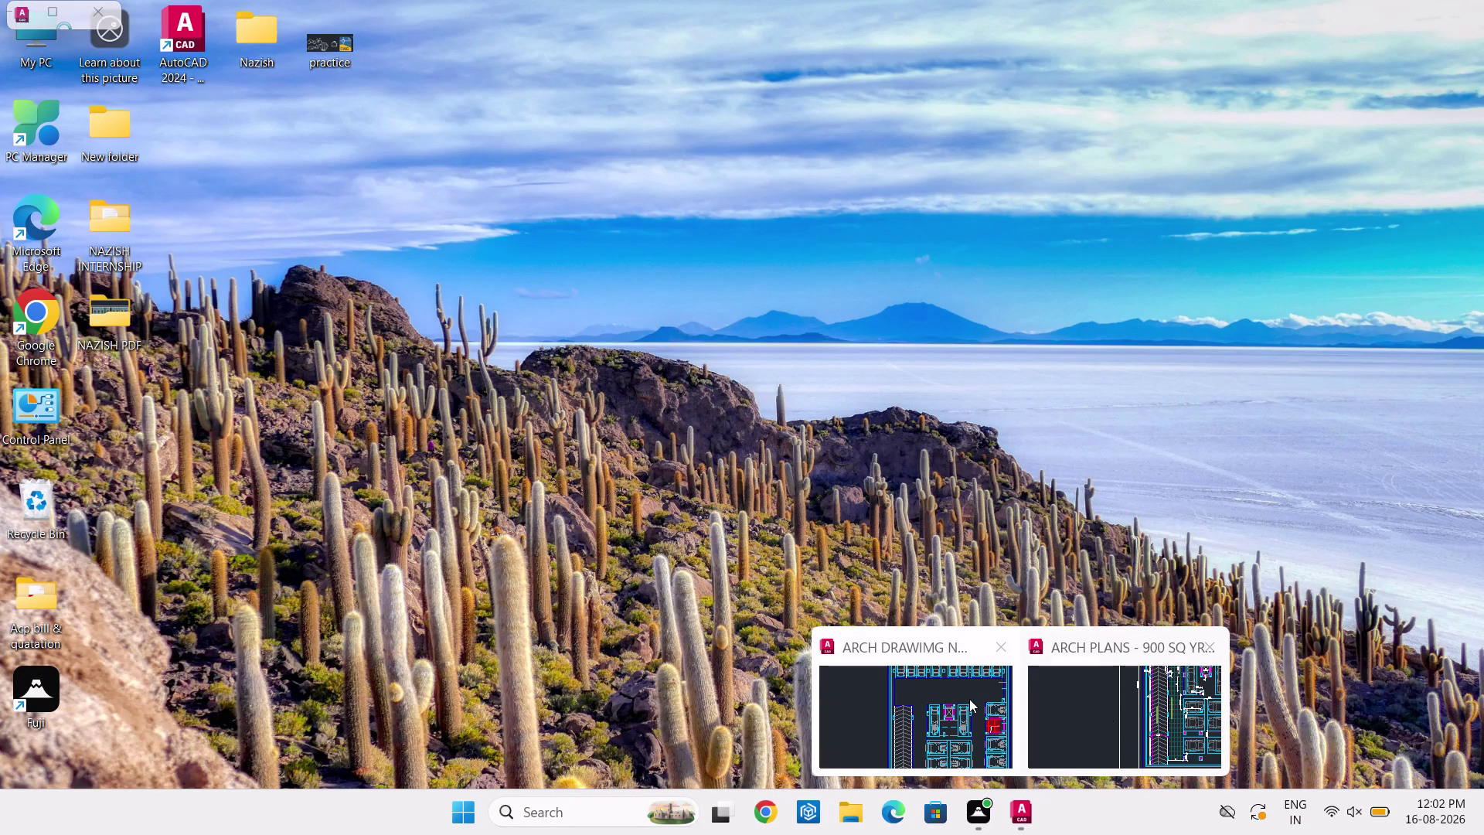
Restore the AutoCAD window and pan over the parking plan toward the ramp and lift.
click(943, 701)
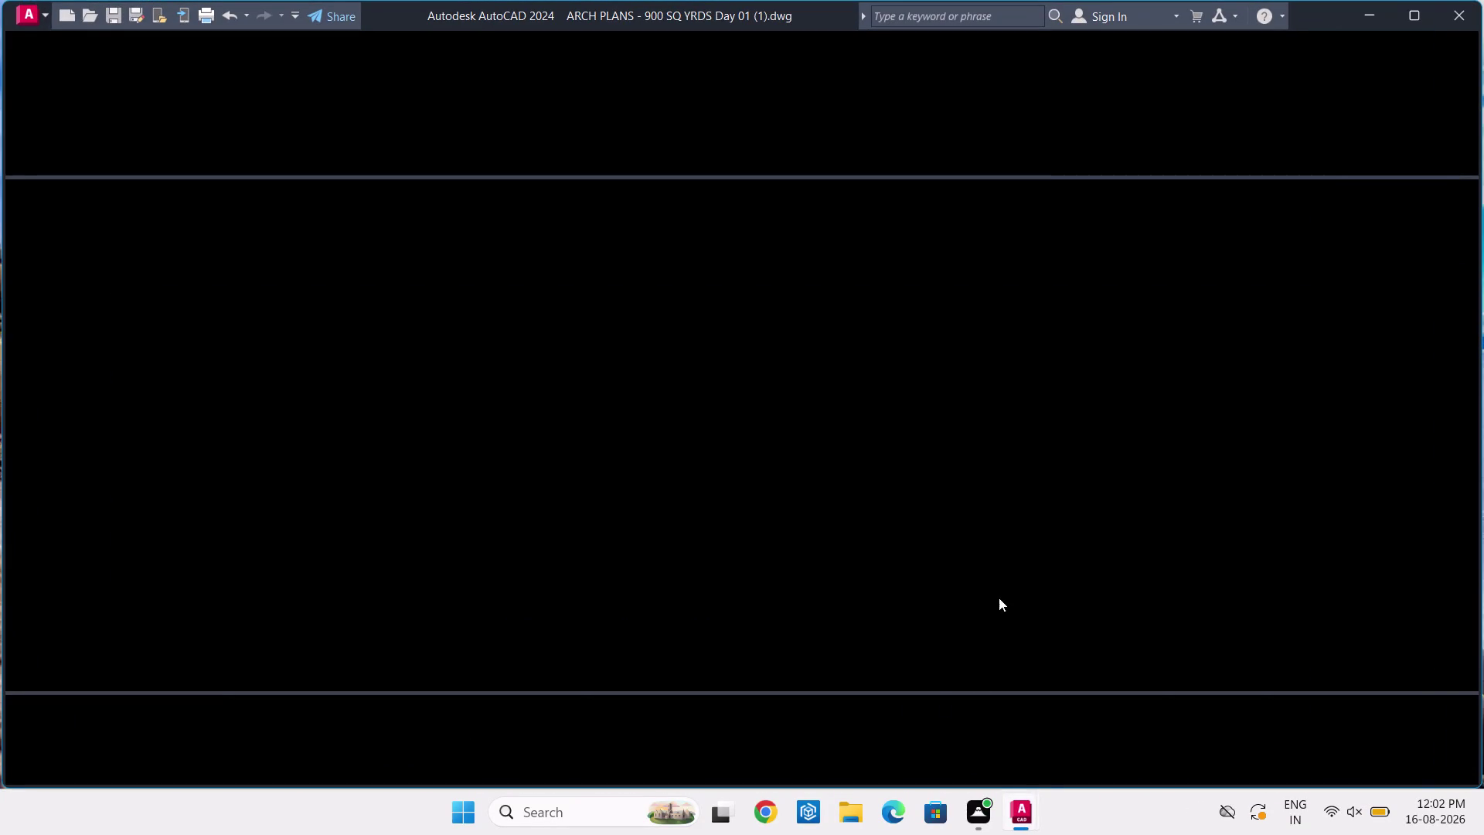
scroll(down, 3)
middle_drag(956, 439, 934, 436)
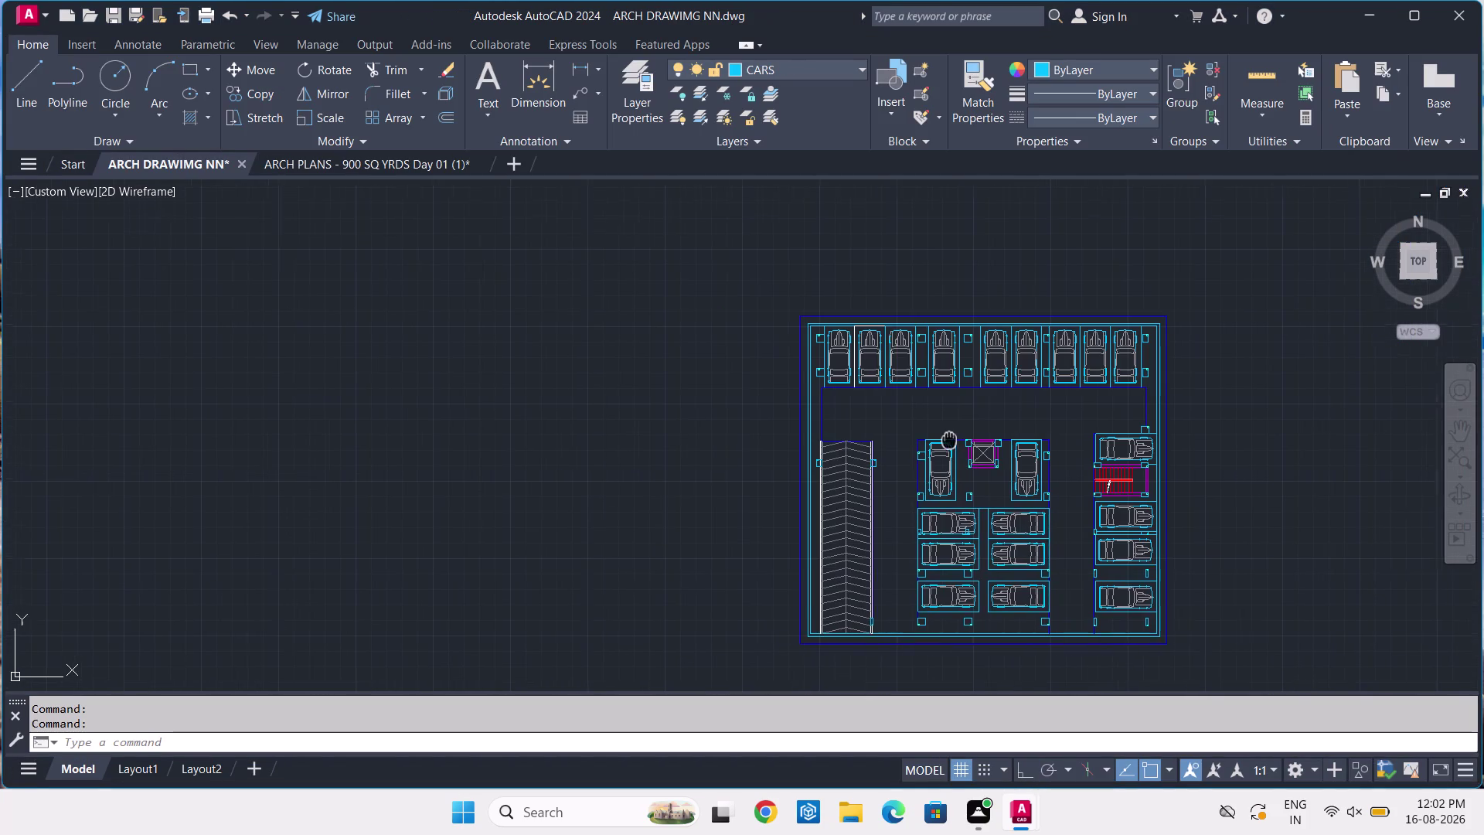
middle_drag(935, 436, 688, 273)
scroll(up, 3)
scroll(up, 3)
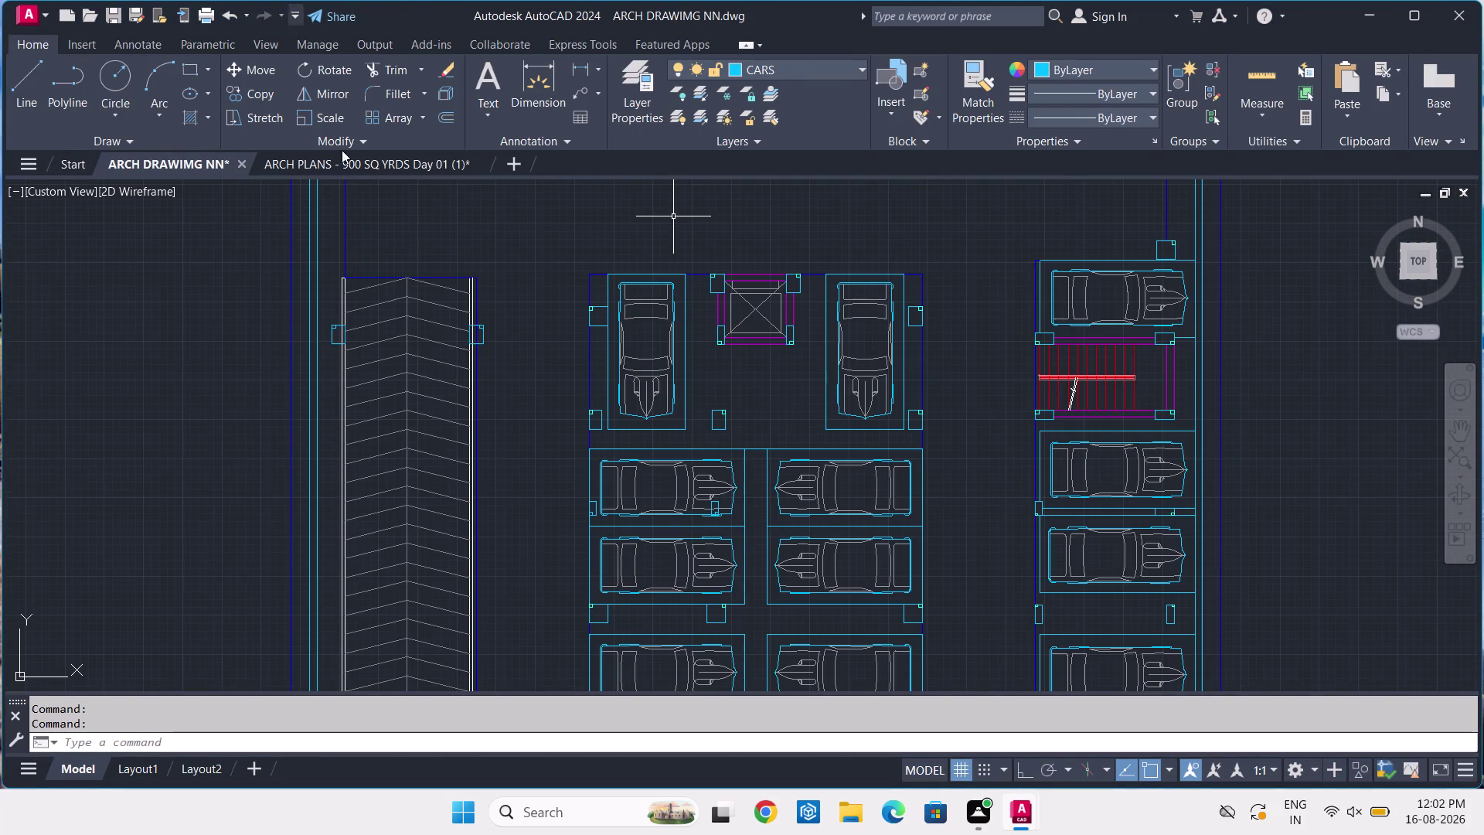
Switch to the ARCH PLANS drawing, center the cellar floor sheet, and turn on the grid.
click(405, 168)
scroll(down, 3)
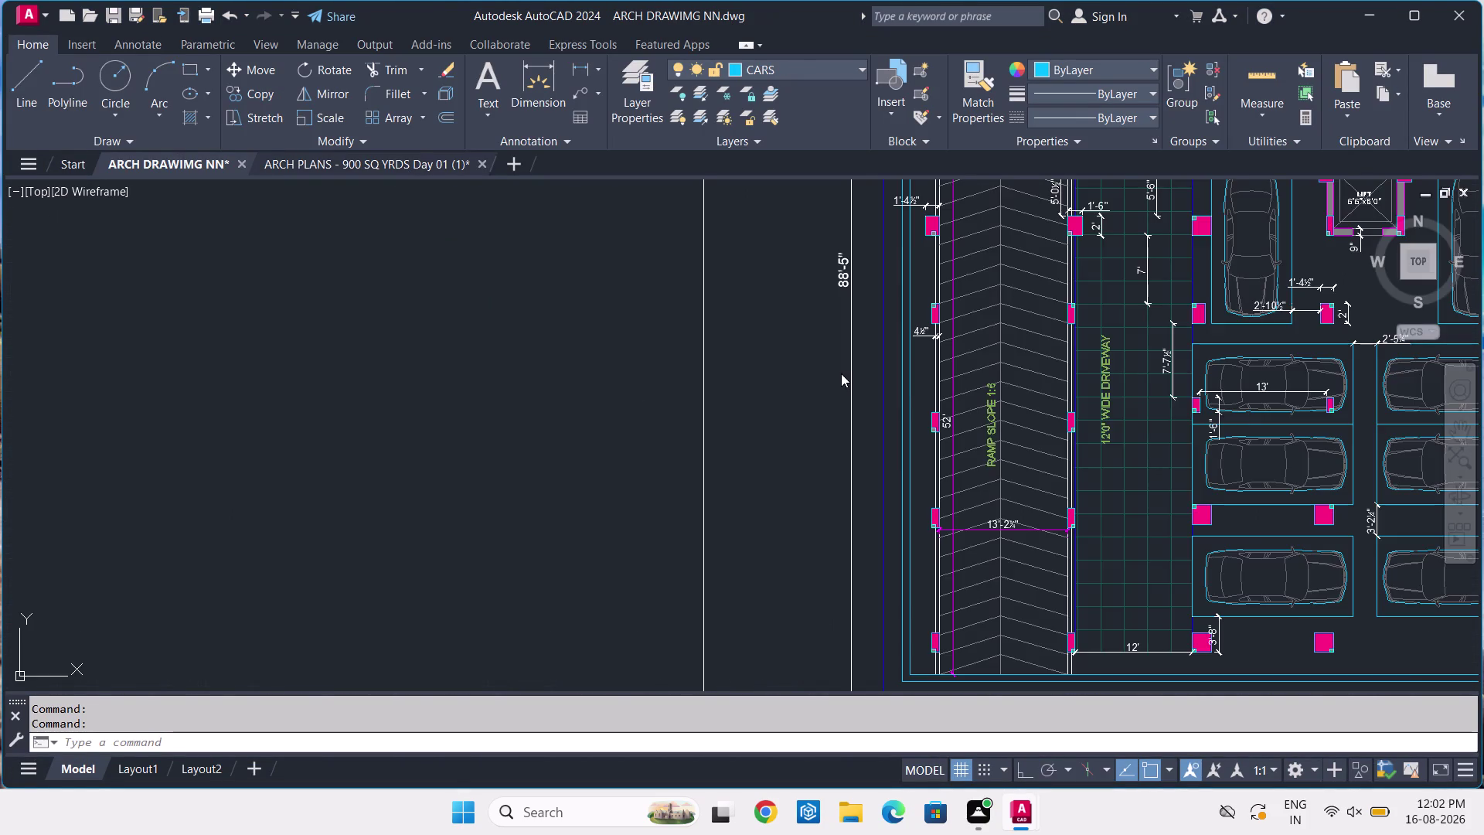
scroll(down, 3)
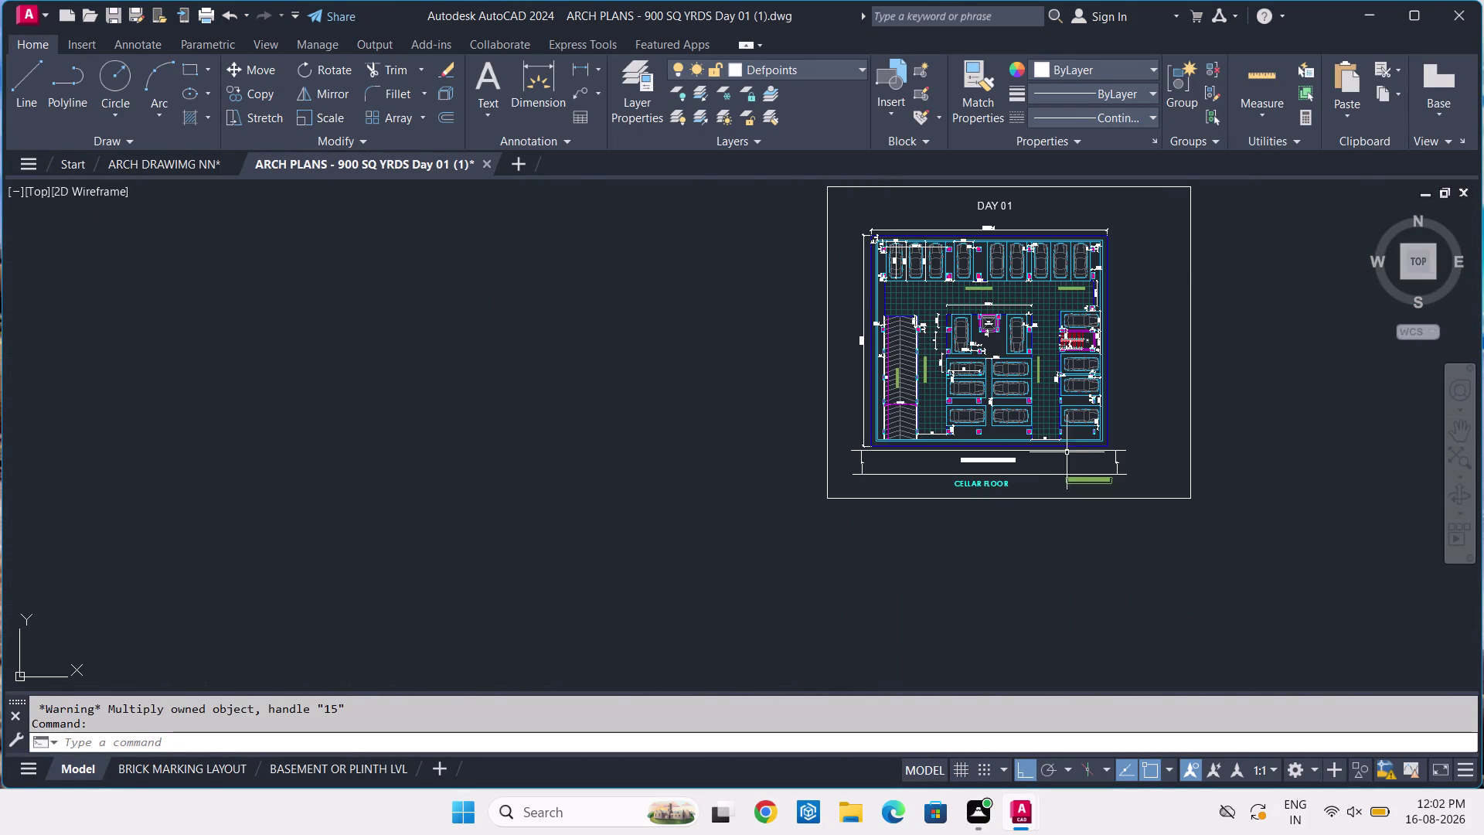
middle_drag(1021, 338, 657, 419)
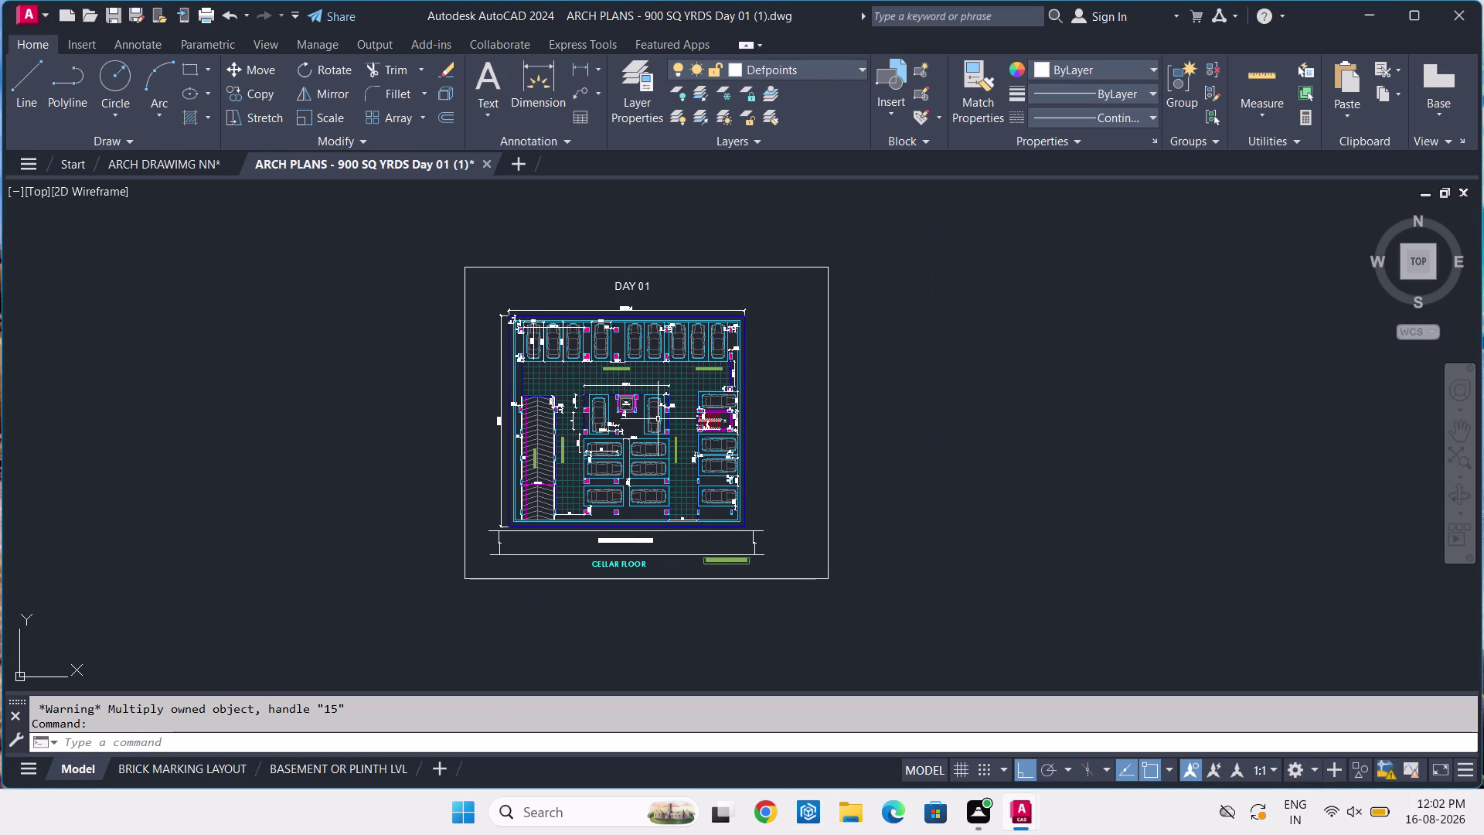
key(F7)
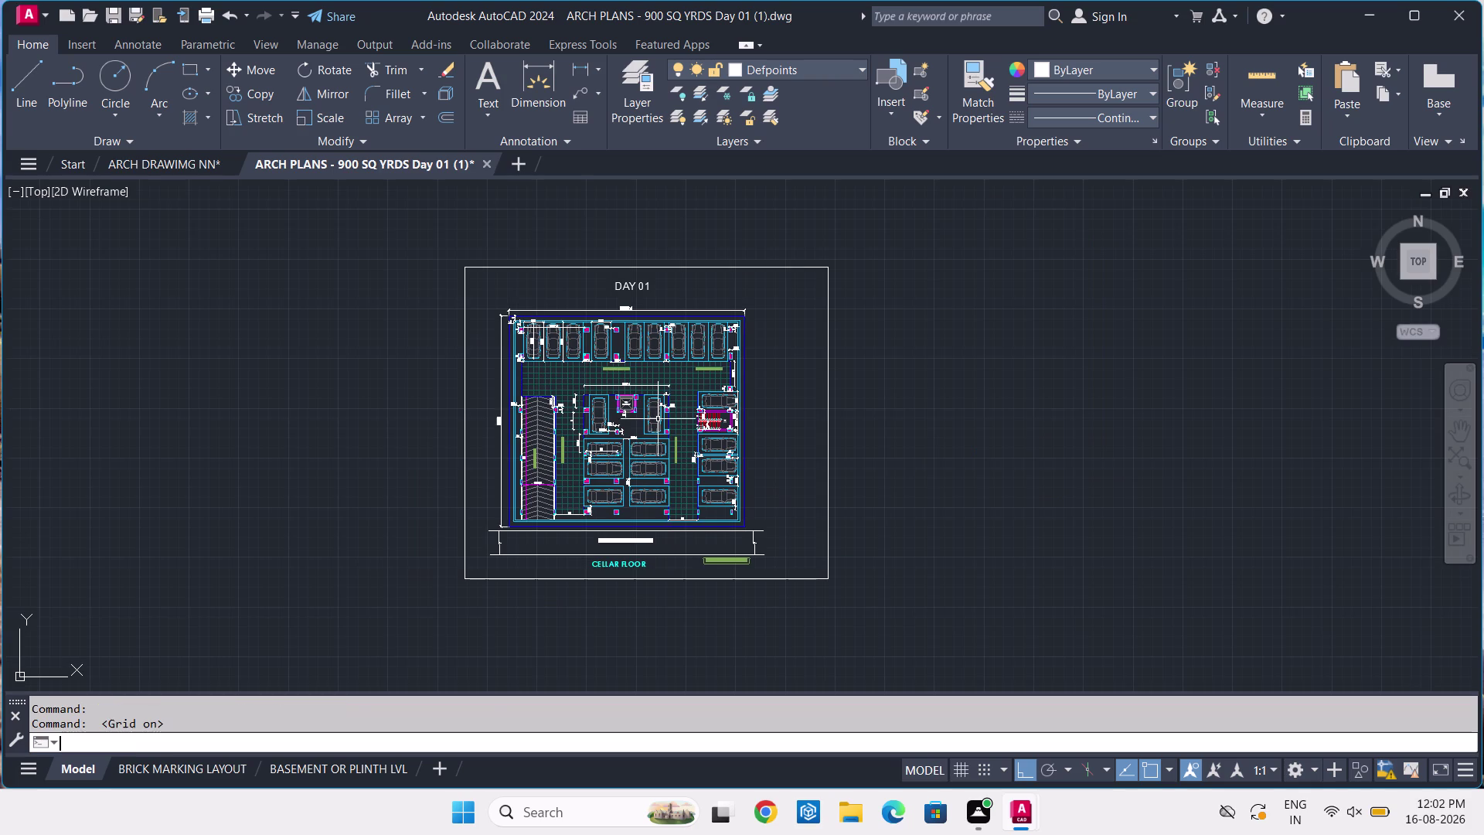
Switch to ARCH DRAWIMG NN and back to ARCH PLANS, then pan to the lift and ramp area.
click(212, 155)
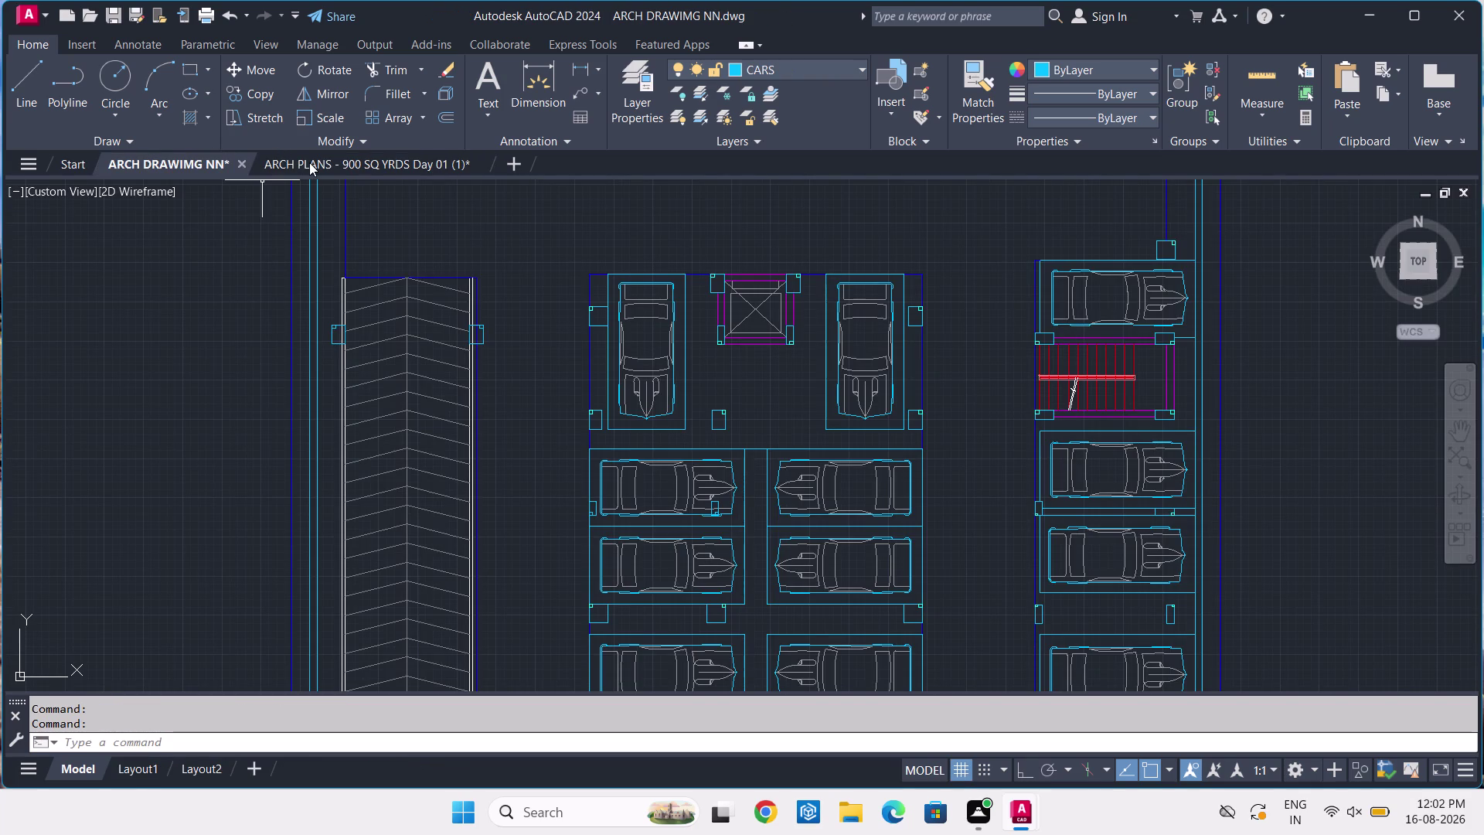
click(310, 162)
scroll(up, 3)
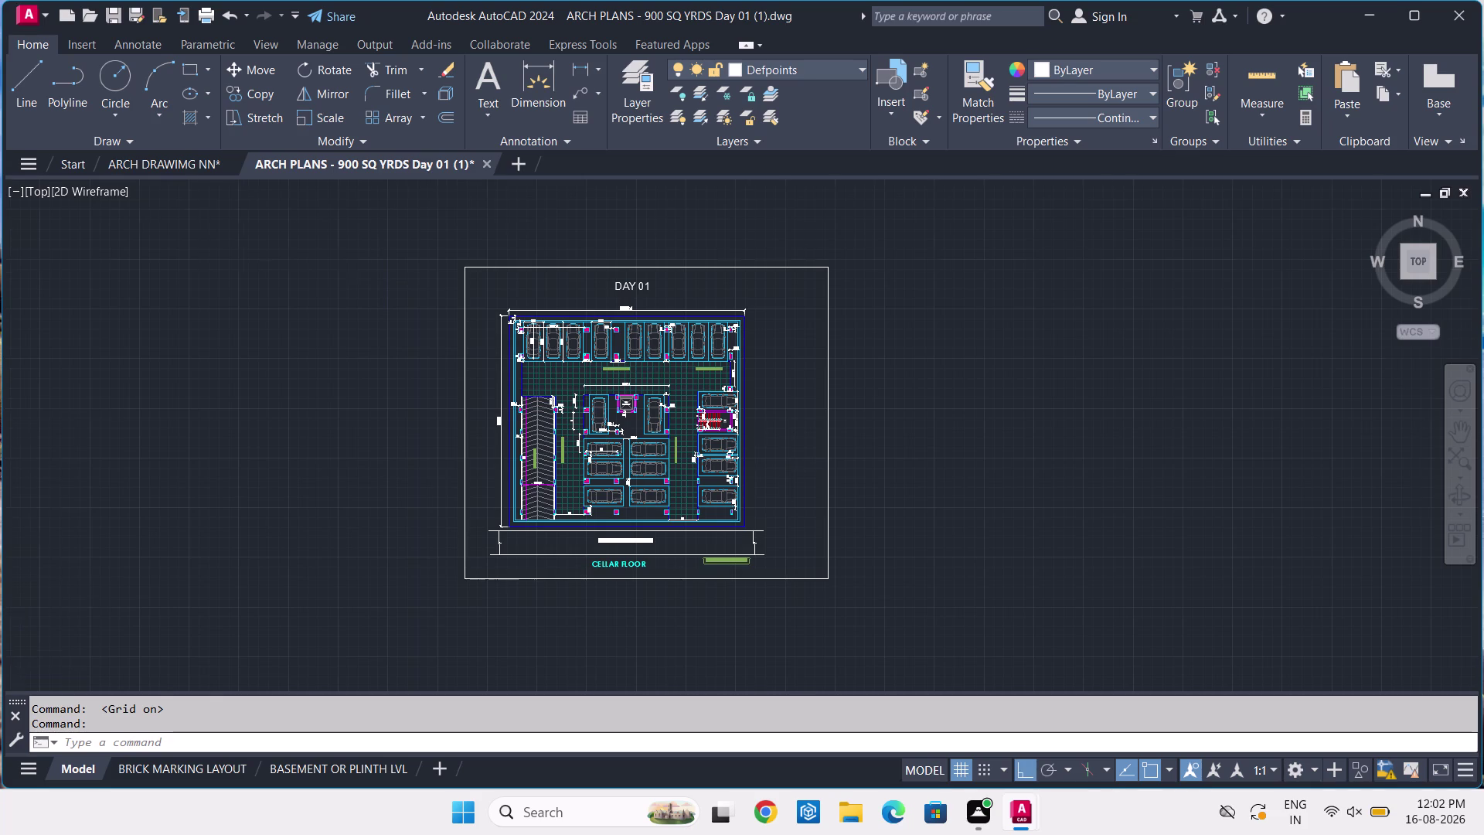
scroll(up, 3)
middle_drag(661, 383, 978, 289)
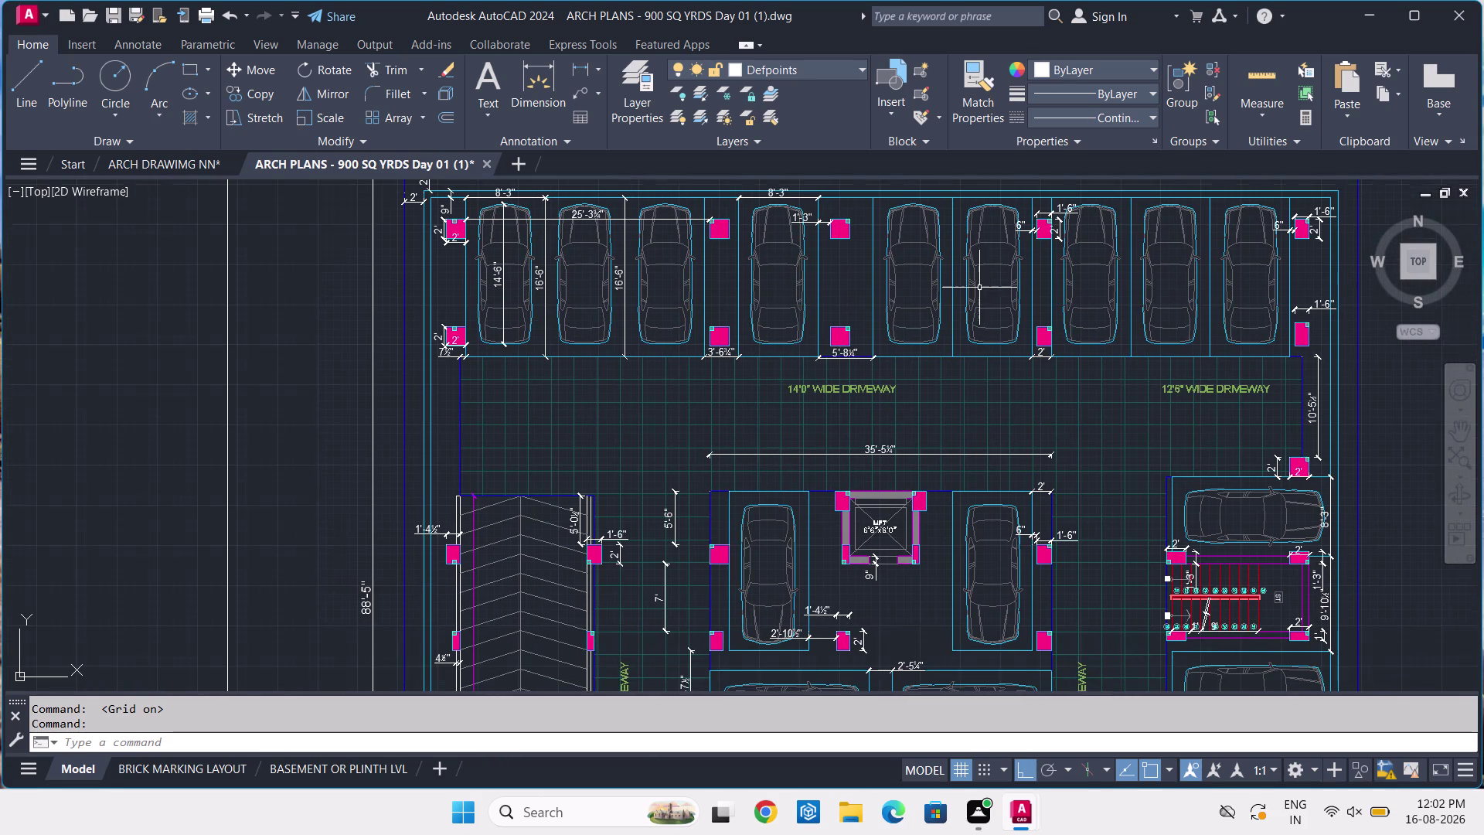
middle_drag(698, 517, 694, 349)
Window-select objects across the driveway area.
click(600, 230)
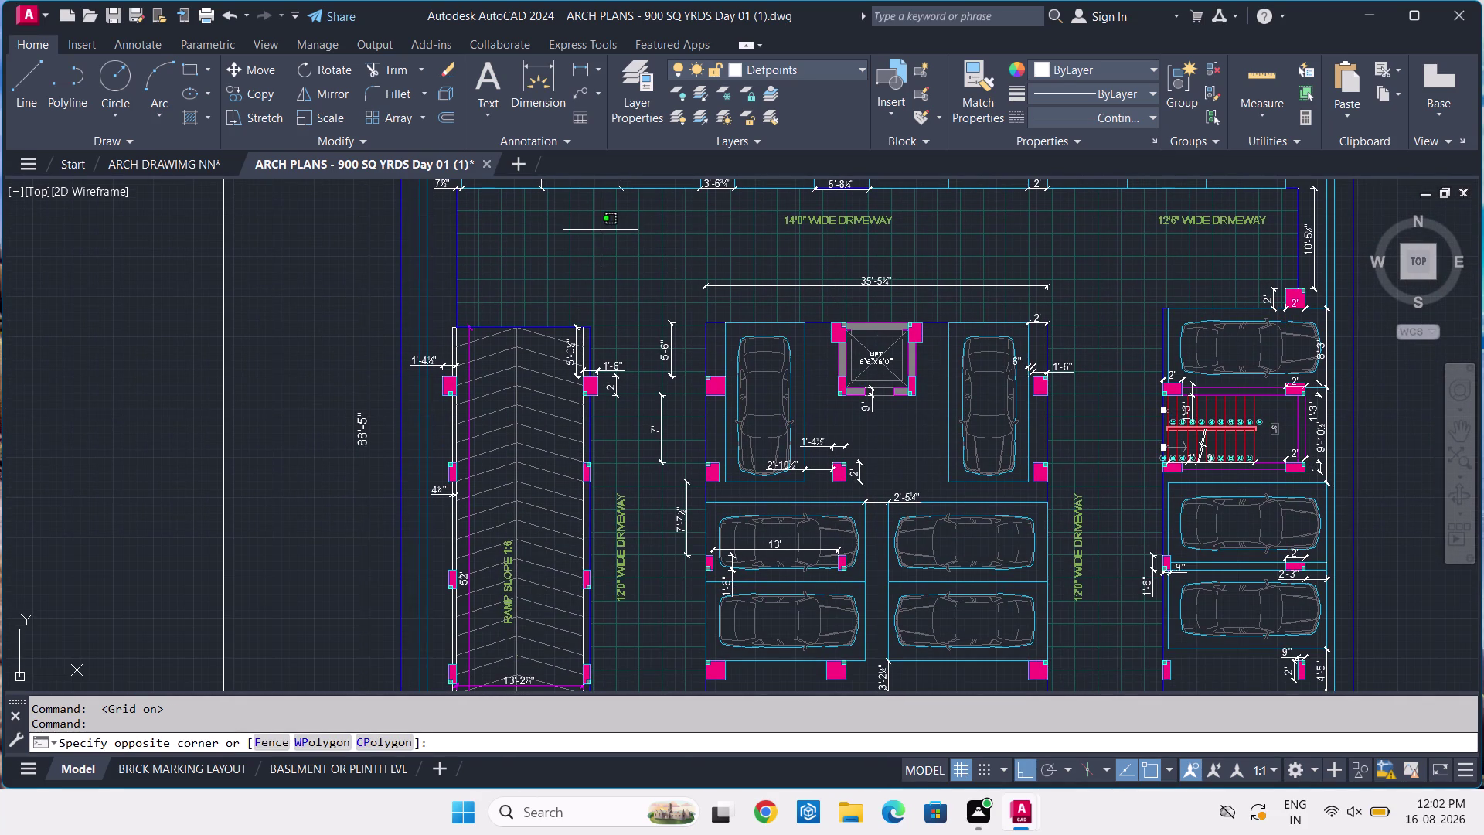
click(600, 232)
drag(603, 240, 590, 260)
click(589, 262)
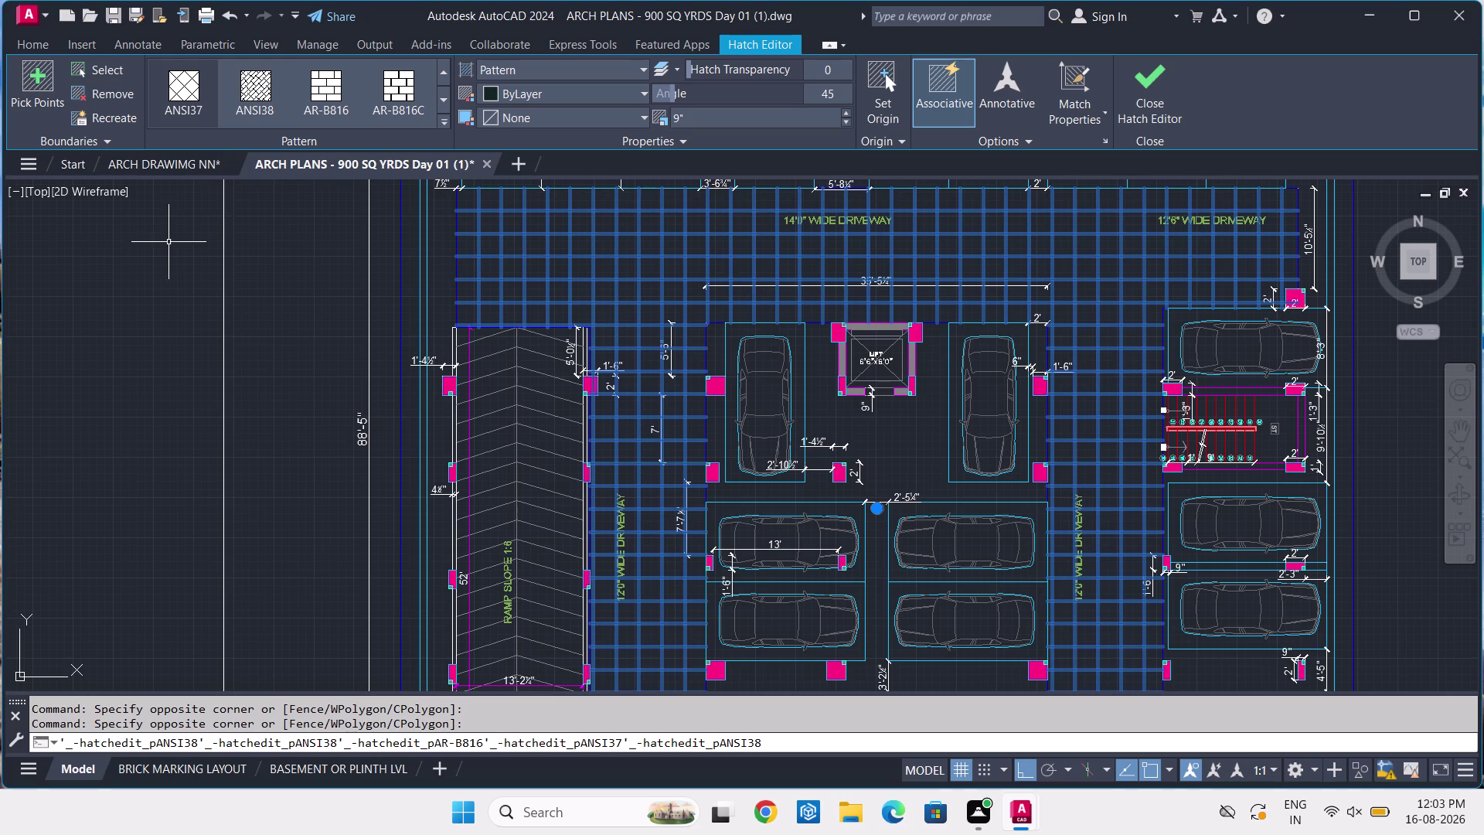
key(Escape)
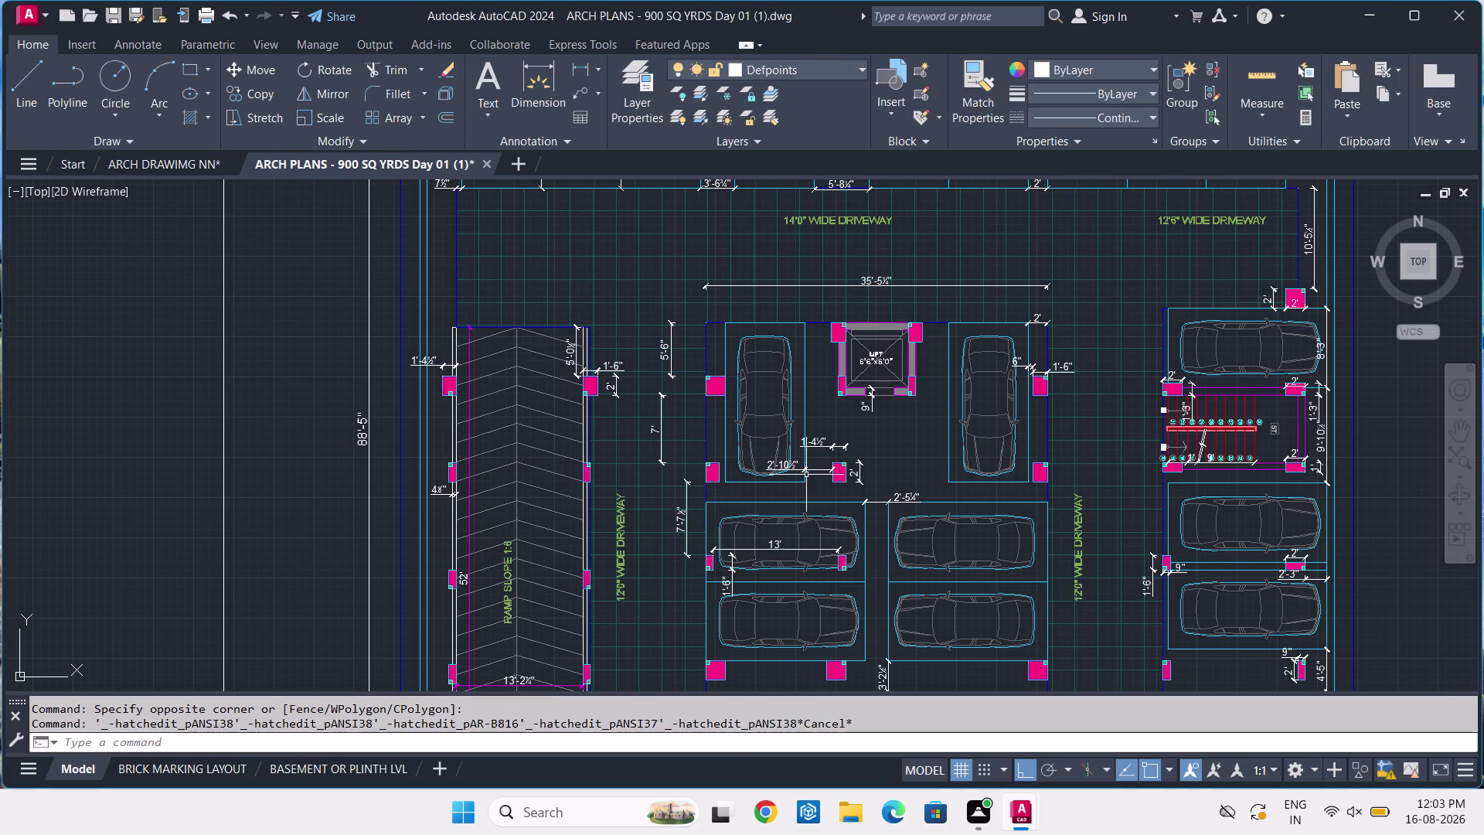
Pan to the ramp's right wall and start a dimension there, then cancel it.
middle_drag(807, 475, 704, 303)
middle_drag(678, 448, 691, 390)
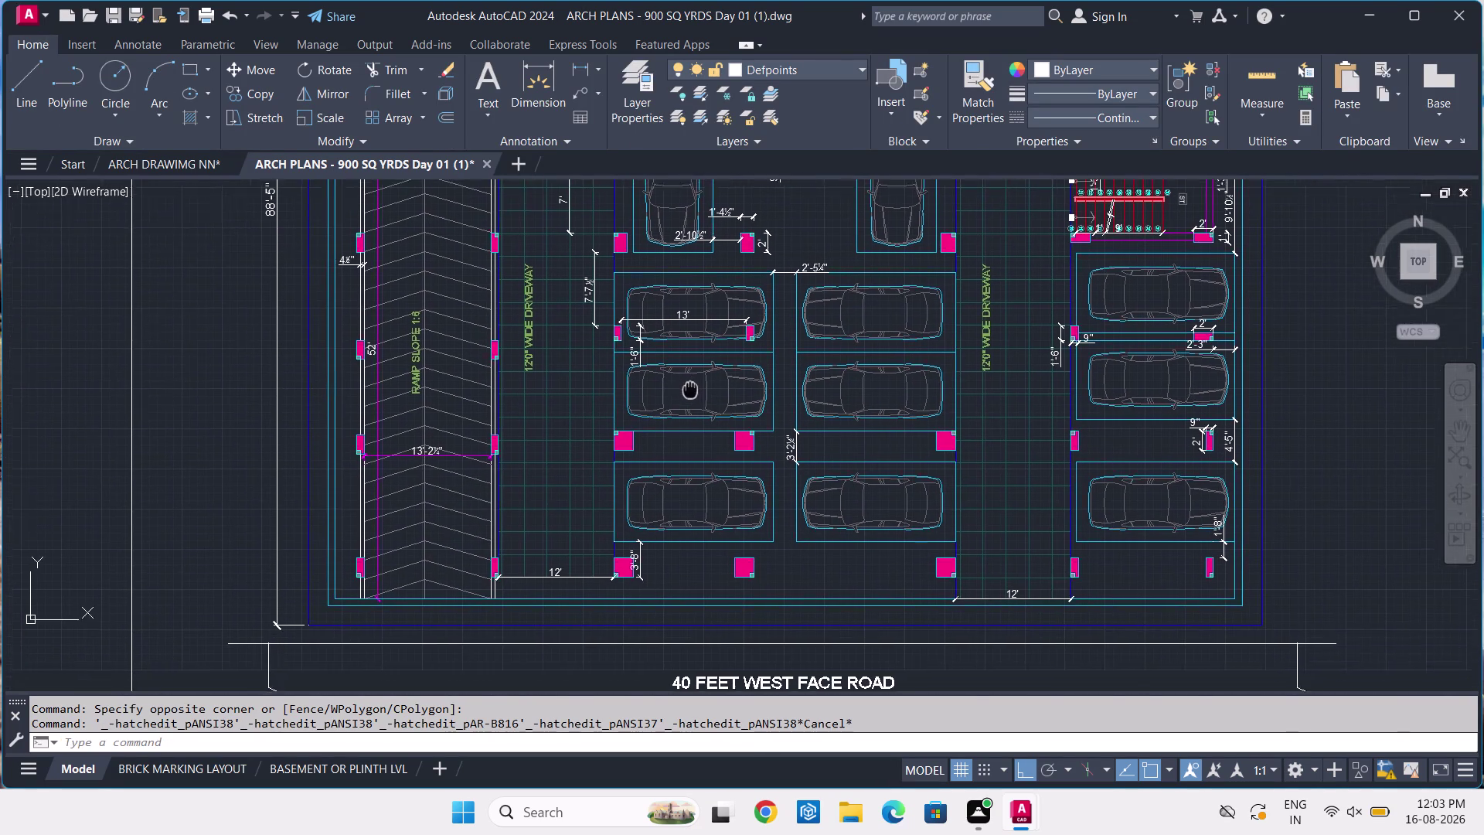
middle_drag(690, 390, 697, 382)
middle_drag(633, 395, 804, 532)
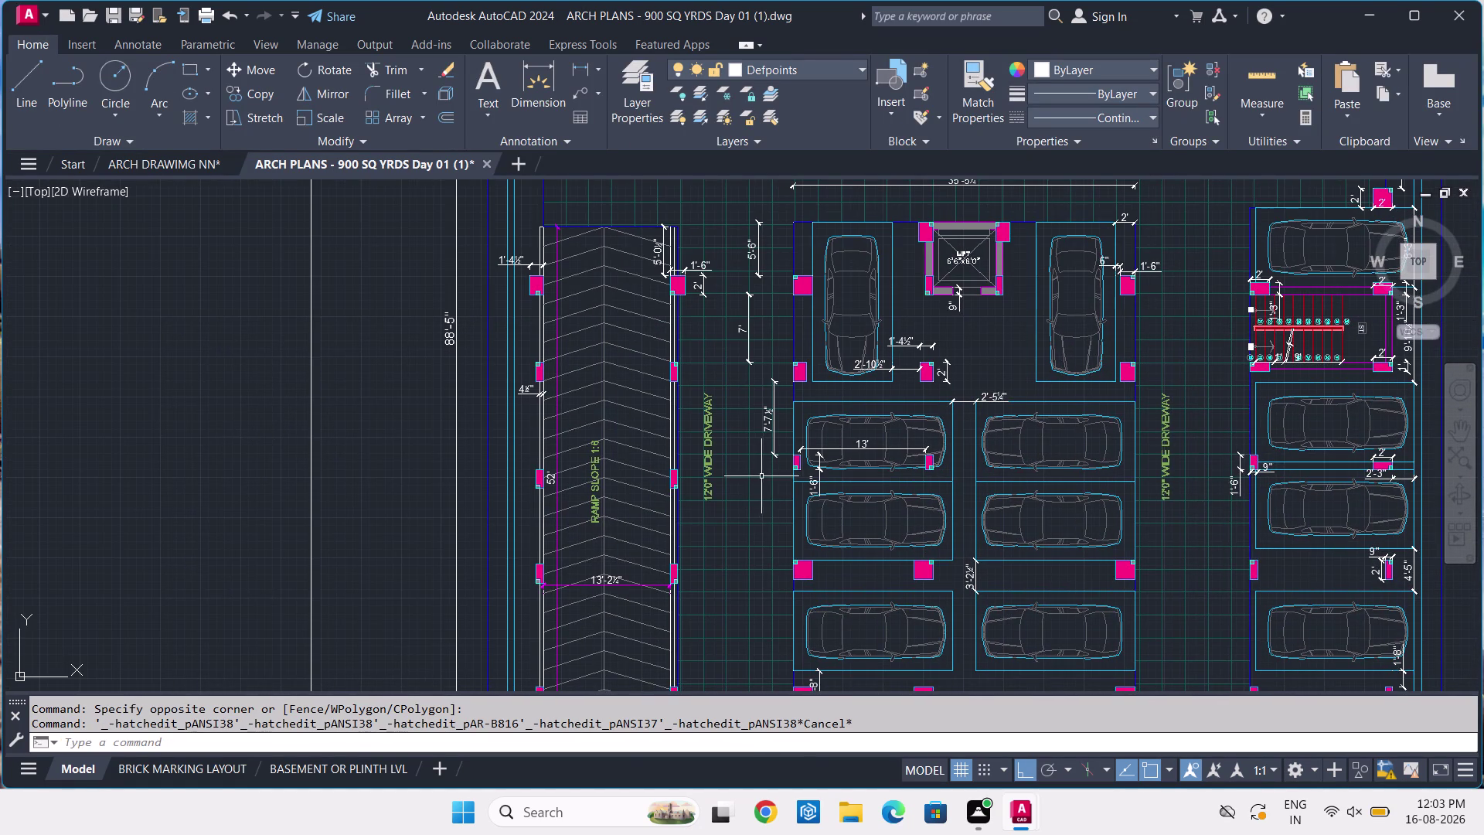
middle_drag(766, 494, 753, 371)
middle_drag(742, 390, 768, 477)
scroll(down, 3)
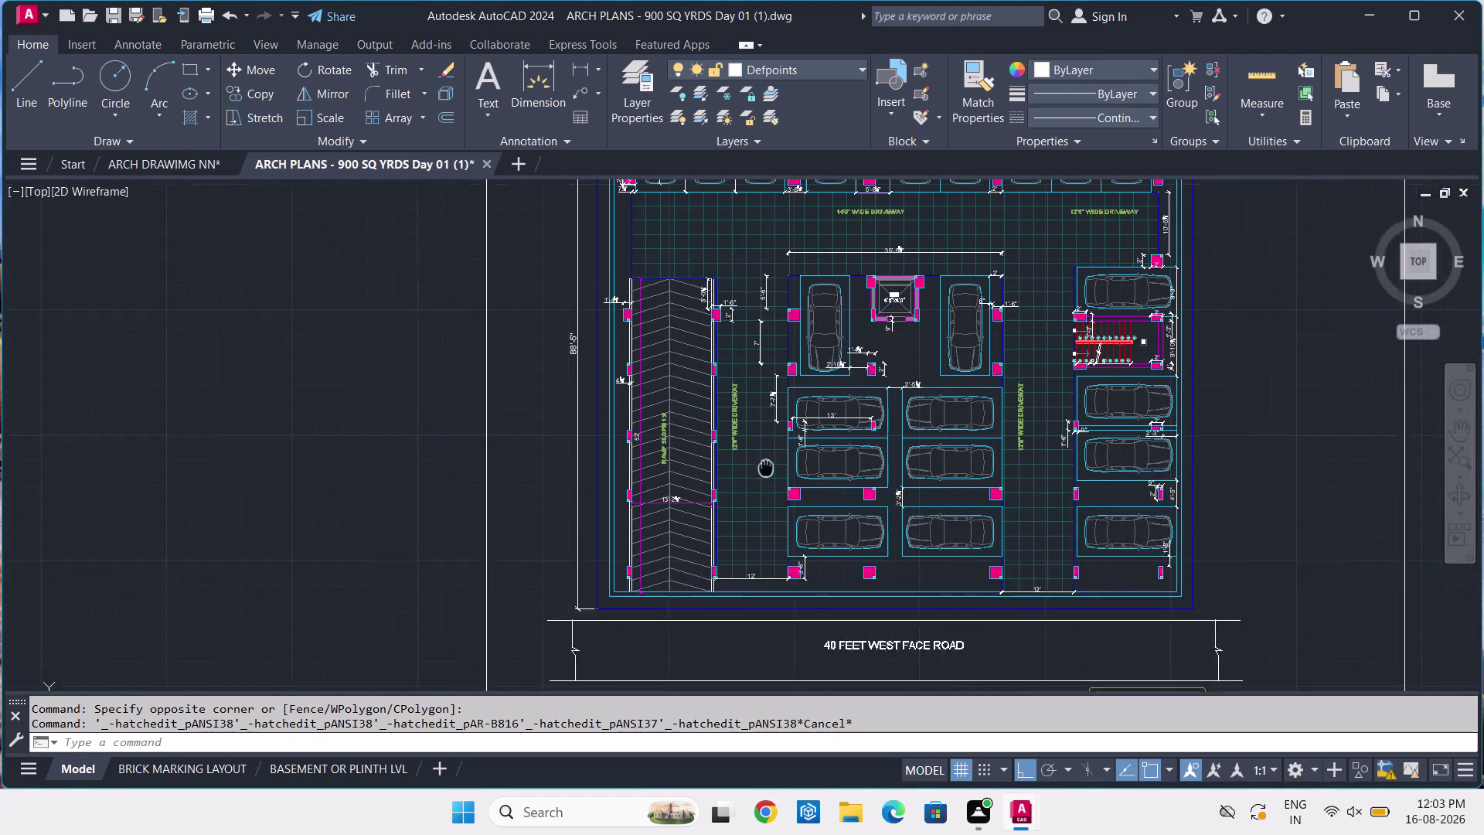
middle_drag(767, 477, 775, 506)
scroll(up, 3)
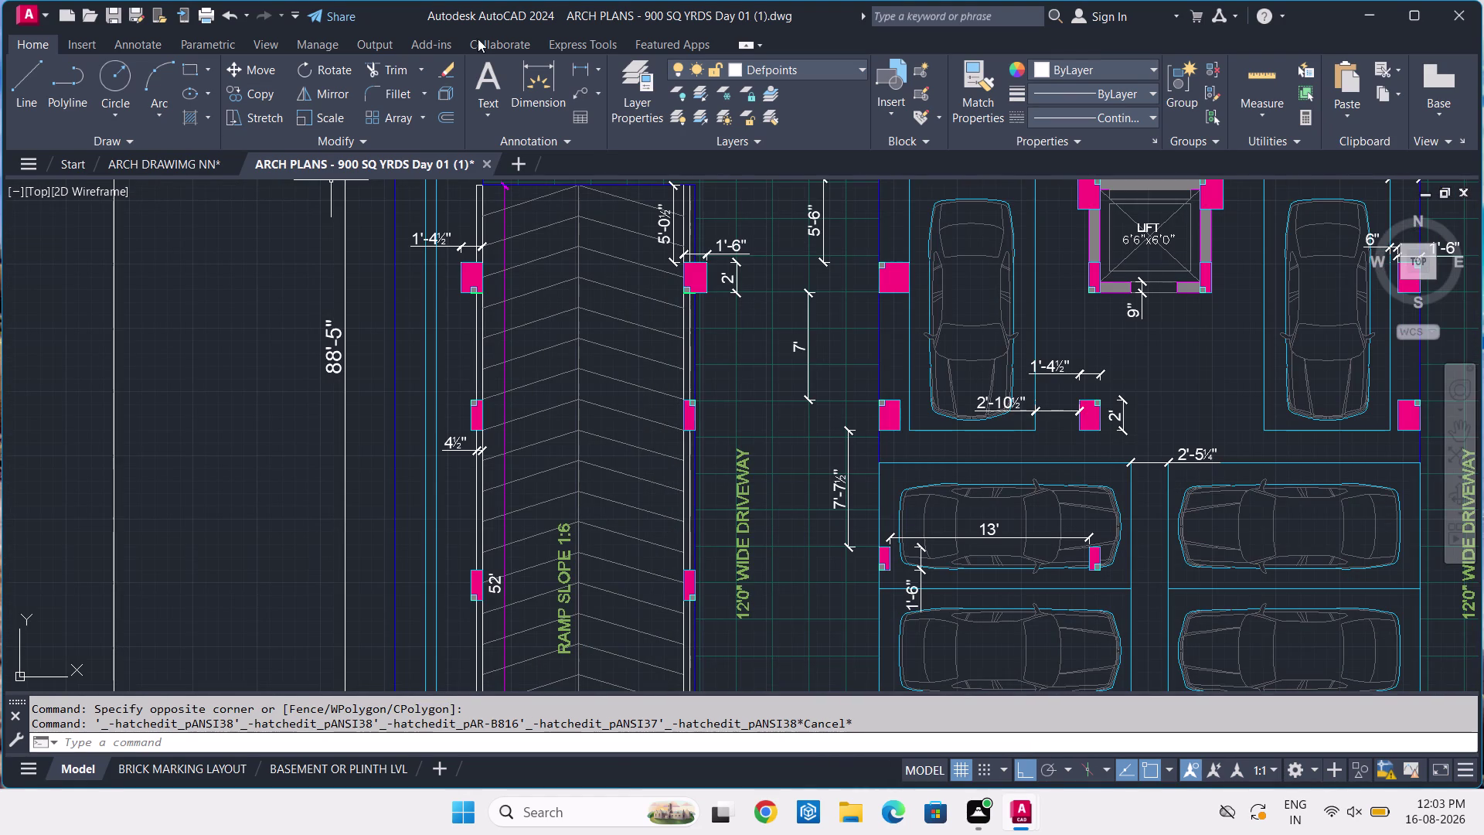
drag(538, 85, 540, 92)
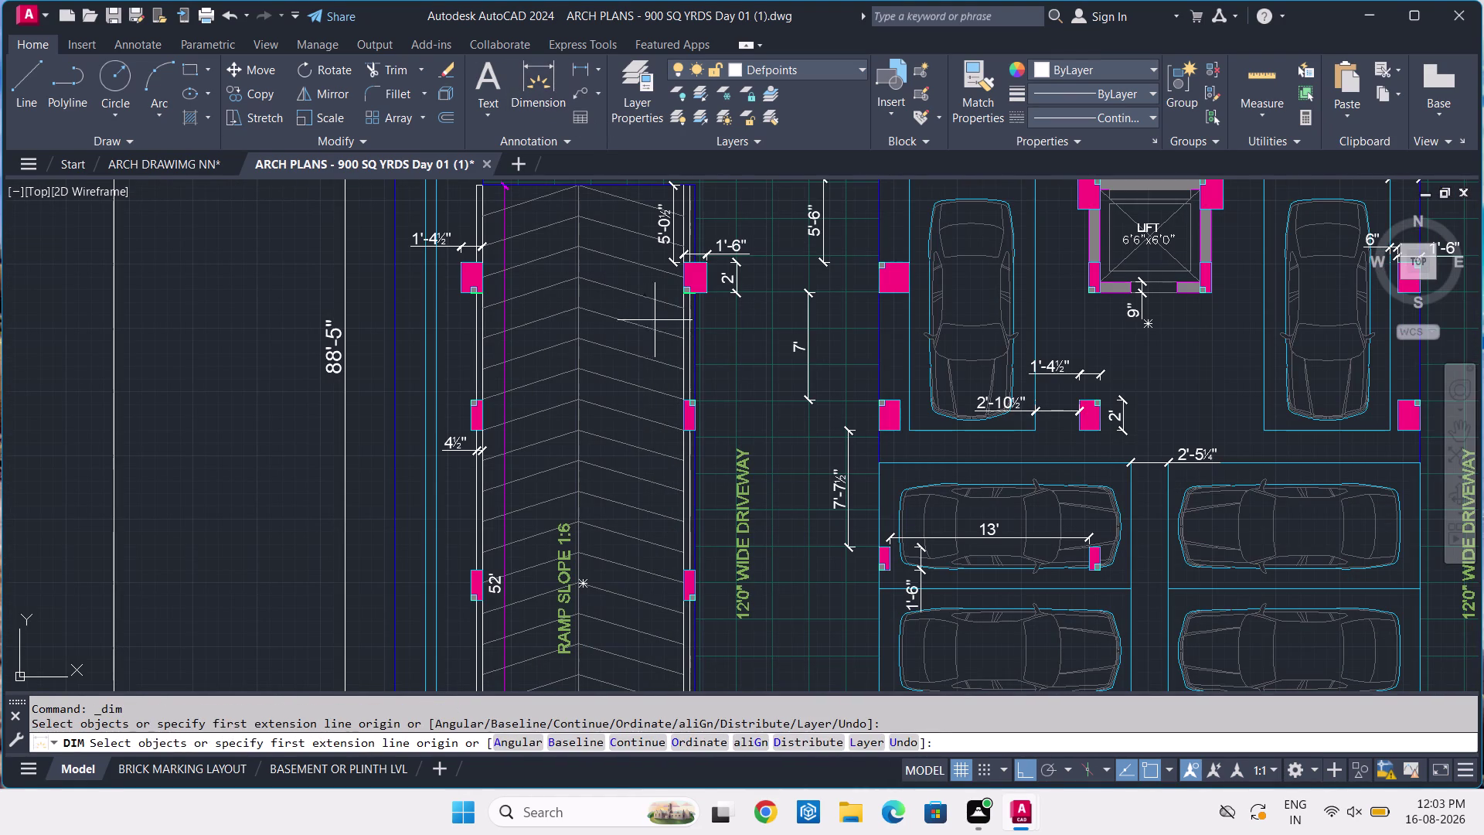
scroll(up, 3)
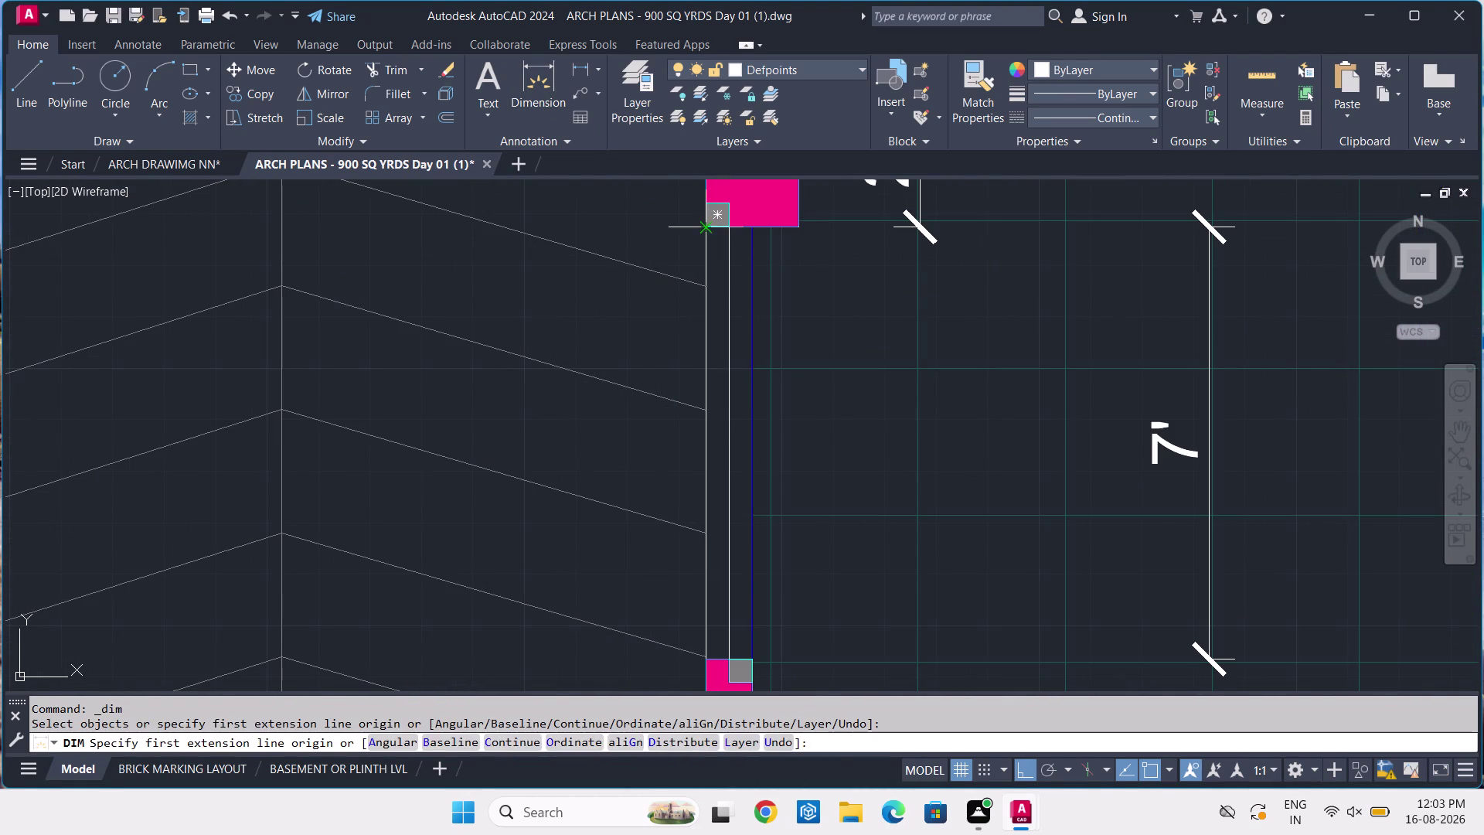
click(700, 224)
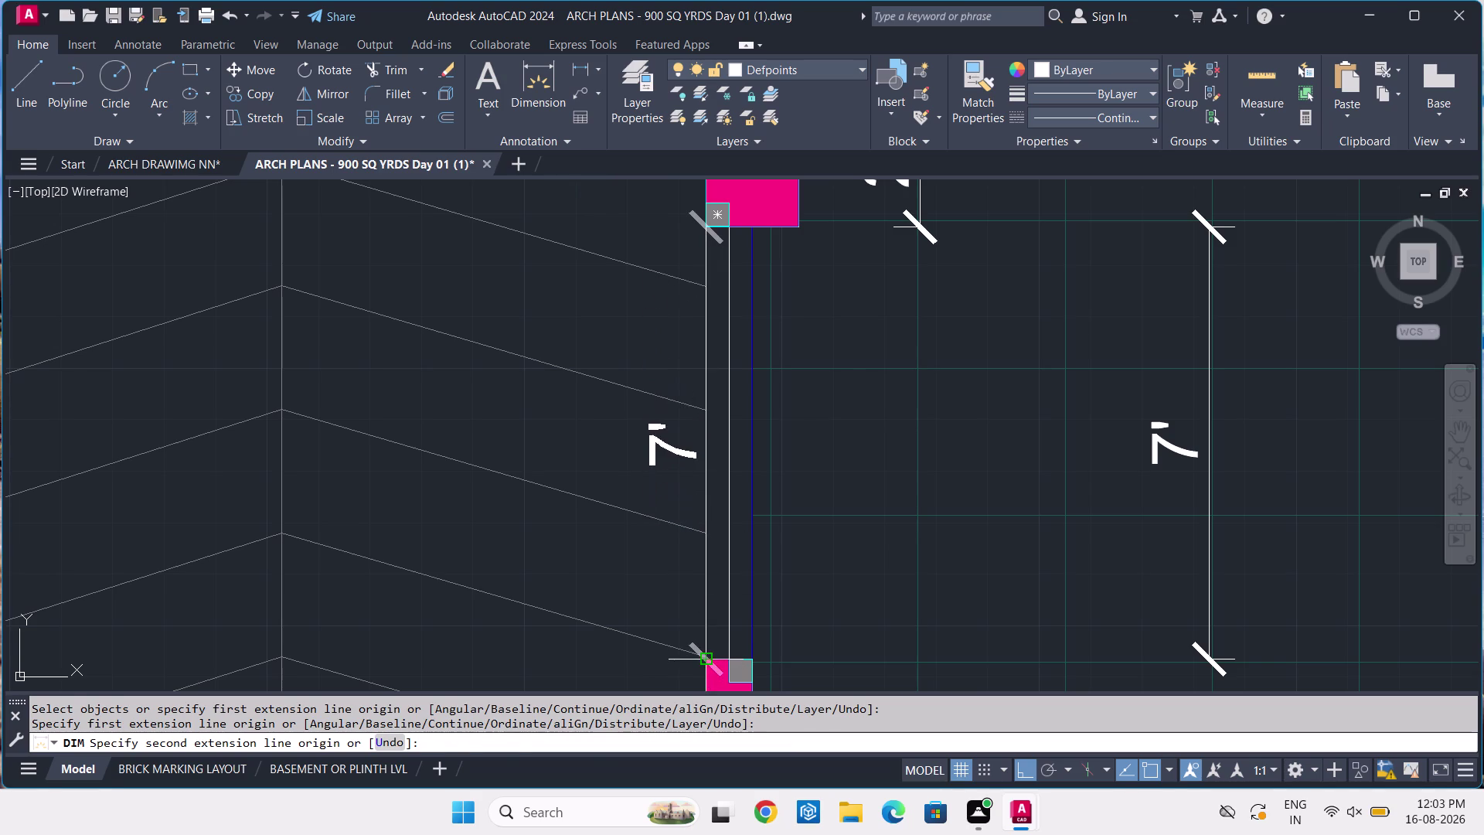
click(712, 654)
key(Escape)
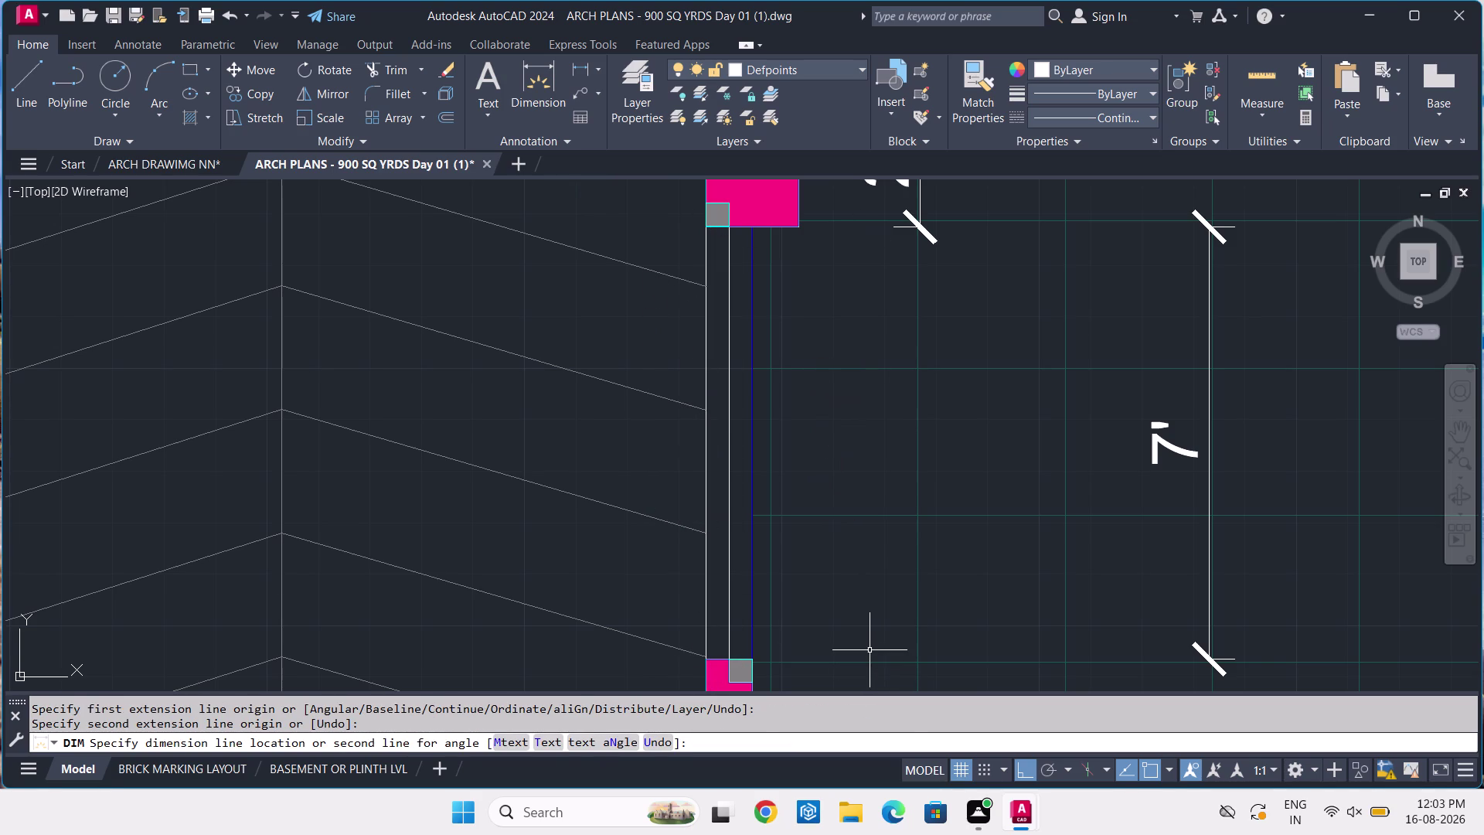
Place the 7'-10" dimension between the two pink columns beside the ramp.
key(space)
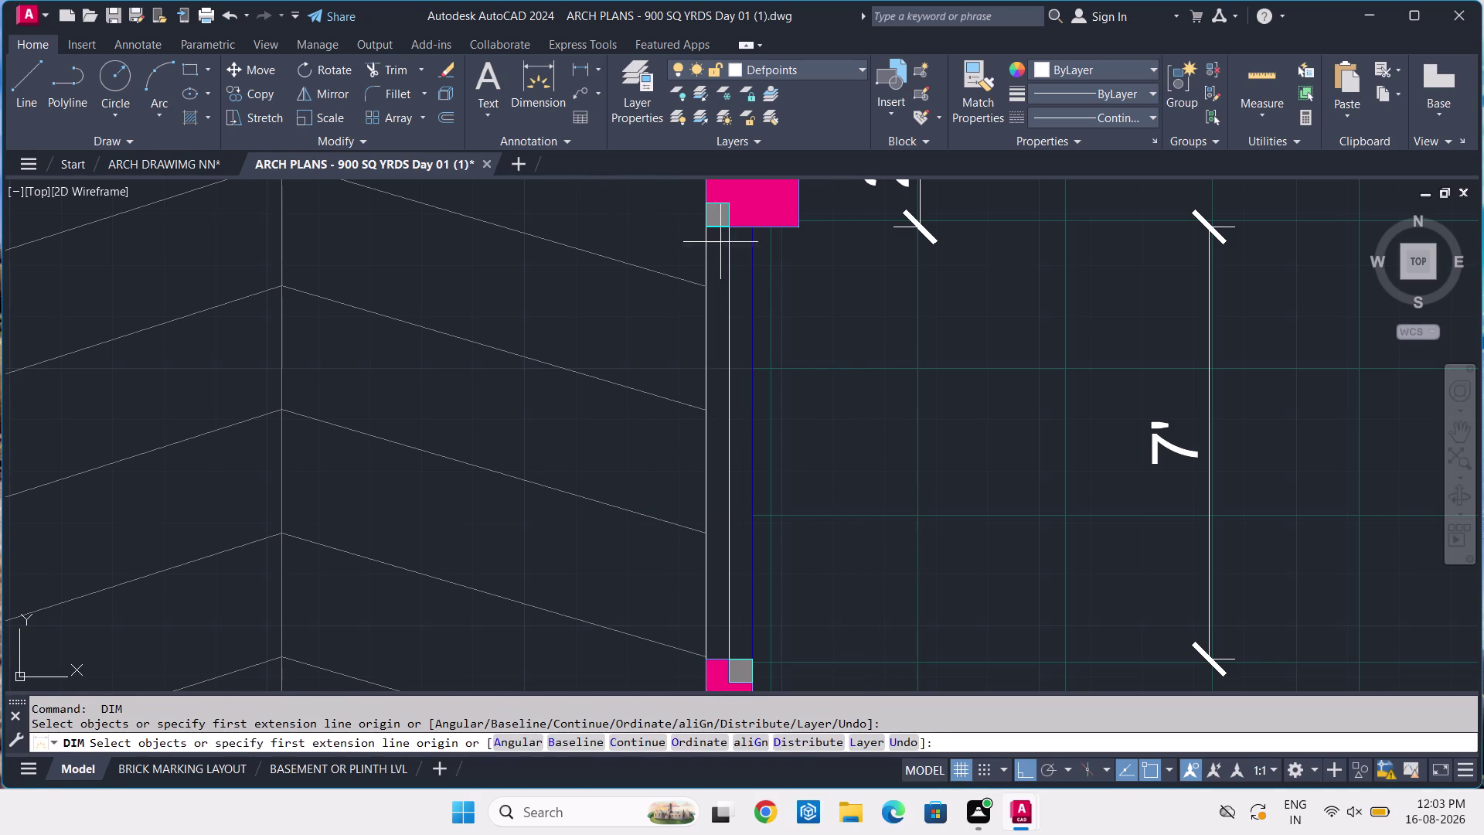
click(708, 225)
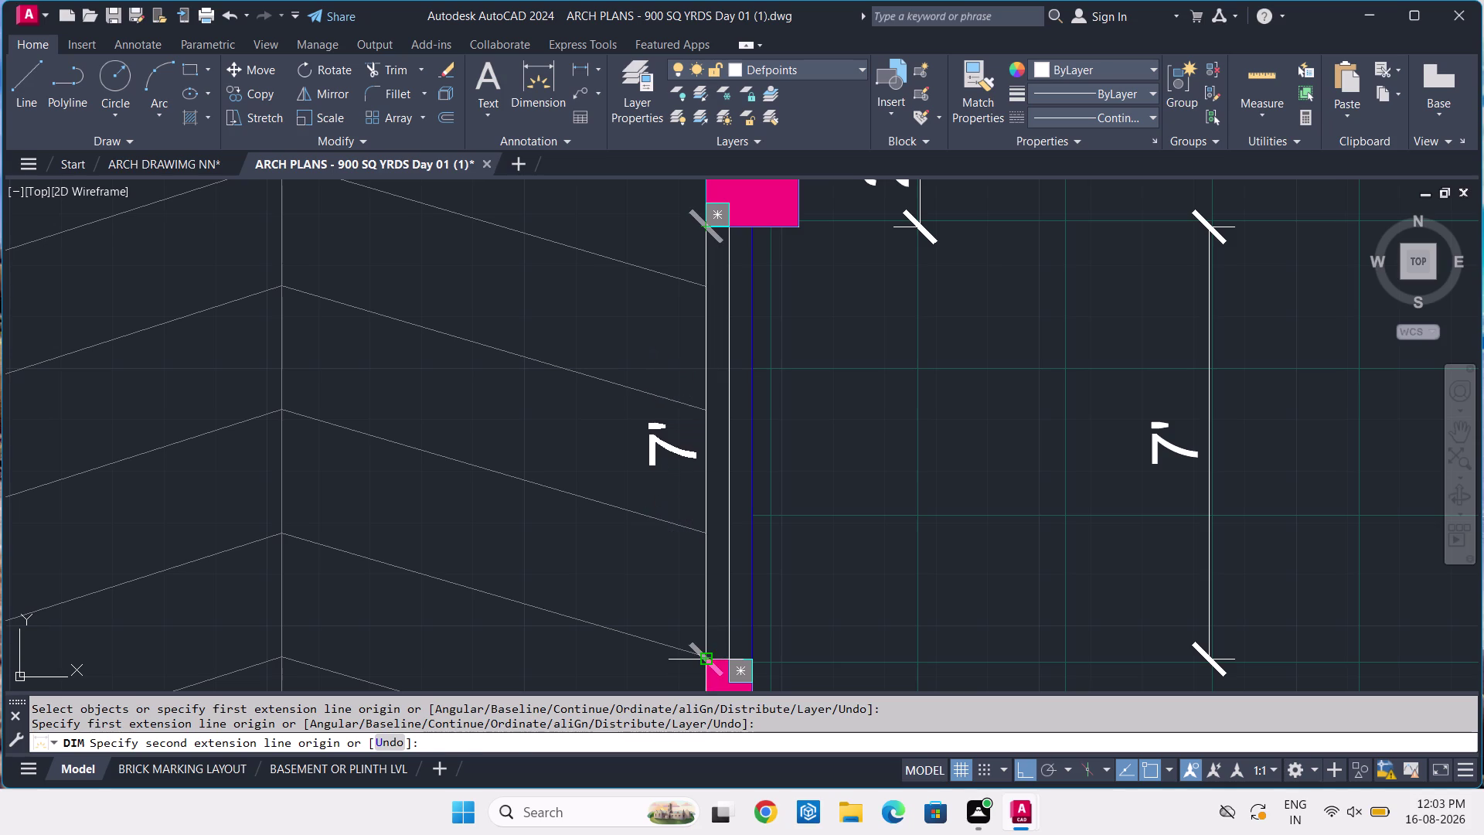
click(708, 658)
click(818, 648)
key(space)
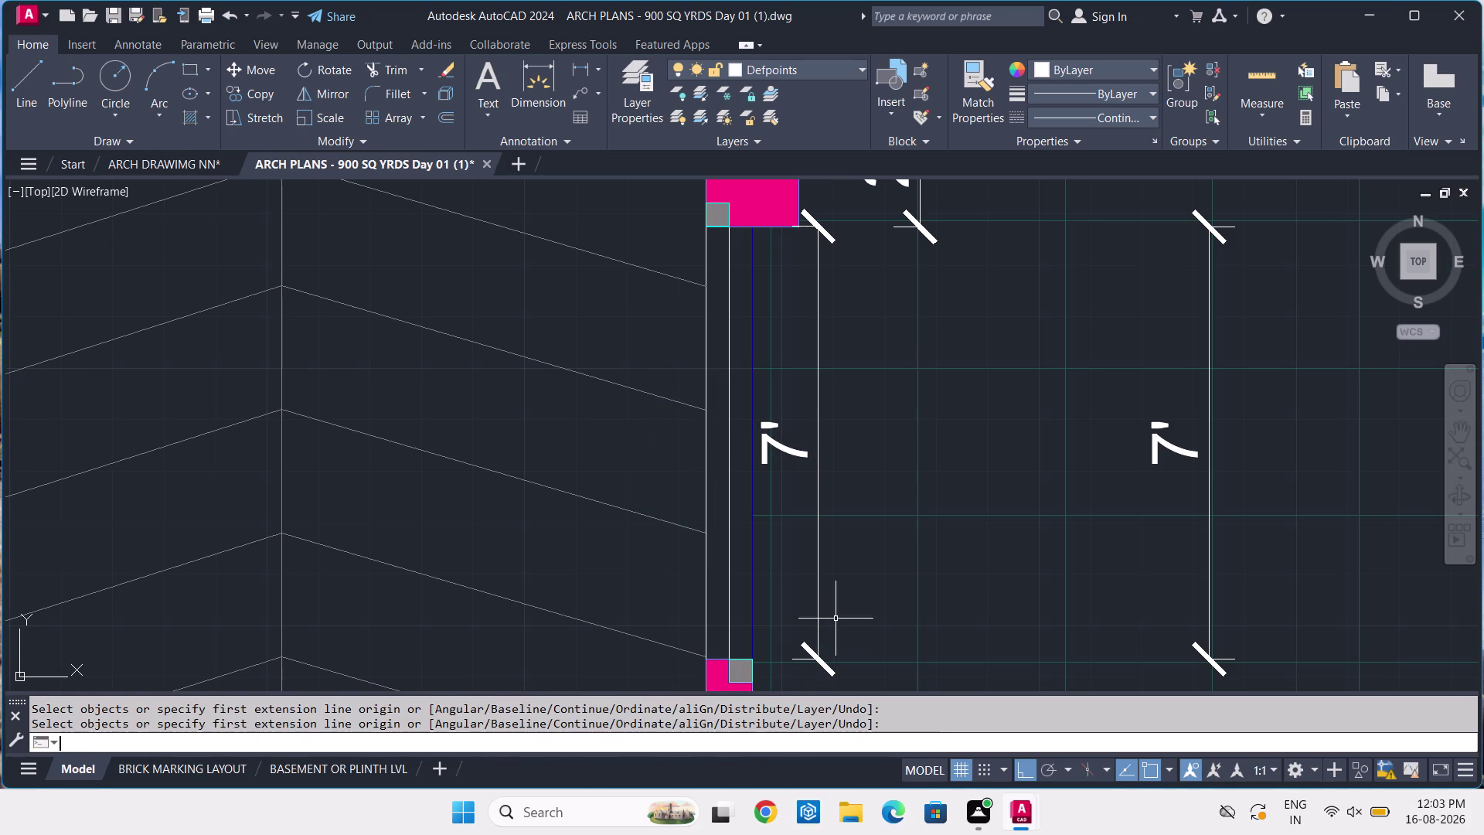
scroll(down, 3)
Add a 9'-1½" dimension down to the next column beside the ramp.
key(space)
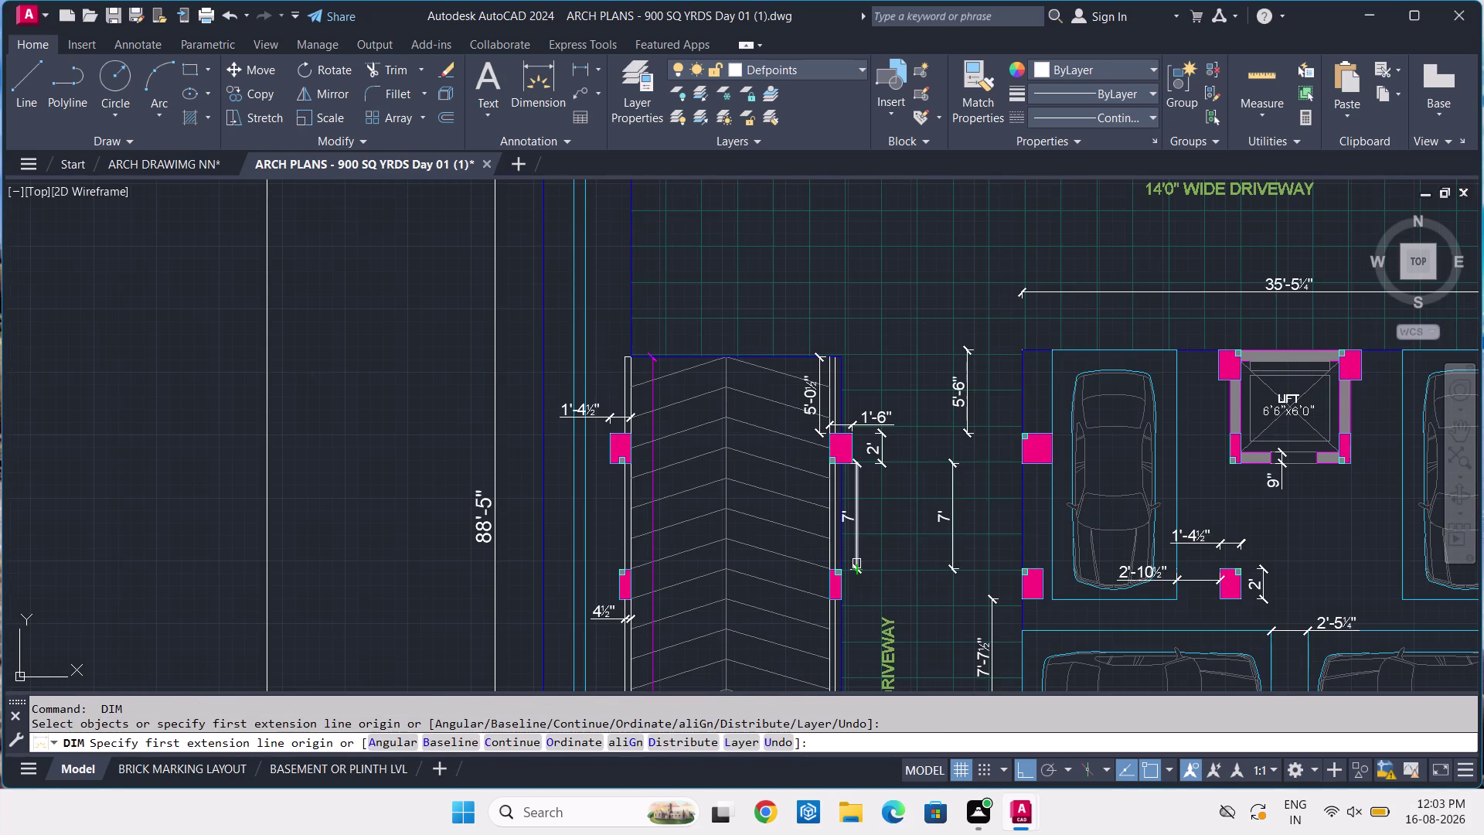
middle_drag(851, 574, 722, 303)
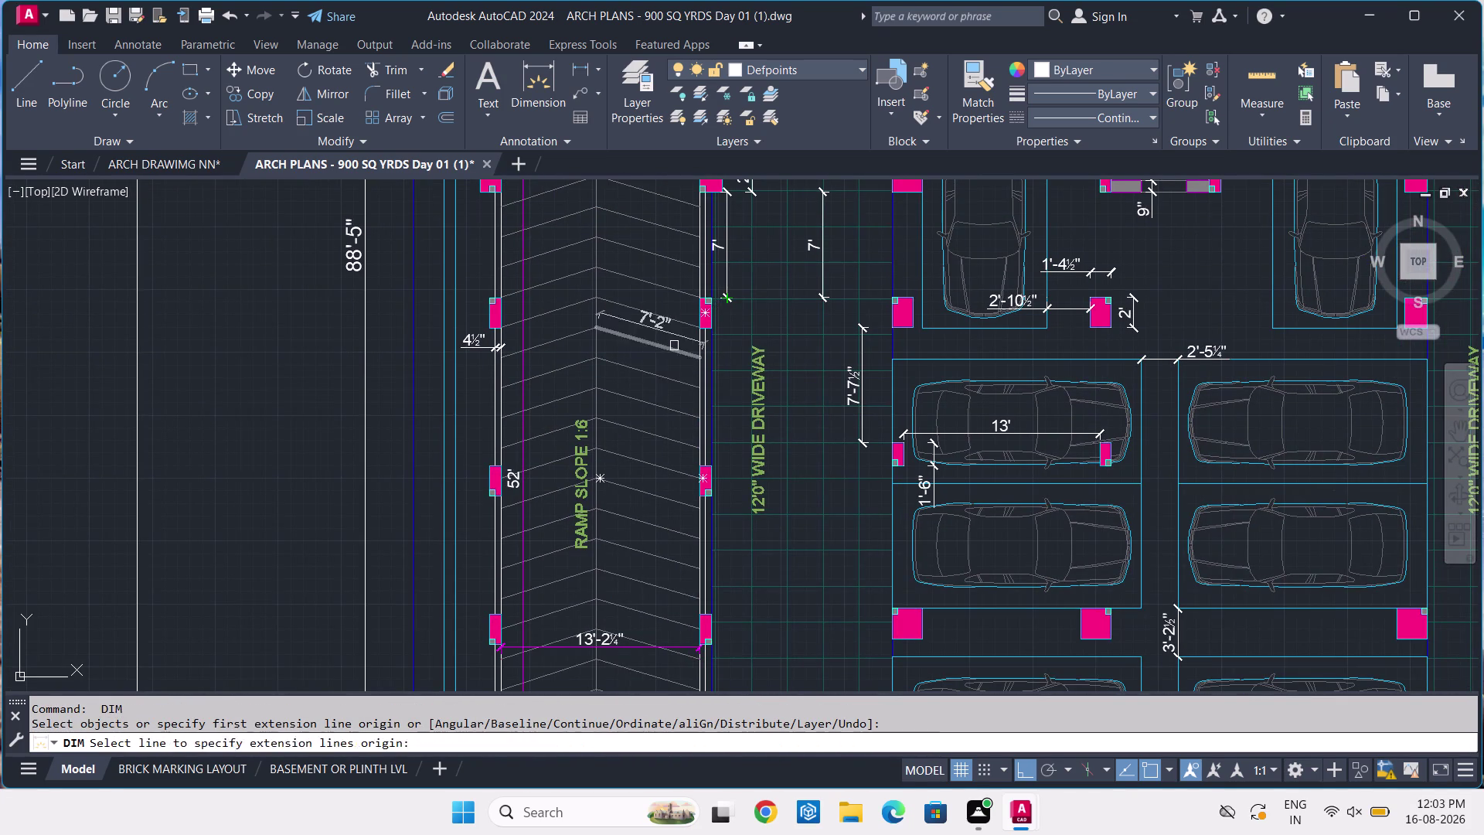
scroll(up, 3)
click(749, 282)
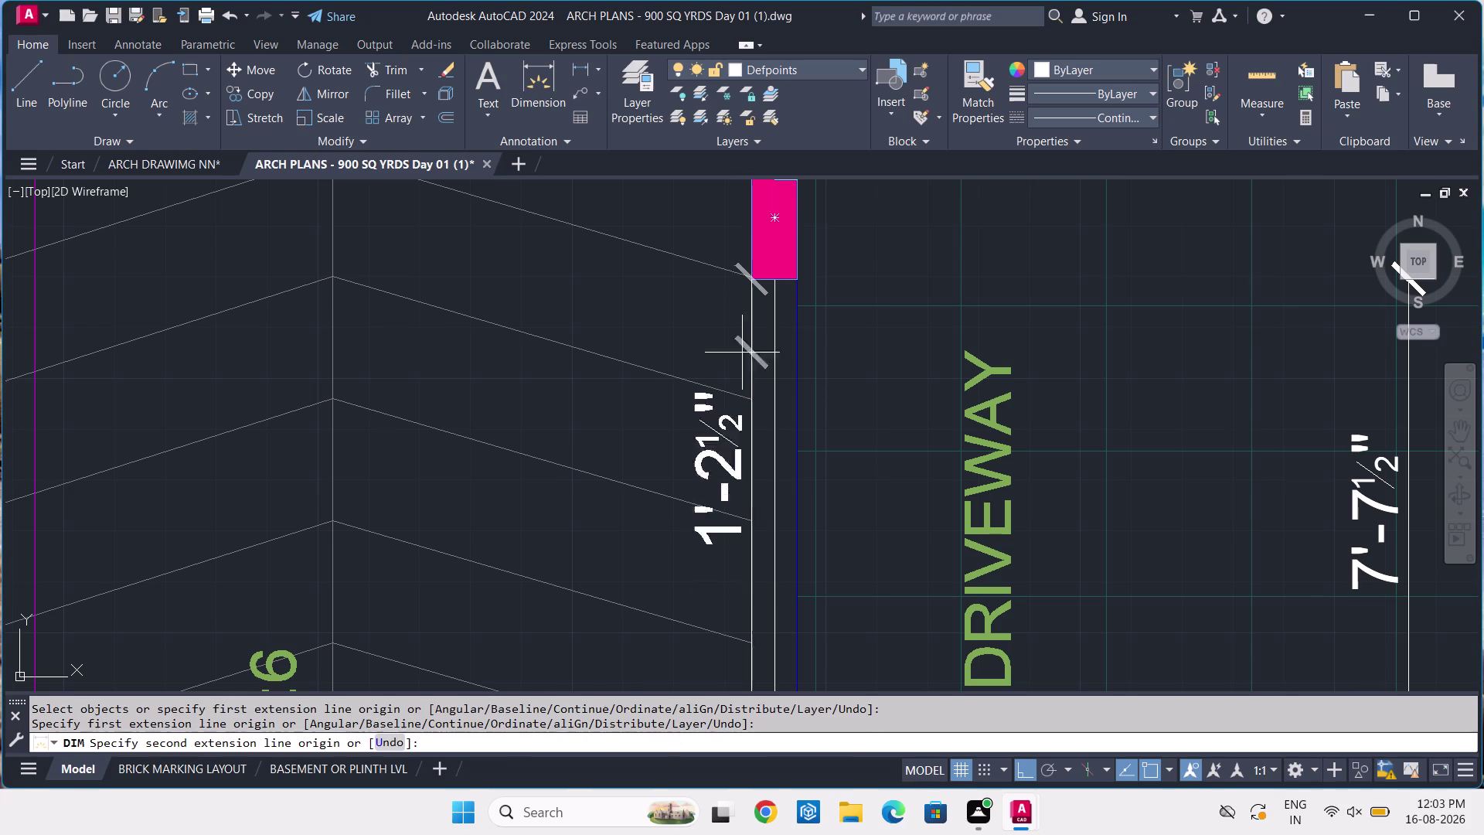
scroll(down, 3)
middle_drag(731, 474, 684, 293)
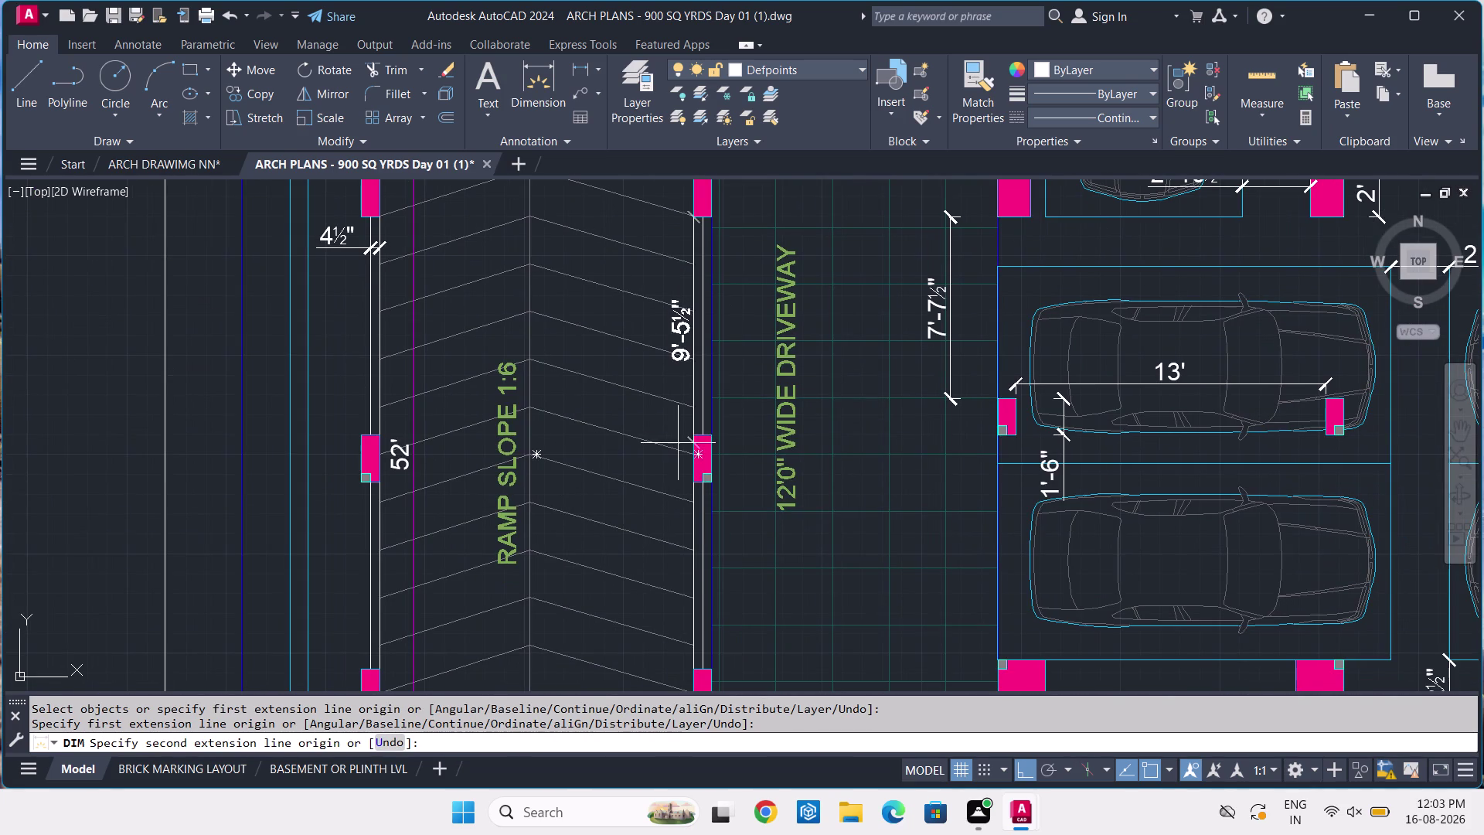
scroll(up, 3)
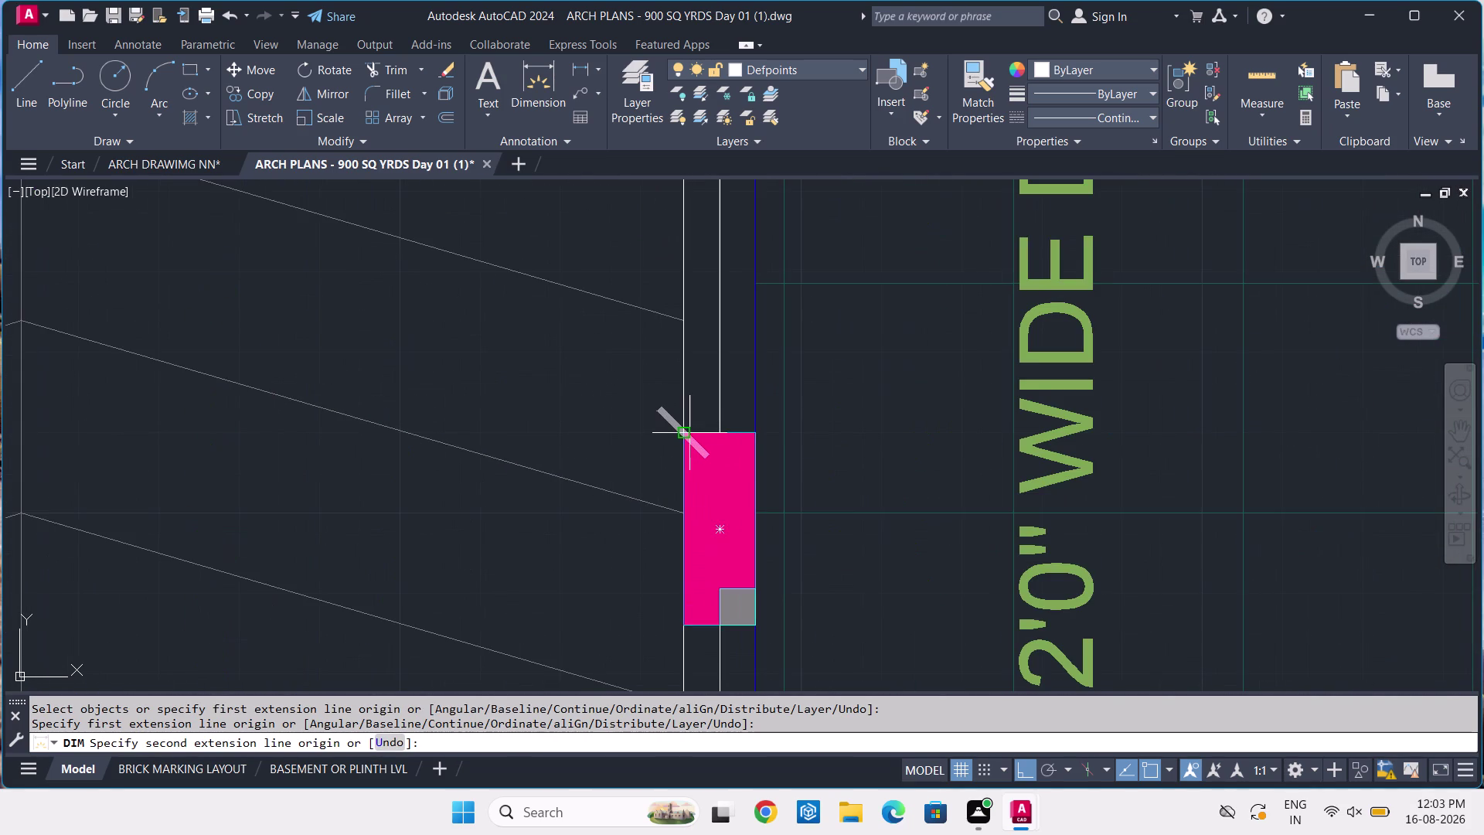
click(681, 436)
scroll(down, 3)
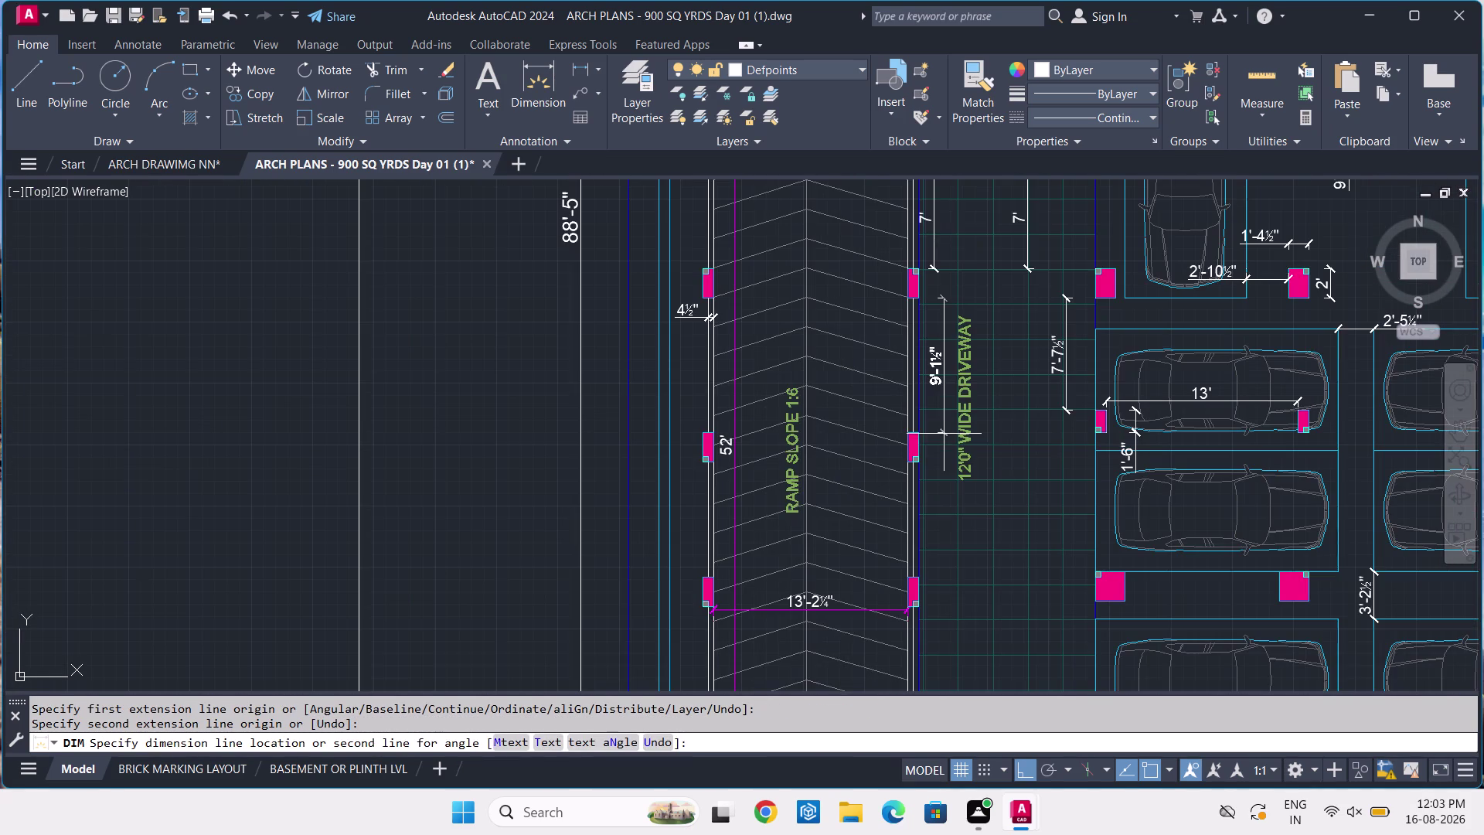
middle_drag(934, 427, 904, 466)
scroll(up, 3)
scroll(up, 3)
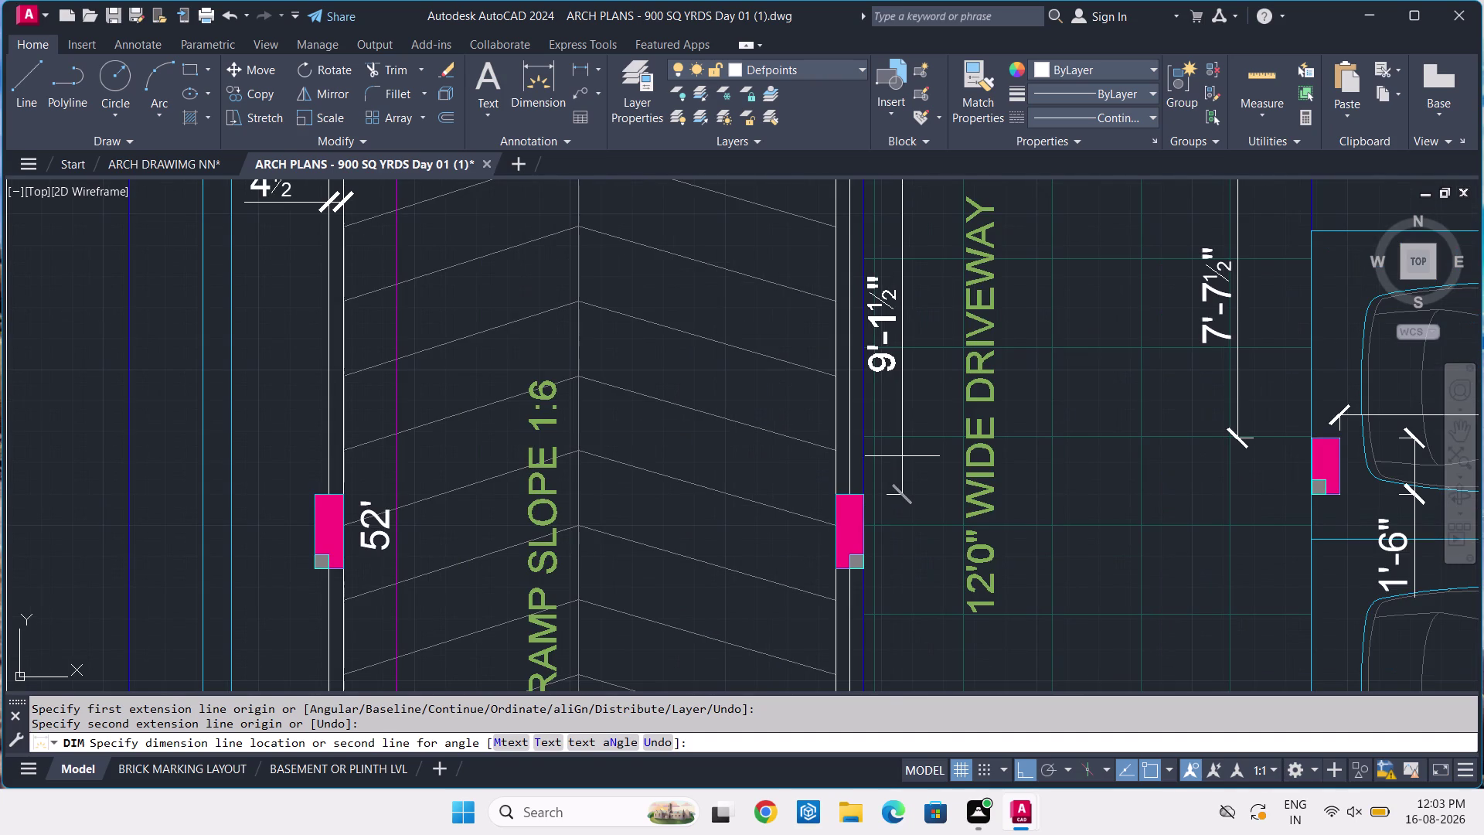
click(904, 456)
Add another dimension between the columns along the ramp's right wall.
key(space)
key(space)
scroll(down, 3)
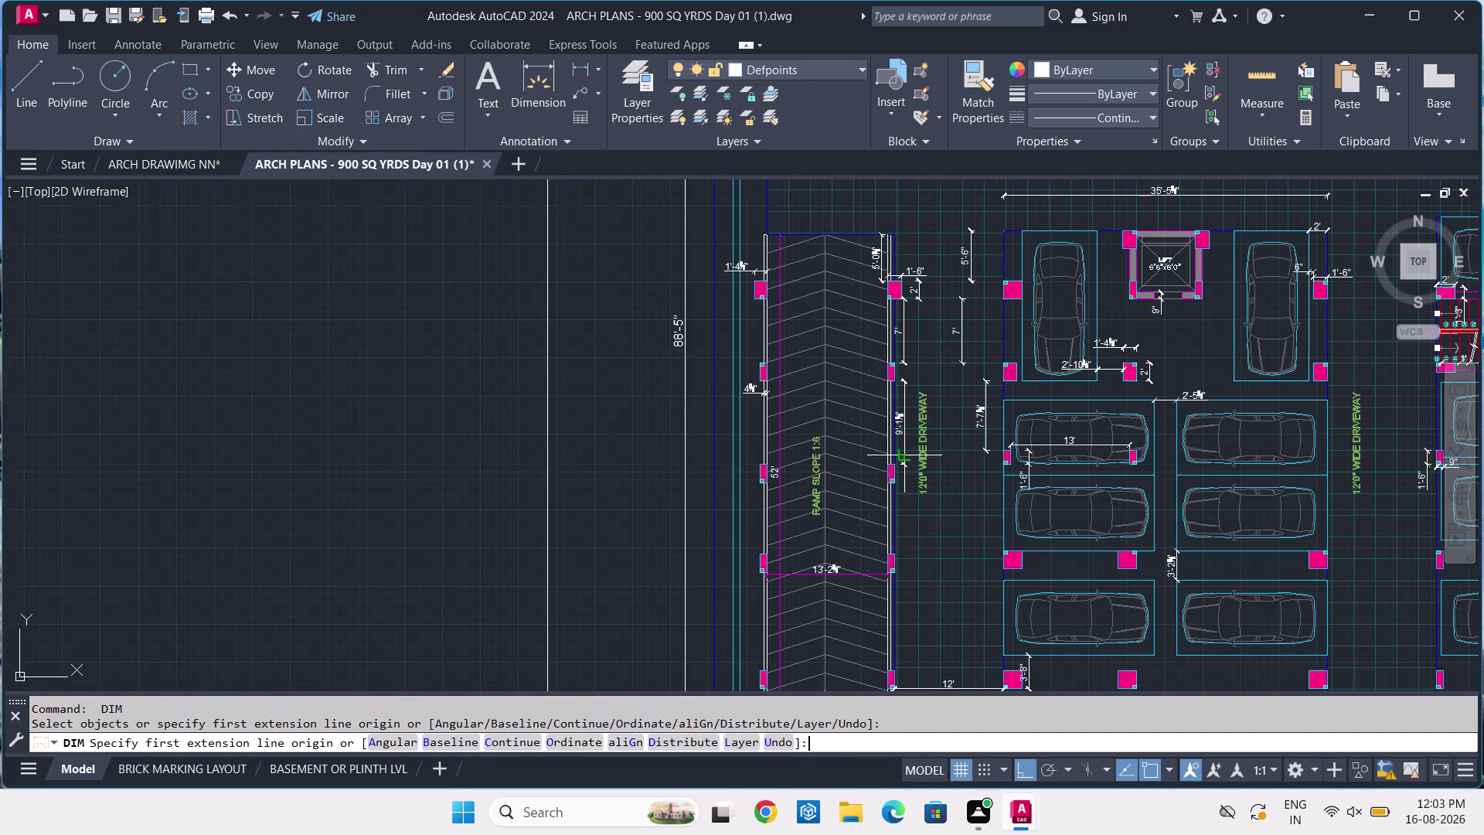
middle_drag(907, 537, 875, 445)
scroll(down, 3)
scroll(up, 3)
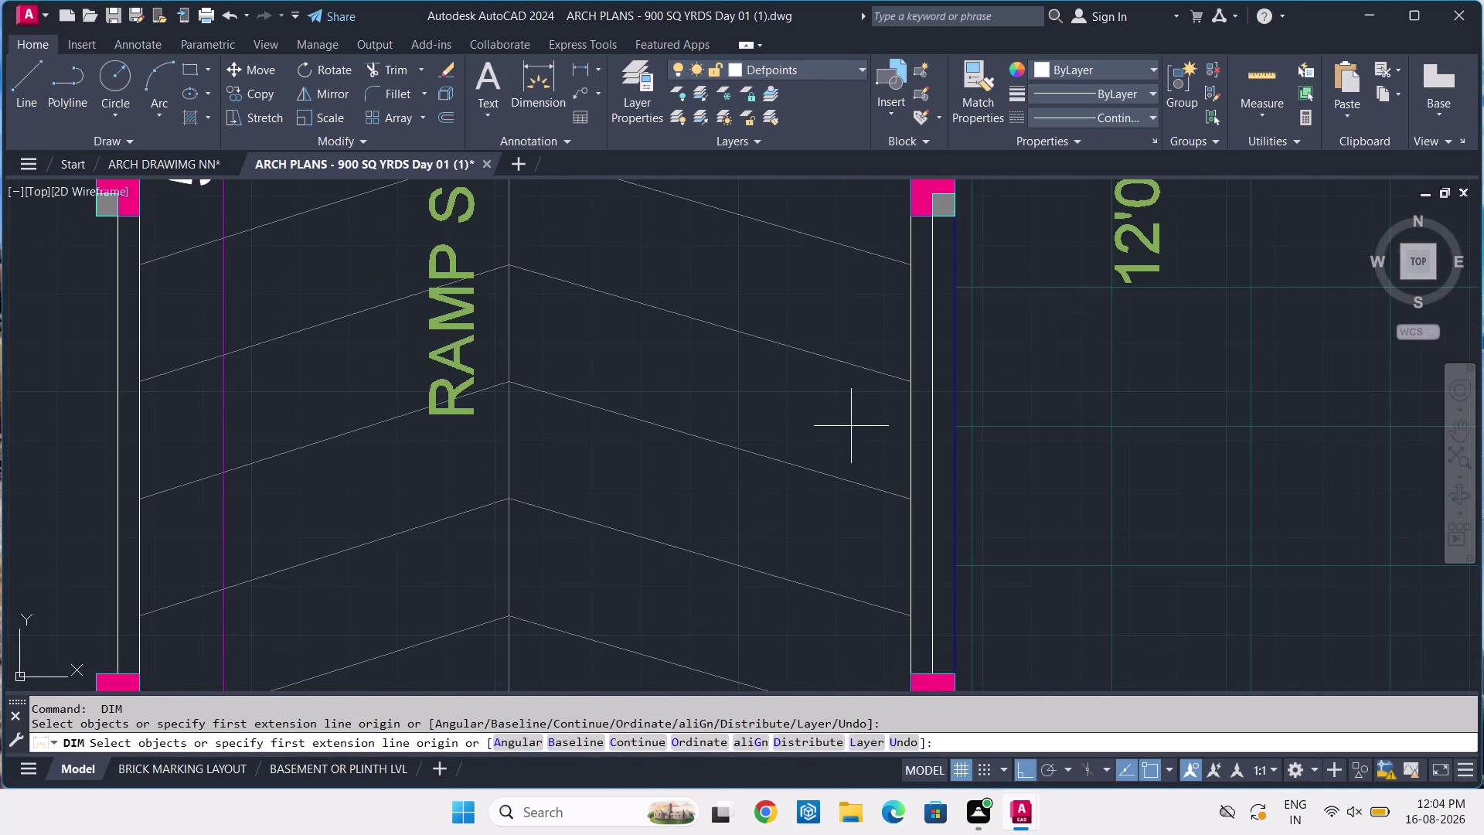
click(910, 214)
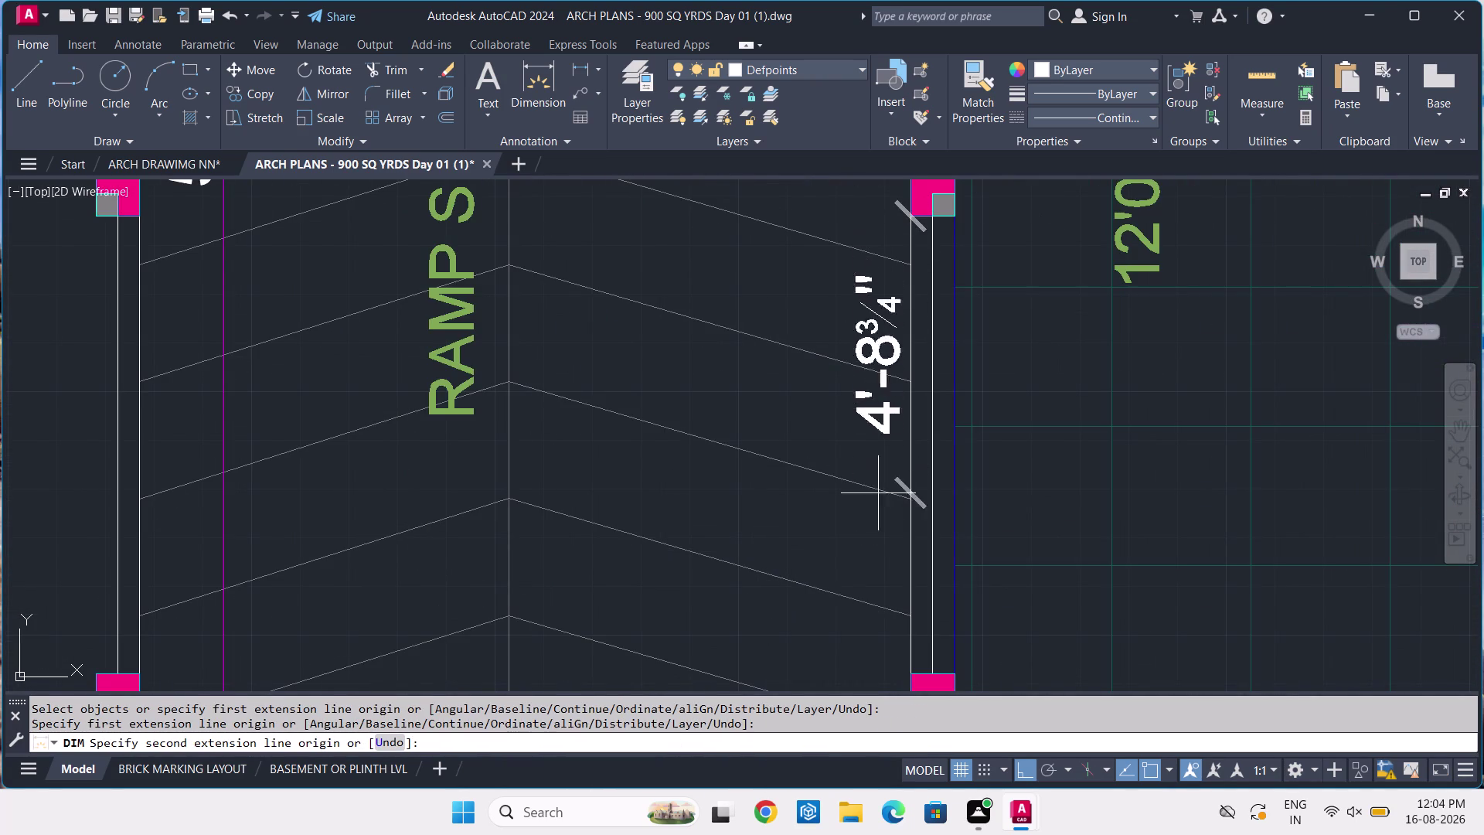
click(909, 673)
click(1011, 600)
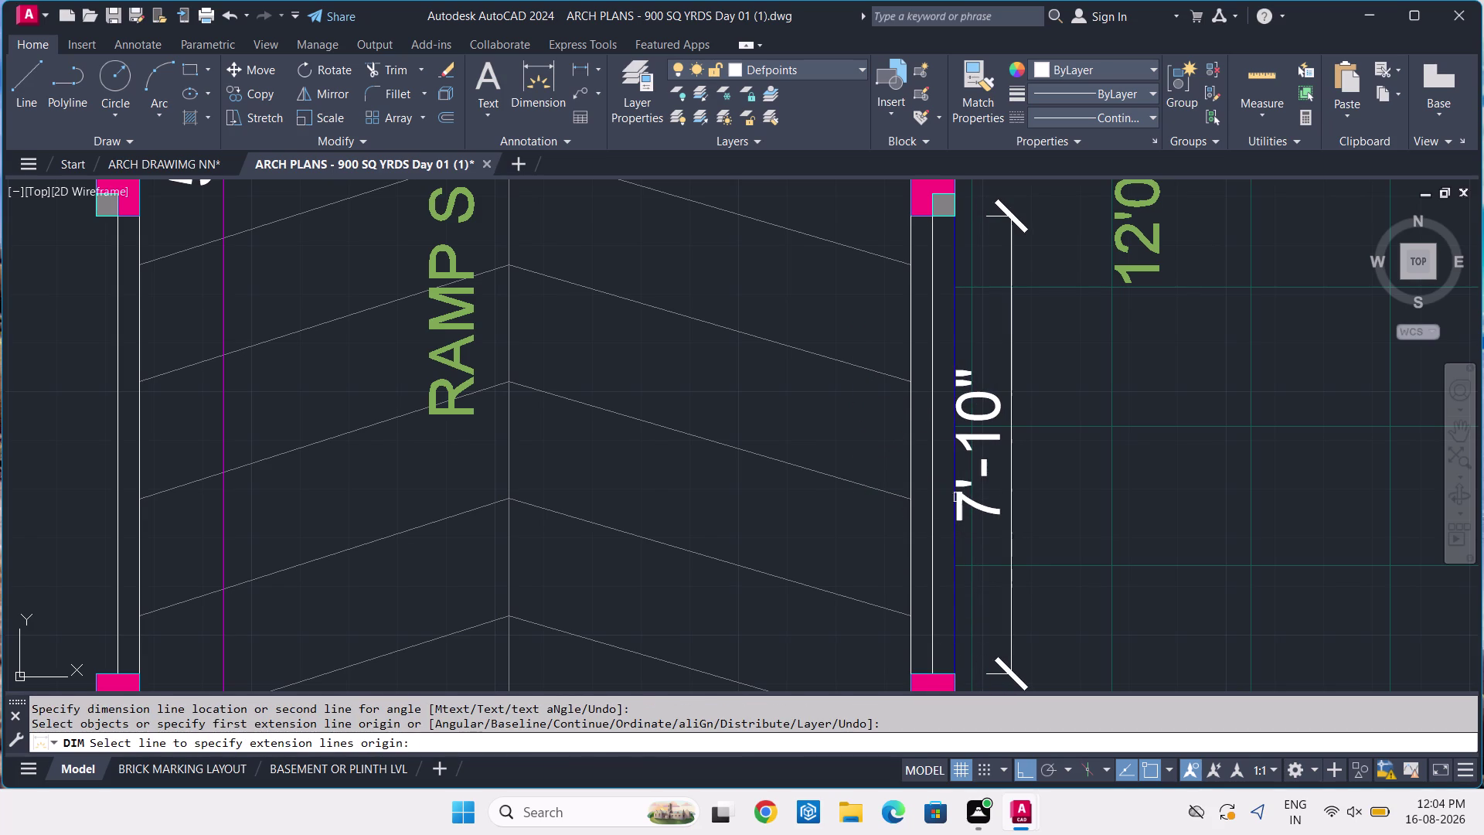
key(space)
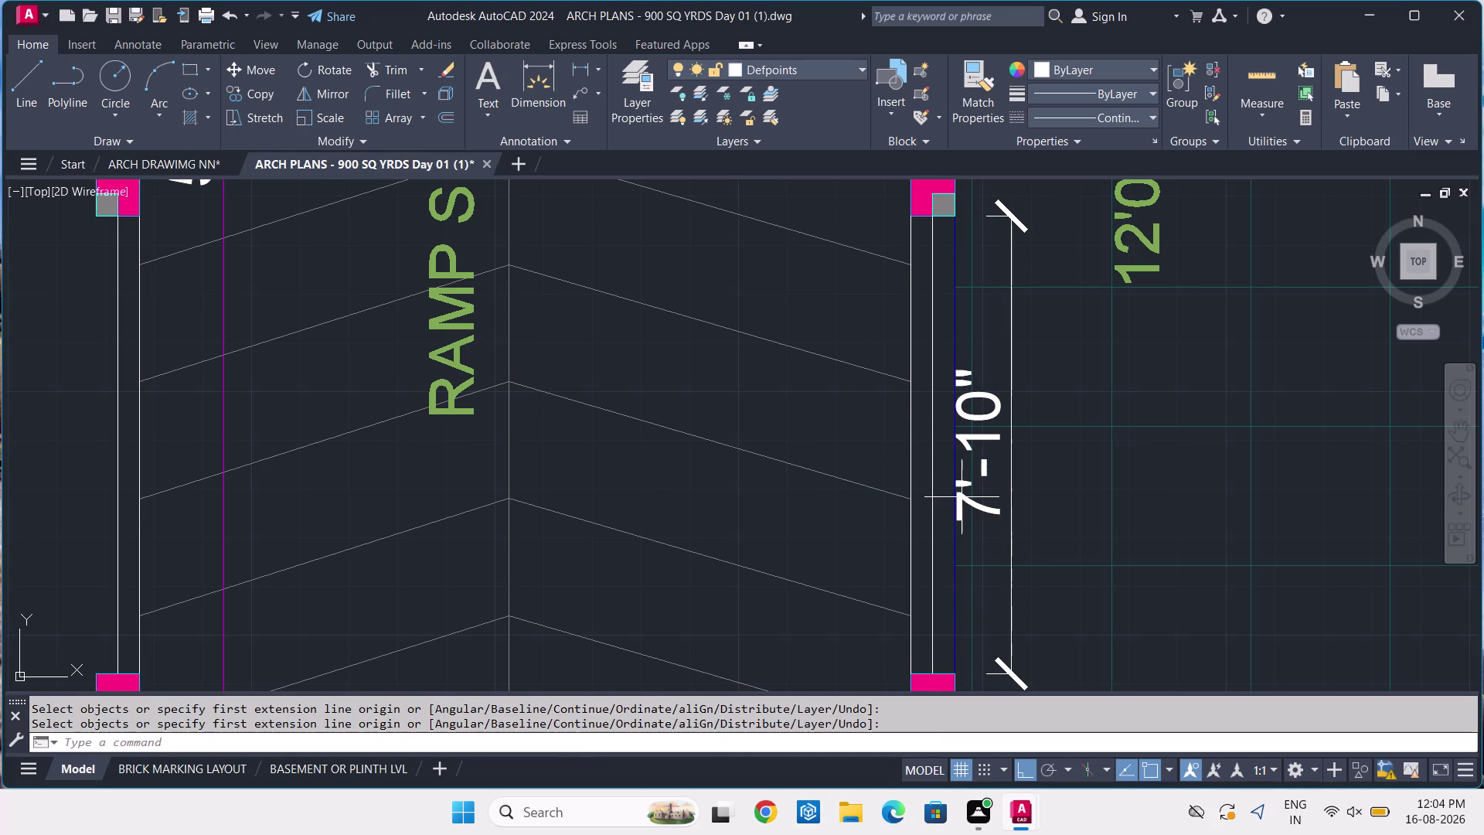
scroll(down, 3)
key(space)
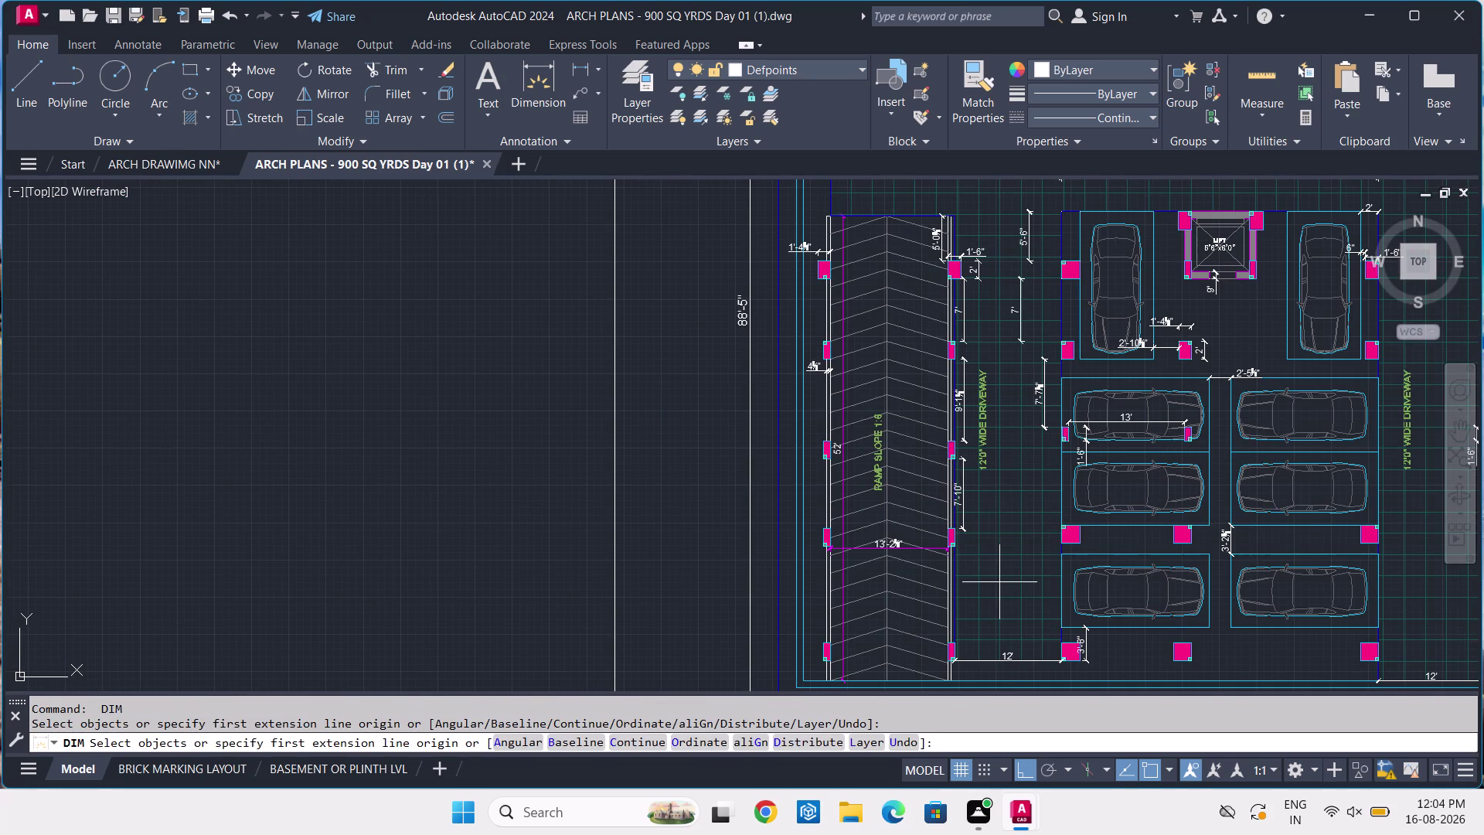
Add the 10'-9" dimension from the ramp wall down to the lower column.
middle_drag(999, 582, 916, 460)
scroll(up, 3)
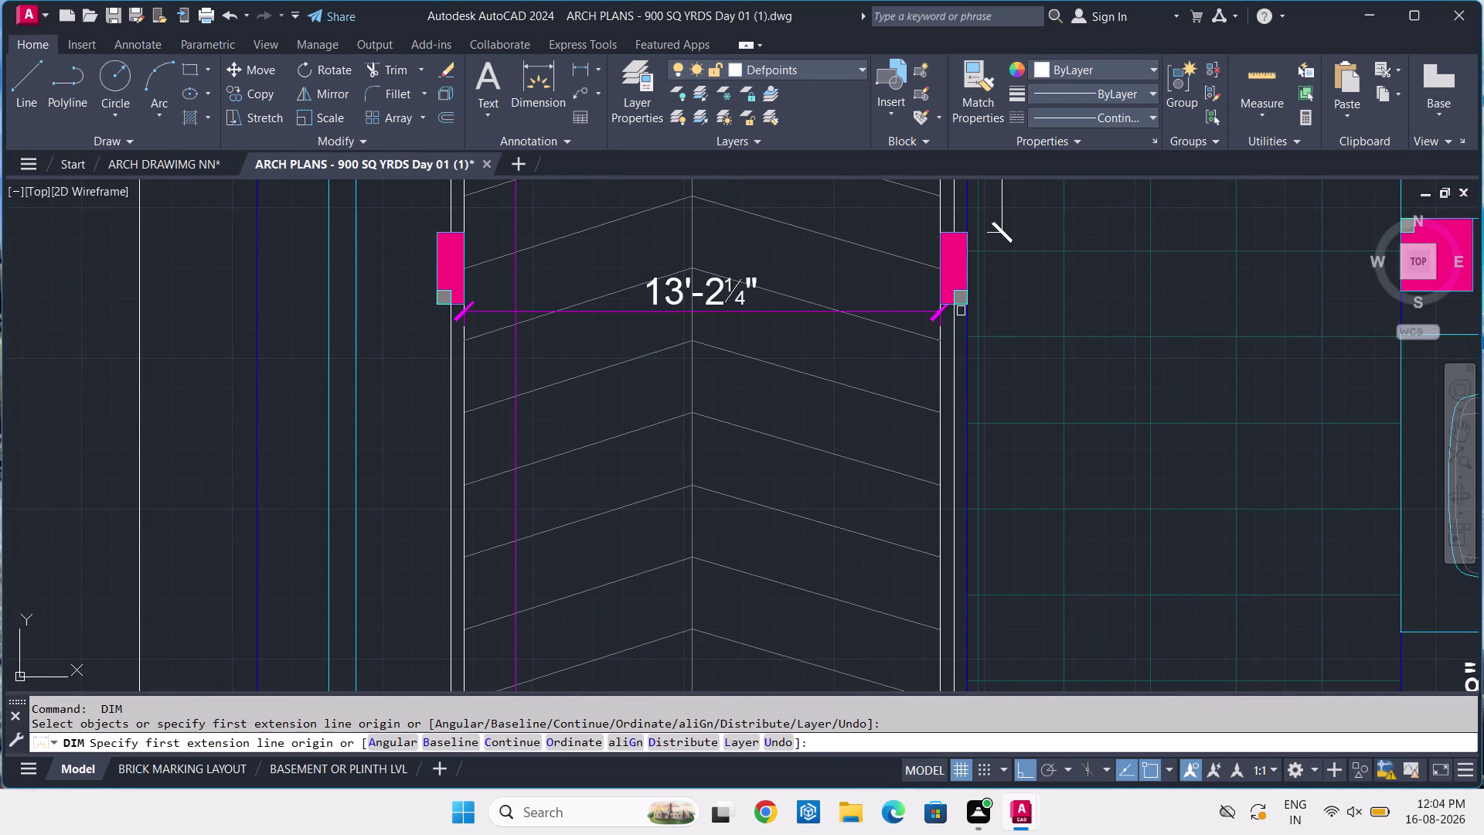
click(970, 304)
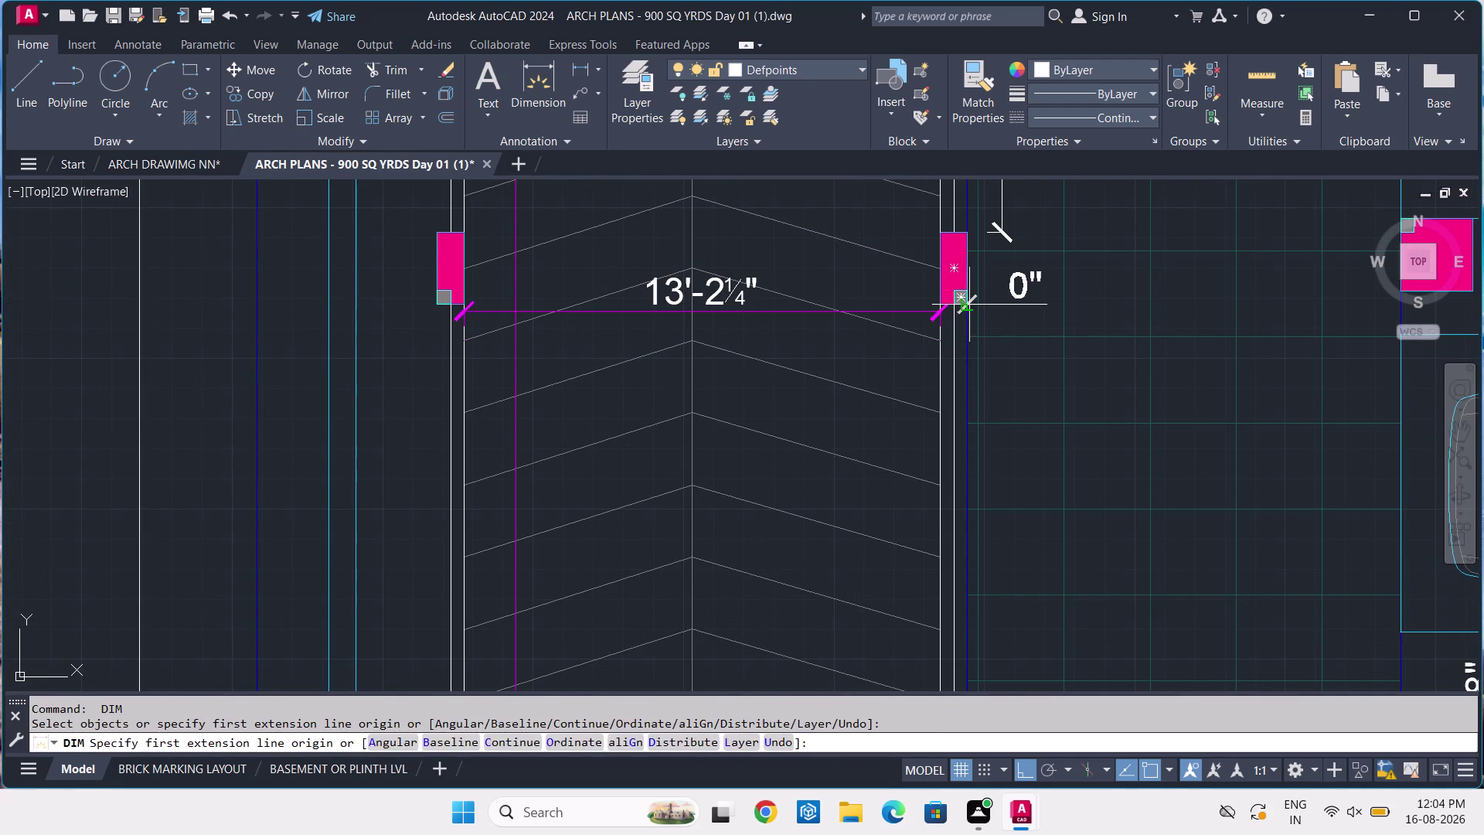
scroll(down, 3)
middle_drag(950, 473, 928, 364)
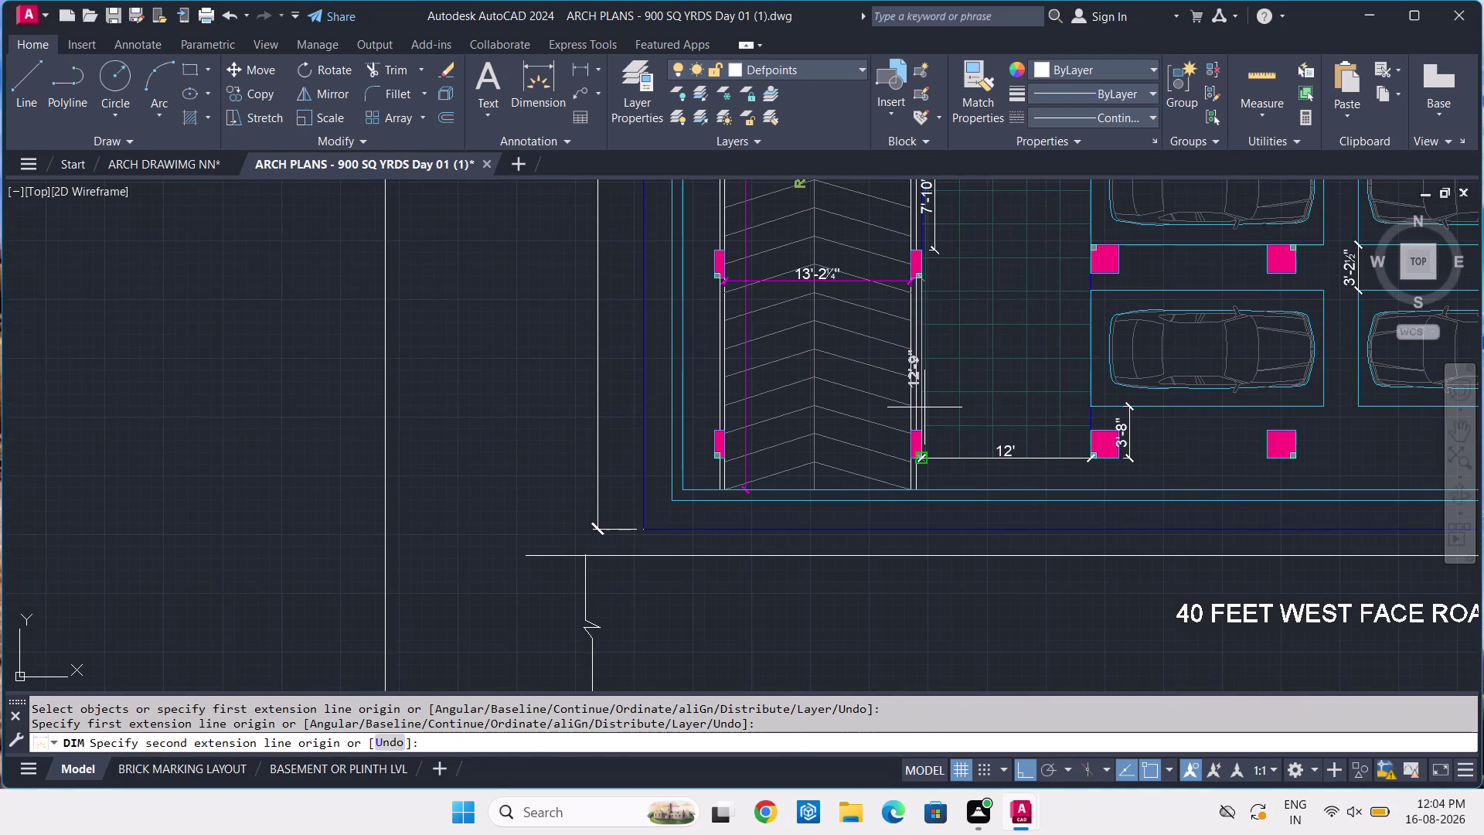
scroll(up, 3)
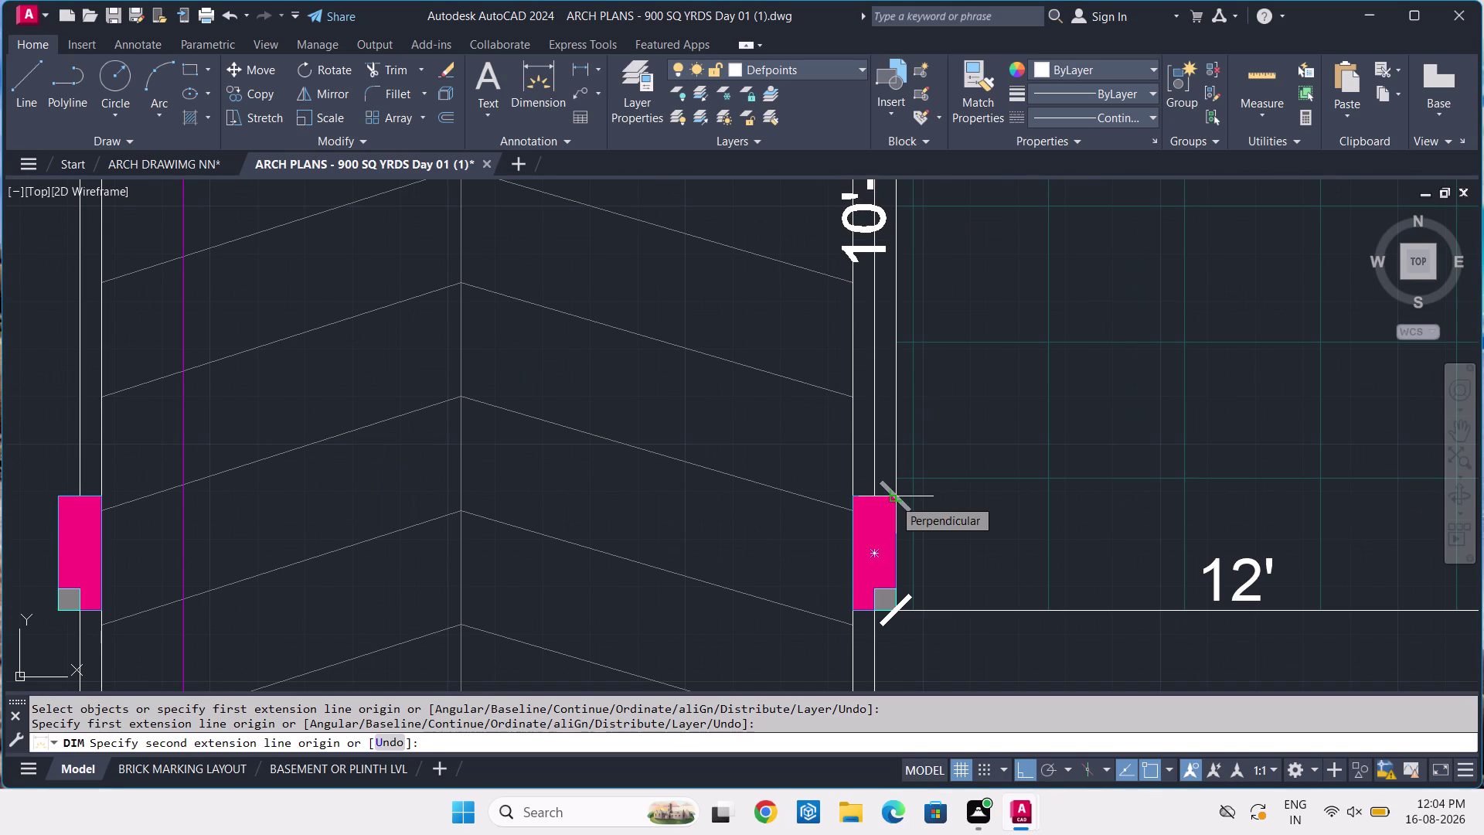
click(893, 499)
scroll(down, 3)
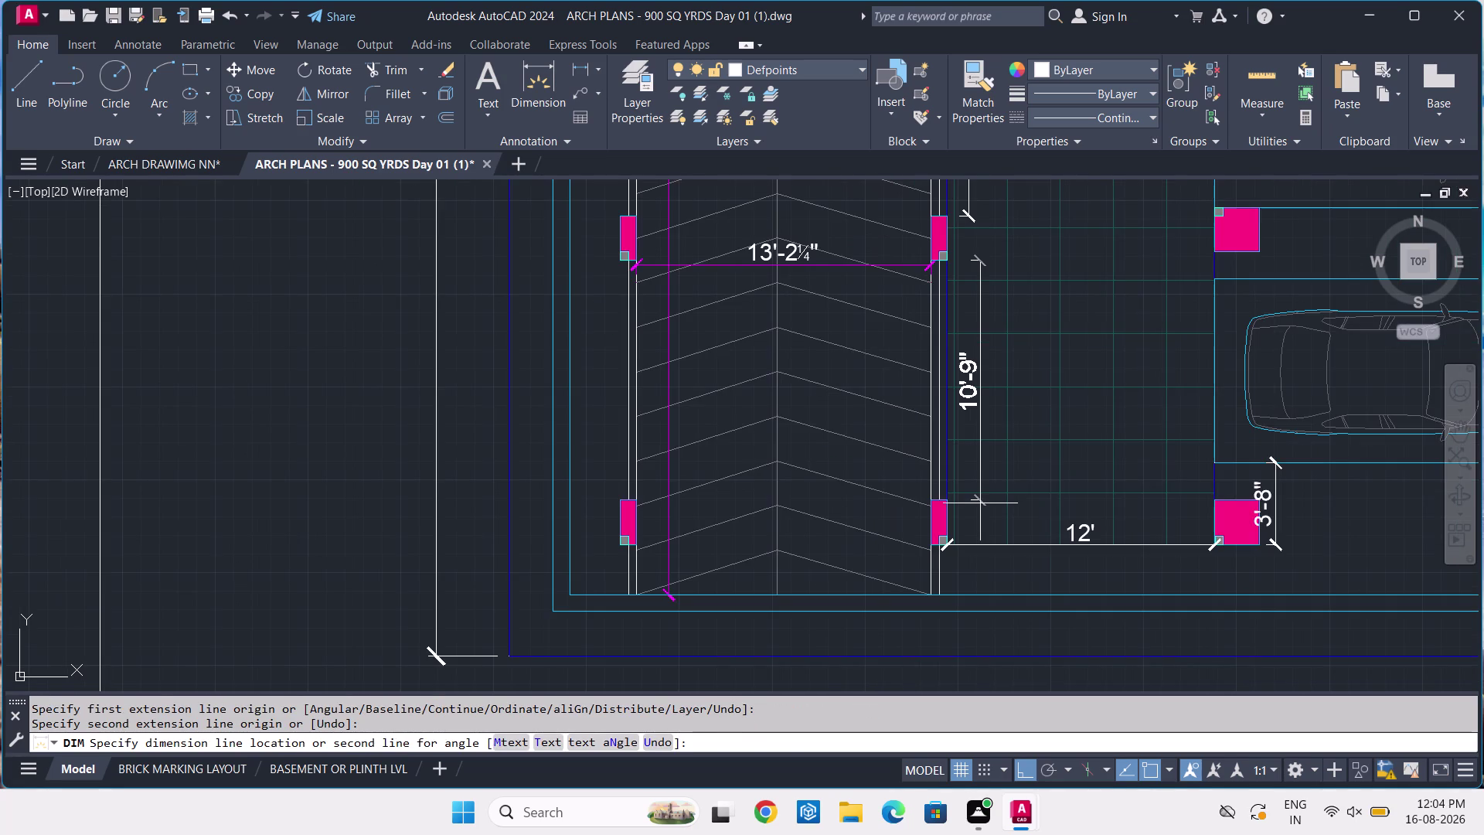
click(980, 504)
scroll(down, 3)
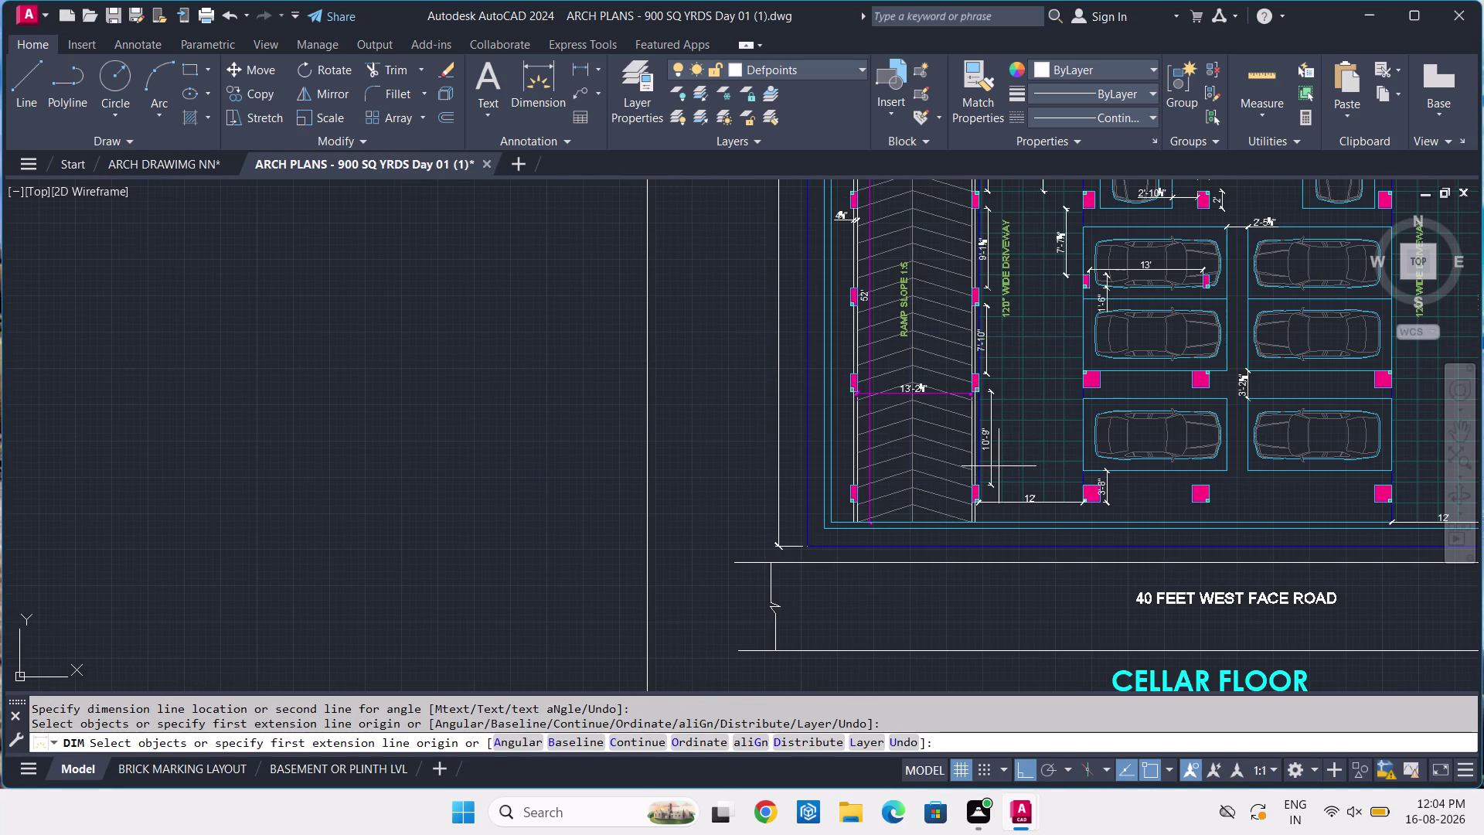
middle_drag(998, 466, 987, 532)
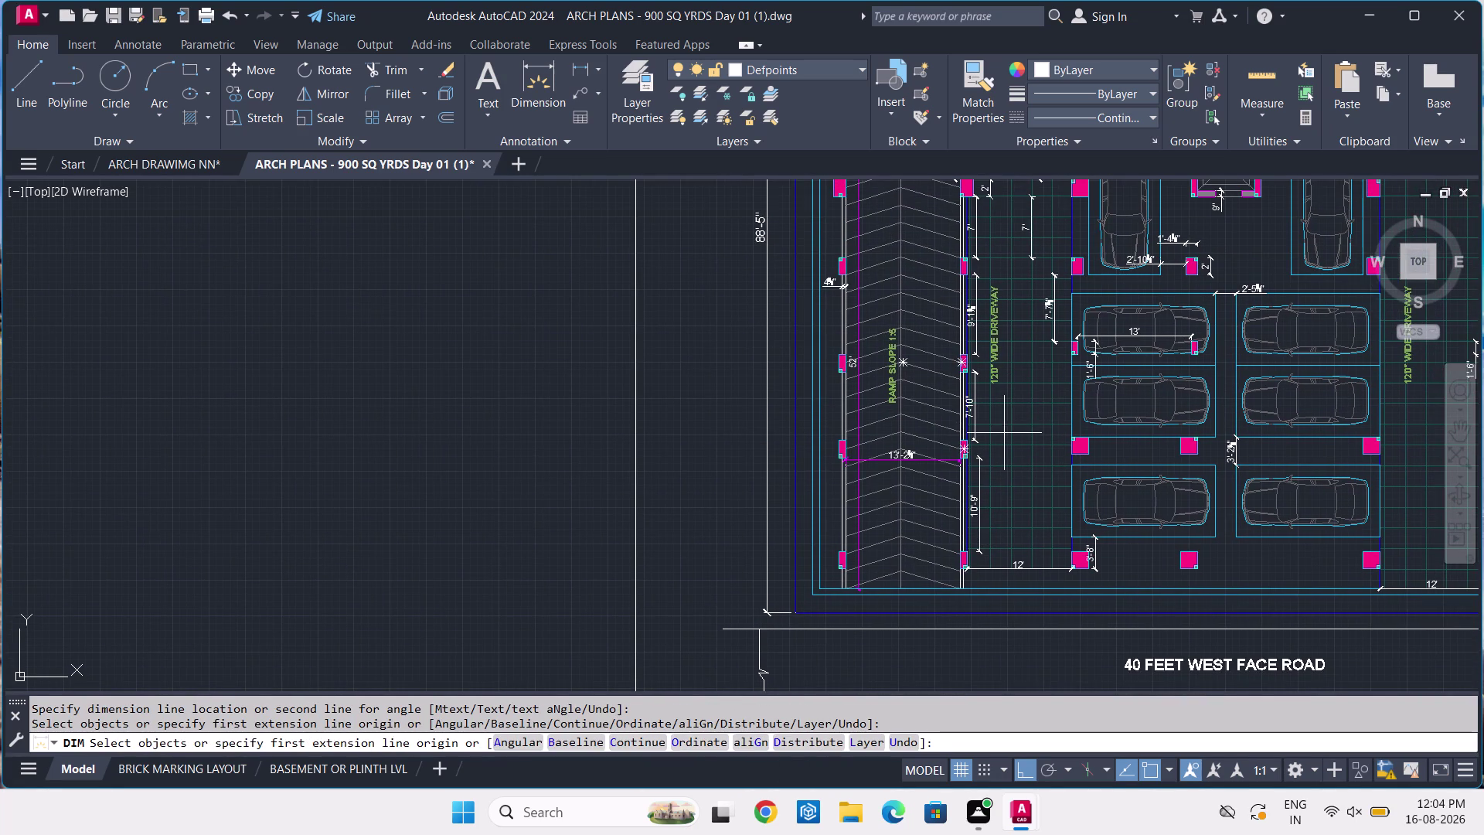
Dimension the column's 9" width above the column beside the driveway label.
key(space)
key(space)
key(space)
key(space)
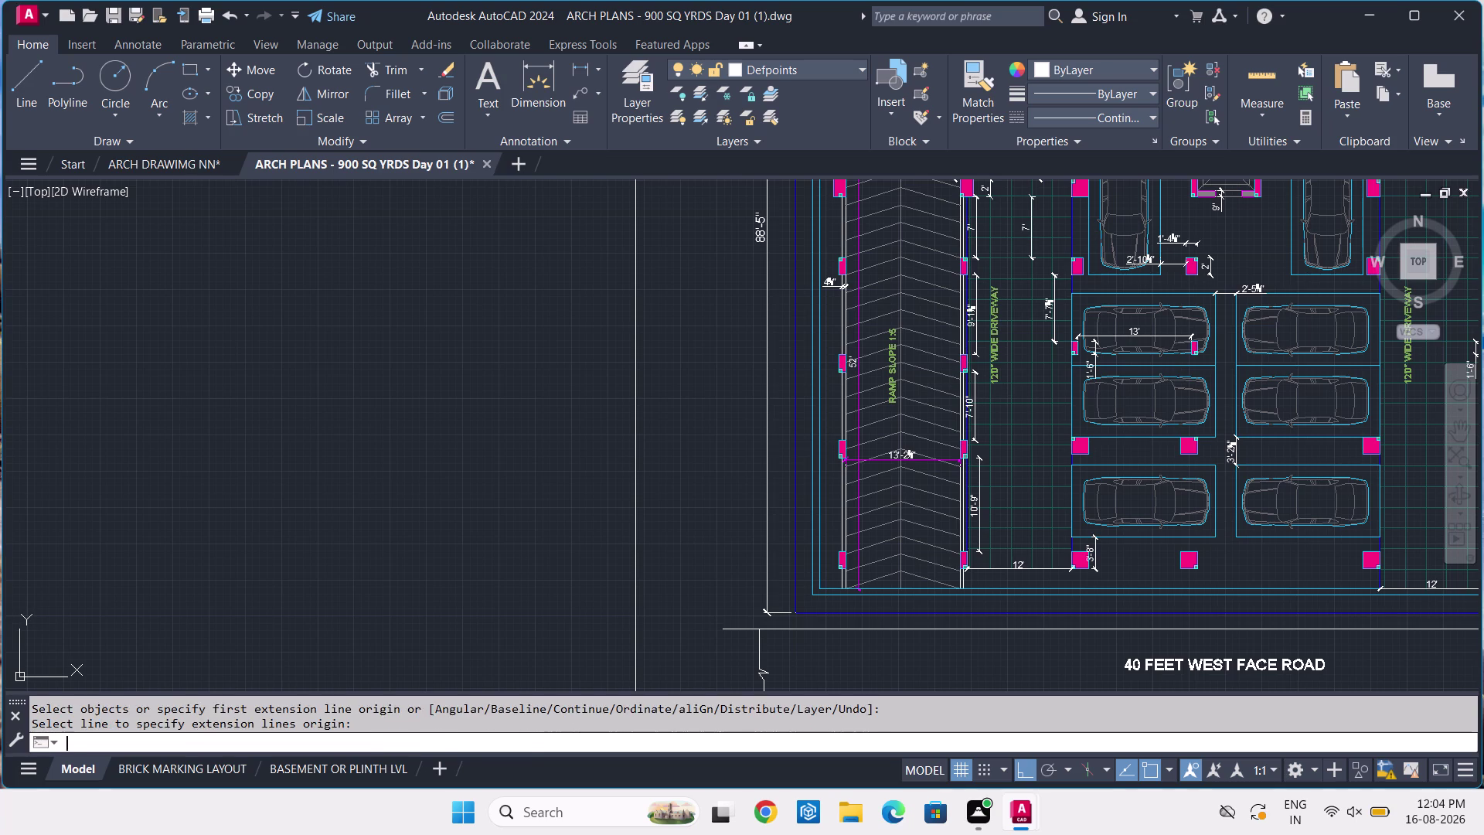
scroll(up, 3)
scroll(up, 3)
middle_drag(978, 359, 1029, 578)
scroll(down, 3)
scroll(up, 3)
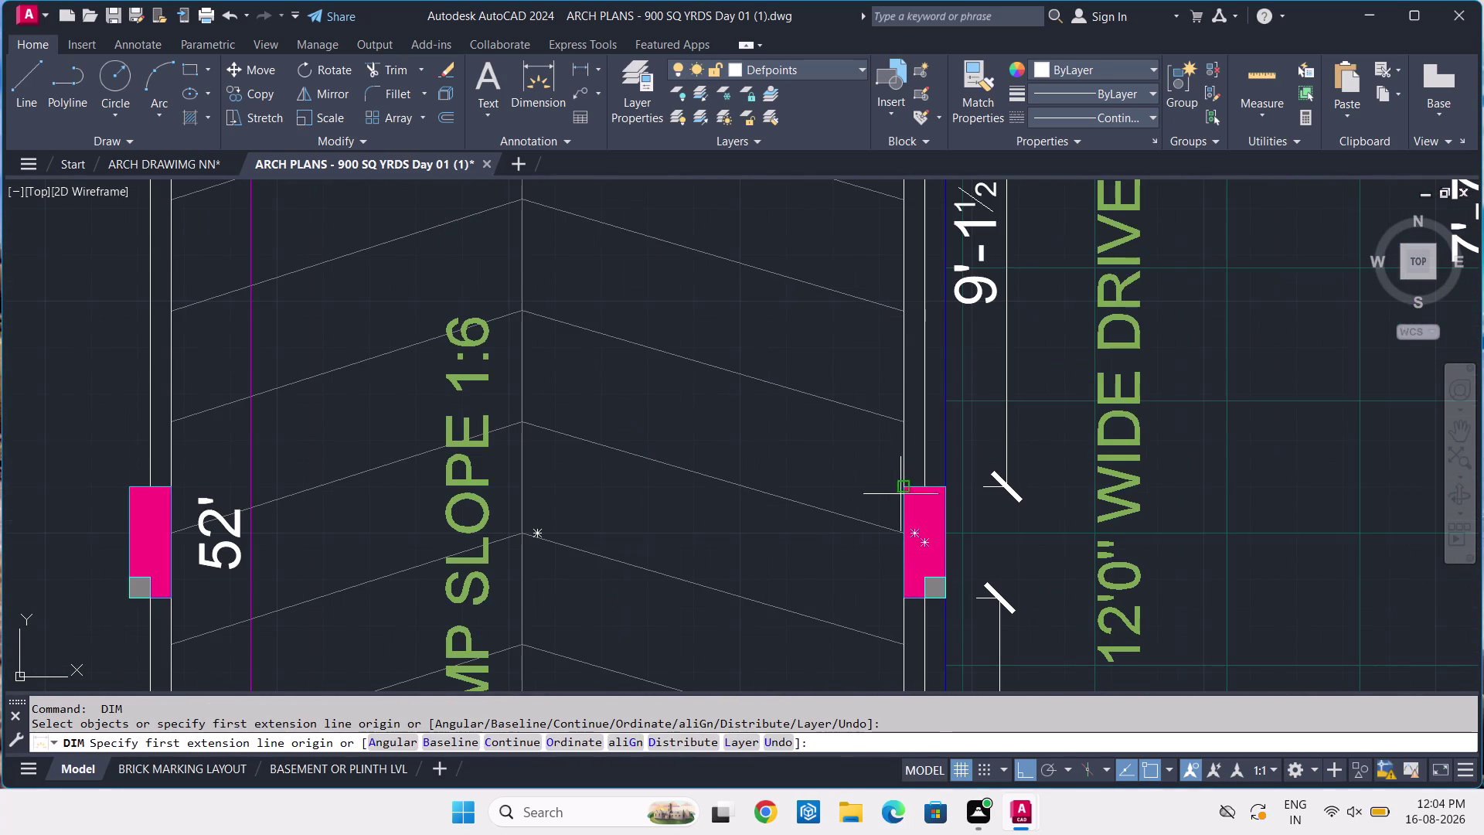
click(904, 488)
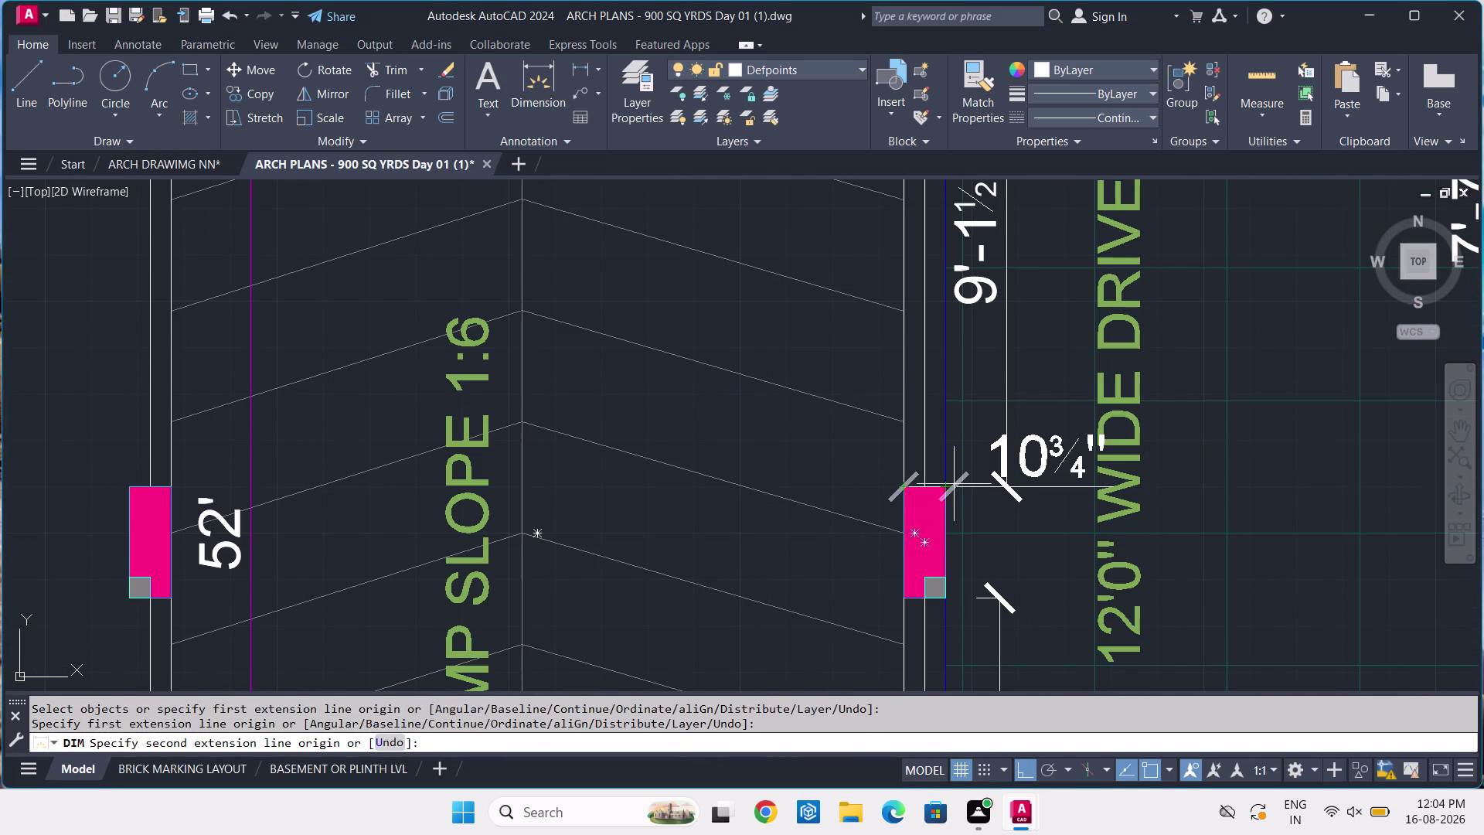
click(944, 492)
click(939, 463)
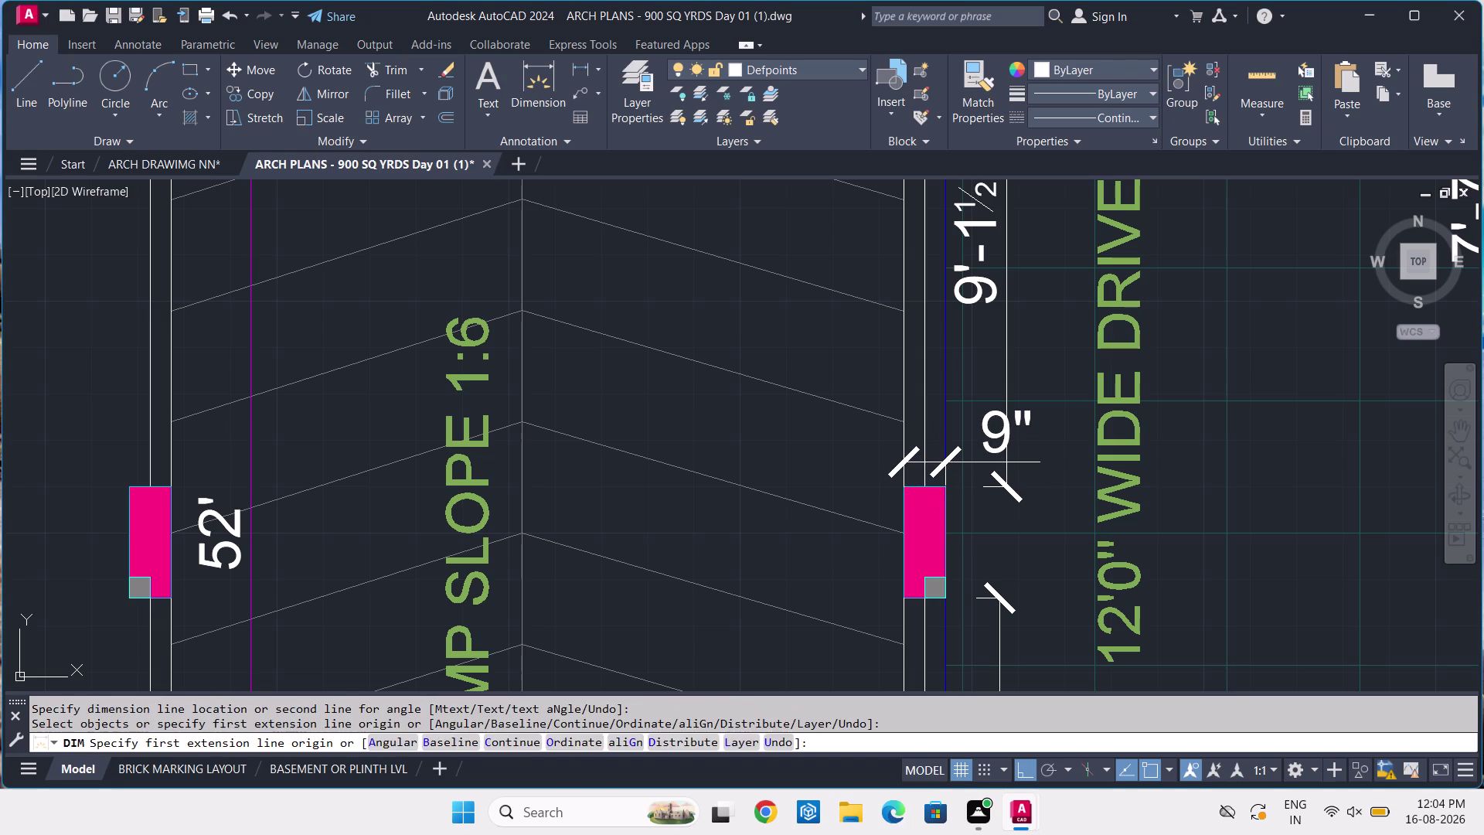
Dimension the column's 2' length on its left side.
key(space)
key(space)
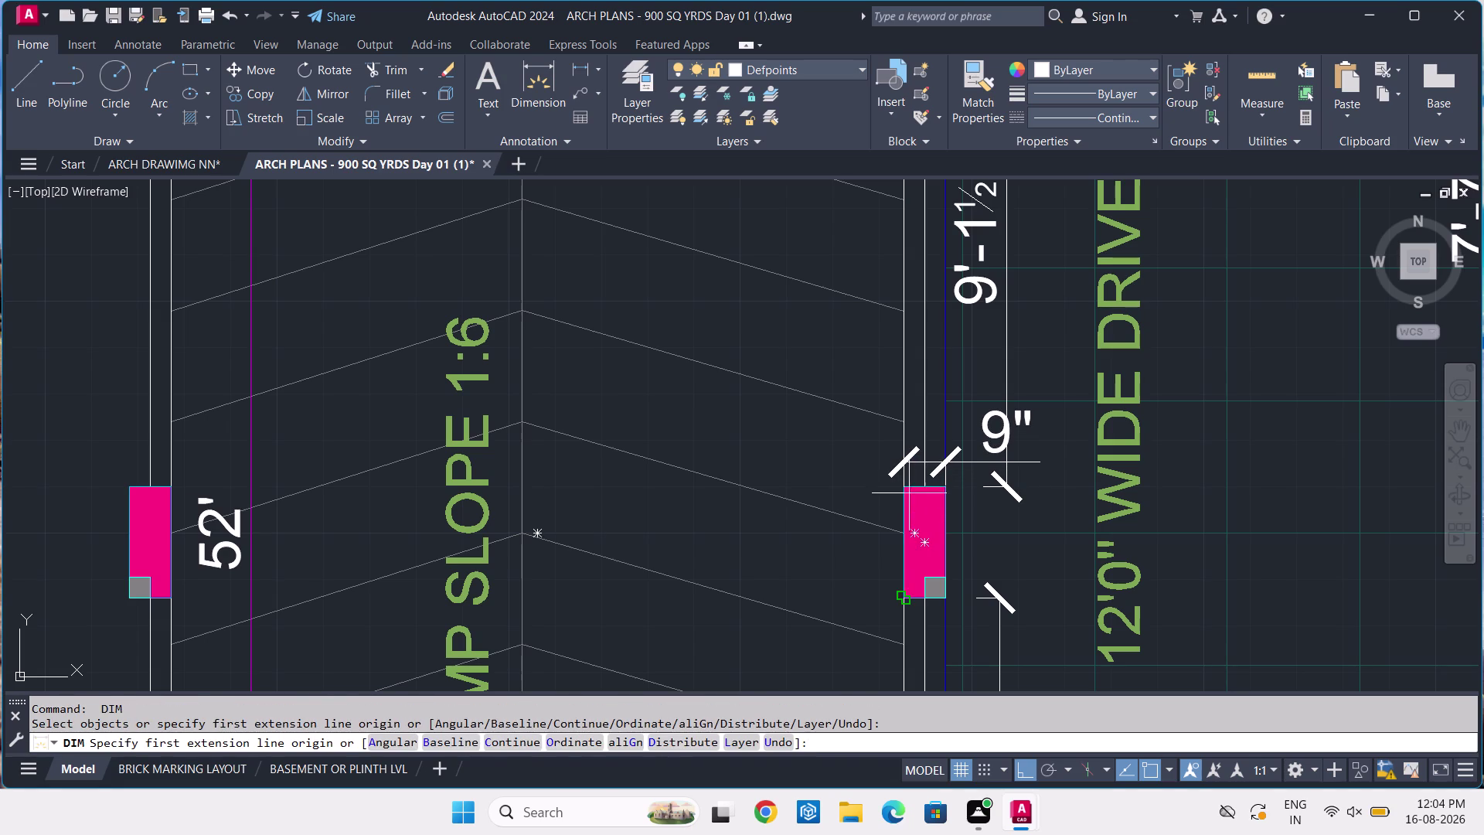
click(908, 488)
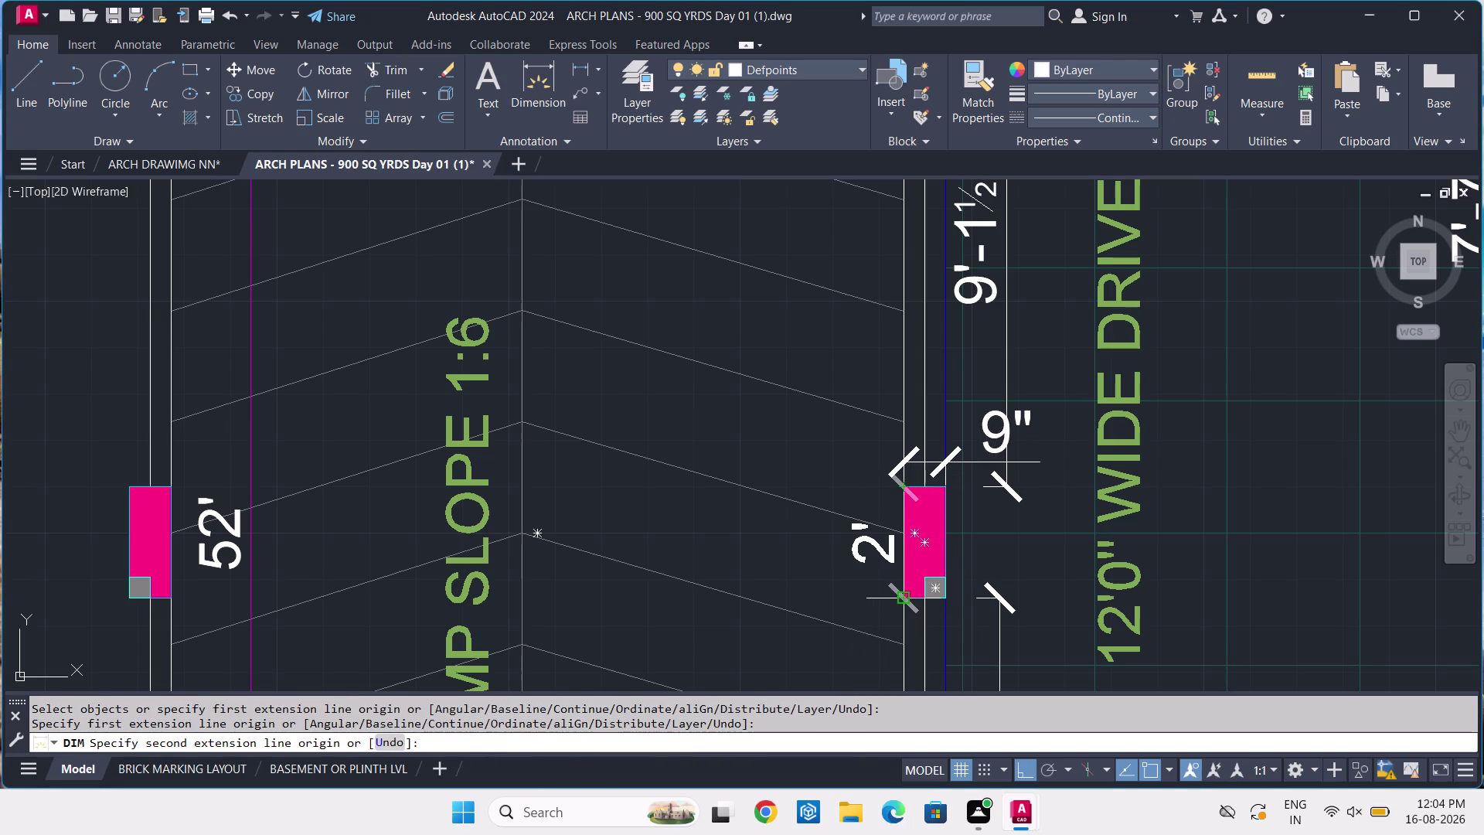
click(906, 601)
click(860, 609)
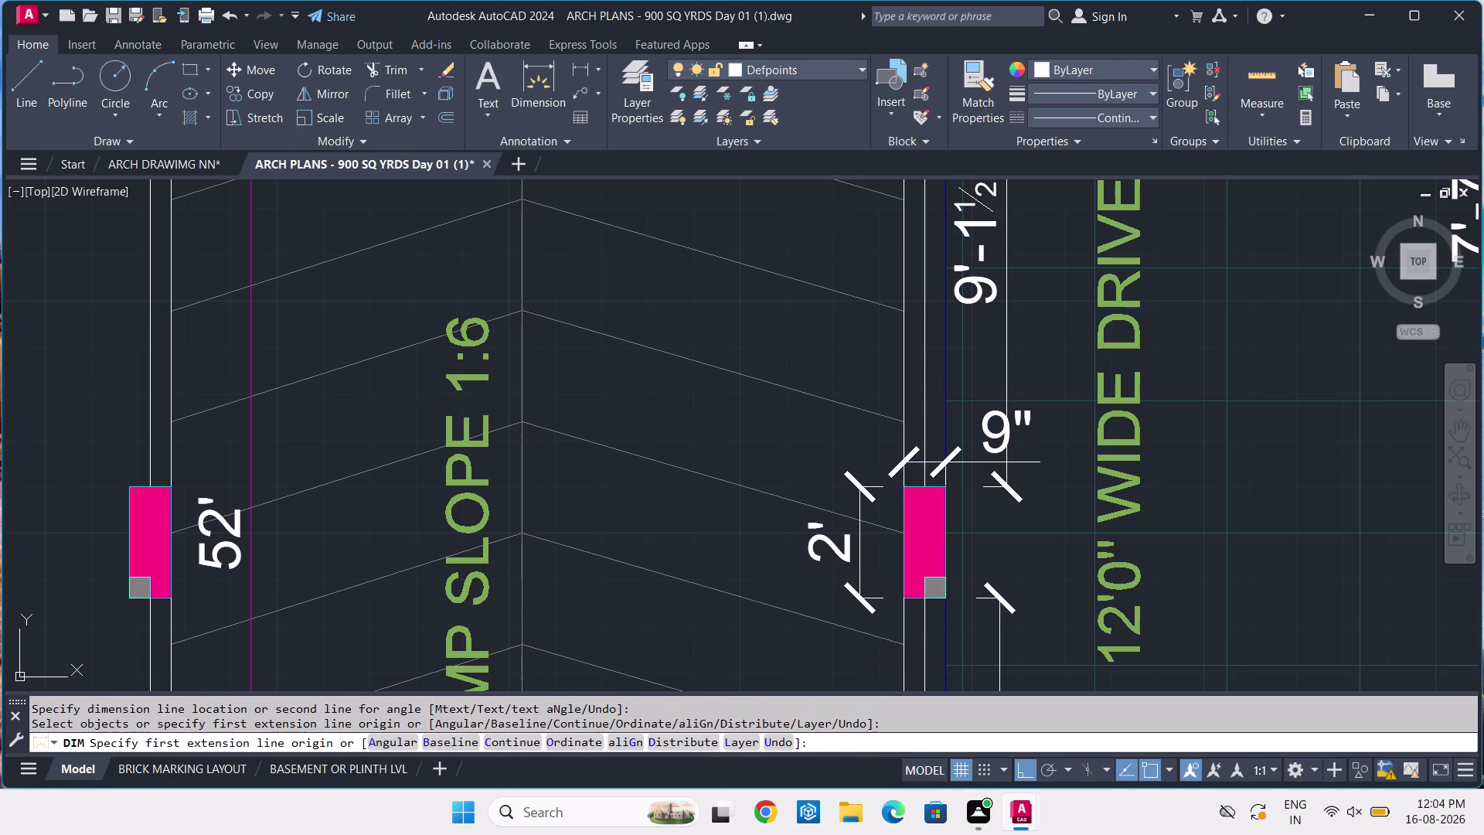
scroll(down, 3)
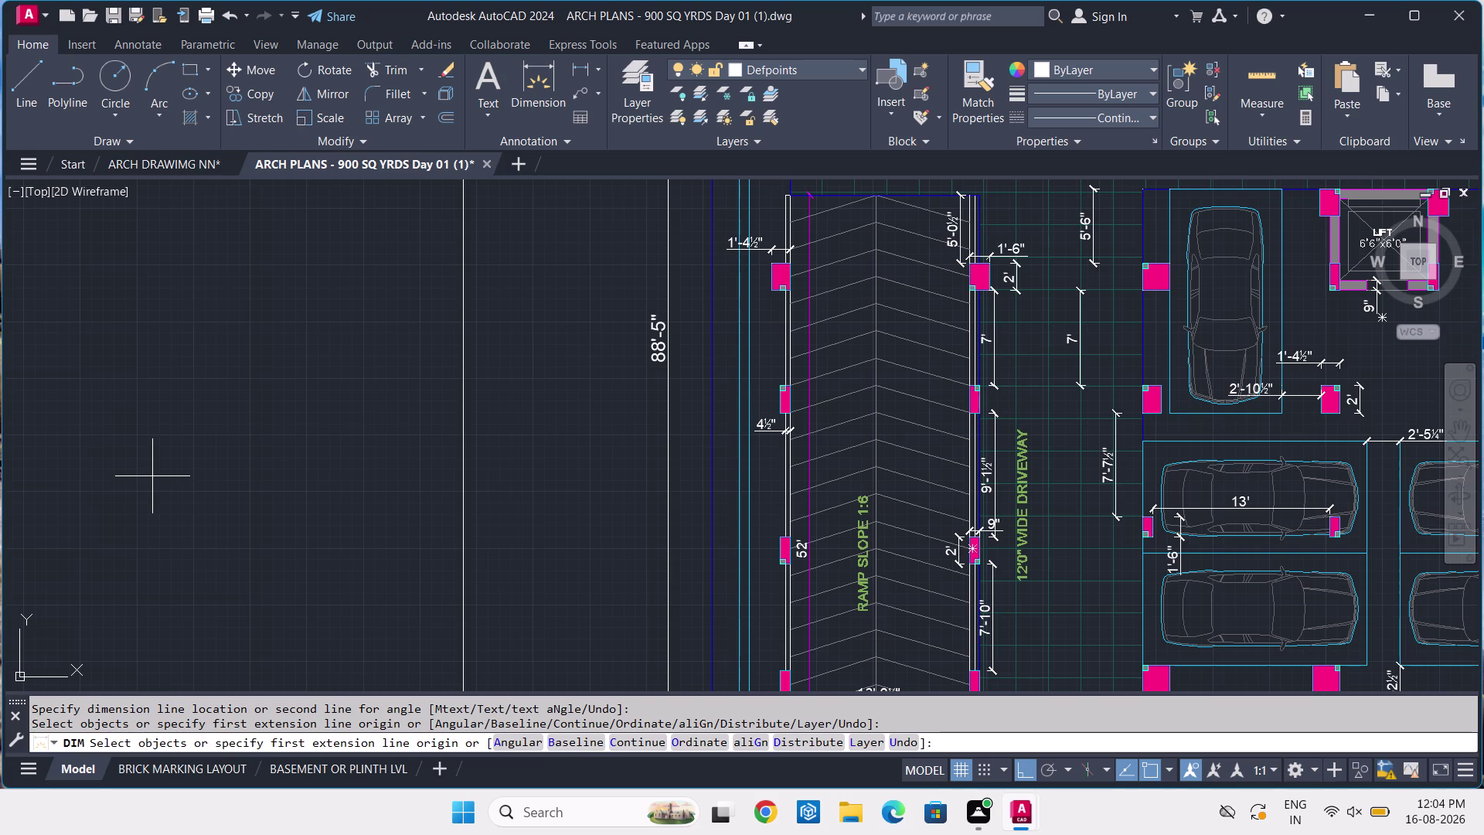
middle_drag(691, 486, 579, 286)
middle_drag(633, 357, 628, 342)
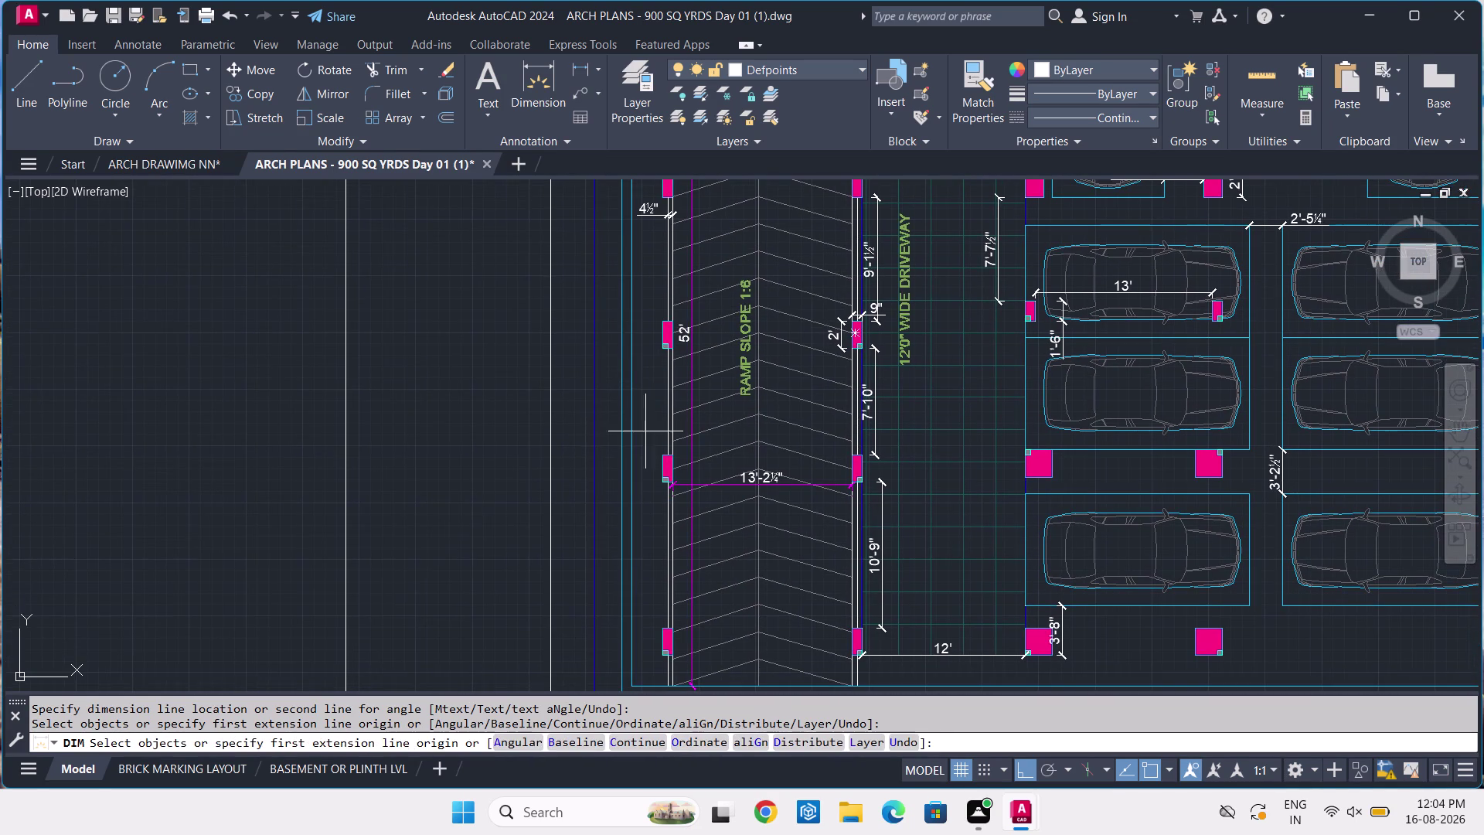
middle_drag(653, 461, 617, 388)
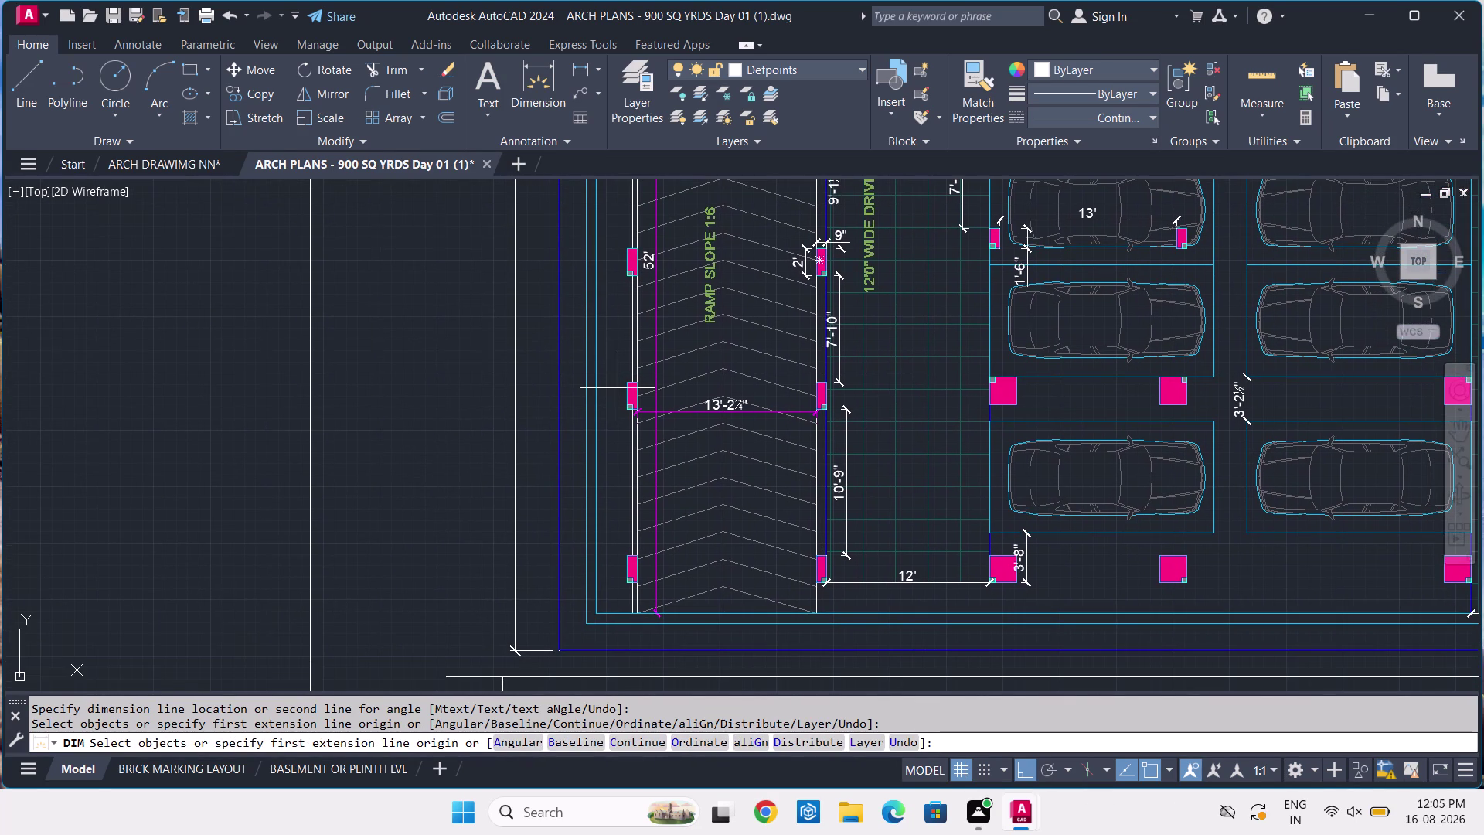
middle_drag(617, 388, 651, 468)
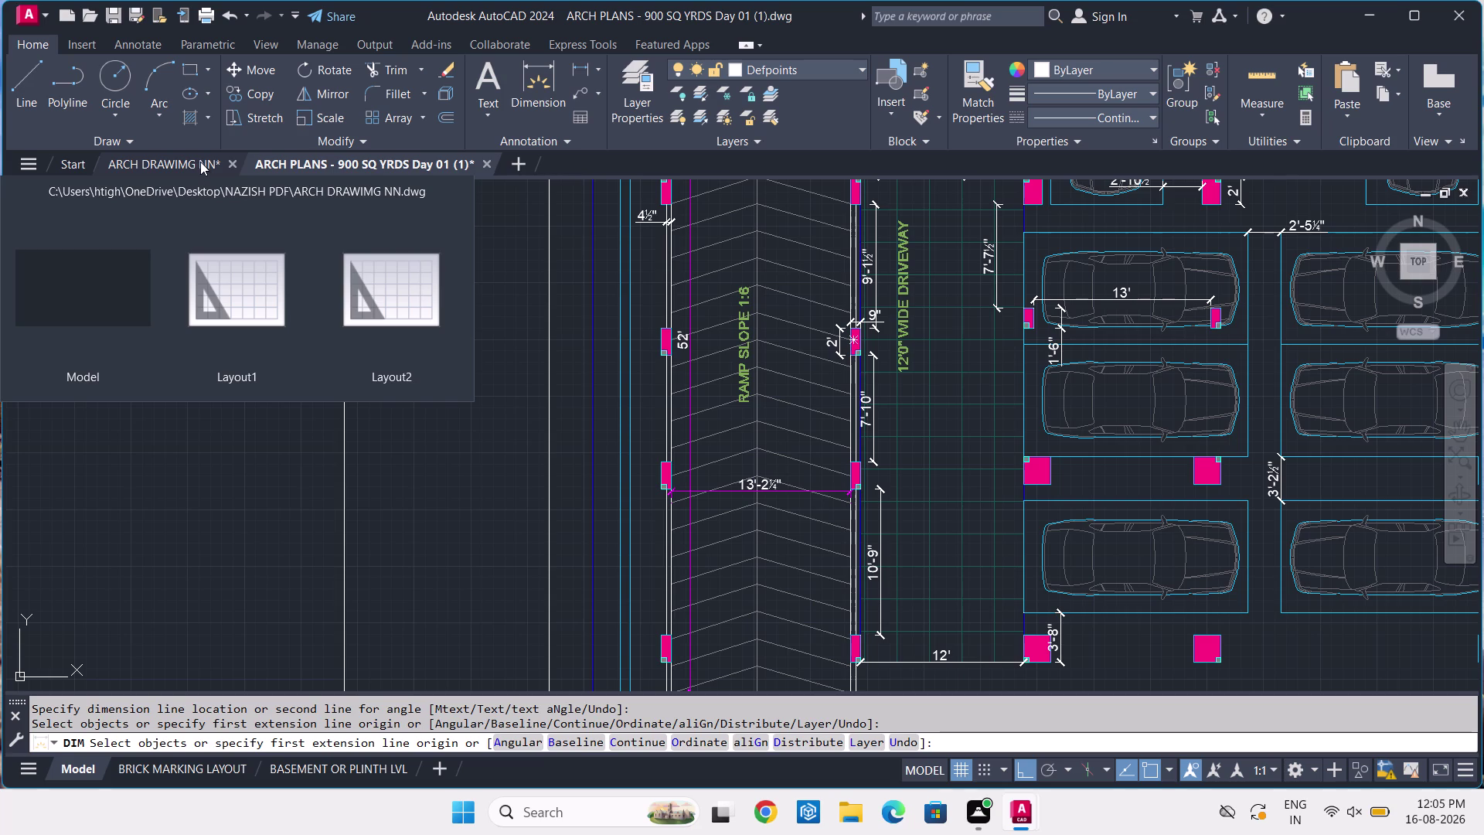
Switch to the ARCH DRAWIMG NN drawing and pan to the ramp columns.
click(201, 161)
scroll(down, 3)
scroll(down, 3)
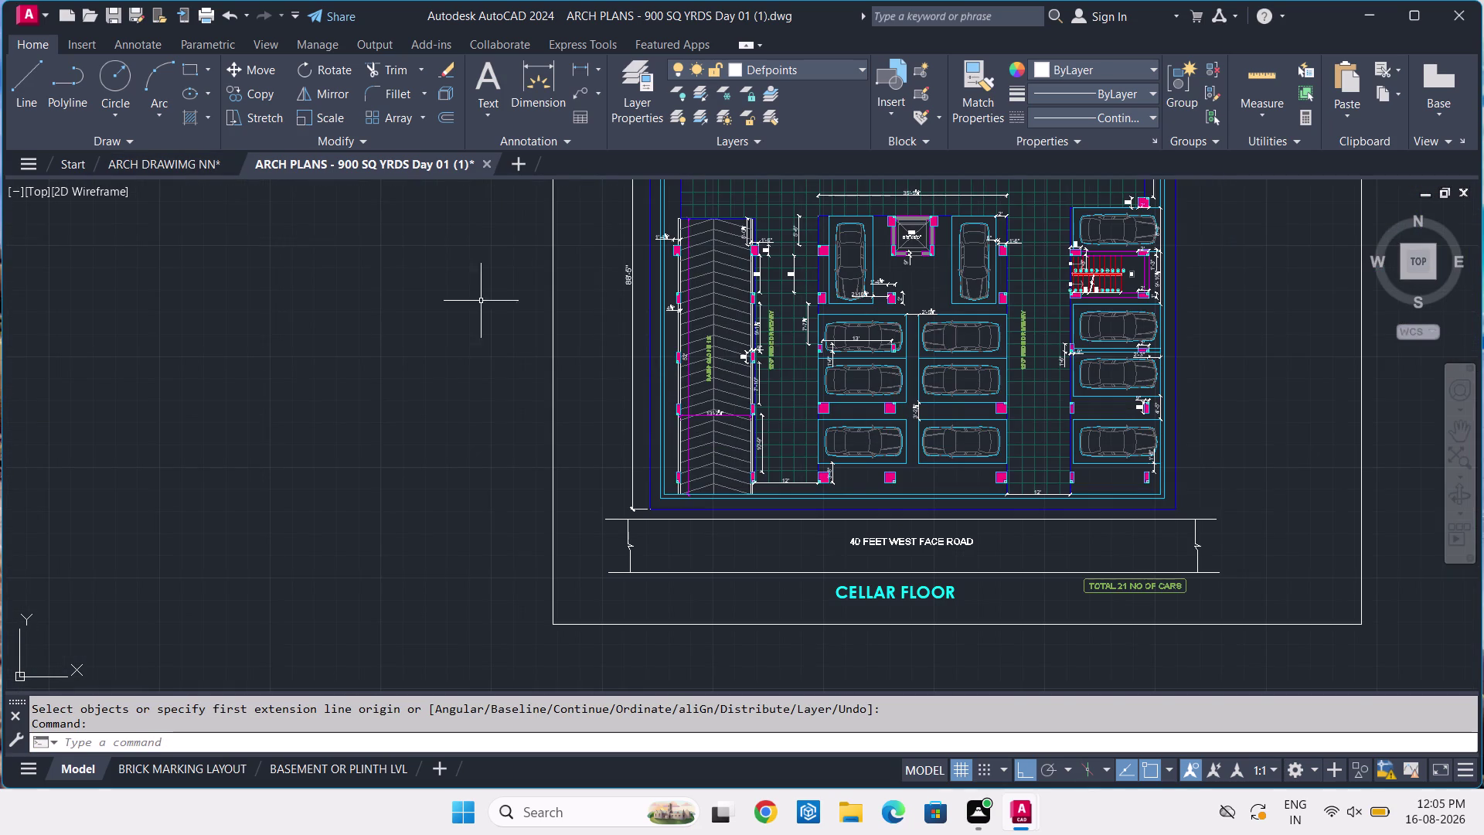
click(206, 159)
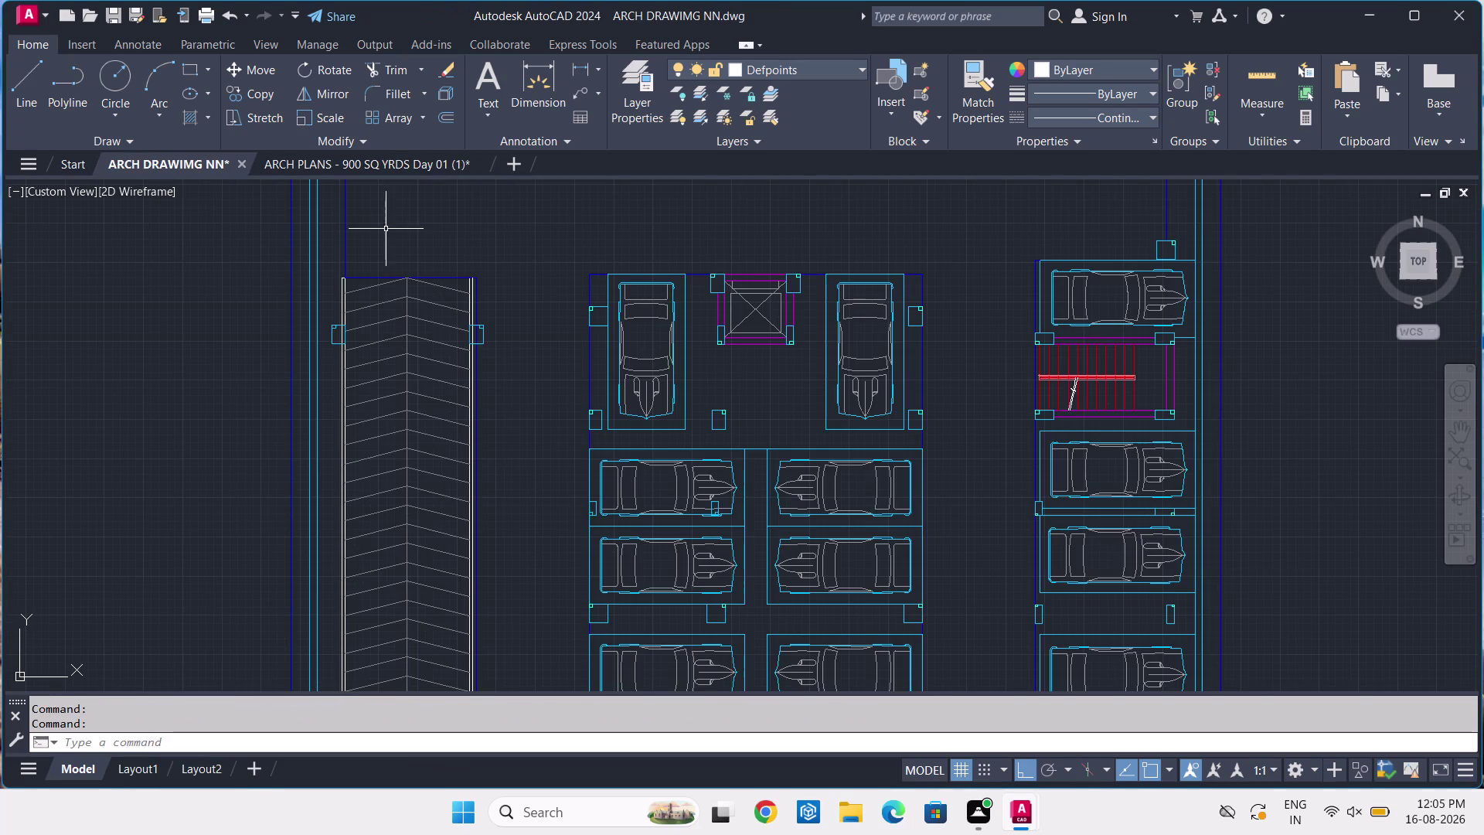
middle_drag(601, 532, 699, 388)
scroll(up, 3)
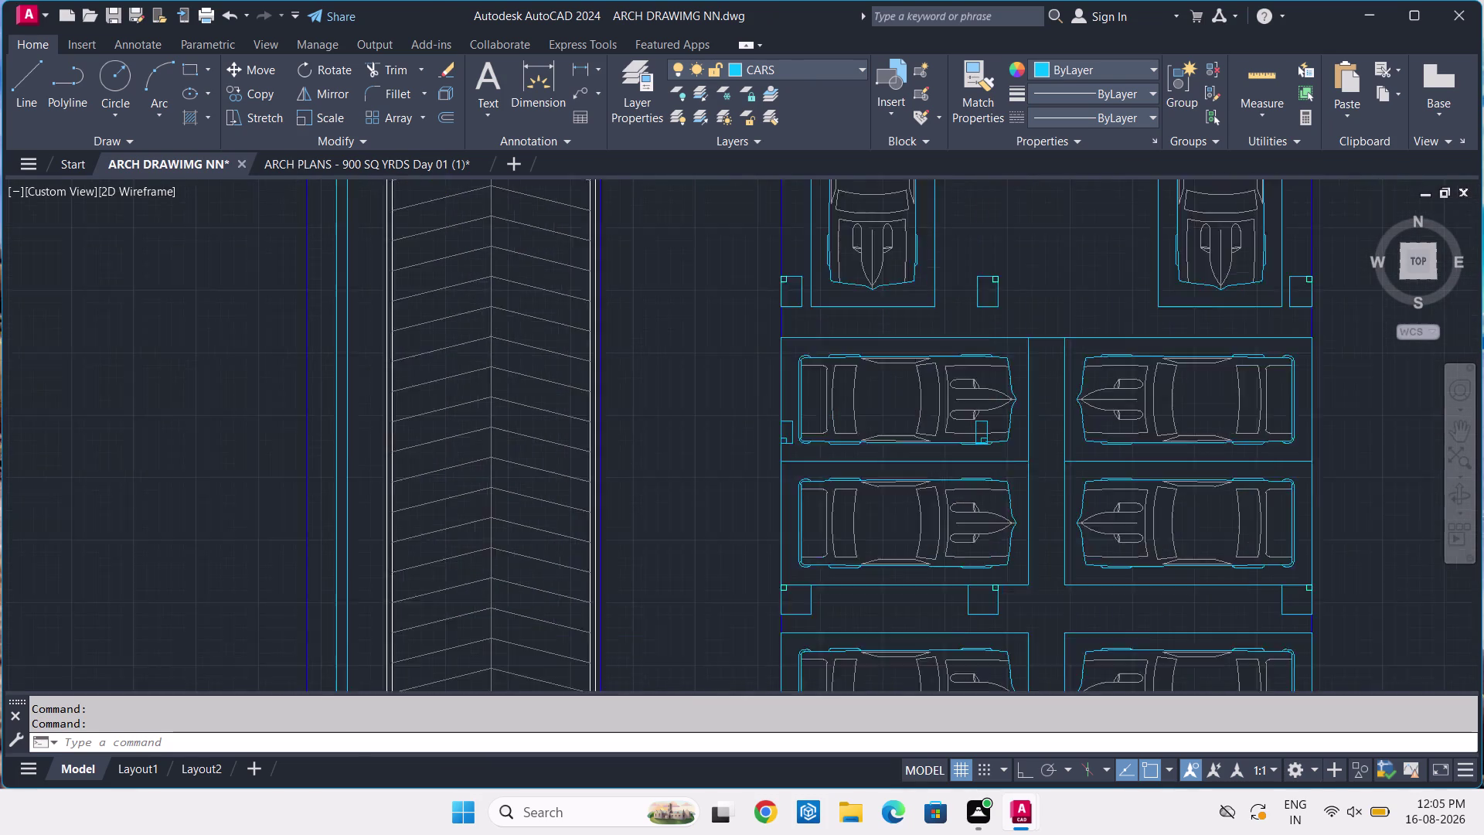
middle_drag(508, 304, 555, 684)
Trim the wall line inside the first column, then pan to the ramp's other column.
text(TR)
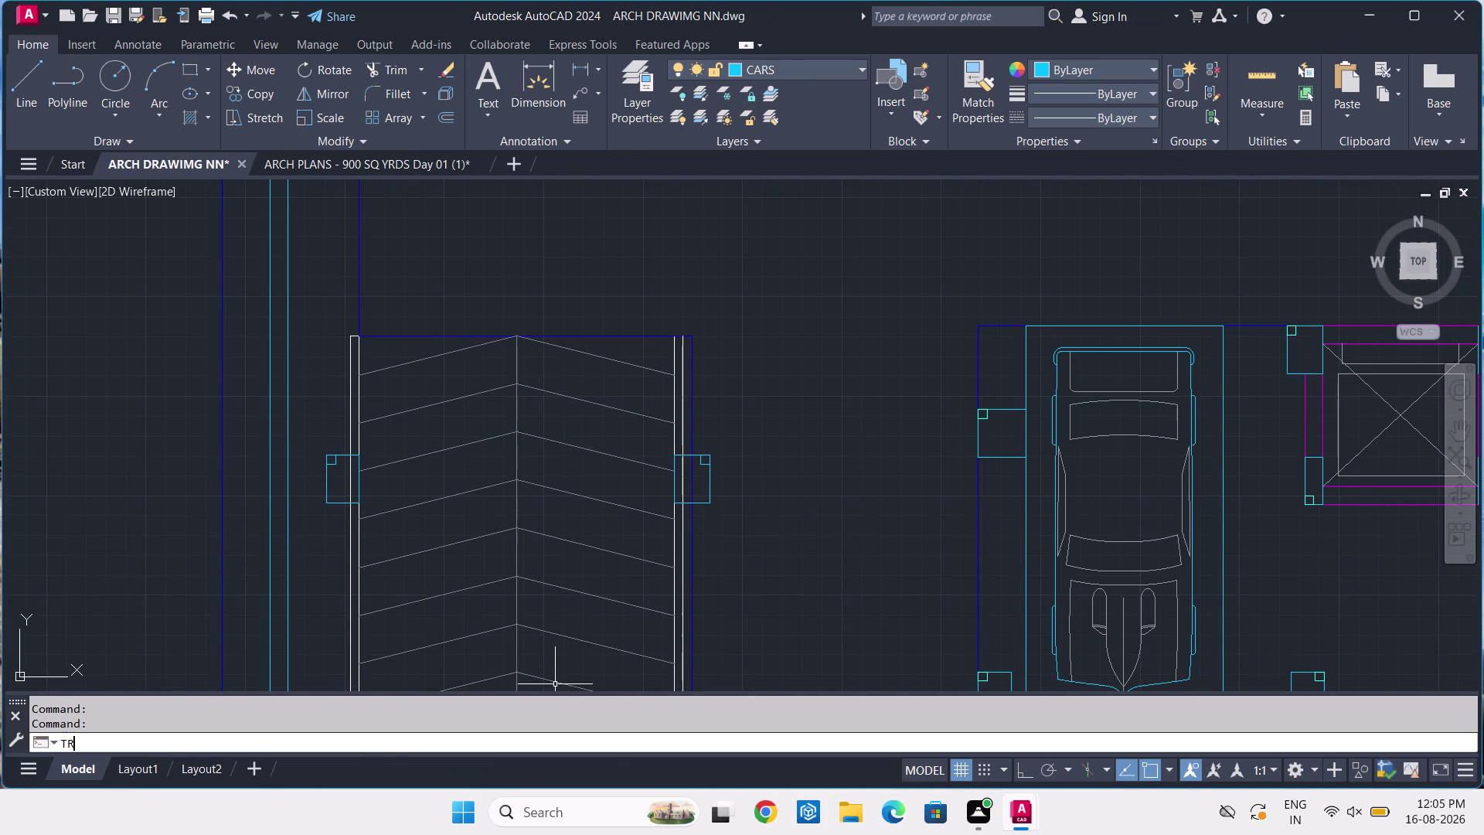
key(space)
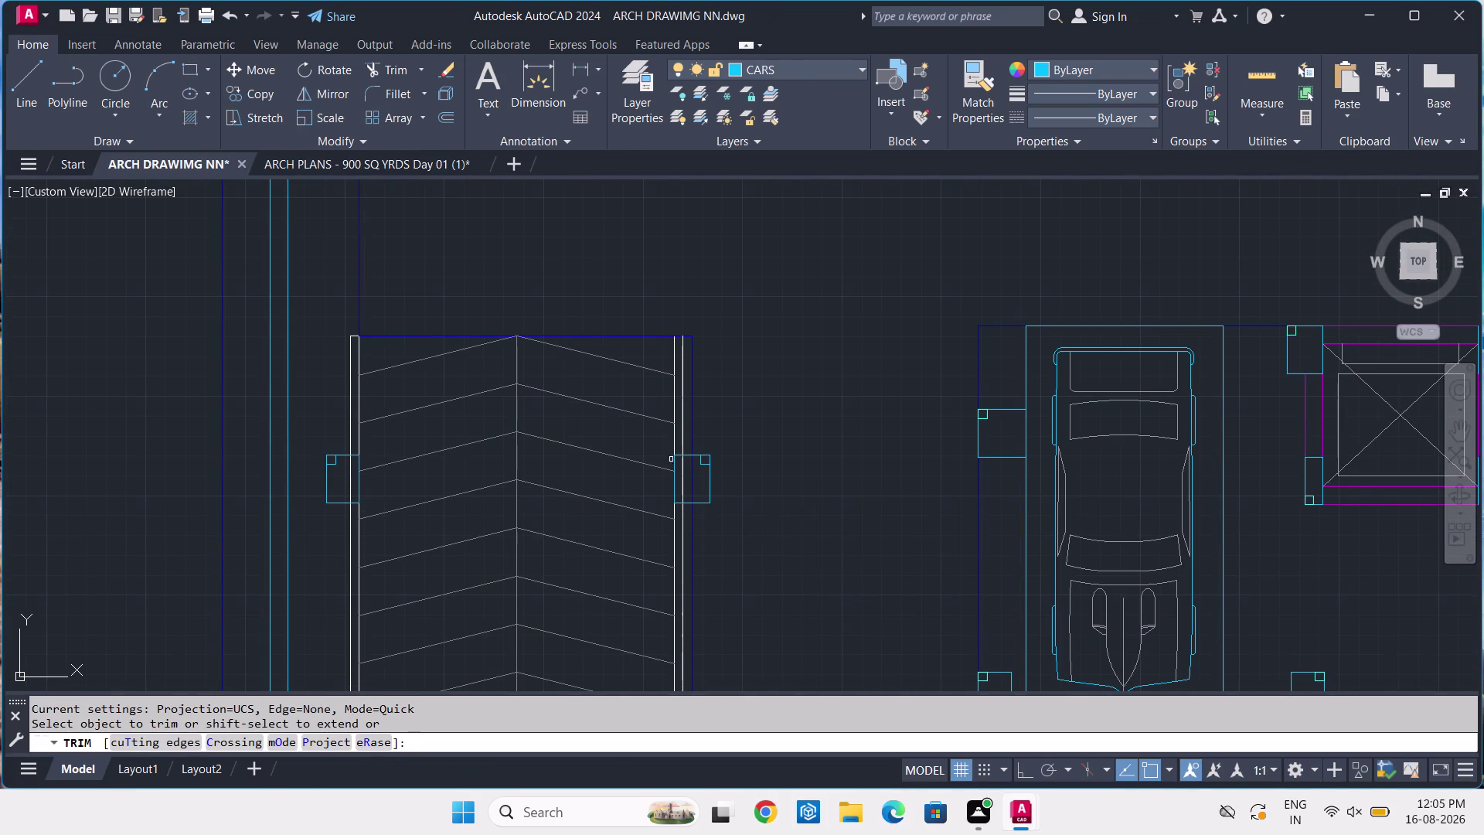
scroll(up, 3)
click(693, 510)
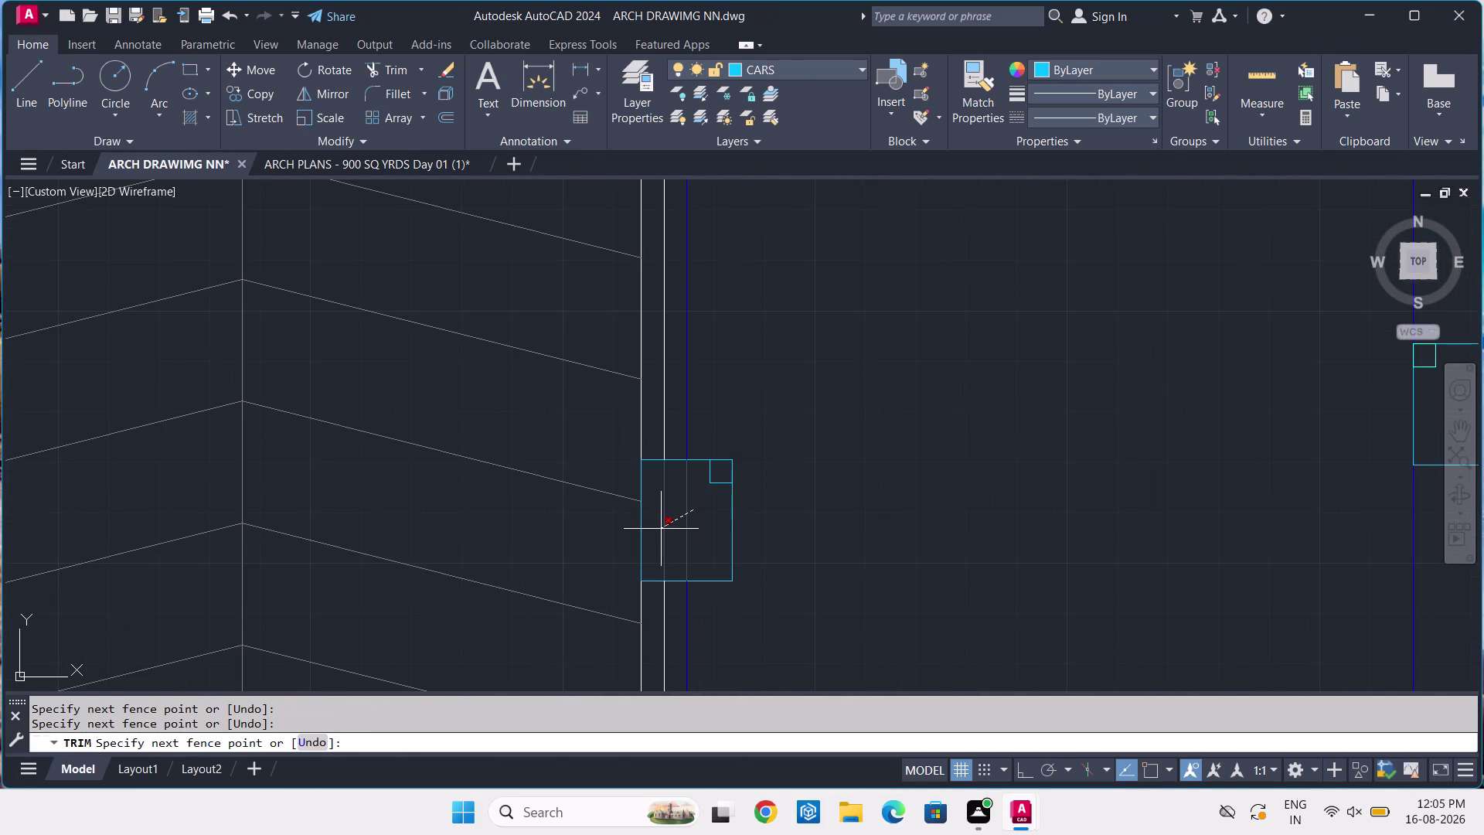
click(651, 525)
scroll(down, 3)
middle_drag(626, 539, 755, 495)
scroll(up, 3)
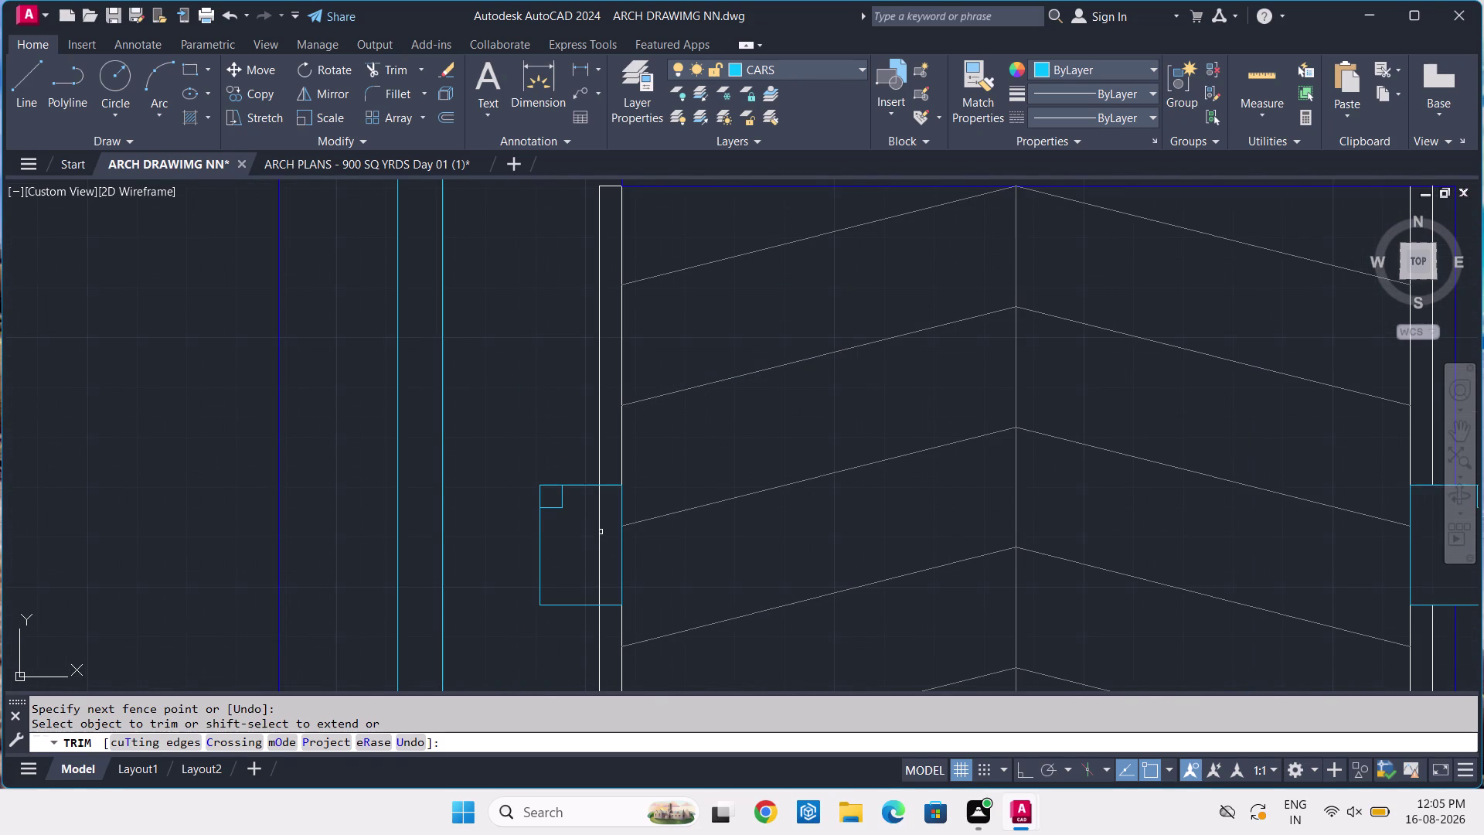
Trim the wall line at the second column and end the trim.
click(599, 529)
key(Escape)
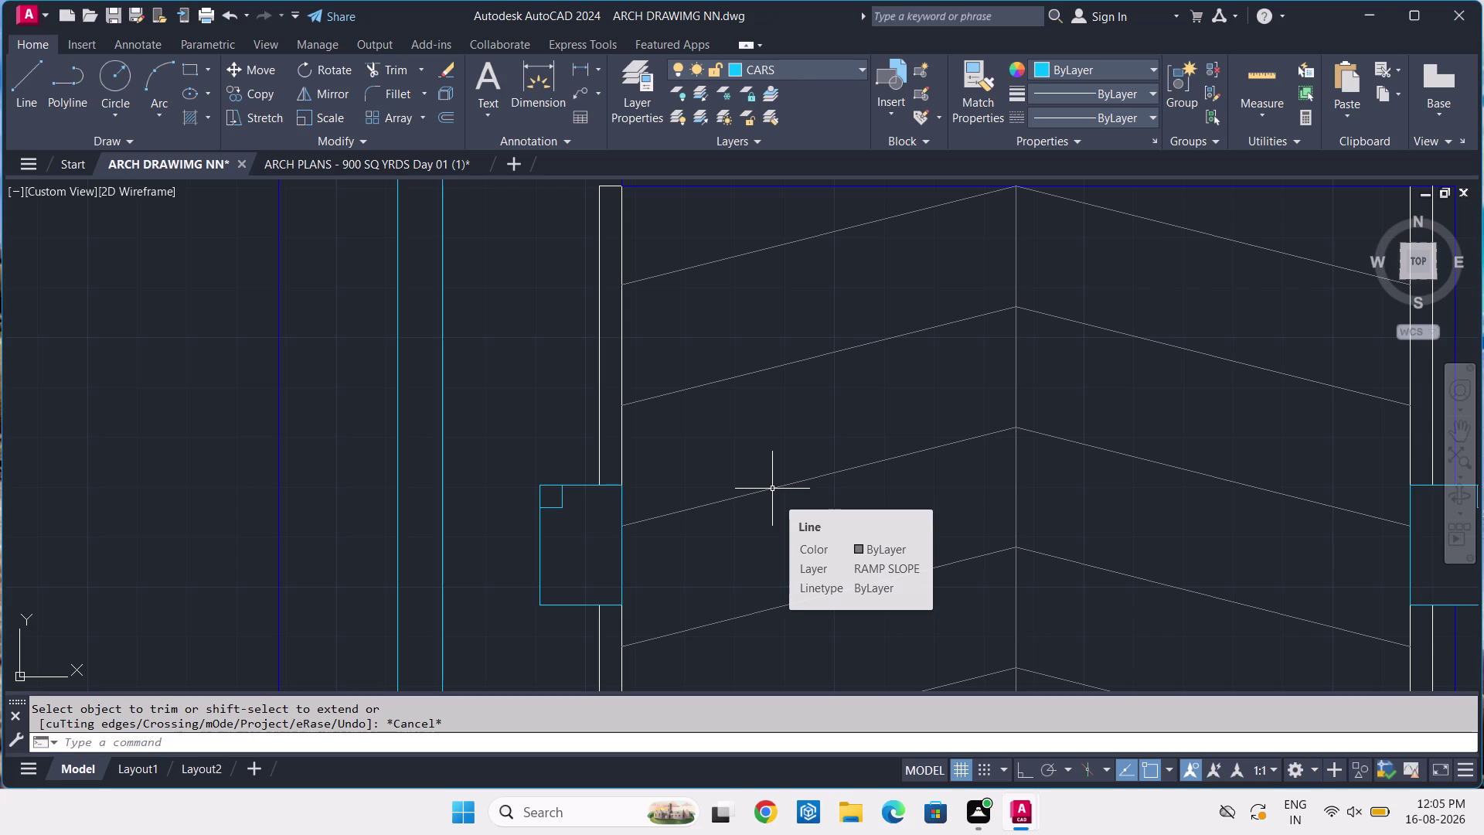
key(Escape)
Start a rectangle with its corner tracked 7' down the wall from the wall block corner.
text(RE)
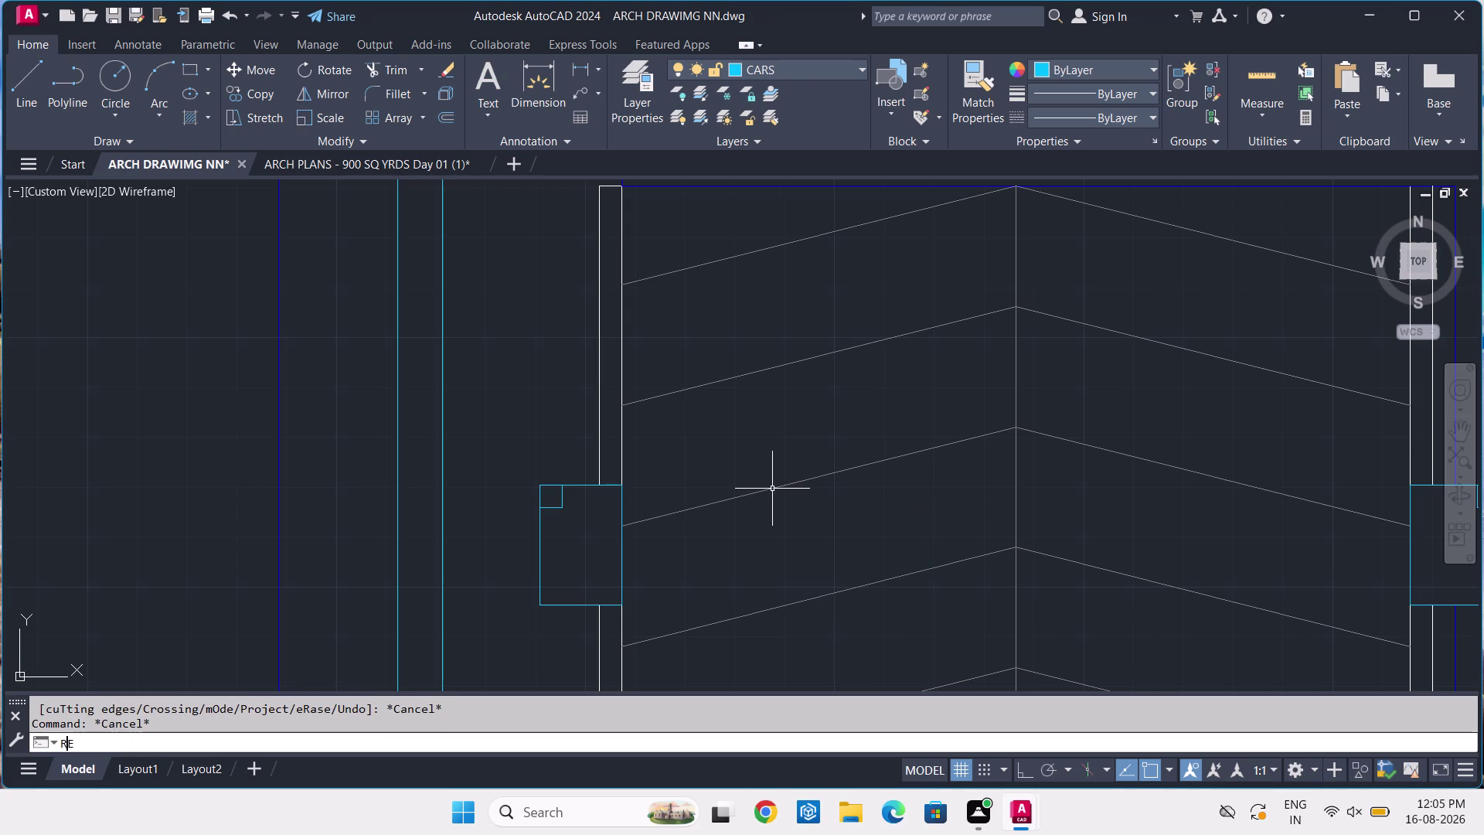
text(C)
key(space)
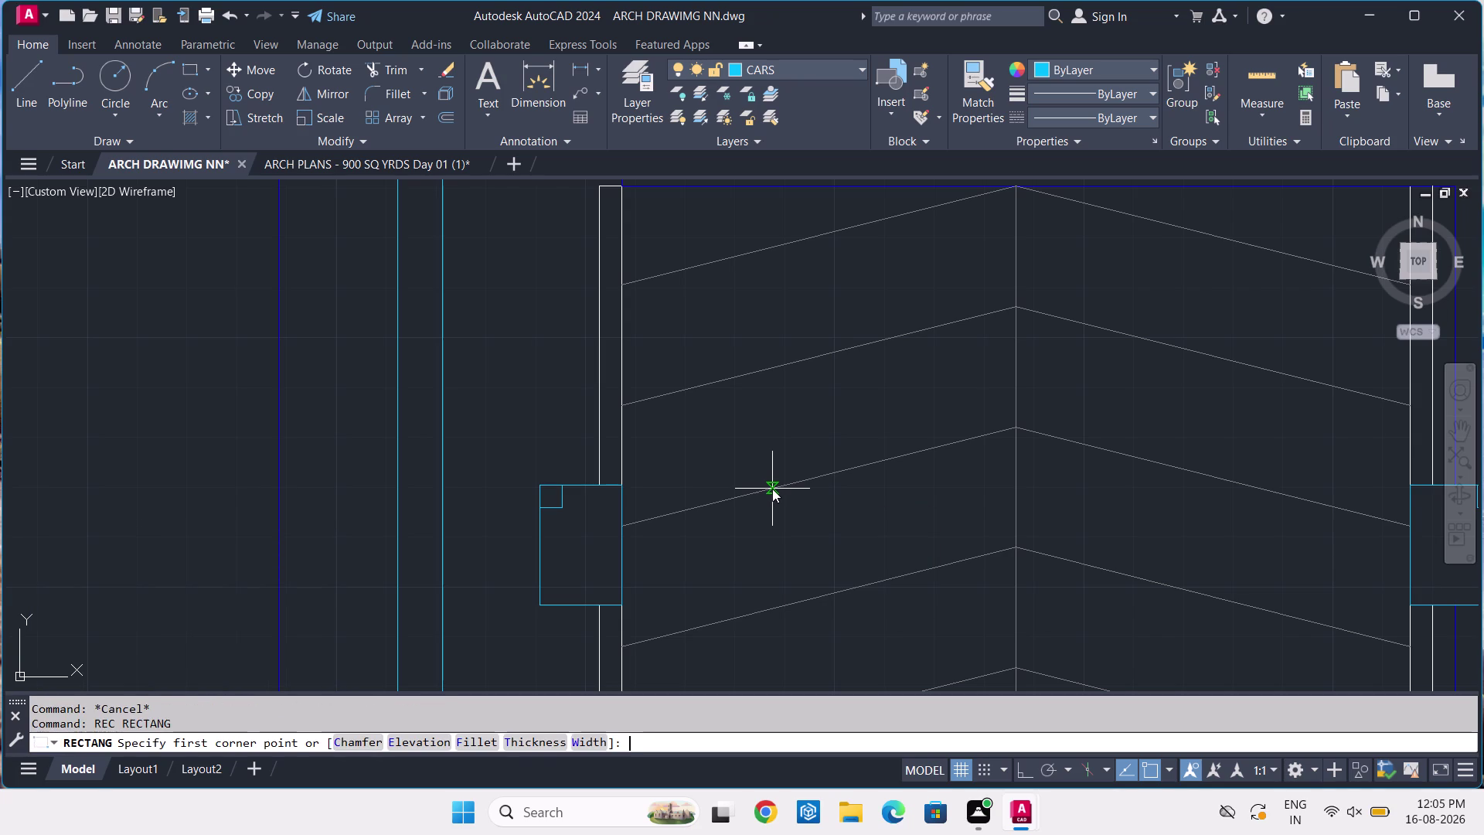
text(T)
text(K)
key(space)
scroll(down, 3)
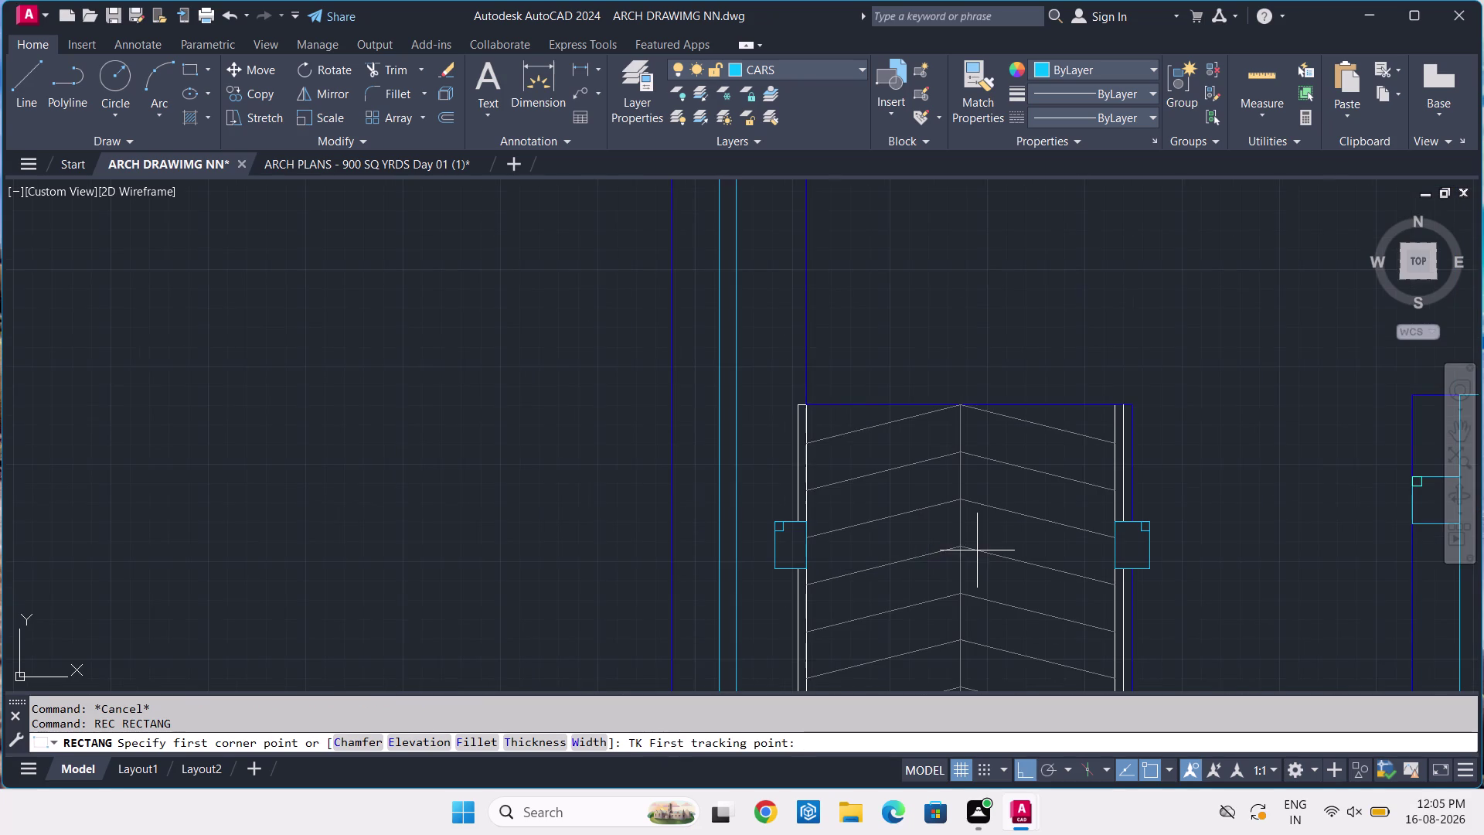
middle_drag(985, 552, 262, 318)
scroll(up, 3)
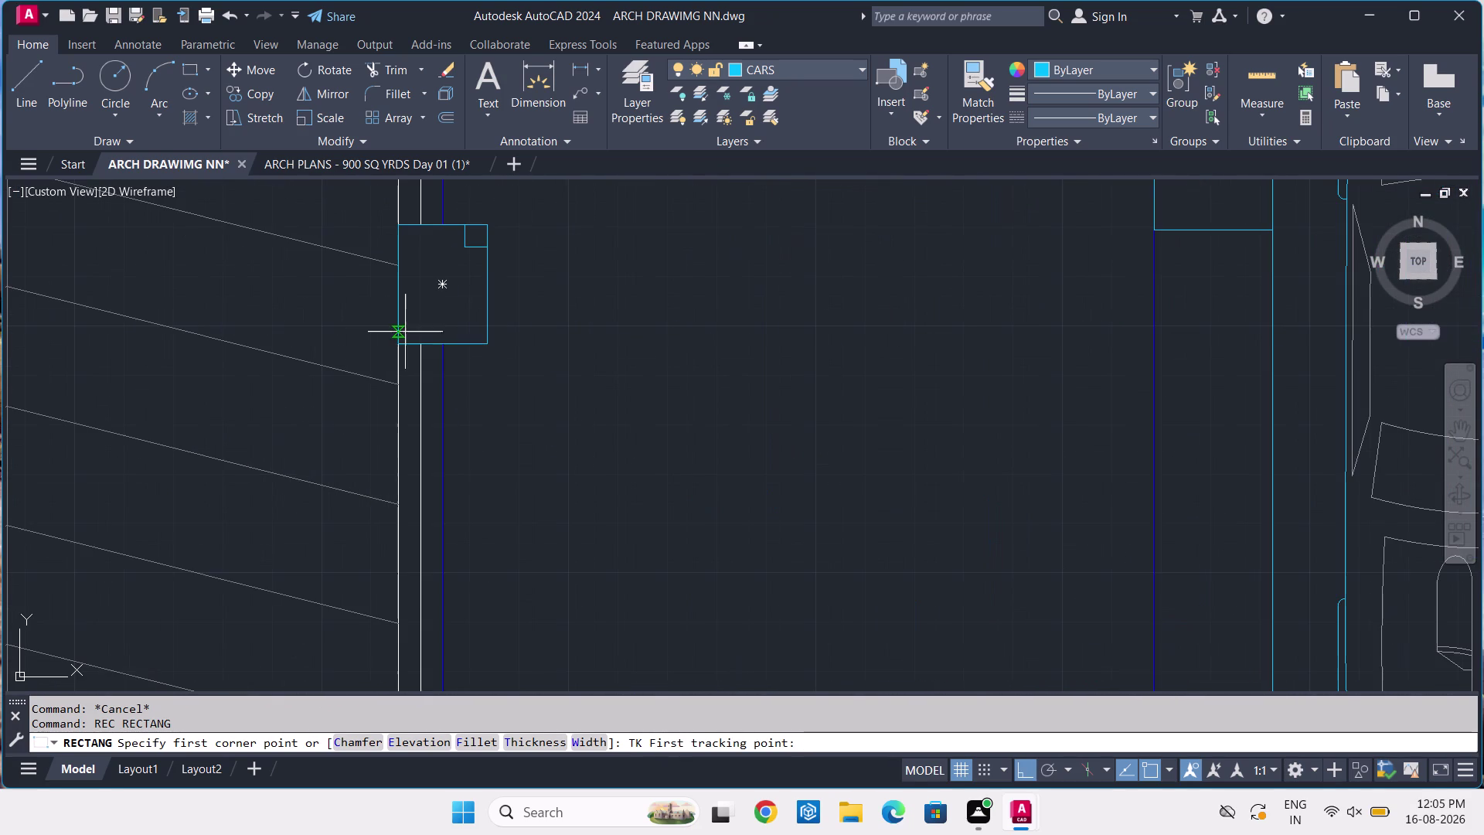
click(404, 343)
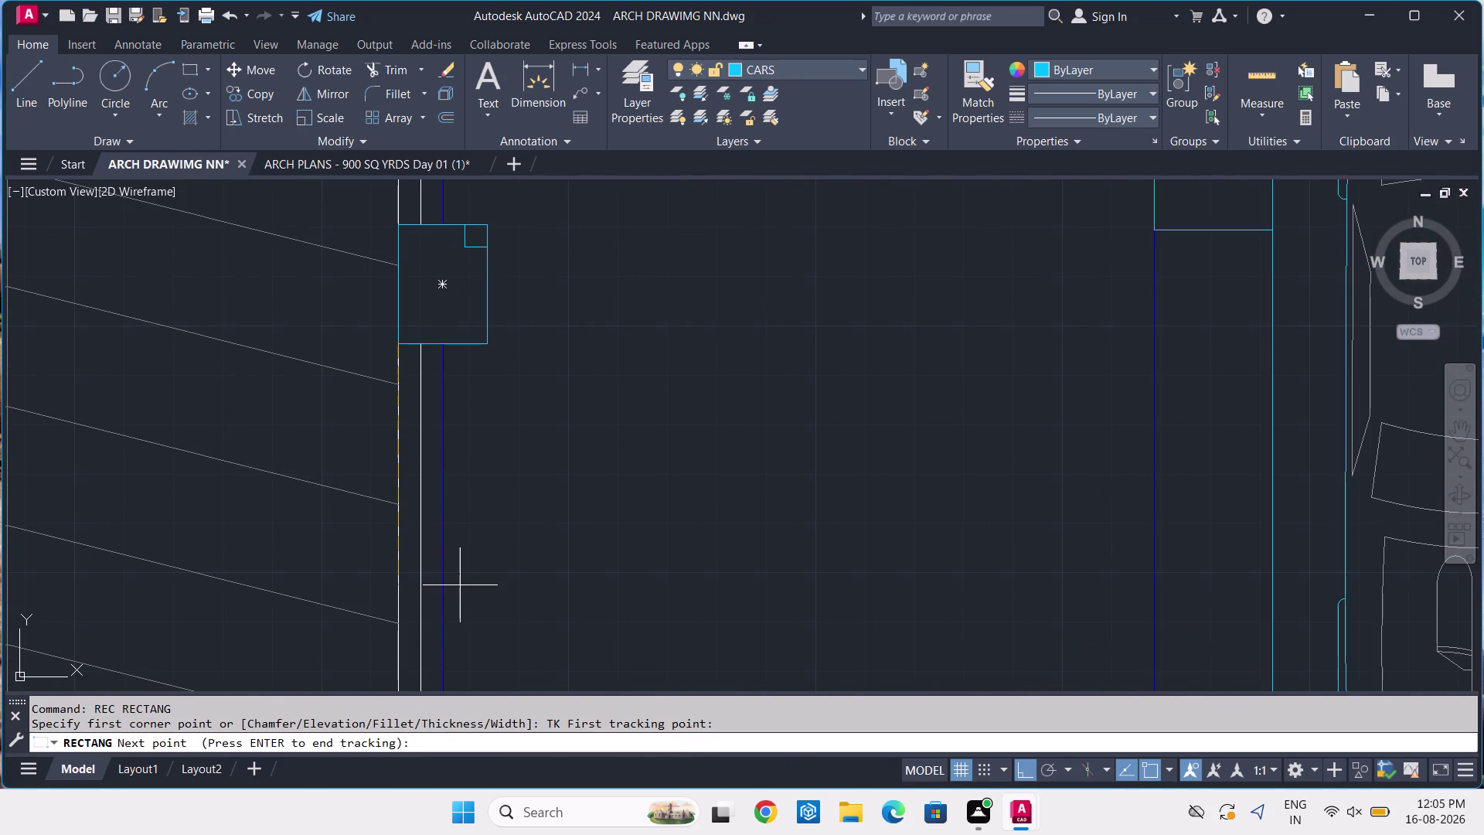
middle_drag(458, 589, 484, 413)
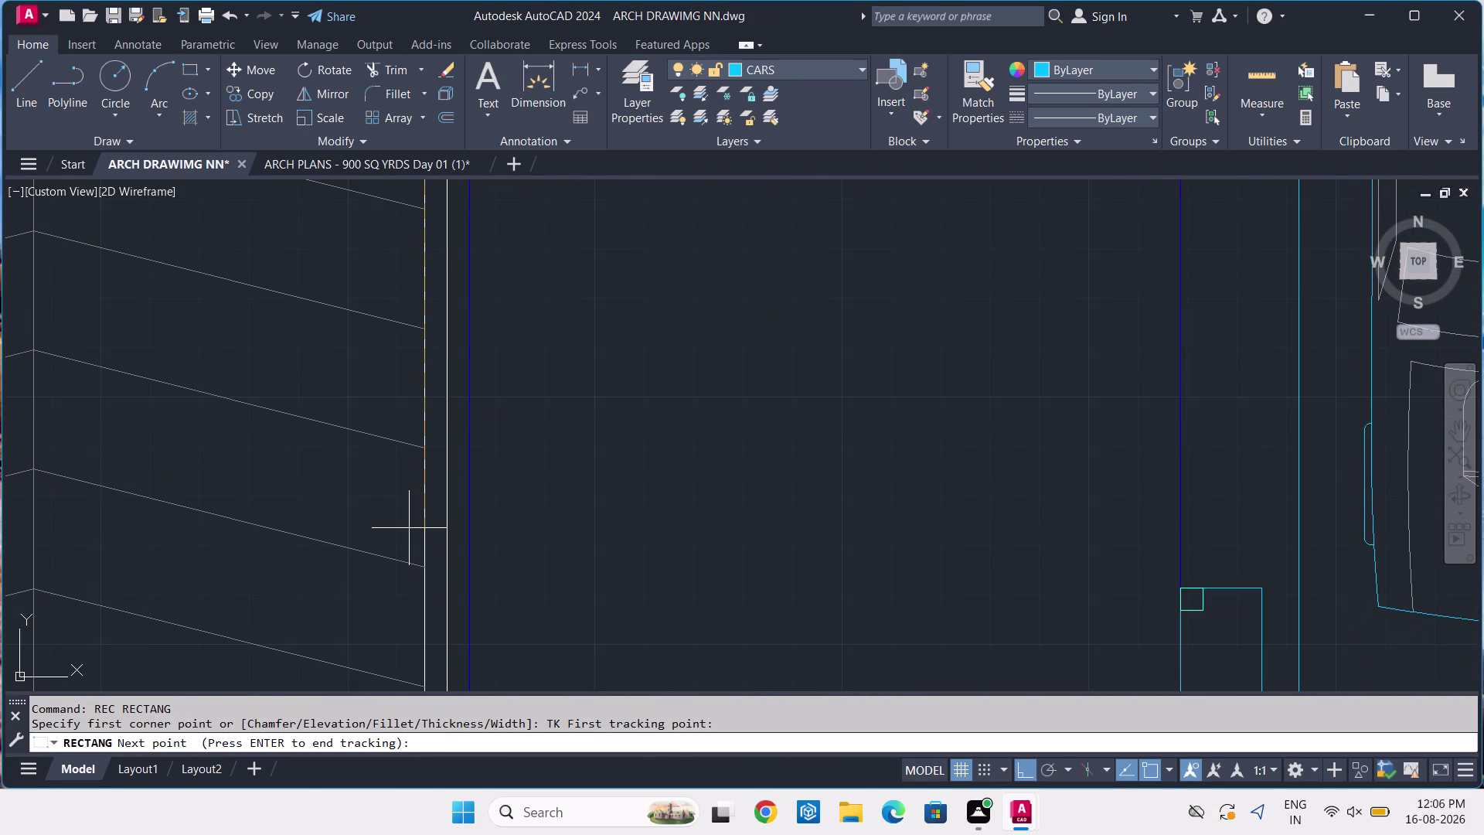
text(7')
key(Return)
key(Return)
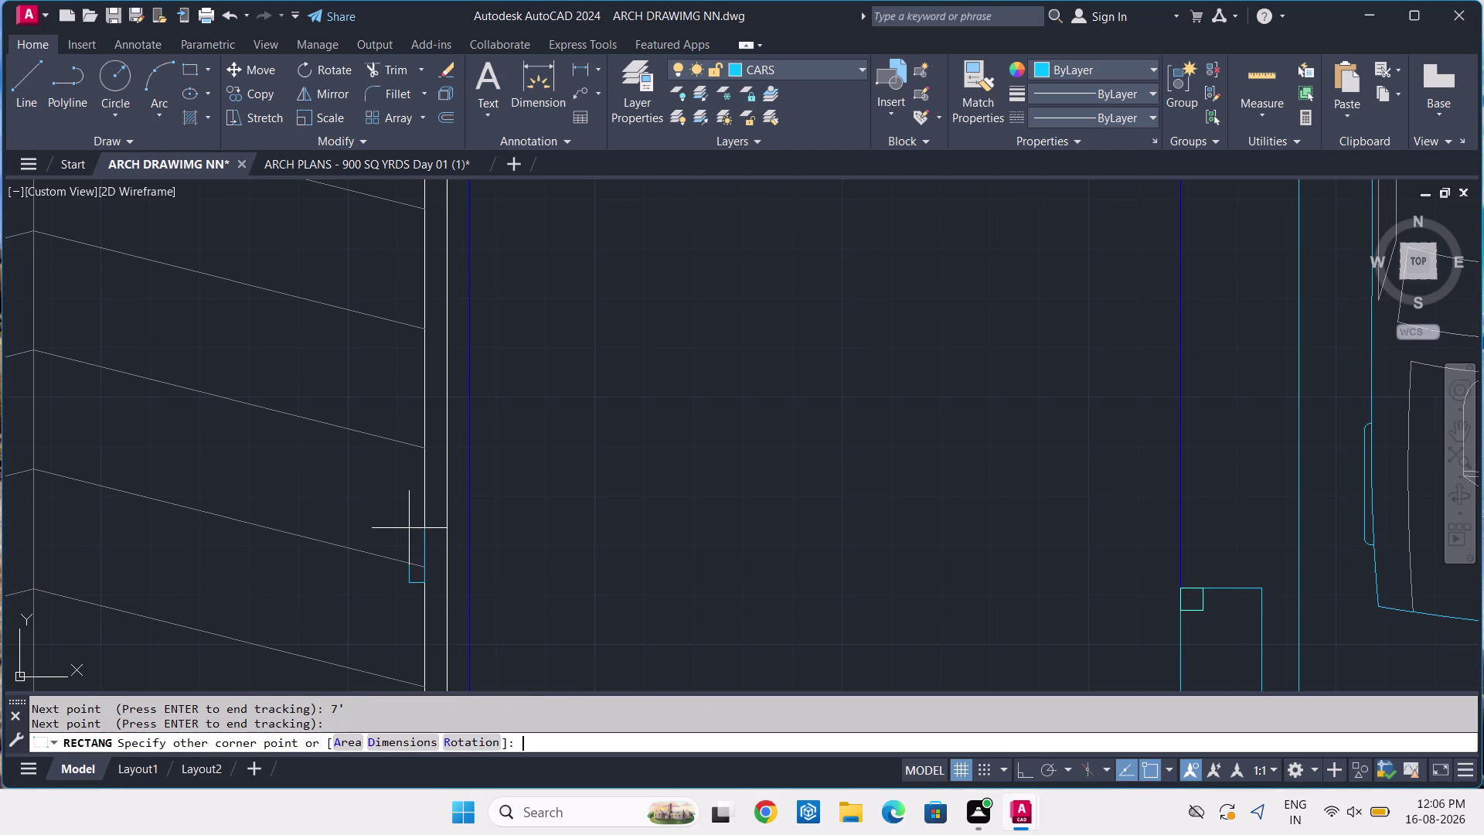
Size the rectangle 9" by 2' and place it against the ramp wall.
middle_drag(548, 592, 542, 432)
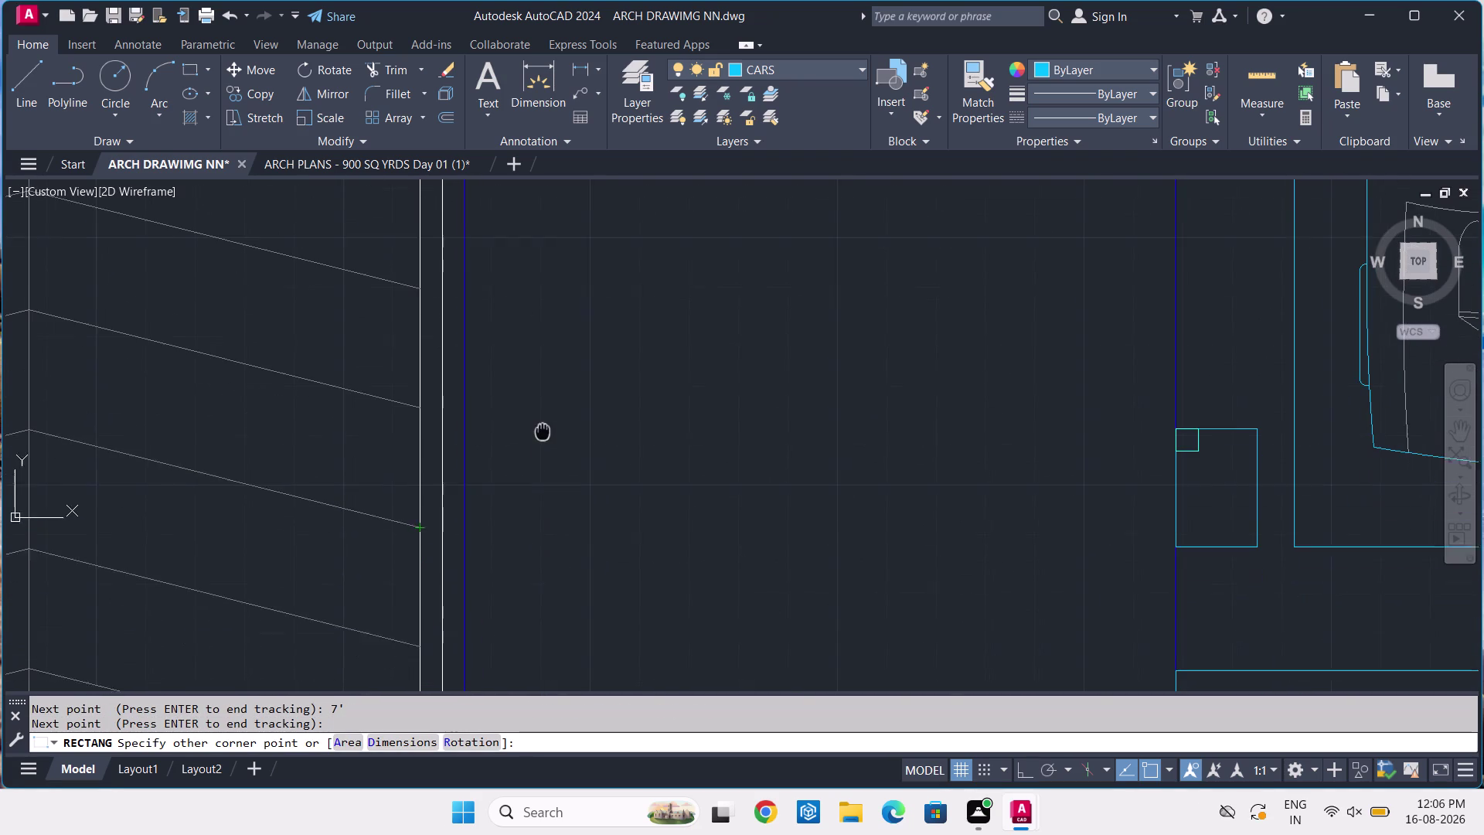
middle_drag(542, 433, 542, 425)
text(D)
key(space)
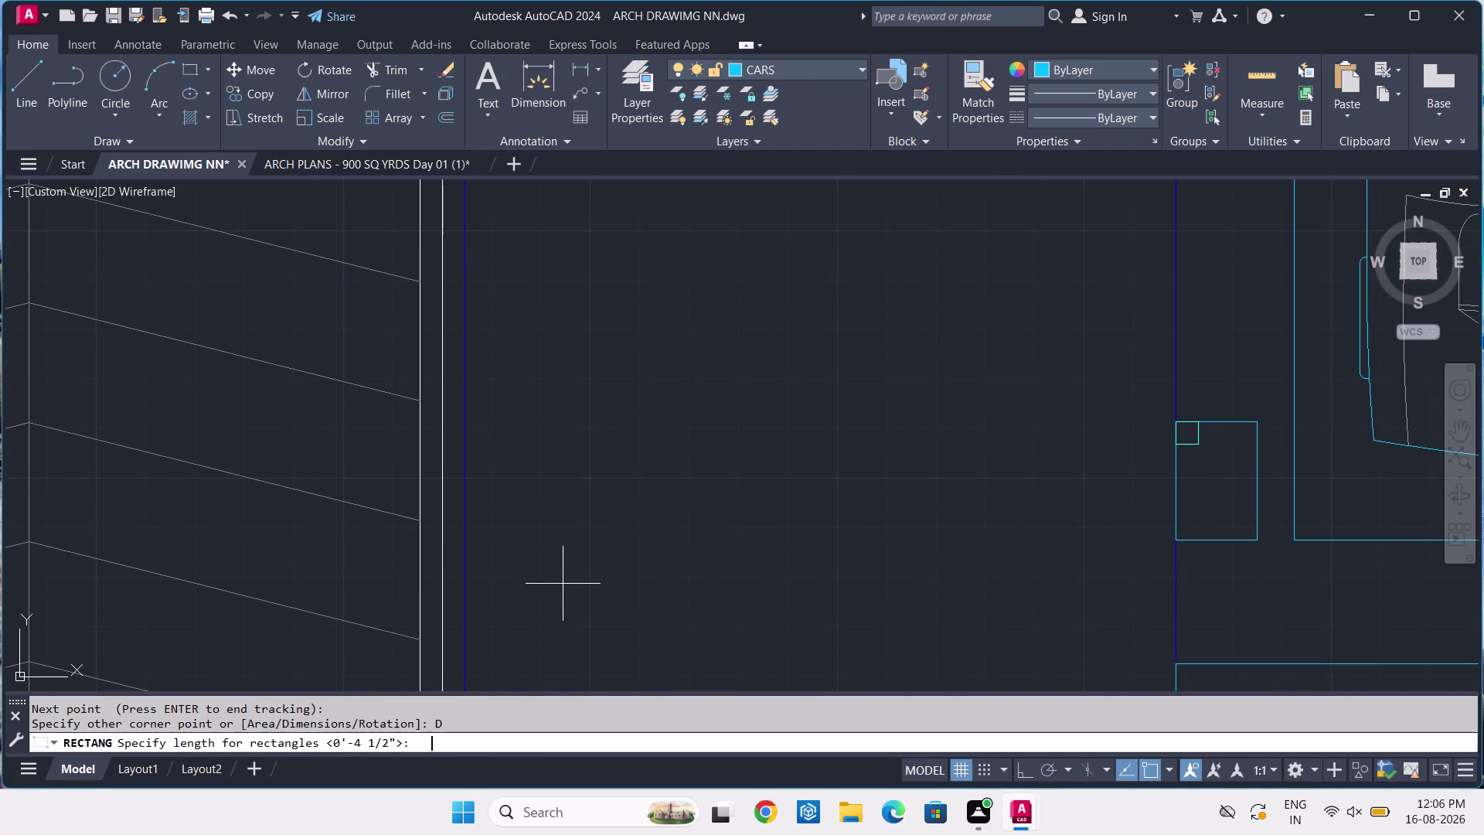
key(9)
key(Return)
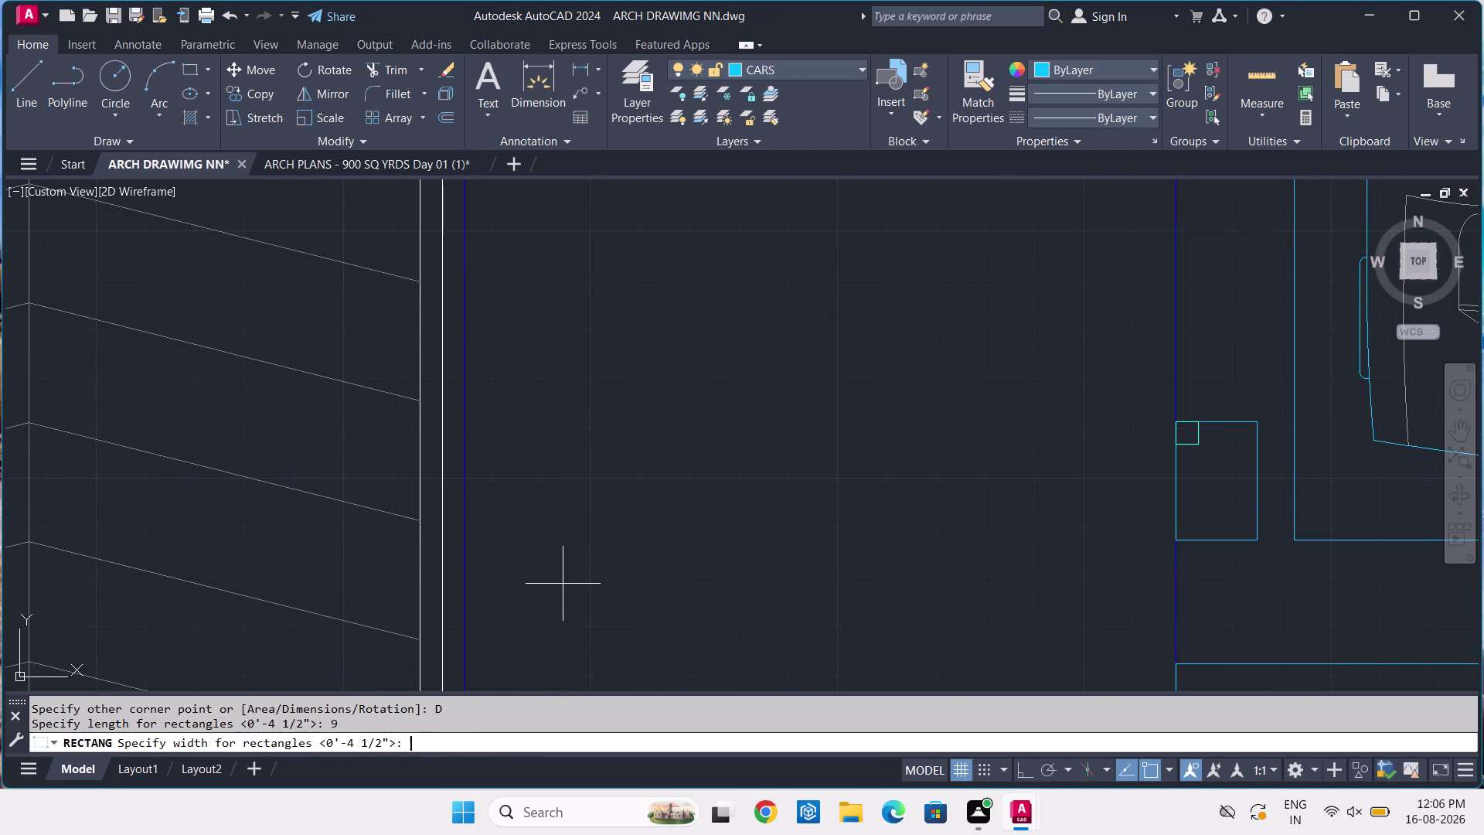
text(2')
key(Return)
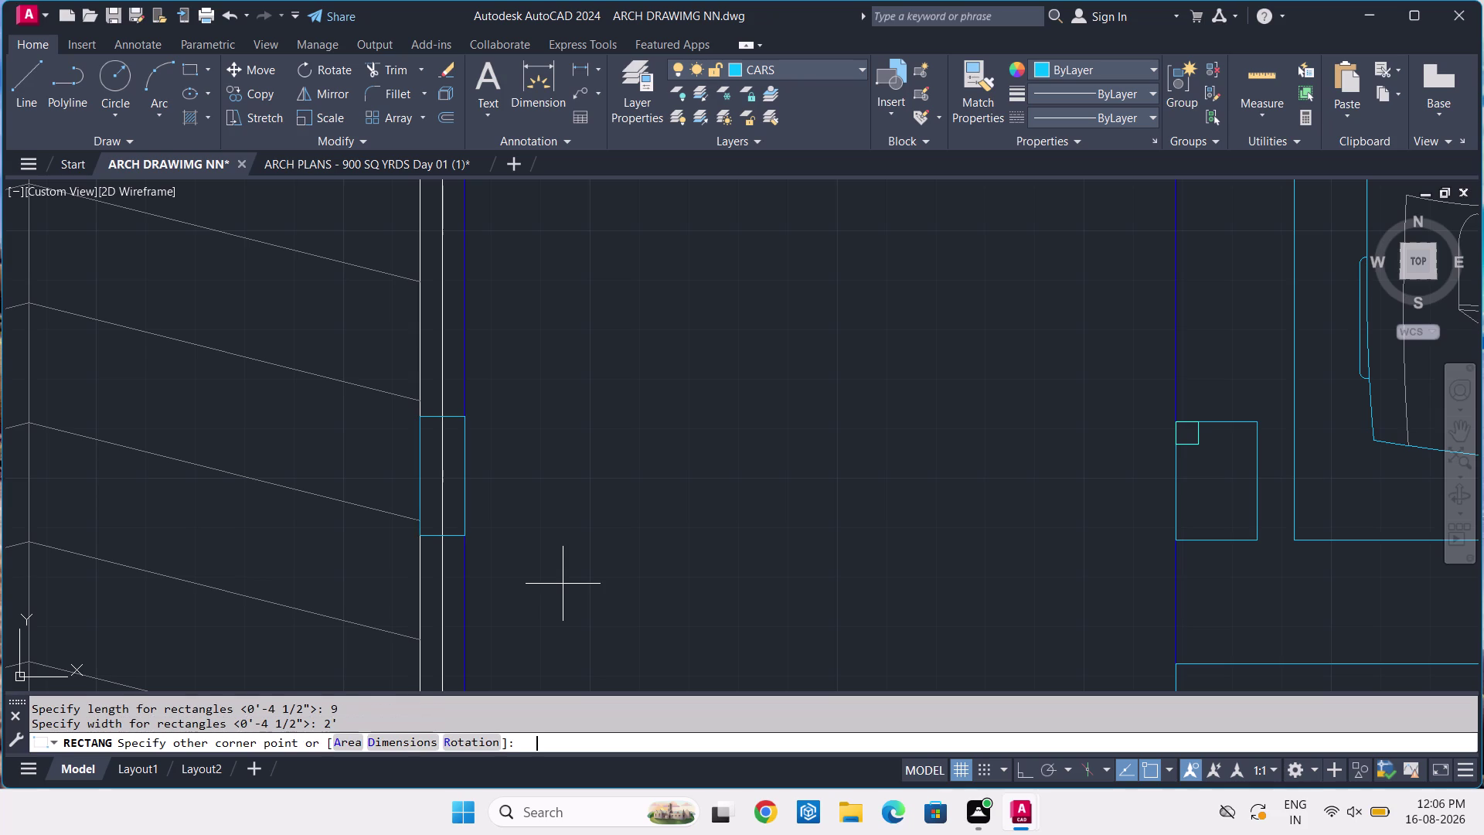
click(563, 584)
scroll(down, 3)
middle_drag(563, 583, 701, 491)
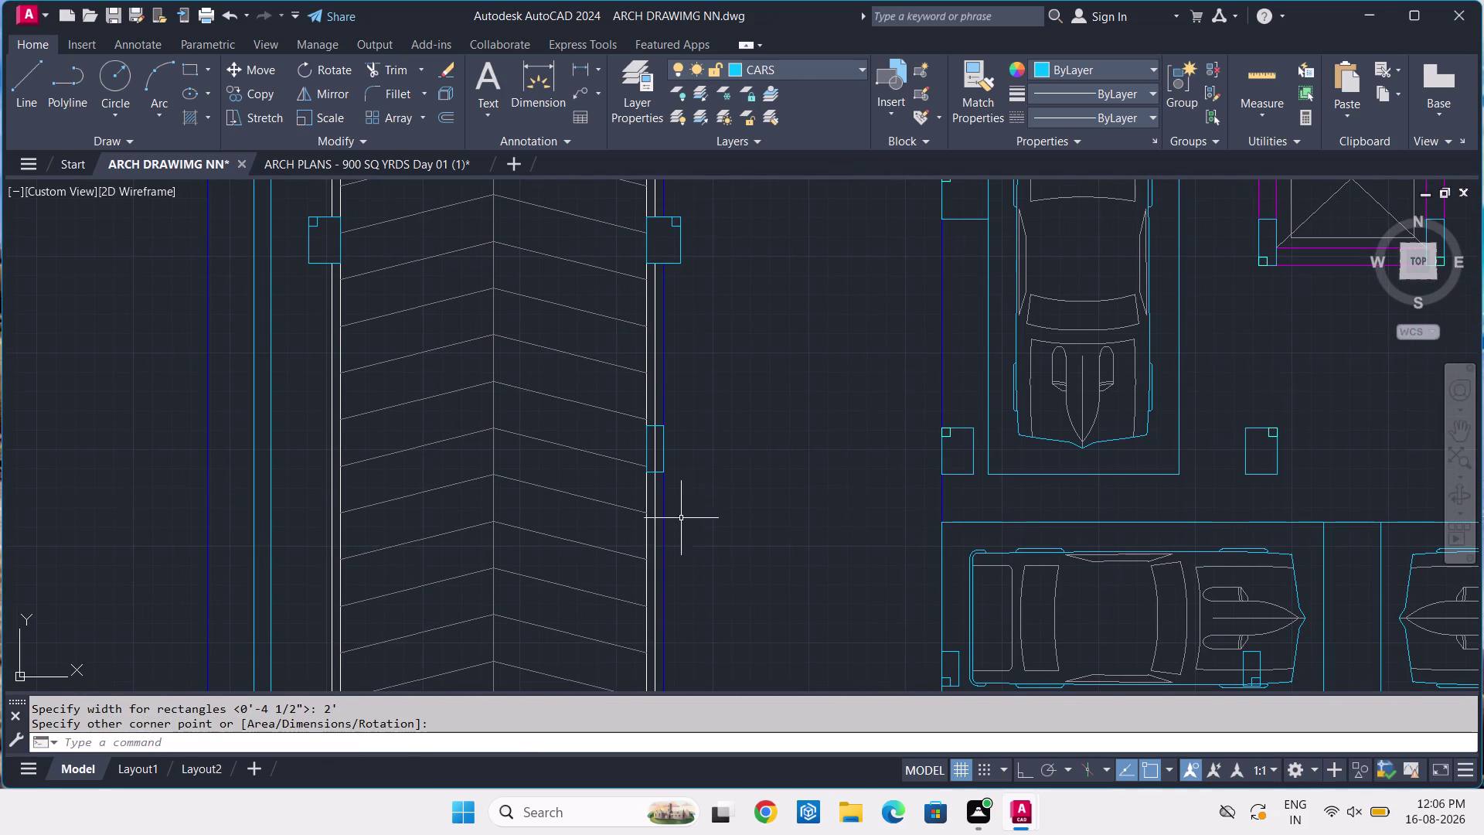
Draw a 4.5 x 4.5 square at the narrow wall rectangle's top corner with RECTANG.
key(r)
key(e)
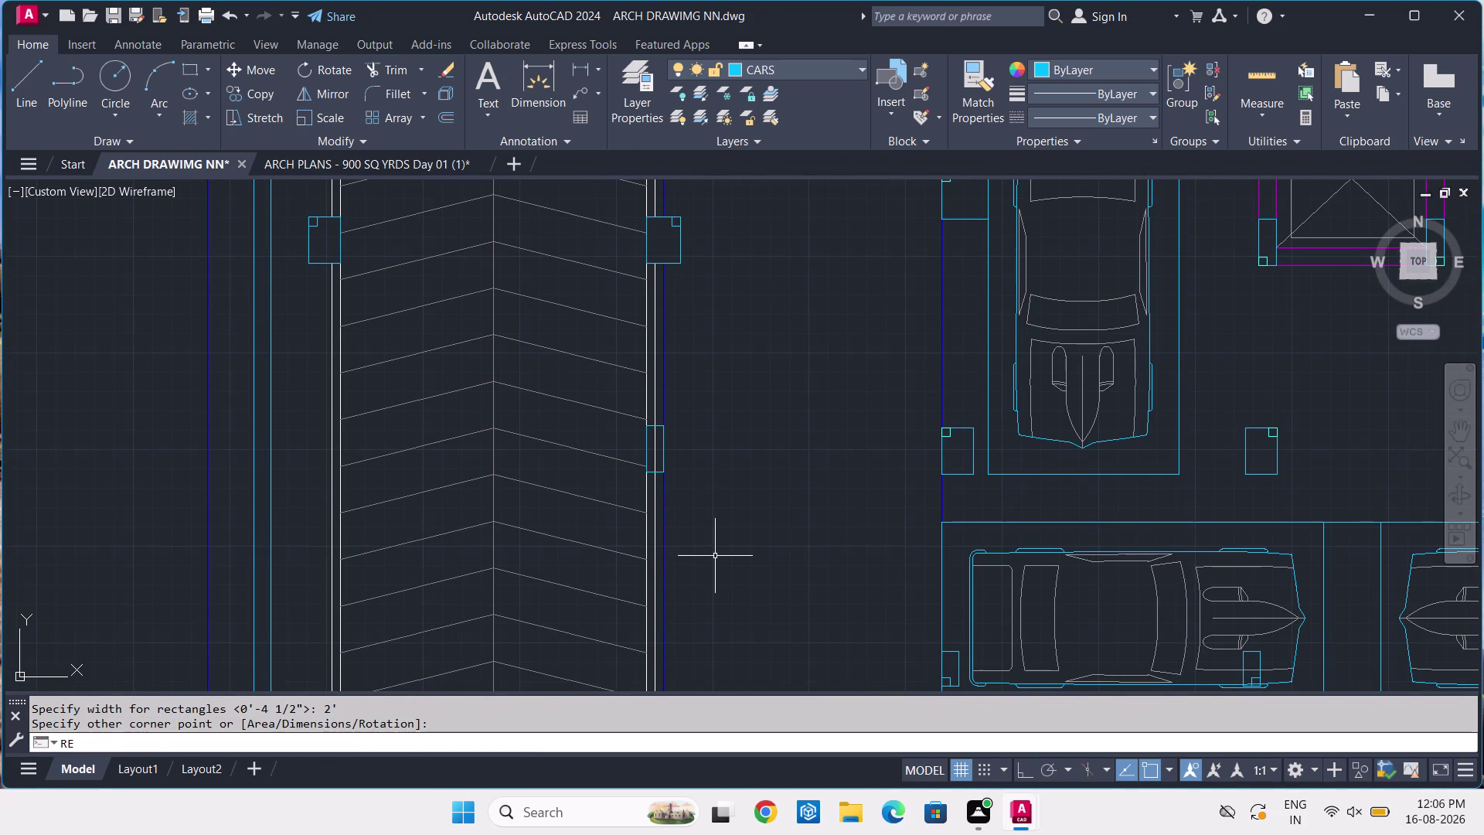
key(c)
key(space)
scroll(up, 3)
scroll(up, 3)
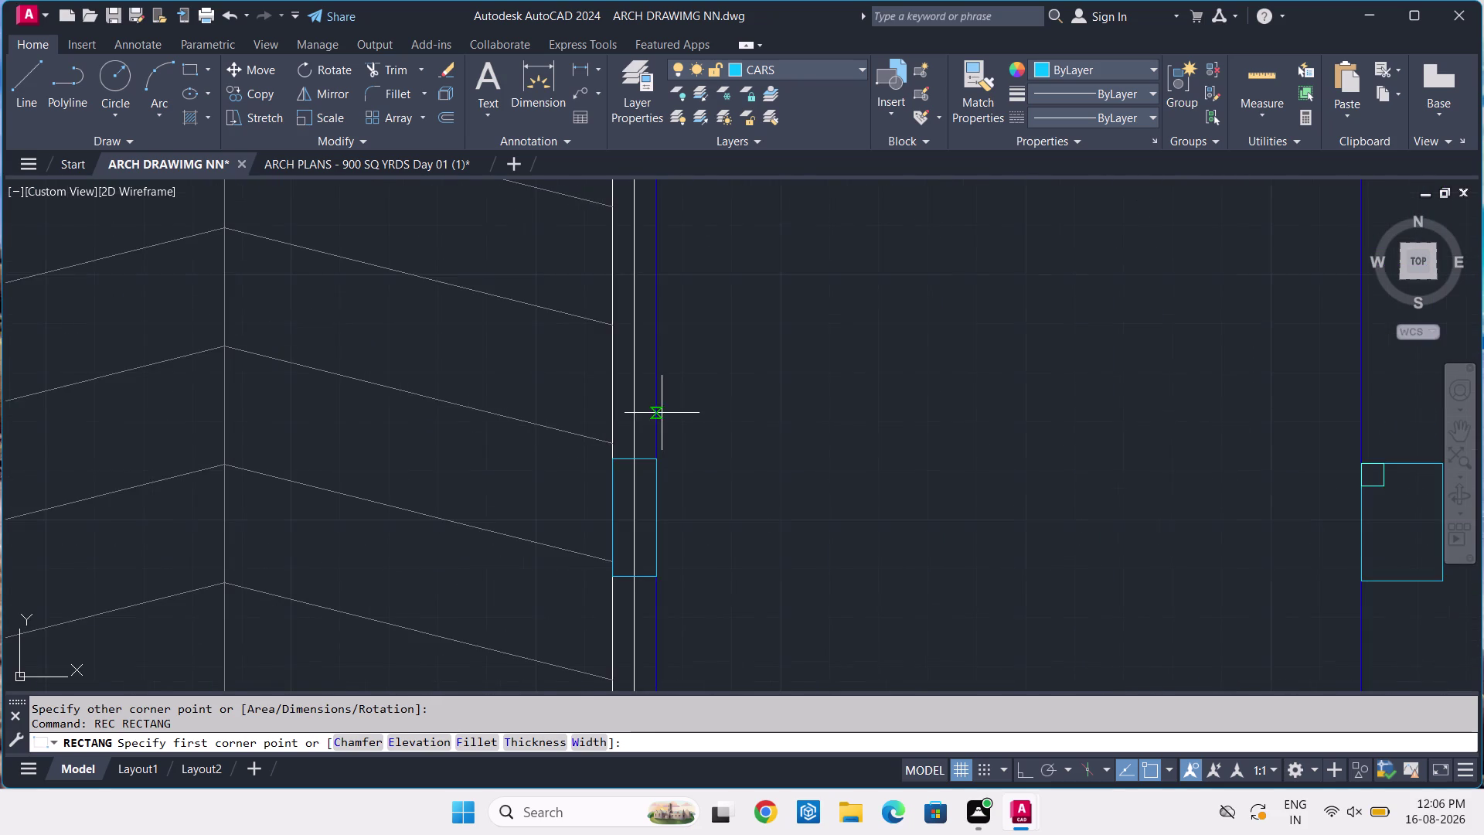
scroll(up, 3)
click(636, 530)
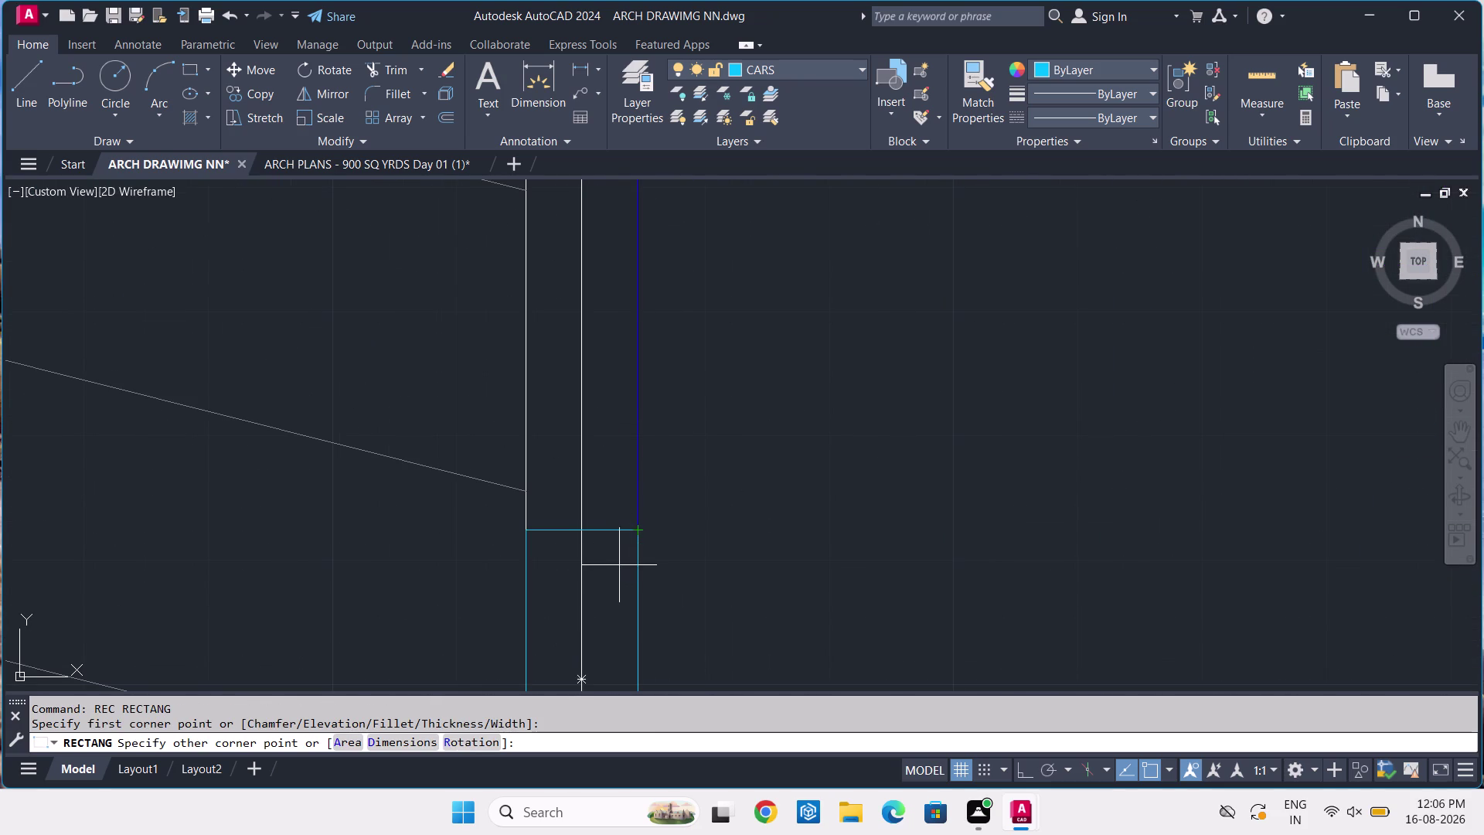
key(d)
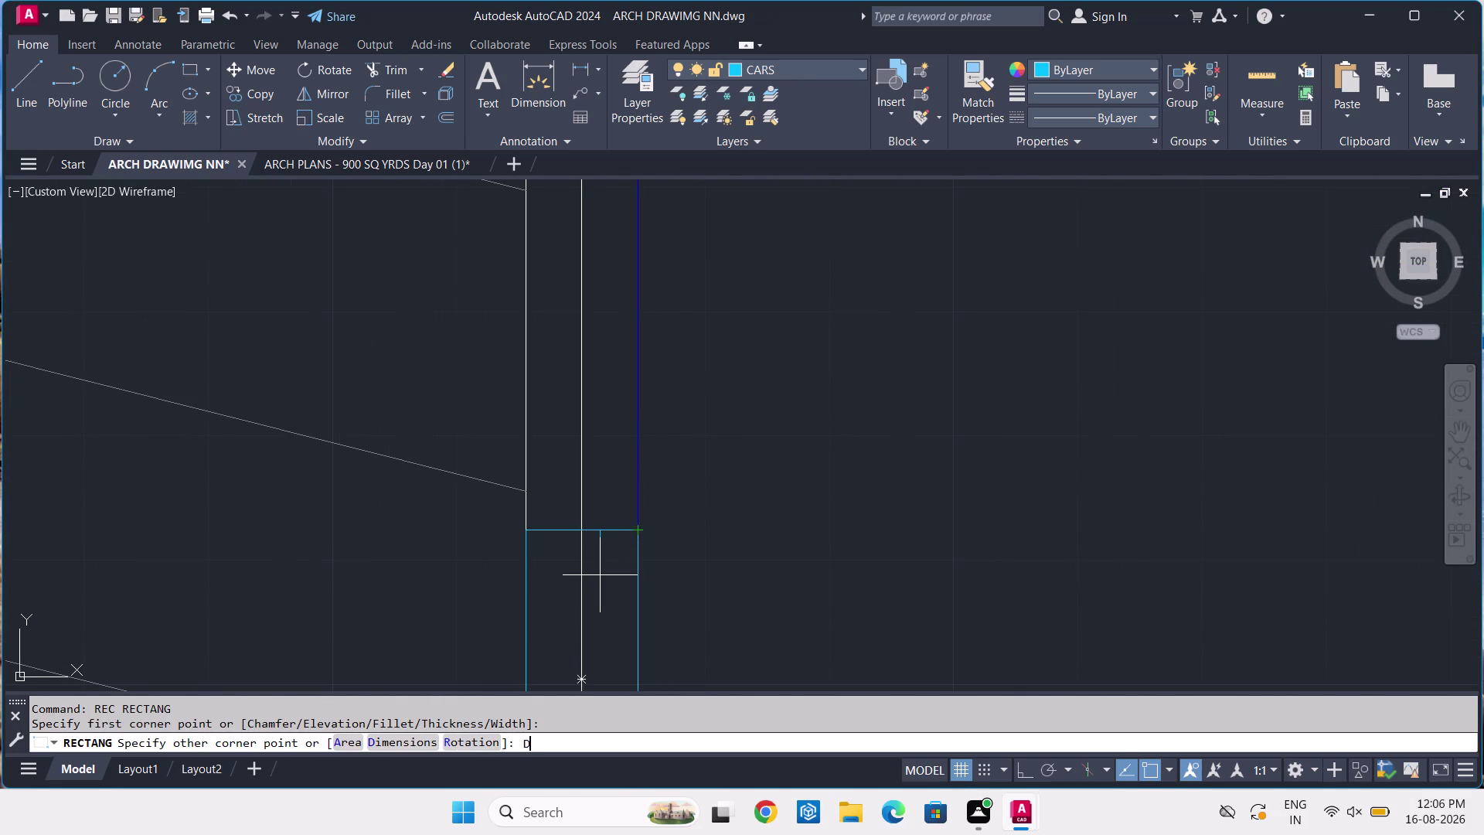
key(space)
text(4.5)
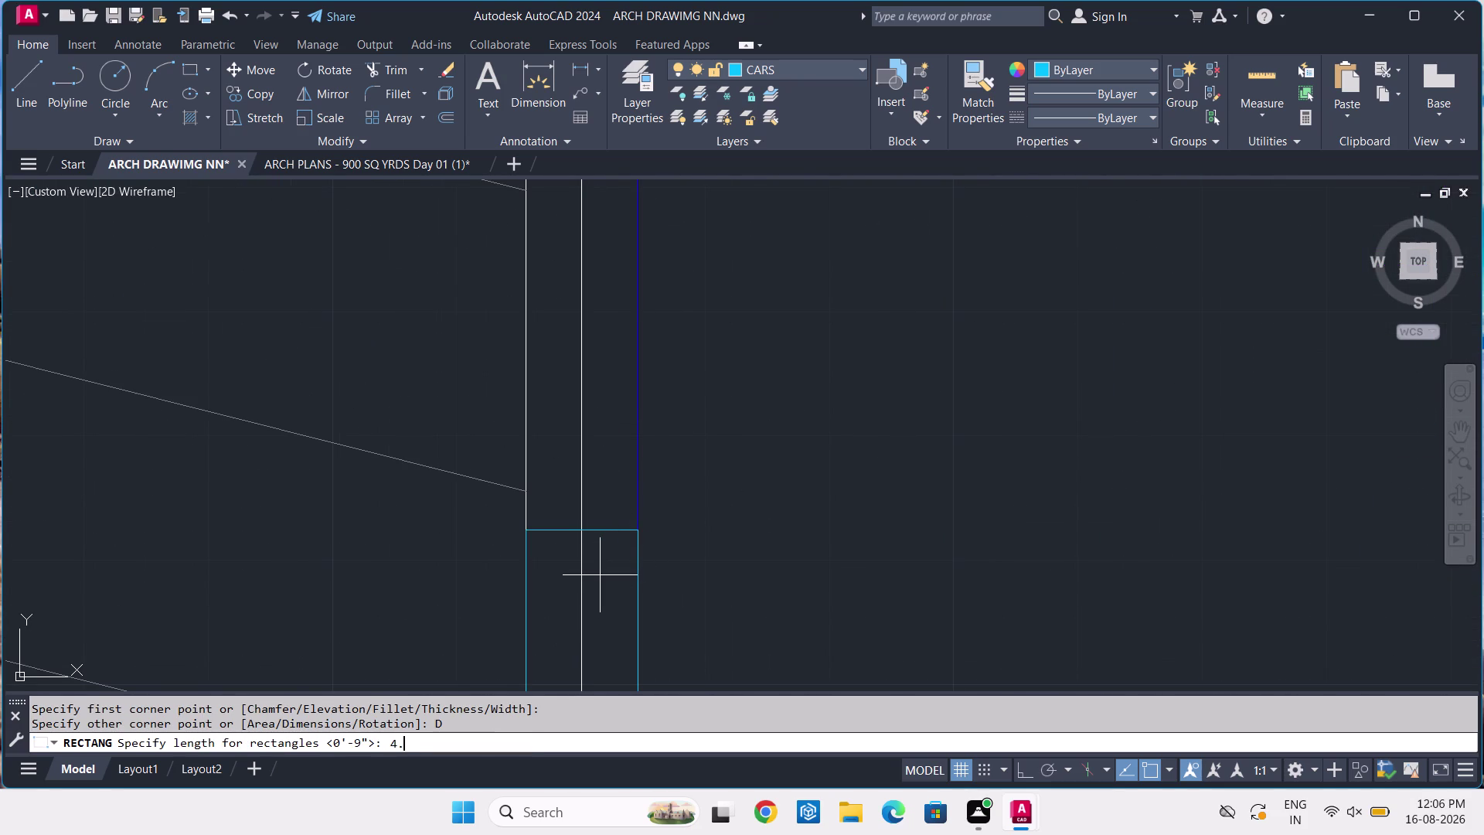
key(Return)
text(4.5)
key(Return)
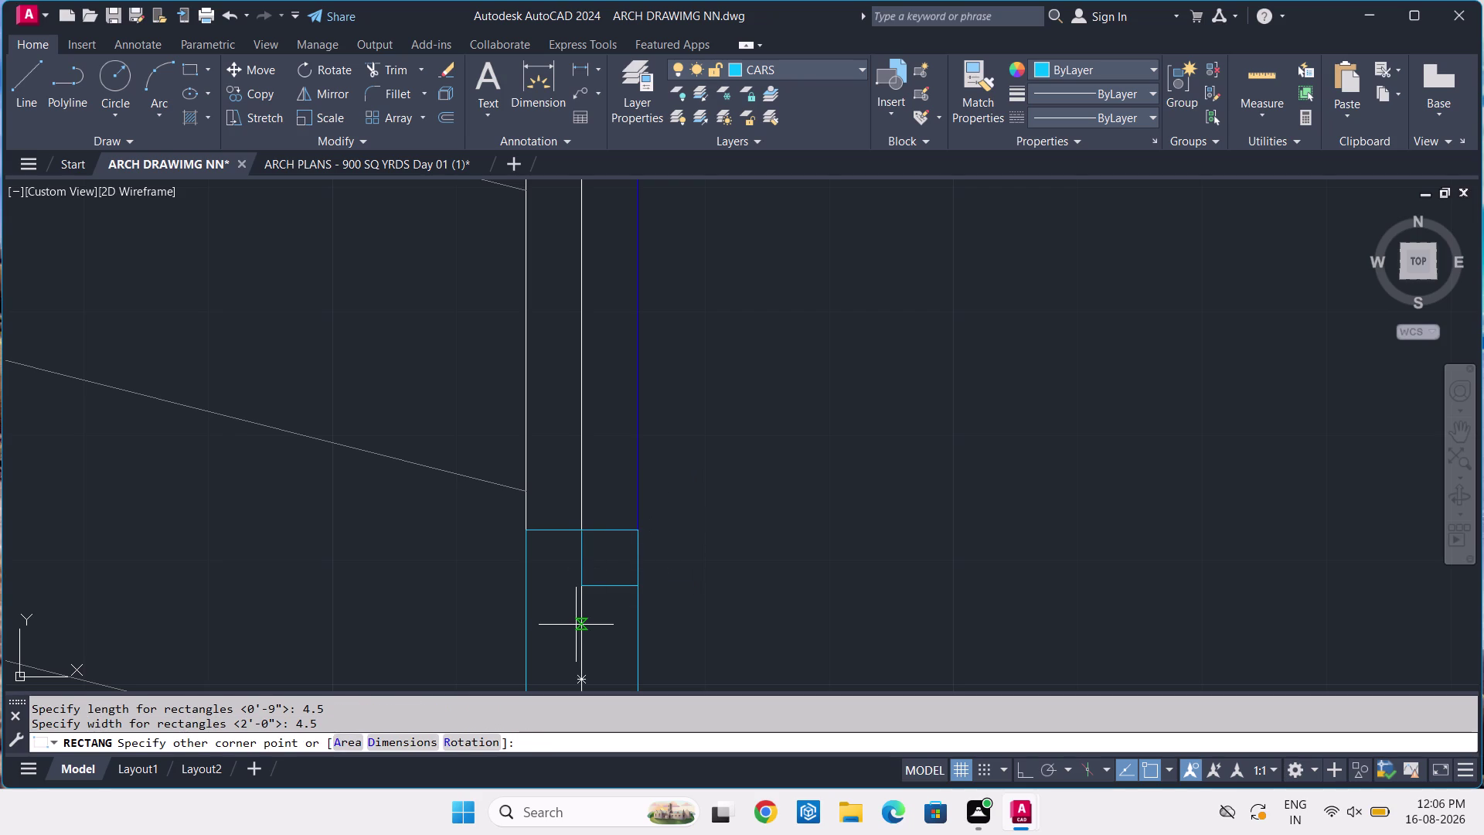
click(547, 617)
Window-select the new small square.
scroll(down, 3)
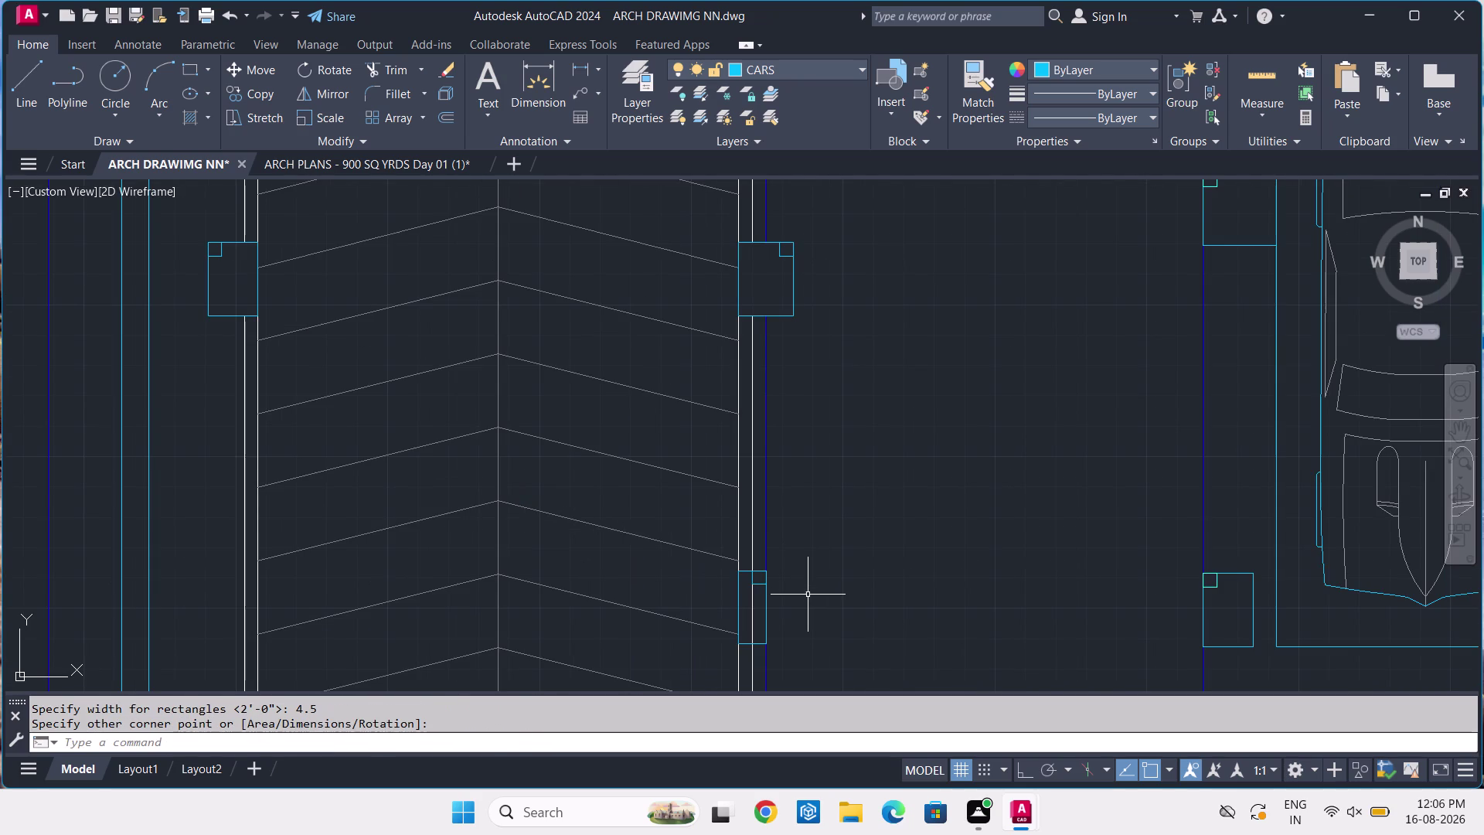
middle_drag(832, 618, 879, 544)
right_click(835, 617)
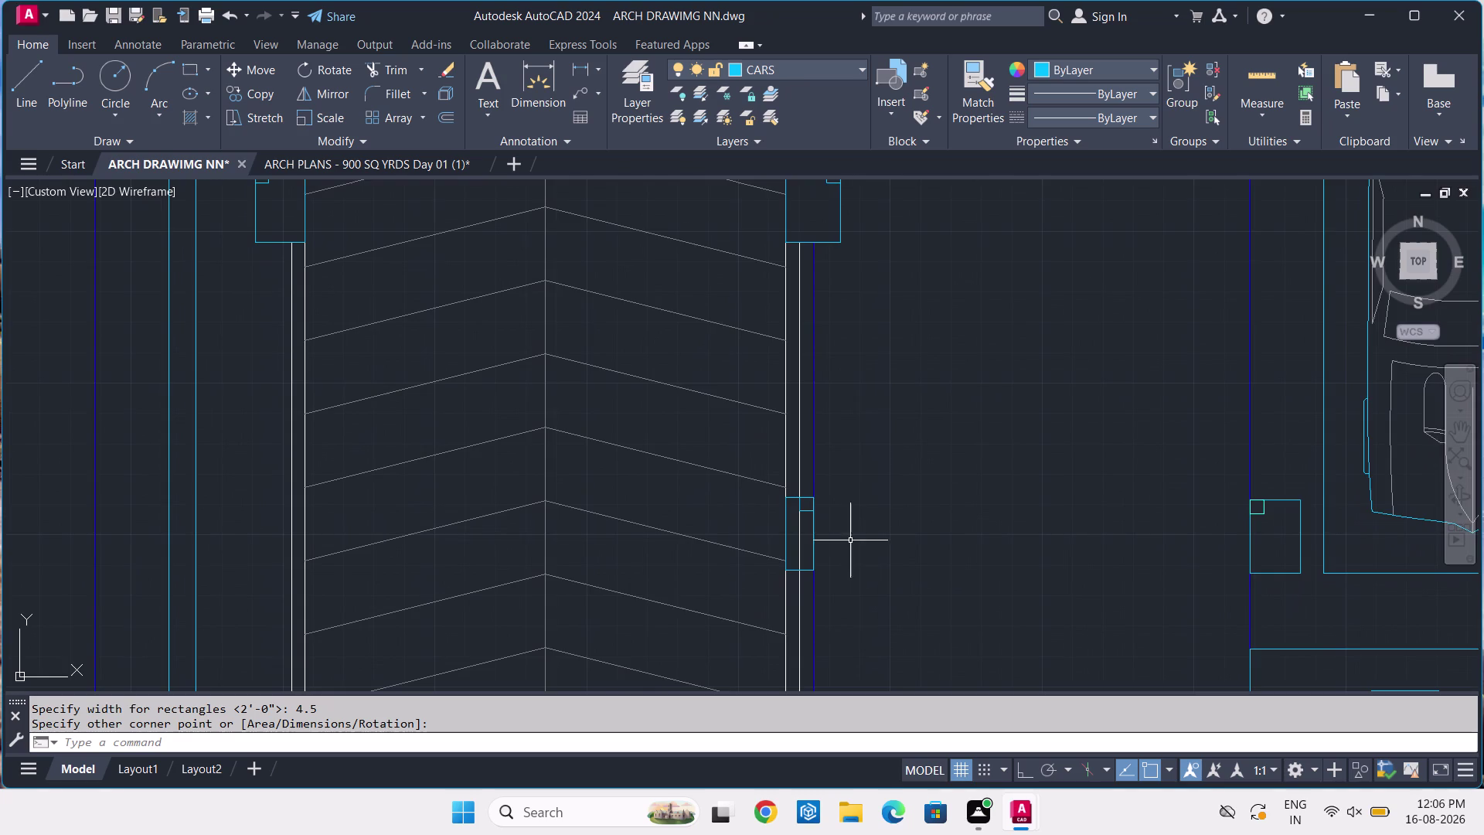
scroll(up, 3)
click(675, 401)
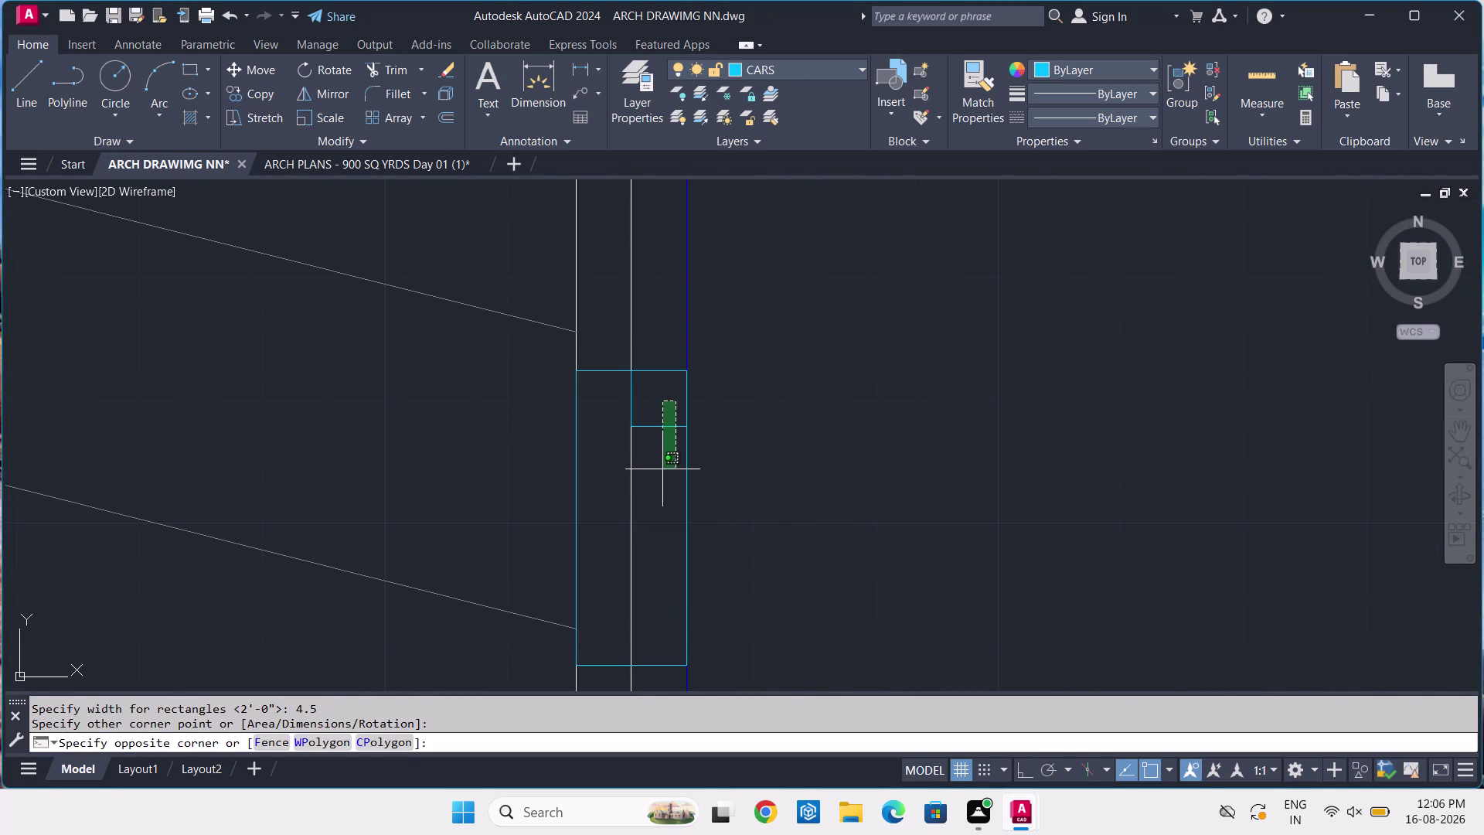
click(663, 469)
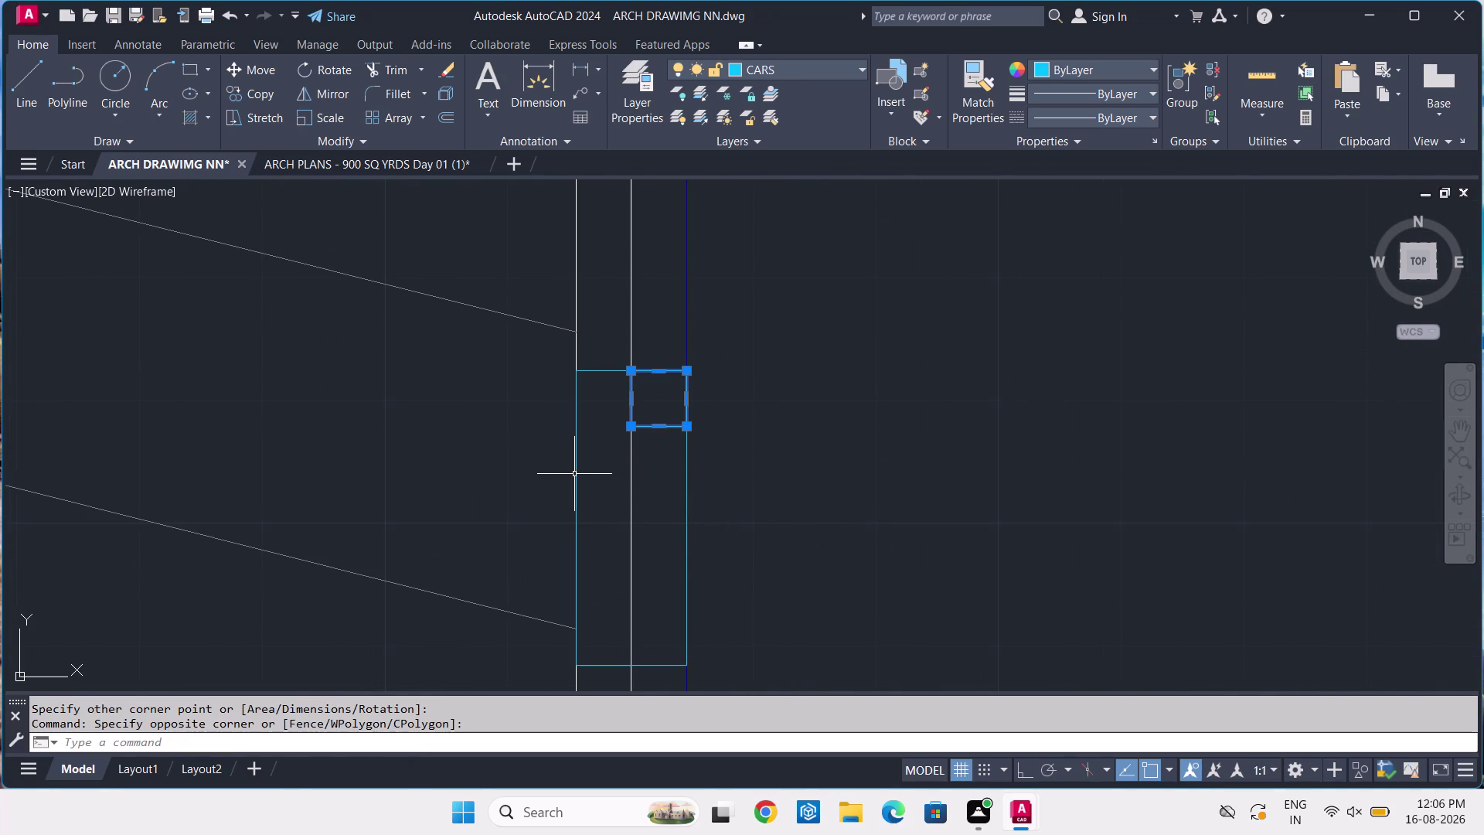
Mirror the narrow rectangle and square across the vertical ramp centreline, keeping the originals.
click(575, 474)
text(MI)
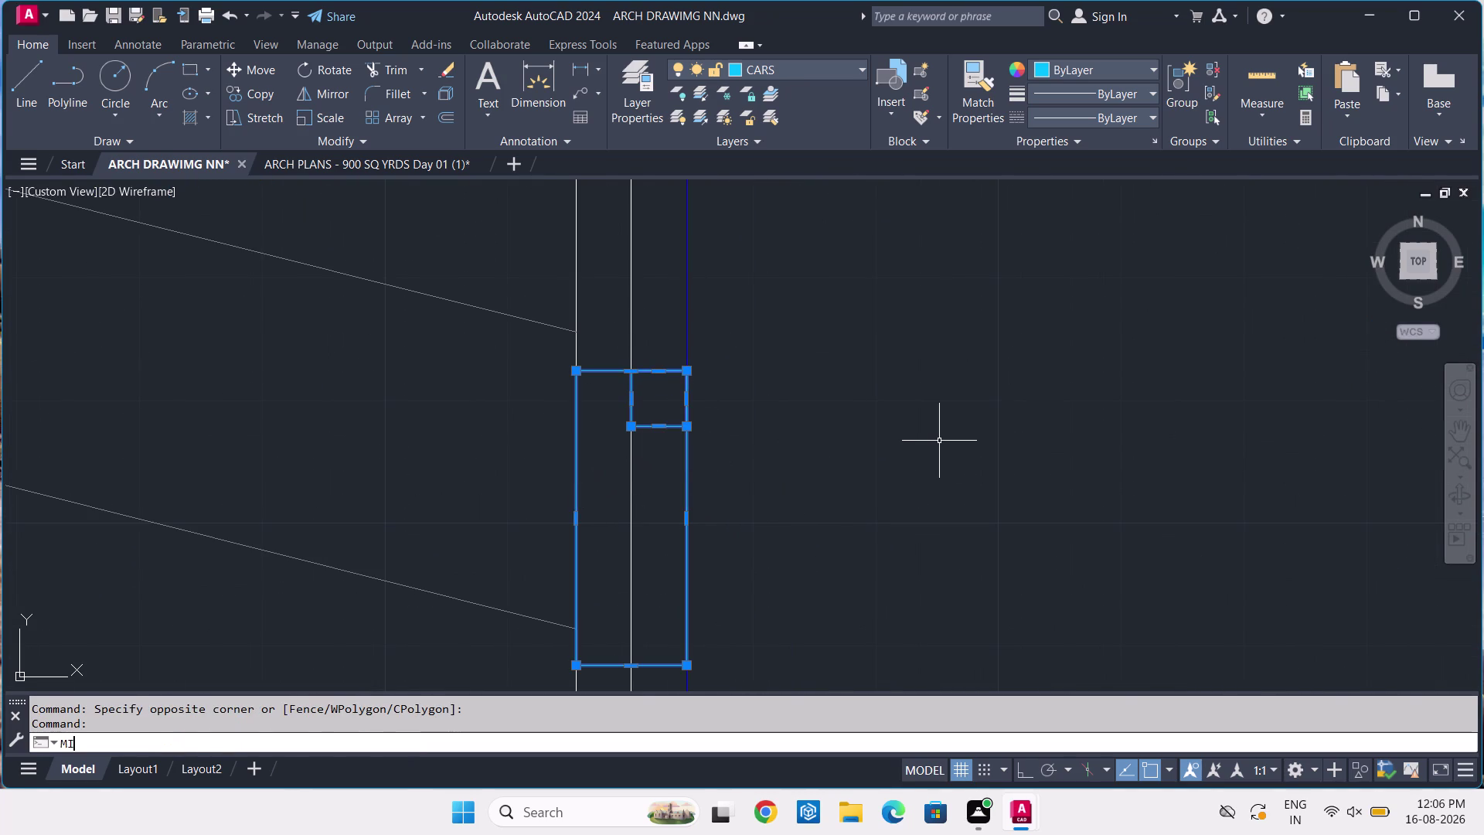
key(space)
scroll(down, 3)
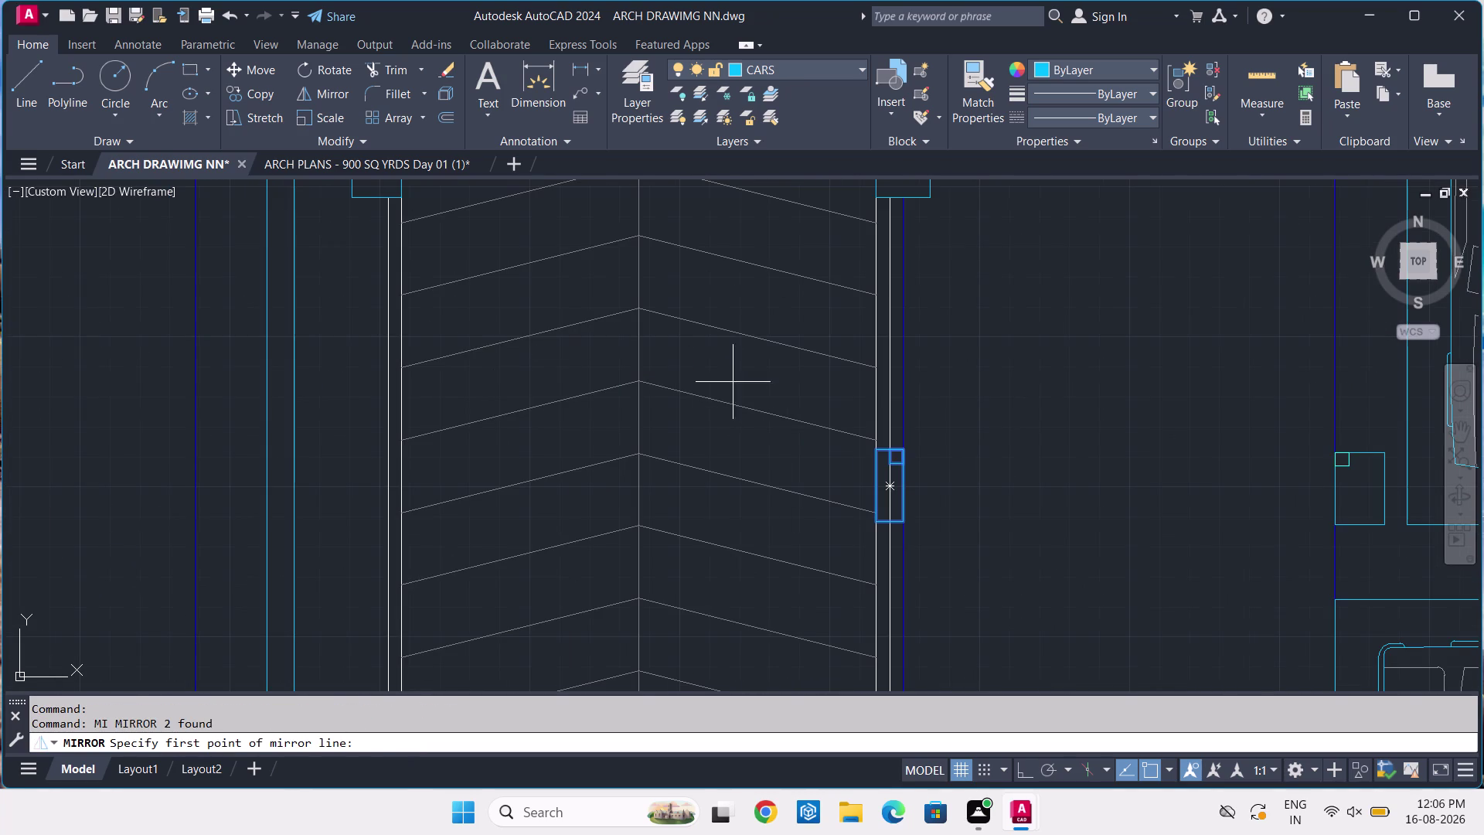
click(642, 346)
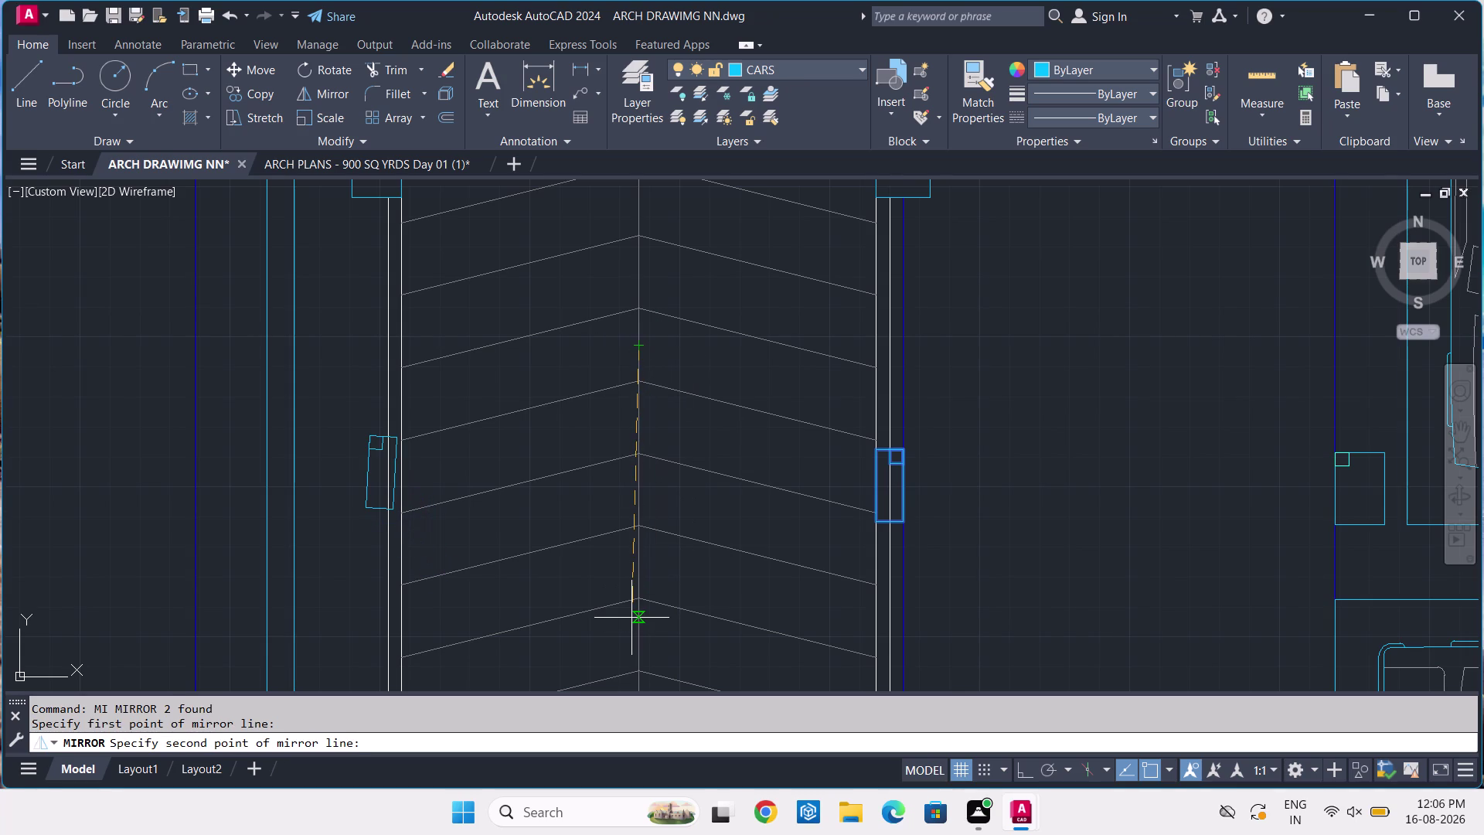
key(F8)
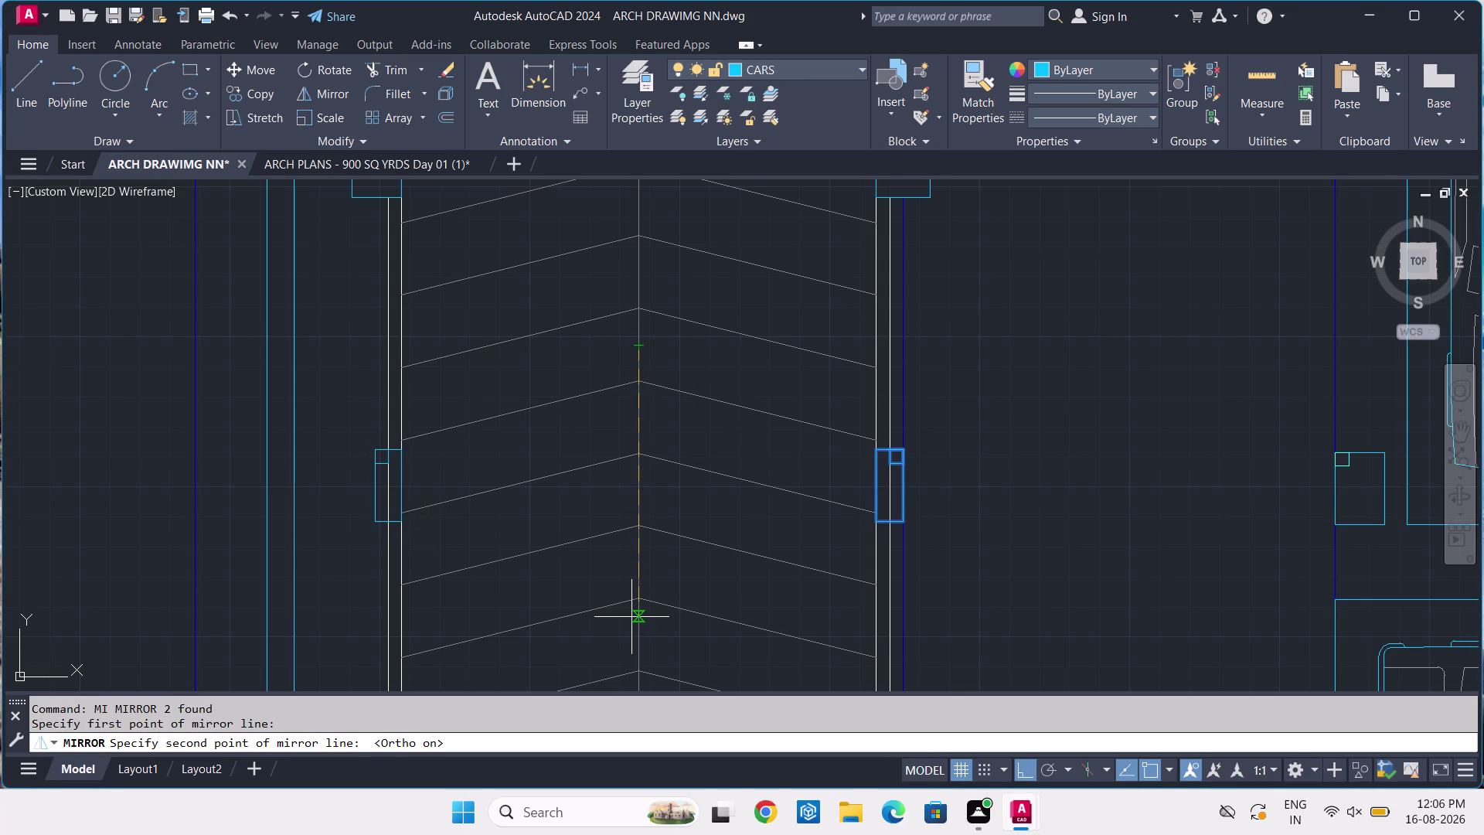
click(632, 616)
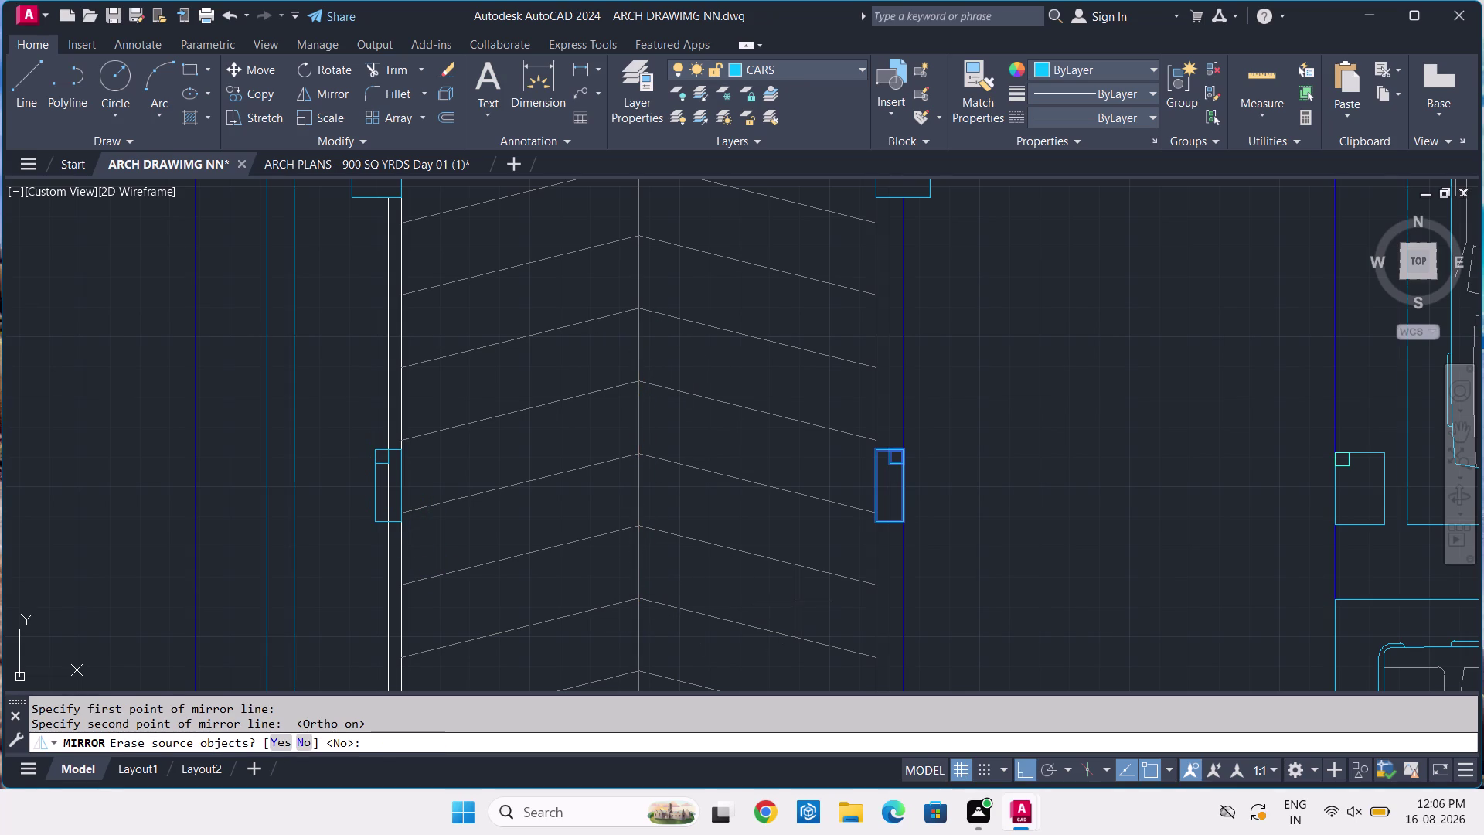
key(Return)
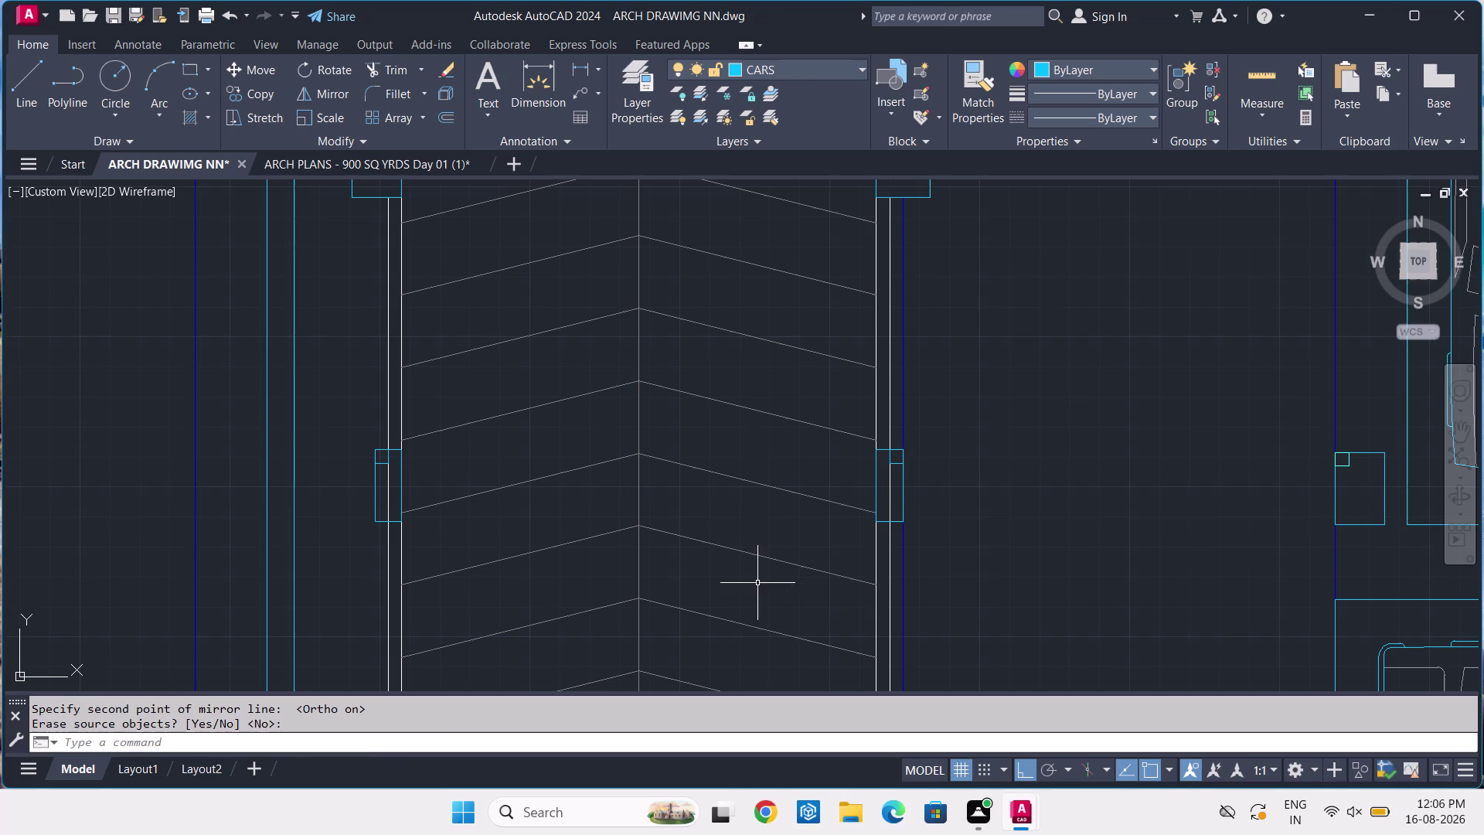
Trim the wall line inside the mirrored rectangle.
text(T)
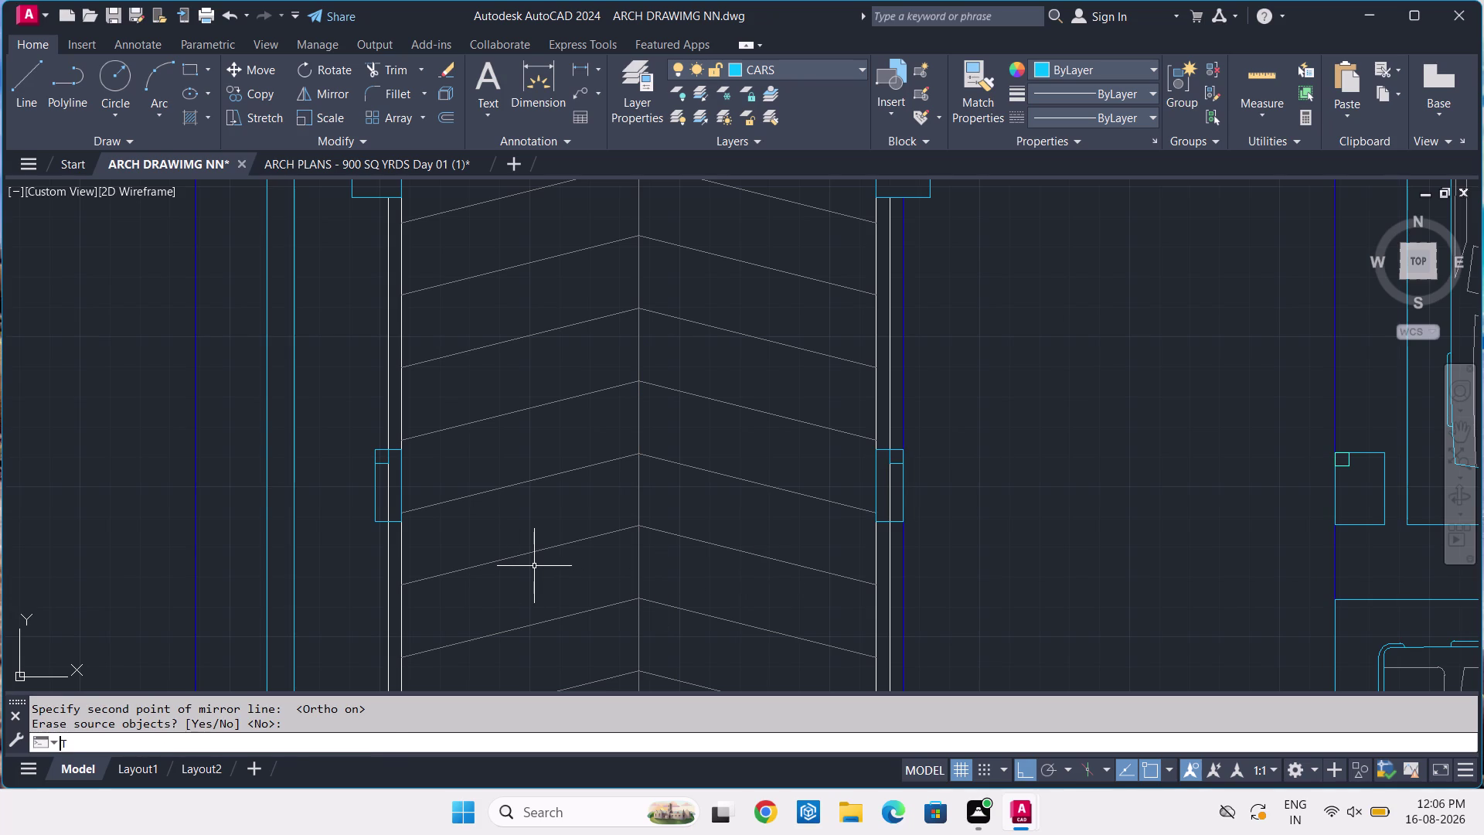
text(R)
key(space)
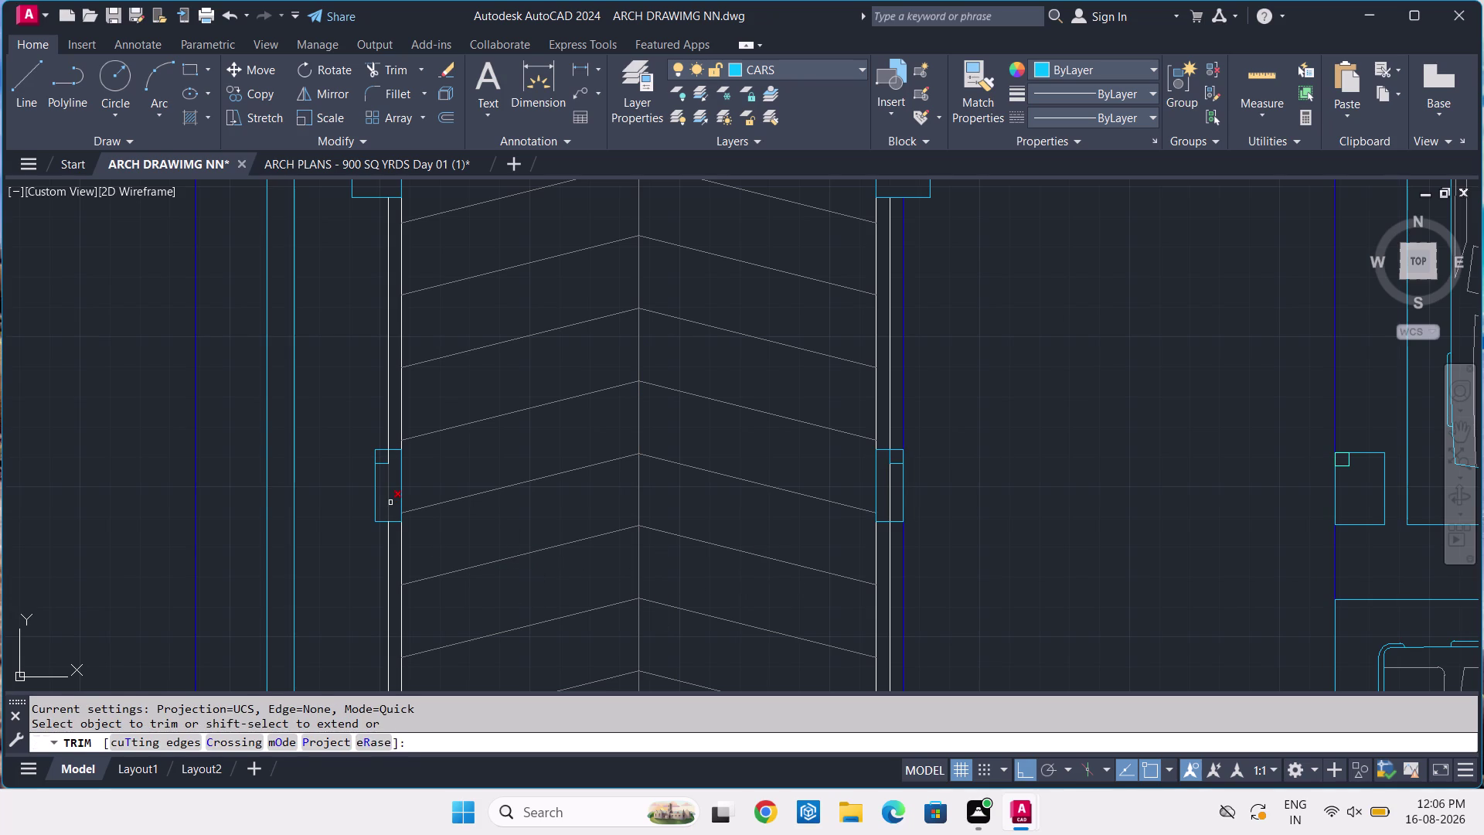
click(390, 502)
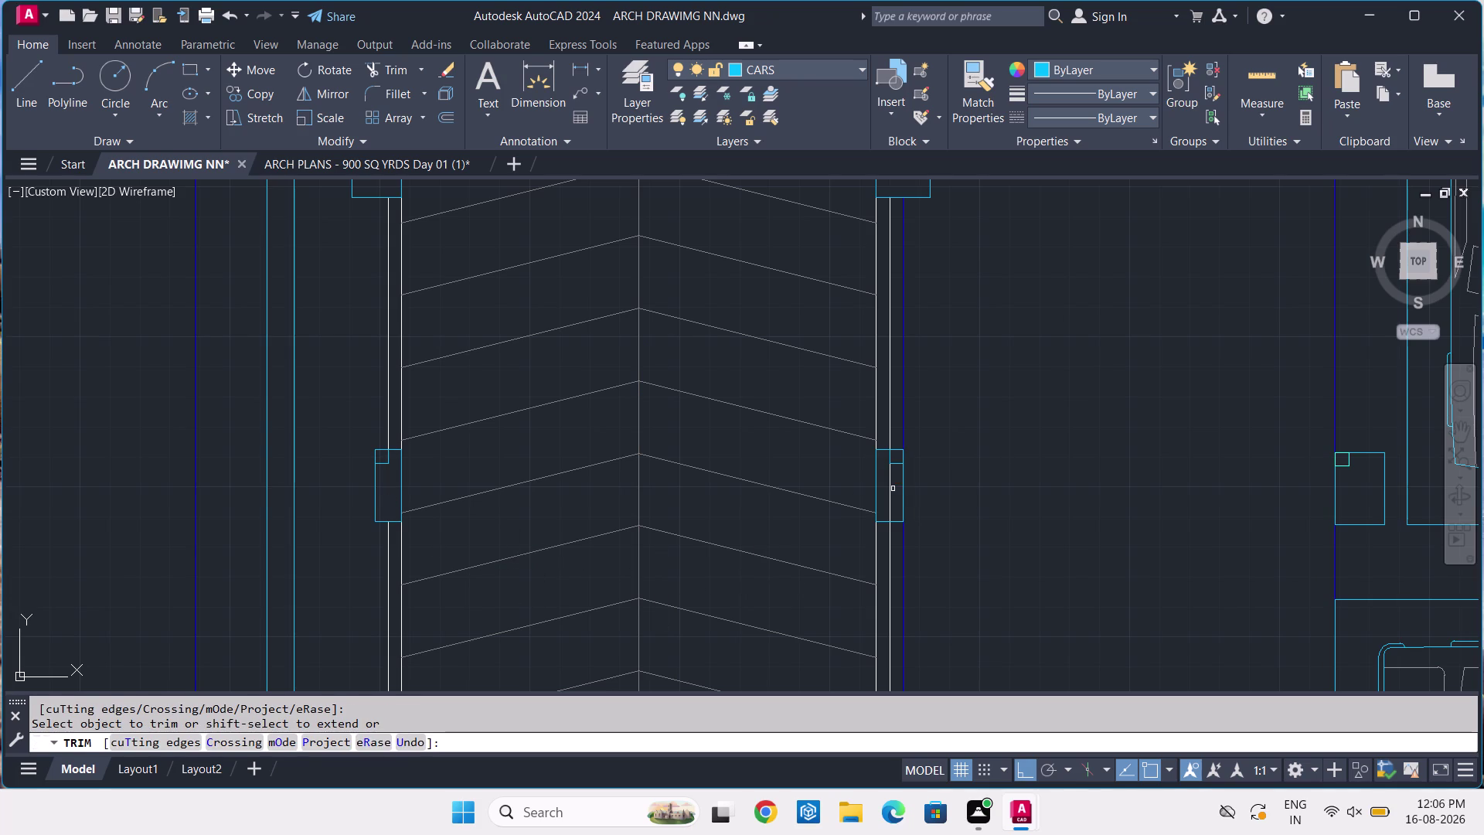
click(888, 481)
key(Escape)
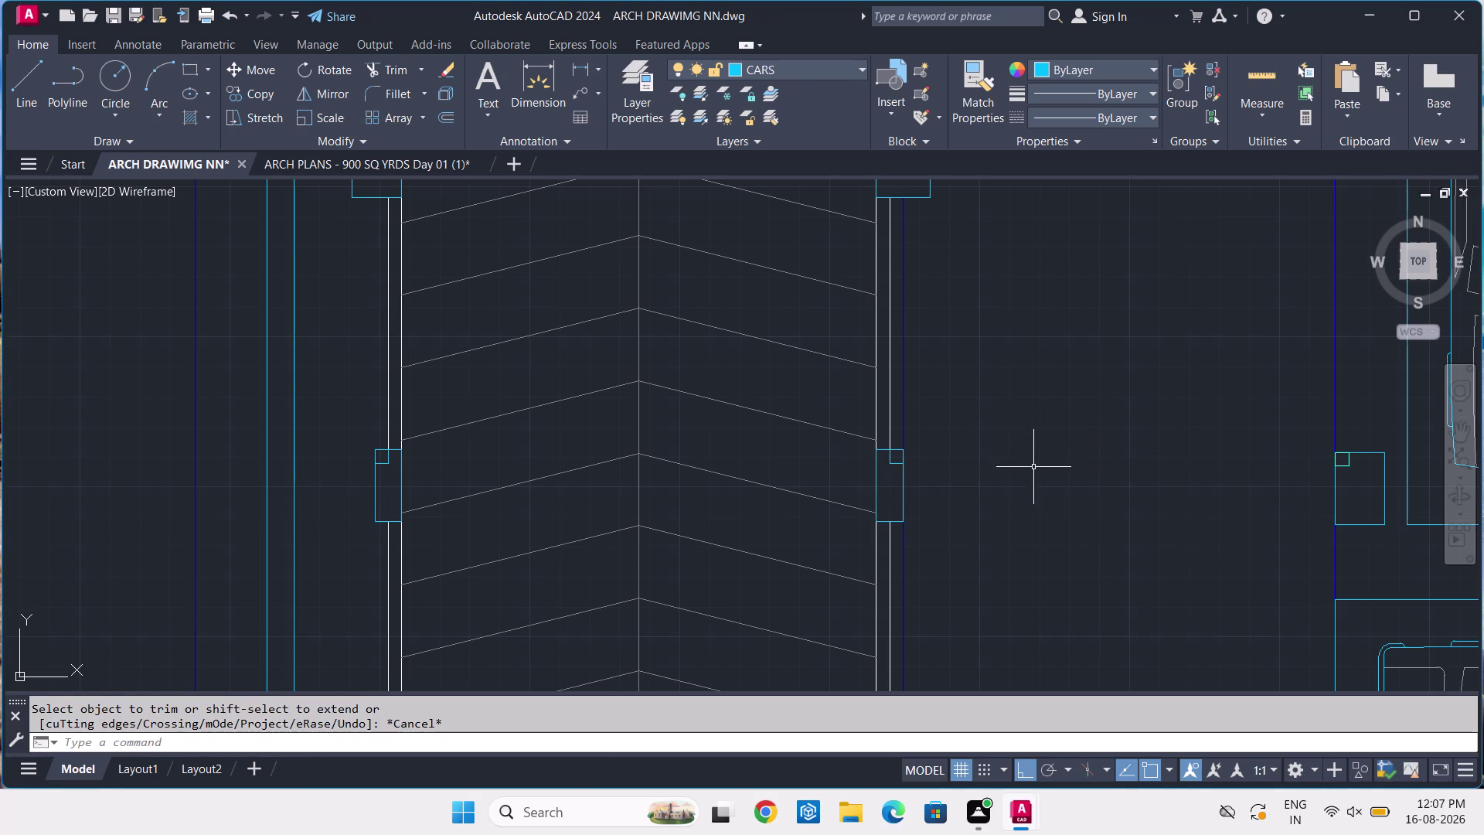
middle_drag(1041, 534, 998, 353)
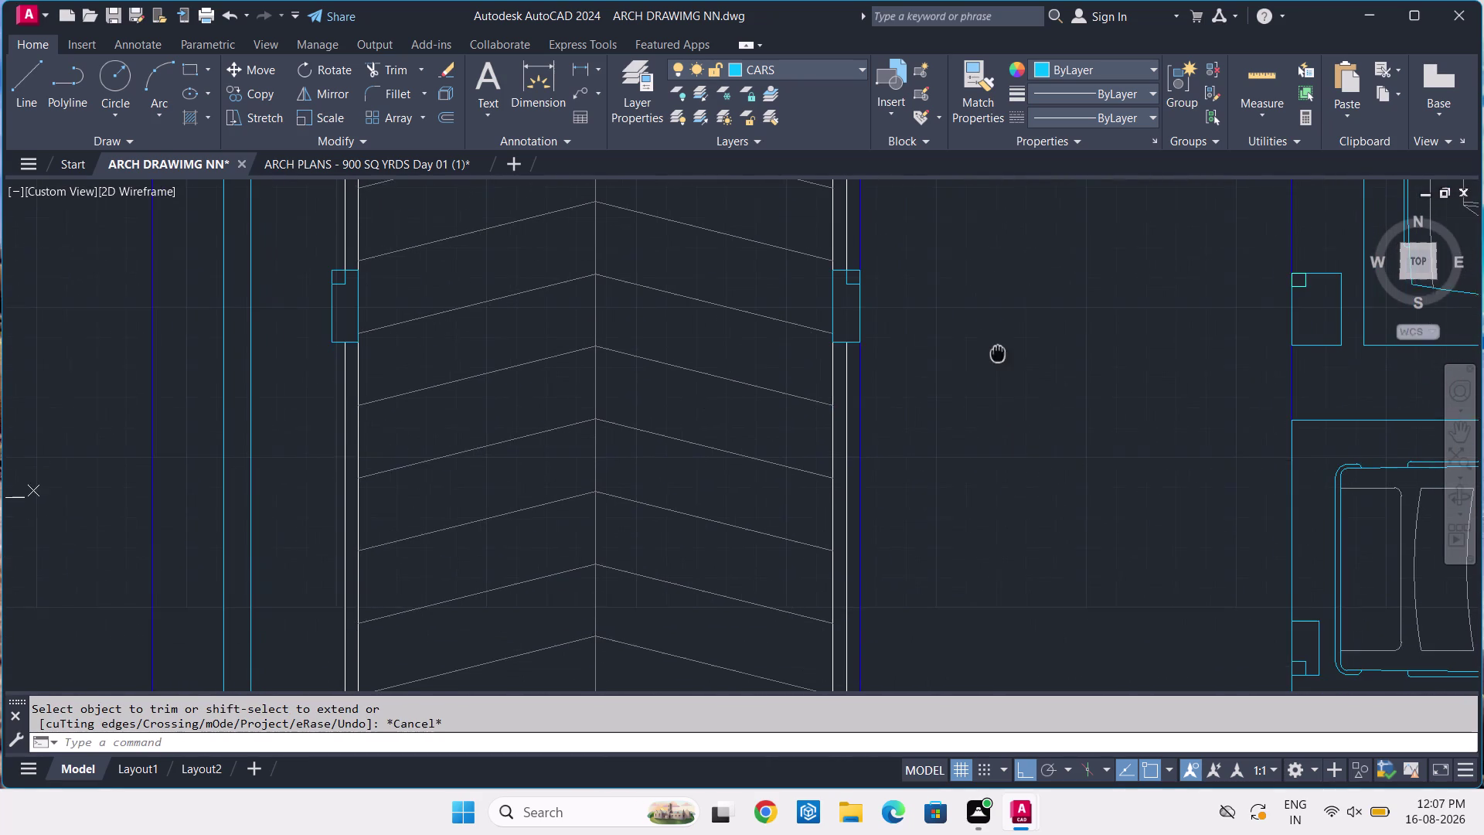
middle_drag(998, 353, 998, 351)
middle_drag(929, 430, 941, 371)
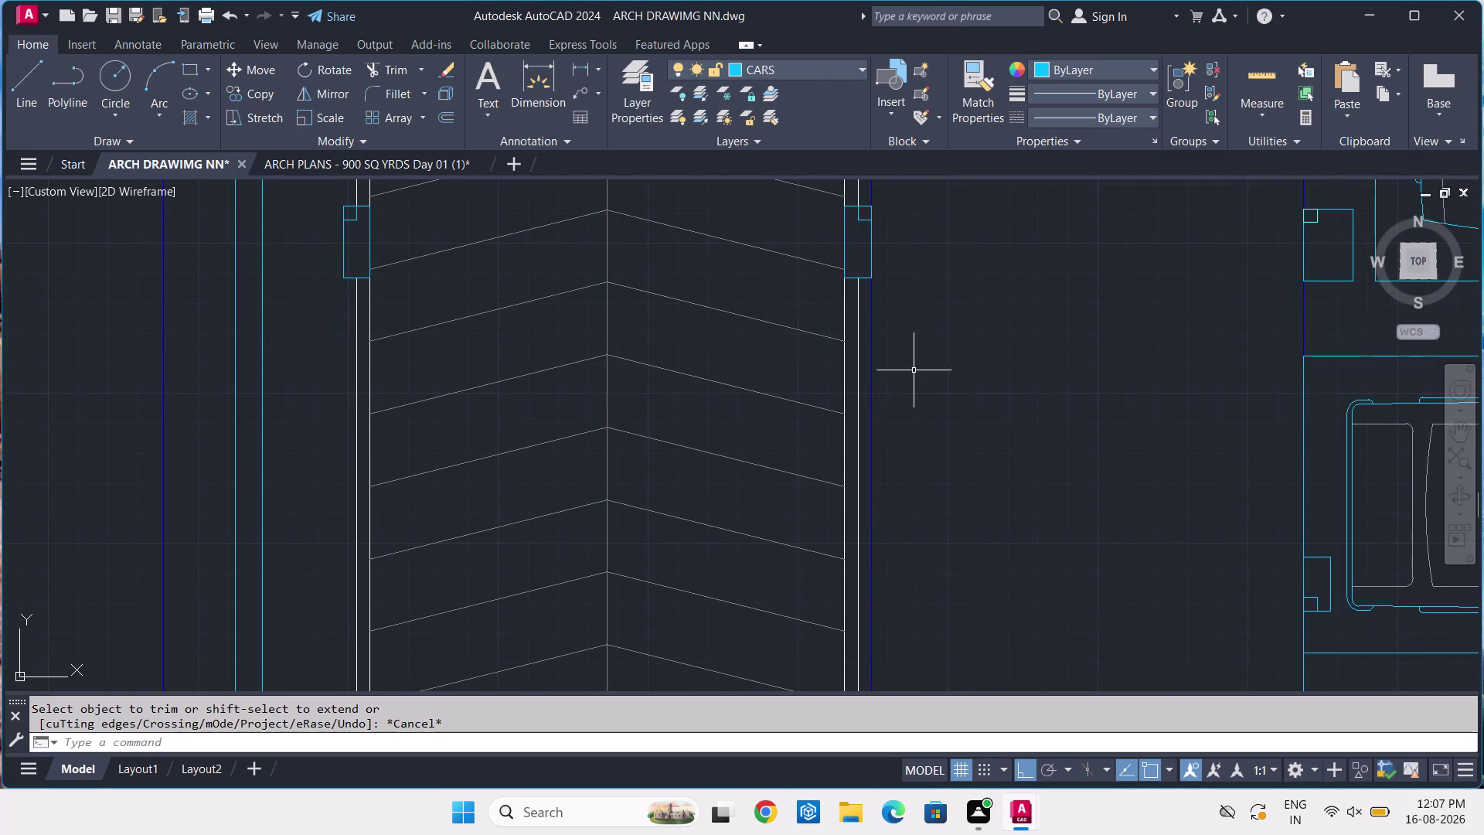
click(436, 170)
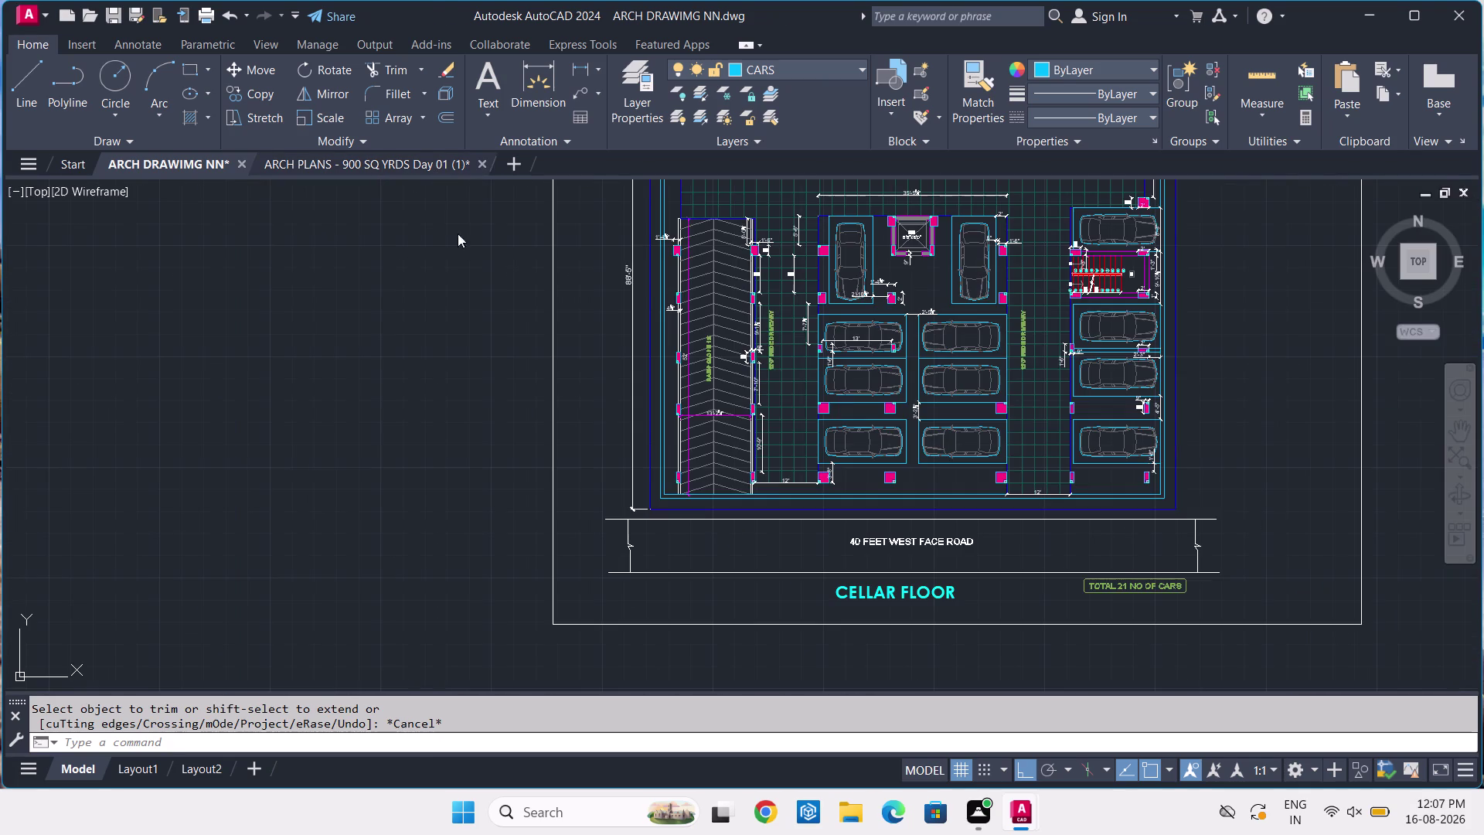
scroll(up, 3)
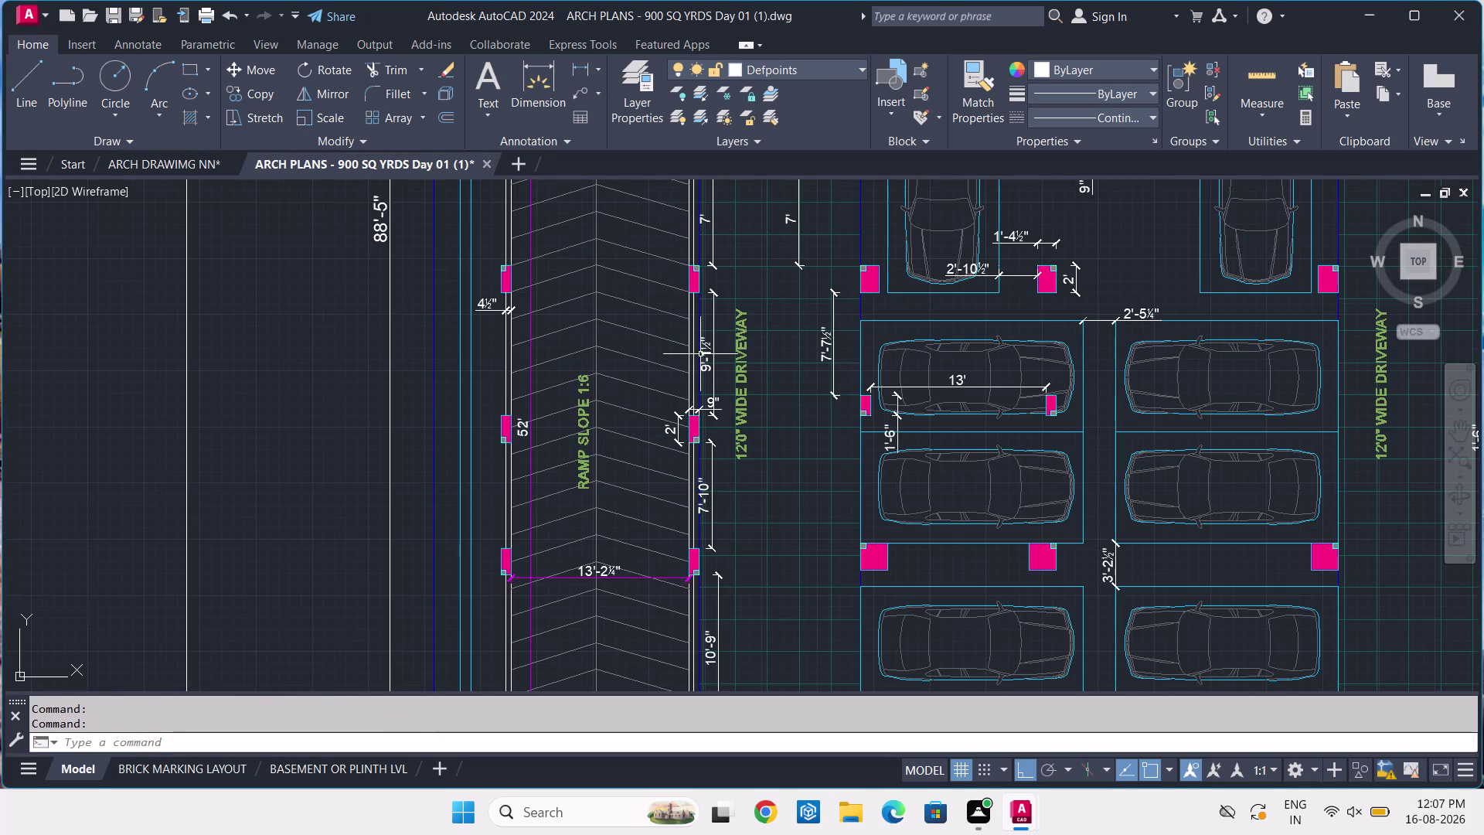
middle_drag(706, 354, 714, 418)
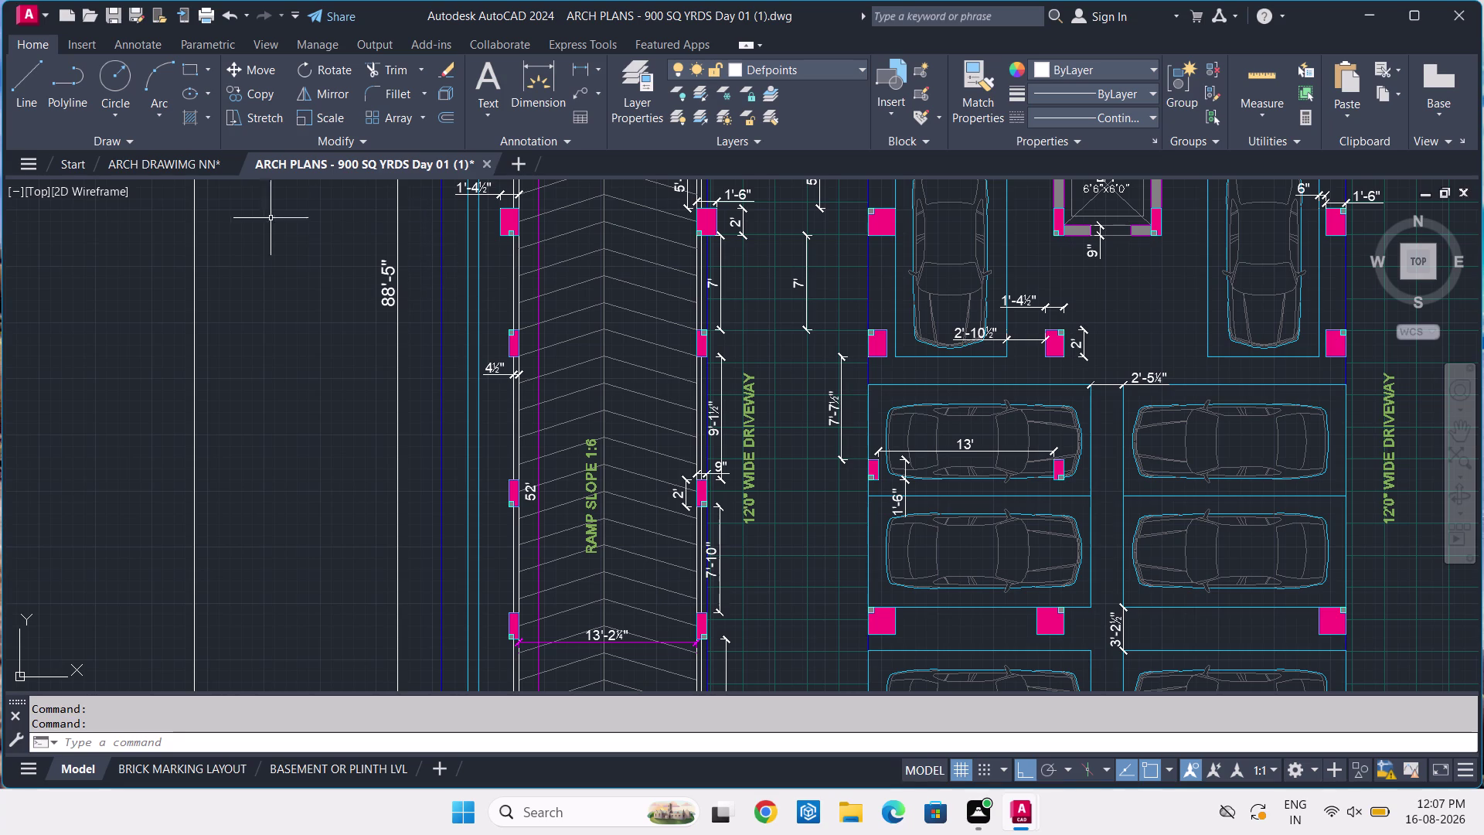
click(115, 167)
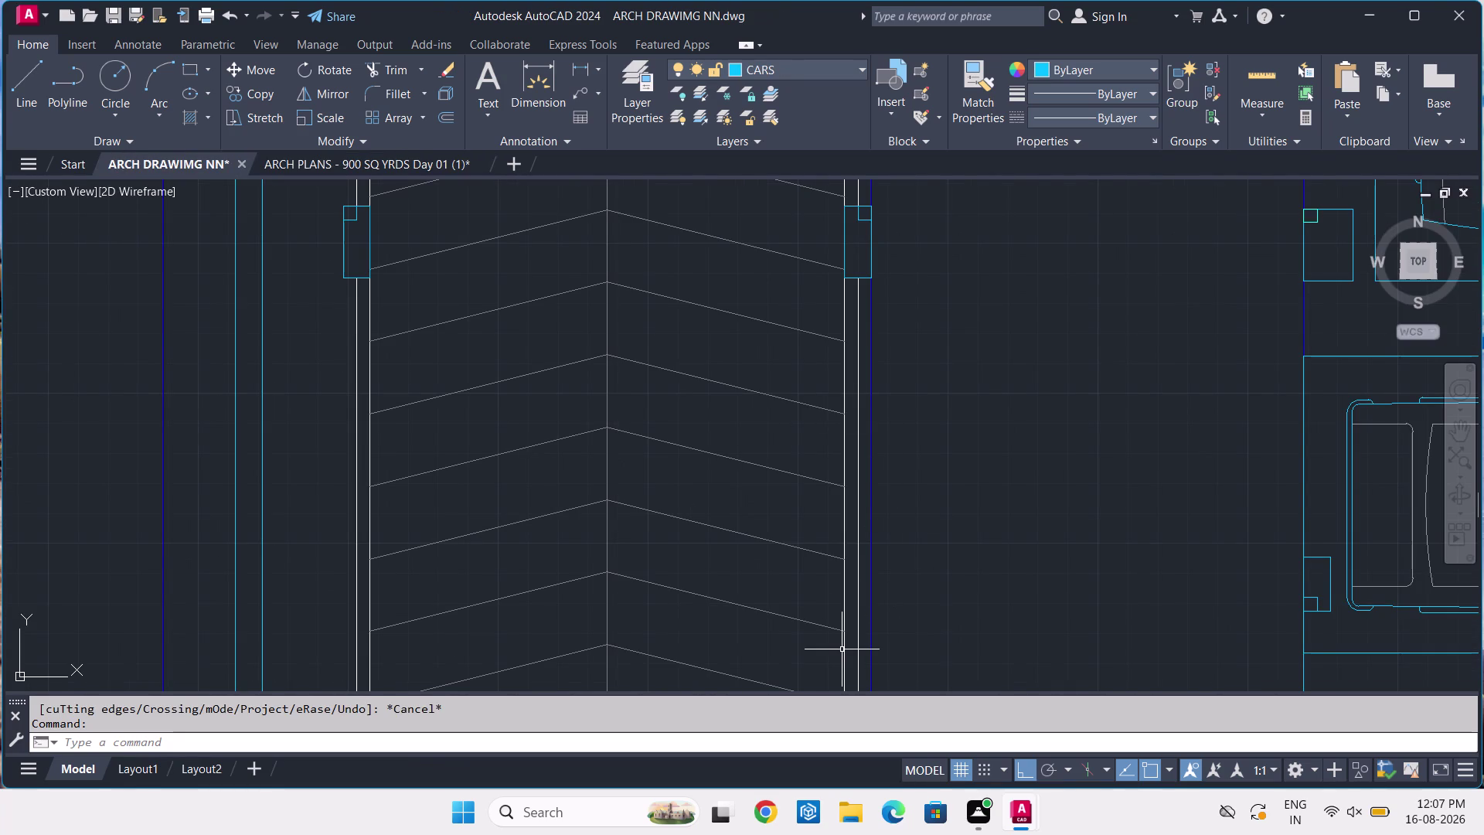
scroll(up, 3)
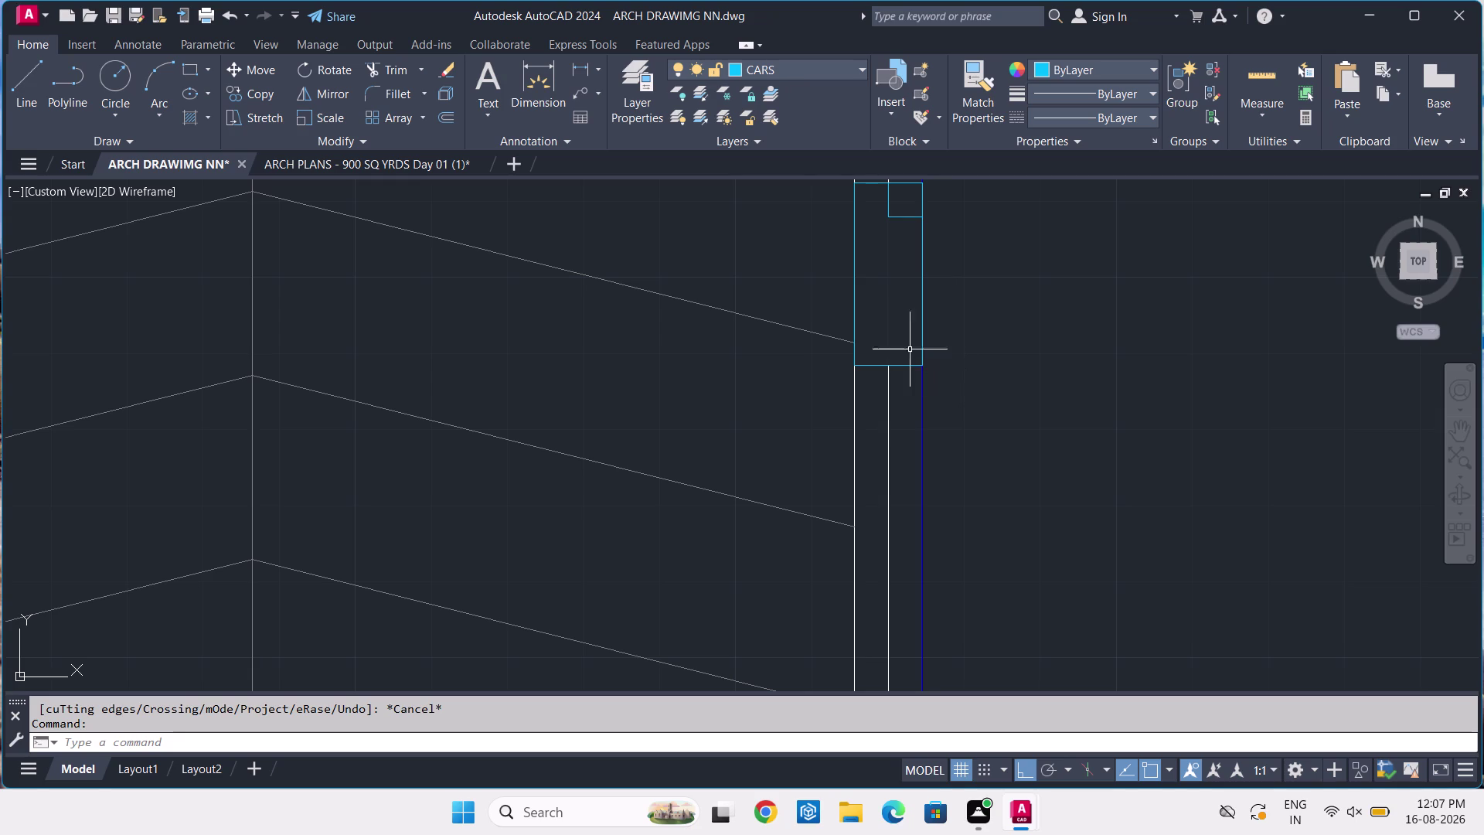
Try copying the column 9'-1-1/2" from its corner via tracking, then cancel.
click(911, 366)
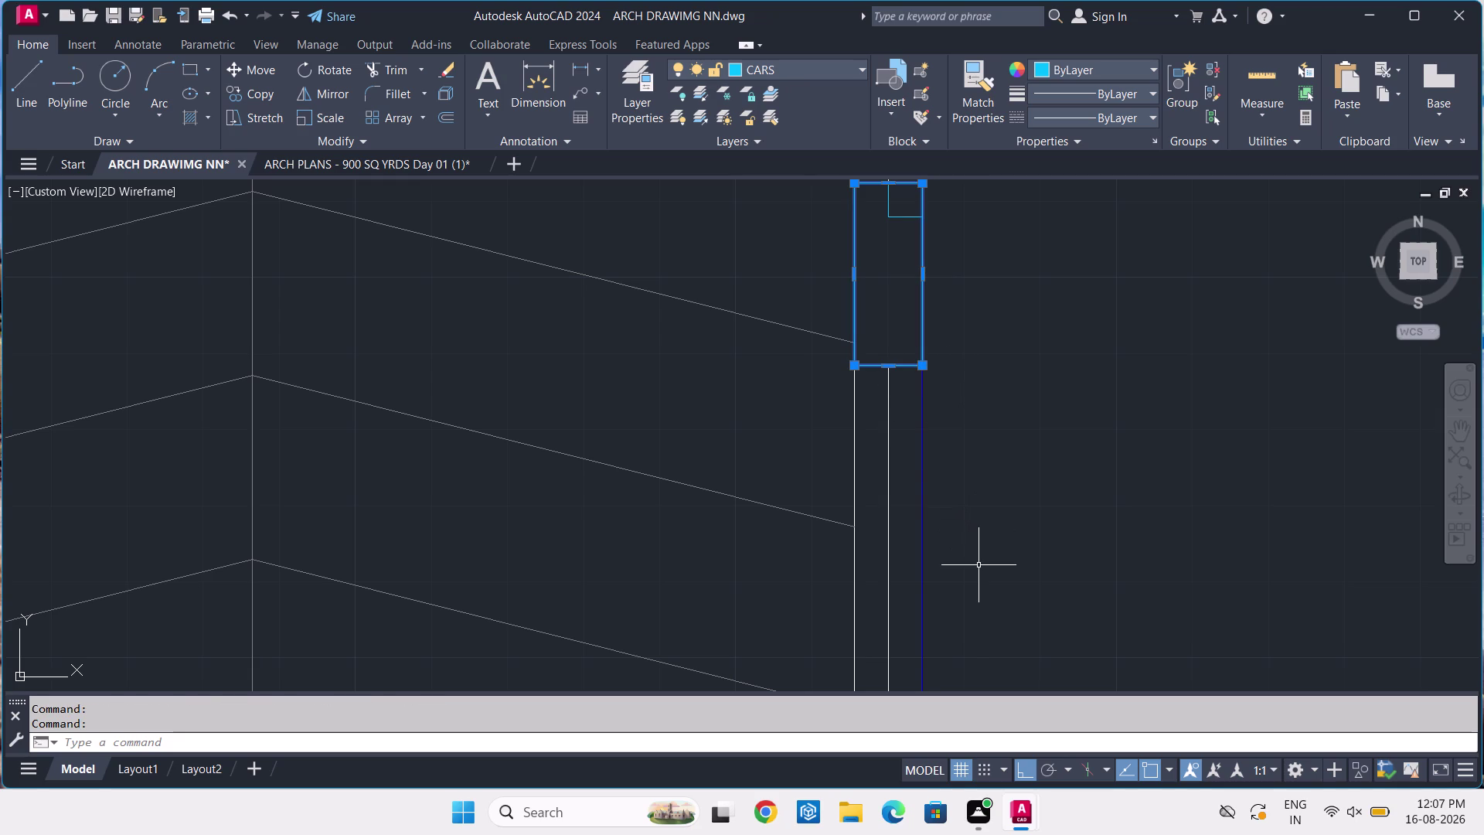
text(CO)
key(space)
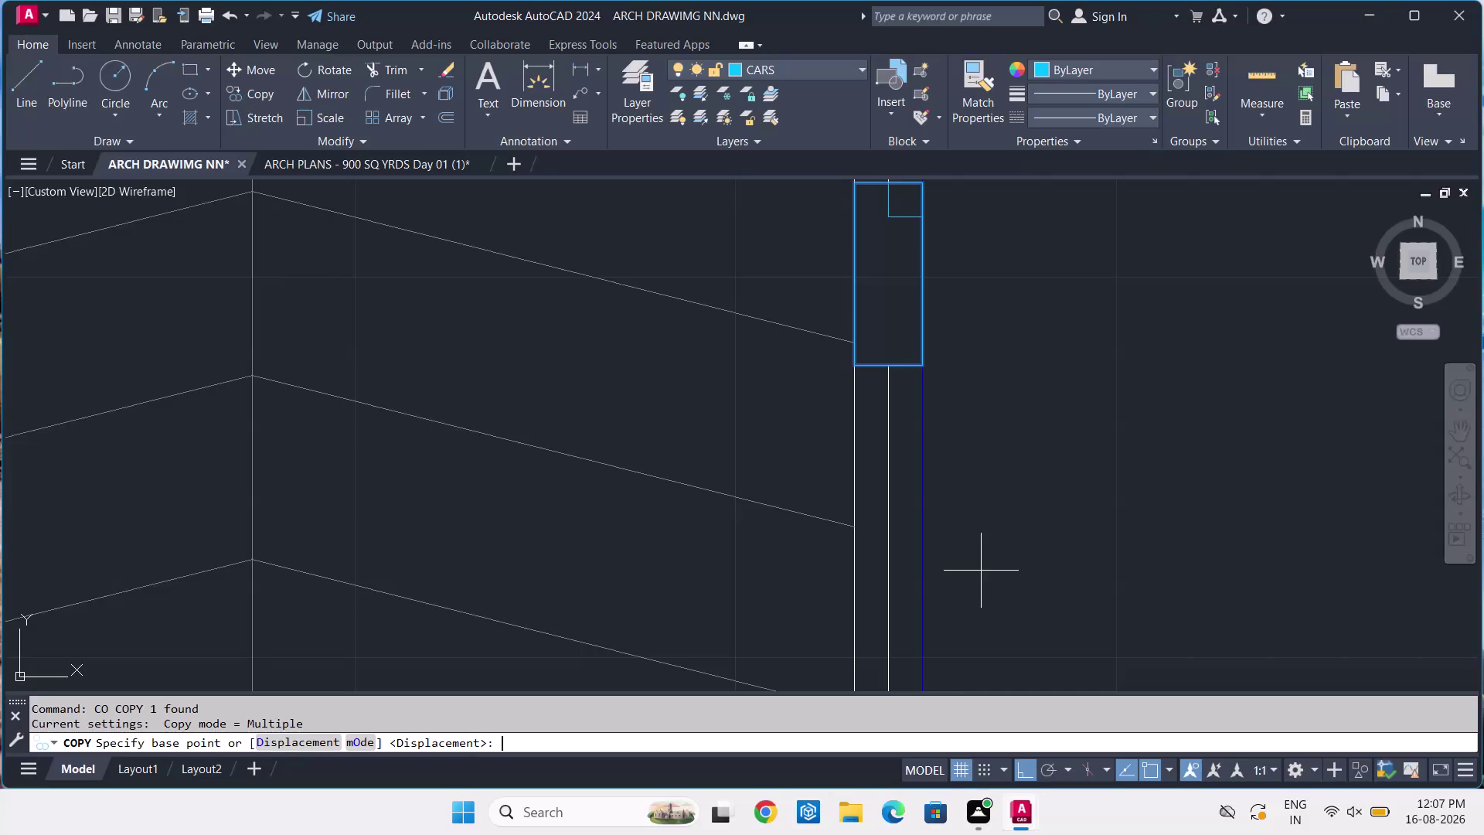
text(TK)
key(space)
click(855, 365)
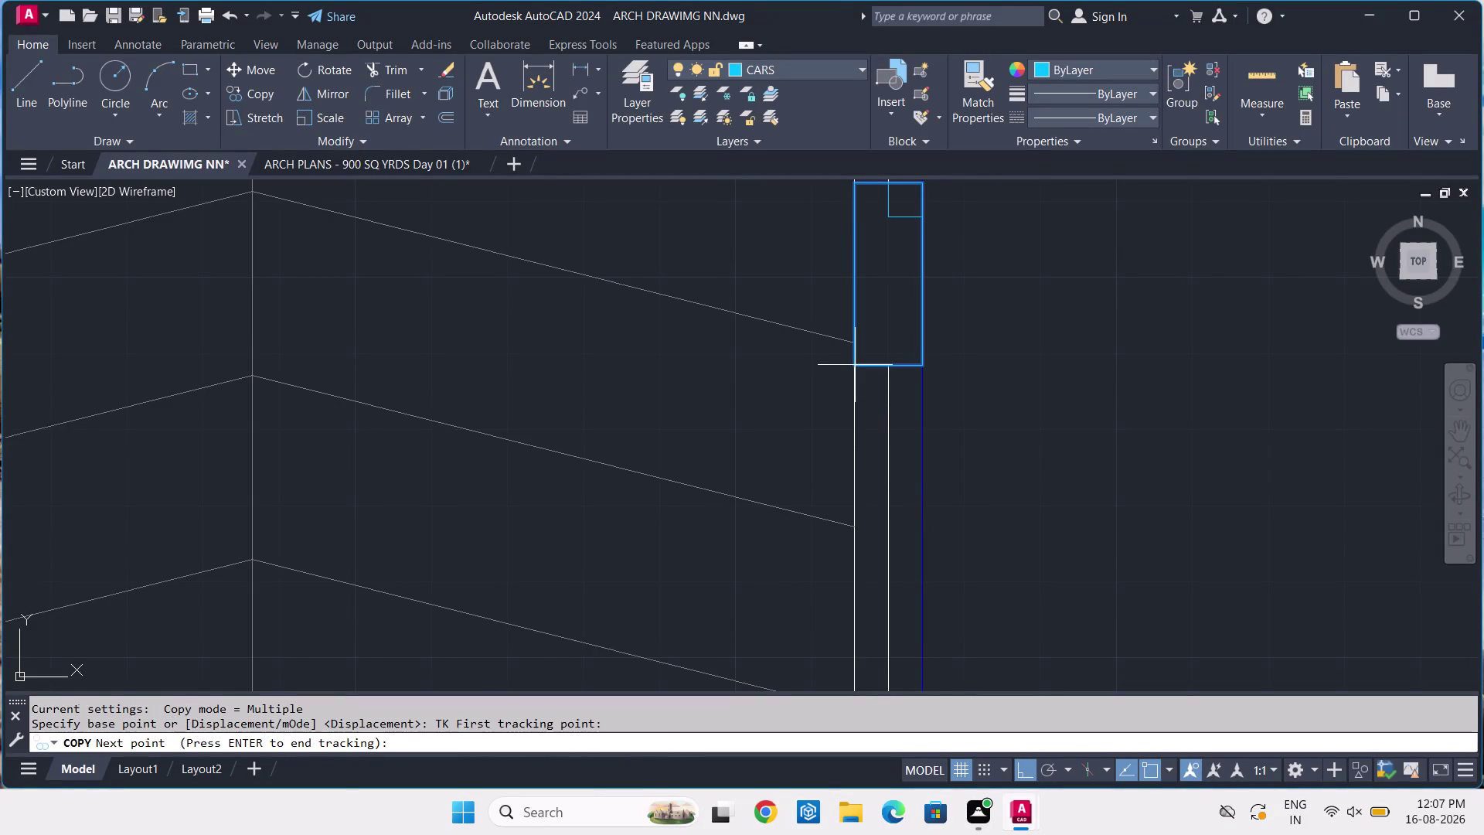
text(9)
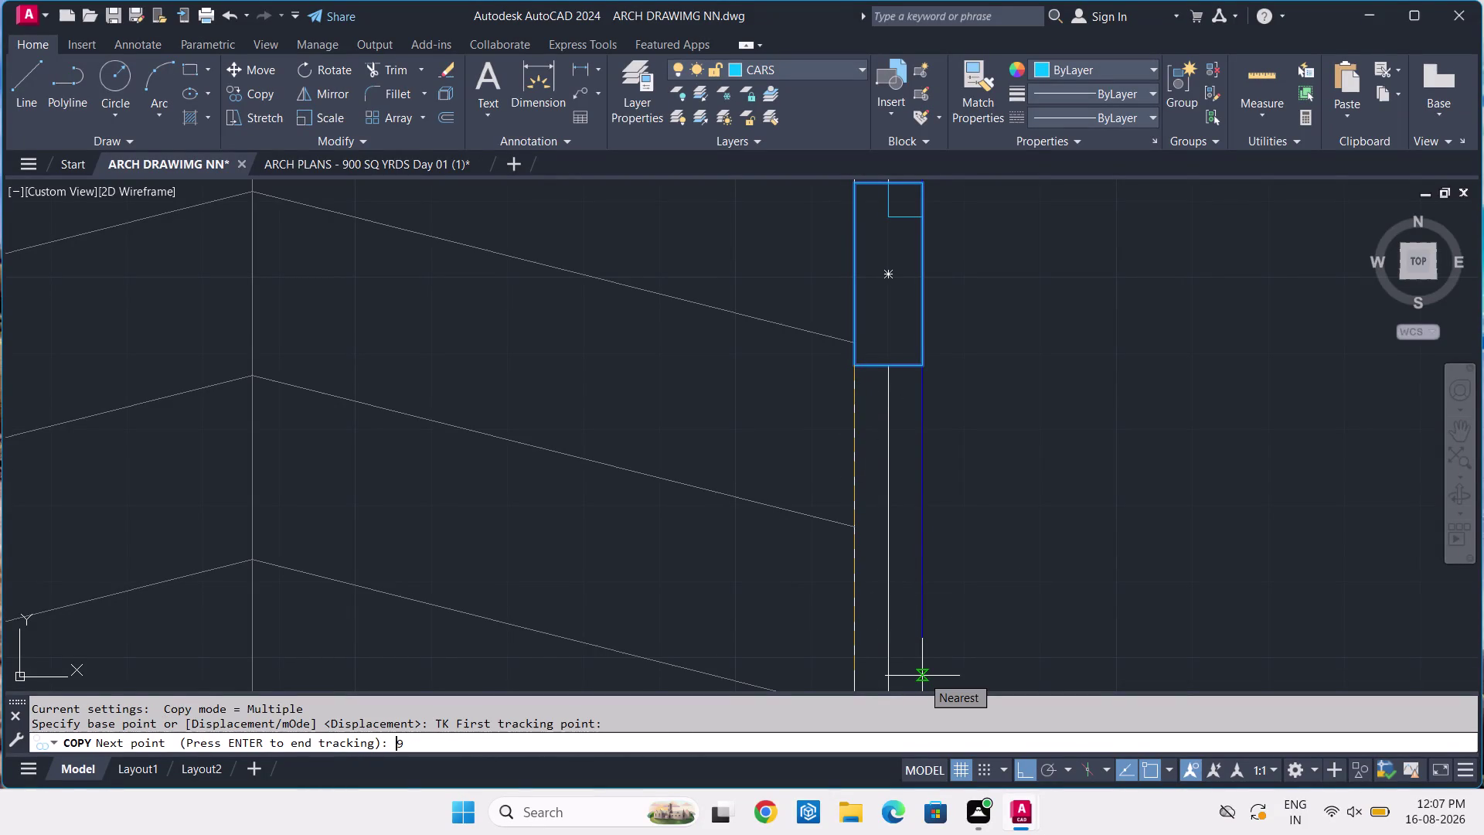
text('-1-)
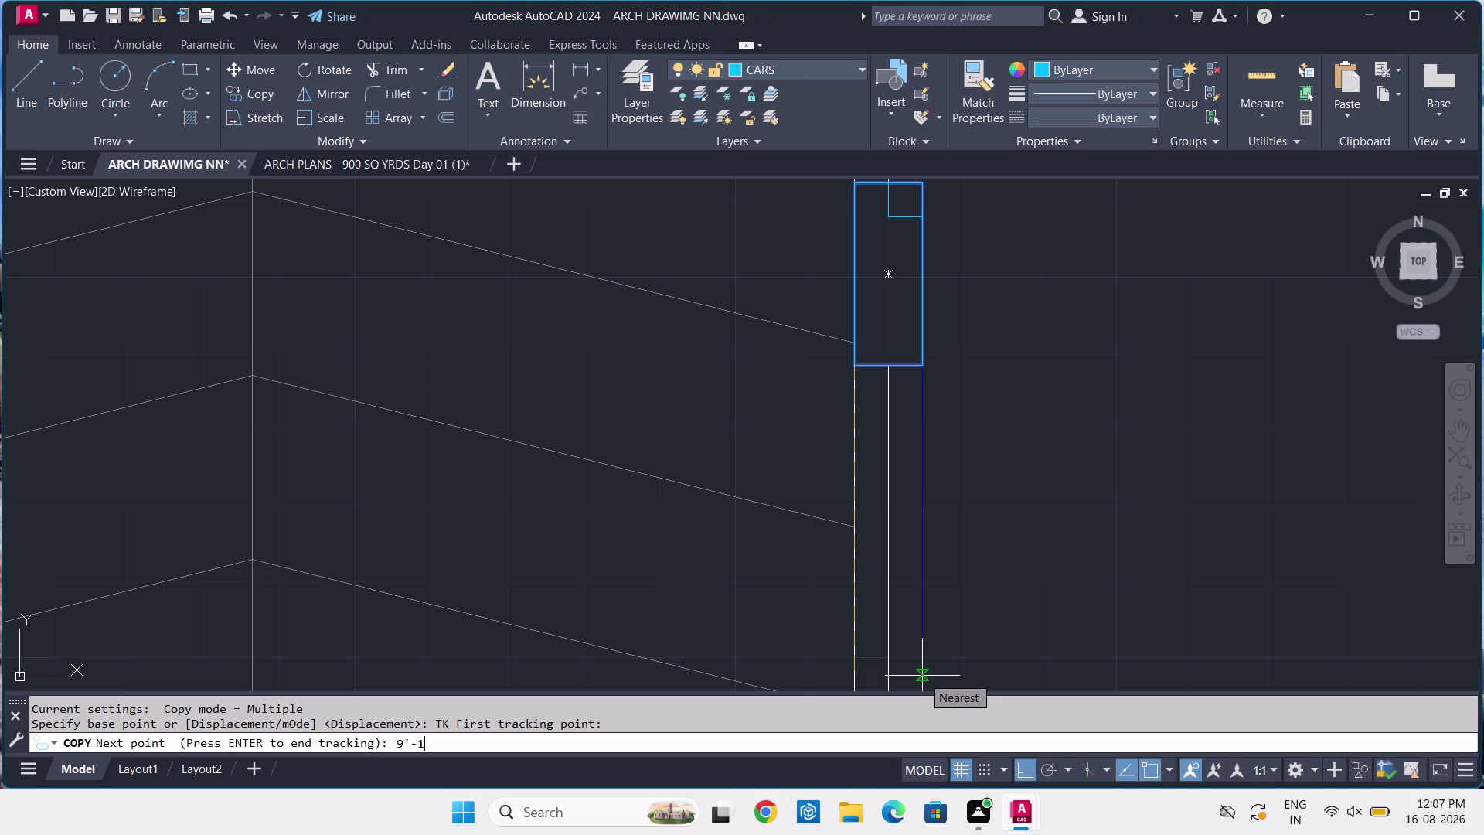
text(1/2)
key(Return)
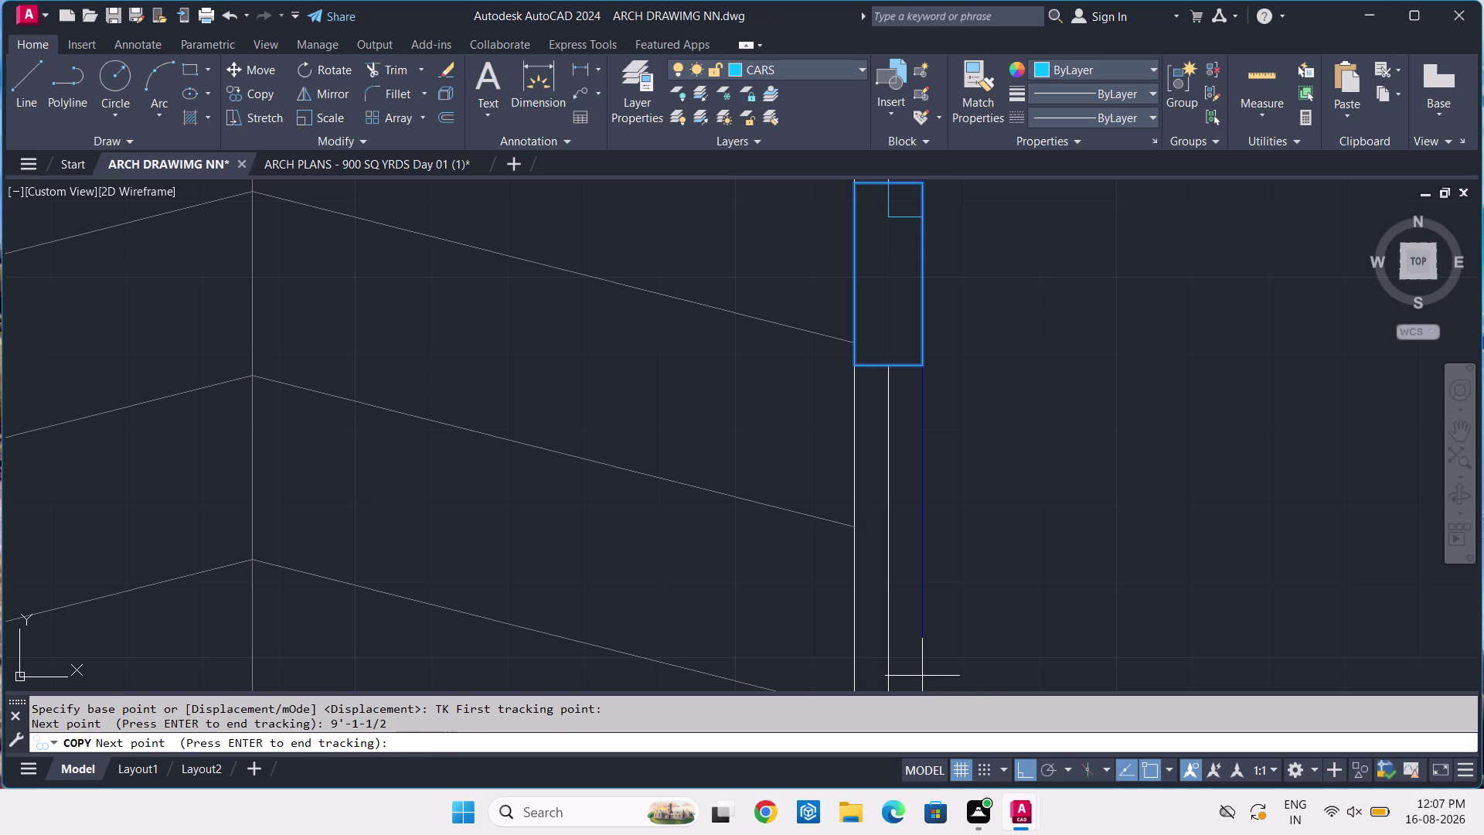
scroll(down, 3)
middle_drag(922, 676, 869, 324)
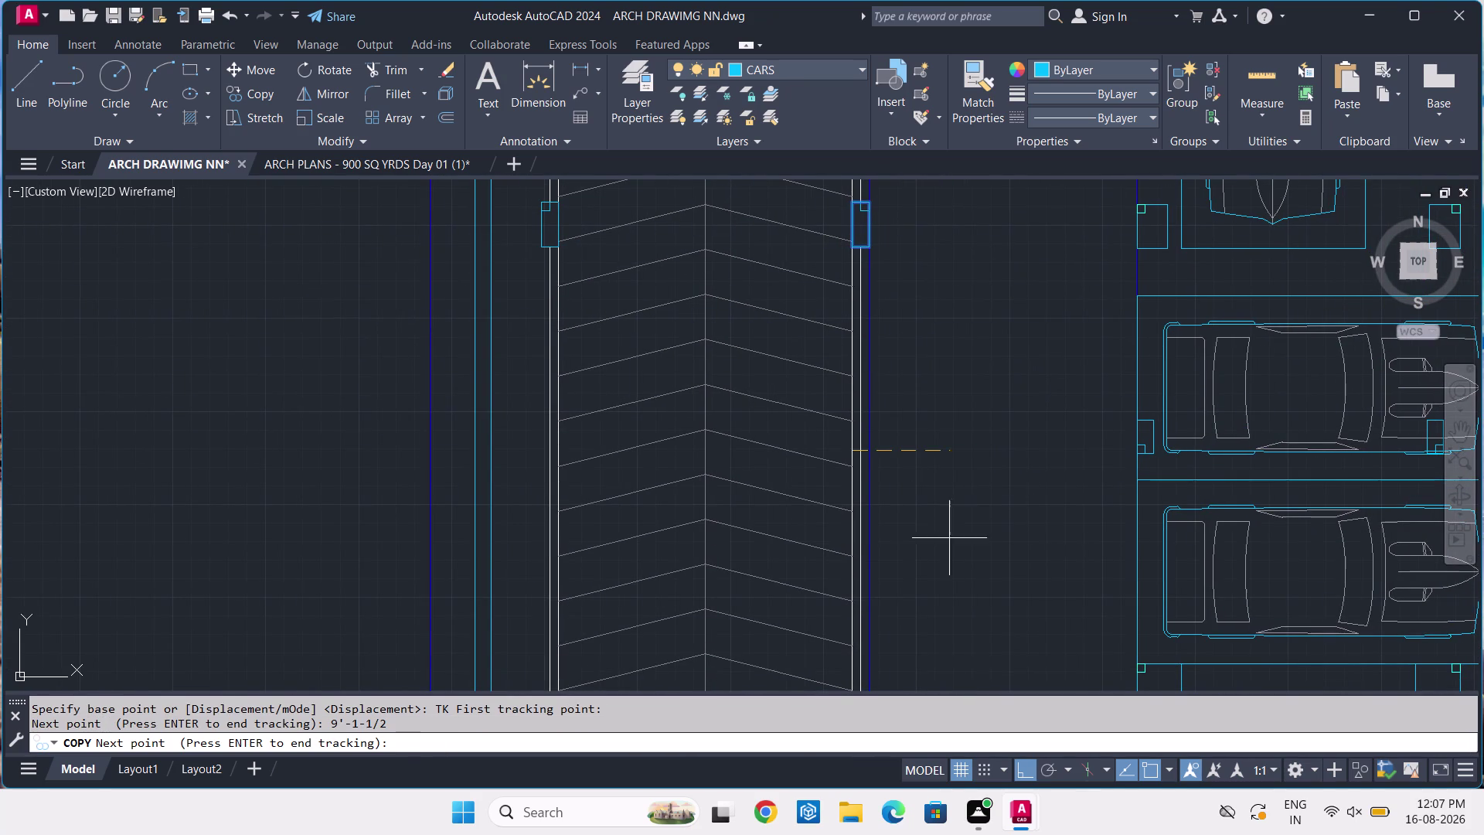
key(Return)
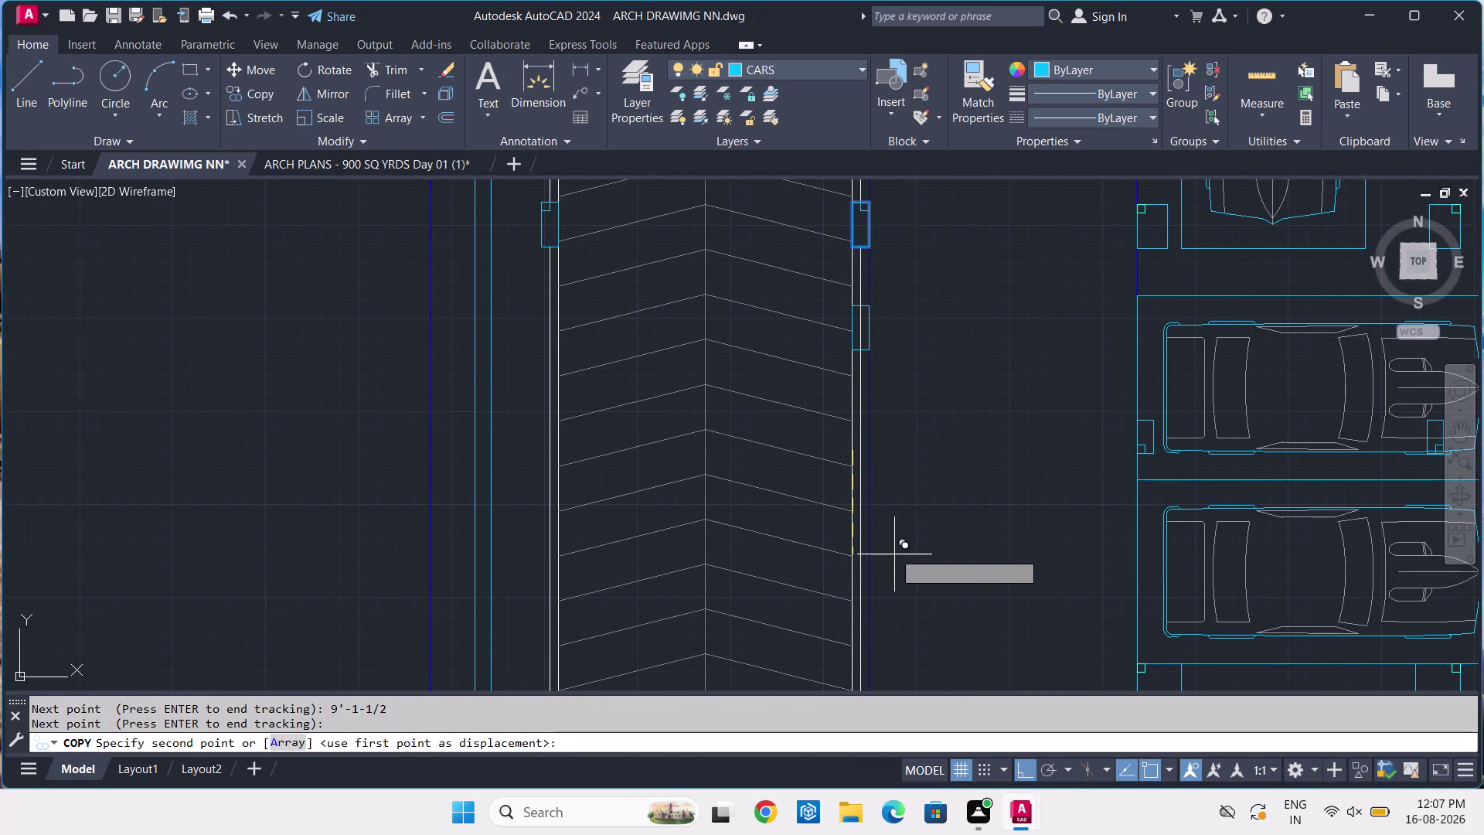
key(Escape)
Reselect the column and copy it from its top corner base point.
scroll(up, 3)
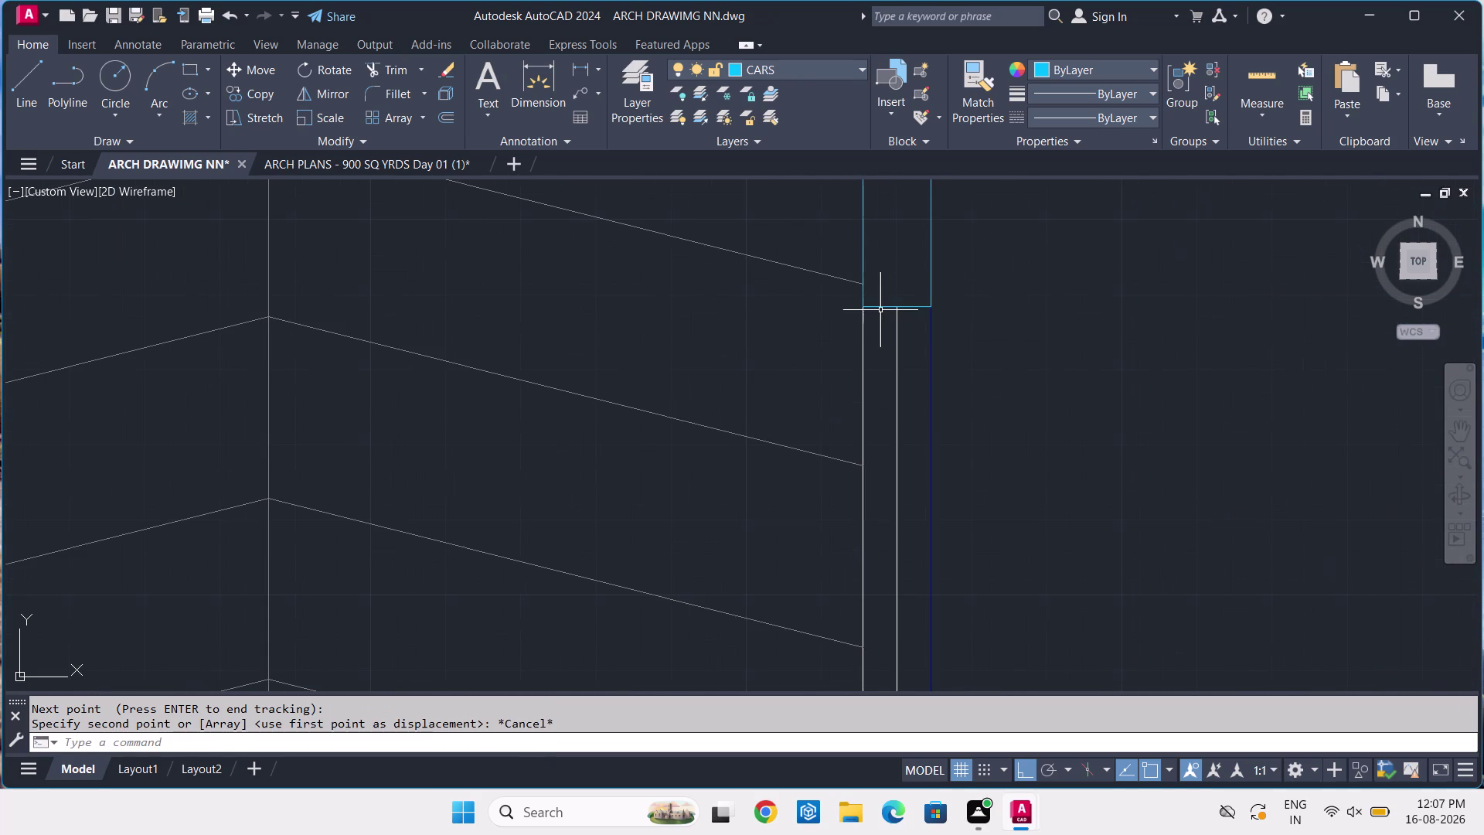
click(881, 310)
double_click(882, 296)
click(883, 326)
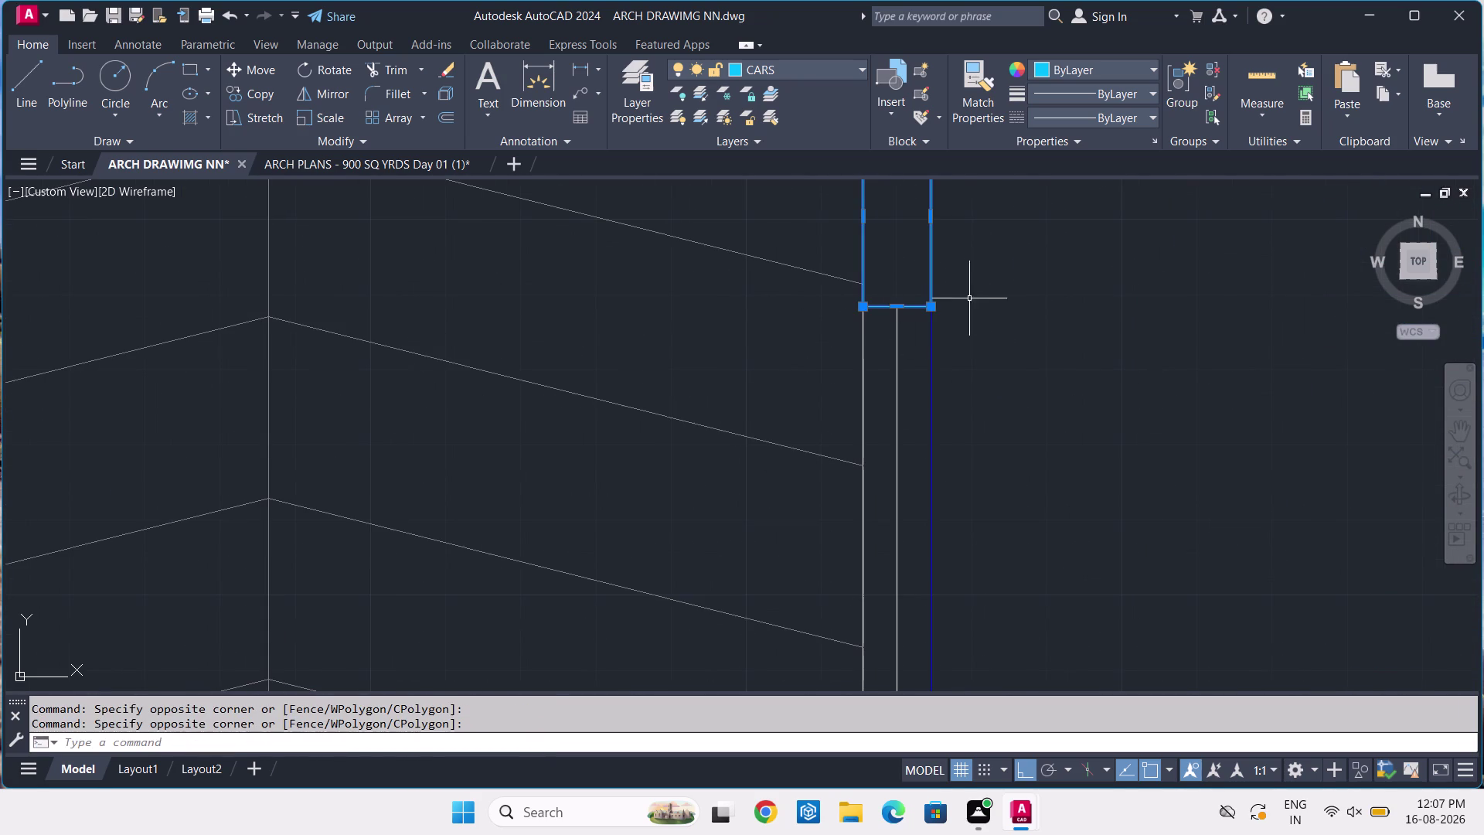
text(CO)
key(space)
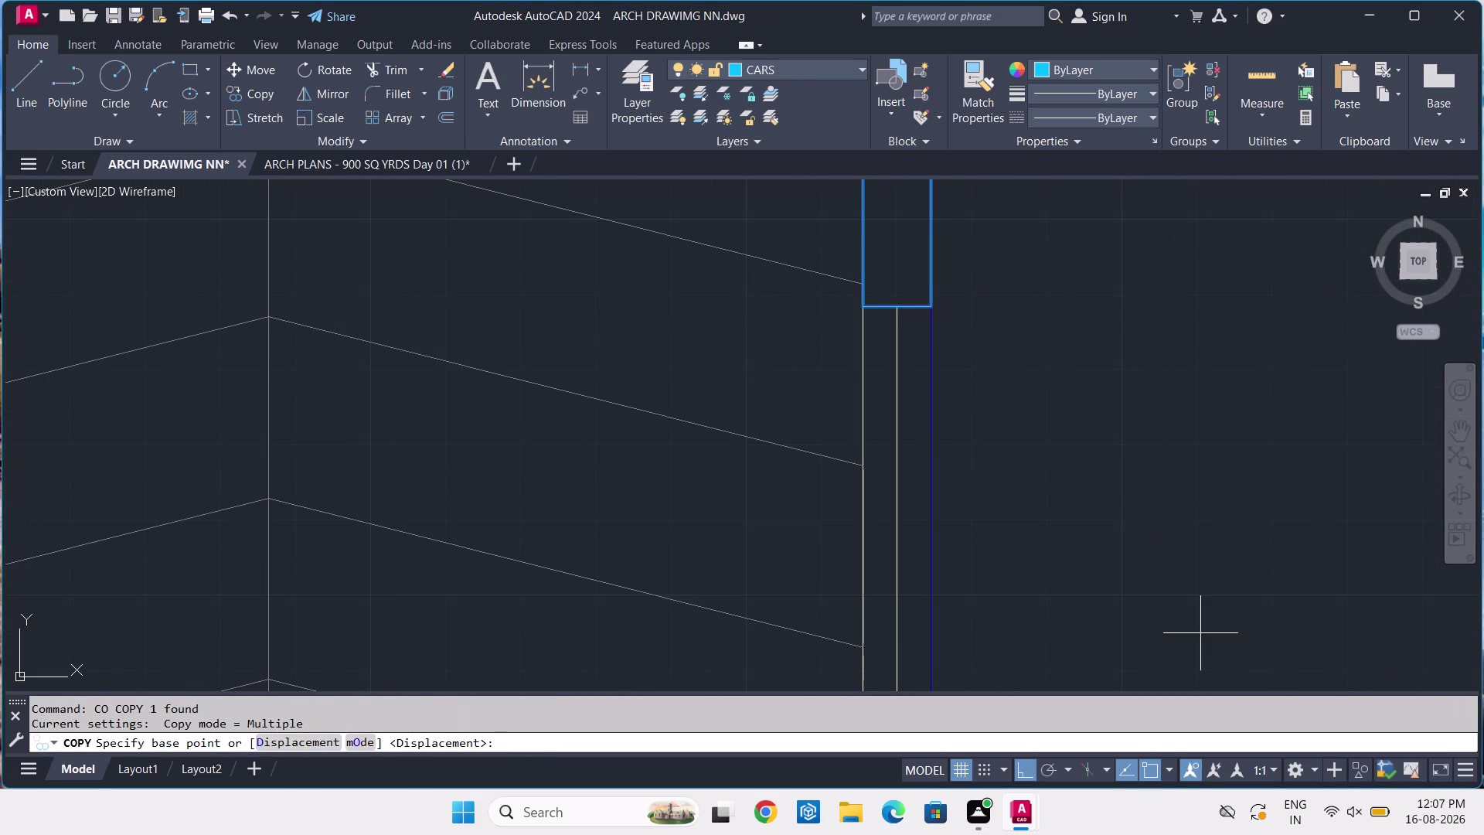
middle_drag(1150, 556, 1123, 605)
middle_drag(1034, 328, 1079, 523)
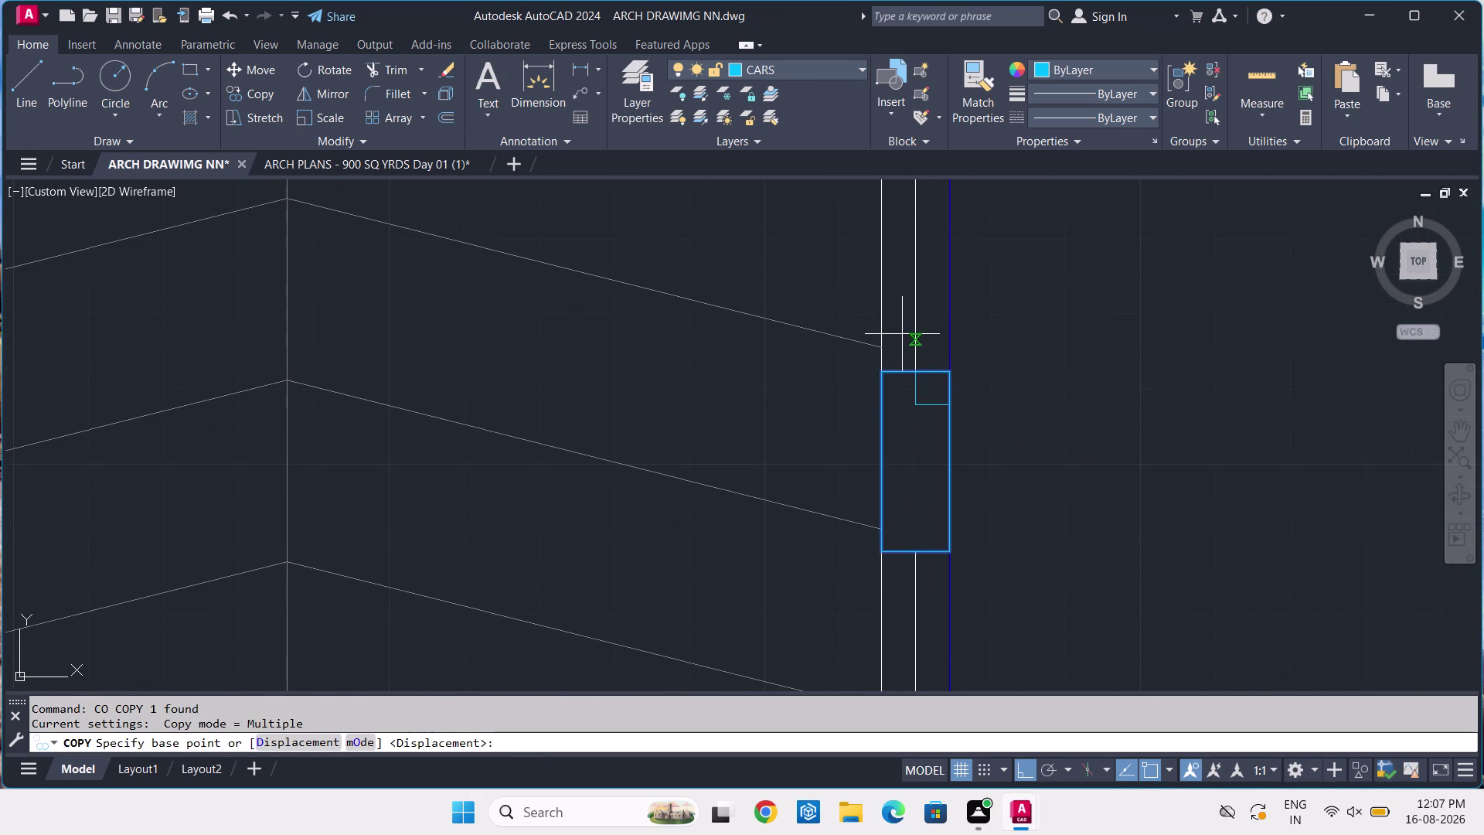
scroll(up, 3)
click(902, 335)
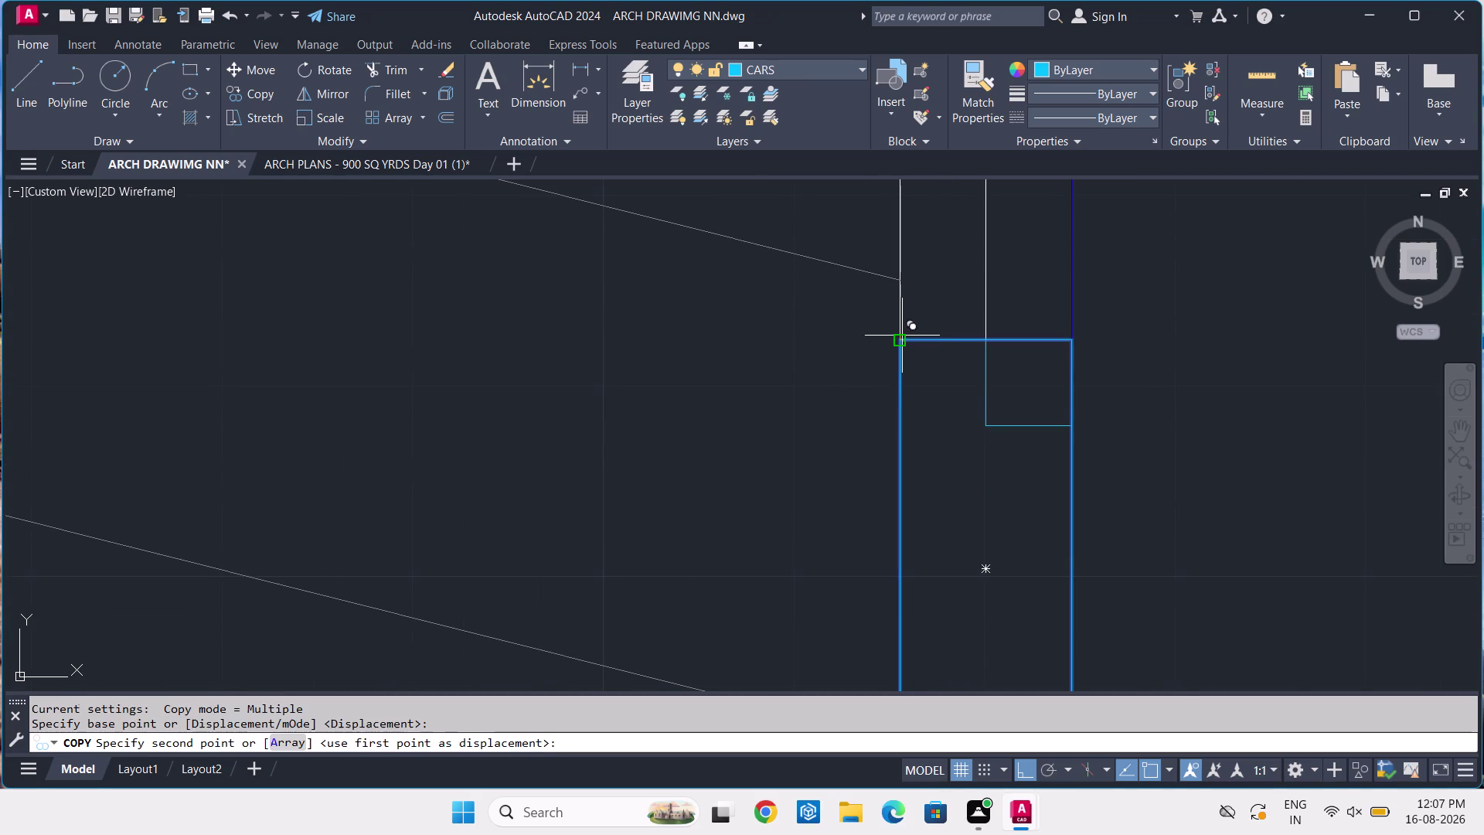
Start TK tracking from the existing column's corner down the ramp edge.
text(T)
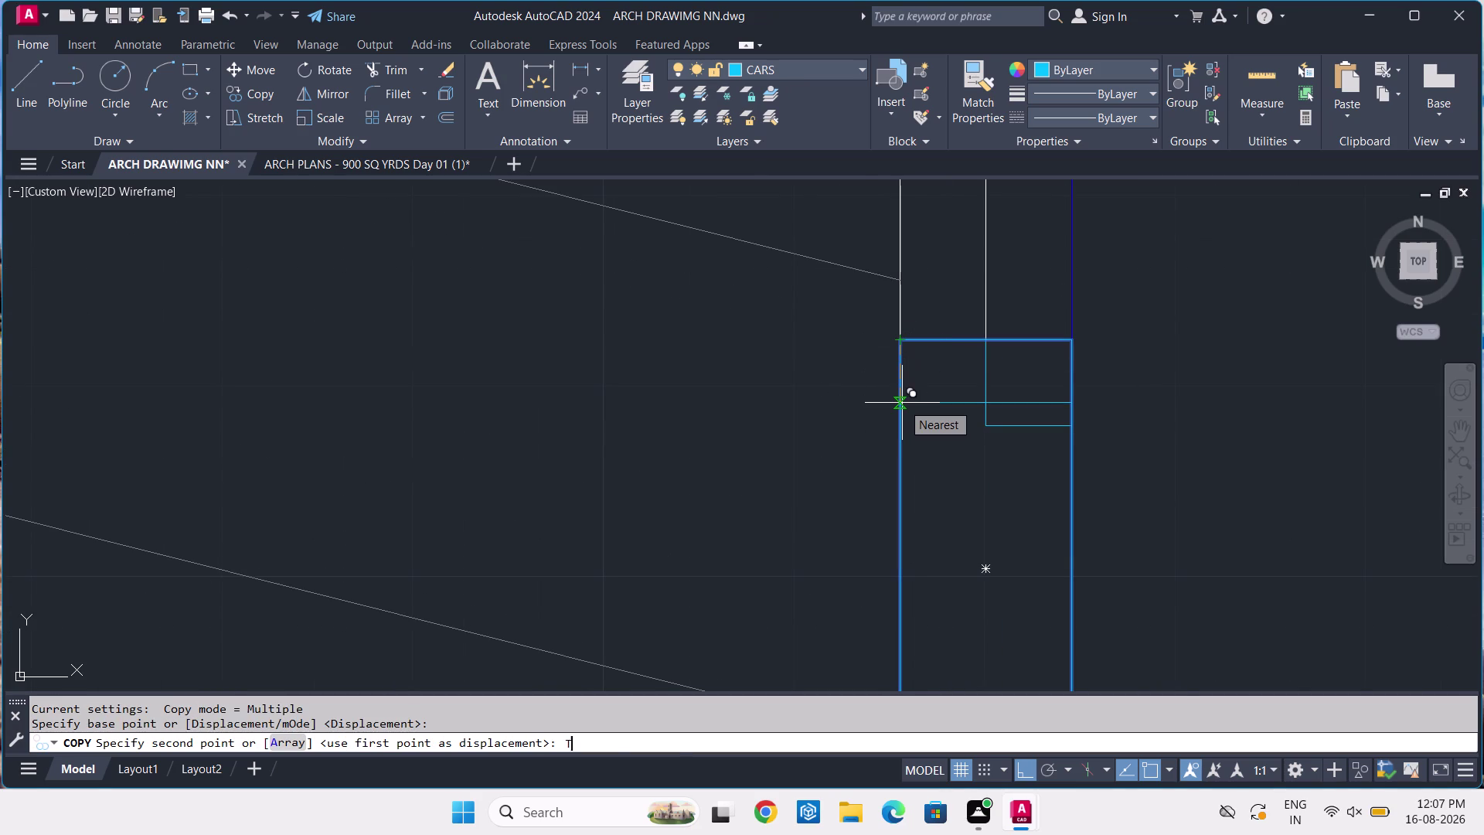
text(K)
key(space)
scroll(down, 3)
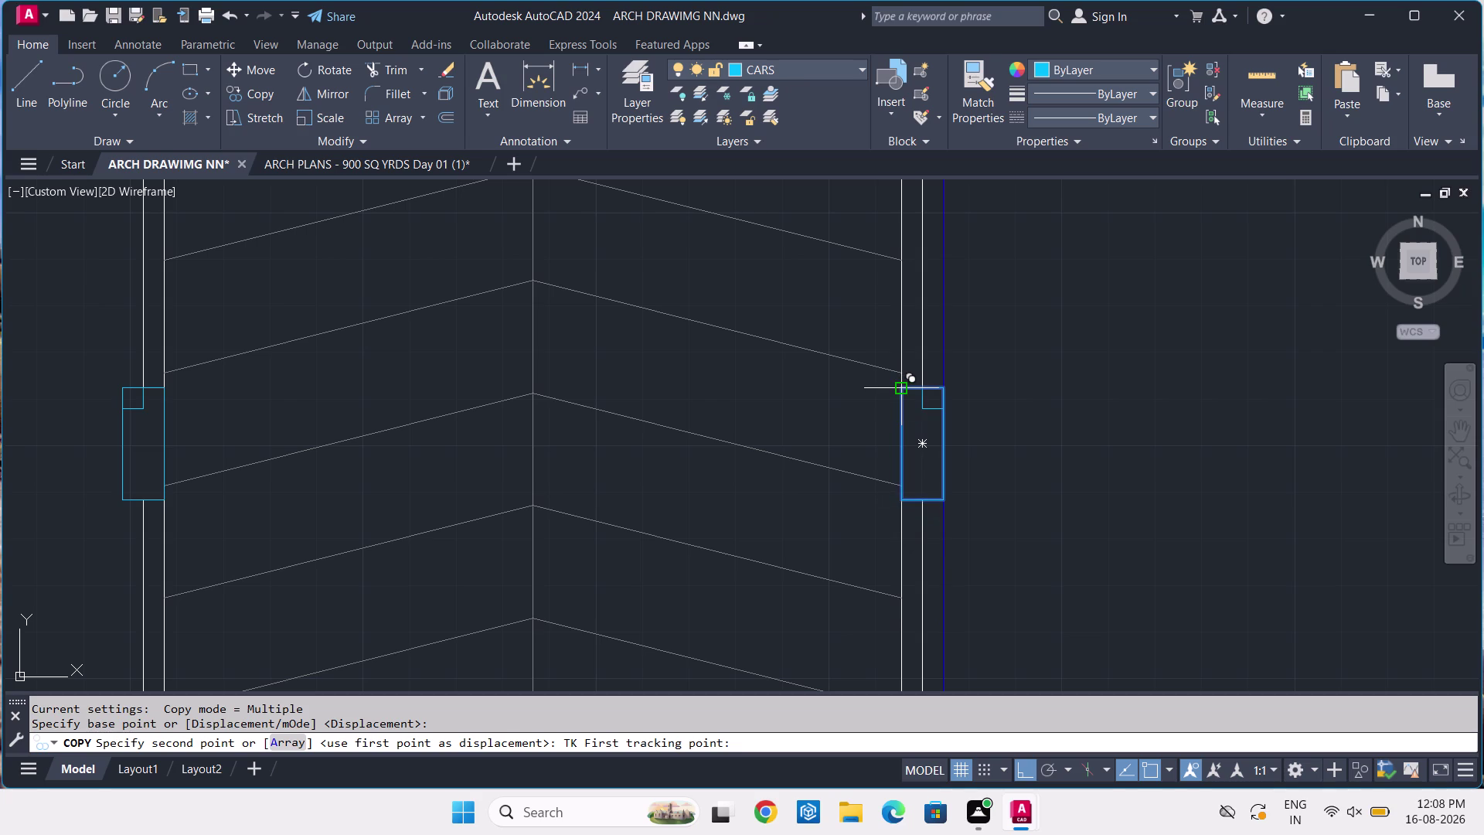
click(901, 504)
scroll(down, 3)
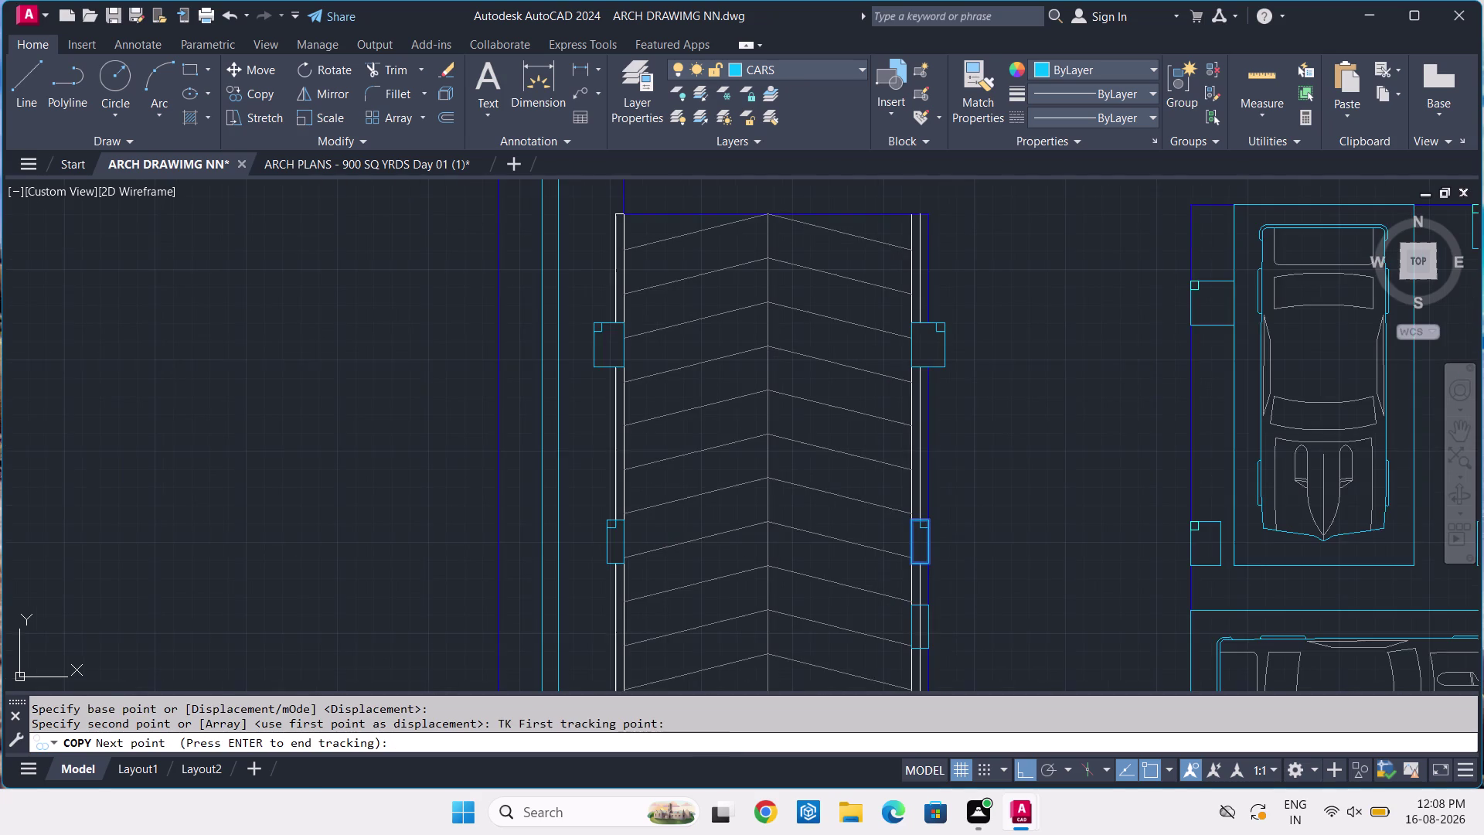
middle_drag(918, 606, 921, 301)
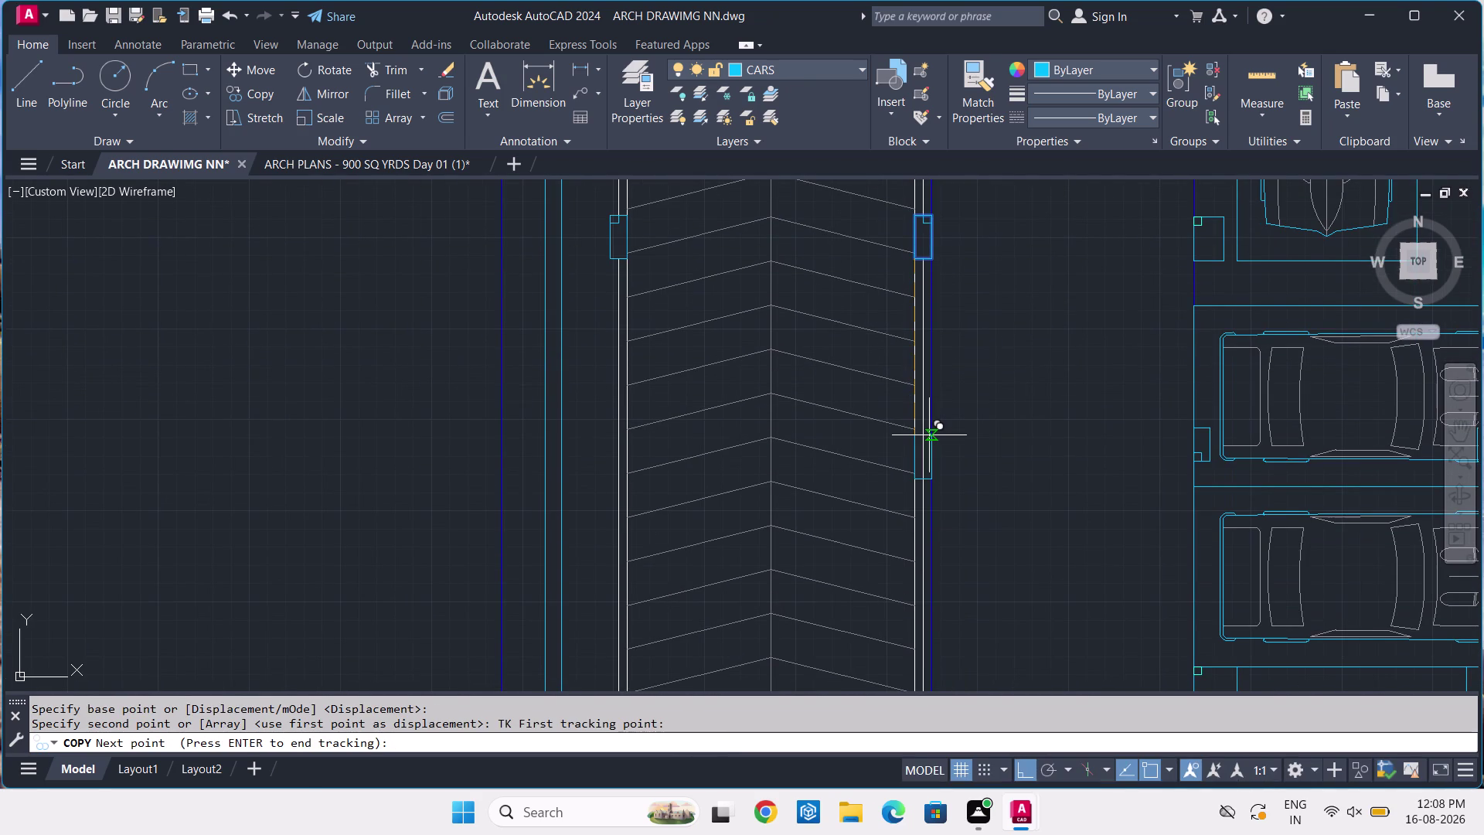
Place the column copy 9'-1-1/2" down the ramp's right edge.
text(9'-1-)
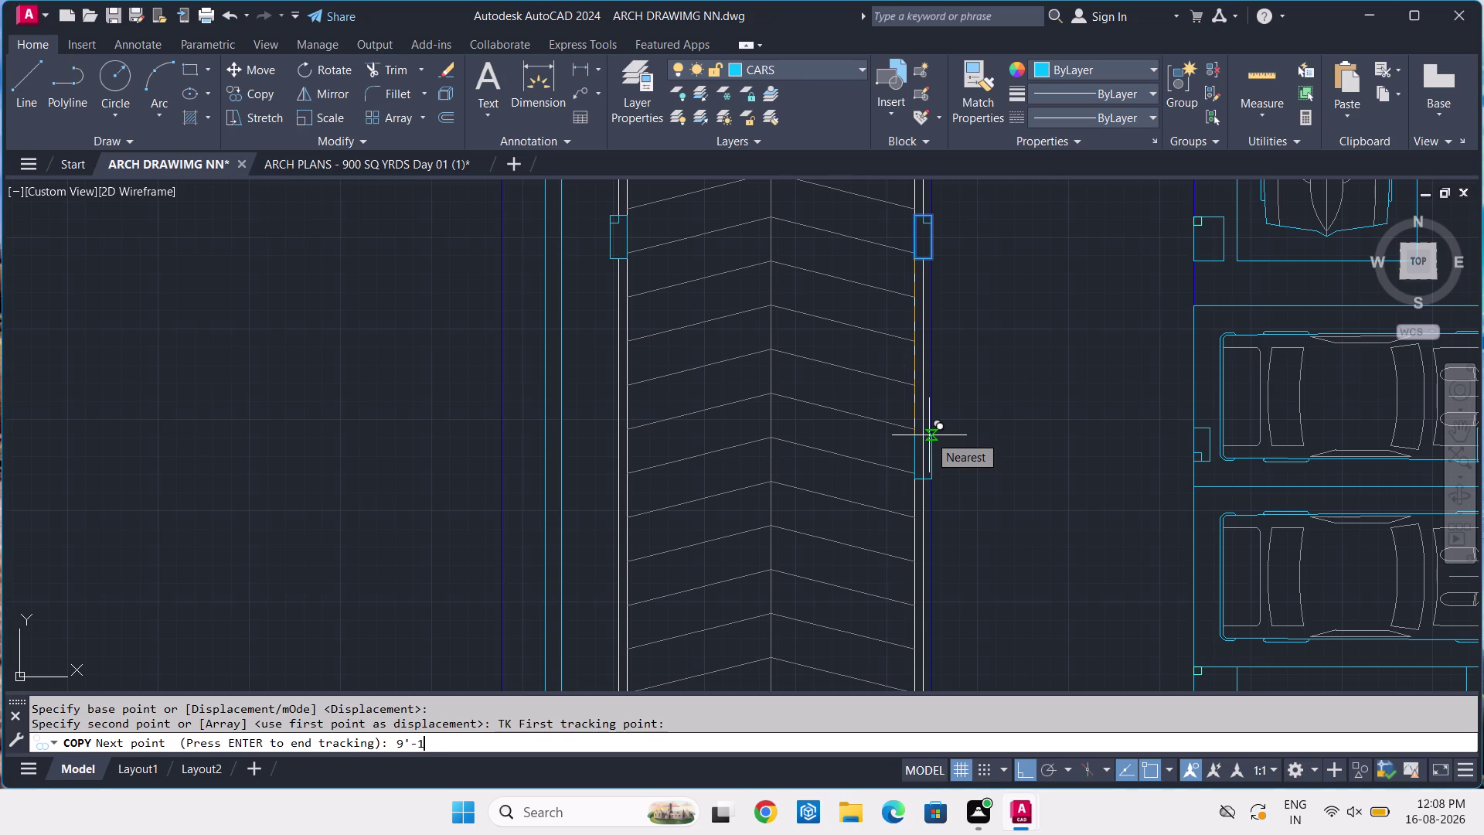
text(1/2)
key(Return)
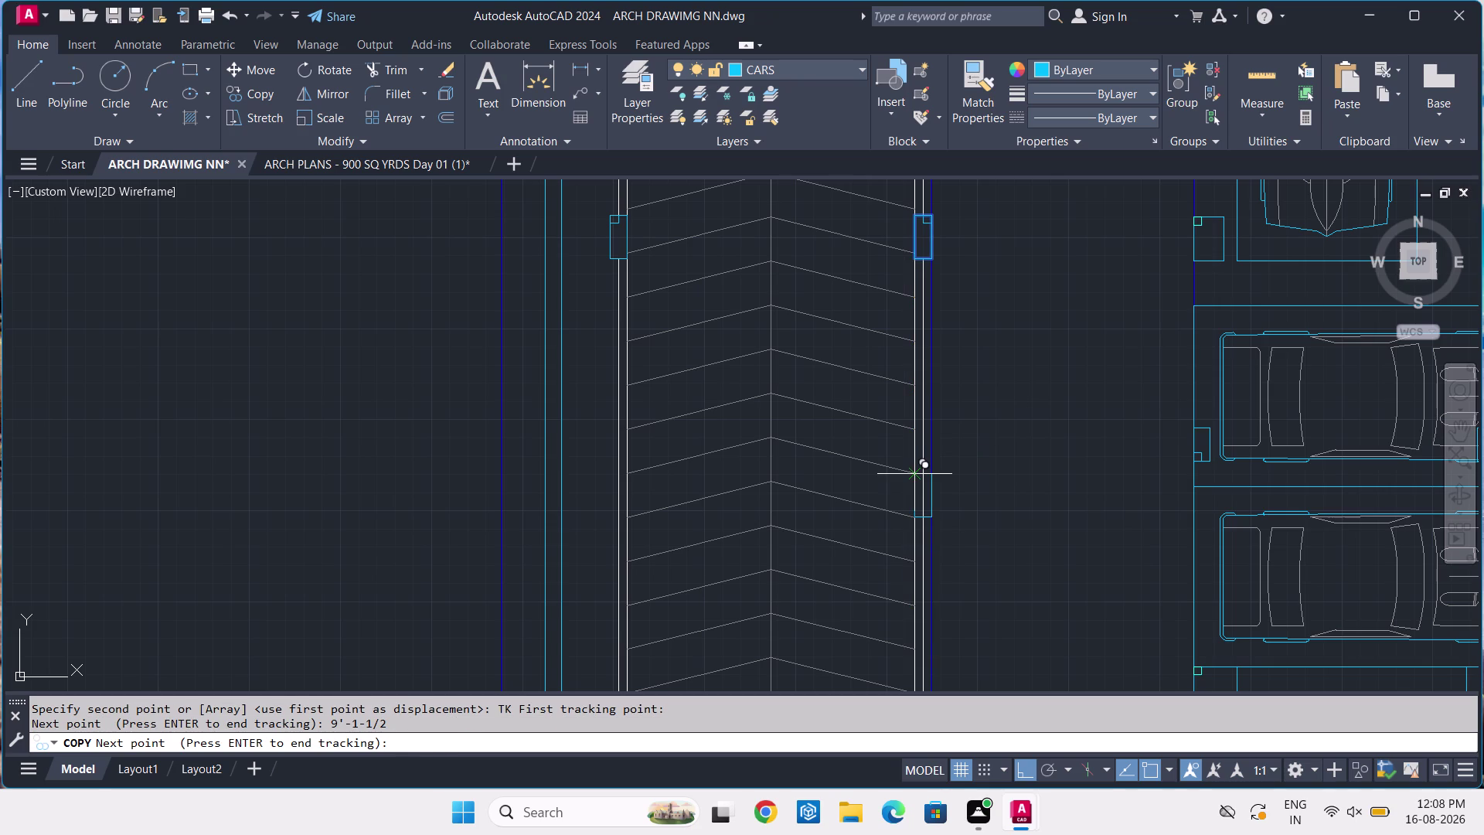
scroll(up, 3)
click(891, 430)
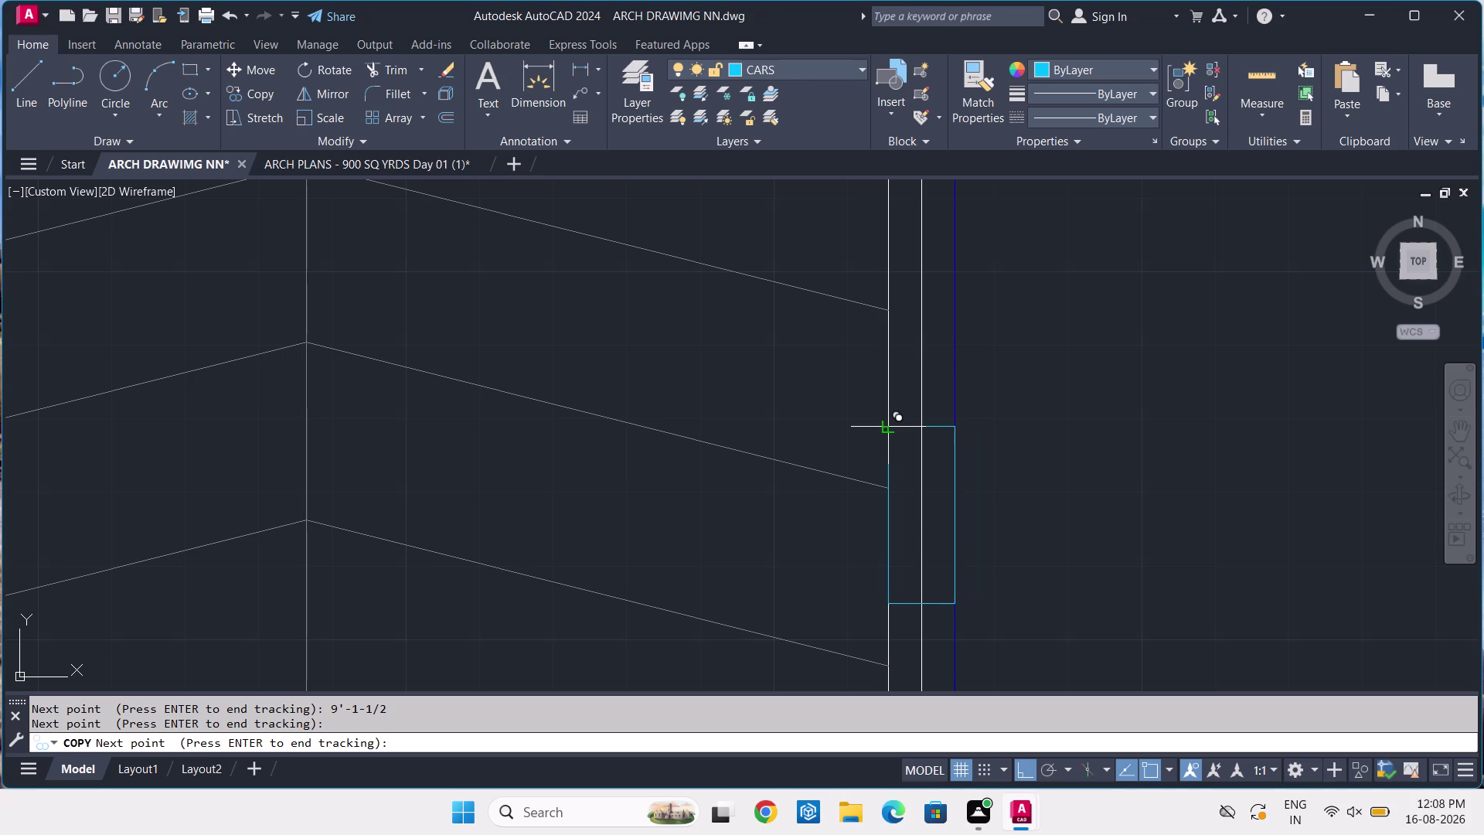
key(Return)
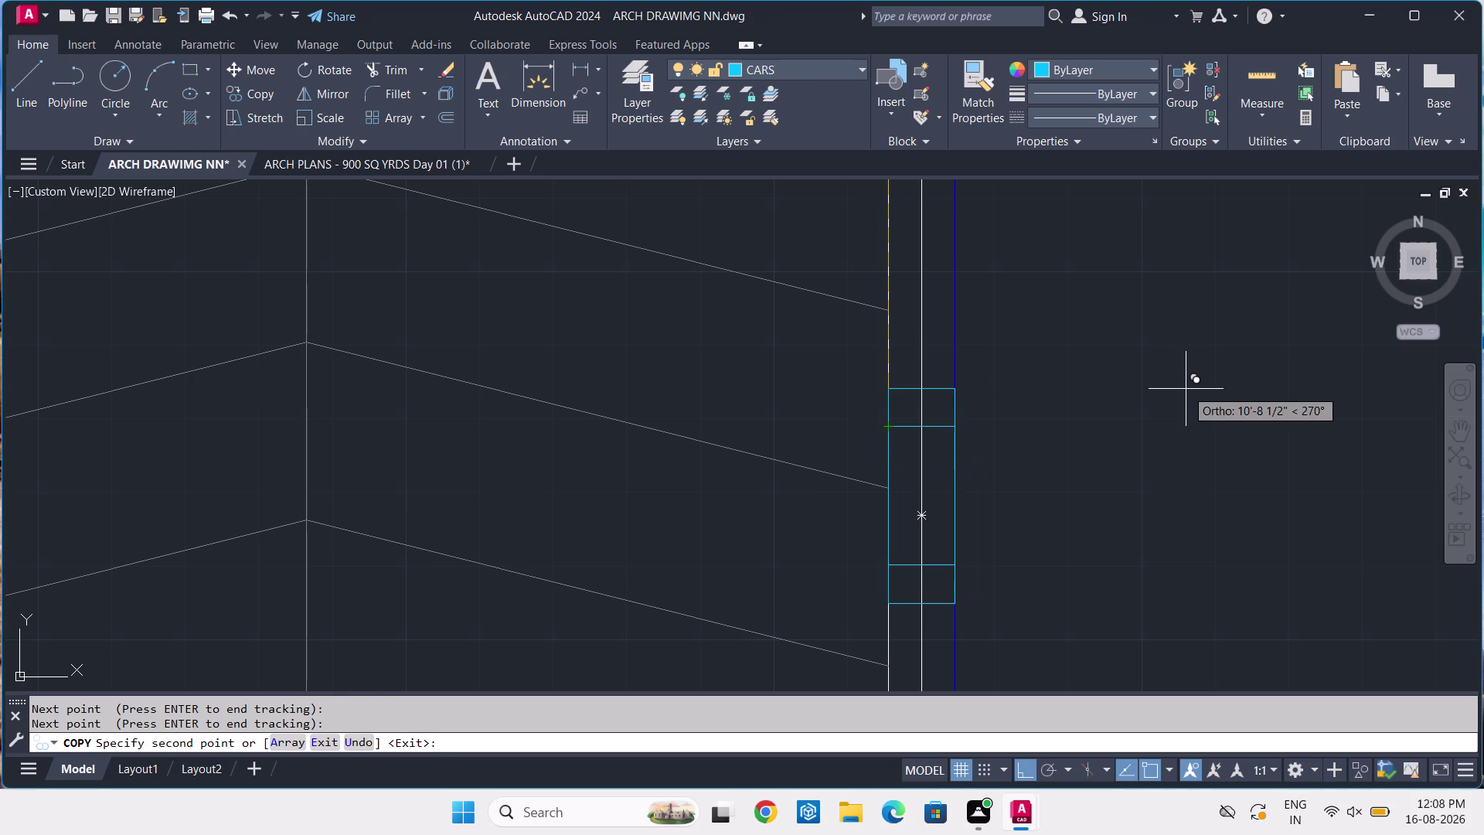
key(Escape)
scroll(down, 3)
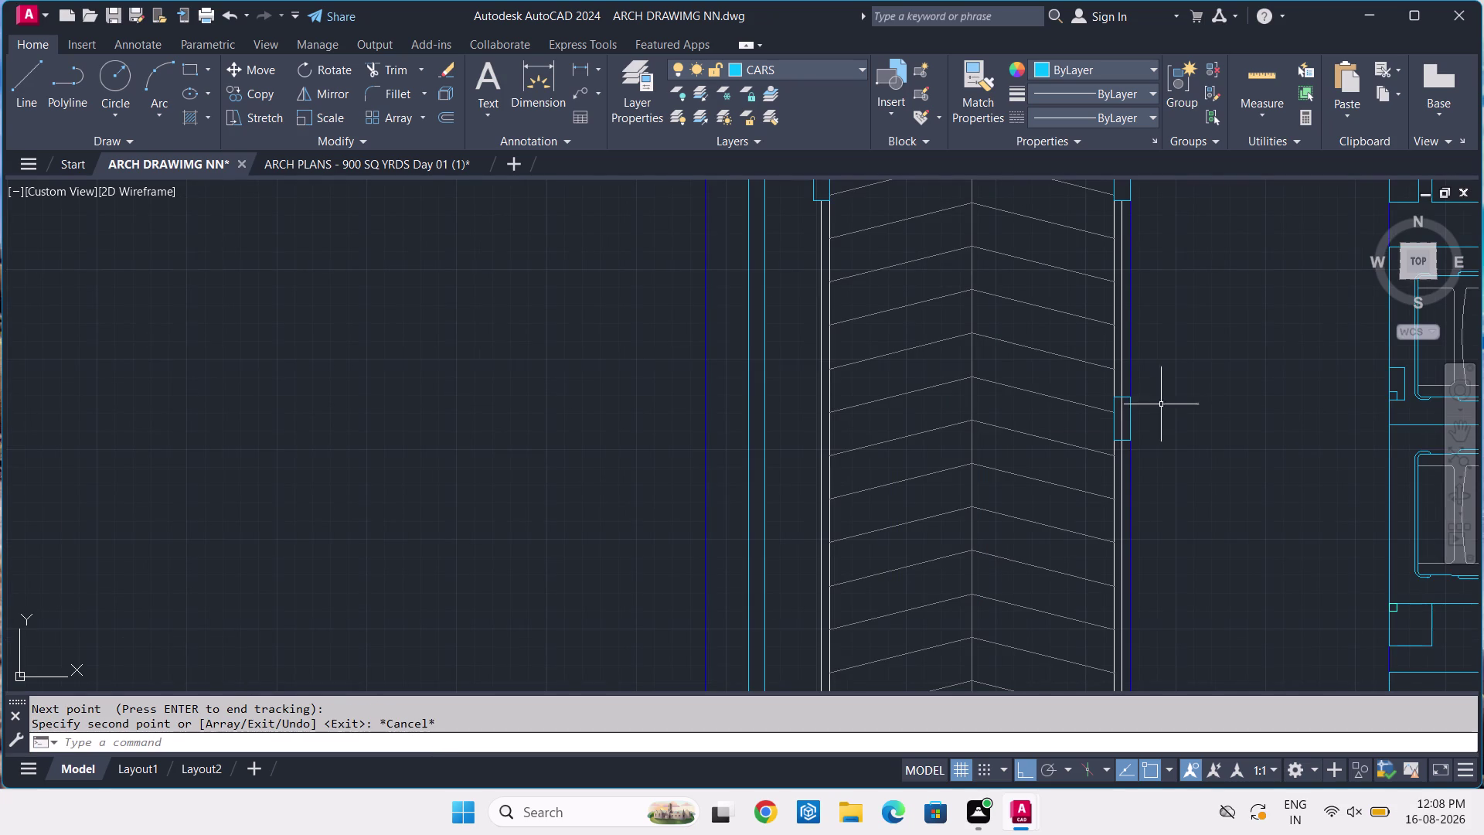
scroll(up, 3)
Draw a 4.5 x 4.5 square in the copied pier's inner corner.
text(R)
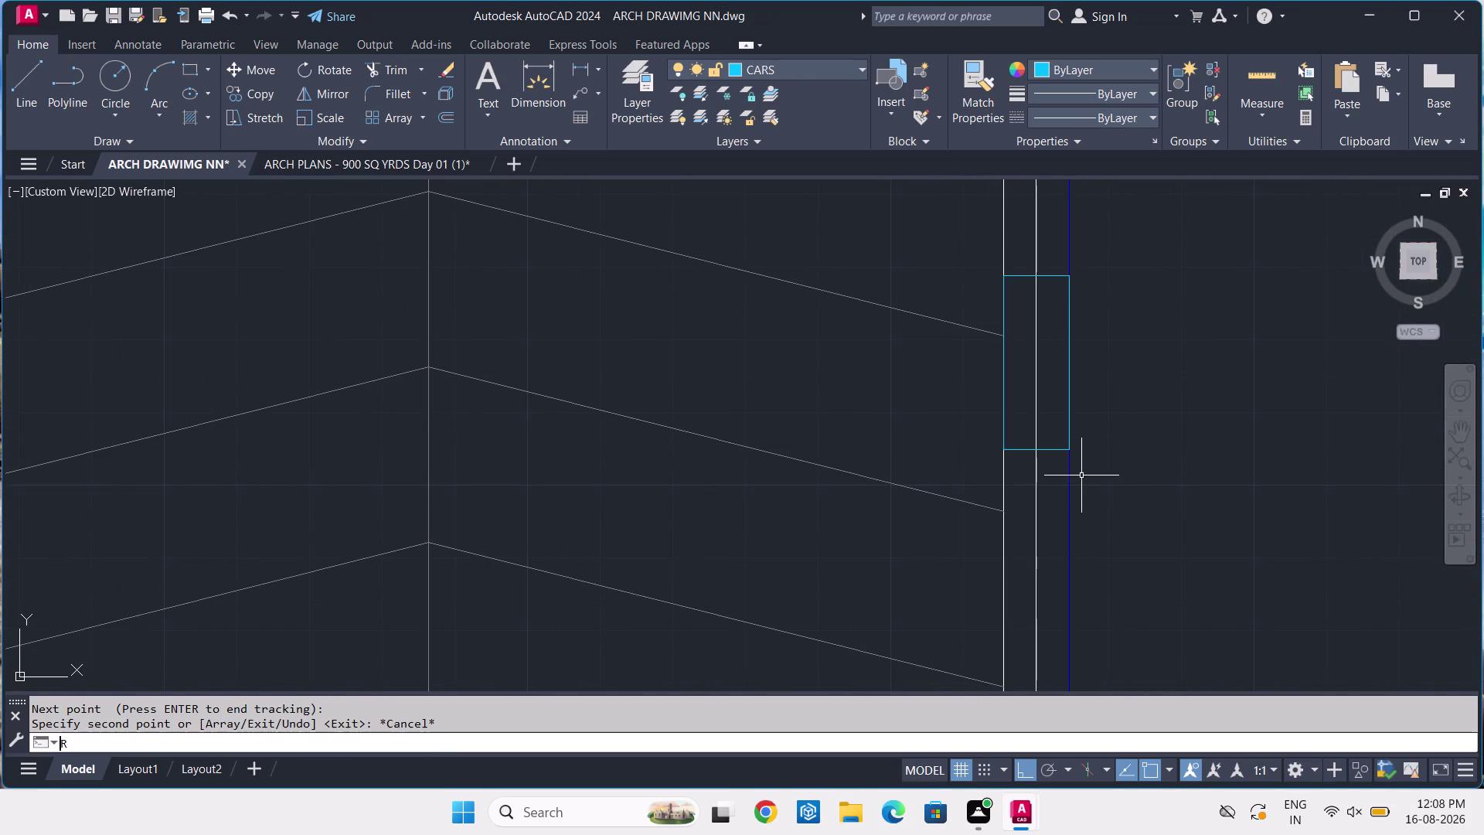
text(EC)
key(space)
scroll(up, 3)
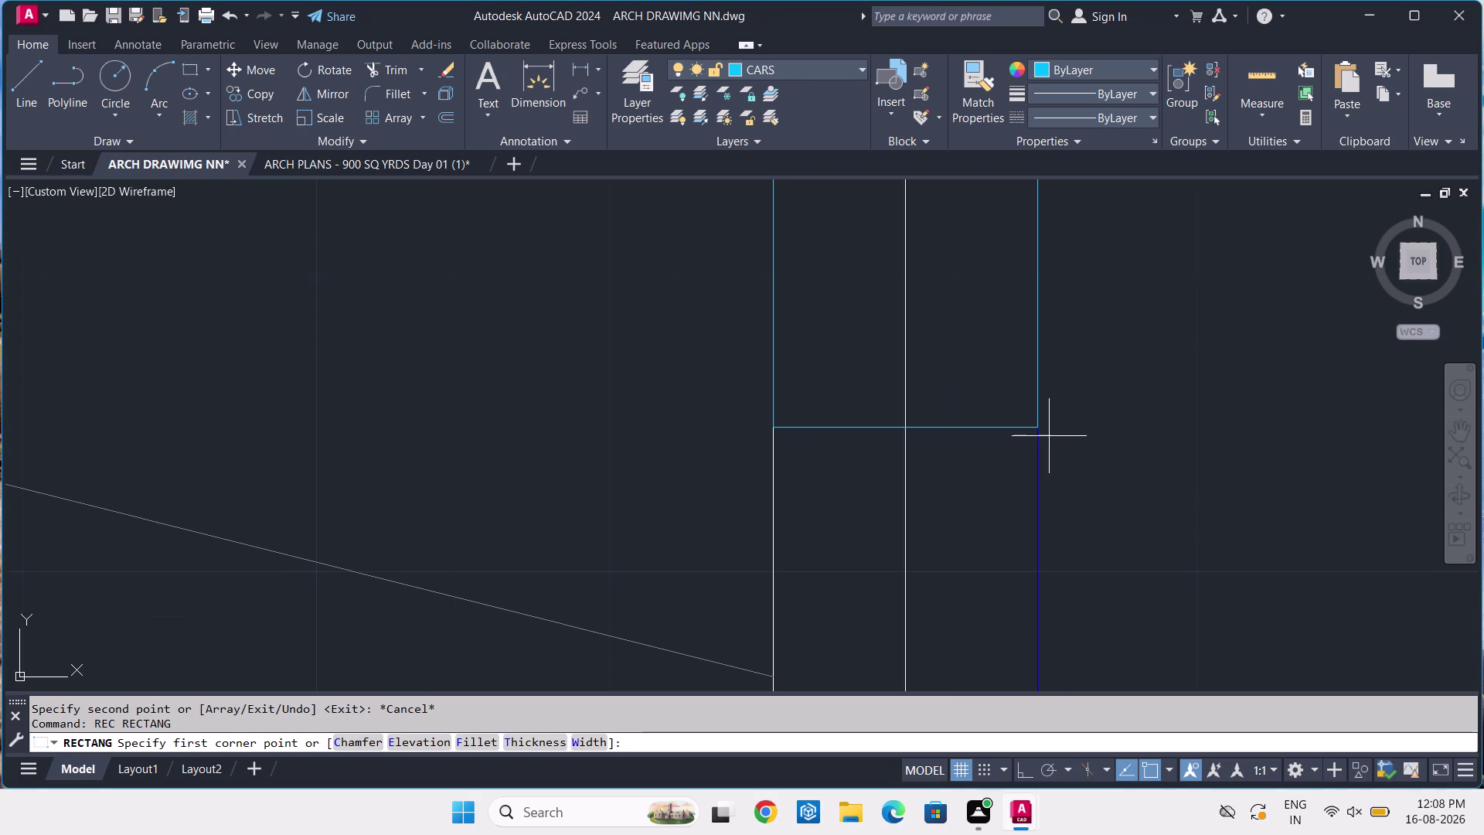
click(1036, 429)
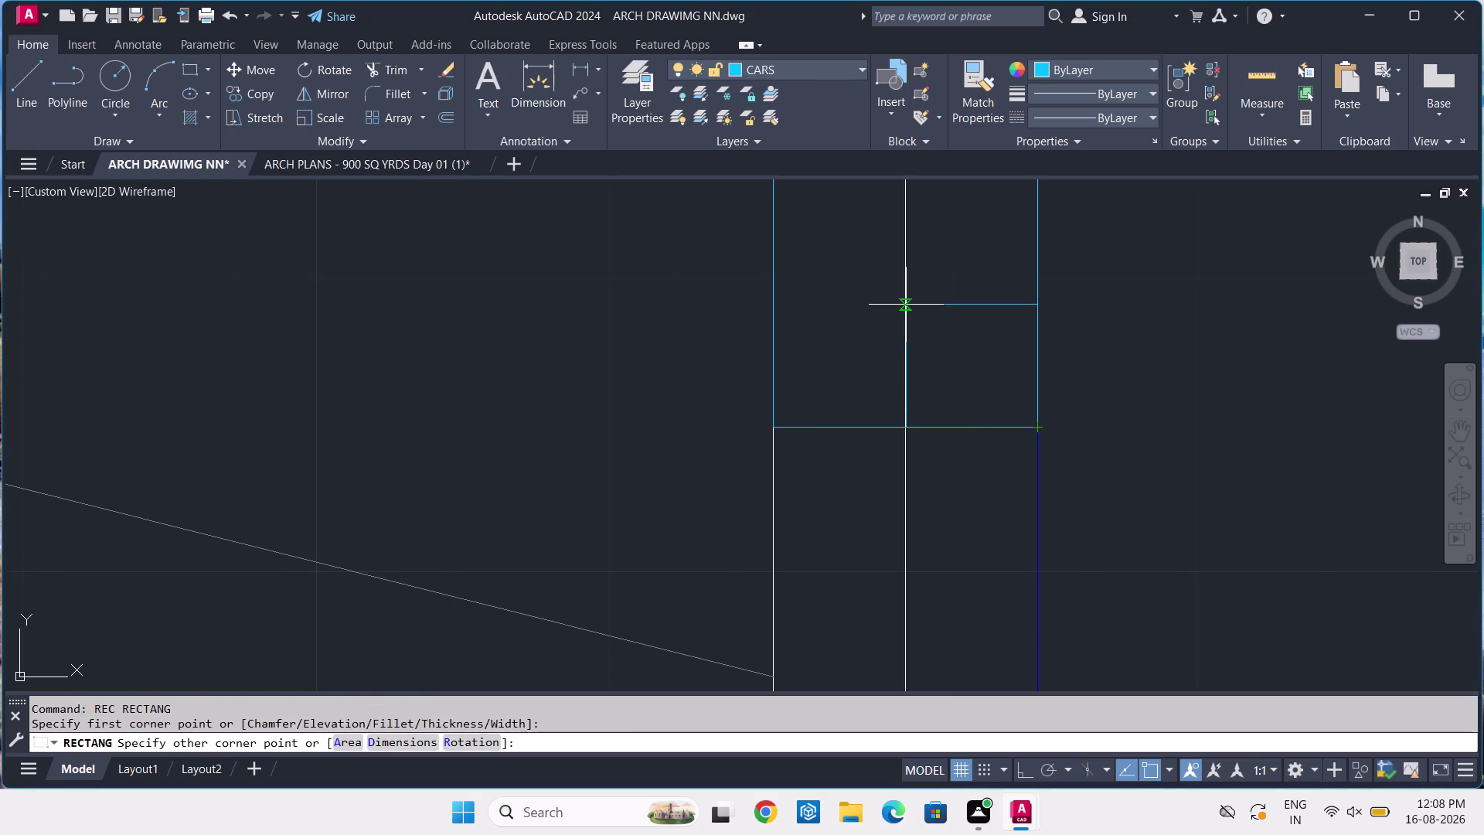
text(D 4)
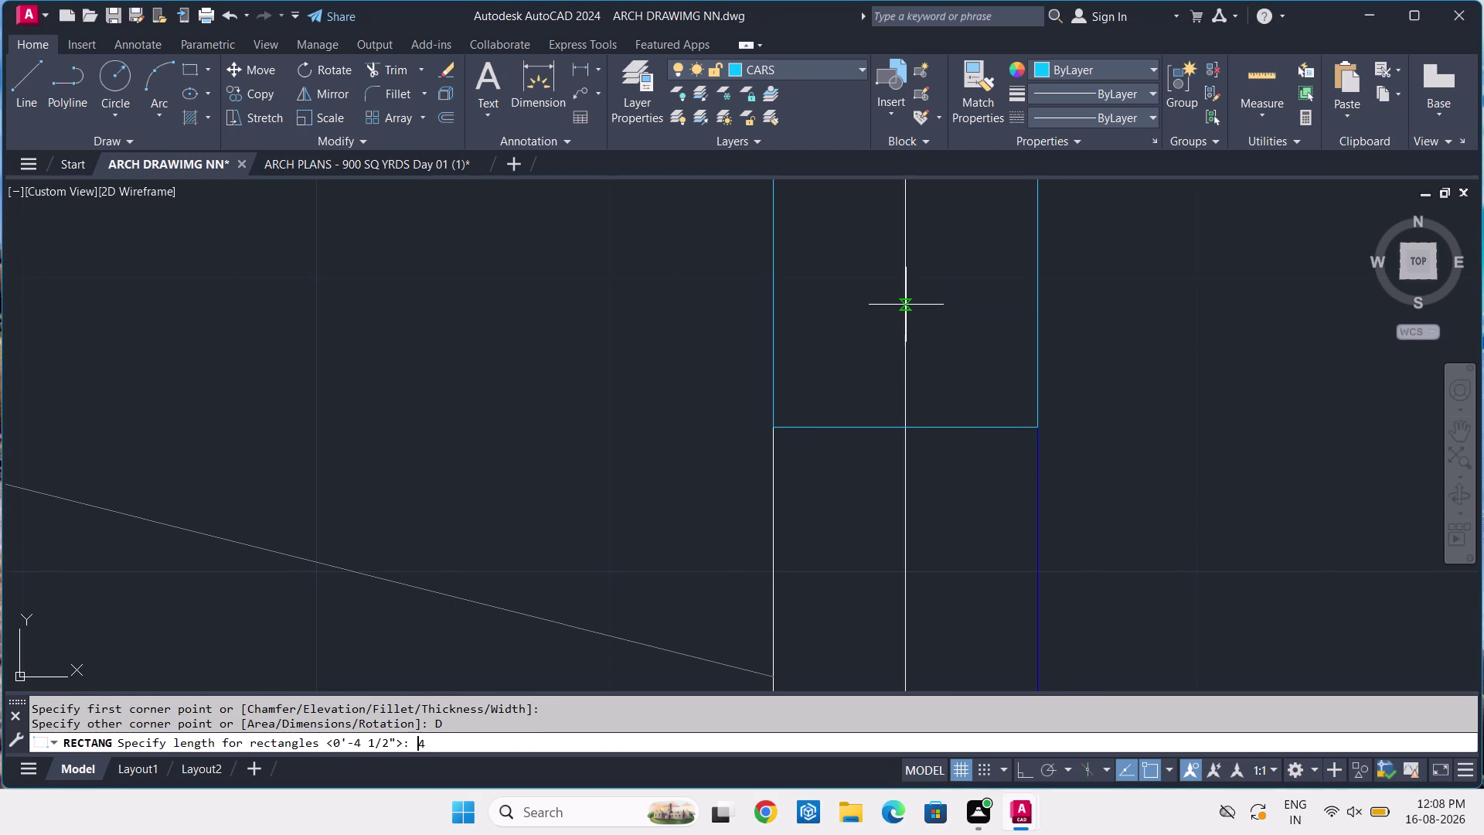
text(.5)
key(Return)
text(4)
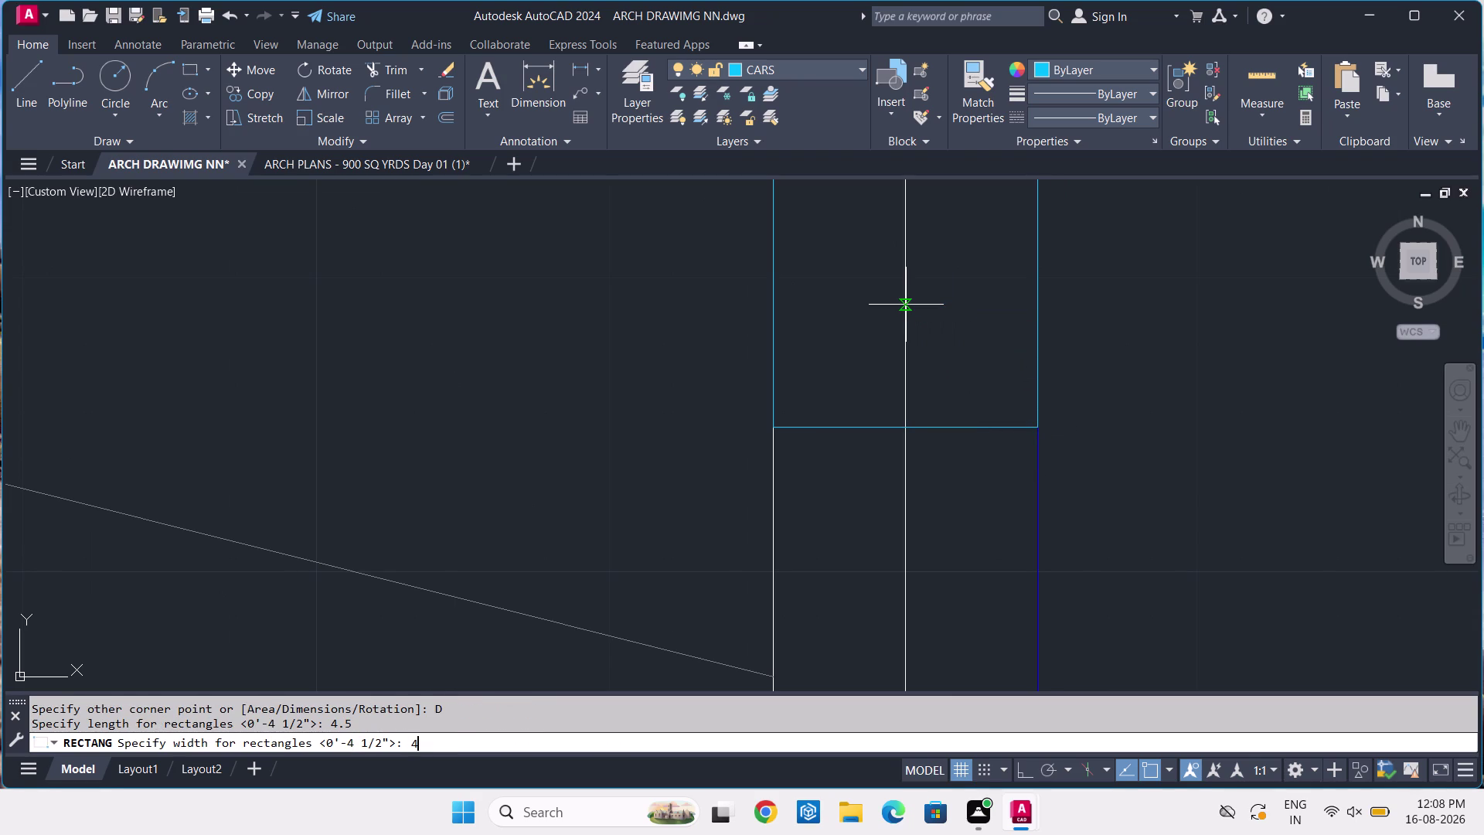
text(.5)
key(Return)
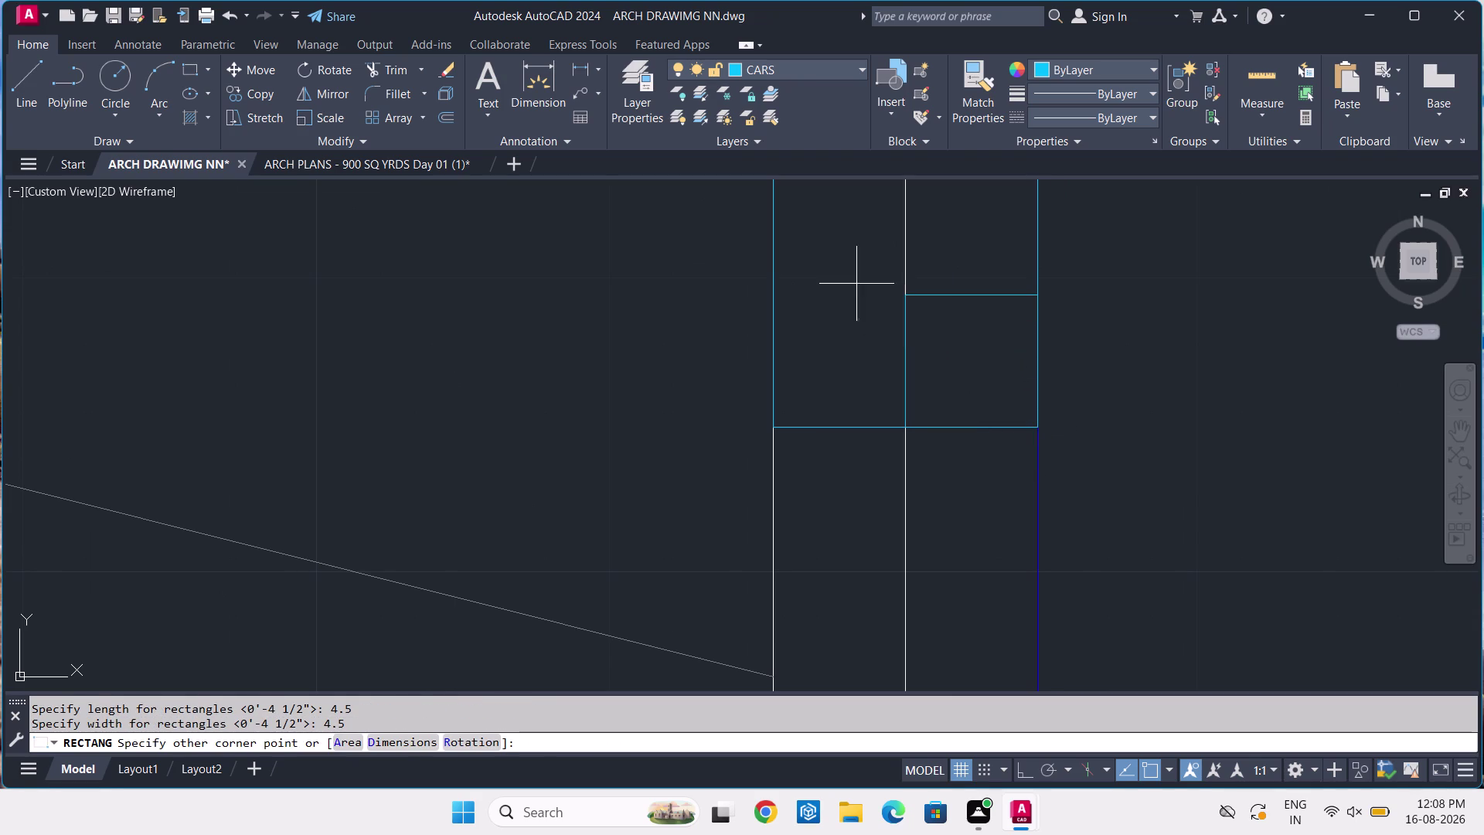
click(854, 283)
Select the new square and pier outline for mirroring with MI.
scroll(down, 3)
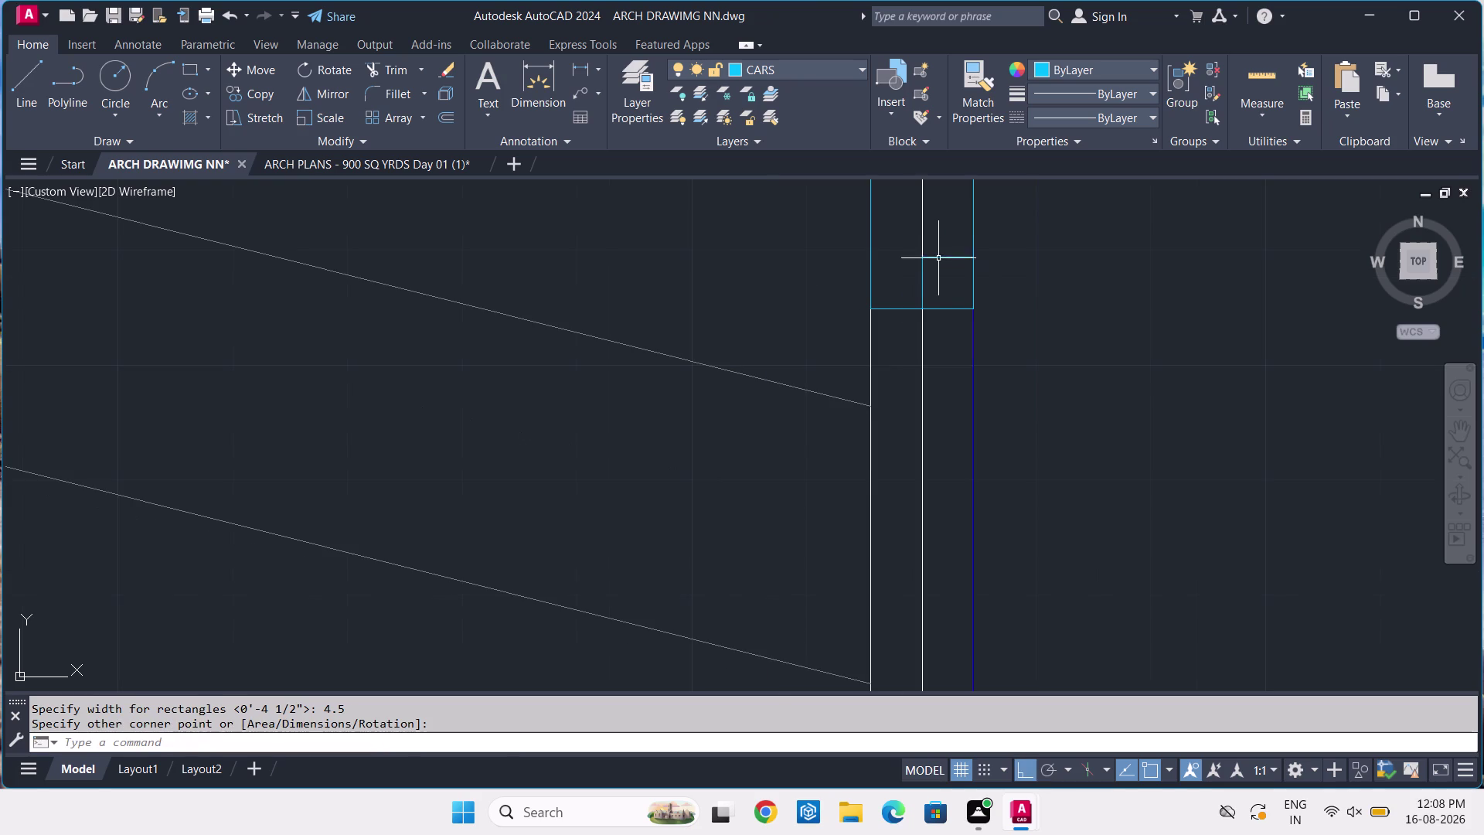
click(964, 254)
click(903, 305)
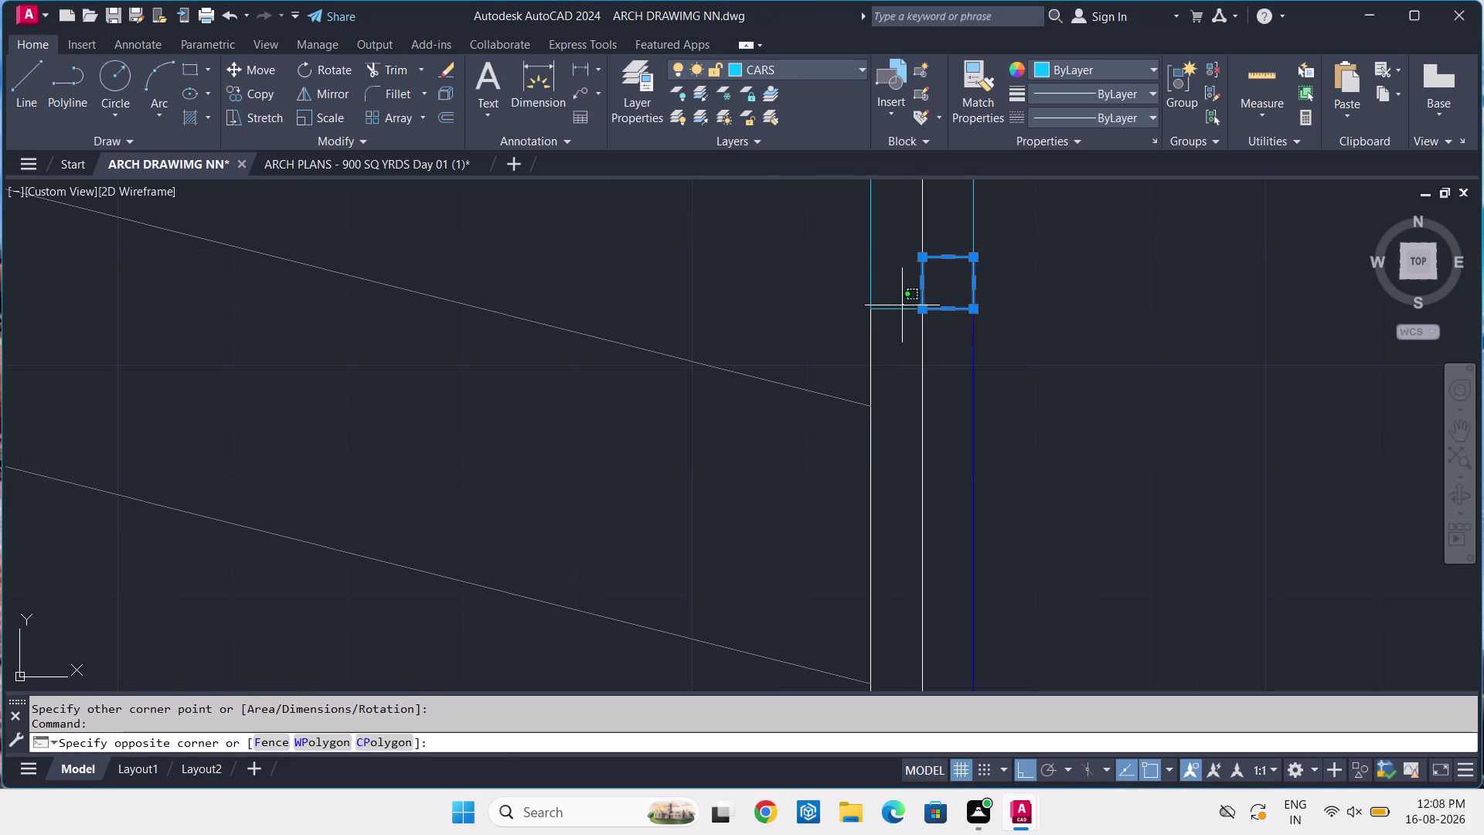
click(899, 325)
text(MI)
key(space)
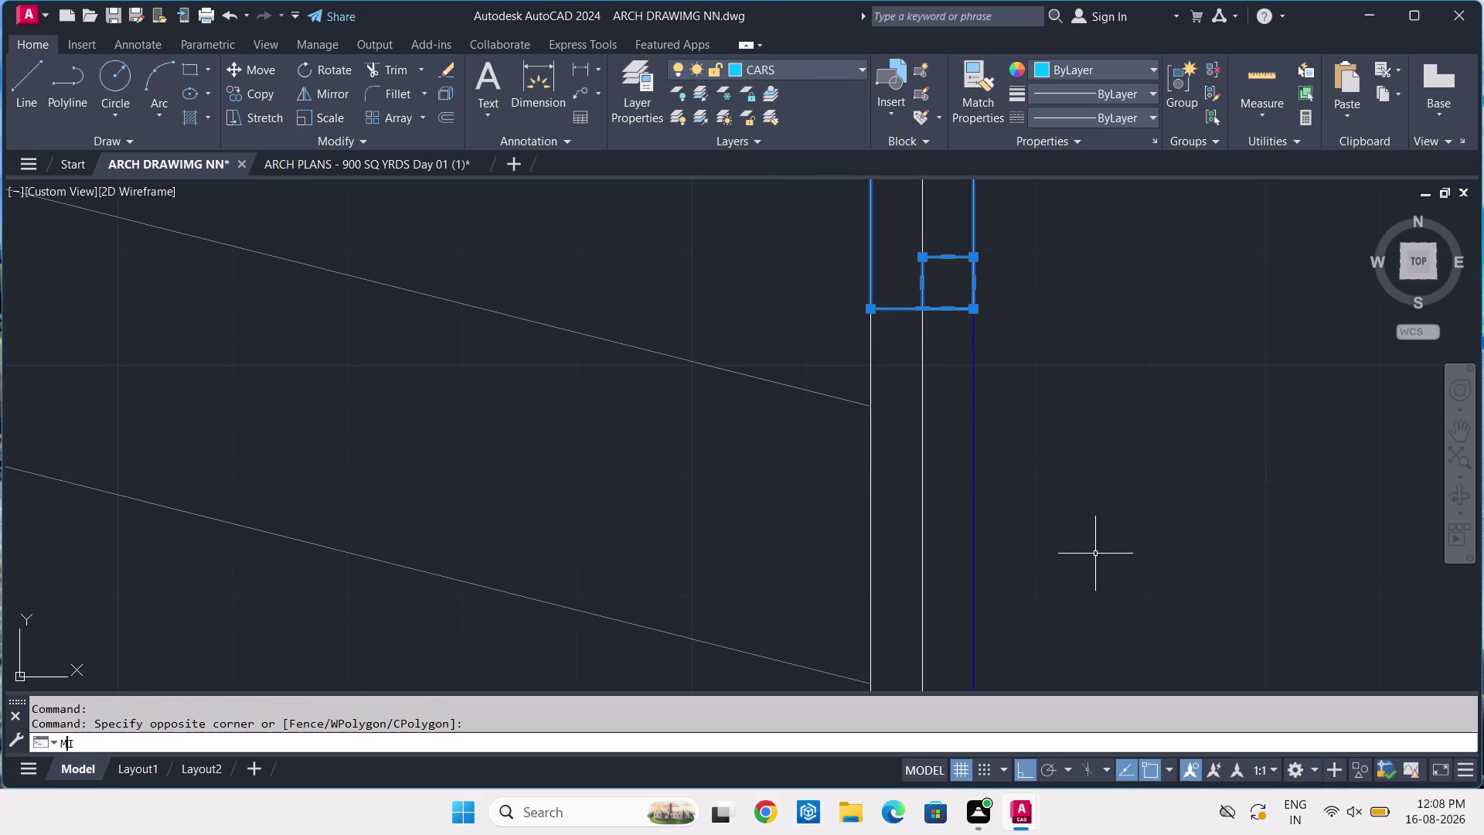
scroll(down, 3)
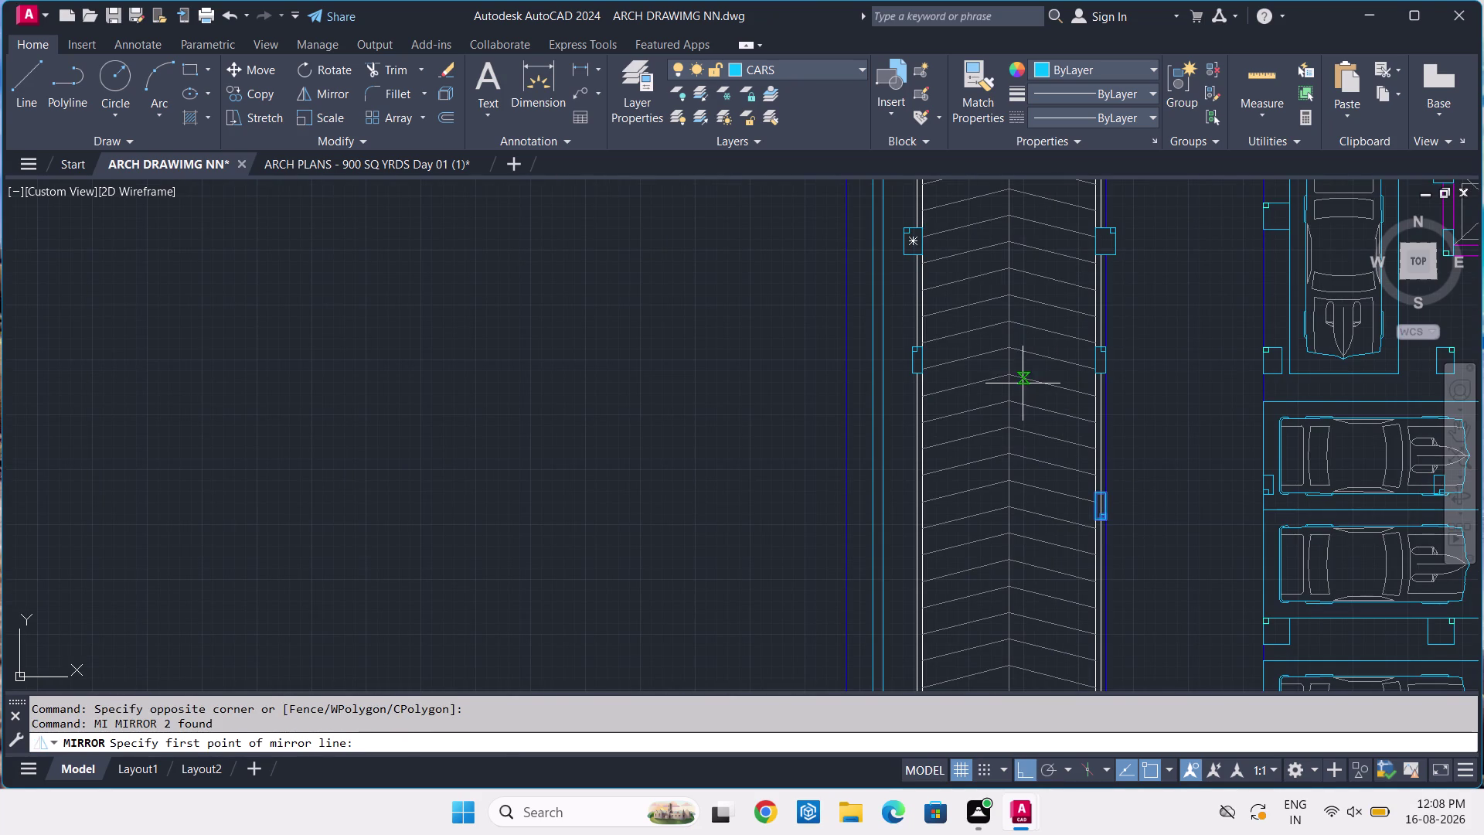
Mirror the pier and square across the vertical ramp centre line, keeping the originals.
click(1010, 365)
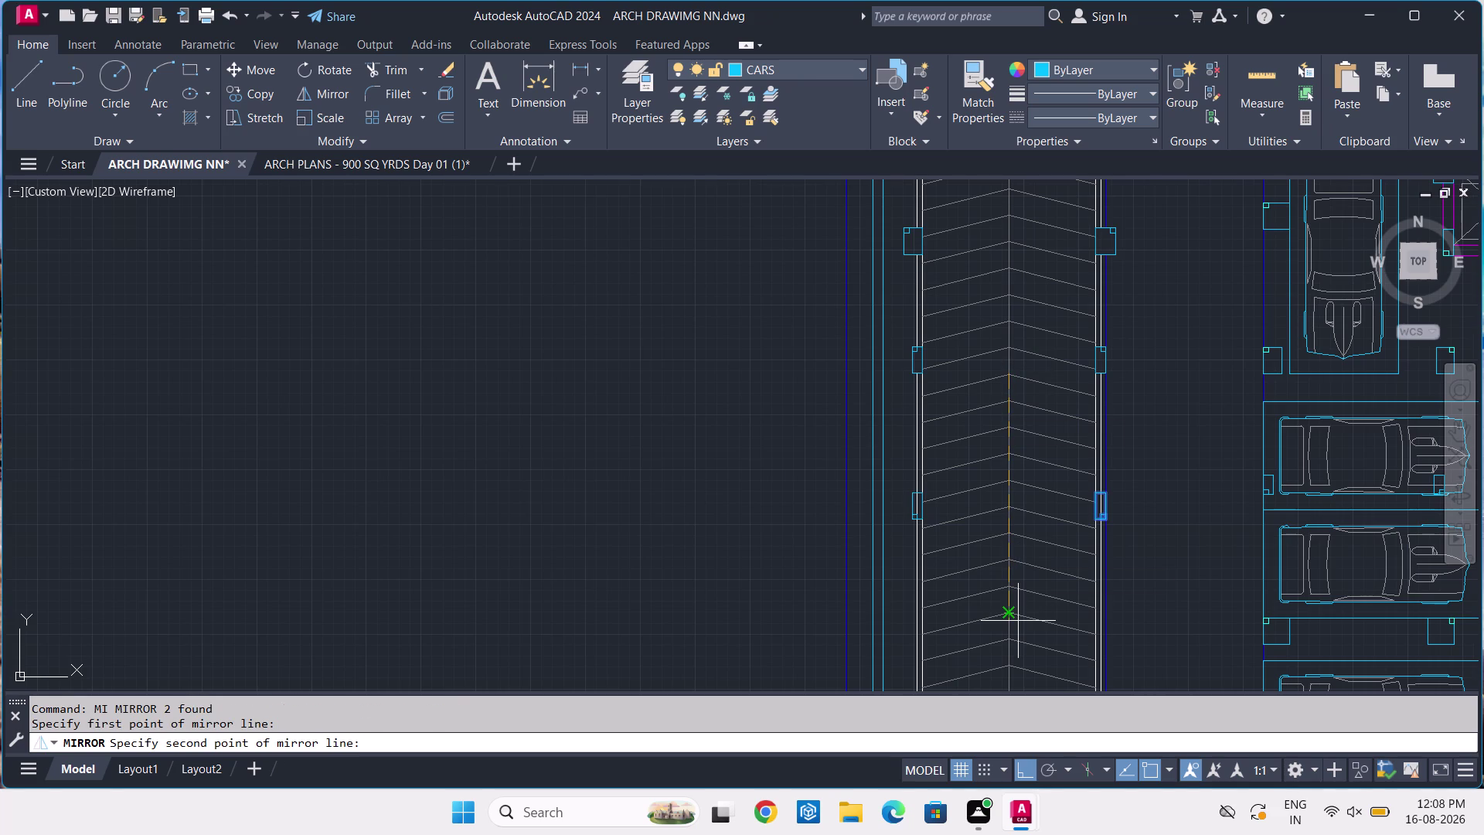
click(1009, 608)
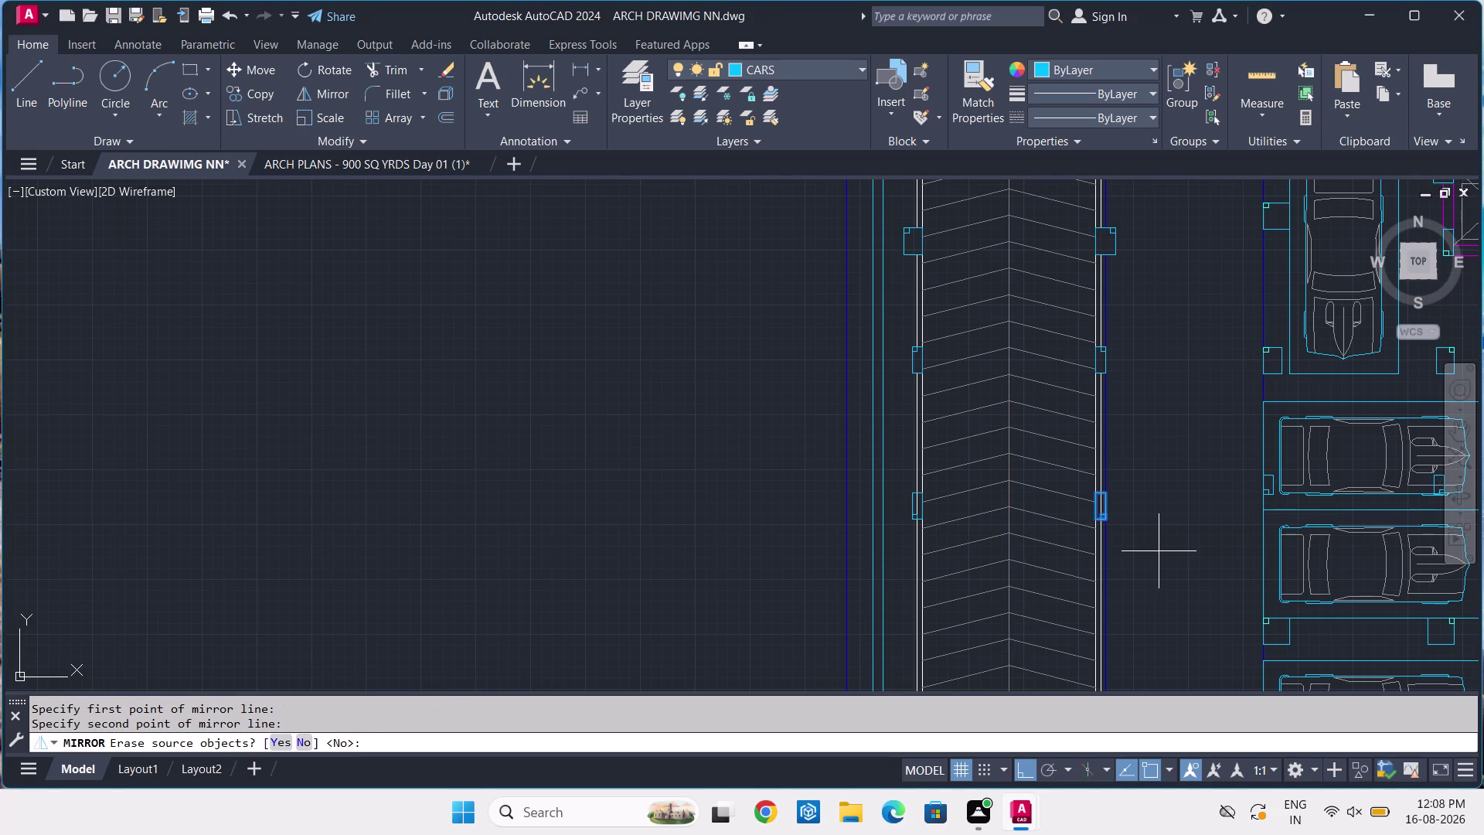
key(Return)
scroll(down, 3)
Compare the ramp piers with the ARCH PLANS reference drawing, then return.
middle_drag(1160, 549, 1080, 417)
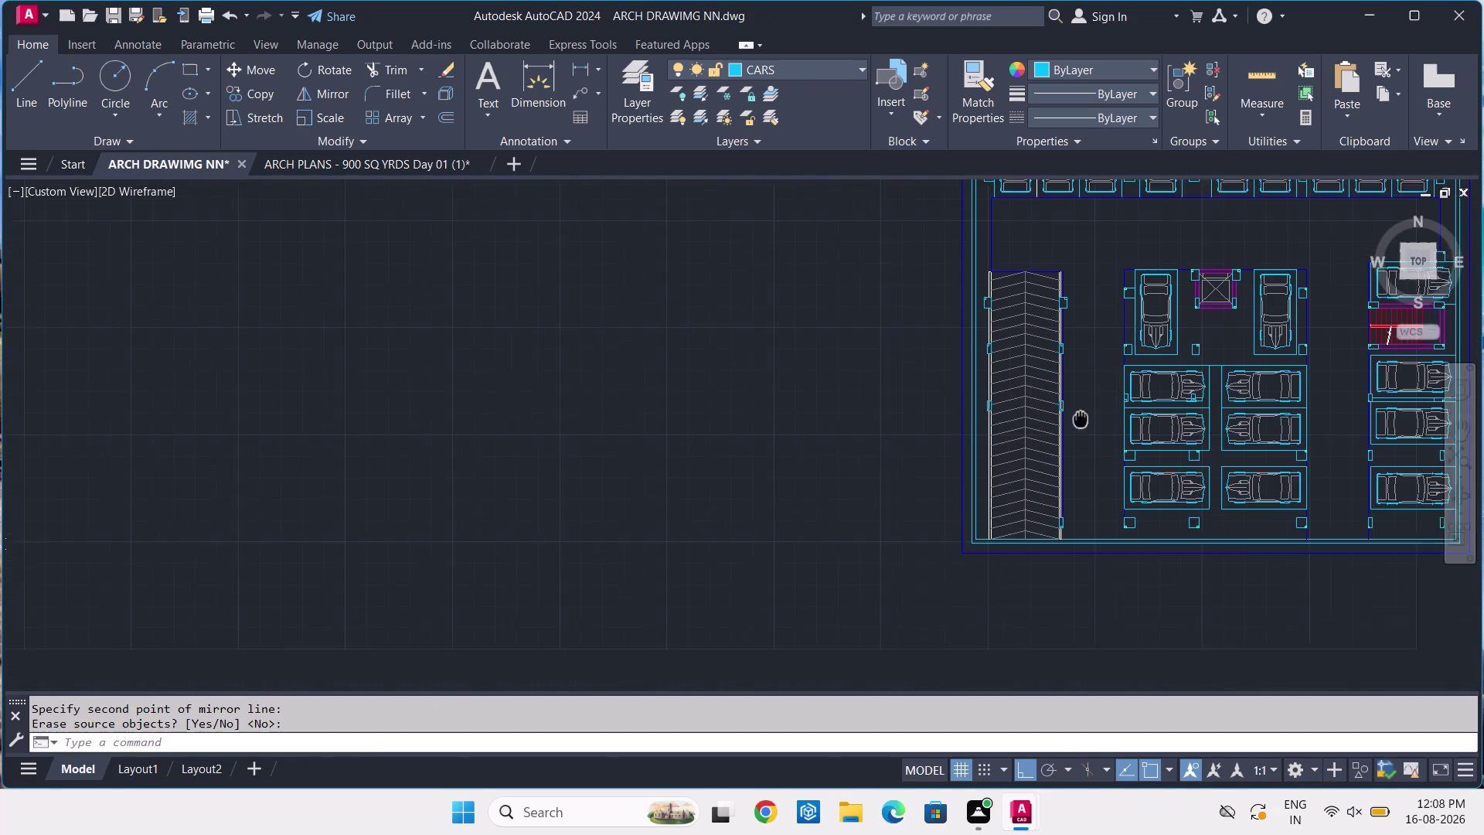
middle_drag(1080, 417, 1078, 416)
click(426, 157)
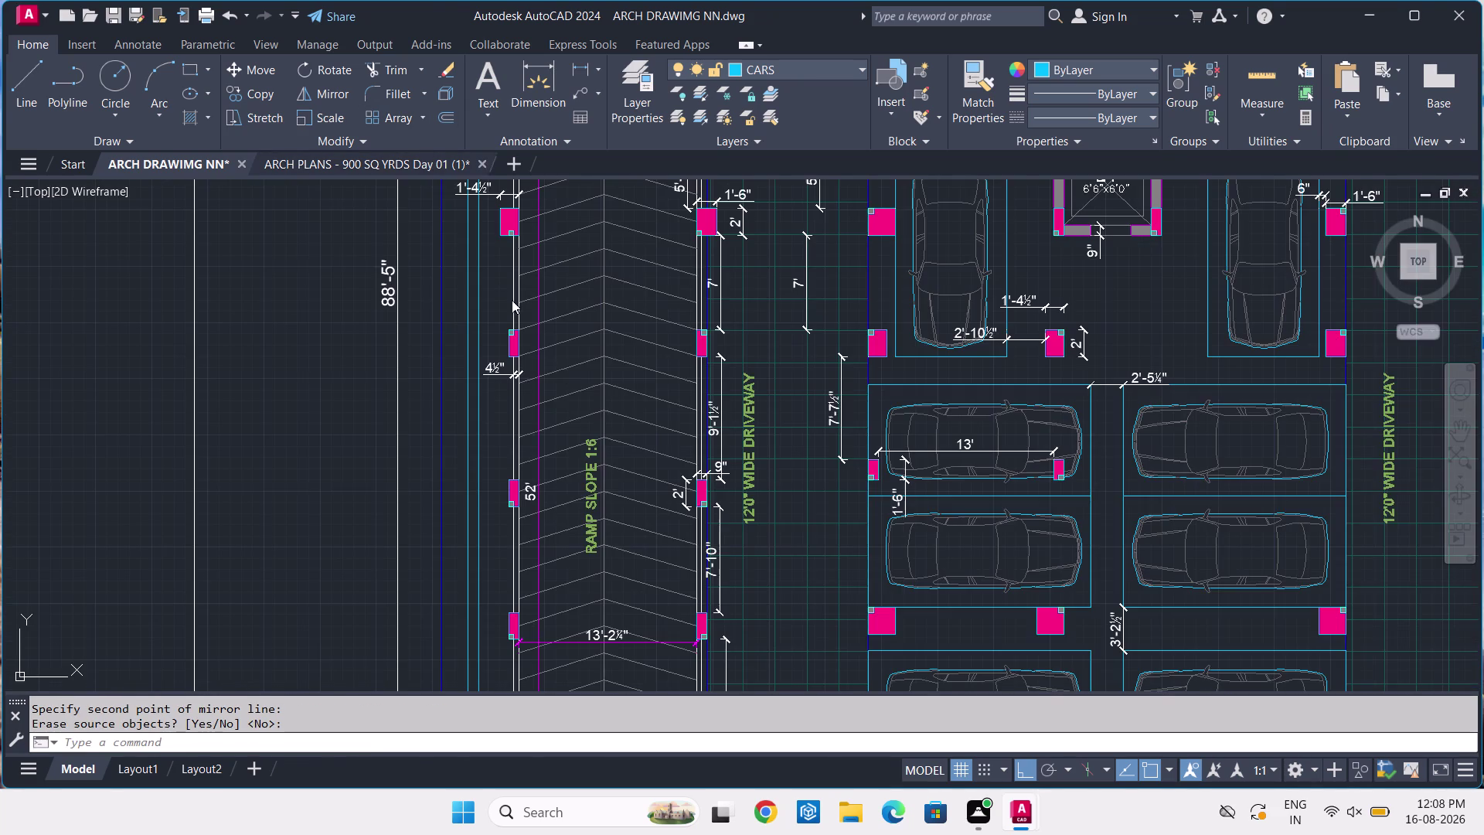
middle_drag(641, 486, 672, 352)
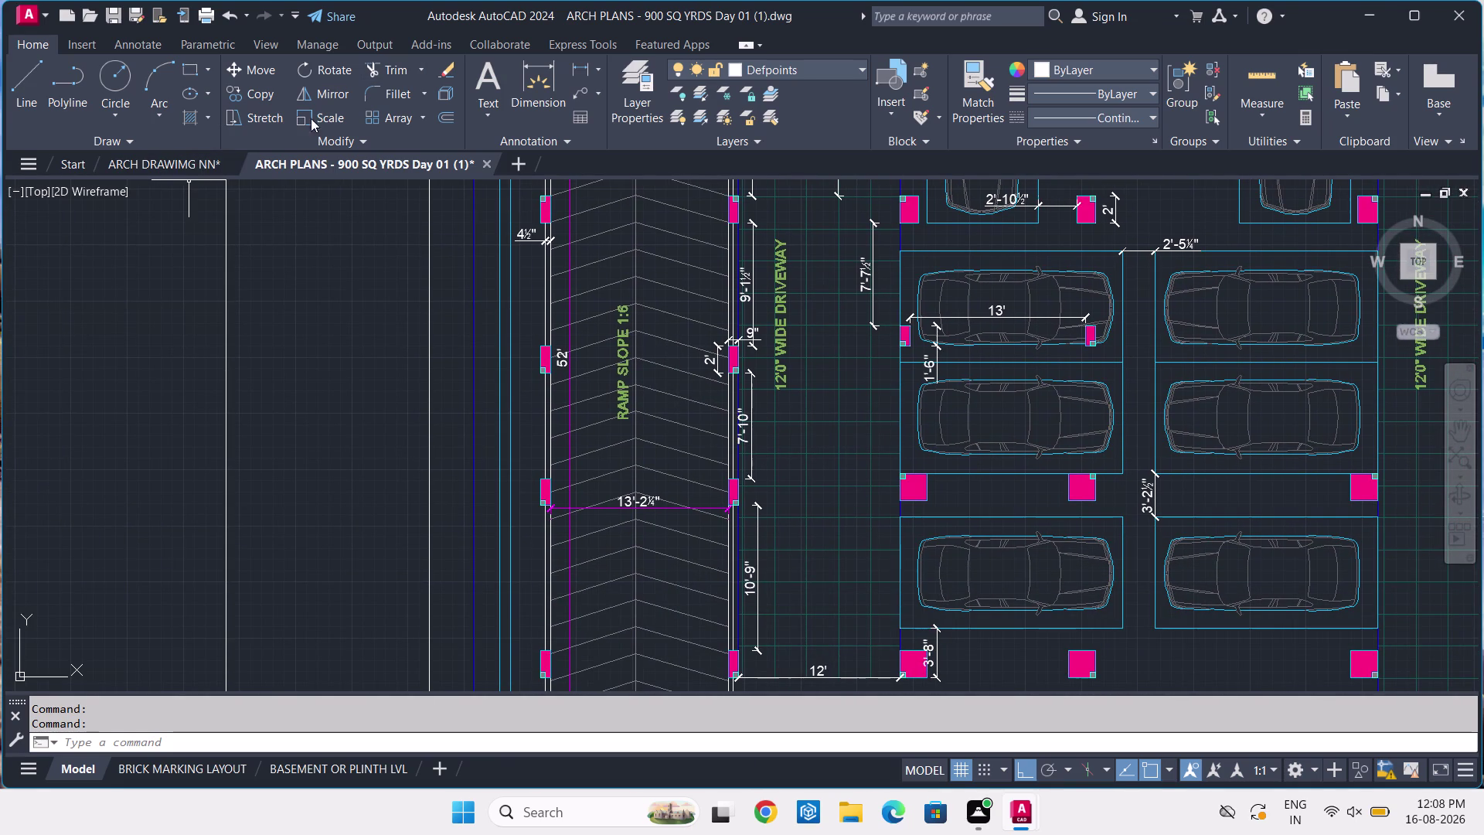
click(199, 165)
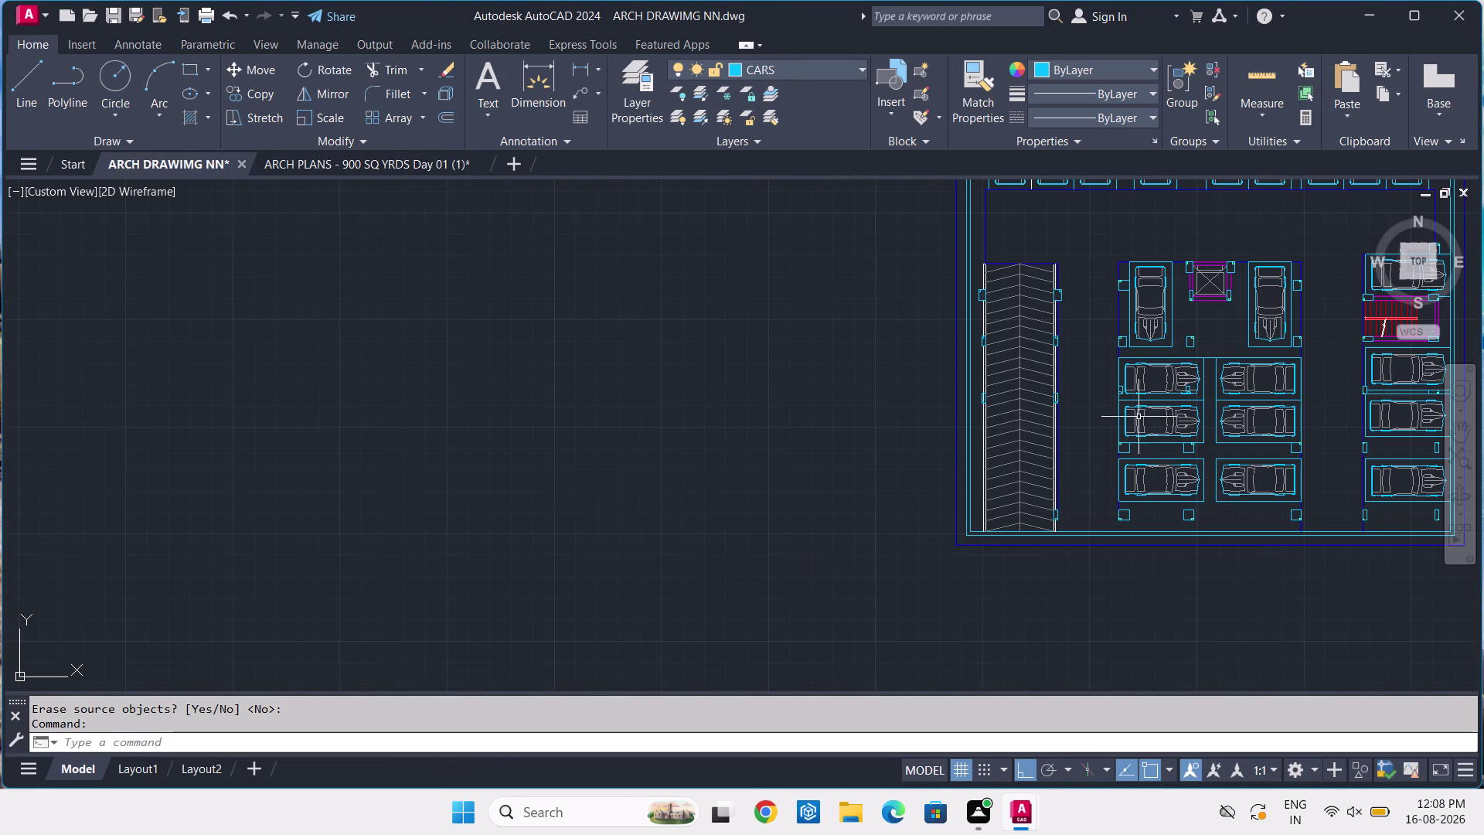
scroll(up, 3)
Copy the pier and its square from the pier corner base point.
middle_drag(1087, 411, 734, 429)
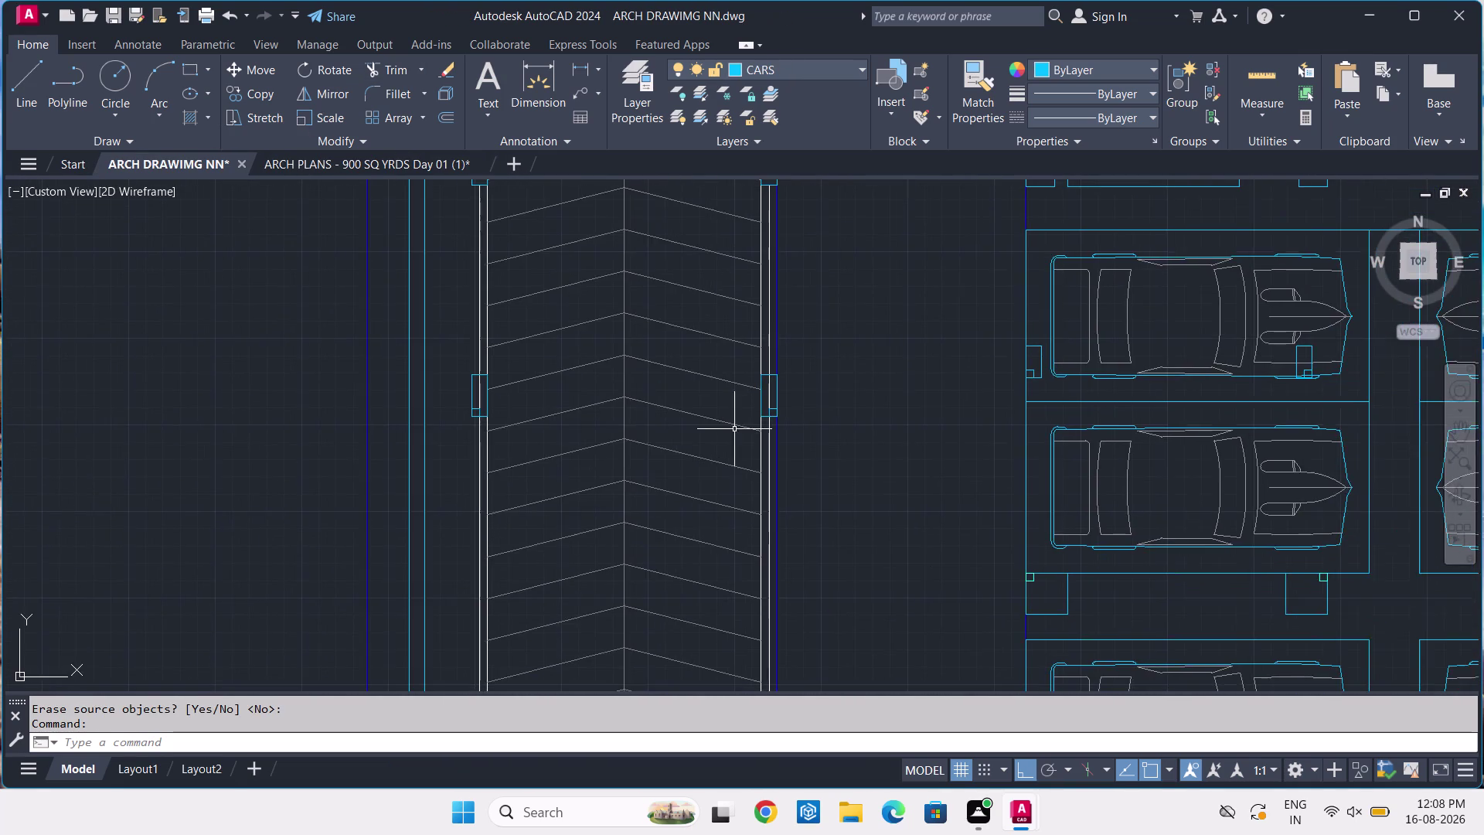
scroll(up, 3)
click(911, 290)
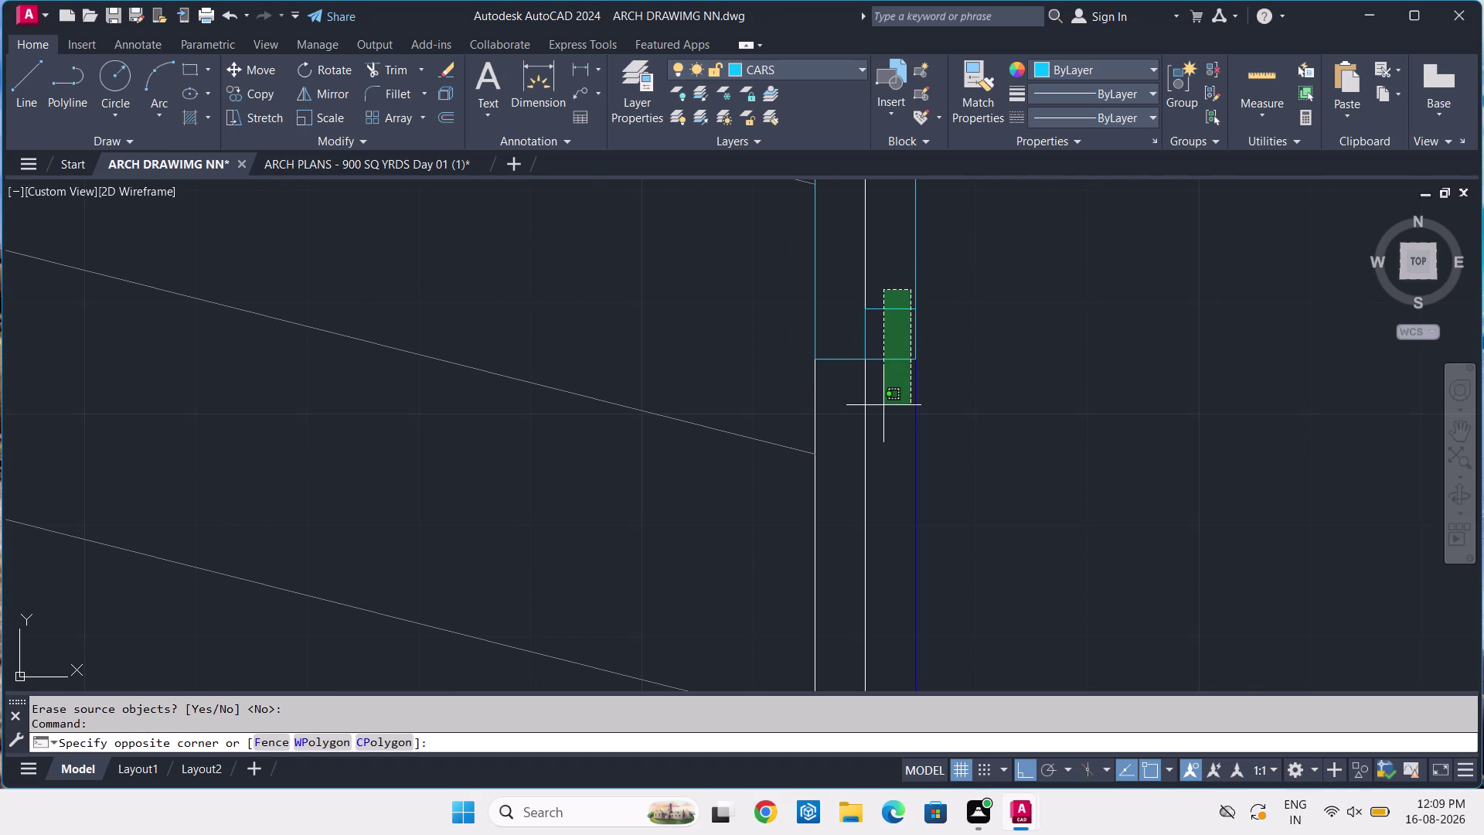
click(884, 408)
text(C)
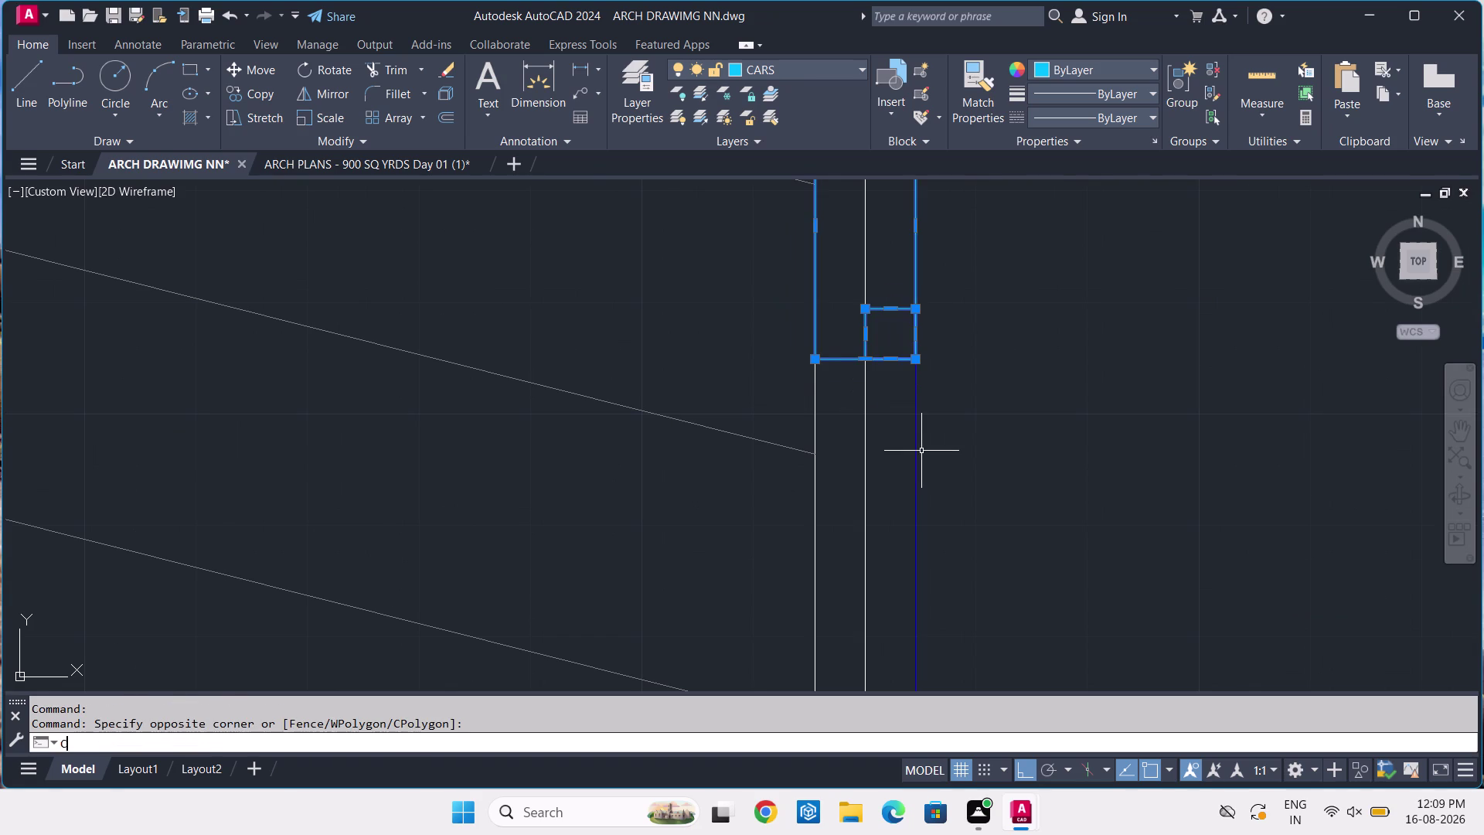
text(O)
key(space)
scroll(down, 3)
scroll(up, 3)
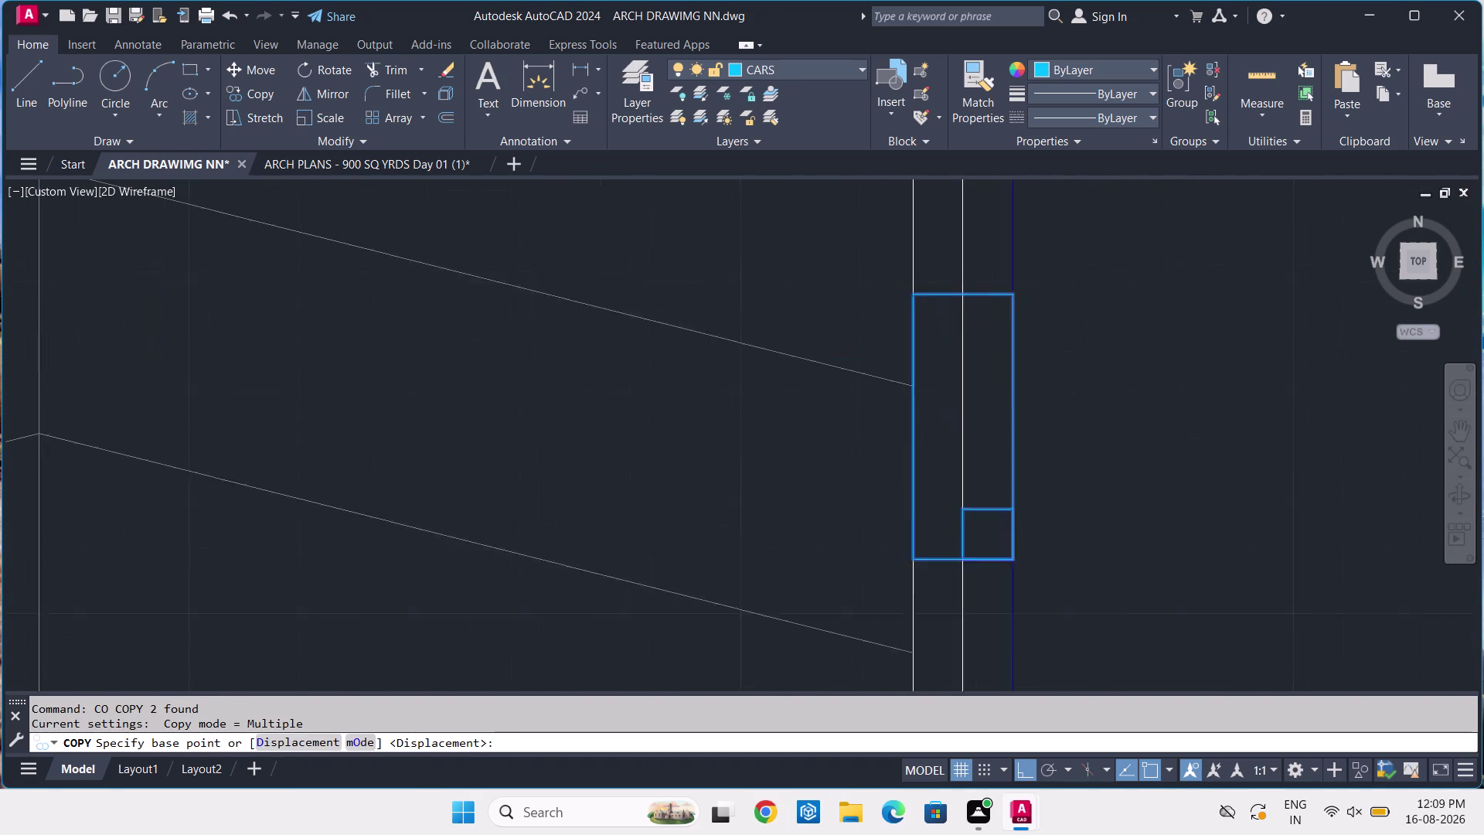
click(941, 319)
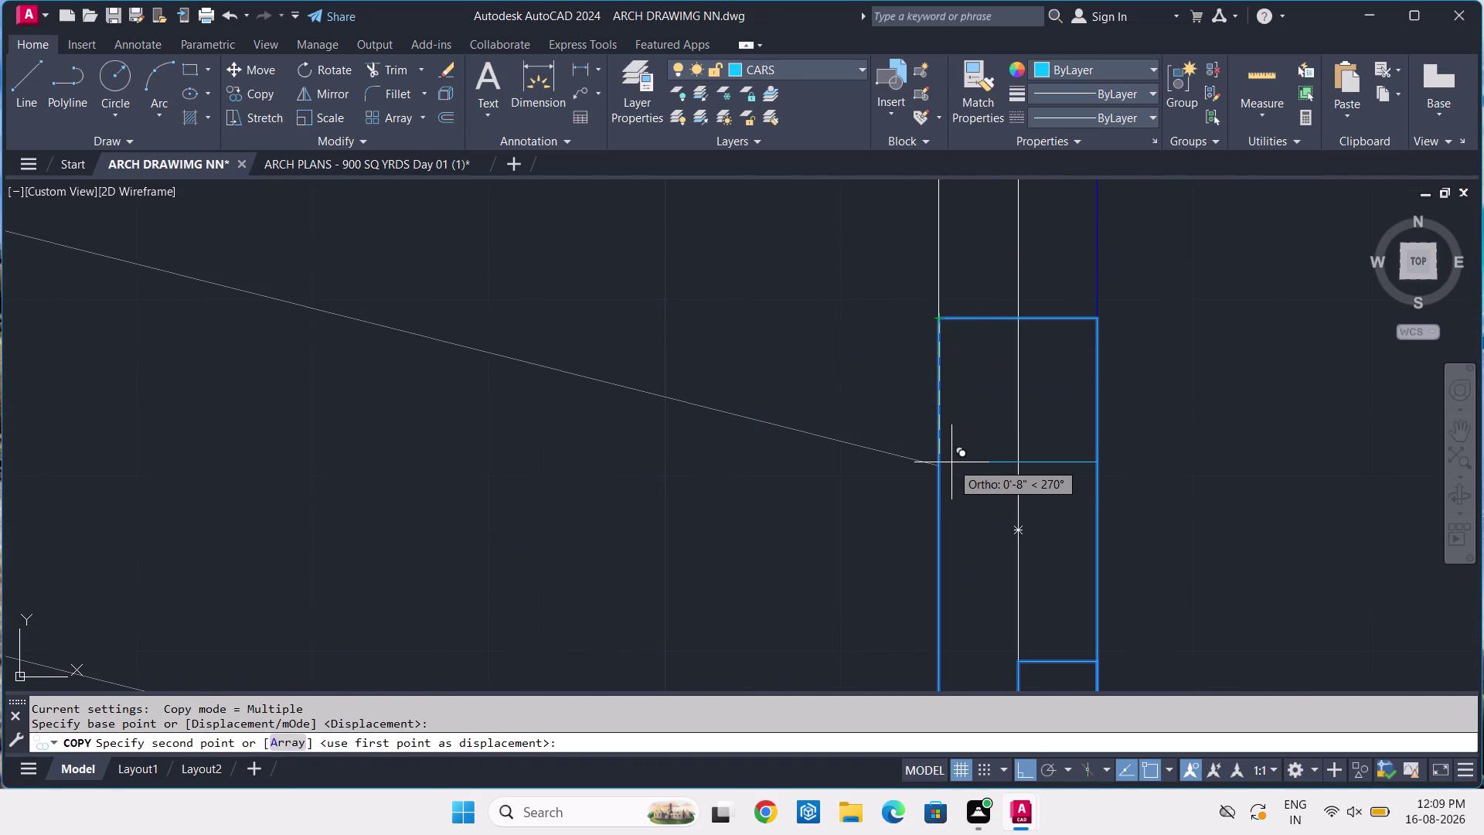
Track from the pier's lower corner along the ramp wall.
text(TK)
key(space)
scroll(down, 3)
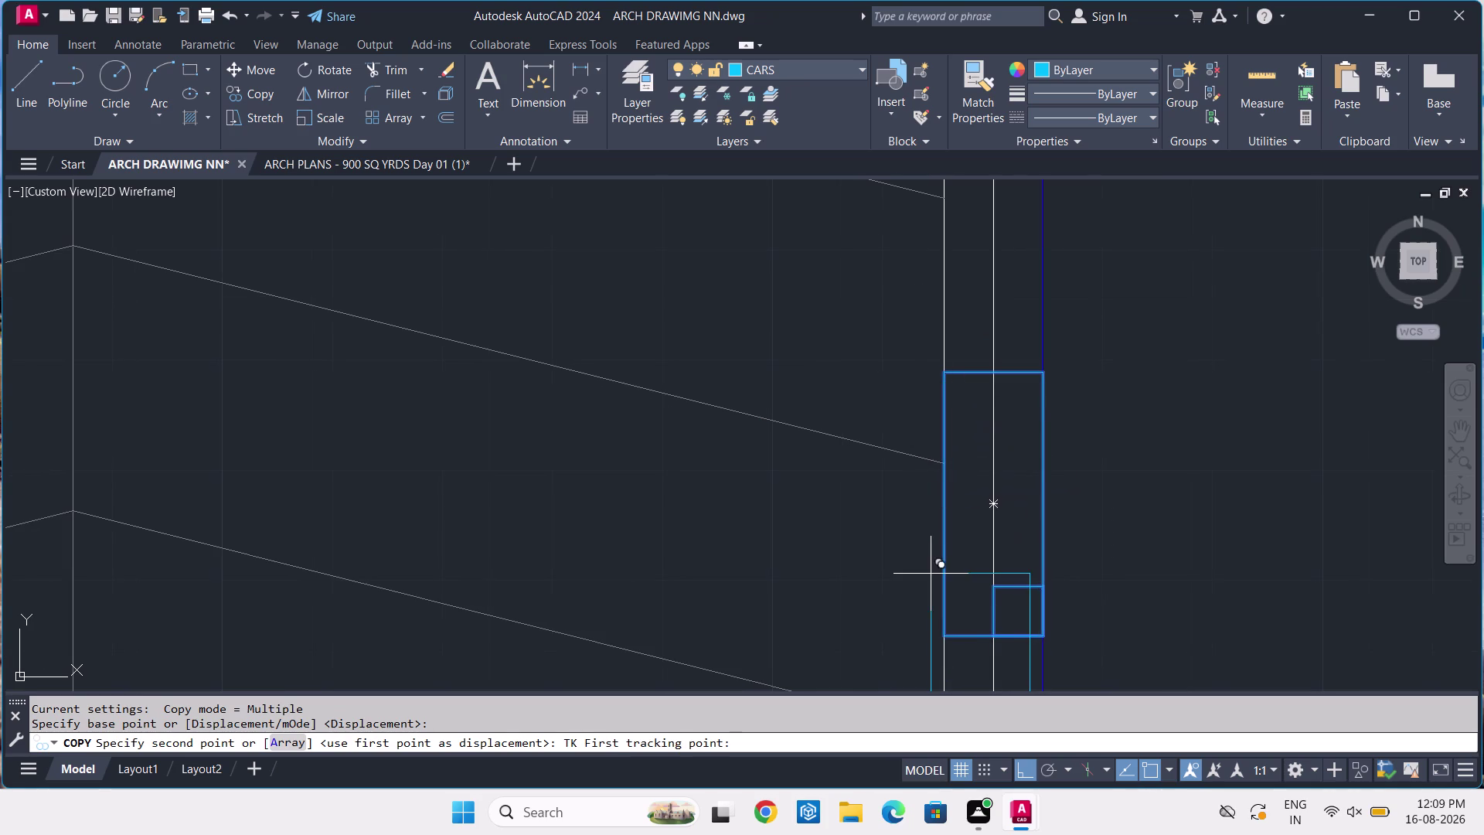
middle_drag(930, 575, 896, 373)
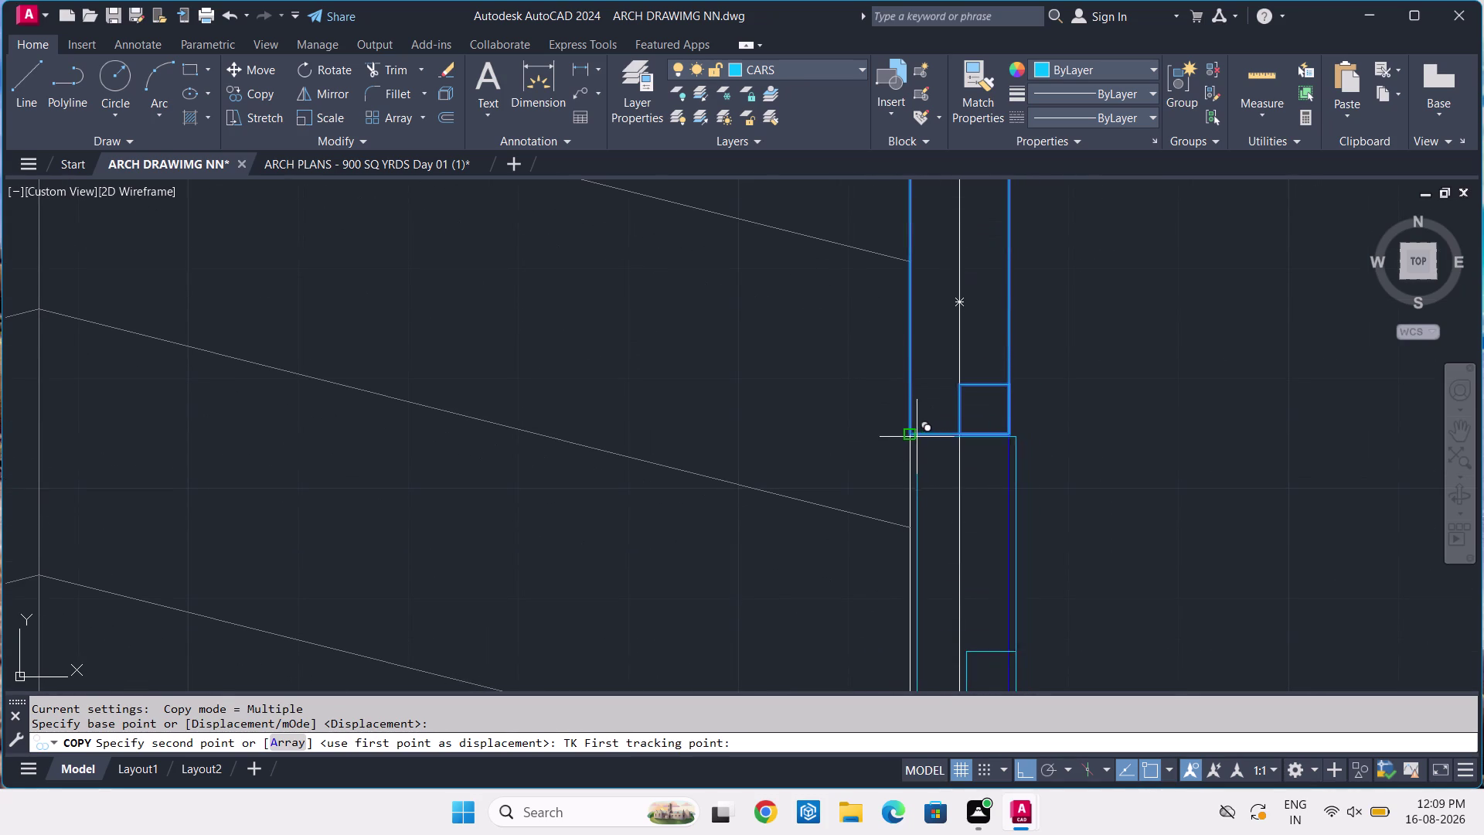
click(911, 436)
middle_drag(936, 563, 909, 381)
scroll(down, 3)
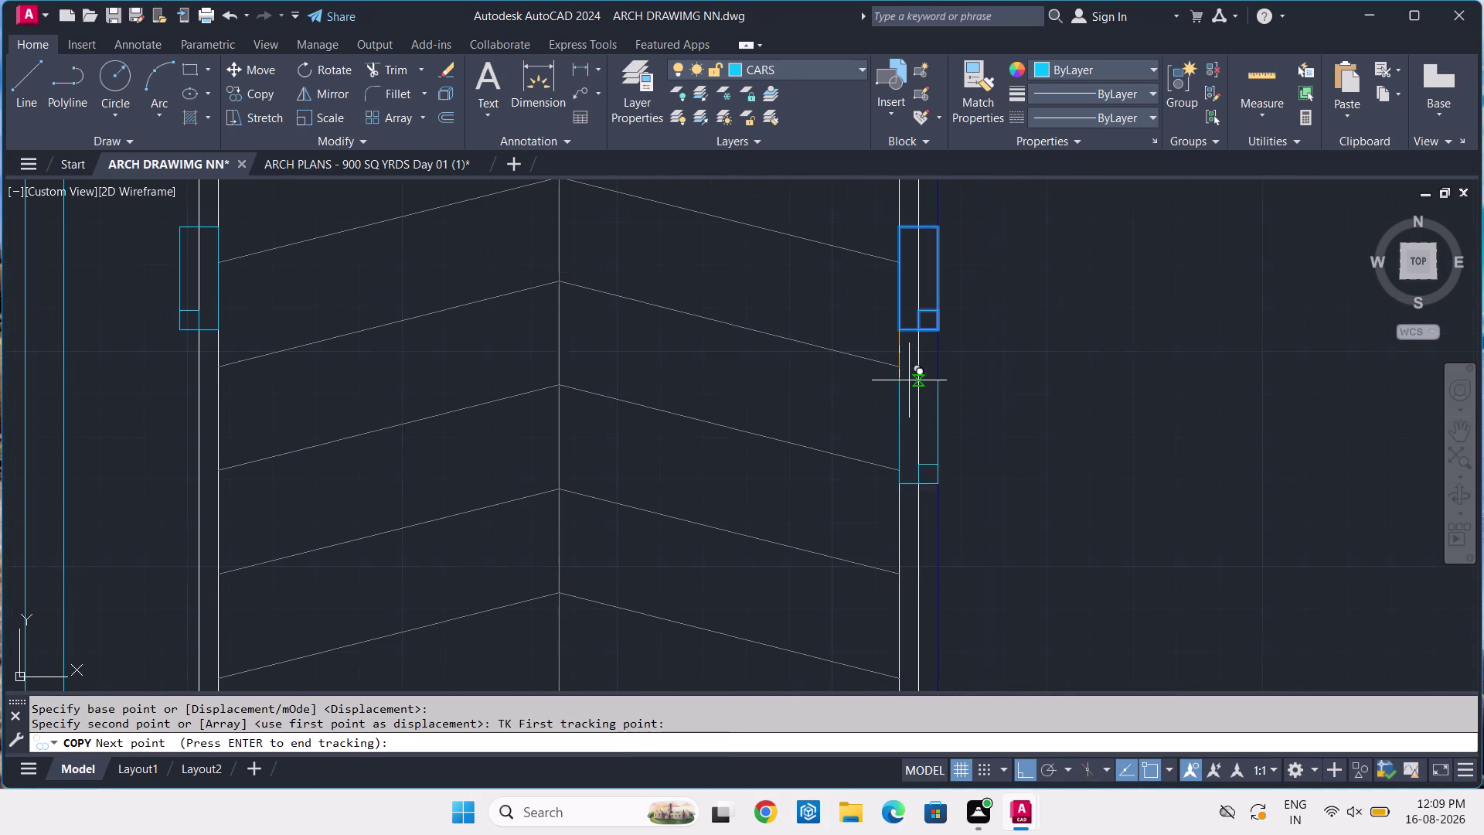
Place the pier copy 7'-10" further along the ramp wall.
text(7'-)
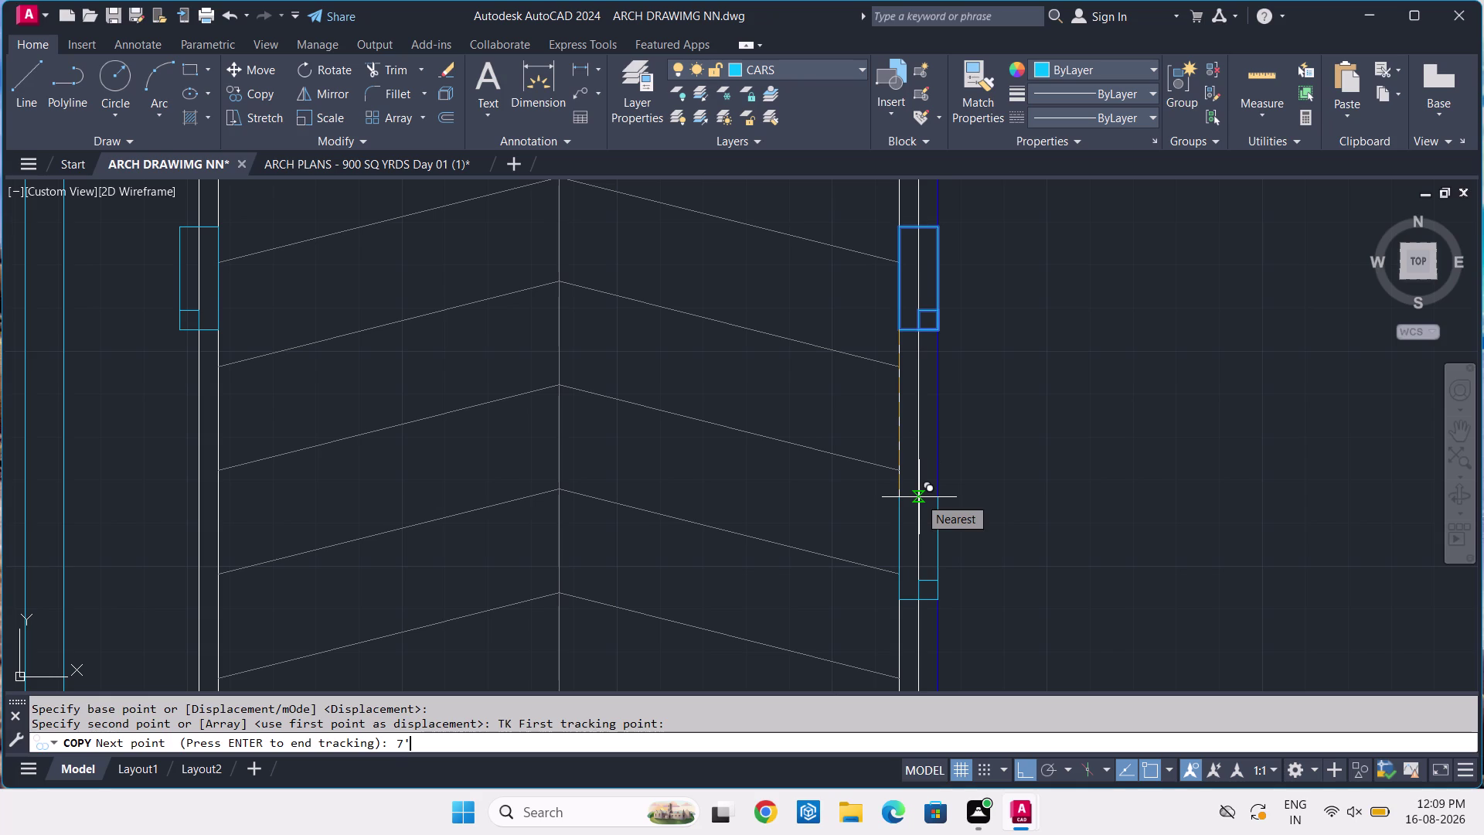
text(1)
key(0)
key(Return)
scroll(down, 3)
middle_drag(919, 497, 873, 289)
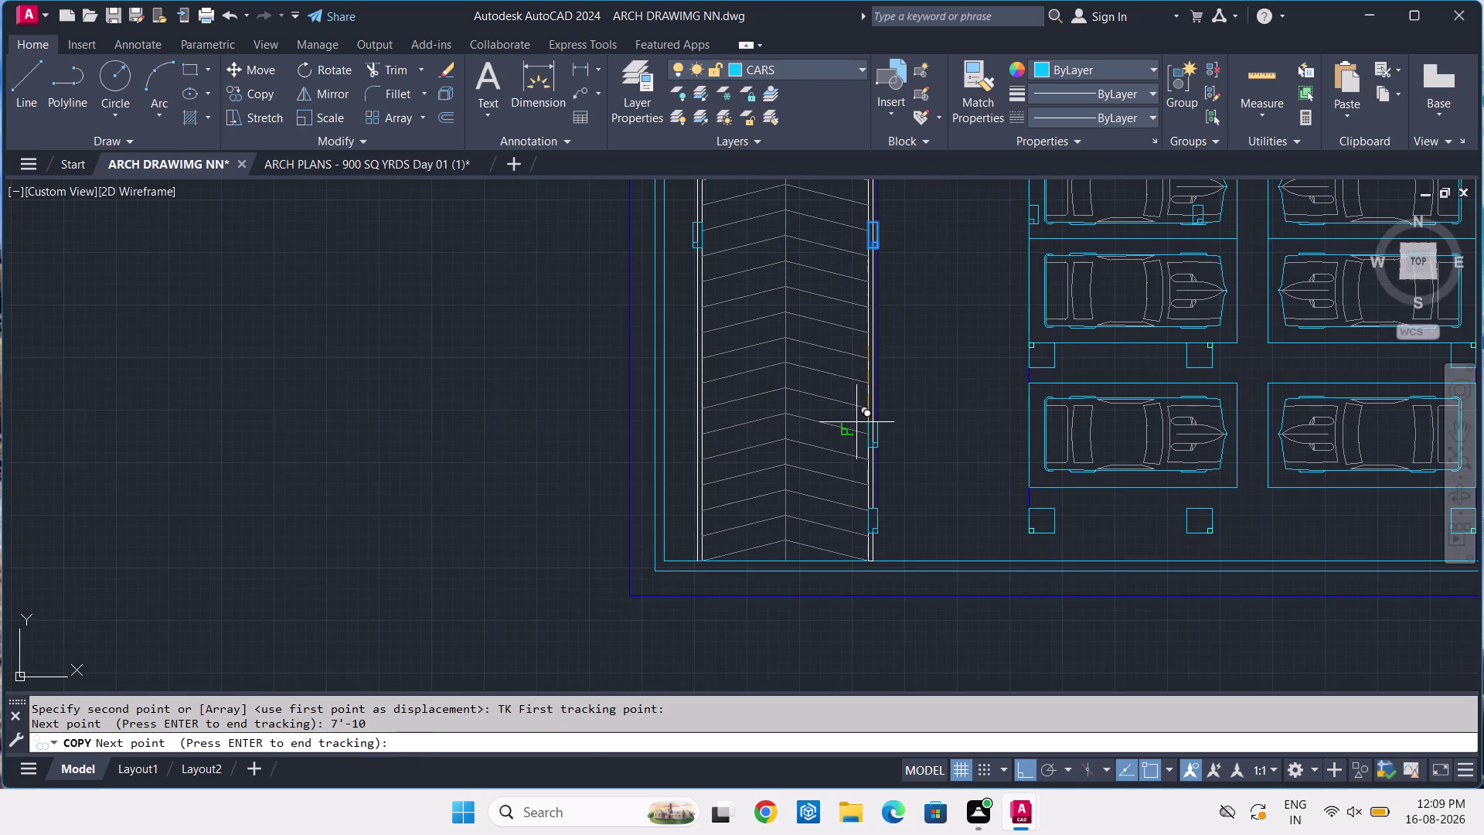
scroll(up, 3)
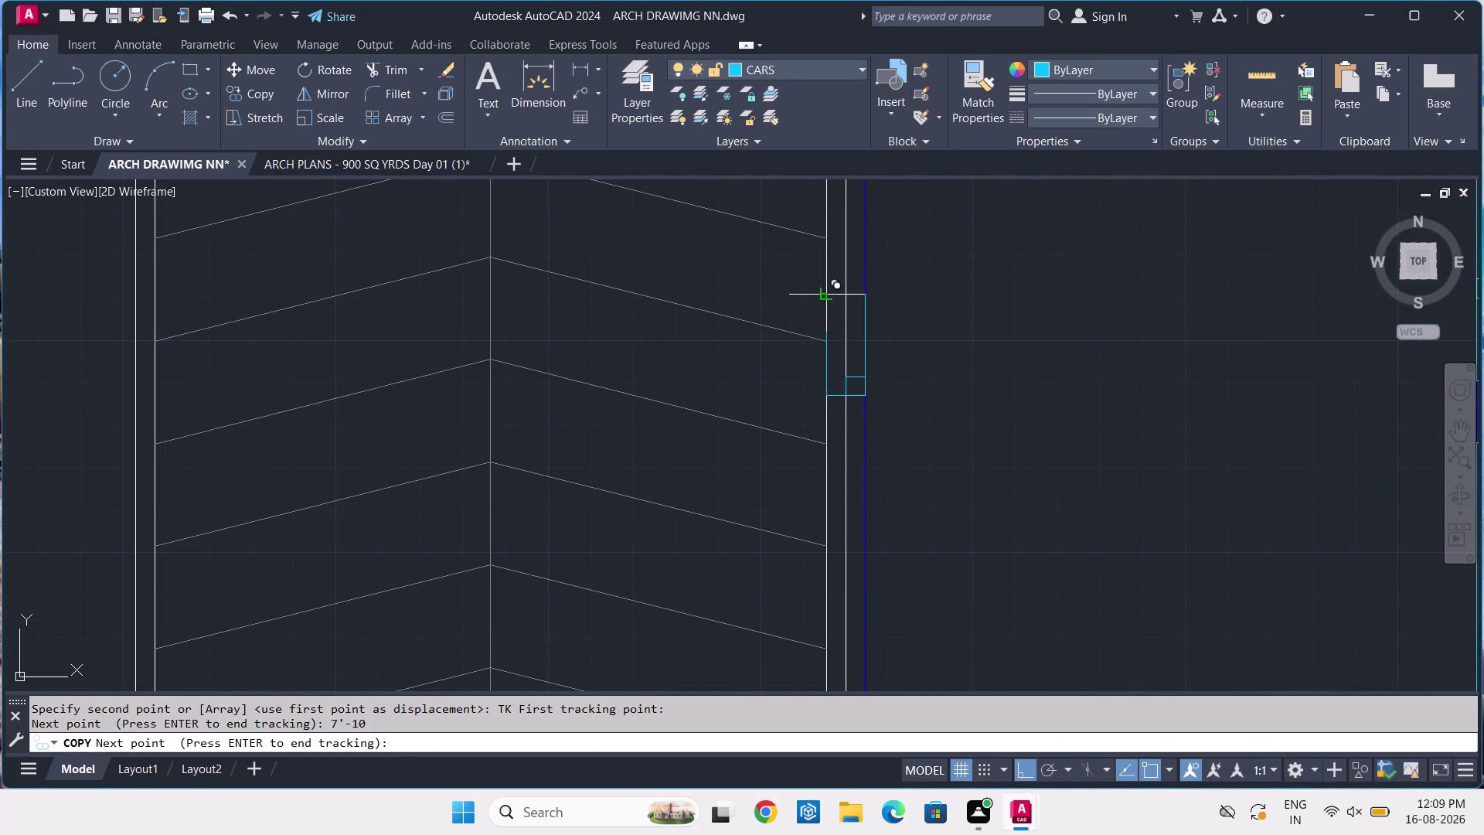
click(829, 291)
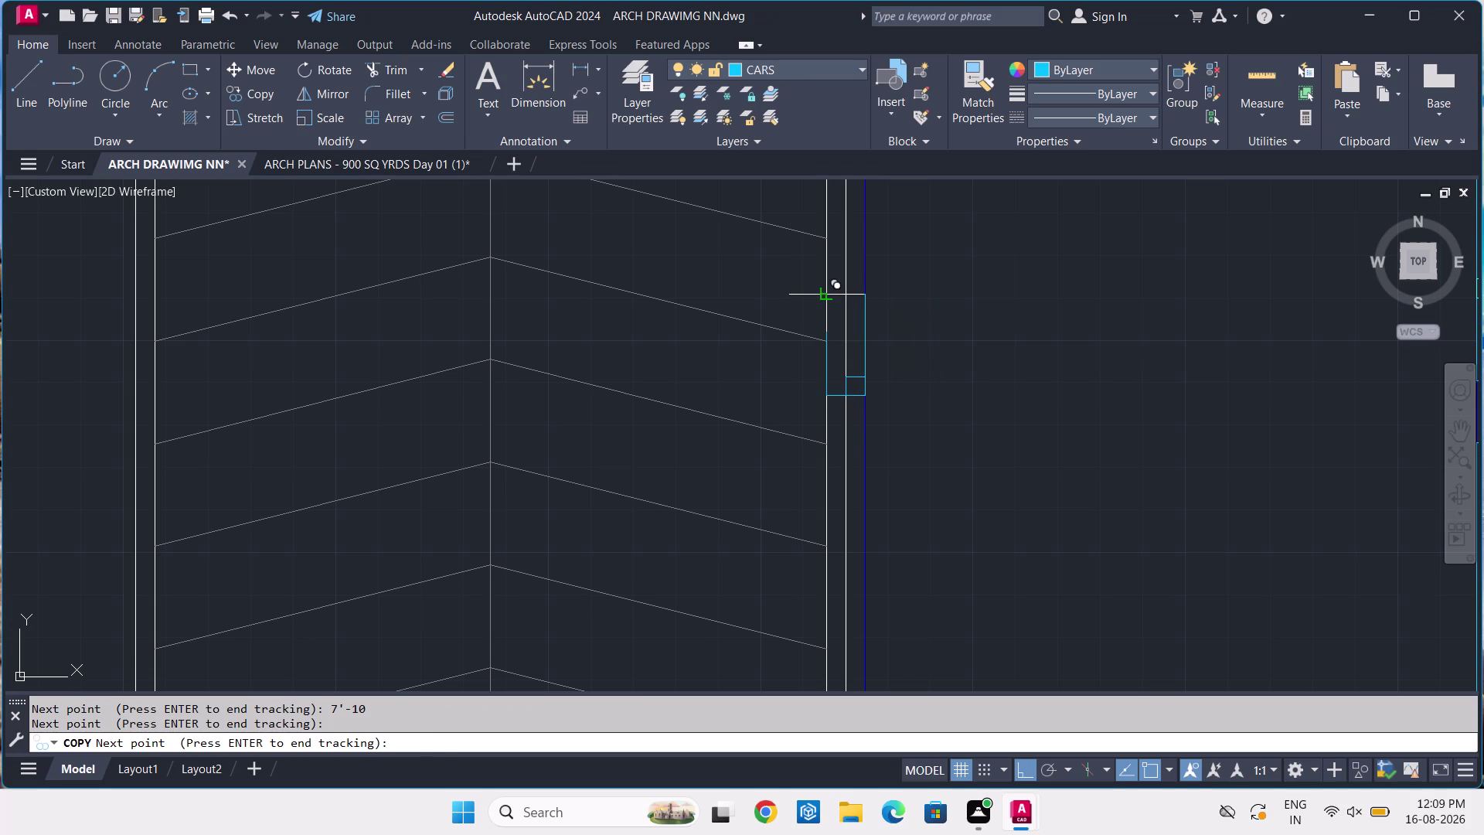
key(Return)
key(Escape)
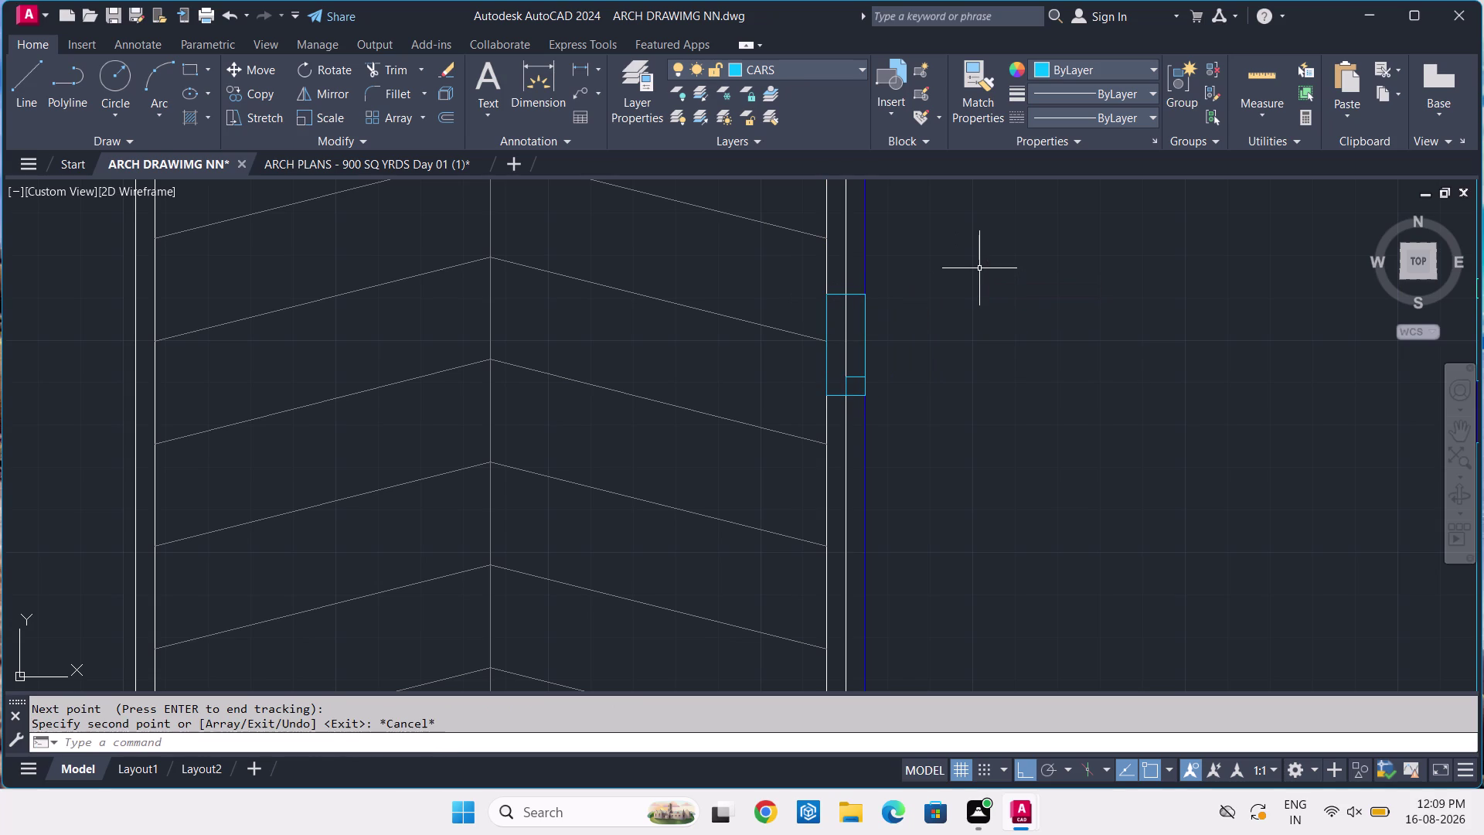
scroll(up, 3)
Mirror the copied 7'-10" pier onto the ramp's opposite wall, keeping the original.
click(715, 340)
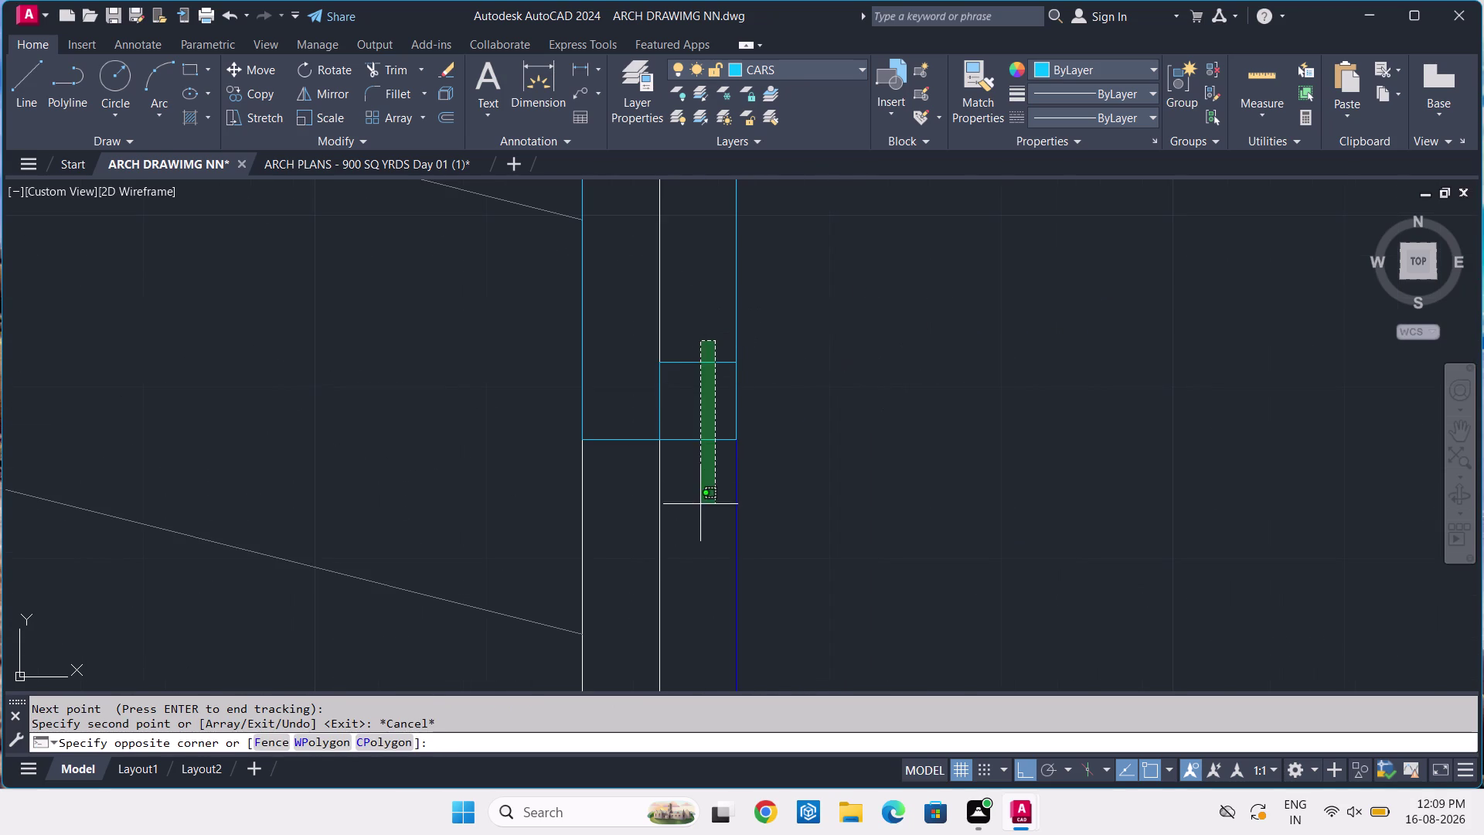
click(701, 505)
text(MI)
key(space)
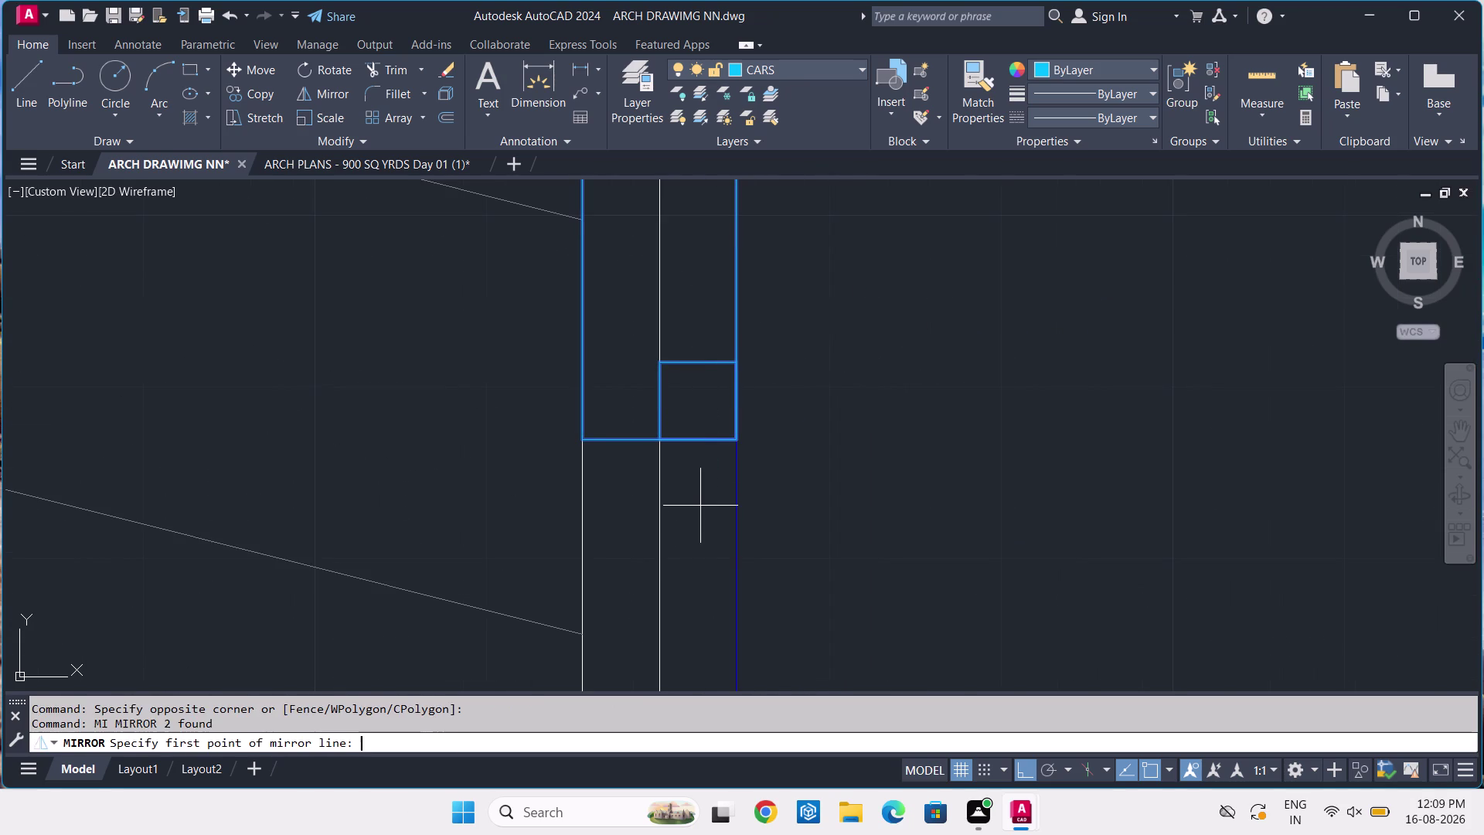
scroll(down, 3)
scroll(down, 3)
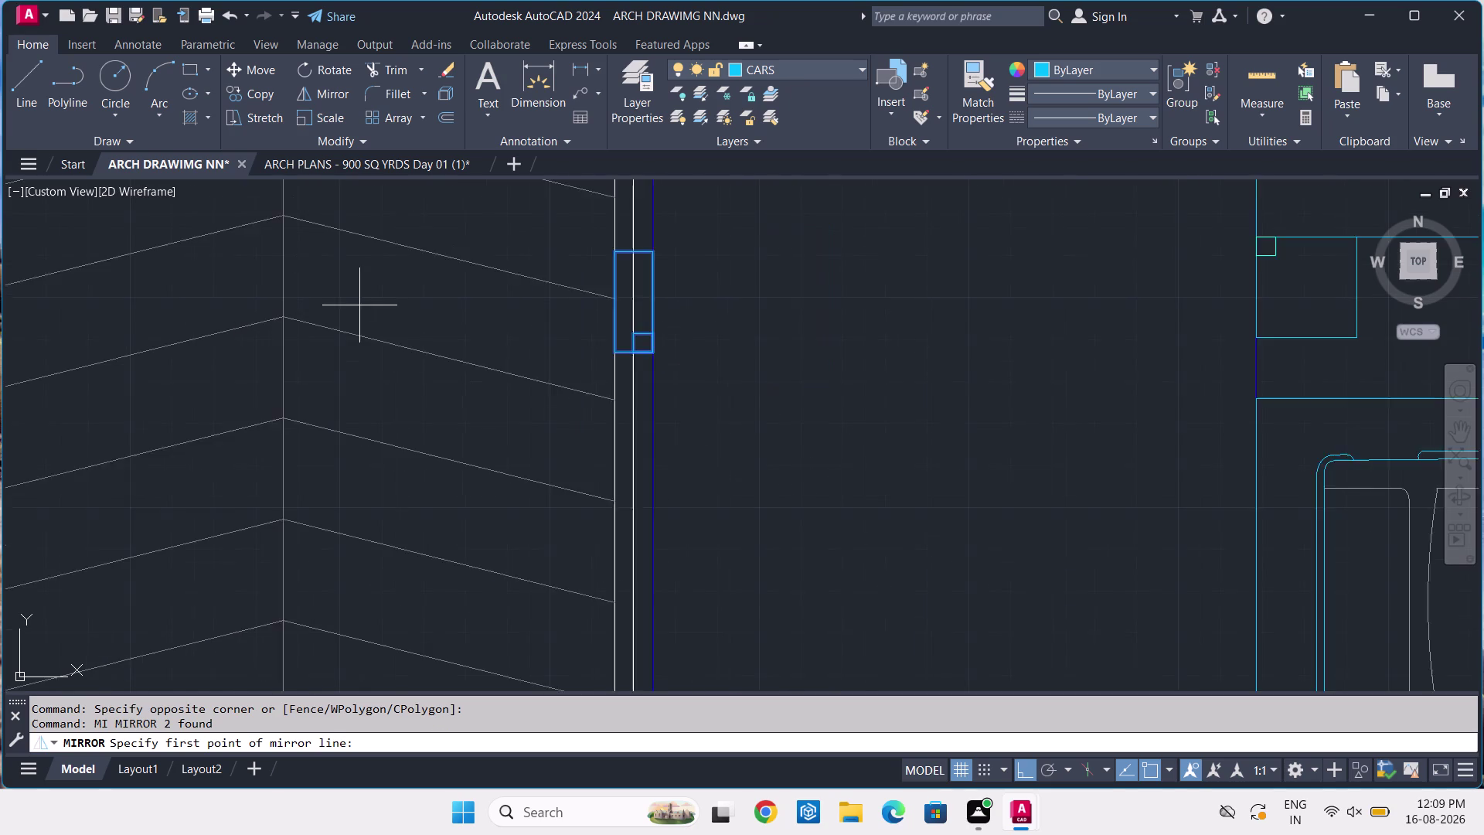
click(316, 253)
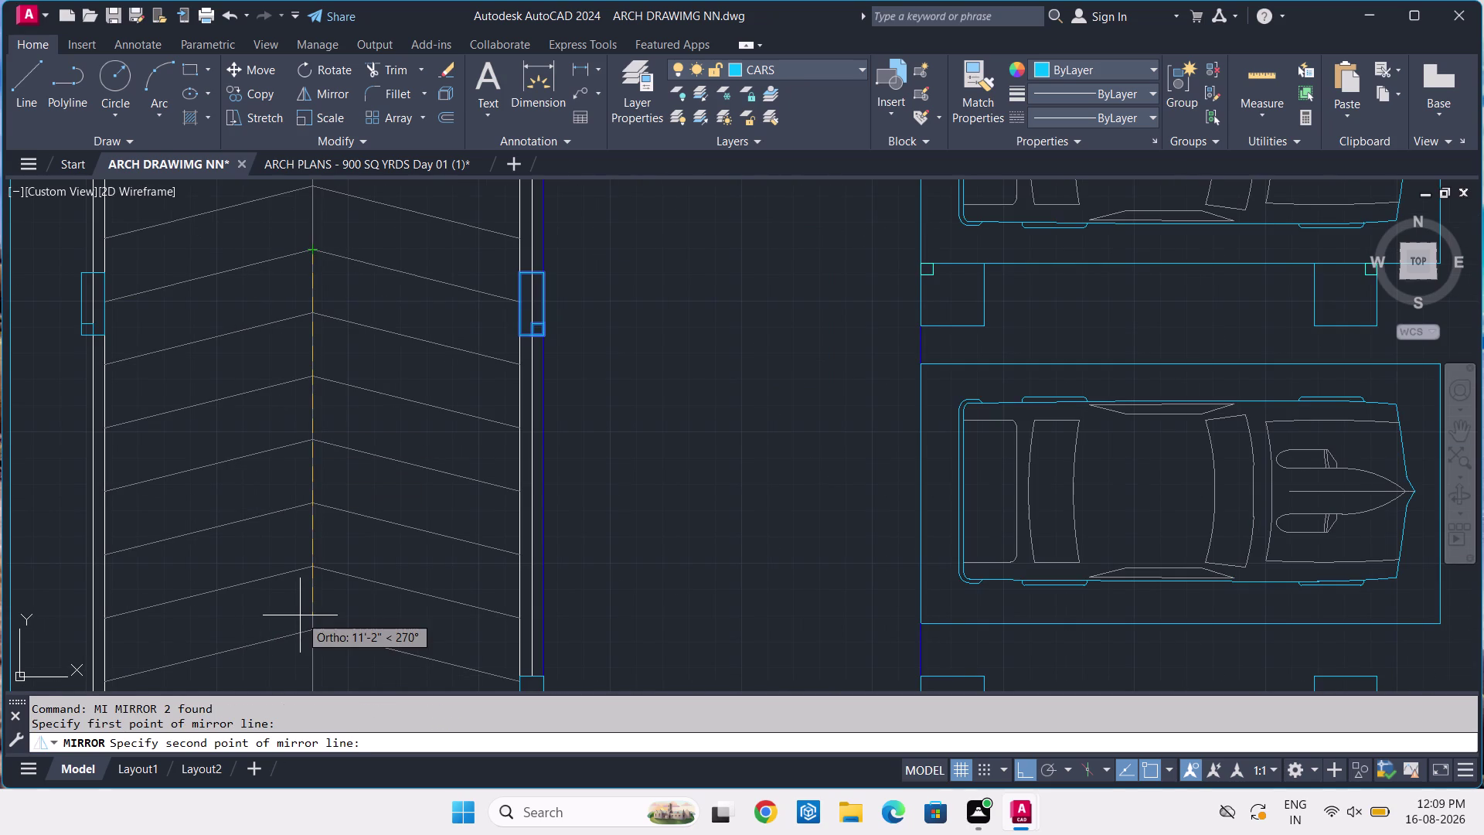
click(300, 615)
key(Return)
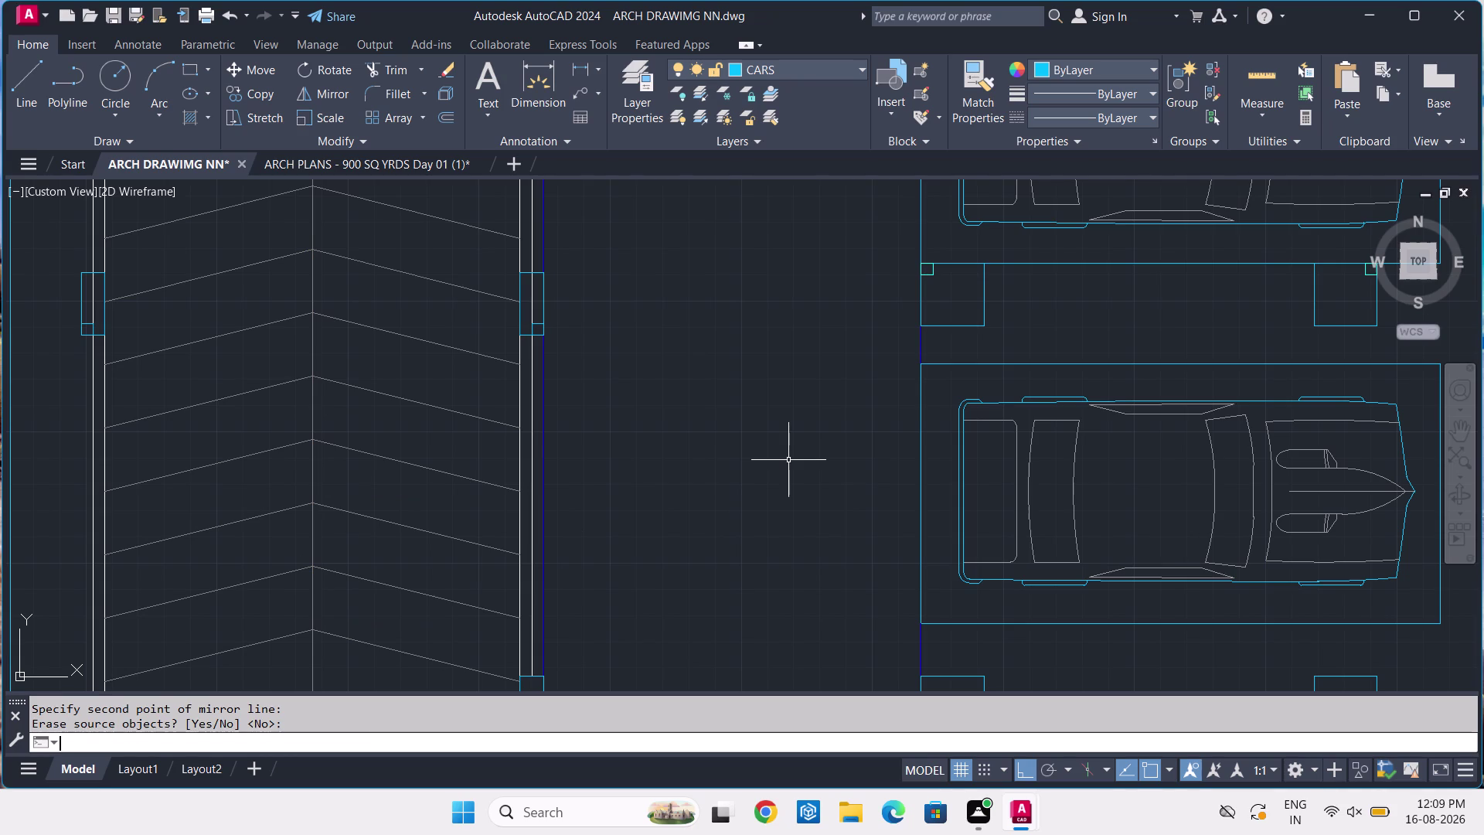
Switch to the ARCH PLANS - 900 SQ YRDS Day 01 (1) drawing tab.
scroll(down, 3)
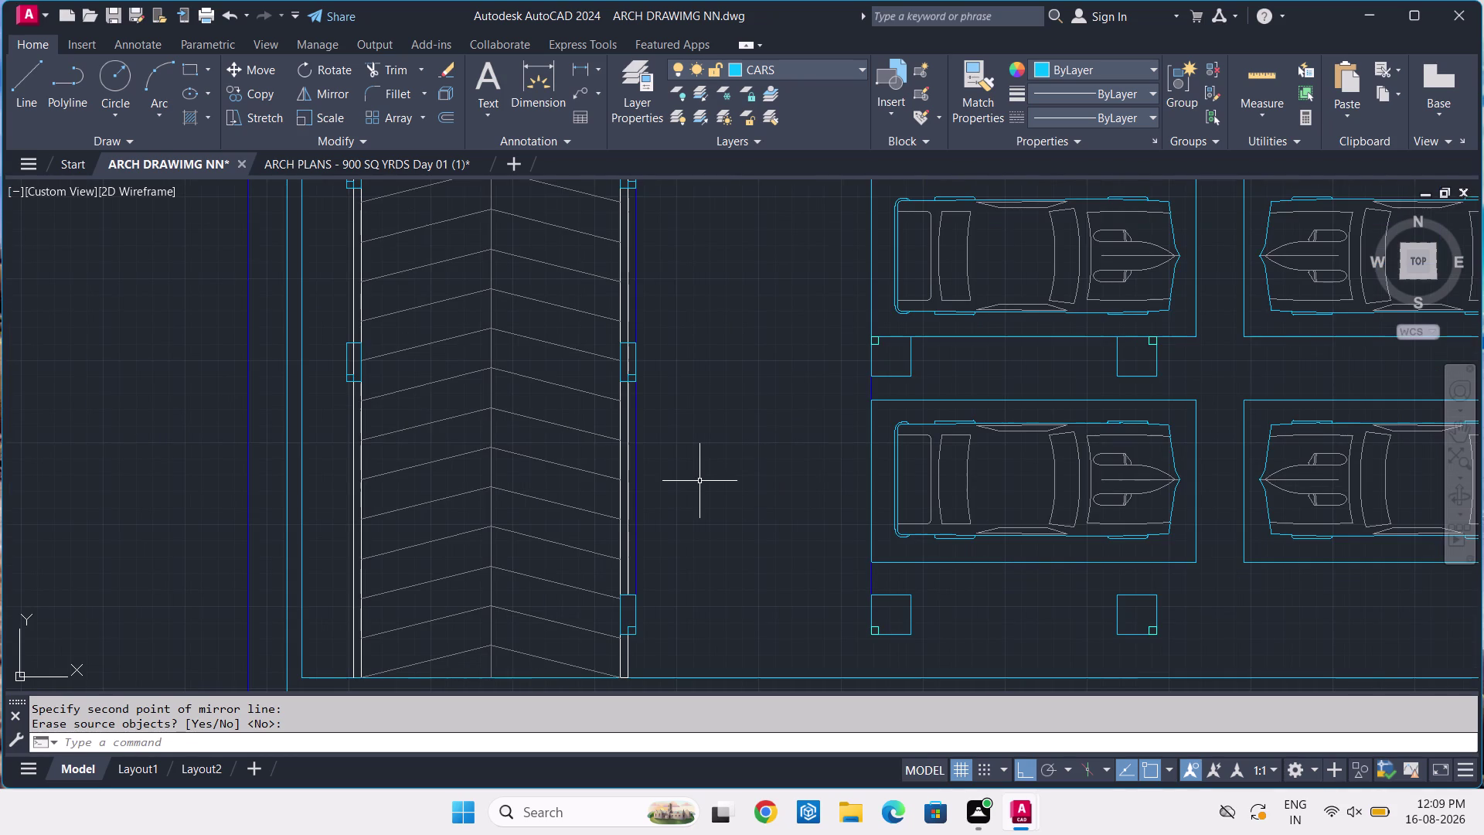
scroll(down, 3)
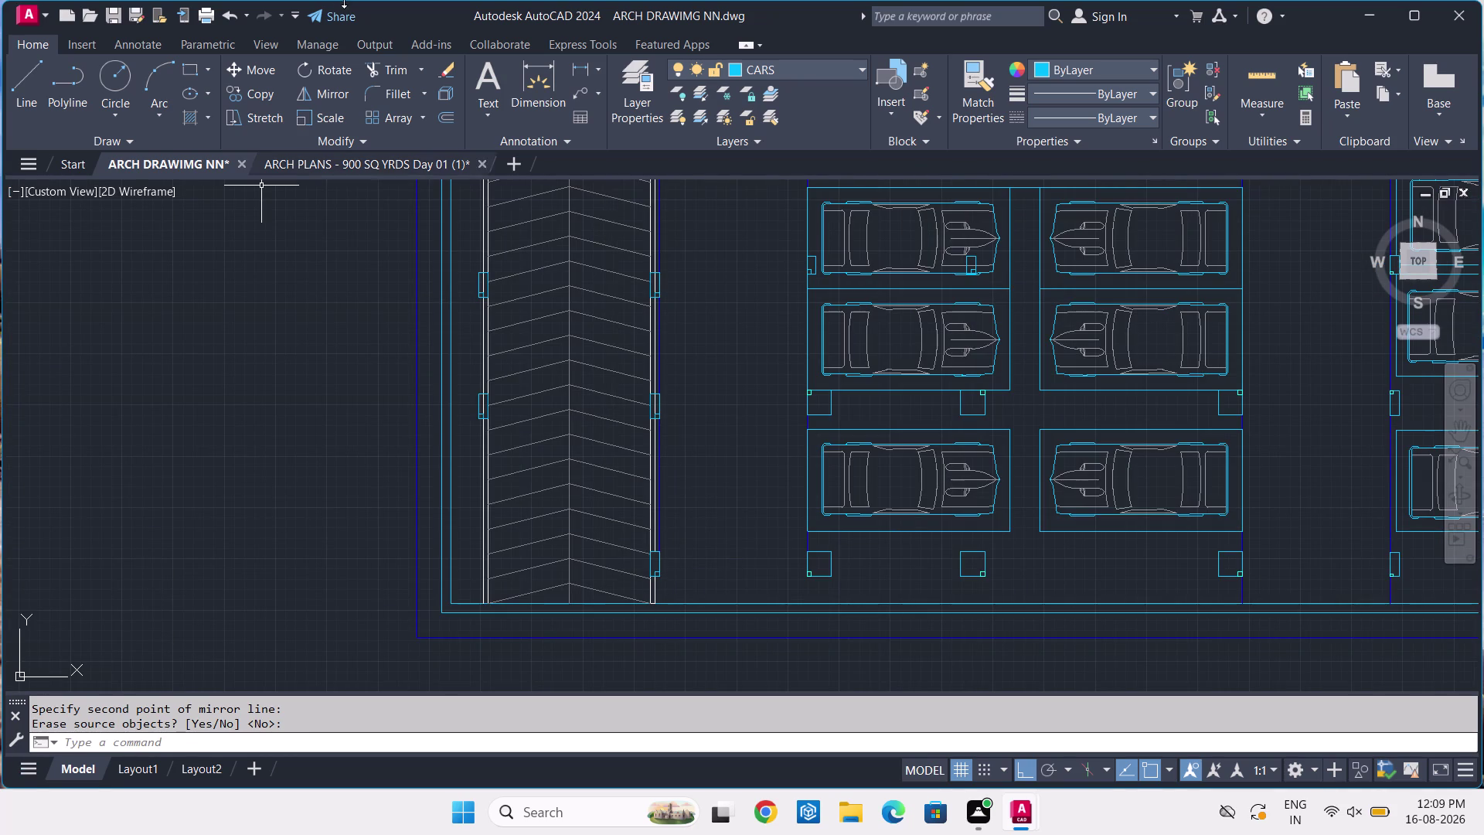
click(372, 160)
Inspect the reference plan's lower ramp column with its 12' and 3'-8" dimensions, then return to ARCH DRAWIMG NN.
scroll(down, 3)
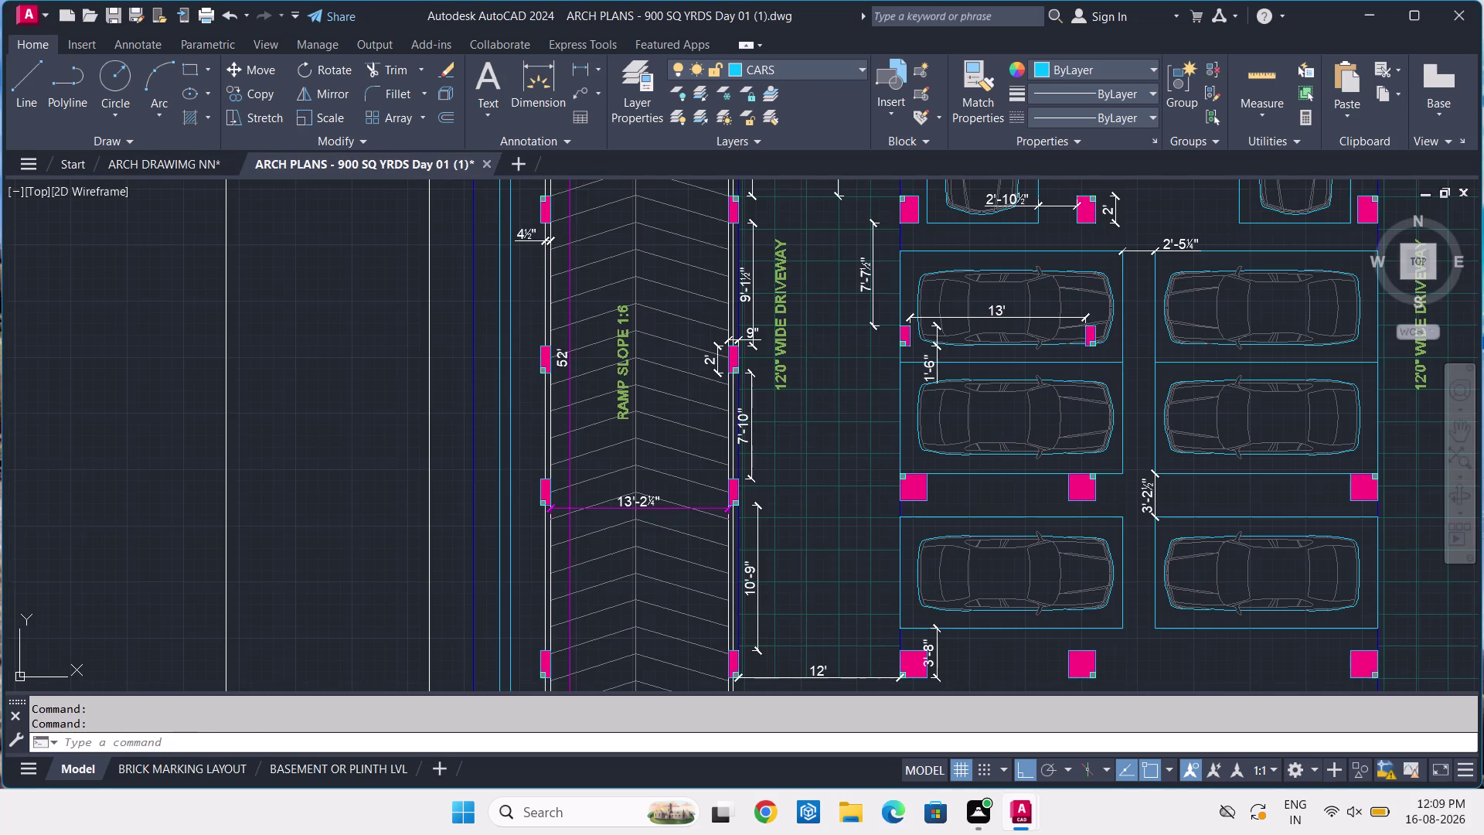
middle_drag(765, 528, 732, 384)
scroll(up, 3)
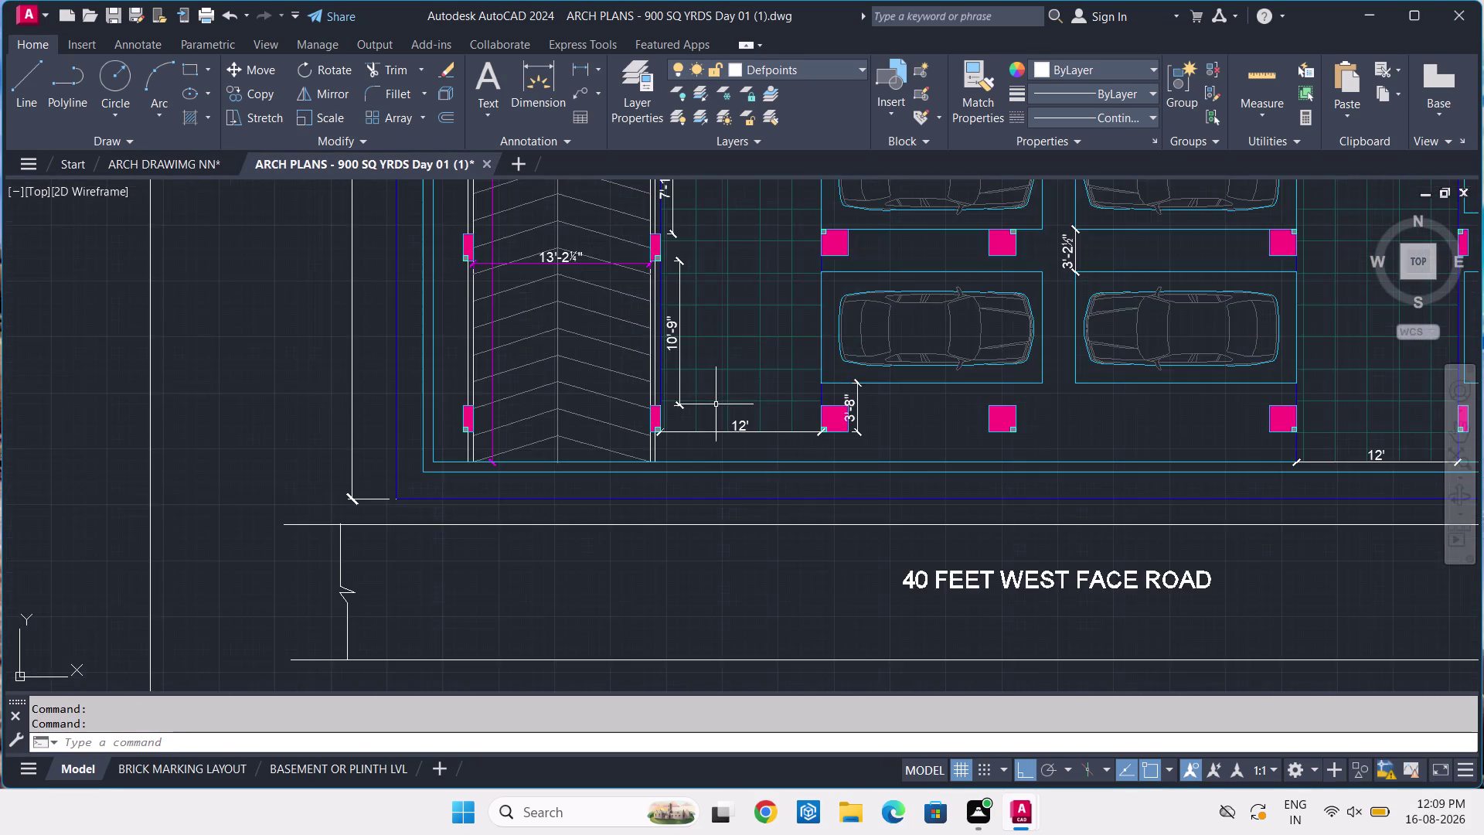
scroll(up, 3)
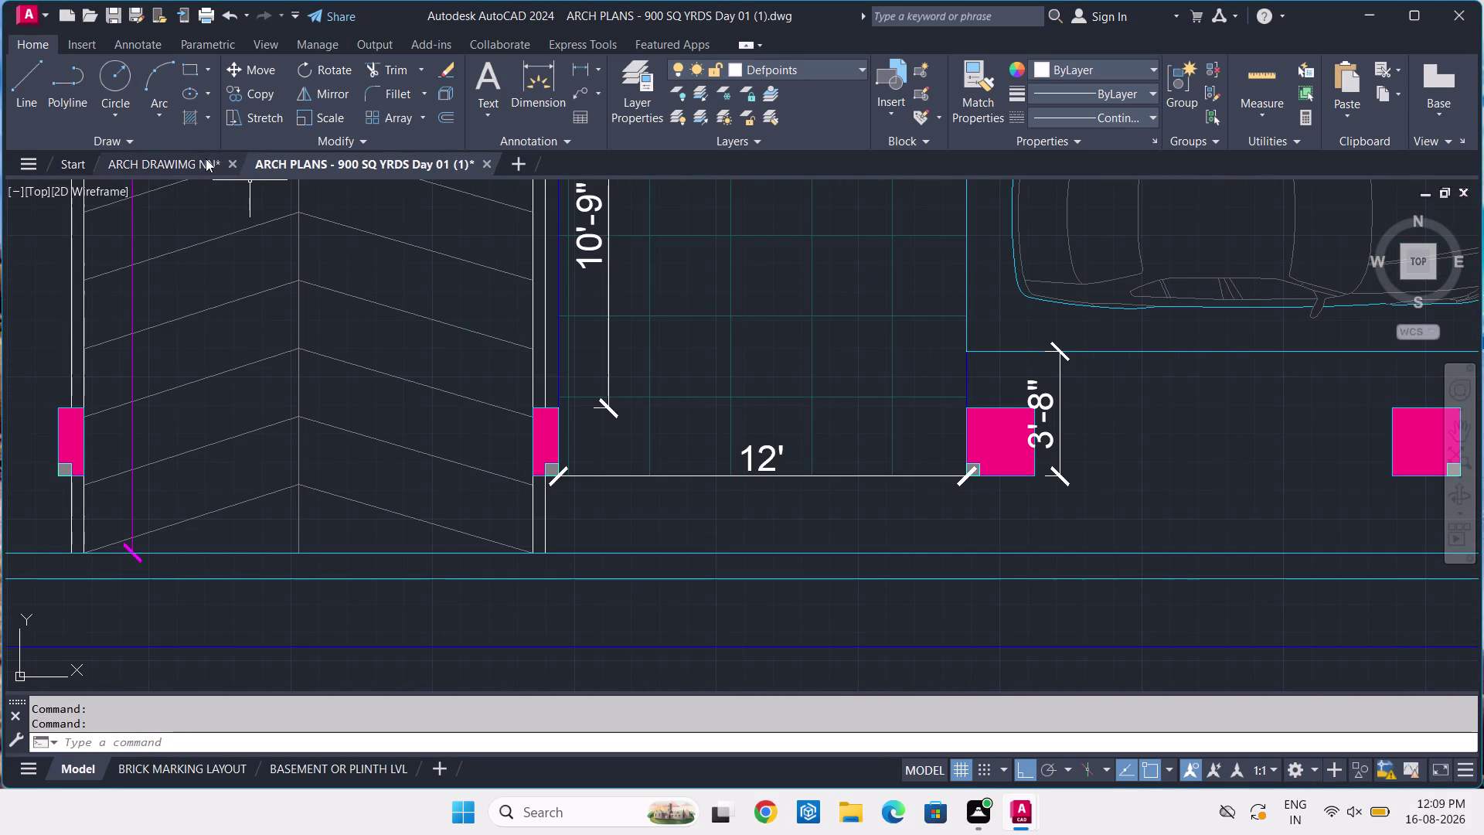
click(206, 159)
scroll(up, 3)
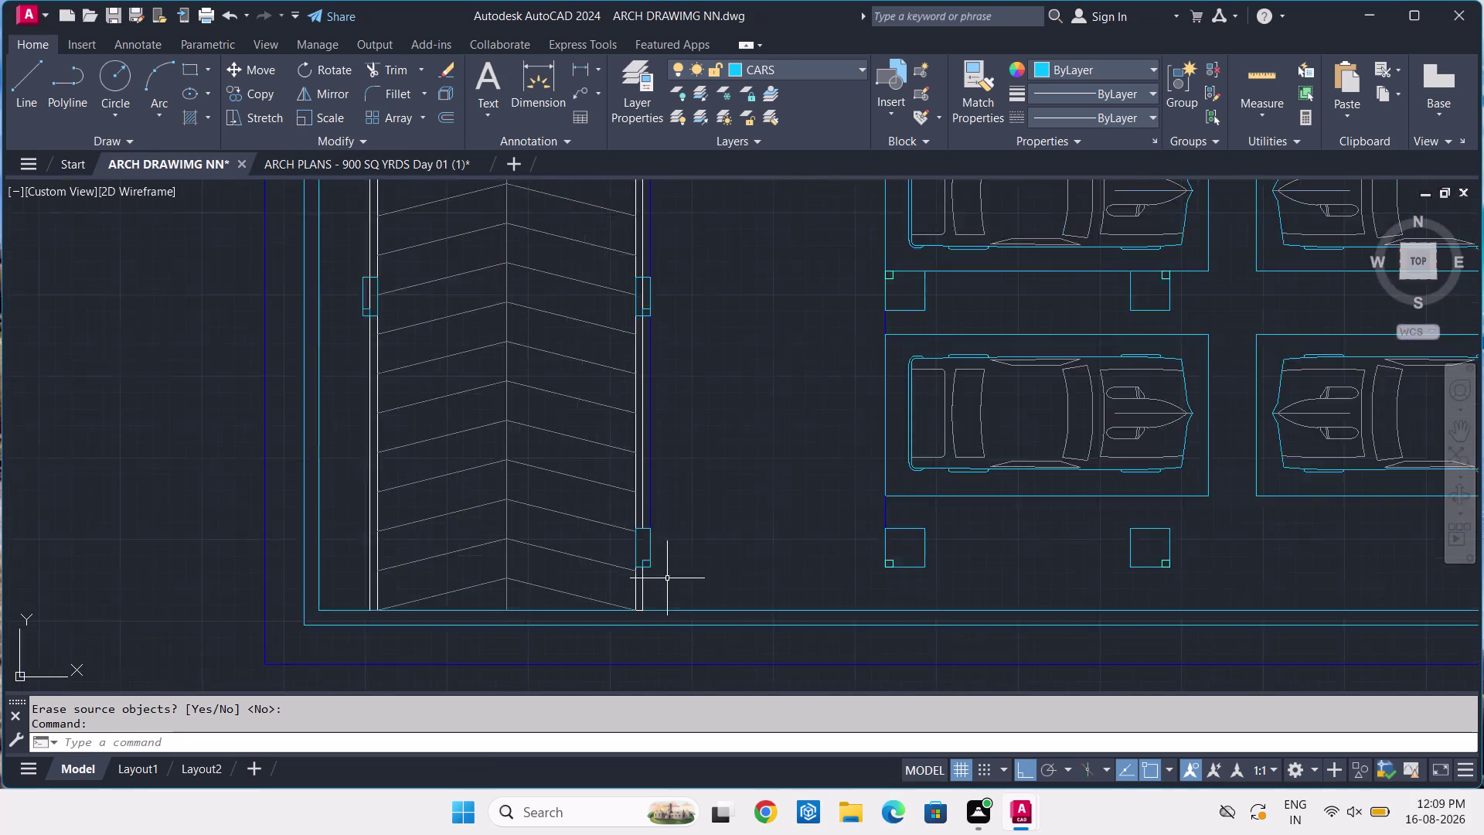
Start mirroring the lower-right ramp column about the centreline, then cancel the attempt.
scroll(up, 3)
scroll(up, 3)
click(544, 535)
click(508, 598)
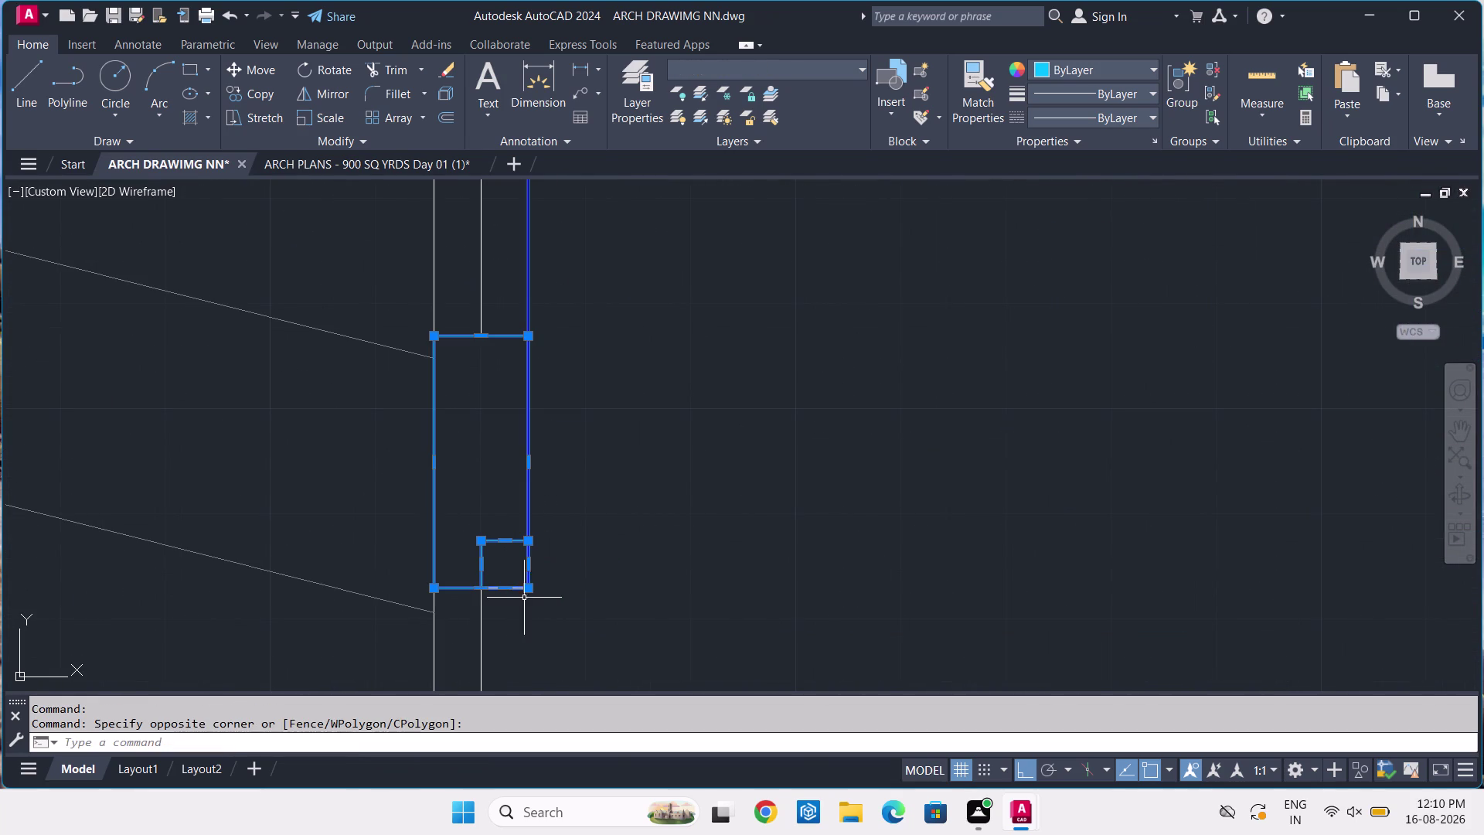
text(MI)
key(space)
scroll(down, 3)
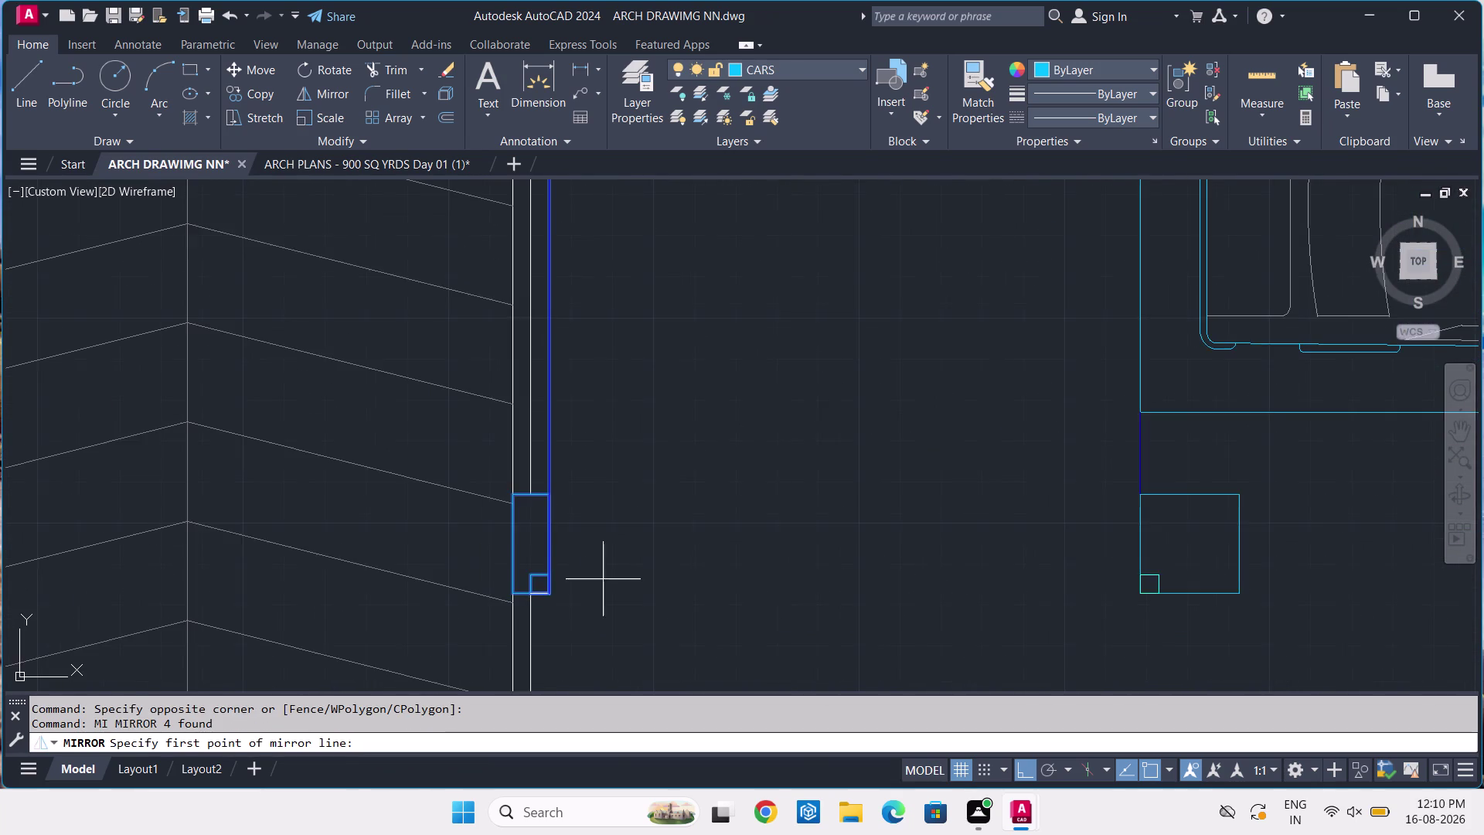
scroll(down, 3)
click(439, 438)
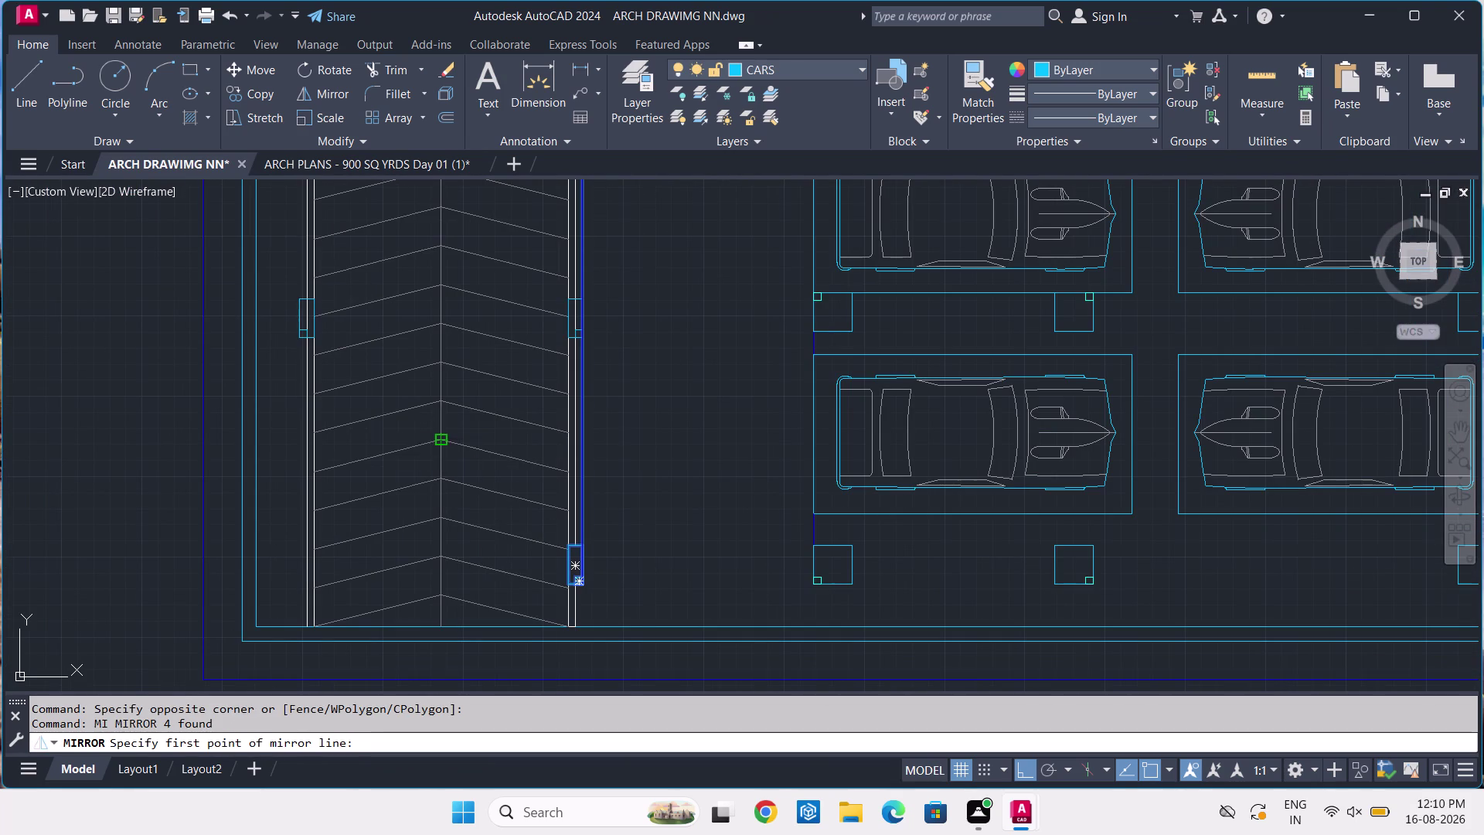
click(436, 592)
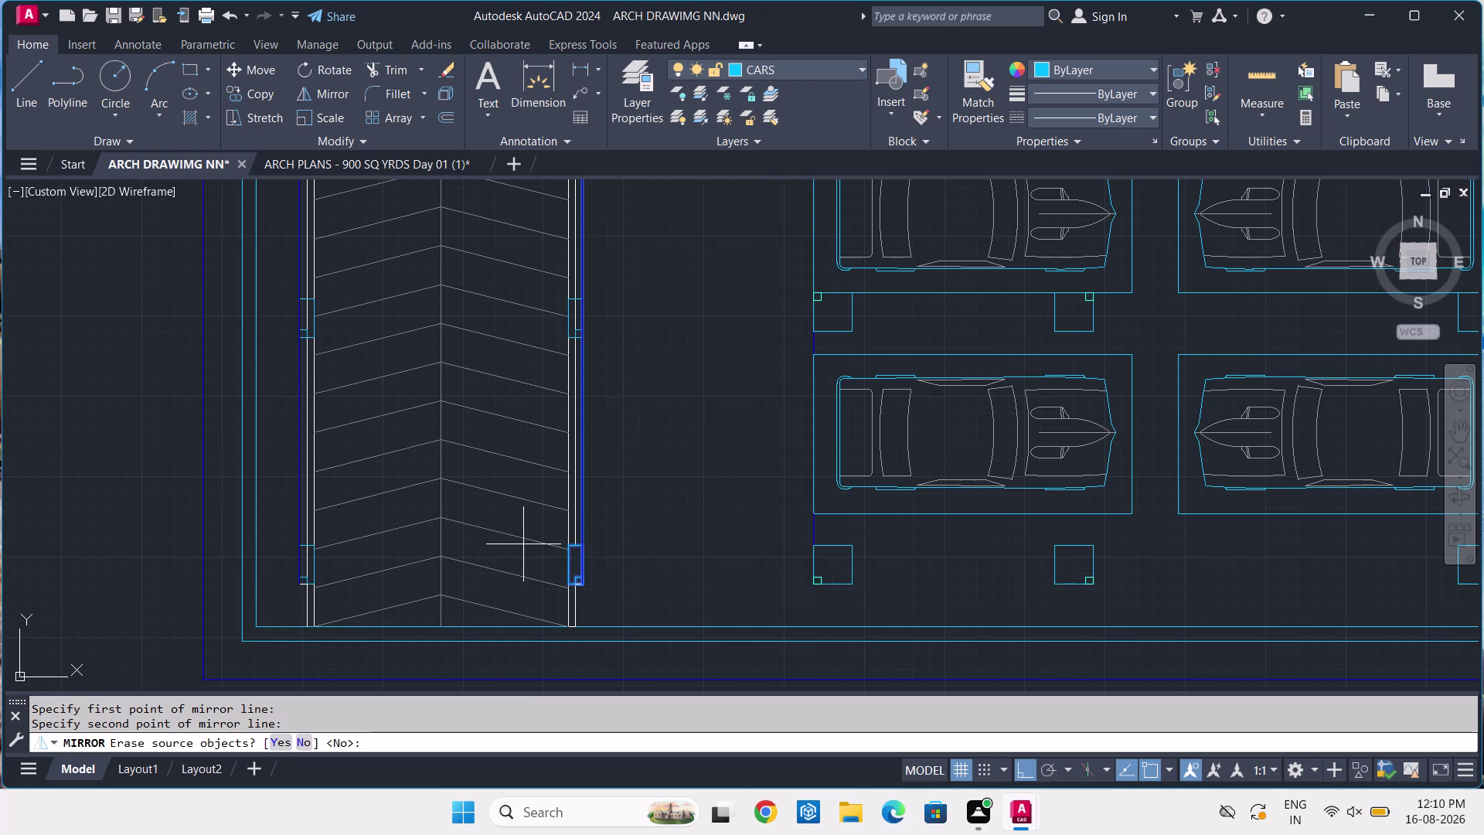
key(Escape)
Reframe the view around the column and retry selecting it, abandoning the selection.
scroll(up, 3)
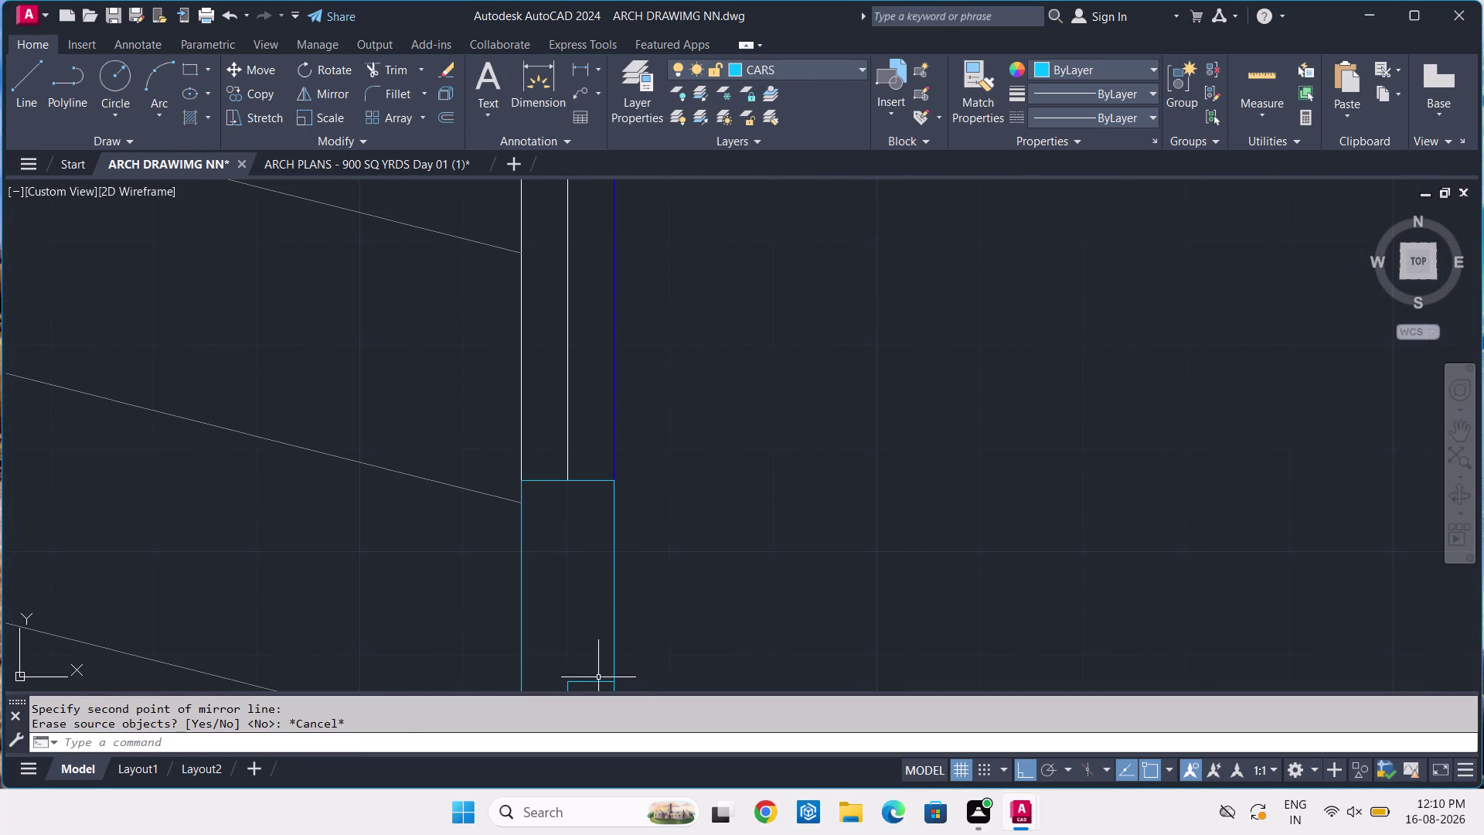
click(598, 677)
click(568, 695)
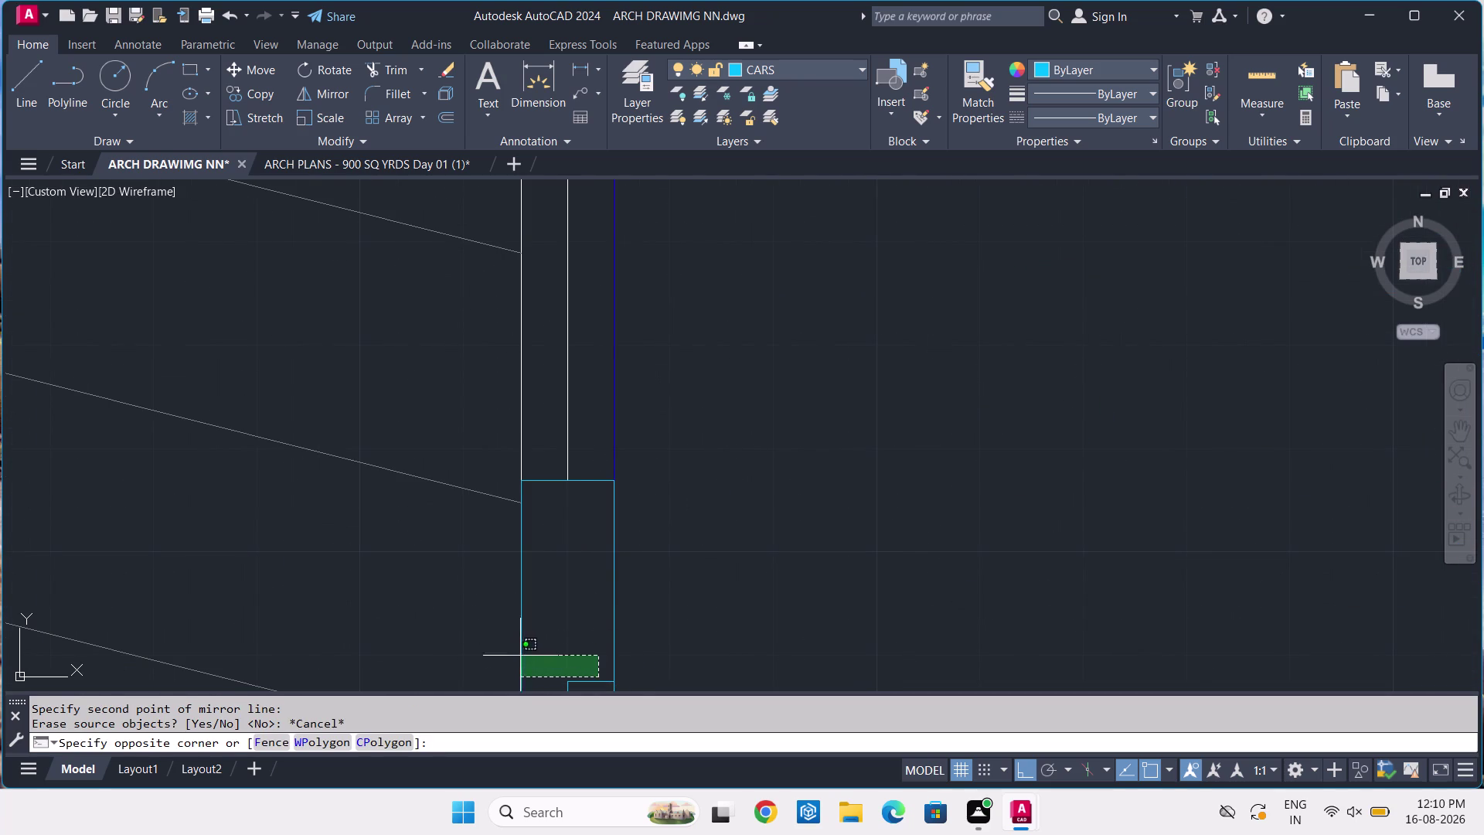
click(563, 700)
middle_drag(570, 665, 556, 513)
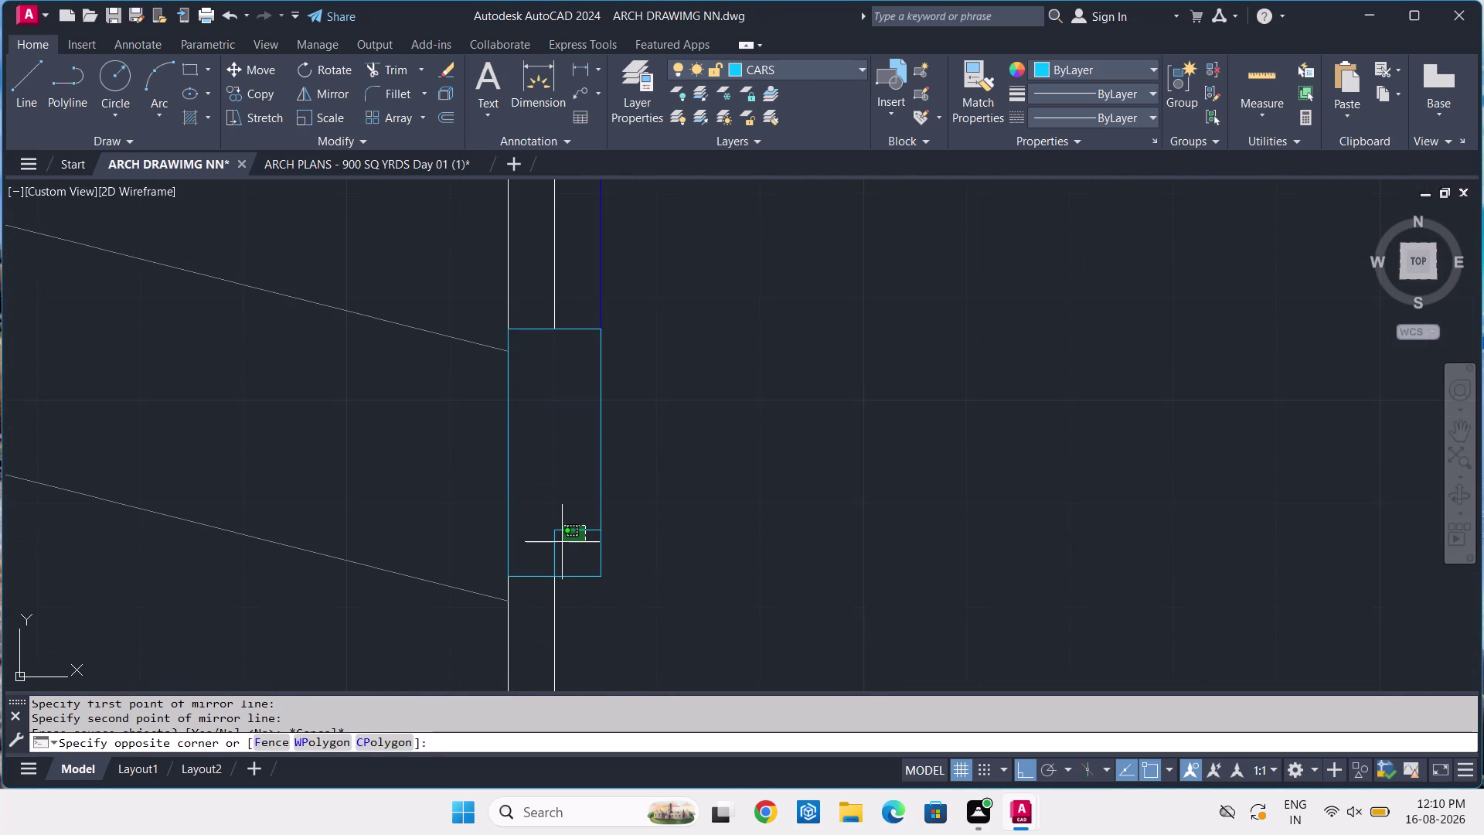
click(554, 546)
key(Escape)
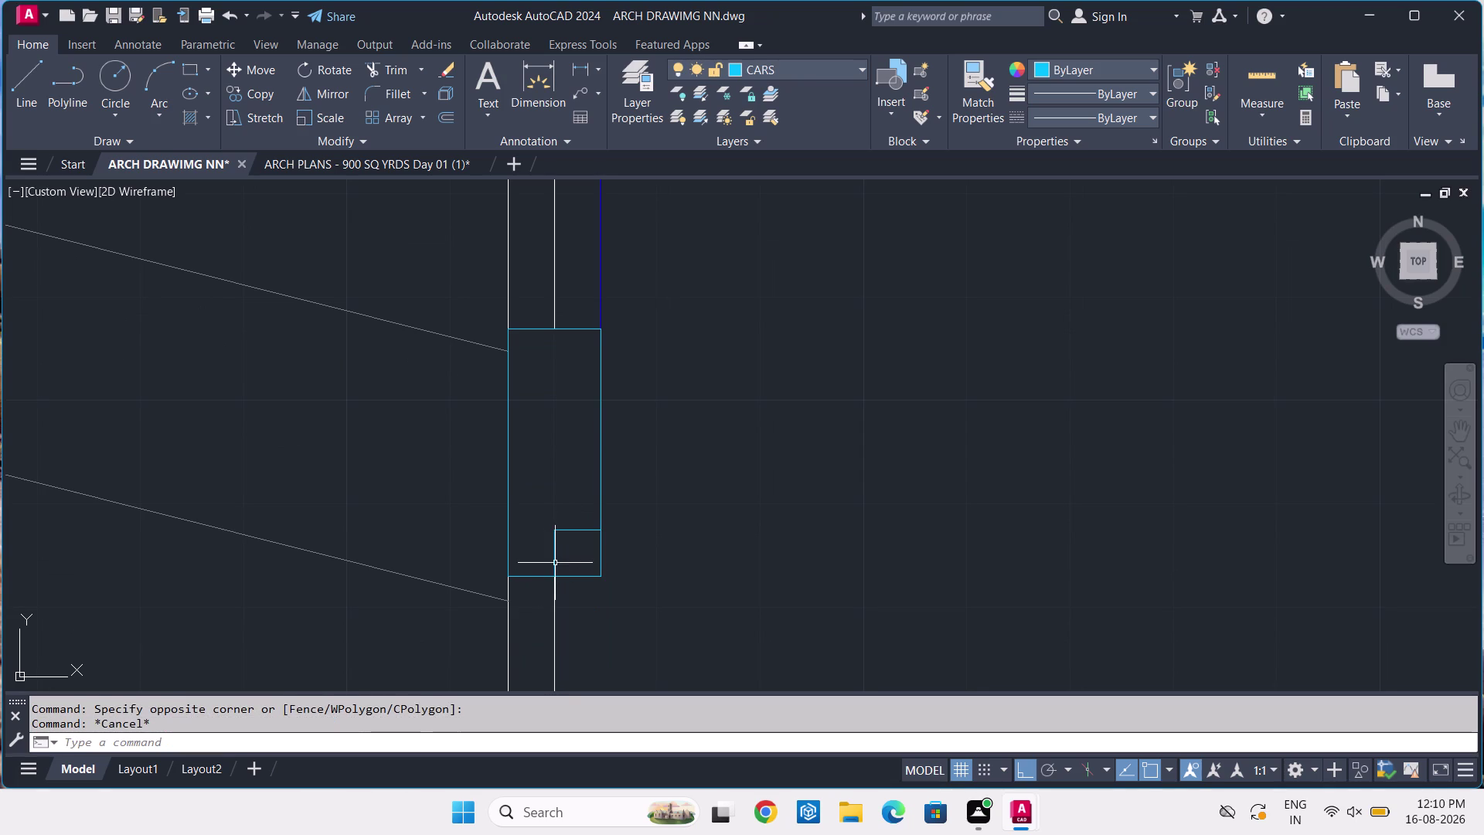
Mirror the column's two rectangles across the ramp centreline onto the left side, keeping the original.
click(556, 560)
click(539, 578)
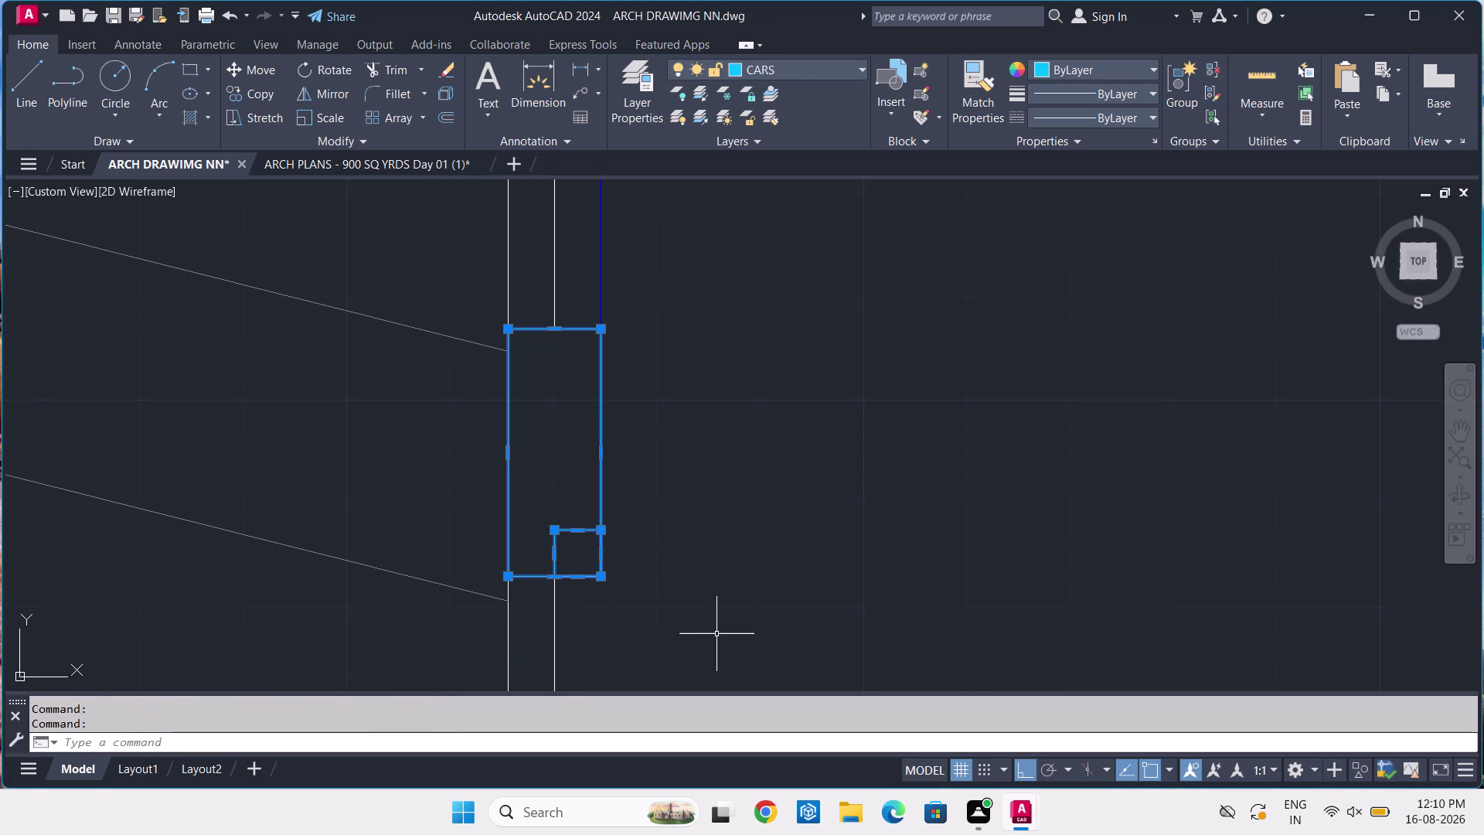
text(MI)
key(space)
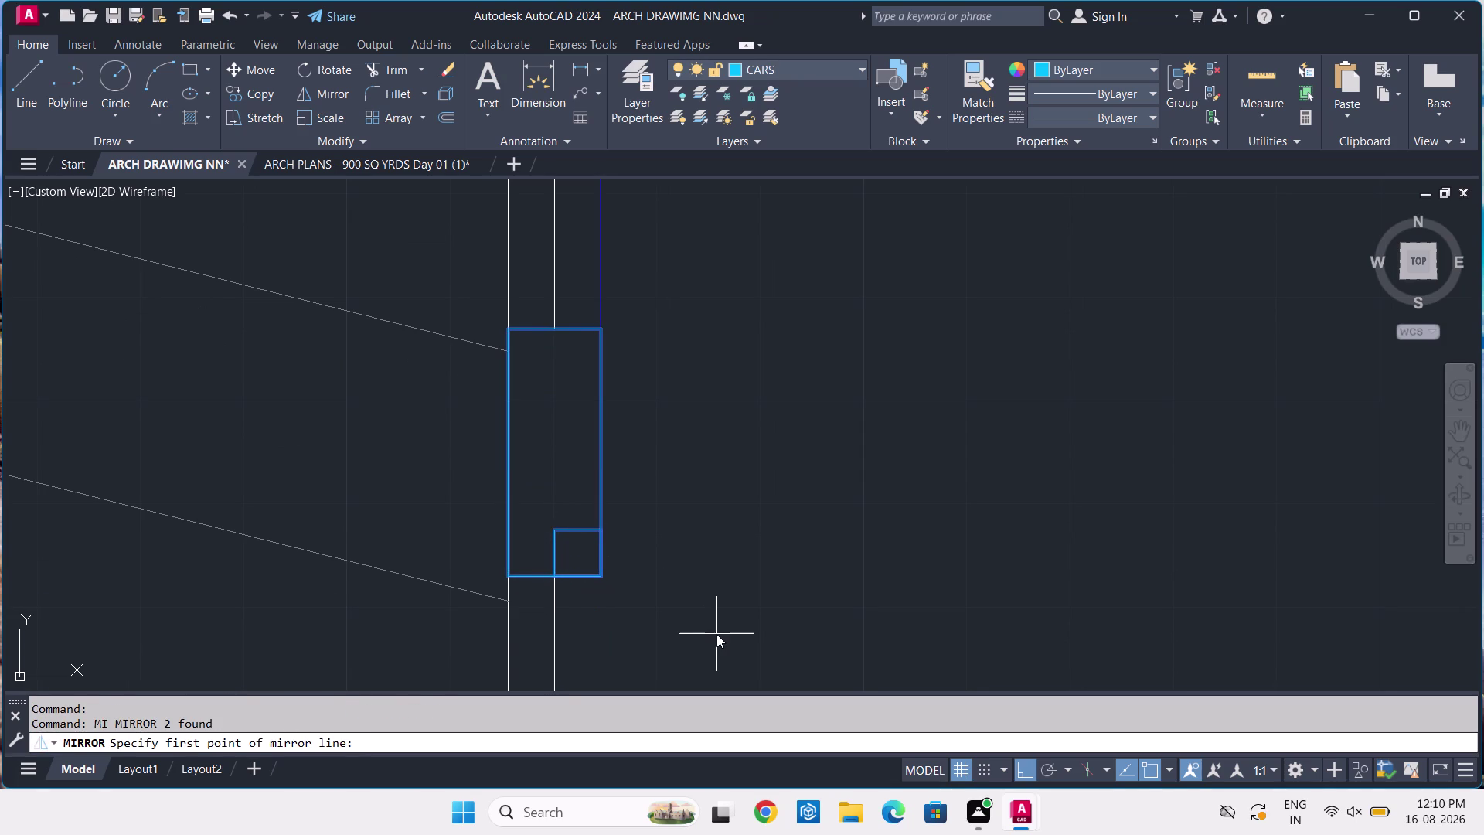
scroll(down, 3)
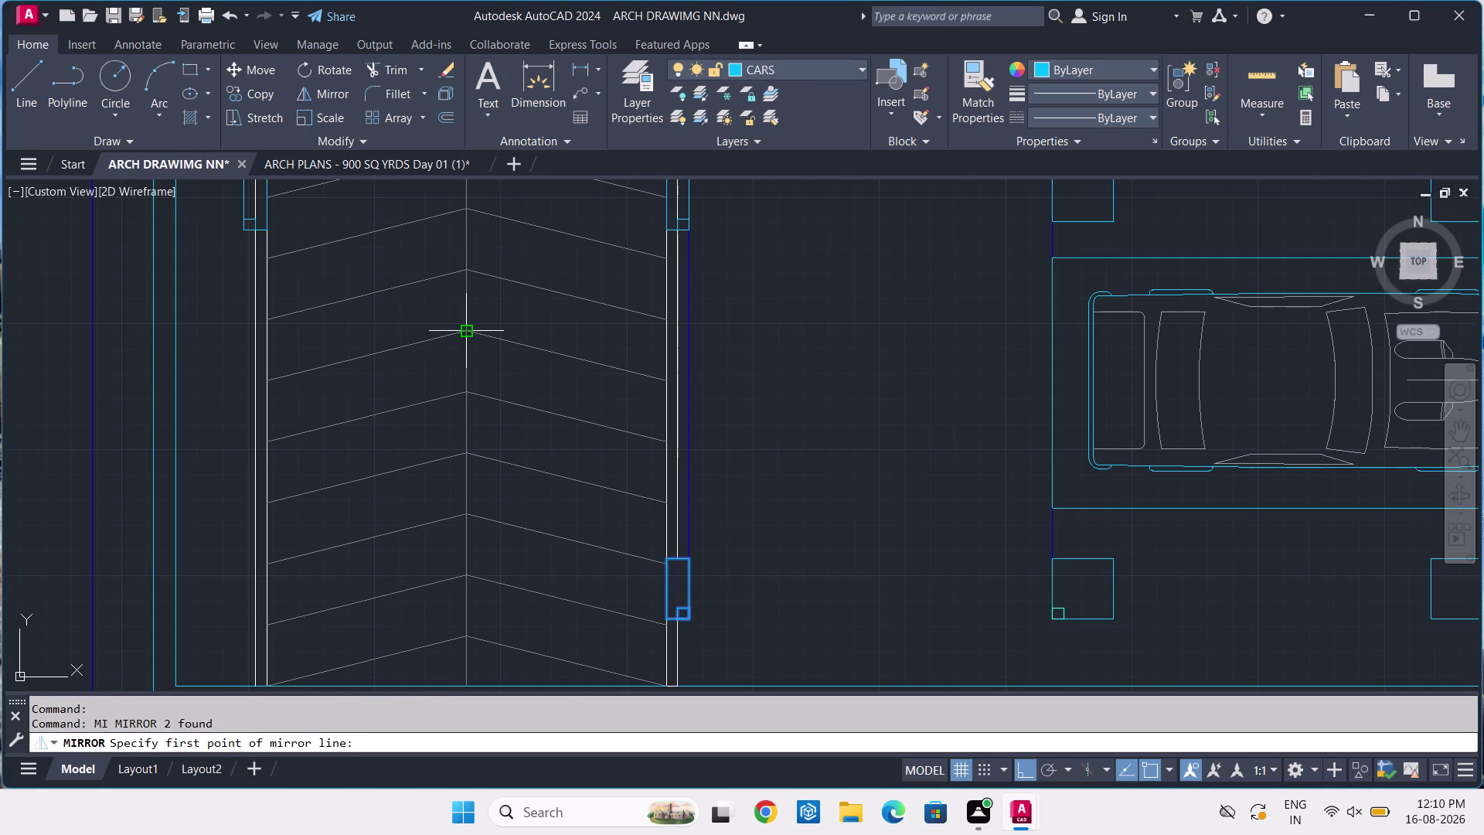
click(461, 332)
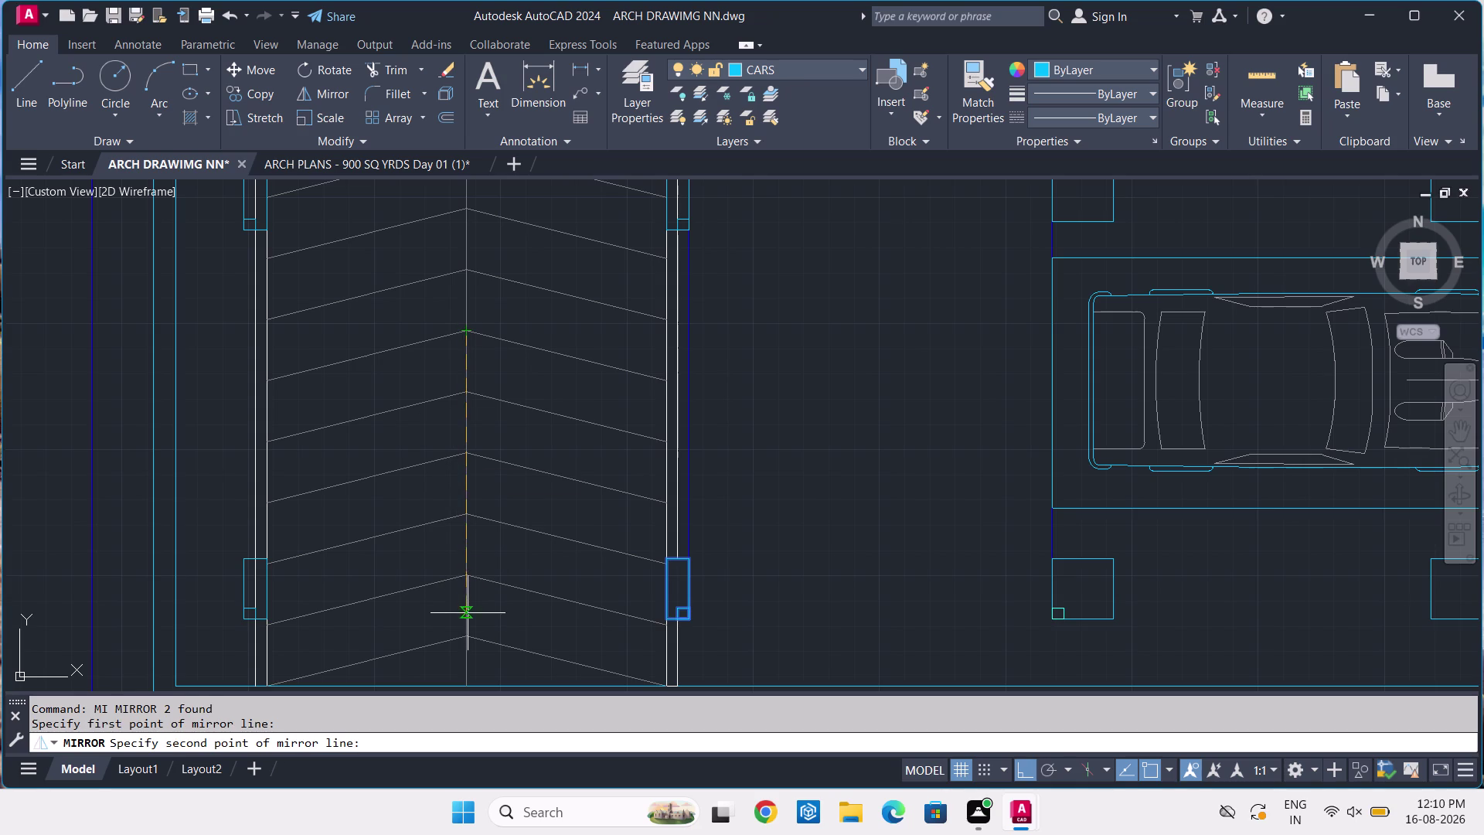
click(469, 641)
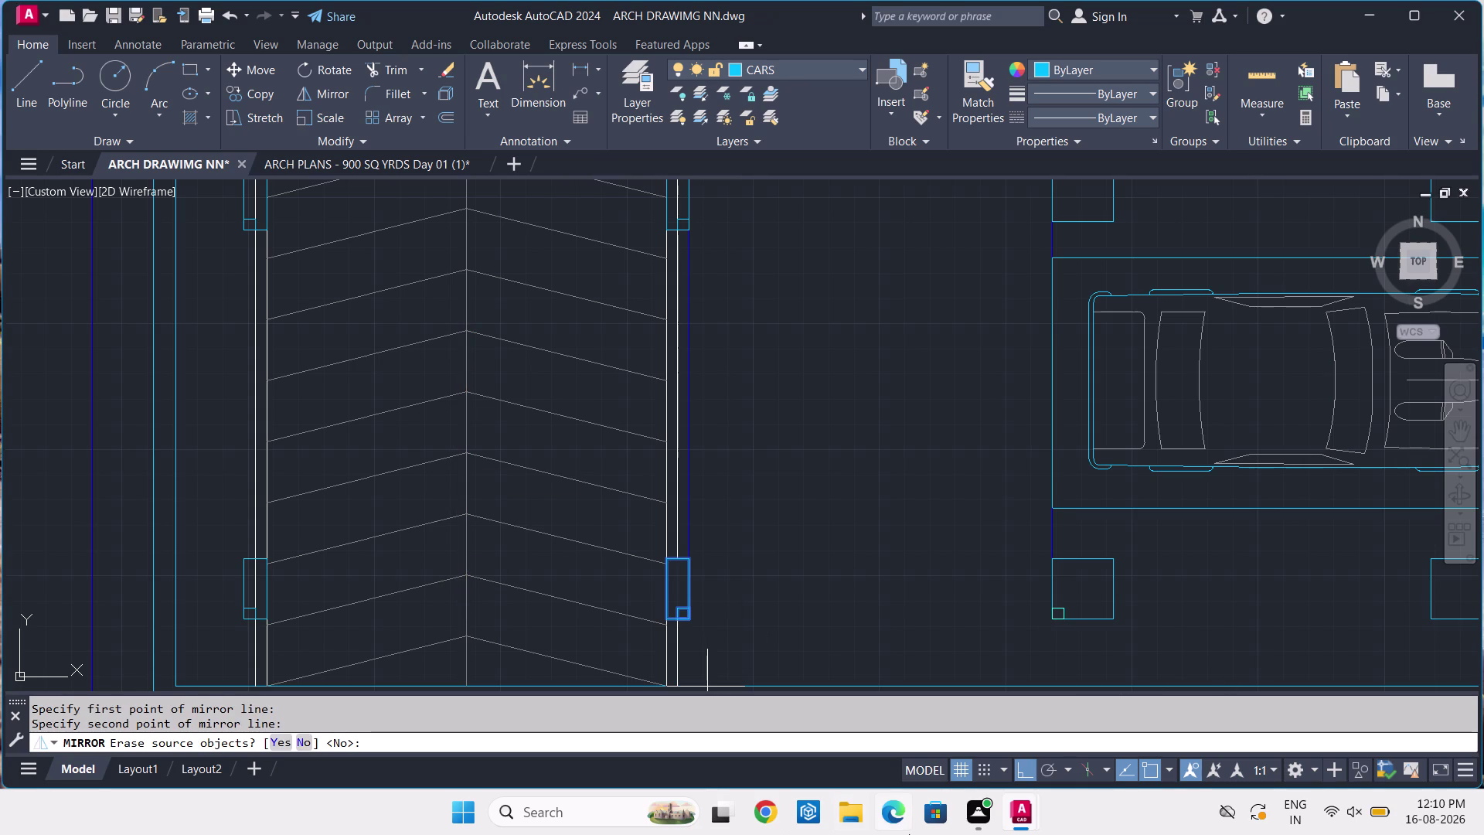
key(Return)
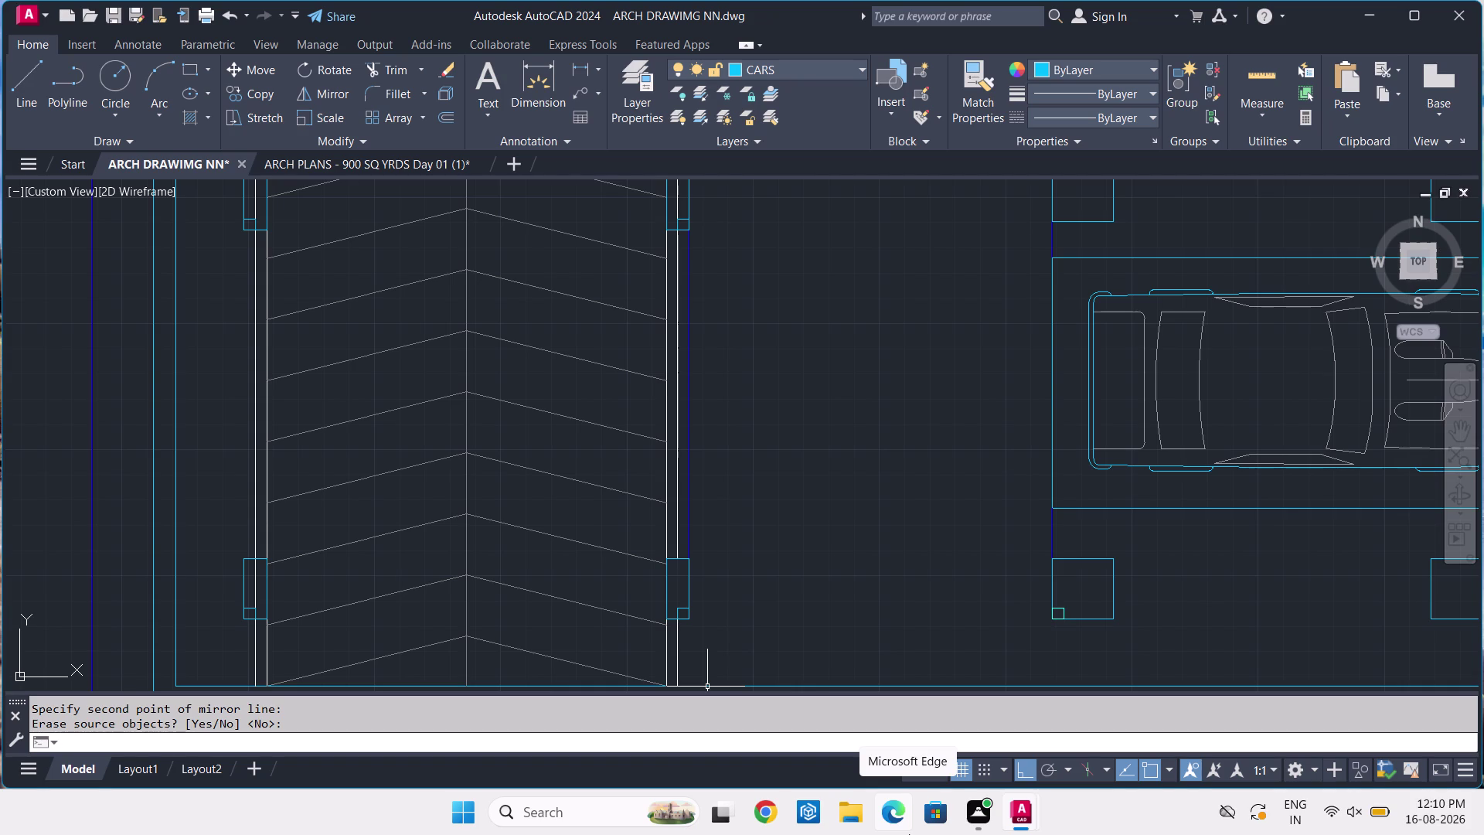
Trim the ramp wall lines back to the lower column using TR fences.
text(TR)
key(space)
middle_drag(434, 563, 610, 441)
scroll(up, 3)
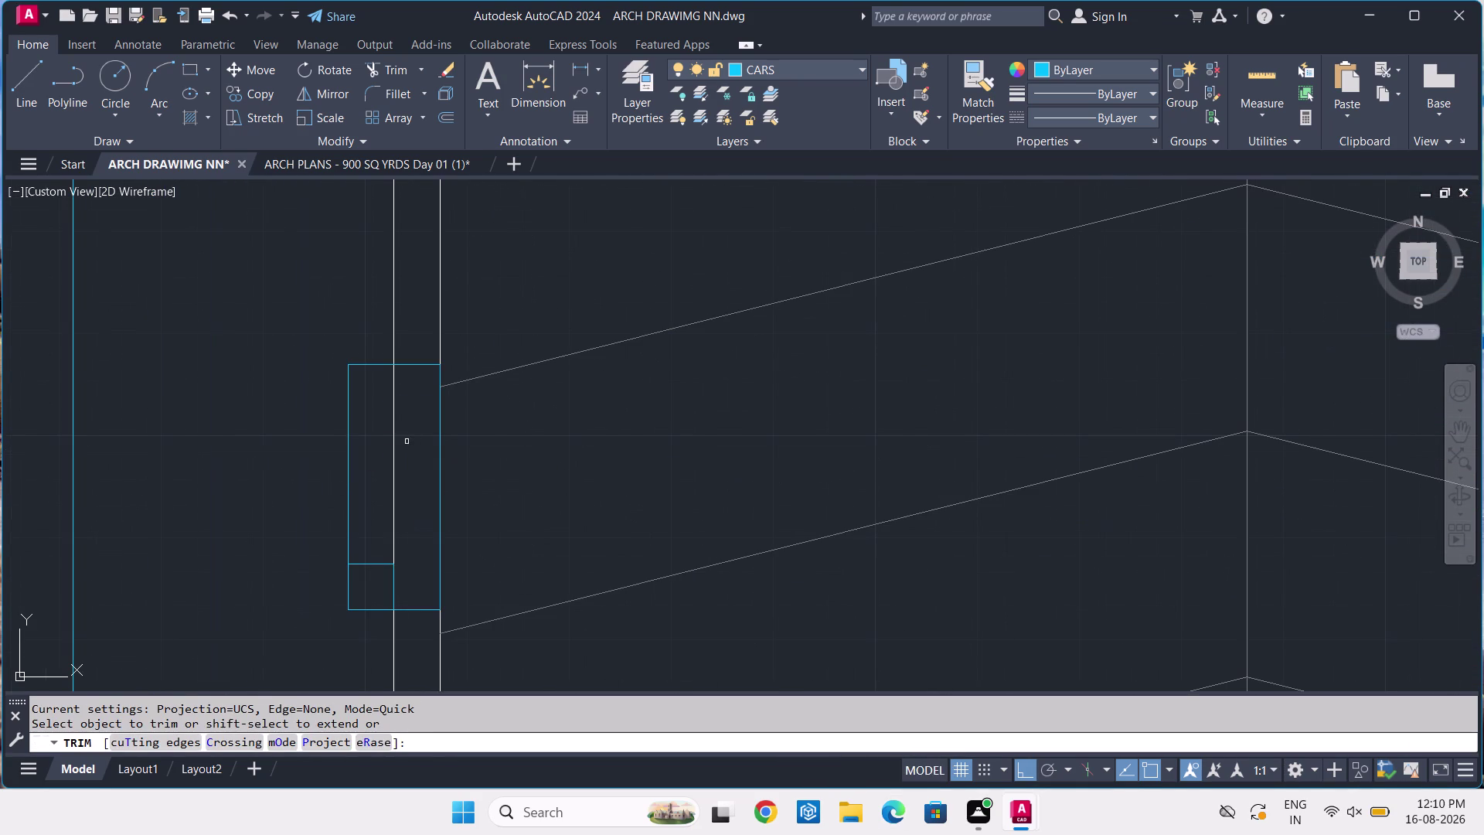
click(407, 441)
click(379, 489)
scroll(down, 3)
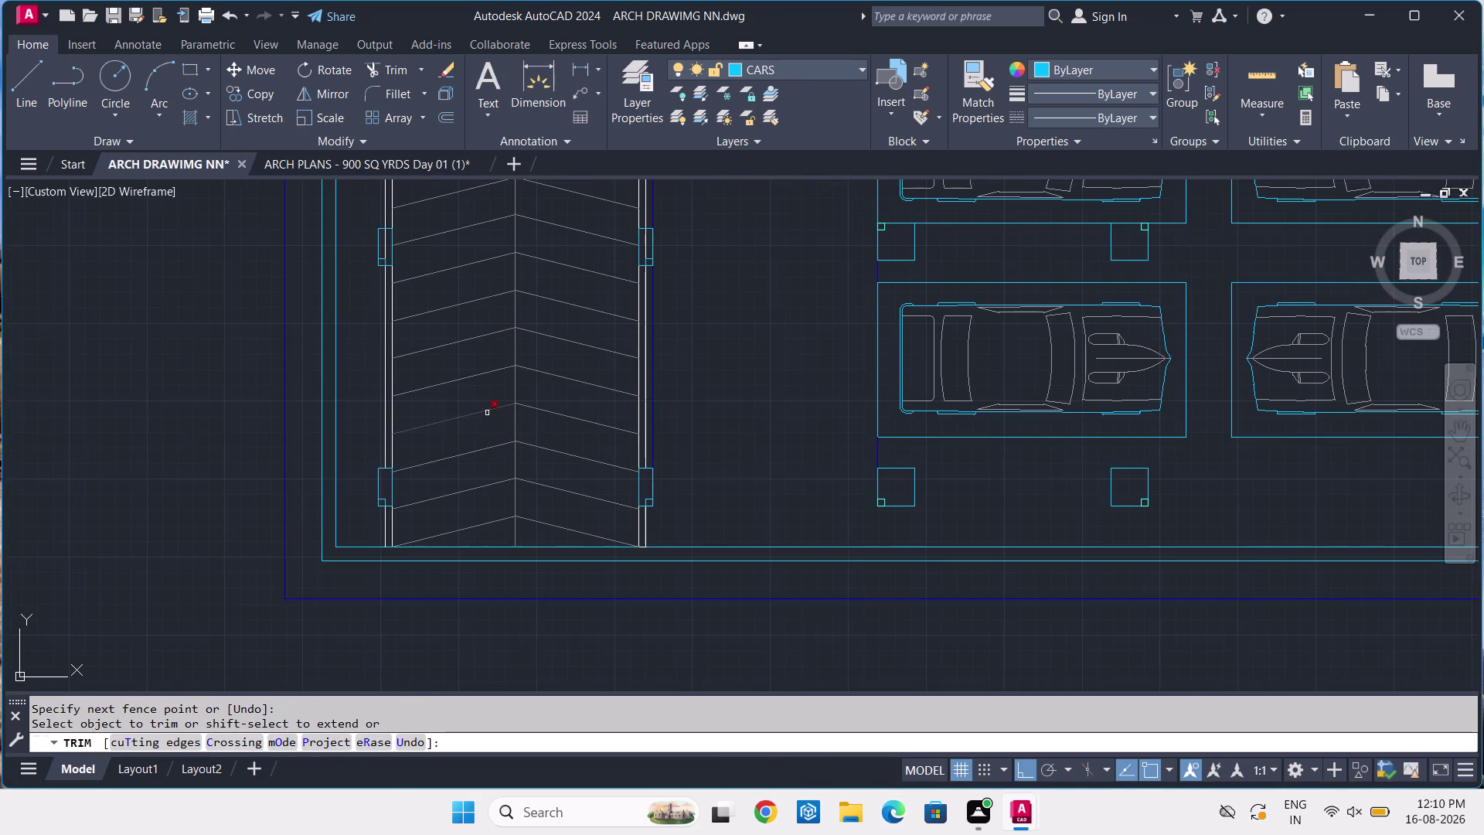
middle_drag(490, 413, 513, 643)
scroll(up, 3)
scroll(up, 3)
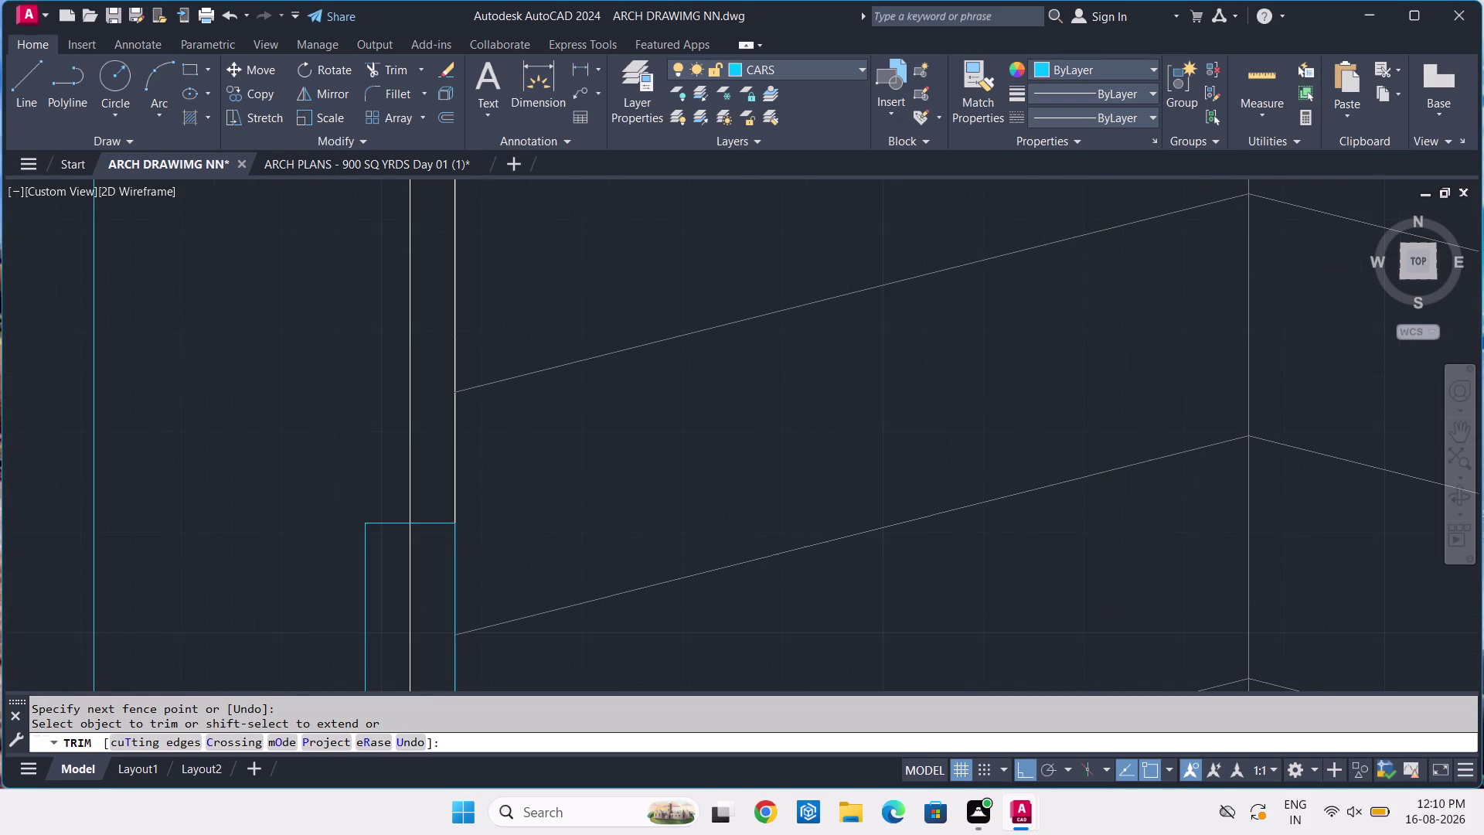
click(431, 541)
click(382, 578)
Trim away the lines running inside the lower ramp columns.
scroll(down, 3)
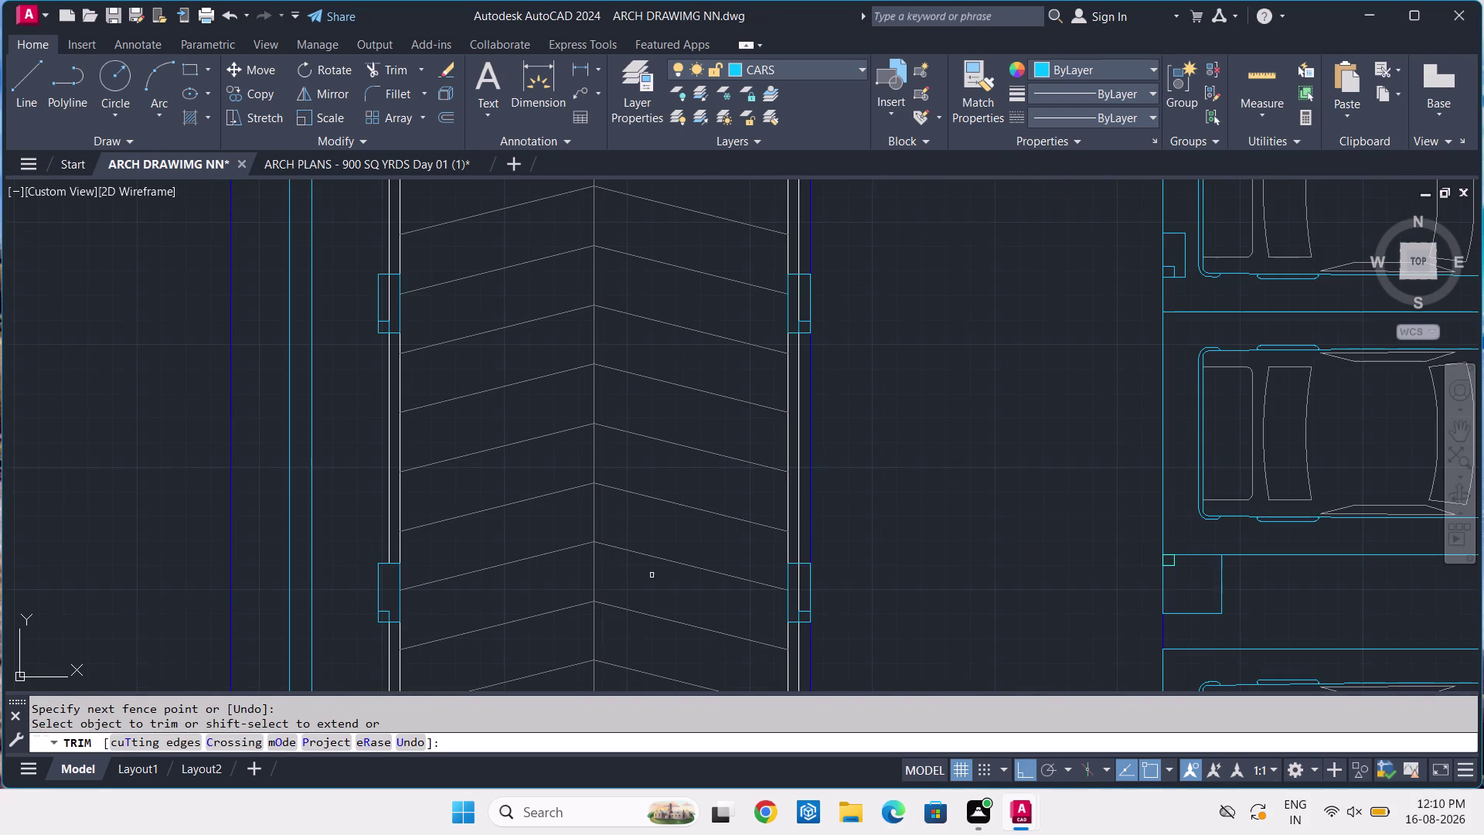
scroll(up, 3)
click(636, 573)
click(621, 587)
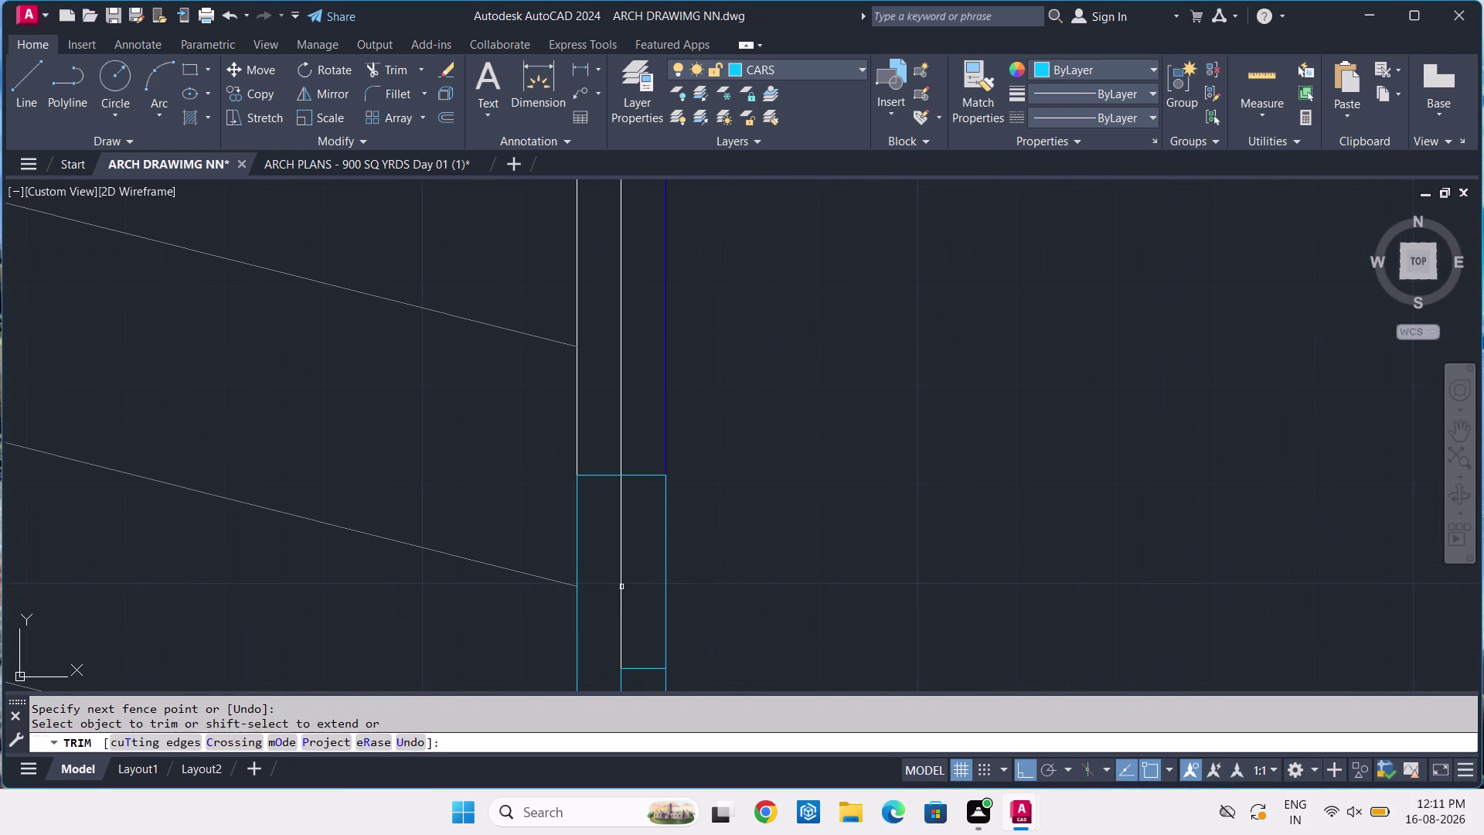
click(642, 540)
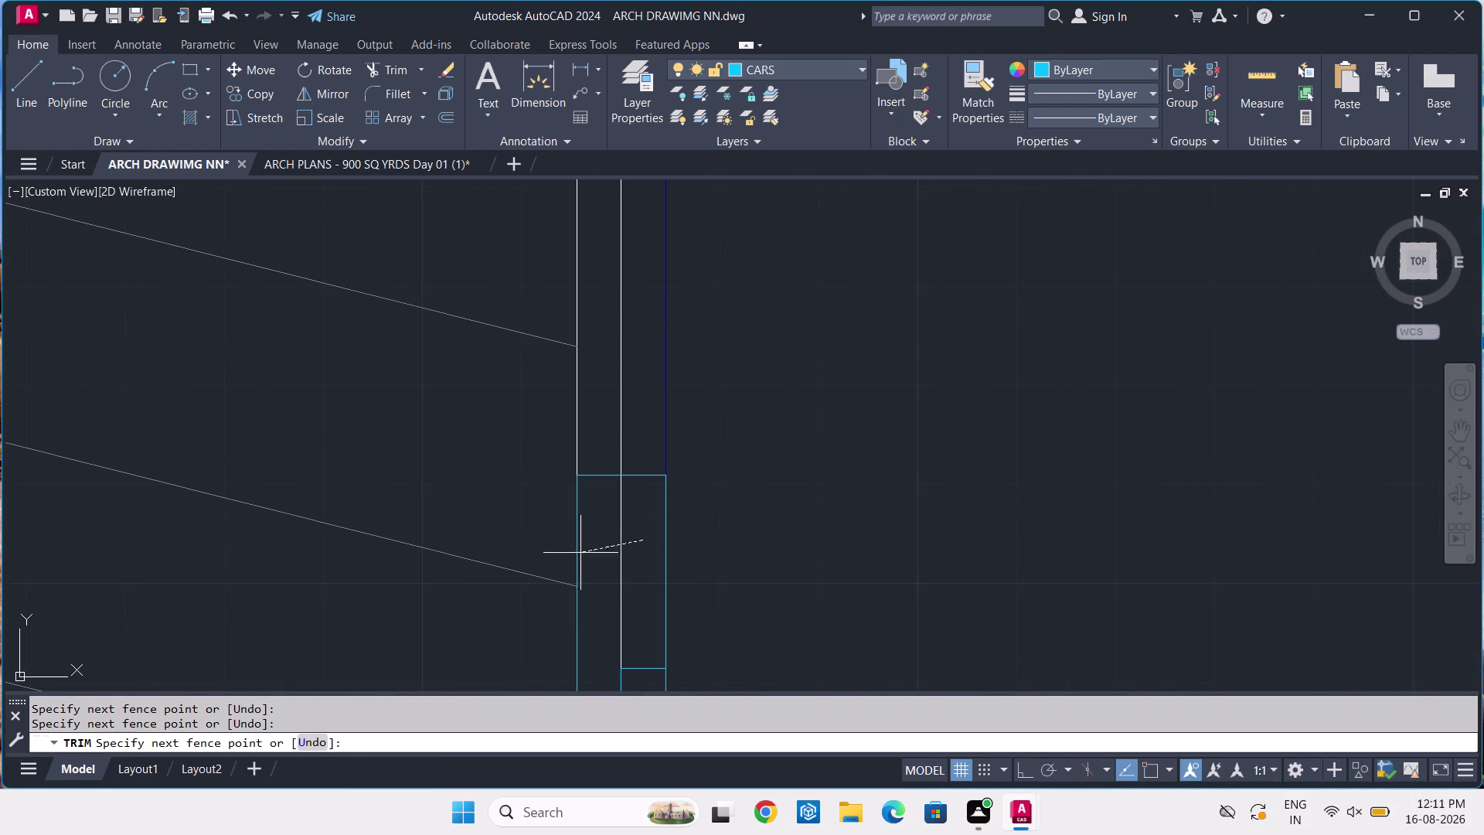
click(595, 572)
scroll(down, 3)
middle_drag(731, 459, 756, 629)
scroll(down, 3)
scroll(up, 3)
click(636, 527)
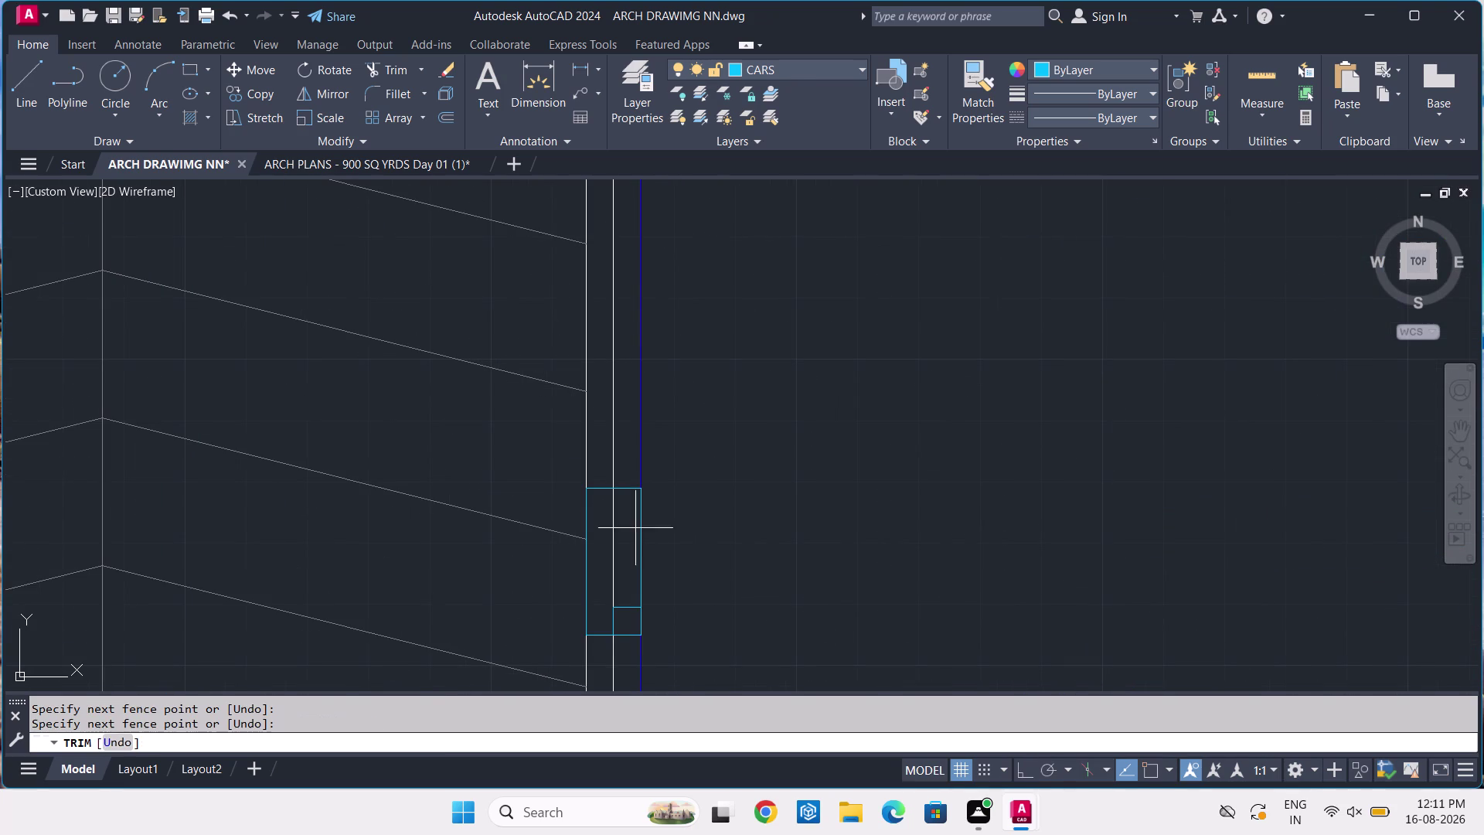
click(596, 548)
Trim the line beside the column and end trimming with the whole cellar plan in view.
scroll(down, 3)
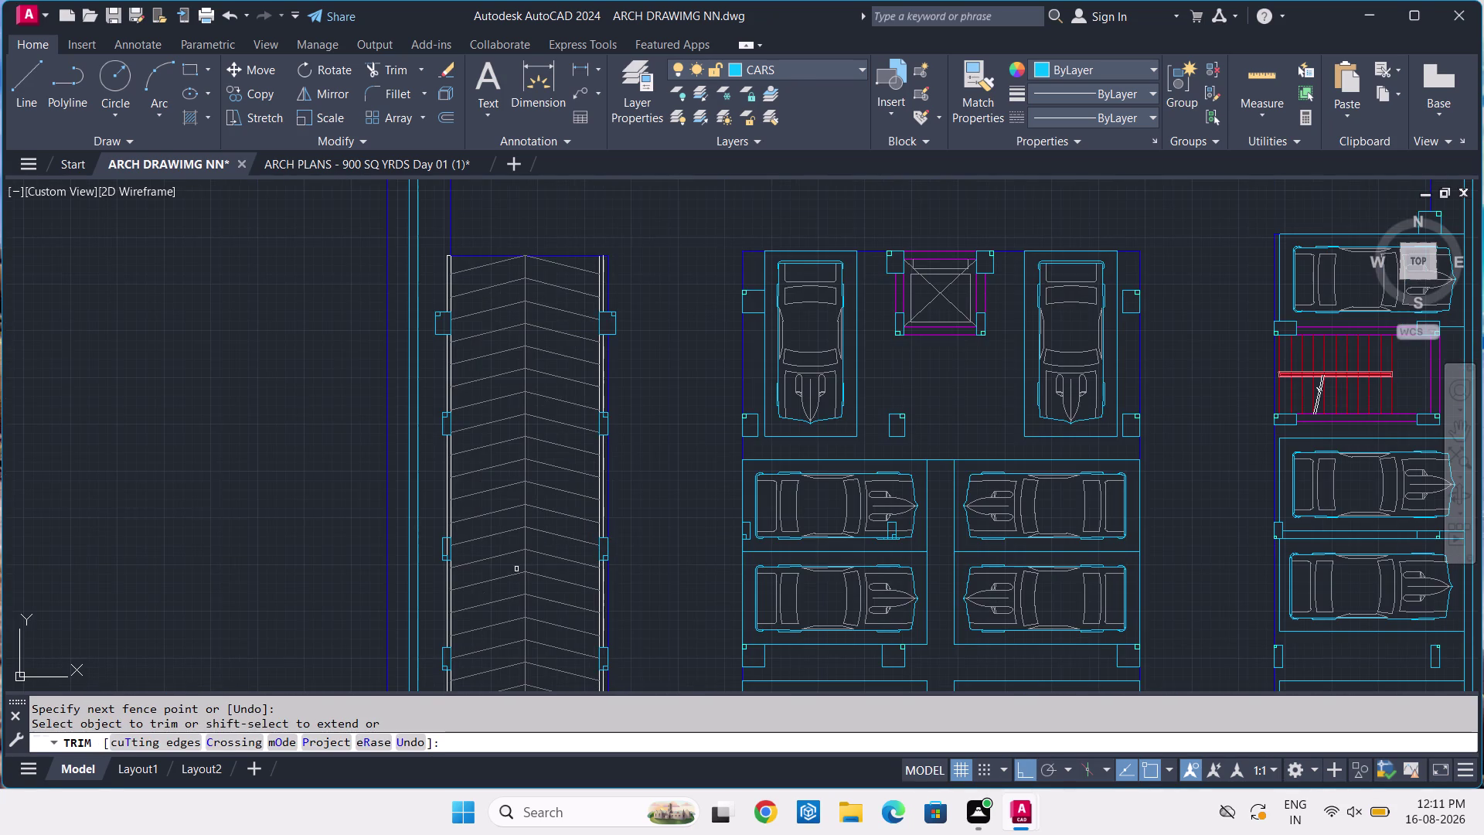
middle_drag(516, 569, 627, 516)
scroll(up, 3)
scroll(up, 3)
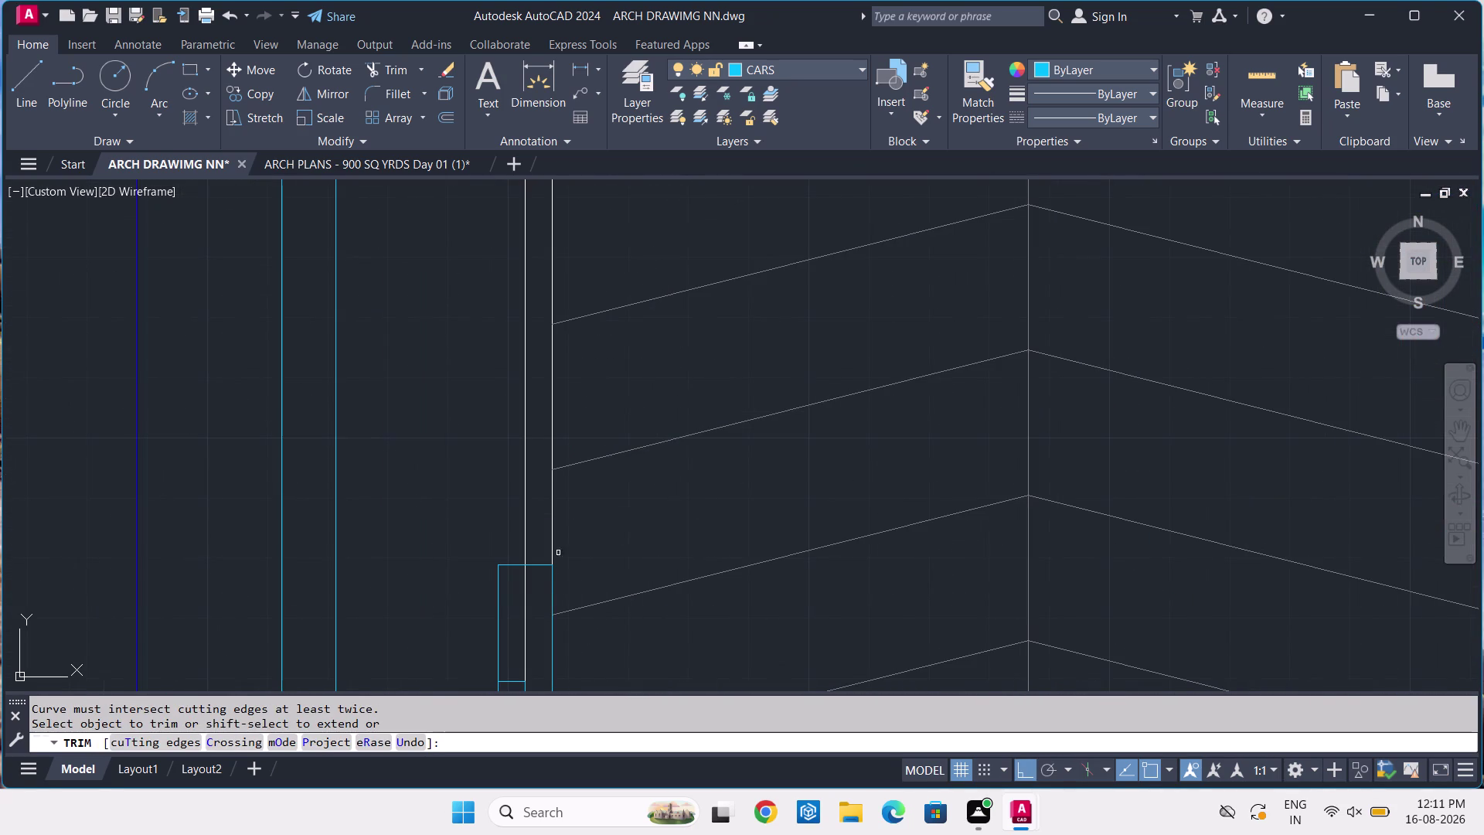
click(533, 609)
click(515, 633)
scroll(down, 3)
scroll(down, 3)
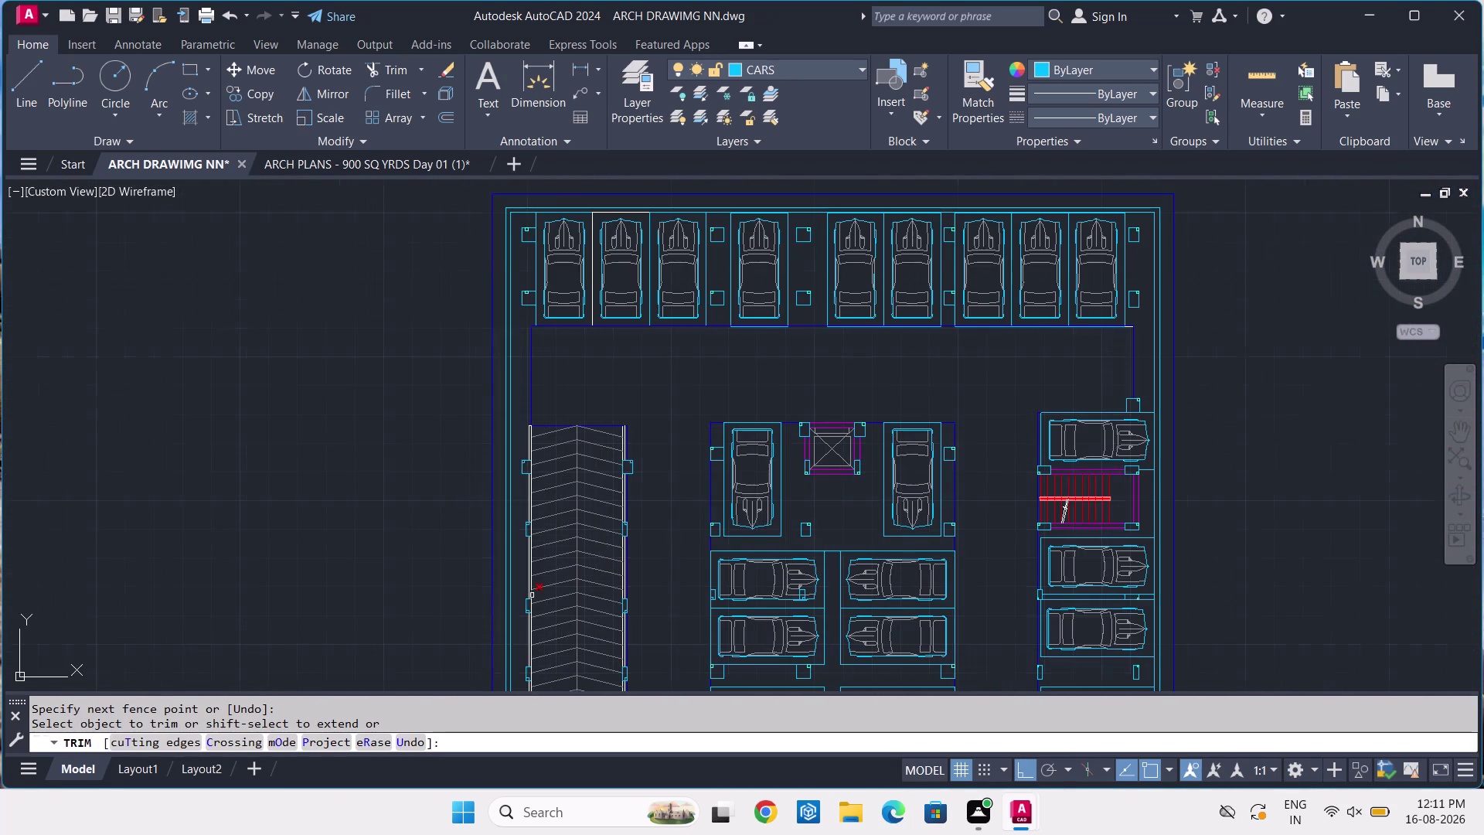
middle_drag(552, 624, 485, 429)
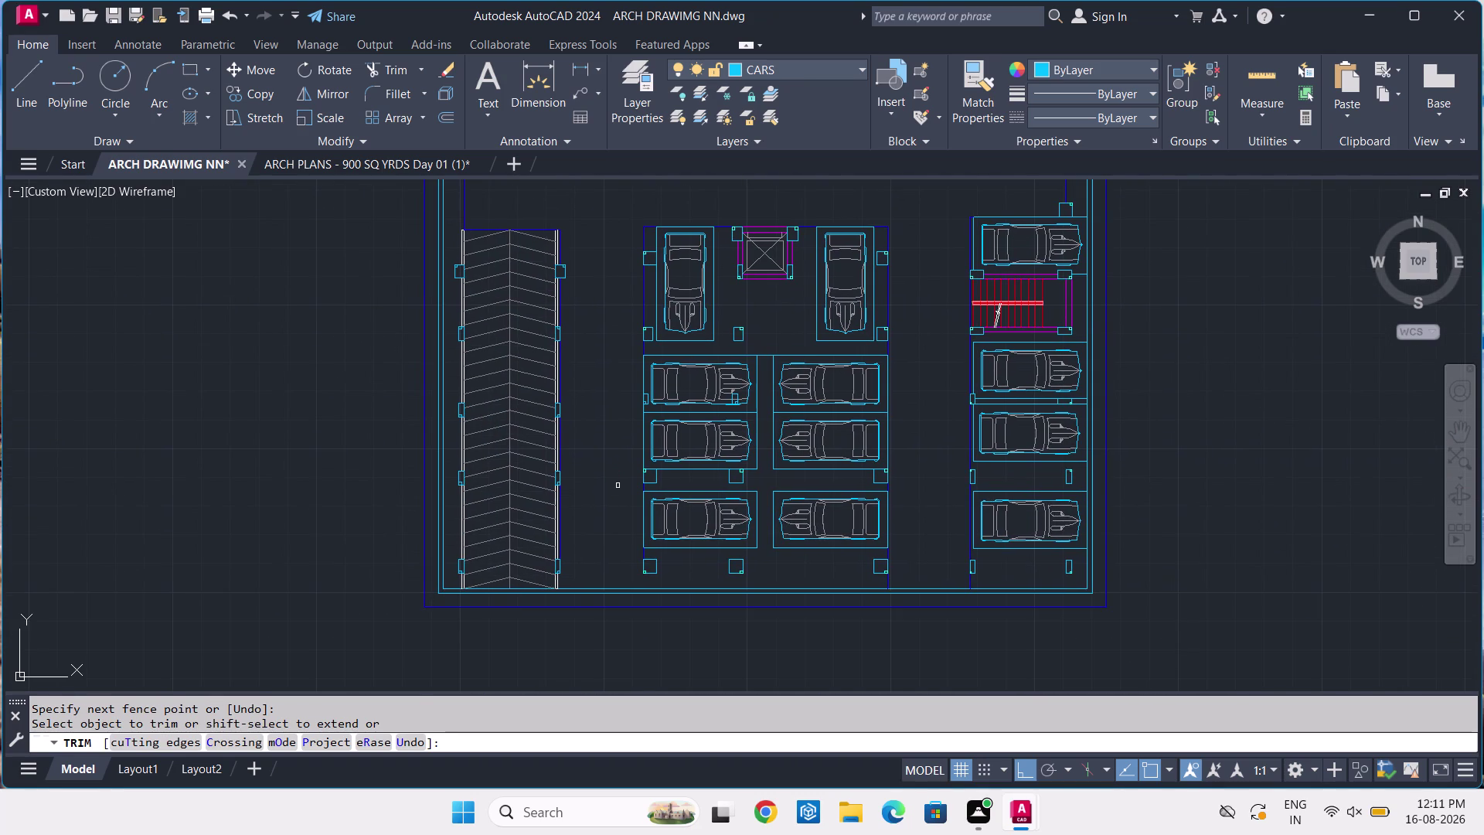
key(Return)
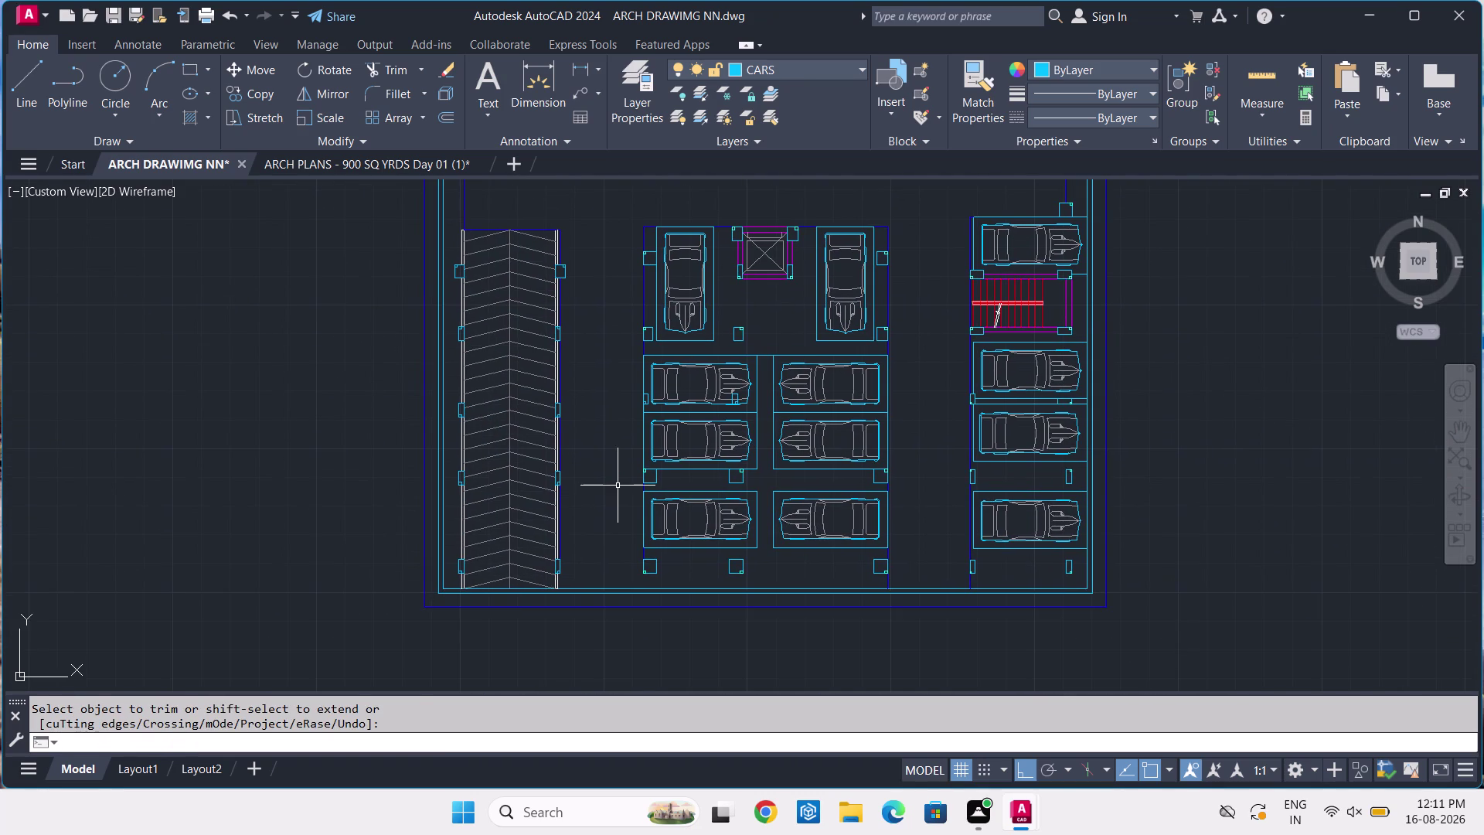
Read the 1'-6" ramp-side column size in ARCH PLANS, then switch back.
click(318, 171)
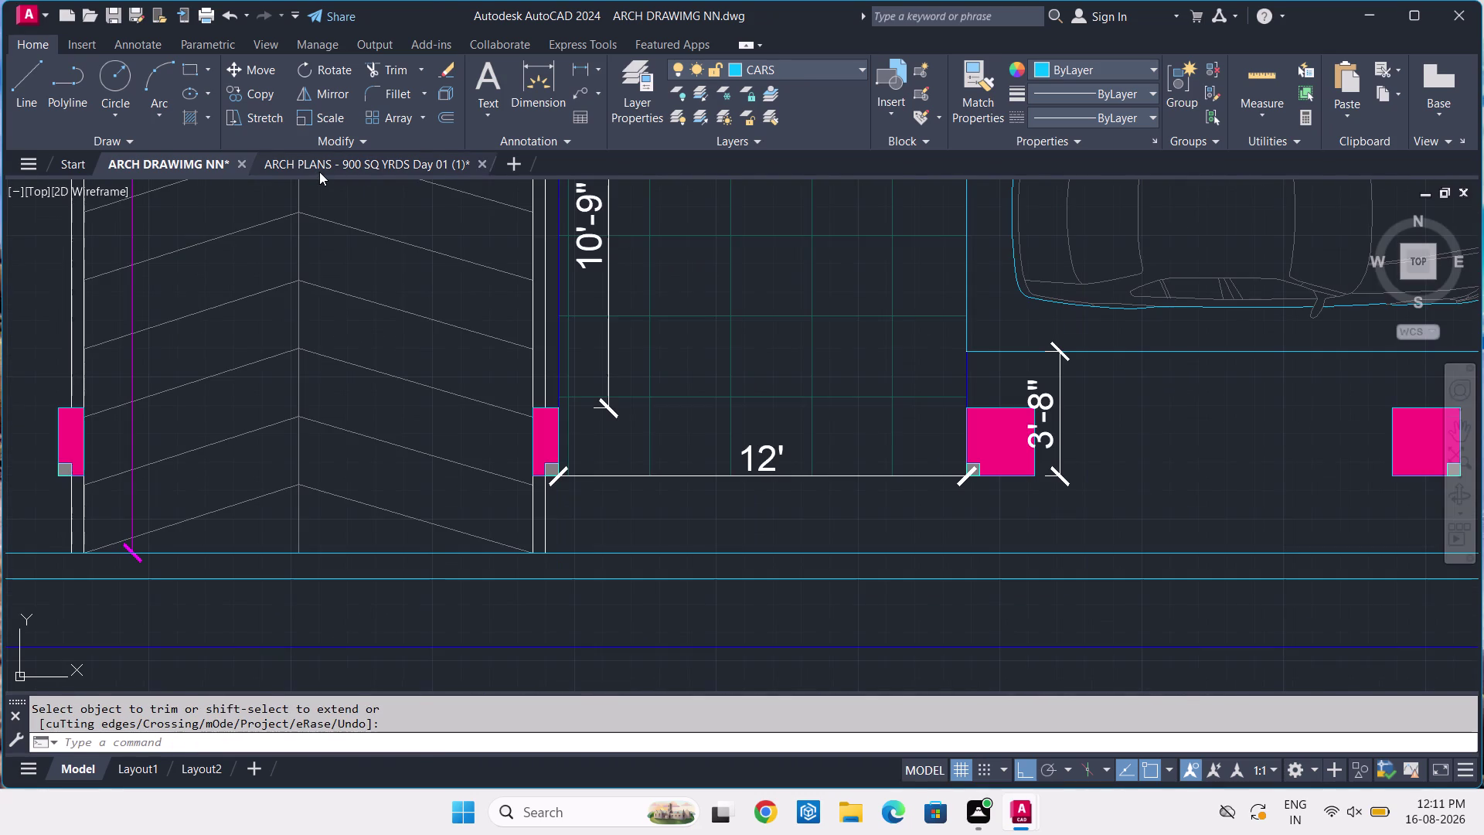
scroll(down, 3)
scroll(down, 3)
middle_drag(648, 418, 474, 618)
middle_drag(478, 482, 440, 604)
middle_drag(444, 464, 445, 567)
middle_drag(443, 480, 434, 563)
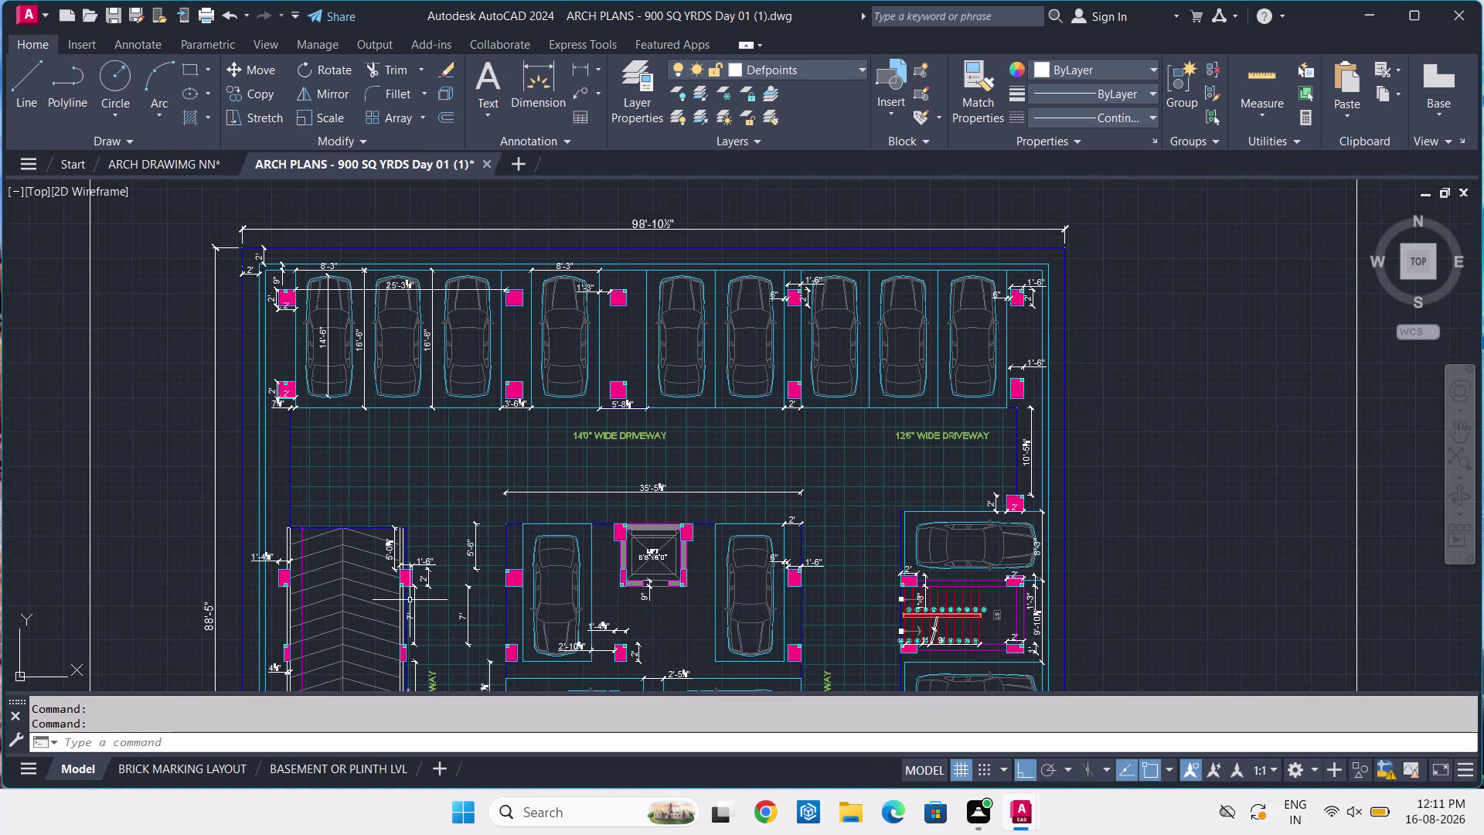
middle_drag(410, 600, 454, 466)
scroll(up, 3)
scroll(up, 3)
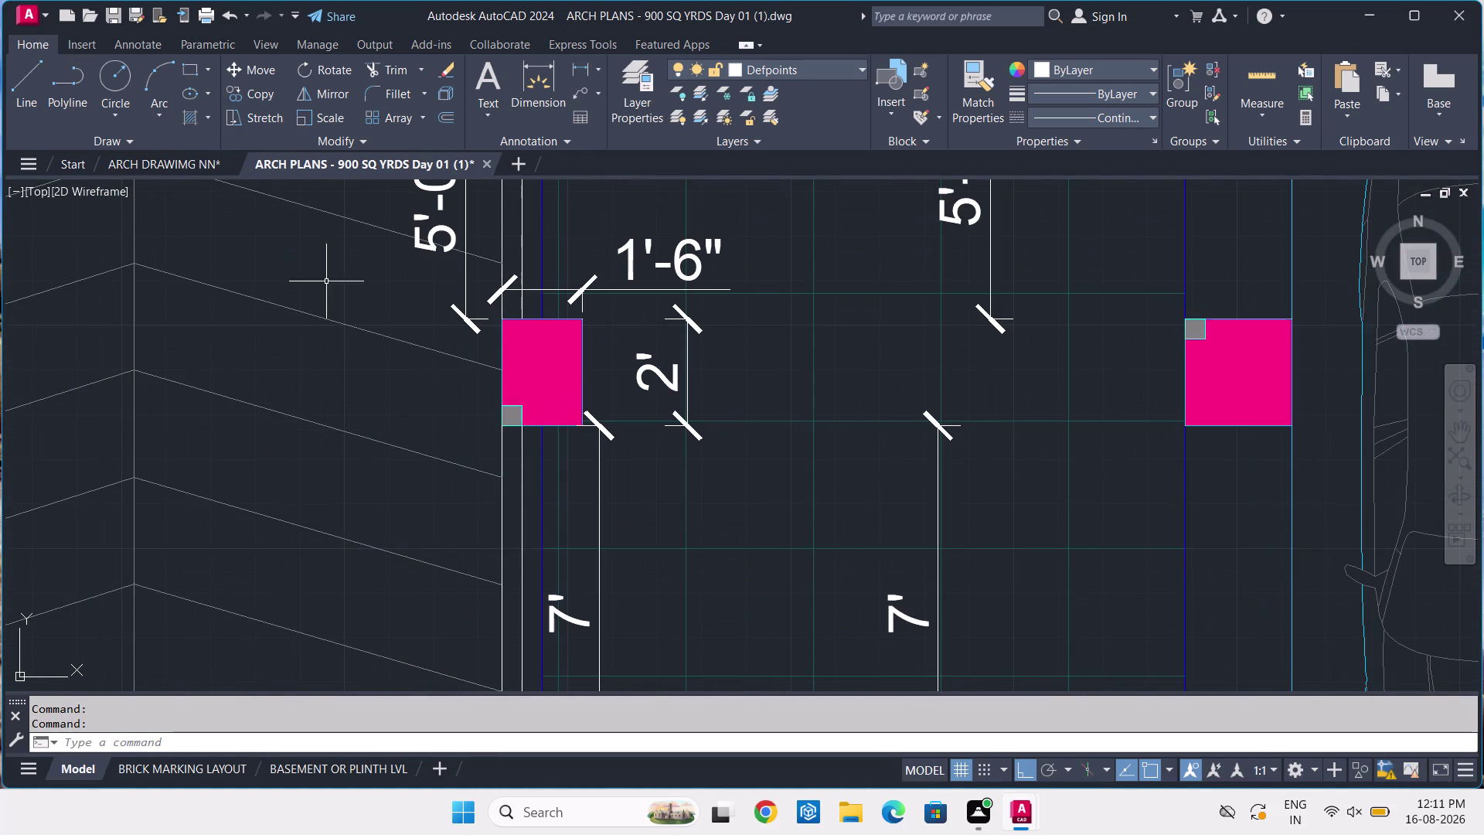
click(166, 170)
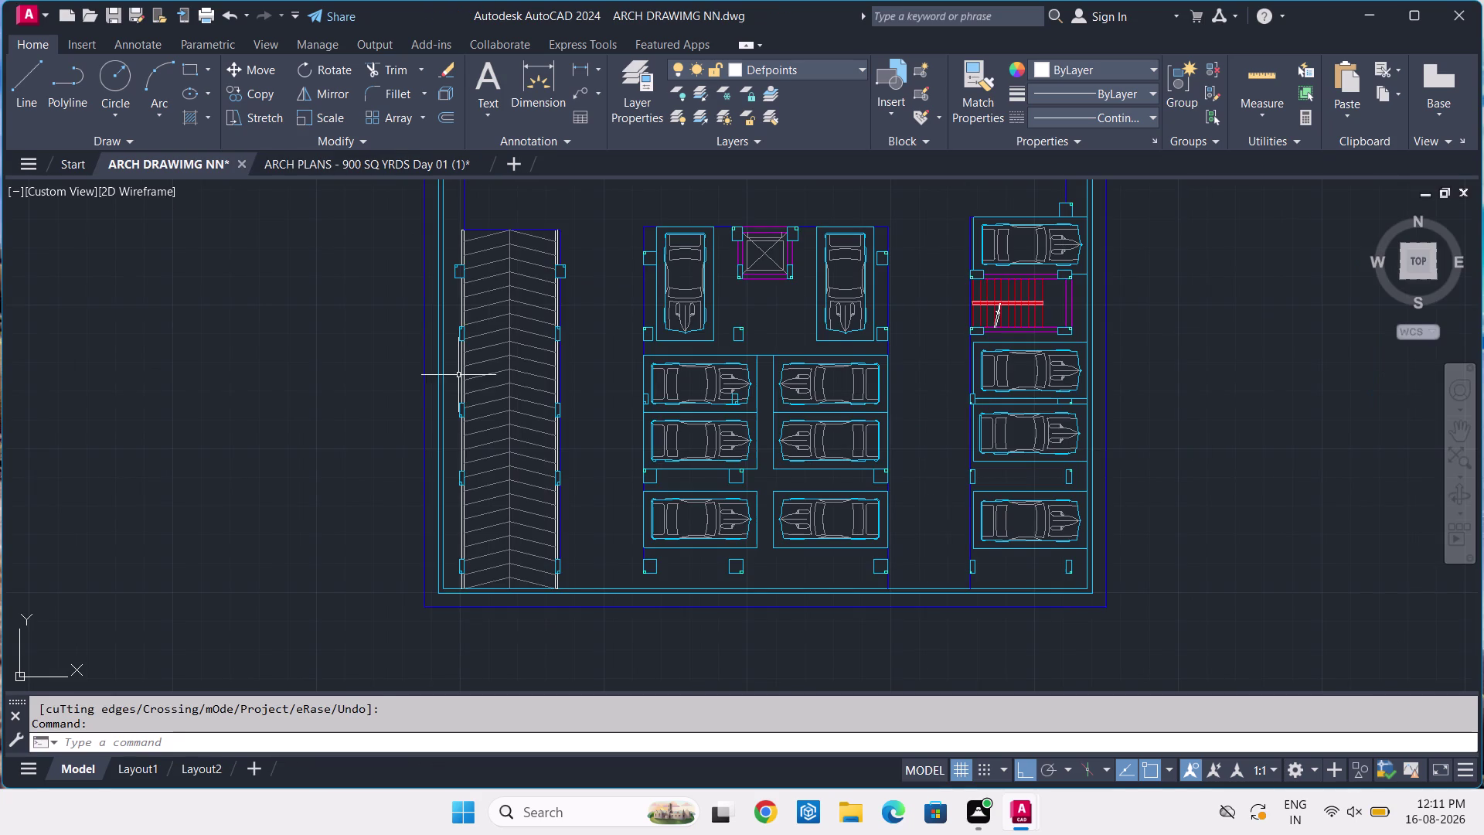
scroll(up, 3)
click(594, 349)
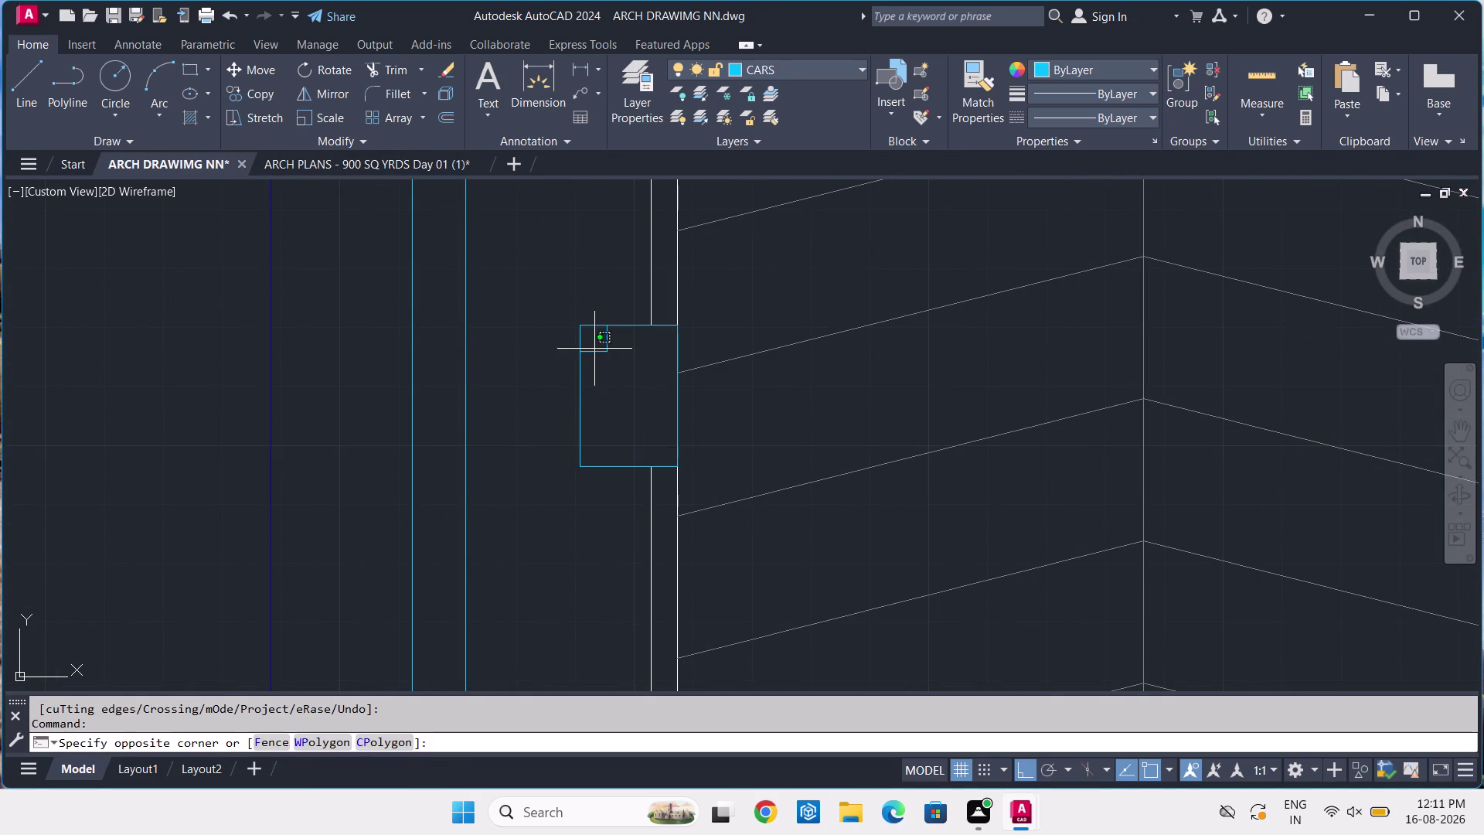
click(594, 362)
middle_drag(851, 498, 0, 419)
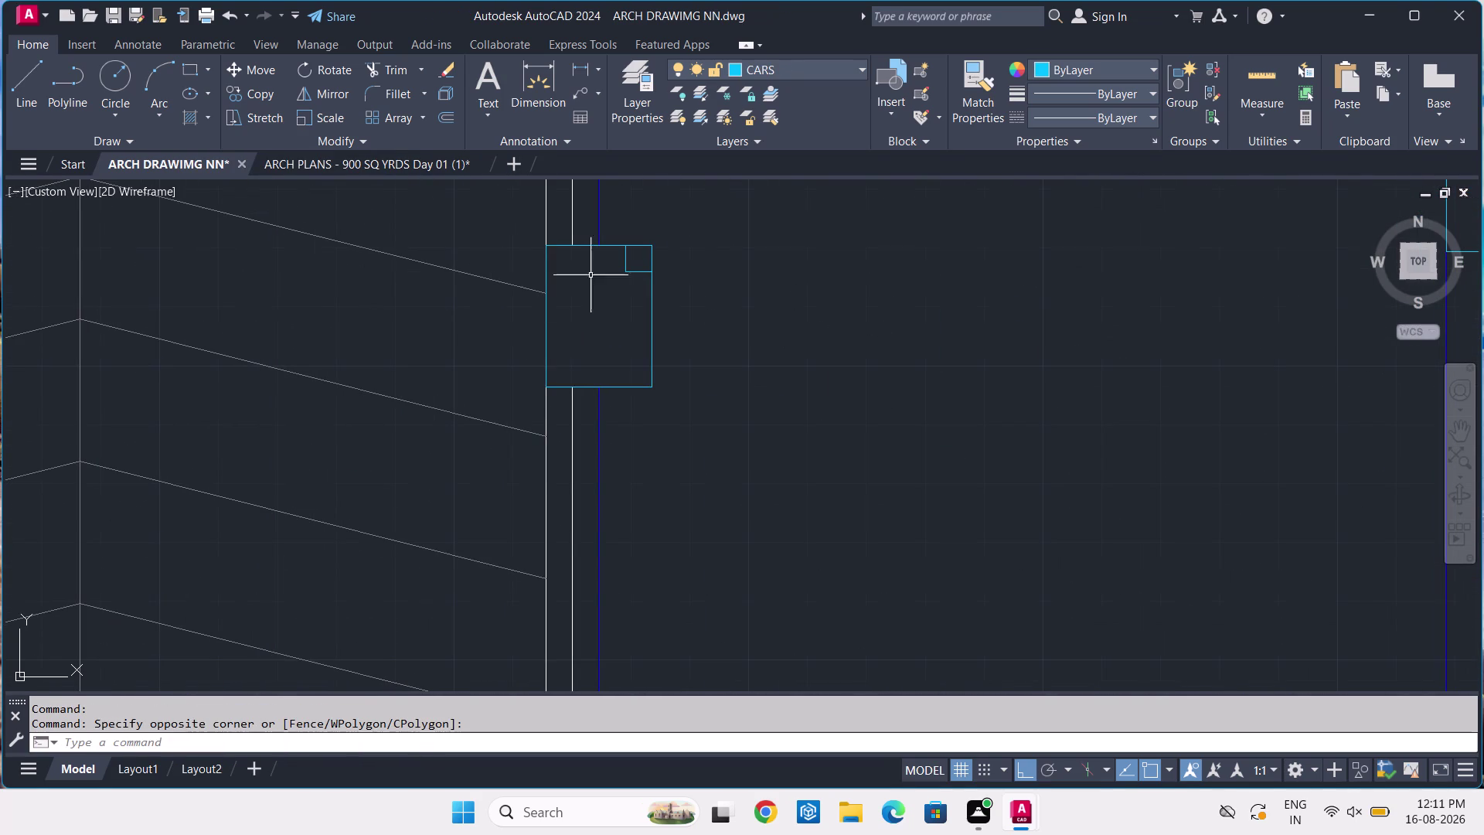
click(629, 276)
click(630, 270)
click(632, 264)
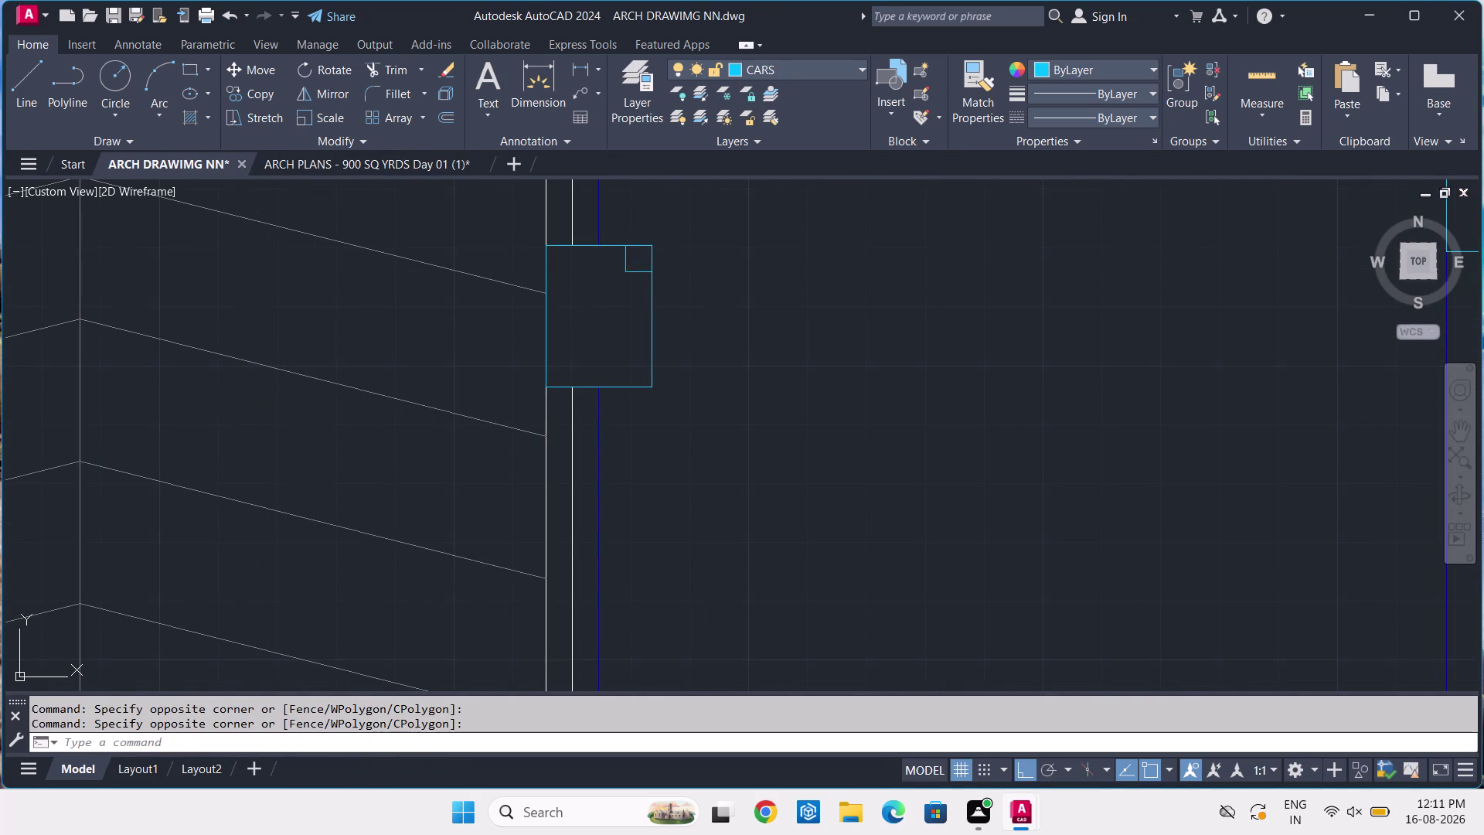
click(621, 281)
scroll(down, 3)
scroll(up, 3)
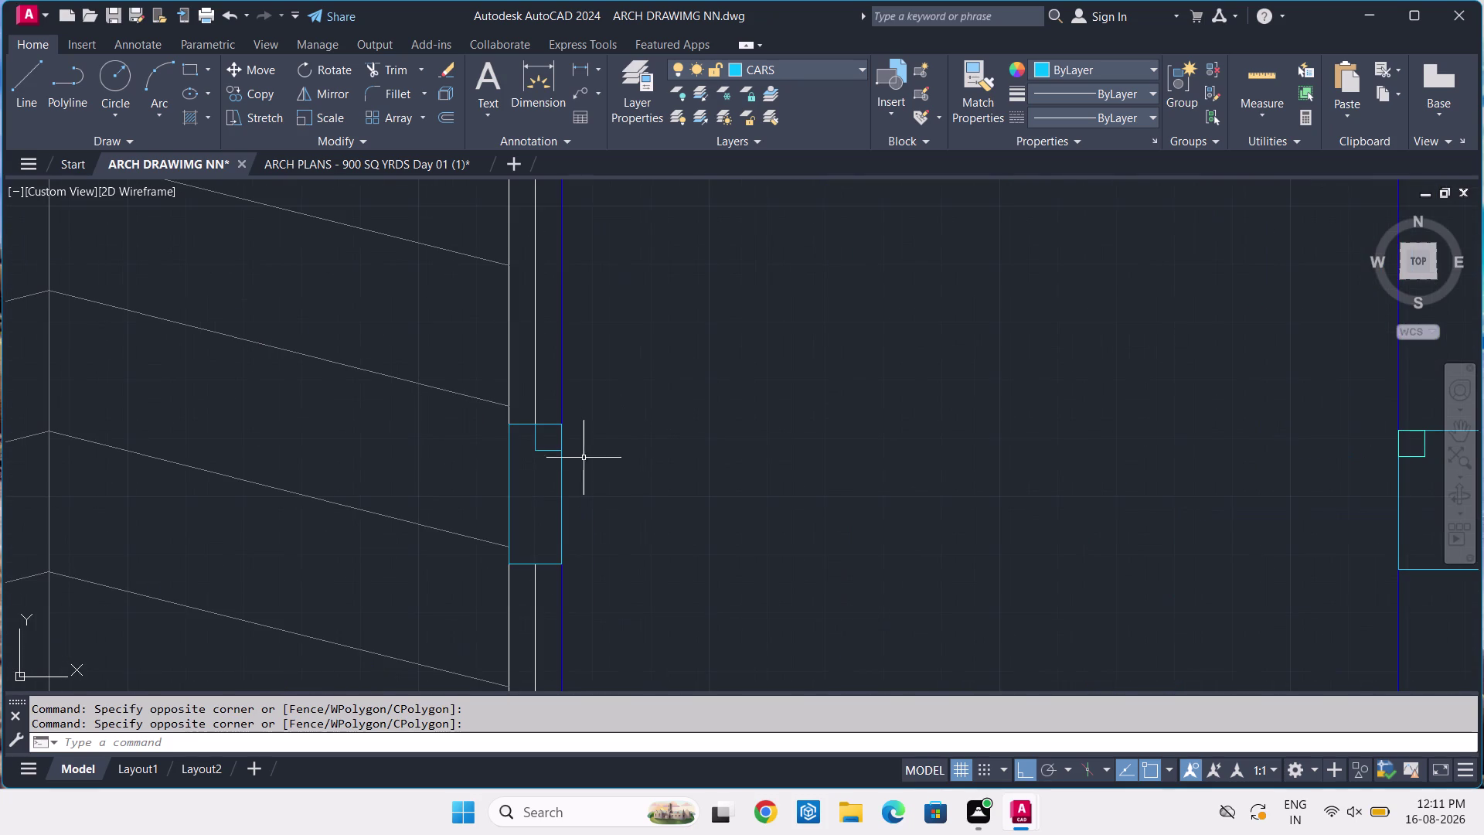
click(548, 442)
click(528, 463)
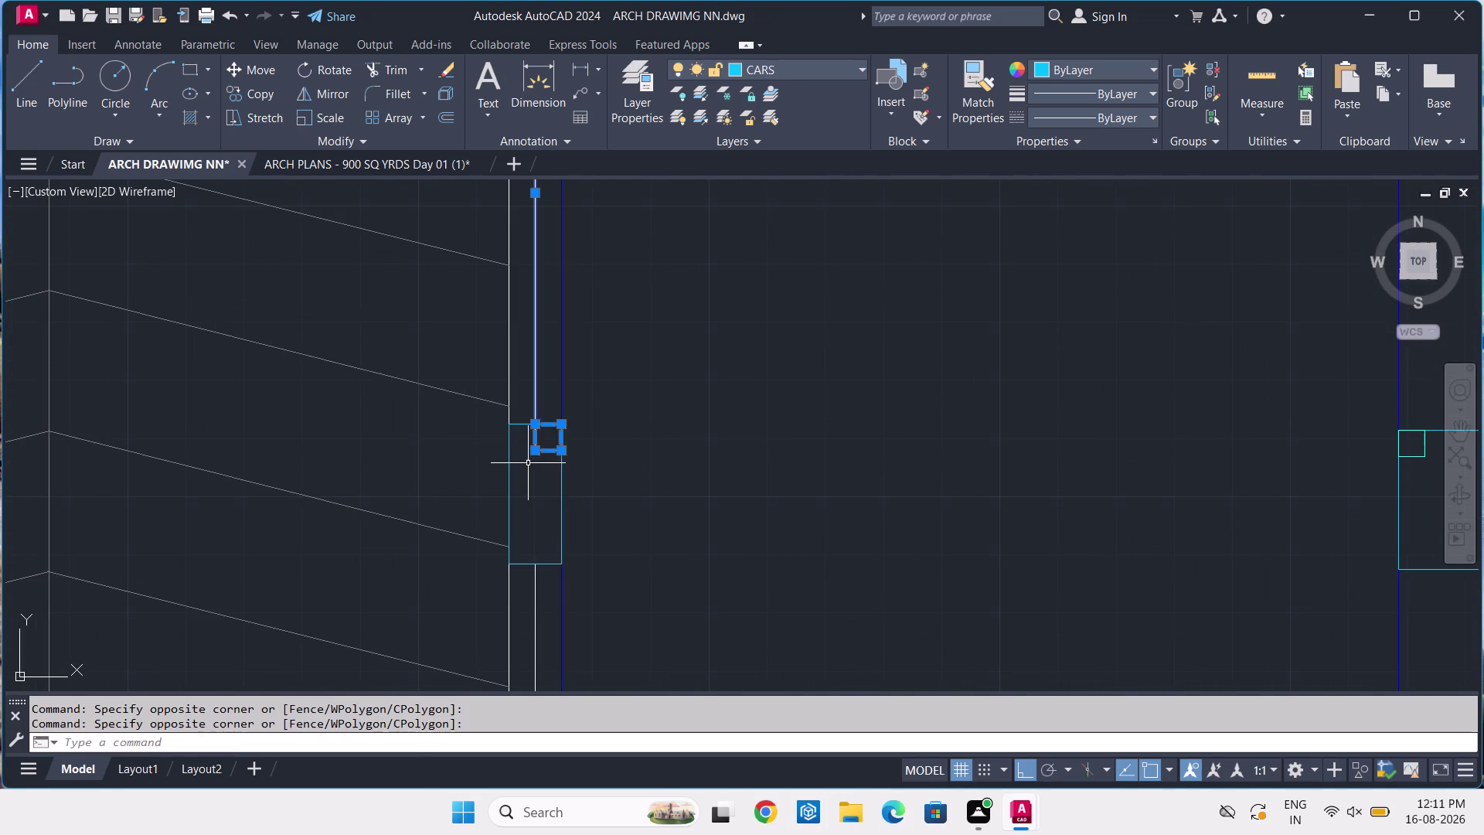
scroll(down, 3)
scroll(up, 3)
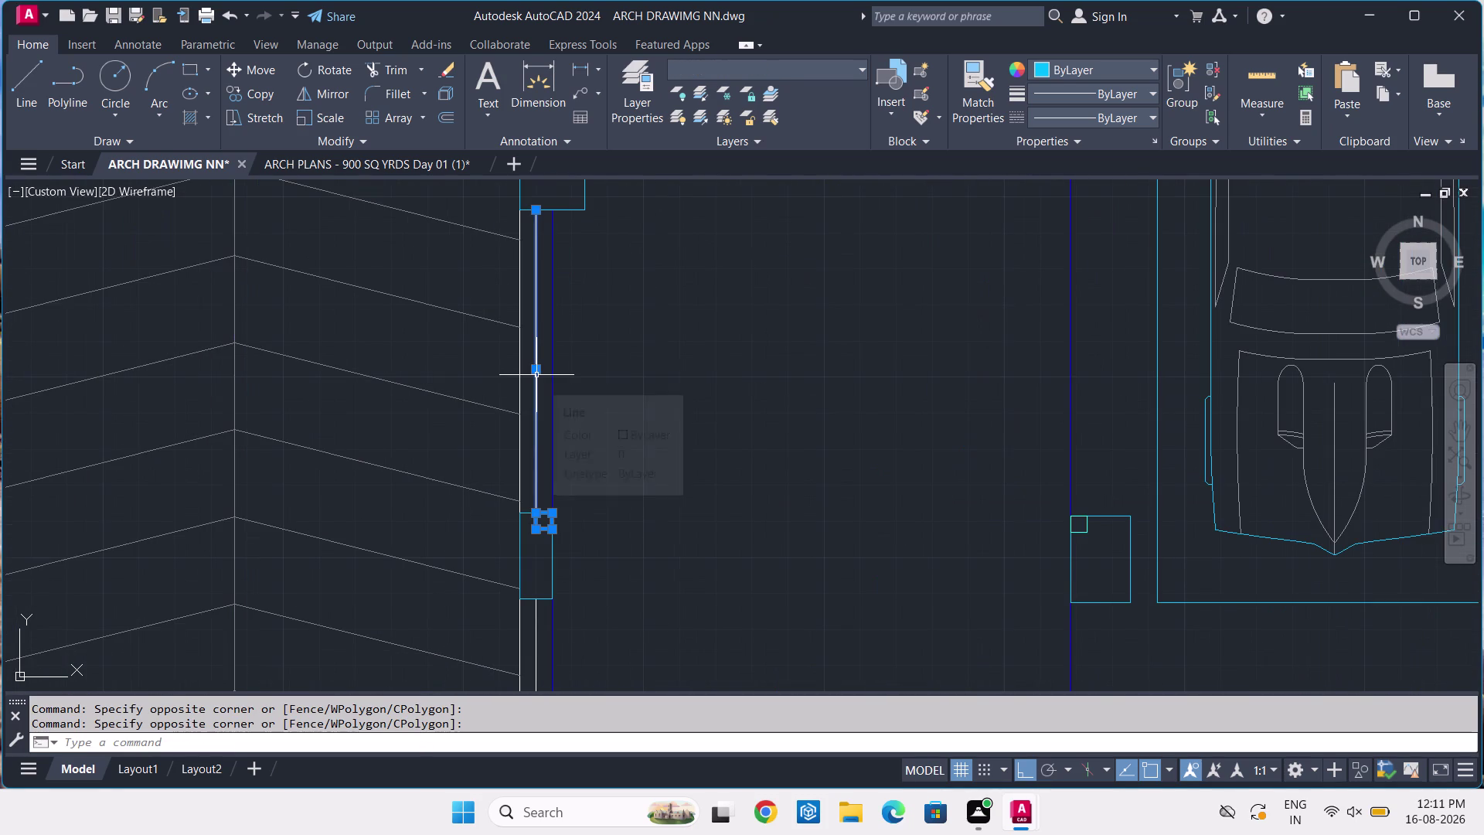
click(536, 375)
scroll(down, 3)
middle_drag(601, 398, 847, 271)
scroll(up, 3)
scroll(up, 3)
click(583, 351)
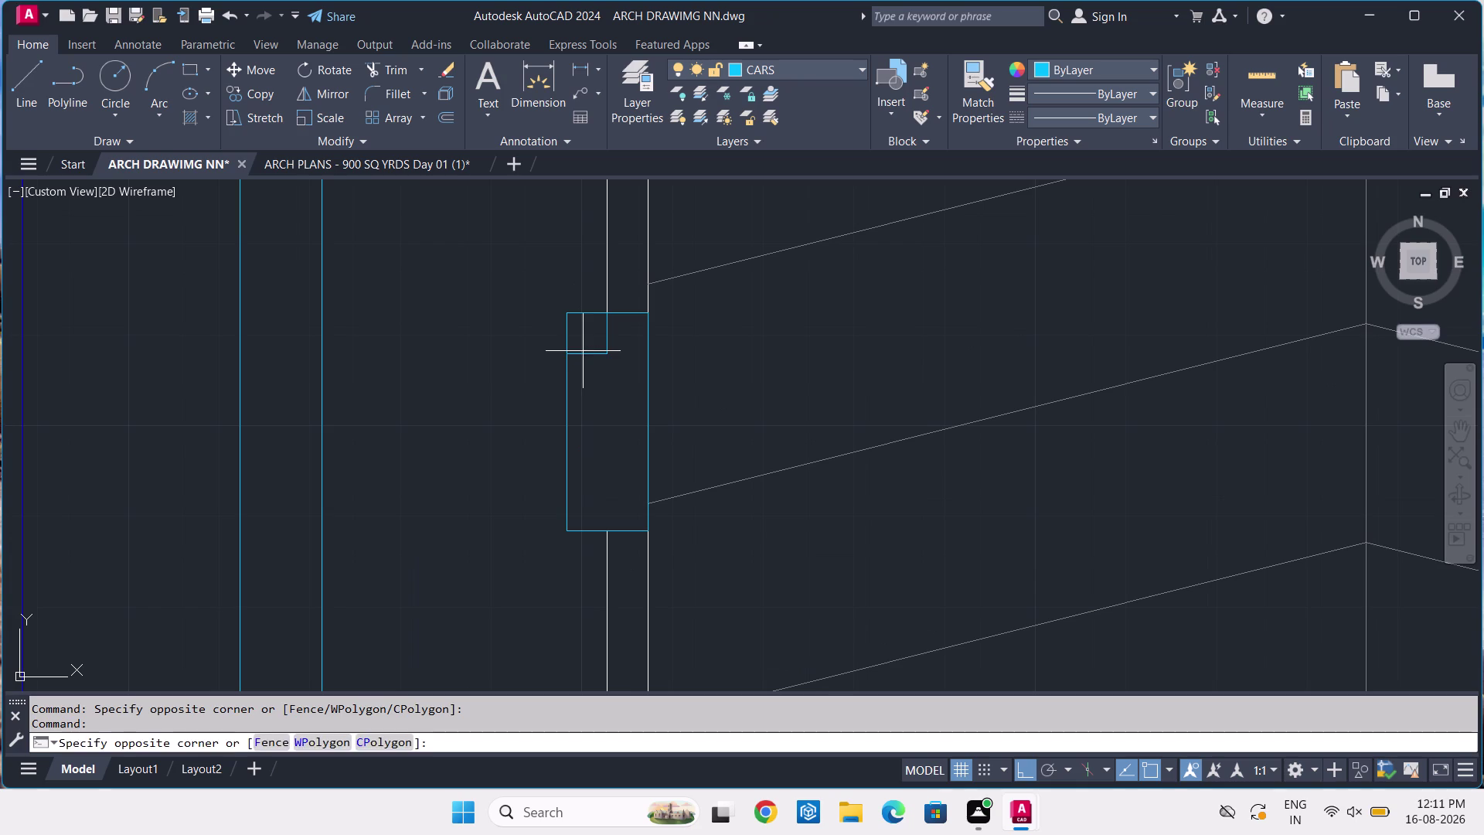
click(588, 360)
click(598, 348)
click(580, 378)
scroll(down, 3)
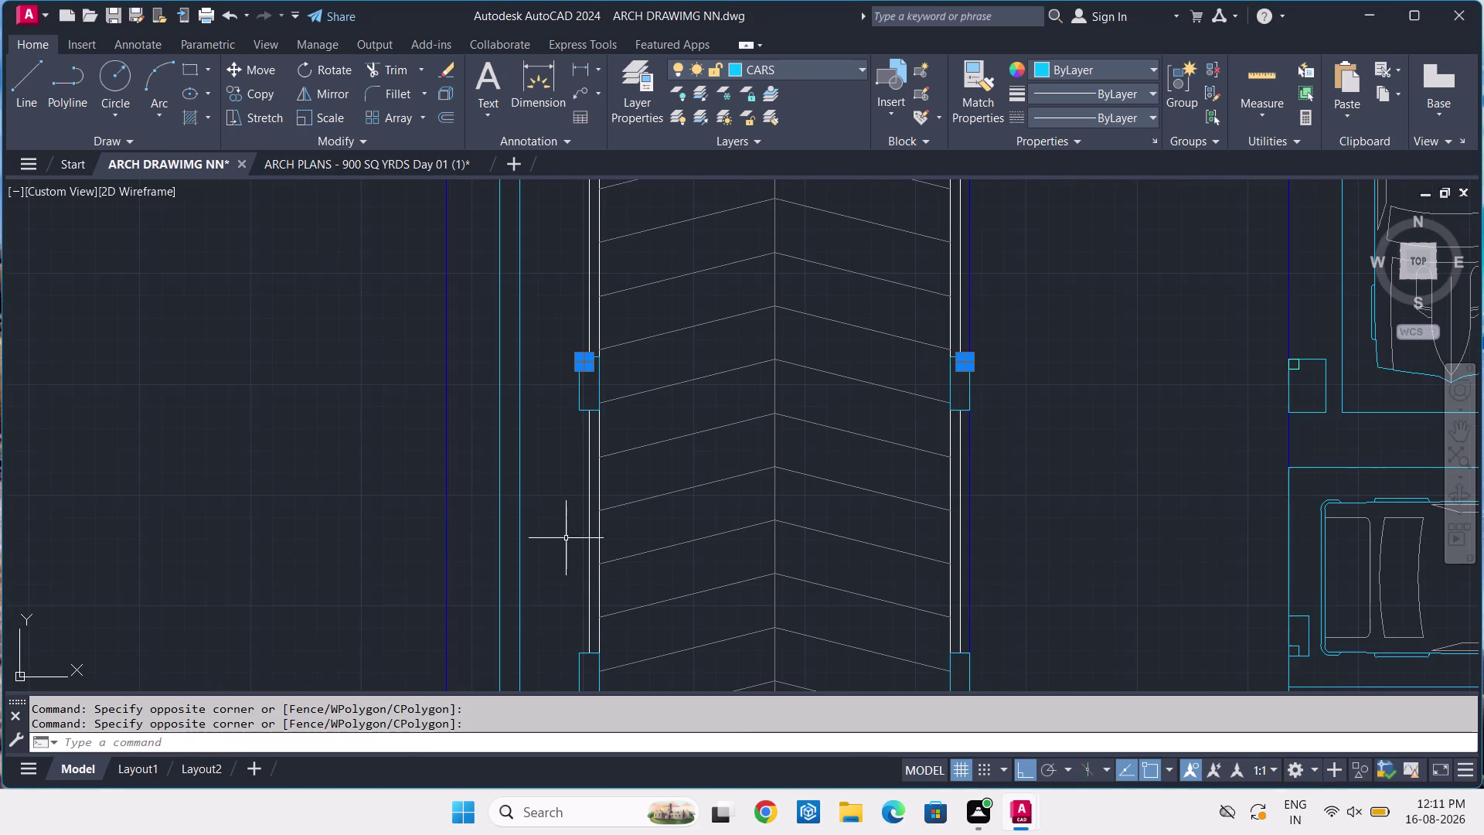
middle_drag(586, 614, 524, 307)
scroll(down, 3)
scroll(up, 3)
click(543, 263)
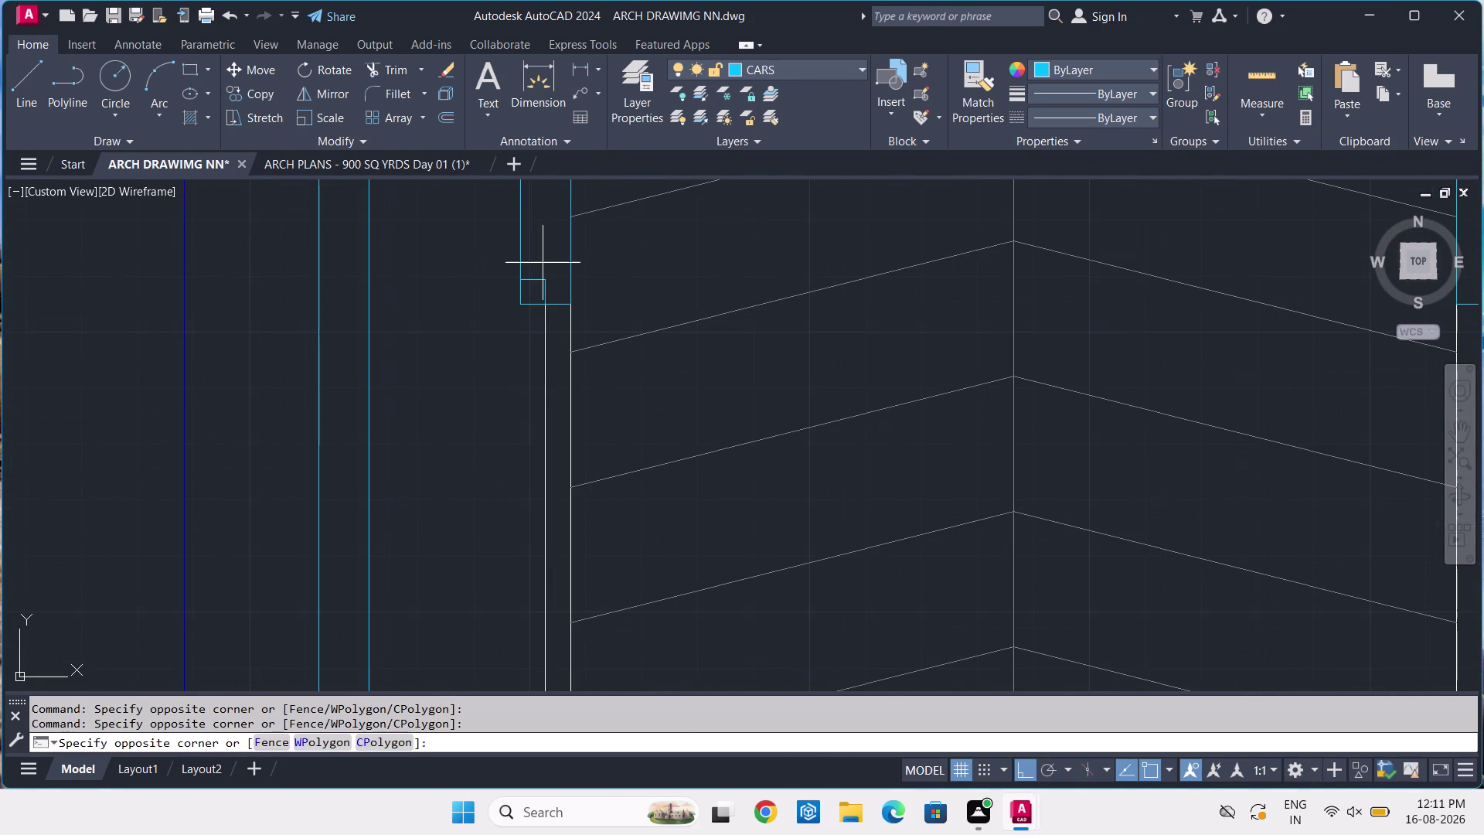
click(539, 288)
scroll(down, 3)
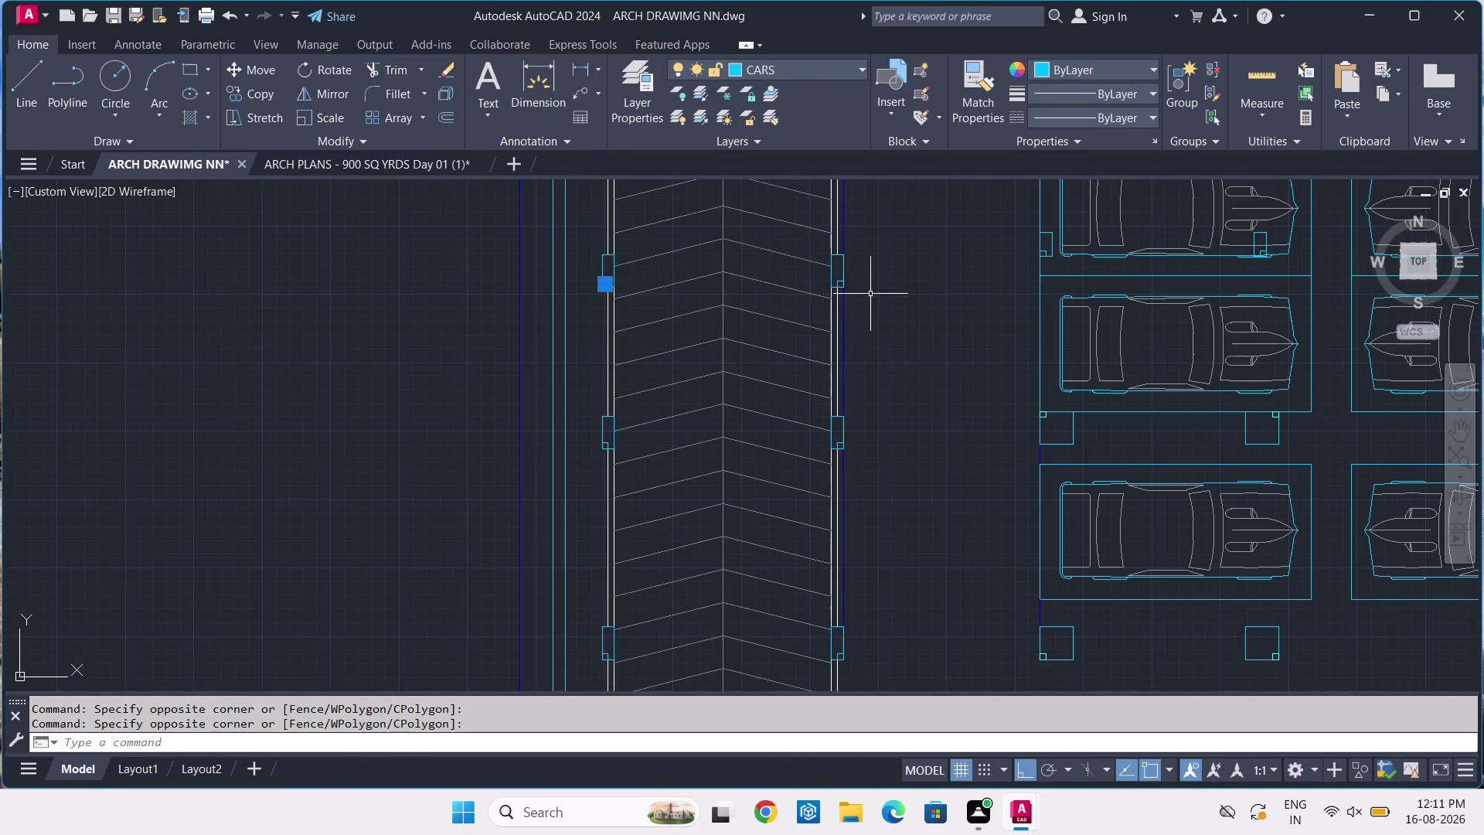
scroll(up, 3)
scroll(up, 3)
click(702, 339)
click(650, 370)
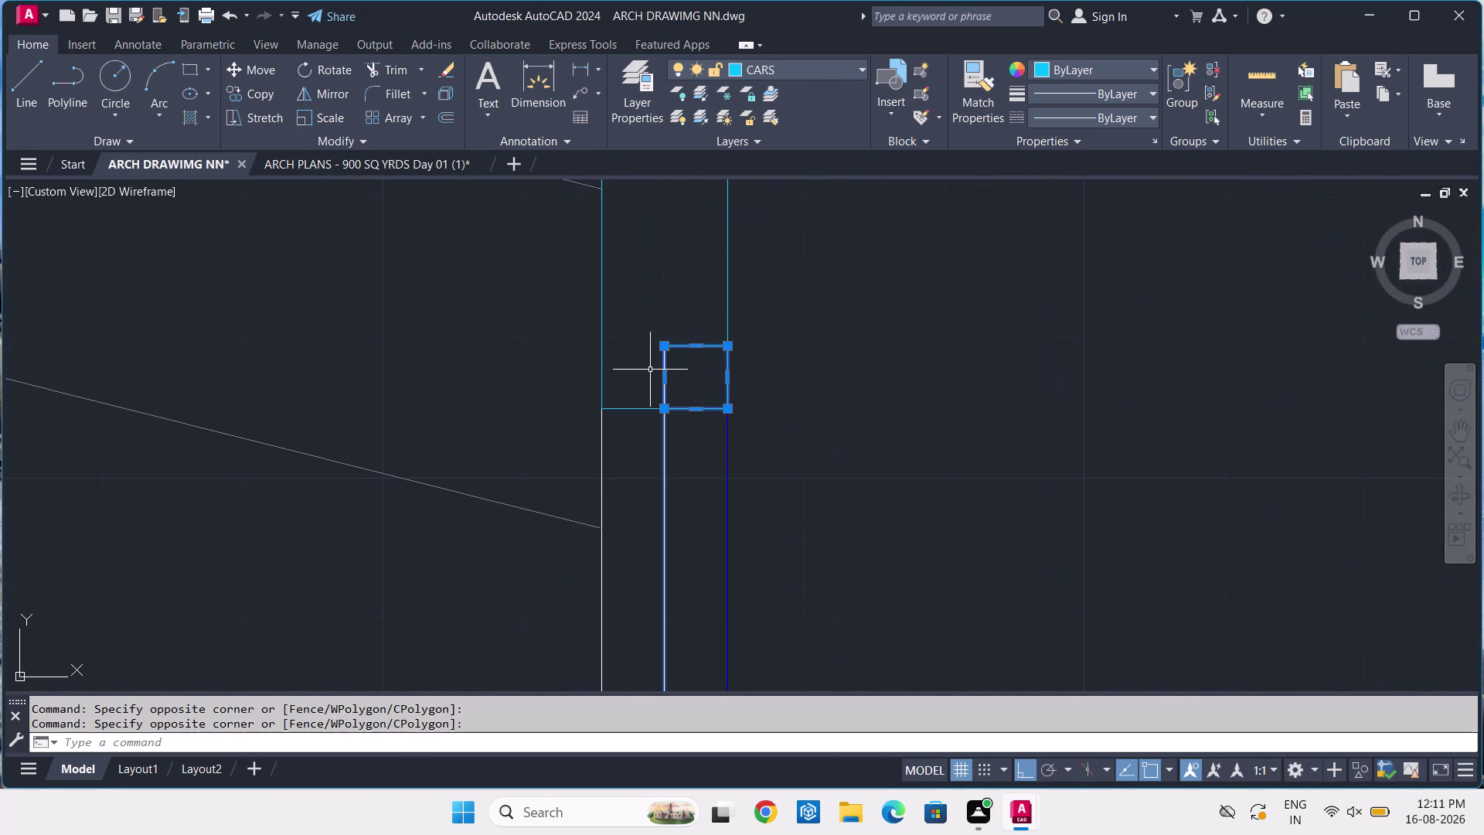
scroll(down, 3)
middle_drag(685, 452, 682, 382)
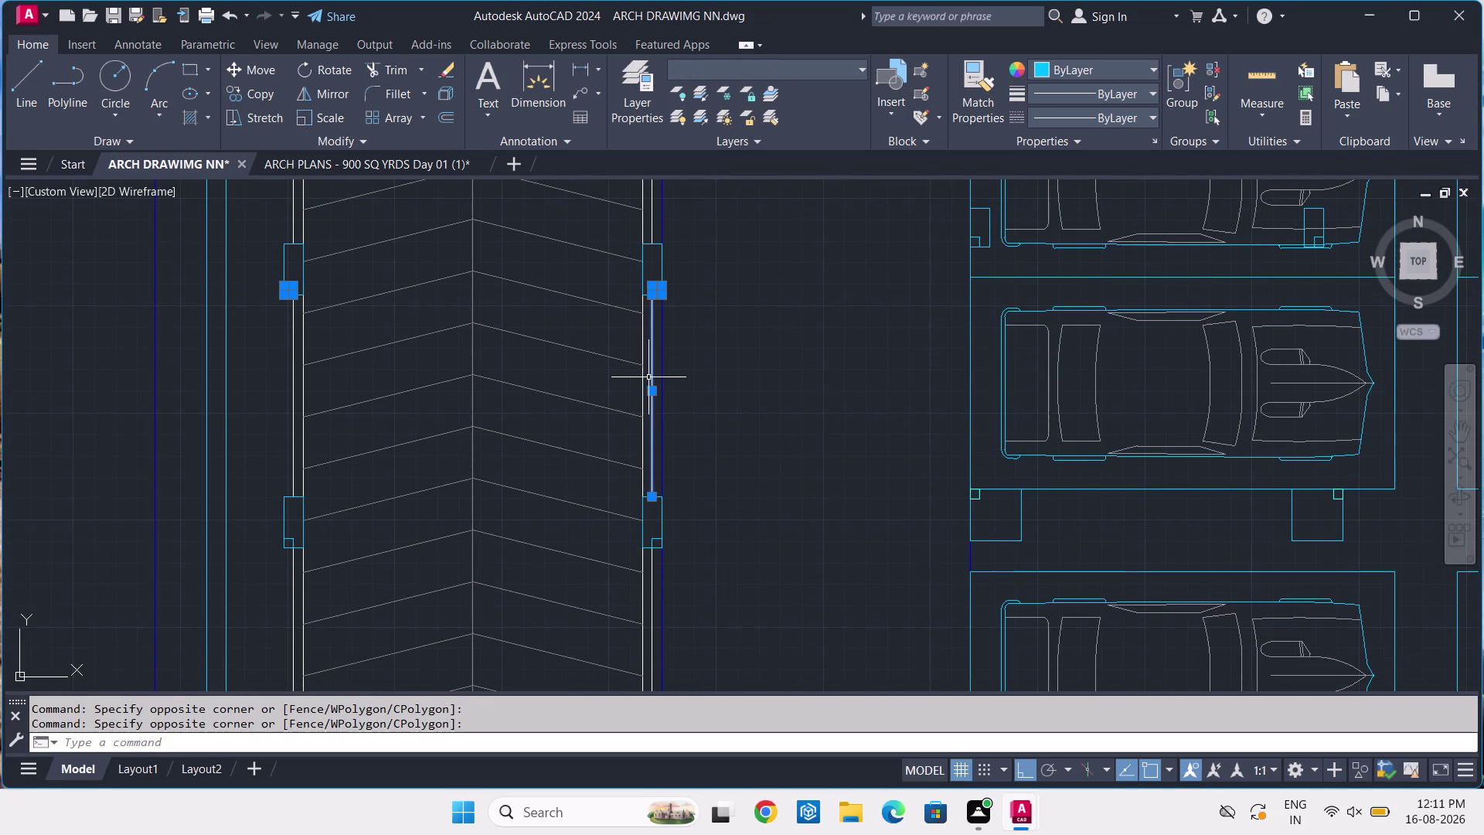
scroll(up, 3)
click(642, 367)
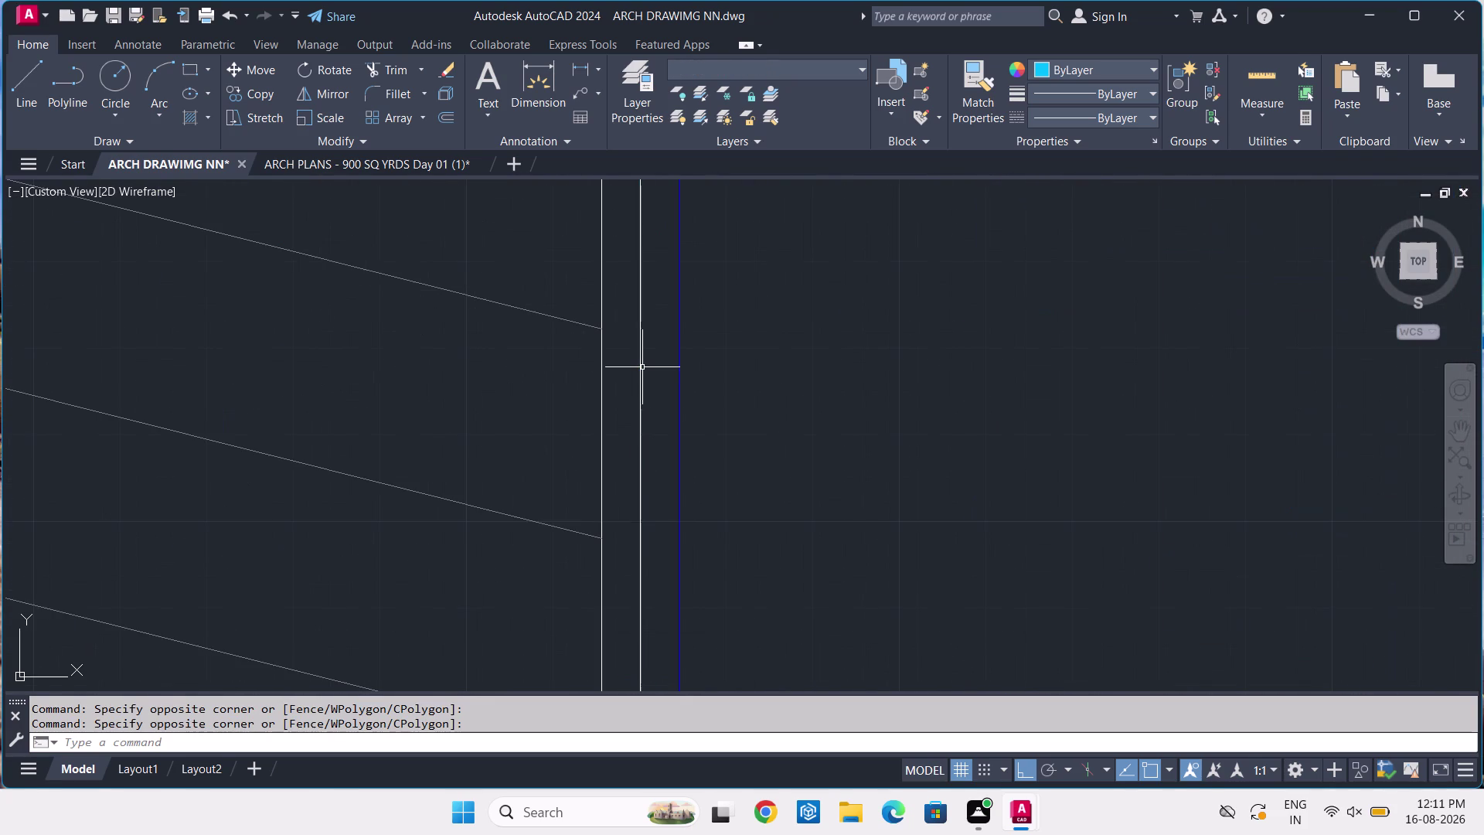
scroll(down, 3)
middle_drag(836, 345, 808, 487)
middle_drag(820, 433, 811, 510)
scroll(down, 3)
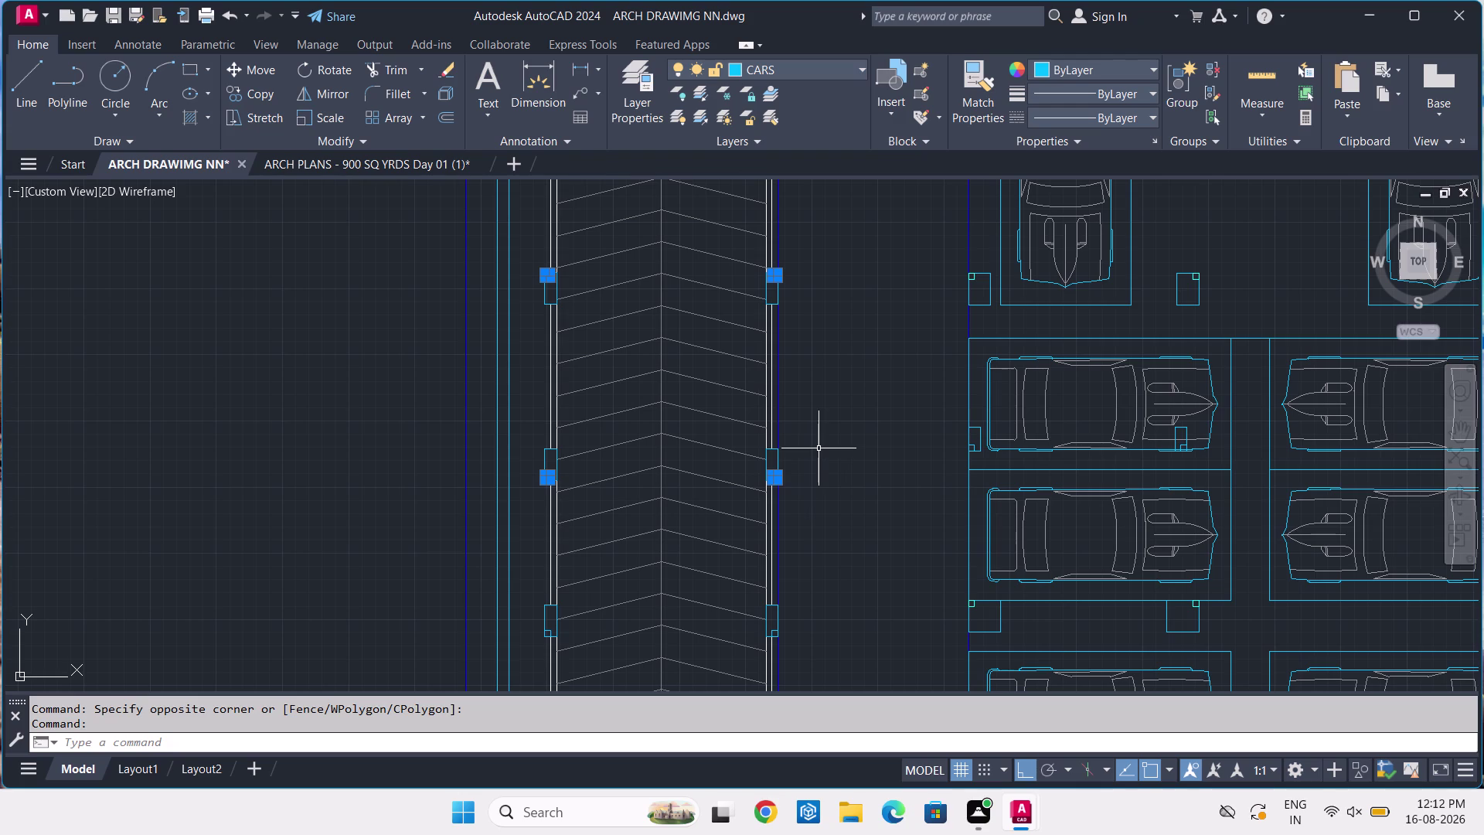
middle_drag(818, 448, 815, 248)
scroll(up, 3)
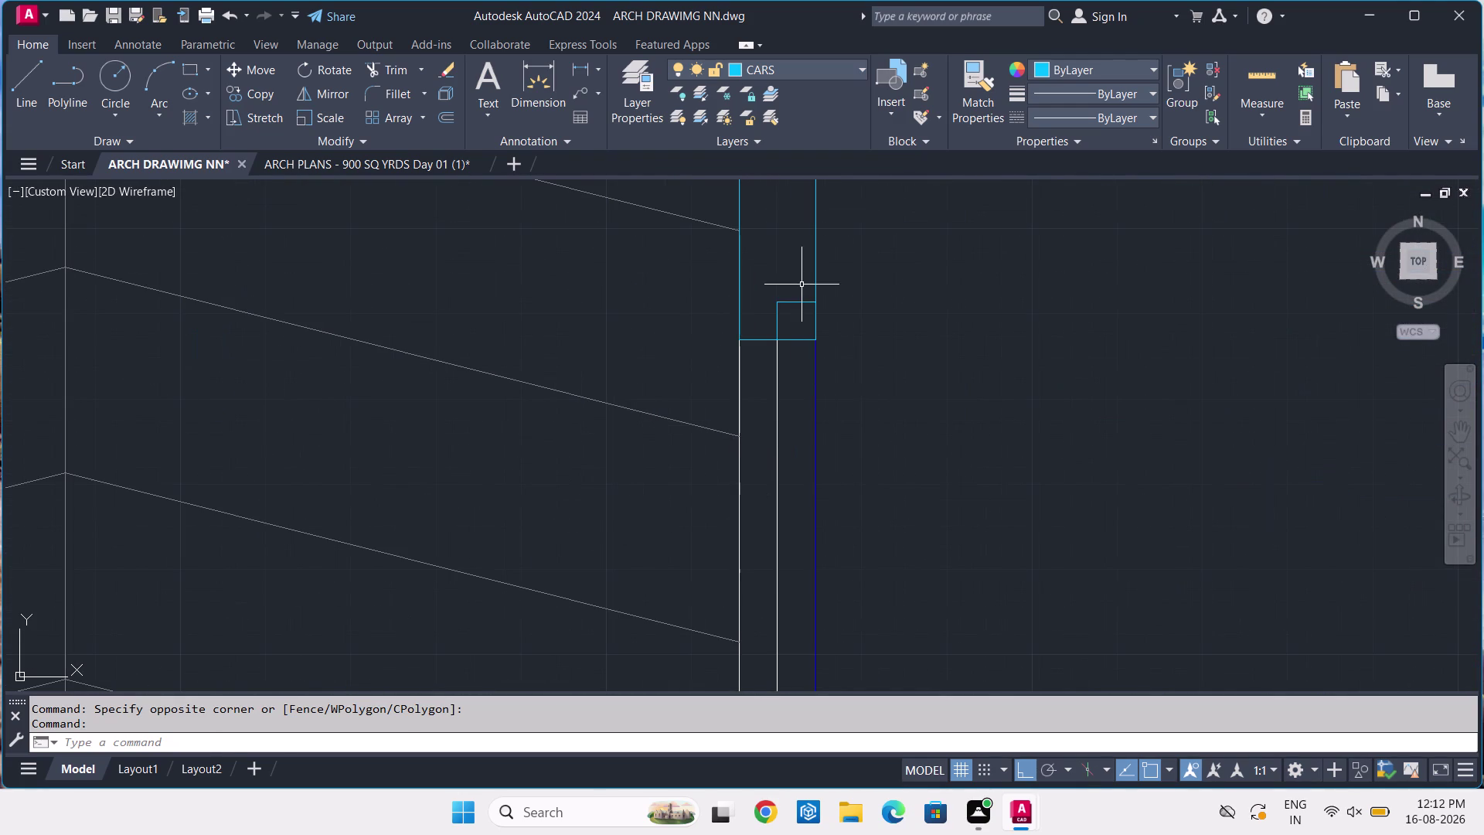
click(802, 282)
click(789, 313)
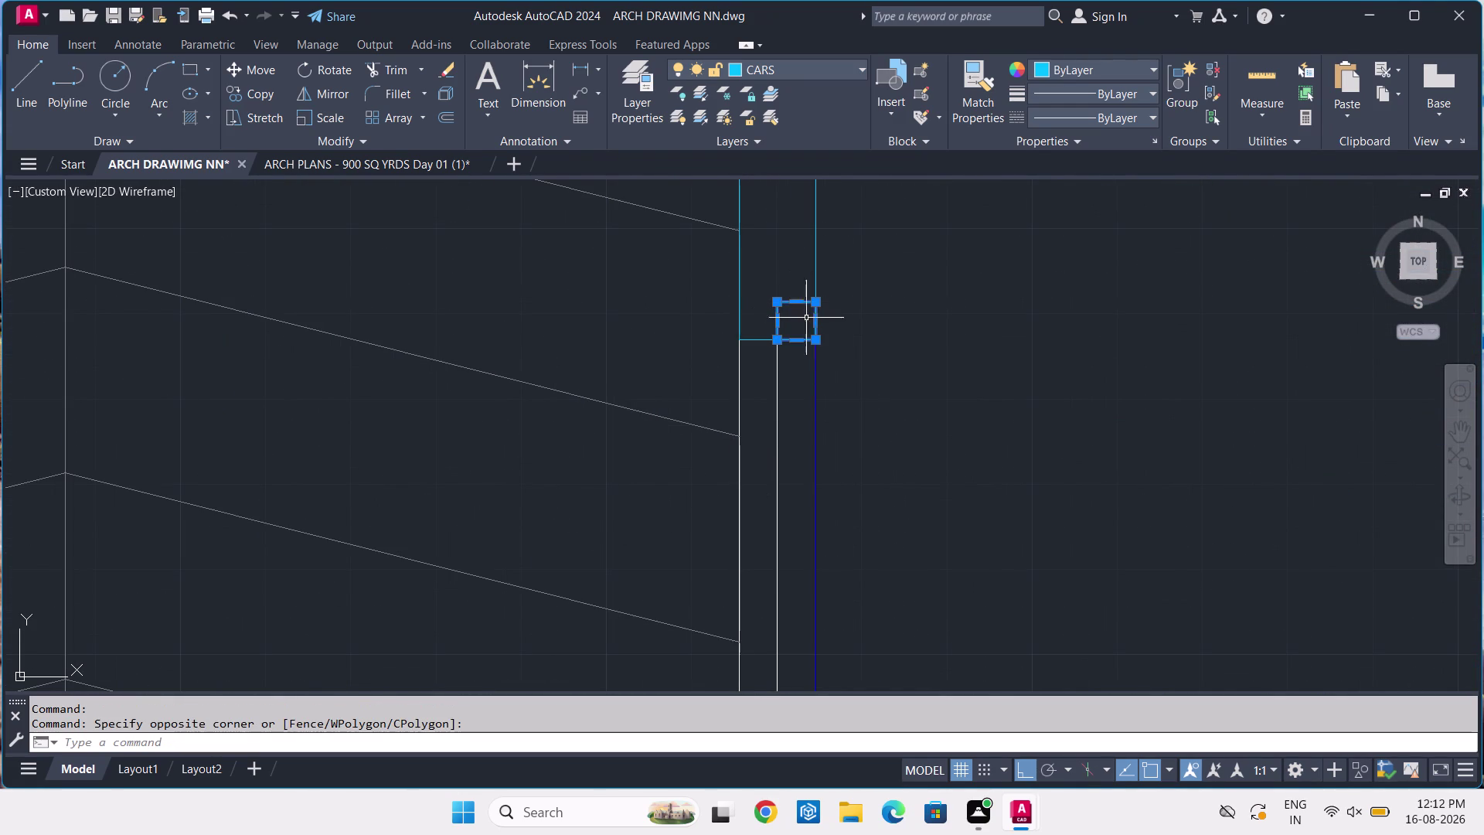
middle_drag(499, 353, 979, 471)
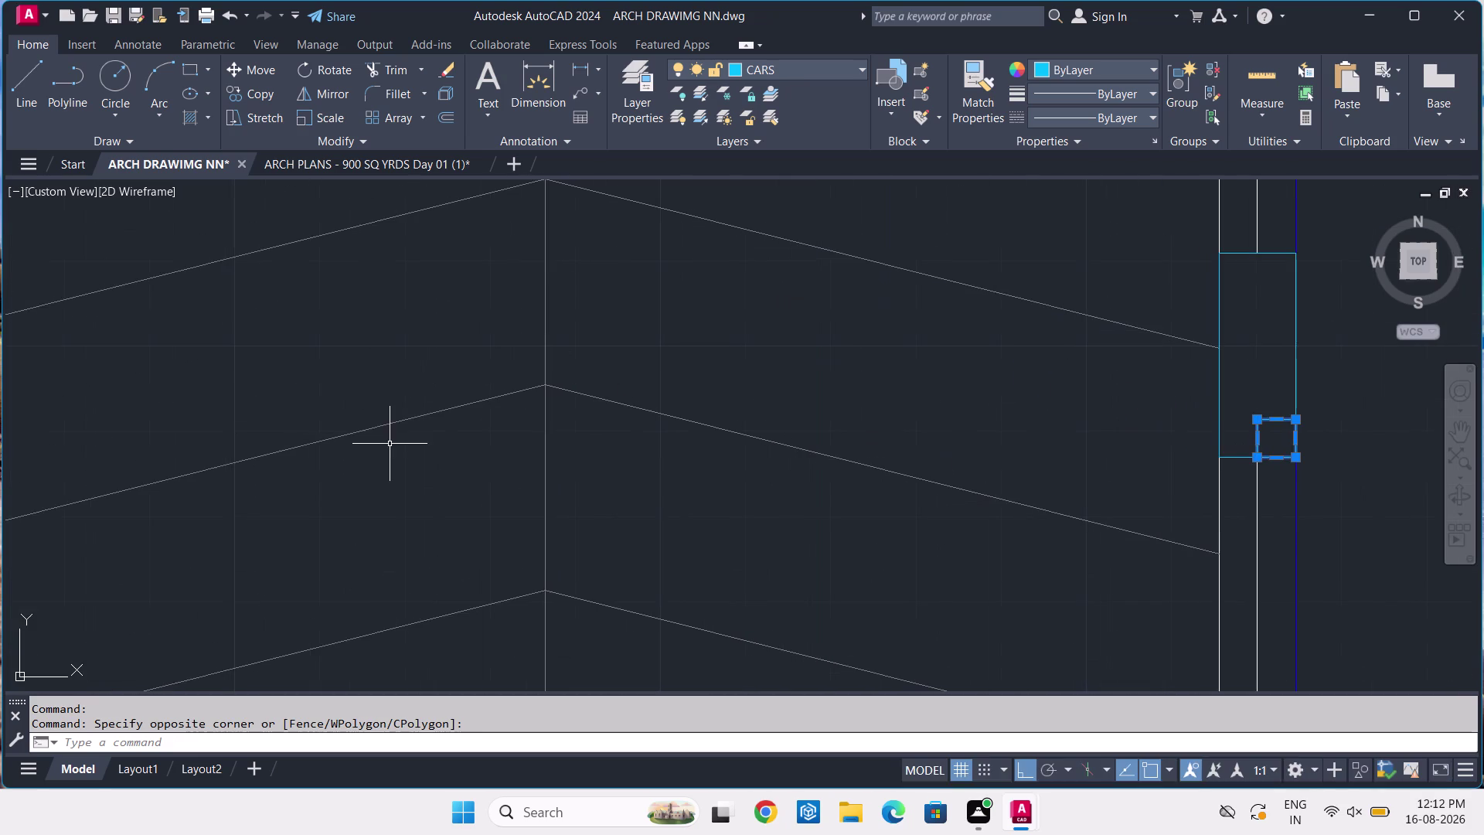
middle_drag(378, 440, 1084, 444)
scroll(up, 3)
click(557, 411)
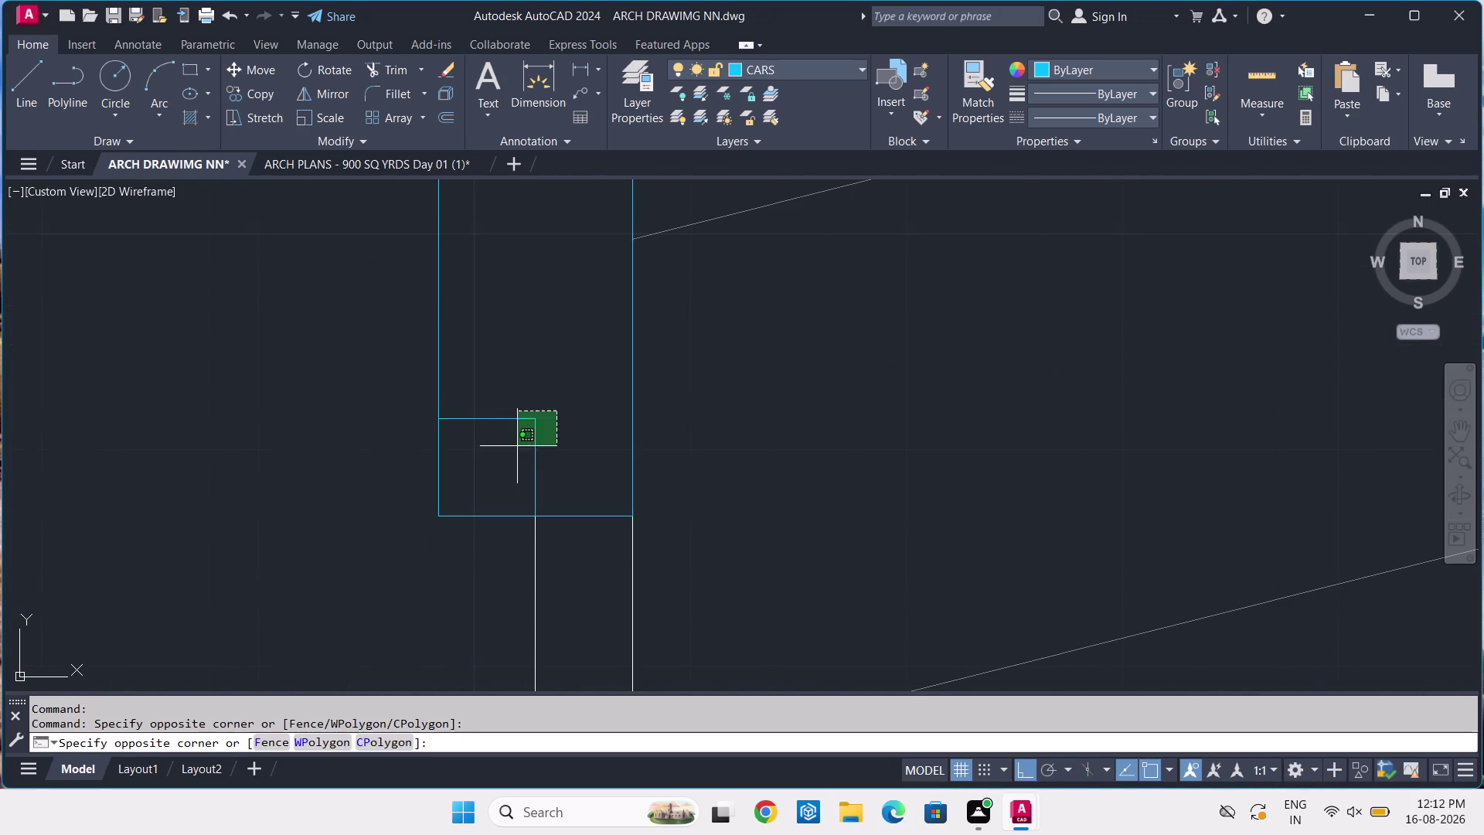
click(517, 446)
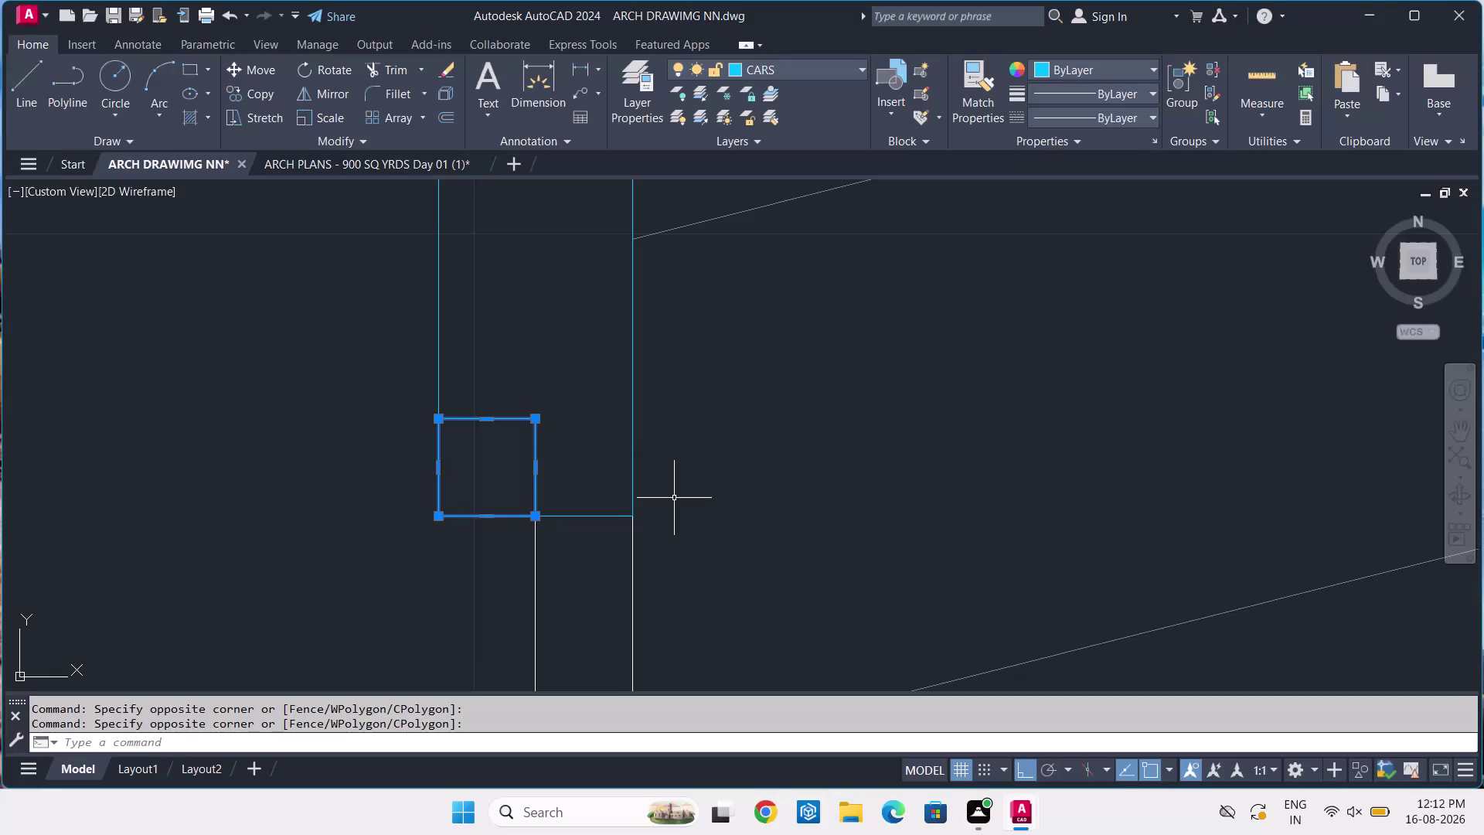
Select the small corner square on the column beside the ramp.
scroll(down, 3)
scroll(down, 3)
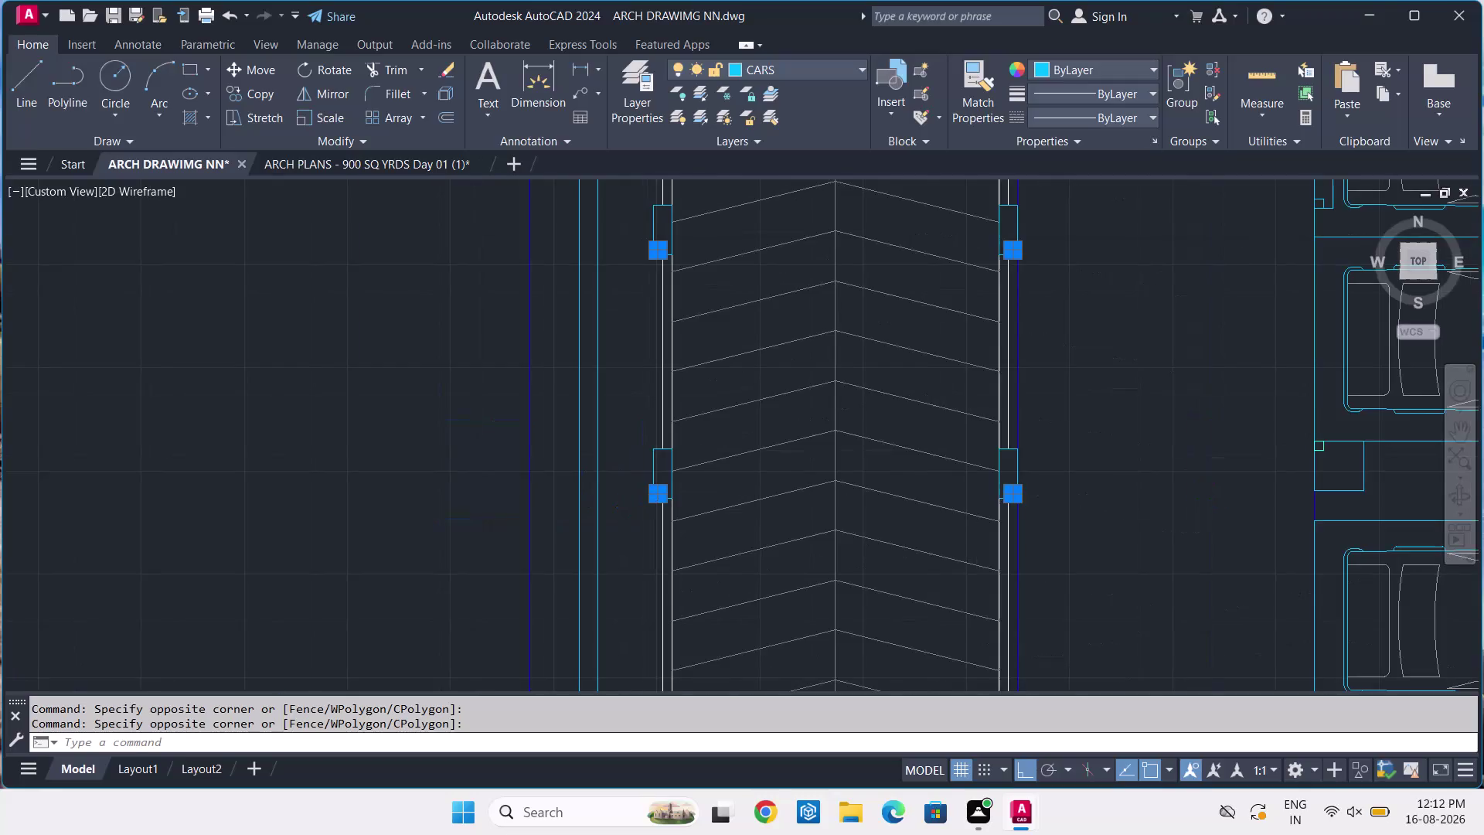
middle_drag(693, 566, 678, 269)
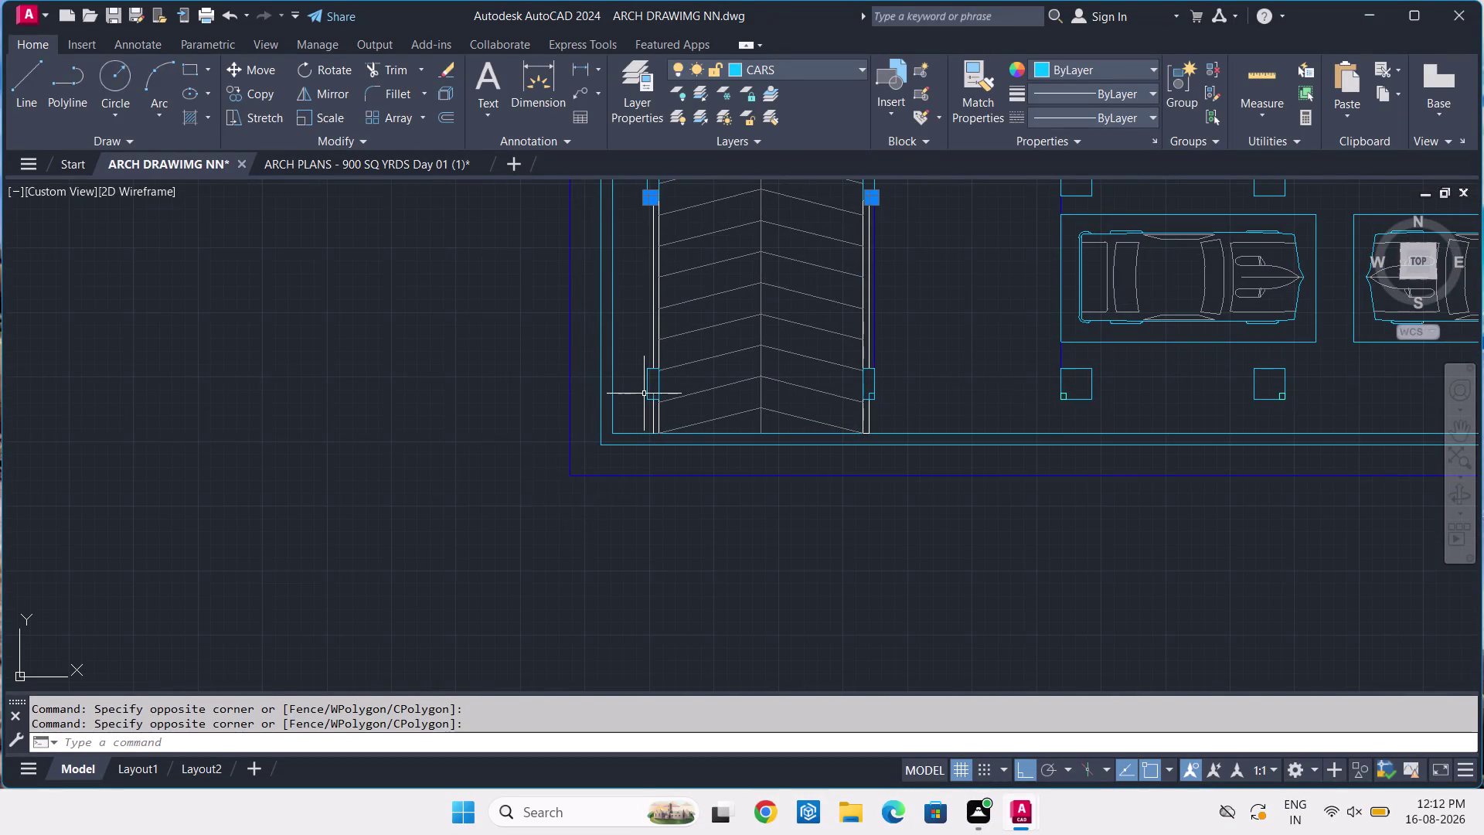
scroll(up, 3)
scroll(up, 3)
scroll(up, 3)
double_click(650, 401)
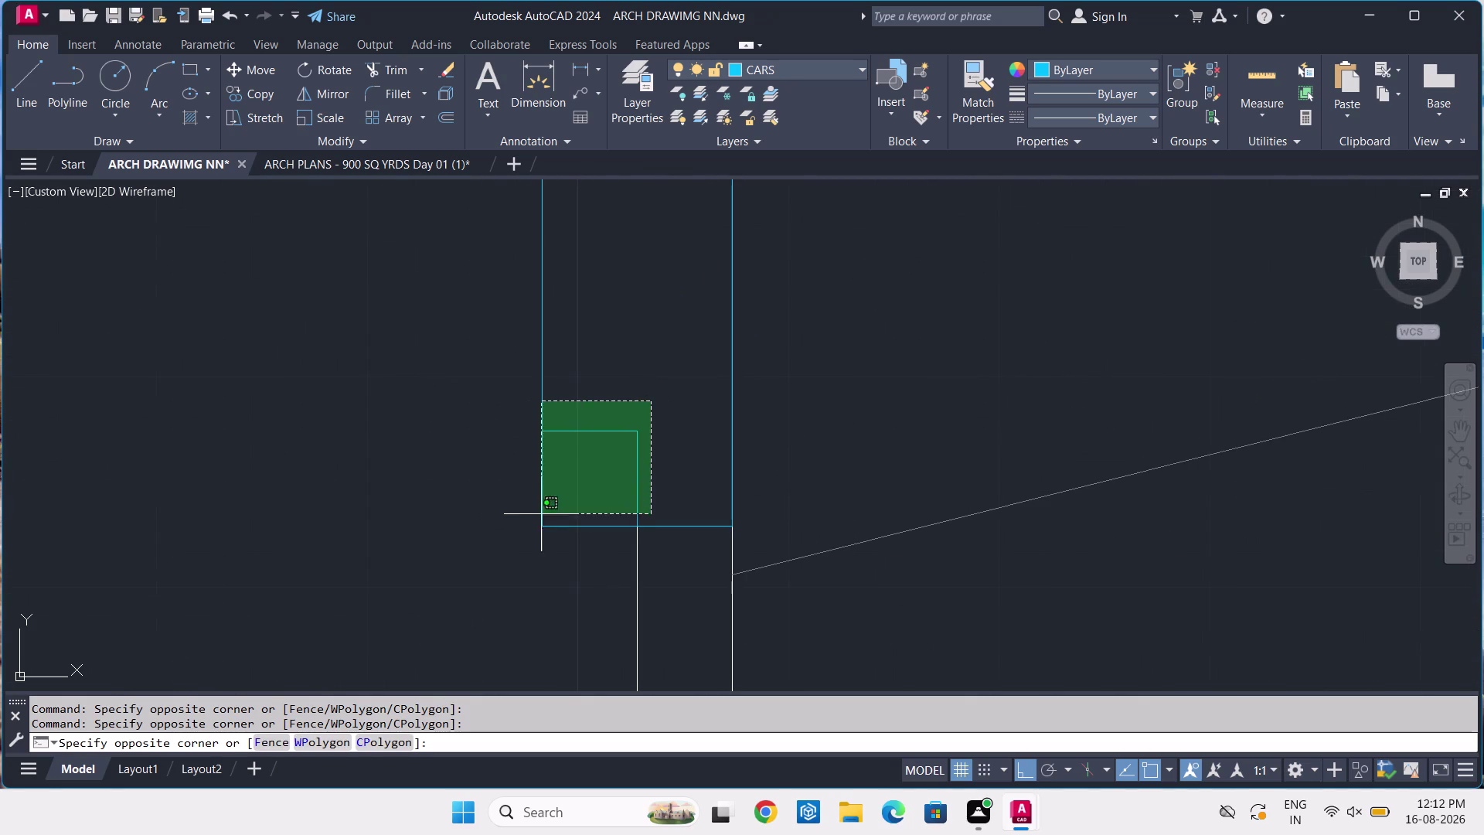
click(576, 488)
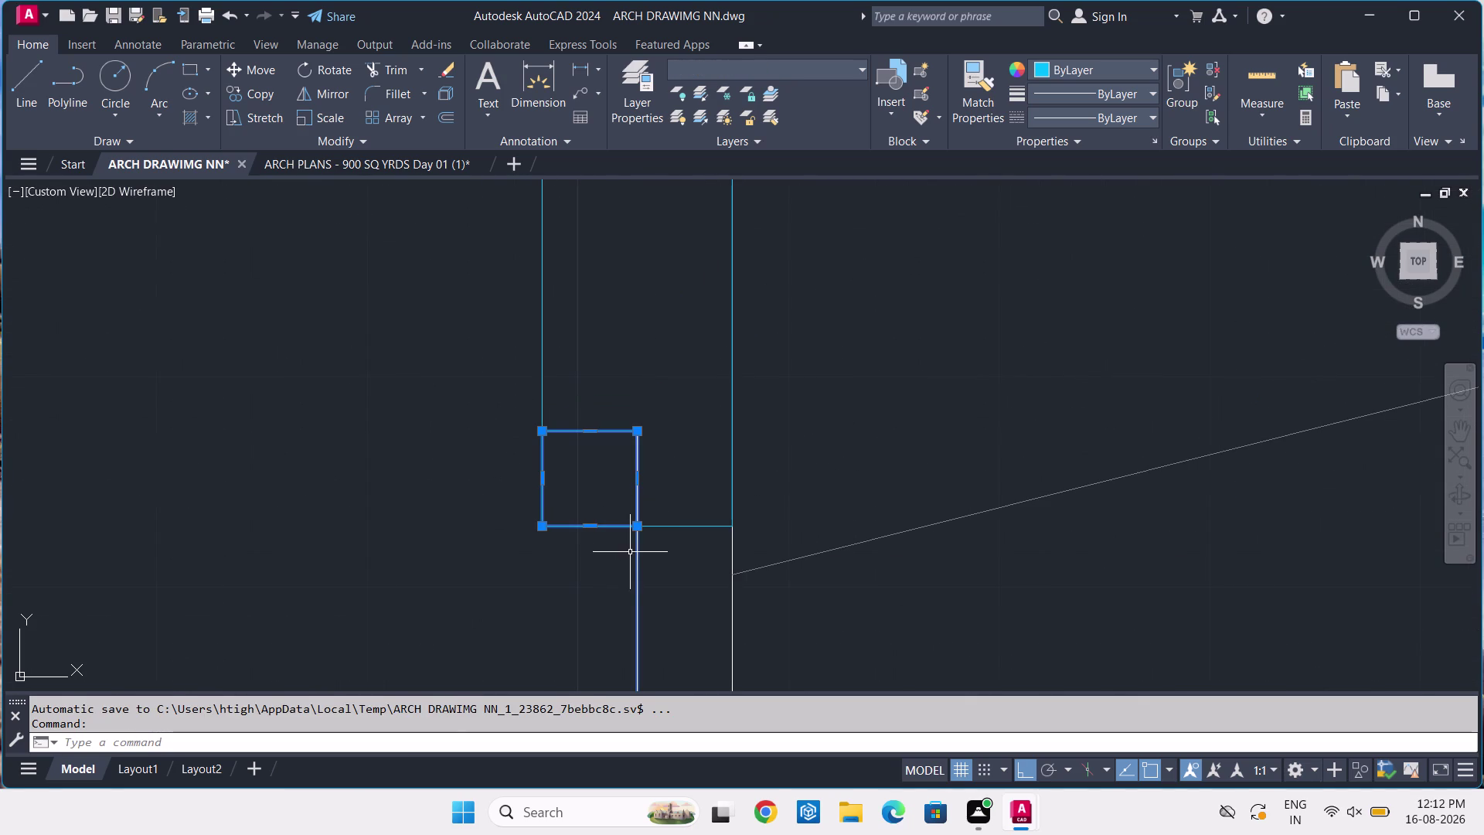
click(639, 540)
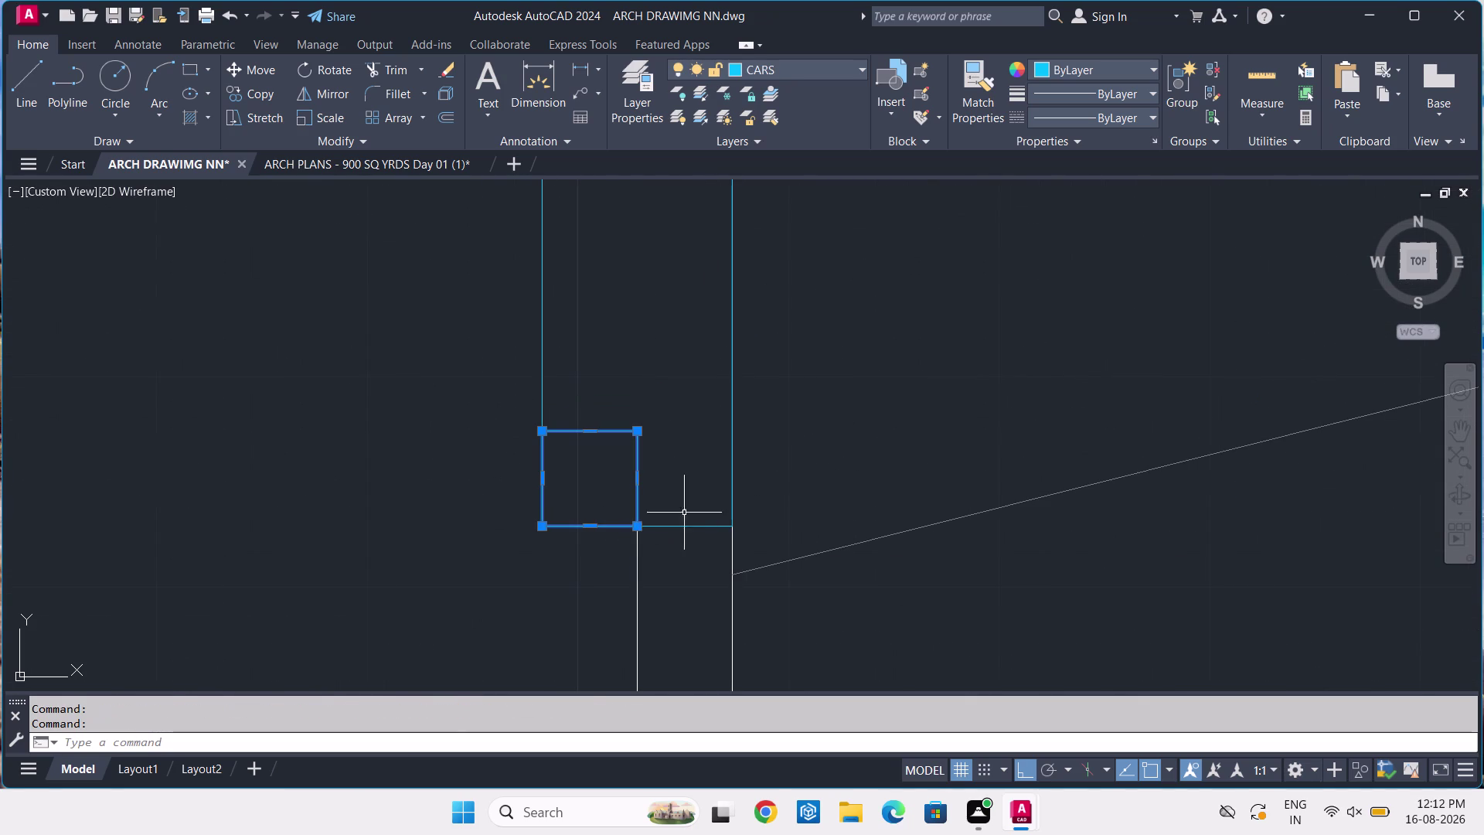
Select the outline and corner square of the column near the ramp's end, then view the ramp's lower end.
scroll(down, 3)
middle_drag(841, 546, 0, 445)
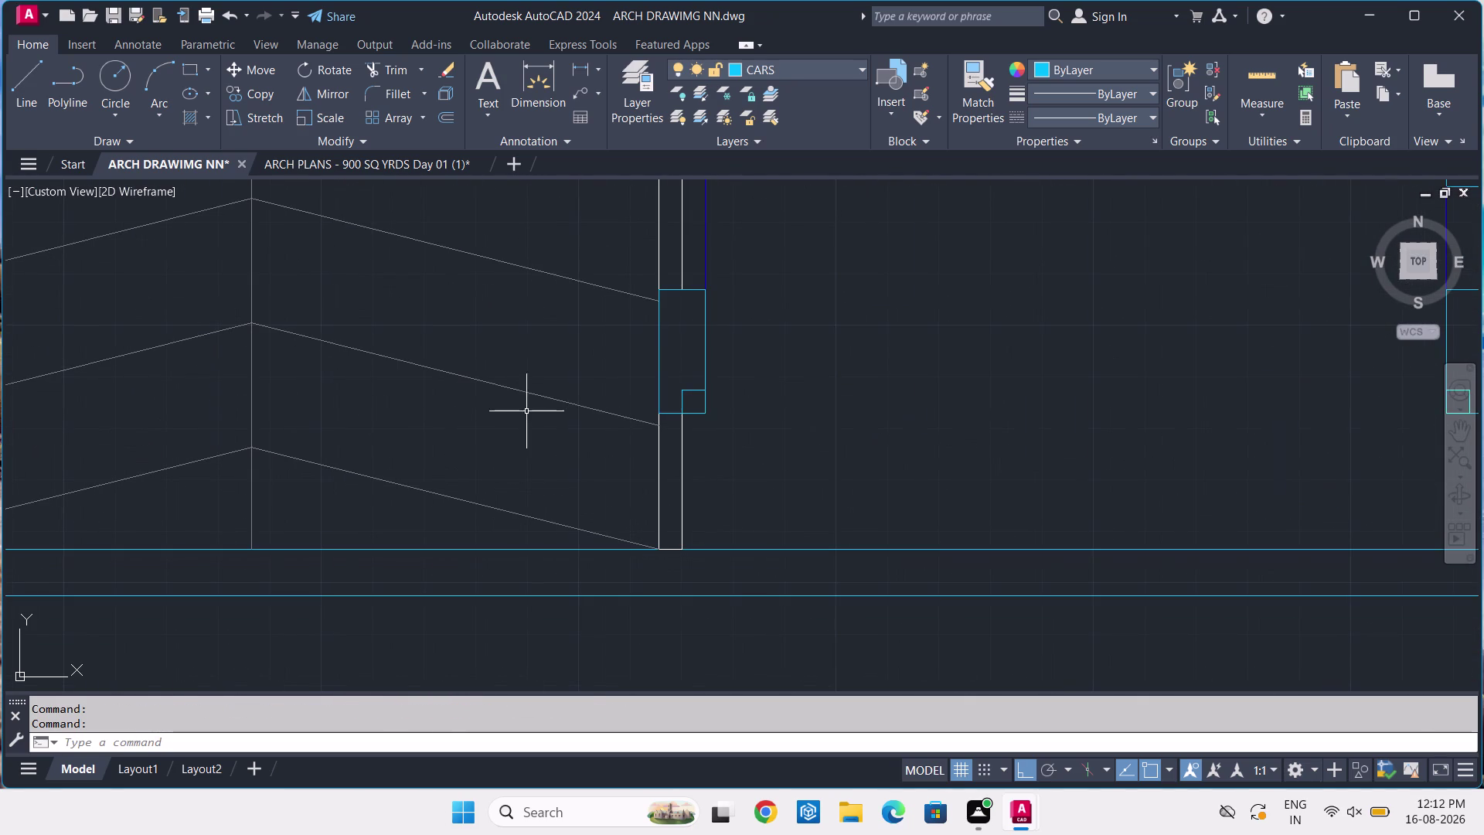
scroll(up, 3)
click(745, 349)
click(713, 398)
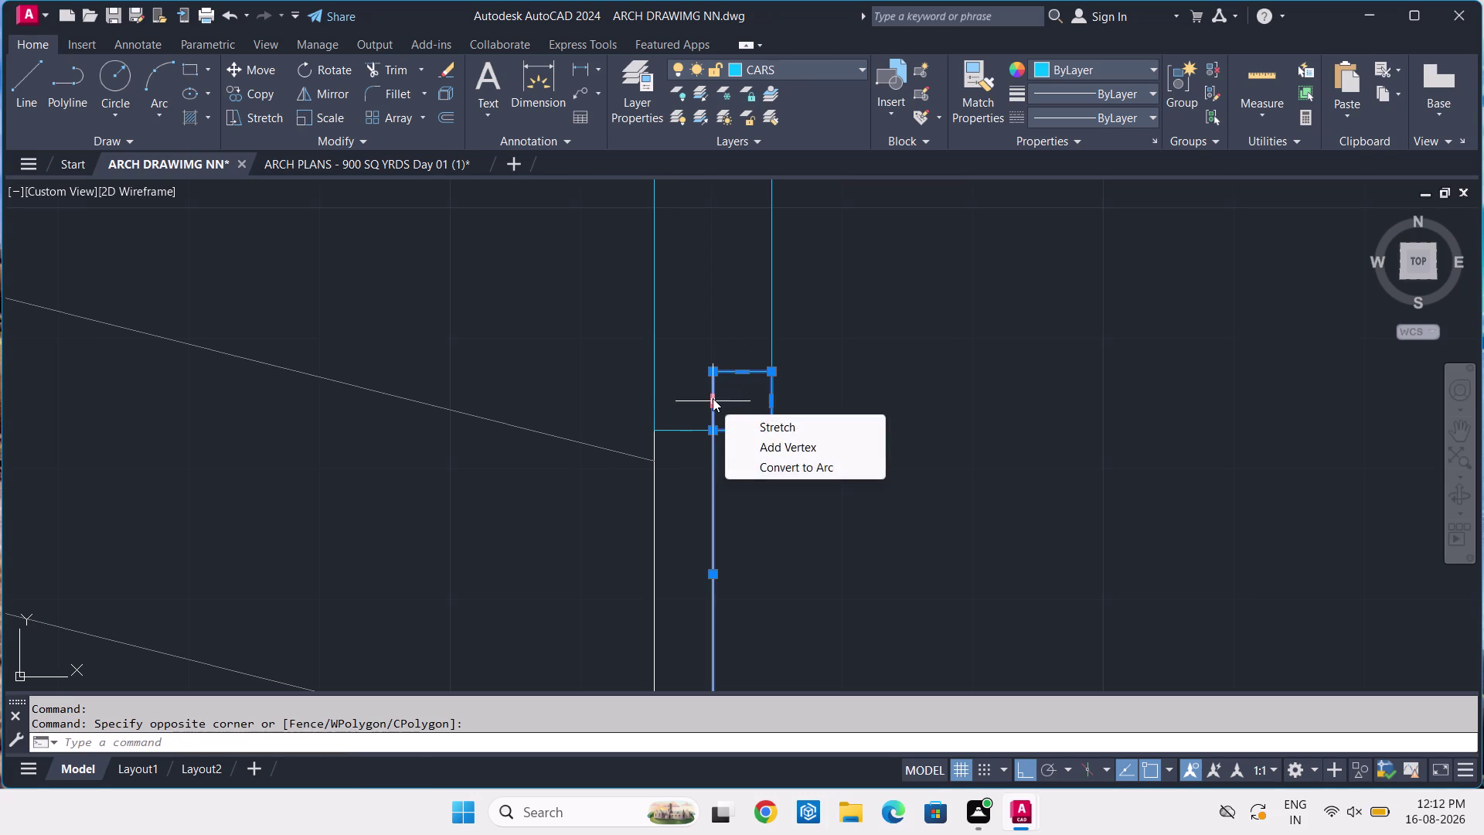
click(714, 490)
scroll(down, 3)
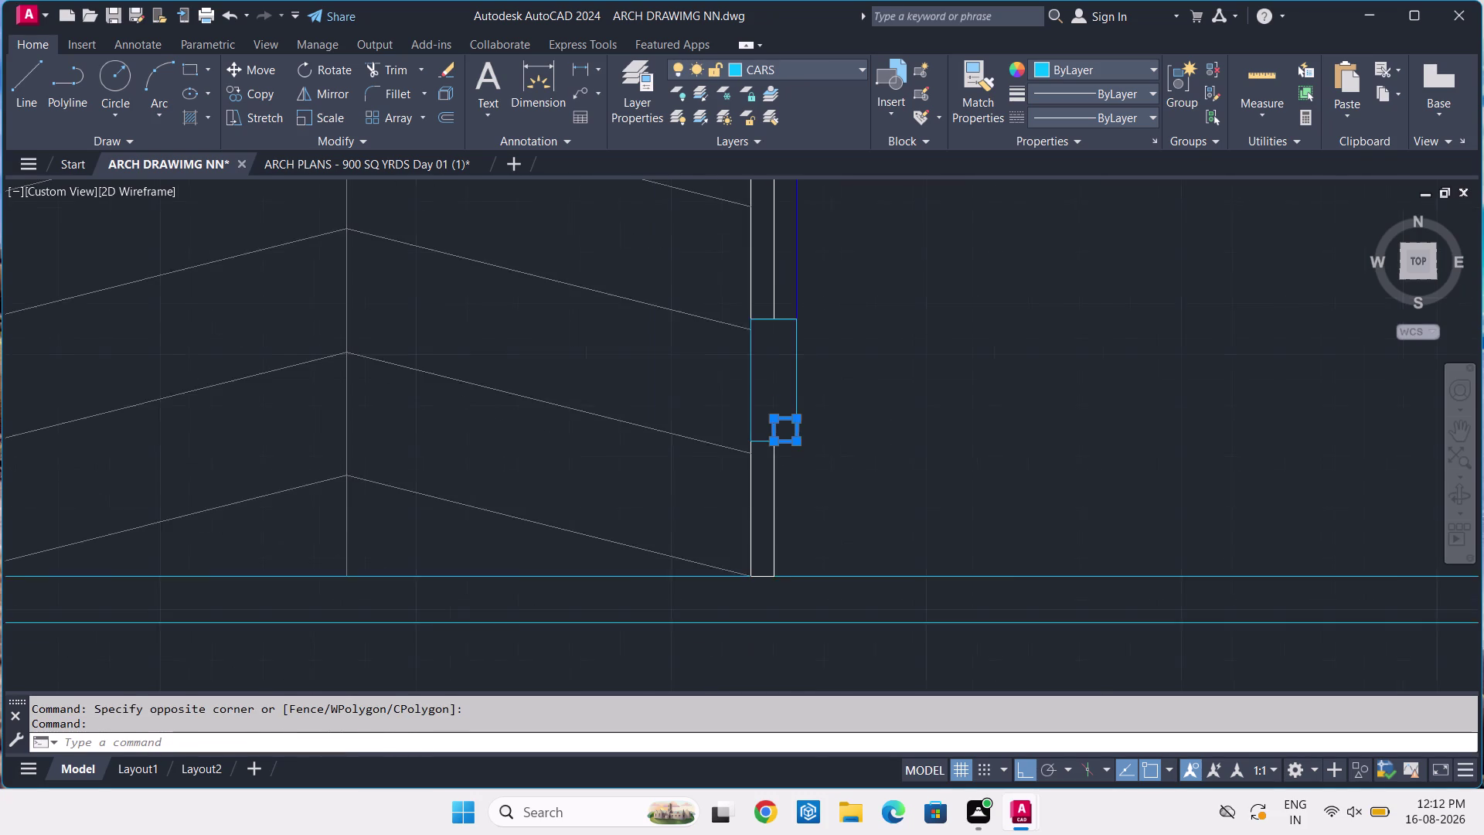
middle_drag(882, 421, 886, 474)
scroll(down, 3)
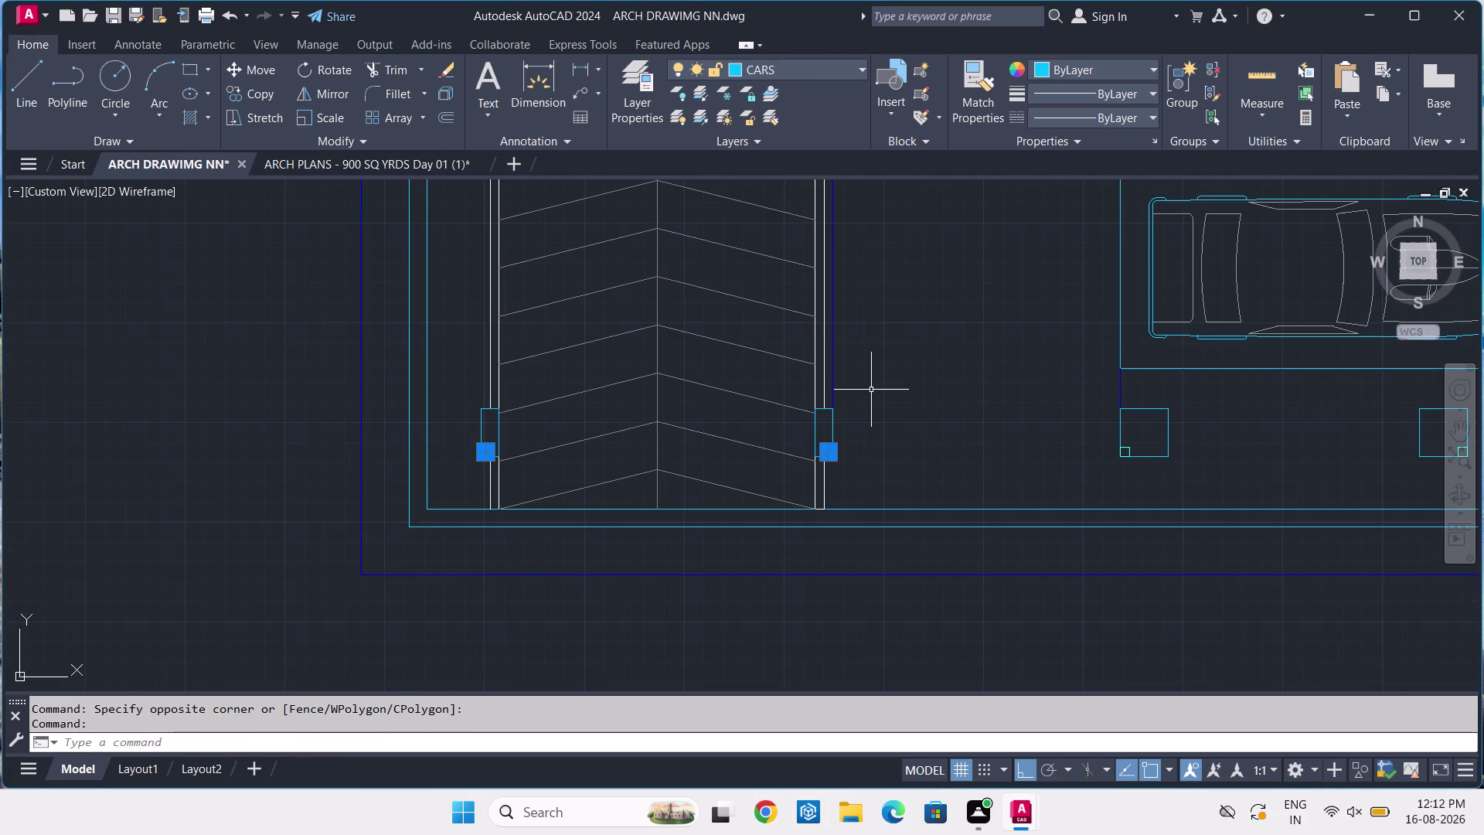
middle_drag(871, 386, 877, 437)
scroll(down, 3)
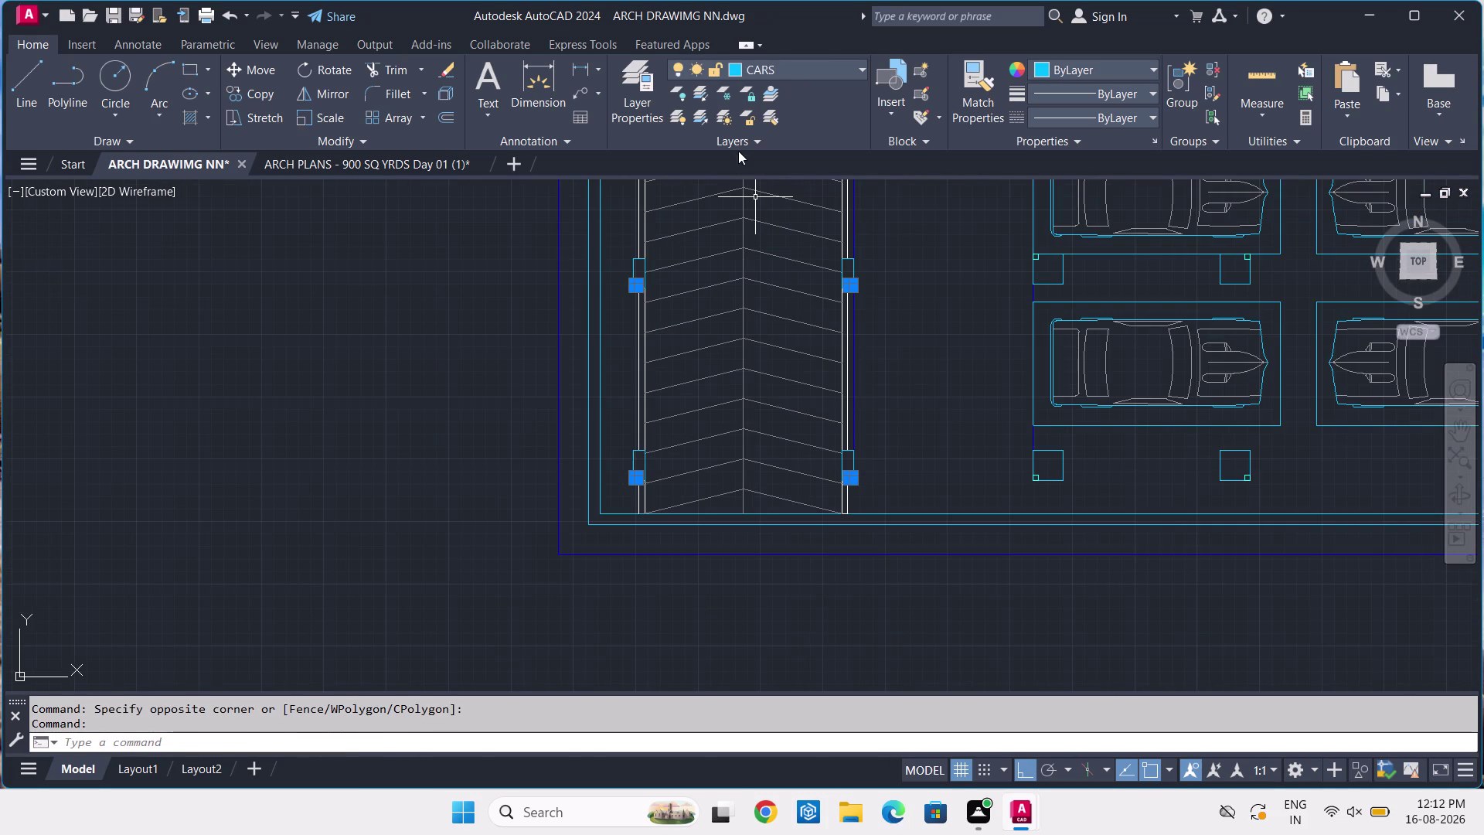
Assign the selected ramp-column corner squares to the BOX layer and clear the selection.
click(800, 64)
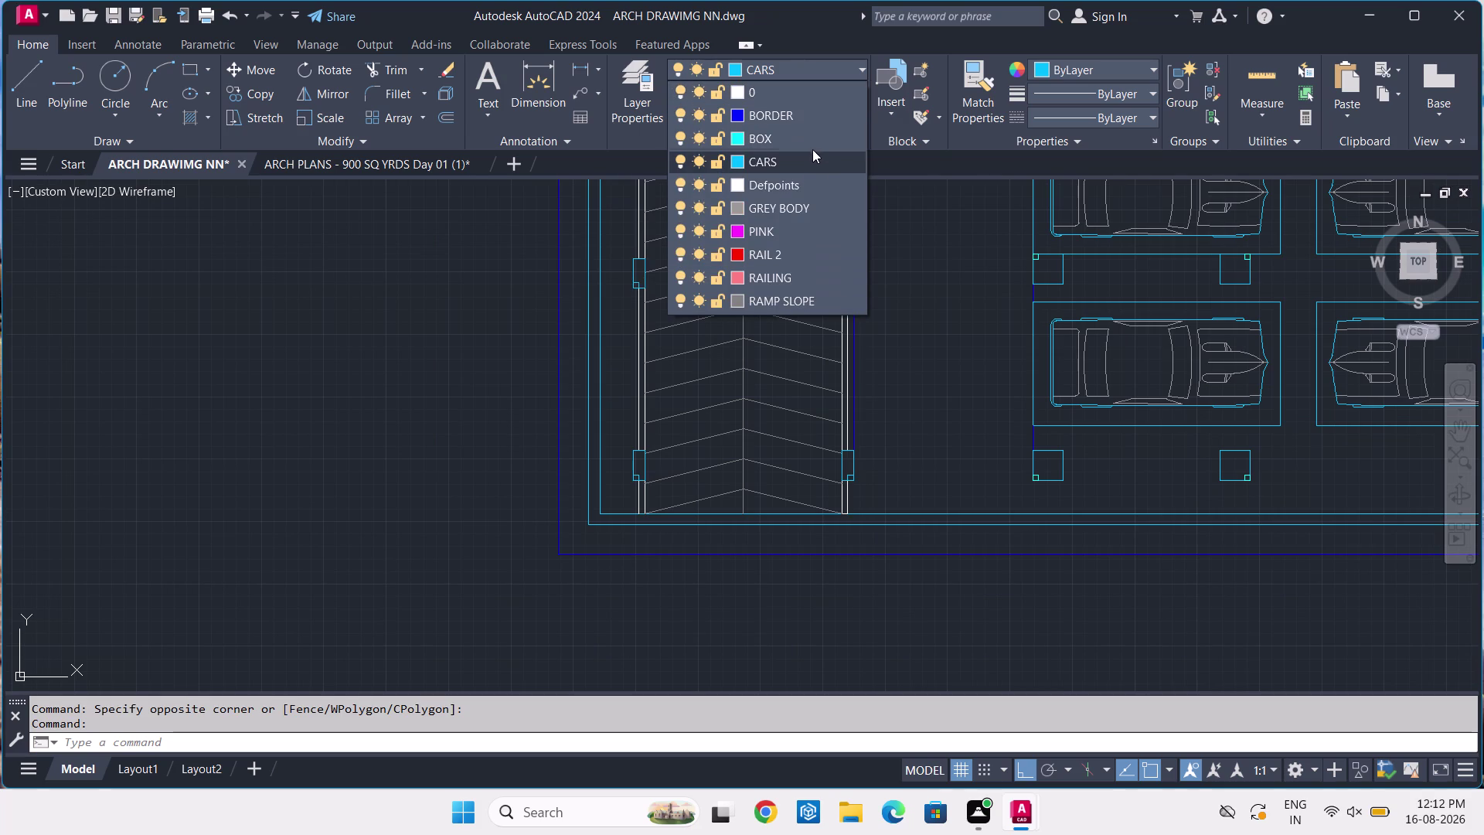
click(811, 147)
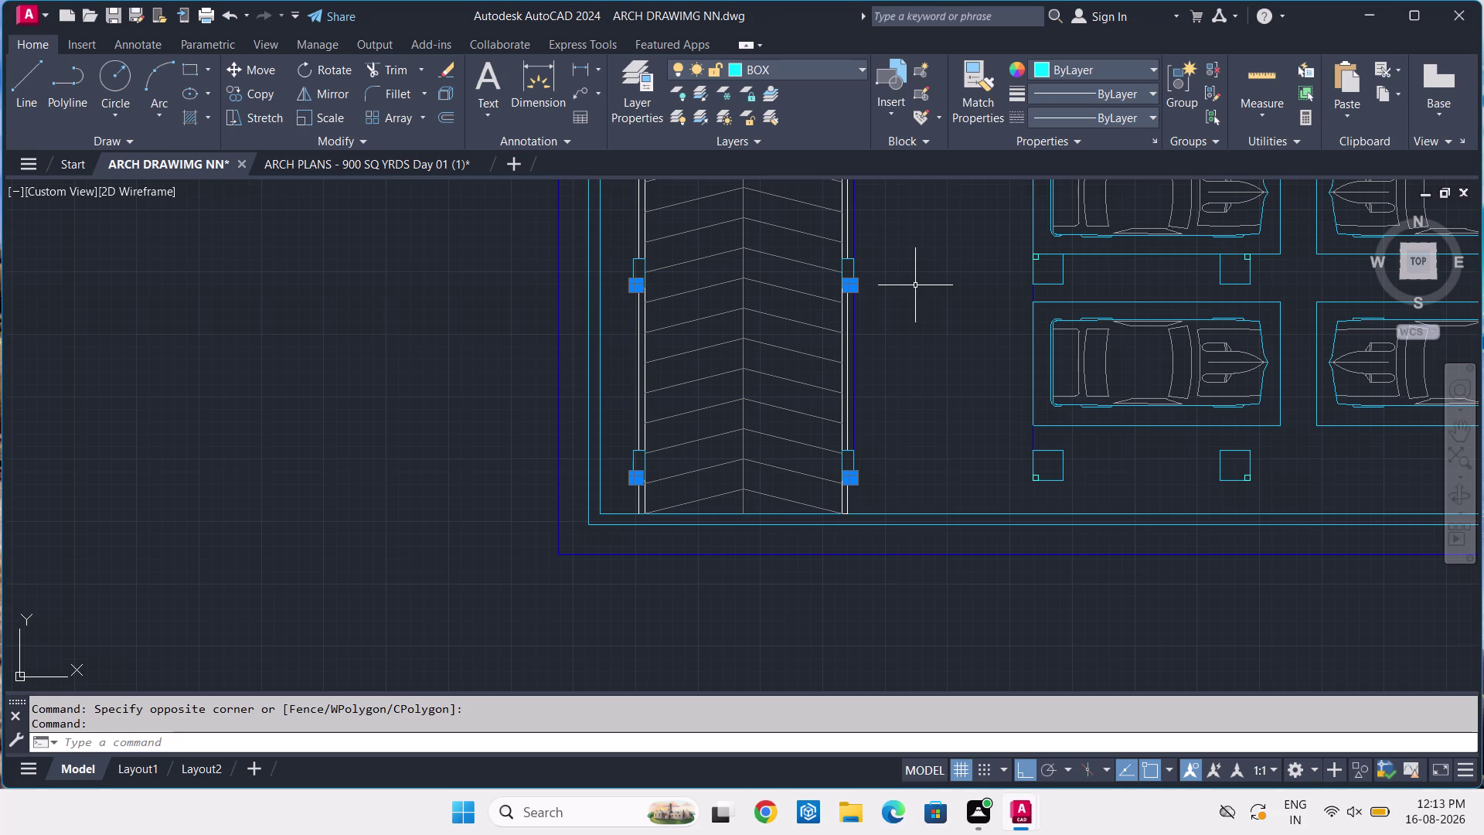
key(Escape)
scroll(down, 3)
Navigate the cellar plan from the ramp over to the central car bays.
middle_drag(915, 285, 915, 286)
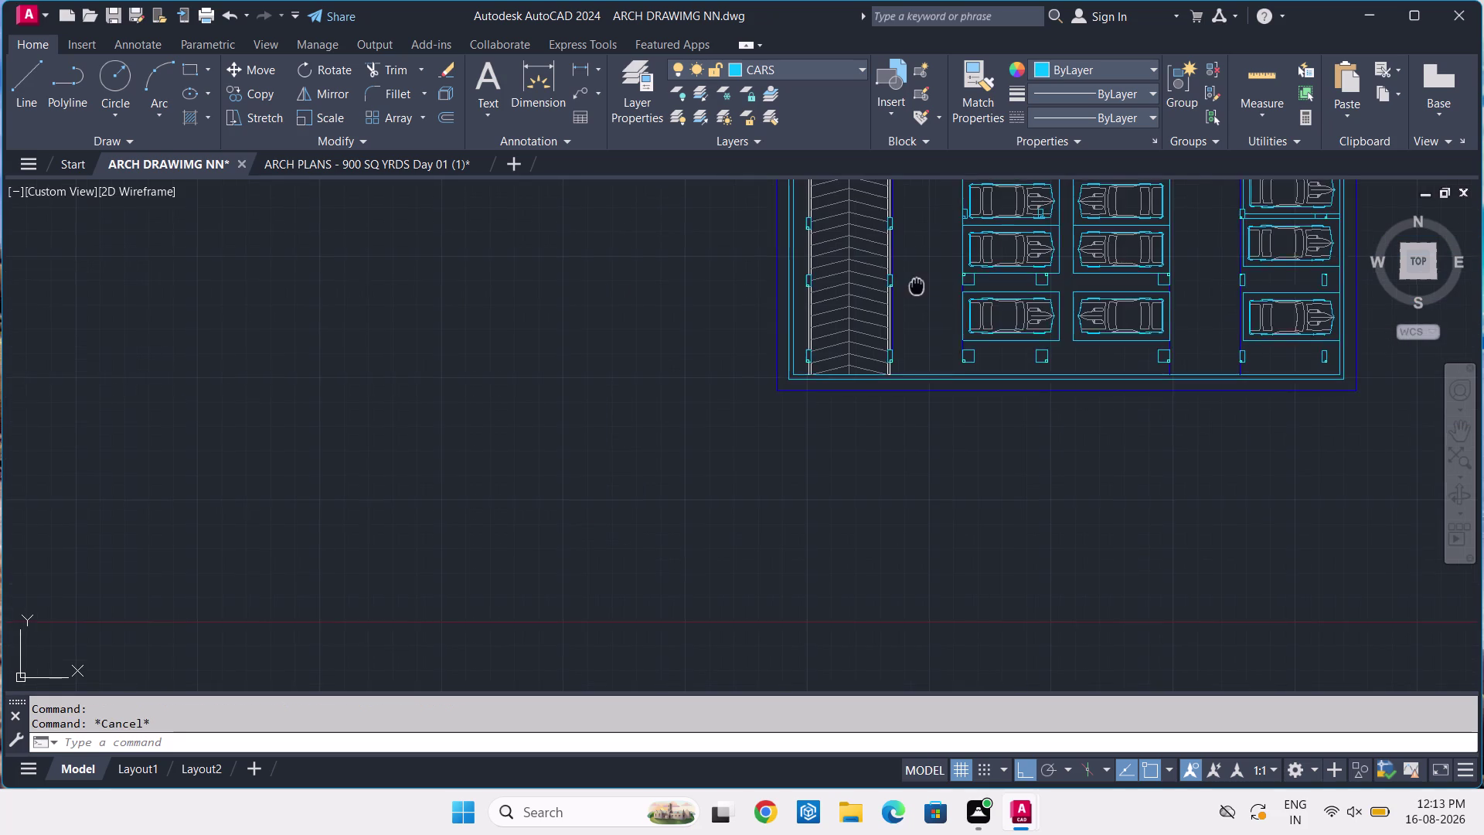
middle_drag(916, 286, 894, 478)
scroll(up, 3)
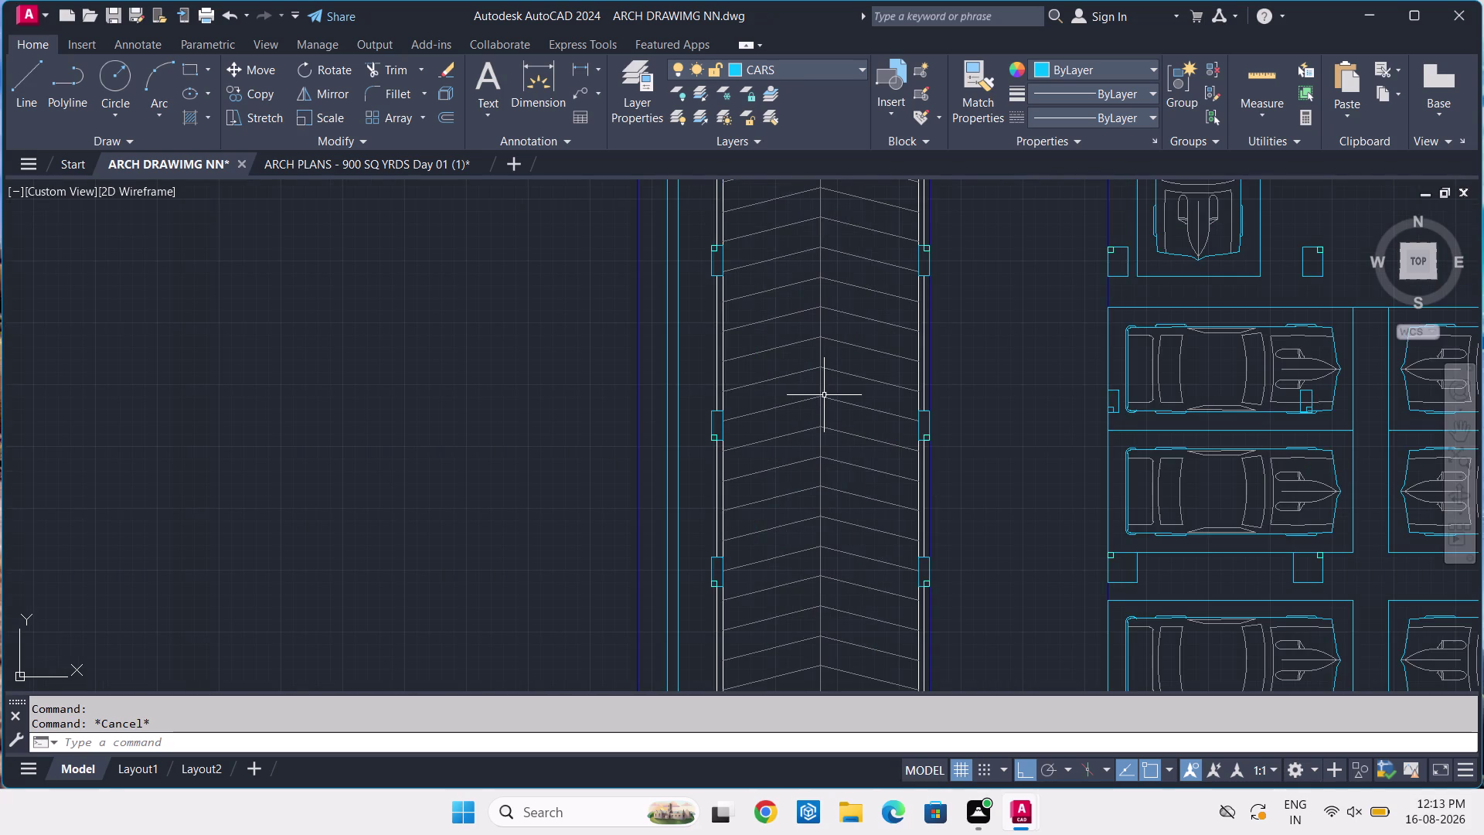
scroll(up, 3)
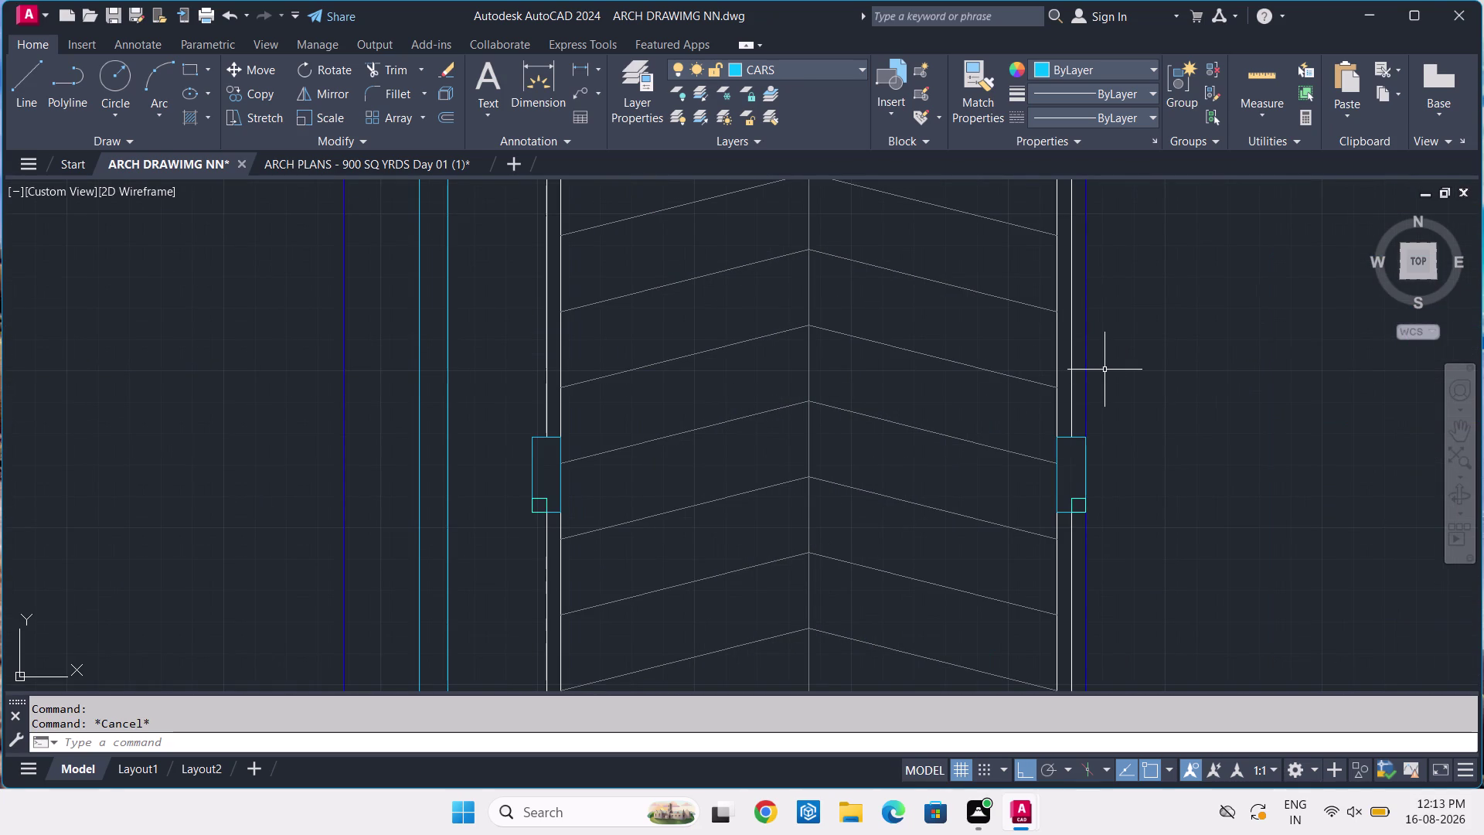
middle_drag(1110, 372, 993, 477)
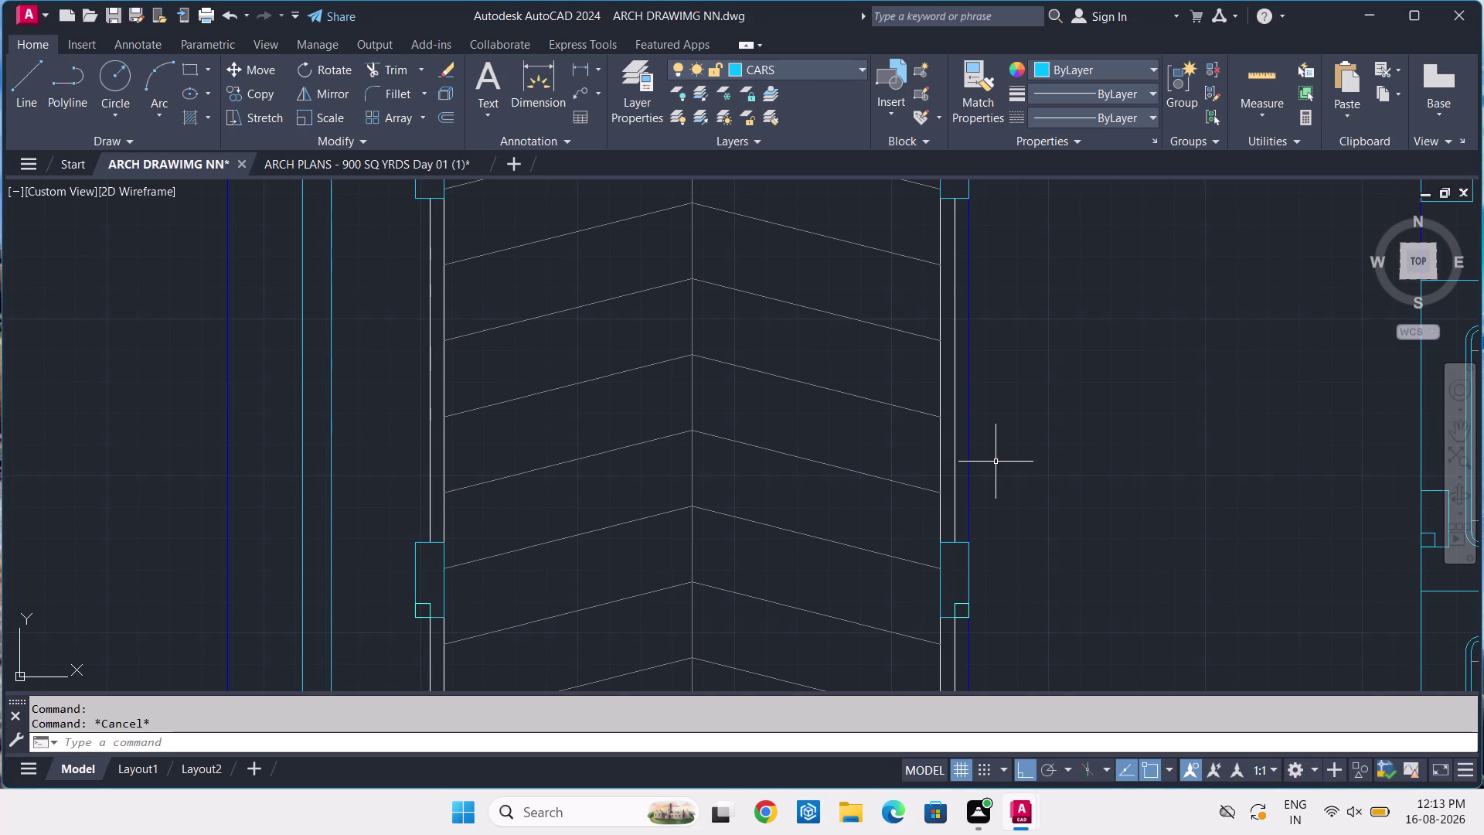
scroll(down, 3)
scroll(down, 3)
middle_drag(1006, 465, 743, 528)
right_drag(1005, 465, 744, 528)
middle_drag(782, 499, 701, 390)
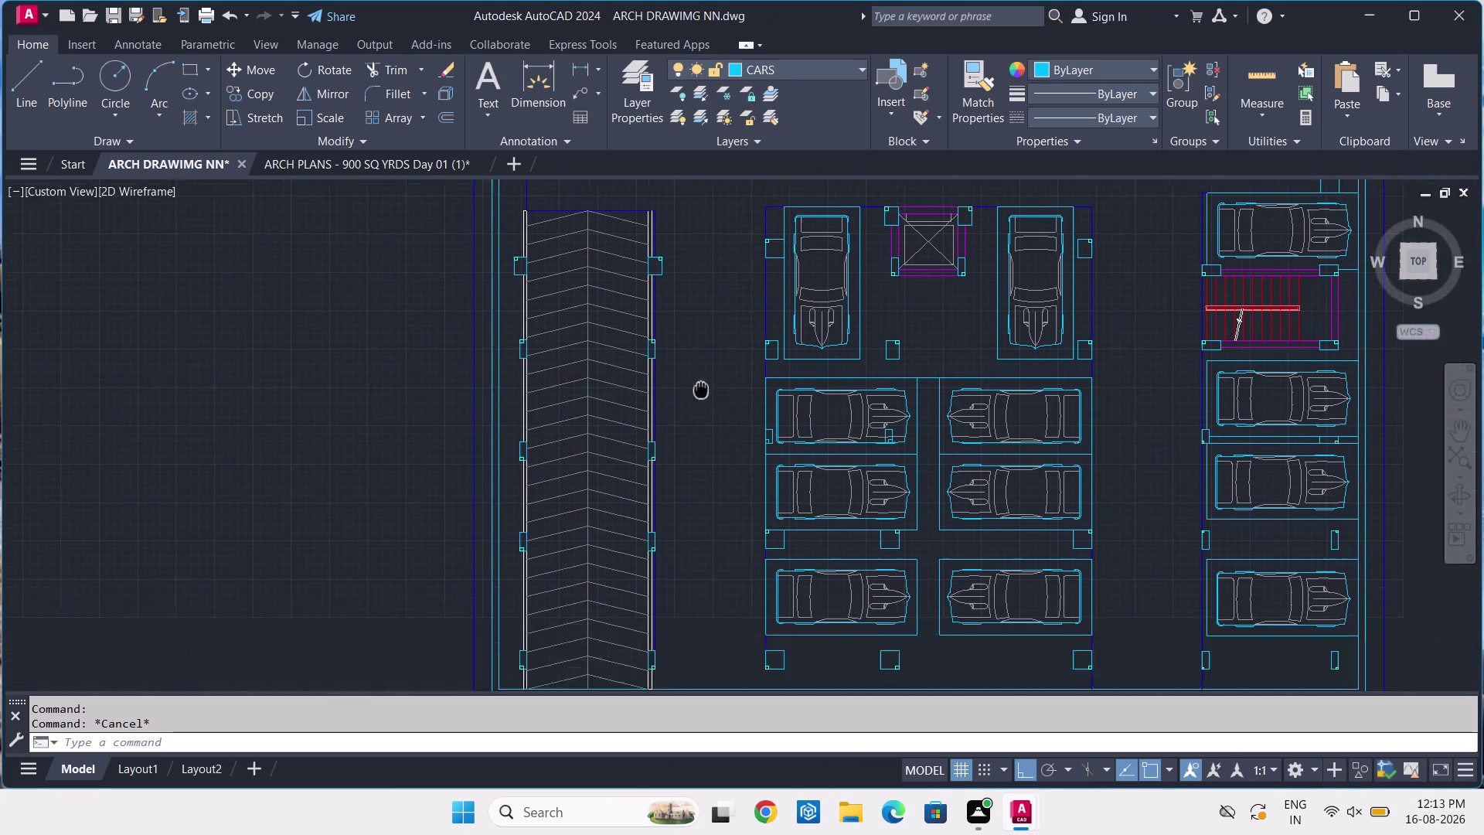
middle_drag(701, 390, 688, 372)
middle_drag(722, 537, 694, 462)
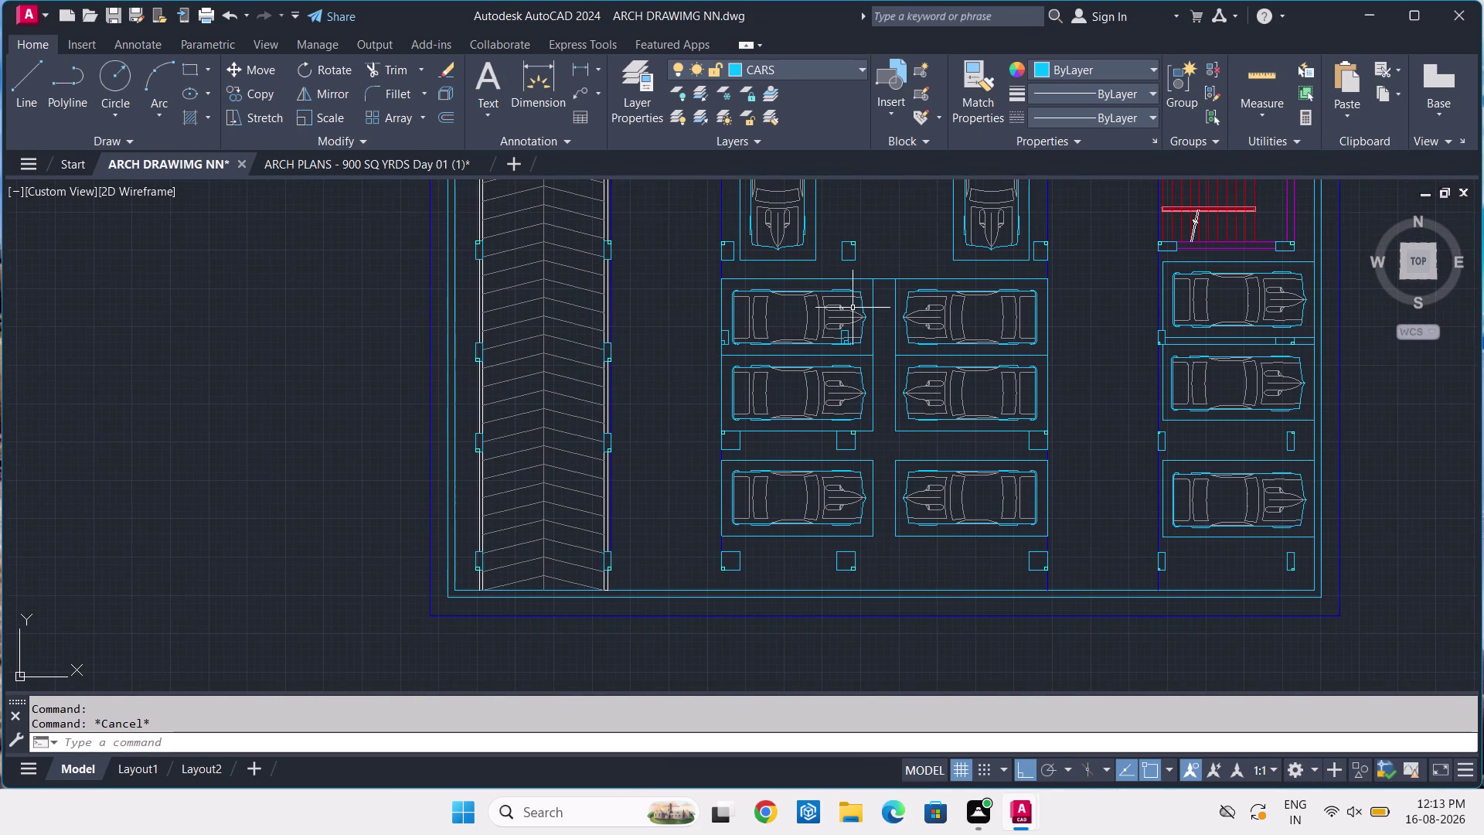
scroll(up, 3)
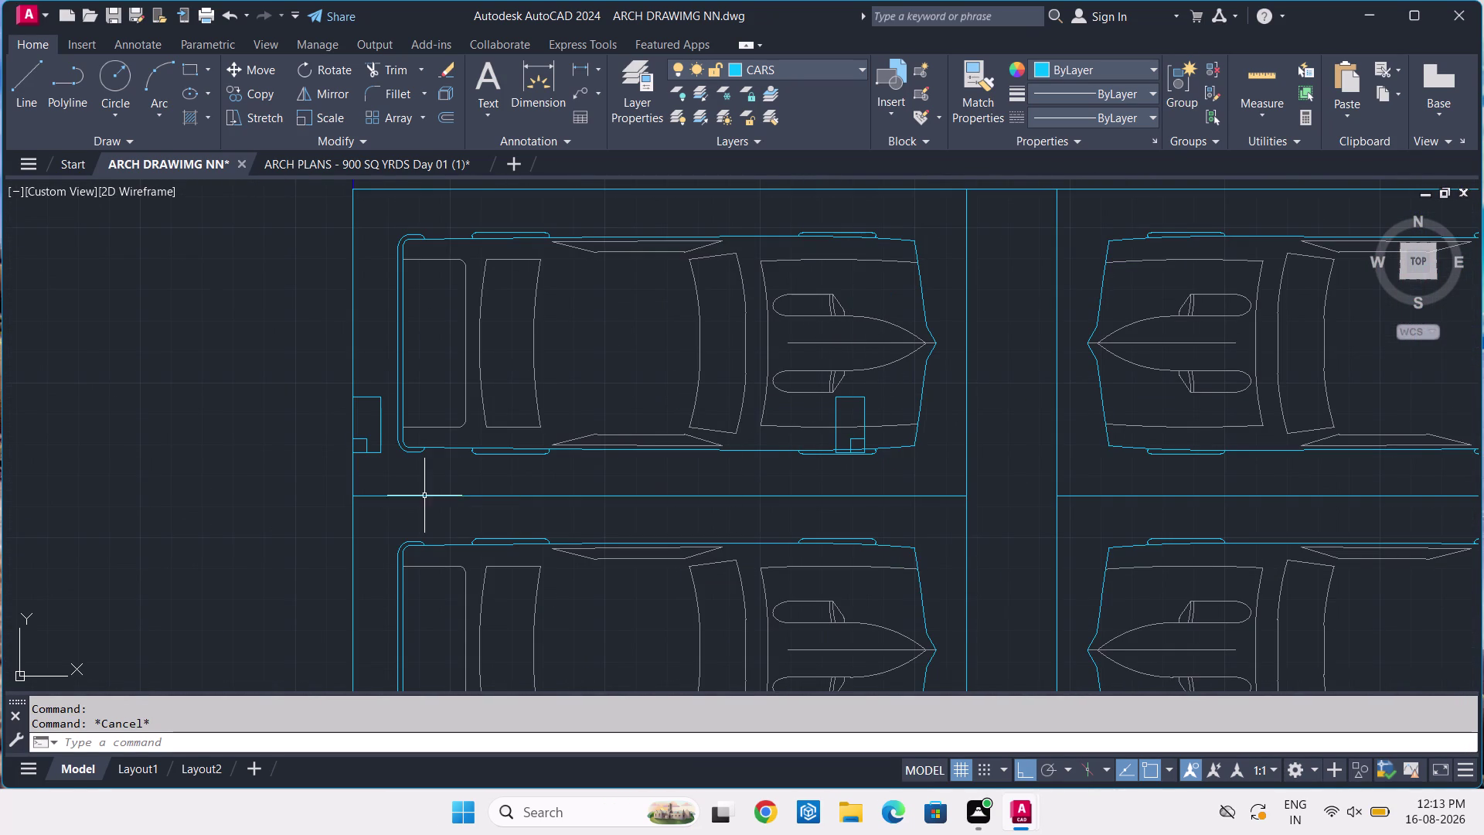
scroll(down, 3)
scroll(down, 3)
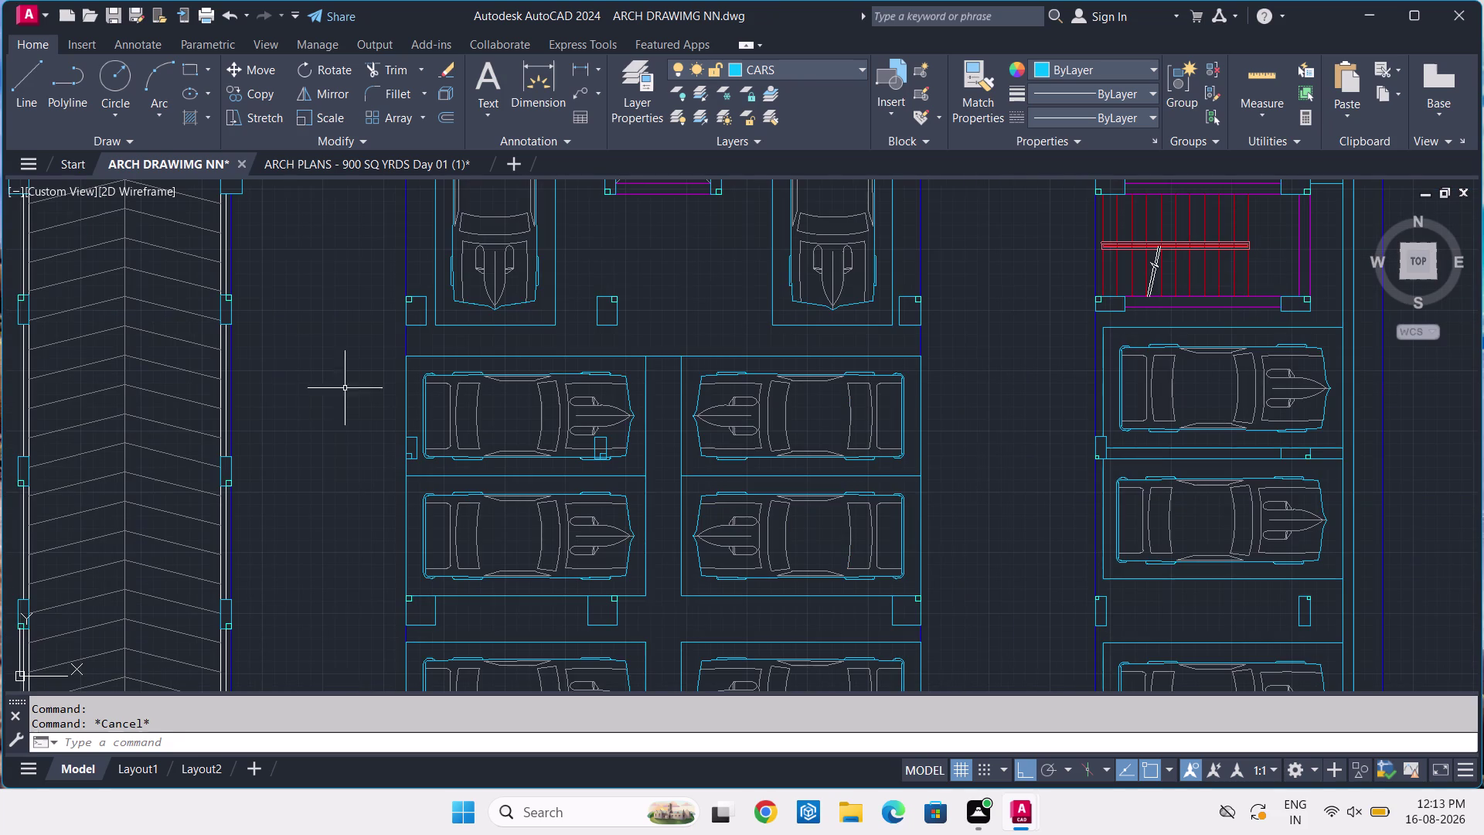
scroll(up, 3)
scroll(up, 3)
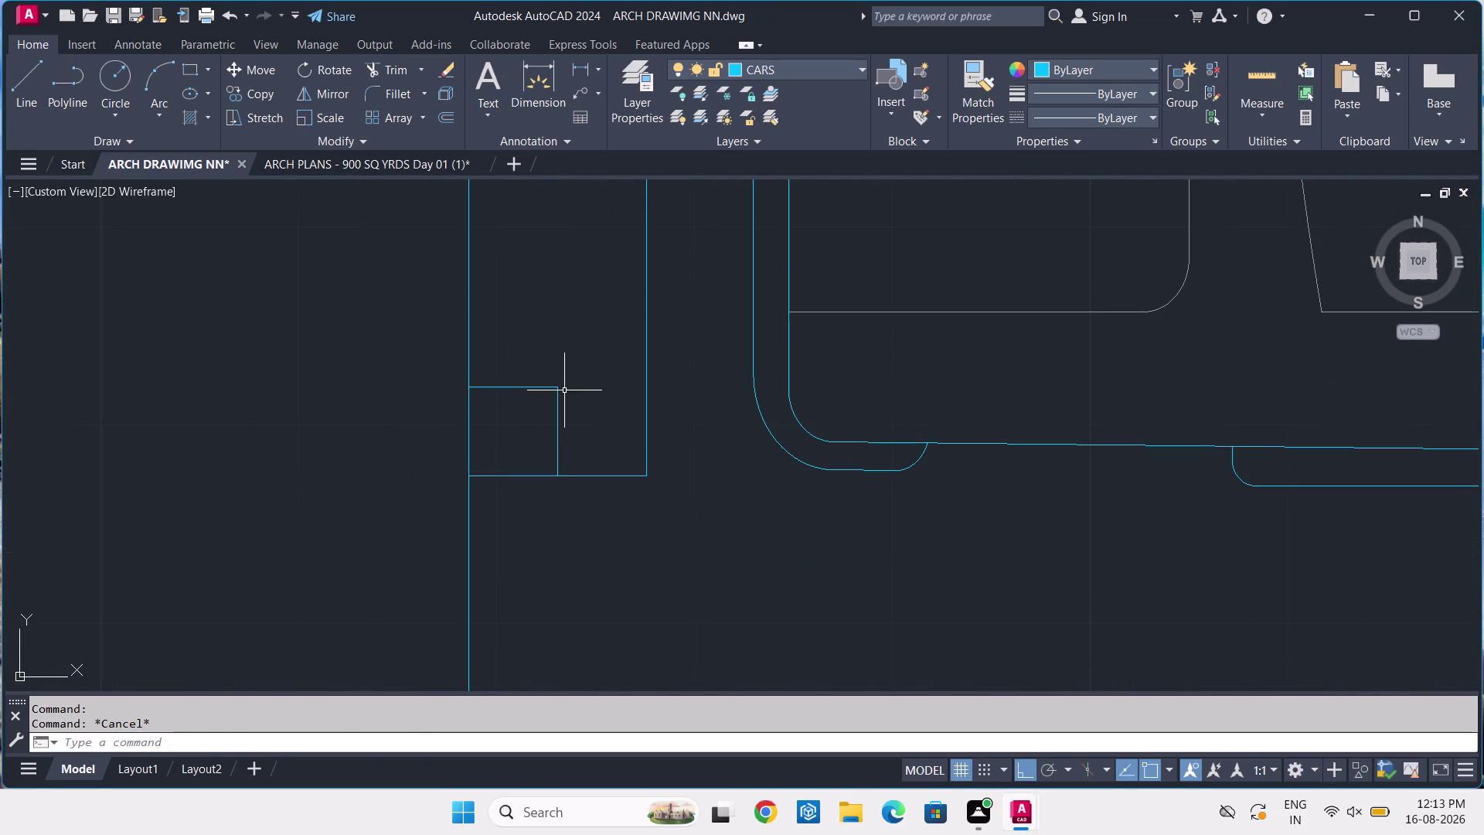
Move the two small column squares beside the car onto the BOX layer.
click(565, 390)
click(516, 432)
scroll(down, 3)
scroll(up, 3)
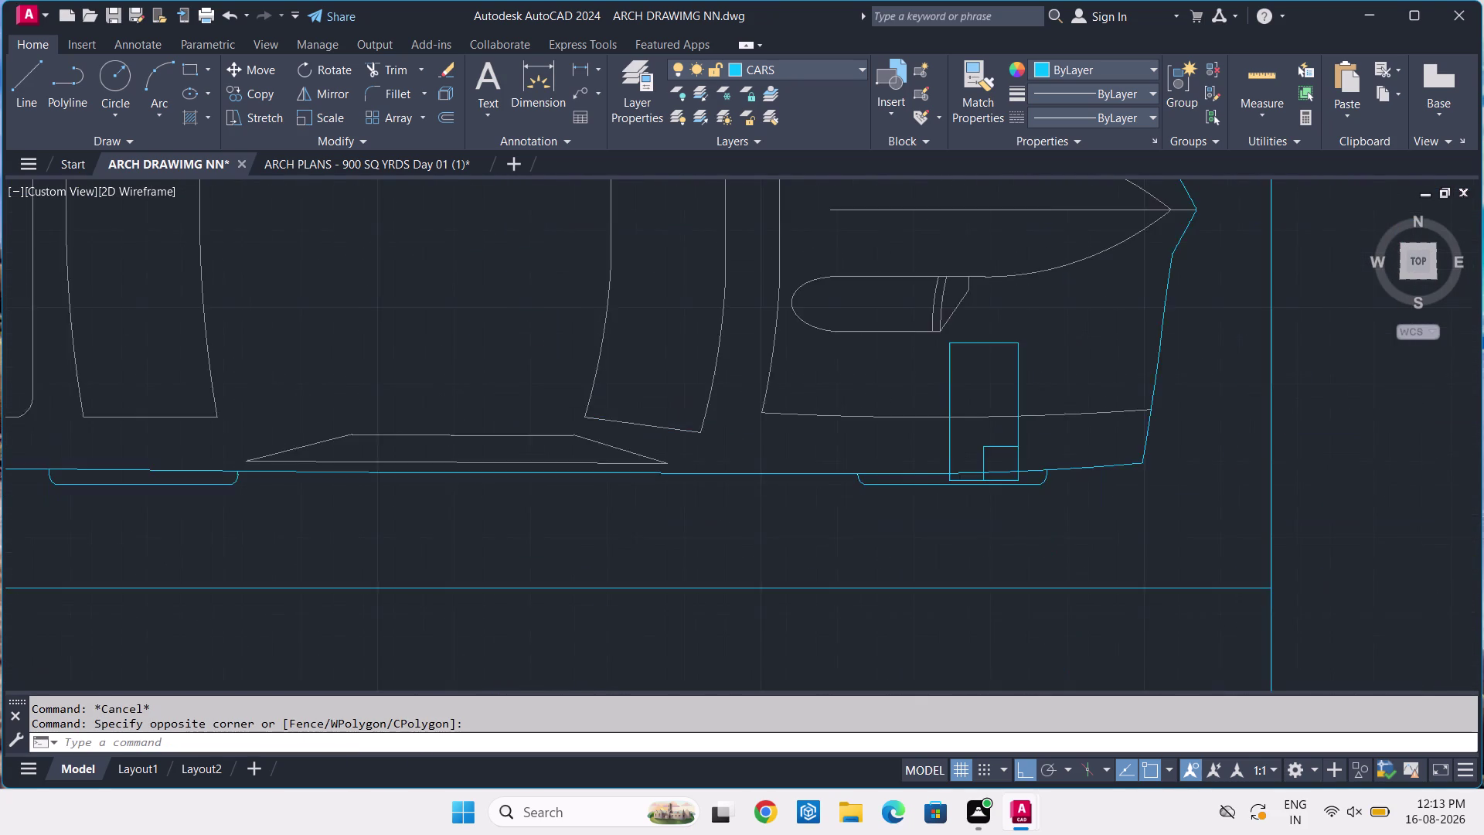
scroll(up, 3)
click(1024, 547)
click(925, 596)
scroll(down, 3)
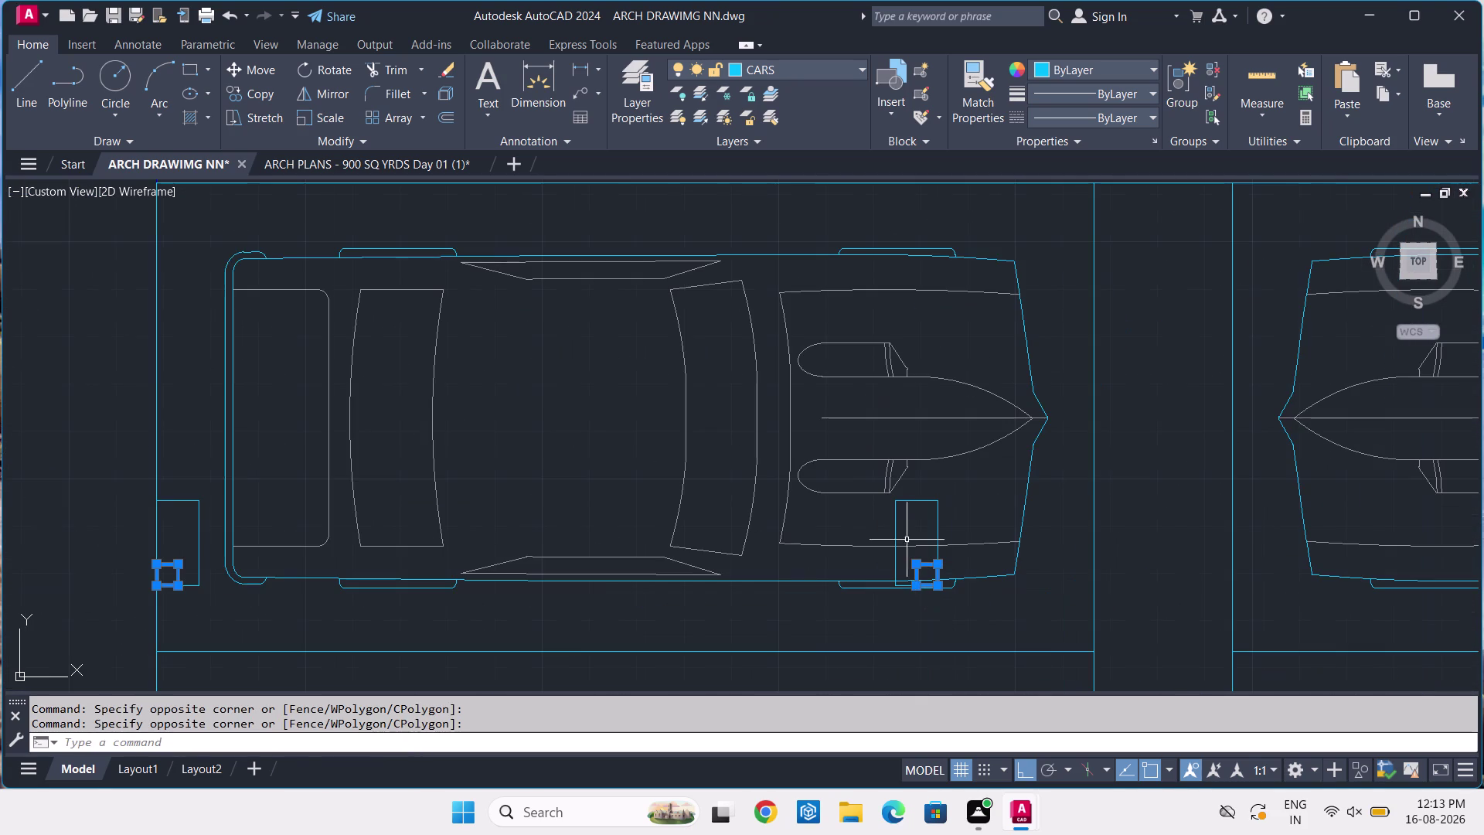
click(786, 66)
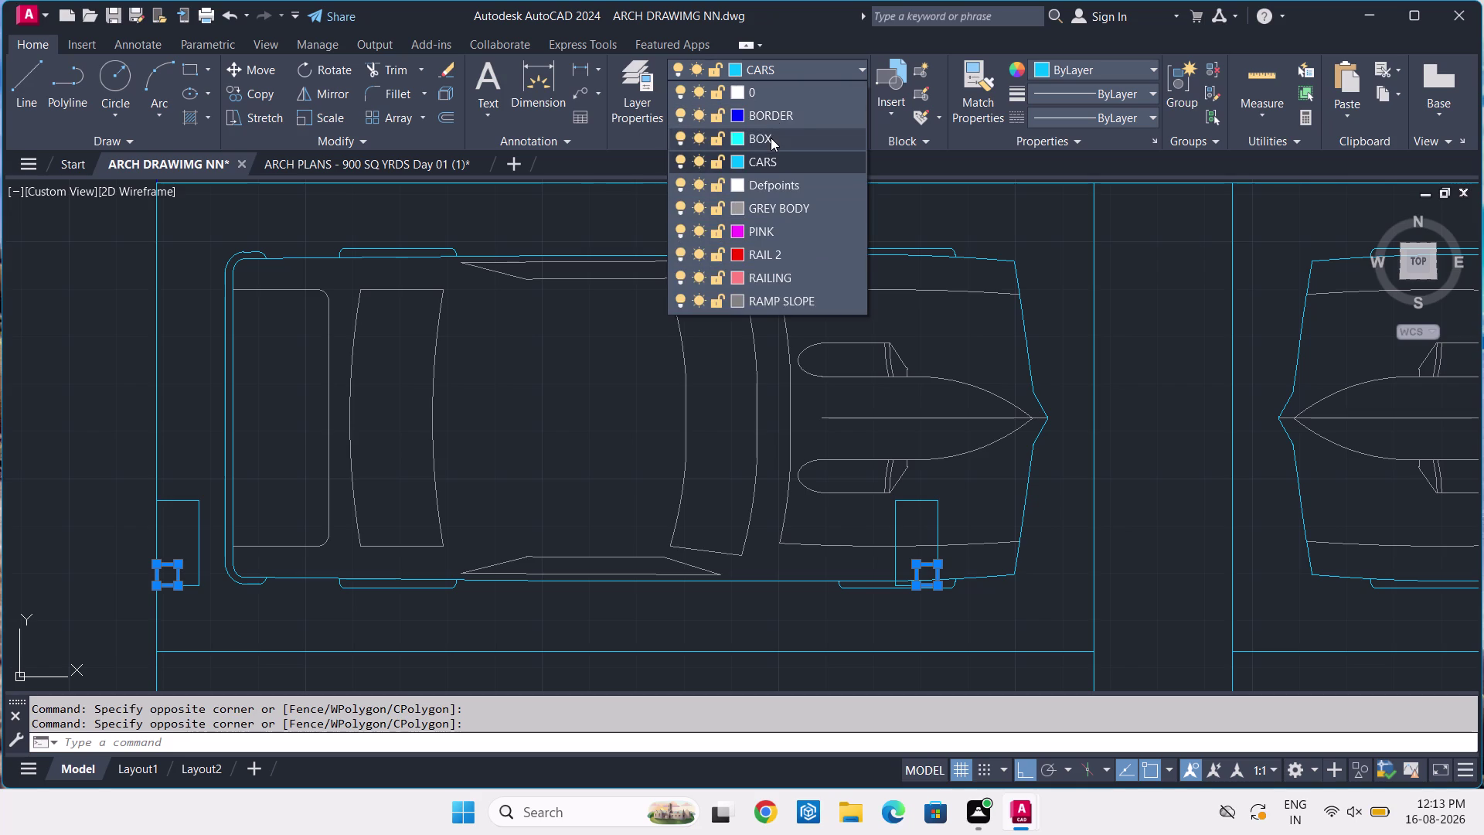
click(770, 138)
key(Escape)
Zoom out to the whole cellar plan and switch to the ARCH PLANS drawing.
scroll(down, 3)
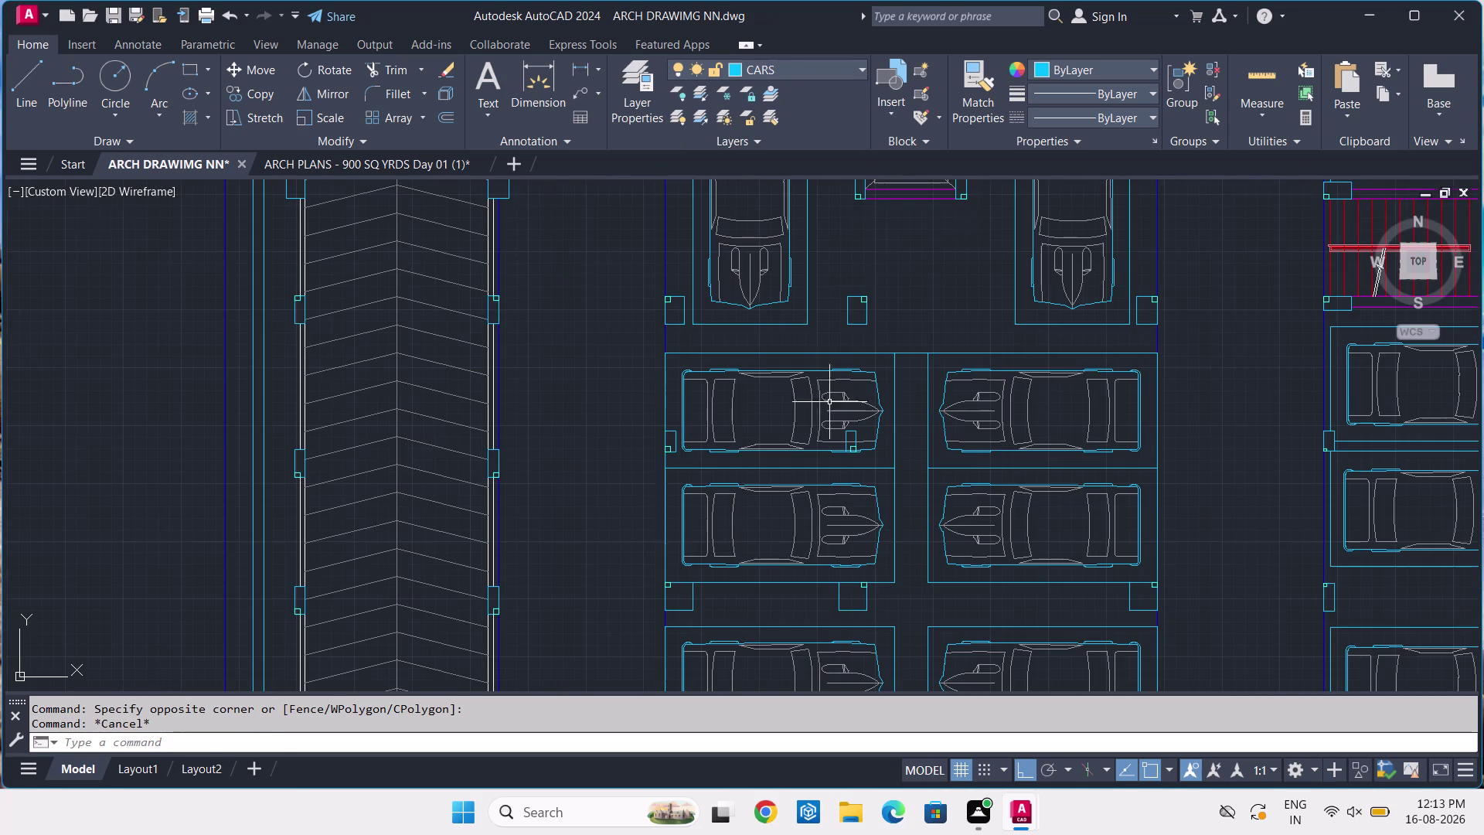
middle_drag(824, 390, 691, 531)
scroll(down, 3)
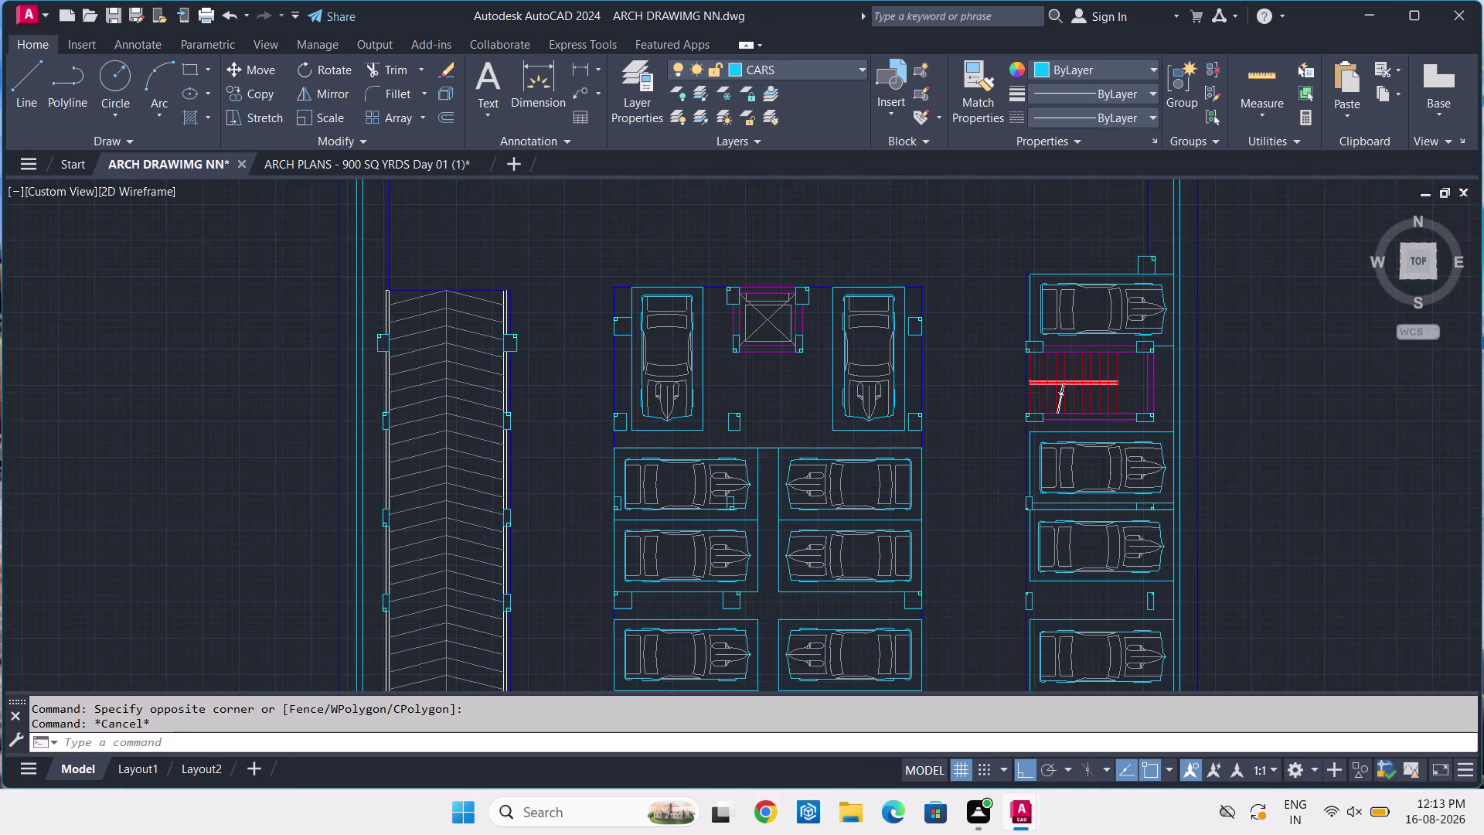
middle_drag(767, 439, 775, 320)
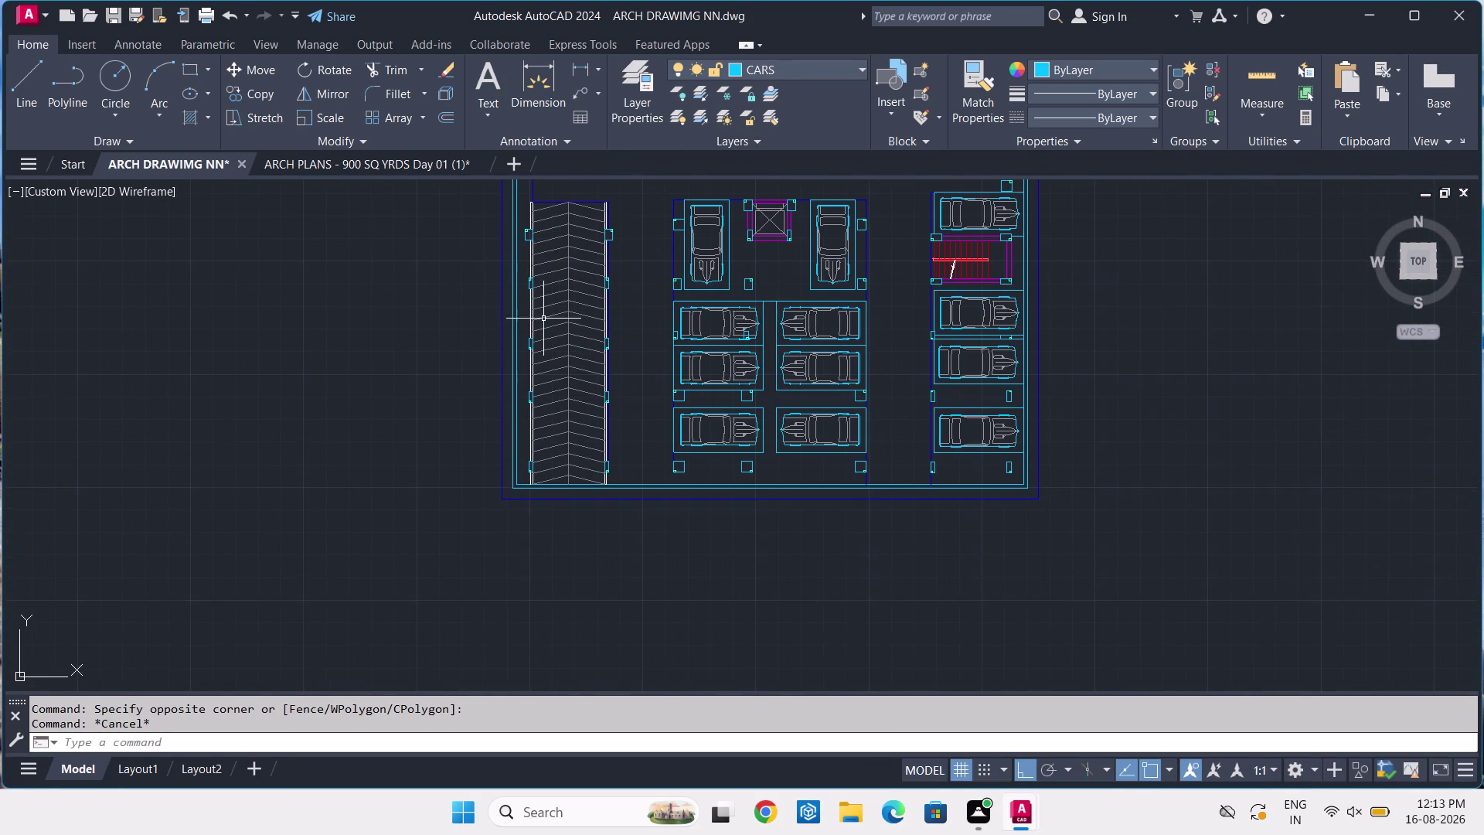
click(427, 154)
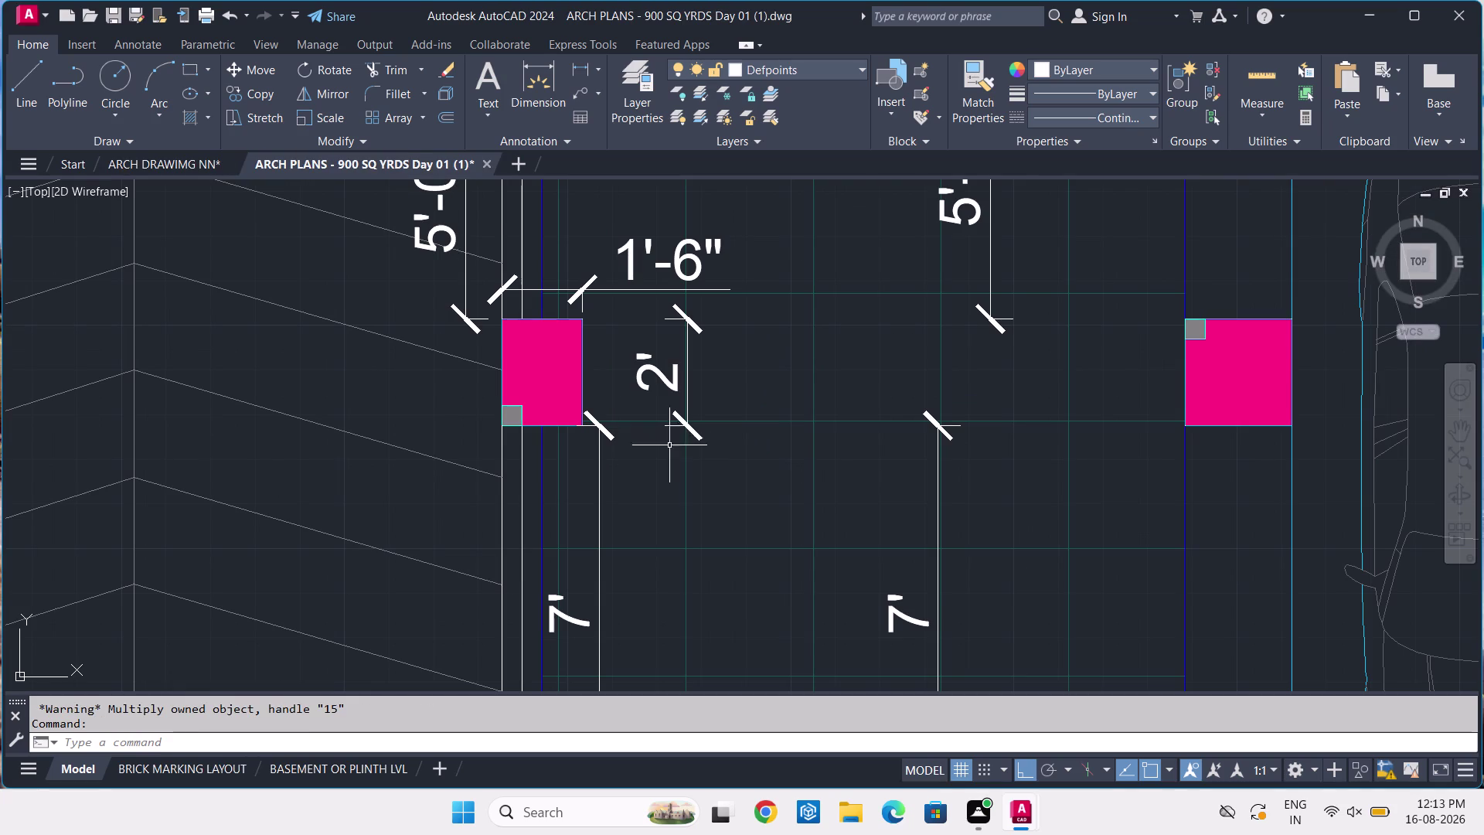
In ARCH PLANS, select a column near the ramp and lift to check its layer.
scroll(down, 3)
middle_drag(741, 463, 715, 368)
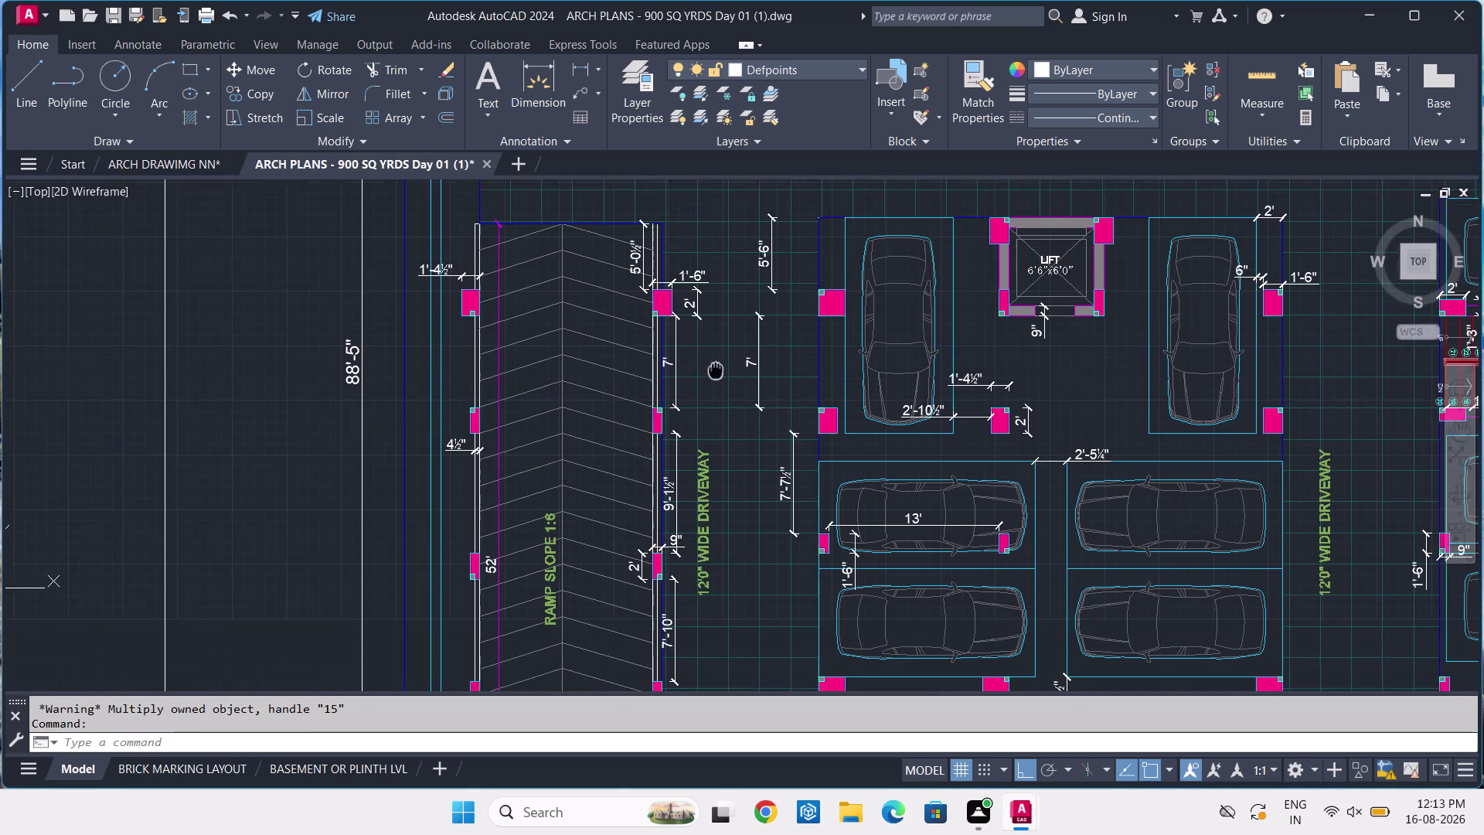
middle_drag(714, 368, 712, 366)
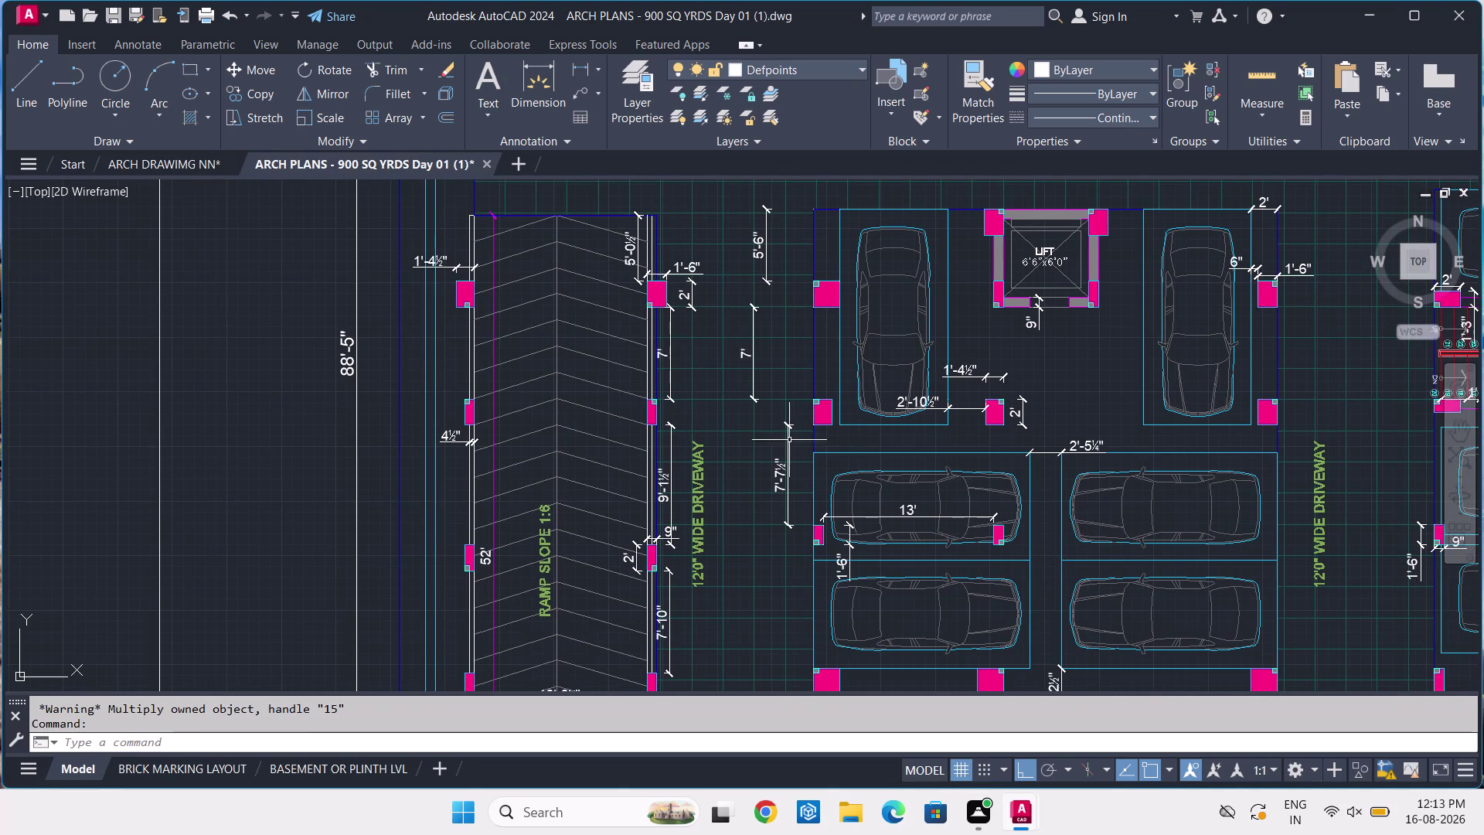
scroll(up, 3)
scroll(up, 3)
click(964, 390)
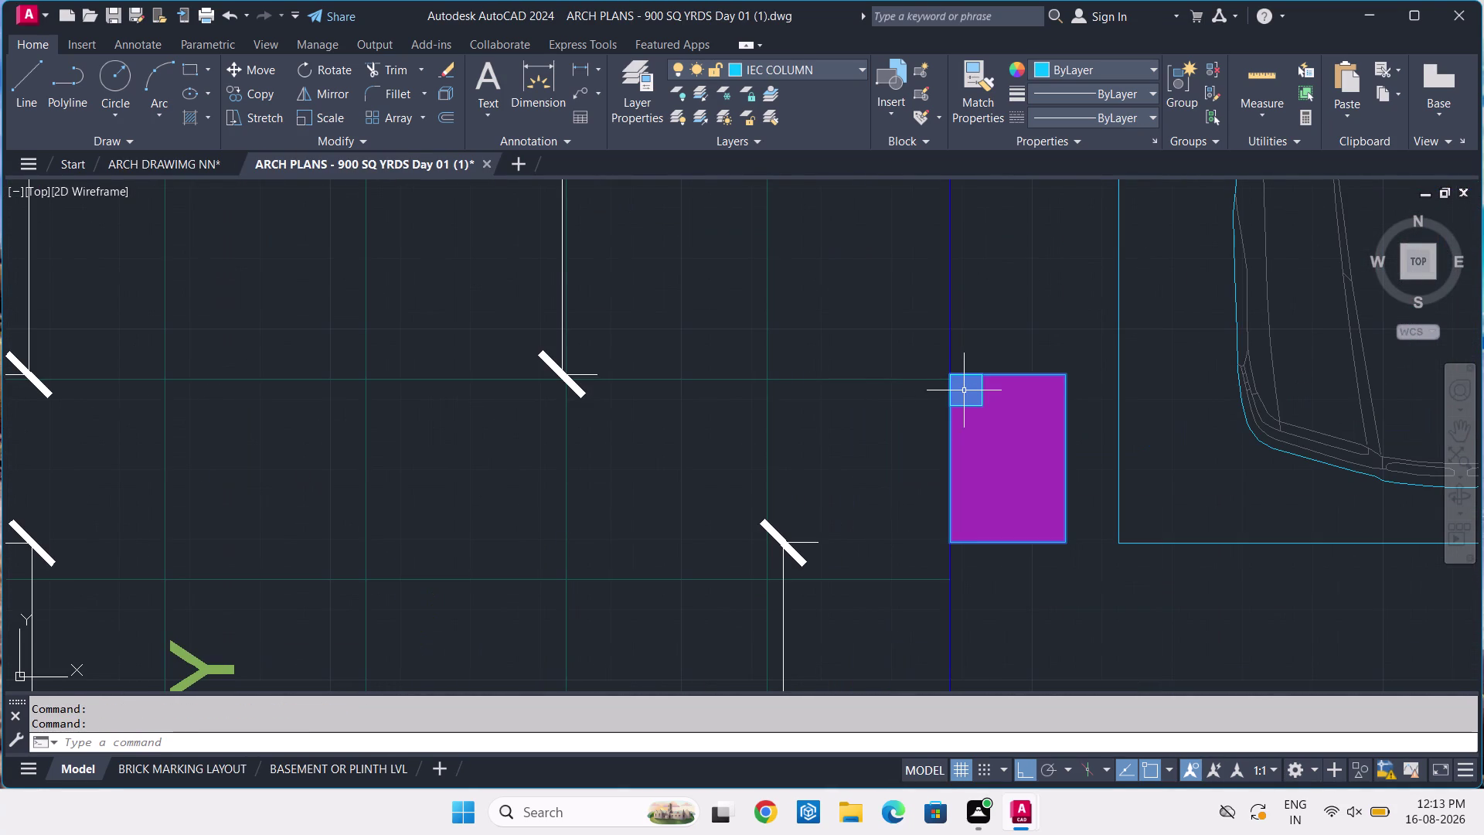
key(Escape)
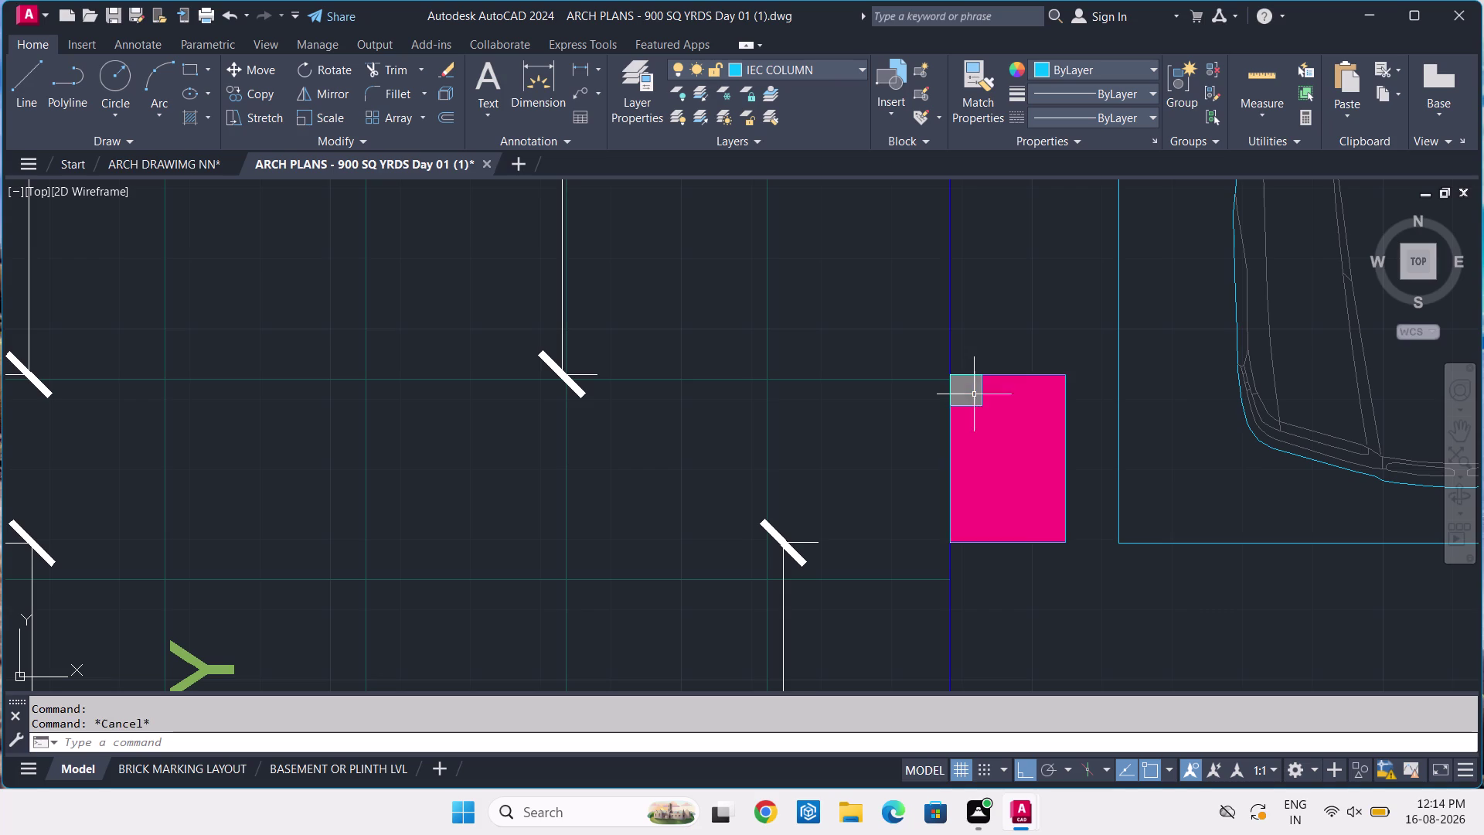
Select the grey square, then go back to the ARCH DRAWIMG NN drawing.
scroll(up, 3)
click(969, 378)
triple_click(944, 383)
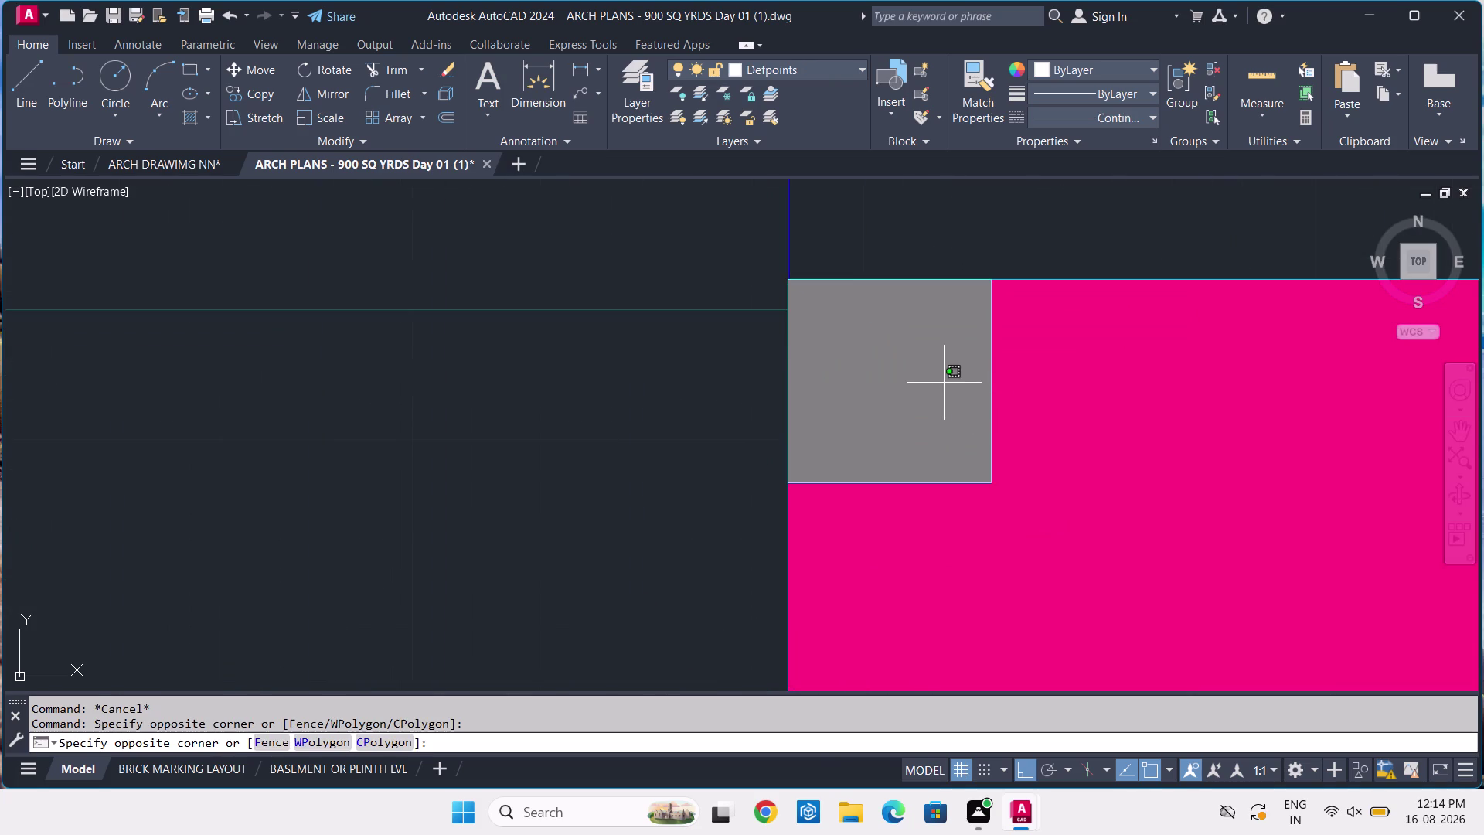
click(944, 382)
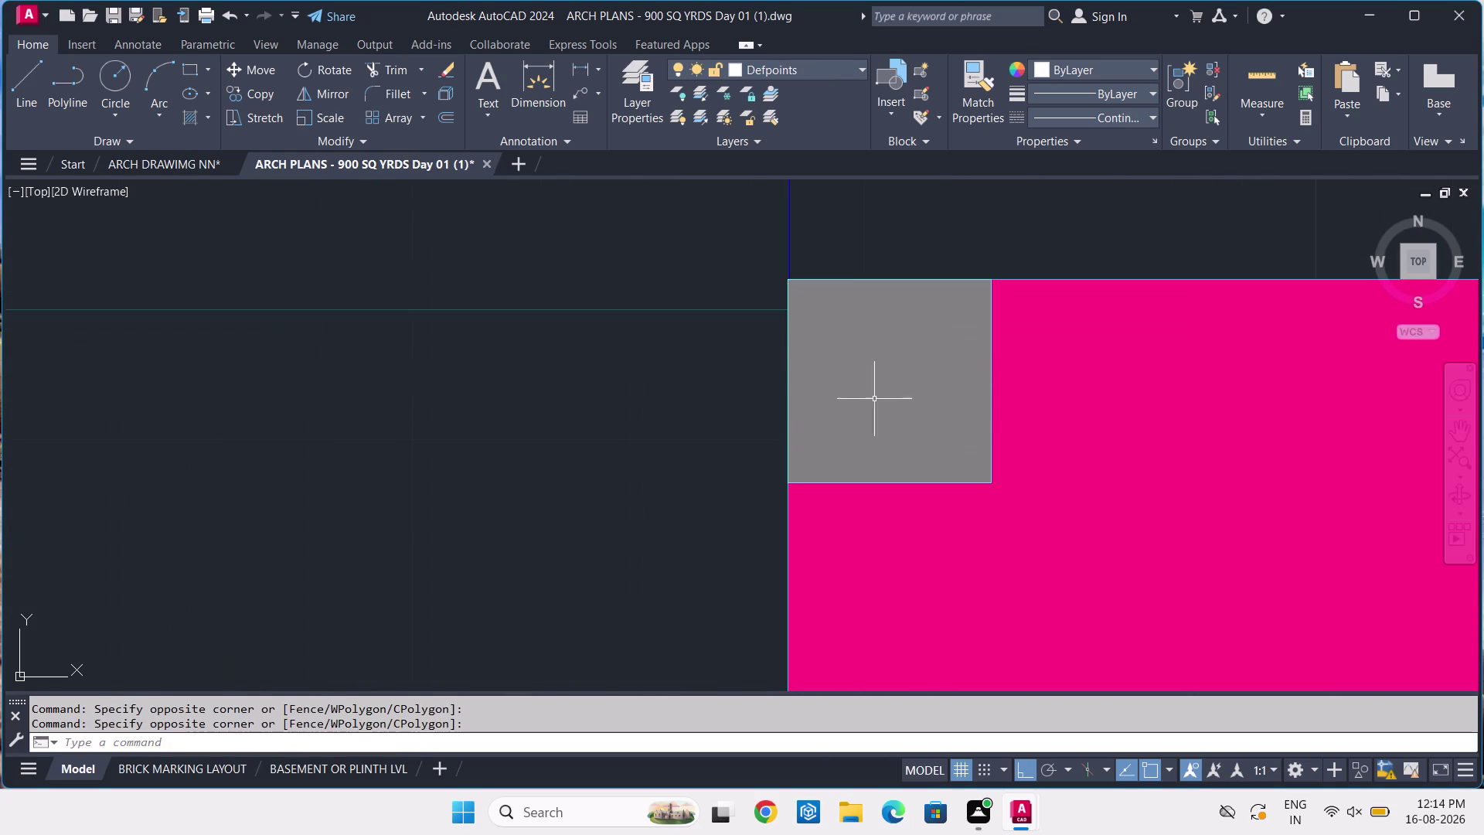
click(149, 162)
scroll(down, 3)
middle_drag(634, 404, 662, 511)
scroll(up, 3)
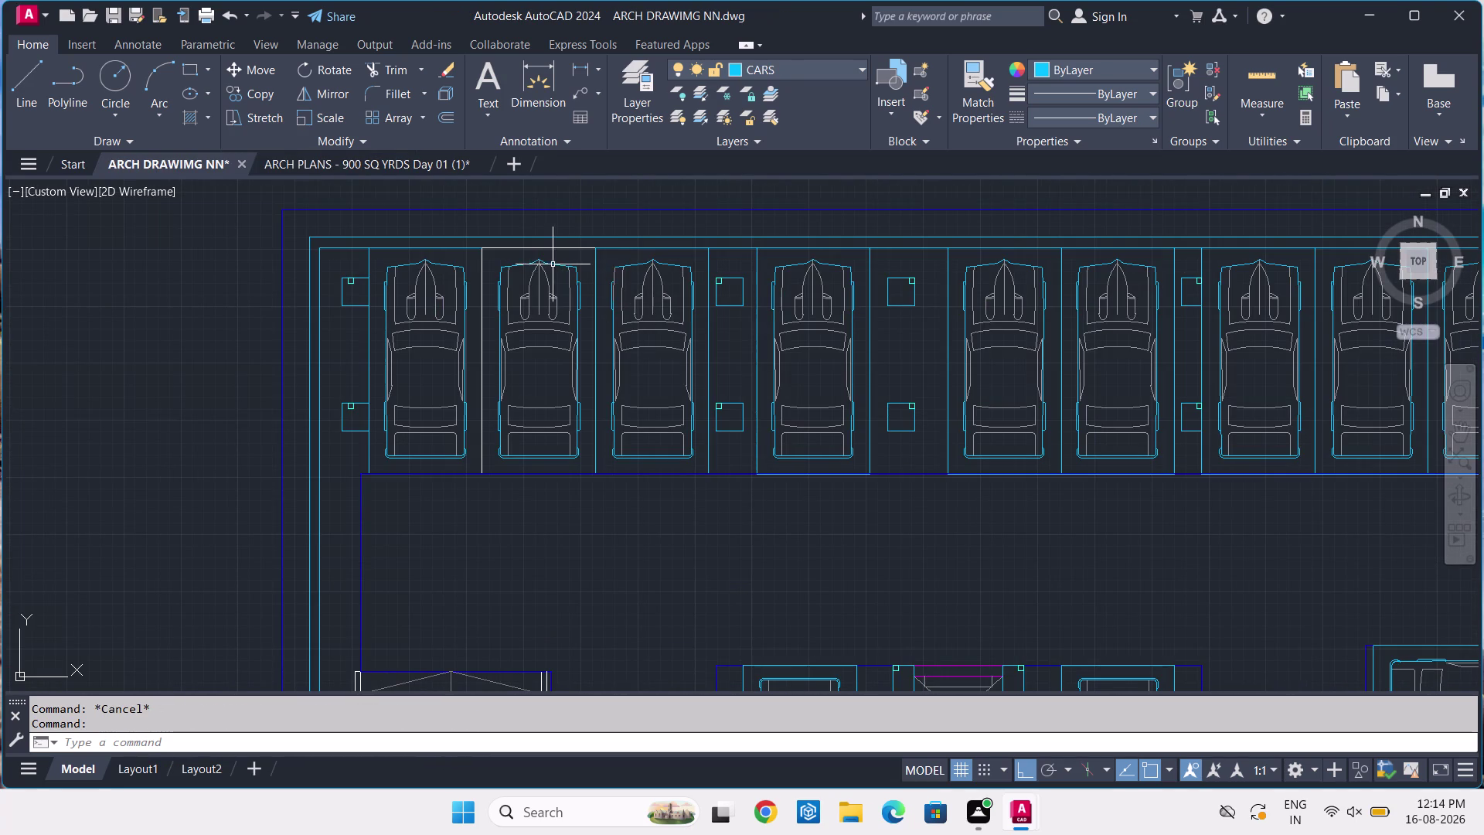
Put the parking bay outline on the CARS layer.
click(551, 247)
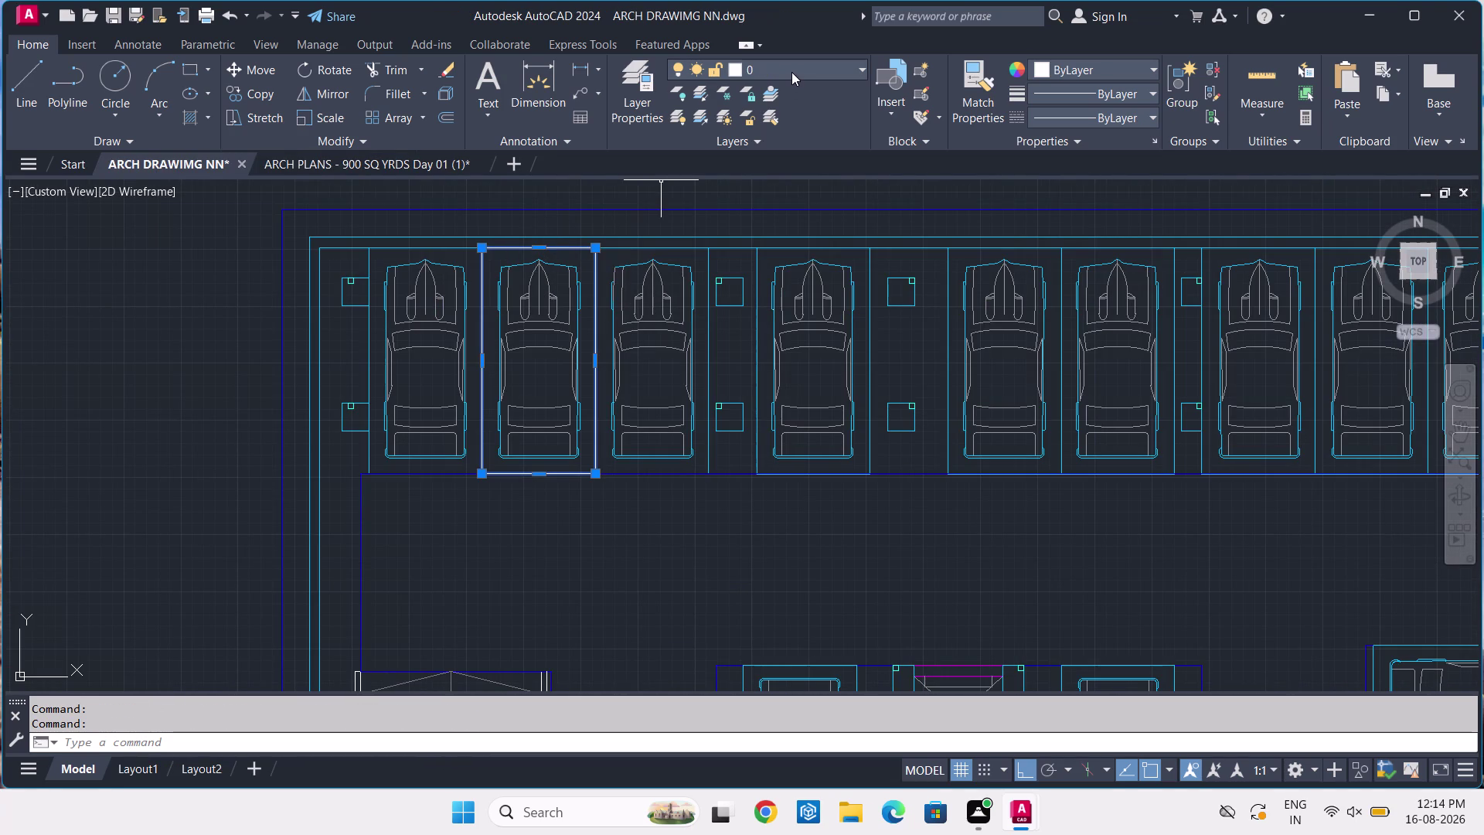
click(791, 72)
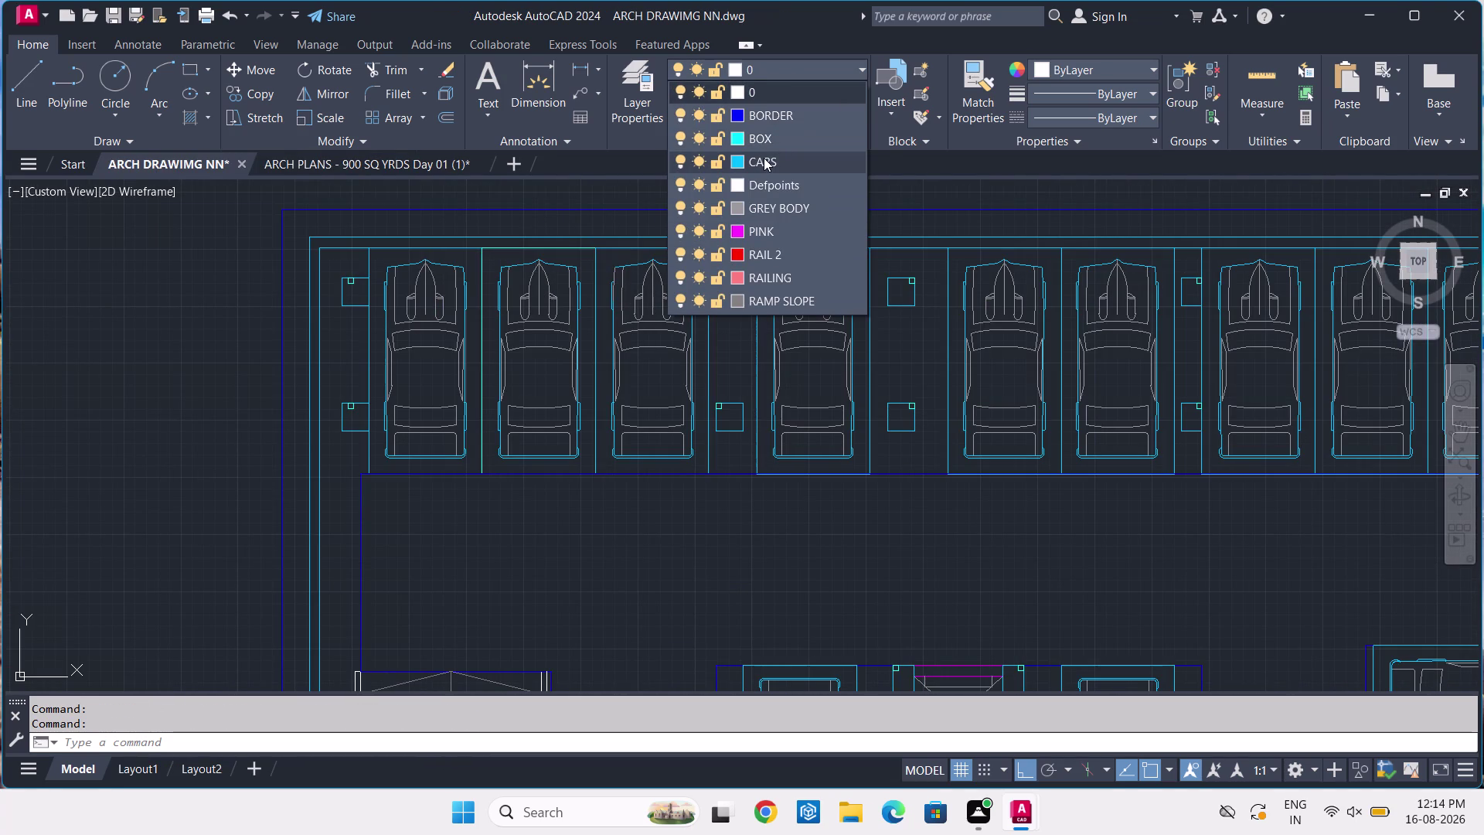
click(763, 158)
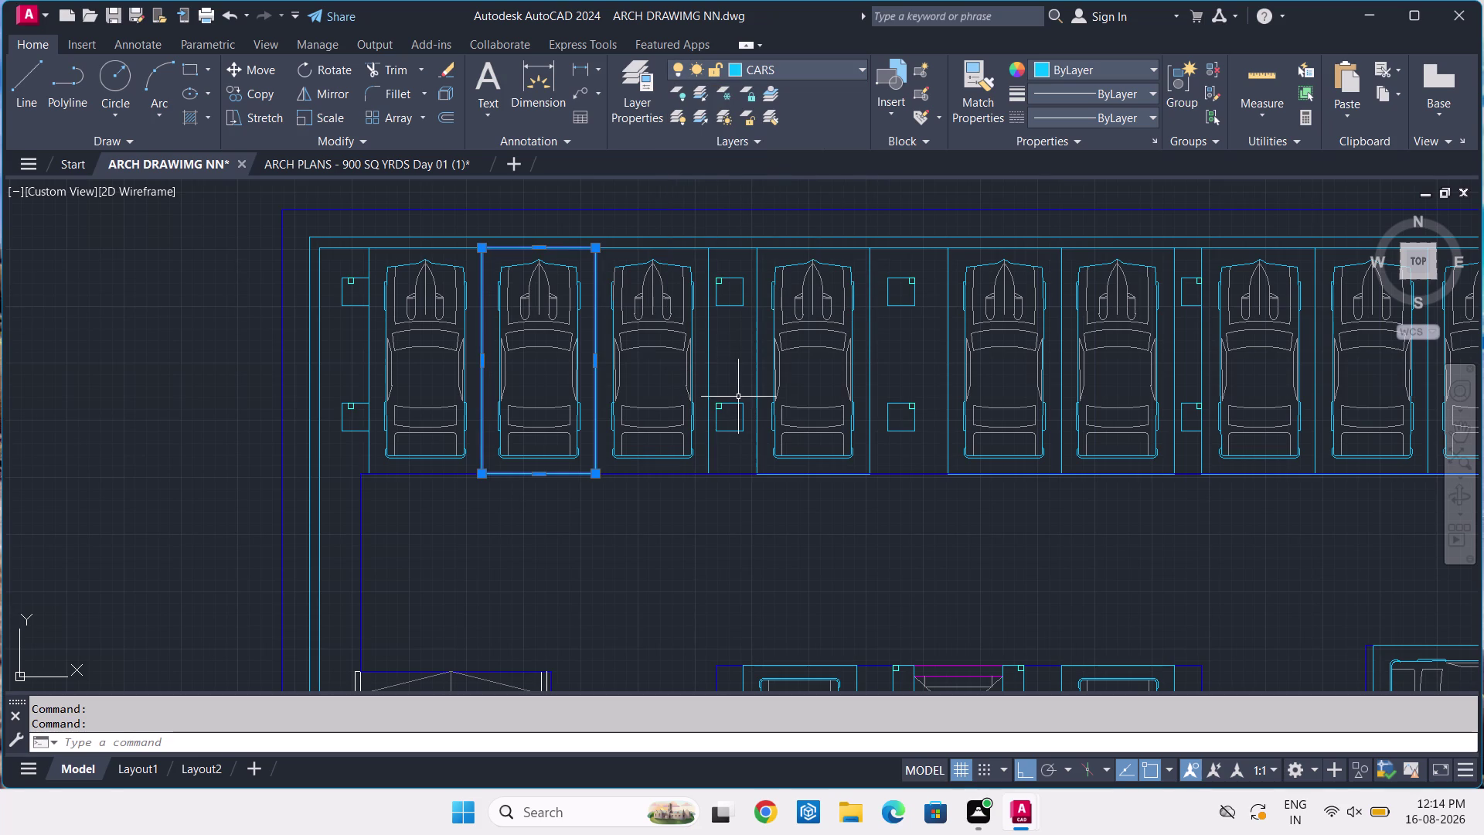
key(Escape)
Pan over the top row of bays and the whole cellar plan.
scroll(down, 3)
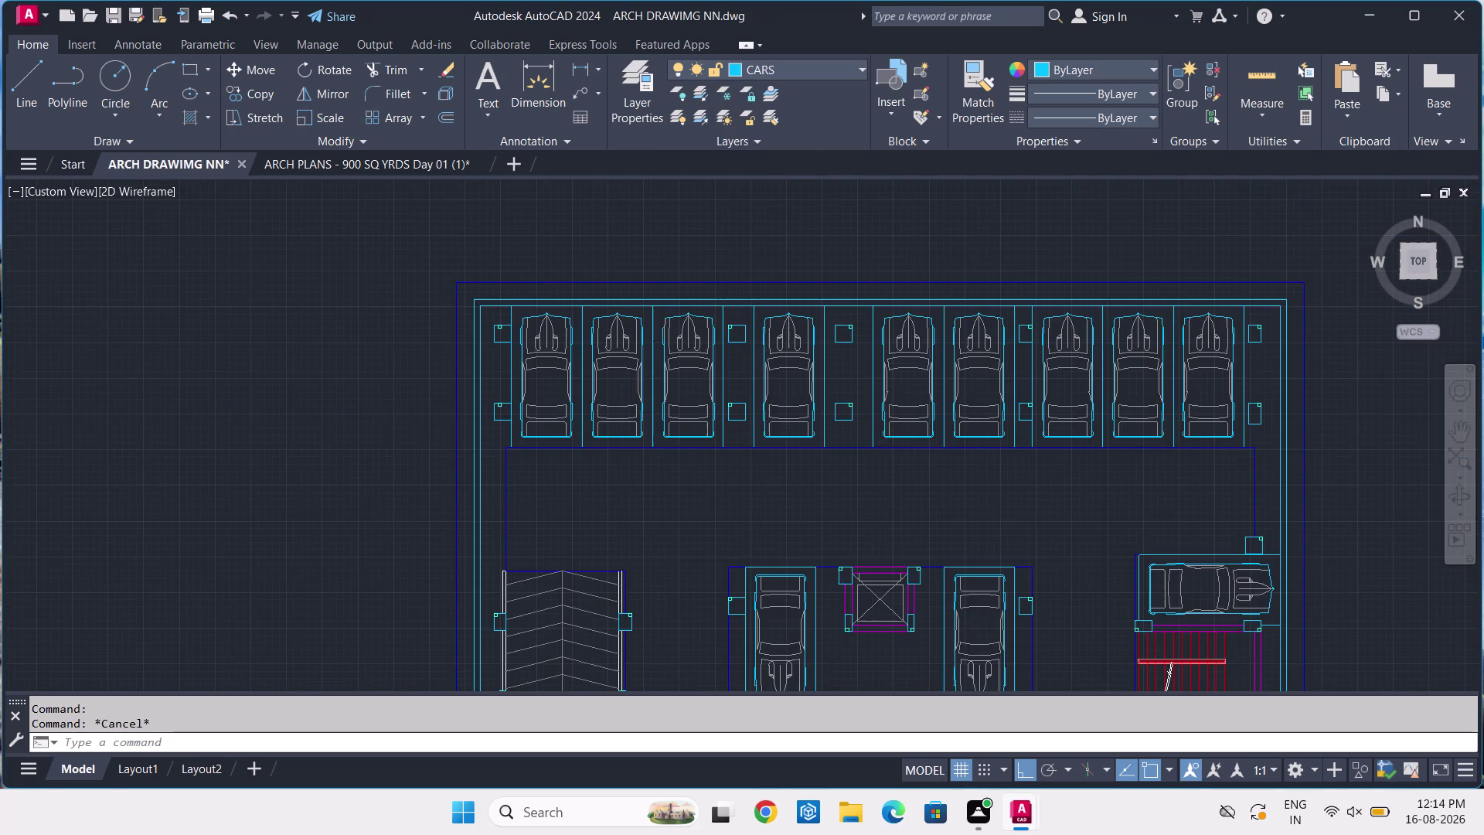
middle_drag(748, 493, 715, 410)
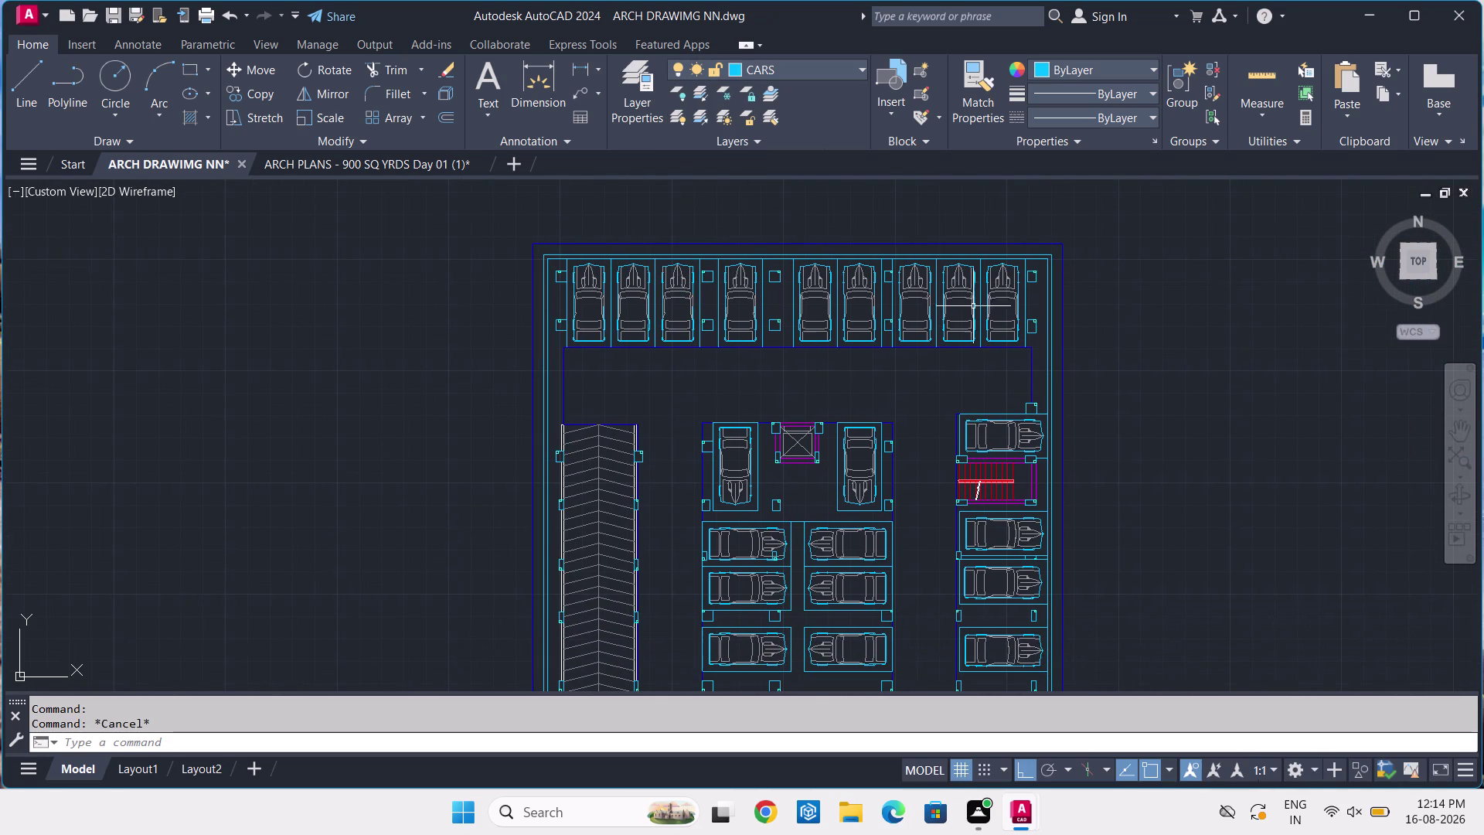
middle_drag(1019, 457, 1007, 312)
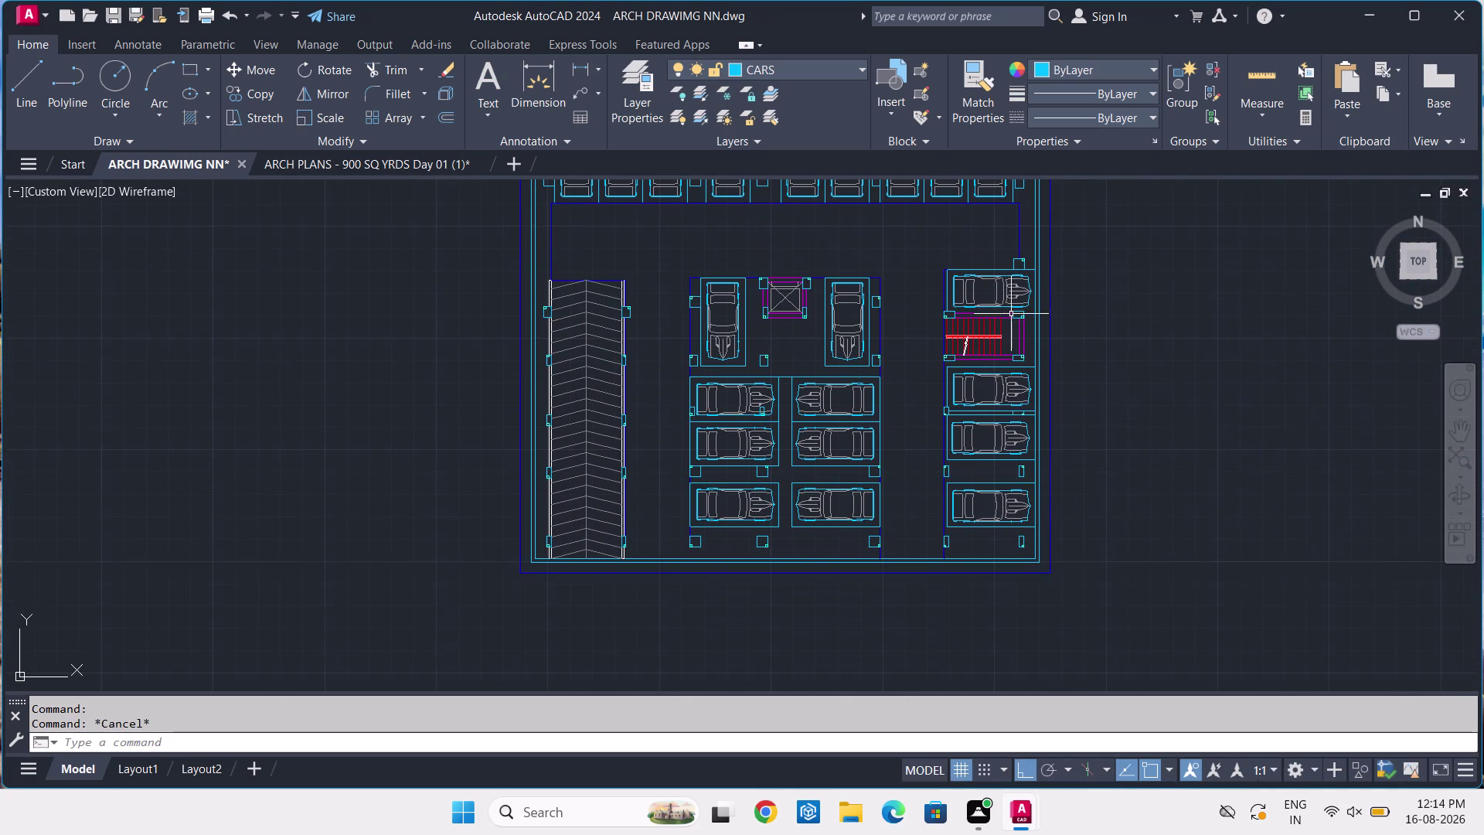
middle_drag(912, 484, 977, 409)
middle_drag(794, 468, 827, 569)
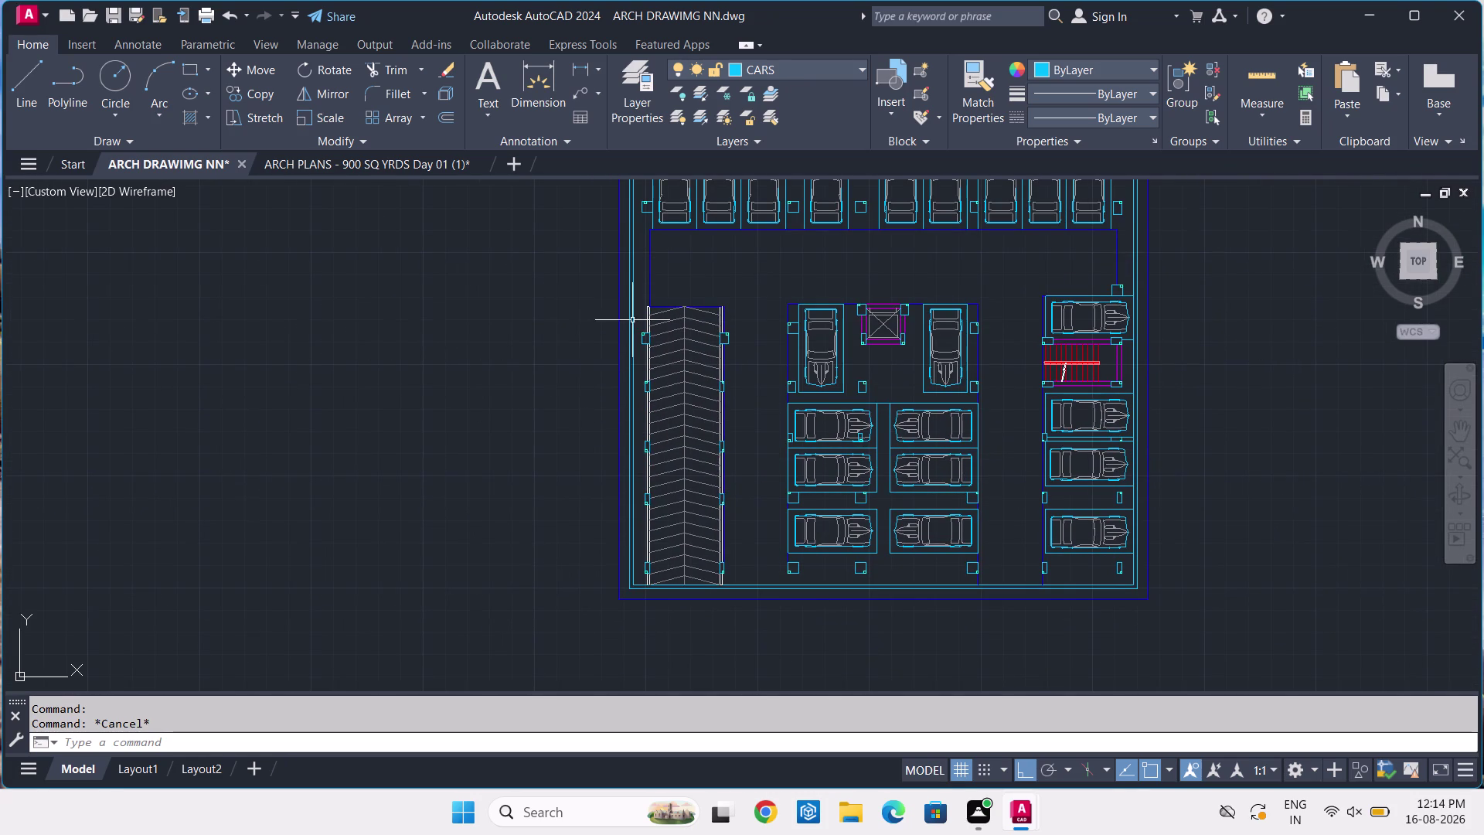
scroll(up, 3)
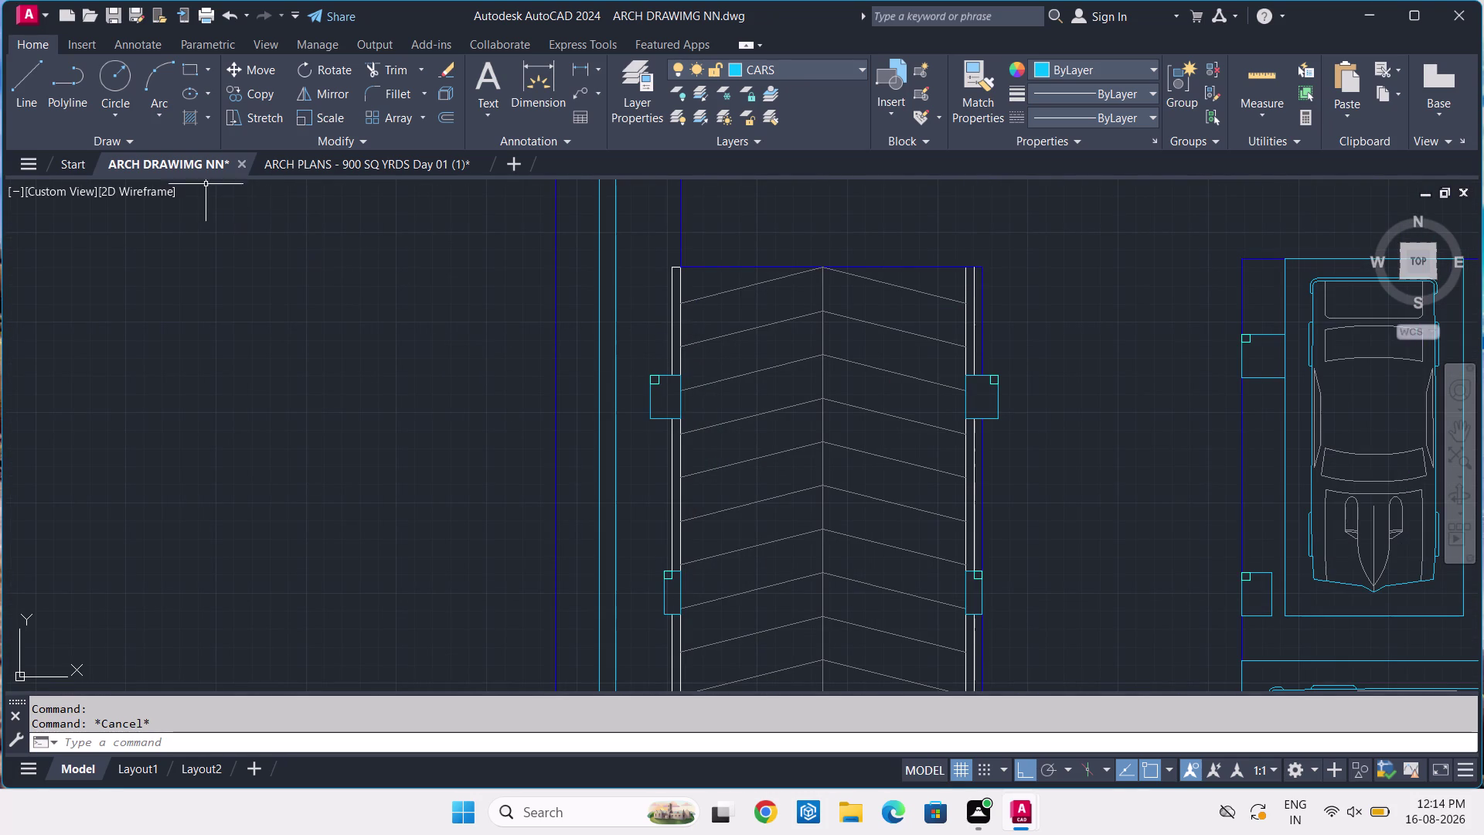
Review the ARCH PLANS parking plan, flipping between it and ARCH DRAWIMG NN.
click(305, 164)
scroll(down, 3)
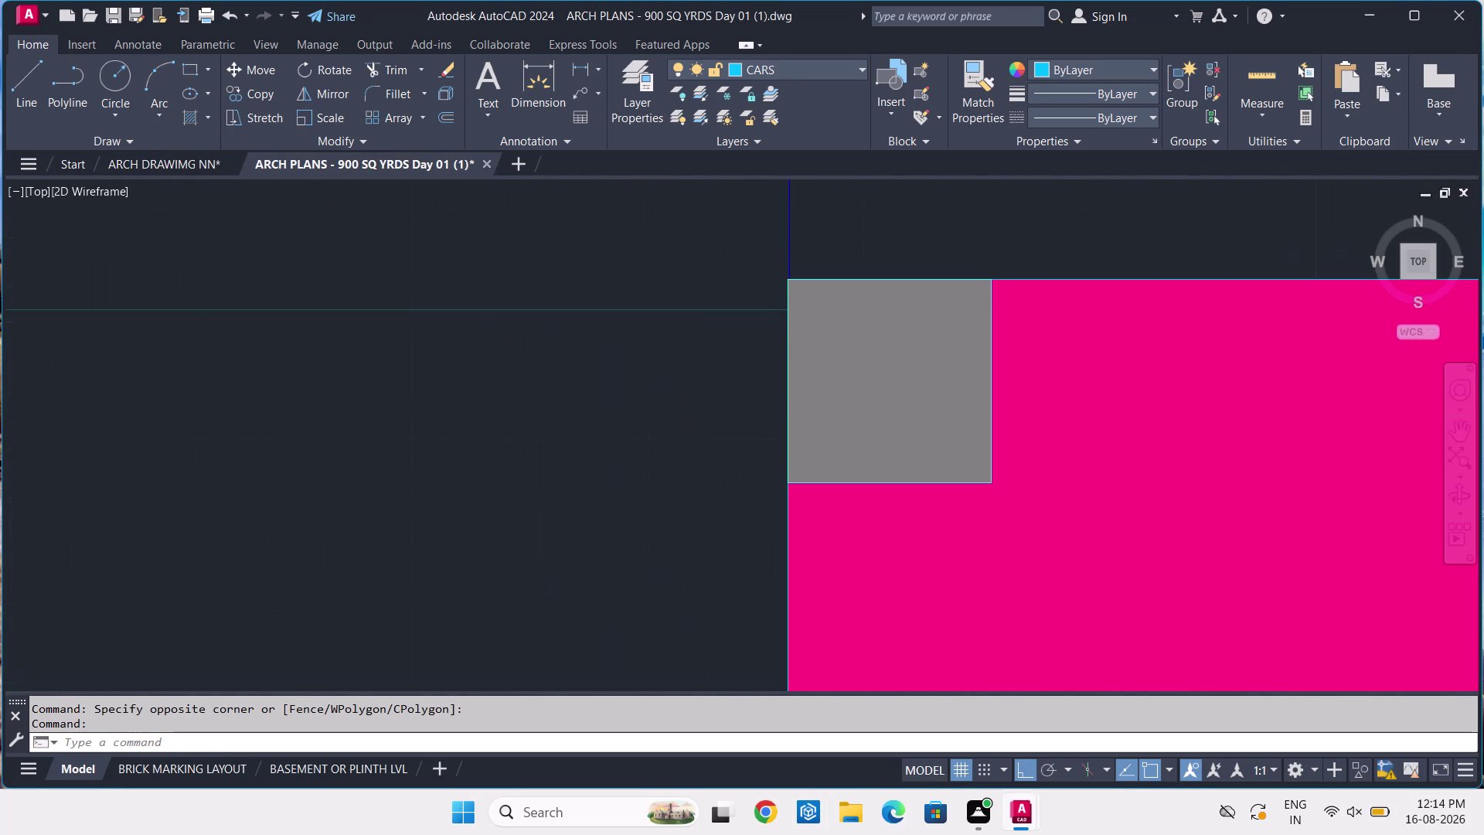
scroll(down, 3)
middle_drag(501, 368, 666, 457)
scroll(down, 3)
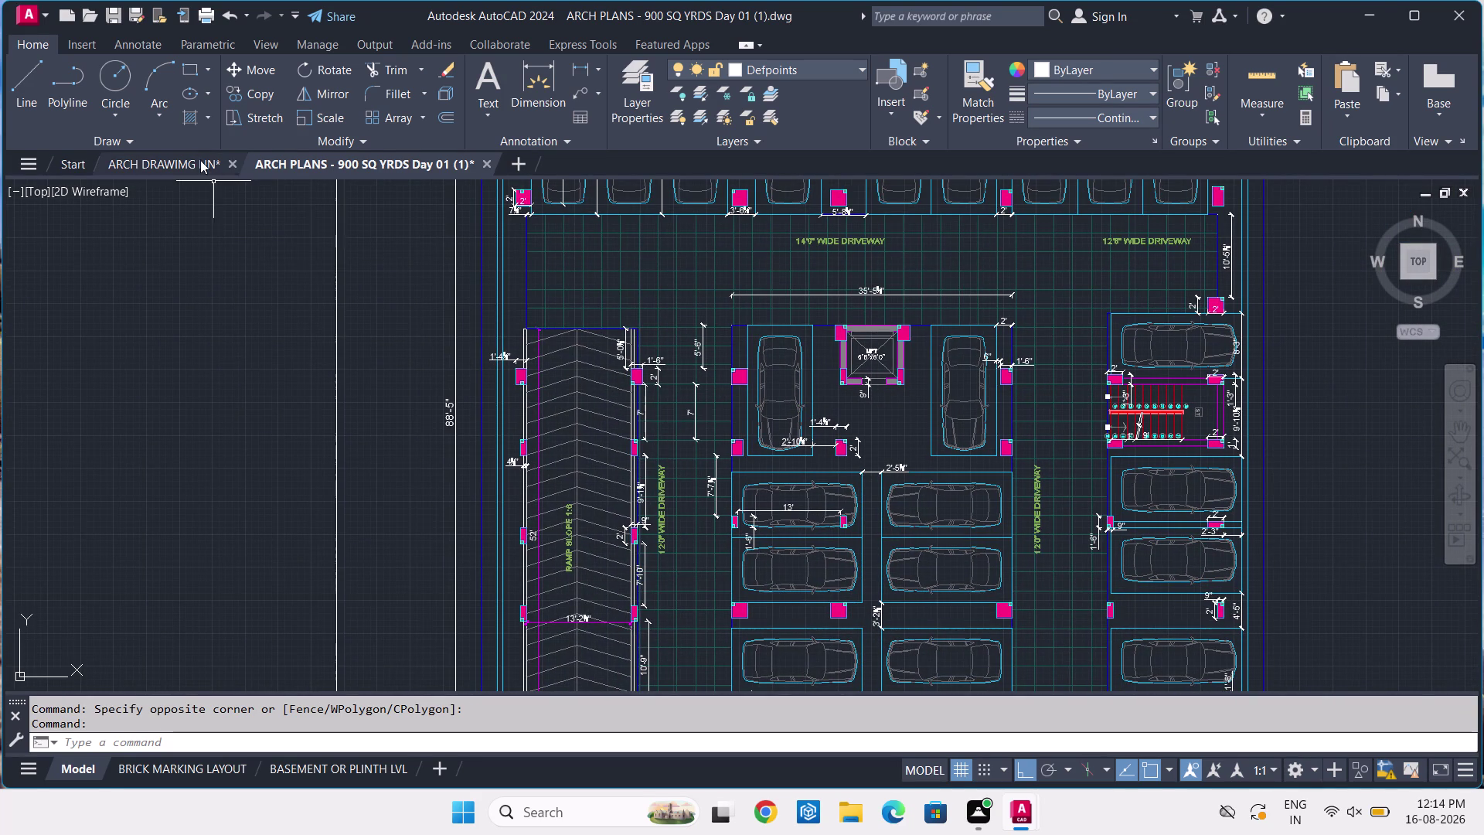
click(200, 160)
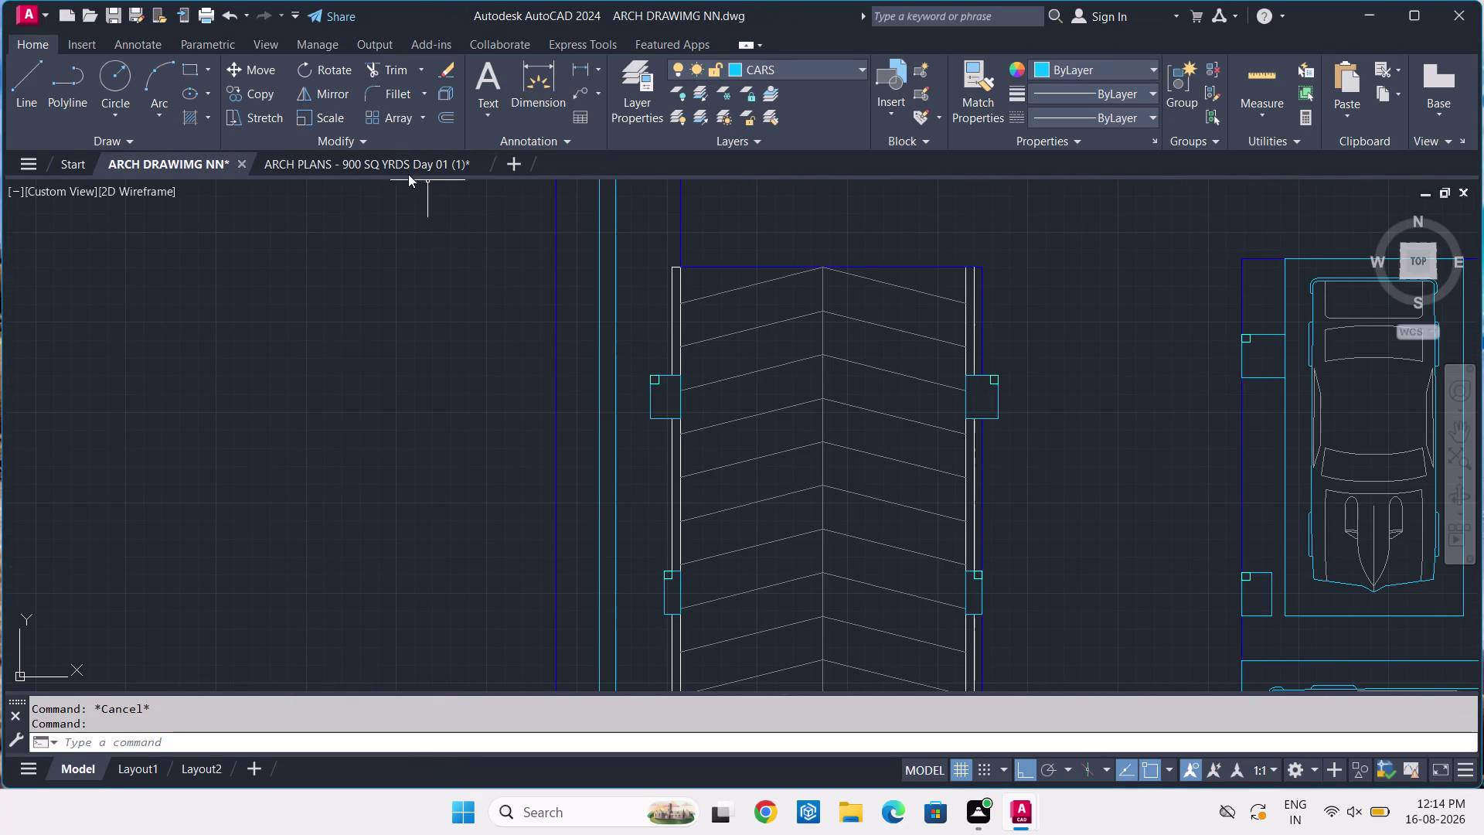
click(393, 169)
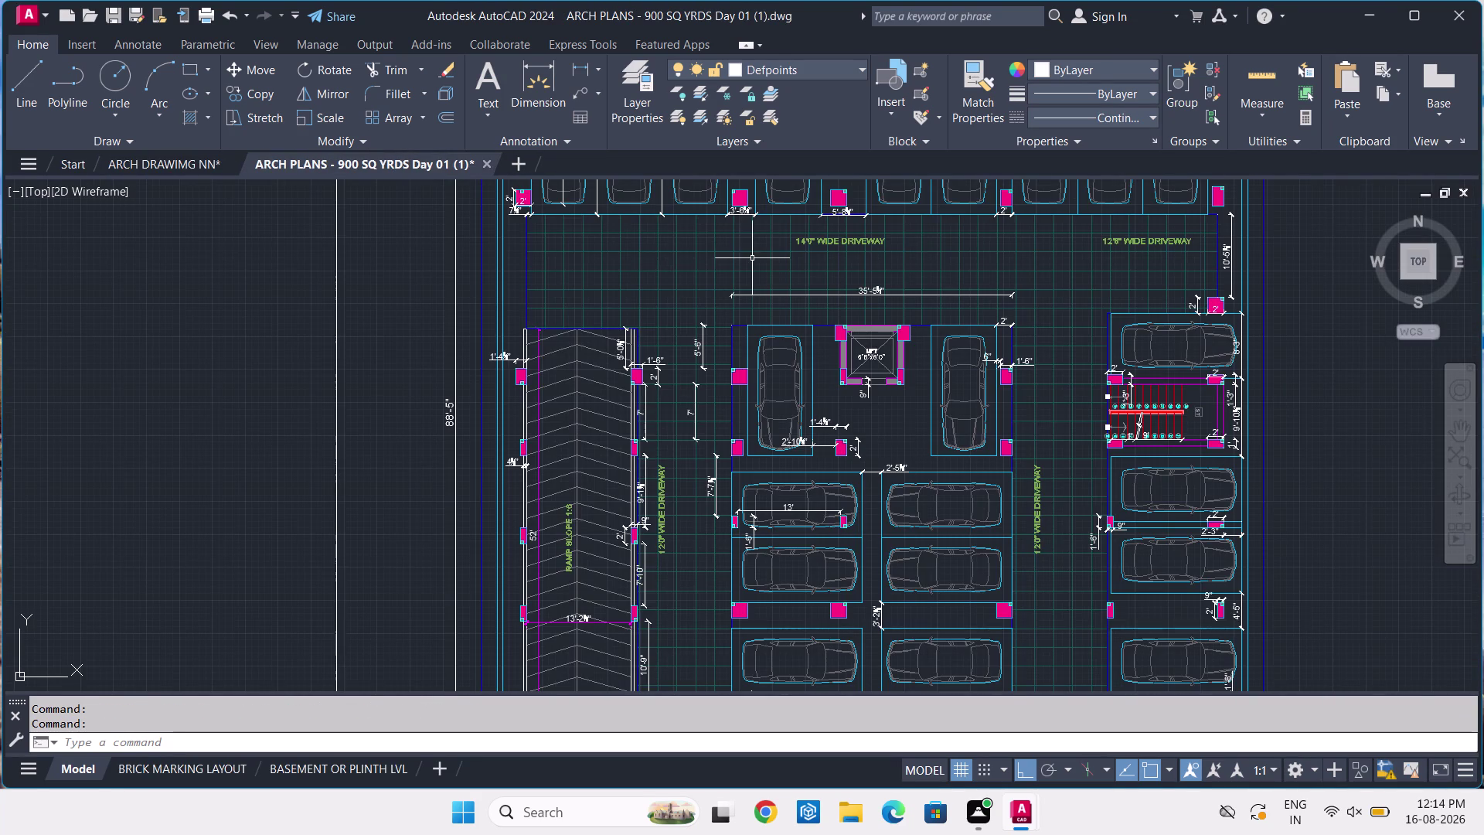
Select the two pink column fills in the reference plan to inspect their layer.
scroll(up, 3)
click(507, 249)
click(507, 249)
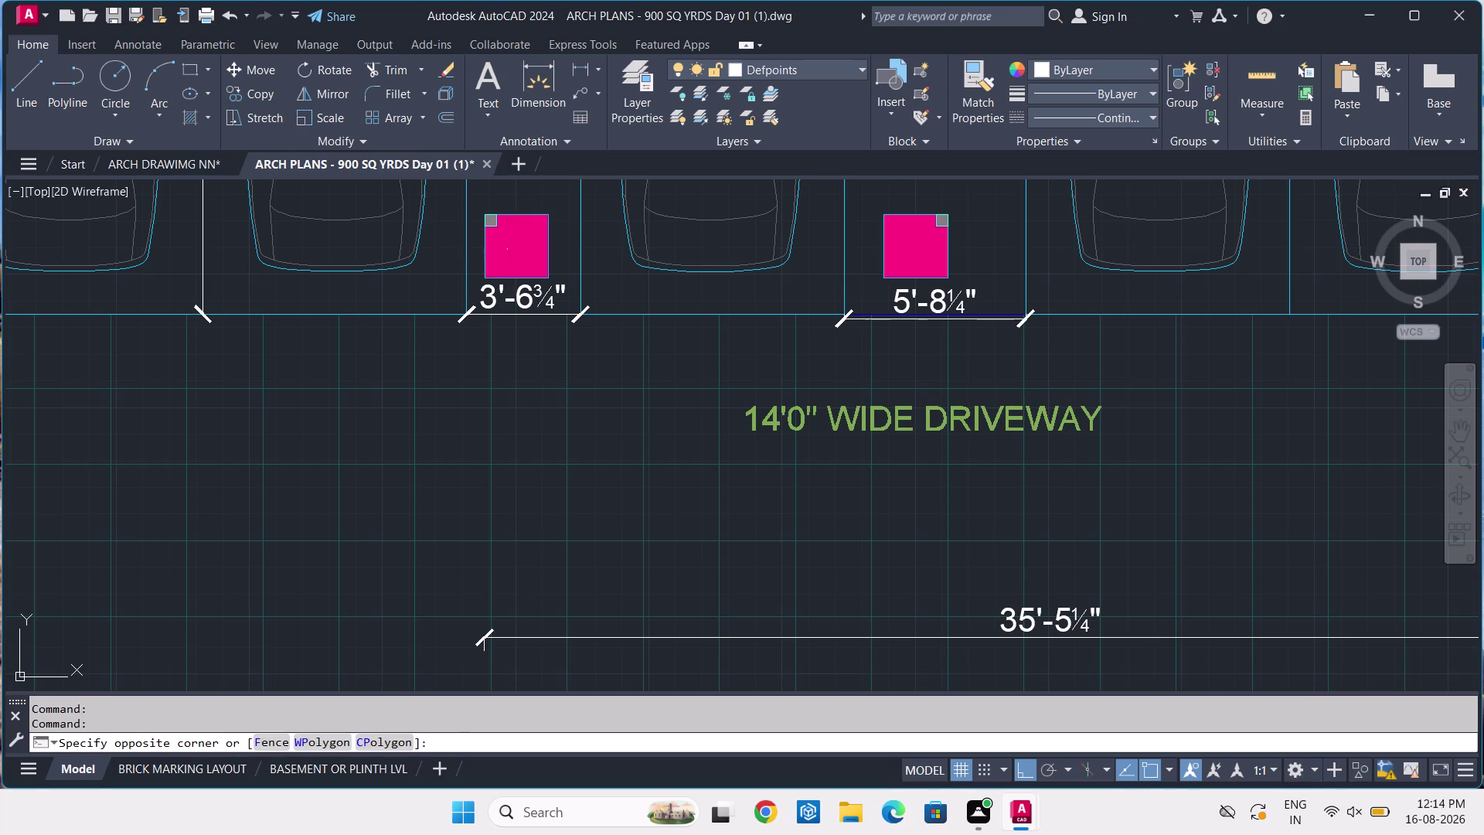
drag(518, 242, 526, 237)
click(513, 247)
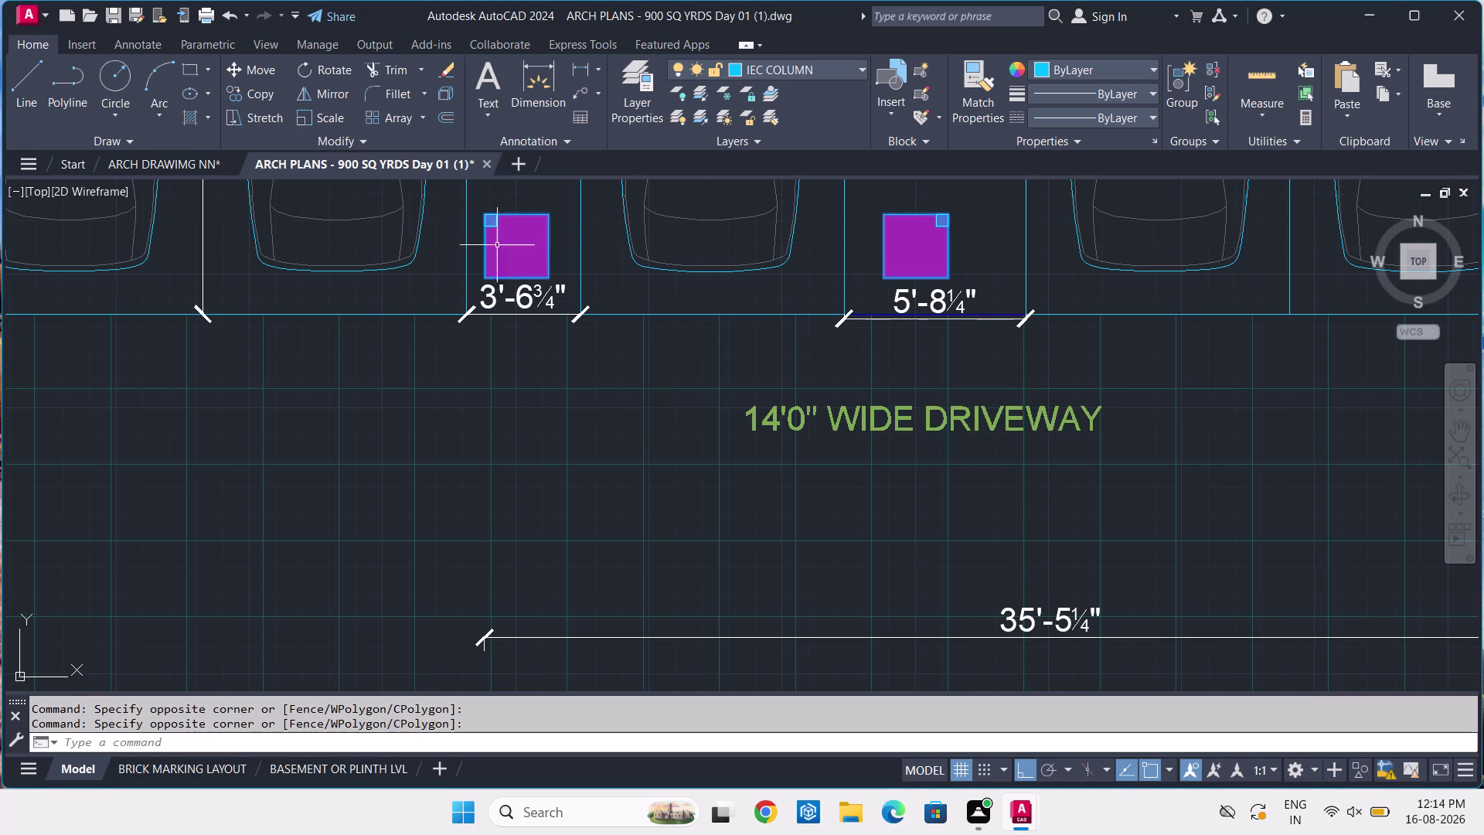
key(Escape)
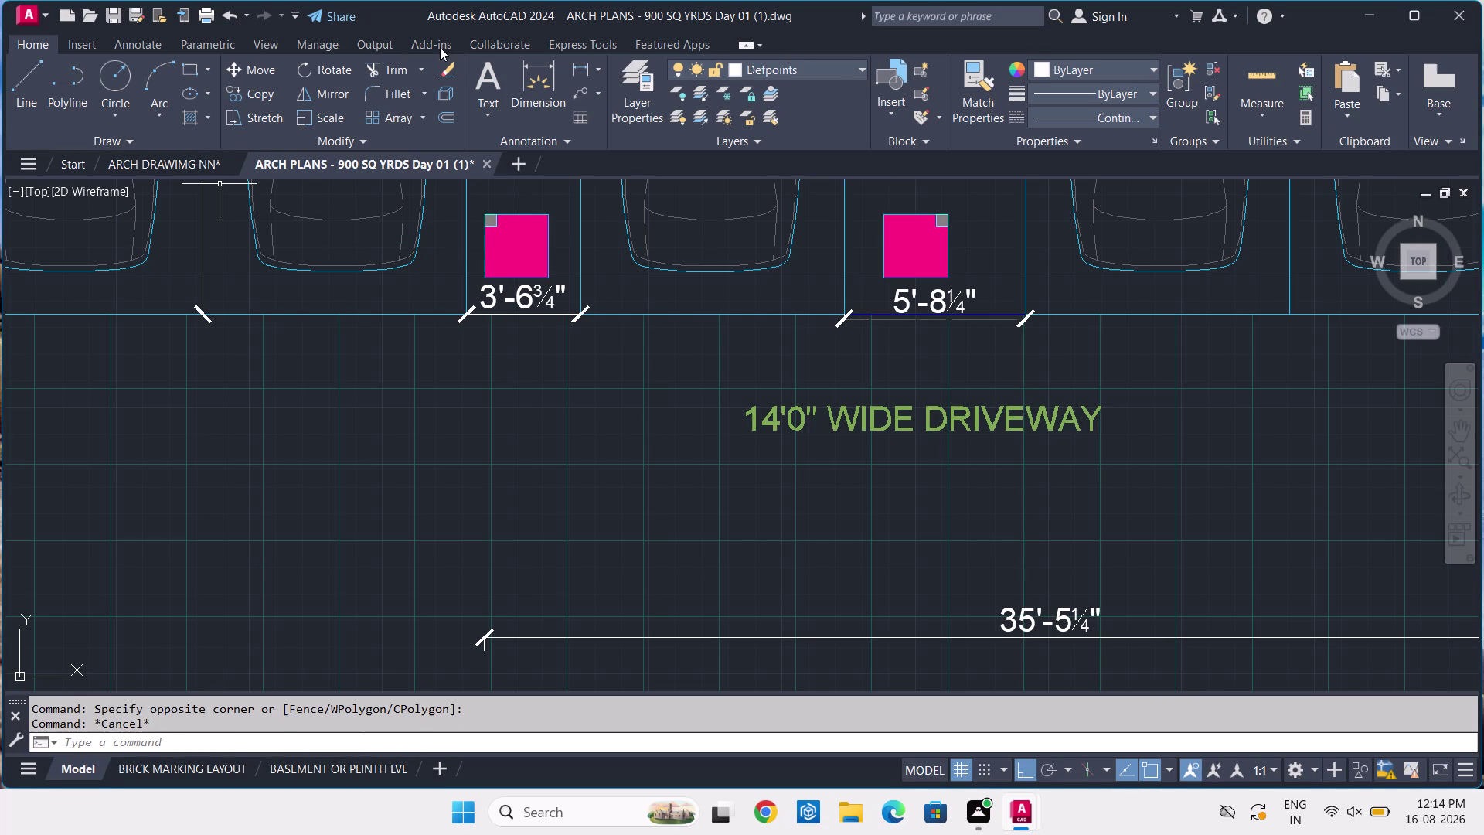
Make iec-col ha the current layer.
click(777, 65)
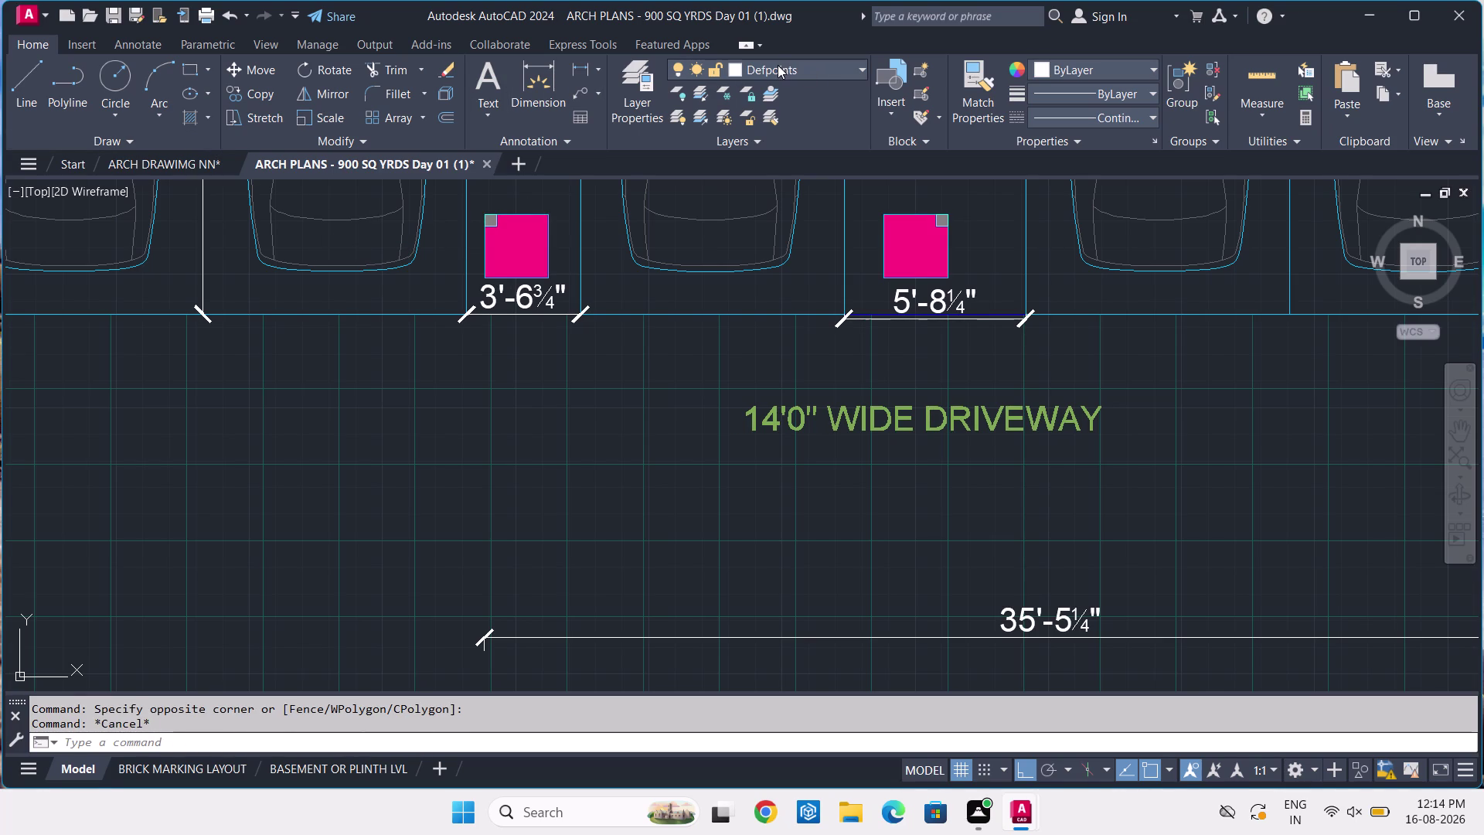
click(793, 63)
click(807, 74)
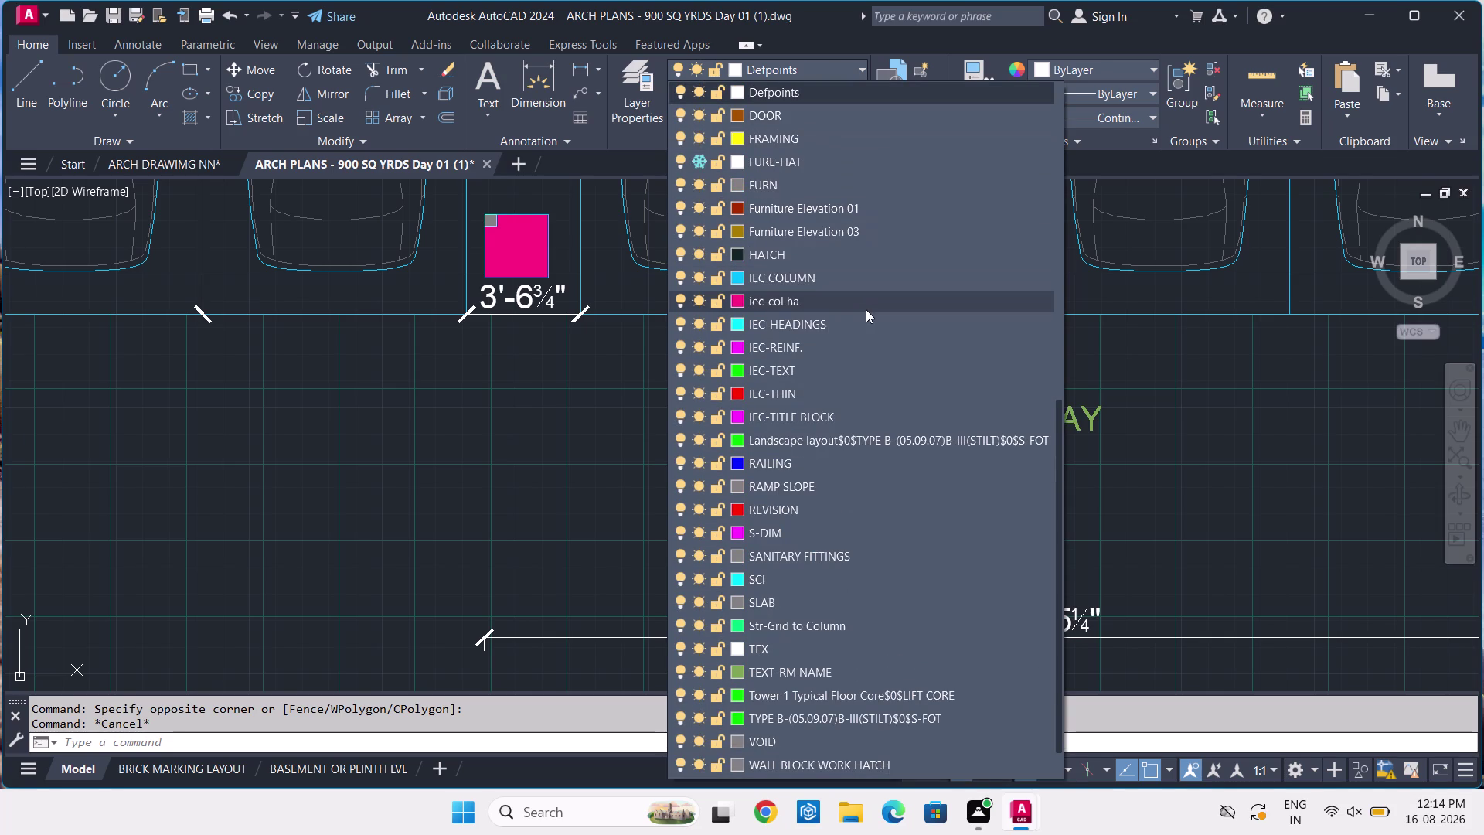
click(817, 309)
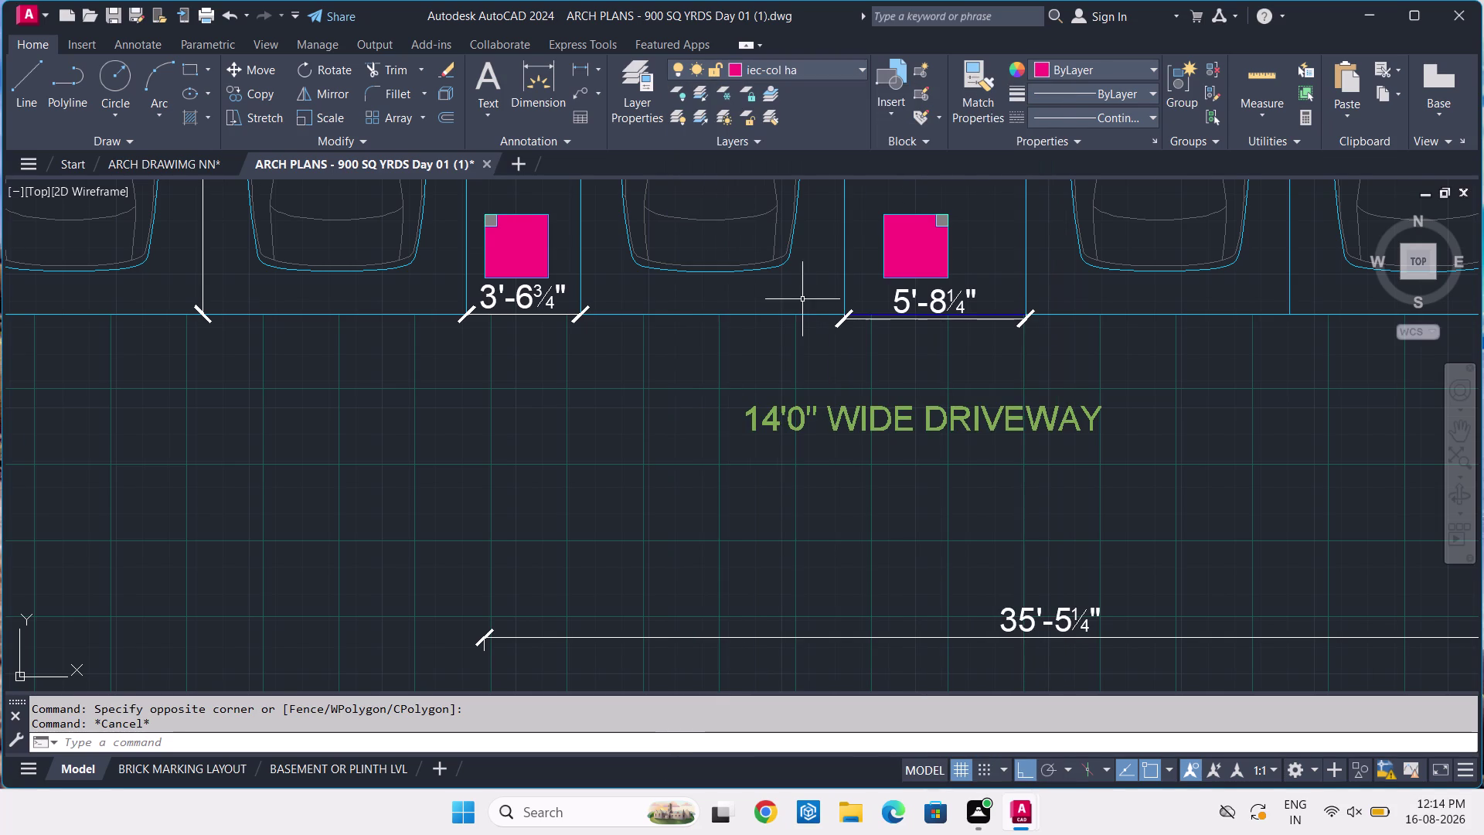
Read colour 230 for iec-col ha without changes, then return to ARCH DRAWIMG NN.
click(738, 66)
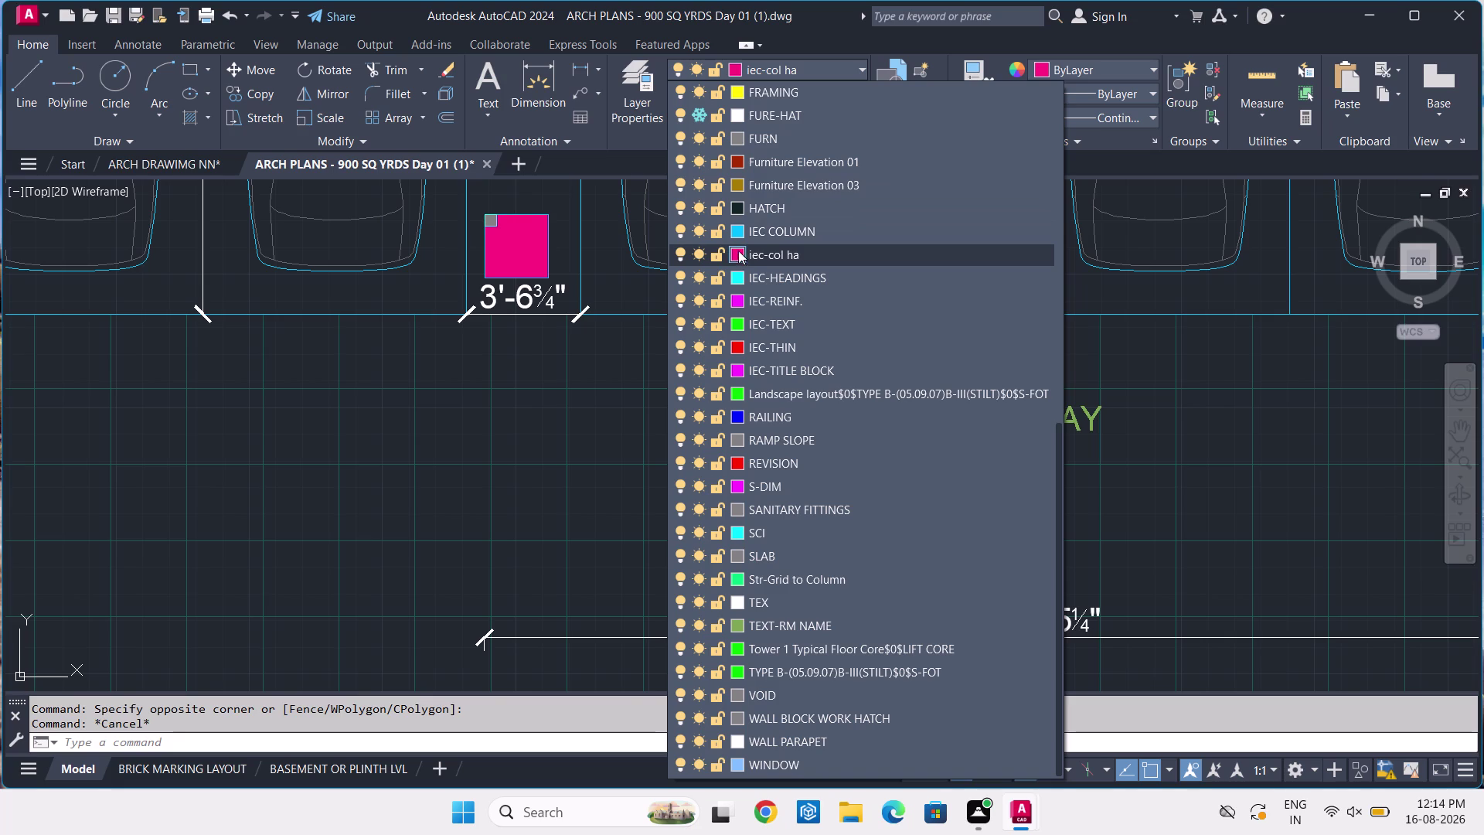
click(737, 249)
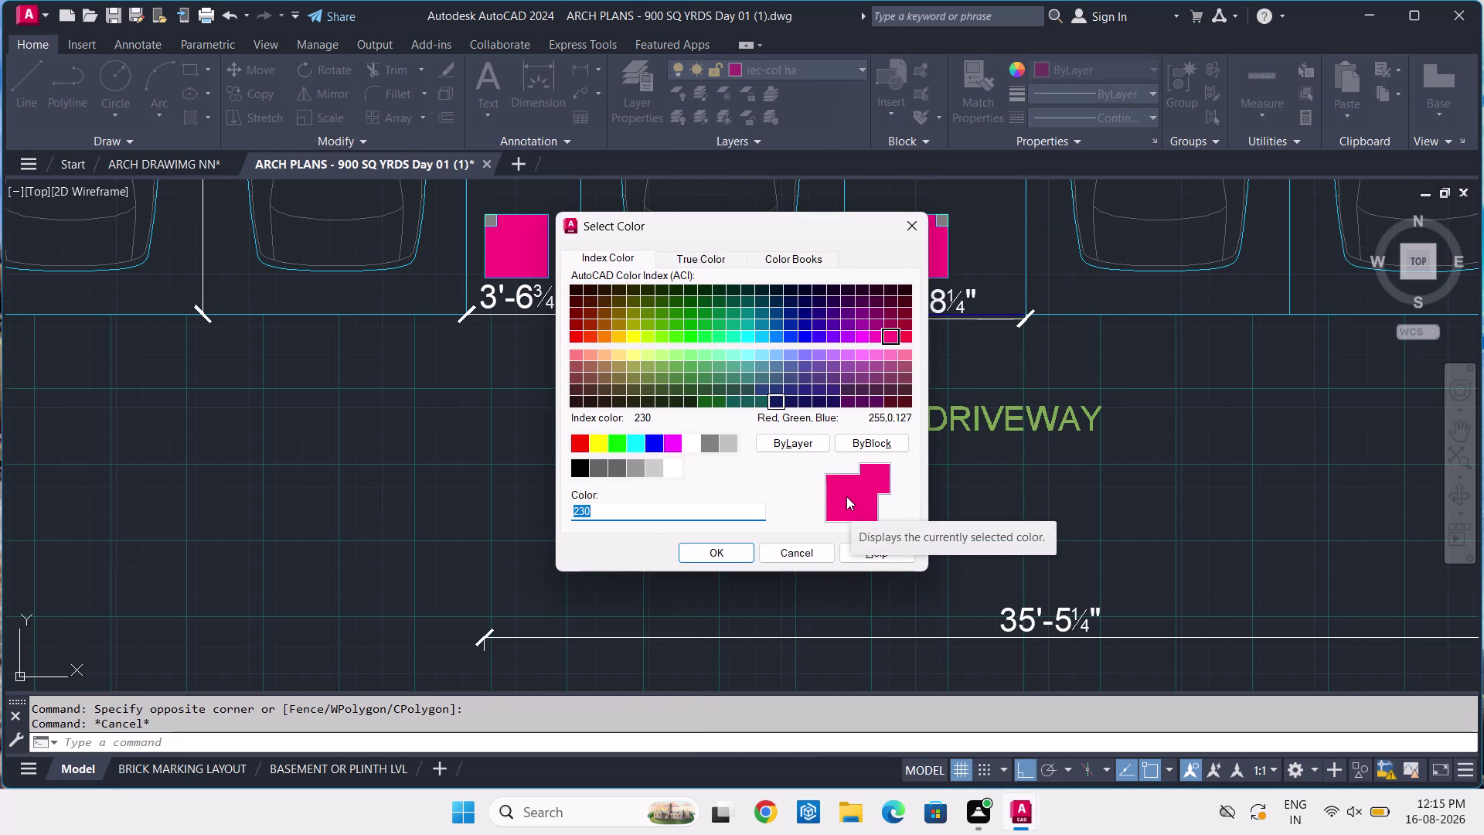
click(914, 221)
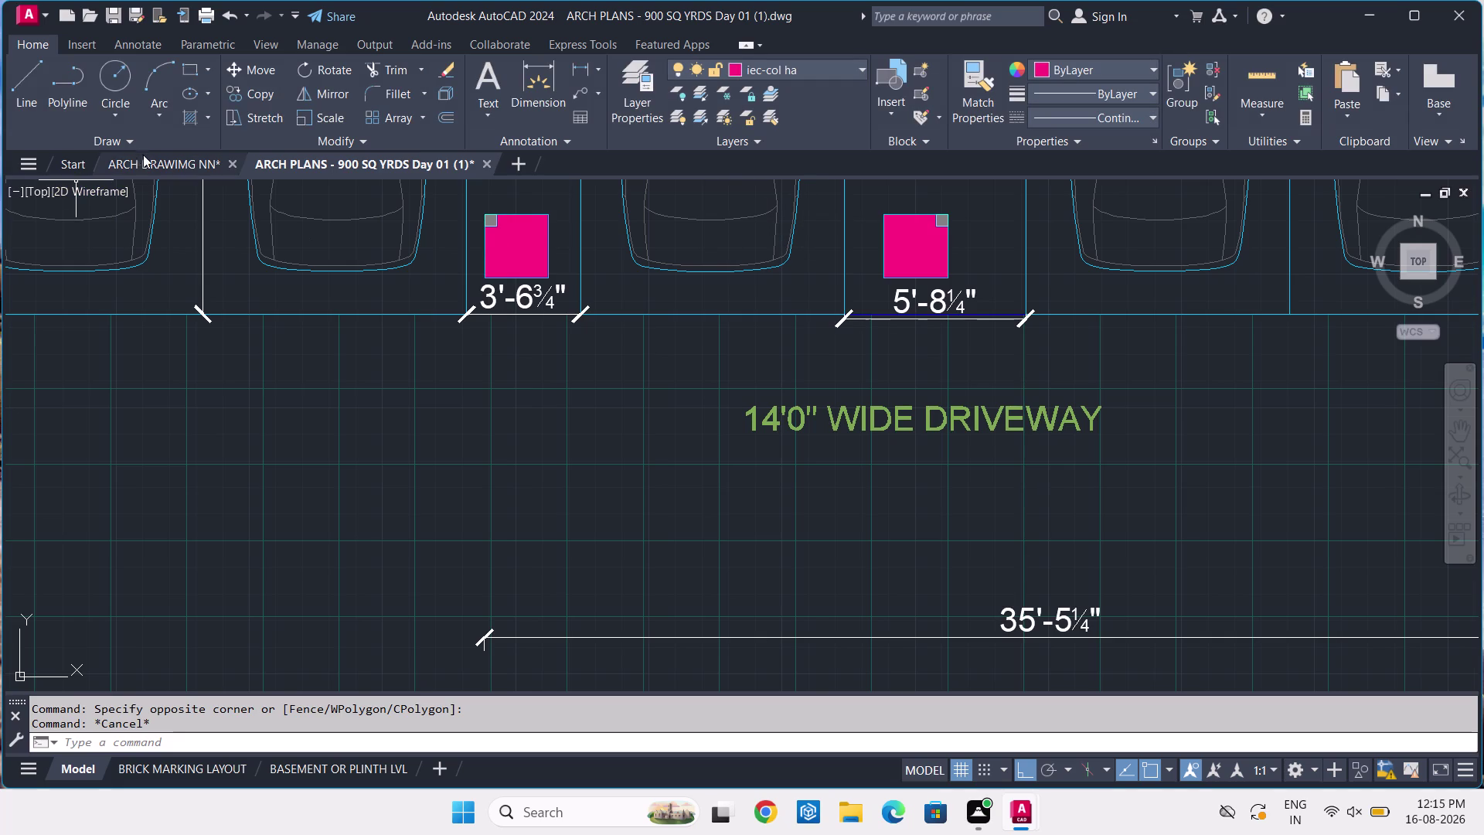
click(731, 71)
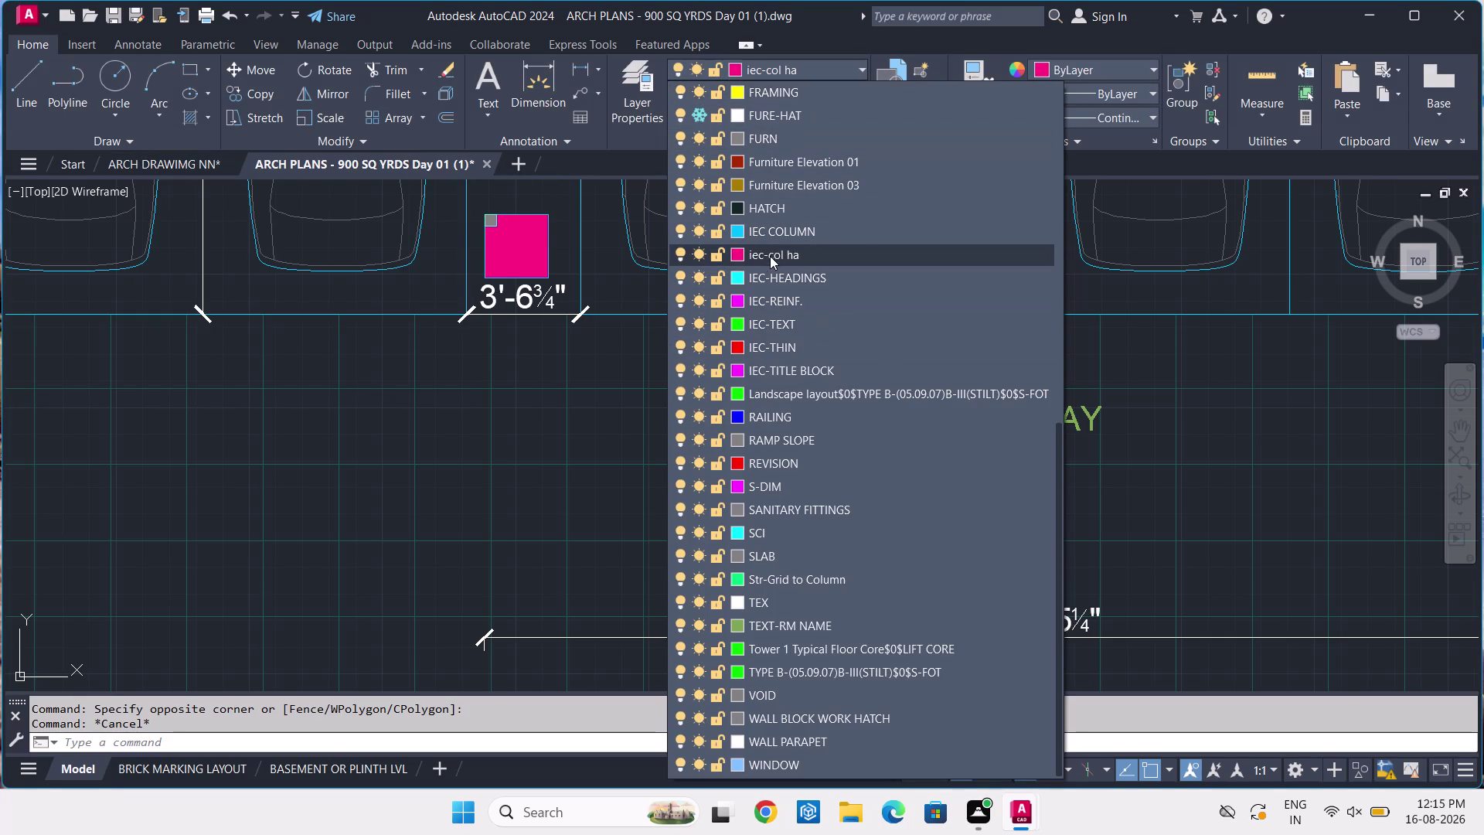
click(740, 249)
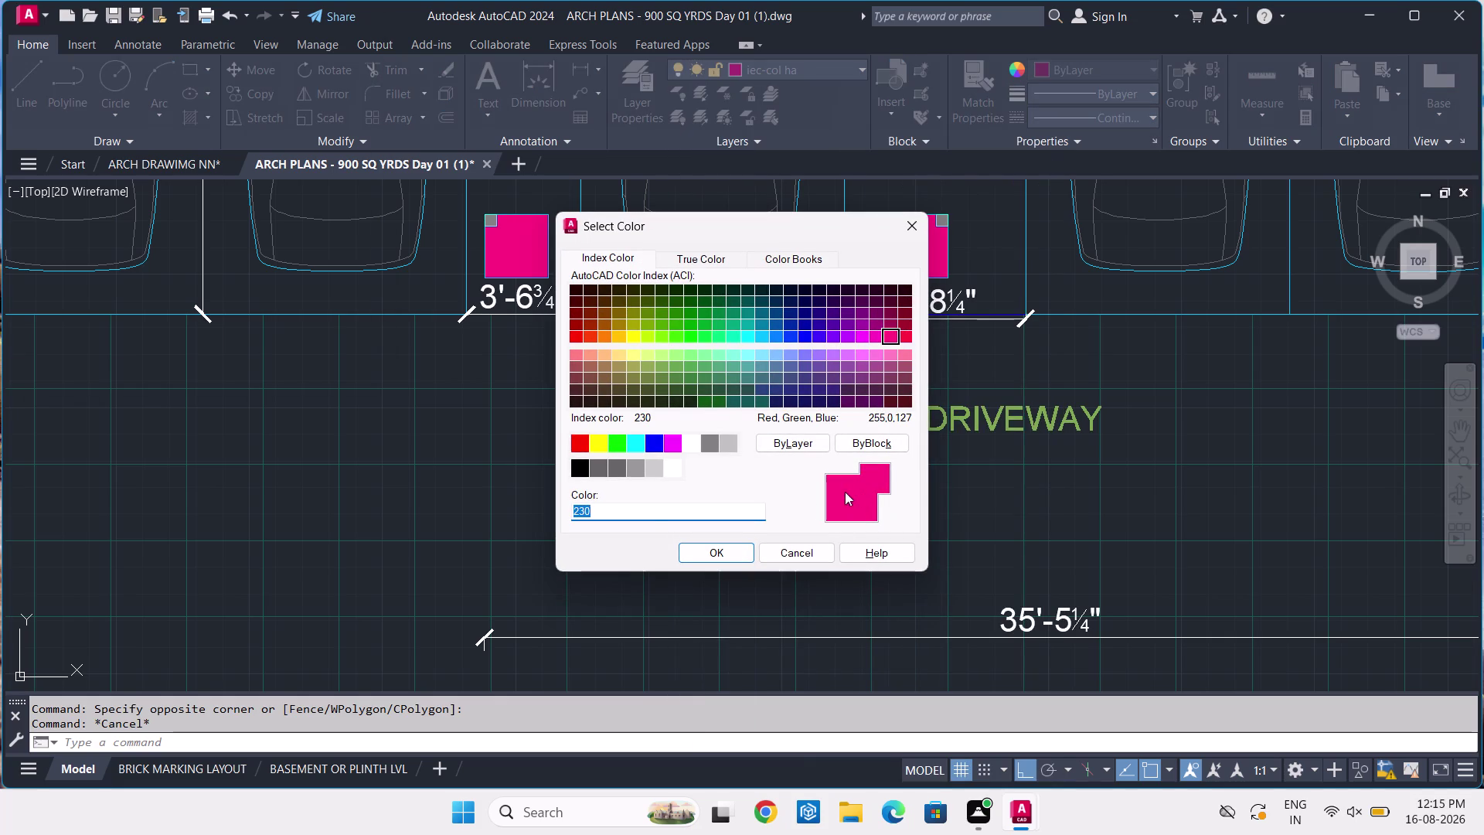
key(Escape)
click(200, 163)
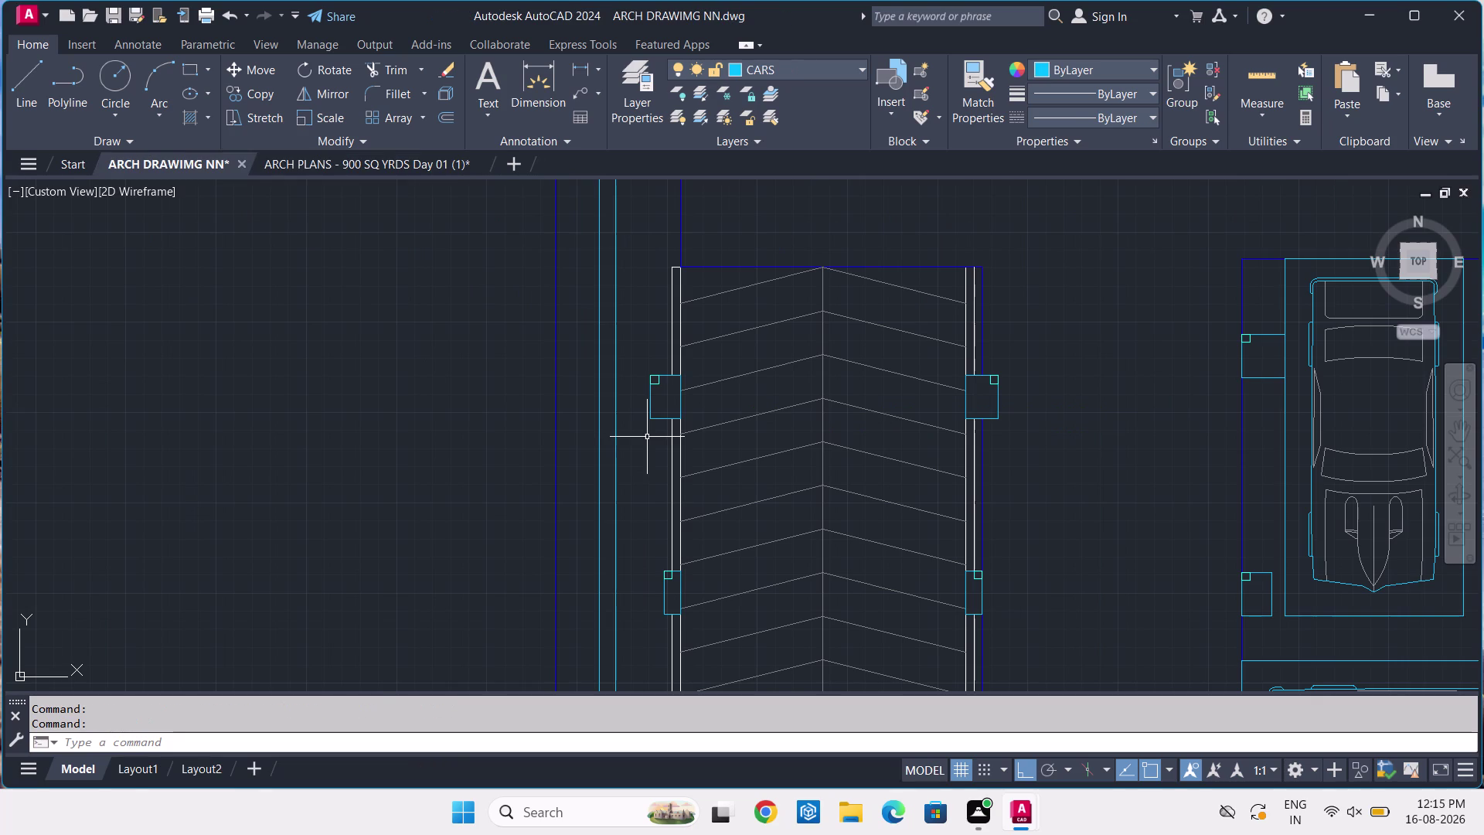
Create a new layer named FILL in Layer Properties.
click(781, 72)
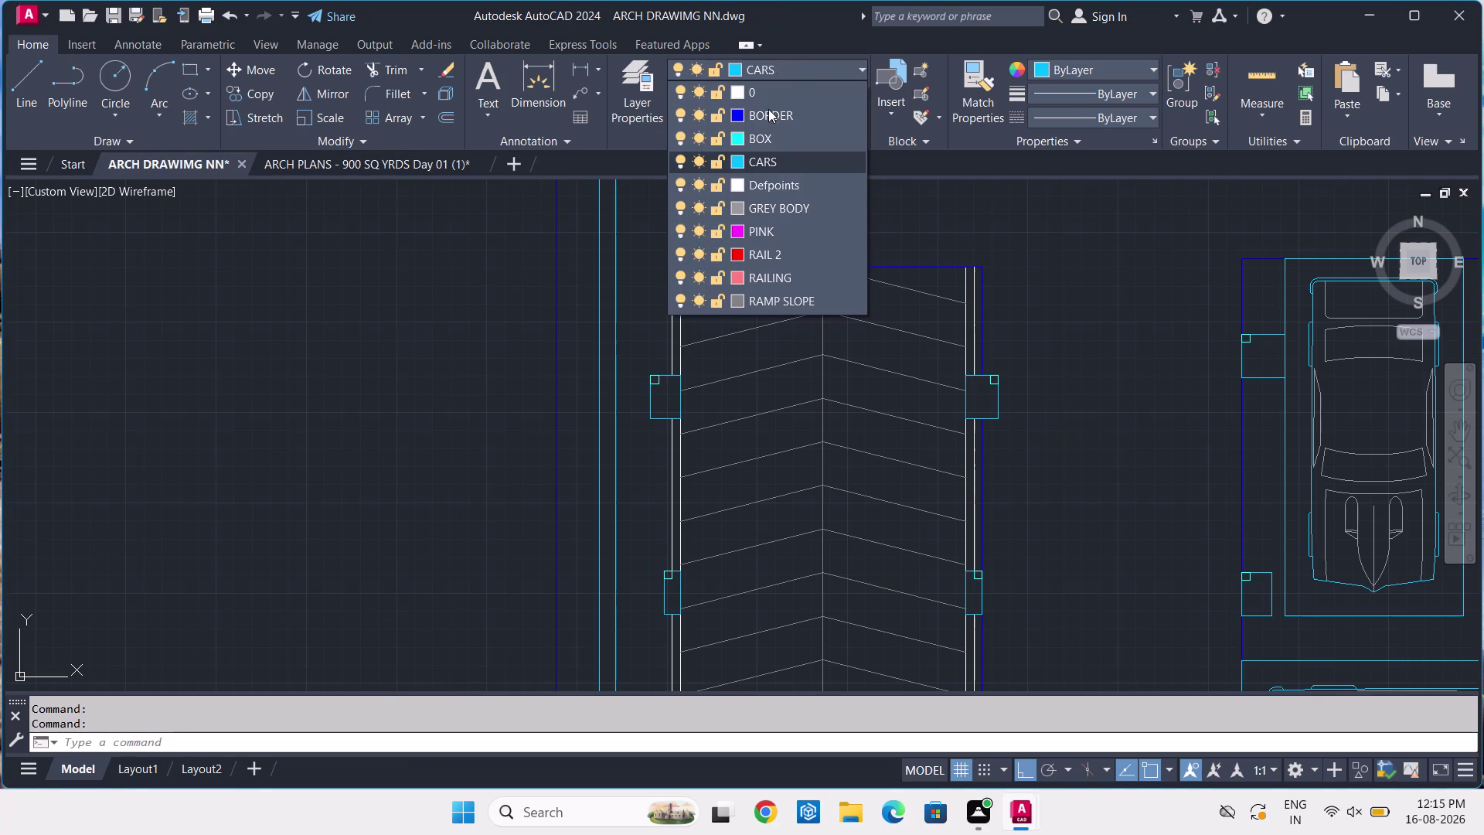
click(642, 64)
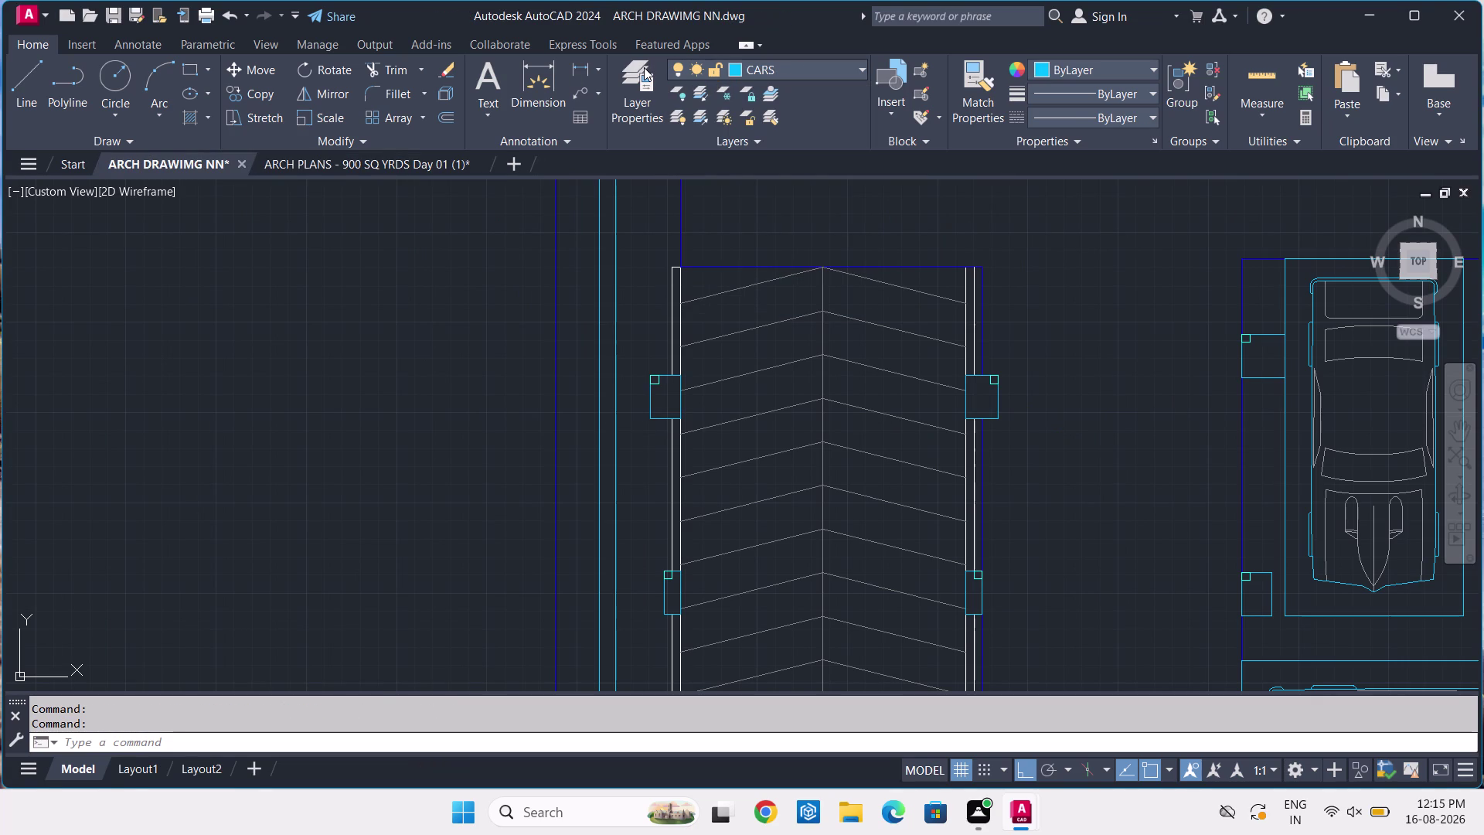
click(643, 68)
click(644, 67)
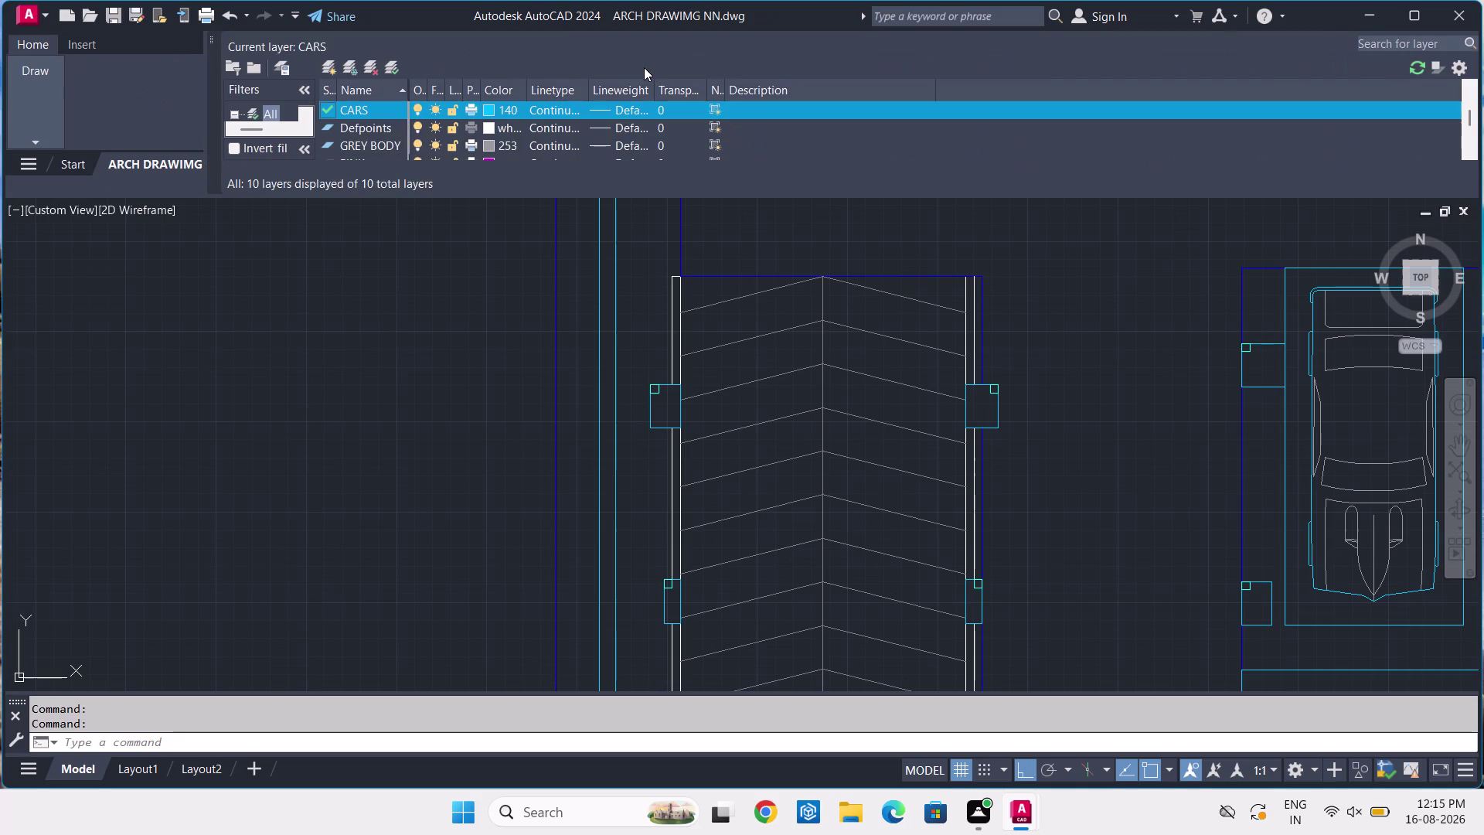
scroll(down, 3)
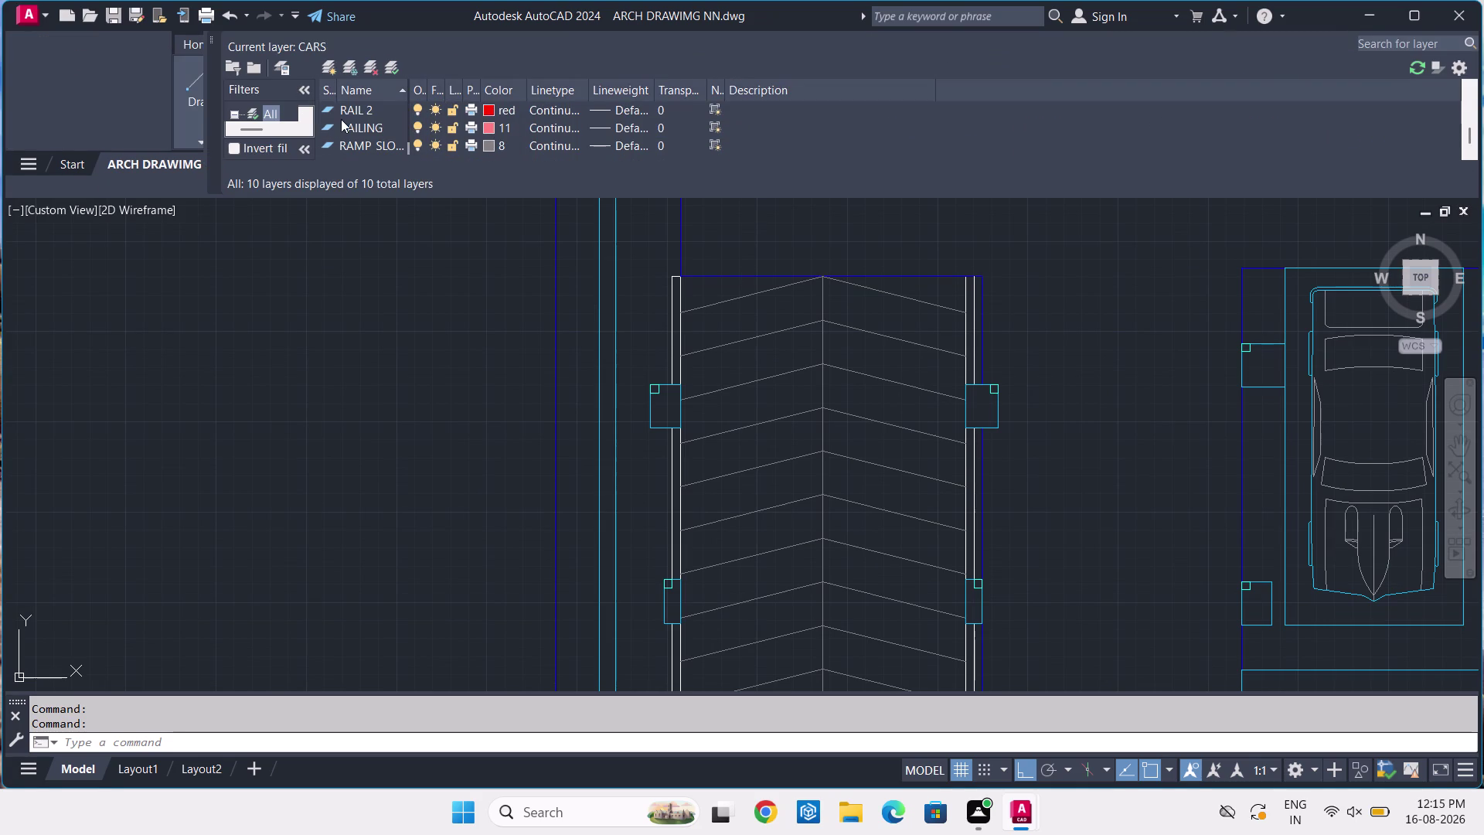
right_click(393, 145)
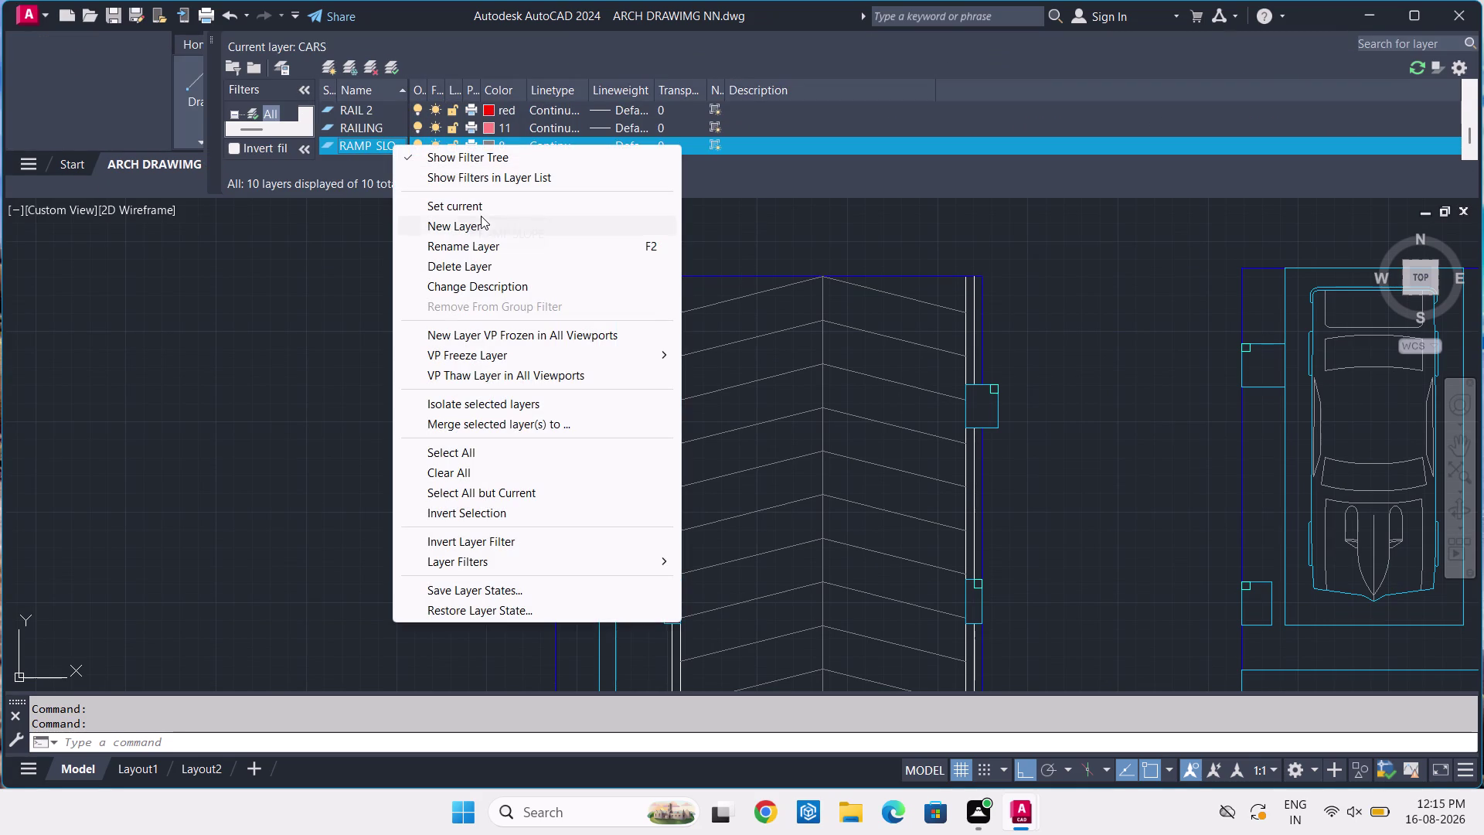
click(484, 224)
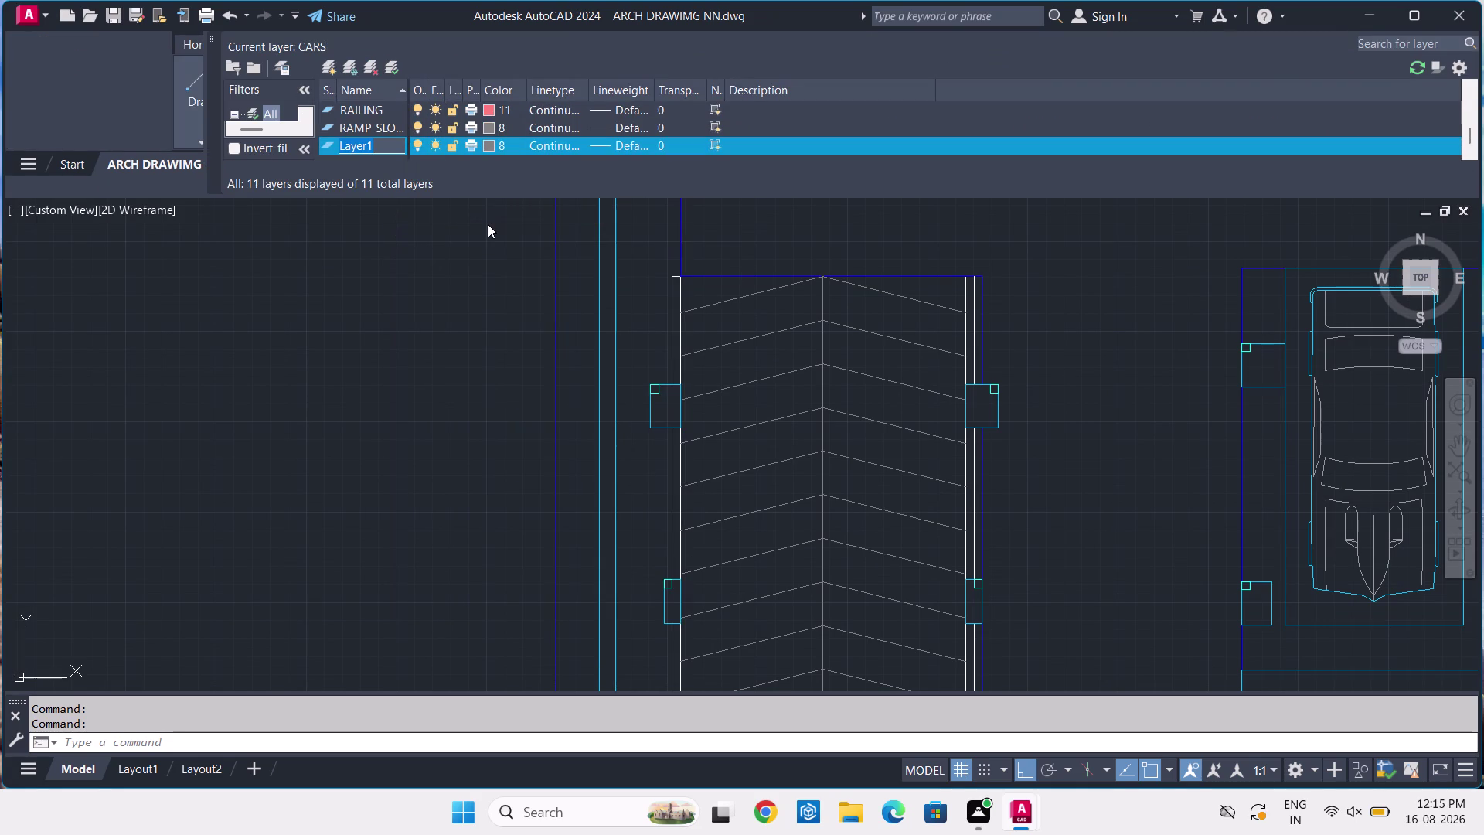
key(BackSpace)
text(FI)
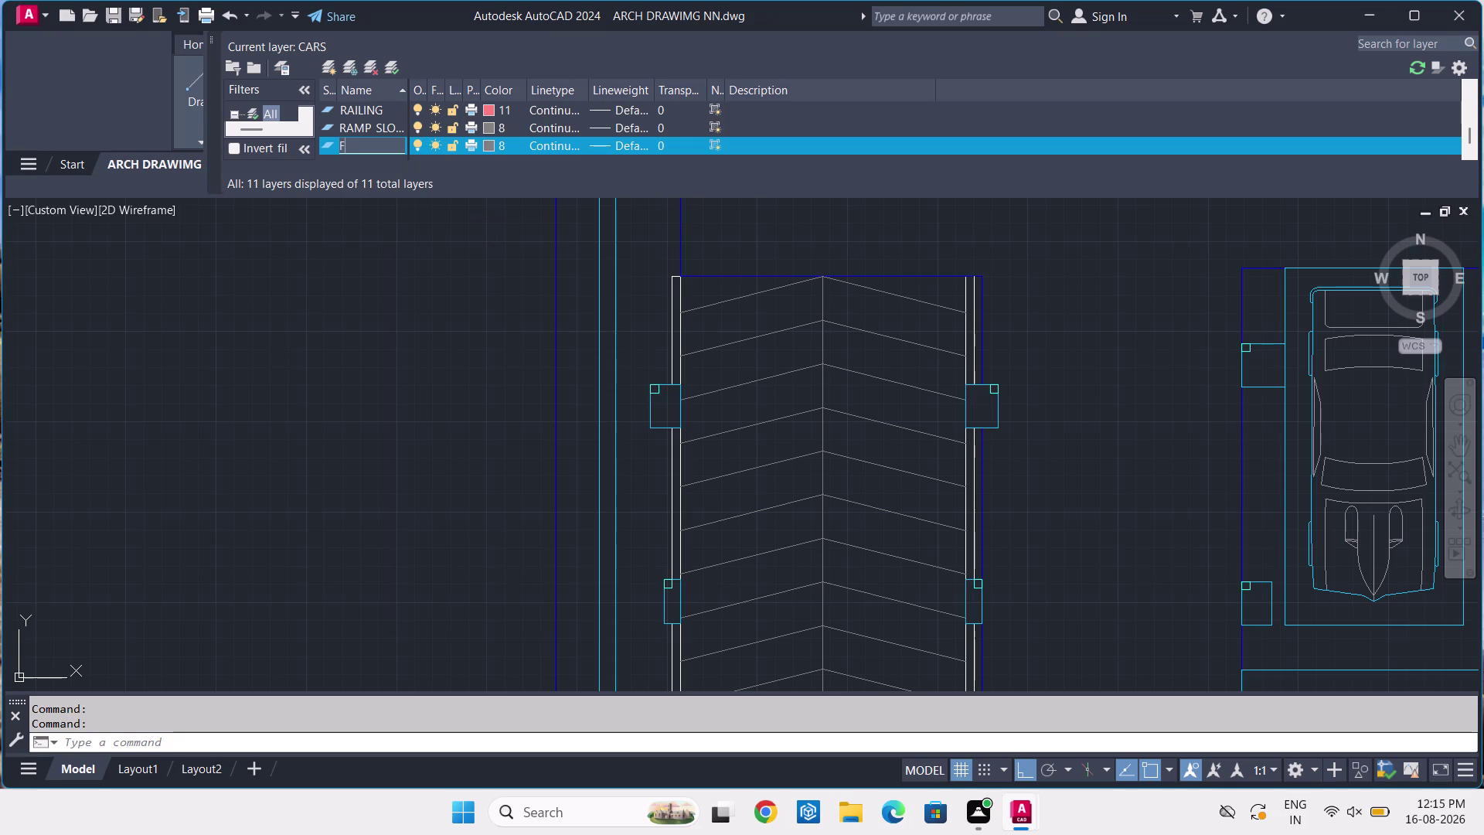
text(LL)
Give FILL colour 230, make it current, and close the layer palette.
click(486, 142)
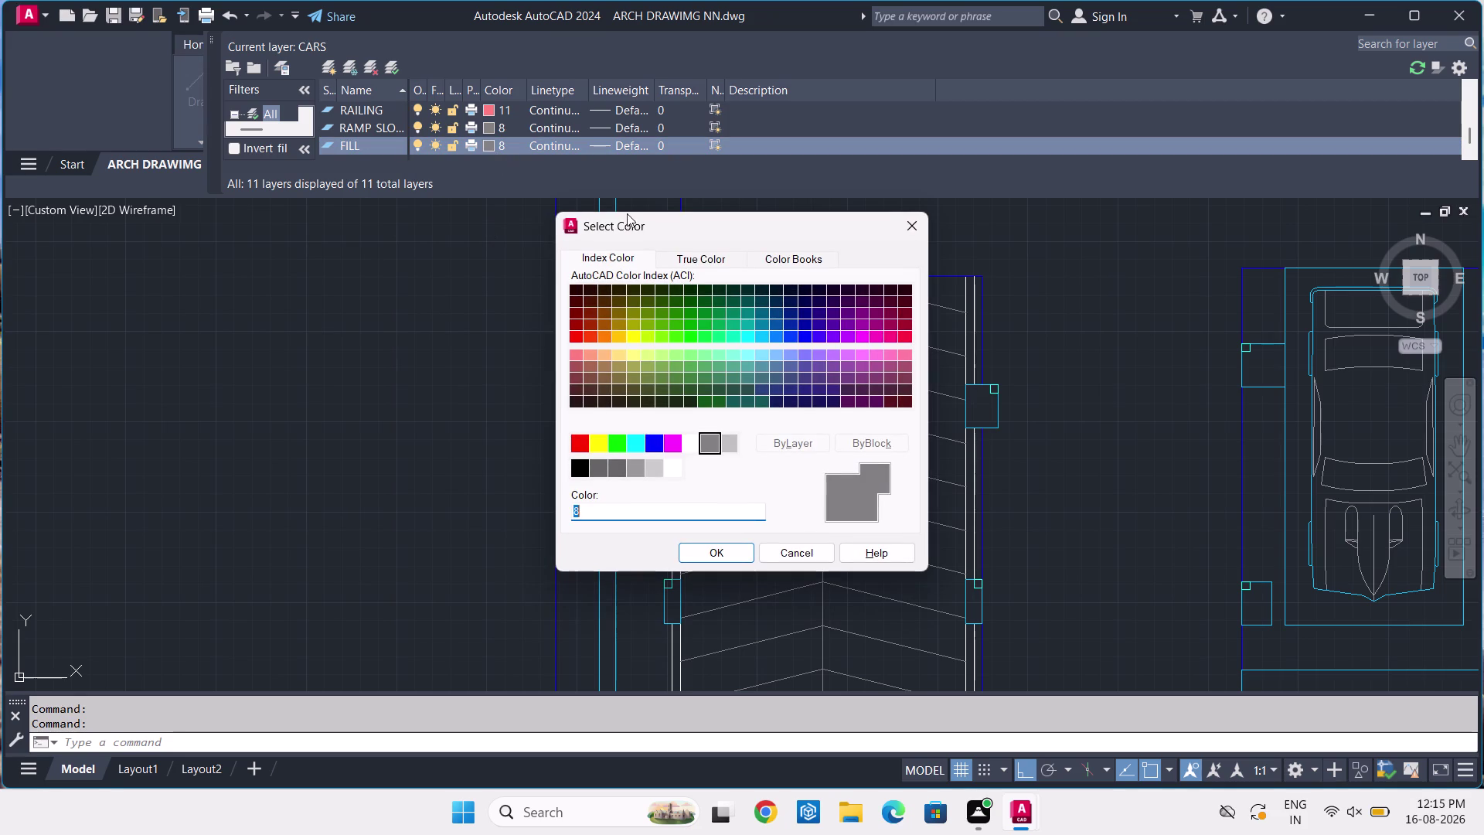
click(891, 338)
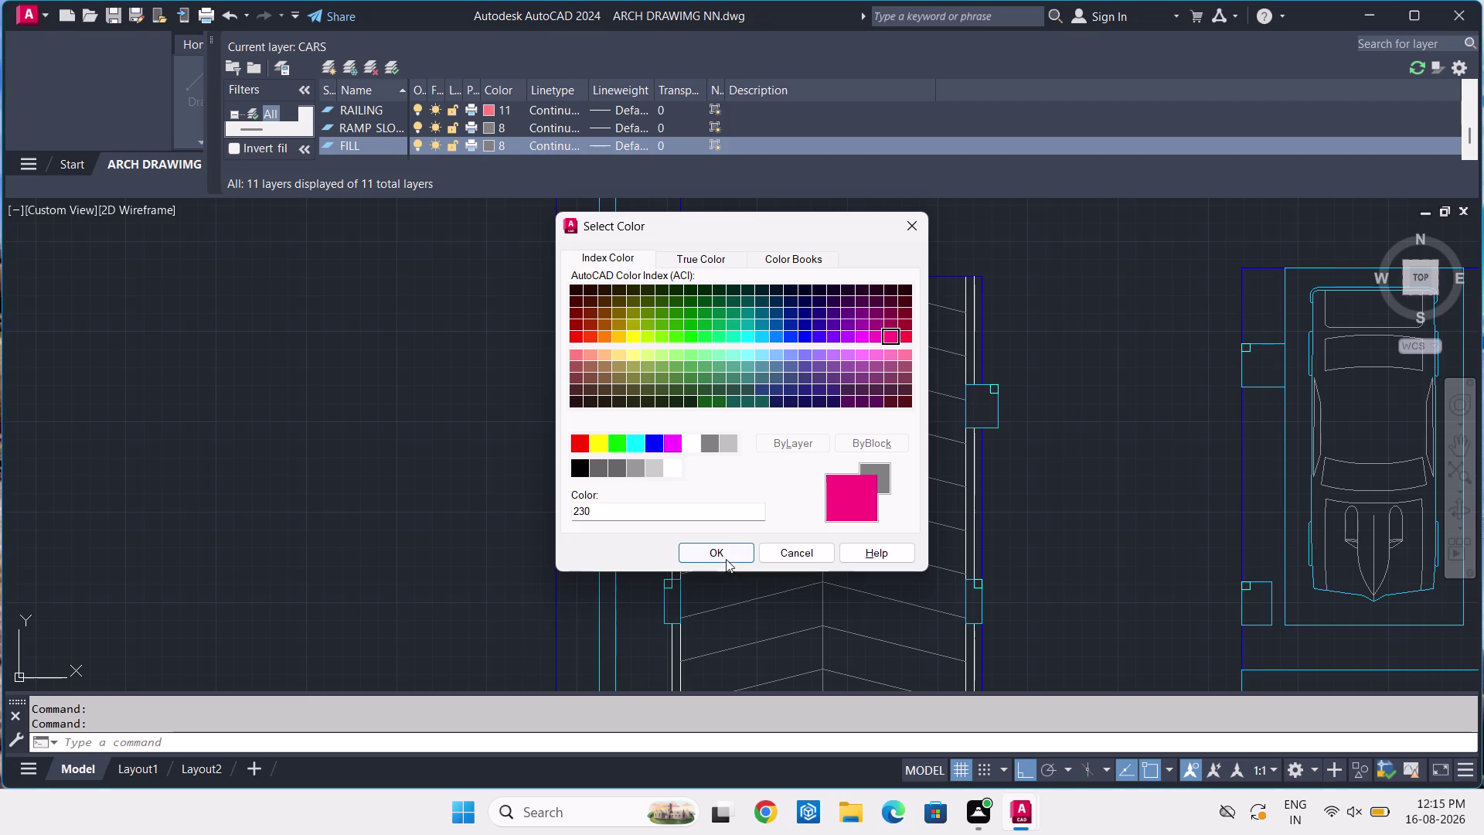
click(726, 553)
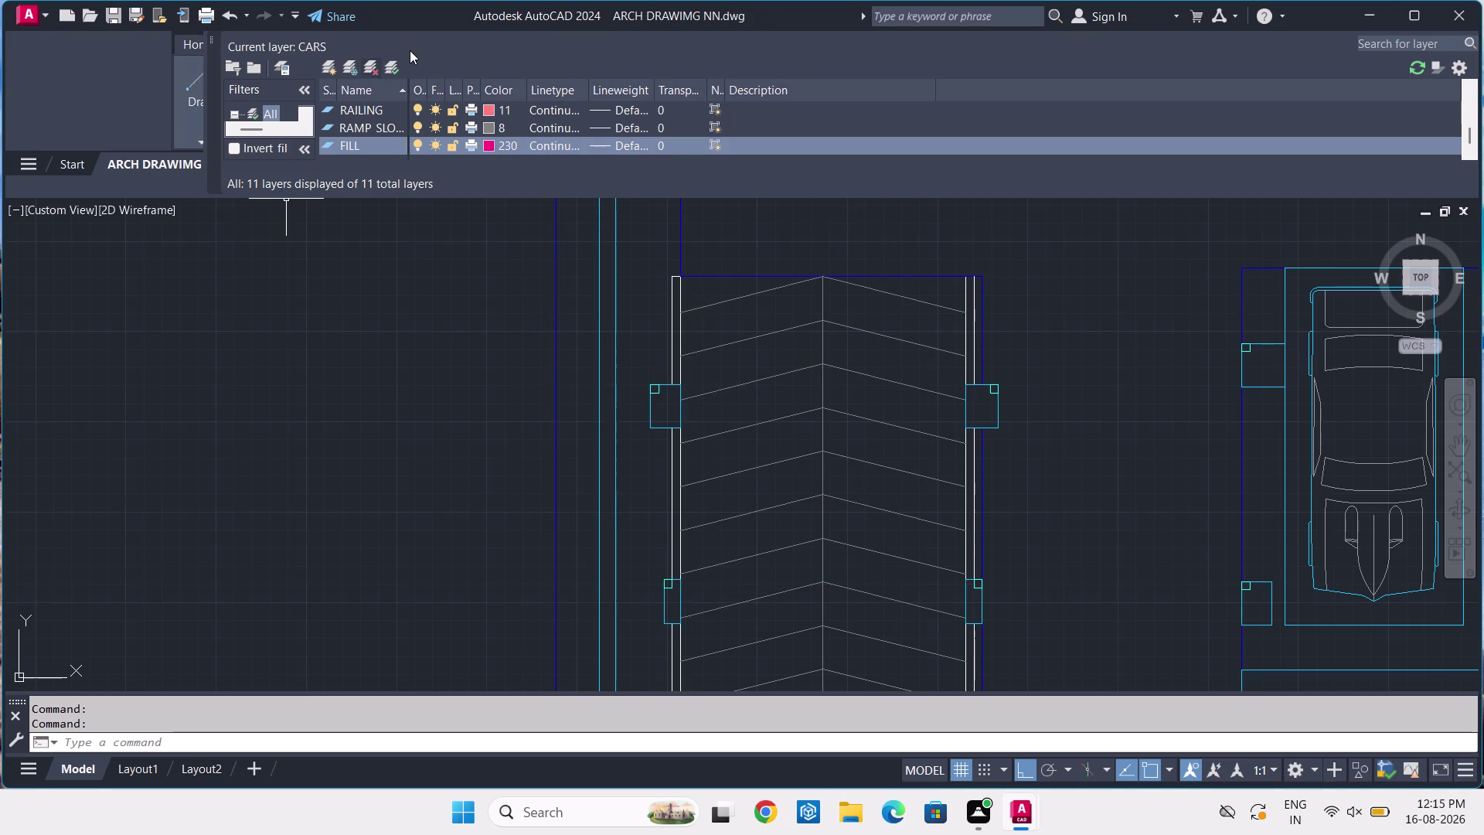
click(400, 72)
click(216, 41)
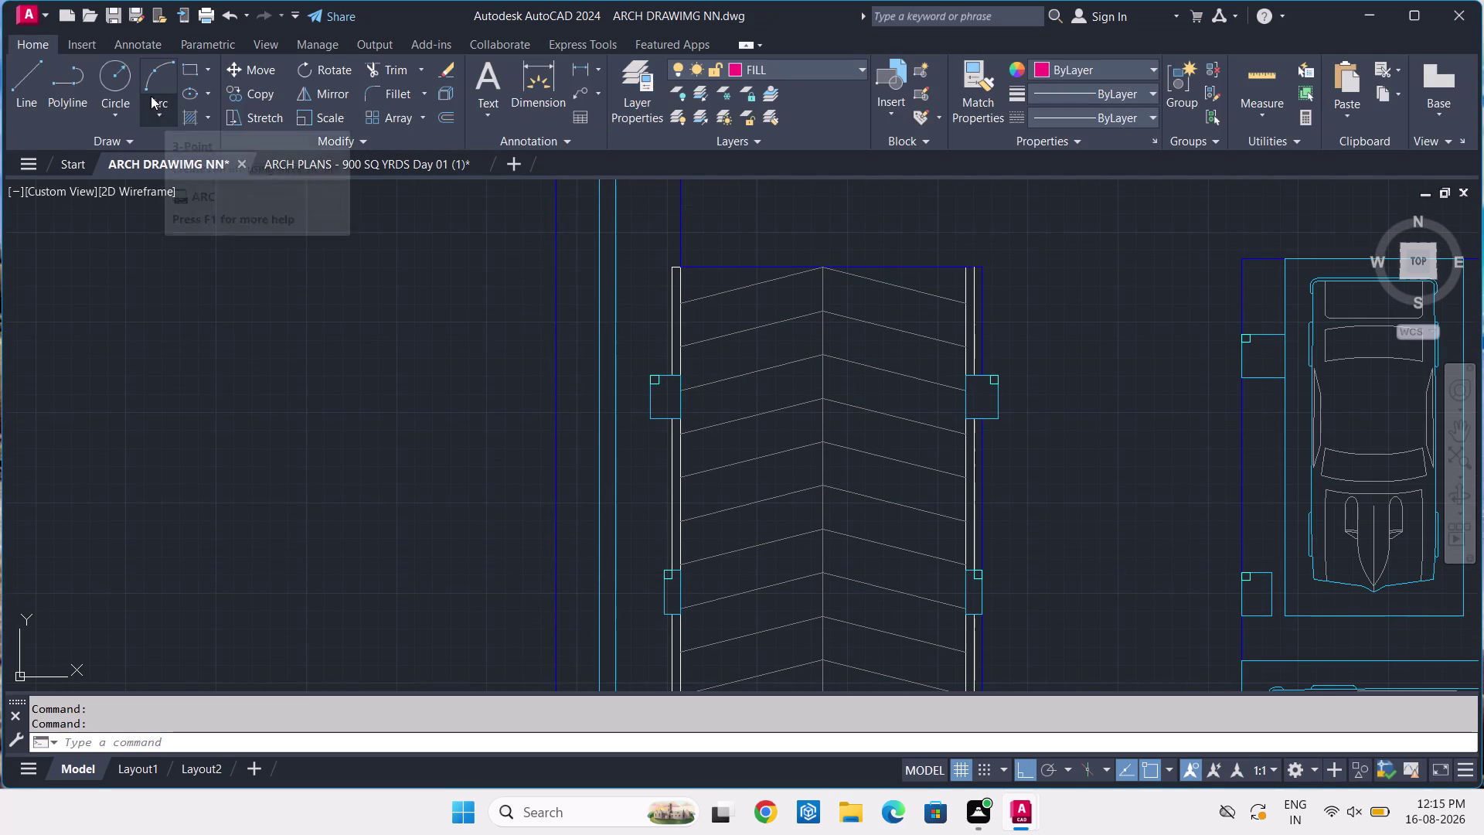
Start a SOLID hatch and fill the first four columns beside the ramp.
key(h)
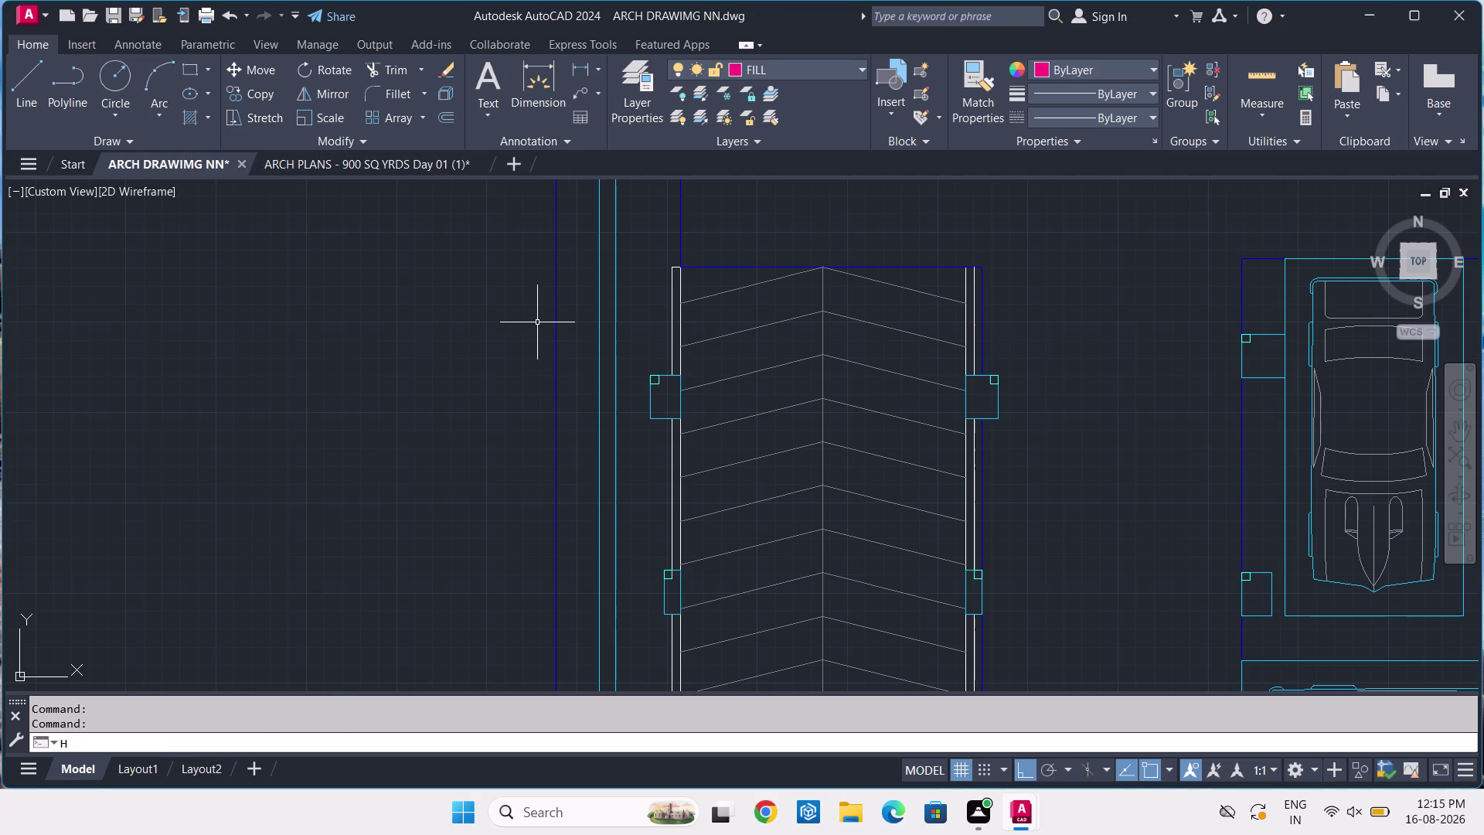
key(space)
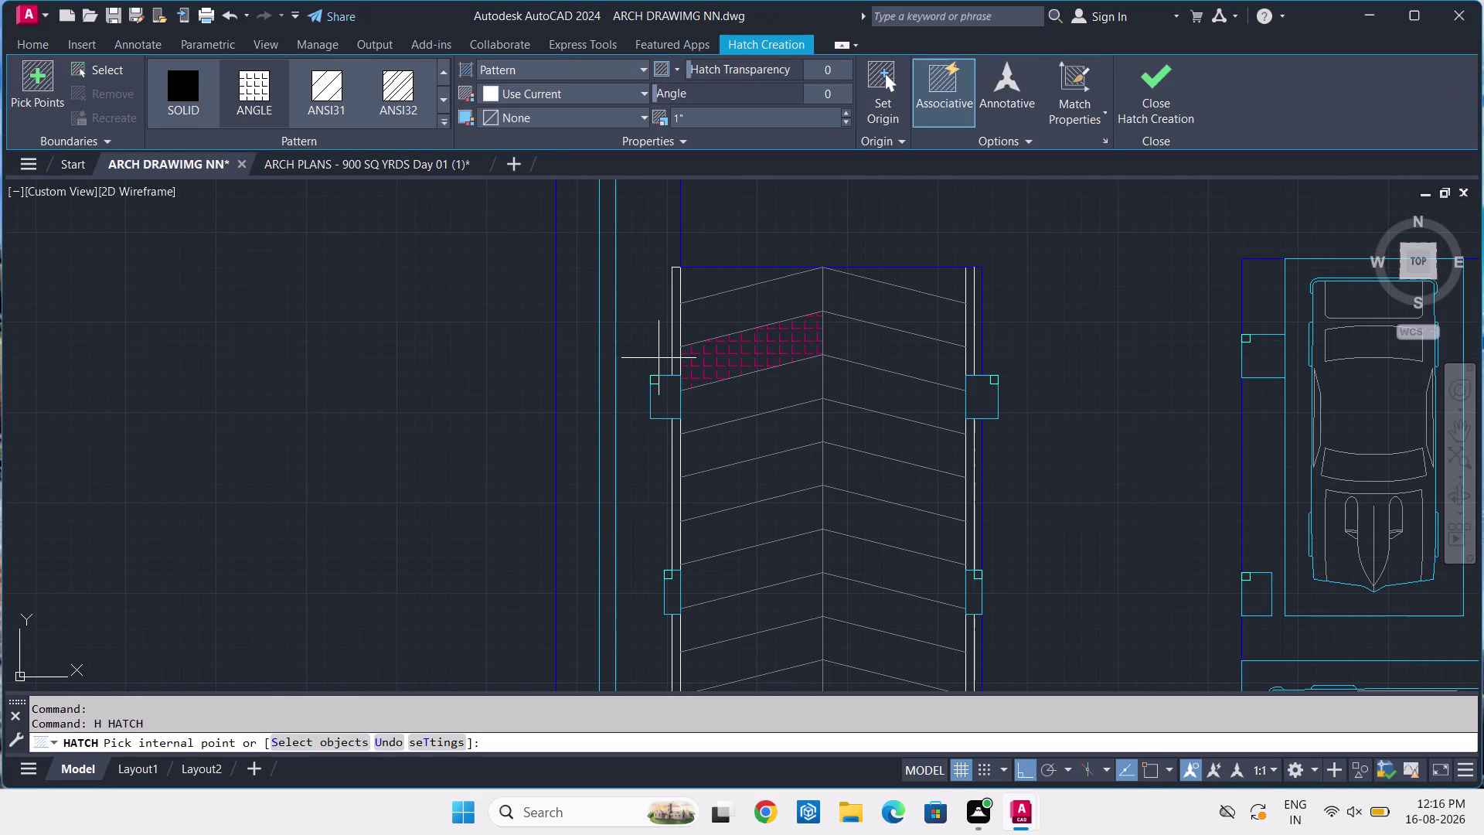
click(198, 104)
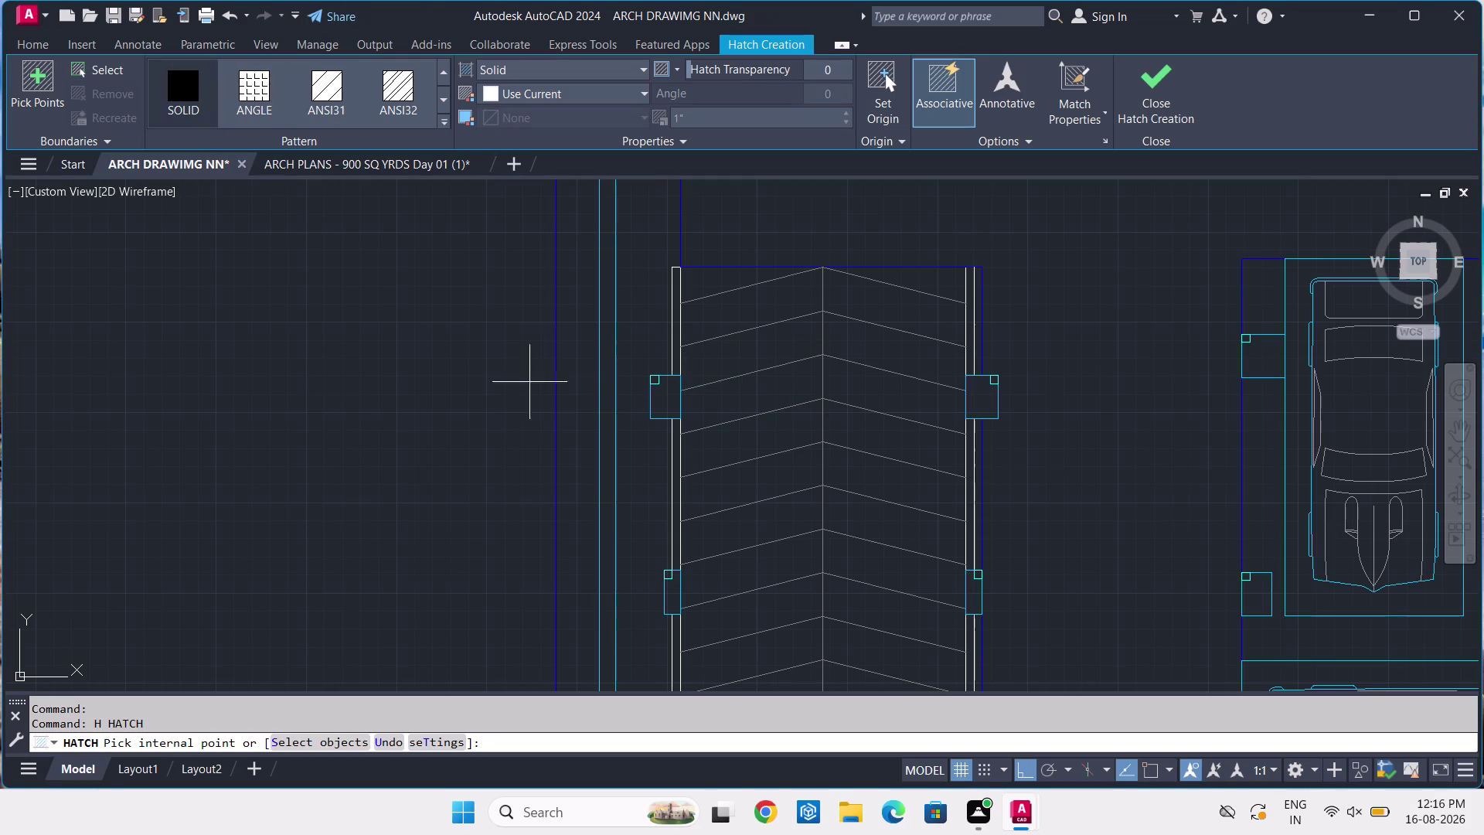
scroll(up, 3)
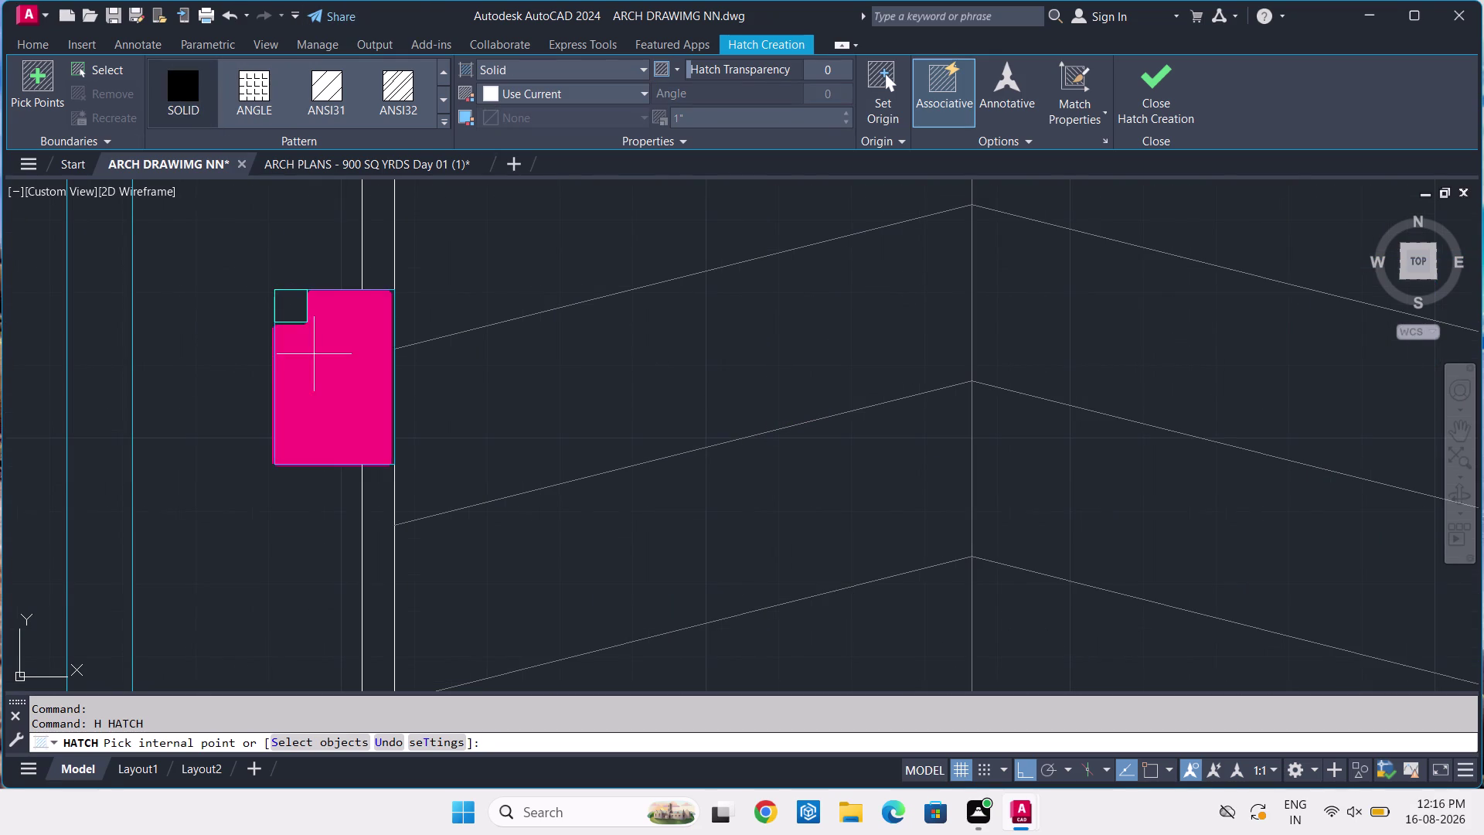
click(325, 363)
scroll(down, 3)
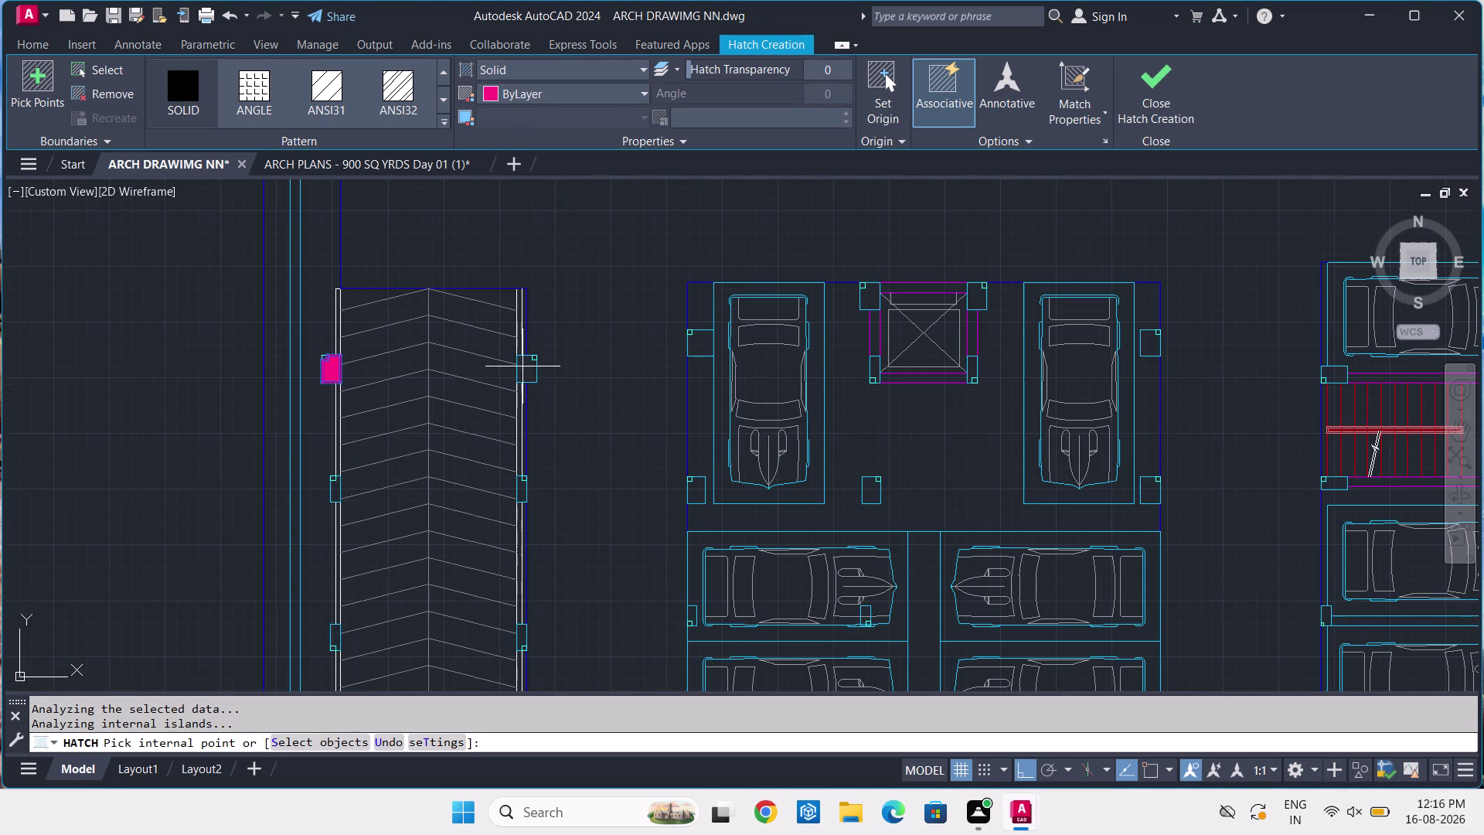
scroll(up, 3)
click(538, 371)
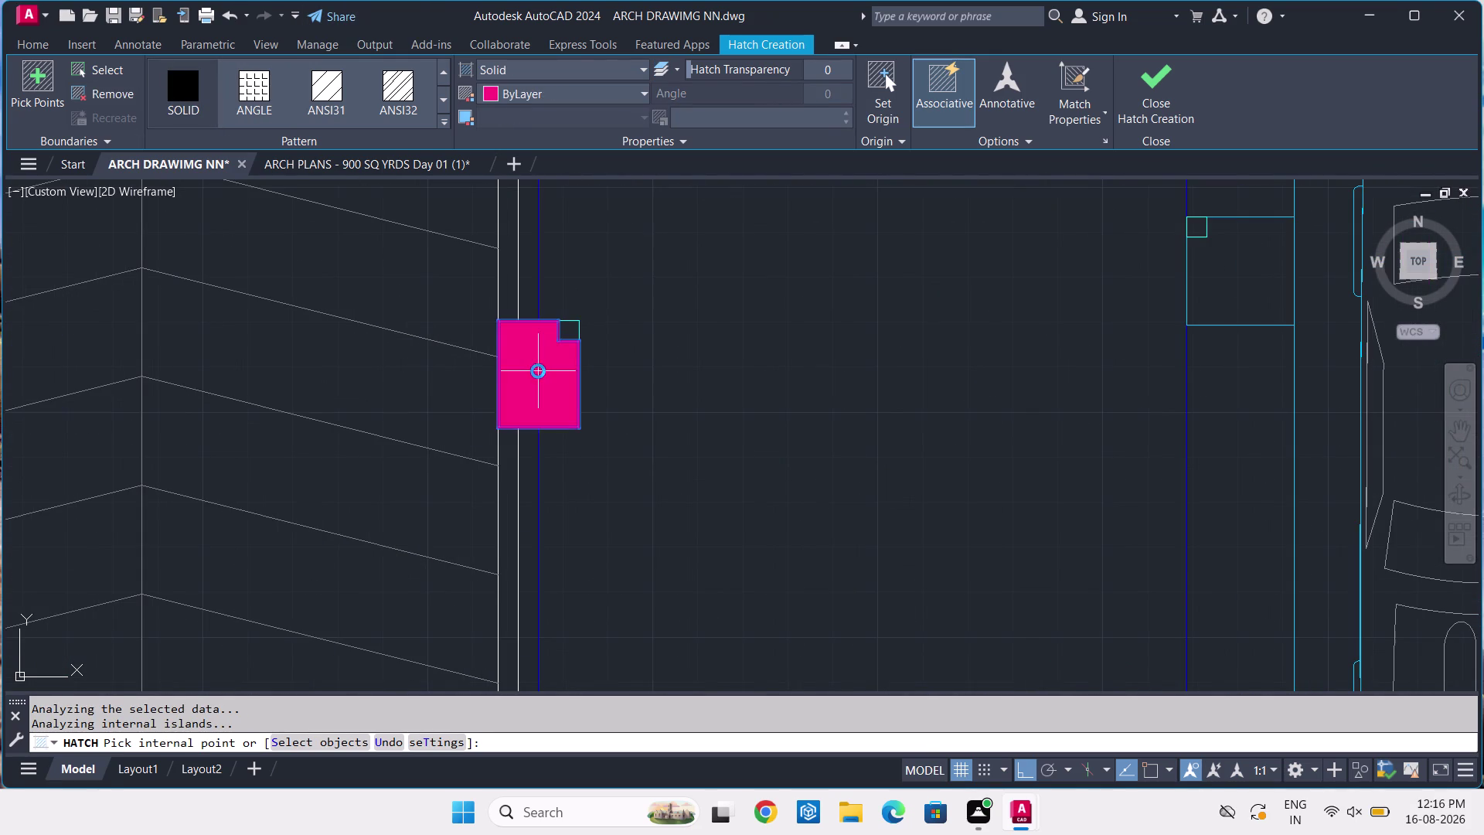
scroll(down, 3)
middle_drag(554, 435, 606, 250)
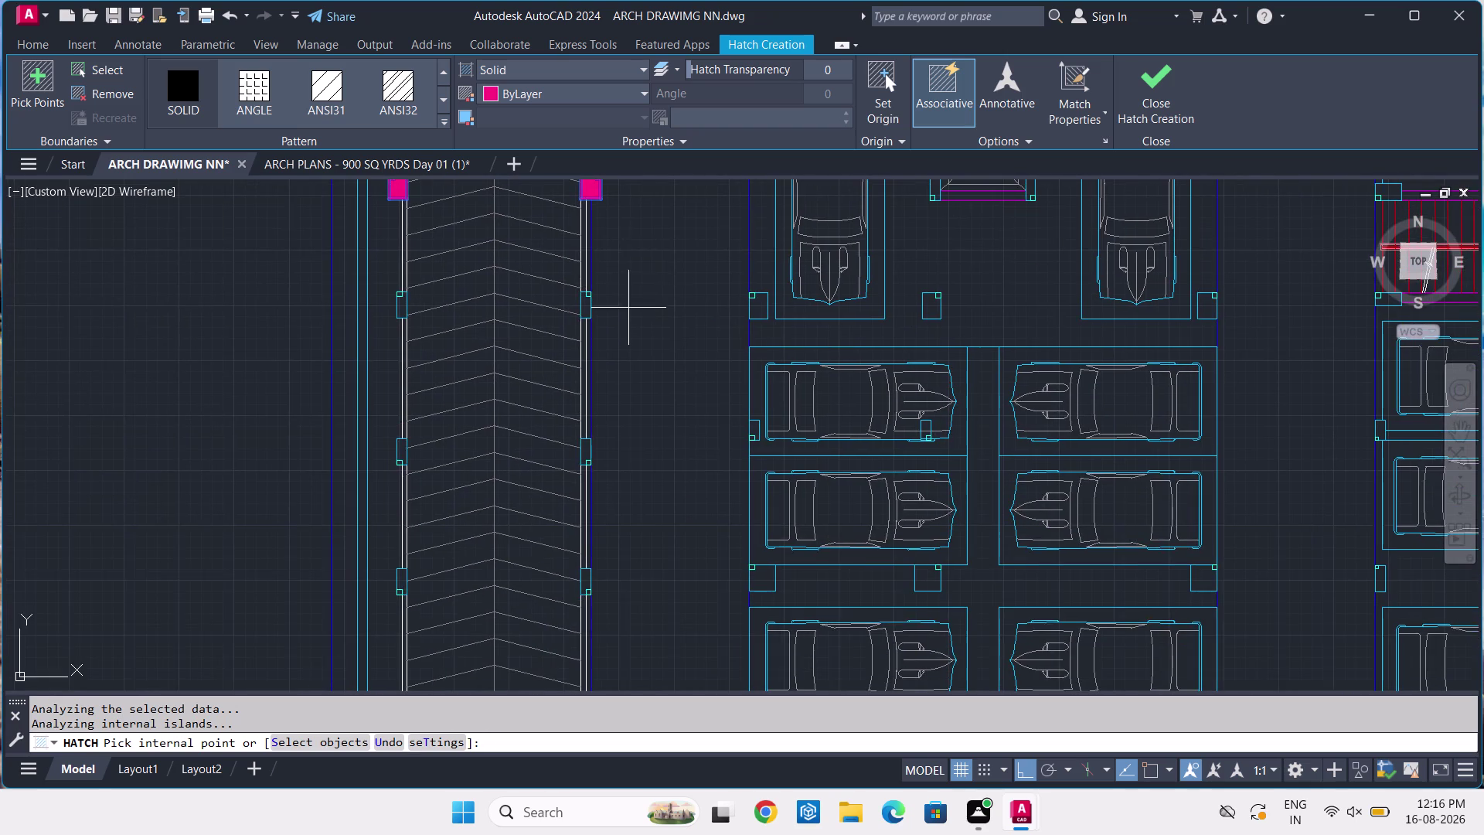
scroll(up, 3)
click(561, 282)
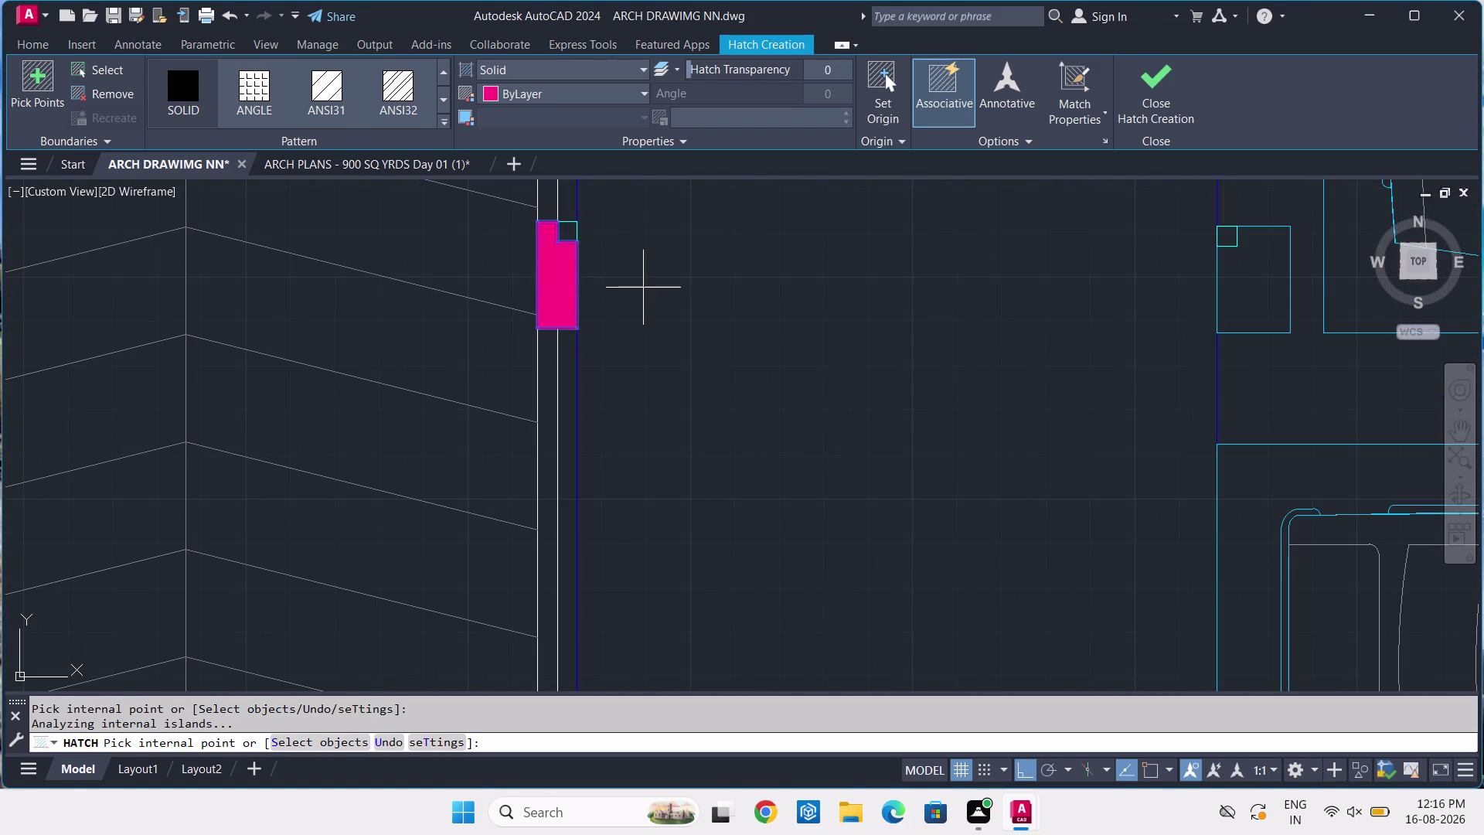
scroll(down, 3)
scroll(up, 3)
click(317, 279)
scroll(down, 3)
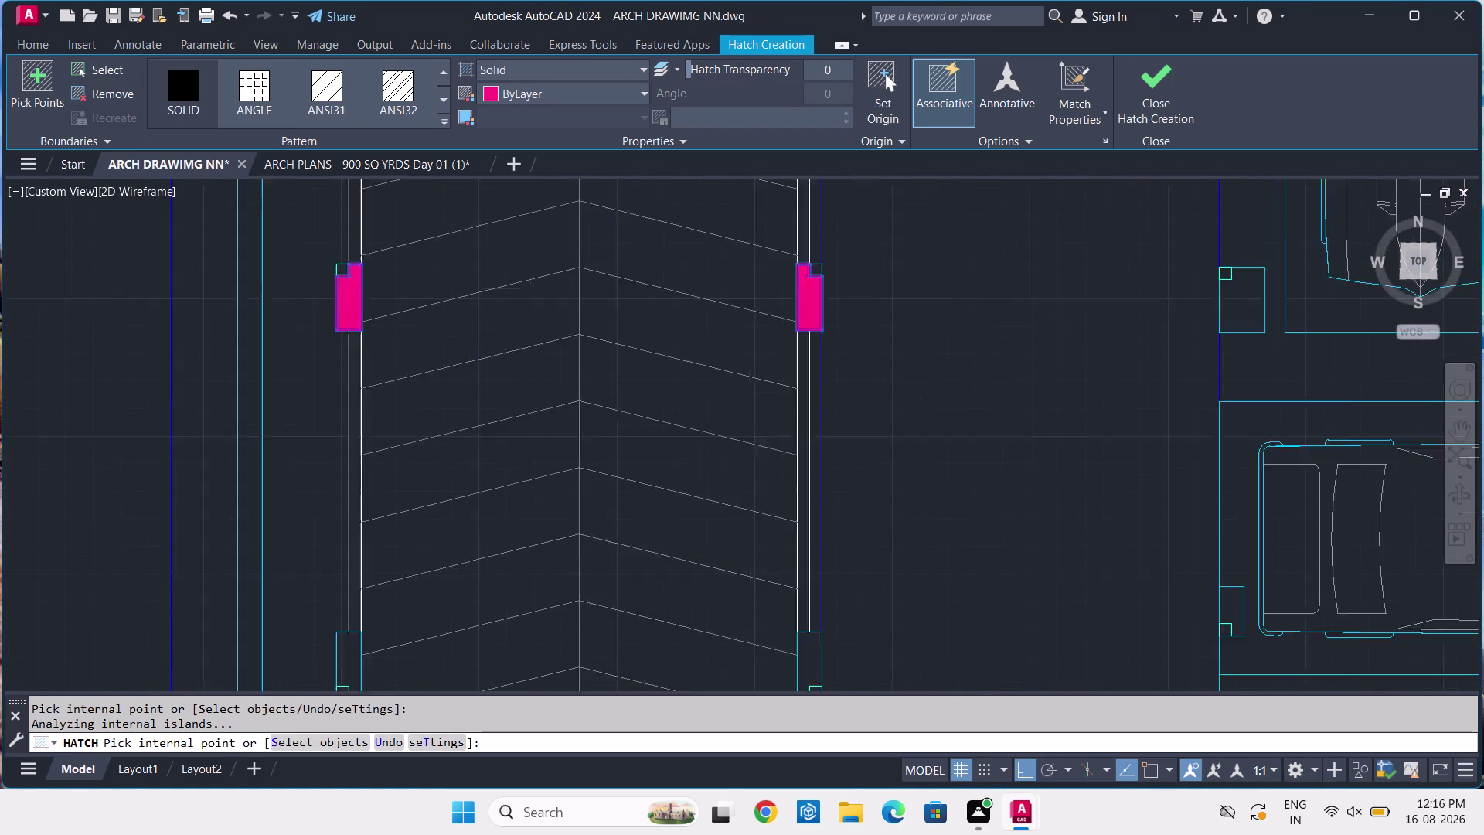
Solid-fill the remaining six columns on both sides of the ramp and finish the hatch.
middle_drag(439, 413, 474, 287)
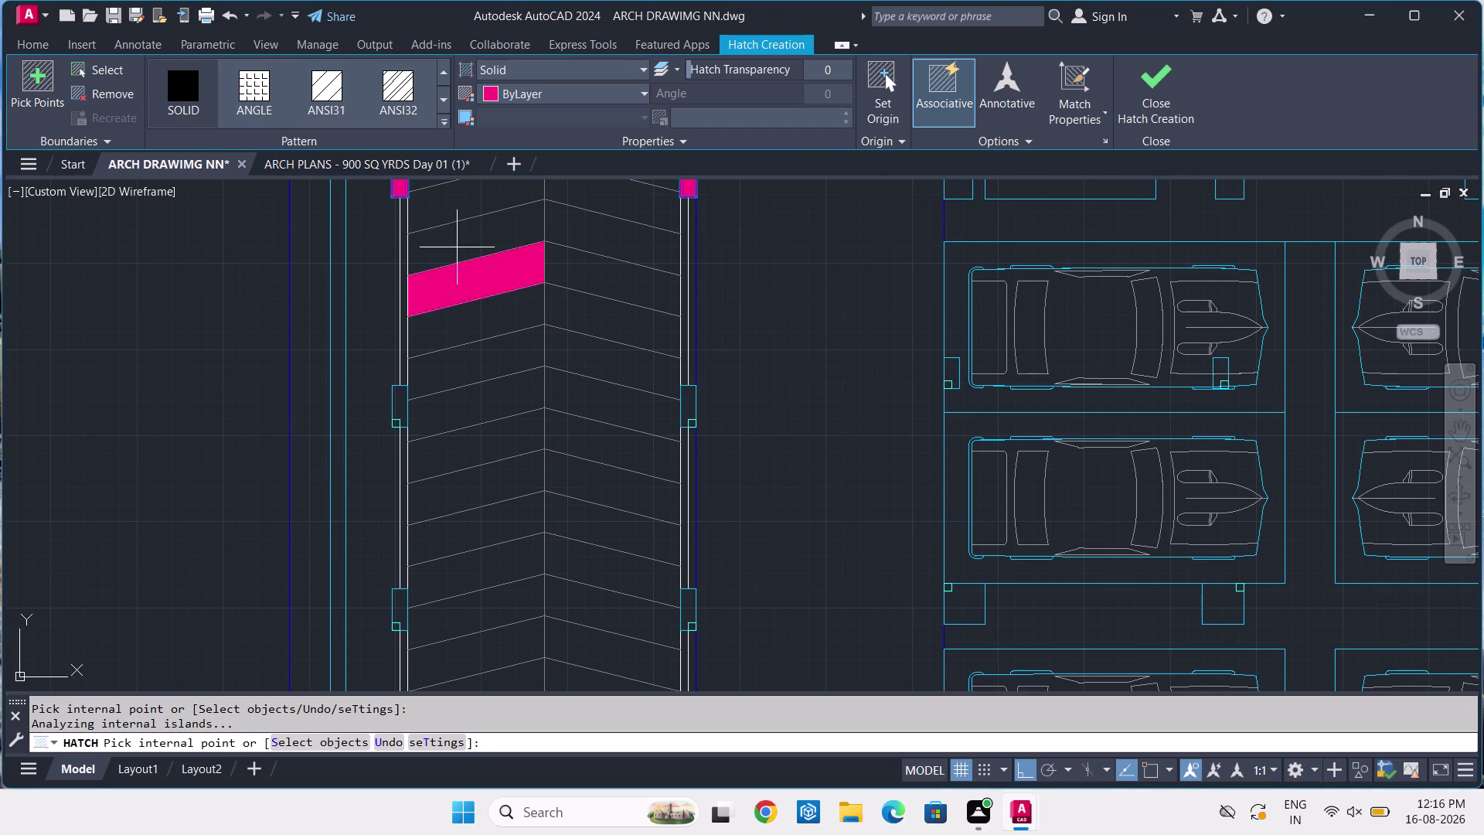
scroll(up, 3)
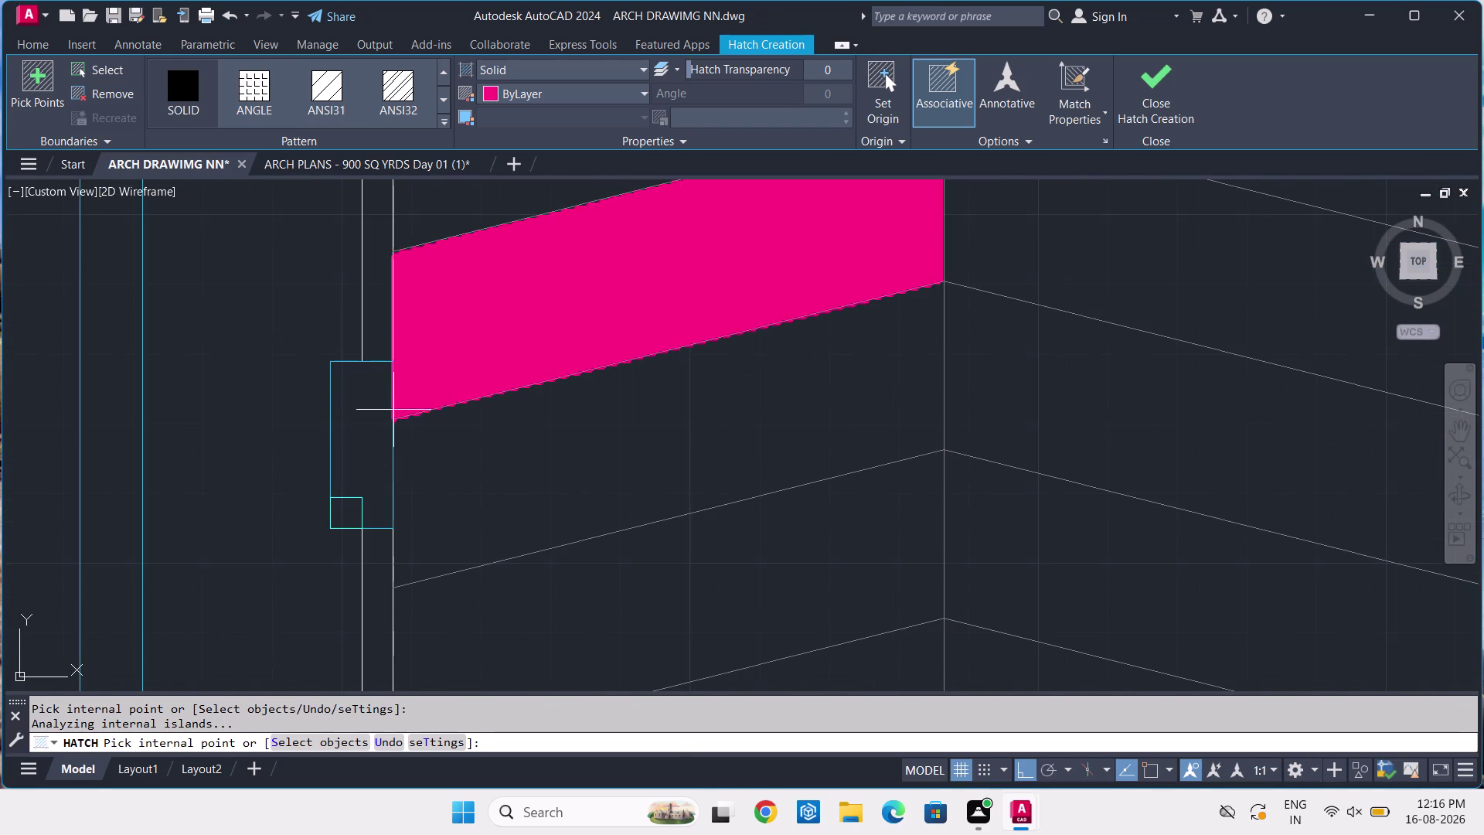
click(380, 426)
scroll(down, 3)
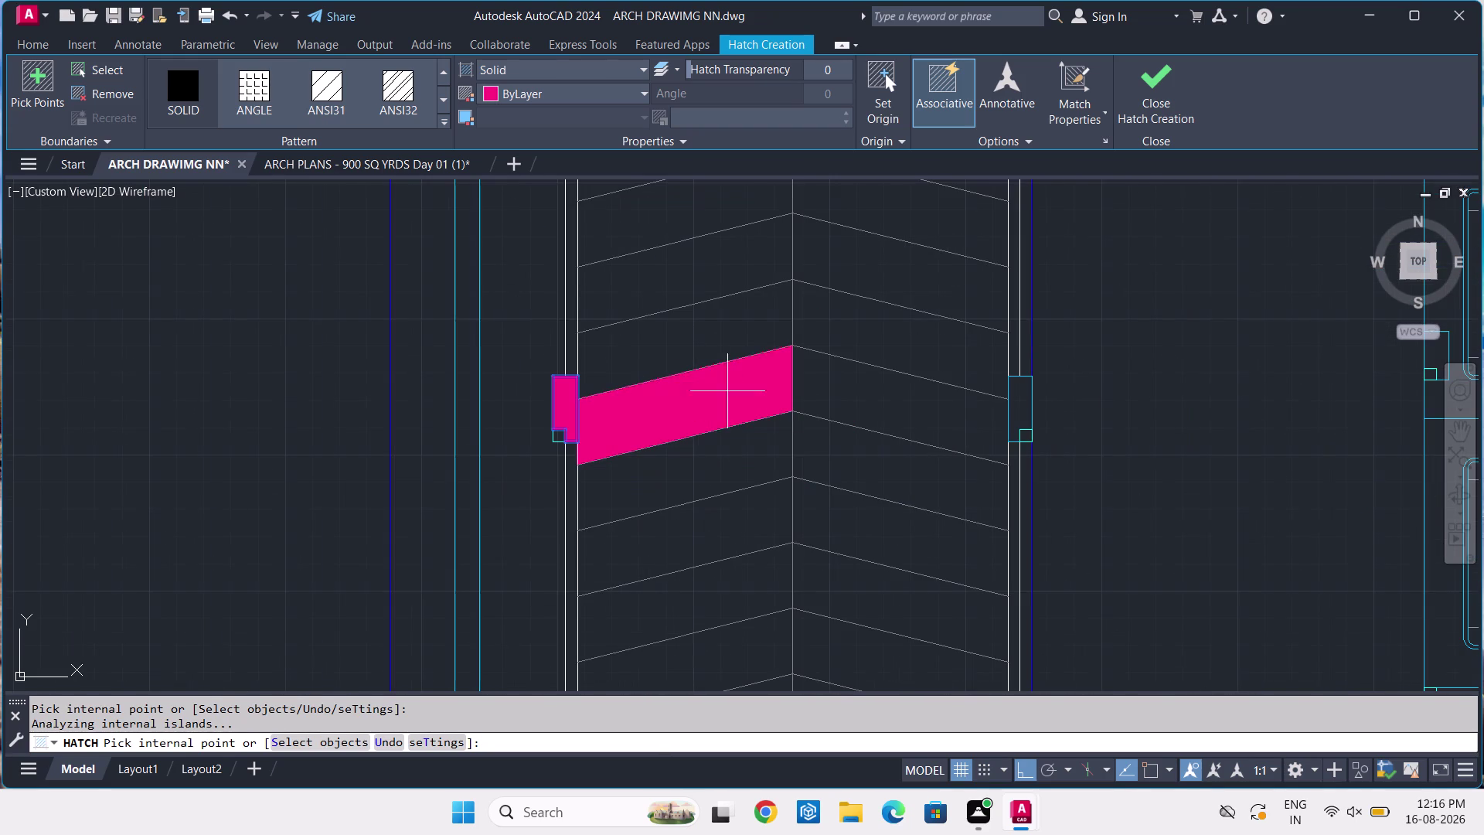
scroll(up, 3)
click(804, 442)
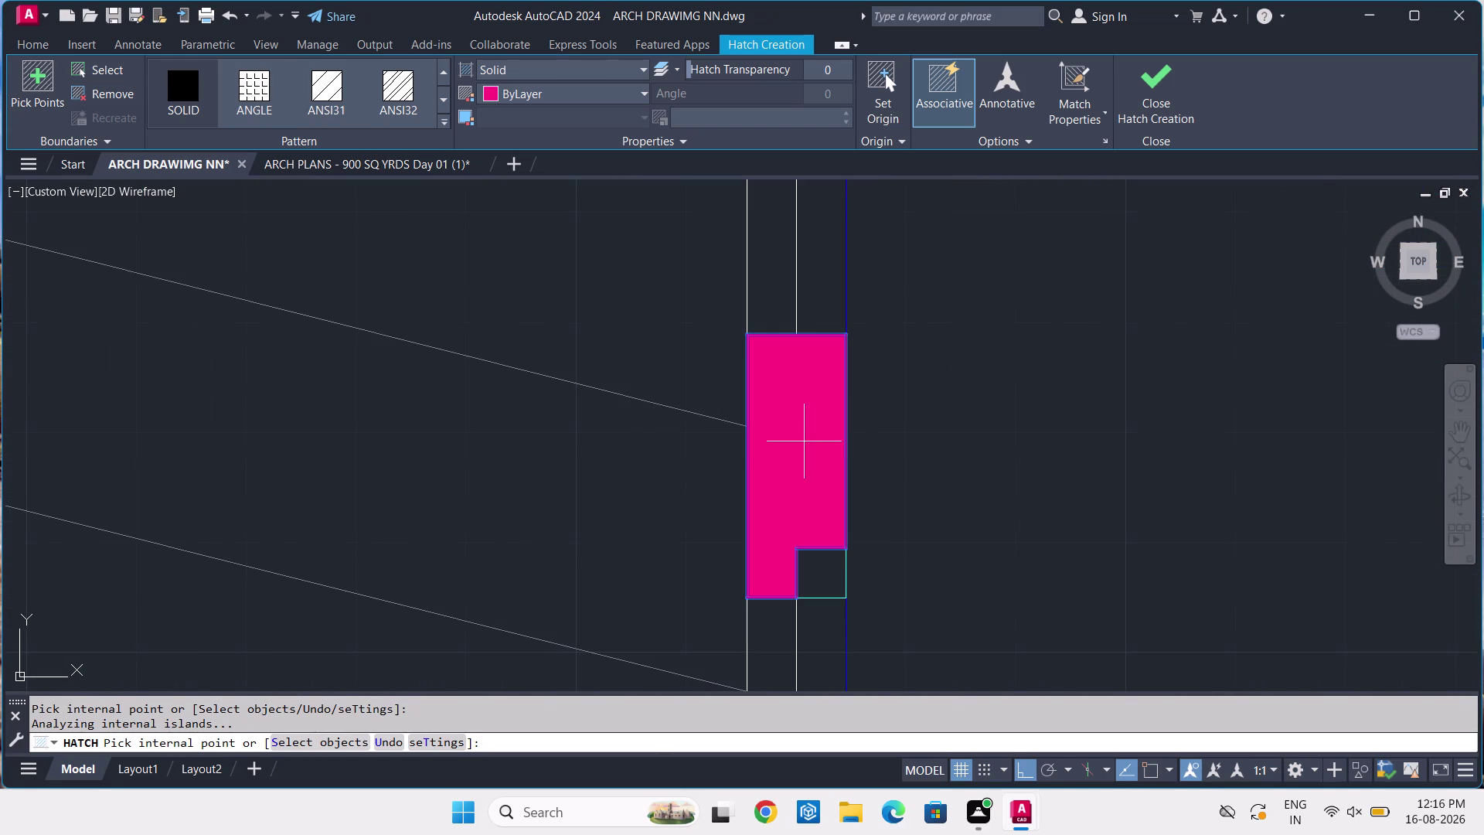
scroll(down, 3)
scroll(down, 3)
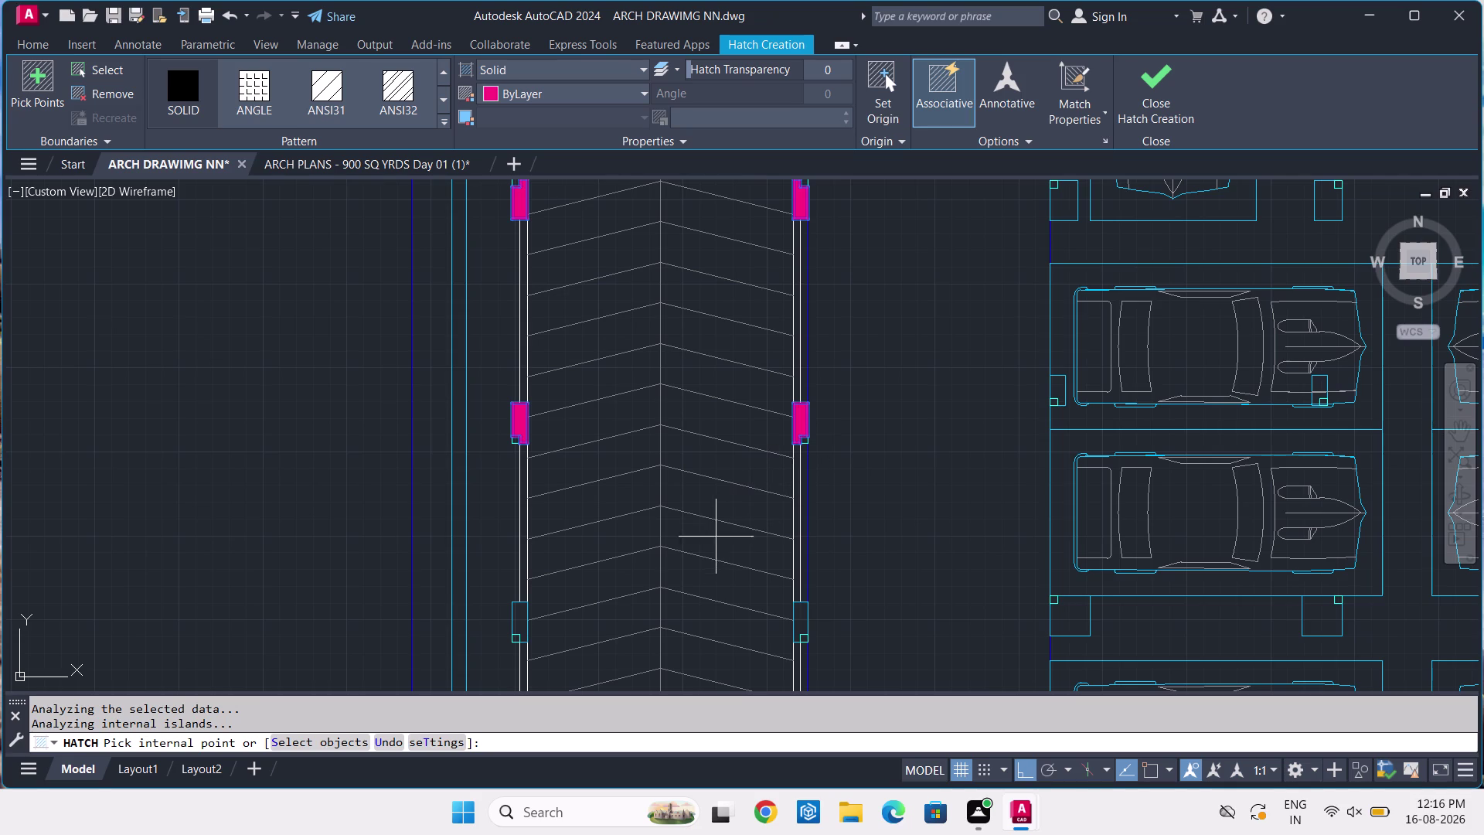
middle_drag(697, 563, 738, 287)
scroll(up, 3)
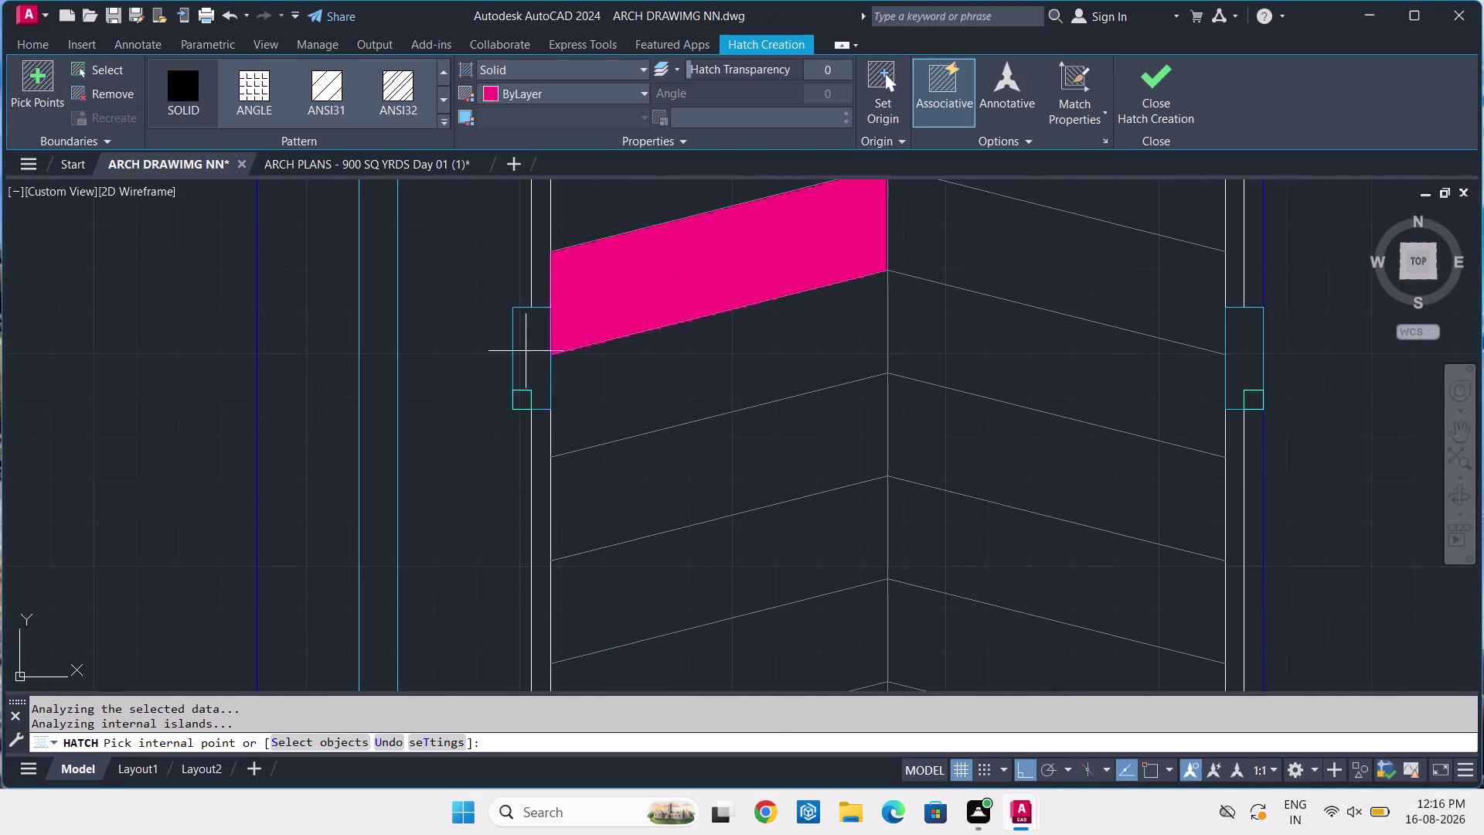
click(523, 351)
scroll(down, 3)
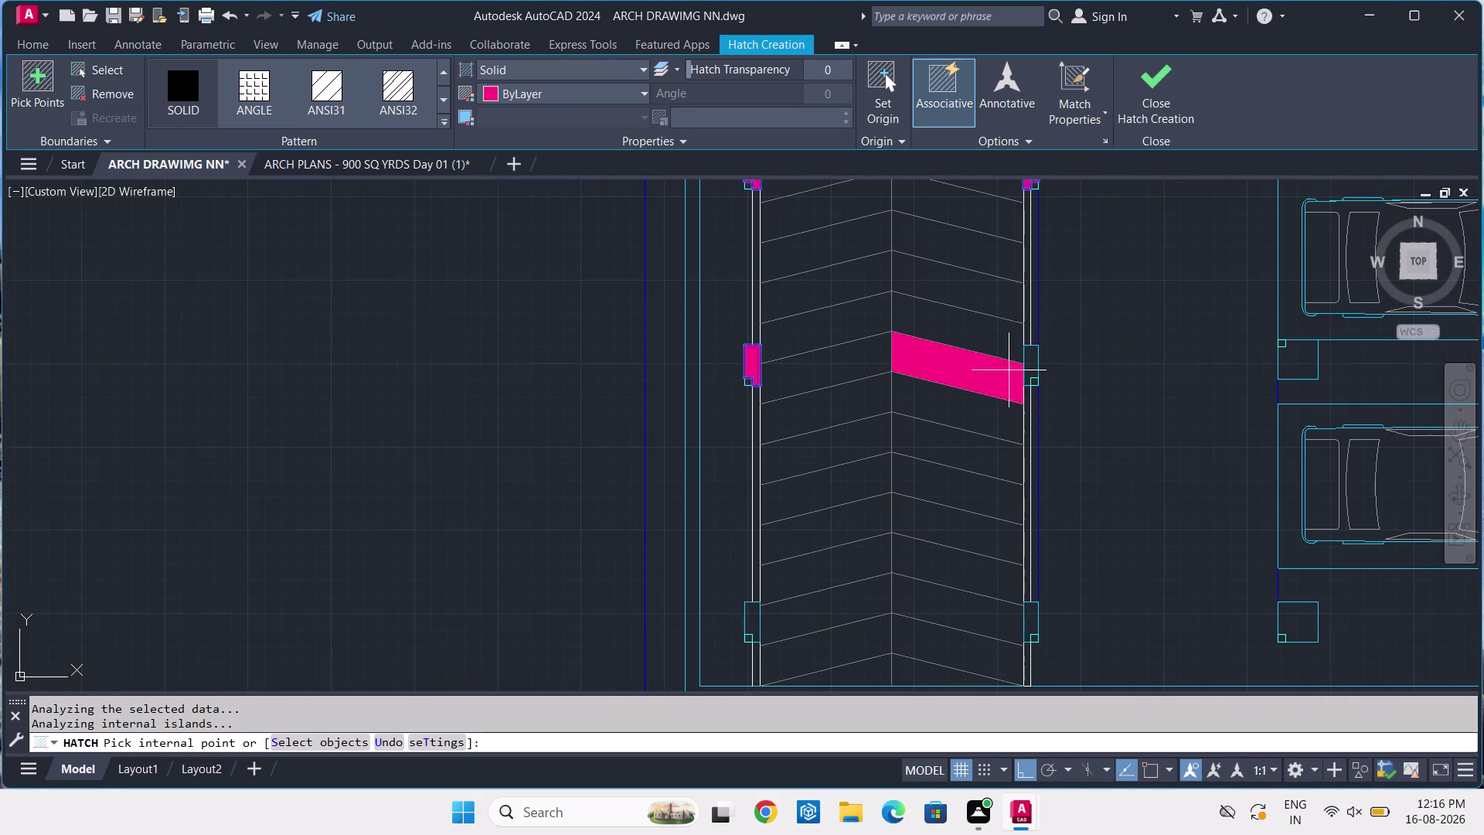
scroll(up, 3)
click(1029, 358)
scroll(down, 3)
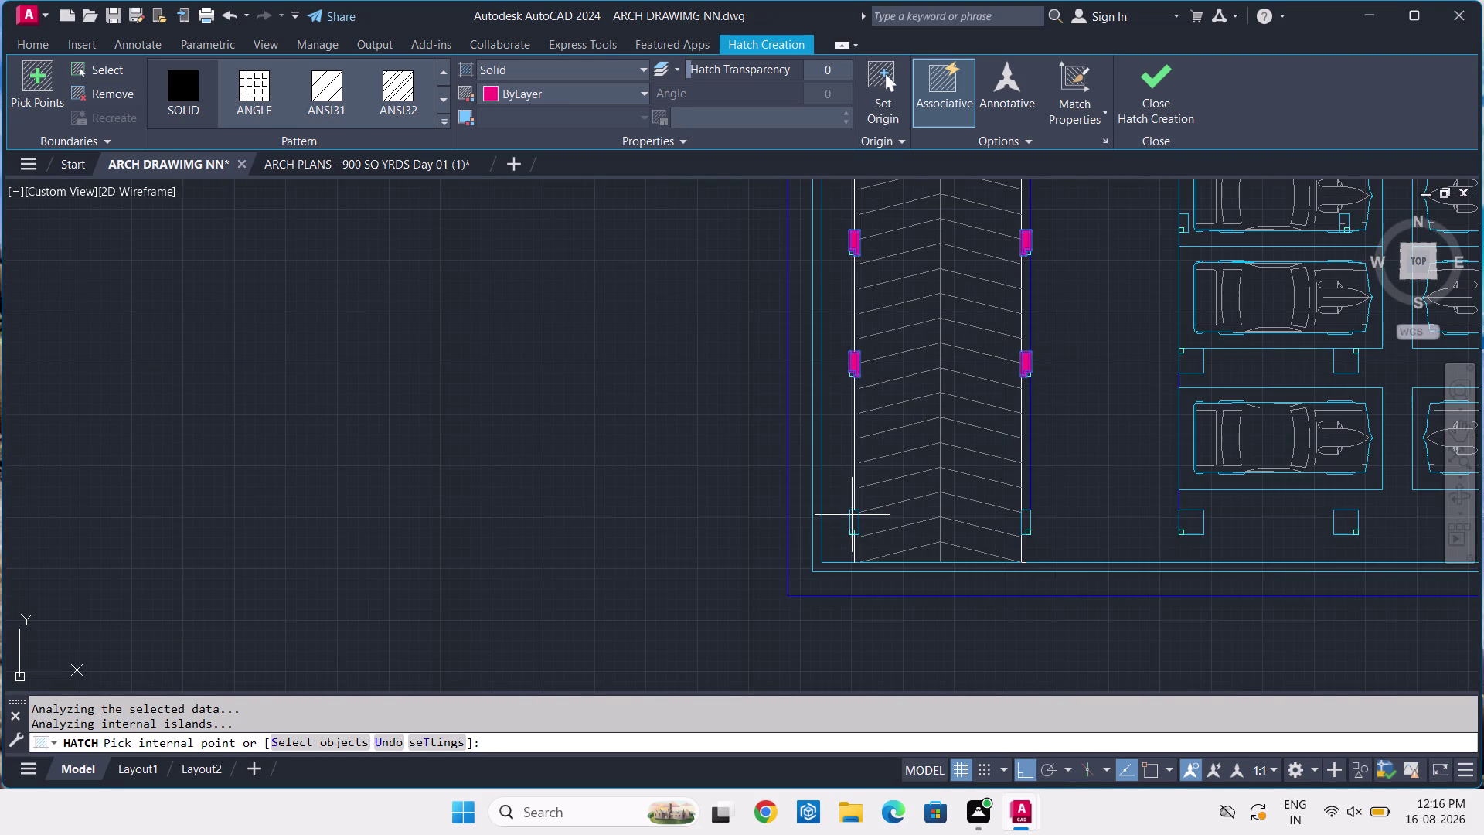
scroll(up, 3)
scroll(up, 3)
click(846, 501)
scroll(down, 3)
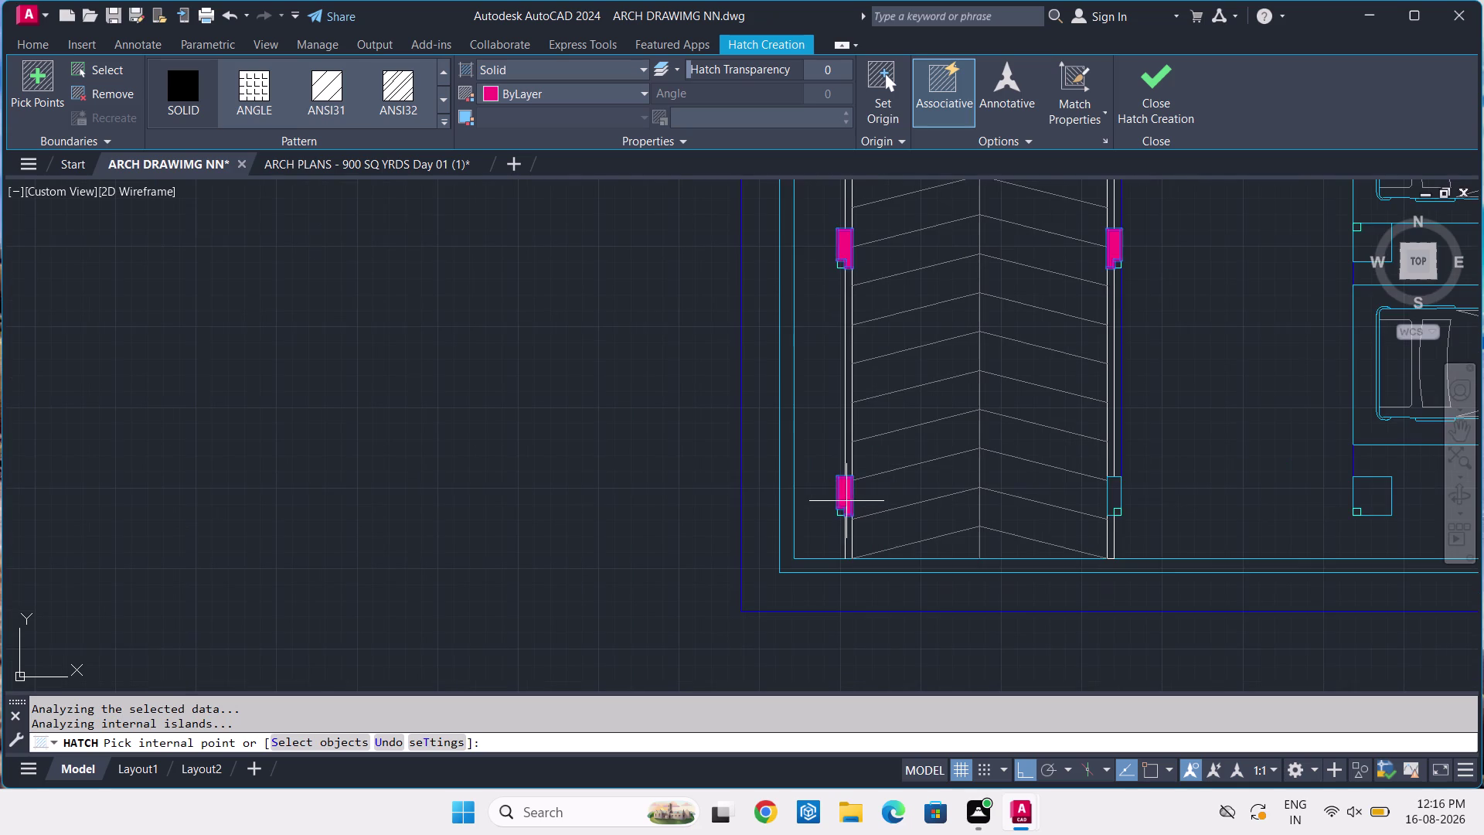
scroll(up, 3)
click(1074, 472)
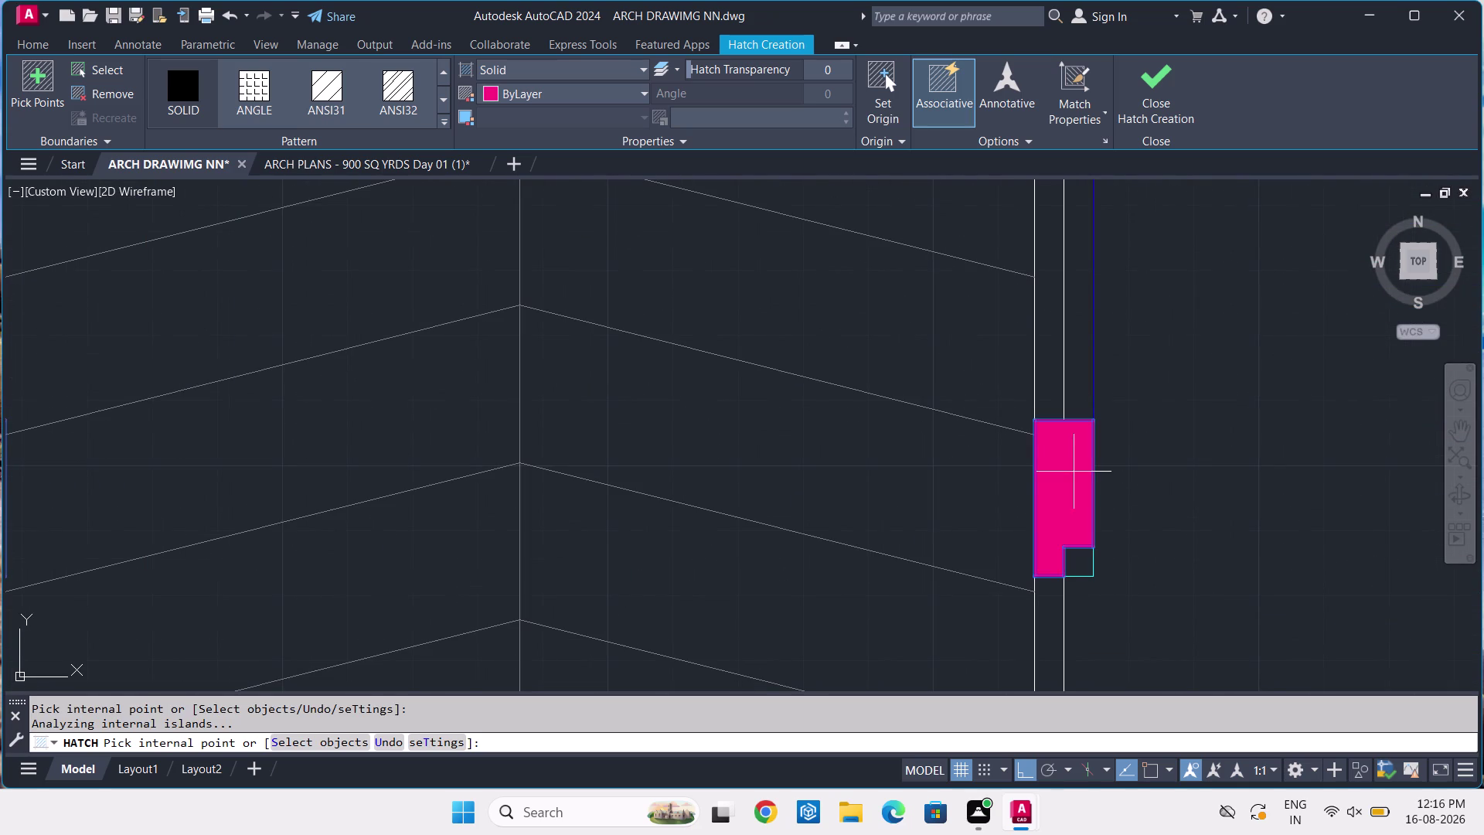
key(Return)
scroll(down, 3)
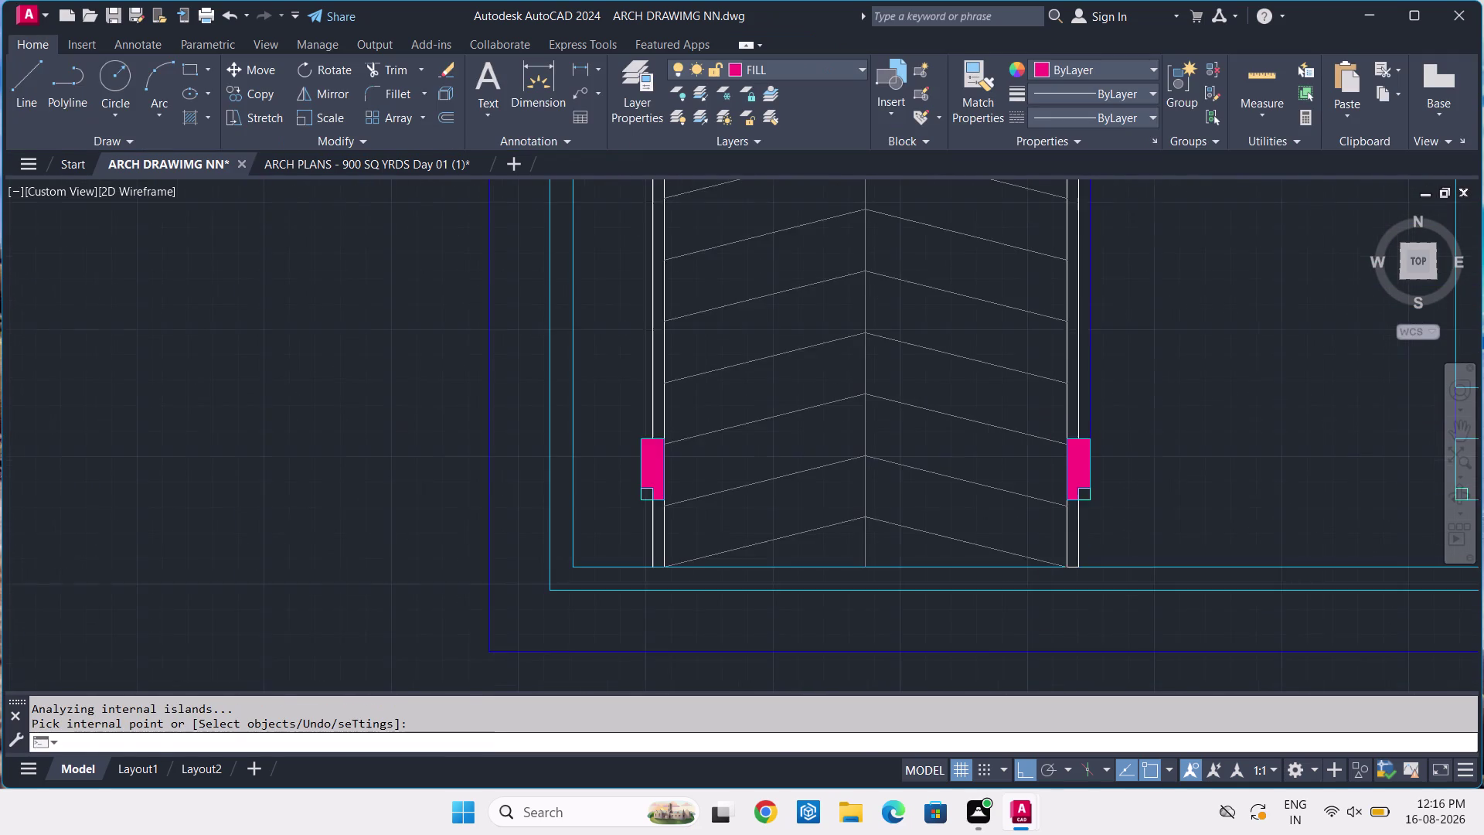
Resume the solid pink hatch and fill the columns between and below the parking bays.
middle_drag(1219, 412, 402, 675)
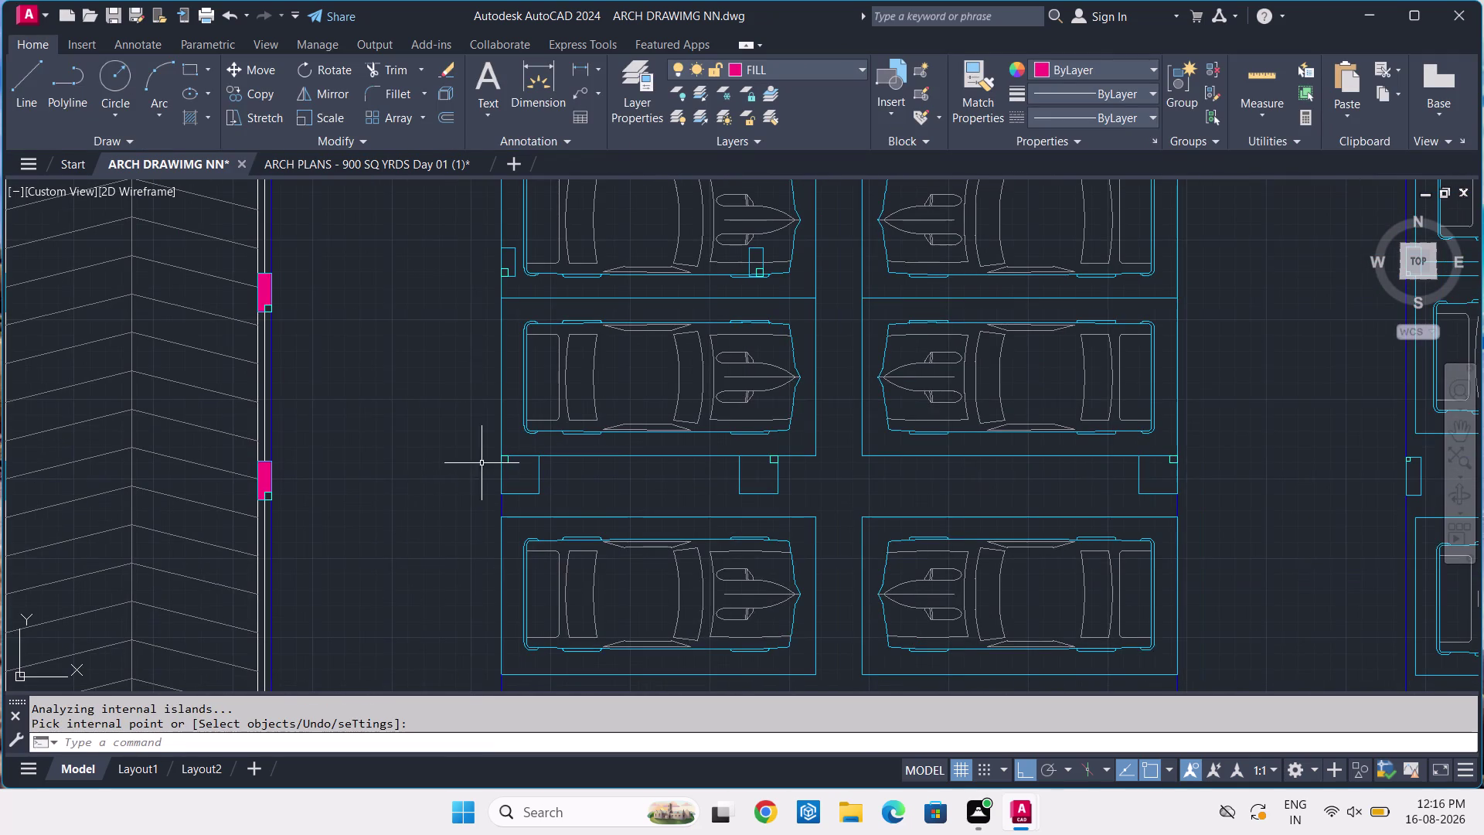
scroll(down, 3)
key(Return)
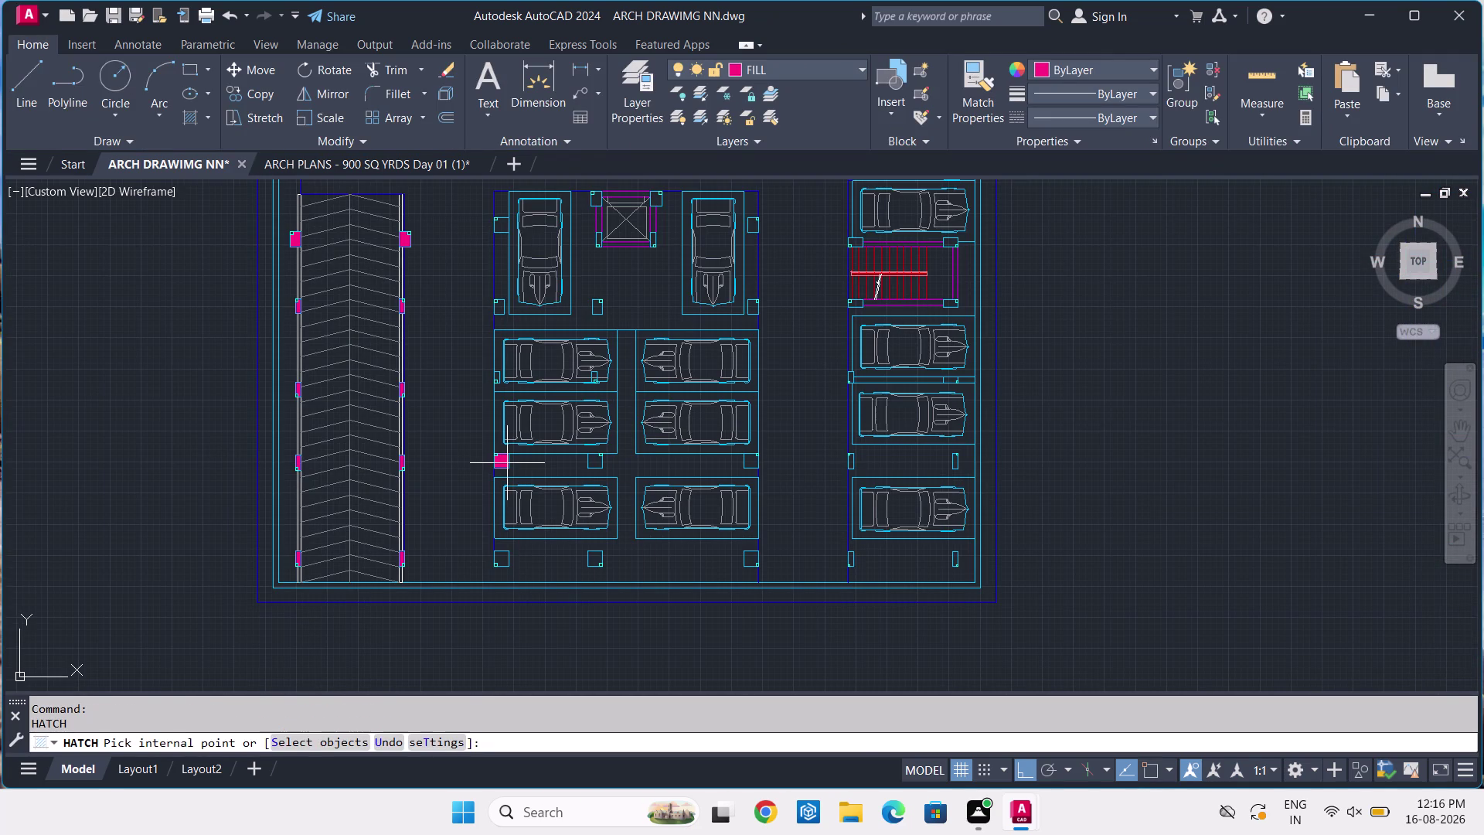
scroll(up, 3)
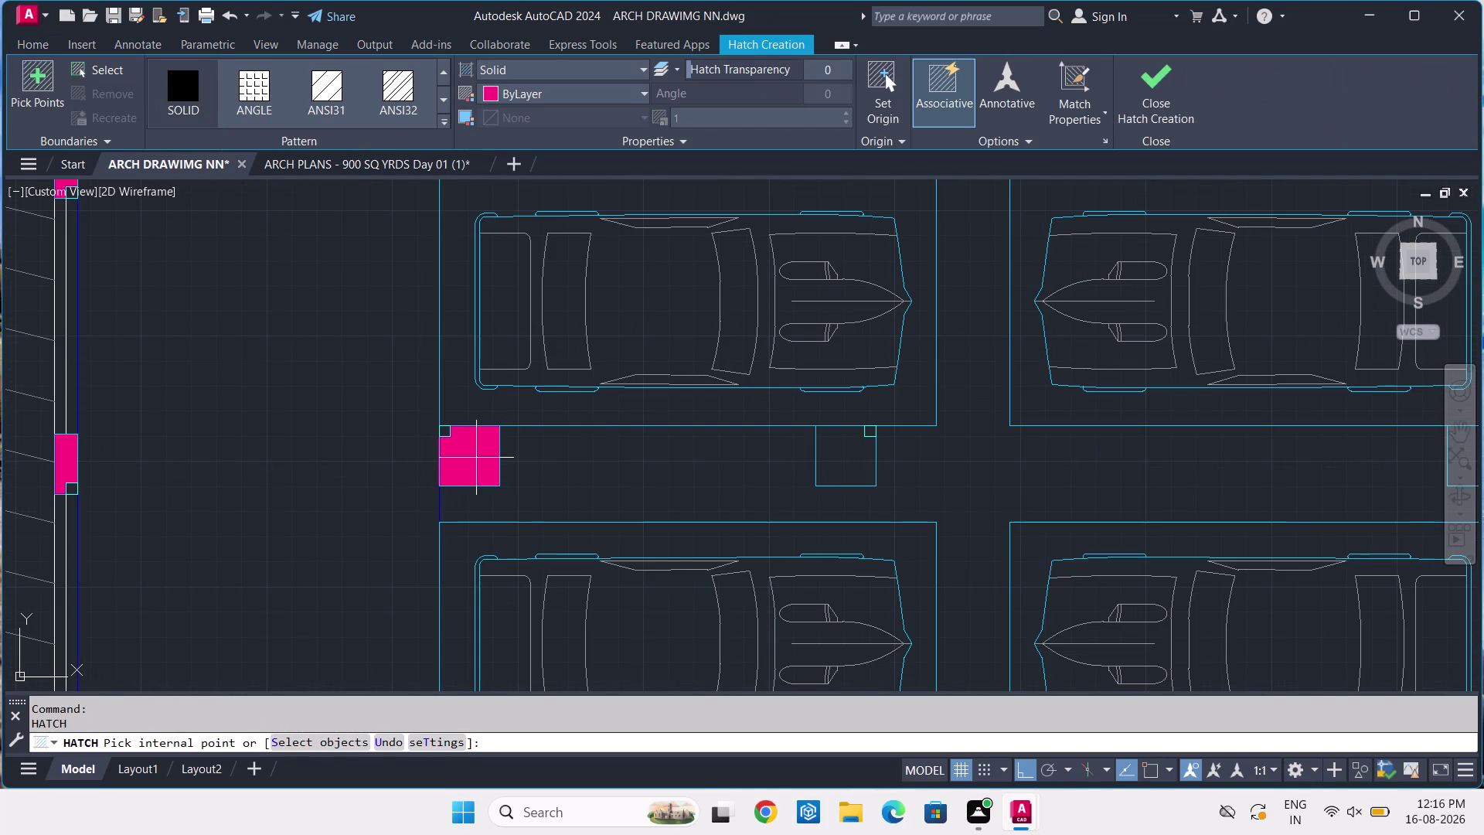
click(476, 458)
click(828, 463)
scroll(down, 3)
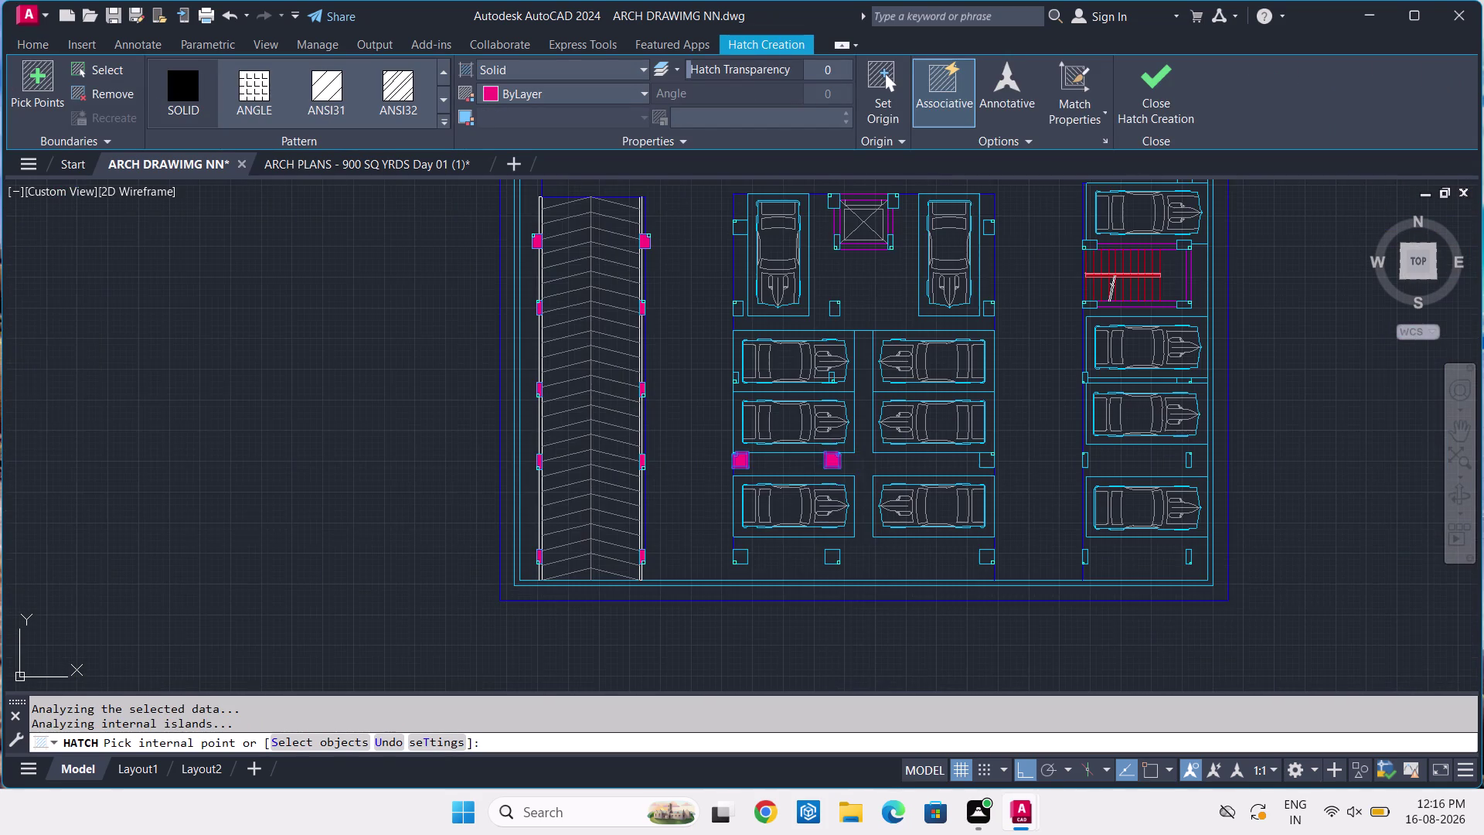
scroll(up, 3)
click(629, 556)
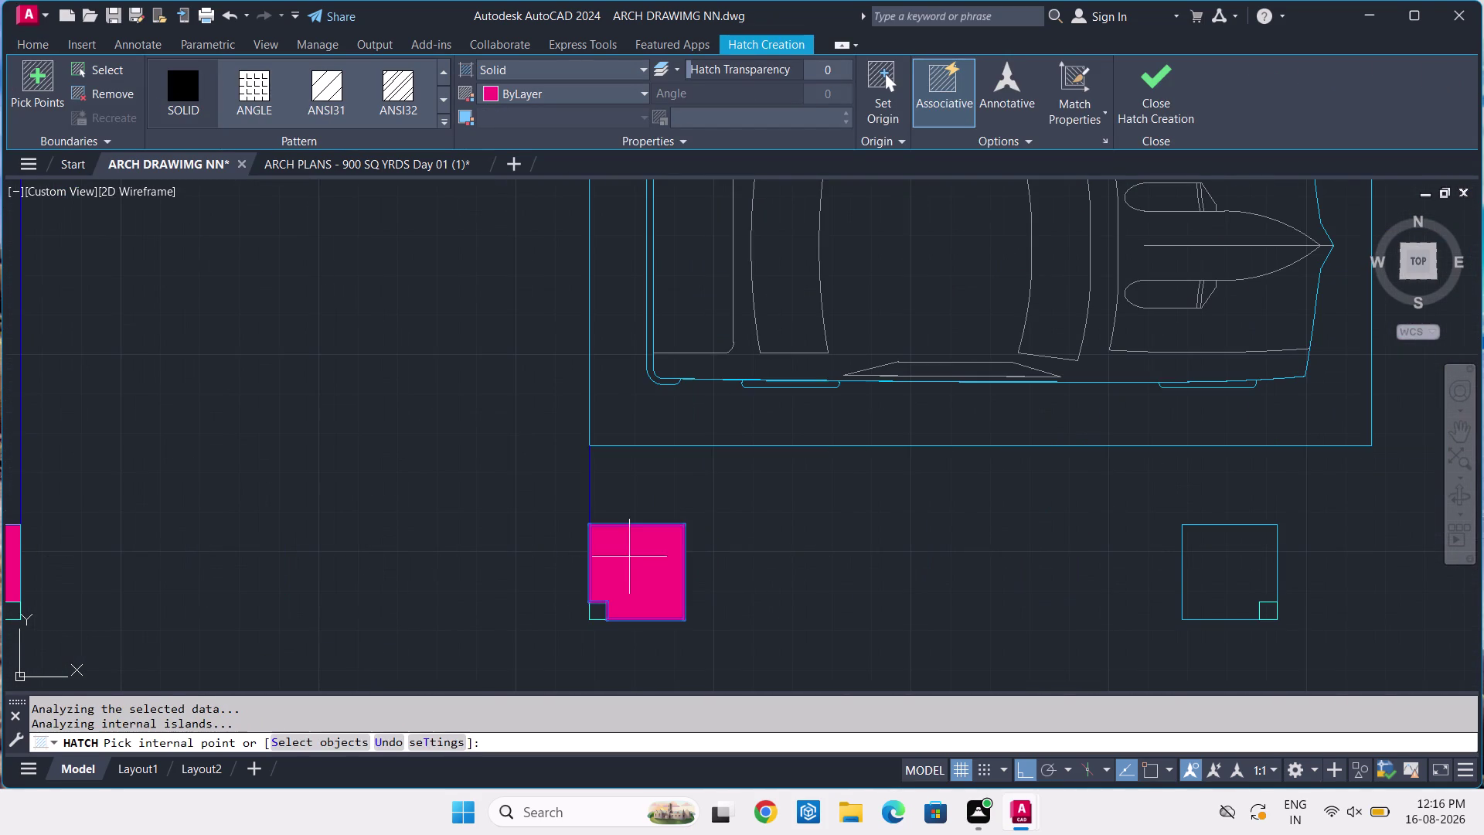
scroll(down, 3)
scroll(up, 3)
scroll(up, 3)
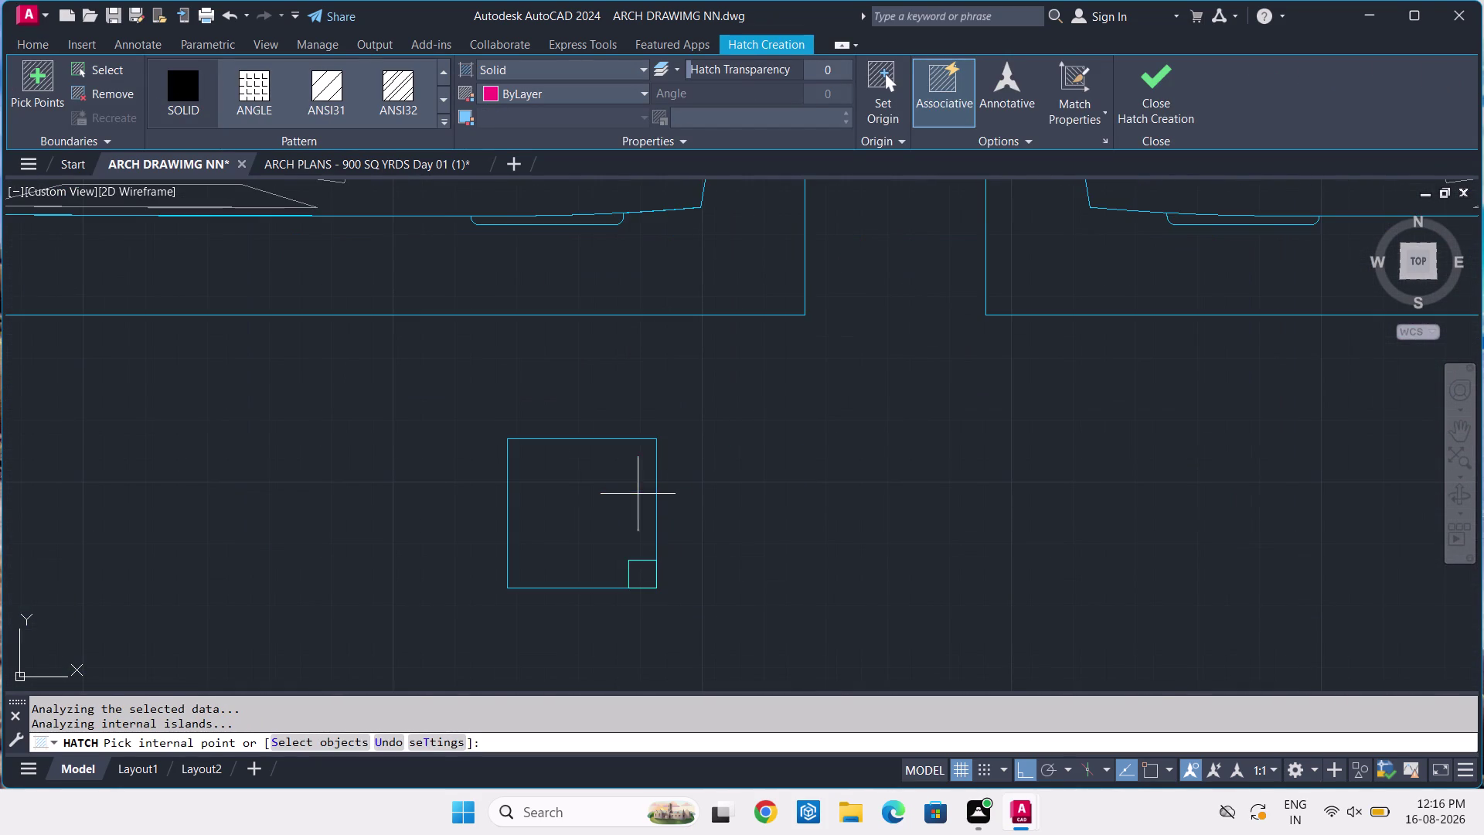
click(638, 493)
scroll(down, 3)
scroll(up, 3)
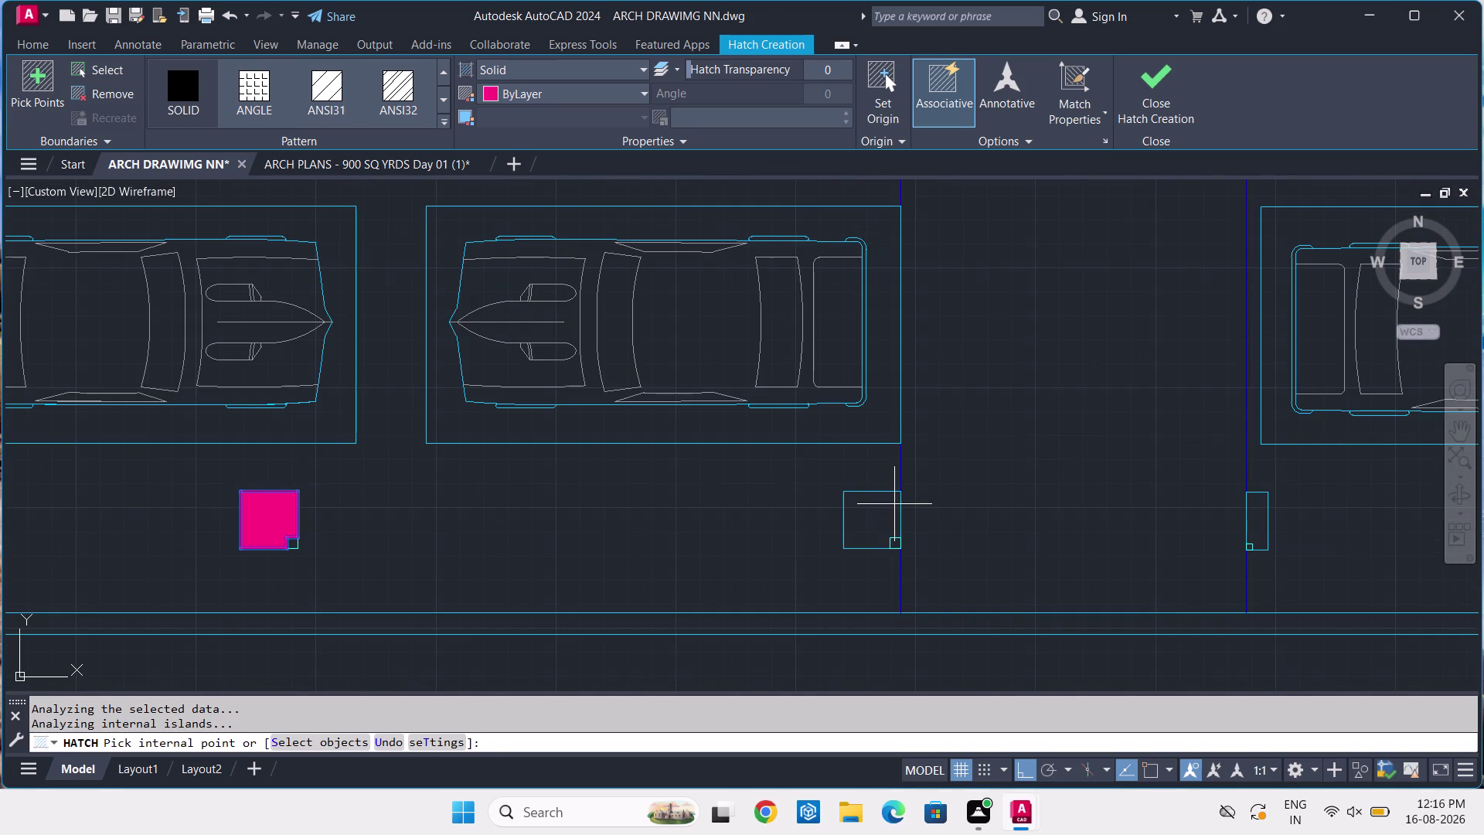
click(894, 504)
middle_drag(921, 442, 905, 603)
scroll(up, 3)
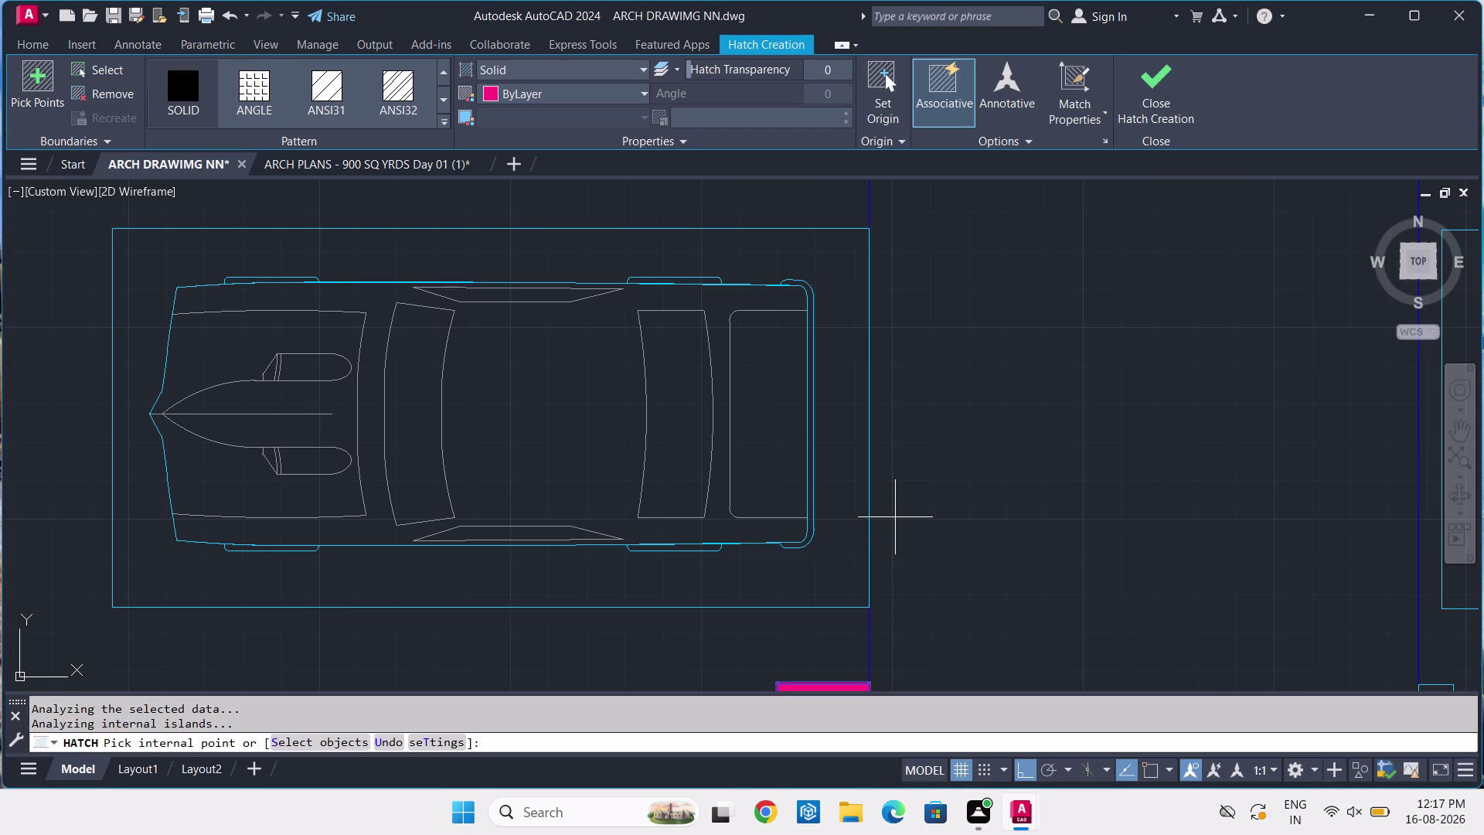
Fill the columns beside the car bays and along the lift shaft with solid pink.
middle_drag(993, 295, 990, 428)
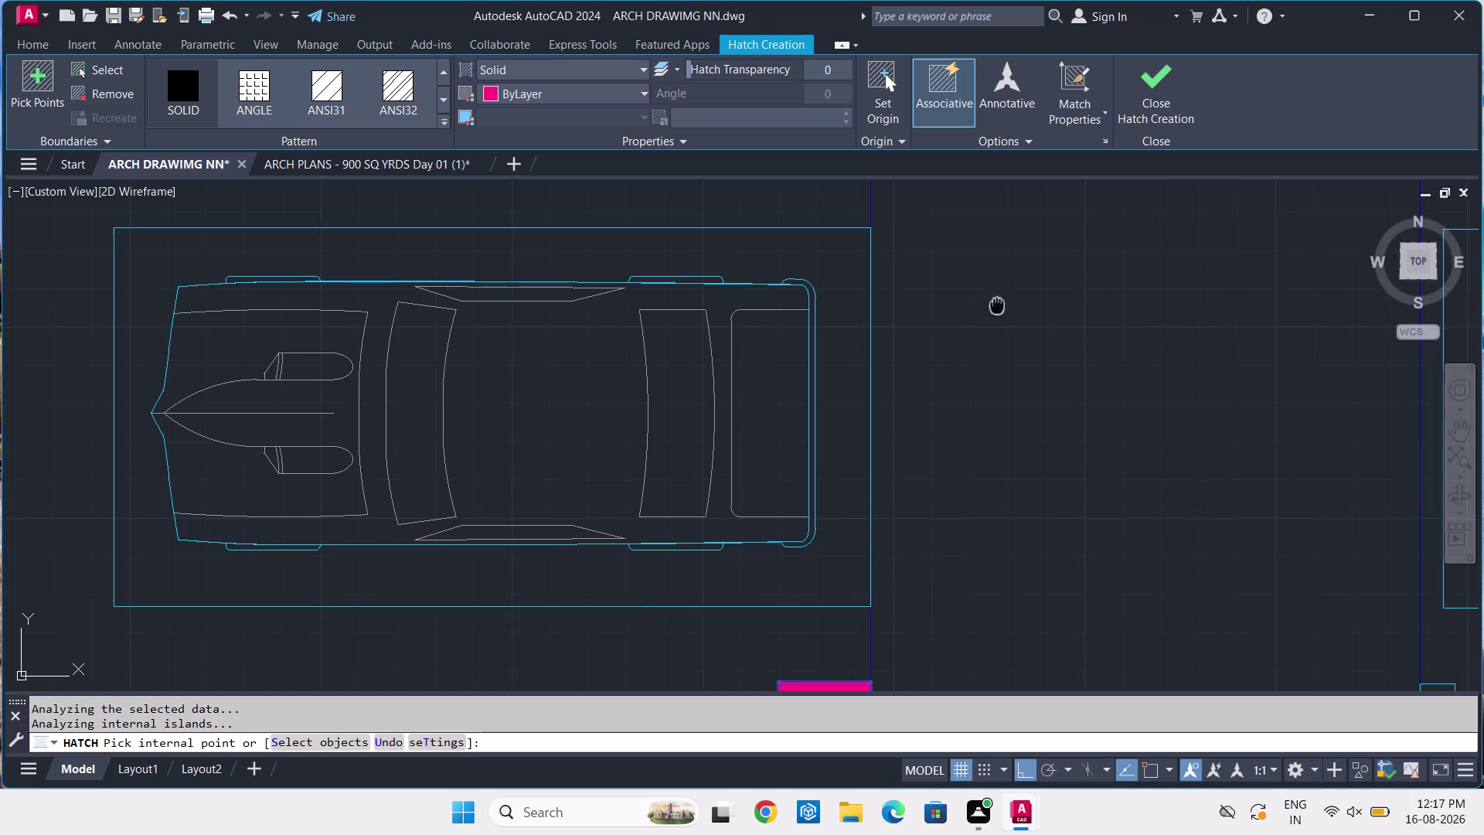
middle_drag(990, 428, 887, 632)
click(700, 458)
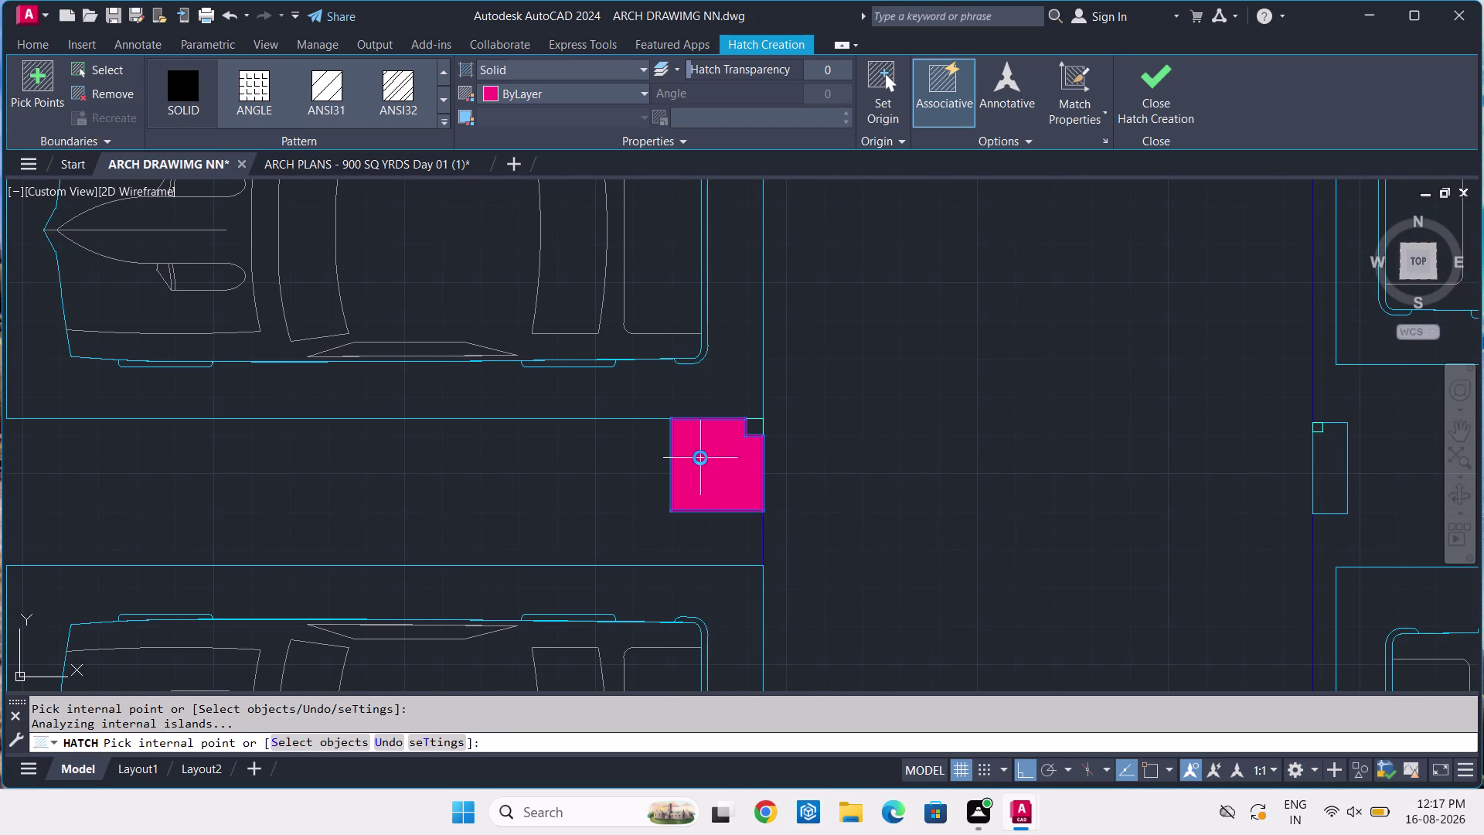
scroll(down, 3)
scroll(down, 3)
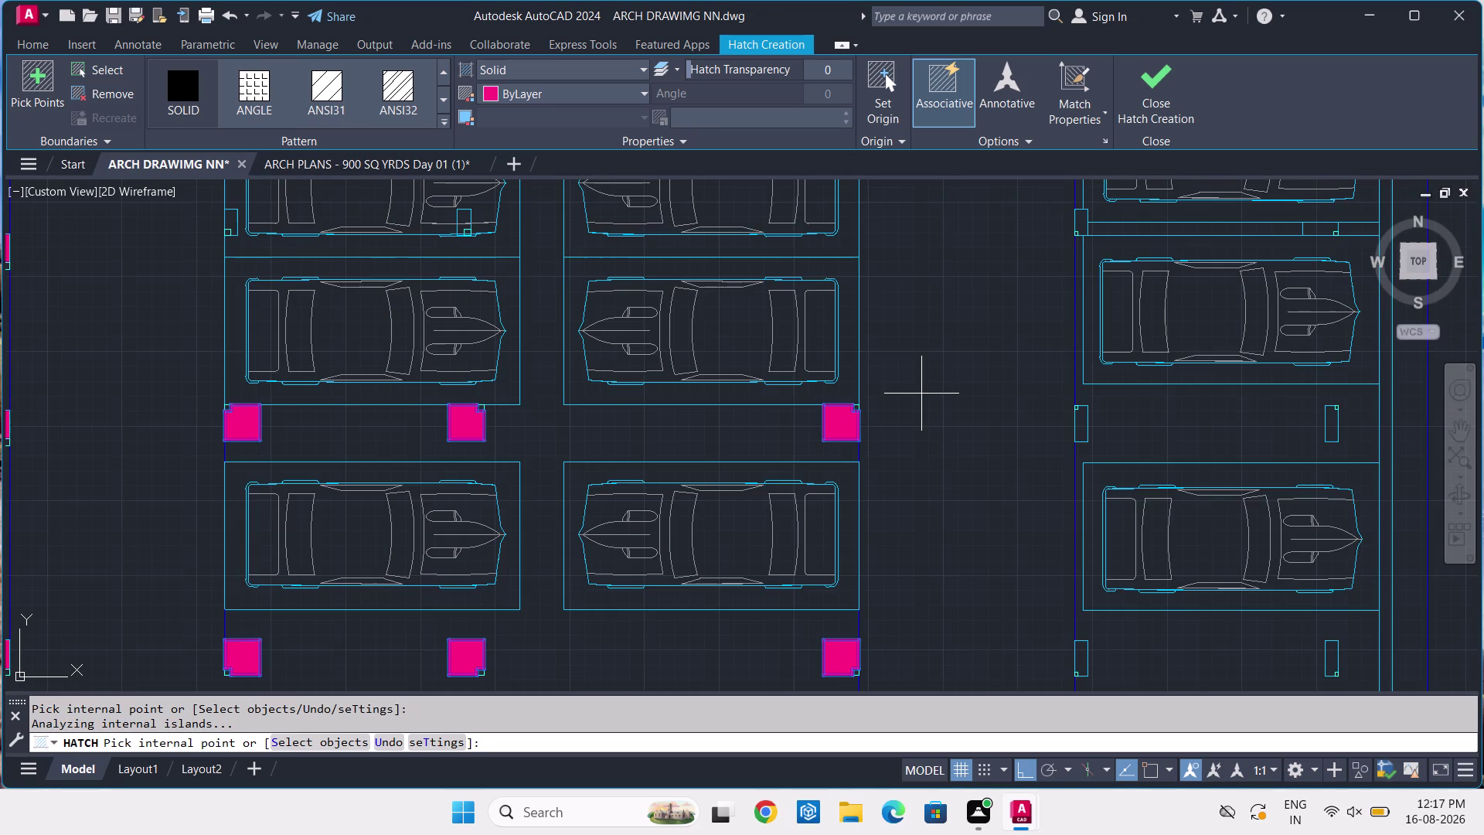
scroll(down, 3)
scroll(up, 3)
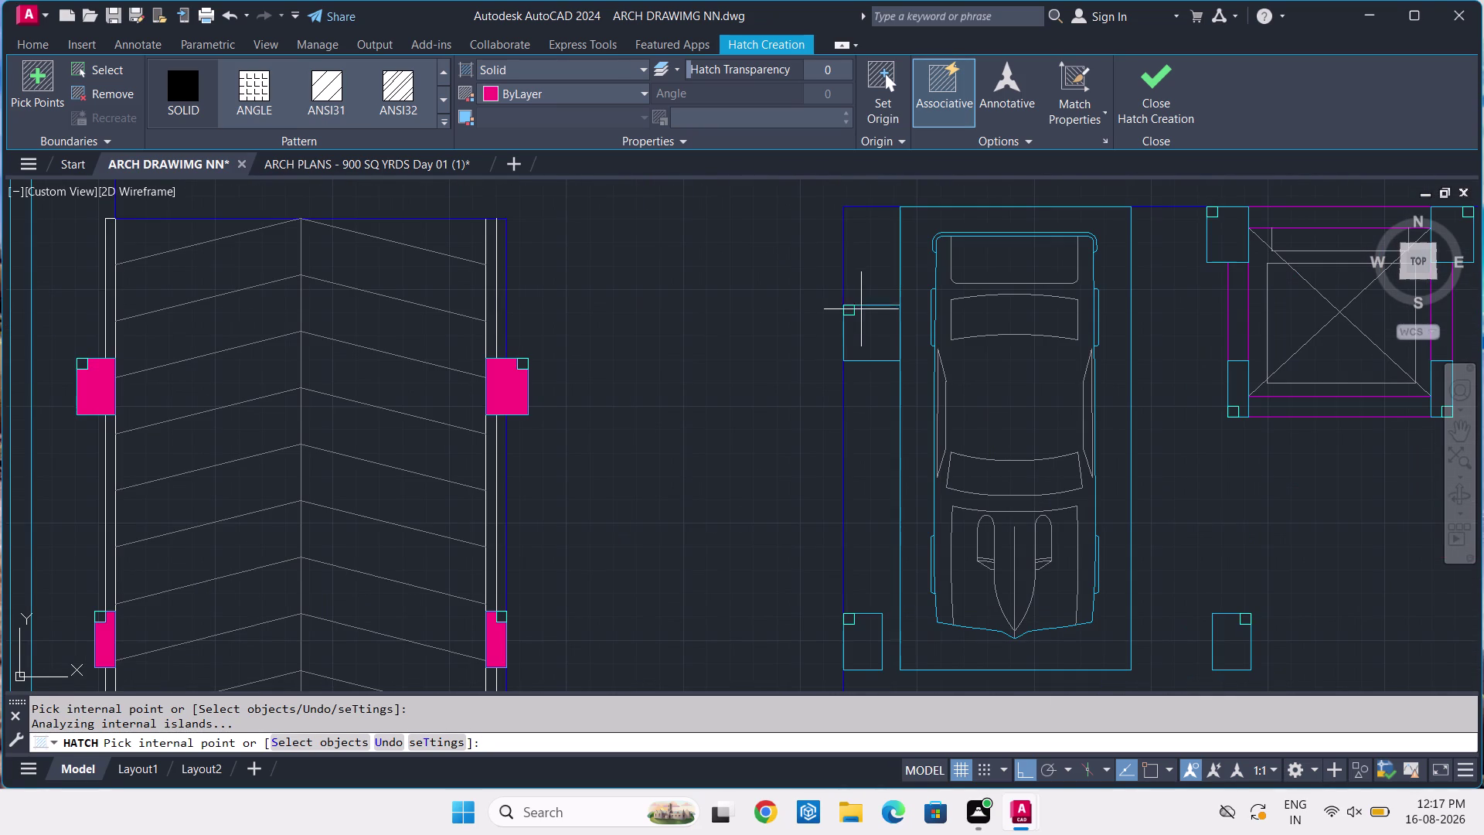
click(858, 335)
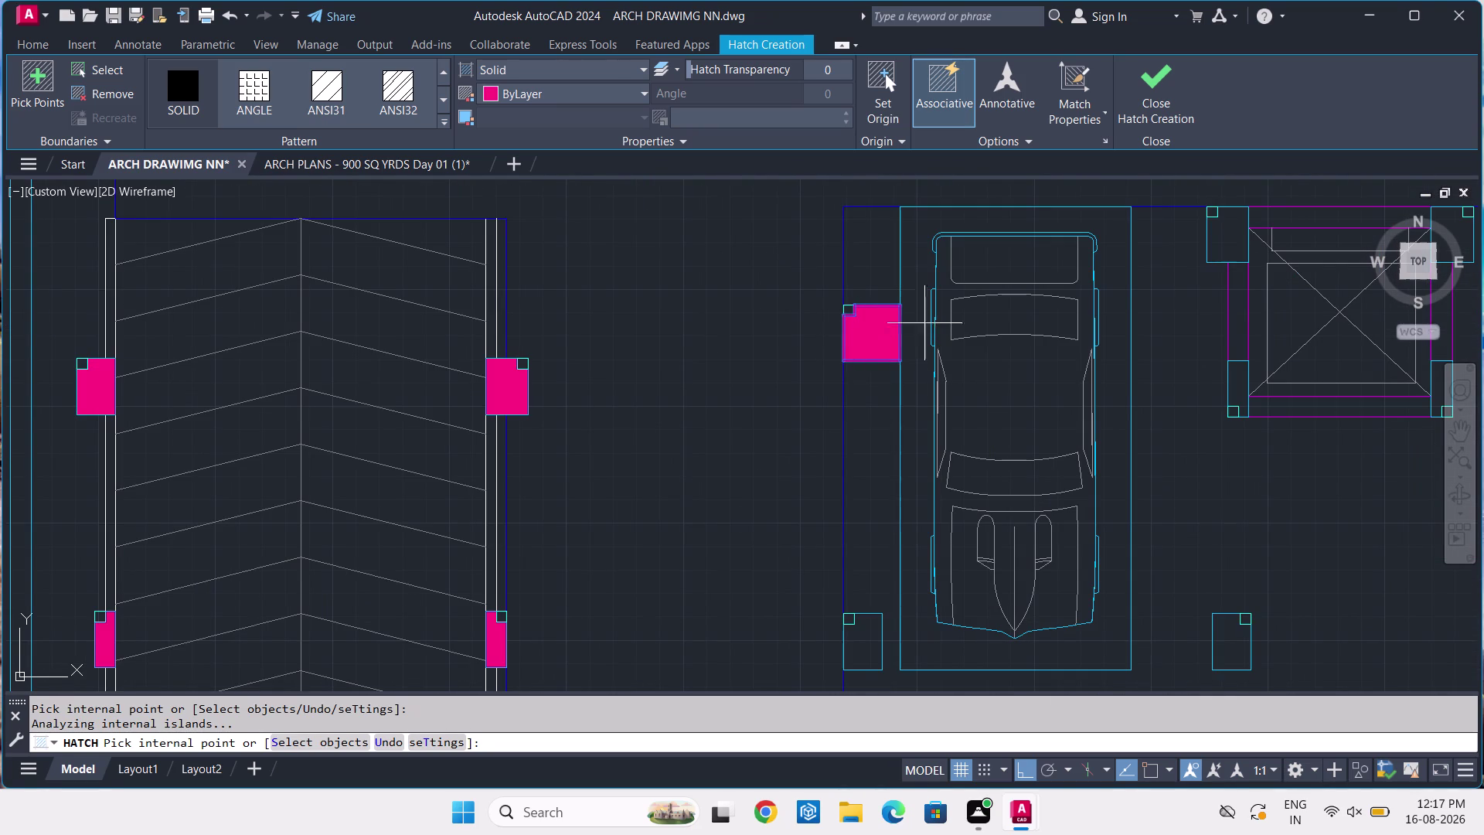
click(873, 631)
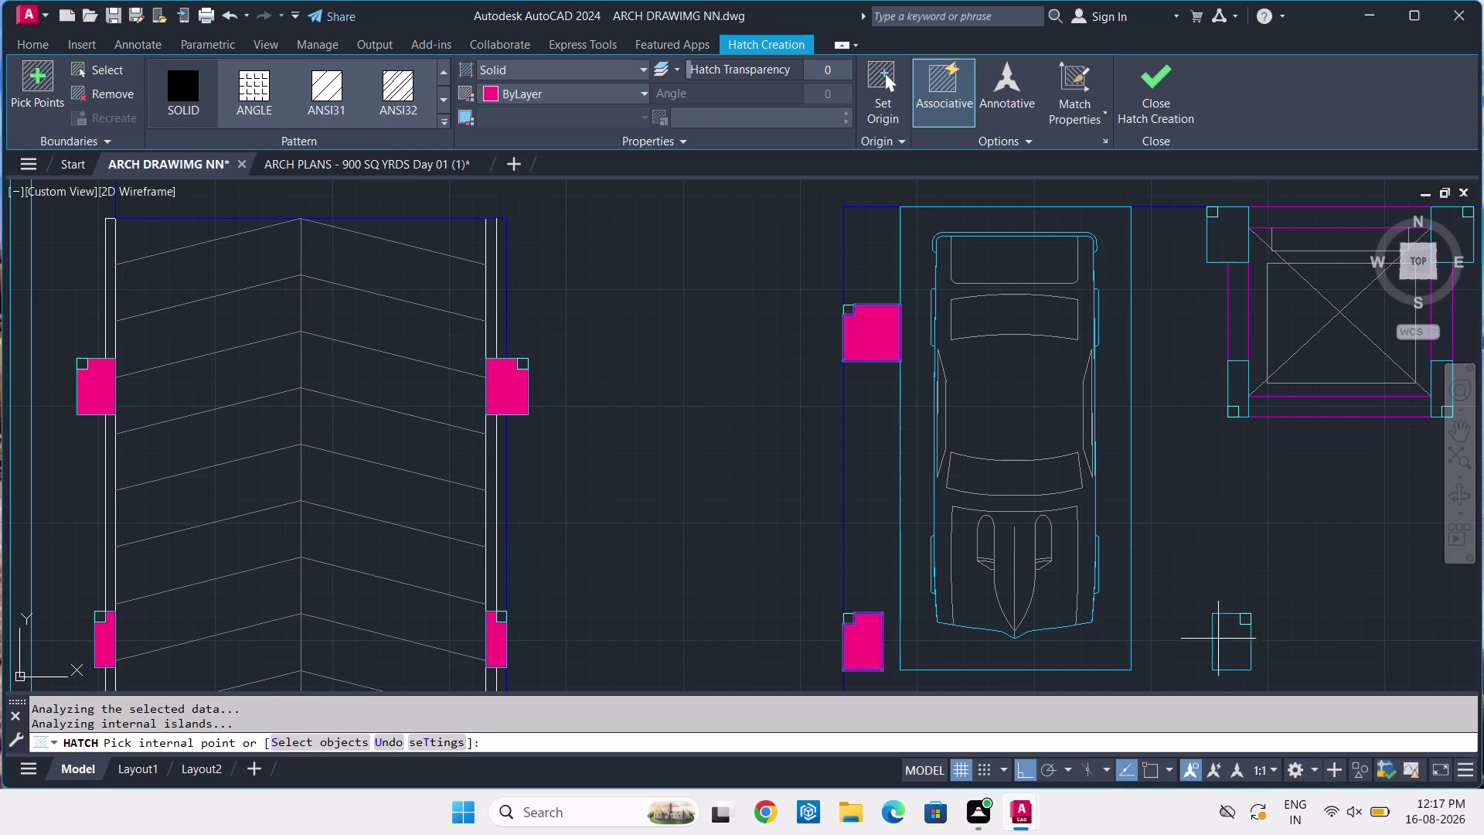
click(1231, 645)
click(1223, 239)
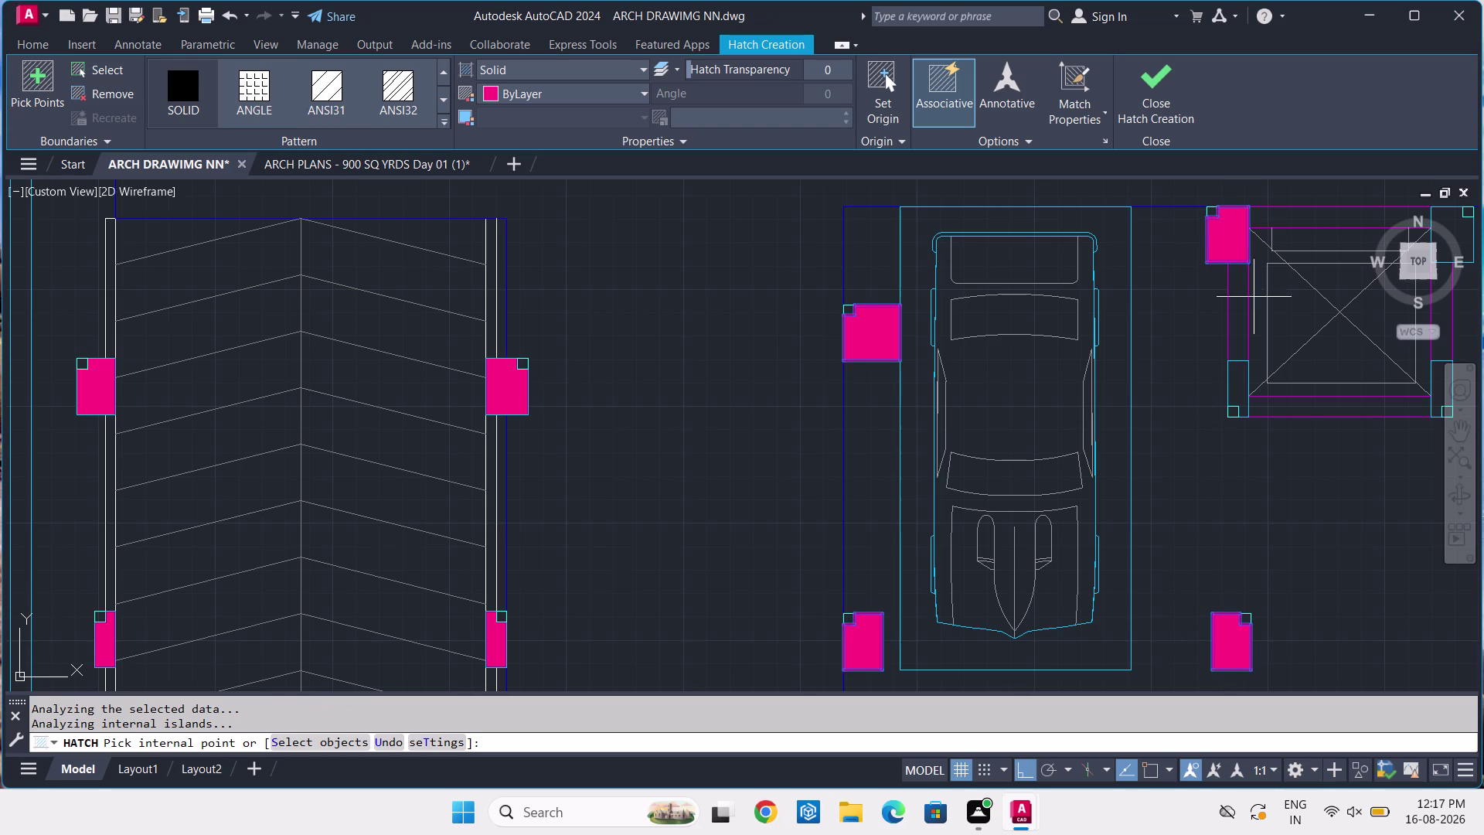
scroll(up, 3)
click(1241, 364)
scroll(down, 3)
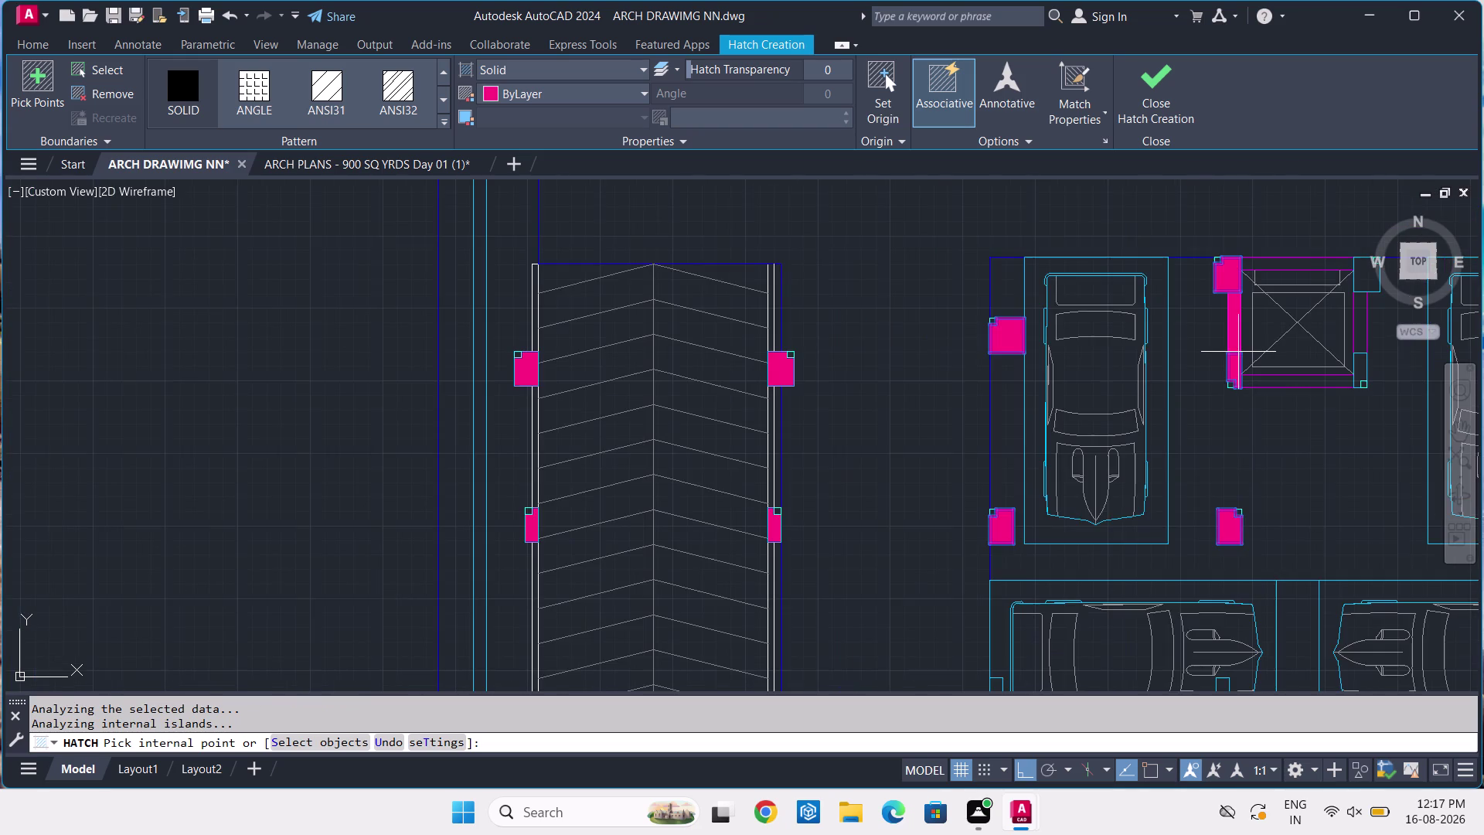
Fill the columns around the lift and beside the right parked car, finishing that hatch batch.
middle_drag(1237, 350, 711, 486)
scroll(up, 3)
scroll(up, 3)
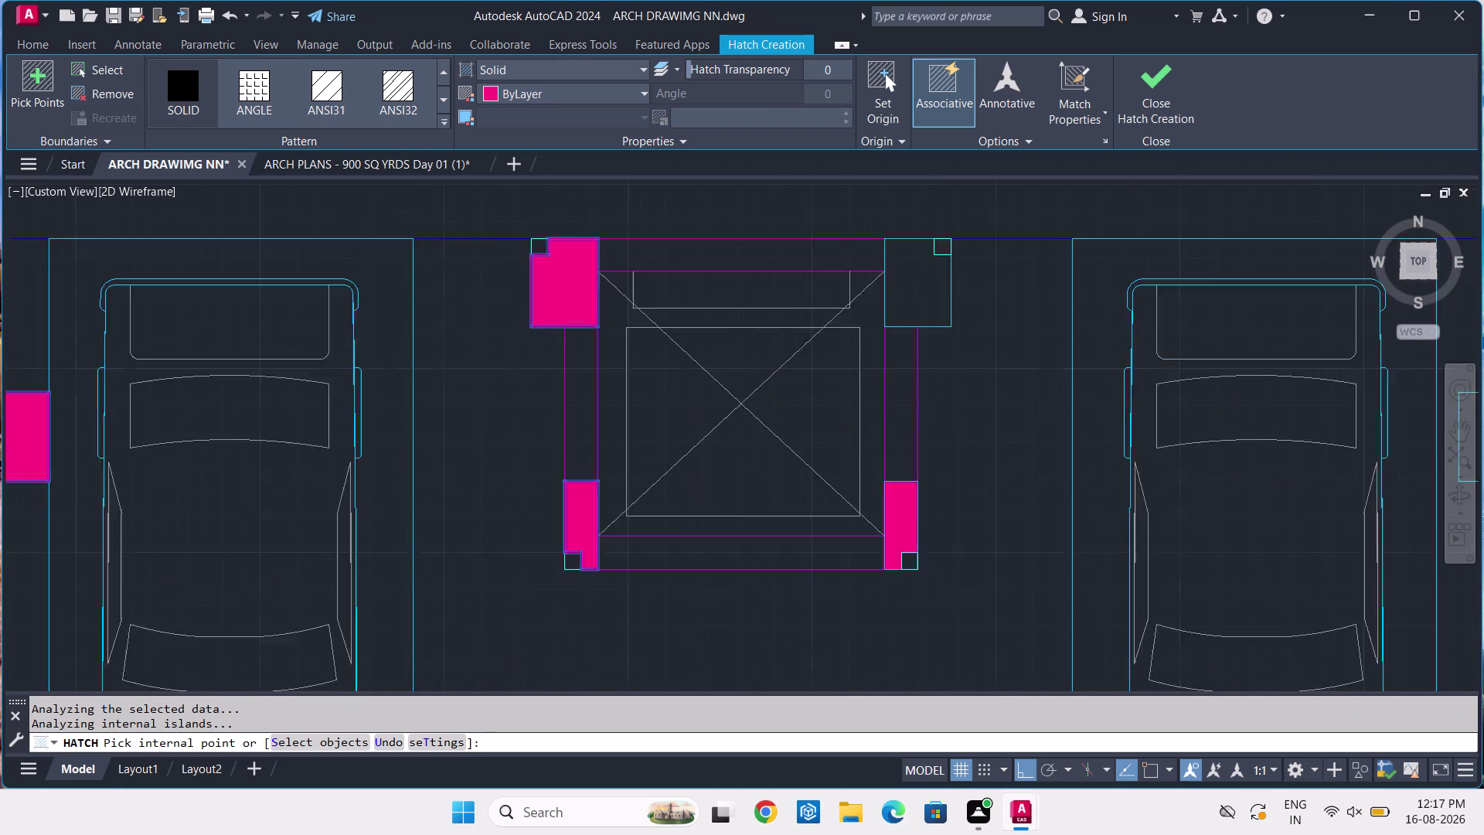
scroll(up, 3)
click(900, 507)
scroll(down, 3)
scroll(up, 3)
click(951, 321)
scroll(down, 3)
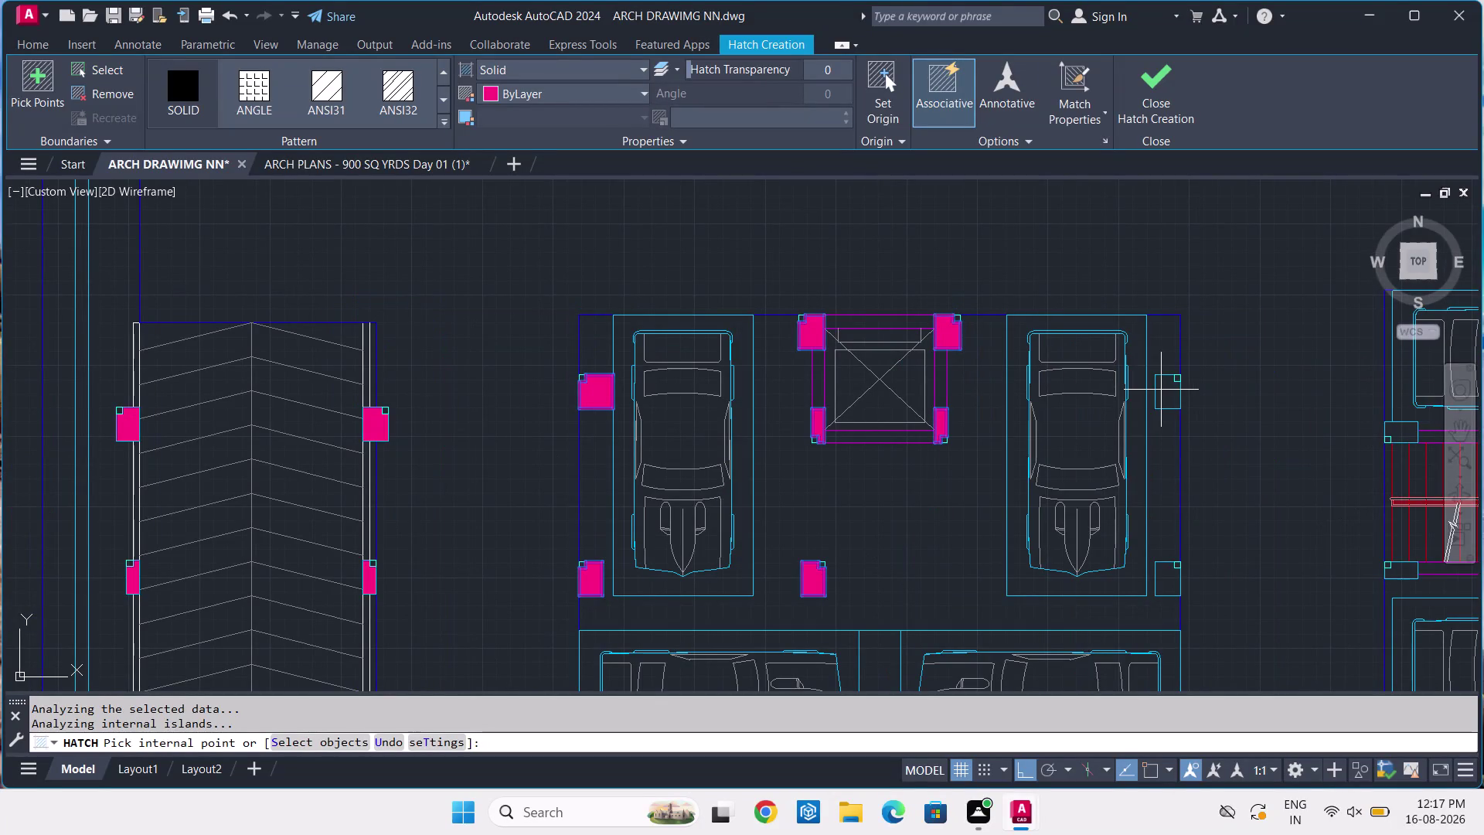
scroll(up, 3)
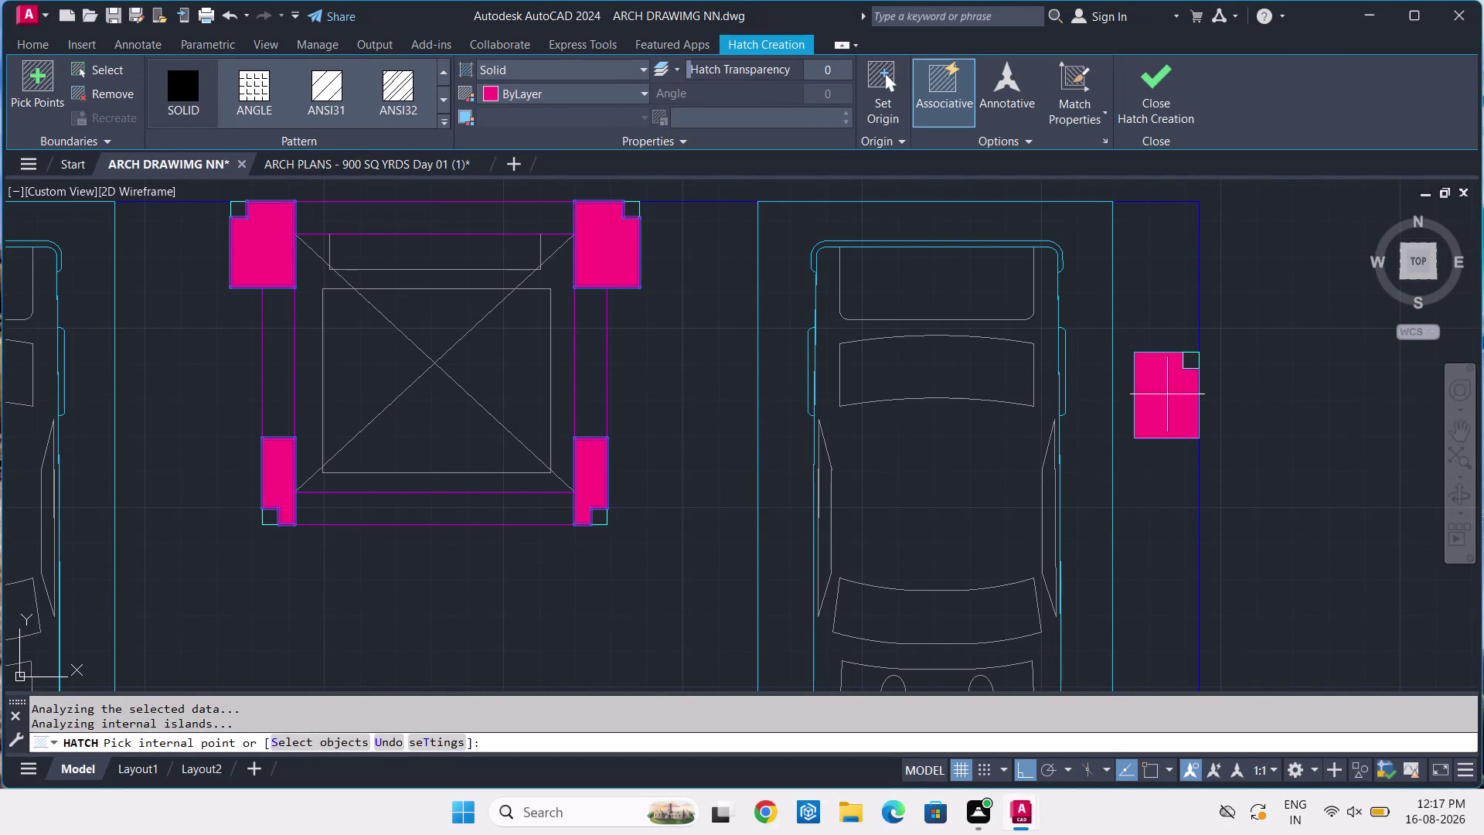
click(1167, 394)
scroll(down, 3)
scroll(up, 3)
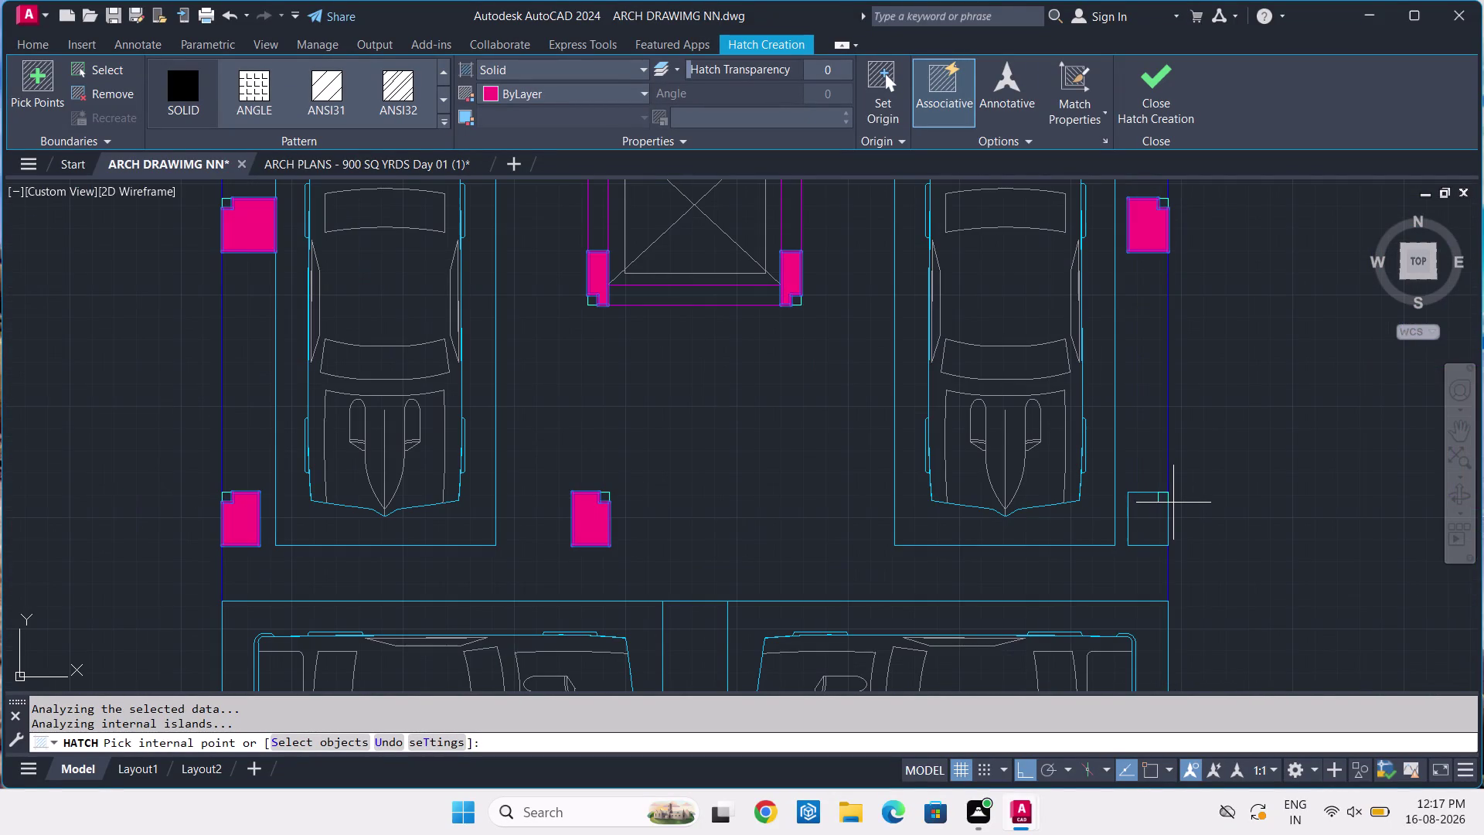
scroll(up, 3)
click(1160, 521)
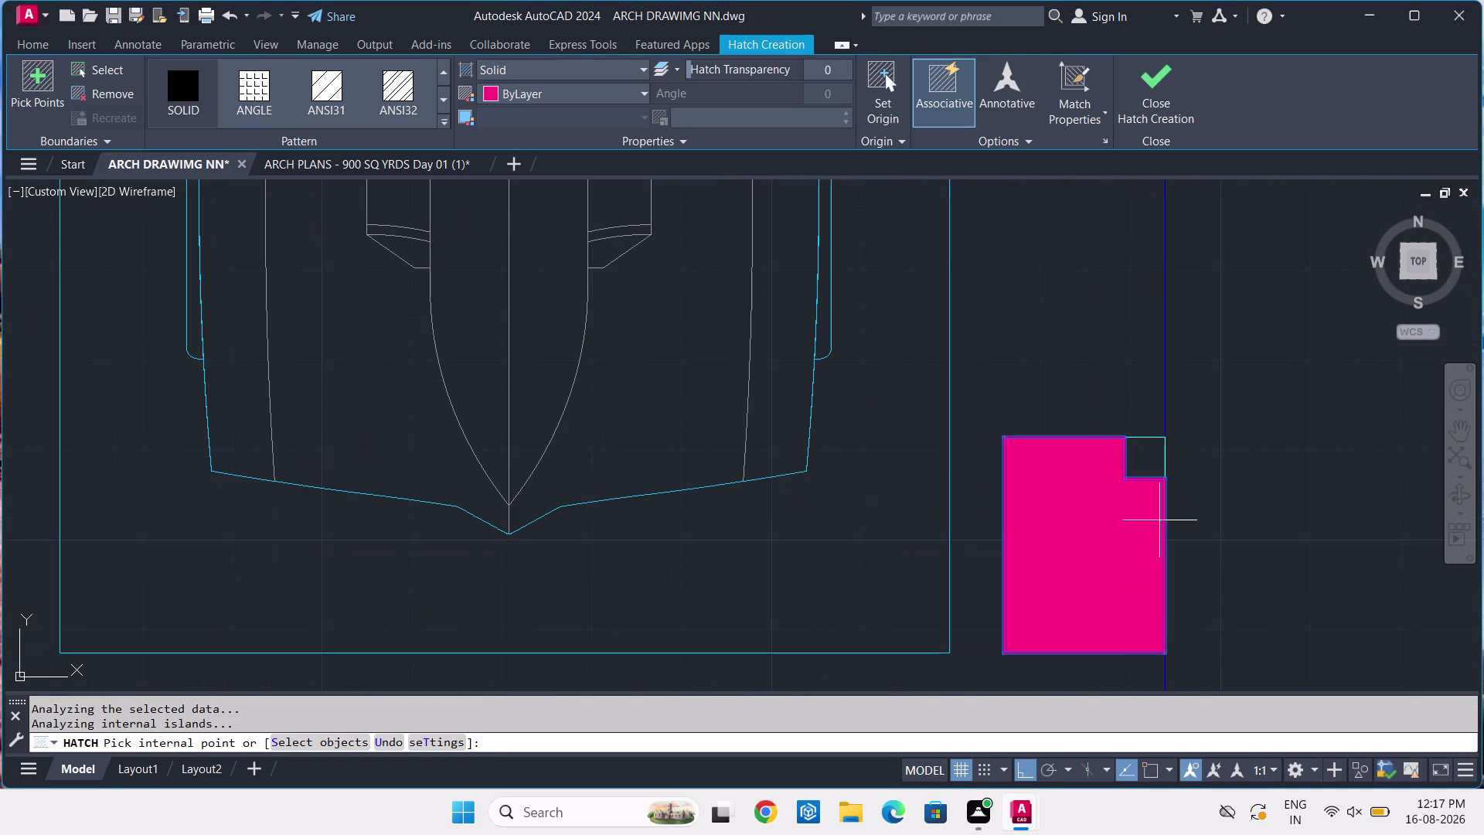
scroll(down, 3)
scroll(down, 3)
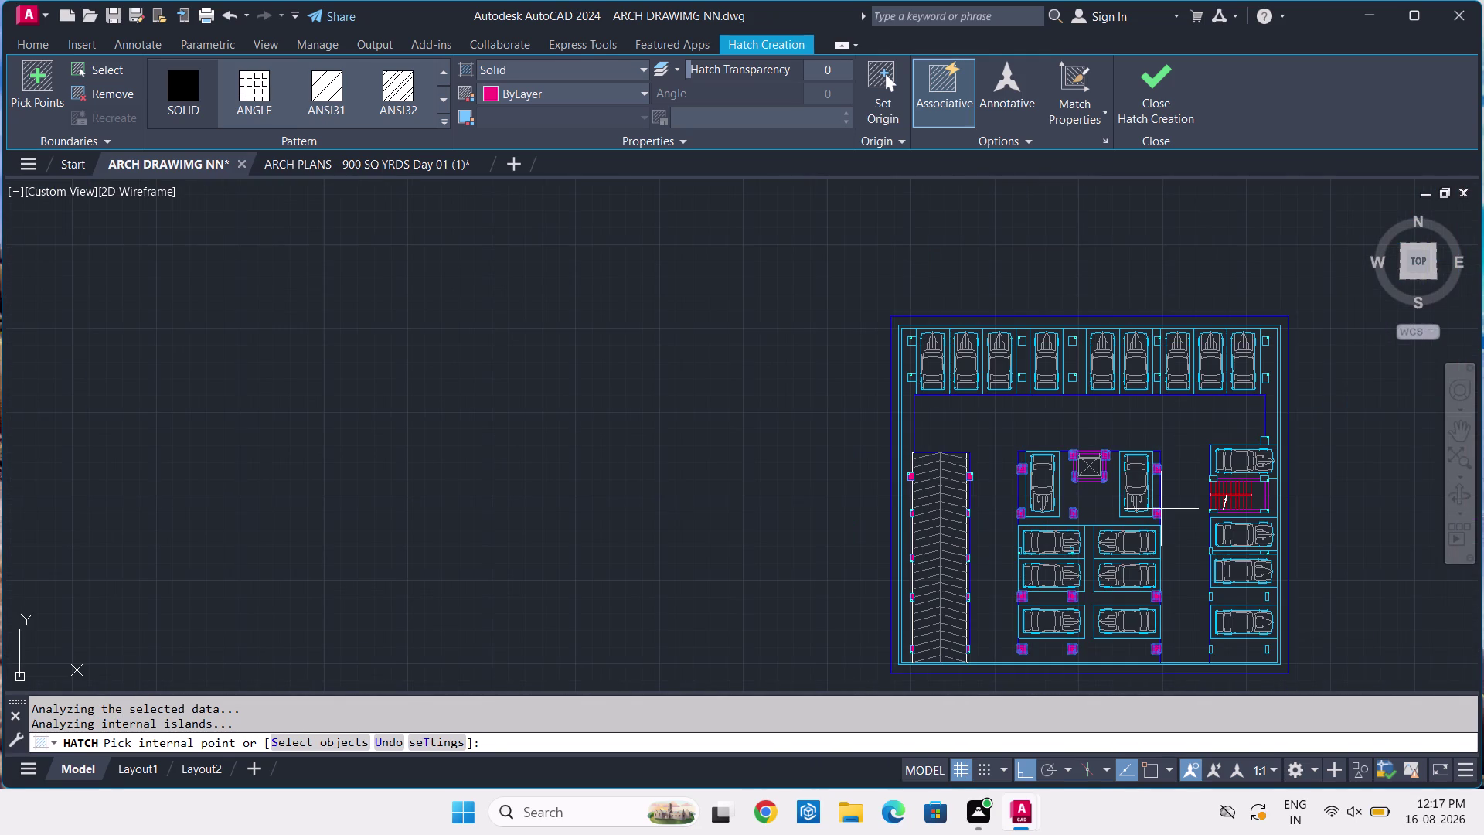
key(Return)
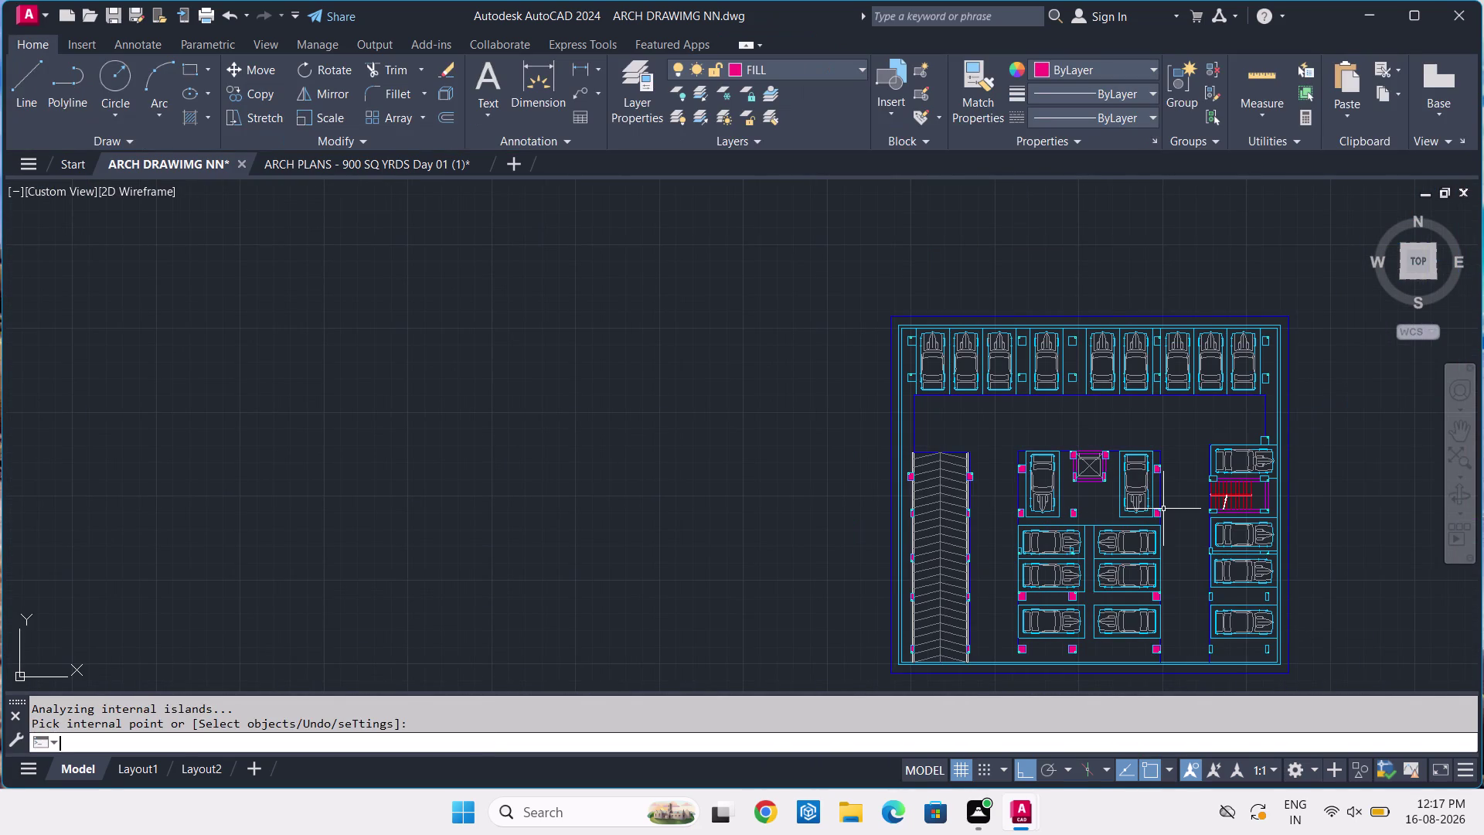
Start a new solid hatch and fill the narrow columns beside and below the right bays.
key(Return)
scroll(up, 3)
click(1230, 508)
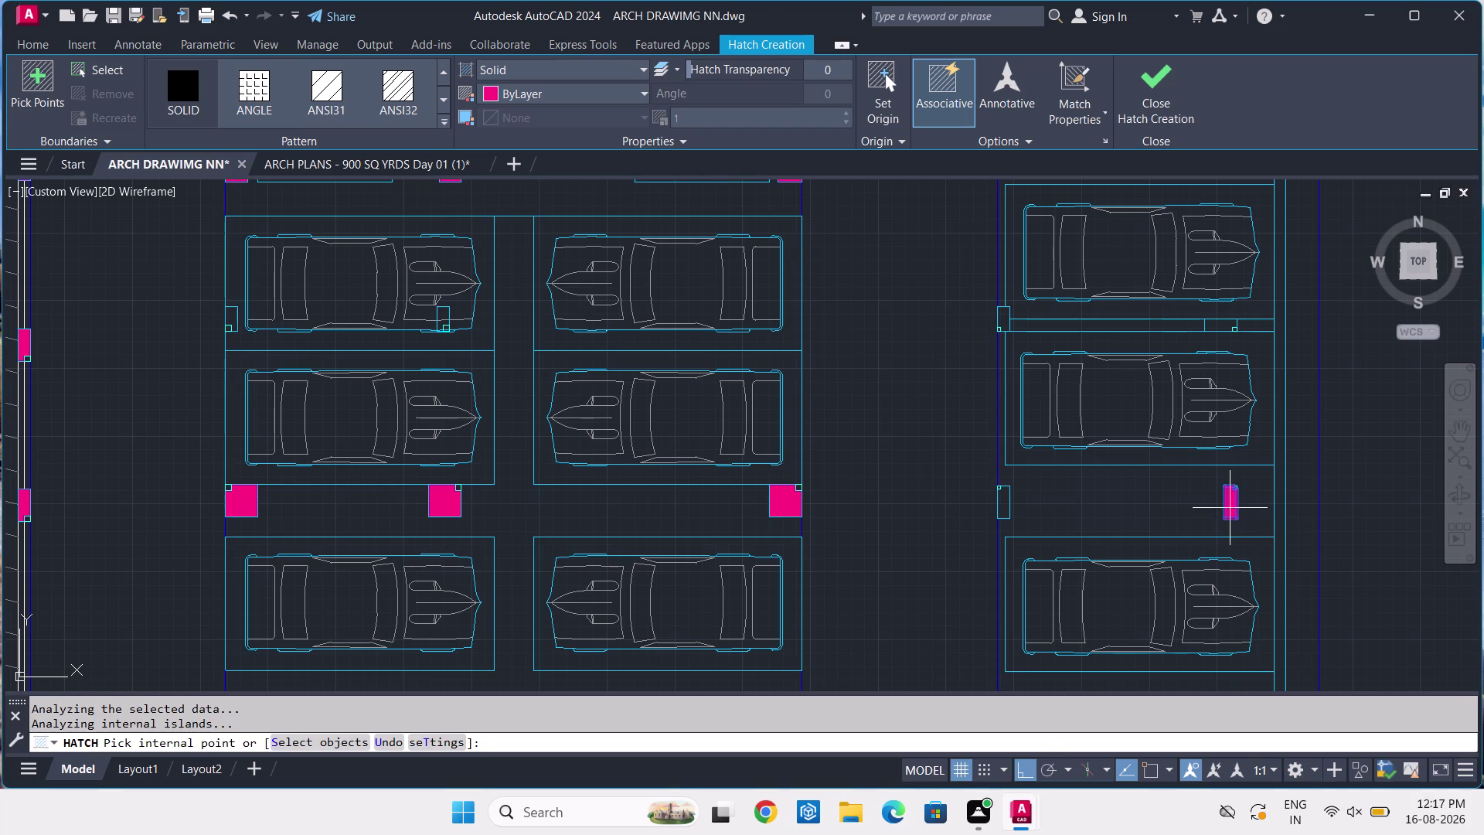
click(1007, 502)
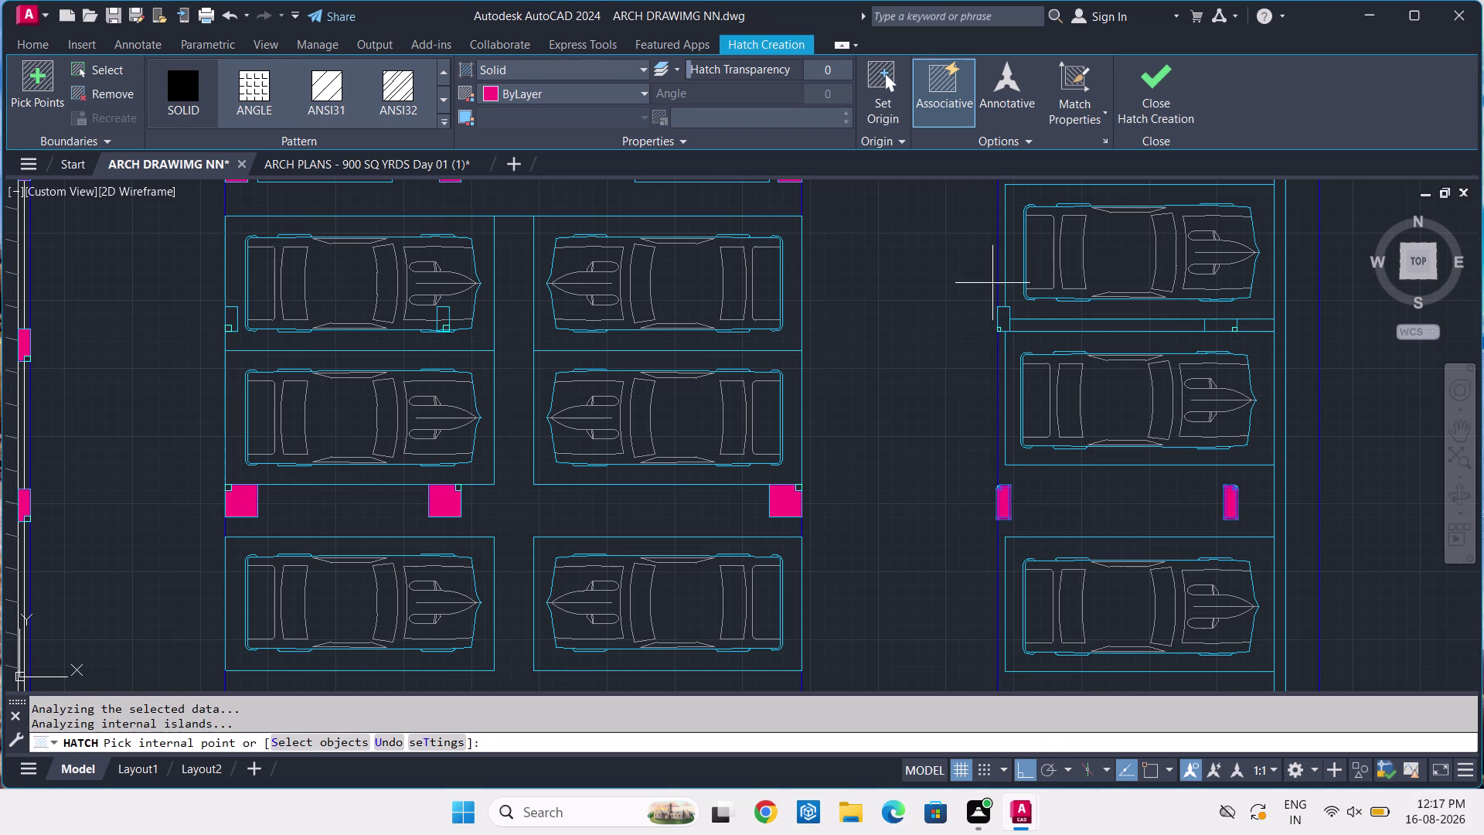
scroll(up, 3)
click(1031, 387)
scroll(down, 3)
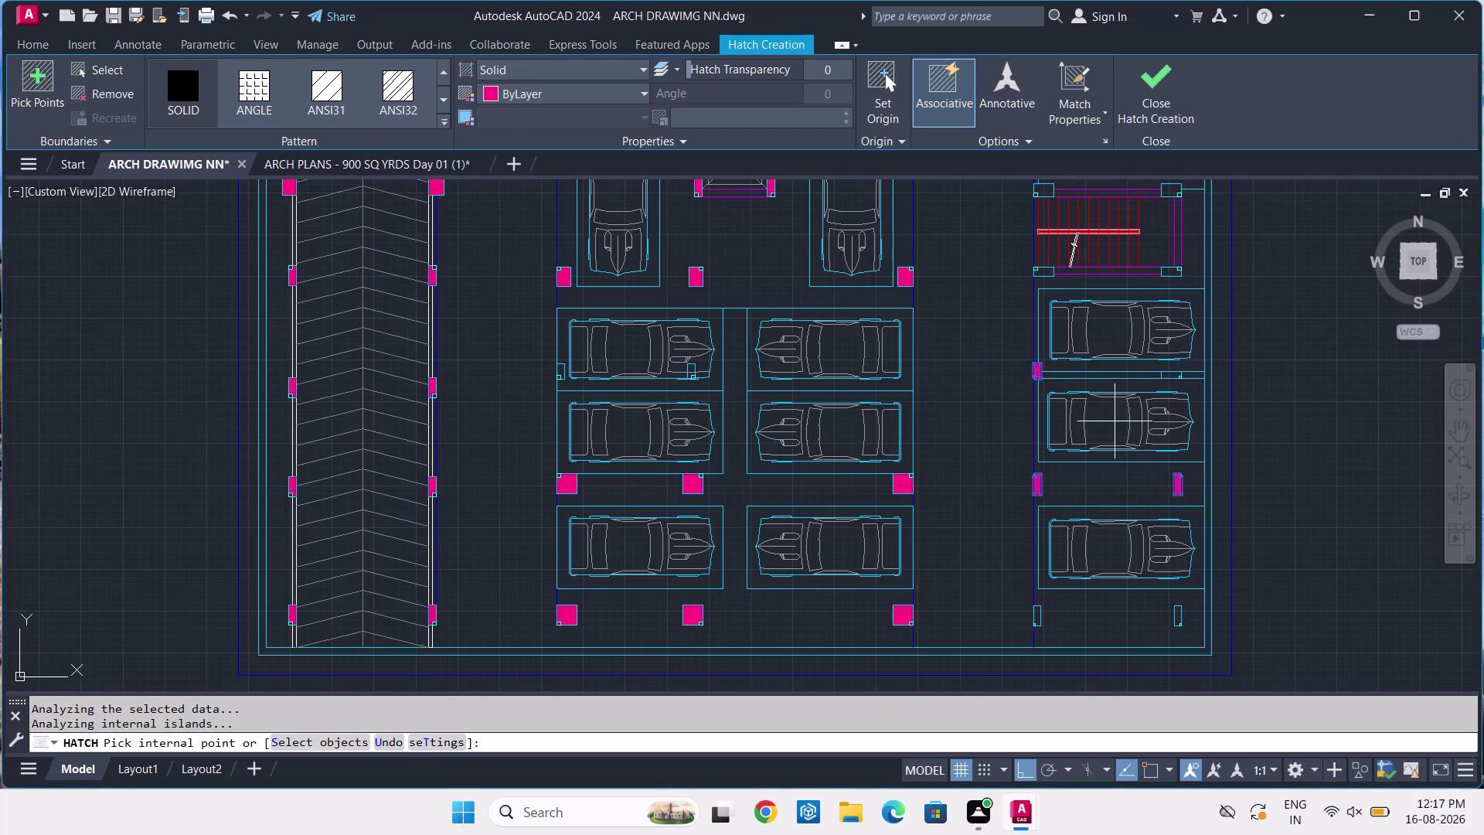
scroll(up, 3)
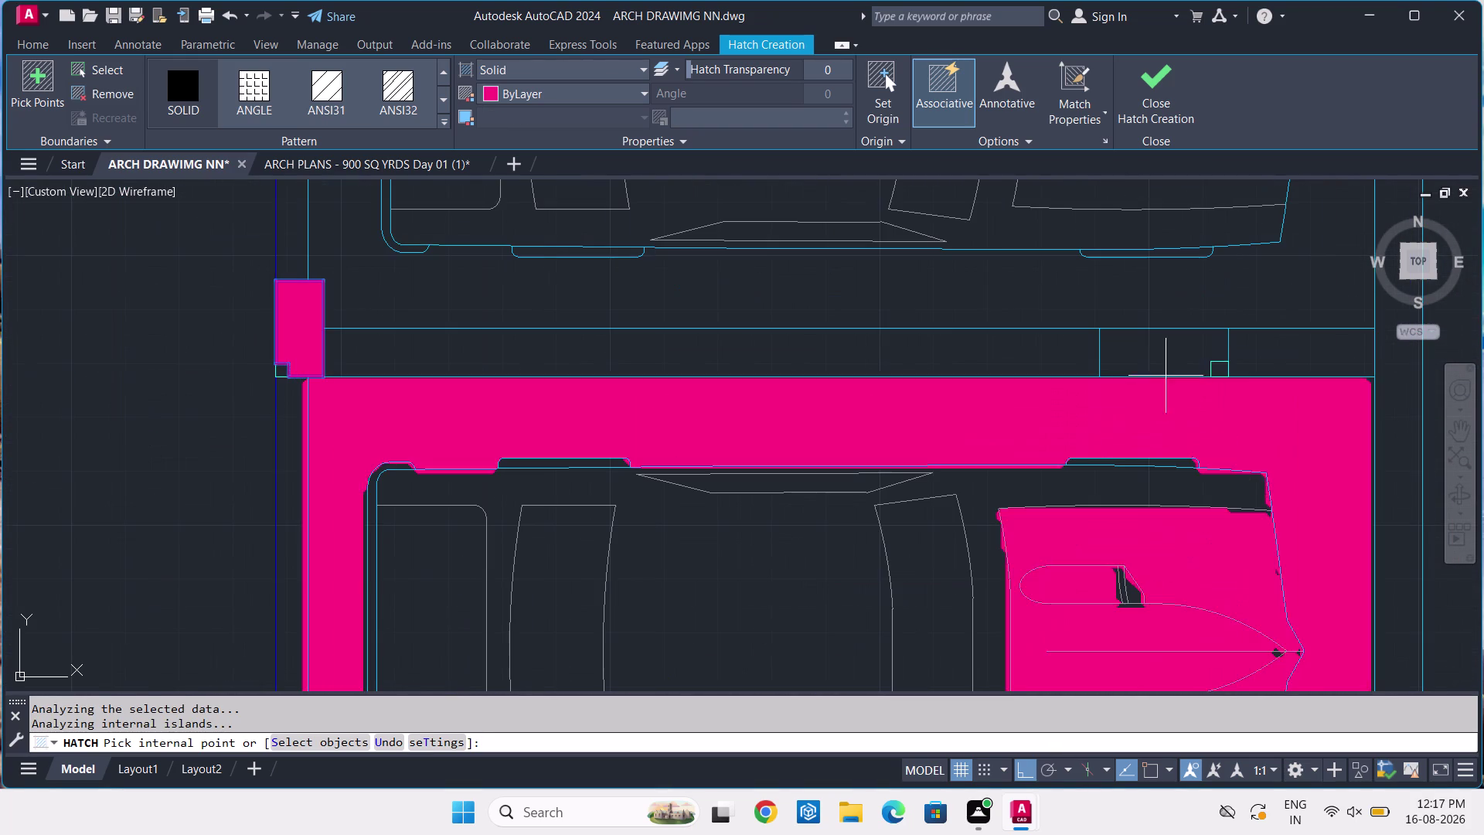
click(1166, 359)
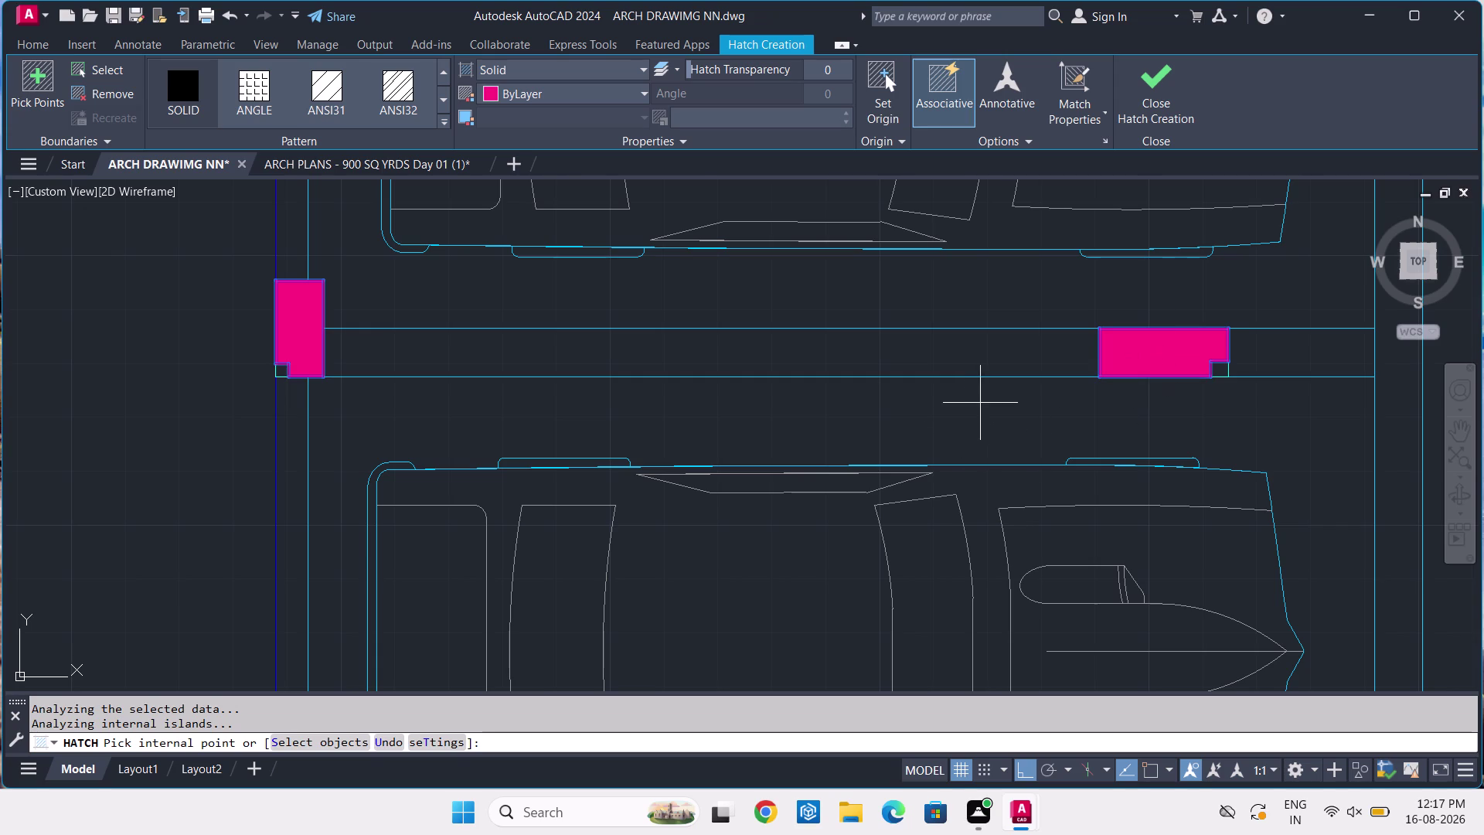
scroll(down, 3)
middle_drag(1113, 485, 1079, 257)
scroll(up, 3)
click(748, 526)
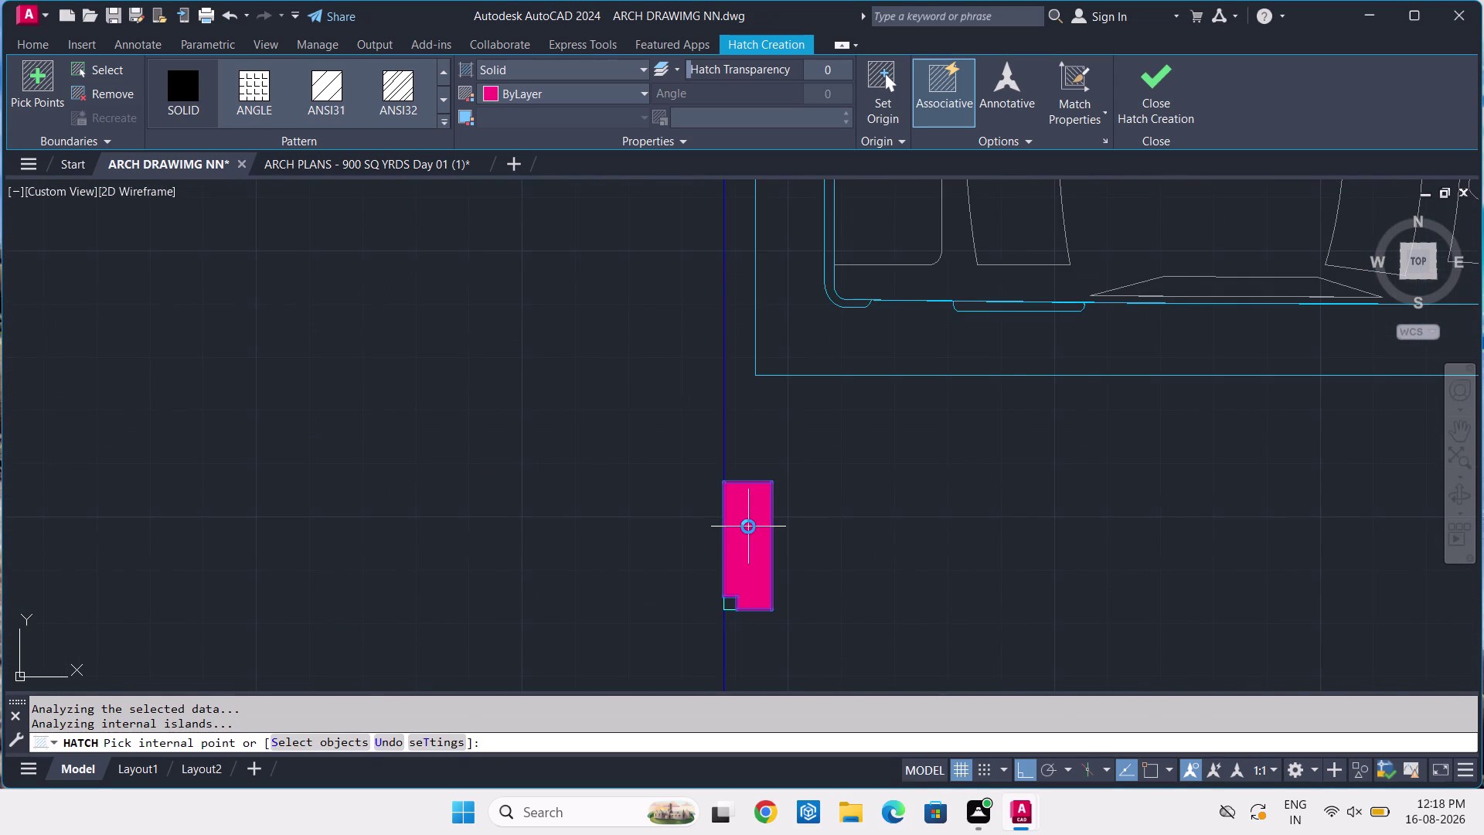
middle_drag(1127, 503, 684, 497)
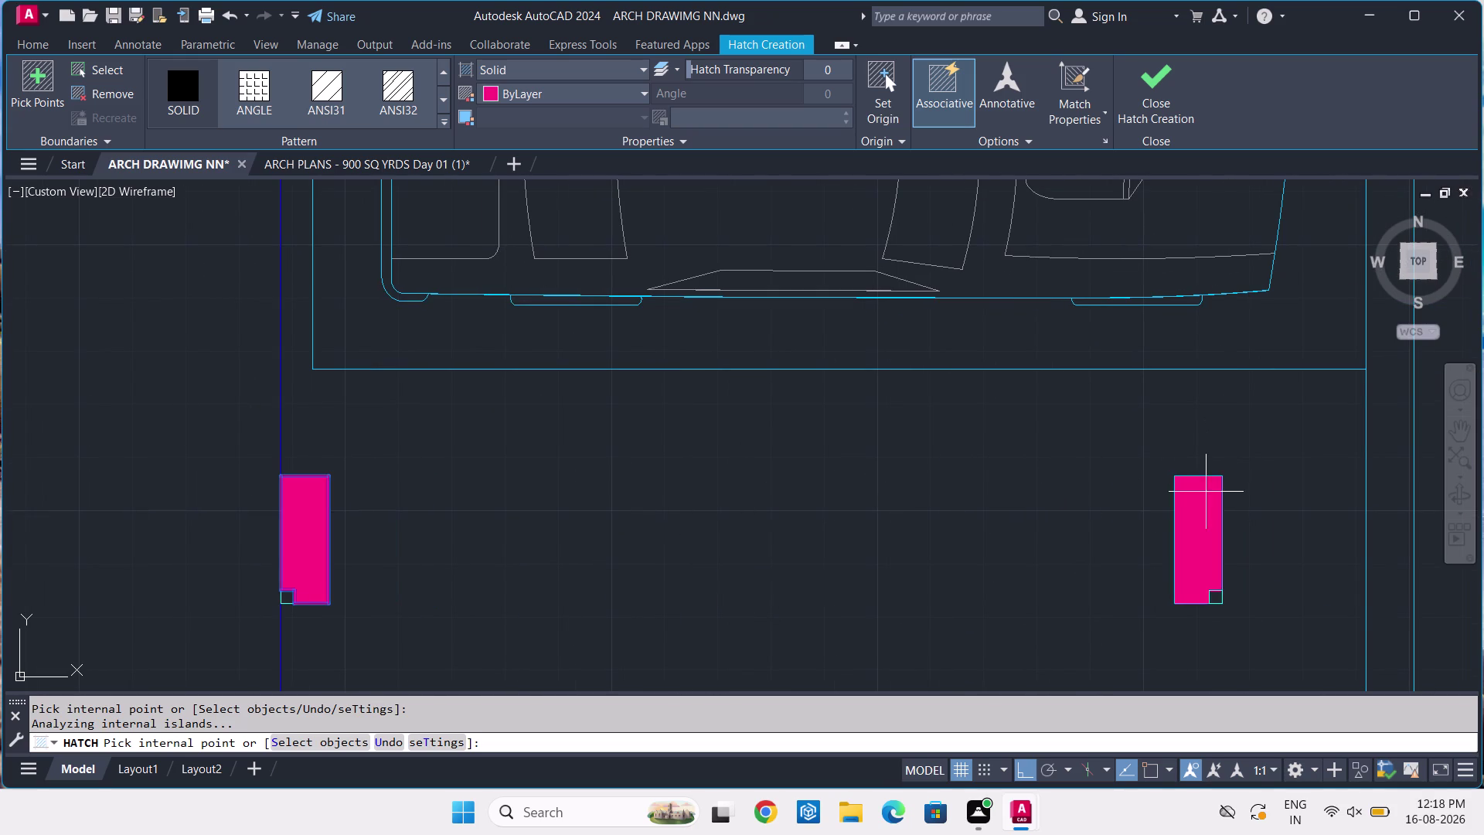
click(1205, 492)
scroll(down, 3)
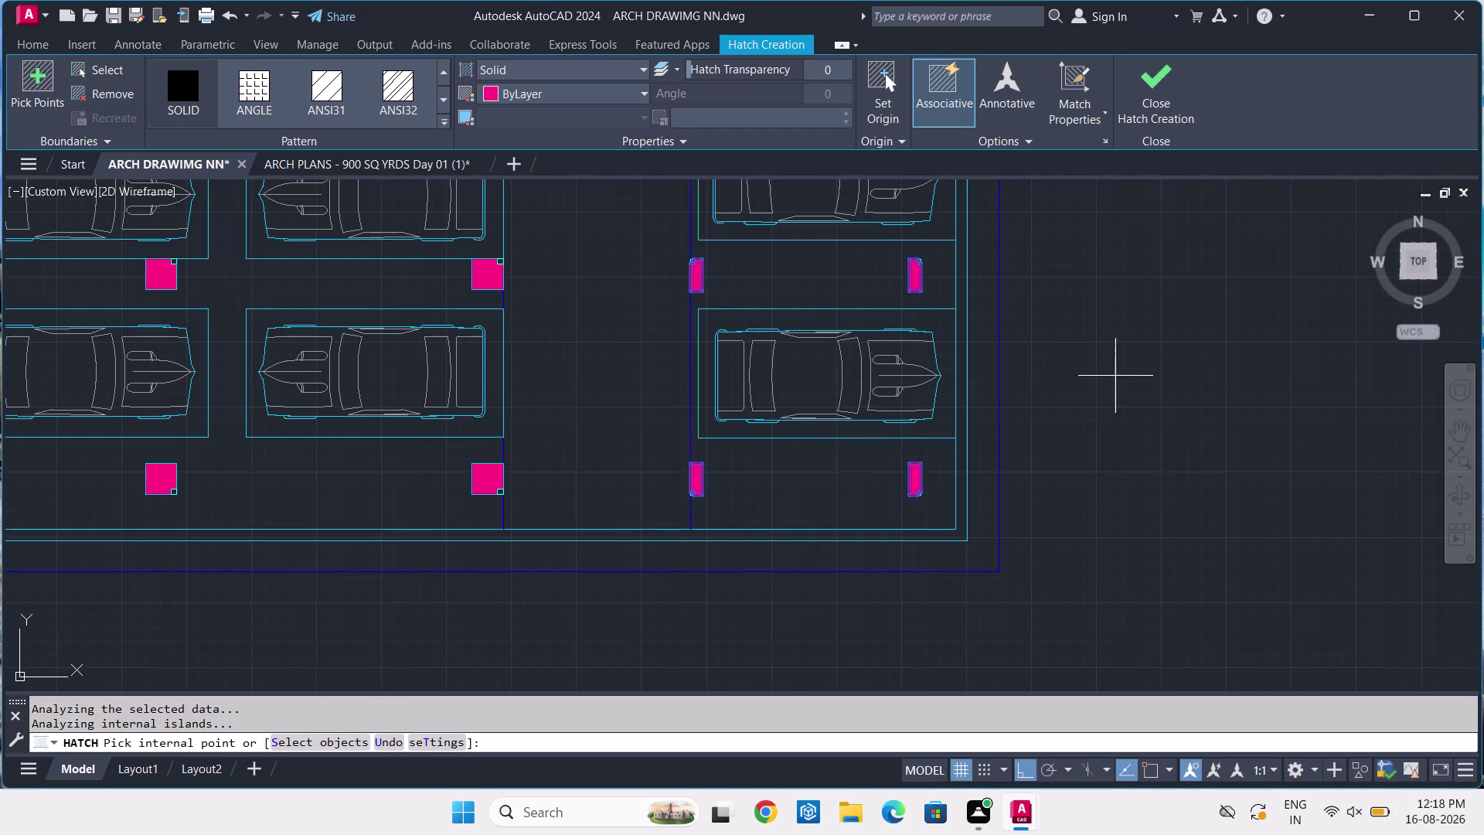
Fill the columns at the stair landing, the stair top, and above the car near the stairs.
middle_drag(1122, 372, 1116, 570)
middle_drag(1072, 348, 1076, 502)
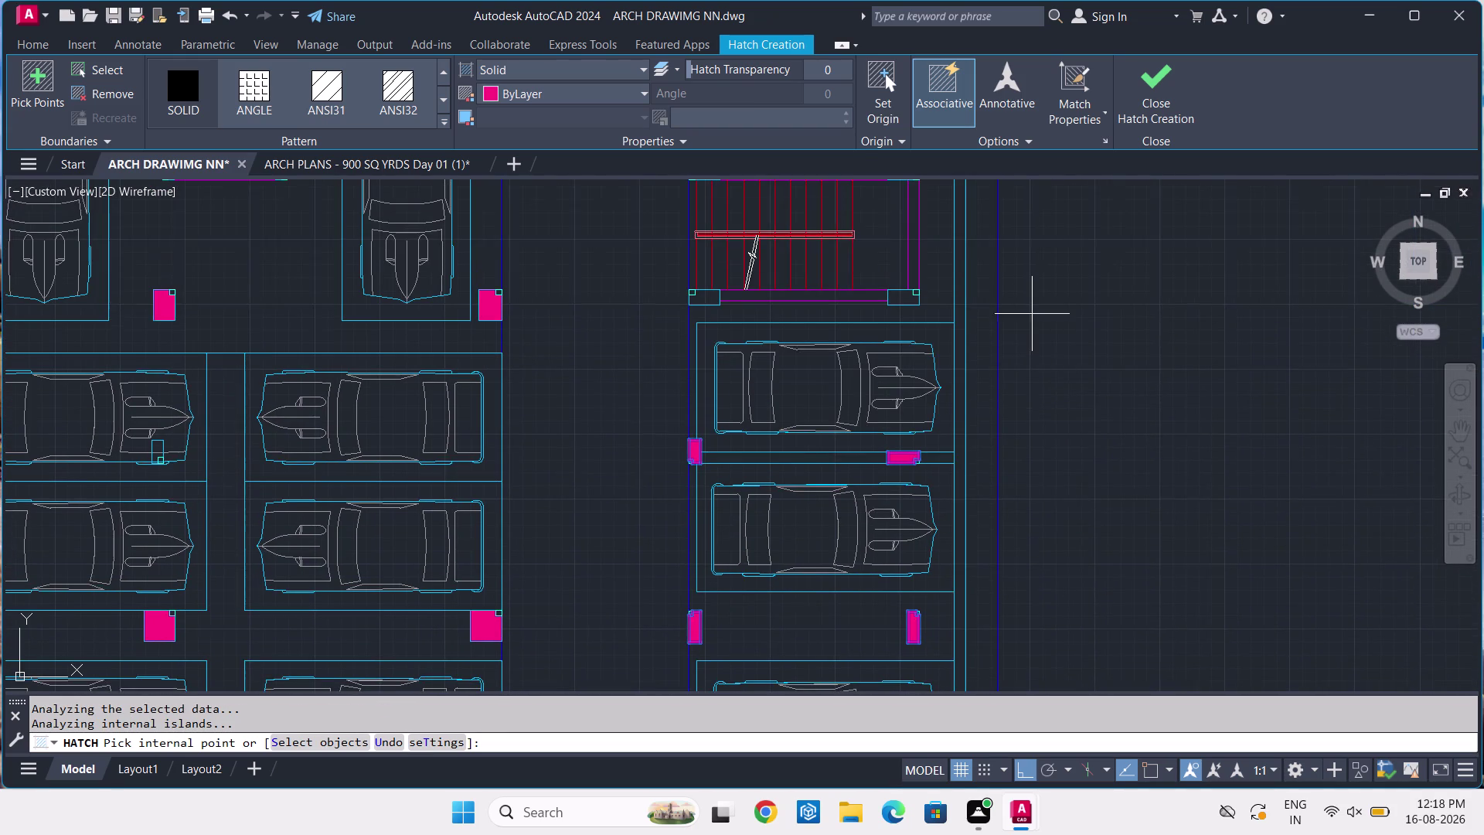
middle_drag(1032, 314, 1035, 422)
scroll(up, 3)
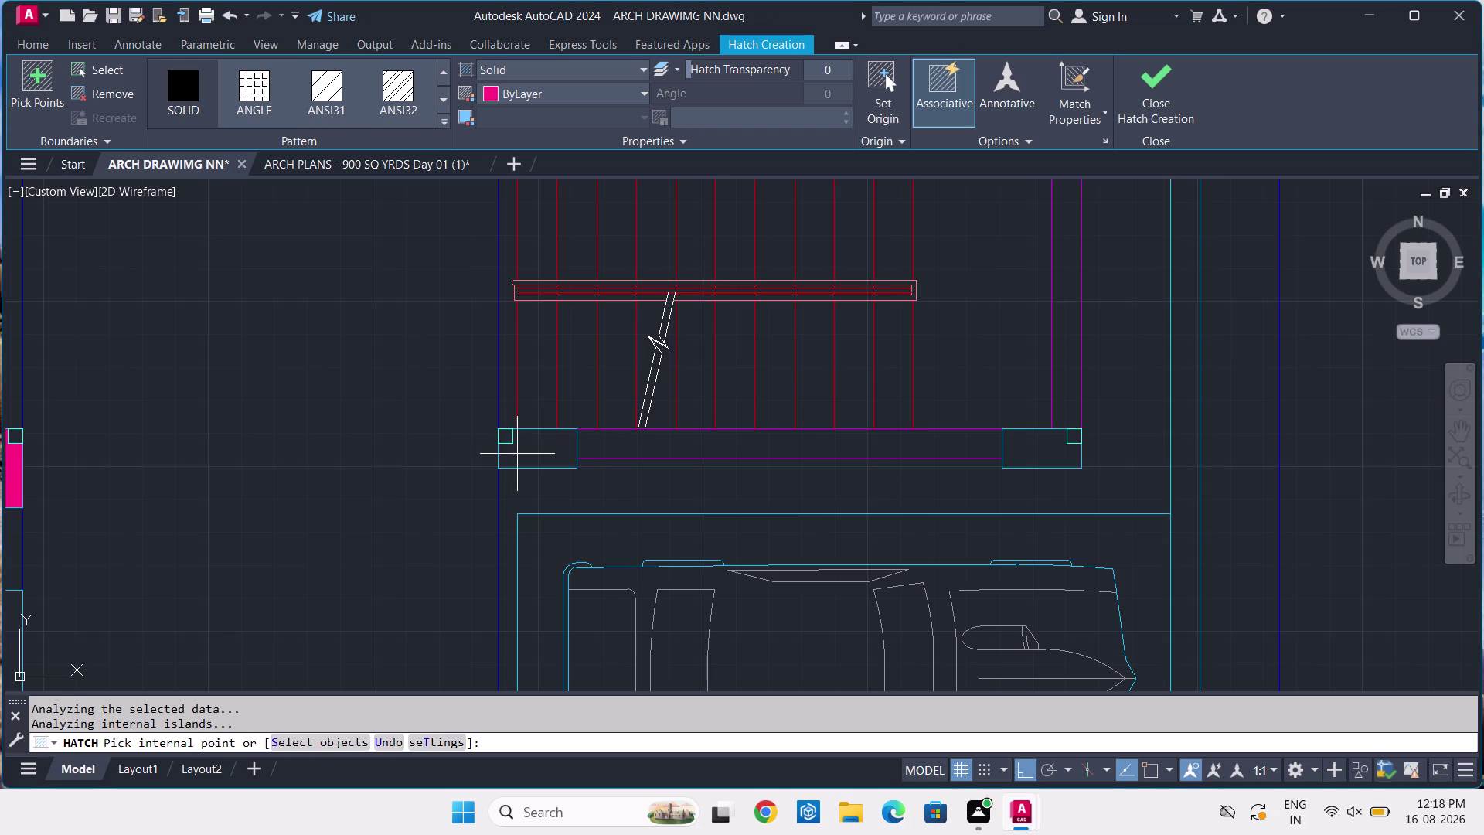
click(526, 455)
click(1041, 442)
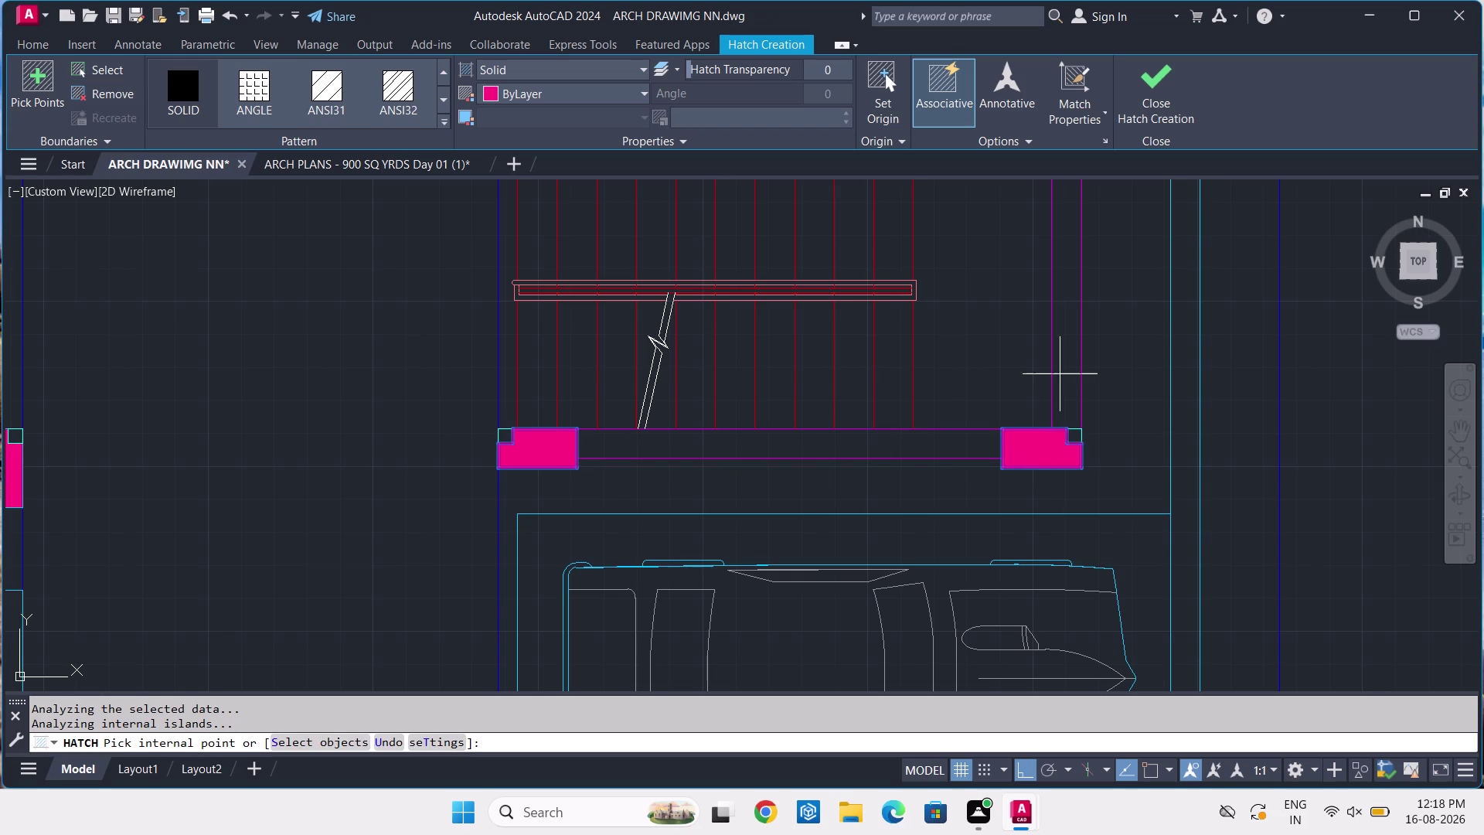
scroll(down, 3)
middle_drag(1060, 369, 1026, 526)
scroll(up, 3)
click(1085, 593)
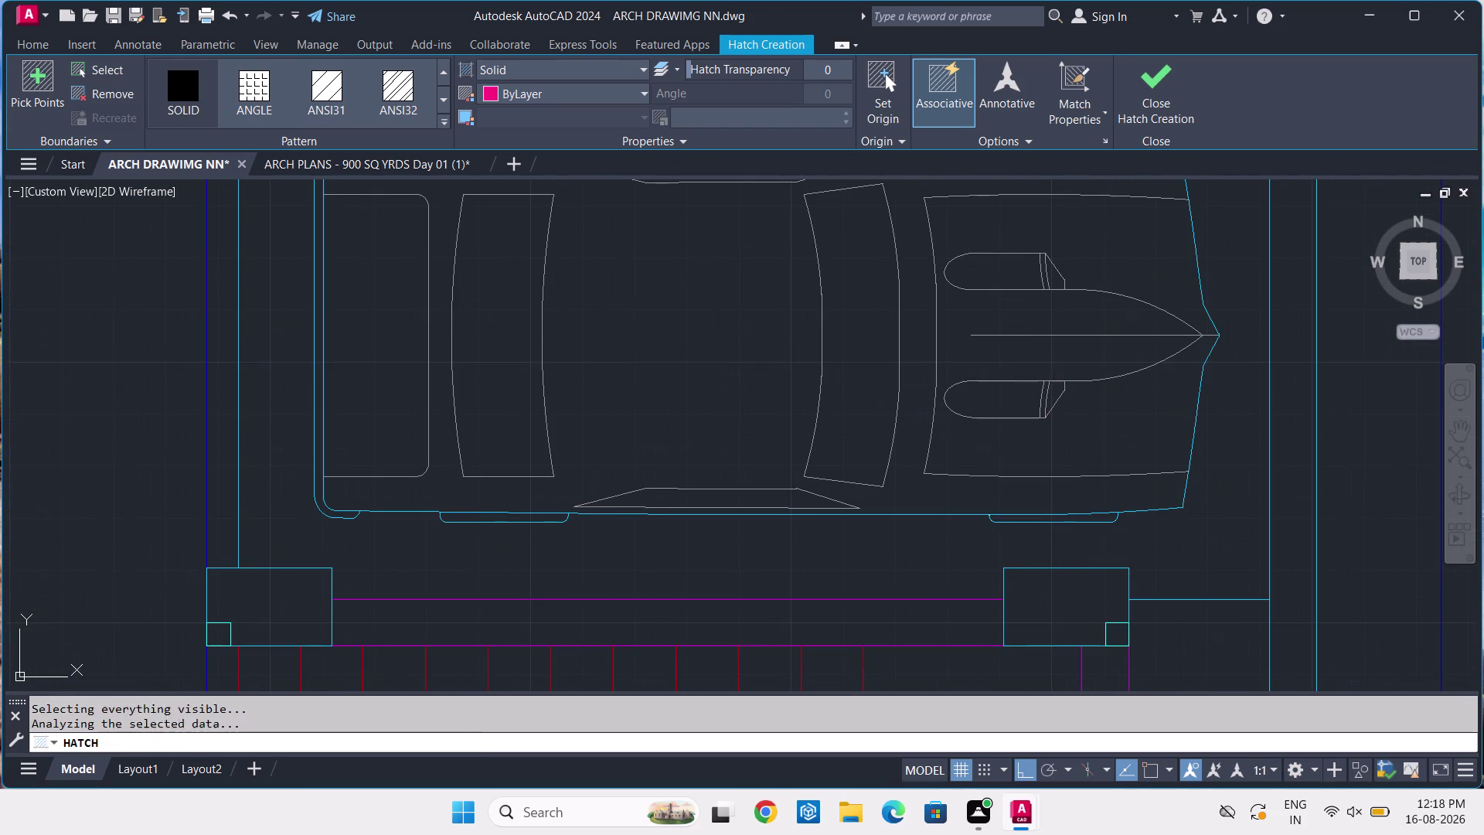
middle_drag(1069, 561, 1140, 416)
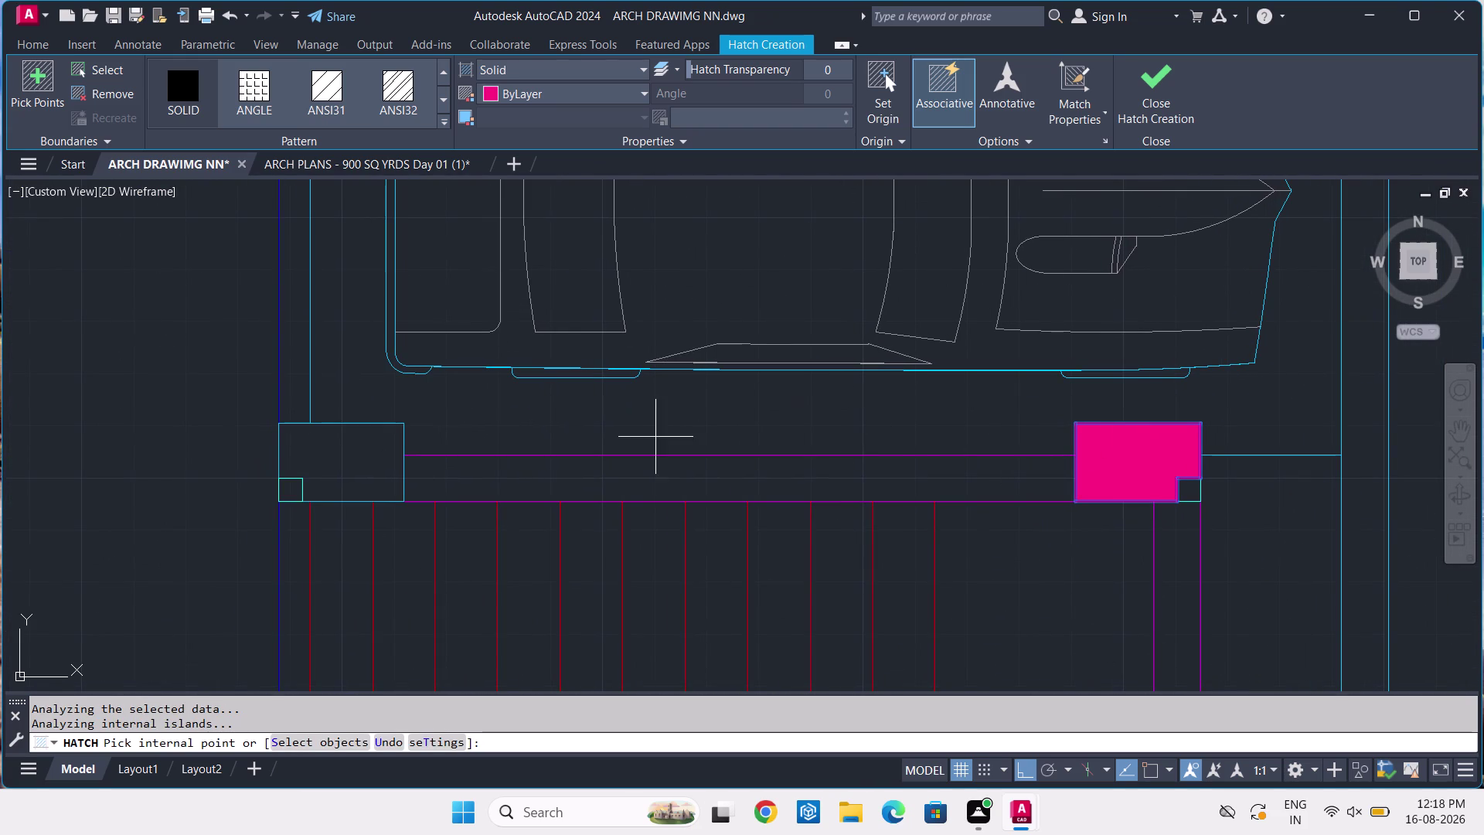
click(332, 482)
scroll(down, 3)
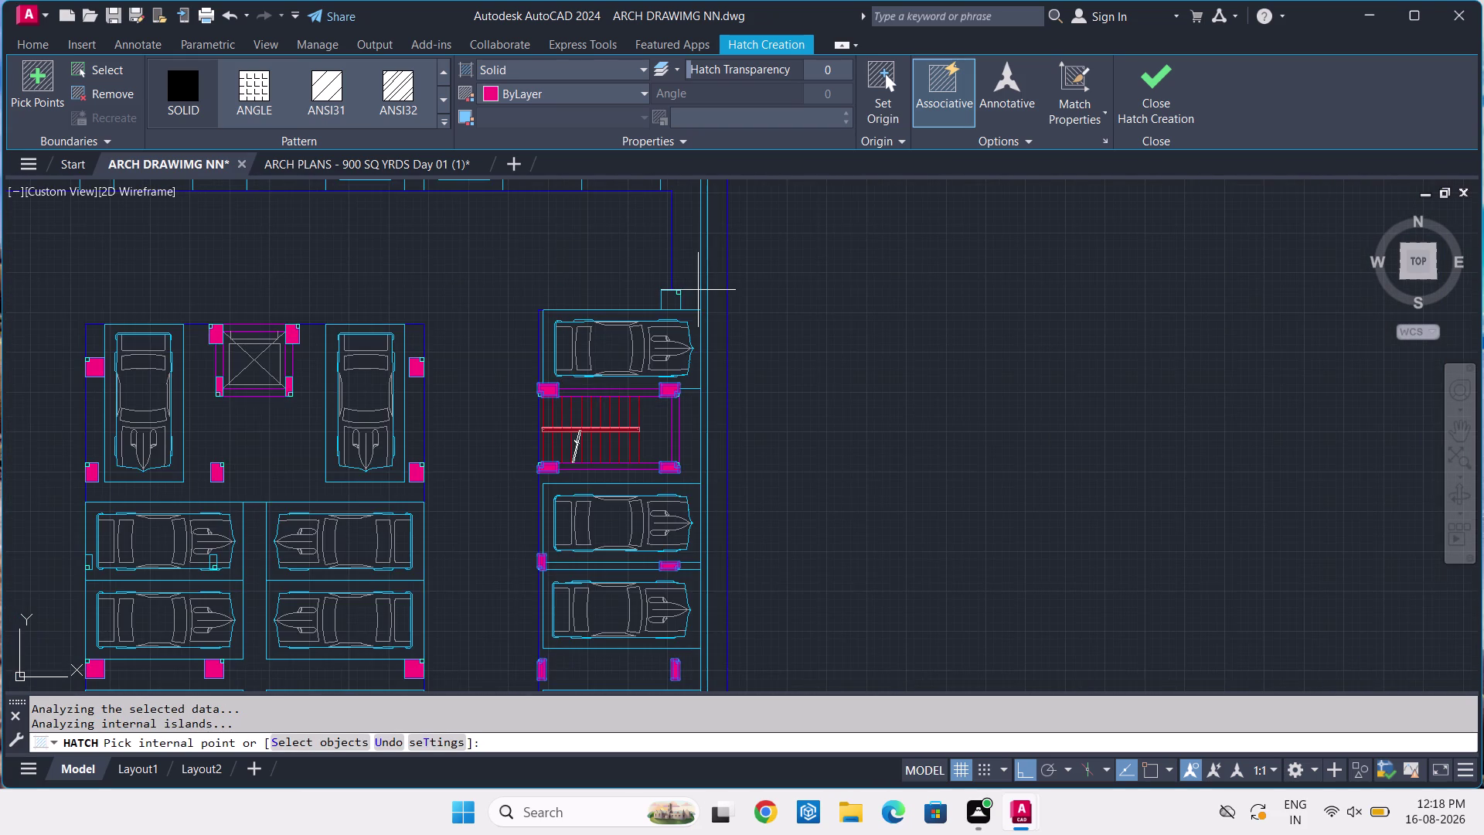
scroll(up, 3)
click(536, 348)
scroll(down, 3)
scroll(down, 3)
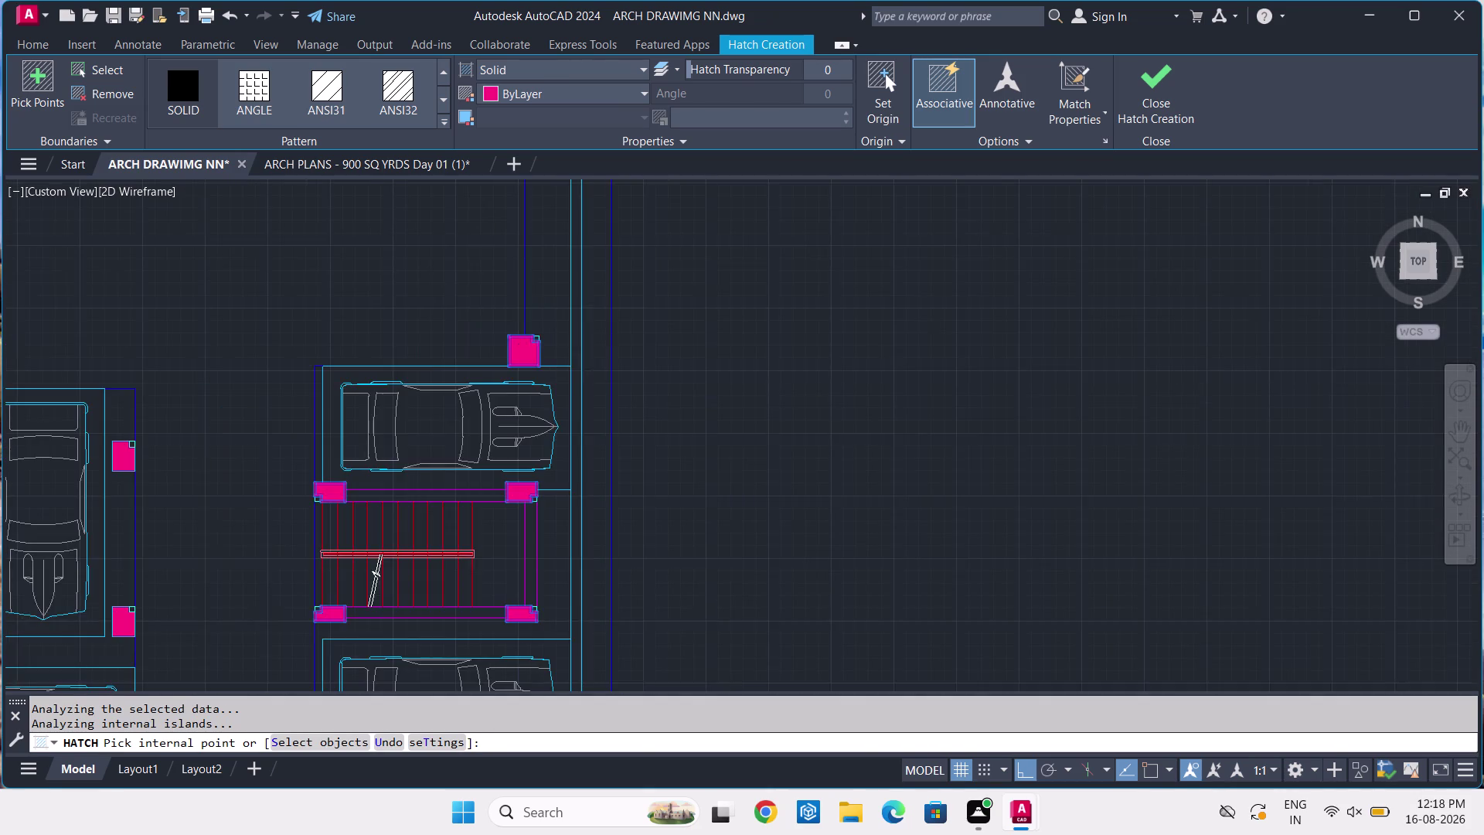
Fill the upper and lower columns in the gaps along the top parking row.
middle_drag(485, 372, 1089, 437)
scroll(up, 3)
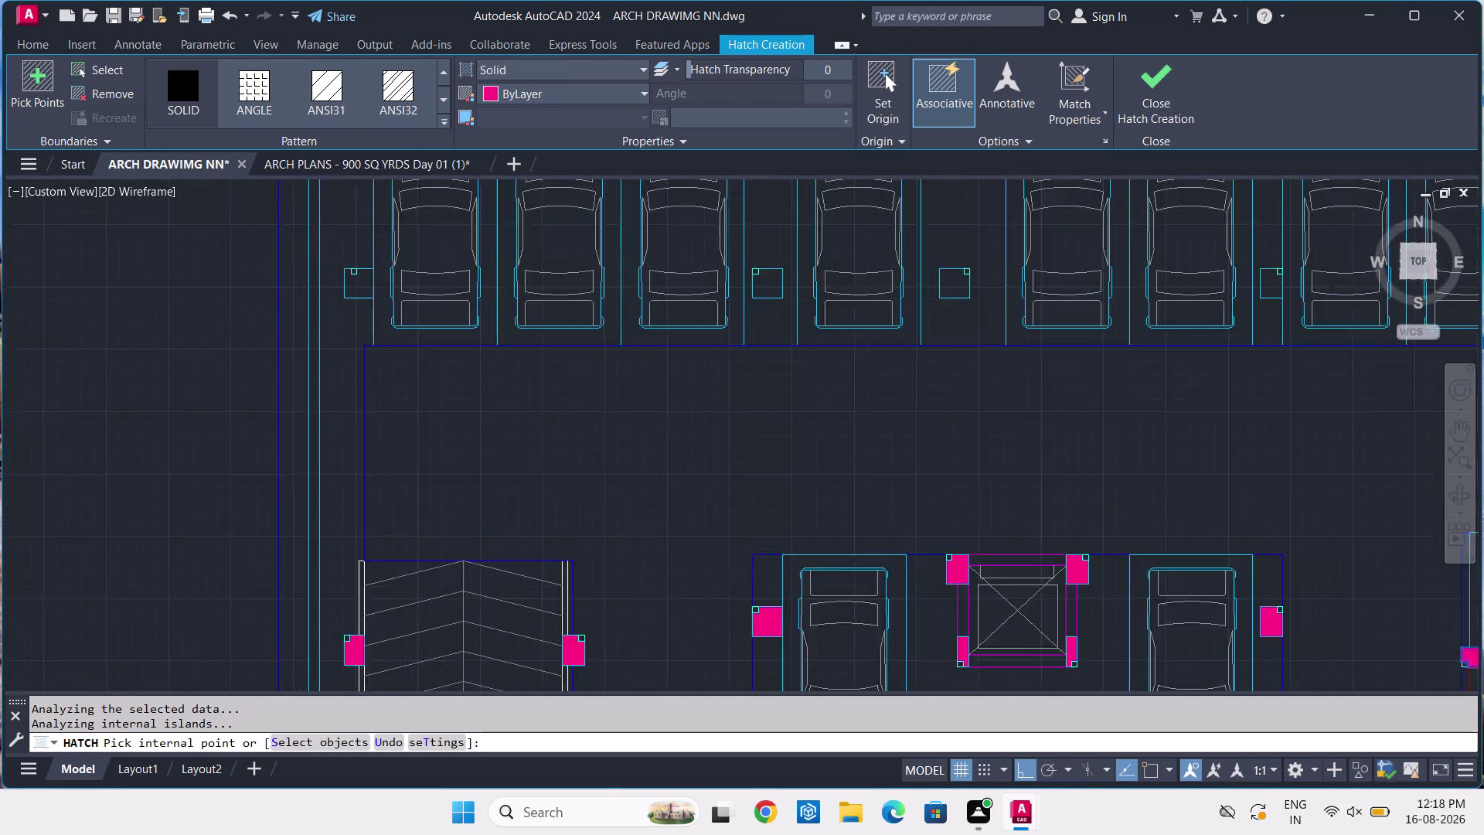
click(406, 309)
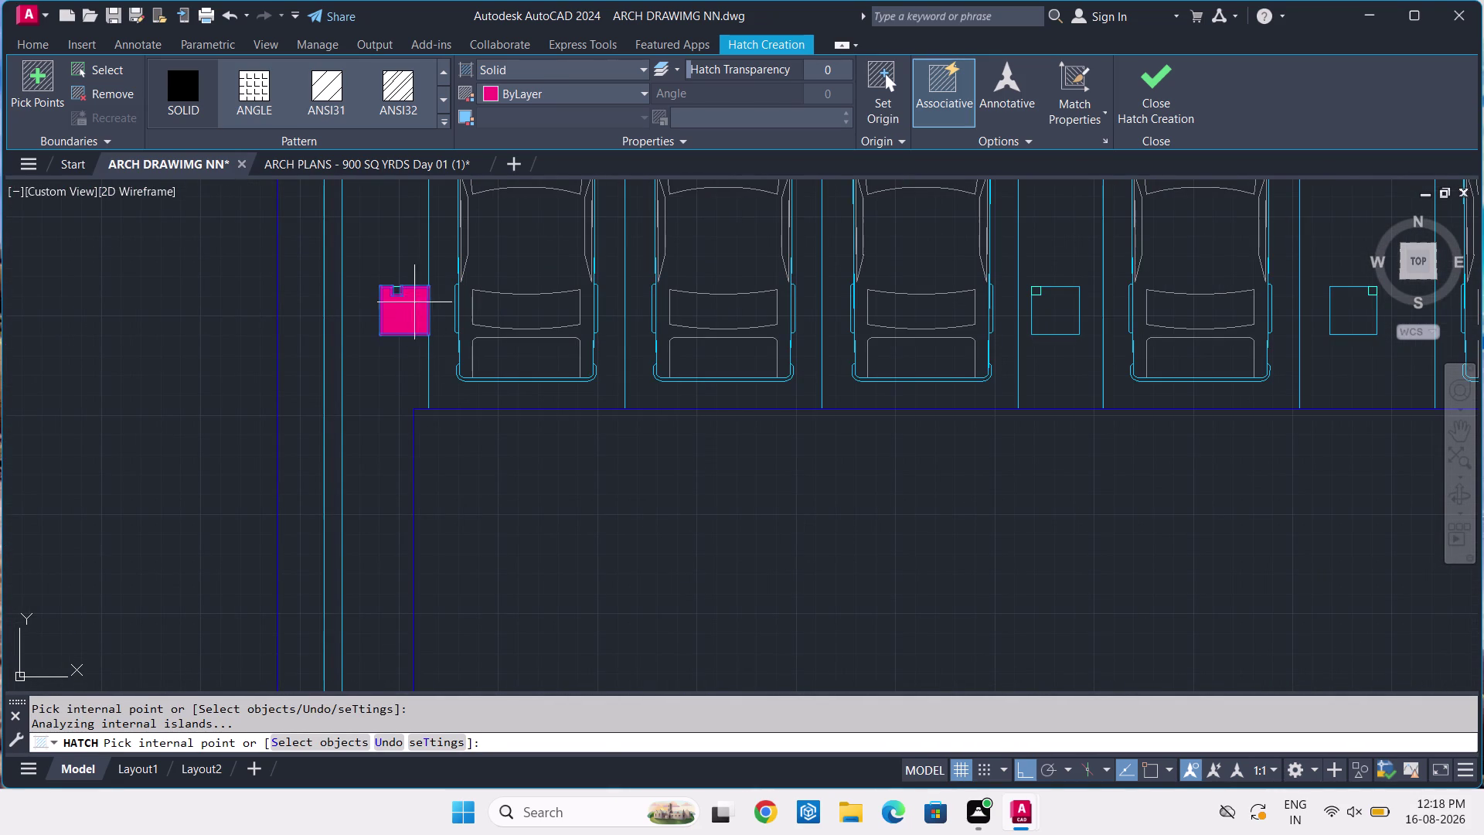
middle_drag(423, 294, 439, 562)
scroll(up, 3)
click(435, 422)
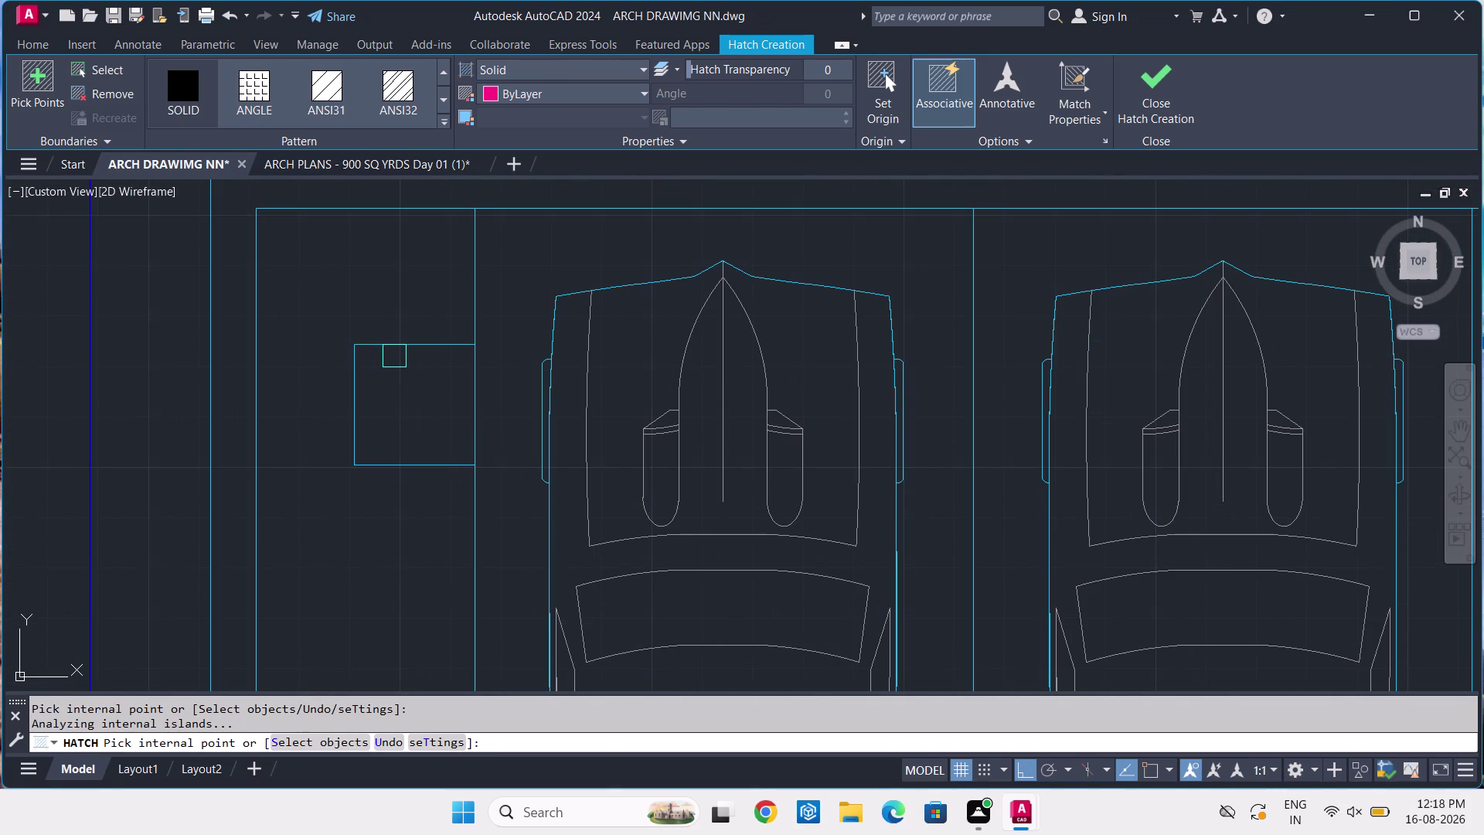
scroll(down, 3)
scroll(up, 3)
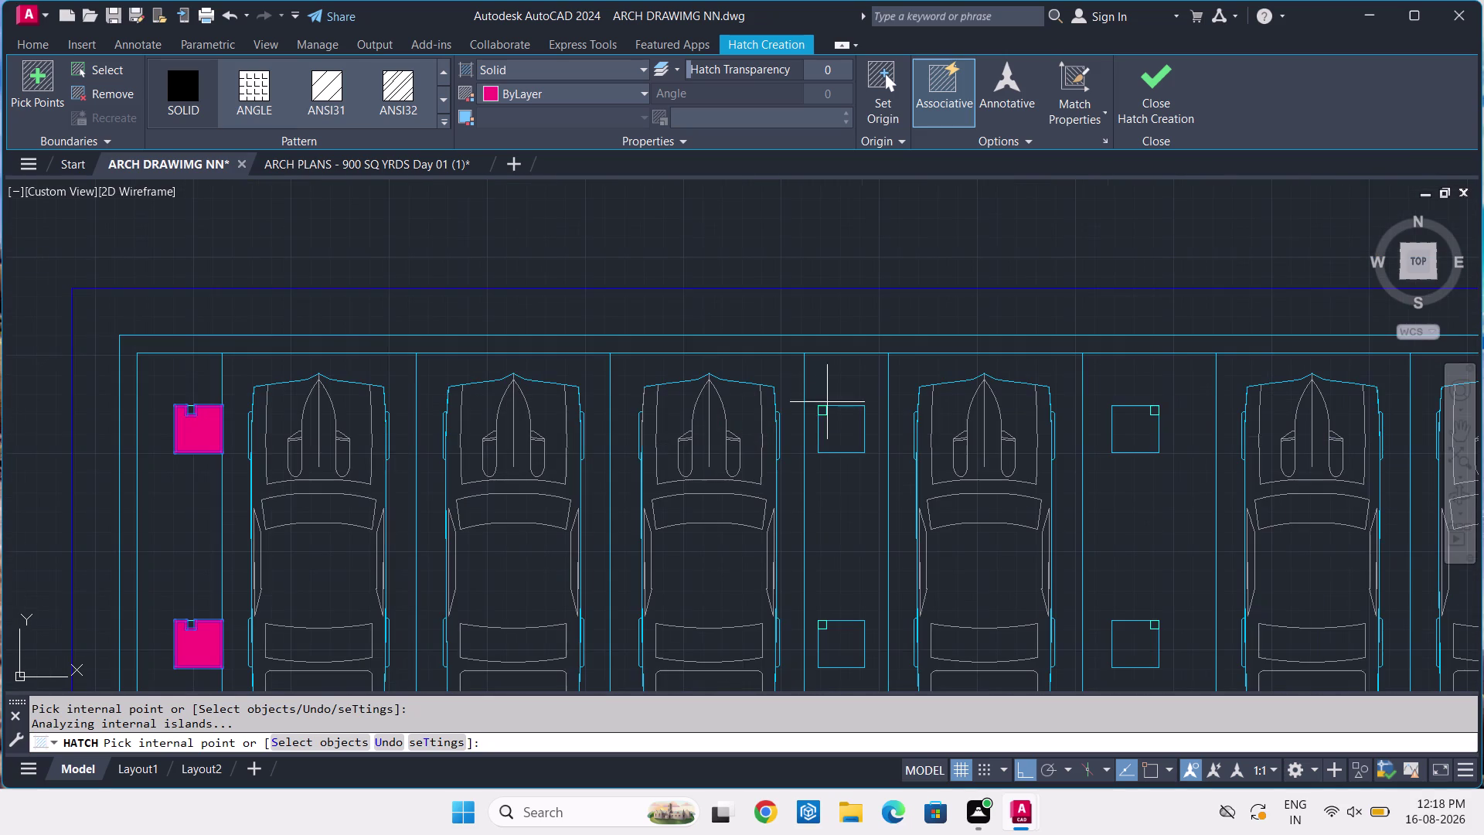
click(842, 413)
middle_drag(866, 486, 653, 324)
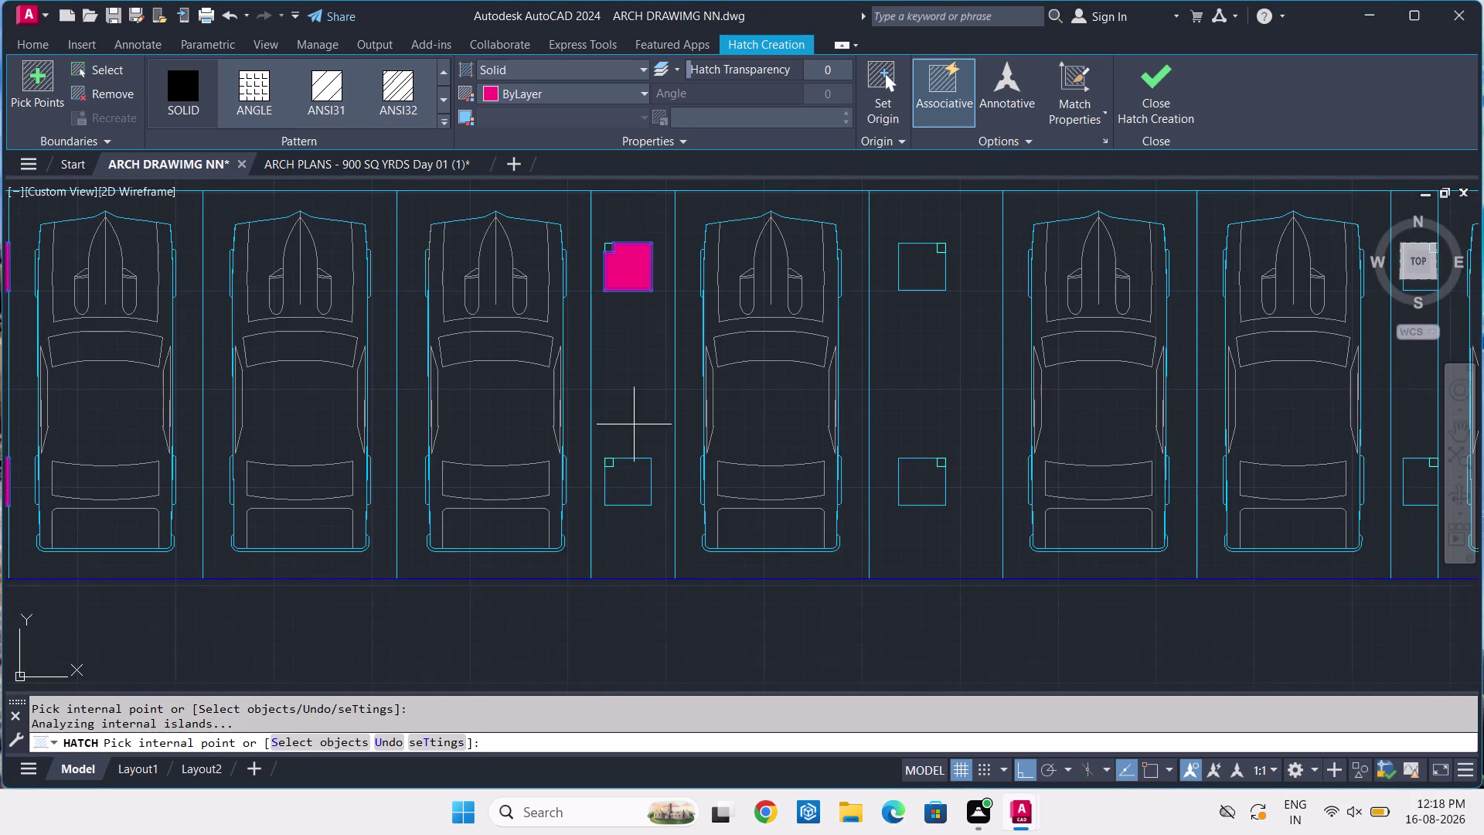
scroll(up, 3)
click(605, 459)
scroll(down, 3)
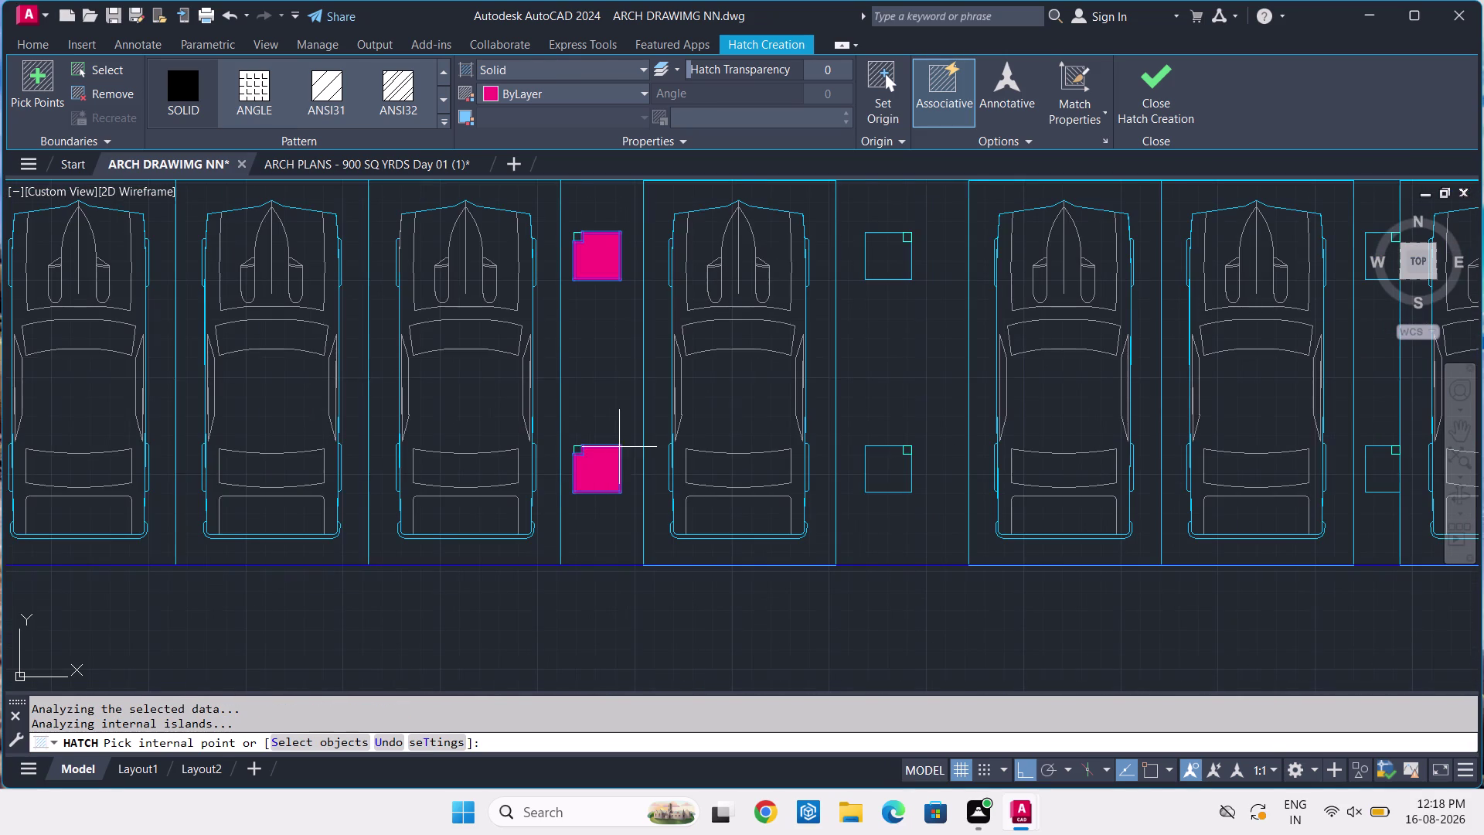
scroll(up, 3)
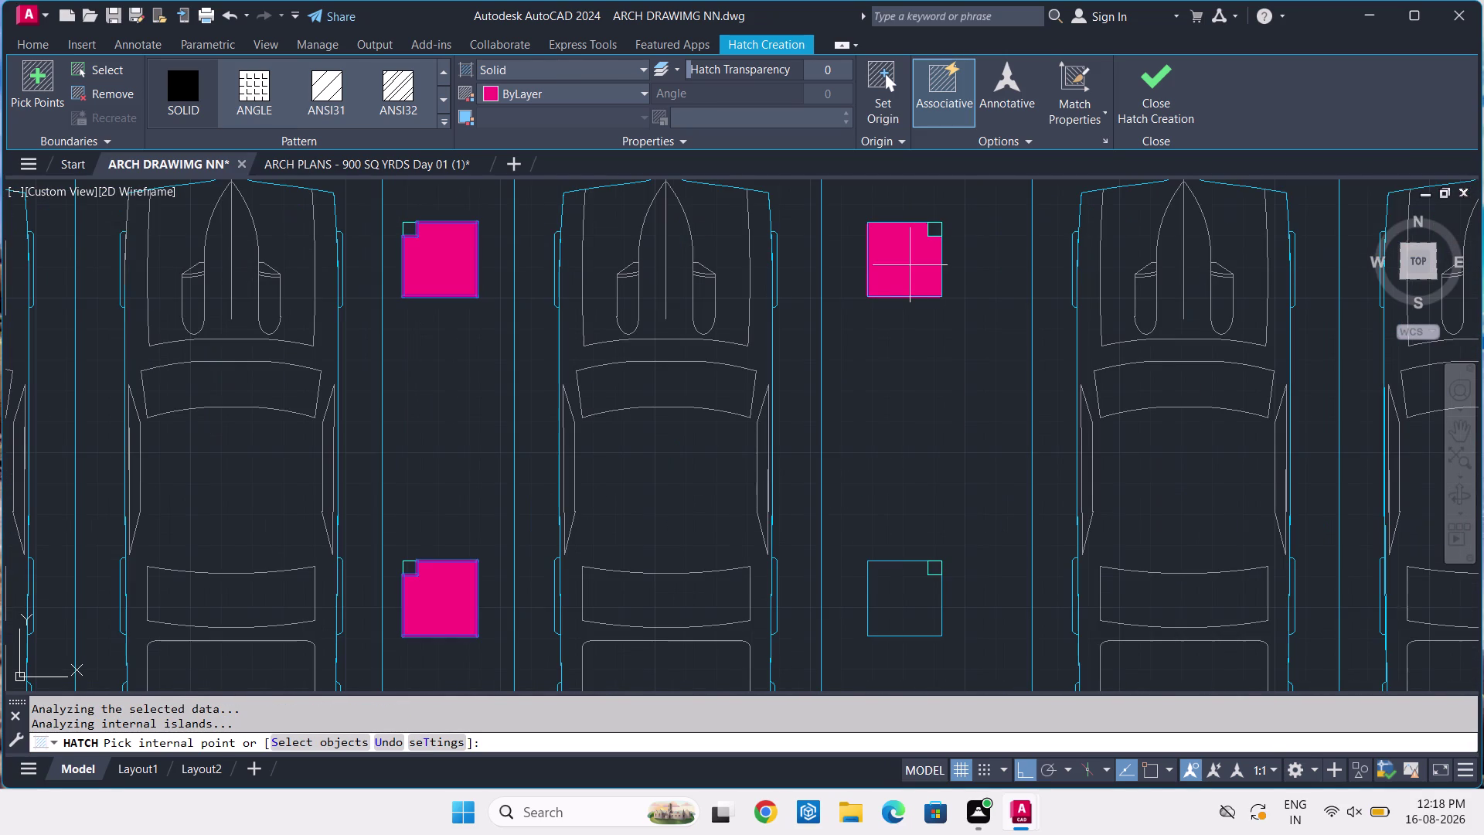
click(910, 265)
click(916, 578)
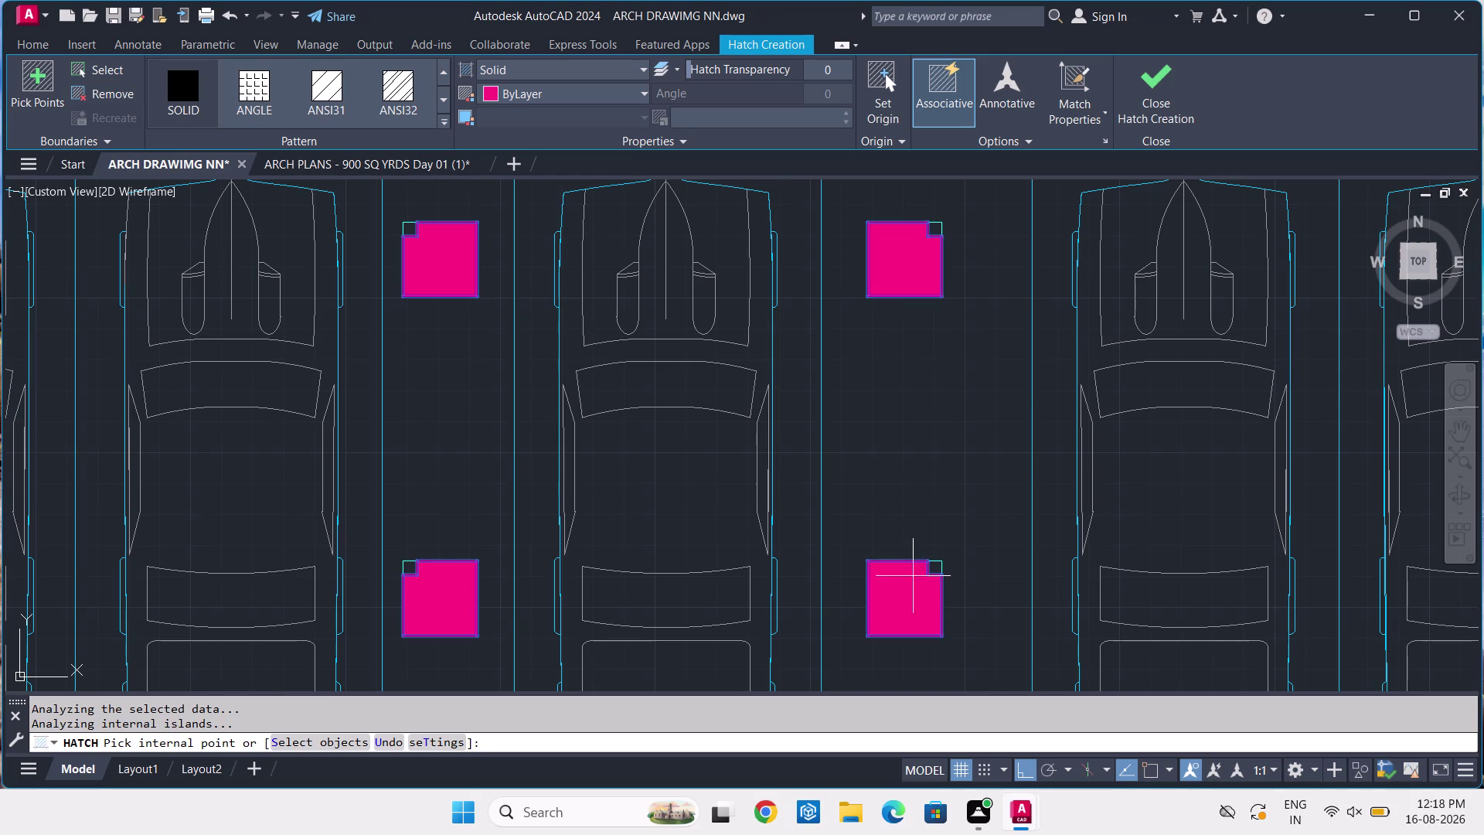
scroll(down, 3)
Fill the last four column outlines further along the top row and finish the hatch.
middle_drag(1064, 458, 243, 472)
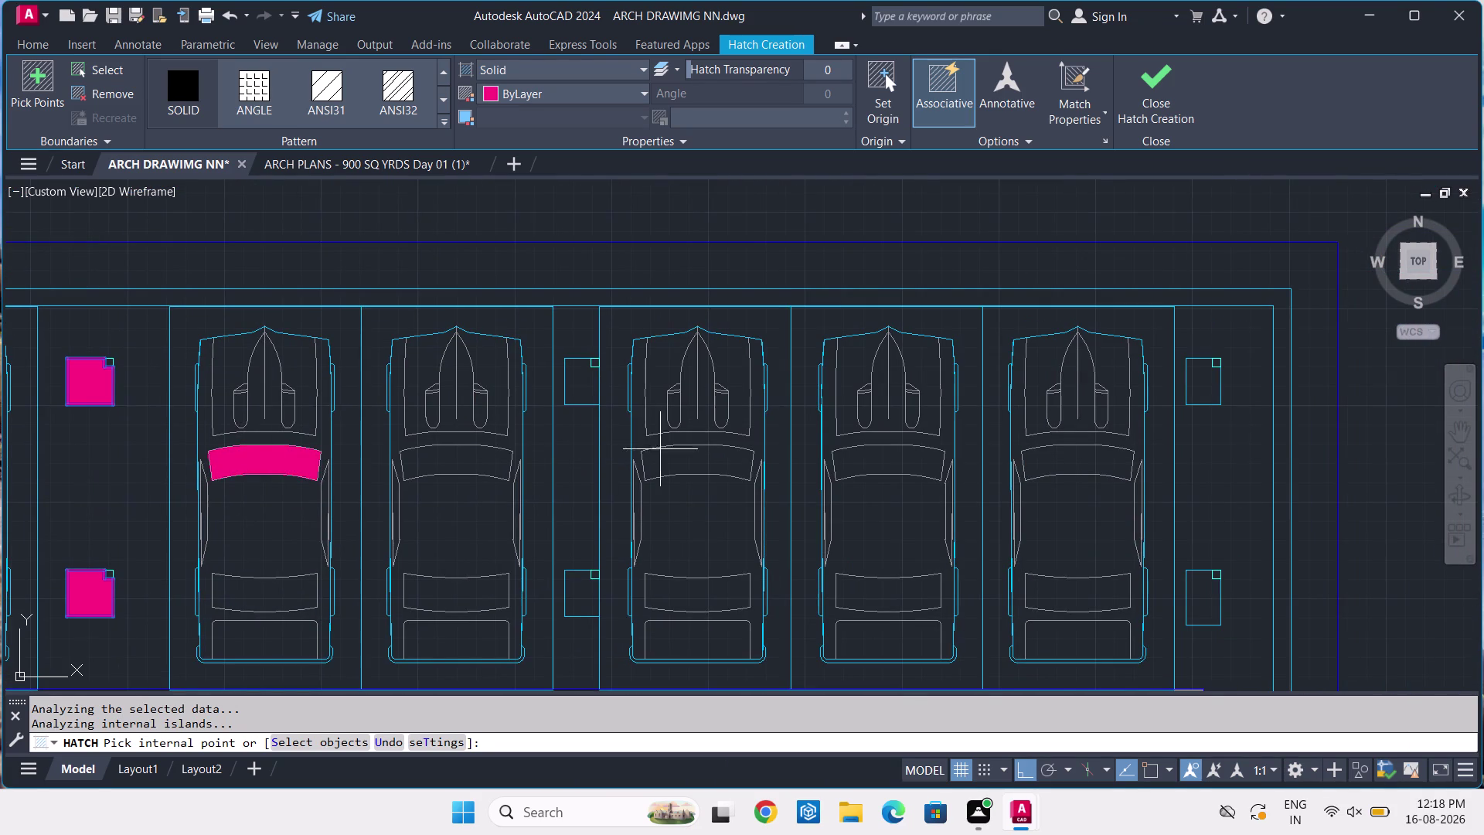
scroll(up, 3)
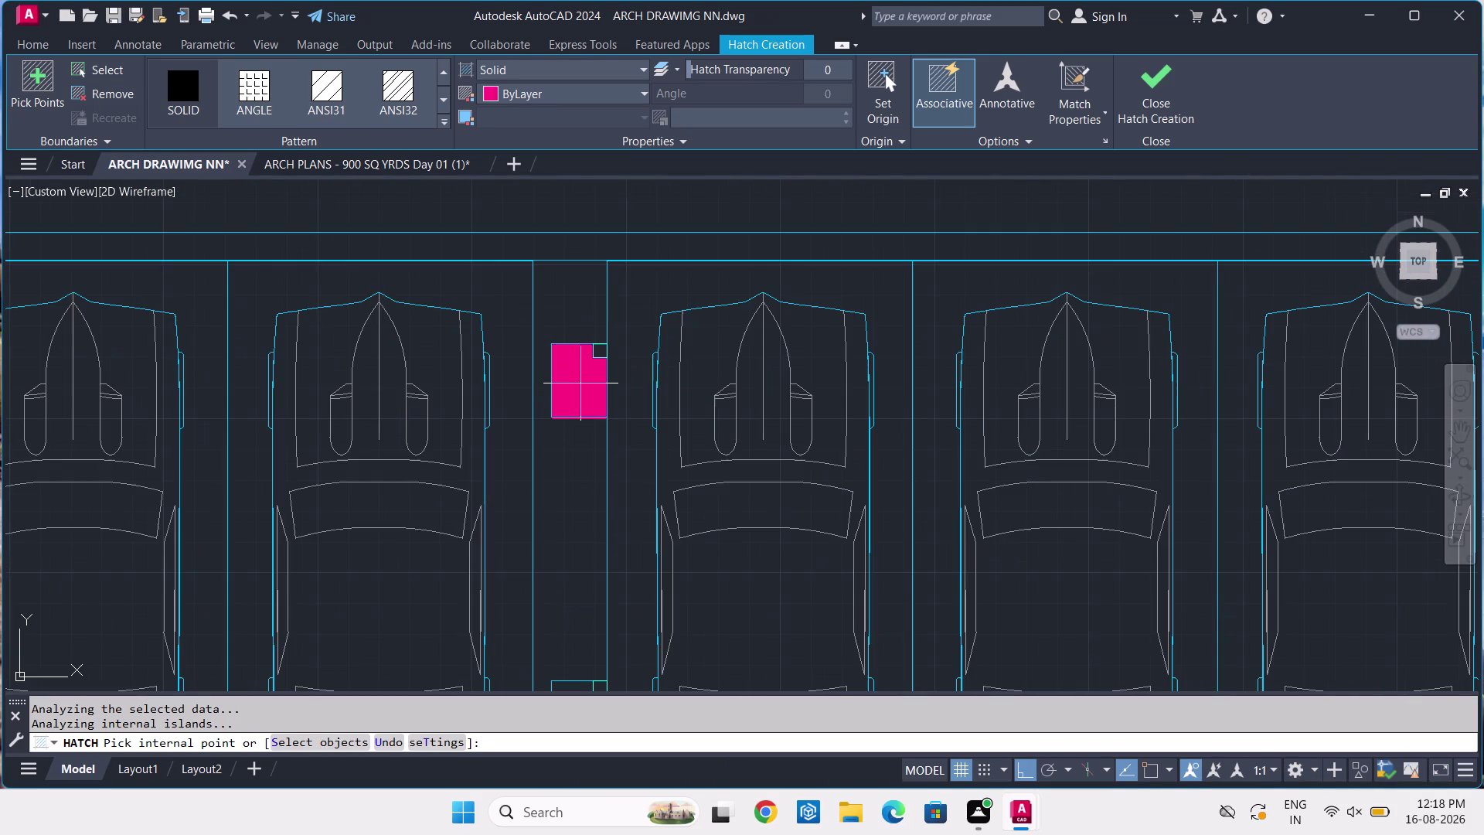
click(580, 383)
scroll(down, 3)
scroll(up, 3)
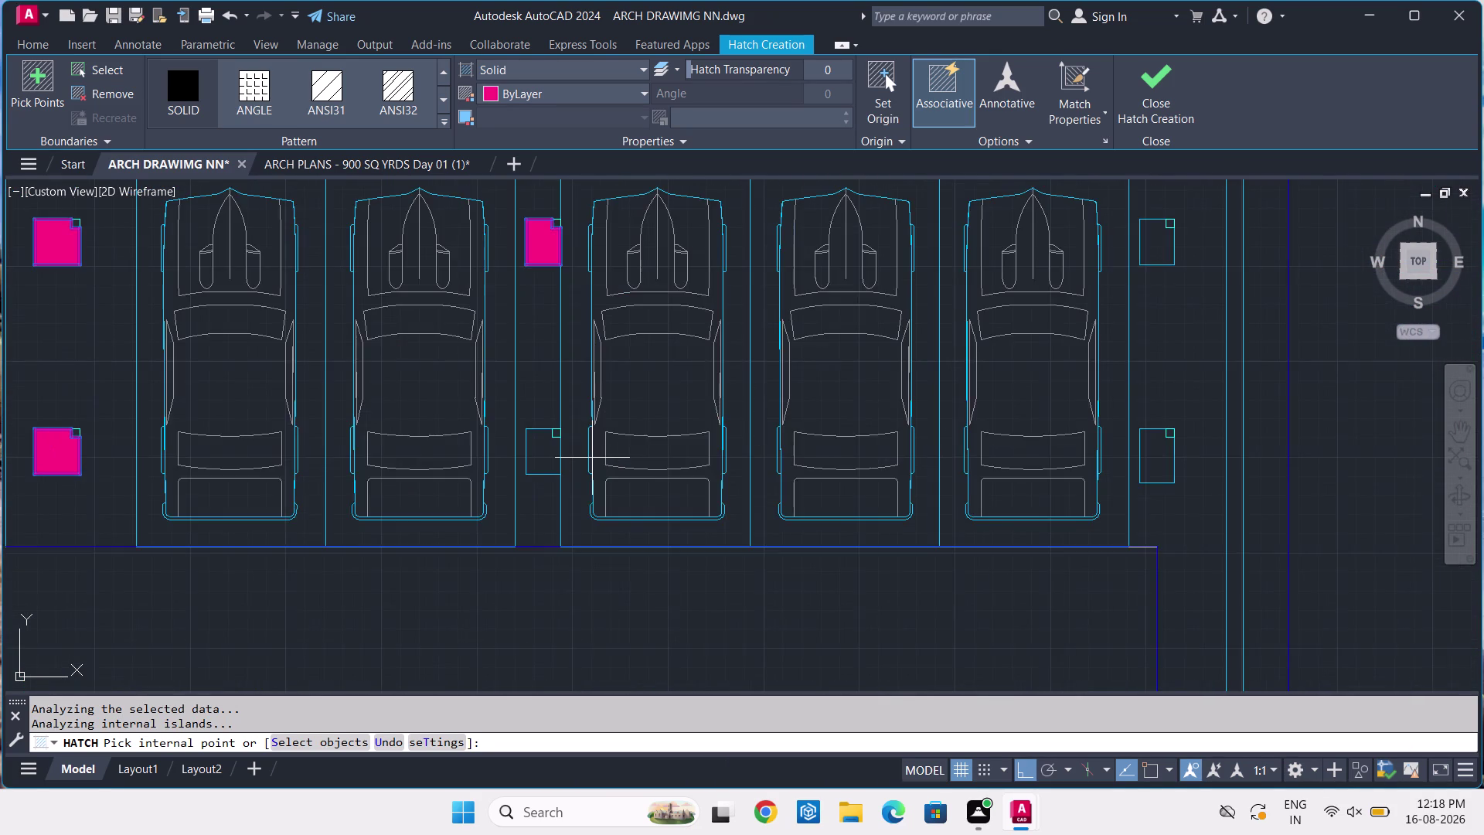
scroll(up, 3)
click(467, 468)
scroll(down, 3)
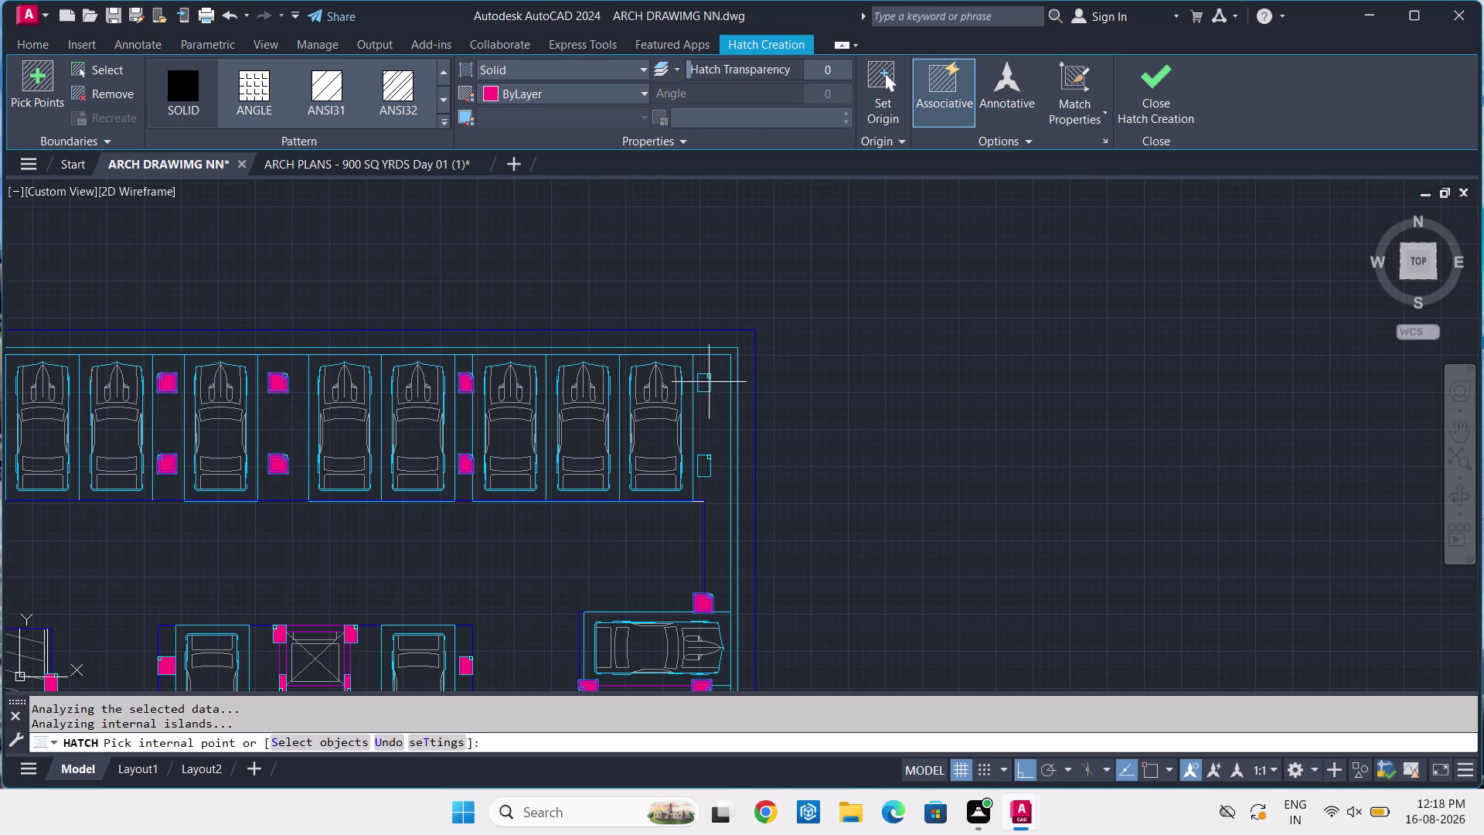
scroll(up, 3)
click(696, 401)
scroll(down, 3)
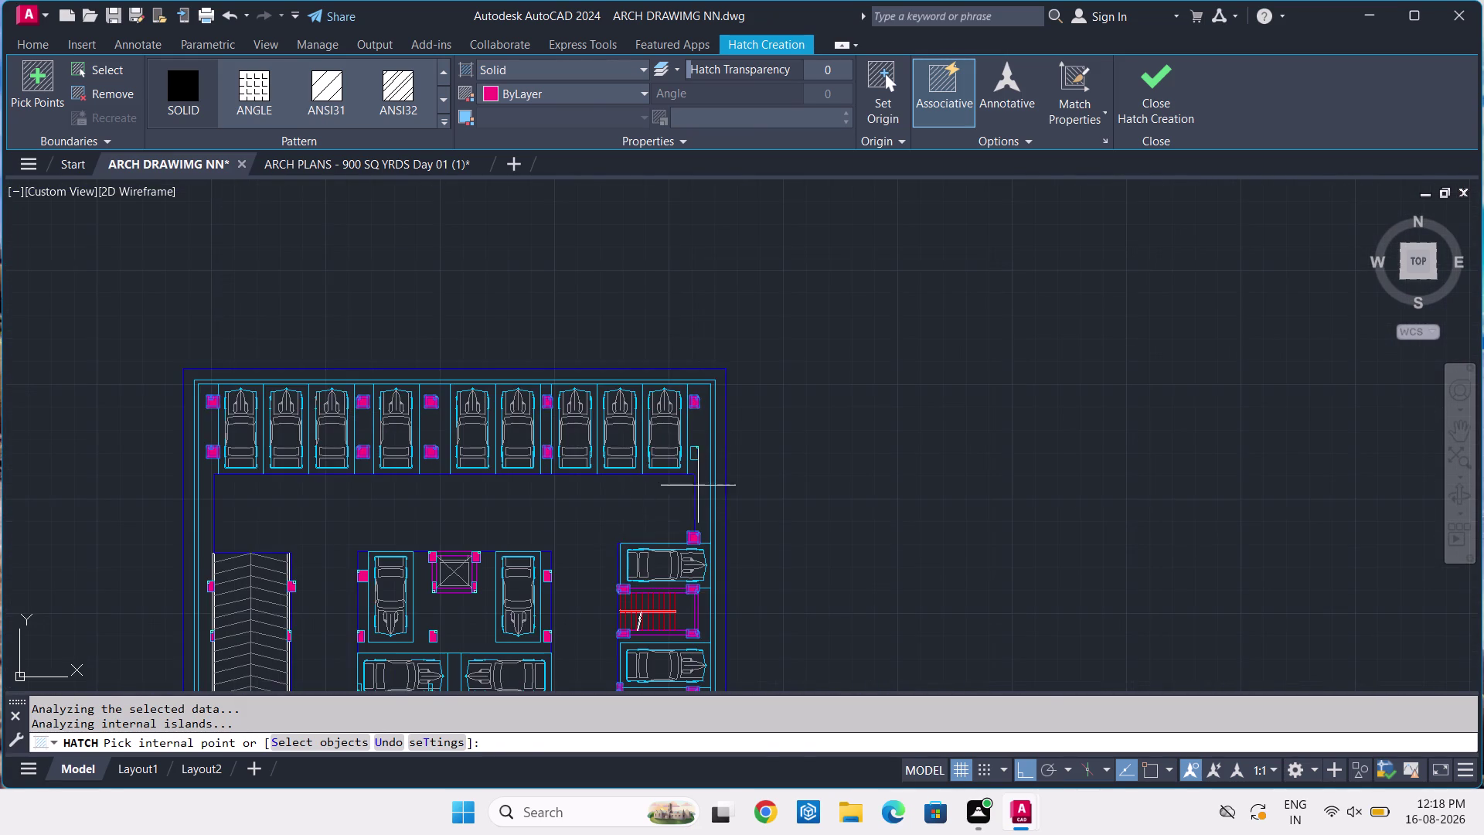
scroll(up, 3)
click(596, 425)
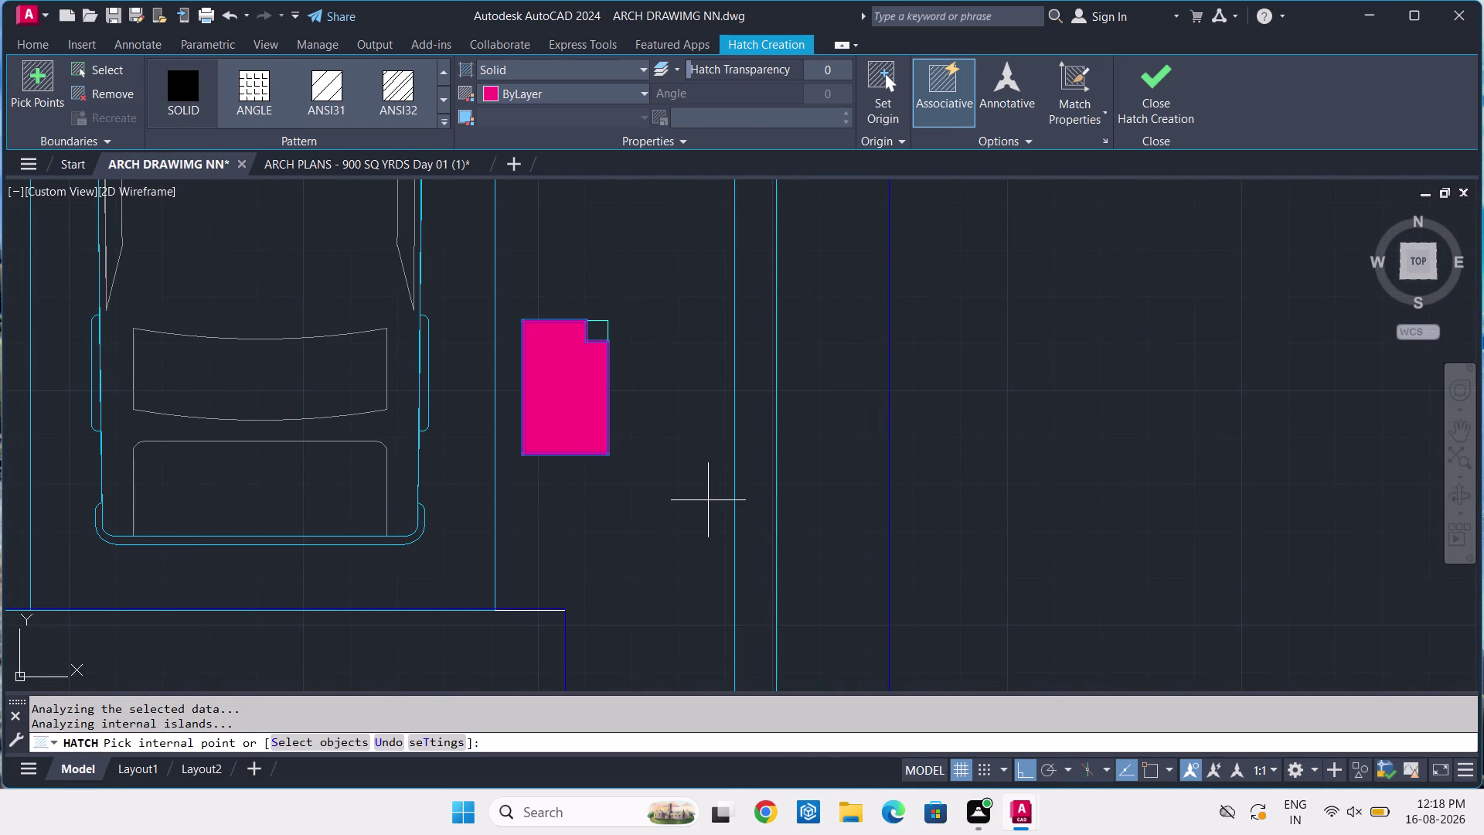
key(Return)
scroll(down, 3)
Pan to centre the cellar plan, then switch to the ARCH PLANS - 900 SQ YRDS Day 01 (1) tab.
middle_drag(834, 493, 958, 300)
middle_drag(989, 460, 997, 288)
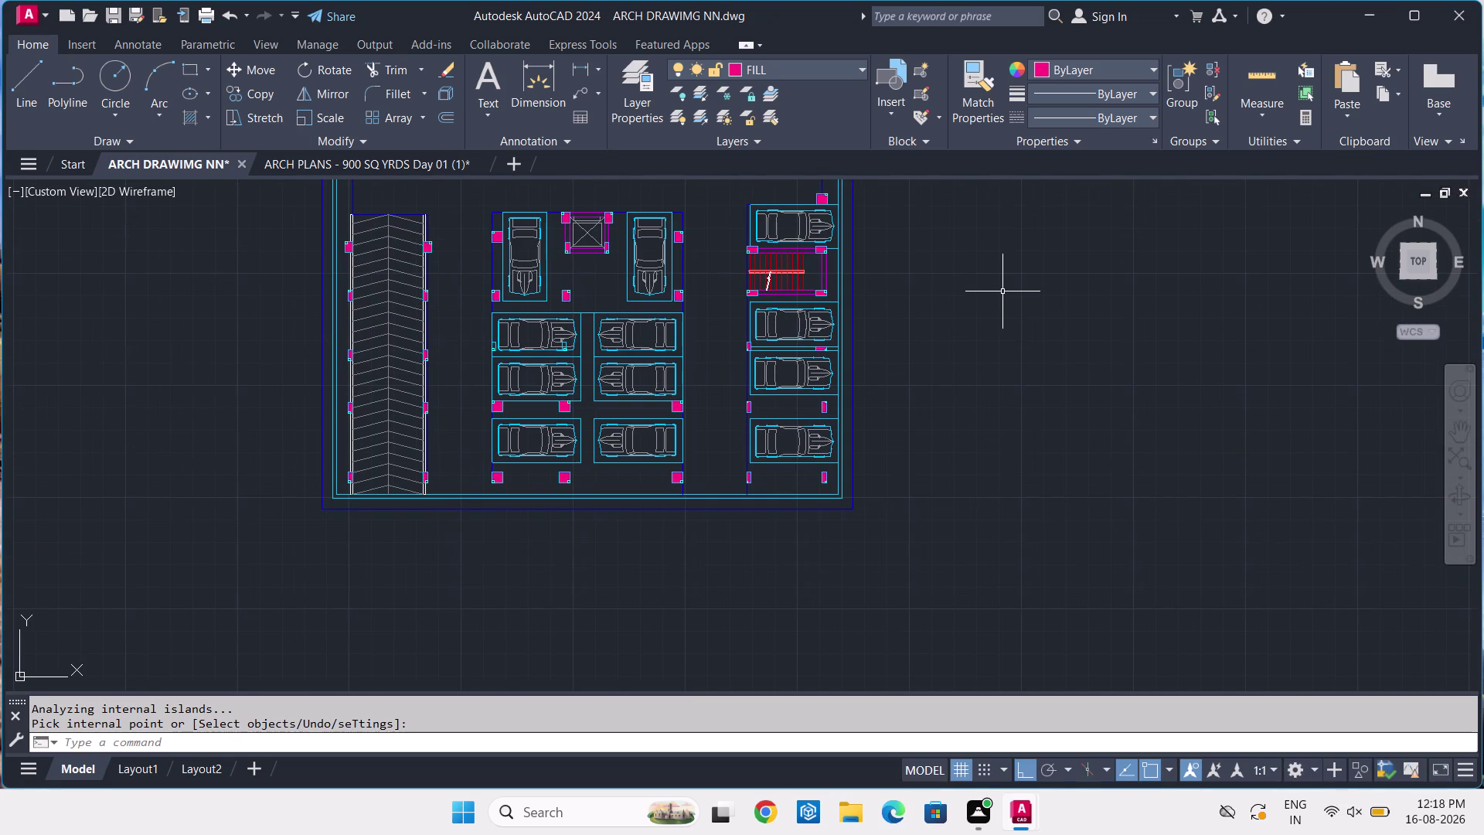
middle_drag(936, 323, 993, 404)
middle_drag(1001, 408, 1029, 445)
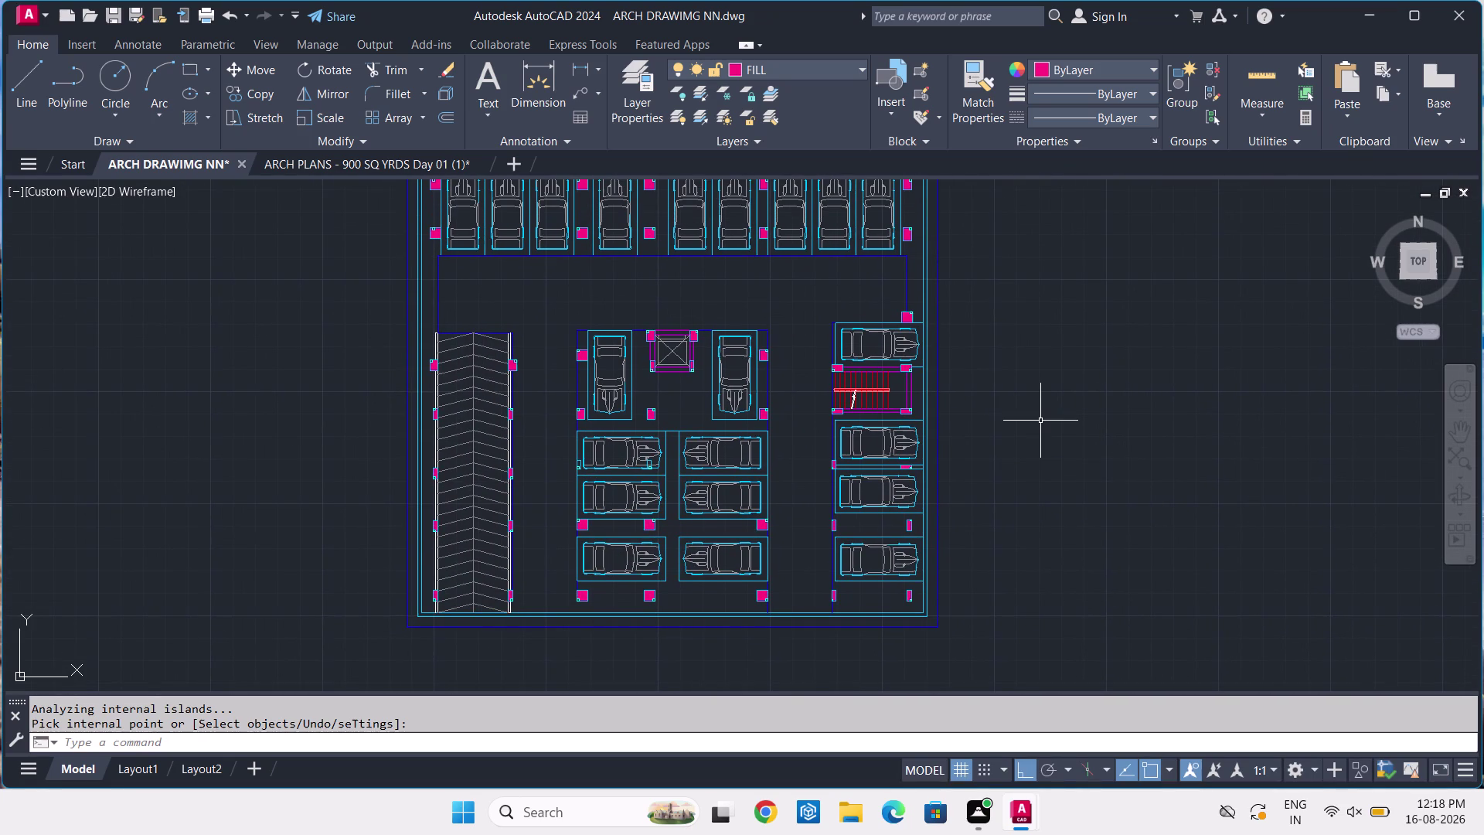
middle_drag(1056, 434, 1079, 480)
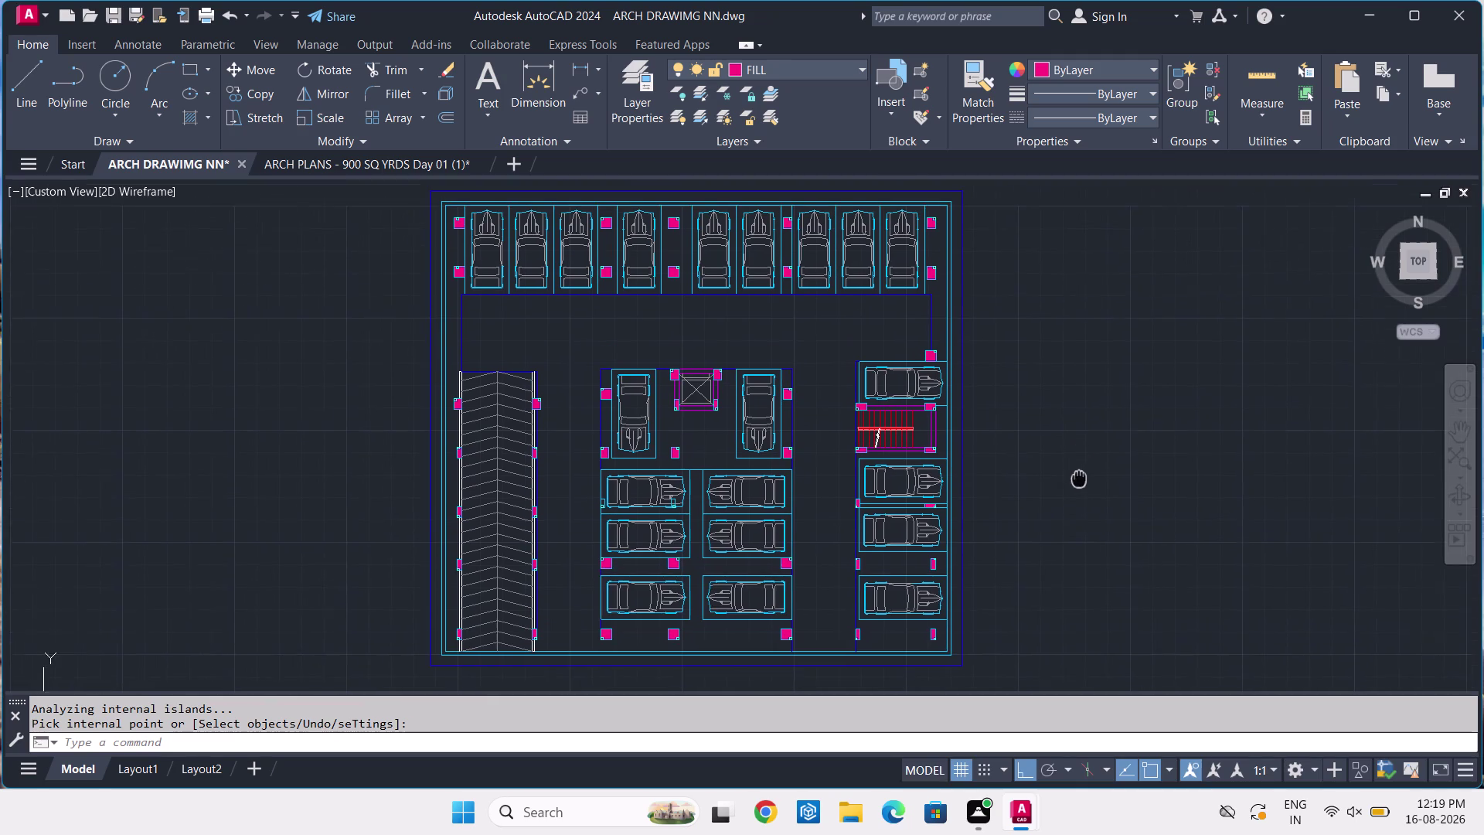
middle_drag(1079, 480, 1075, 484)
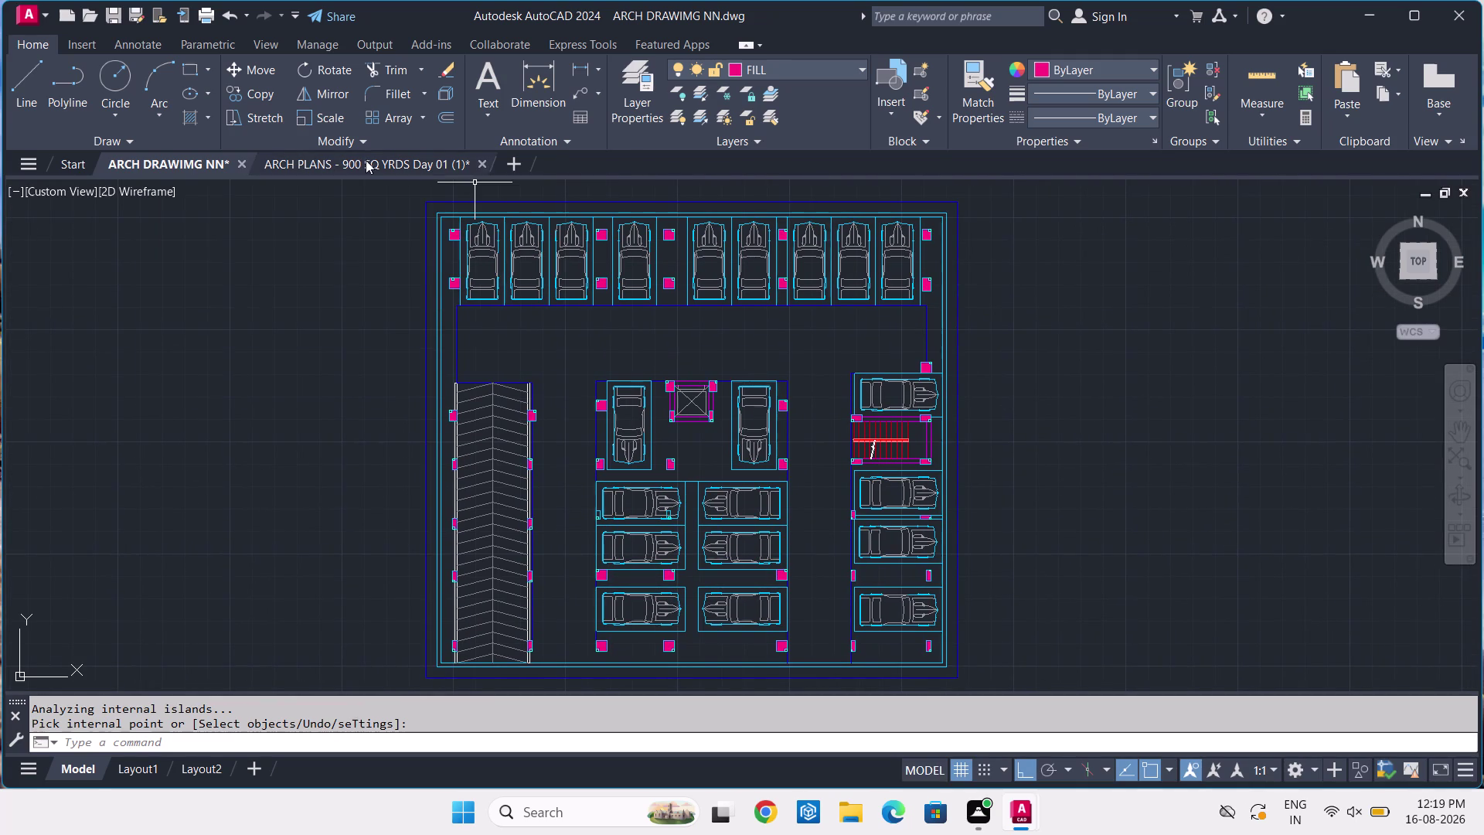
click(366, 163)
Inspect the lift's grey wall hatch colour without changing it, then go back to ARCH DRAWIMG NN.
scroll(down, 3)
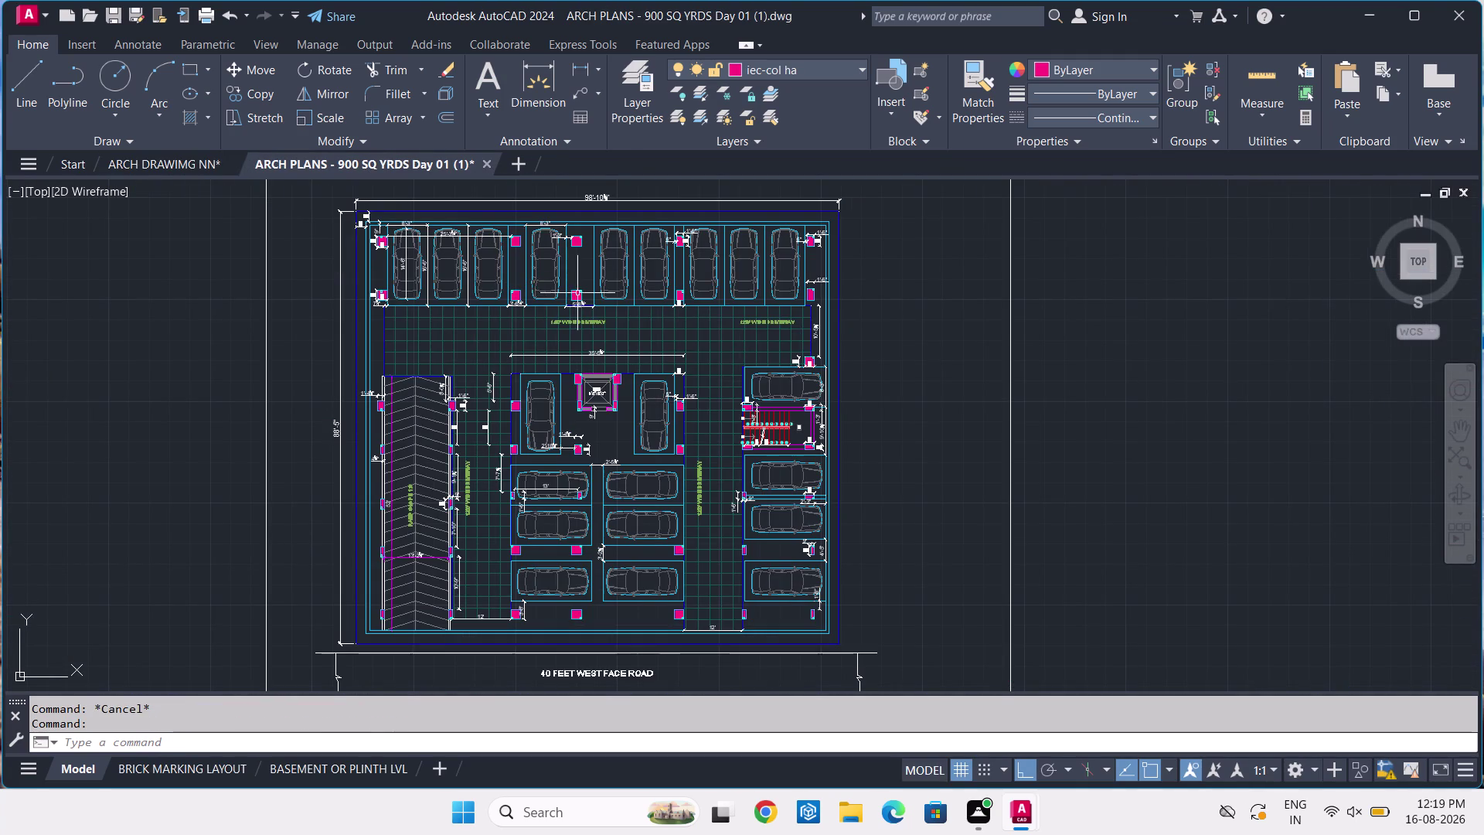
middle_drag(610, 317, 788, 276)
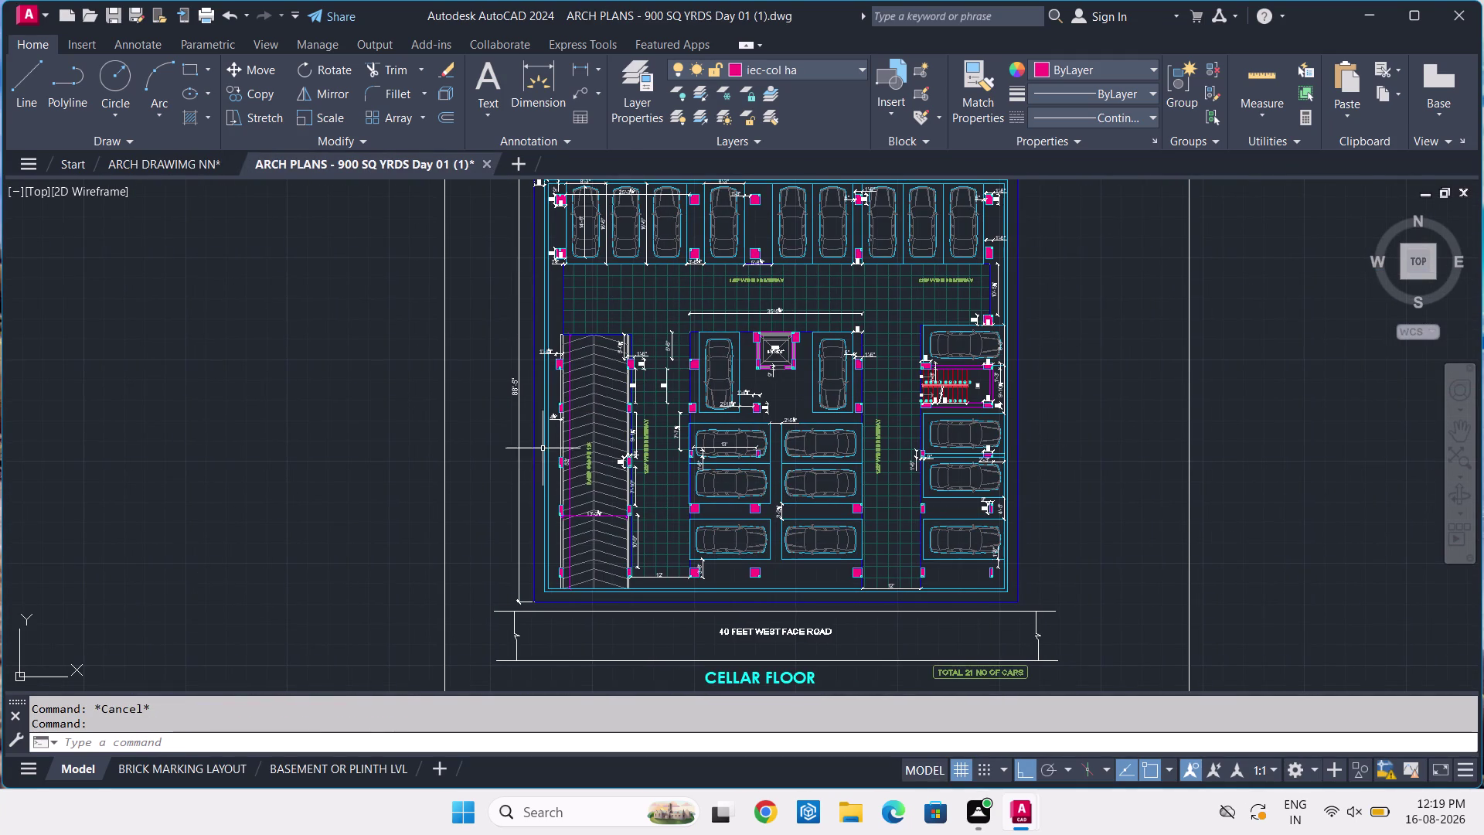
scroll(up, 3)
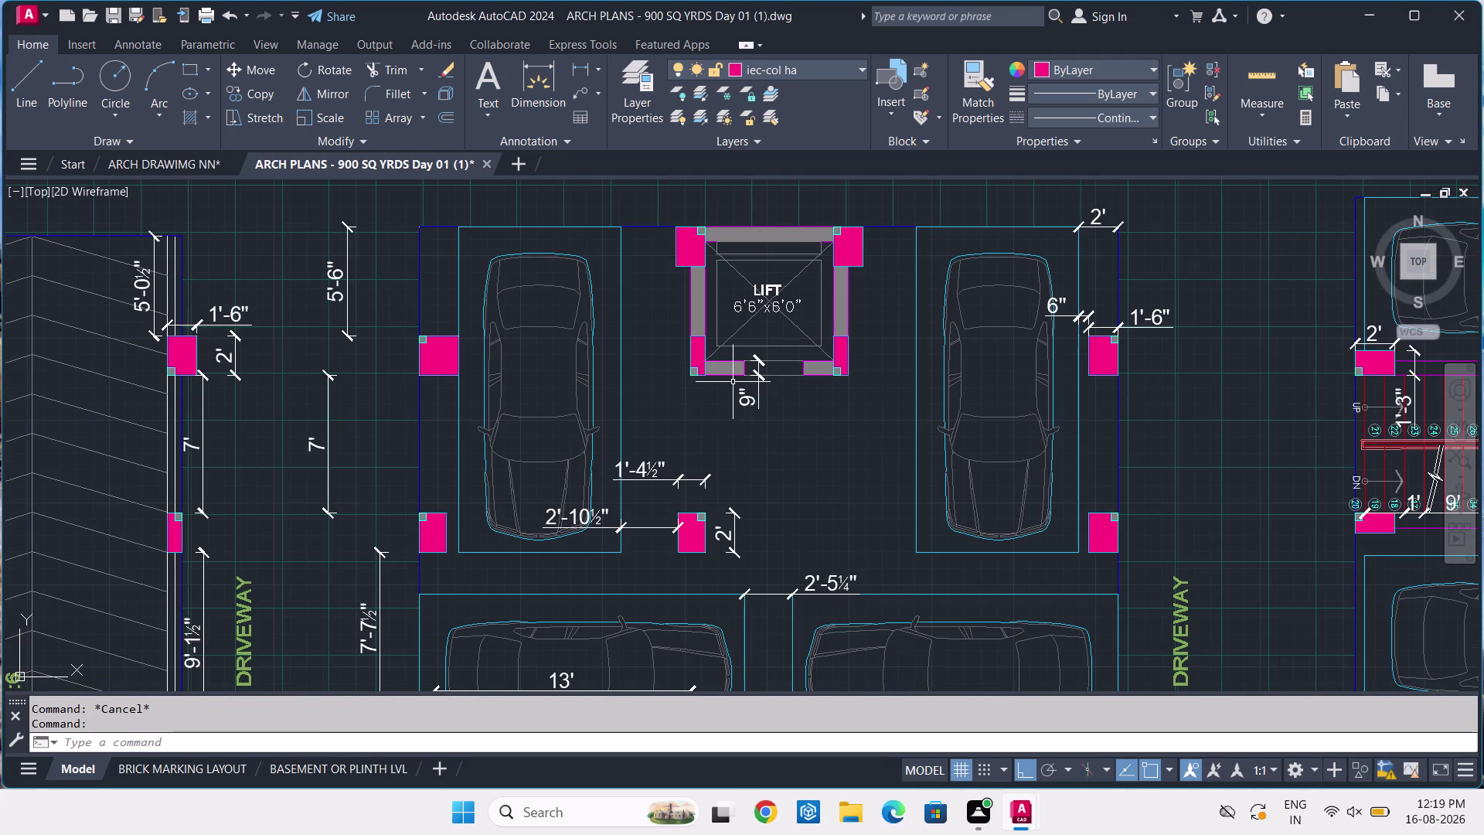
scroll(up, 3)
click(749, 295)
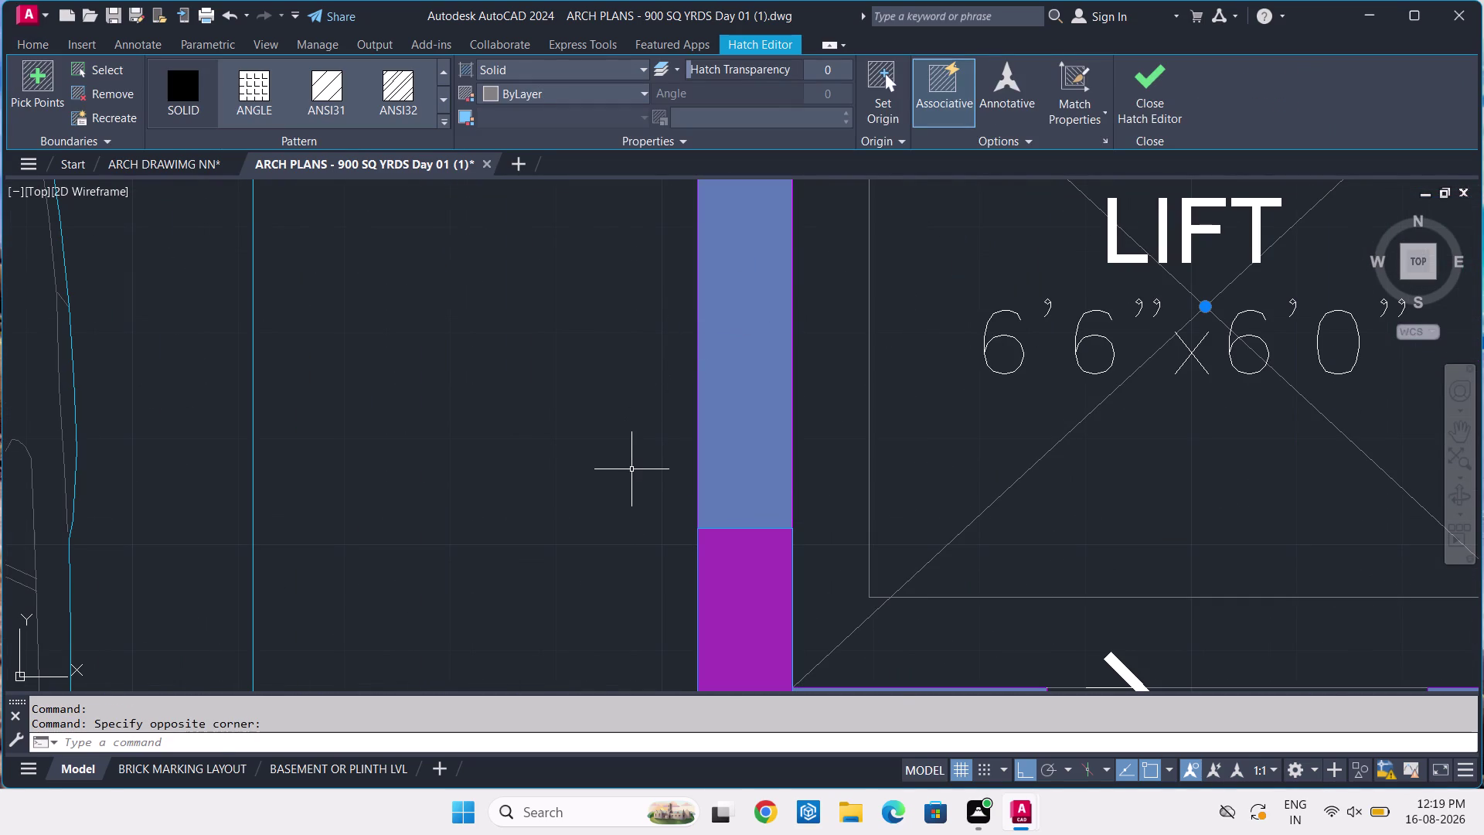
click(577, 96)
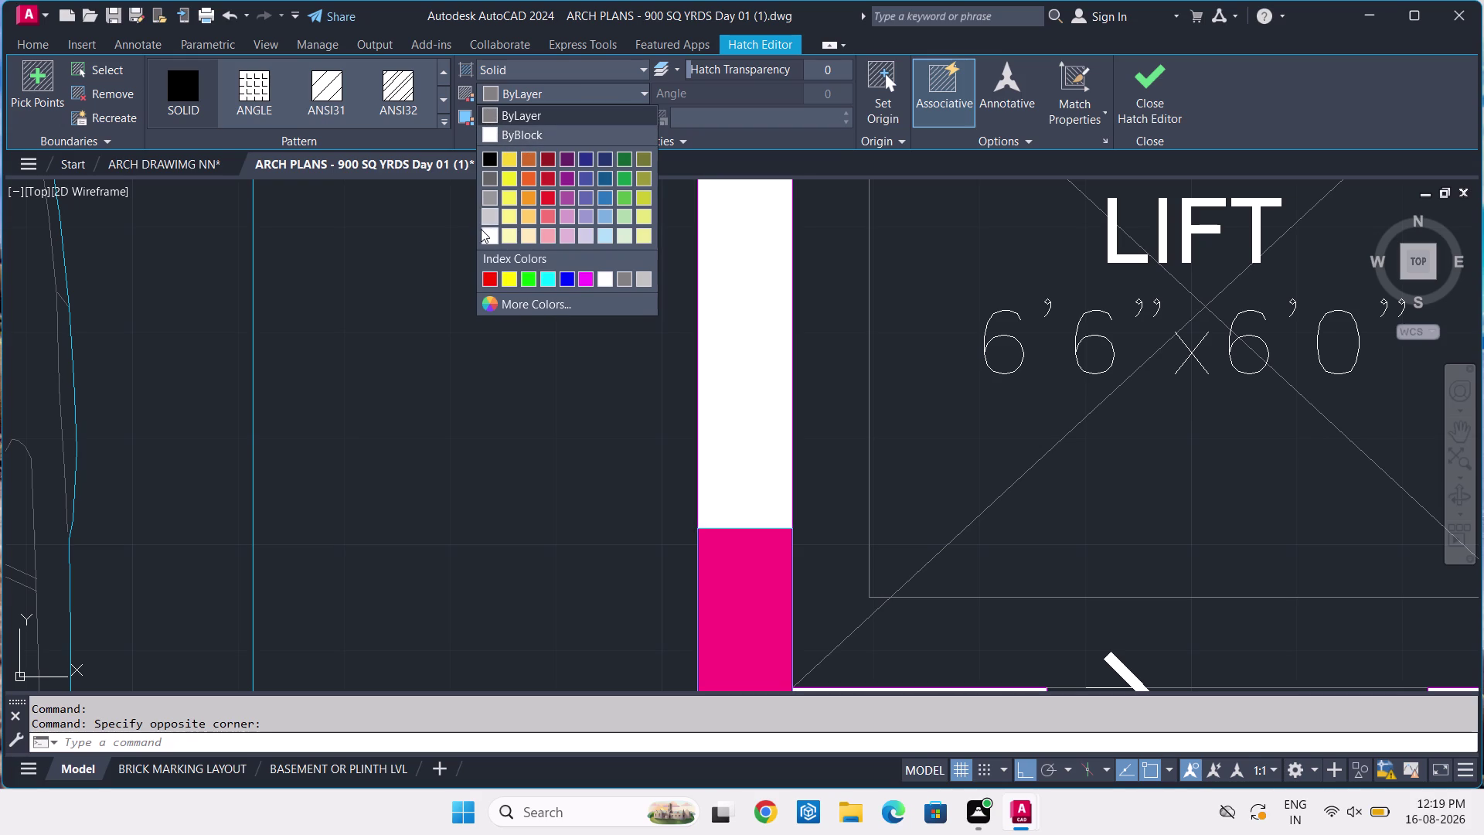
key(Escape)
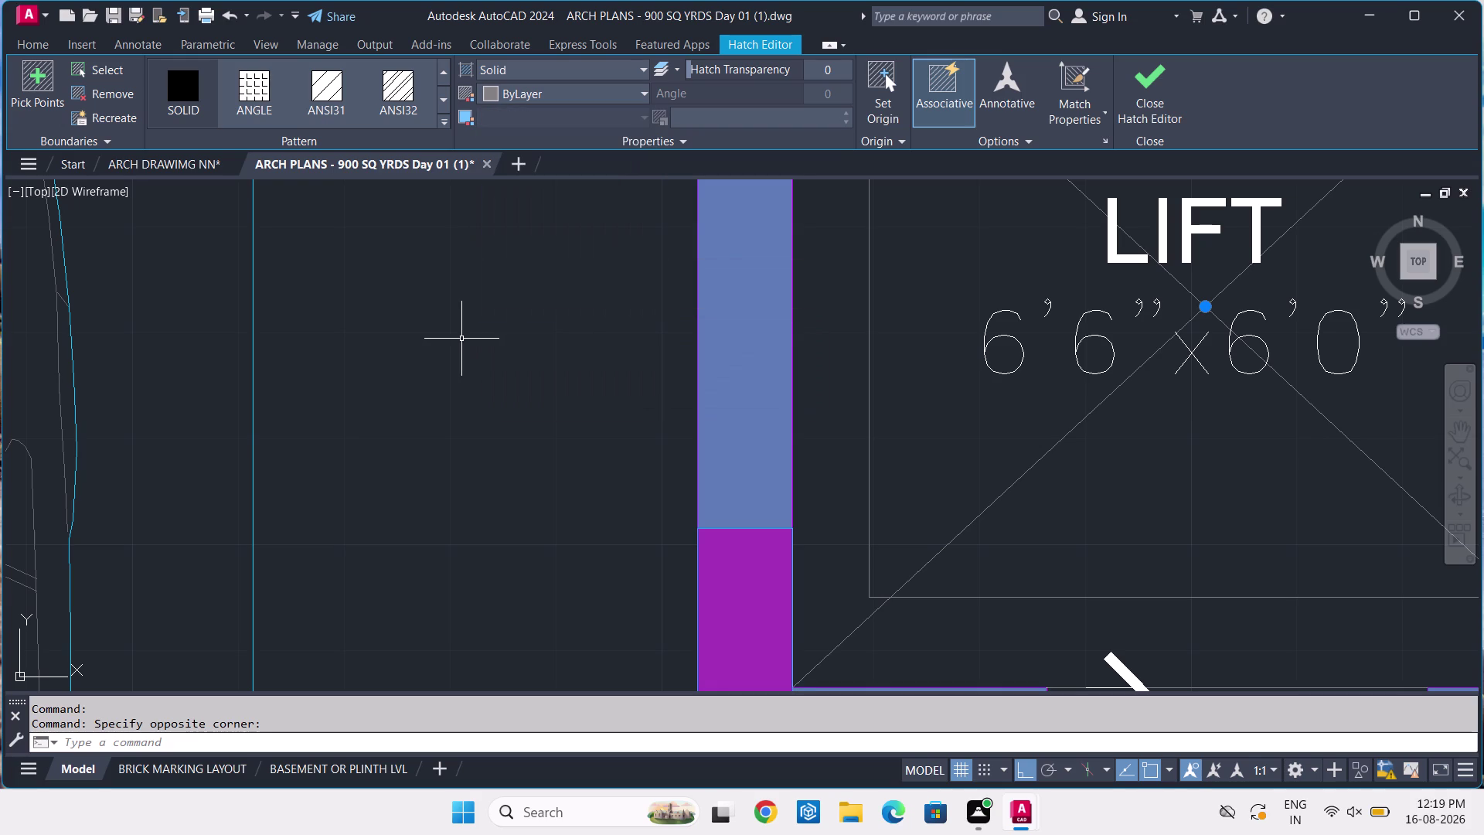
key(Escape)
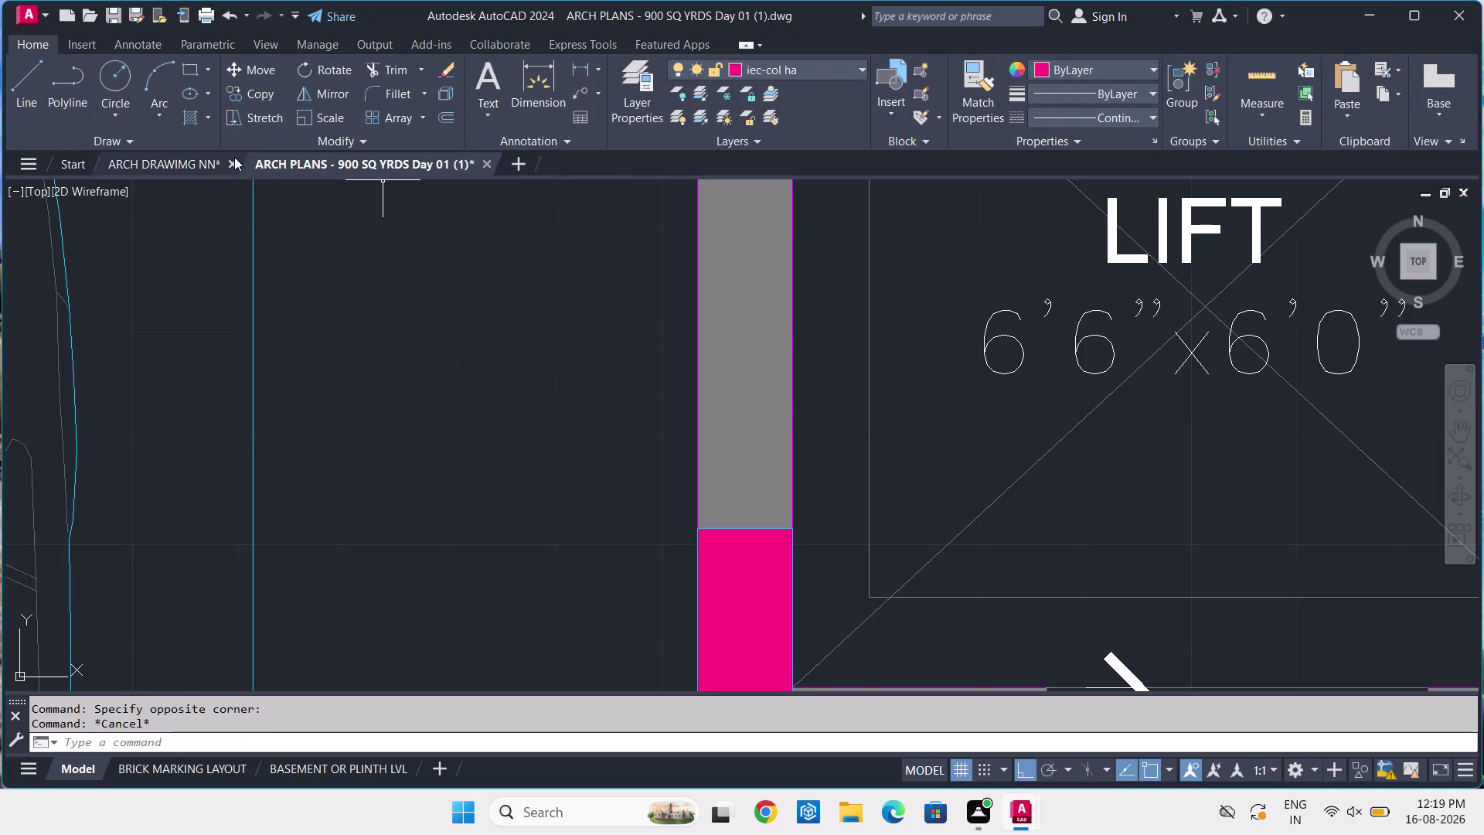
click(170, 164)
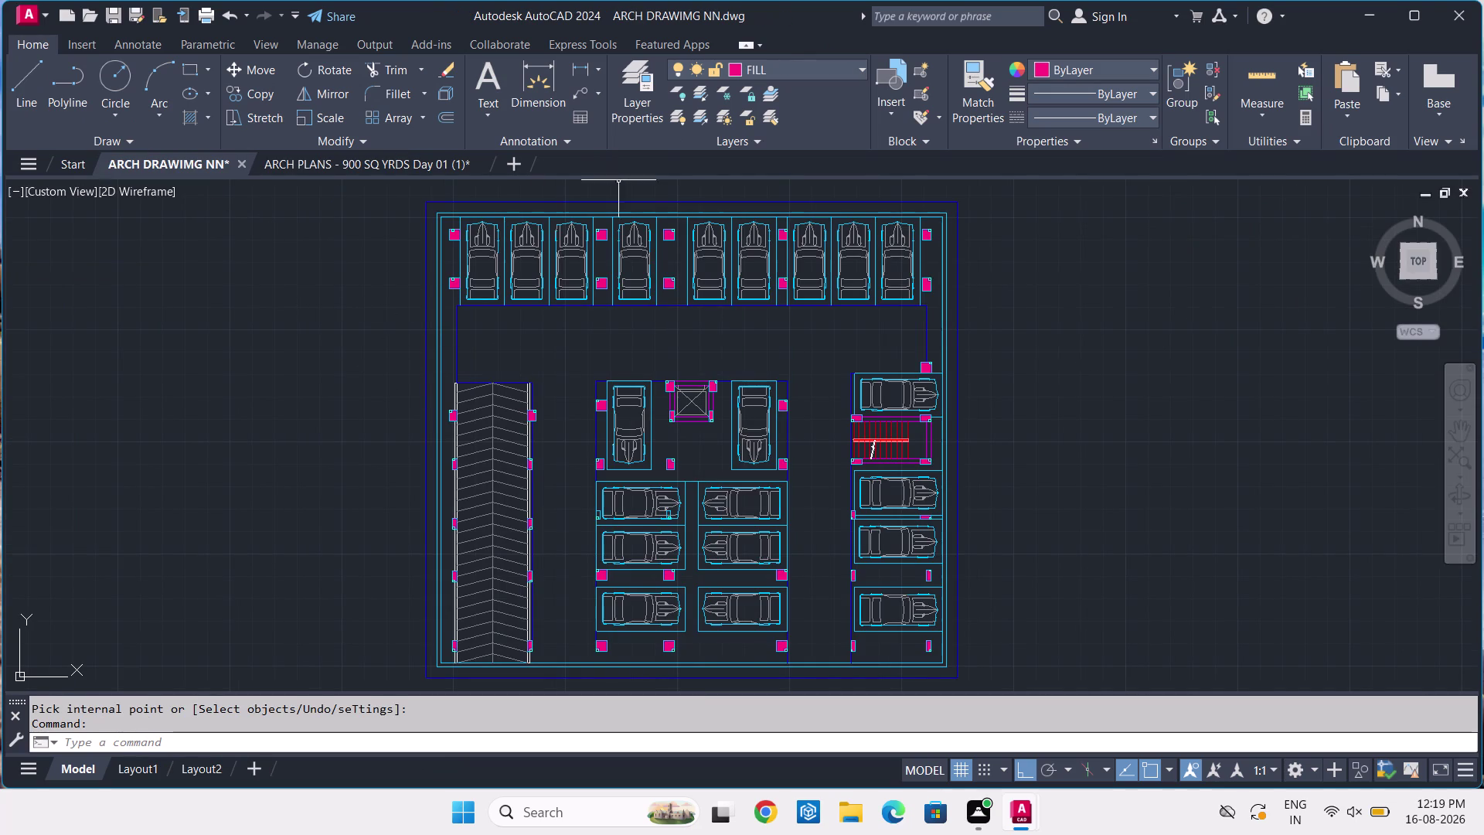
Set RAMP SLOPE as the current layer and start the Hatch command with H.
click(793, 70)
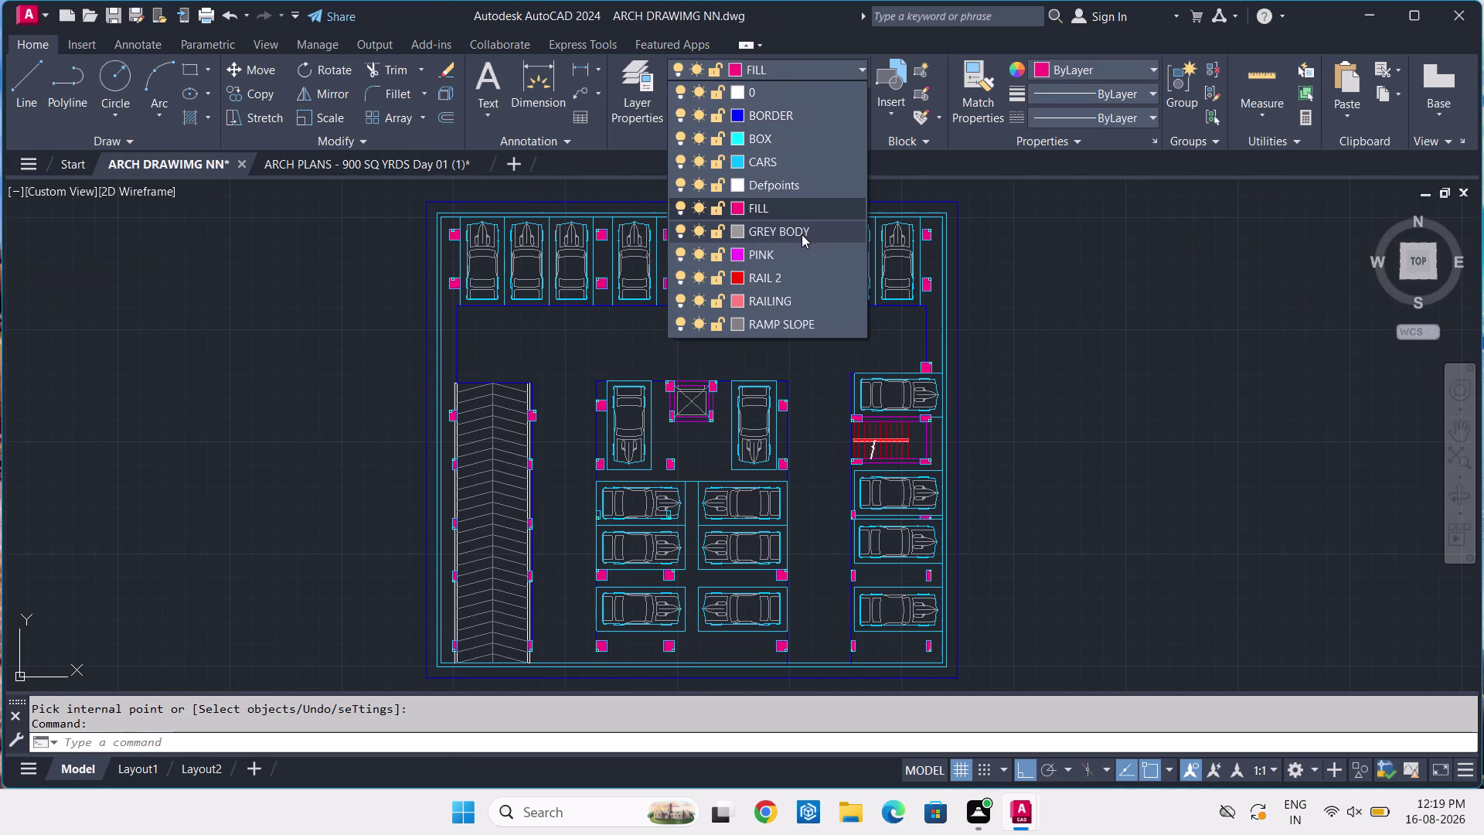
click(814, 324)
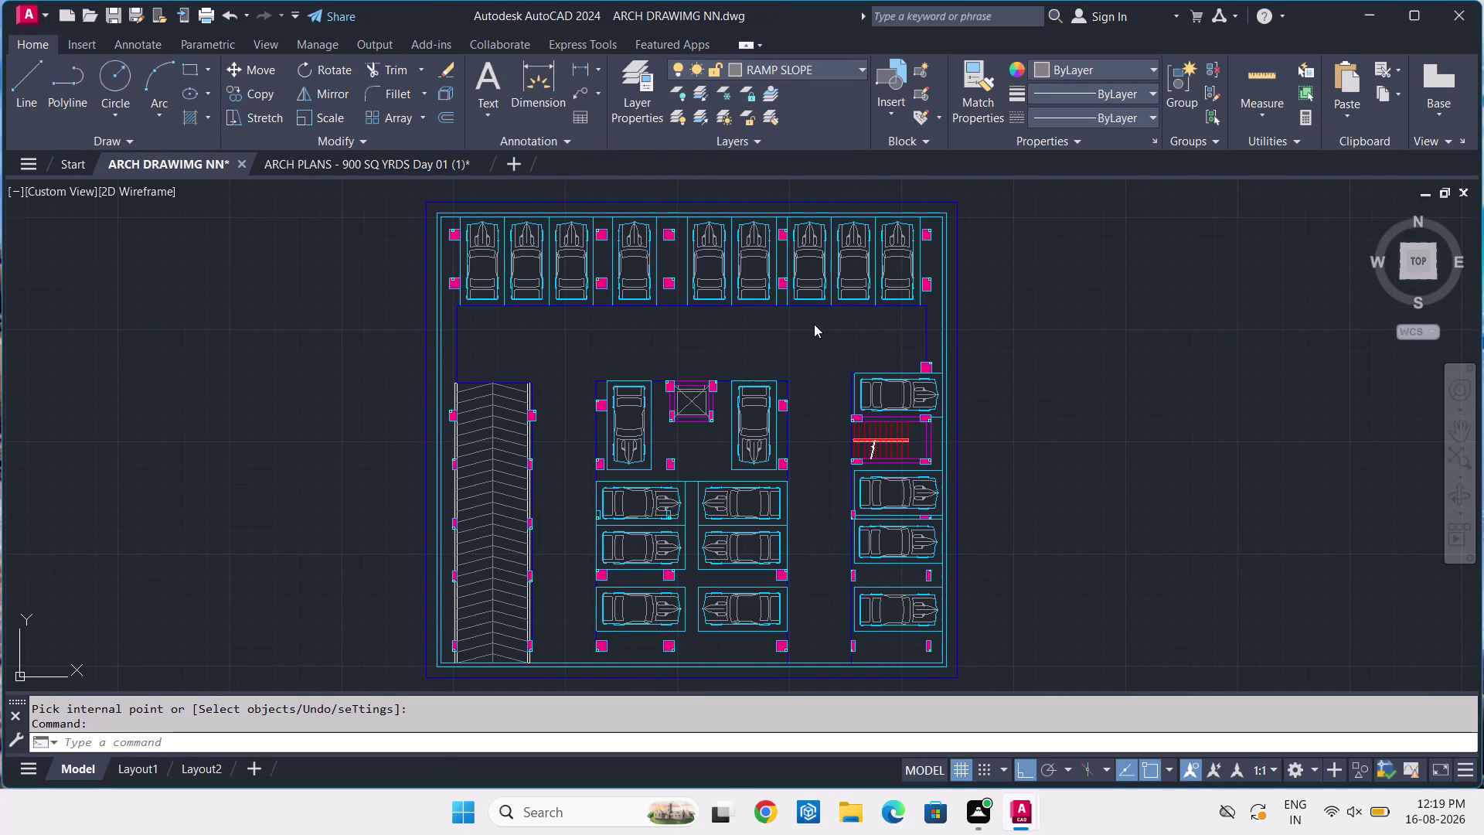
key(h)
key(space)
scroll(up, 3)
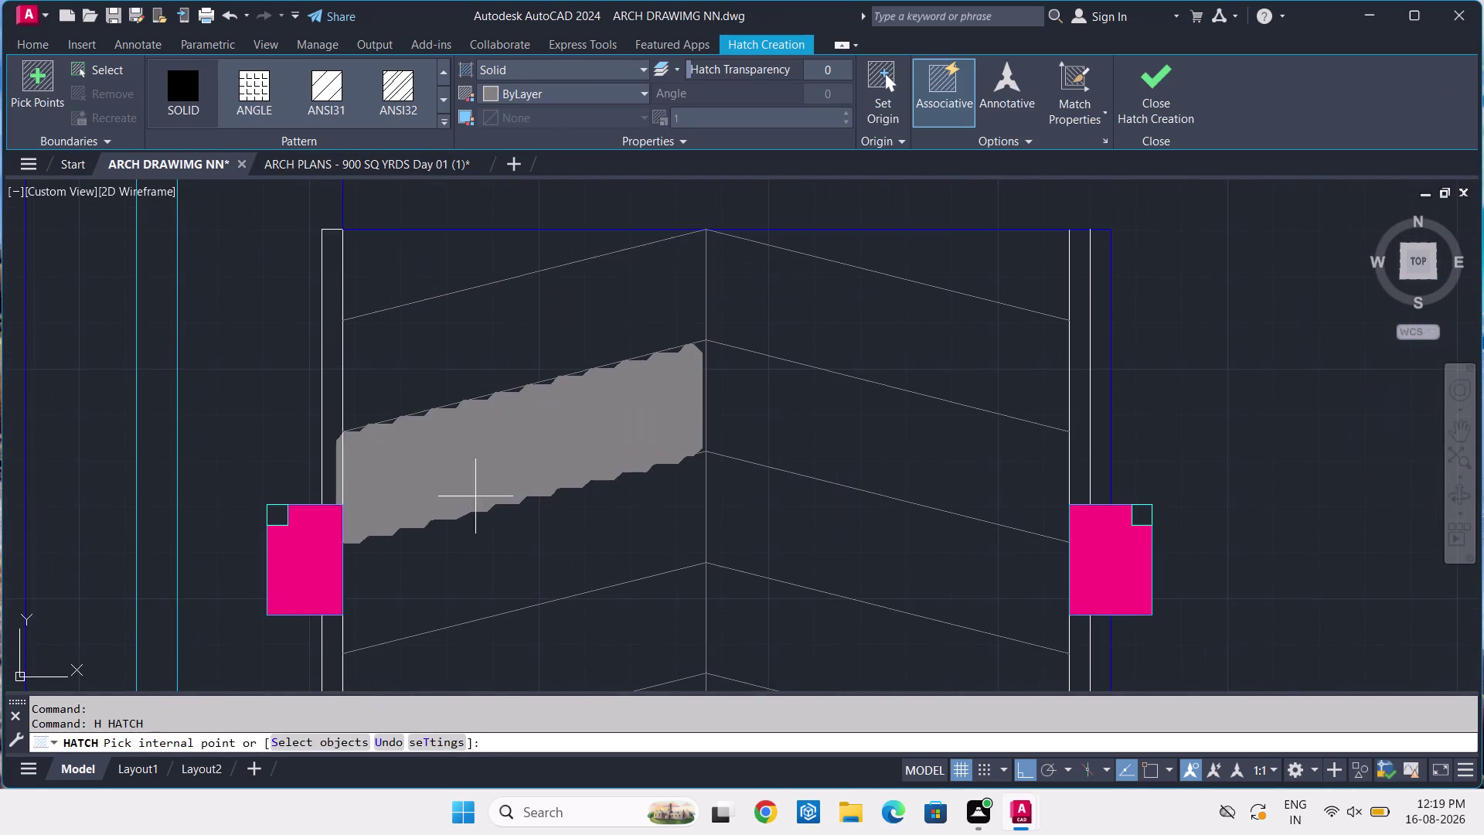
Pick the corner squares of six ramp-wall columns as solid hatch areas.
middle_drag(475, 496, 723, 334)
scroll(up, 3)
click(474, 388)
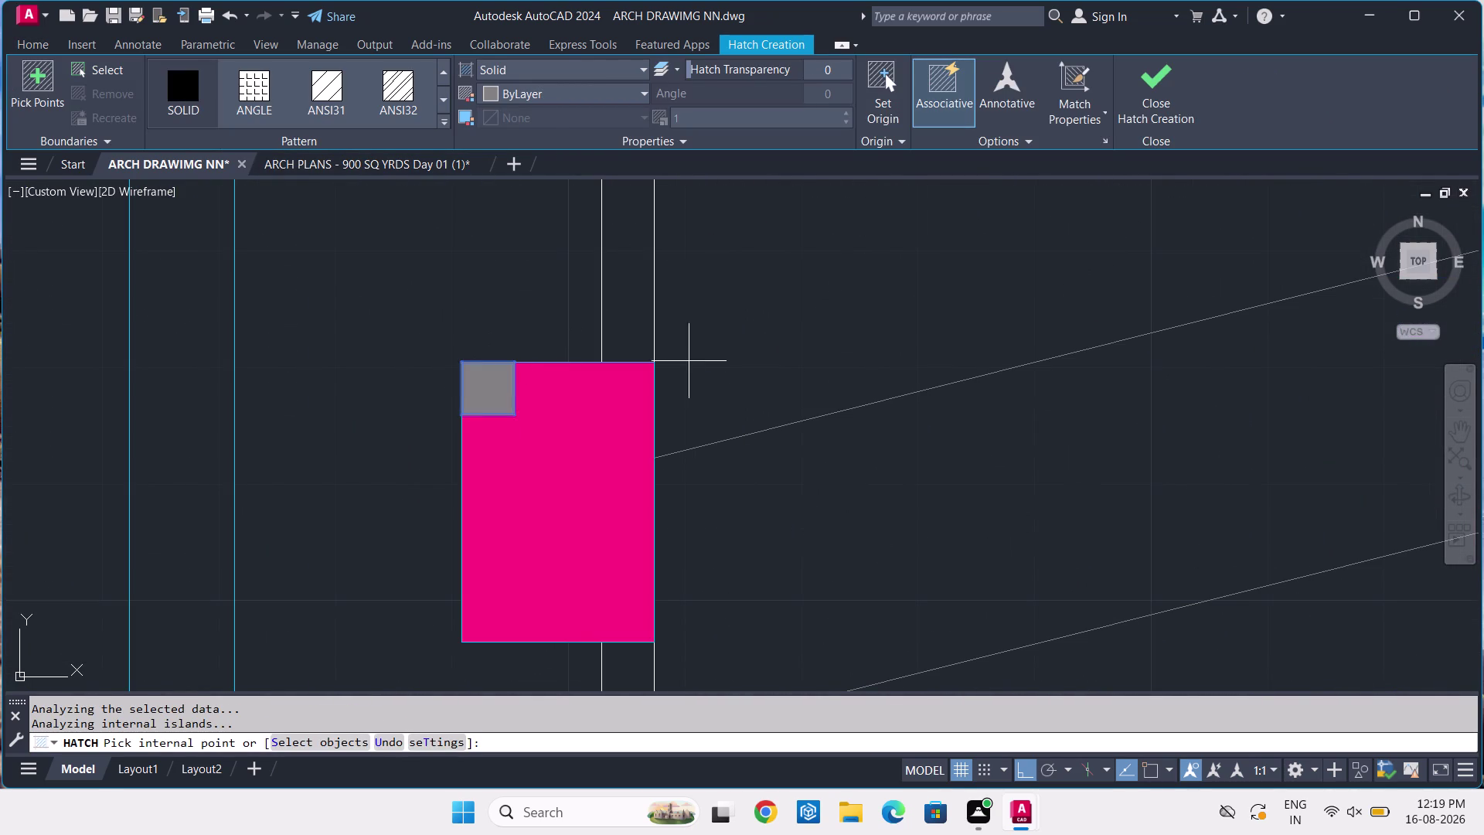
scroll(down, 3)
scroll(up, 3)
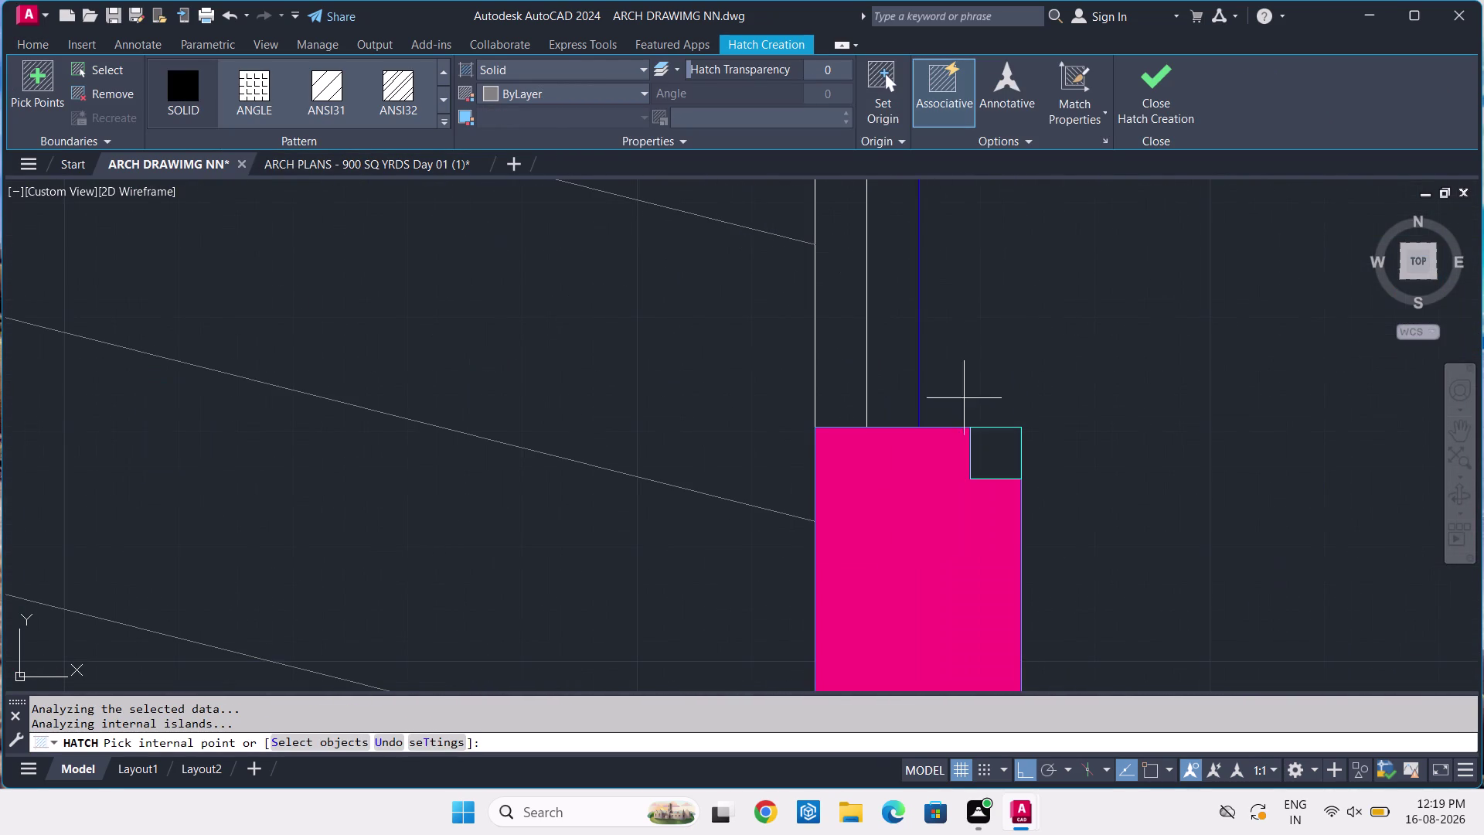
click(1006, 441)
scroll(down, 3)
scroll(down, 3)
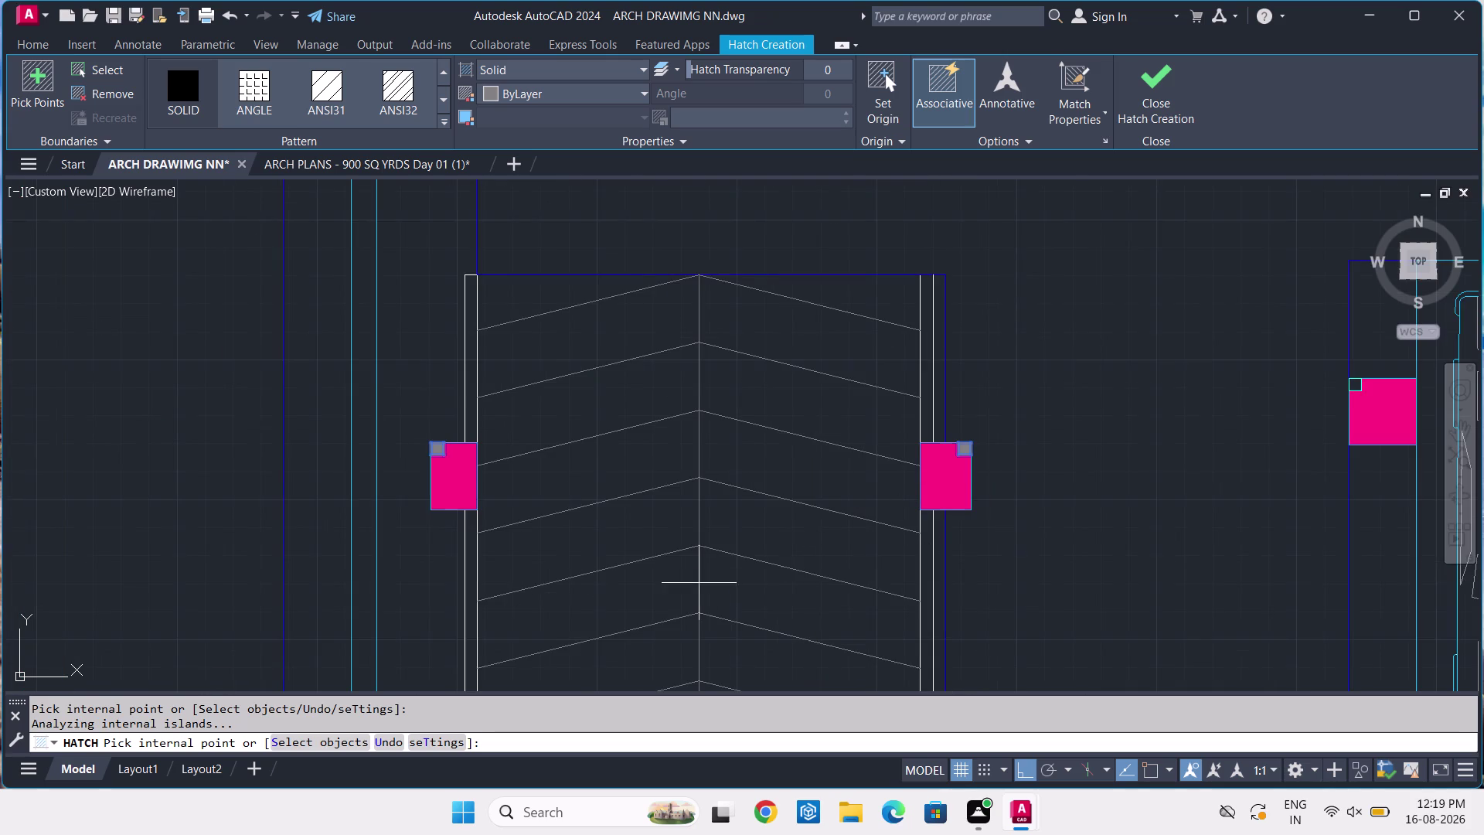
middle_drag(699, 583, 803, 212)
scroll(up, 3)
click(534, 398)
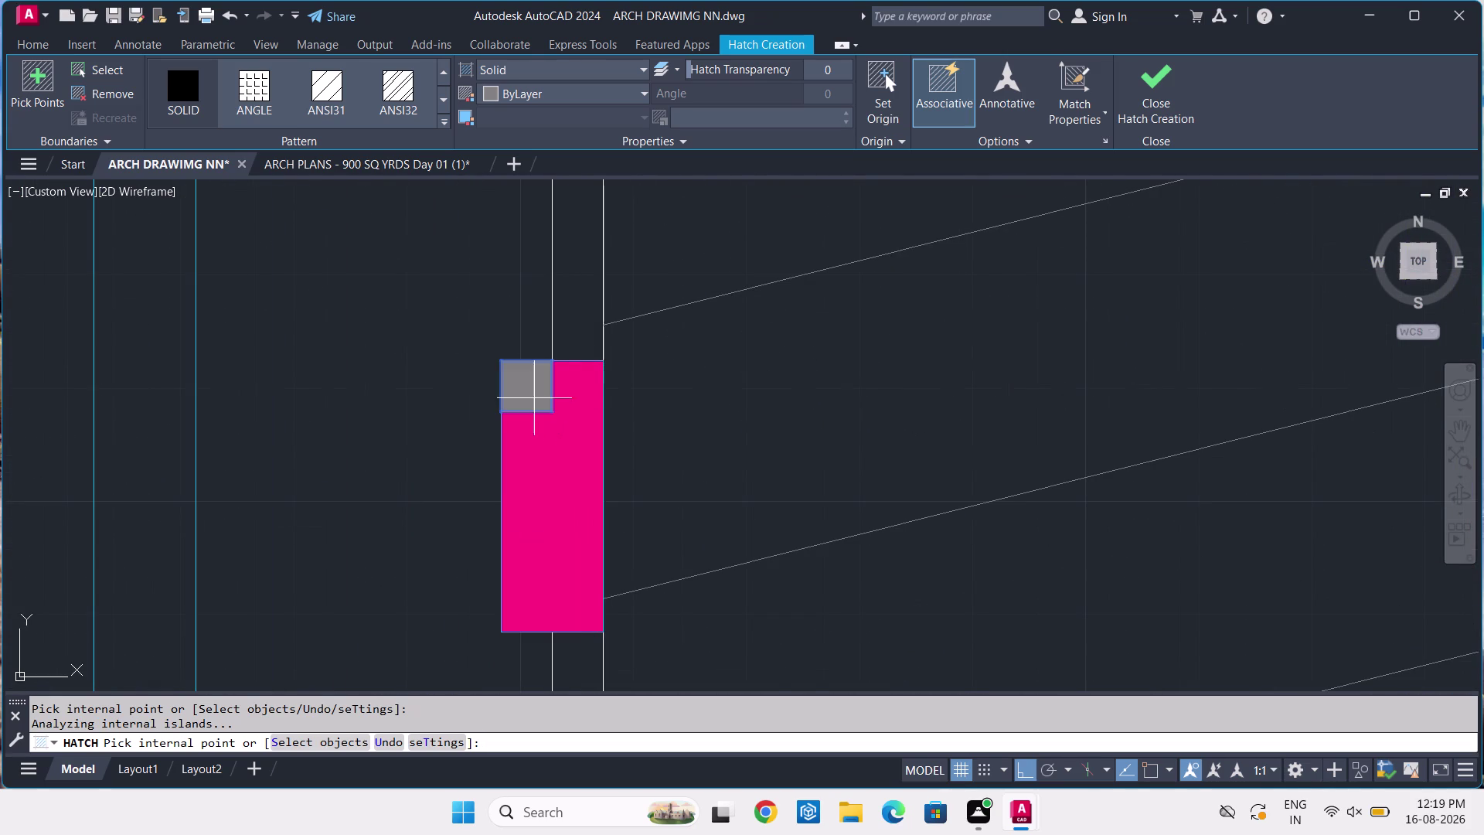
scroll(down, 3)
scroll(up, 3)
click(981, 455)
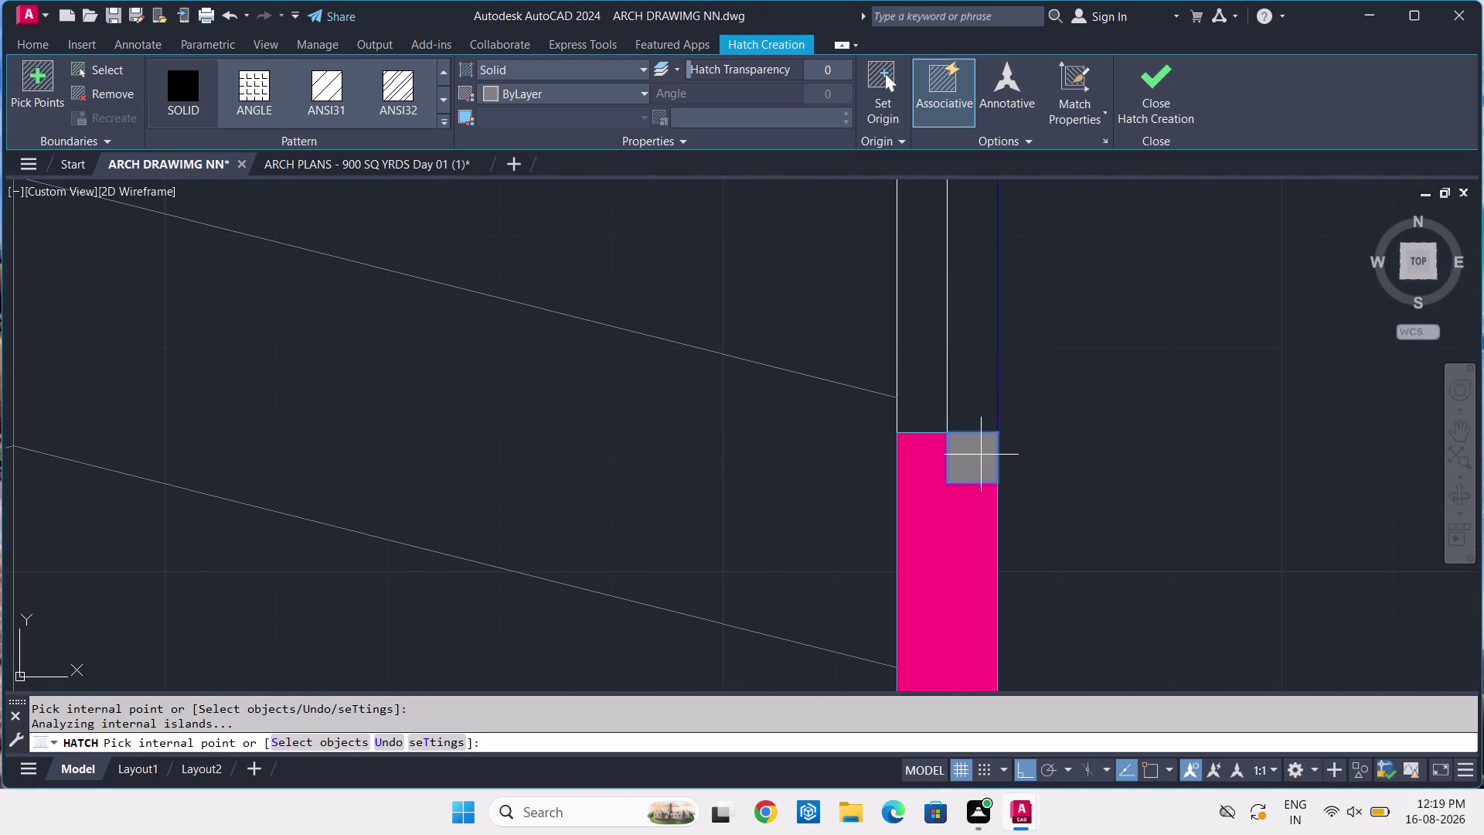
scroll(down, 3)
middle_drag(861, 528, 838, 397)
scroll(up, 3)
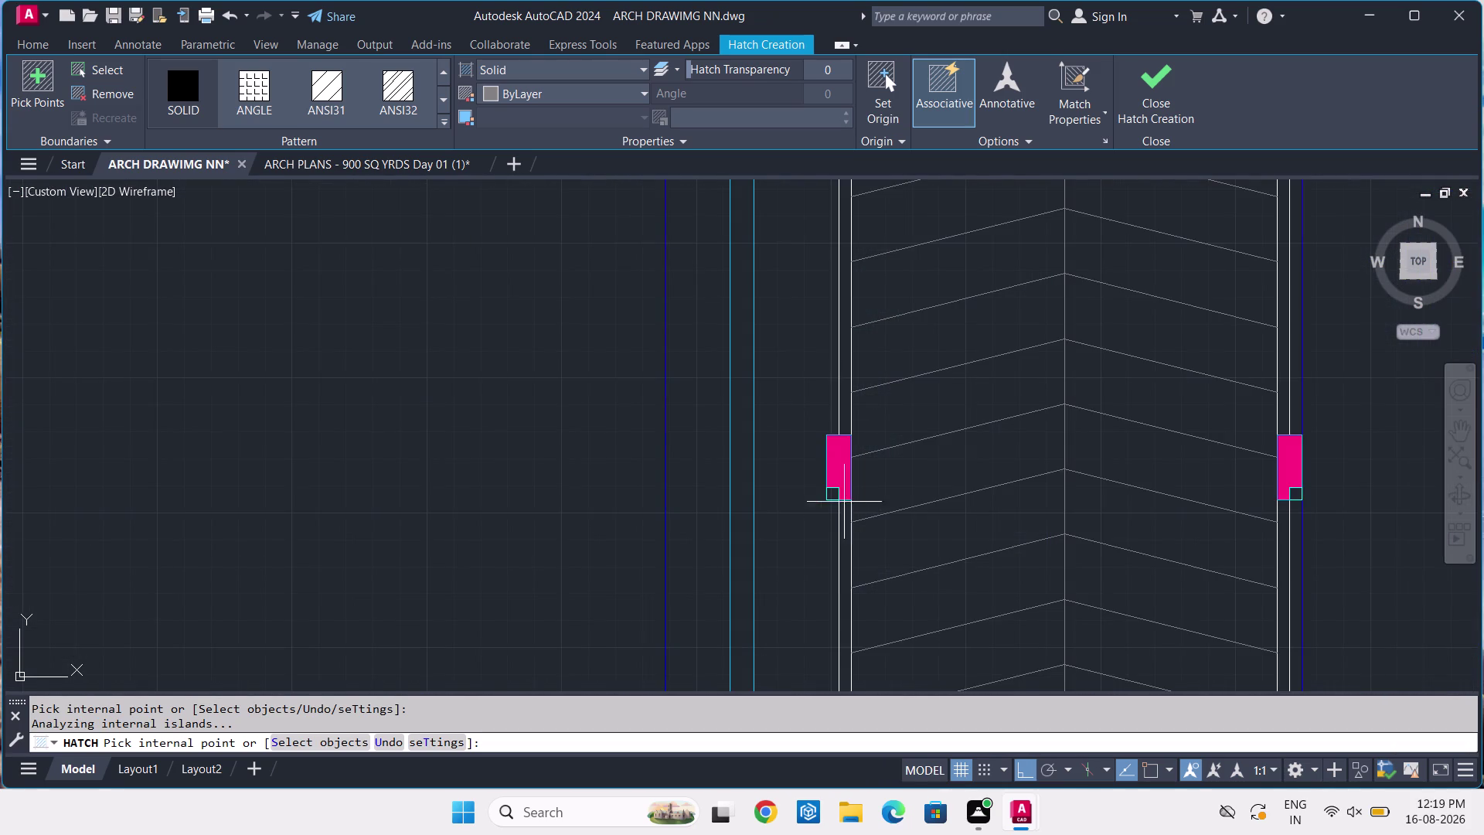
scroll(up, 3)
click(828, 483)
scroll(down, 3)
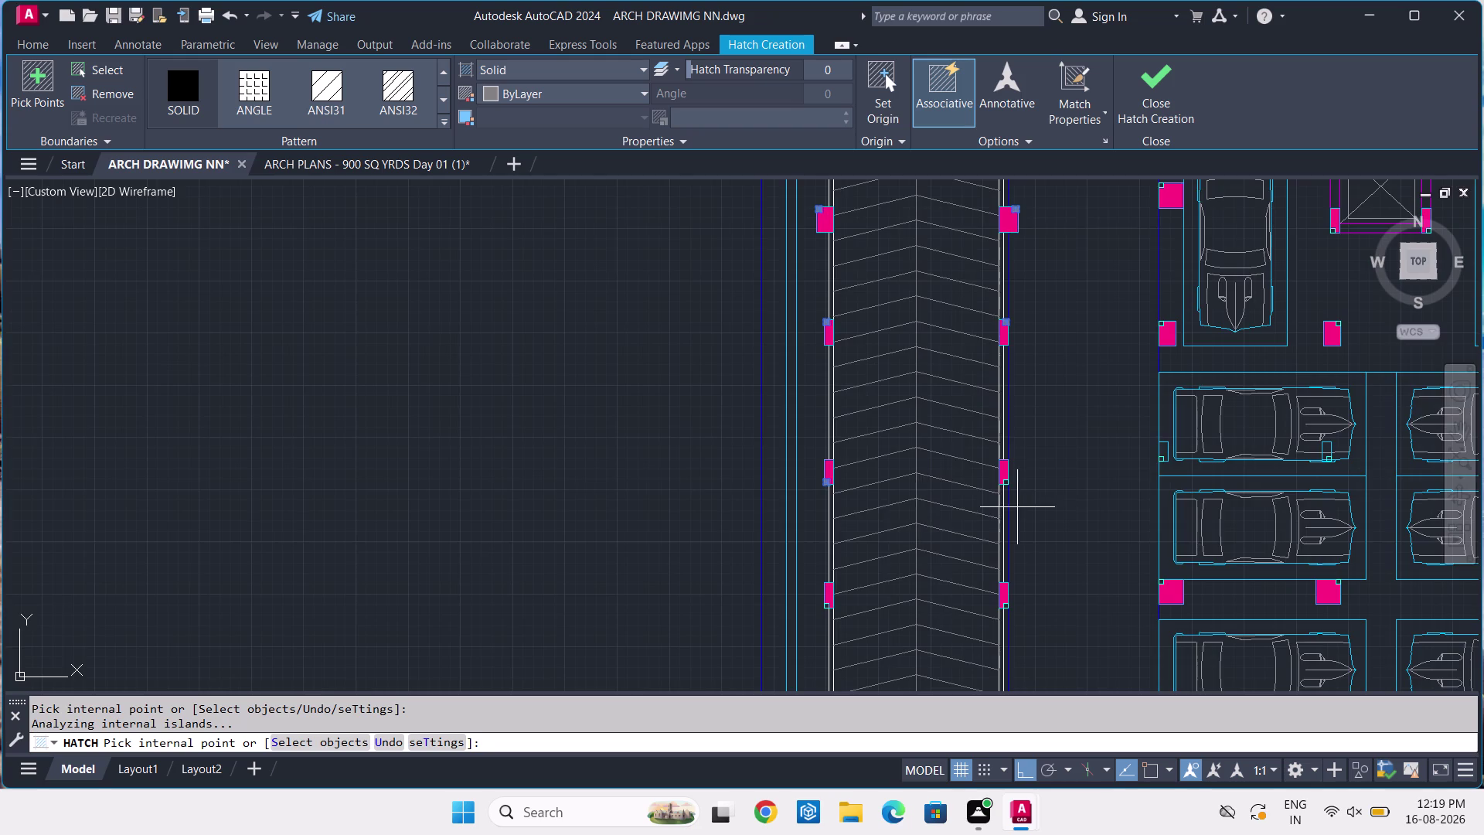
scroll(up, 3)
click(896, 336)
Pick four more column corner squares and apply the solid hatch.
scroll(down, 3)
scroll(down, 3)
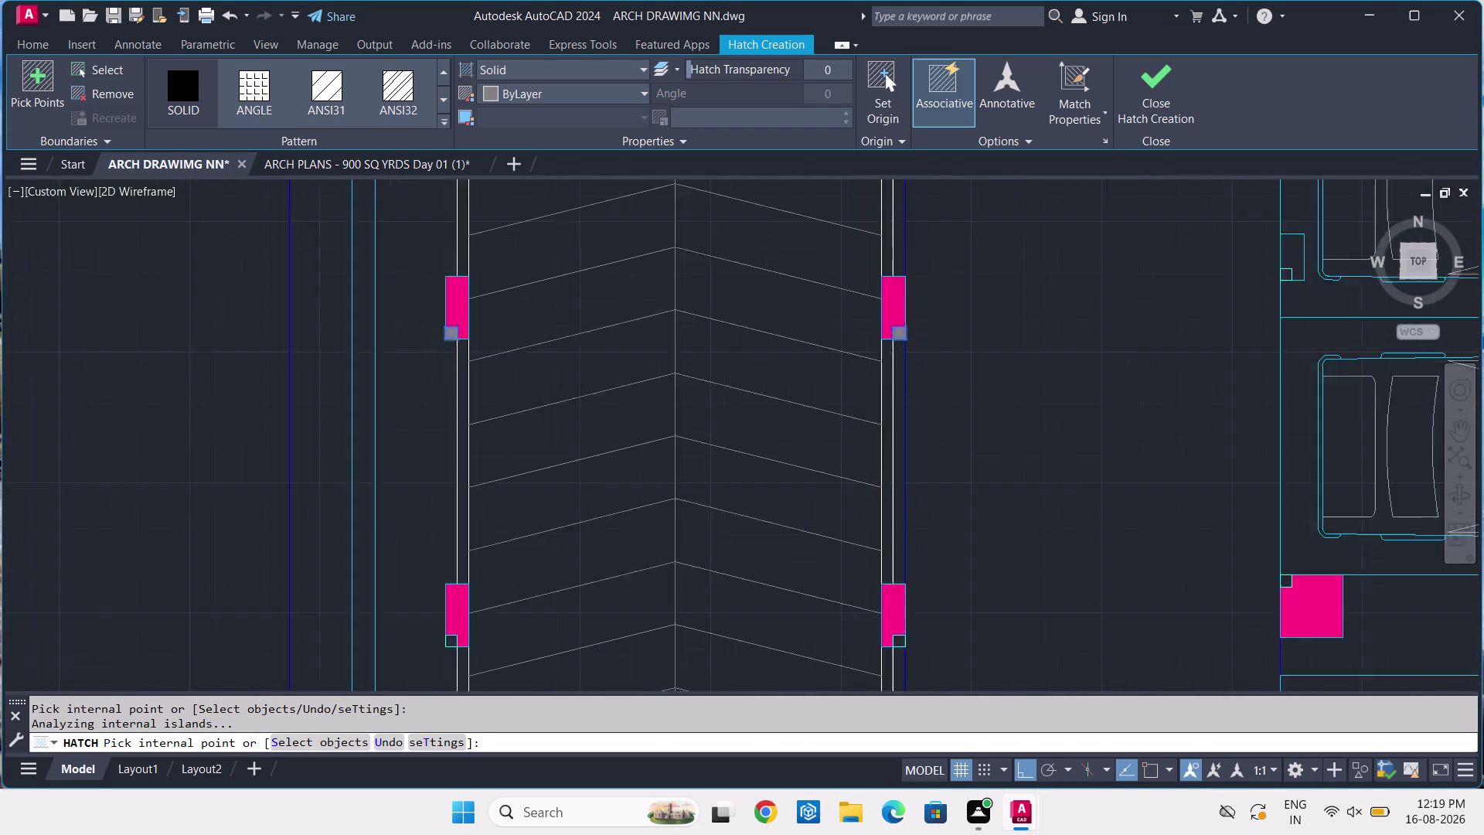
scroll(down, 3)
scroll(up, 3)
scroll(up, 3)
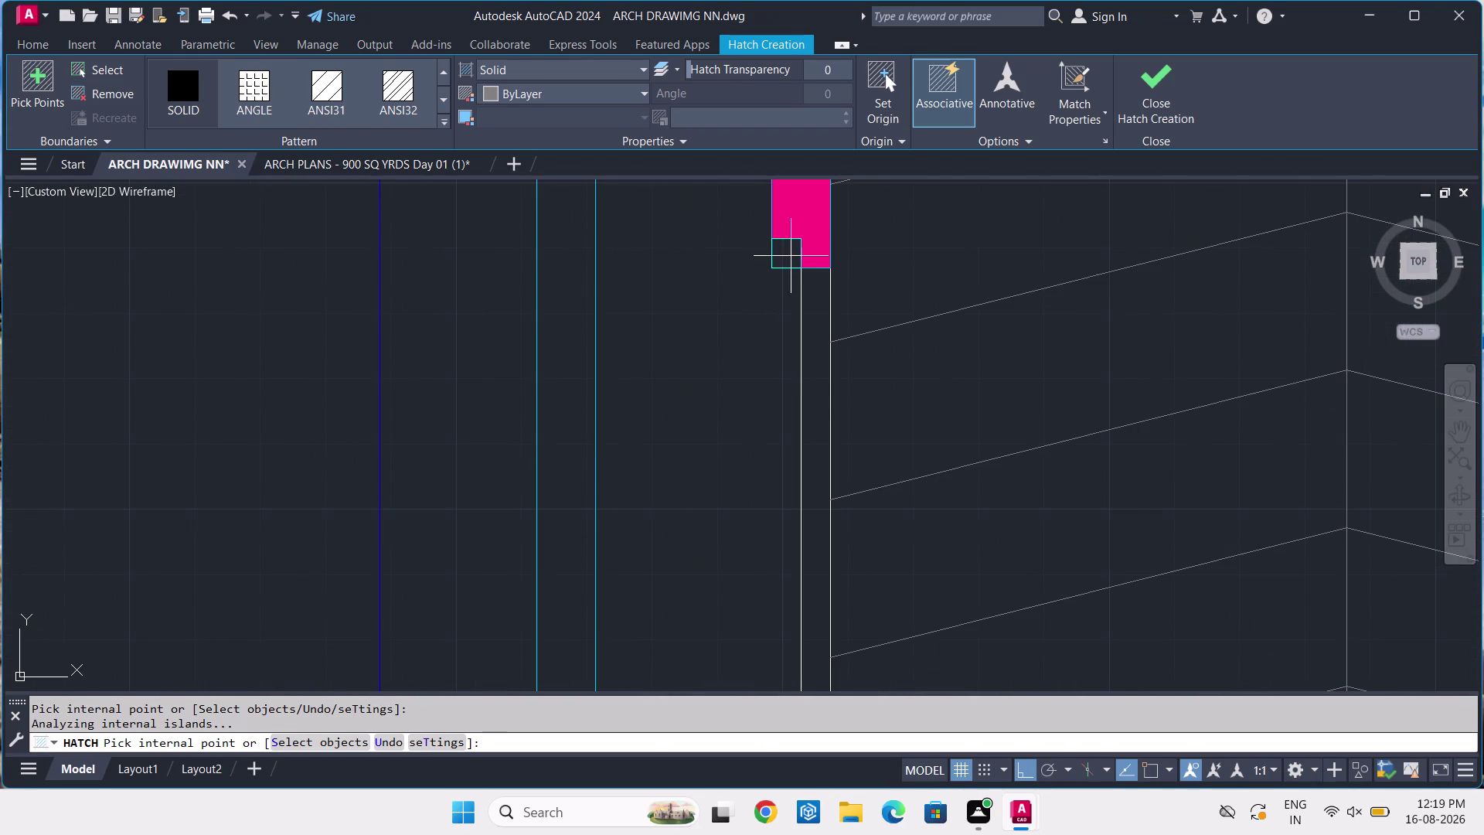
click(791, 254)
scroll(down, 3)
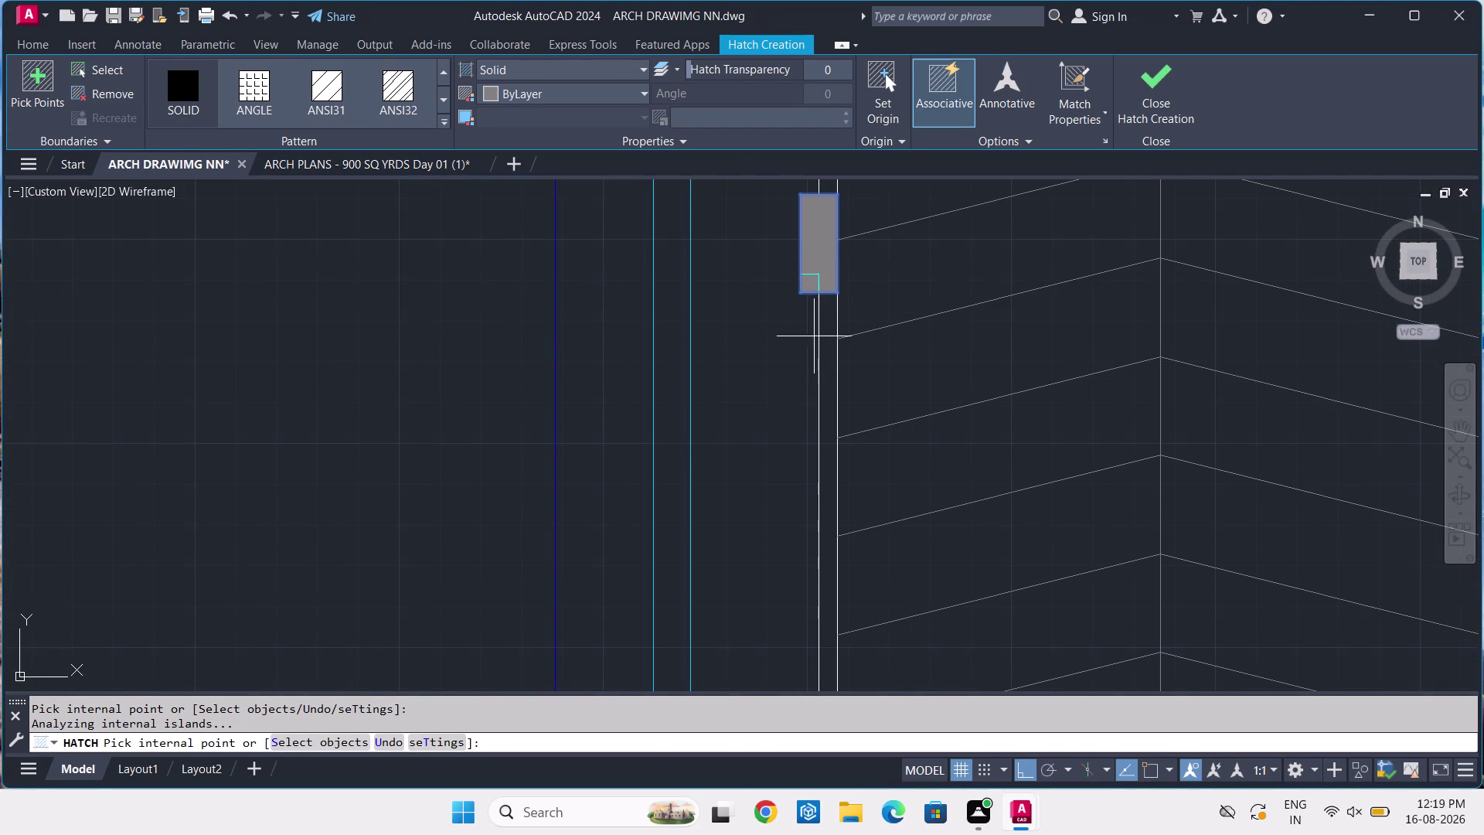
scroll(down, 3)
scroll(up, 3)
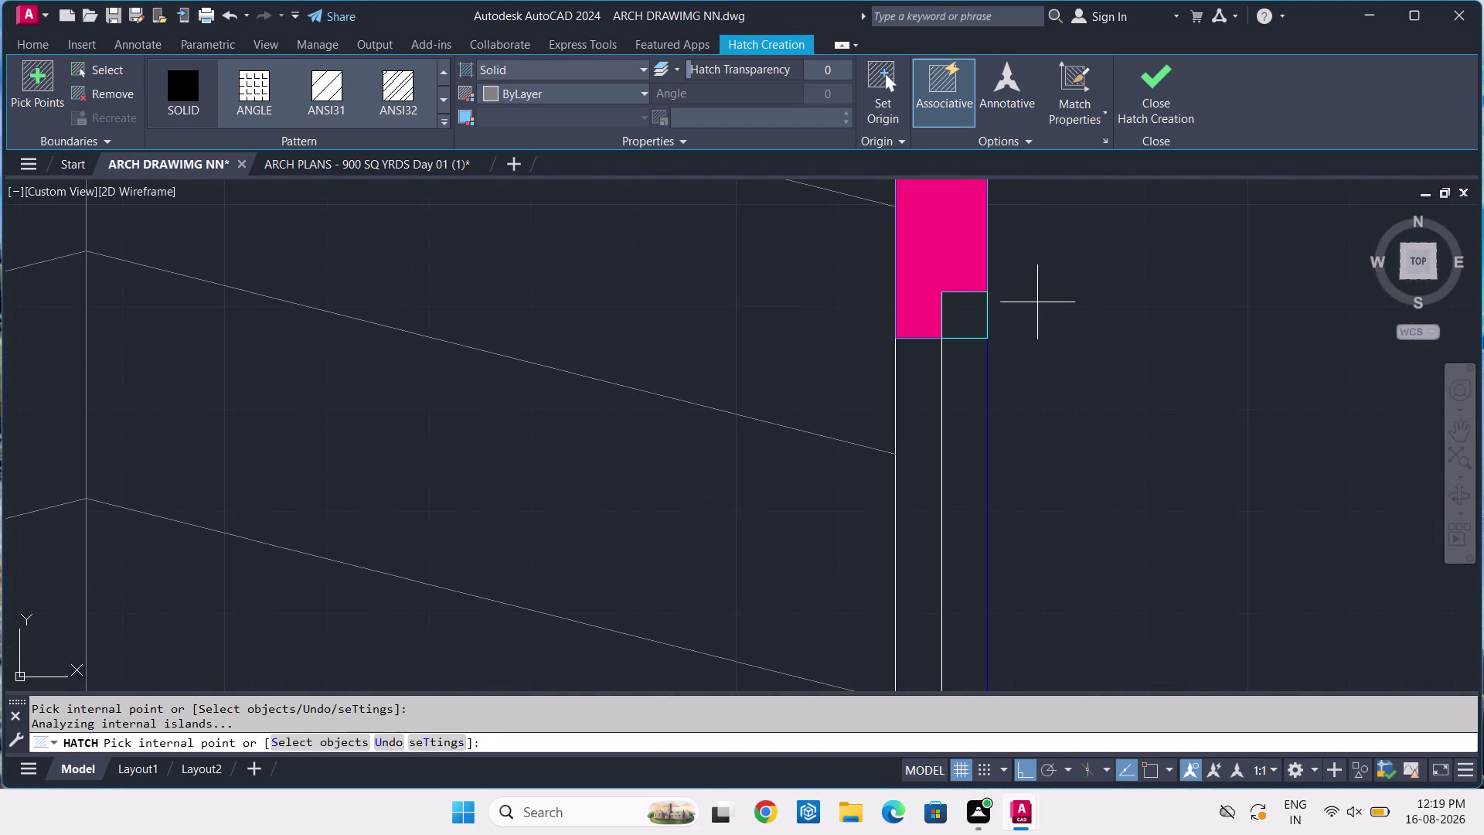
click(978, 310)
scroll(down, 3)
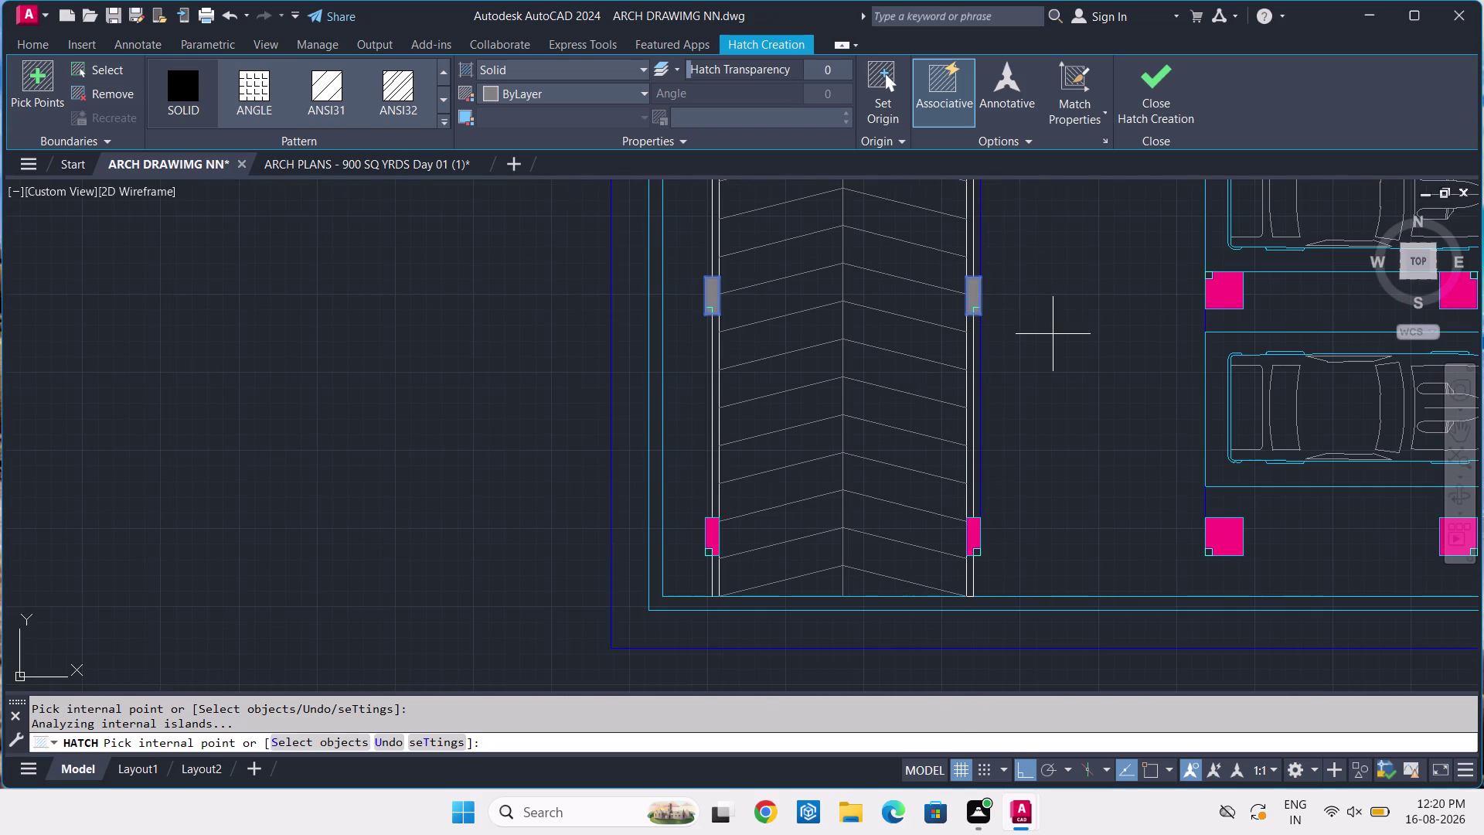
scroll(up, 3)
click(582, 561)
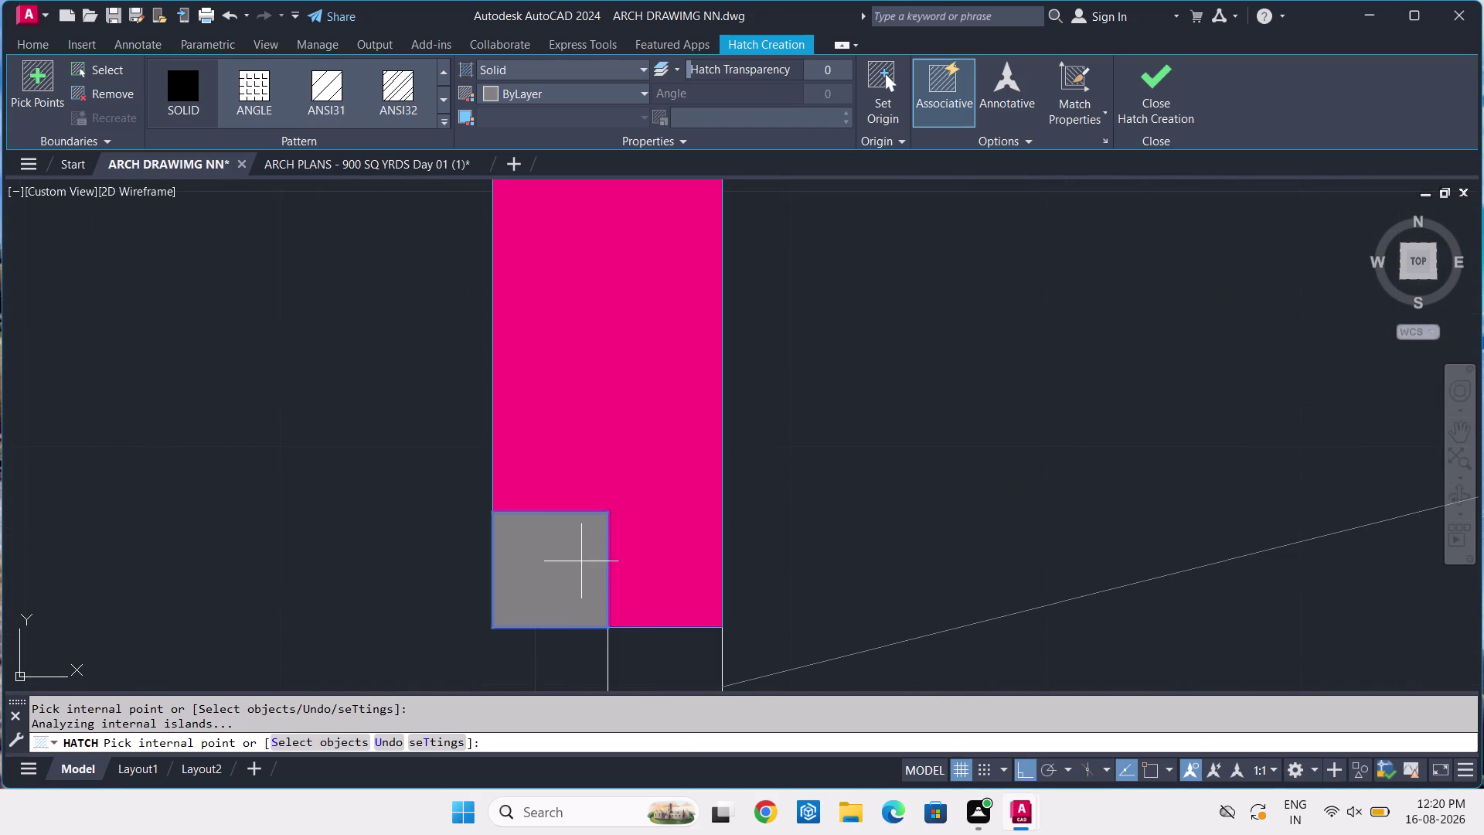
scroll(down, 3)
scroll(down, 3)
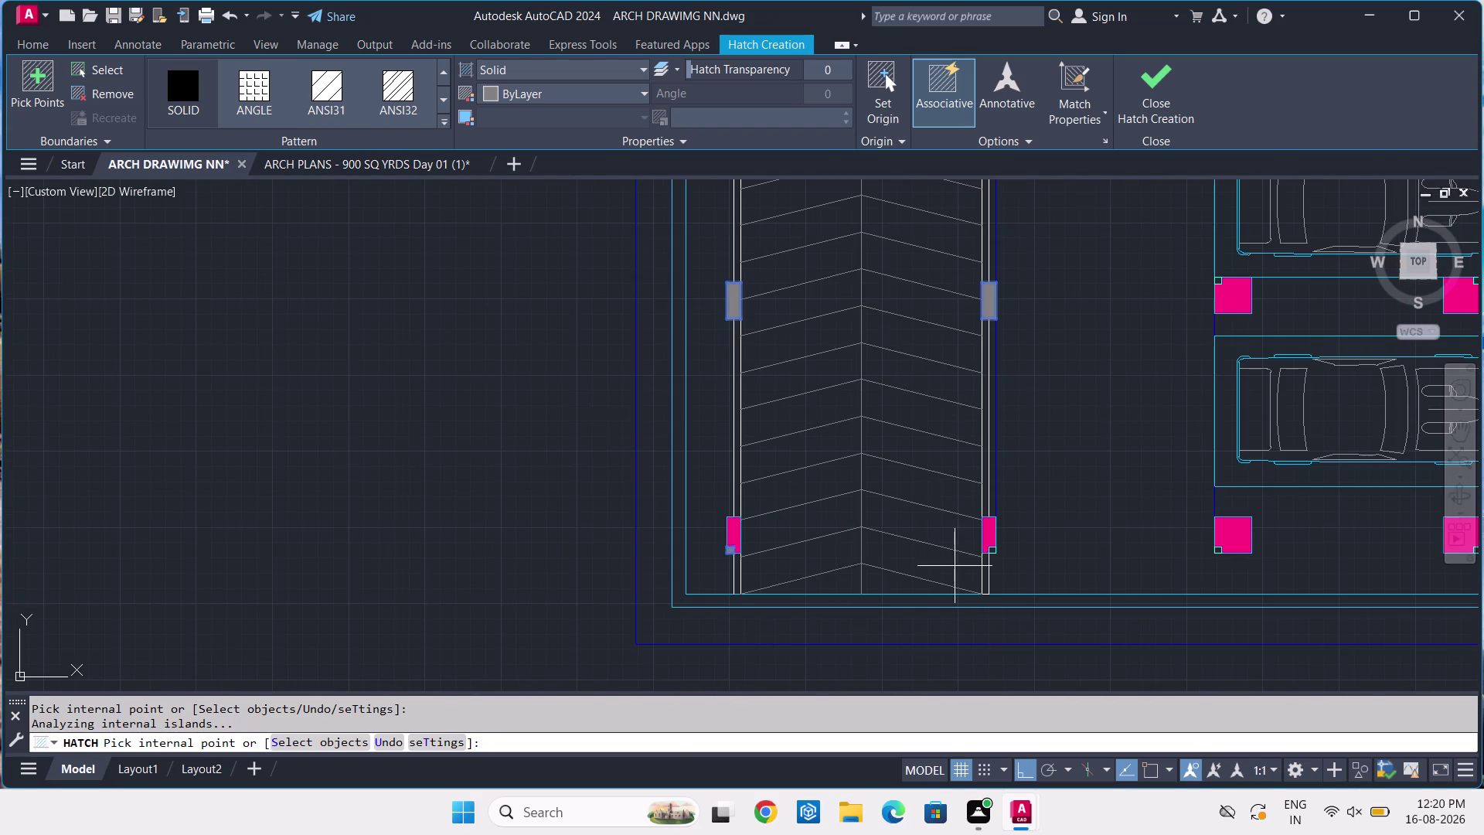
scroll(up, 3)
scroll(up, 3)
click(944, 477)
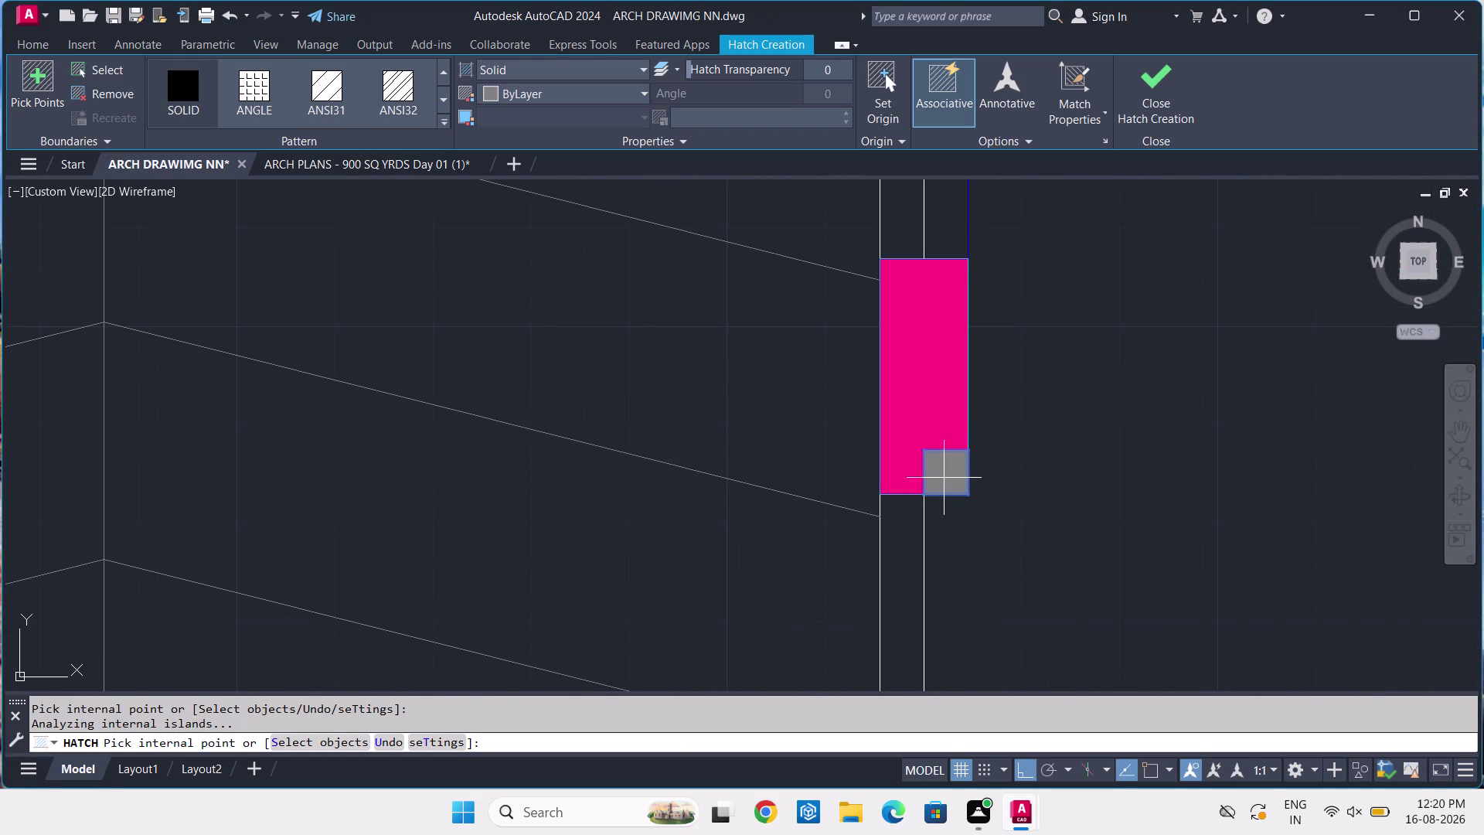
scroll(down, 3)
scroll(down, 3)
key(Return)
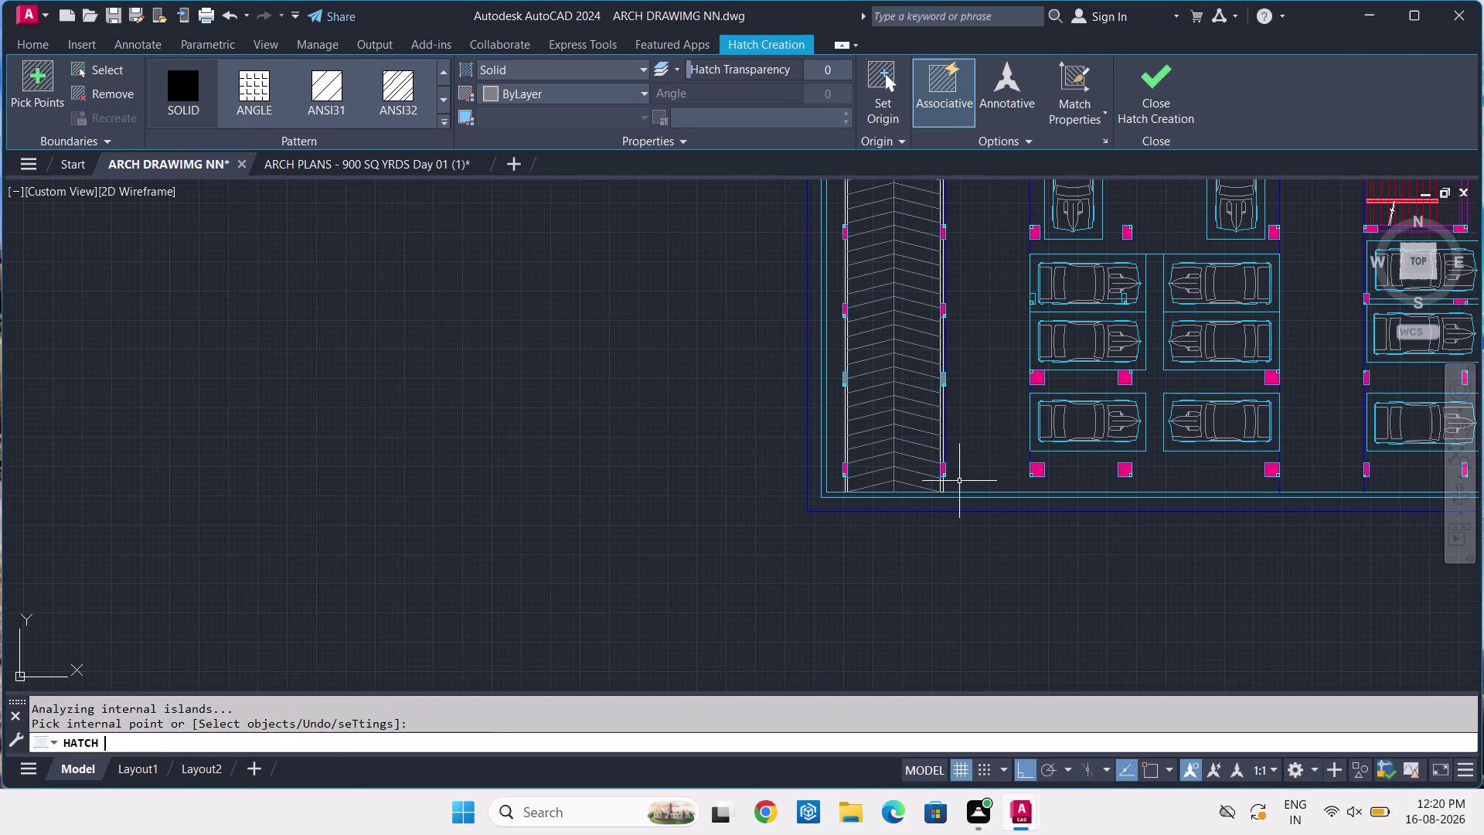
Erase the stray grey fill covering the ramp-wall column.
scroll(up, 3)
scroll(up, 3)
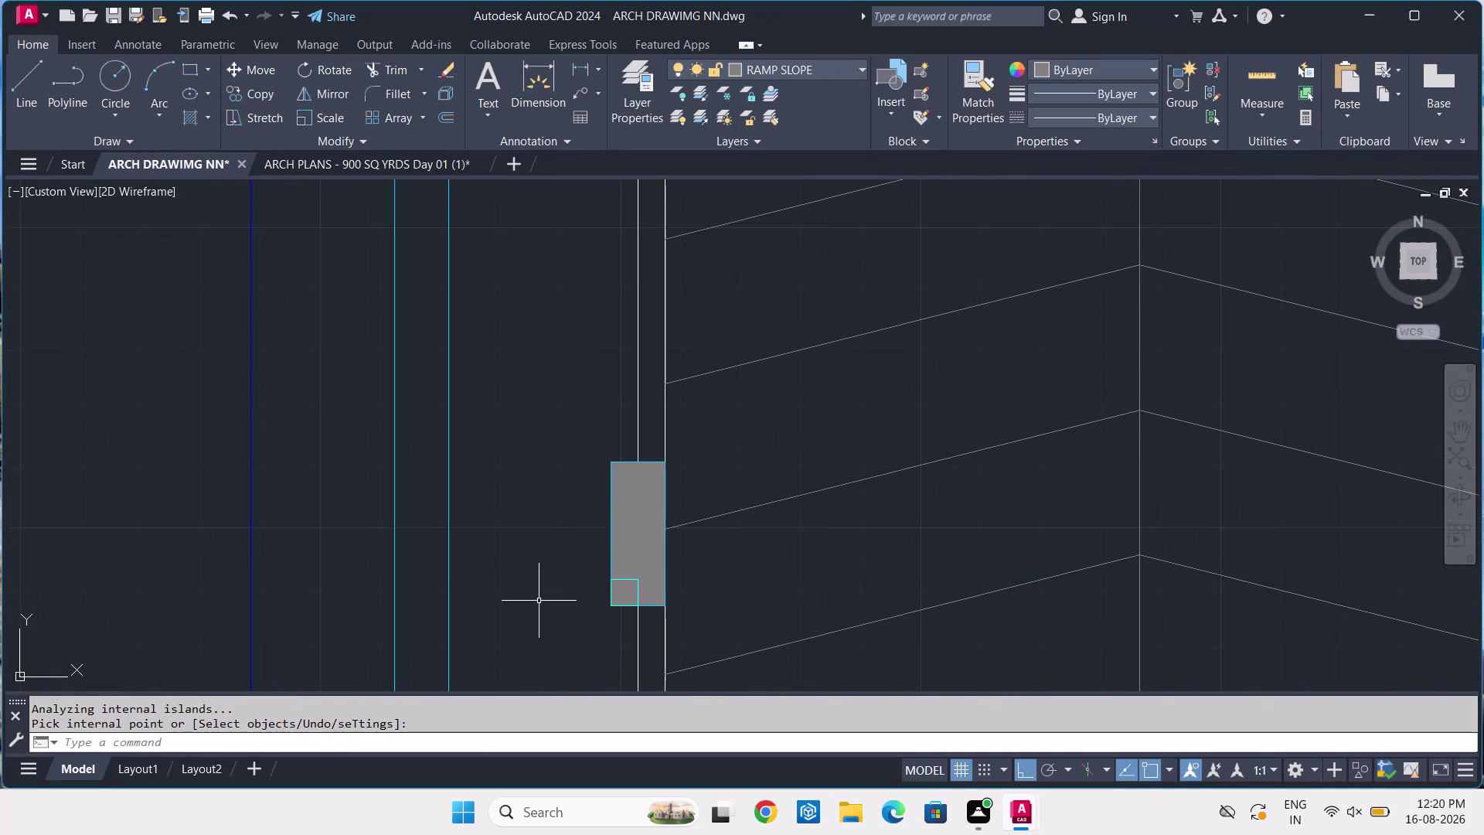
click(624, 521)
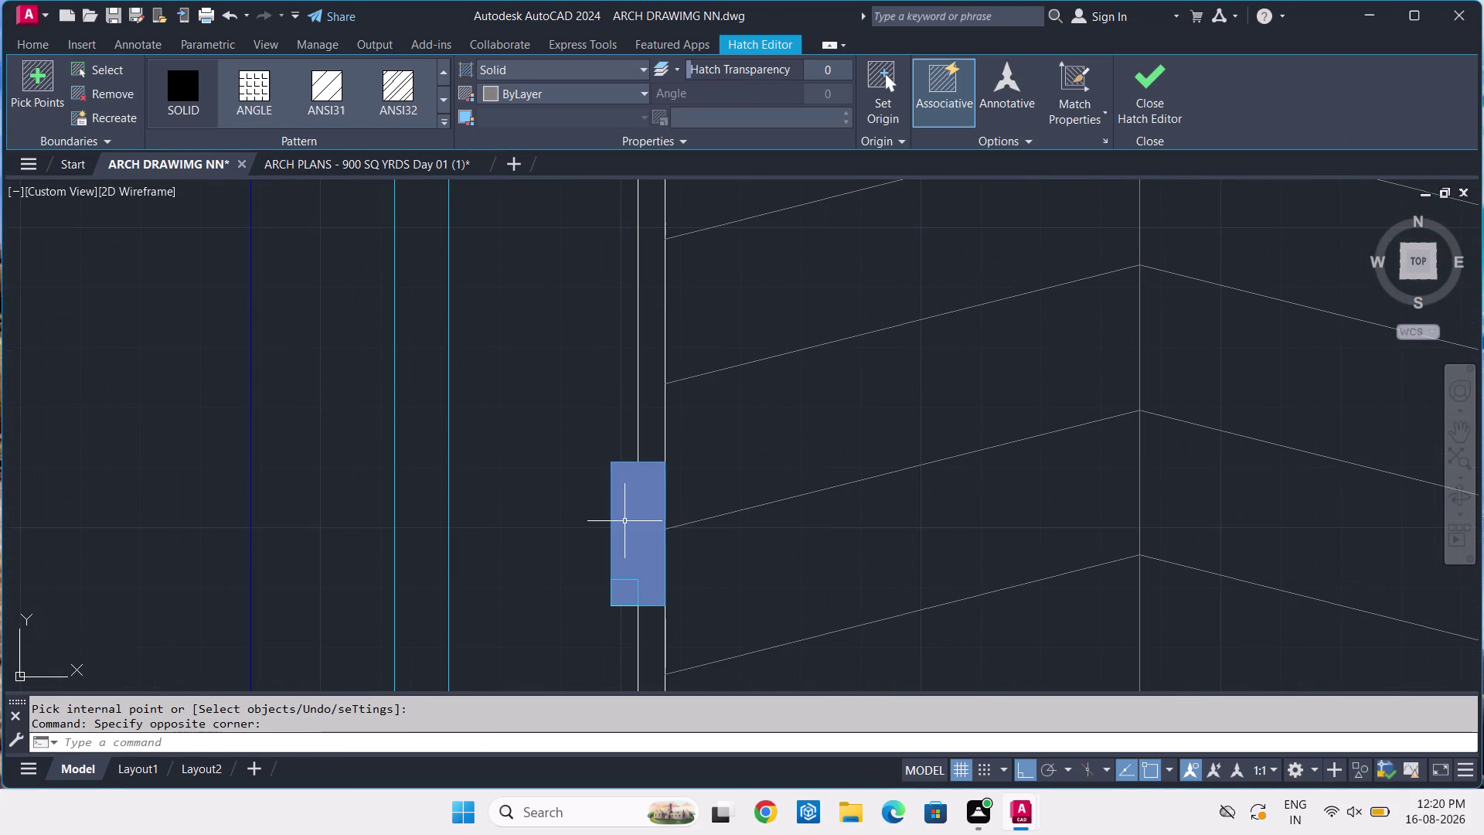
key(Delete)
Restart the HATCH command with the H alias.
scroll(down, 3)
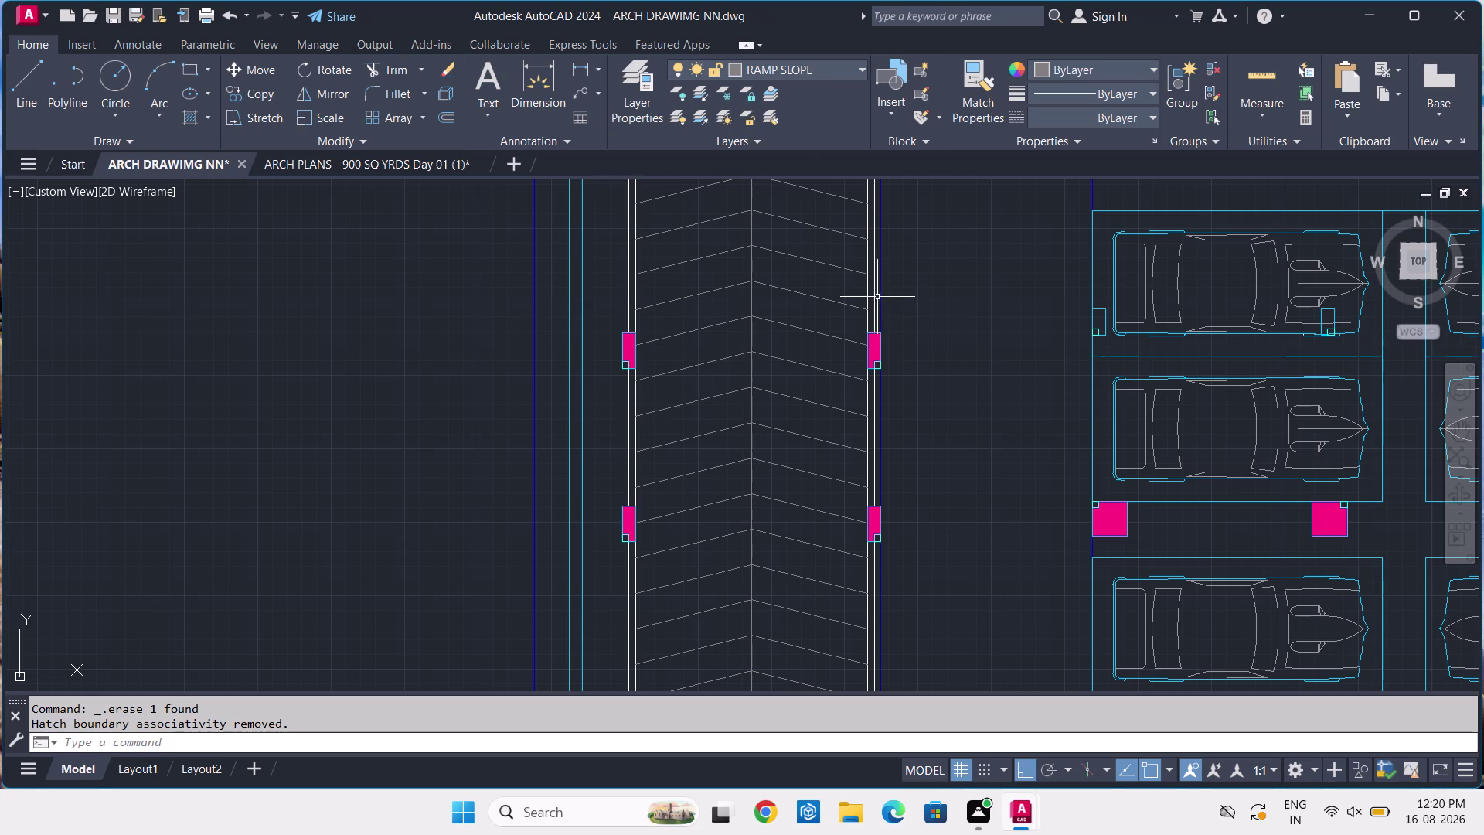
scroll(down, 3)
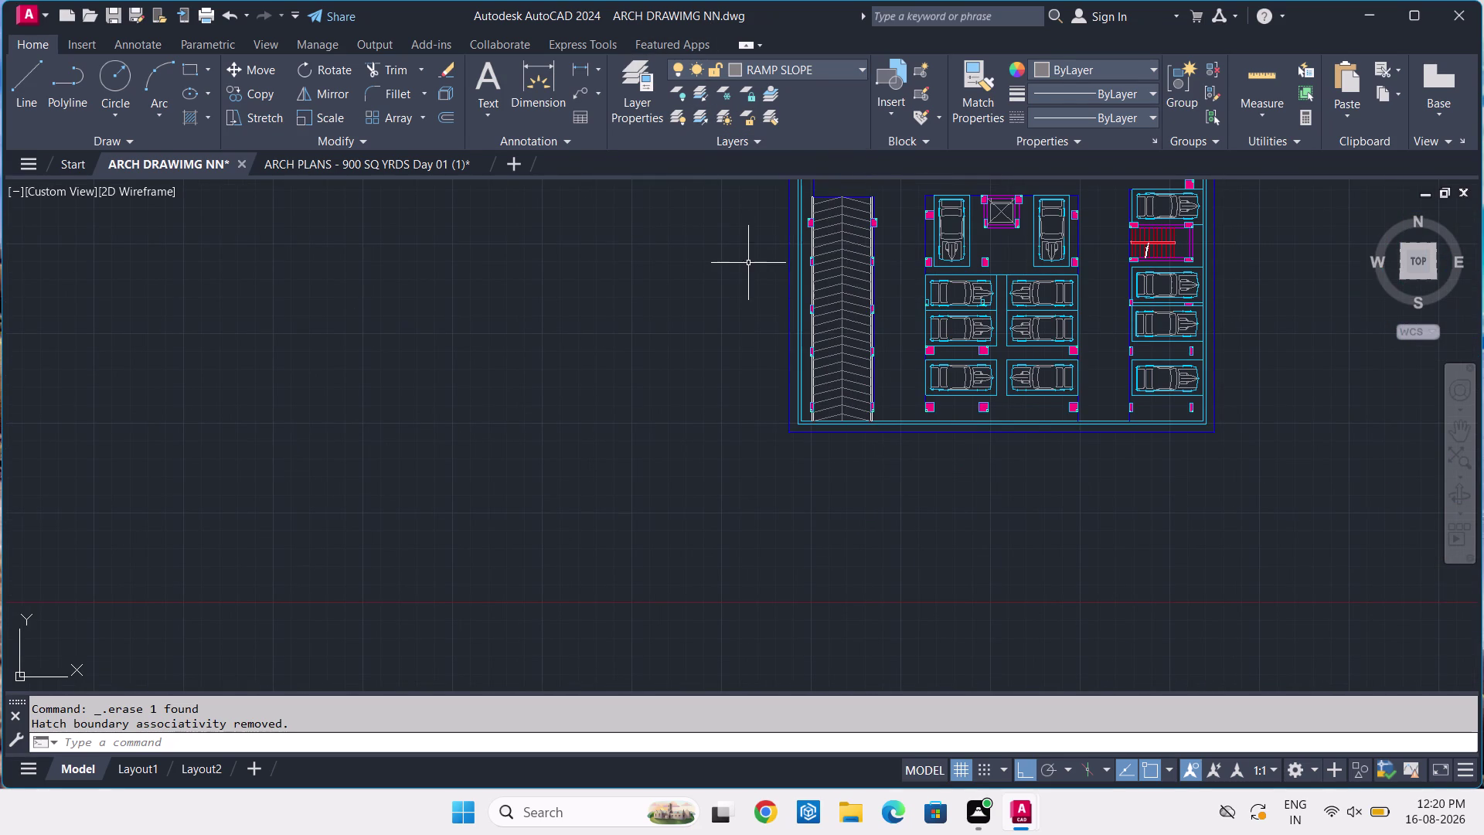
key(h)
key(space)
Pick six columns beside the ramp as solid hatch areas.
scroll(up, 3)
scroll(up, 3)
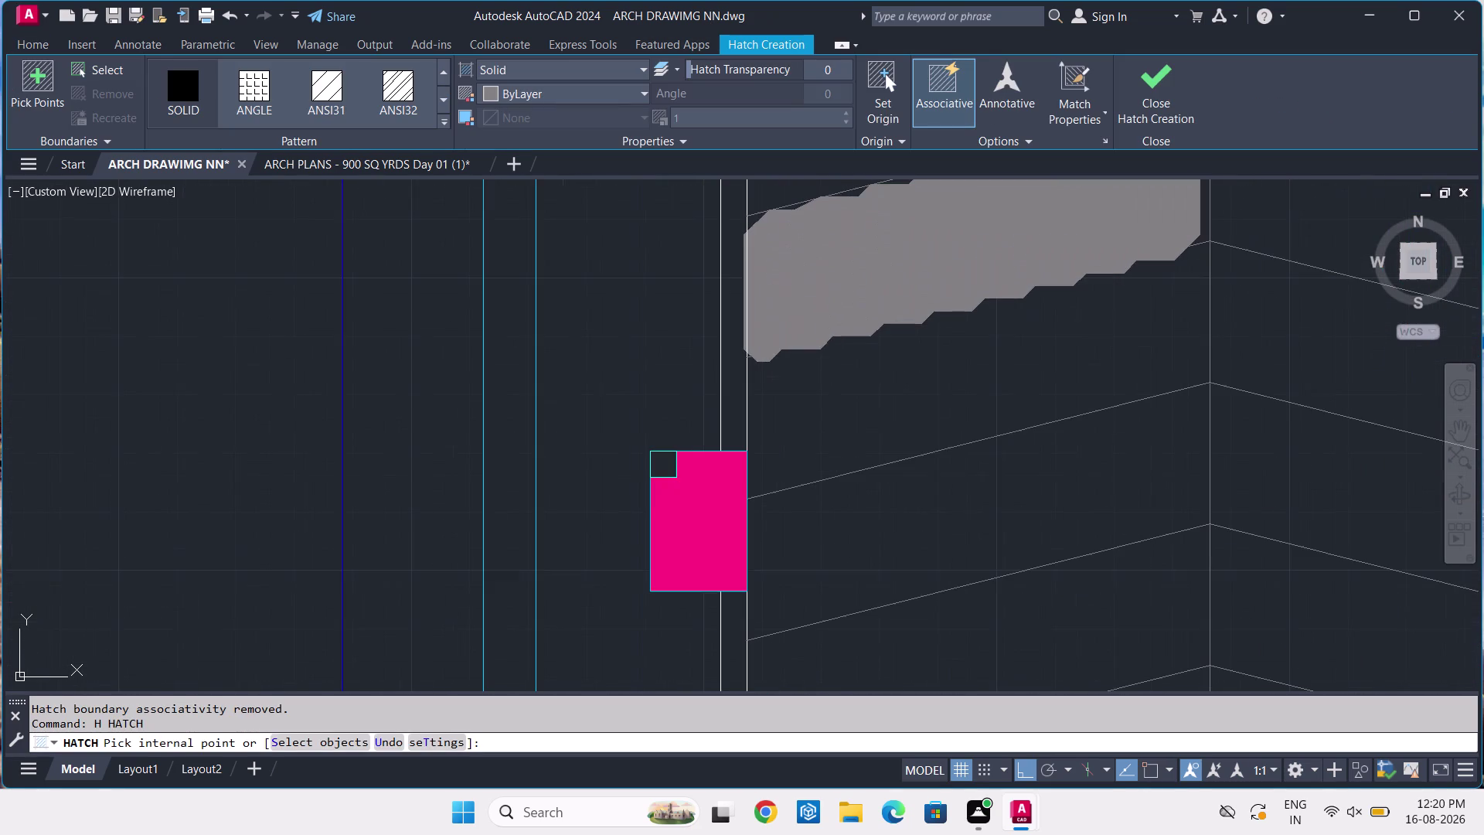
scroll(up, 3)
click(657, 513)
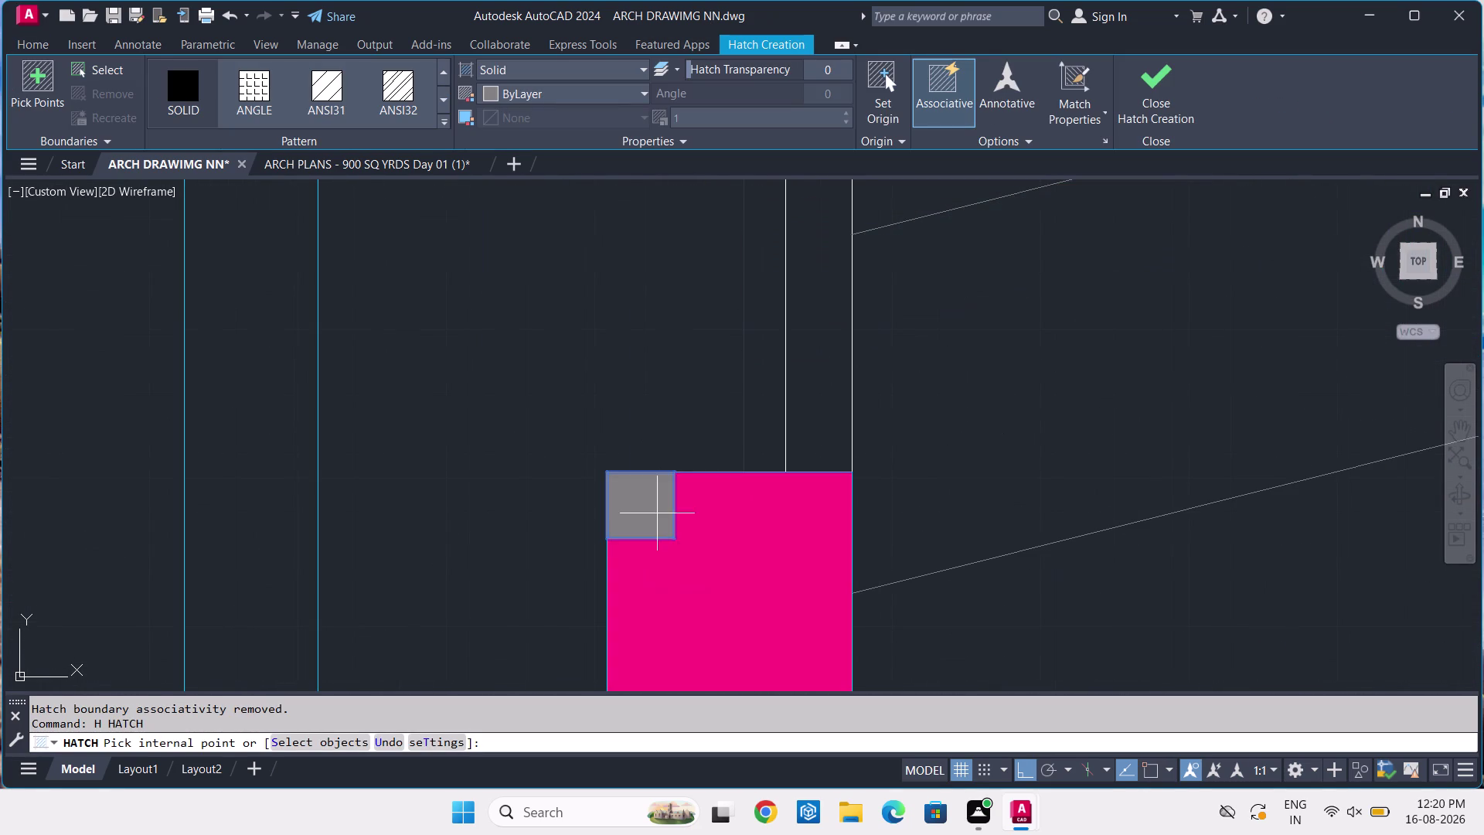
scroll(down, 3)
scroll(up, 3)
scroll(up, 3)
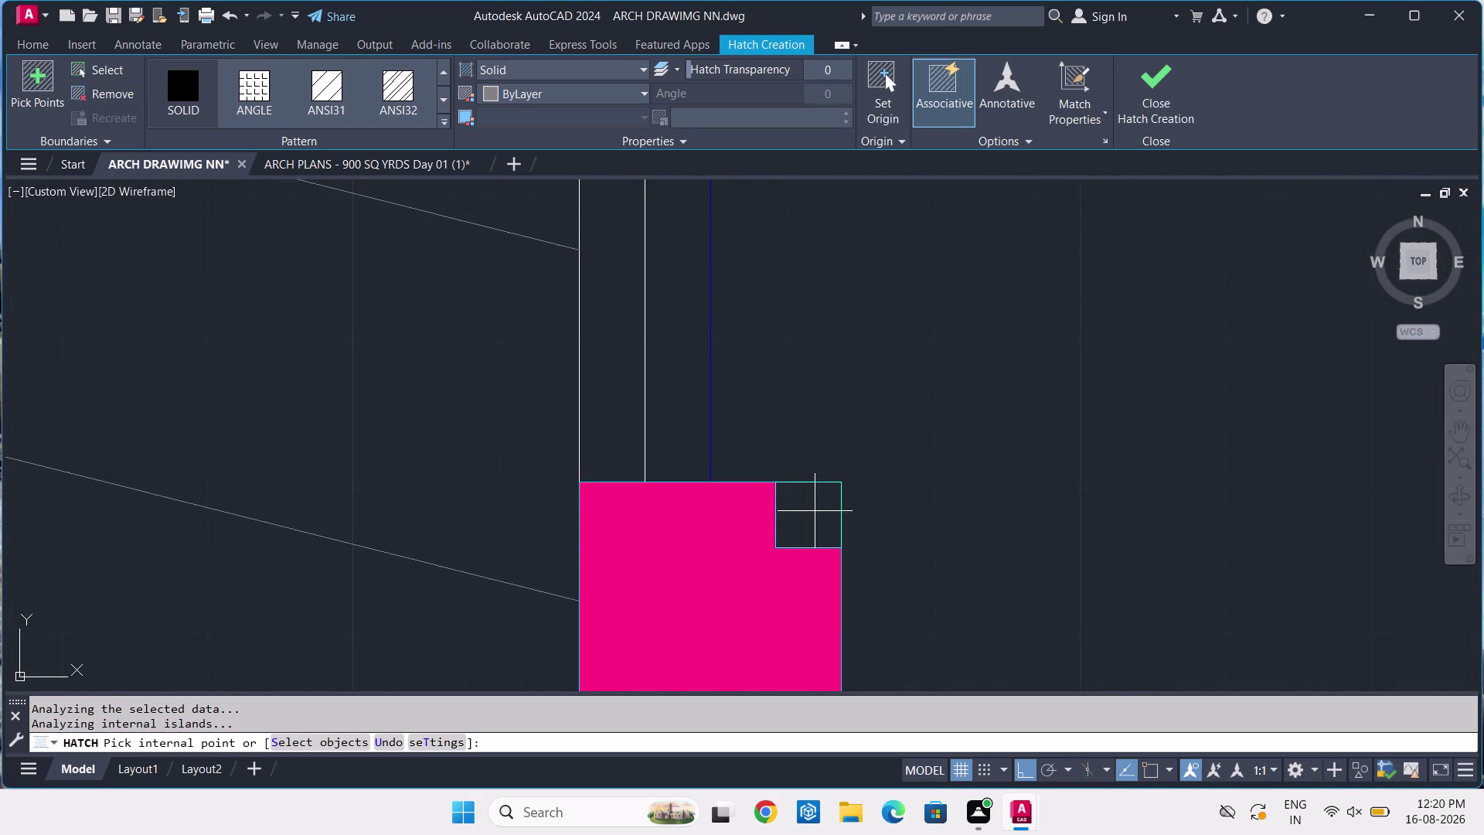
click(814, 511)
scroll(down, 3)
scroll(up, 3)
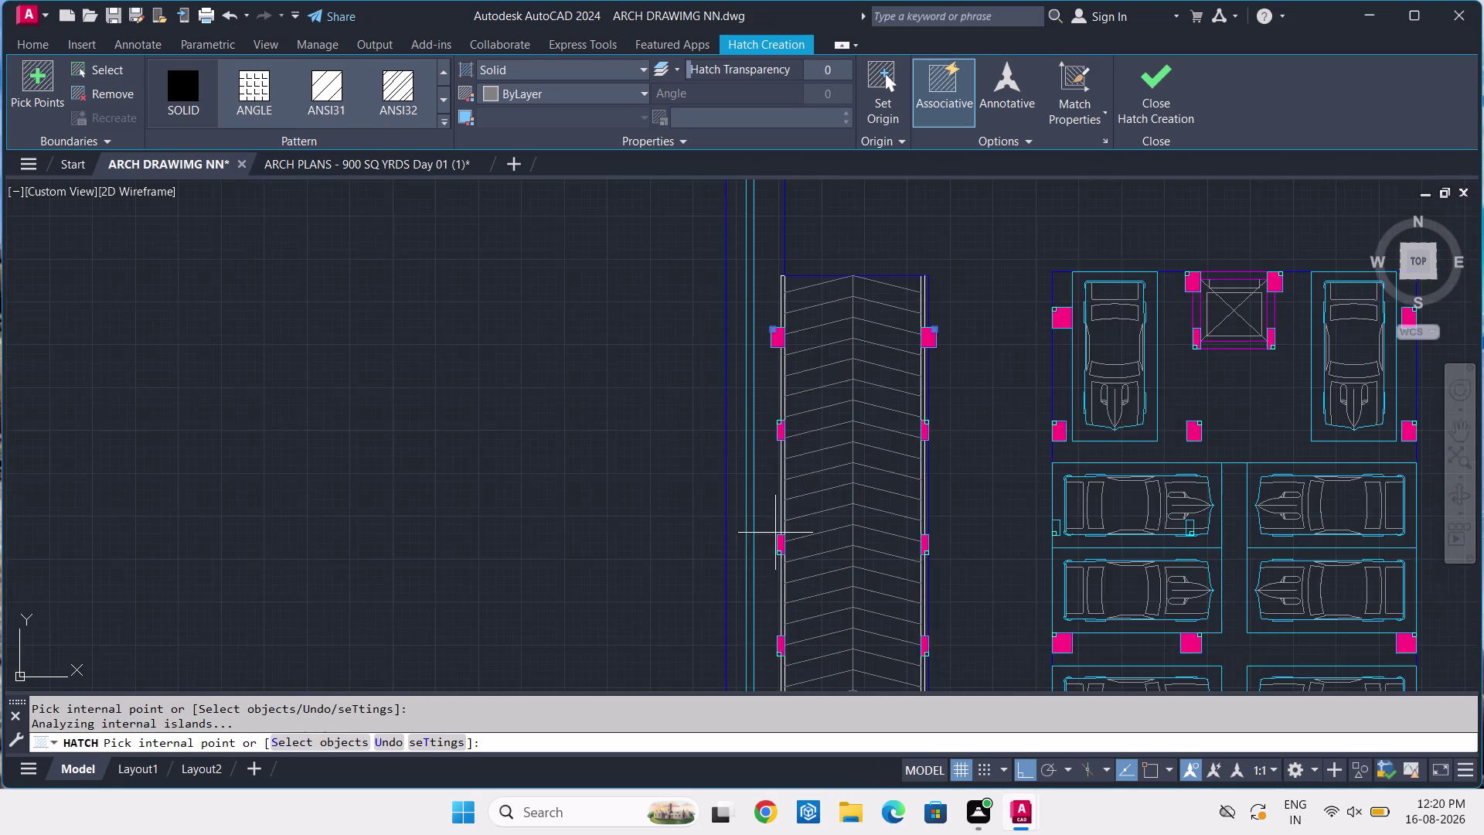
scroll(up, 3)
scroll(up, 3)
scroll(up, 3)
click(826, 330)
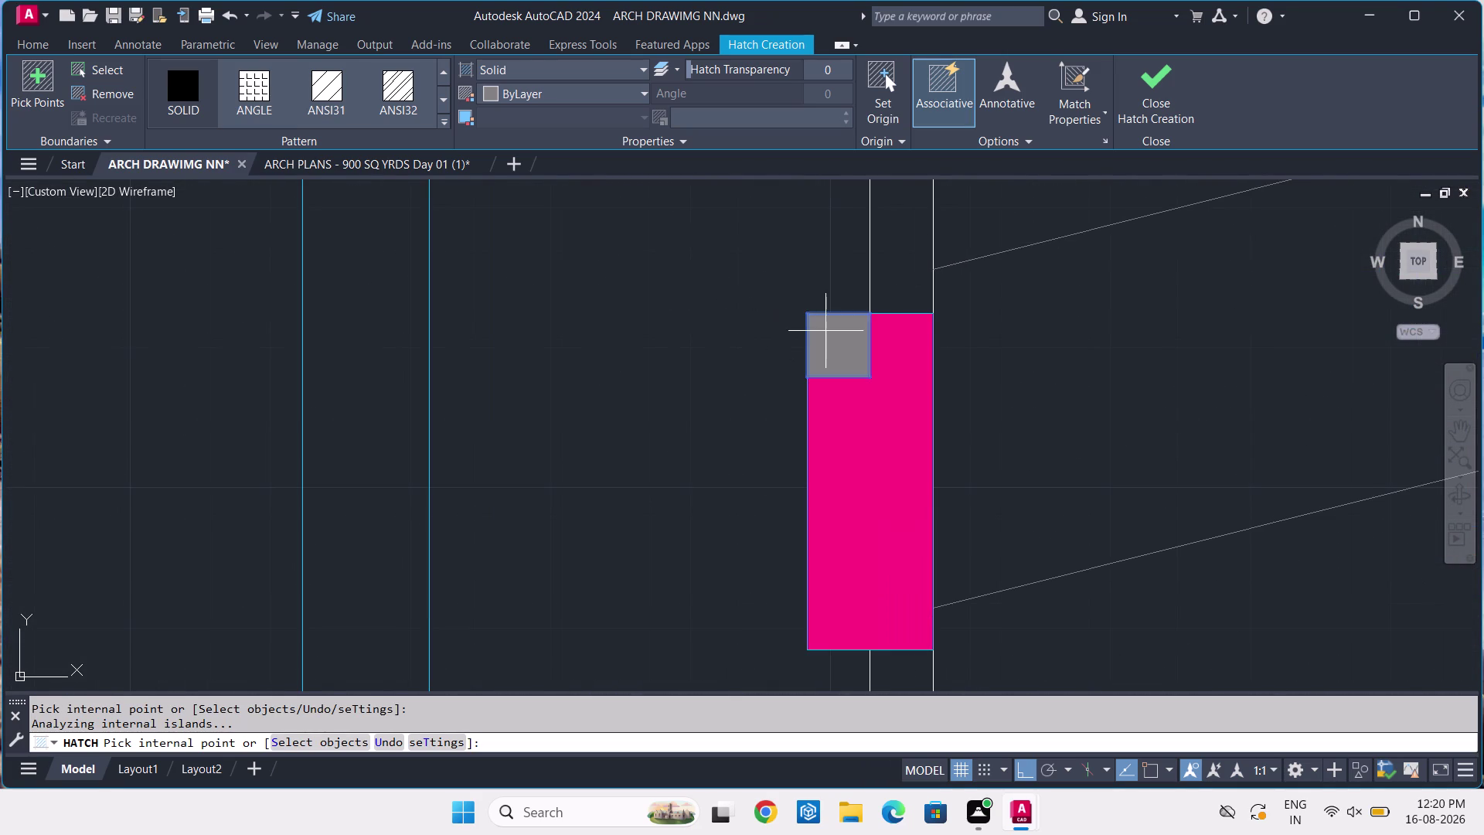
scroll(down, 3)
scroll(up, 3)
scroll(up, 3)
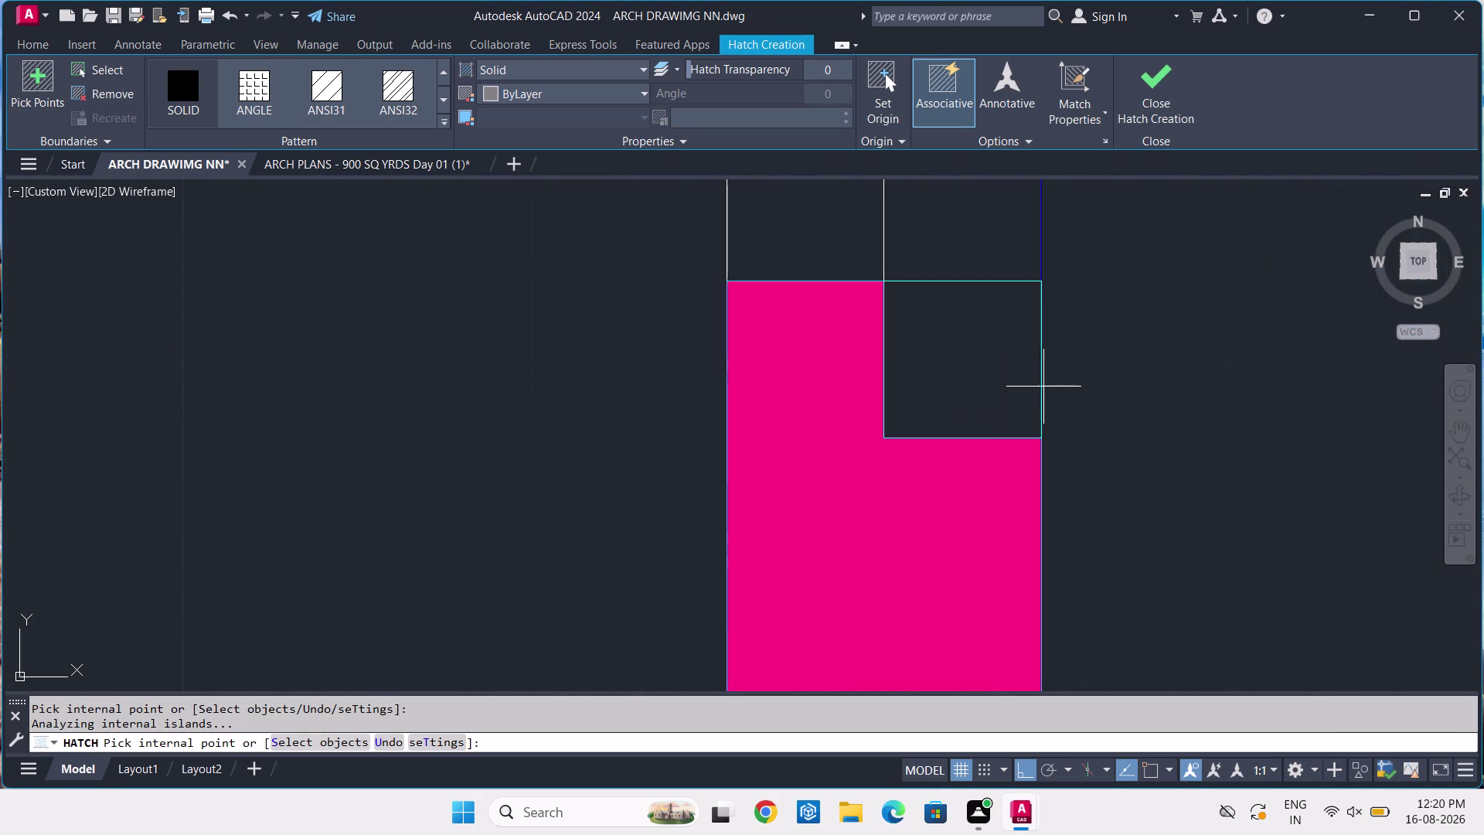
click(998, 371)
scroll(down, 3)
scroll(up, 3)
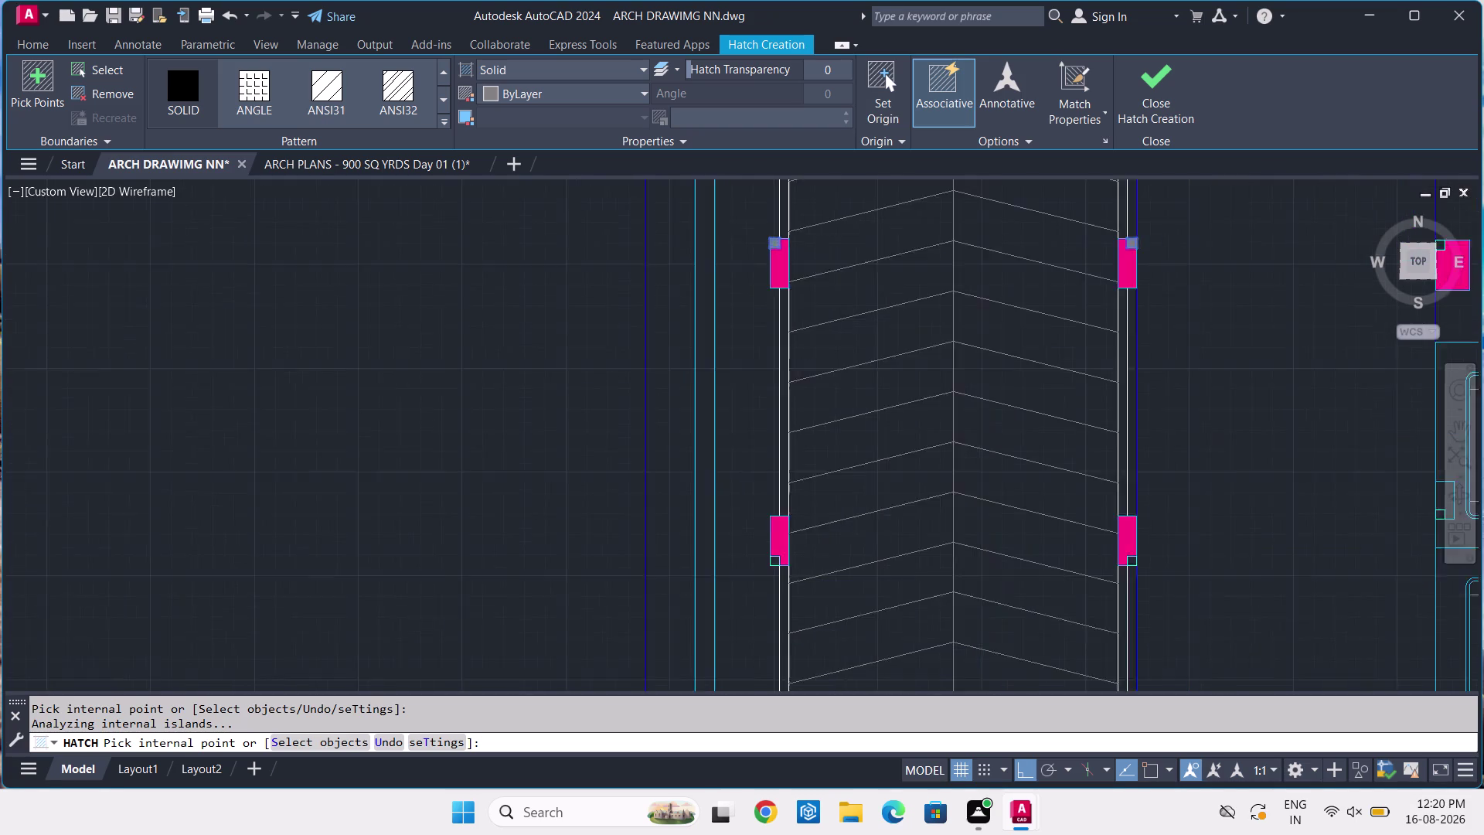
scroll(up, 3)
click(848, 328)
scroll(down, 3)
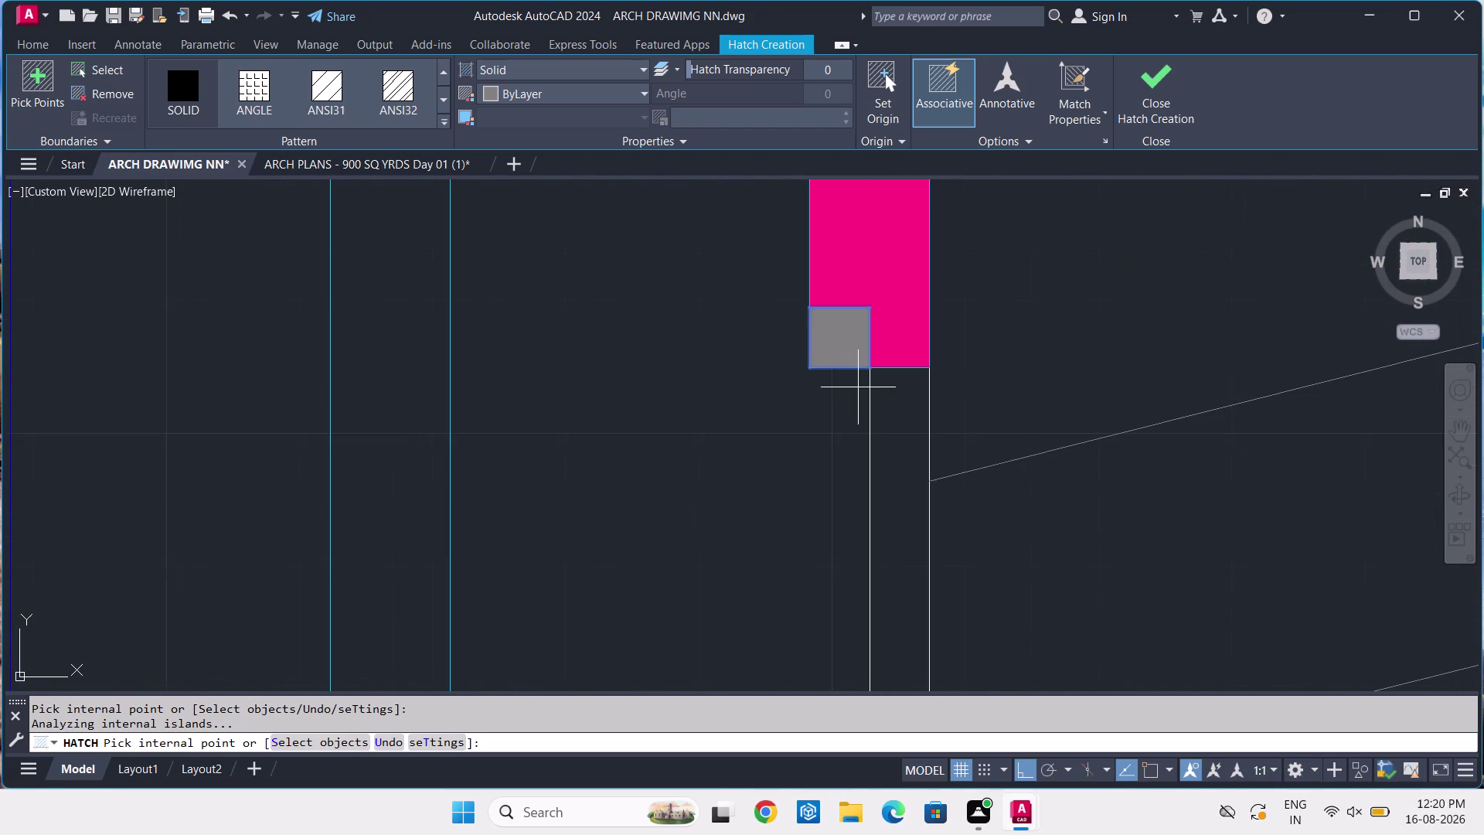
scroll(down, 3)
scroll(up, 3)
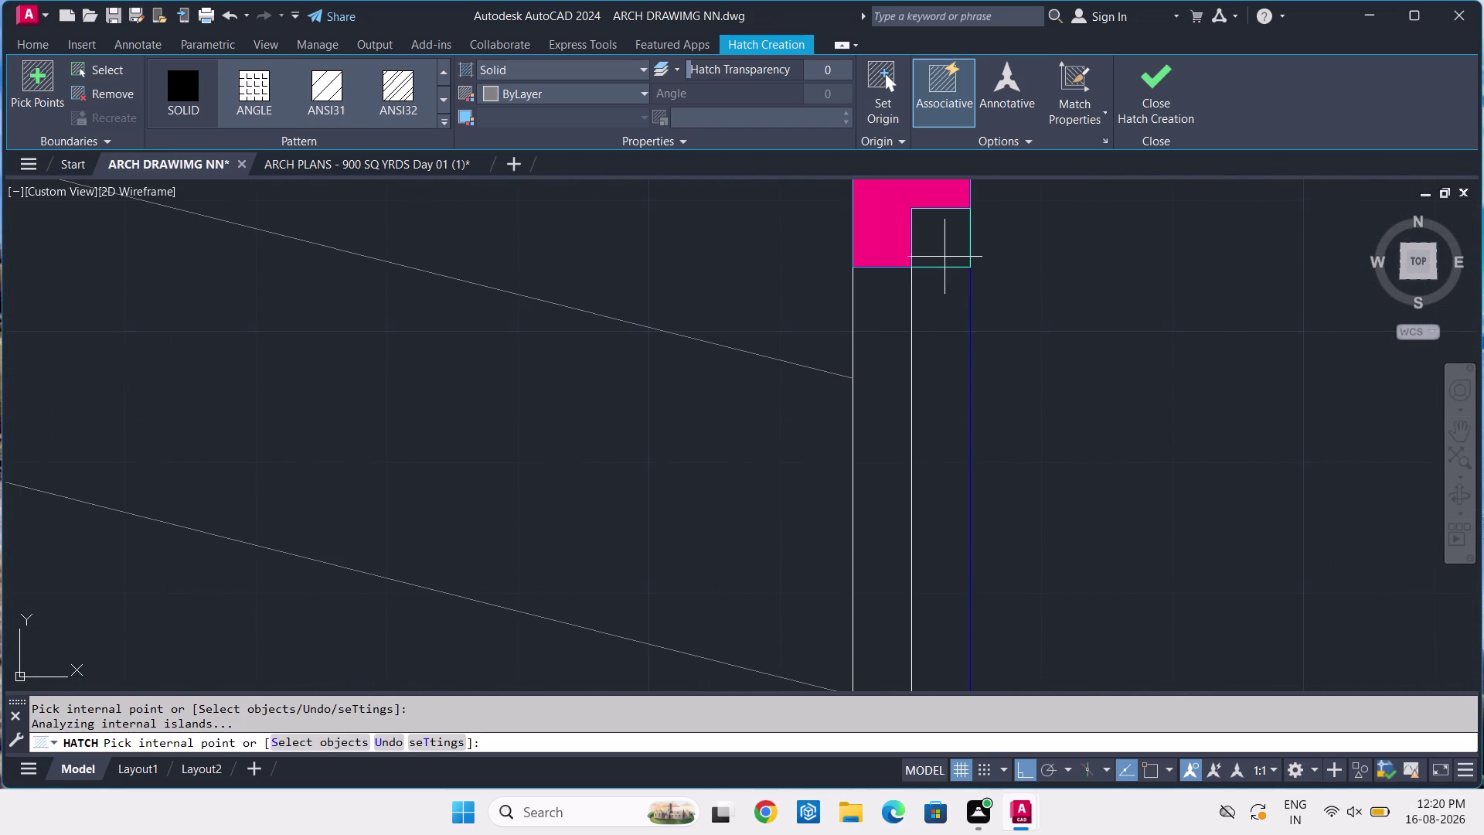
click(944, 253)
scroll(down, 3)
scroll(down, 3)
Pick seven more columns along the ramp end and between the parking bays.
middle_drag(826, 659, 788, 444)
scroll(up, 3)
scroll(up, 3)
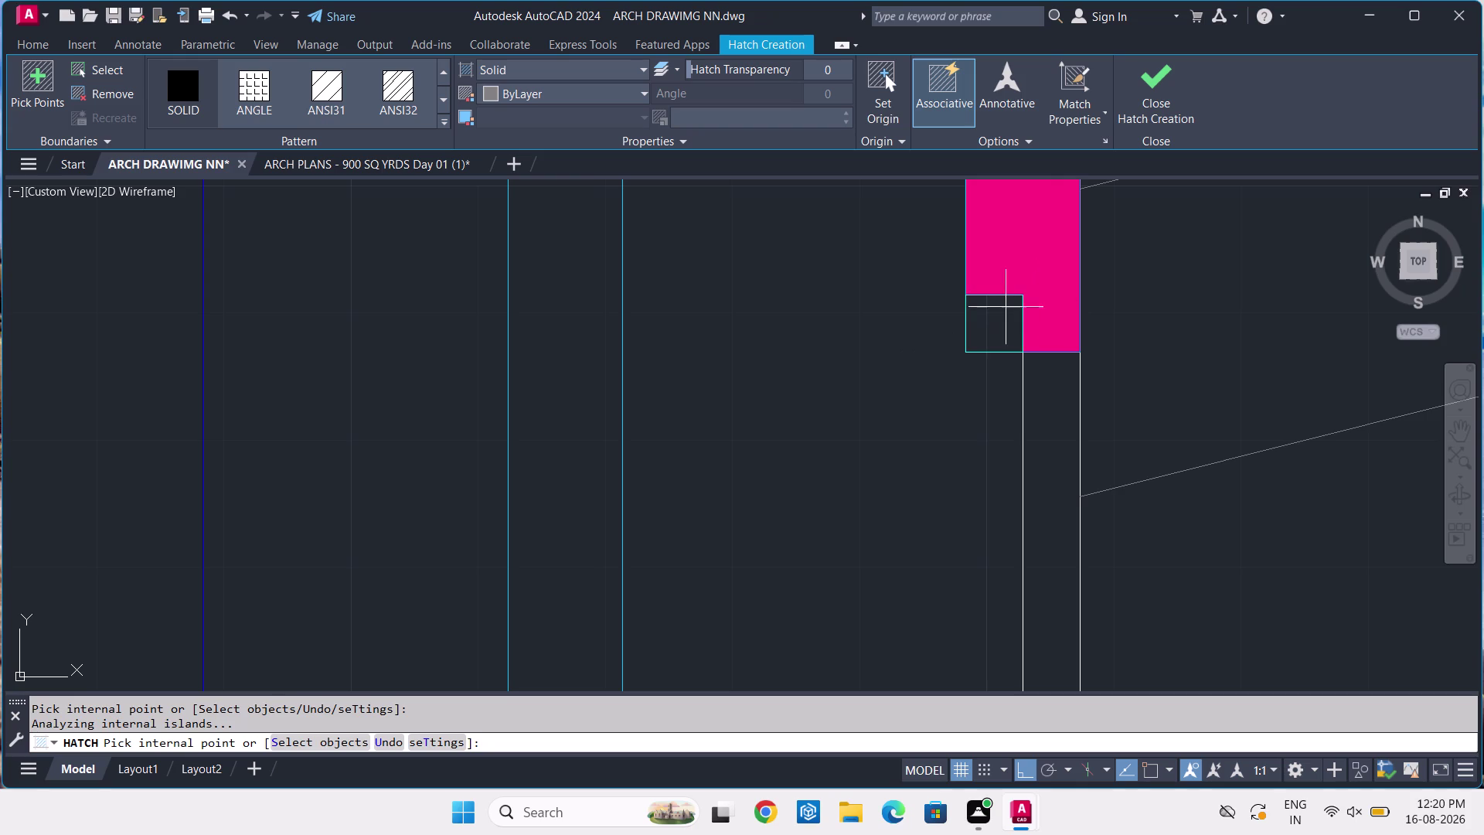
click(1006, 307)
scroll(down, 3)
scroll(up, 3)
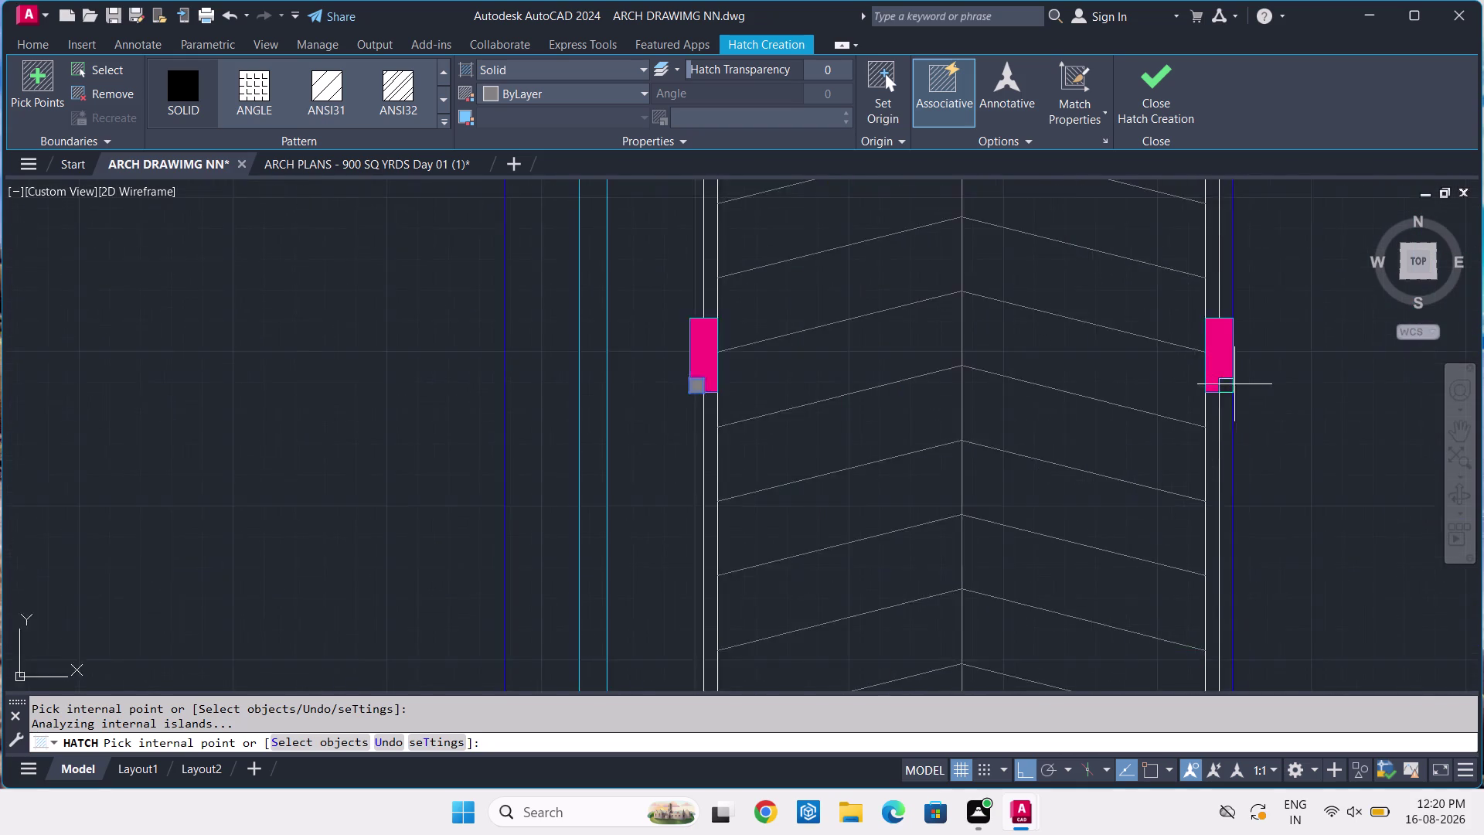
scroll(up, 3)
click(1117, 379)
scroll(down, 3)
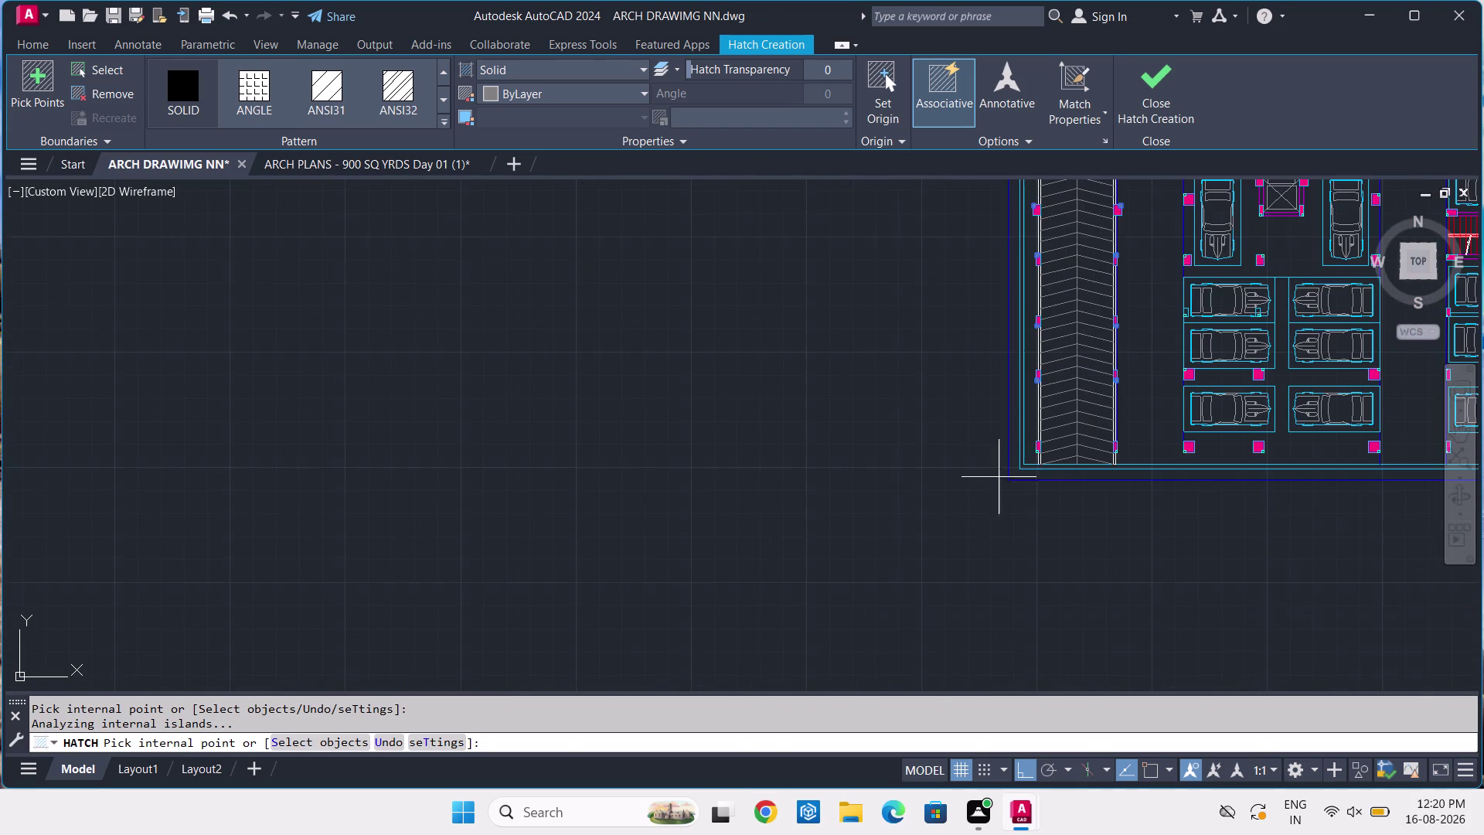
scroll(up, 3)
middle_drag(1018, 421, 1002, 796)
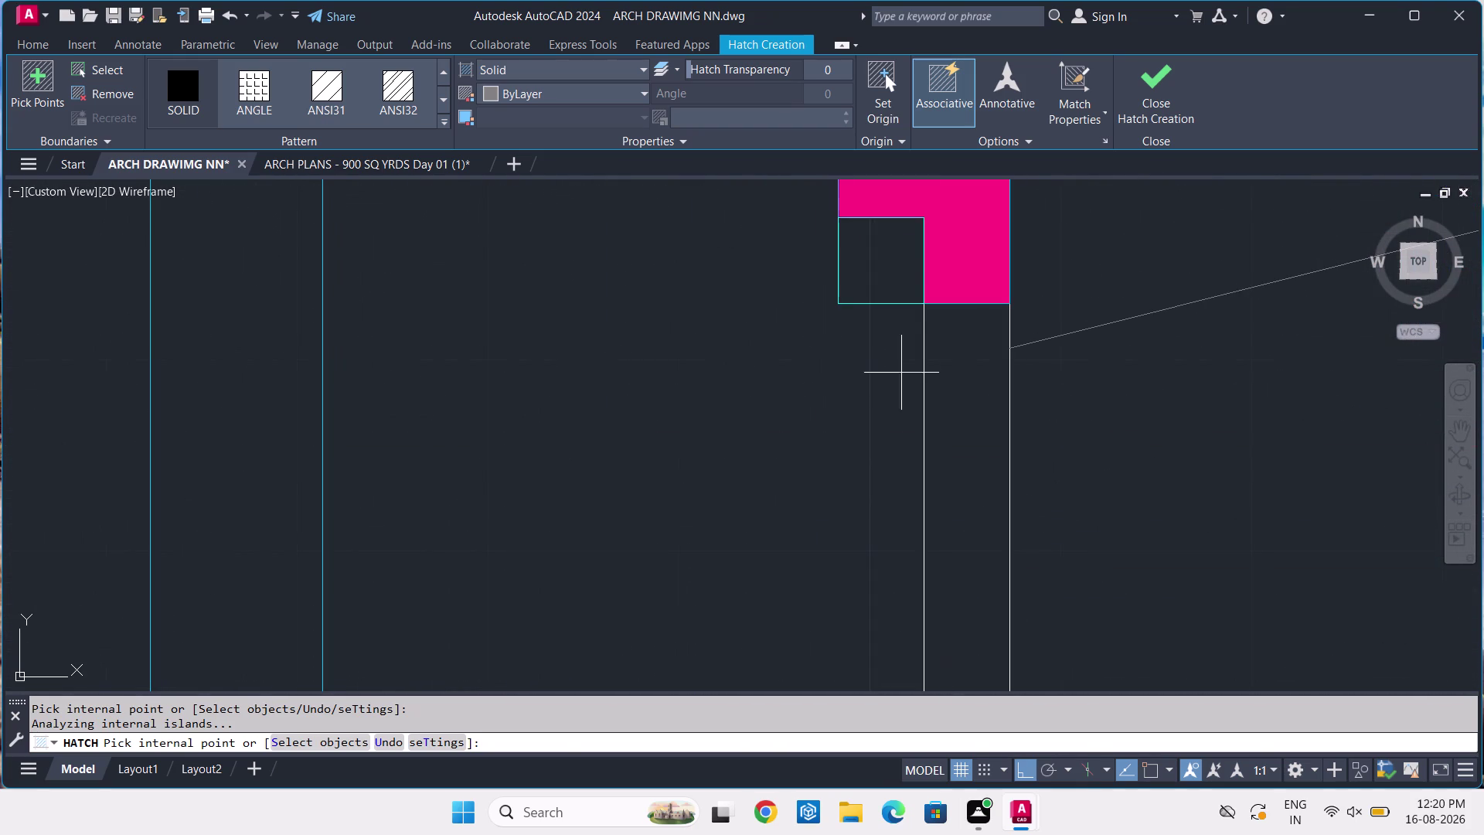
click(899, 236)
scroll(down, 3)
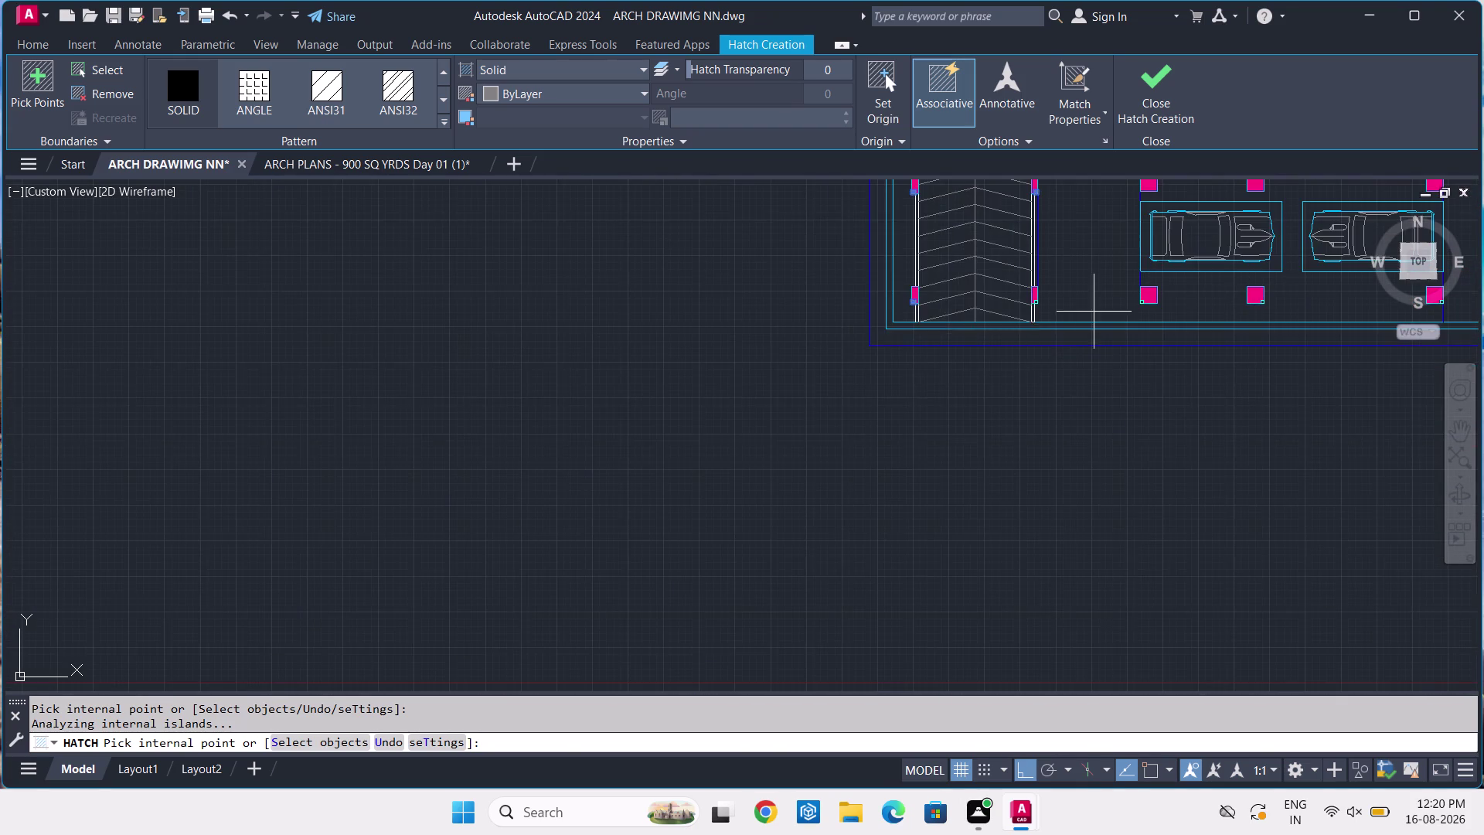
scroll(up, 3)
scroll(up, 3)
click(617, 407)
scroll(down, 3)
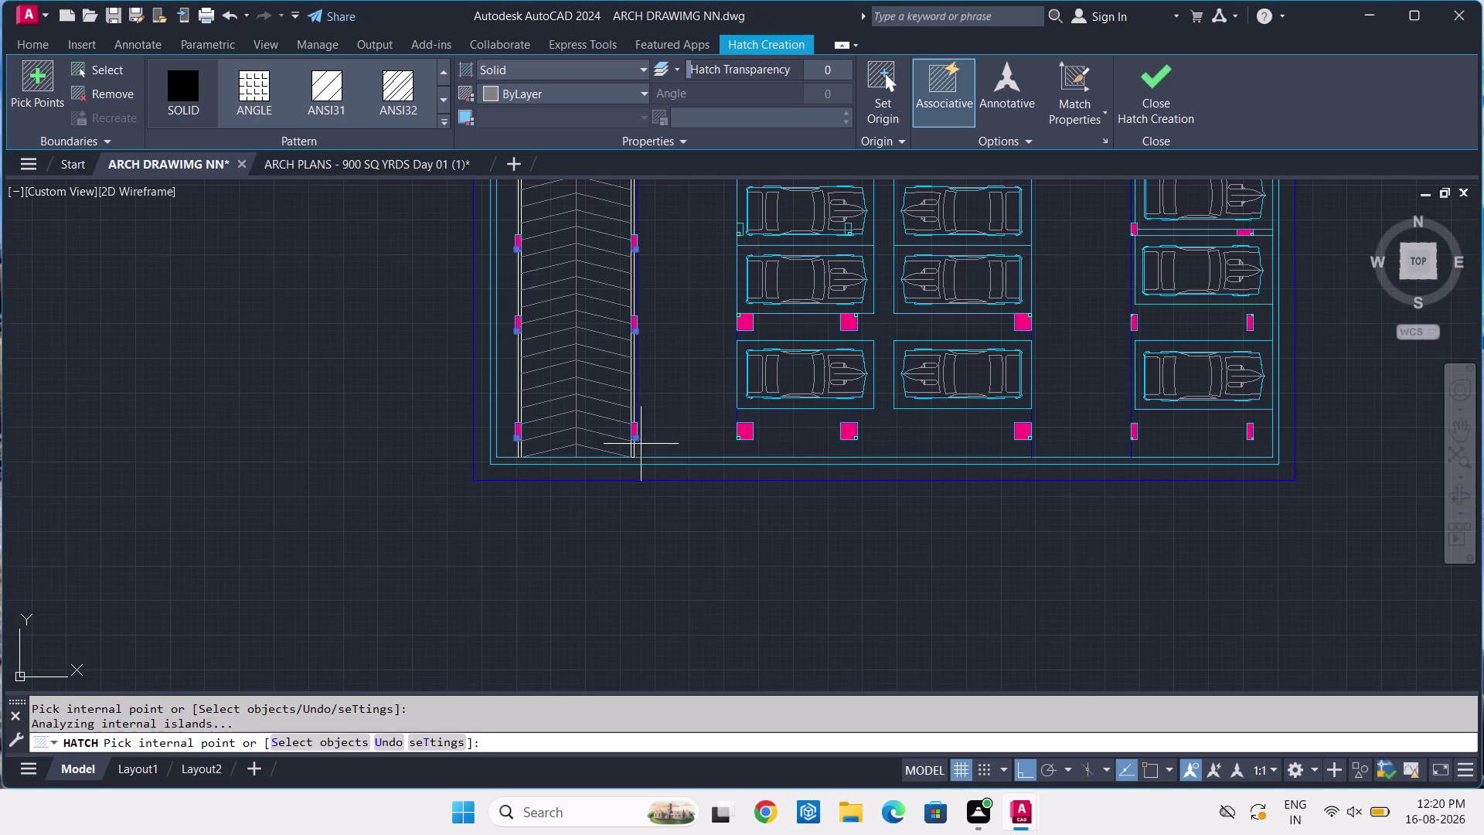
scroll(up, 3)
scroll(up, 3)
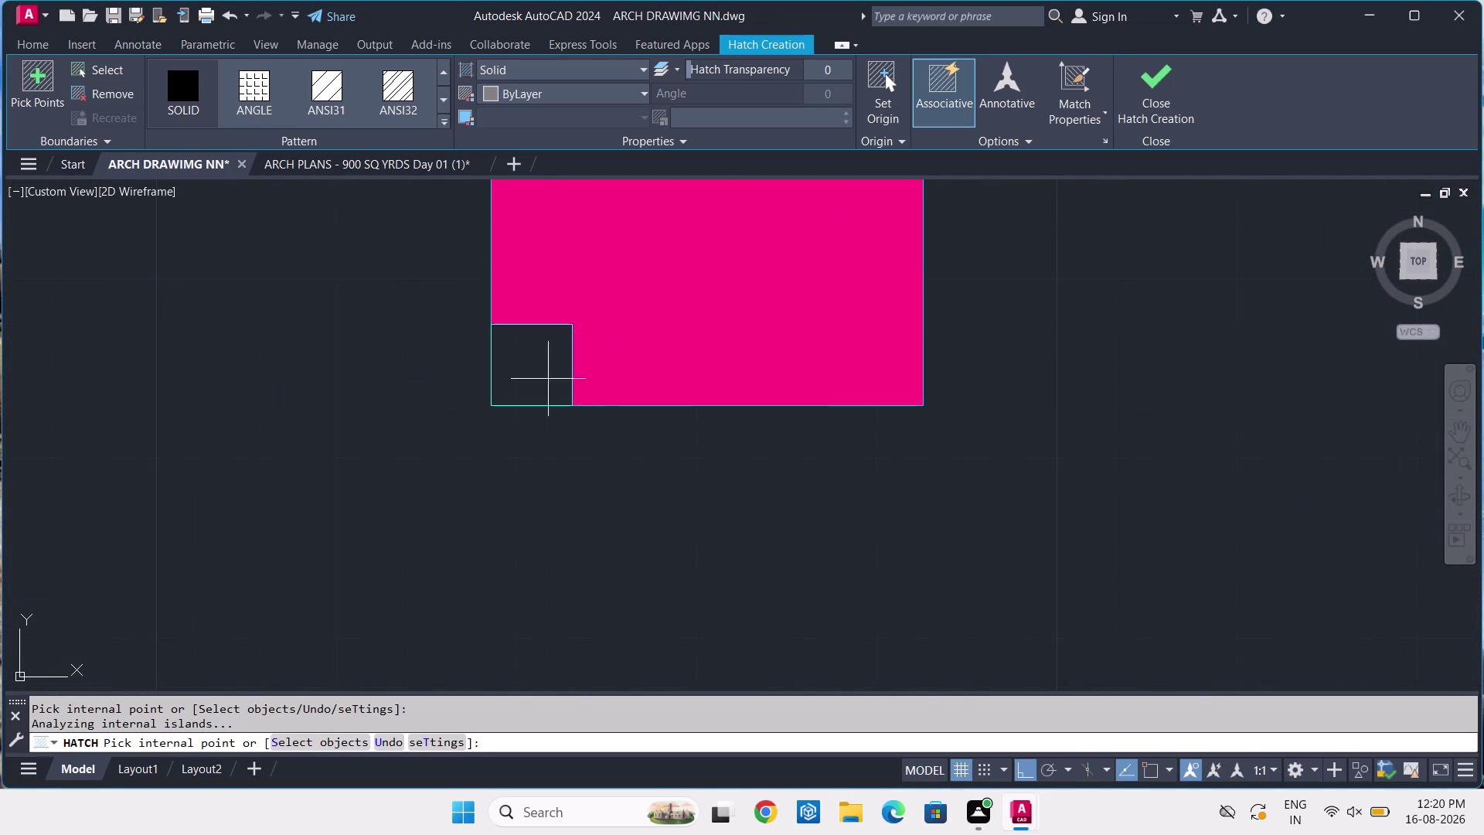
click(540, 381)
scroll(down, 3)
scroll(up, 3)
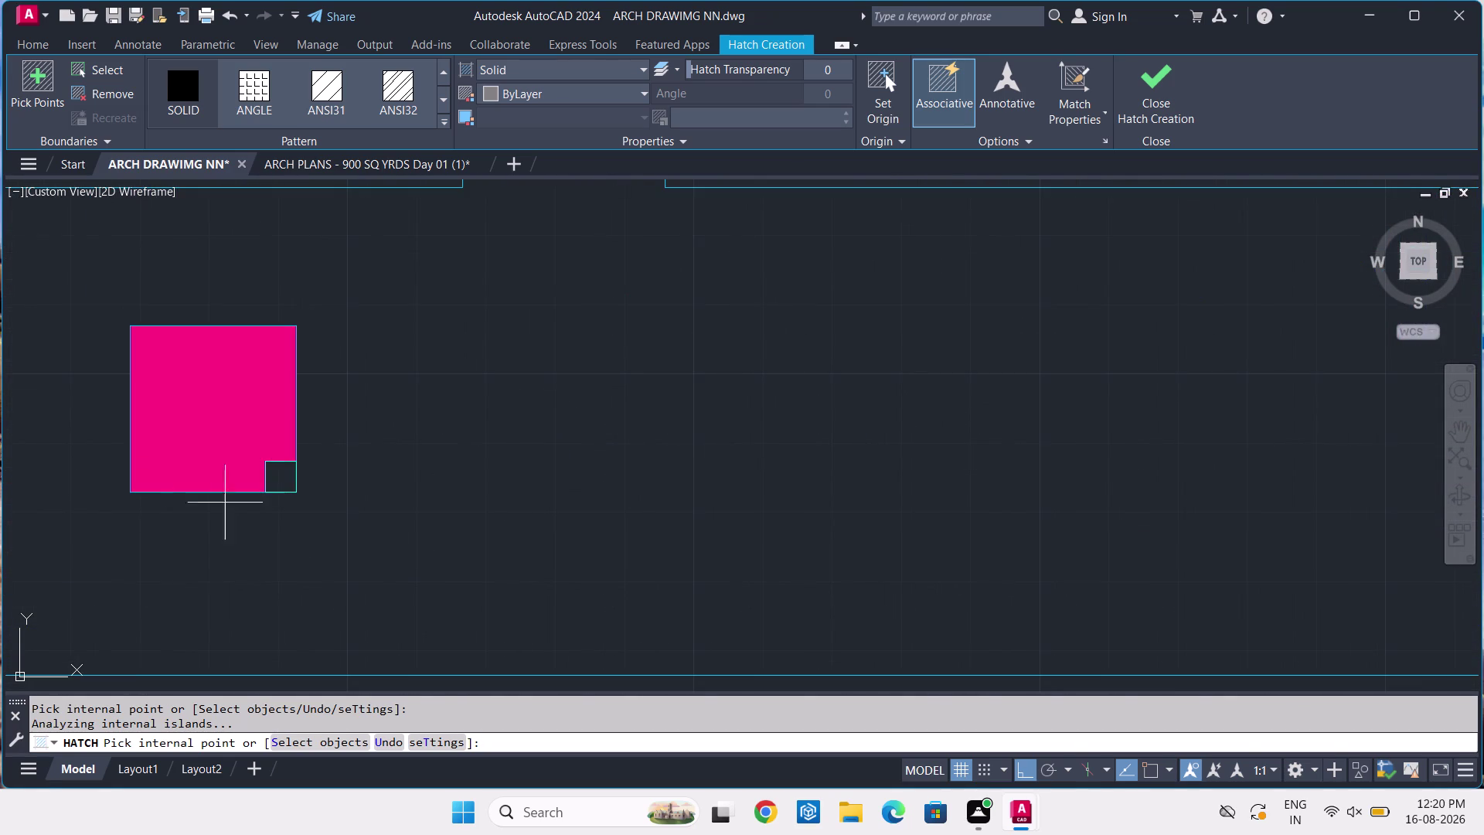
scroll(up, 3)
click(360, 435)
scroll(down, 3)
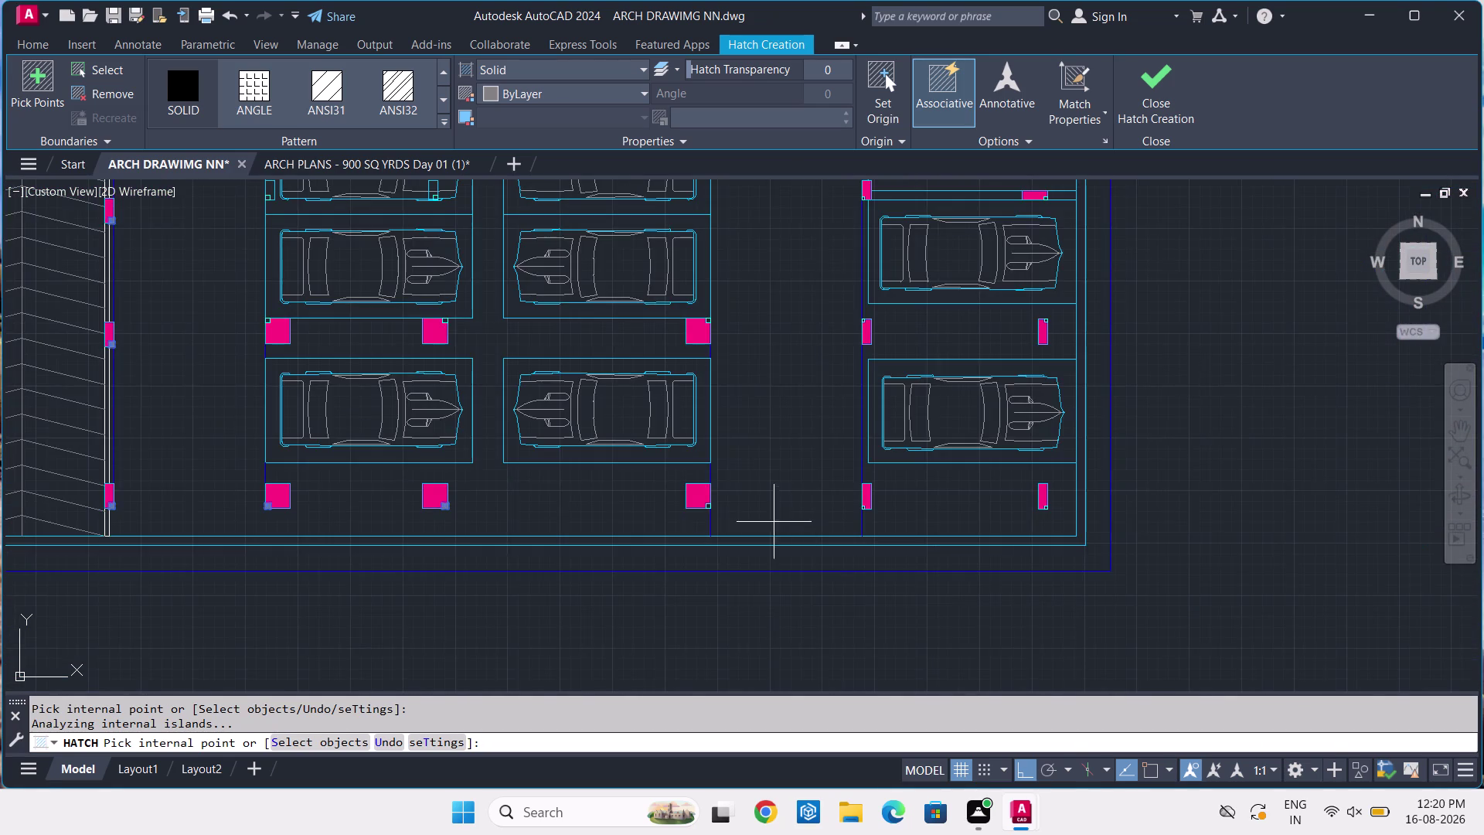
scroll(up, 3)
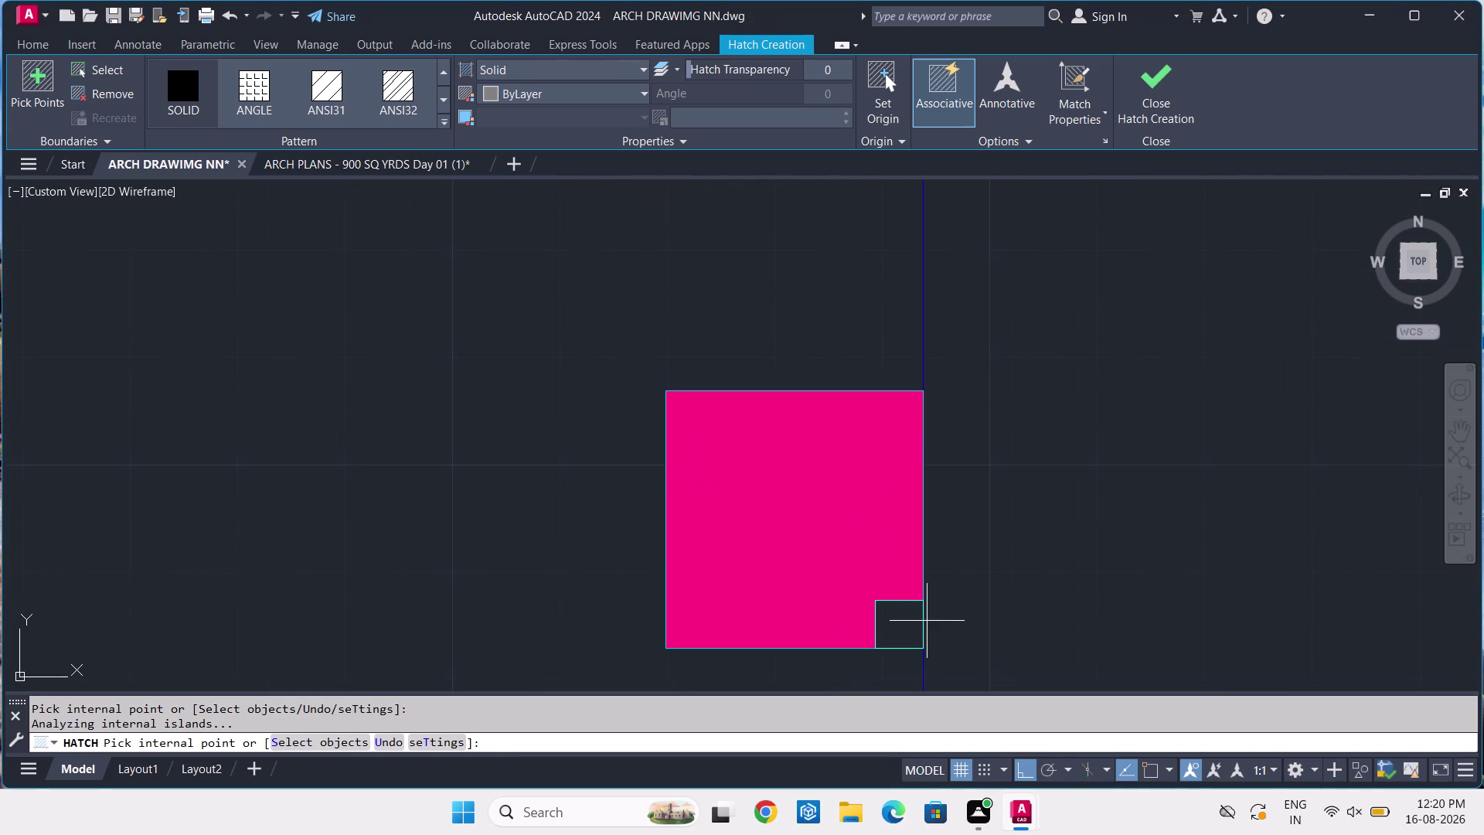
click(906, 615)
scroll(down, 3)
scroll(down, 3)
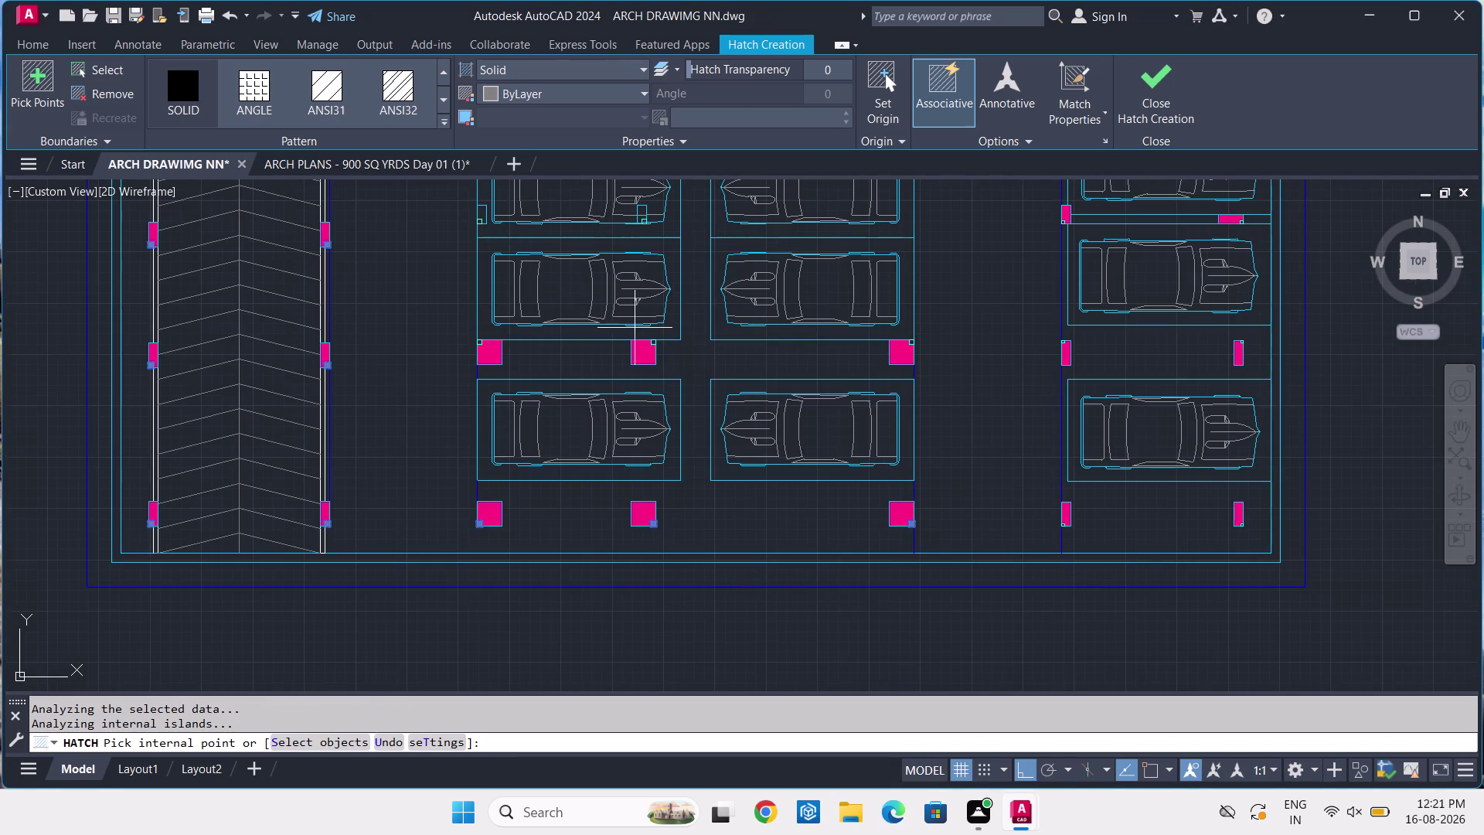
Solid-fill the corner notches of the first parking-area columns, including the large column.
scroll(up, 3)
click(462, 491)
scroll(down, 3)
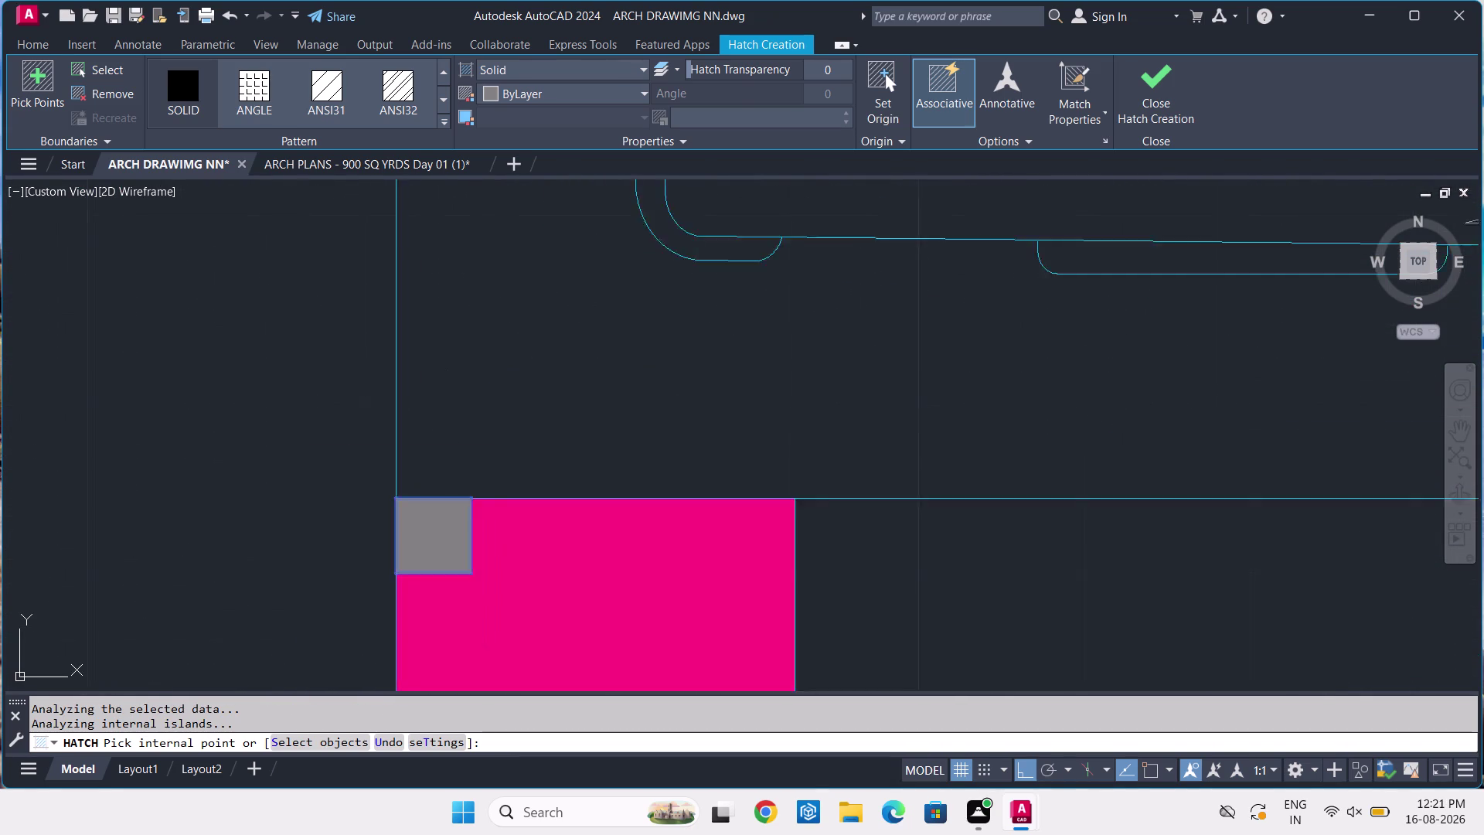
scroll(down, 3)
scroll(up, 3)
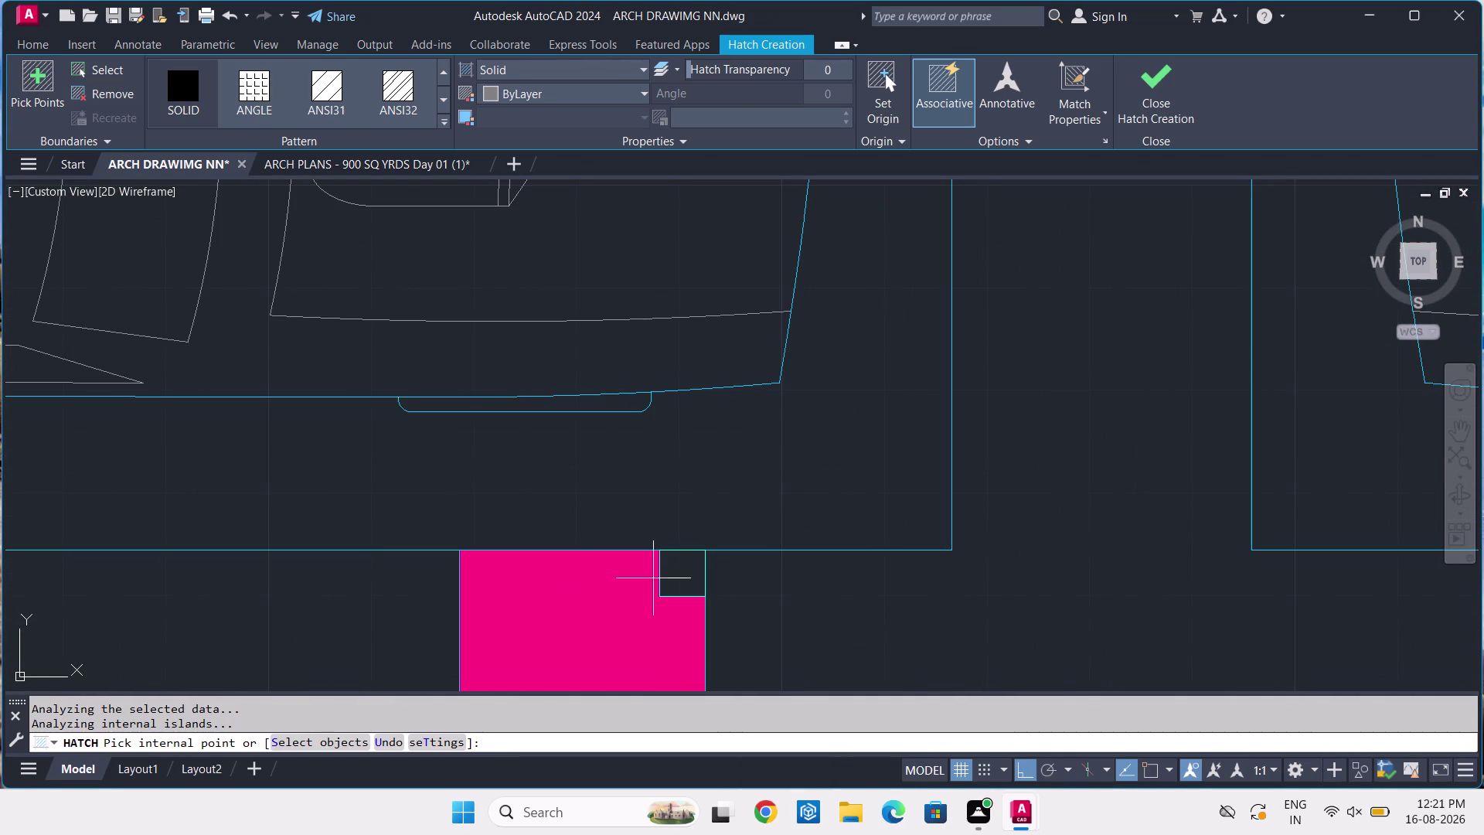
click(675, 576)
scroll(down, 3)
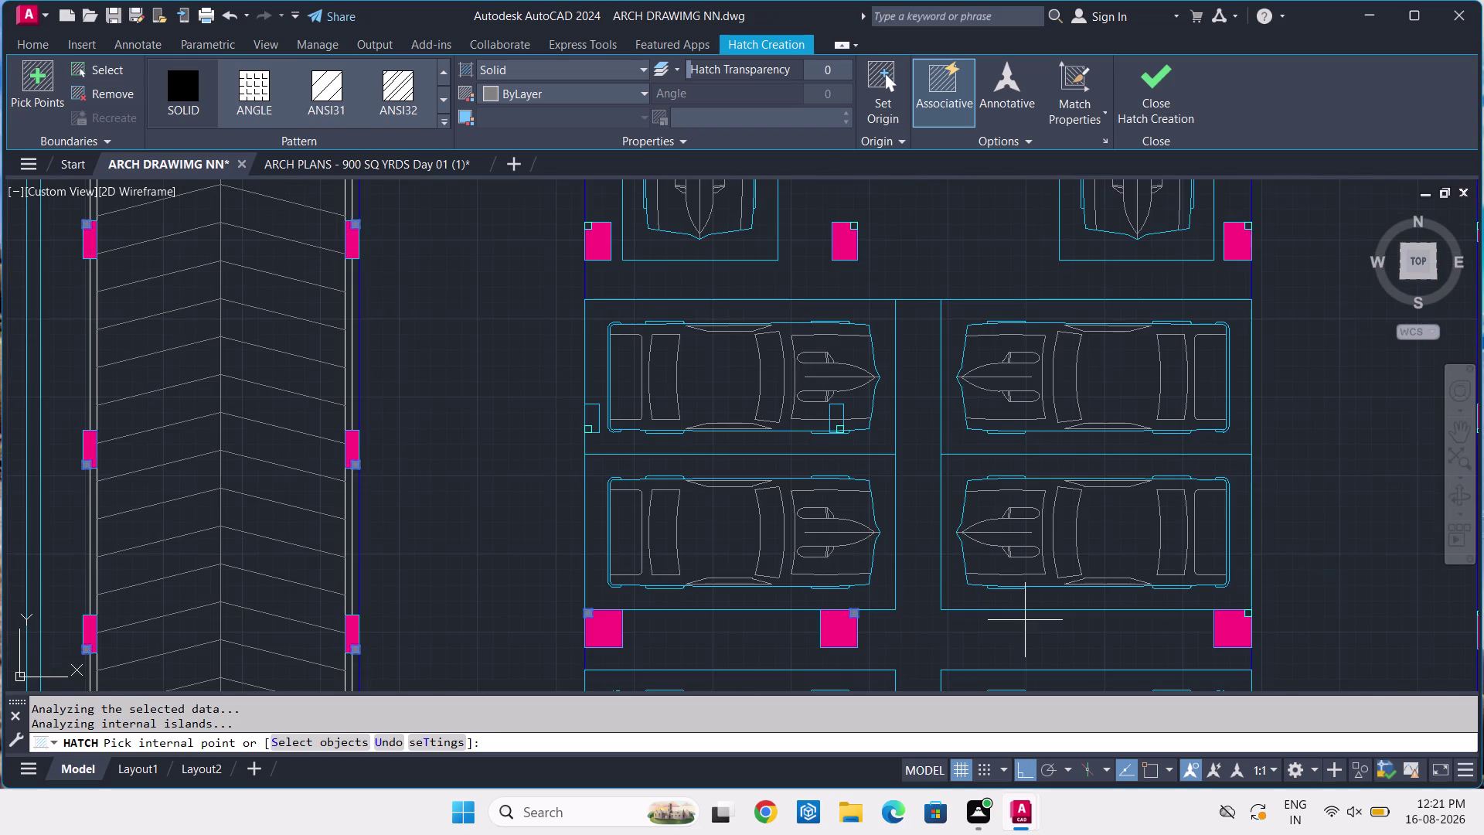
middle_drag(1025, 620, 581, 574)
scroll(up, 3)
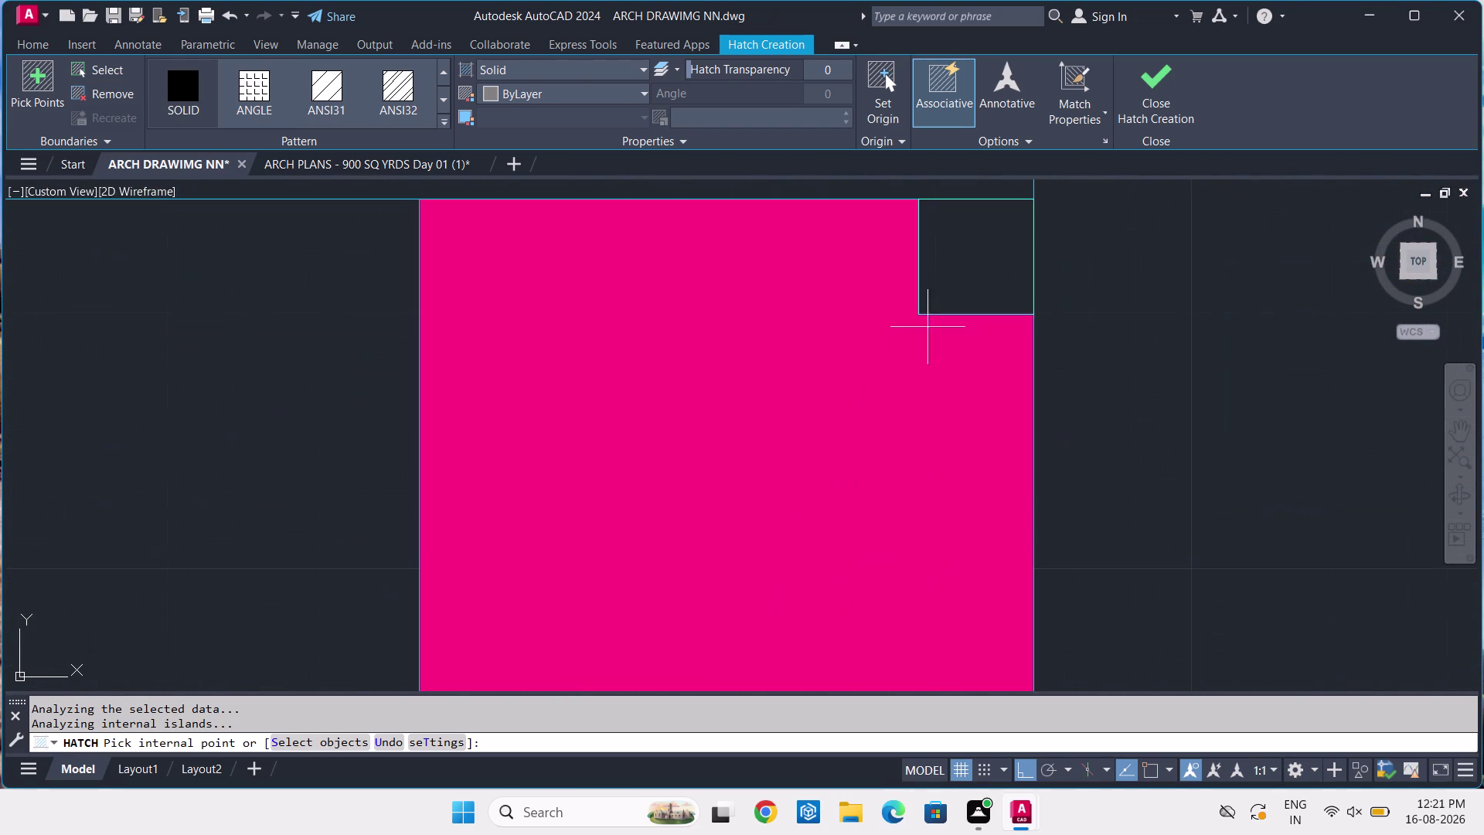
click(970, 279)
scroll(down, 3)
scroll(down, 3)
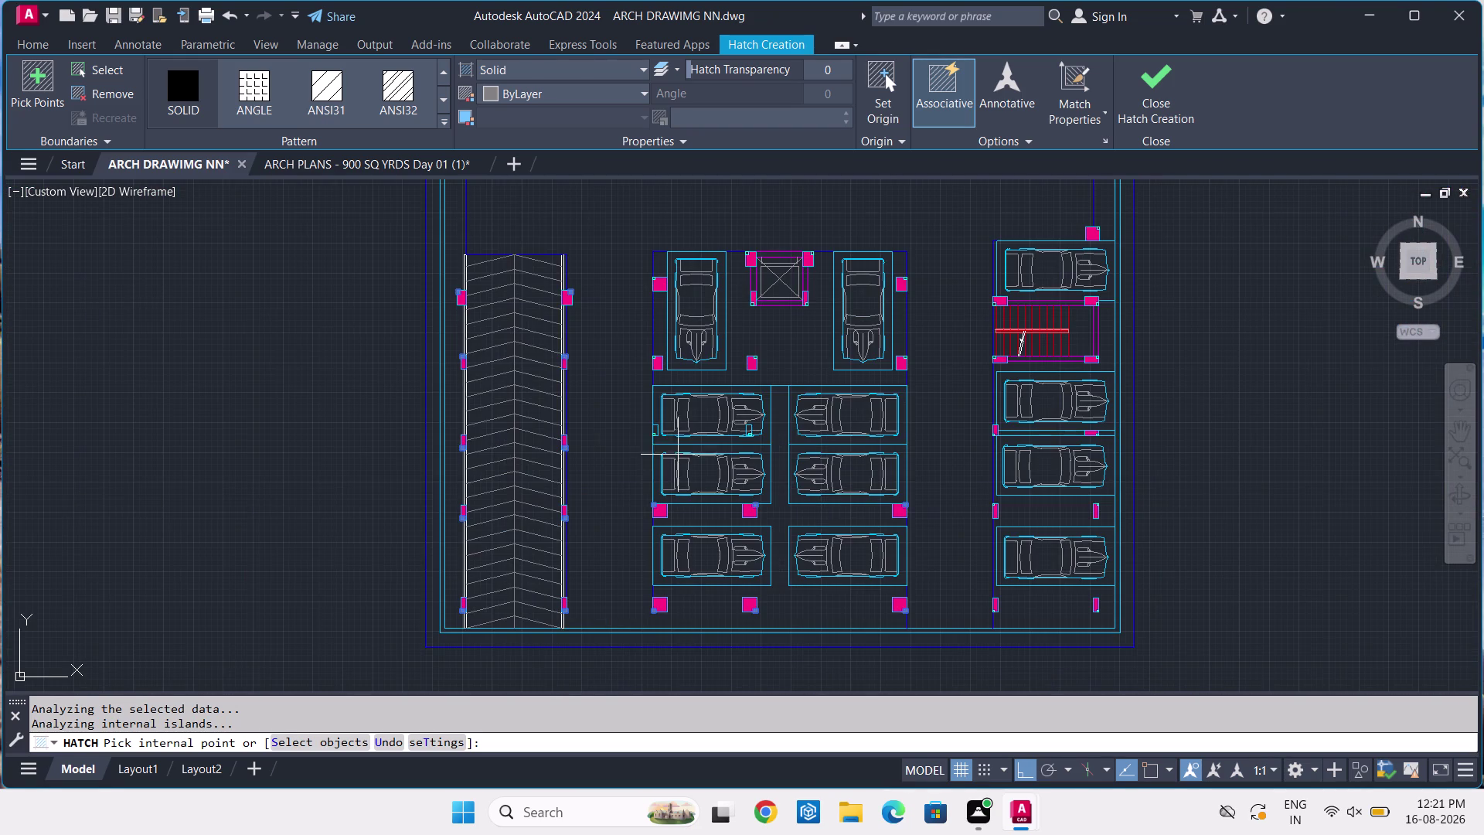
scroll(up, 3)
scroll(up, 3)
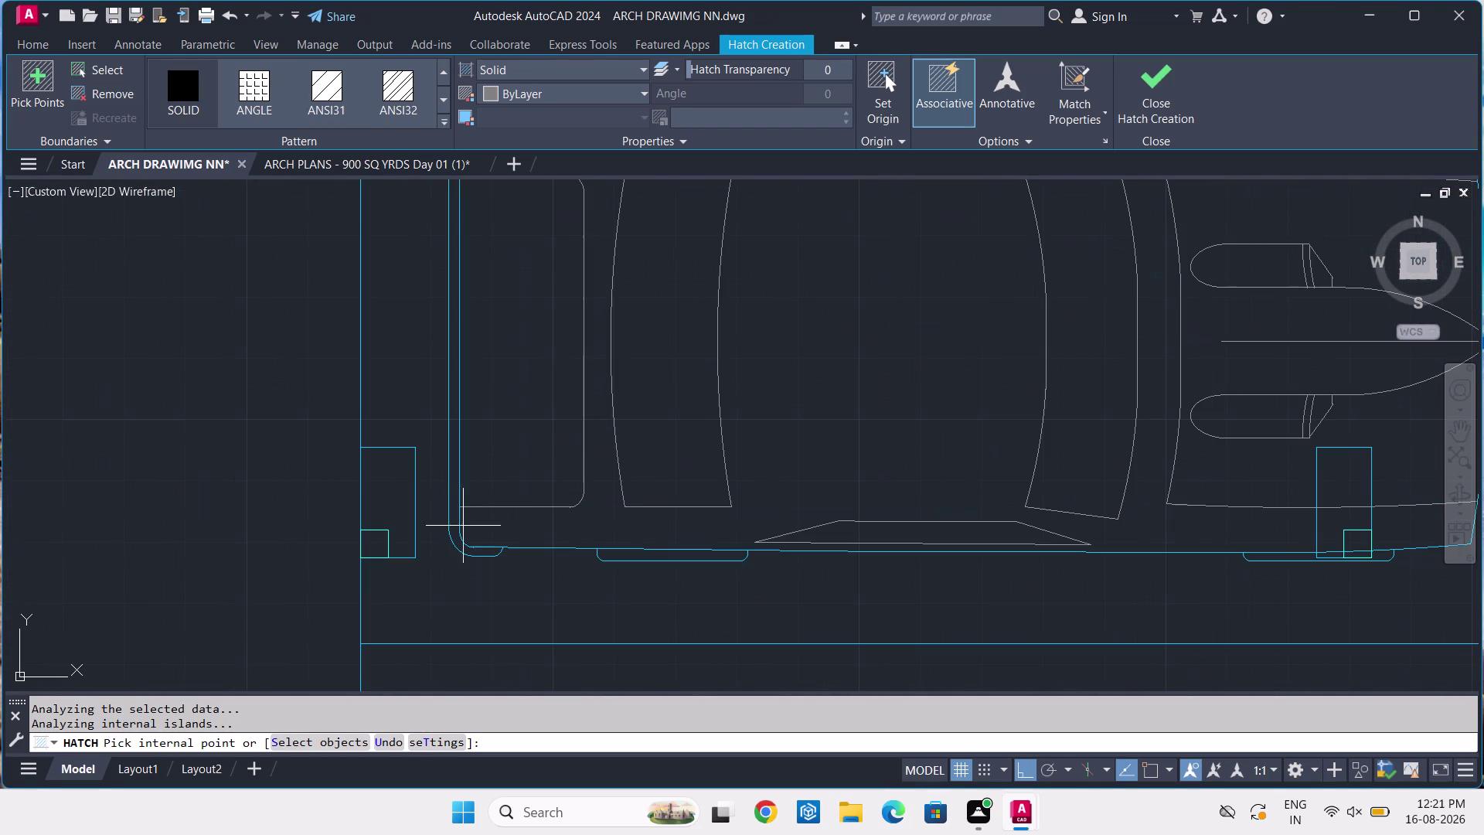
click(379, 538)
scroll(down, 3)
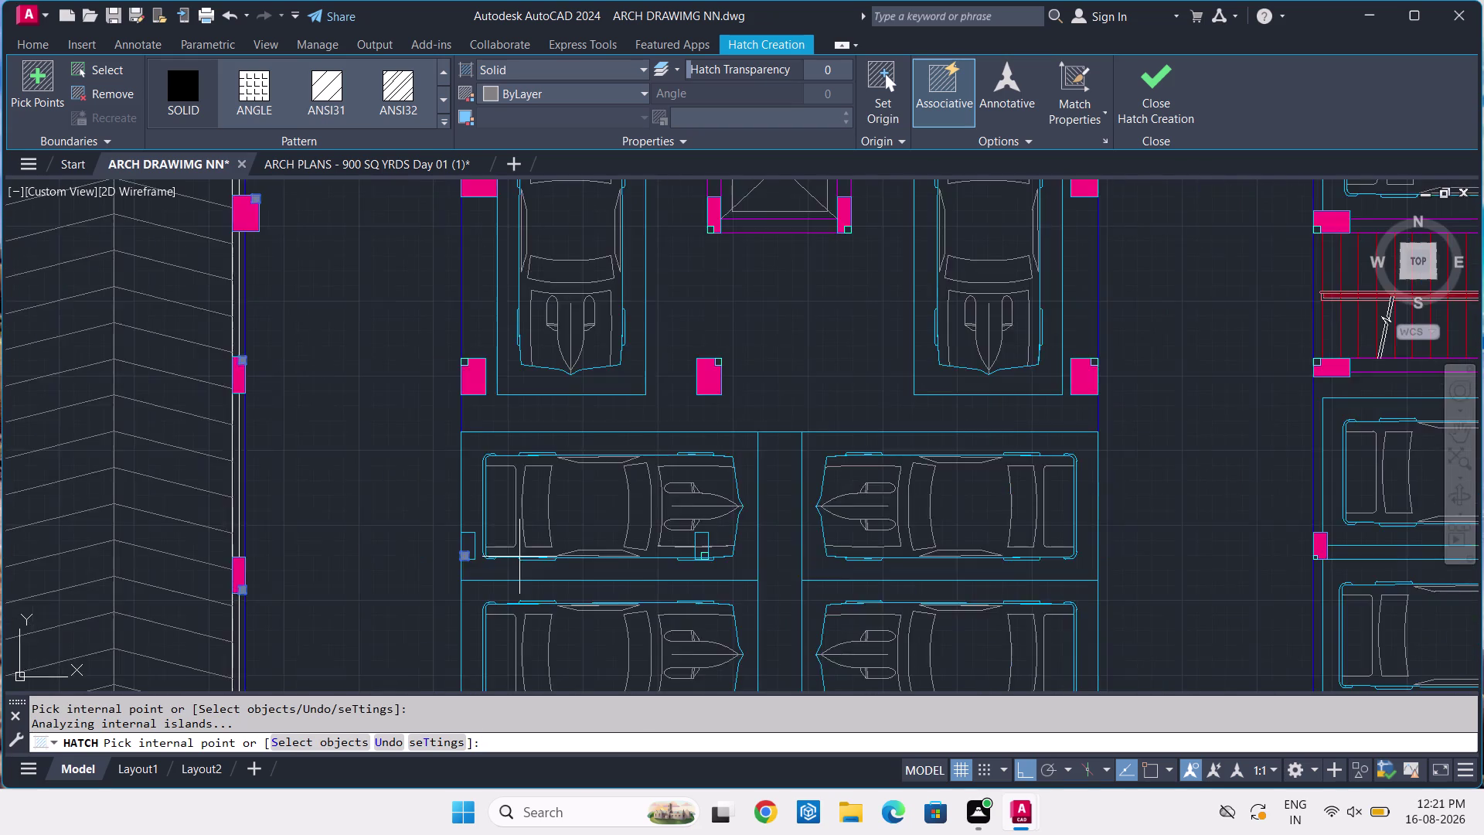
scroll(down, 3)
scroll(up, 3)
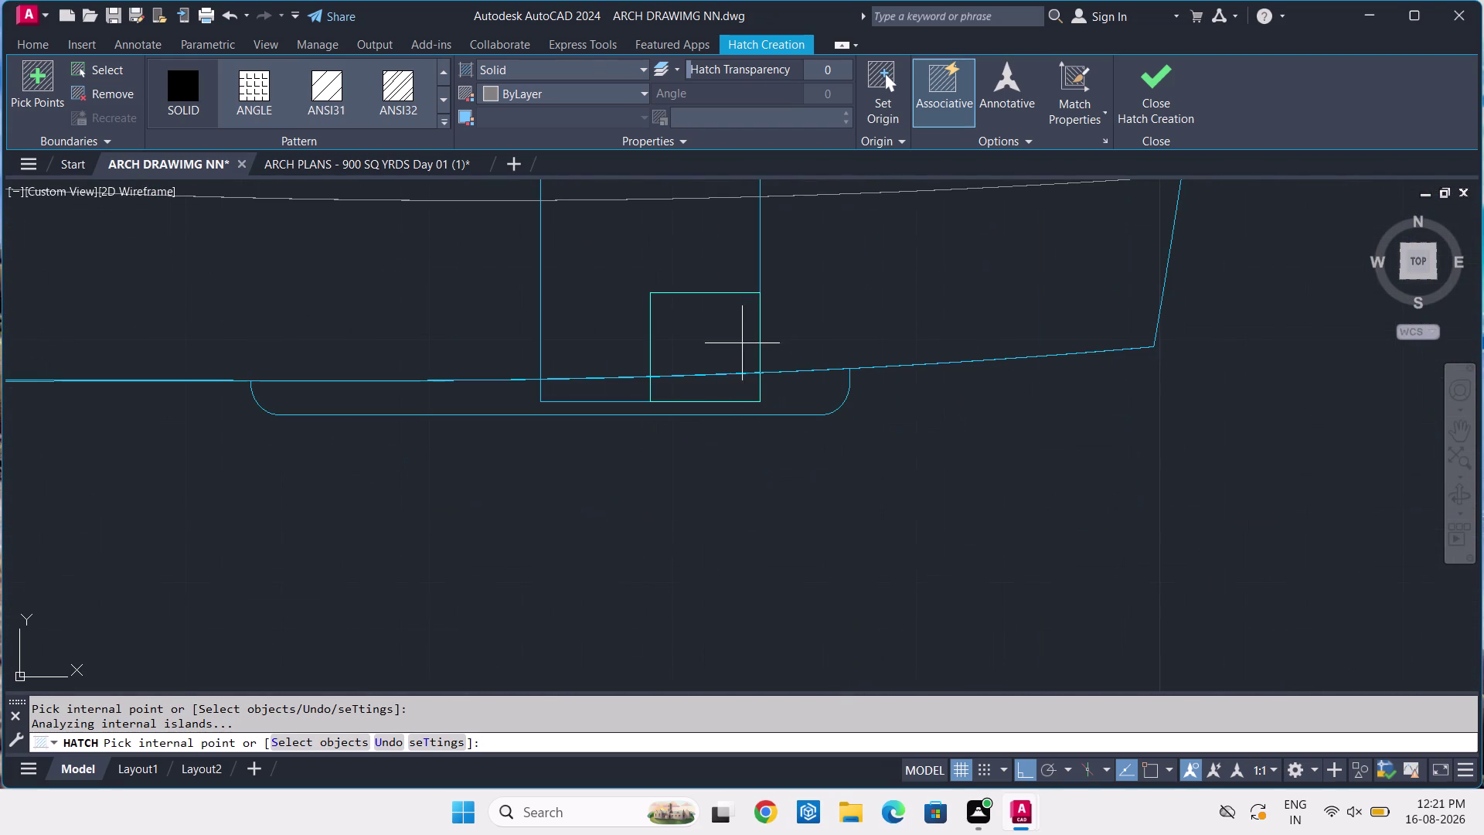
click(742, 338)
click(717, 385)
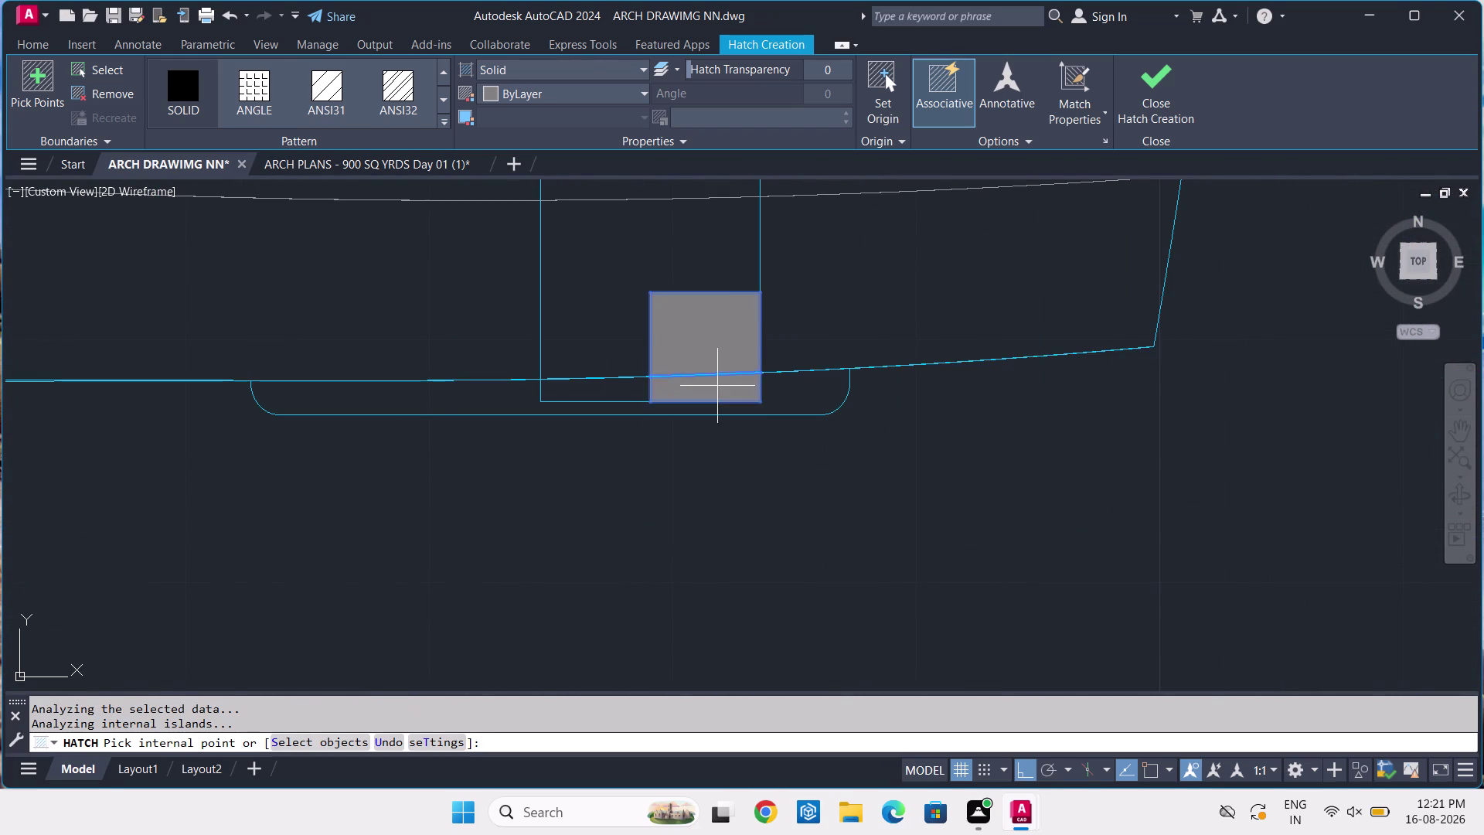
scroll(down, 3)
scroll(down, 3)
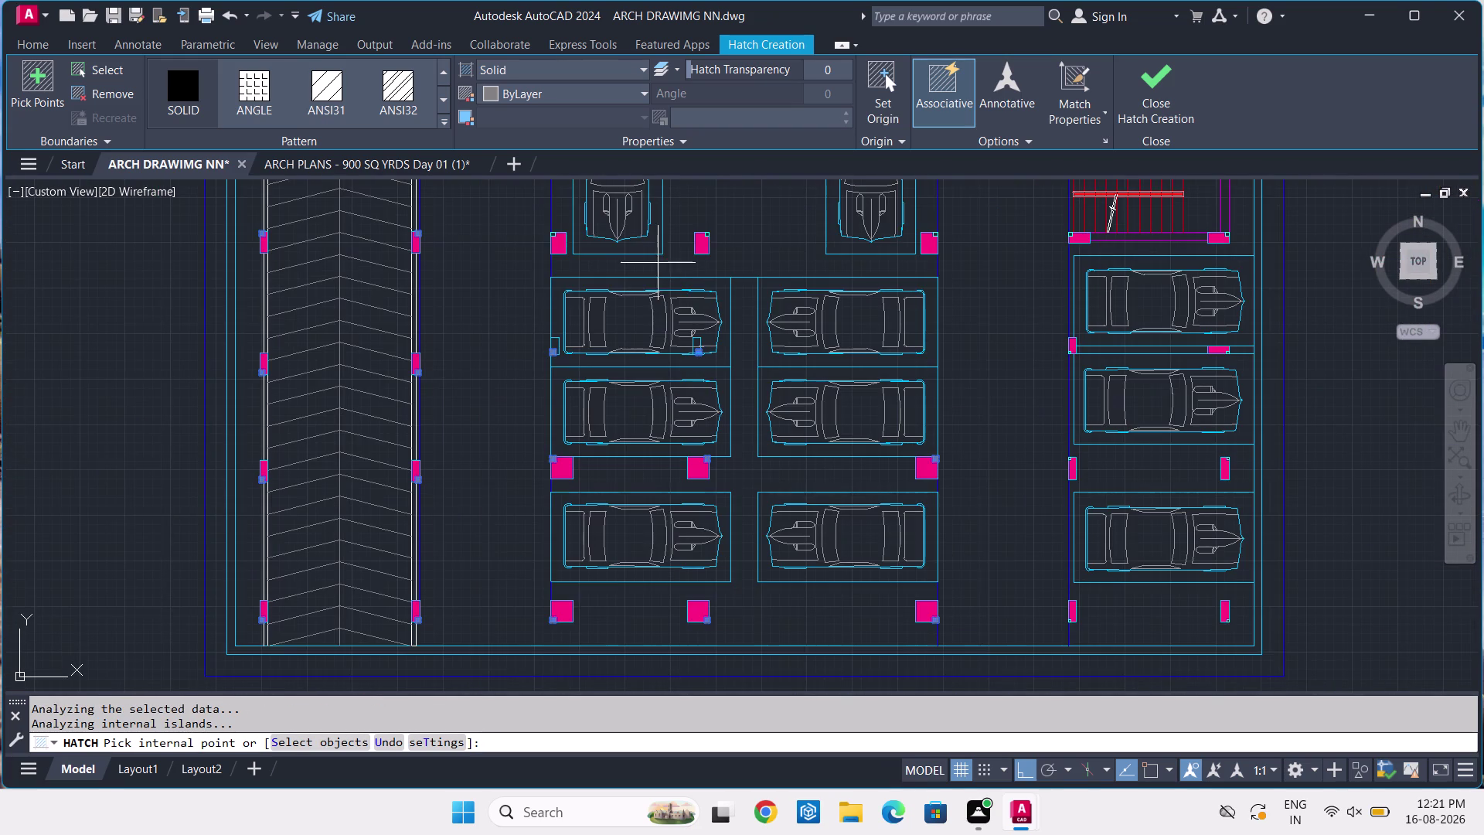
Solid-fill the upper and lower corner notches of the pink columns across the plan.
middle_drag(626, 428, 669, 651)
scroll(up, 3)
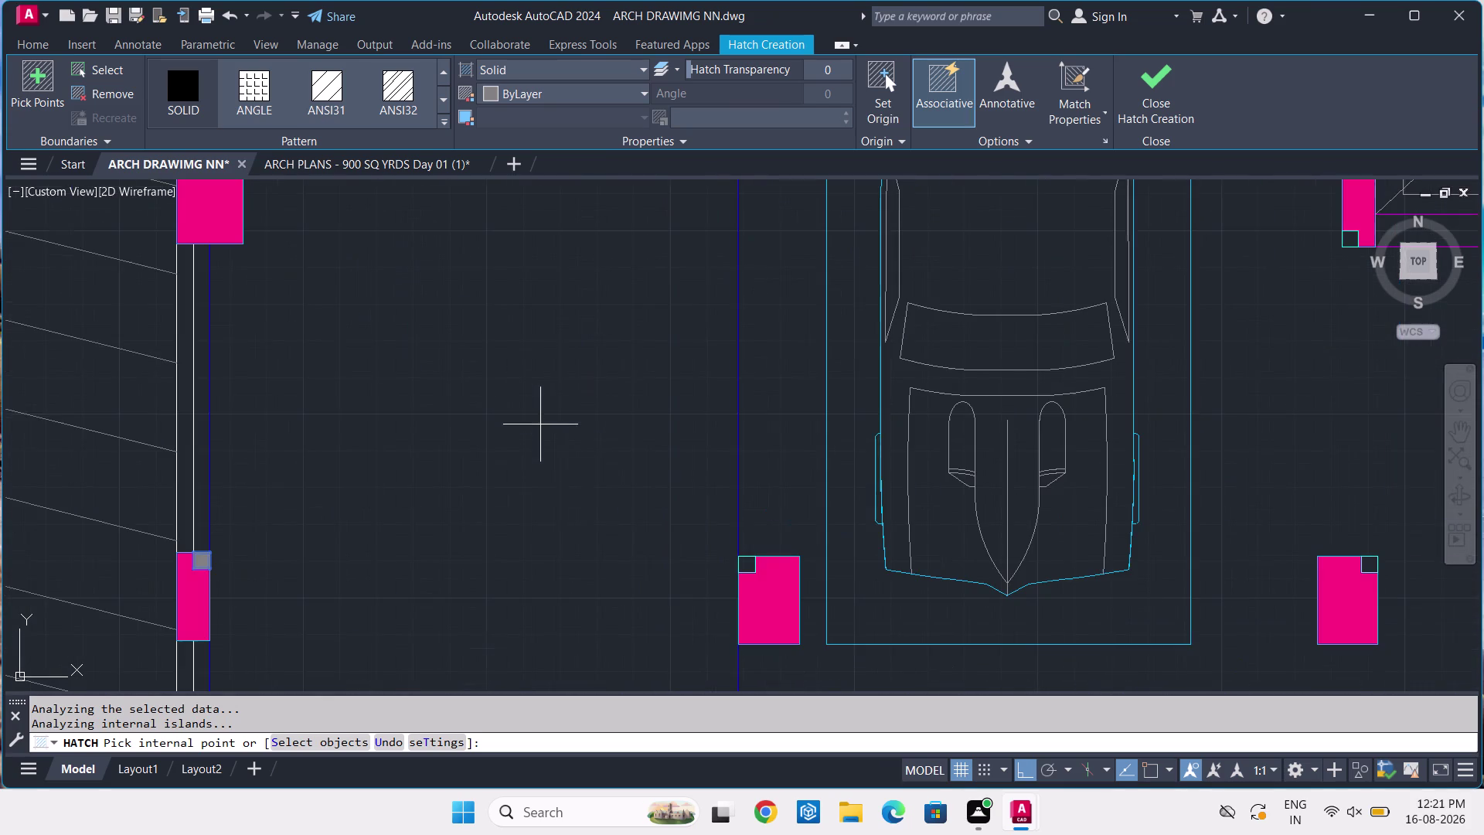
scroll(up, 3)
click(708, 579)
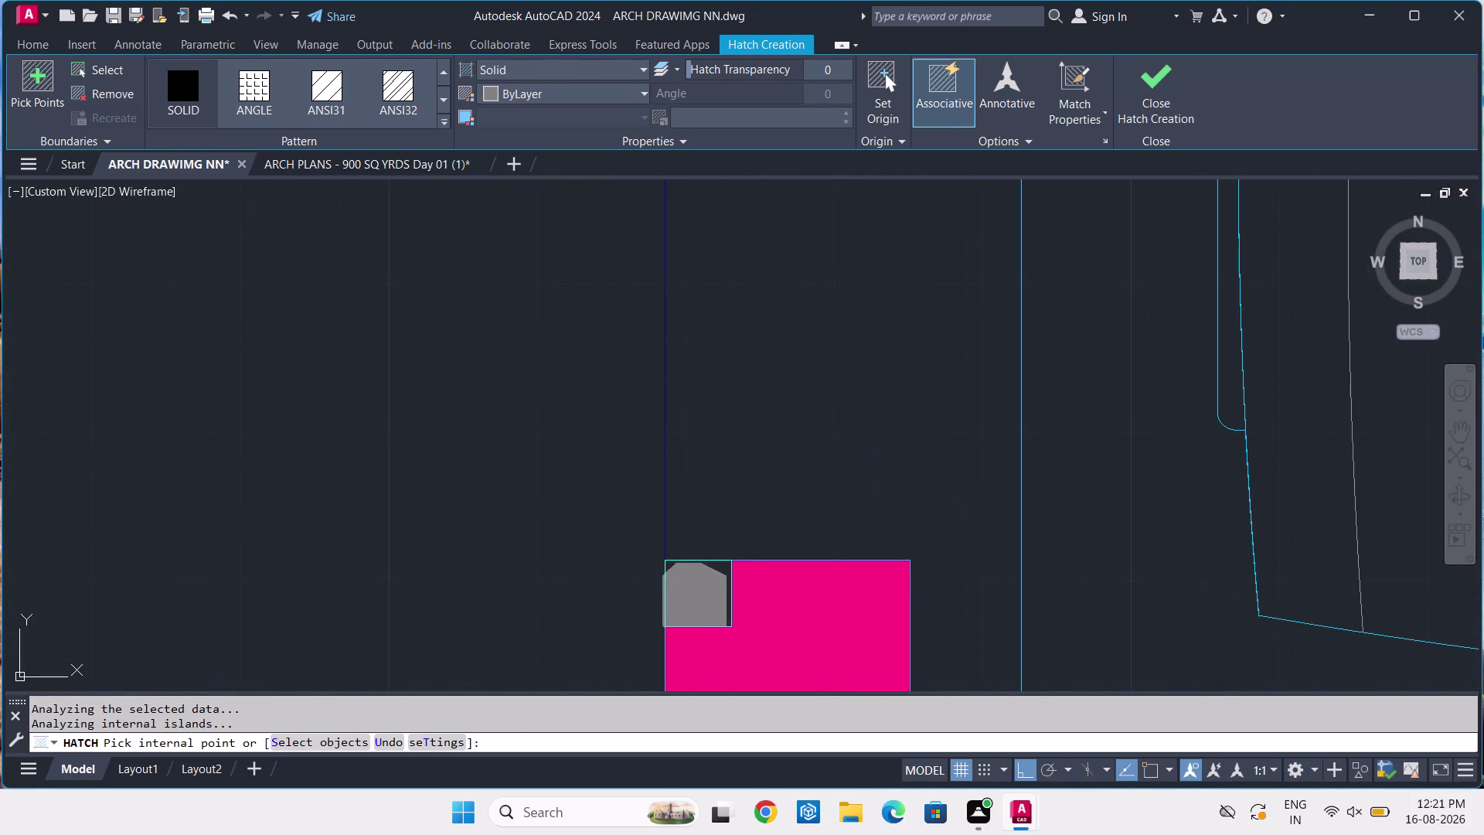
scroll(down, 3)
scroll(up, 3)
scroll(up, 3)
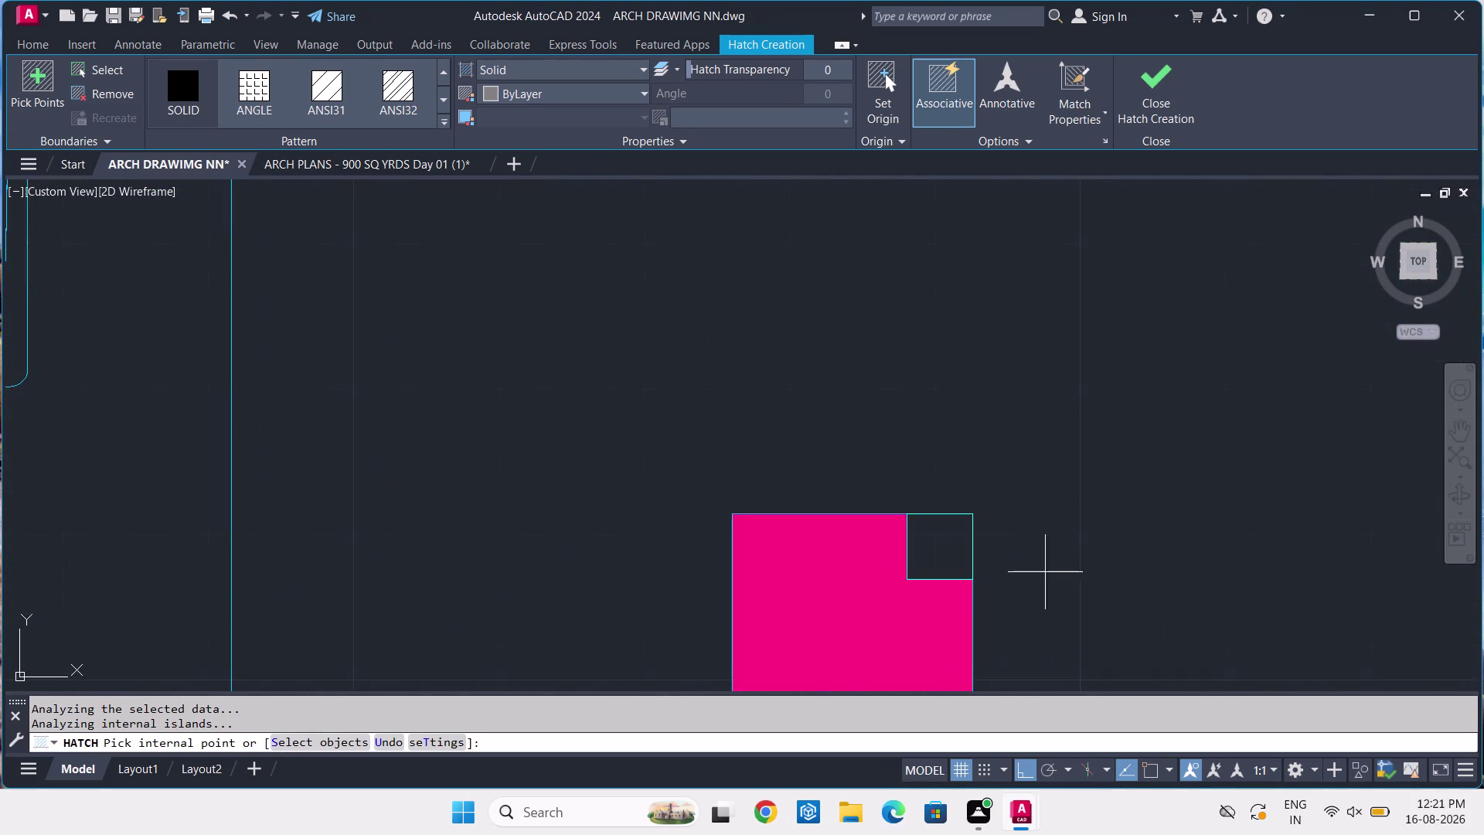
scroll(up, 3)
click(847, 528)
scroll(down, 3)
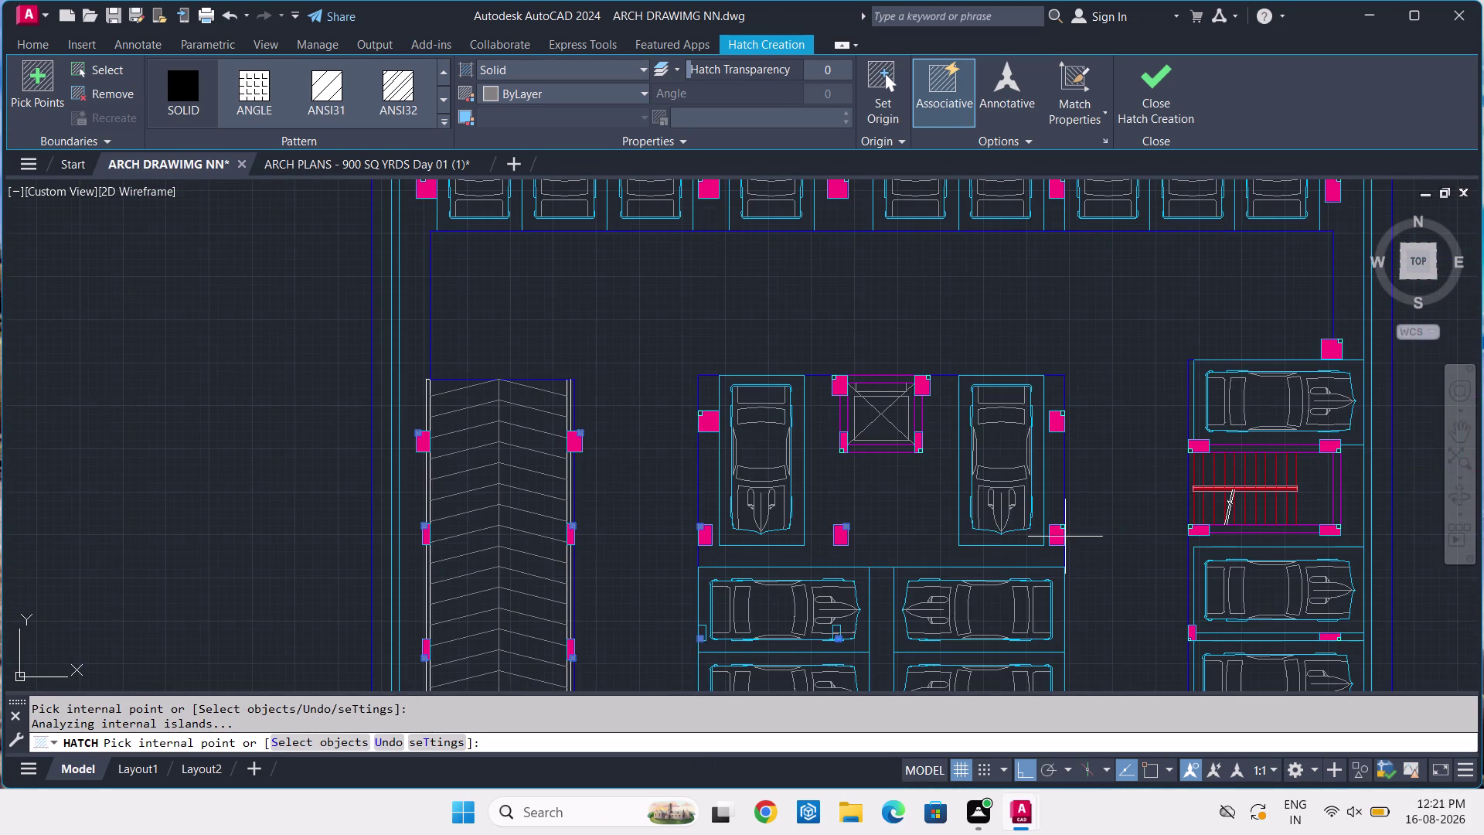
scroll(up, 3)
scroll(up, 3)
click(729, 306)
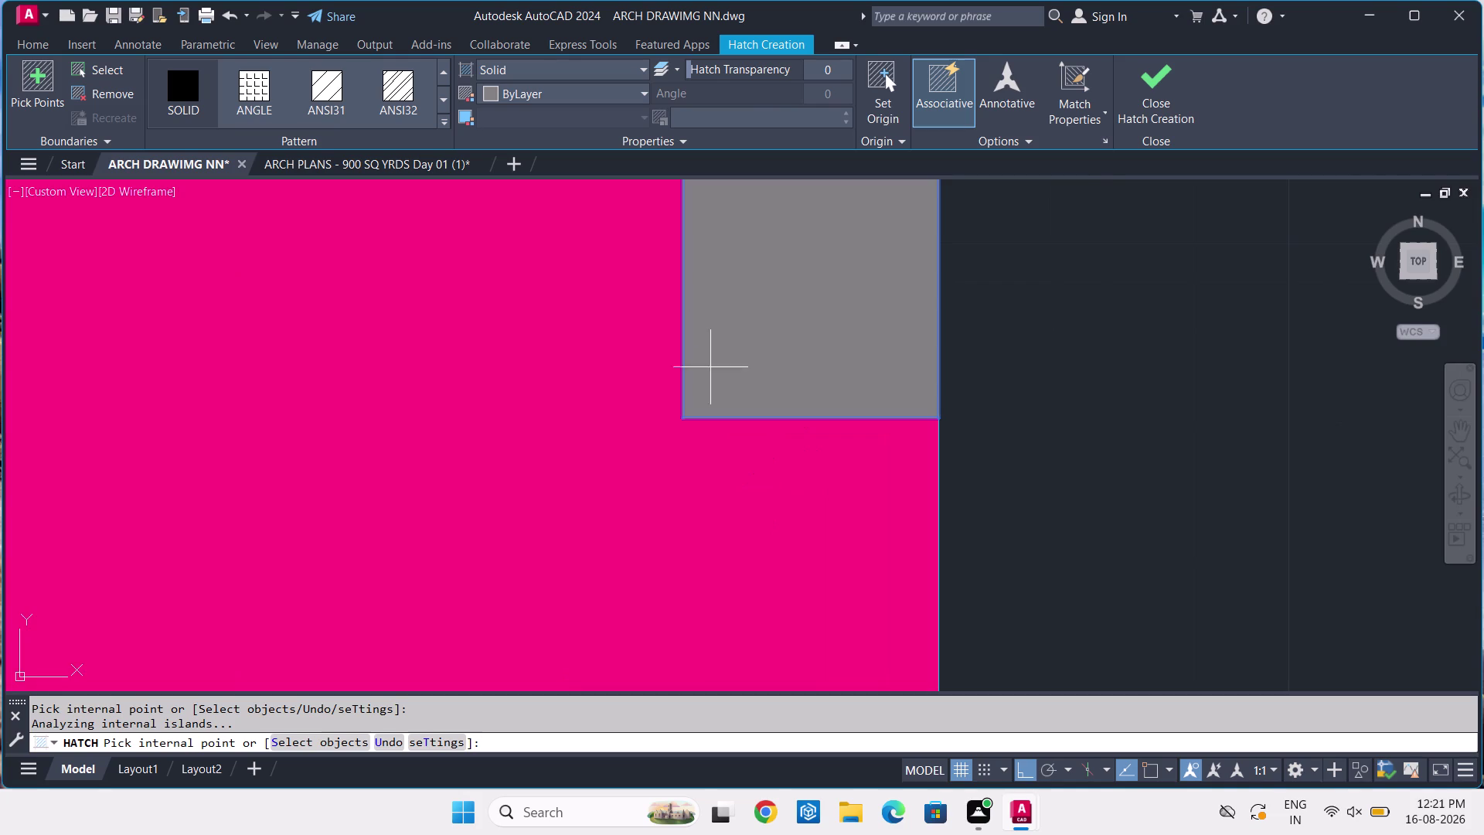
scroll(down, 3)
middle_drag(823, 517, 940, 721)
scroll(up, 3)
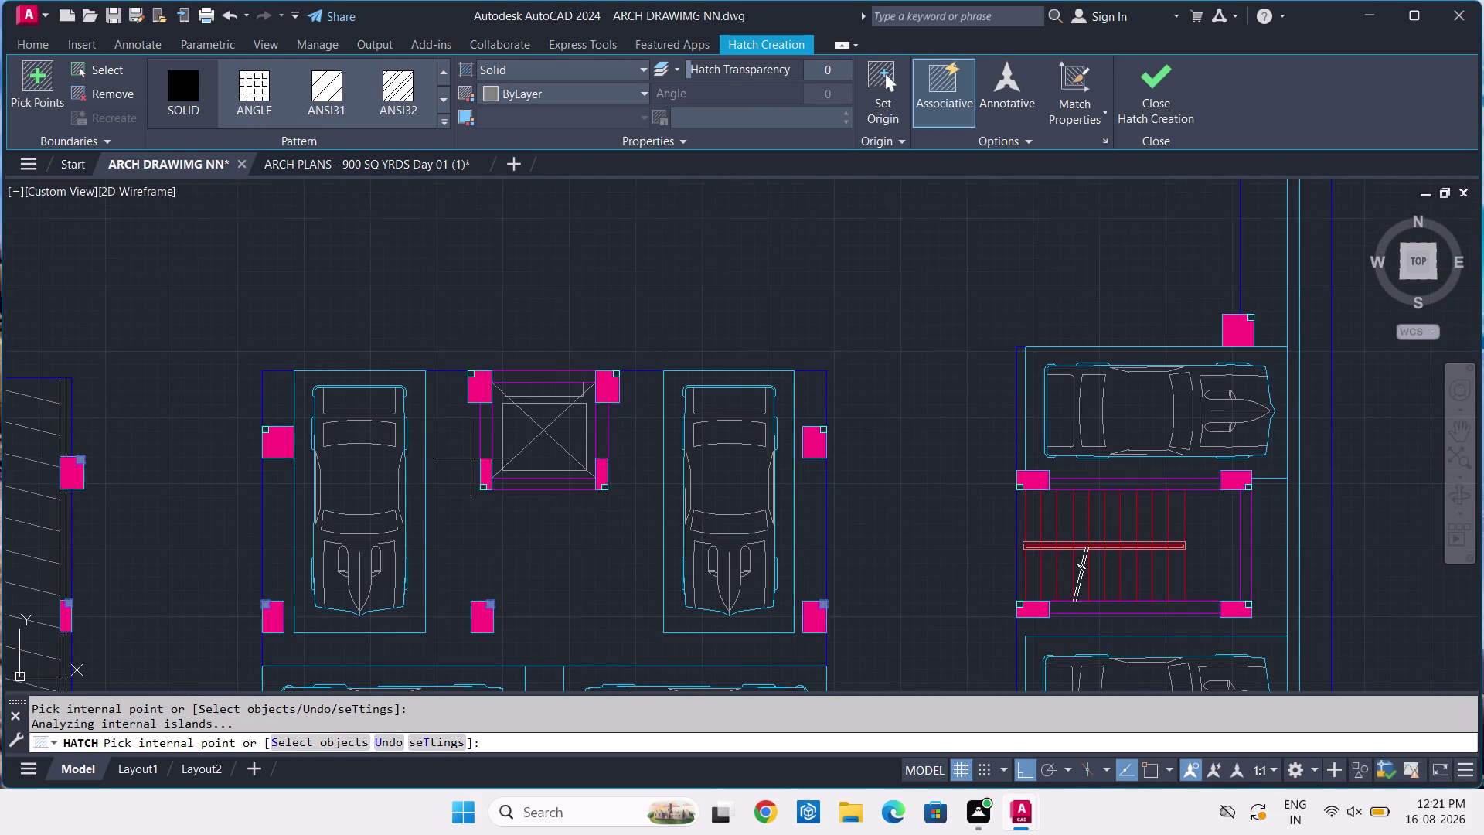
scroll(up, 3)
middle_drag(594, 662, 568, 466)
click(545, 533)
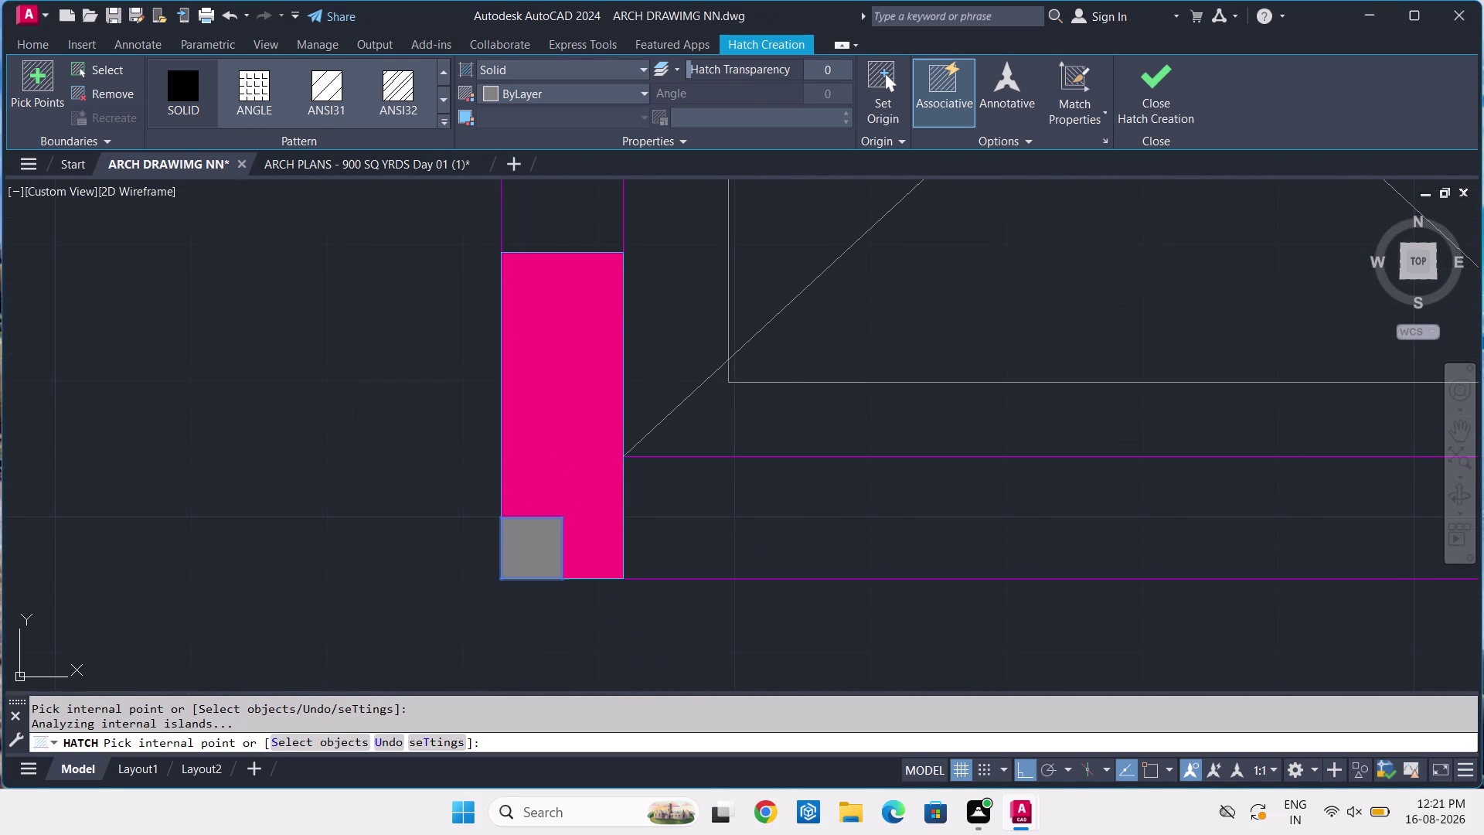
scroll(down, 3)
scroll(up, 3)
scroll(up, 3)
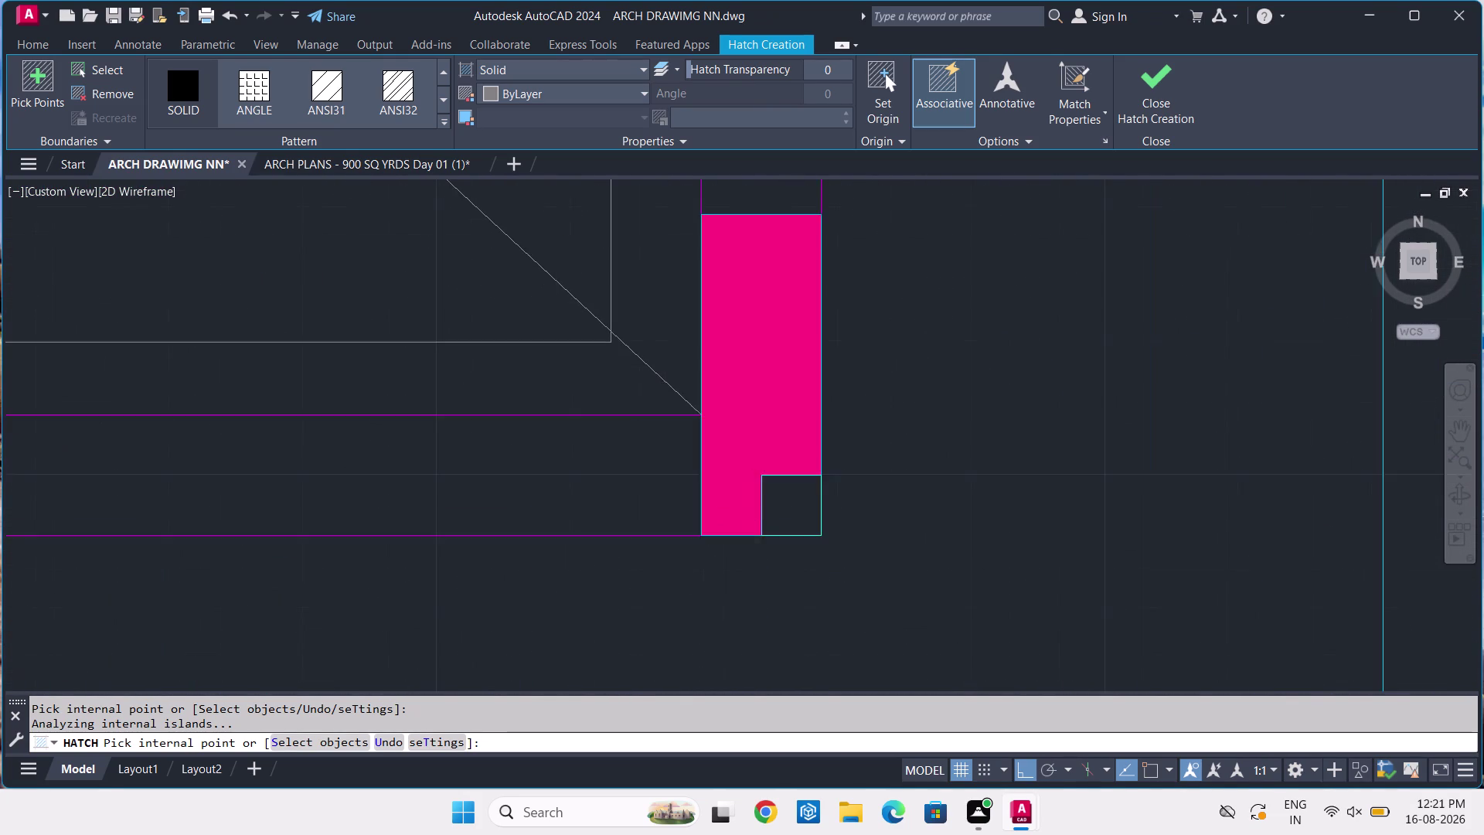
click(815, 499)
scroll(down, 3)
scroll(down, 3)
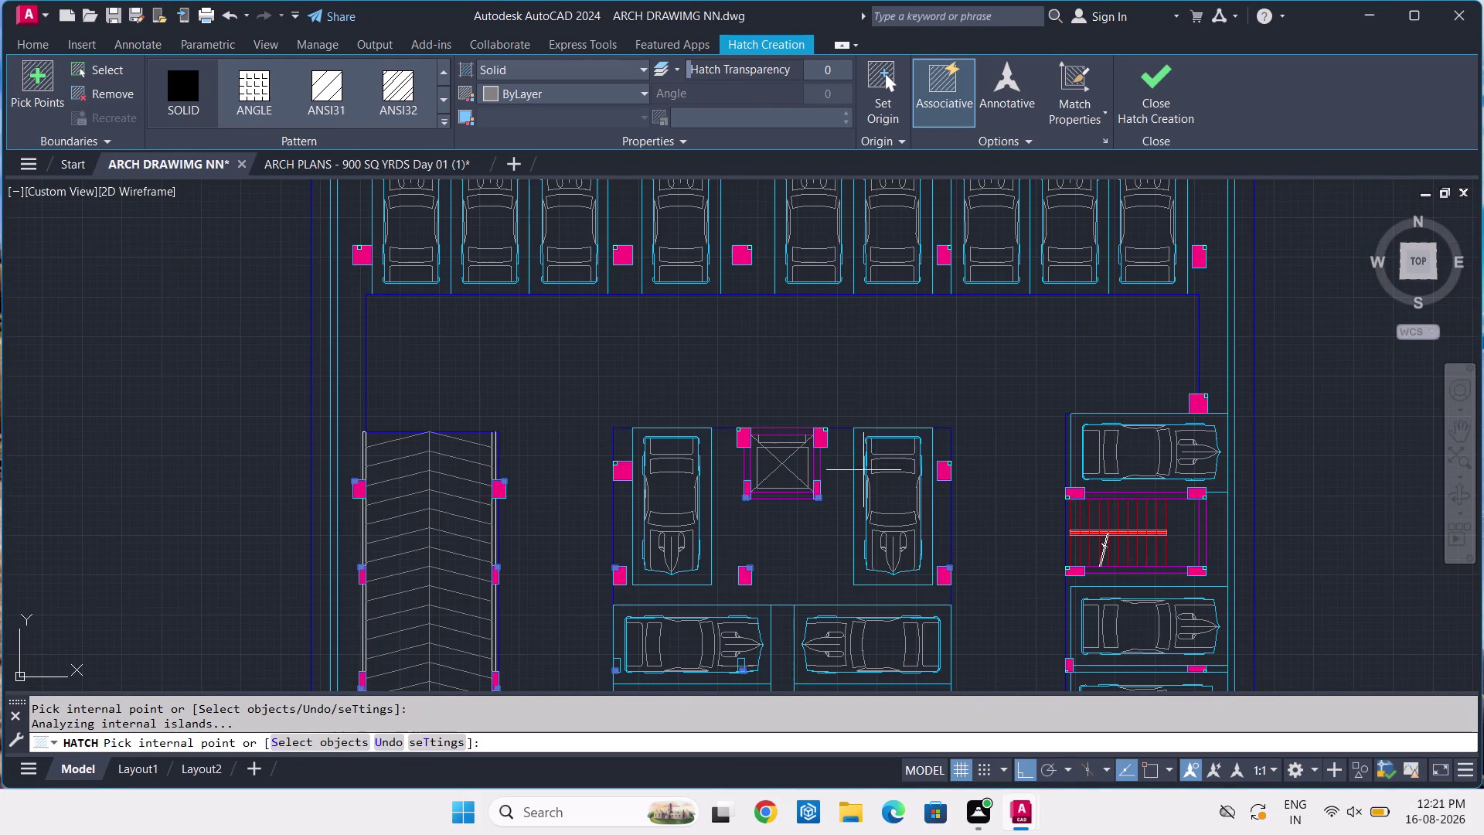
scroll(up, 3)
scroll(up, 3)
scroll(up, 3)
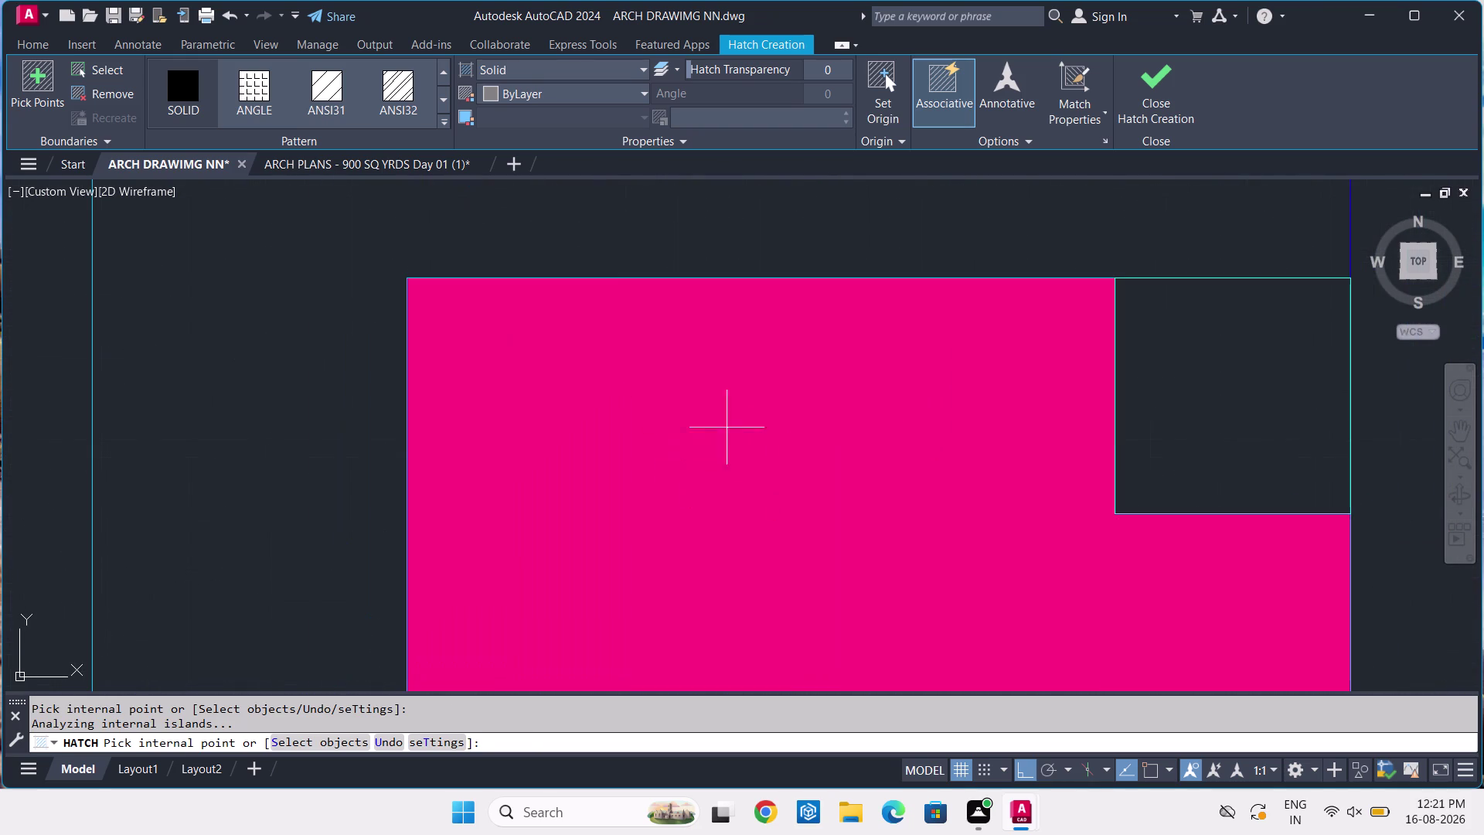
click(1180, 391)
scroll(down, 3)
scroll(down, 3)
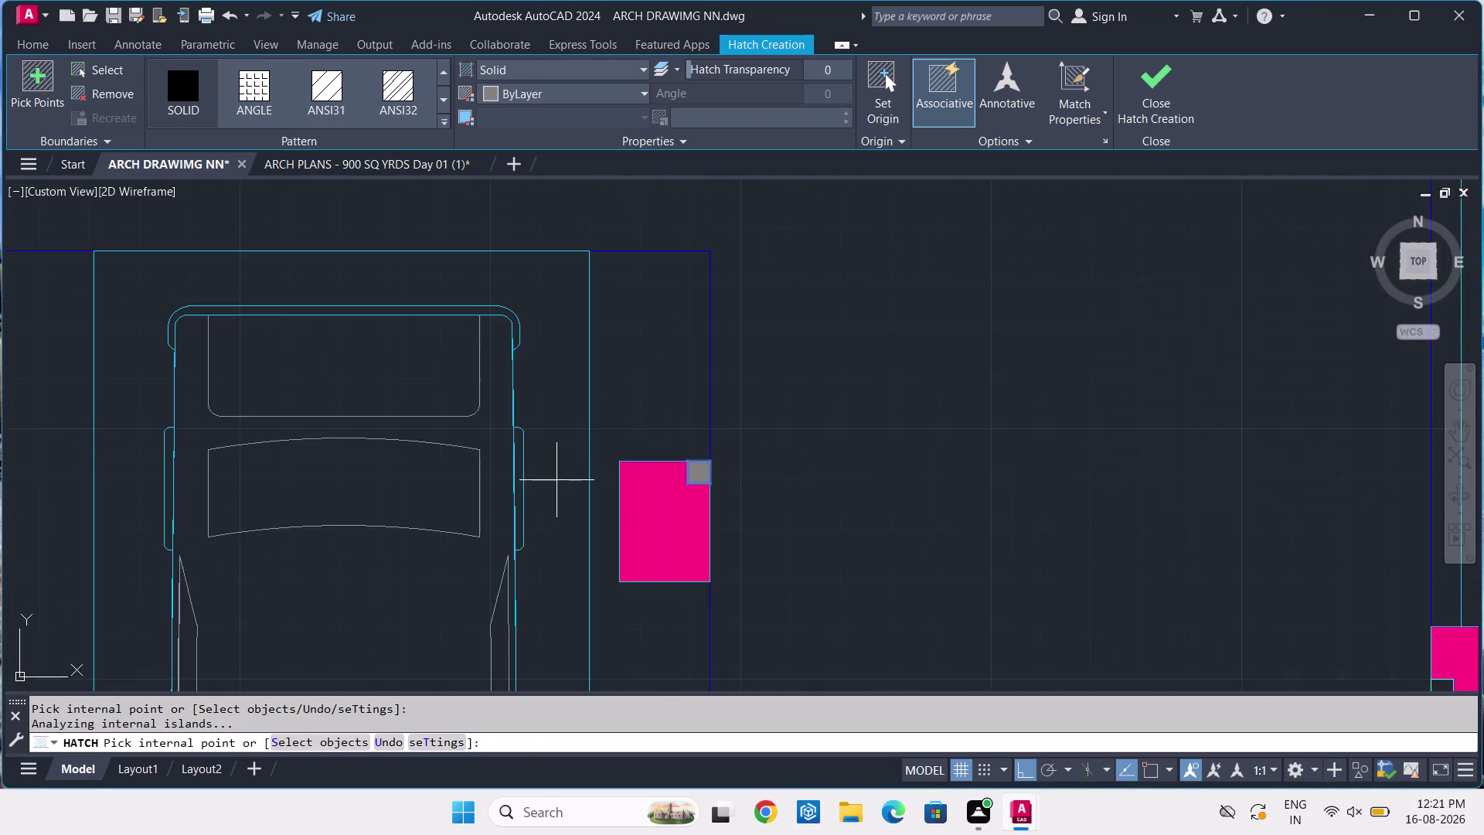
scroll(down, 3)
Fill the remaining corner notches, including the one beside the lift, and finish the hatch.
middle_drag(305, 547, 777, 584)
scroll(up, 3)
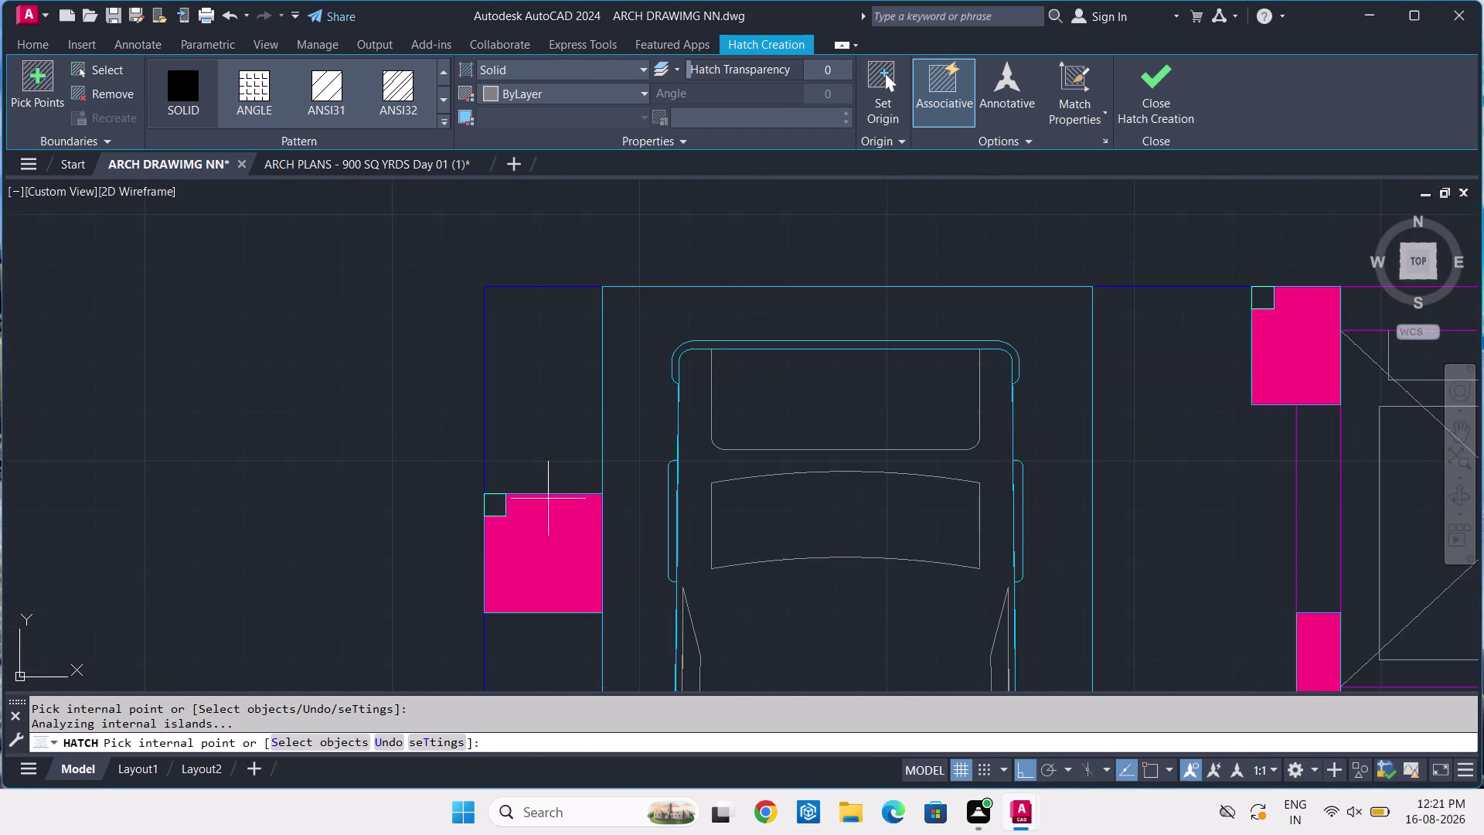
scroll(up, 3)
scroll(up, 3)
click(291, 536)
scroll(down, 3)
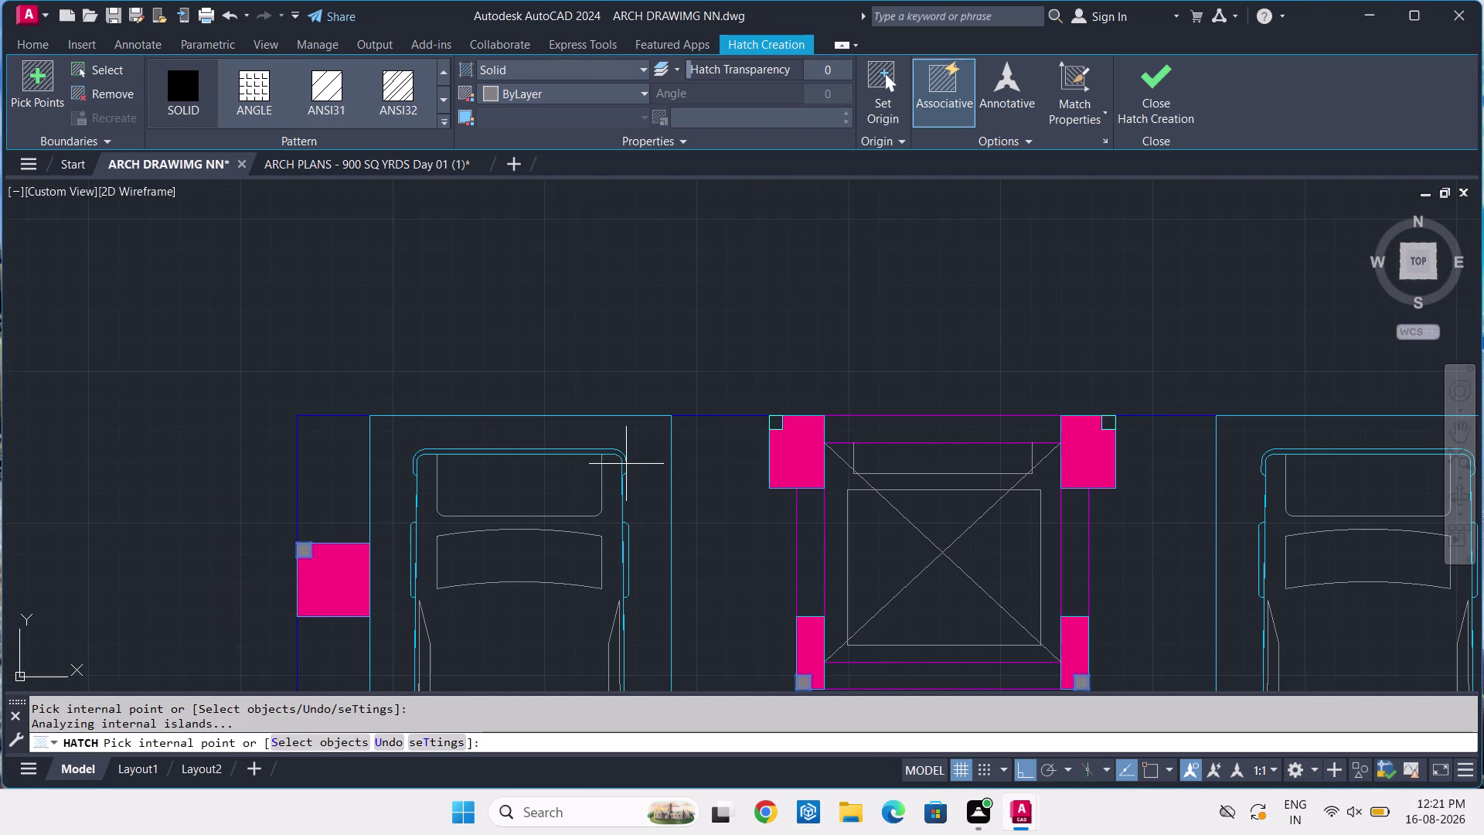
scroll(up, 3)
scroll(up, 3)
click(832, 398)
scroll(down, 3)
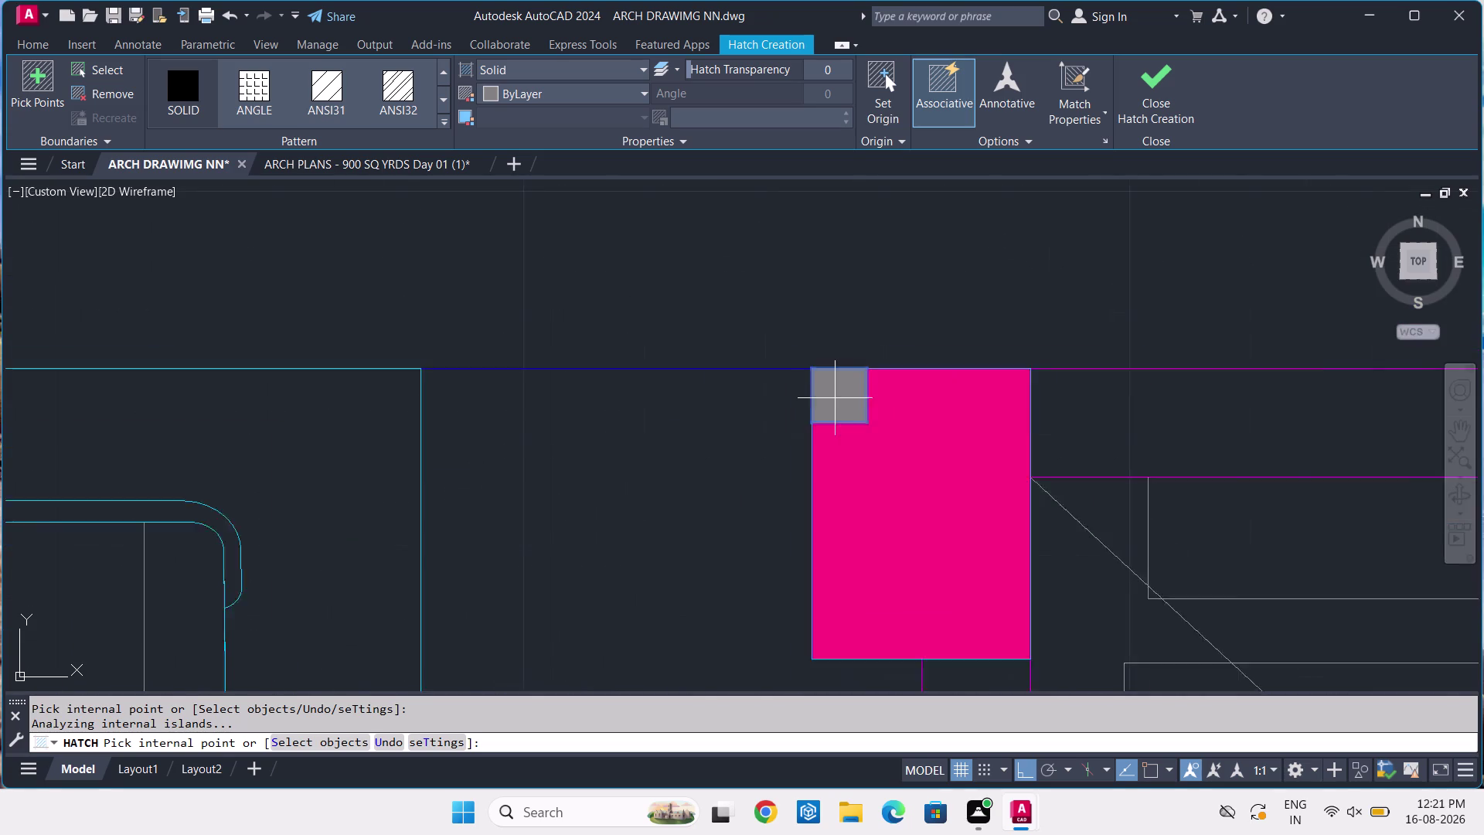
scroll(down, 3)
scroll(up, 3)
scroll(up, 3)
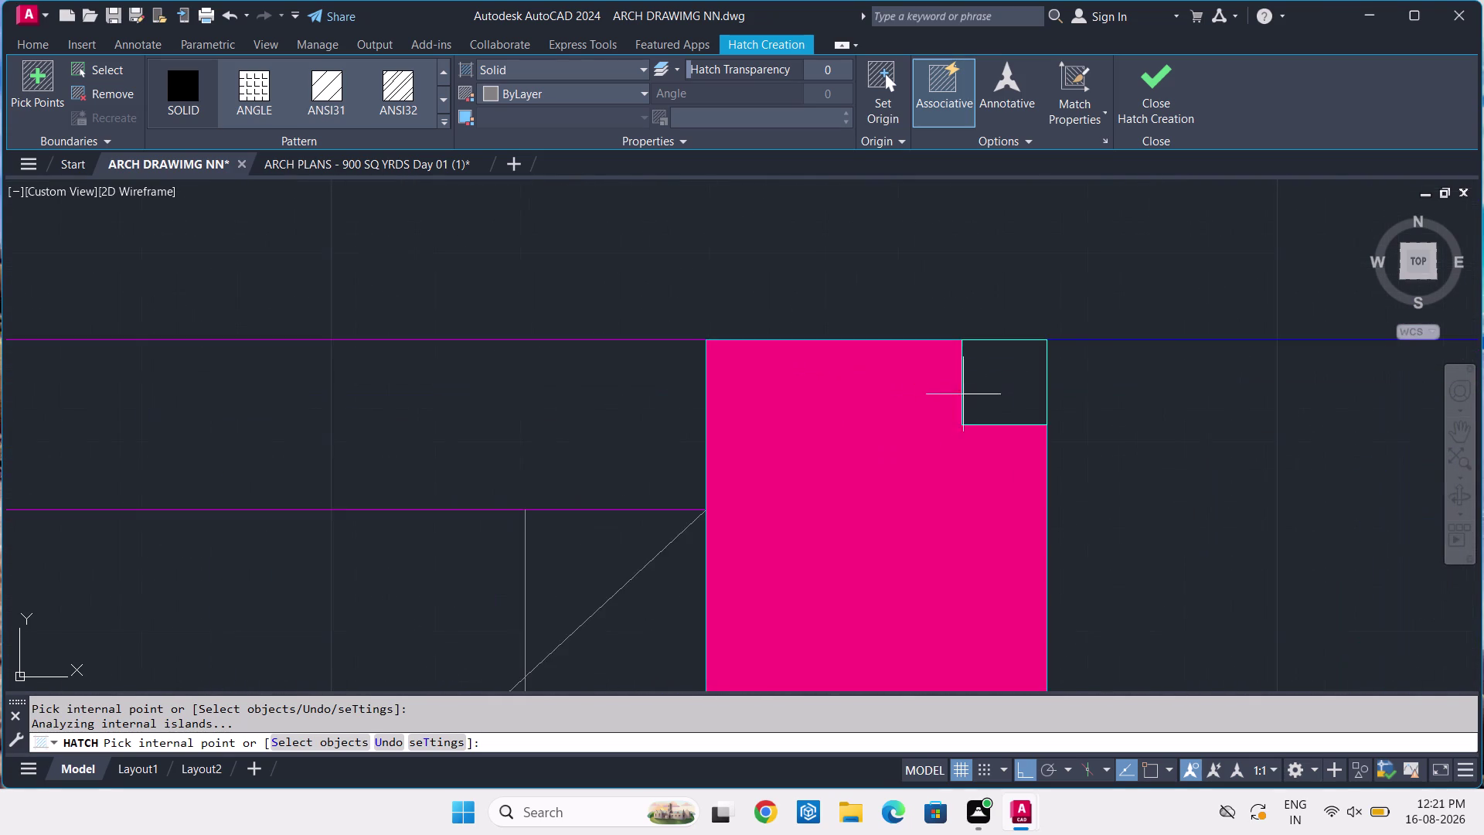
scroll(up, 3)
drag(1039, 414, 1048, 406)
scroll(down, 3)
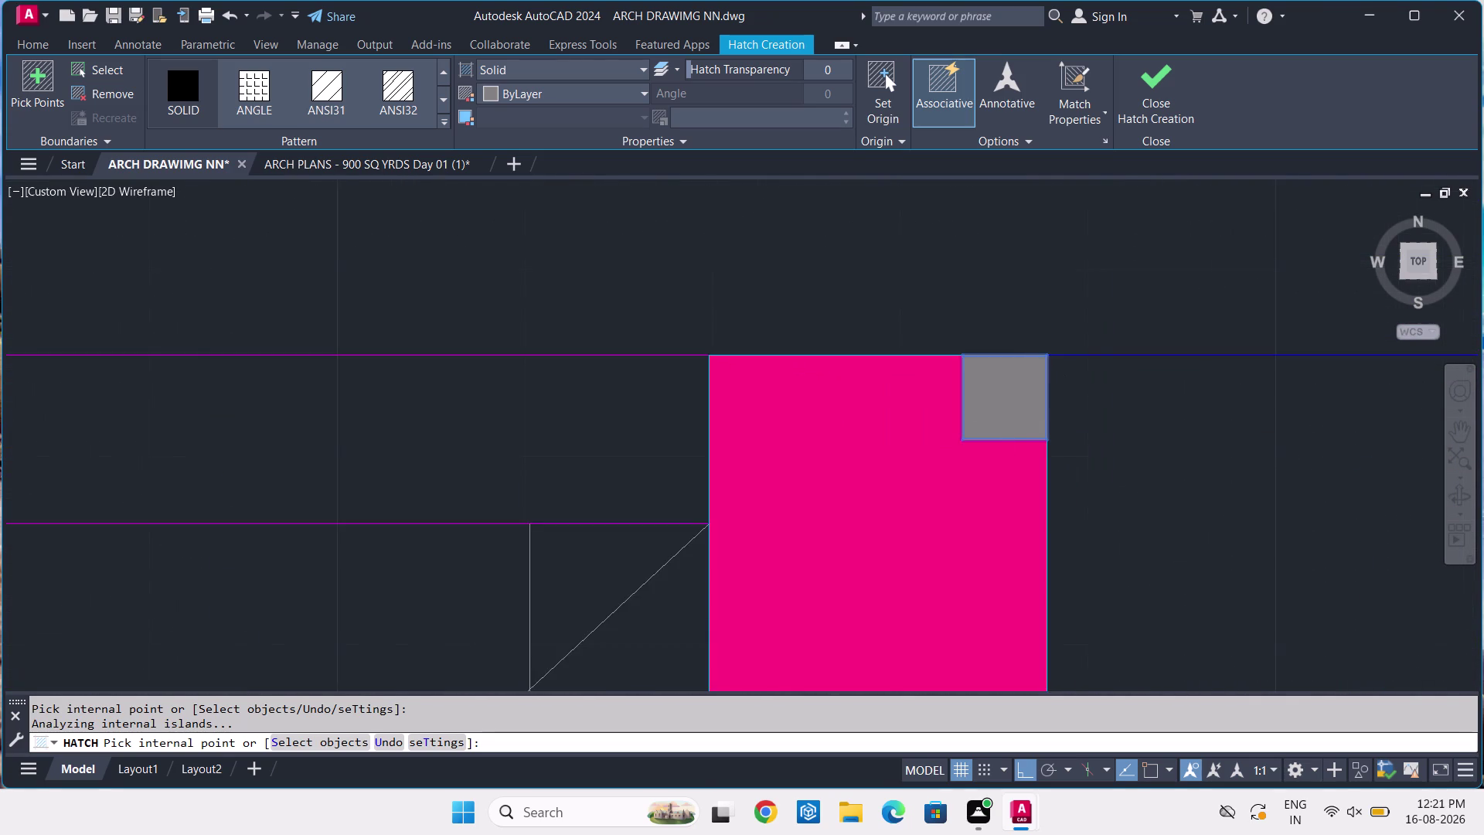
key(Return)
Make FILL the current layer and start a hatch with H.
scroll(down, 3)
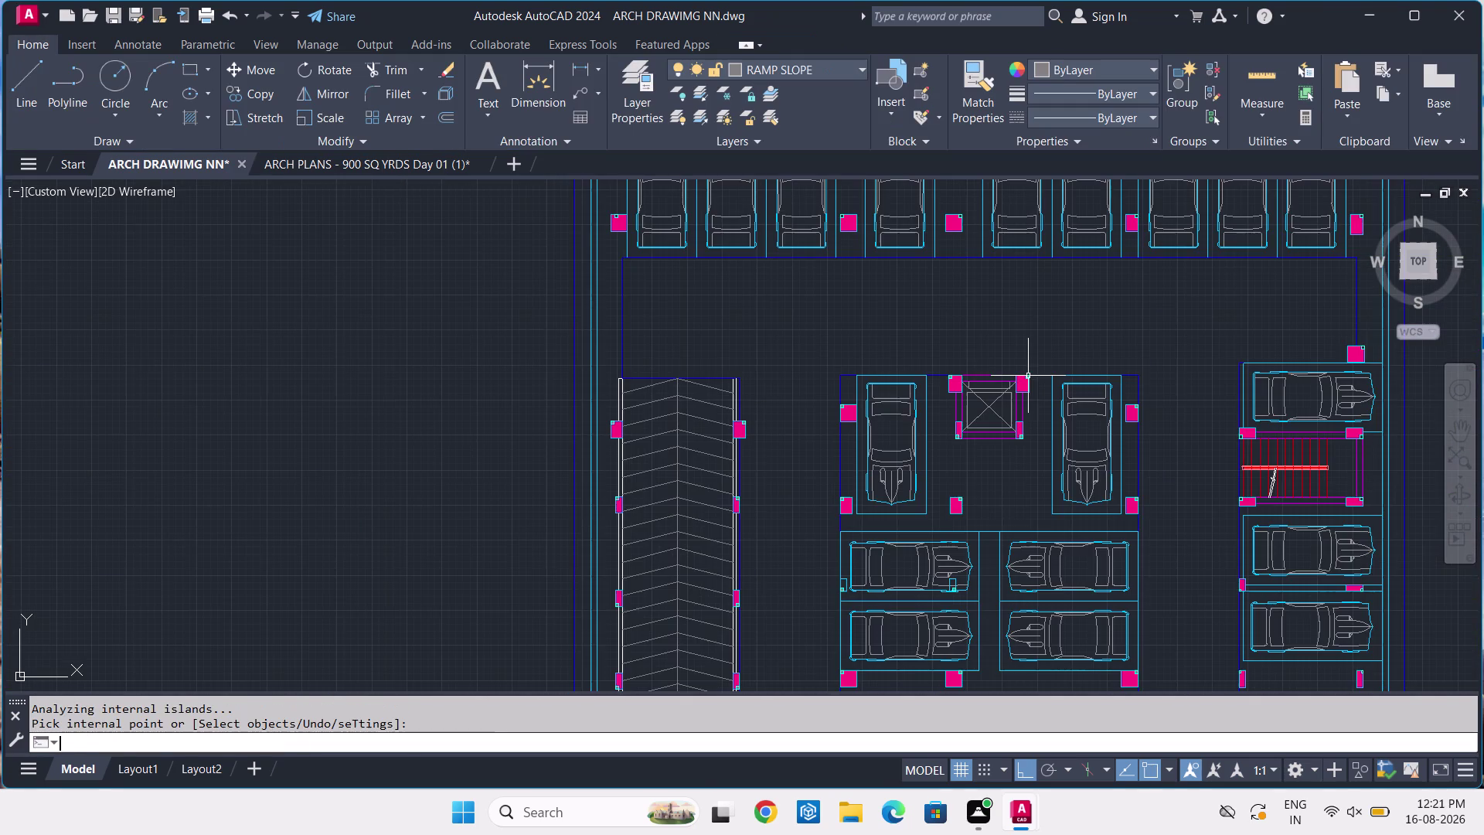
middle_drag(948, 565, 970, 416)
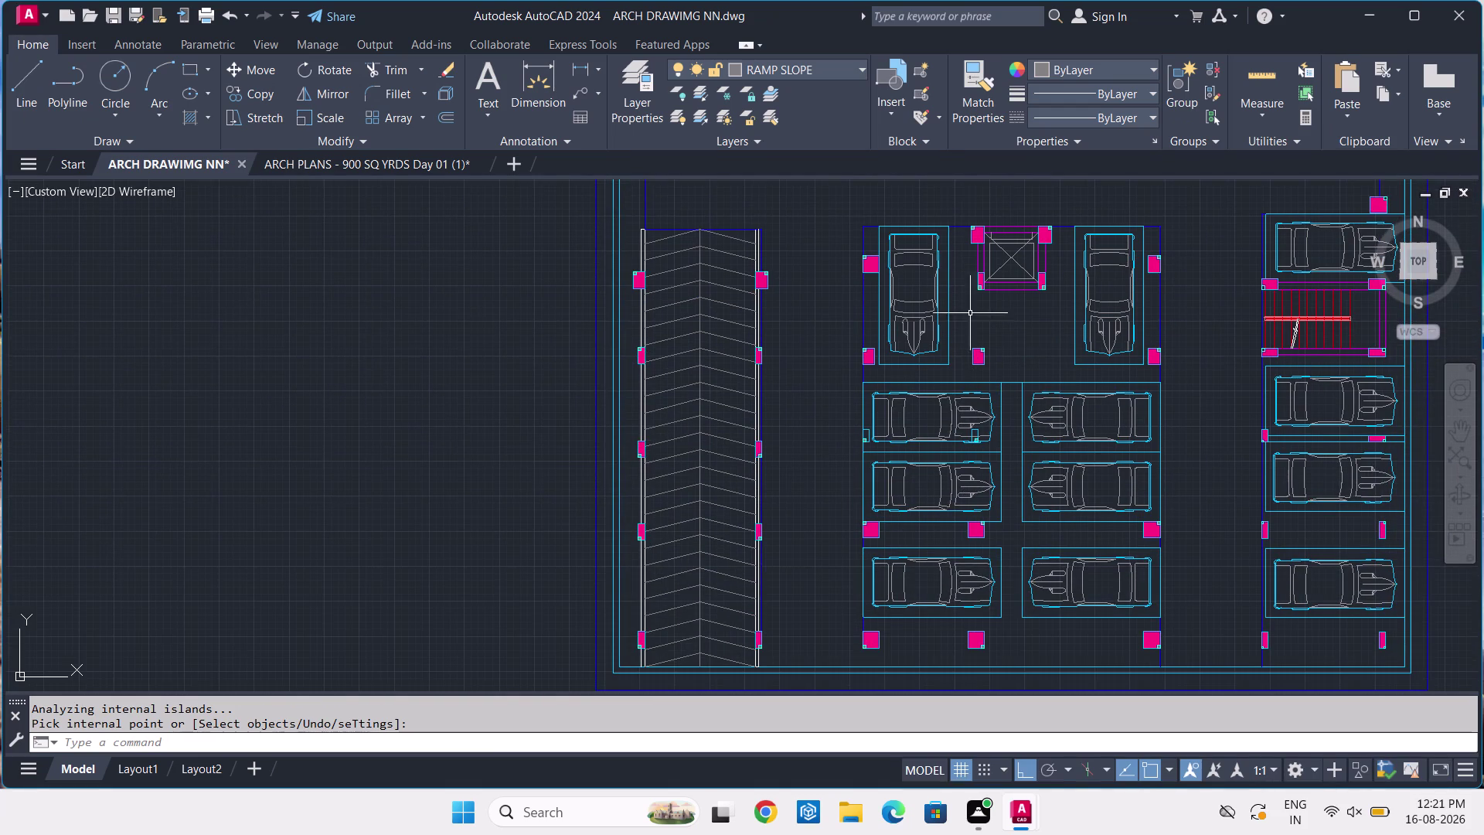
click(834, 60)
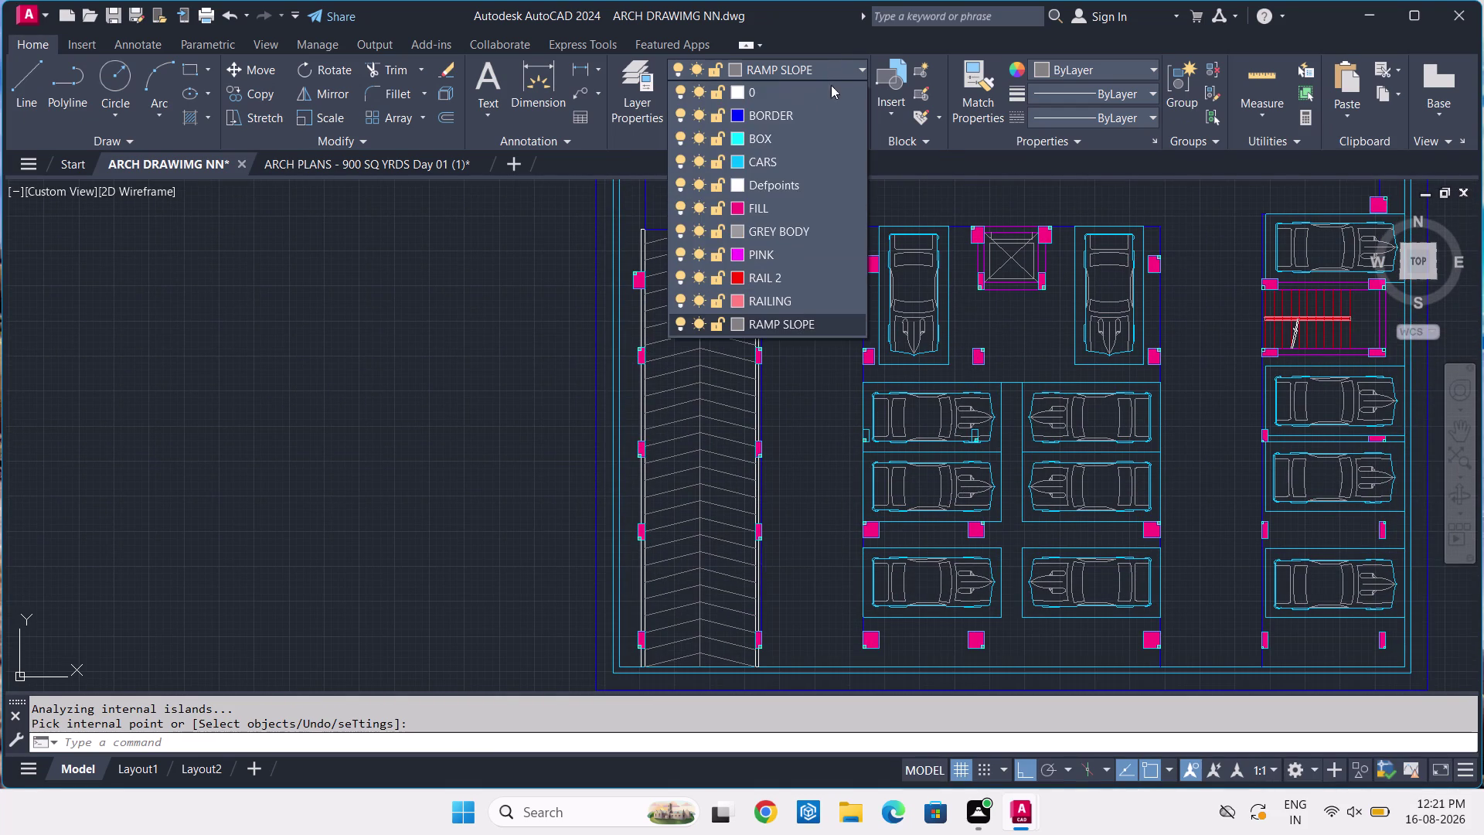
click(801, 210)
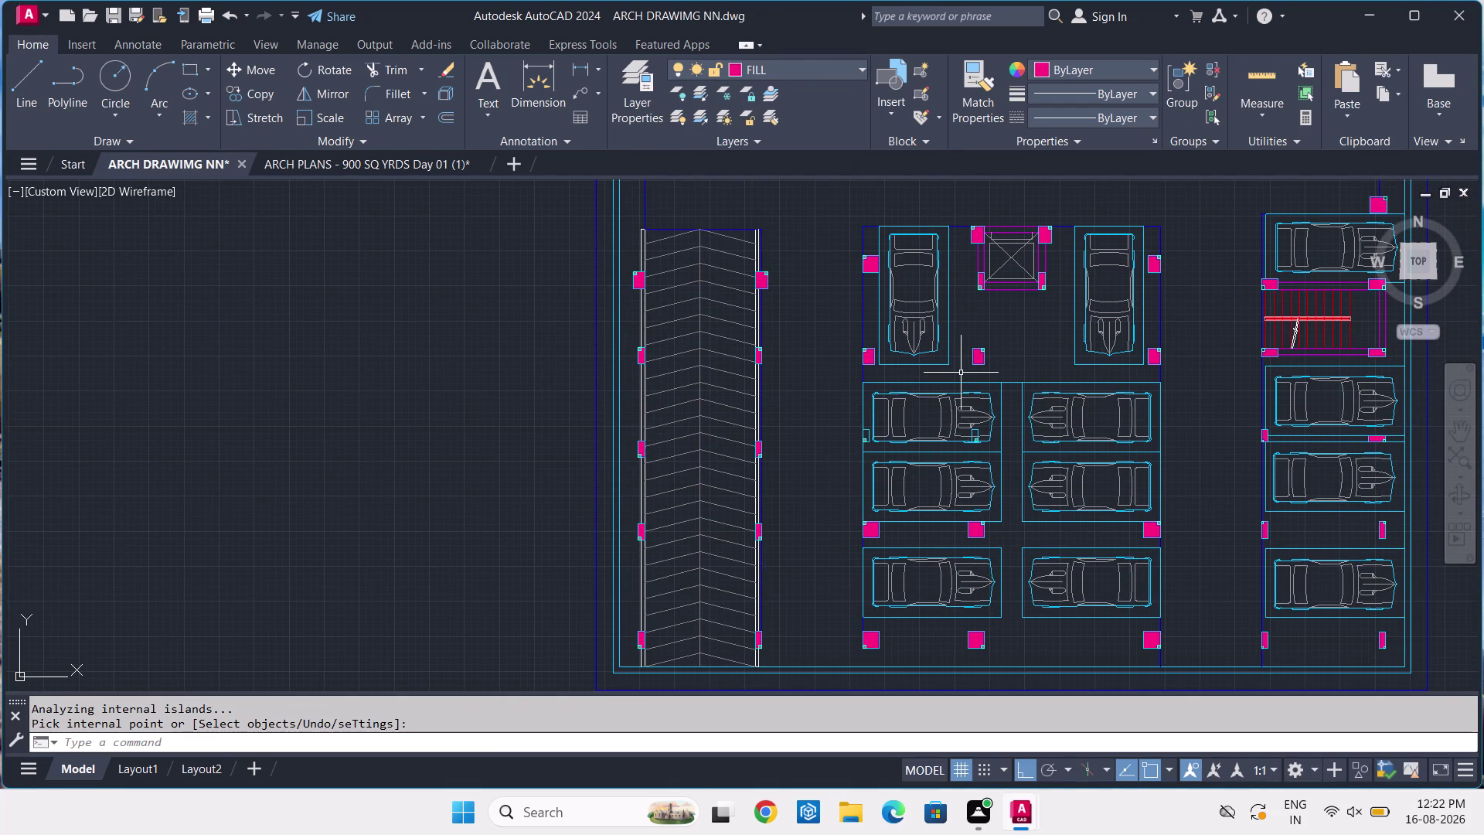
key(h)
key(space)
Hatch the bay around the car, cancel, and delete the resulting pink fill.
scroll(up, 3)
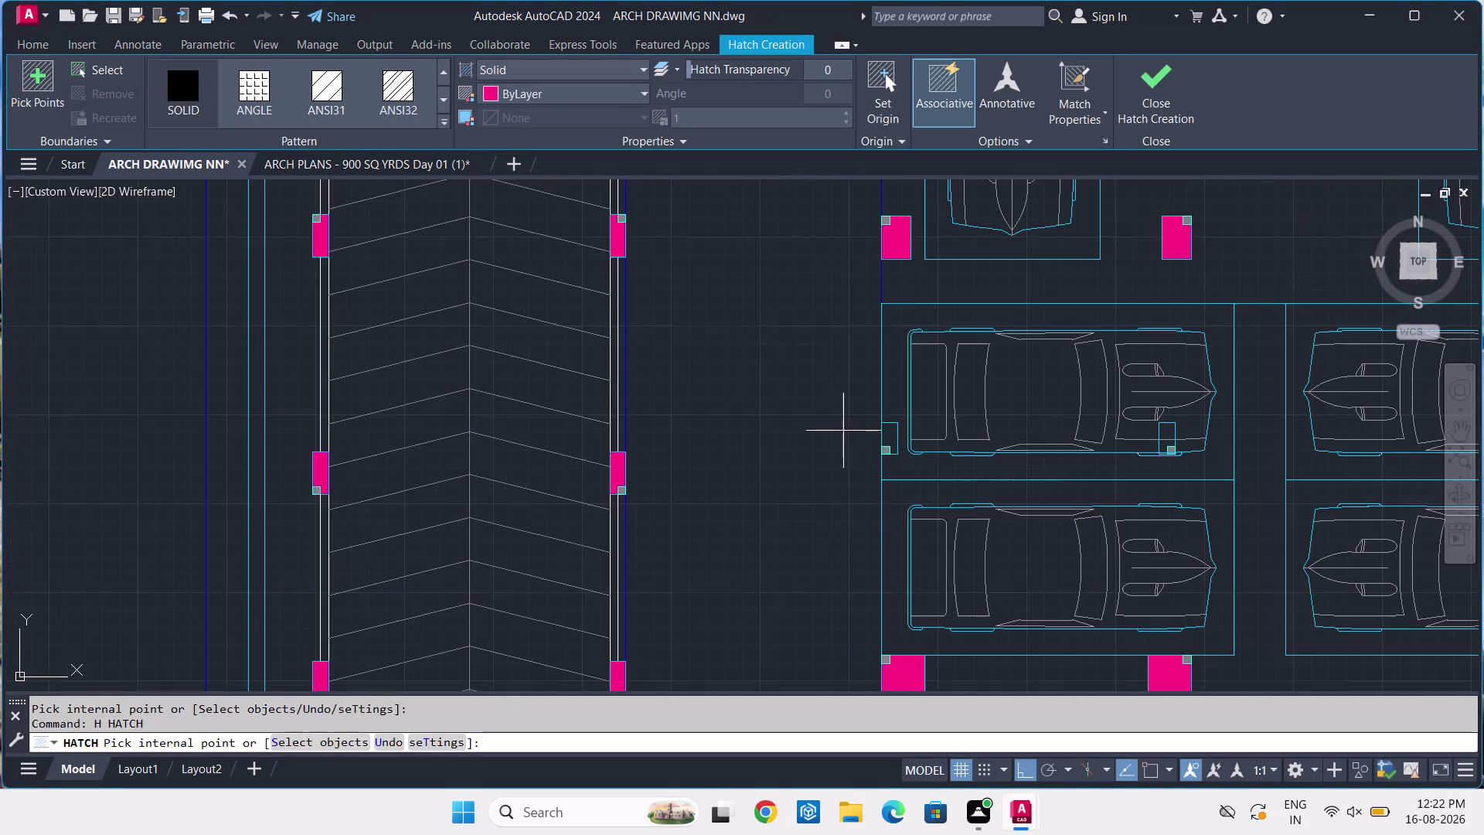
scroll(up, 3)
scroll(up, 3)
click(840, 470)
scroll(down, 3)
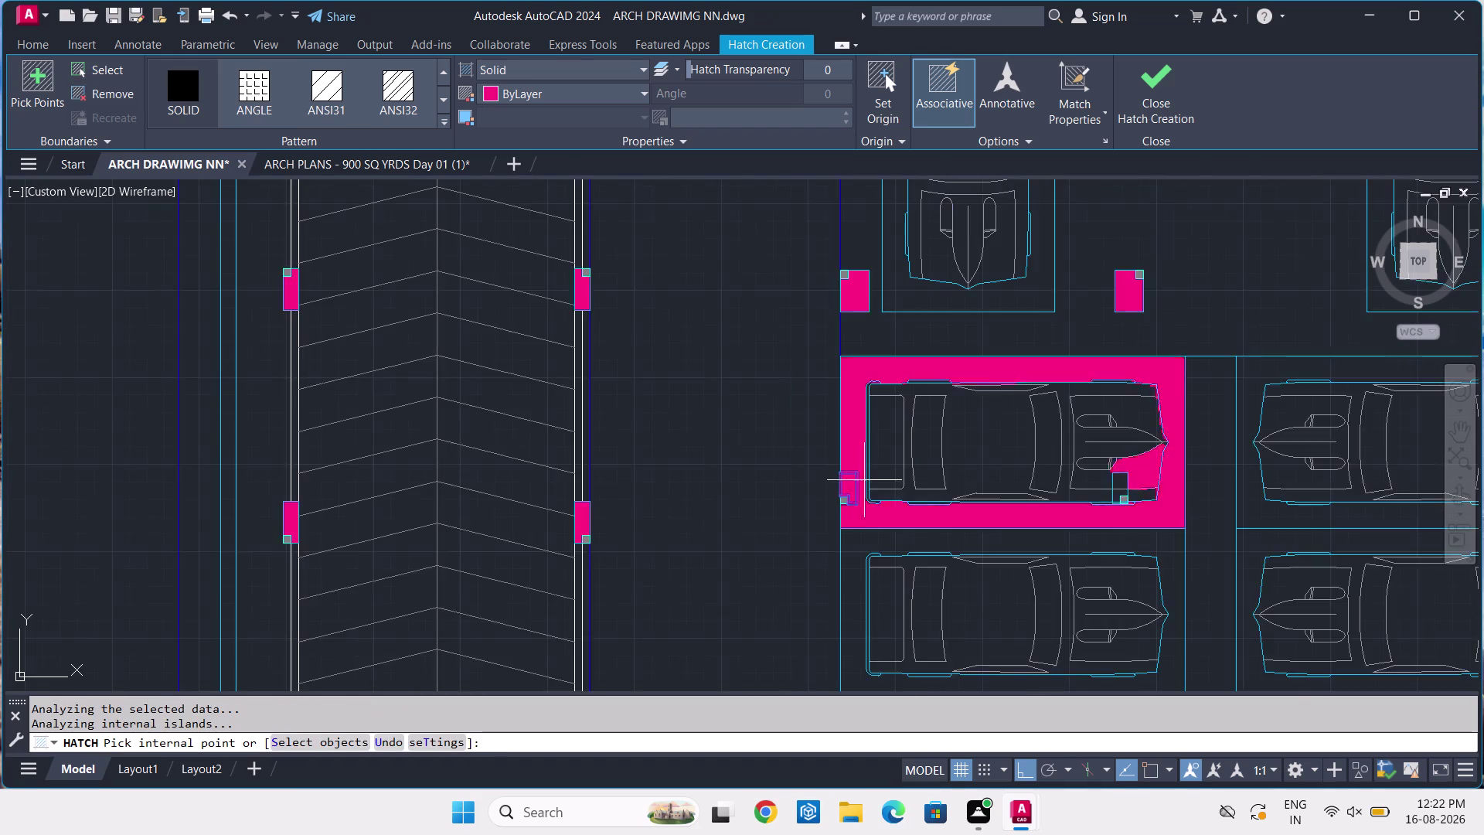
scroll(down, 3)
scroll(up, 3)
scroll(up, 3)
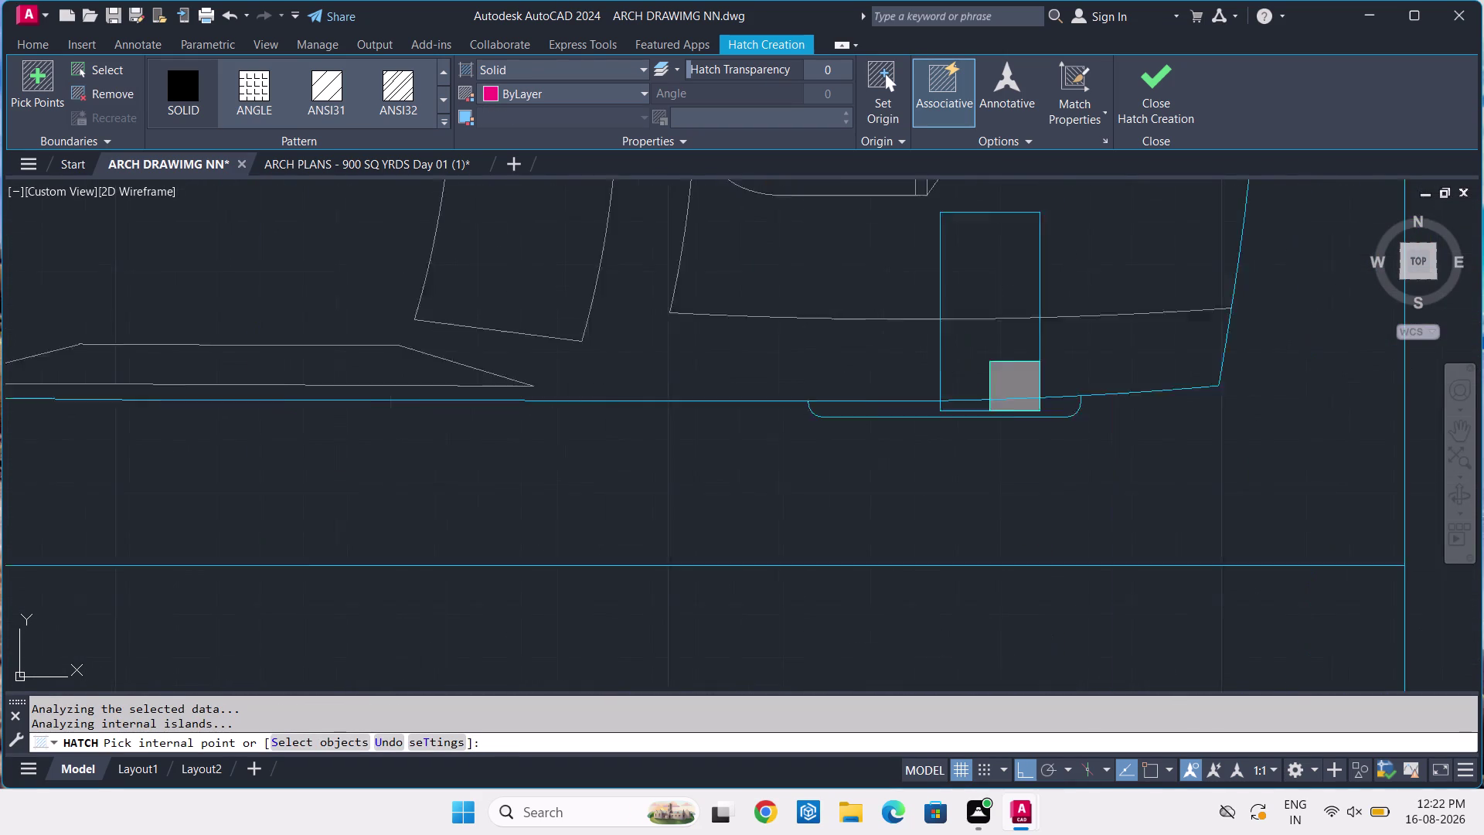
click(1015, 223)
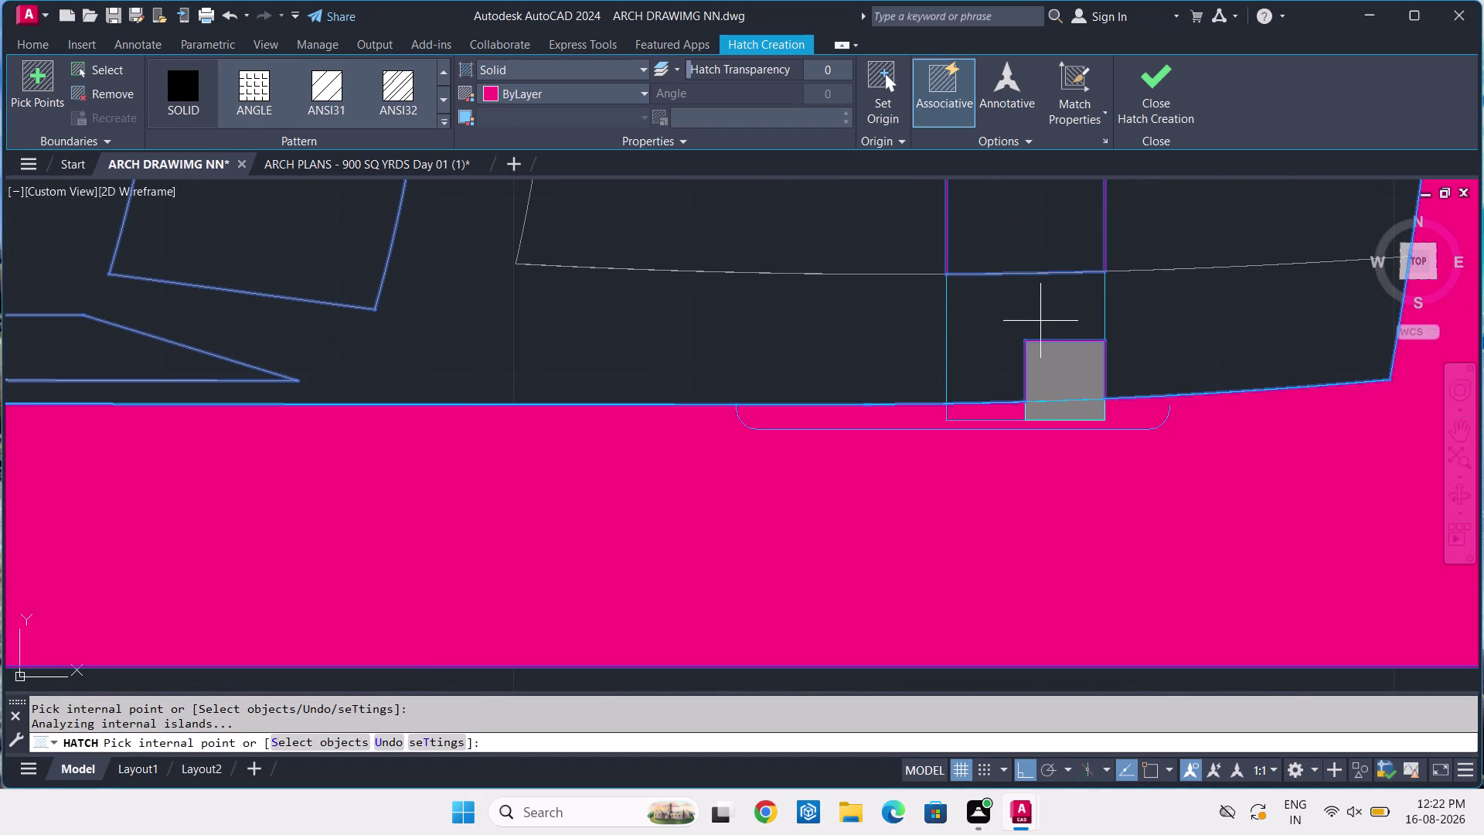
key(Escape)
click(915, 525)
scroll(down, 3)
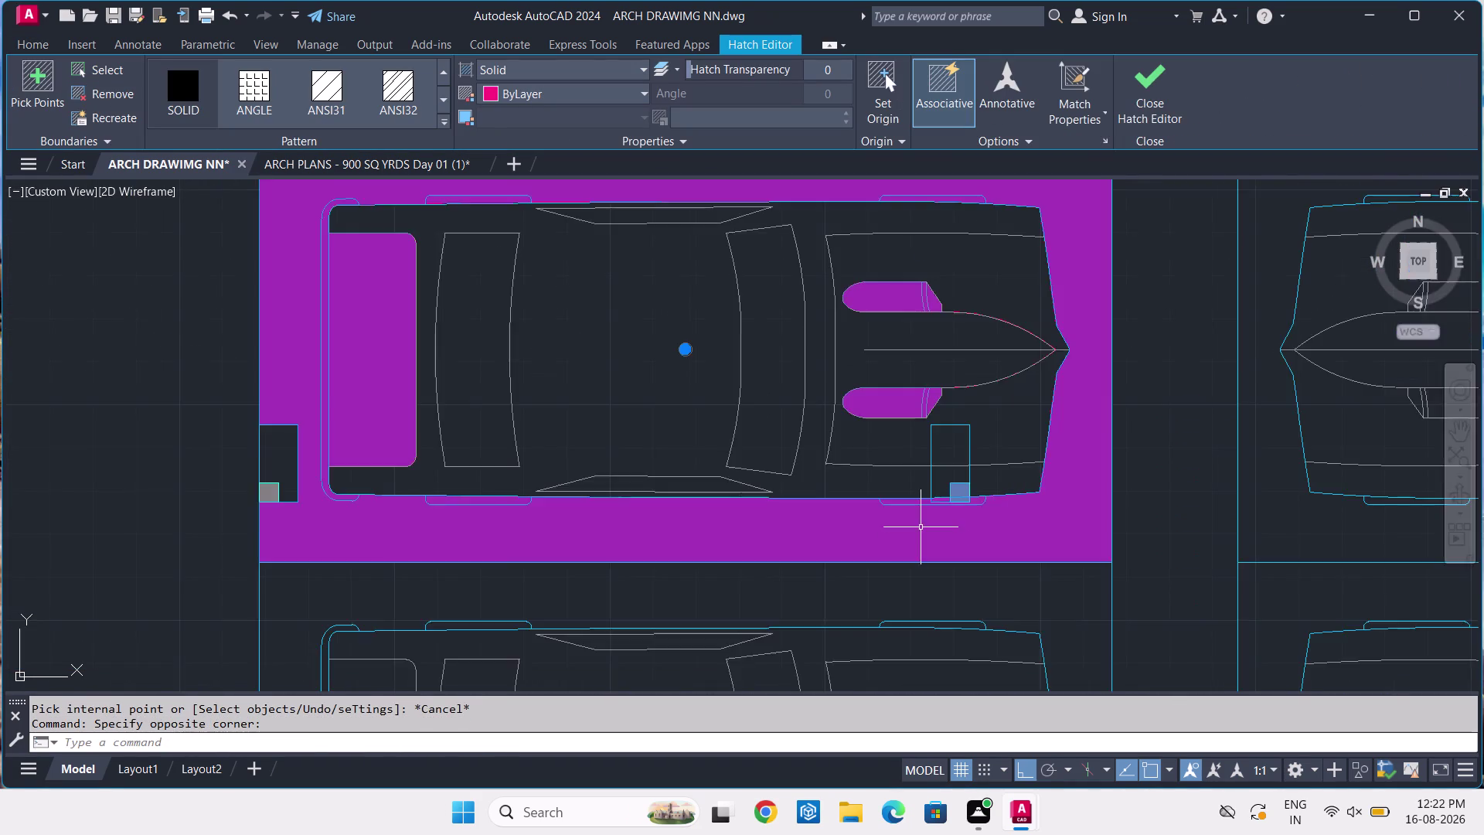
scroll(down, 3)
key(Delete)
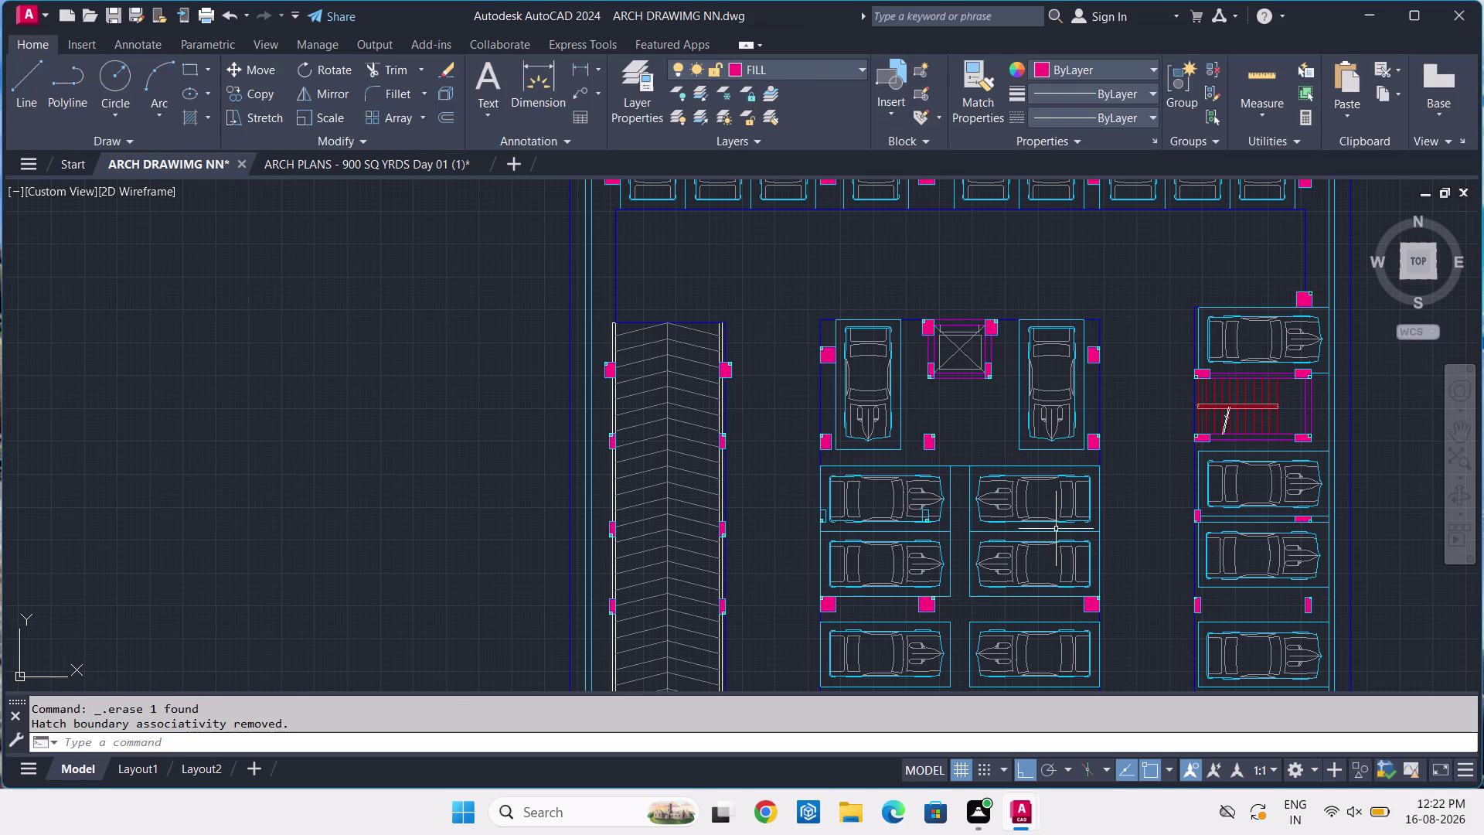
Rerun HATCH on two more areas, then delete the unwanted fill around the car again.
key(j)
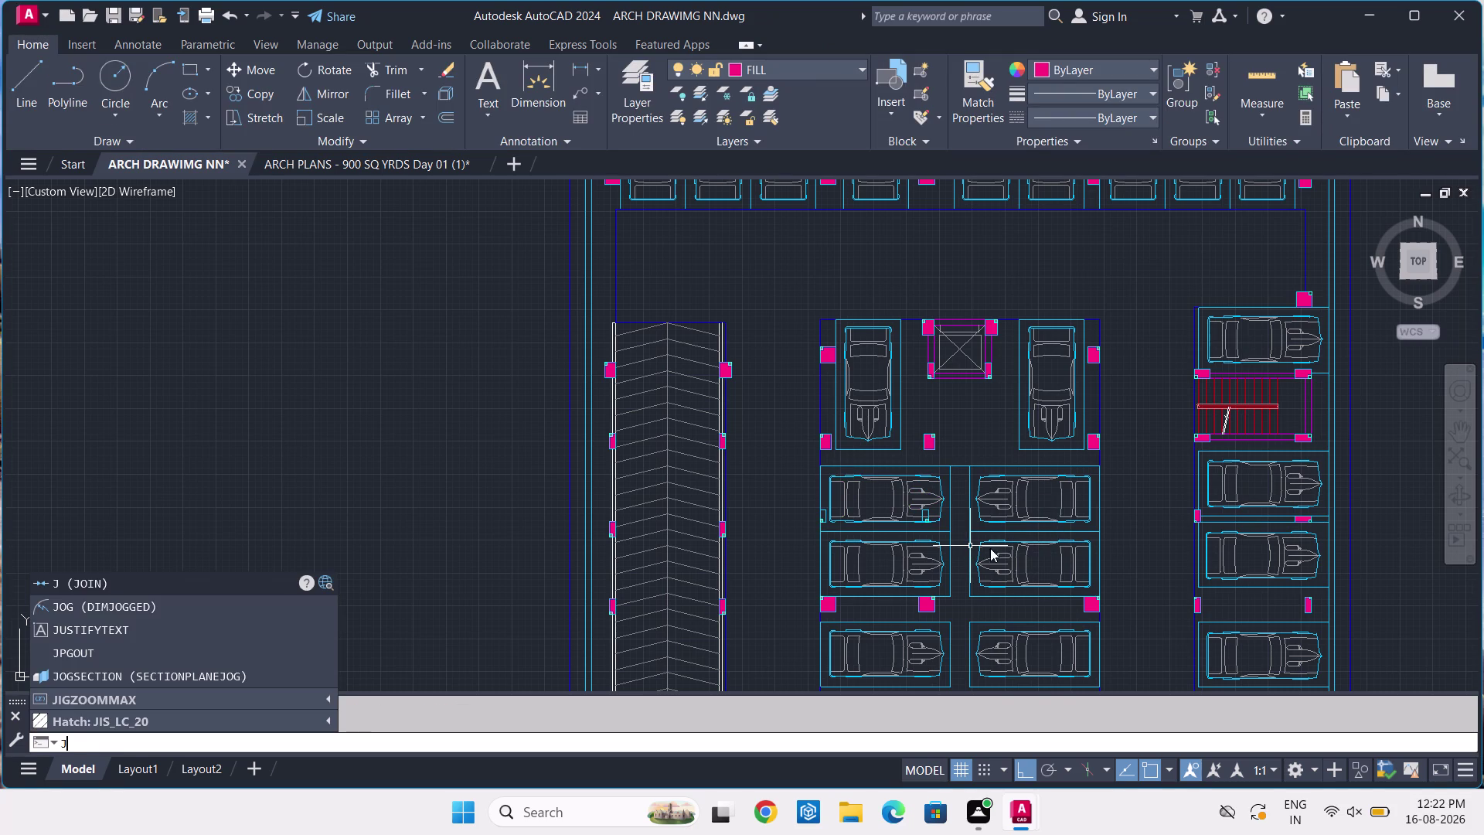
key(BackSpace)
text(H)
key(space)
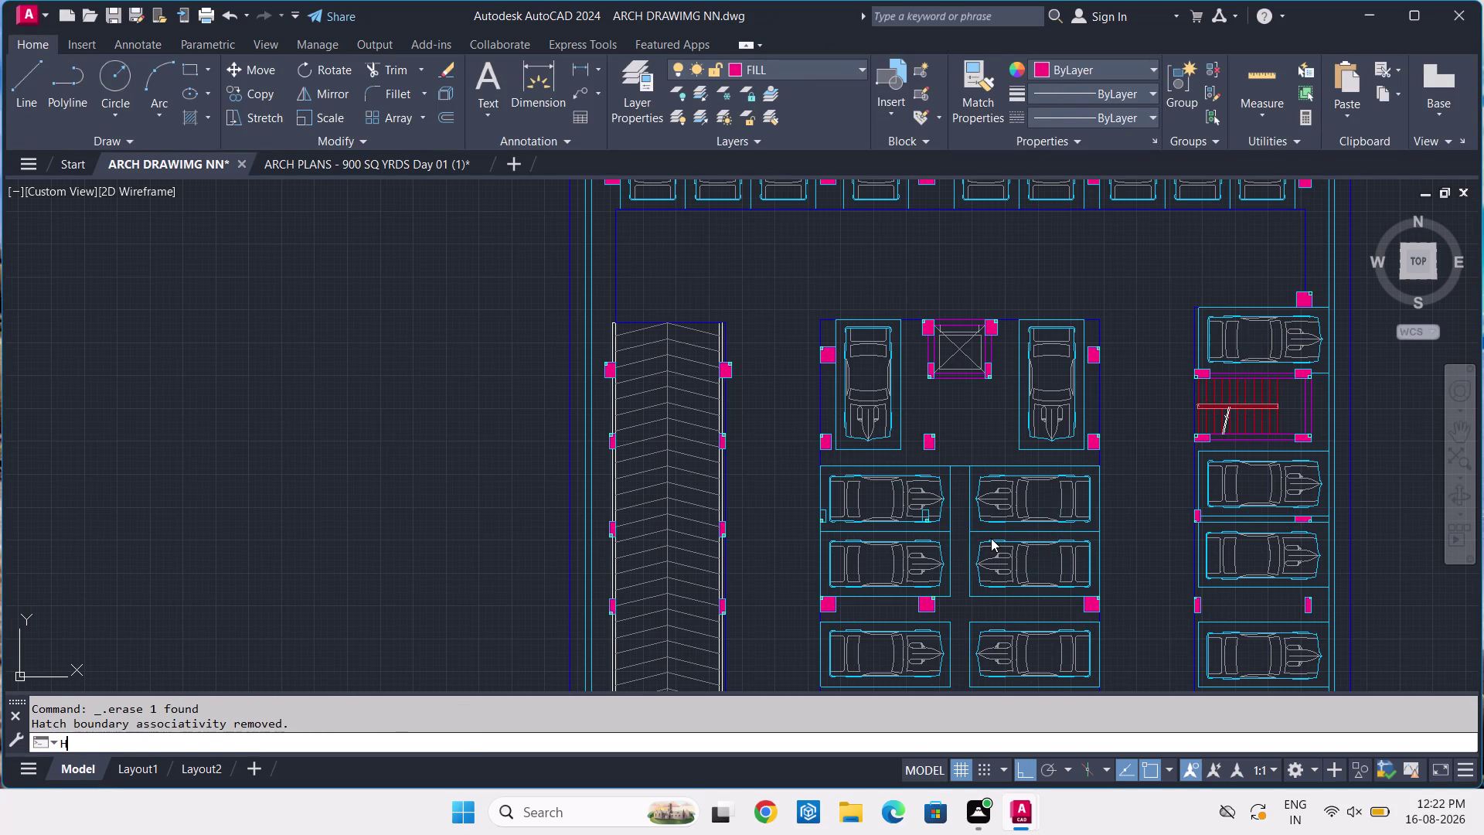
scroll(up, 3)
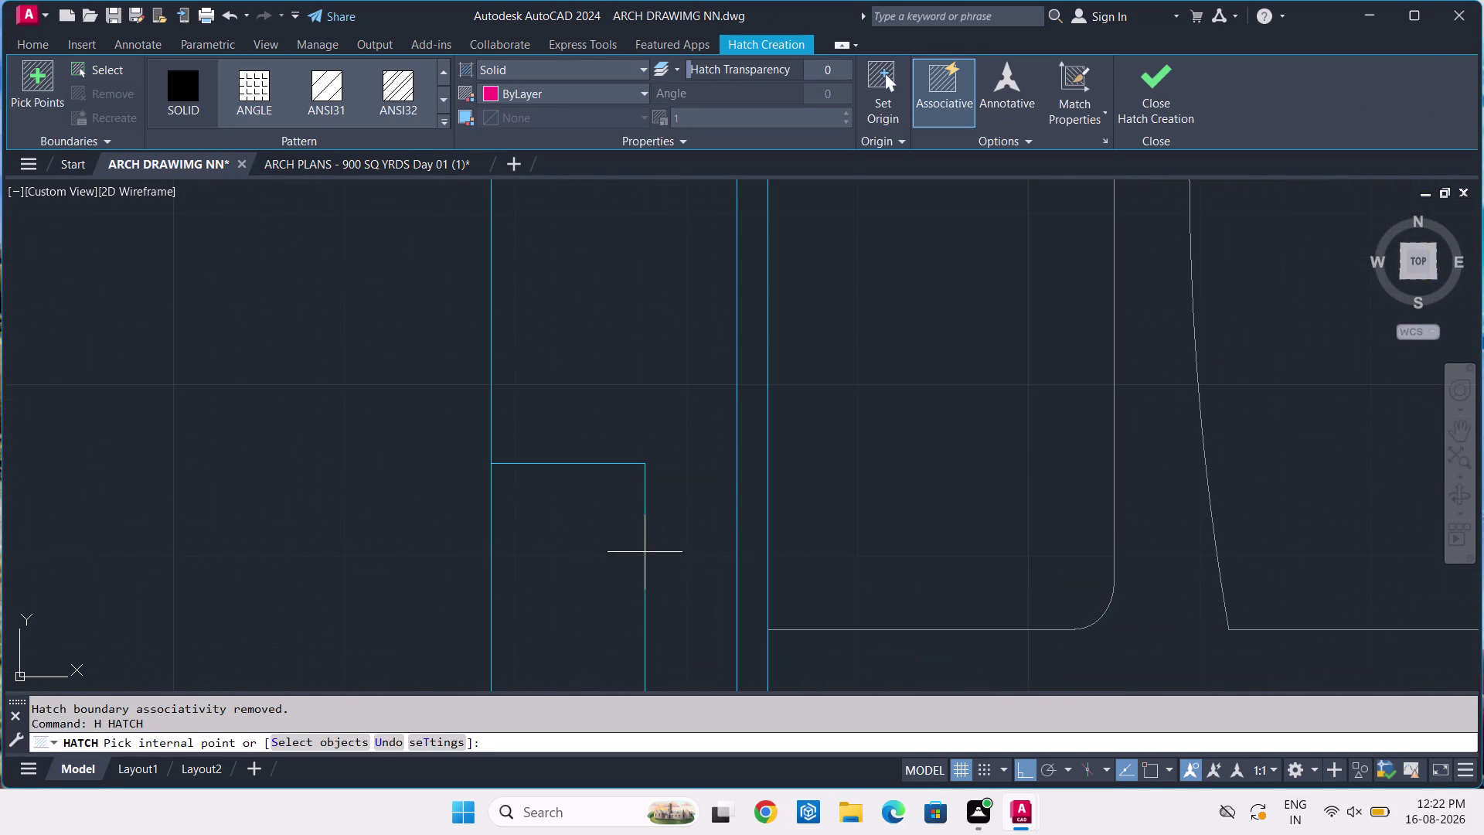
click(600, 560)
scroll(down, 3)
scroll(up, 3)
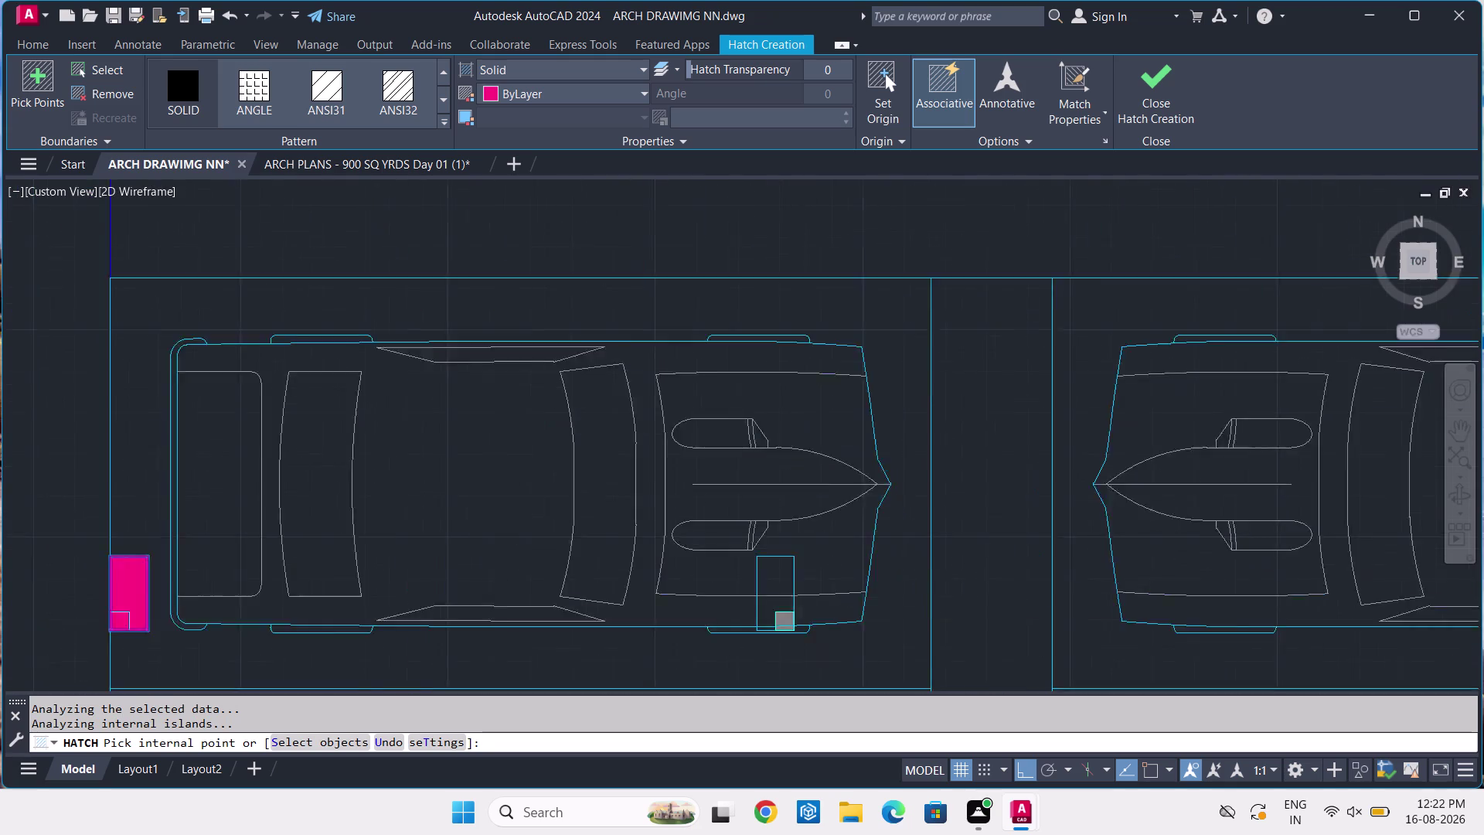
scroll(up, 3)
click(703, 585)
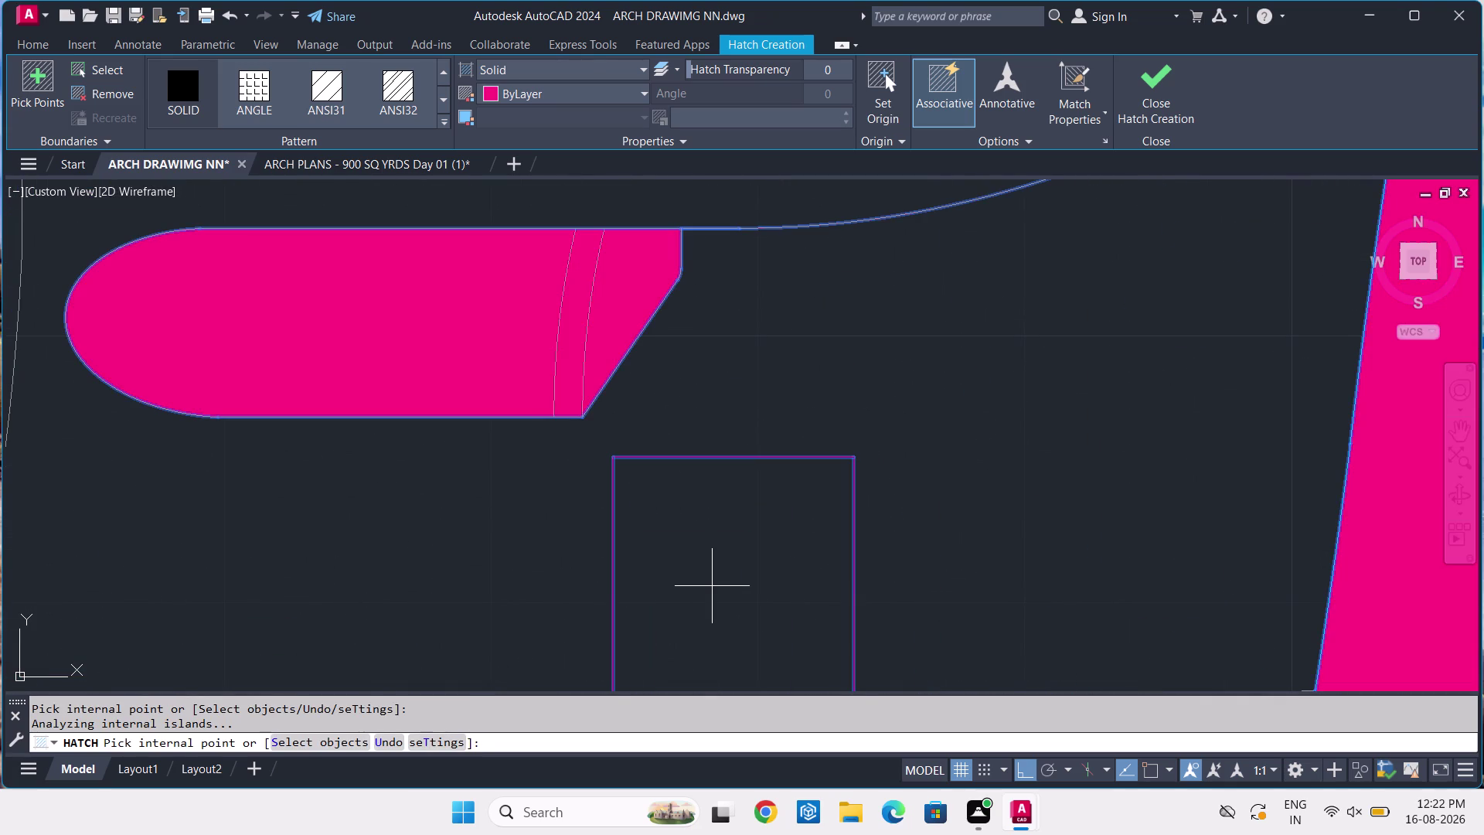
scroll(down, 3)
scroll(down, 3)
key(Escape)
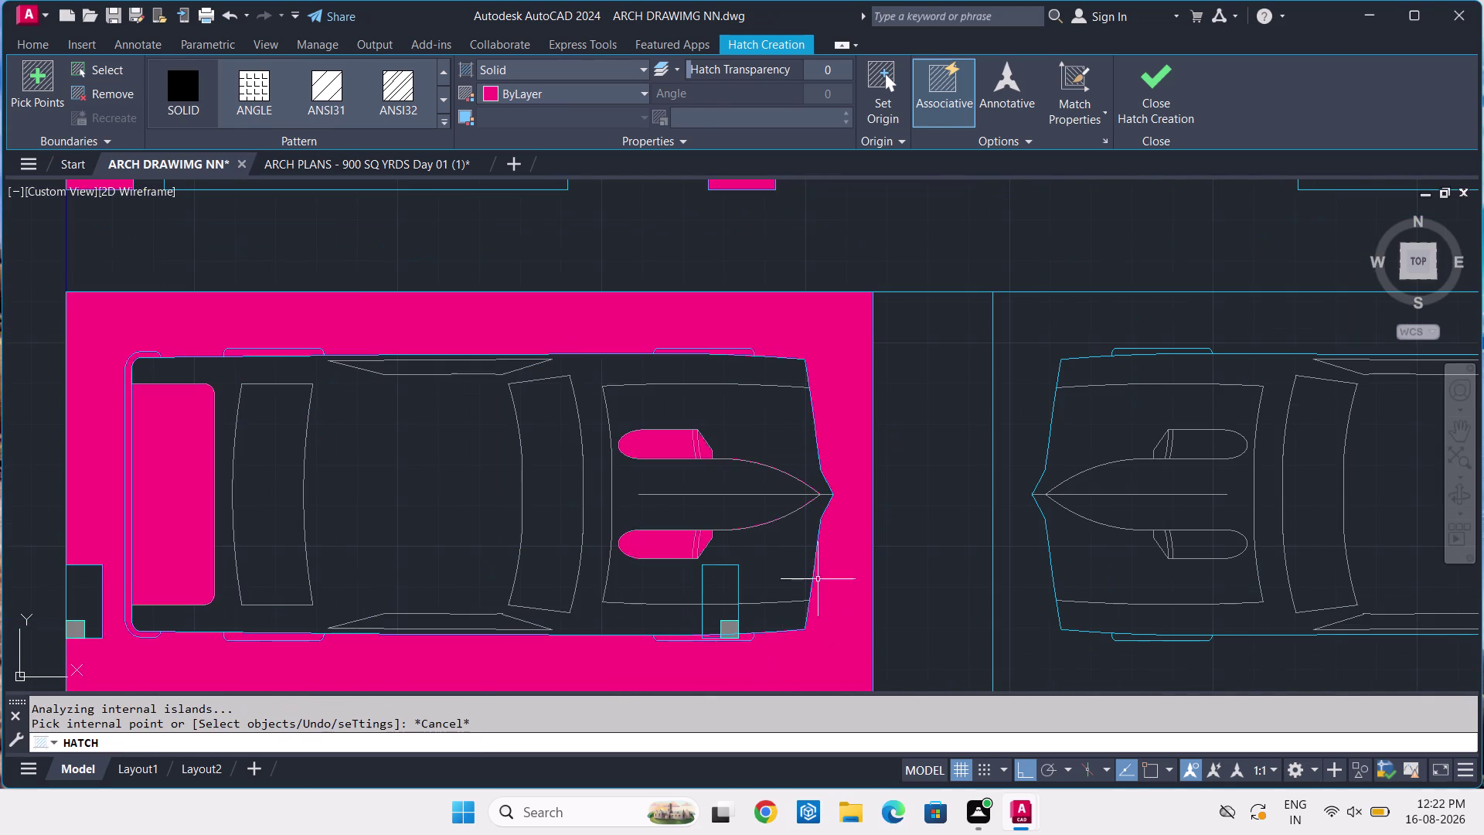
click(842, 621)
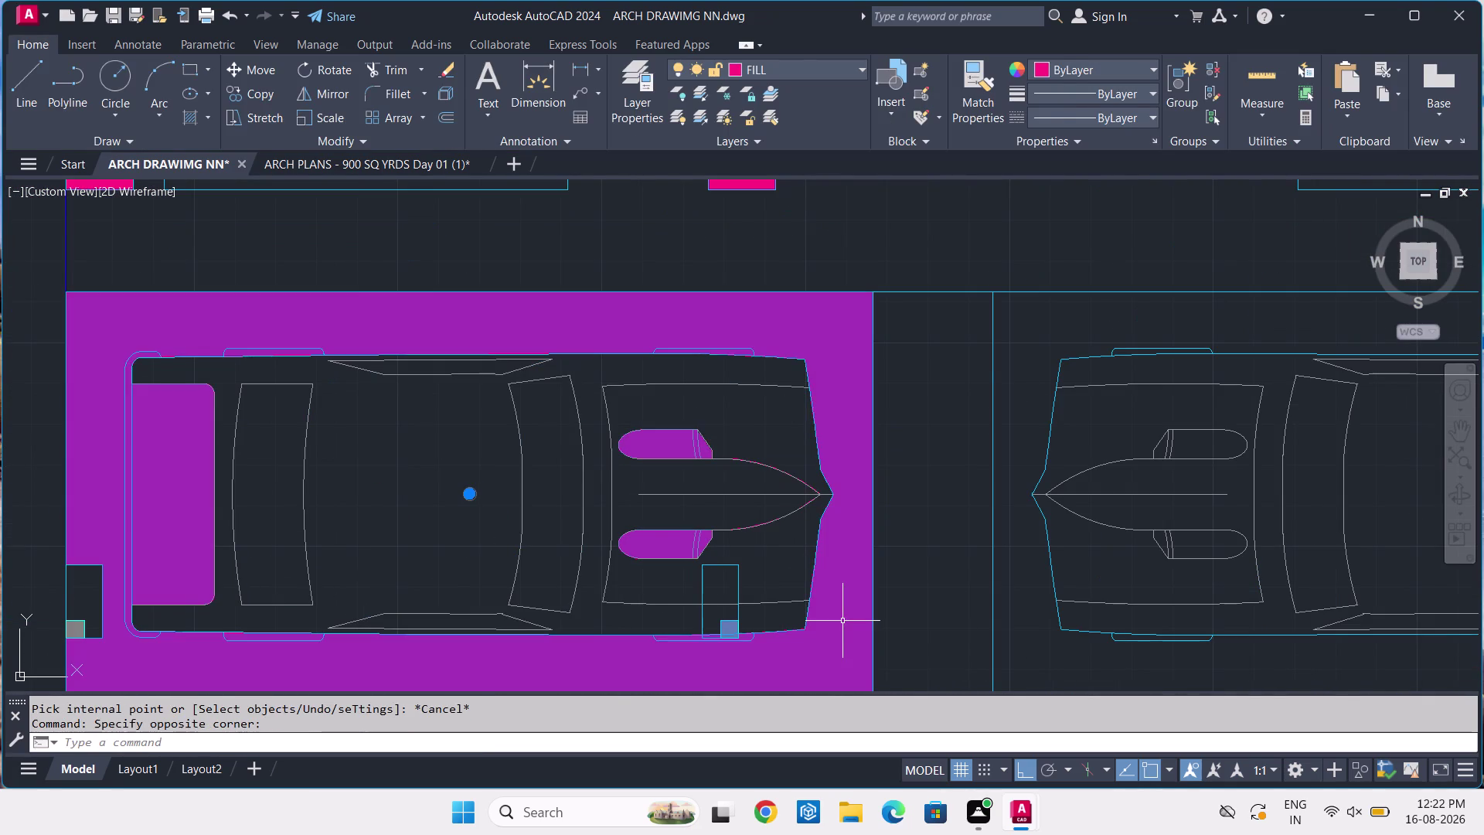
key(Delete)
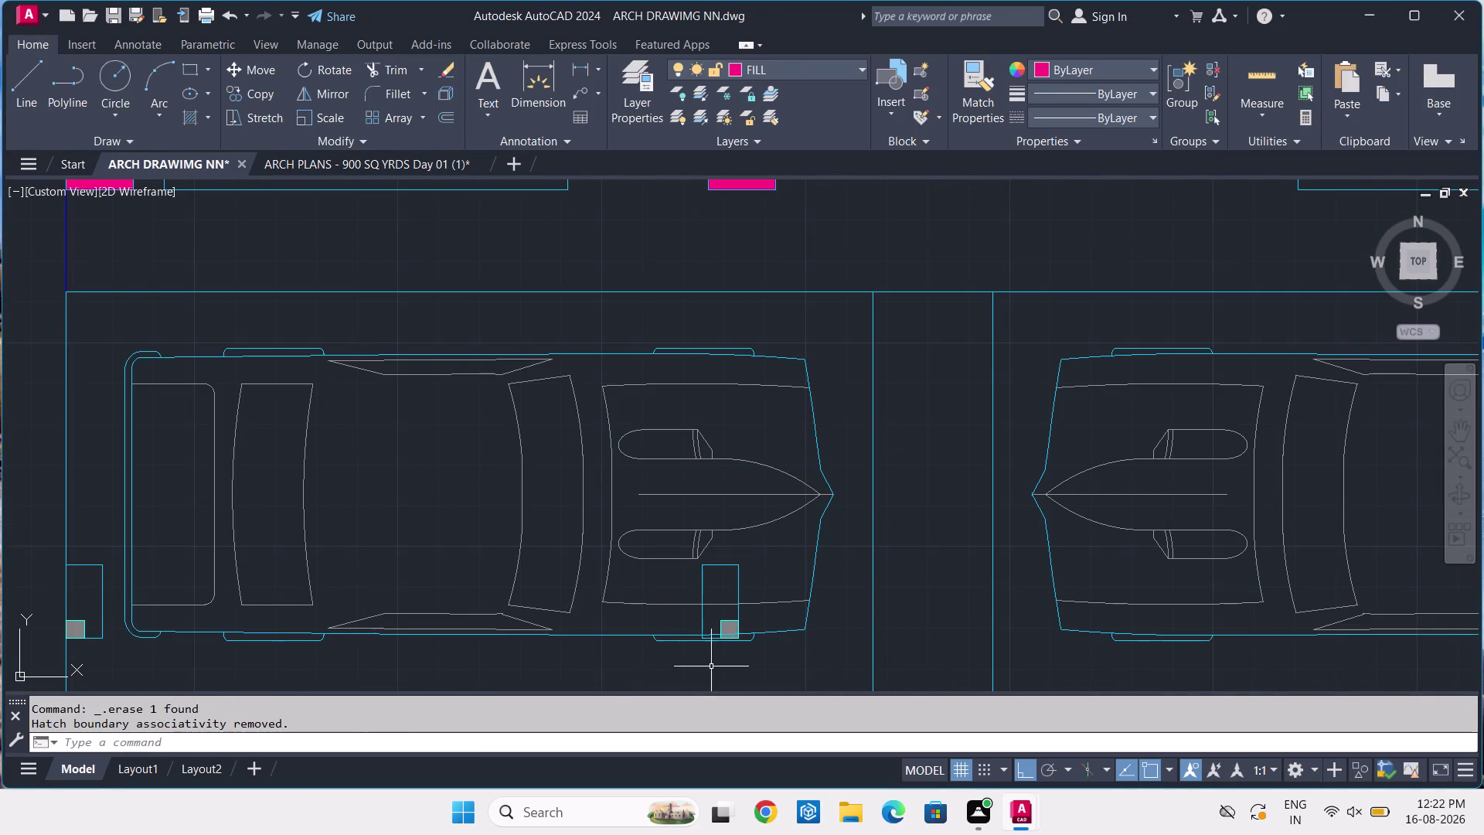
click(804, 63)
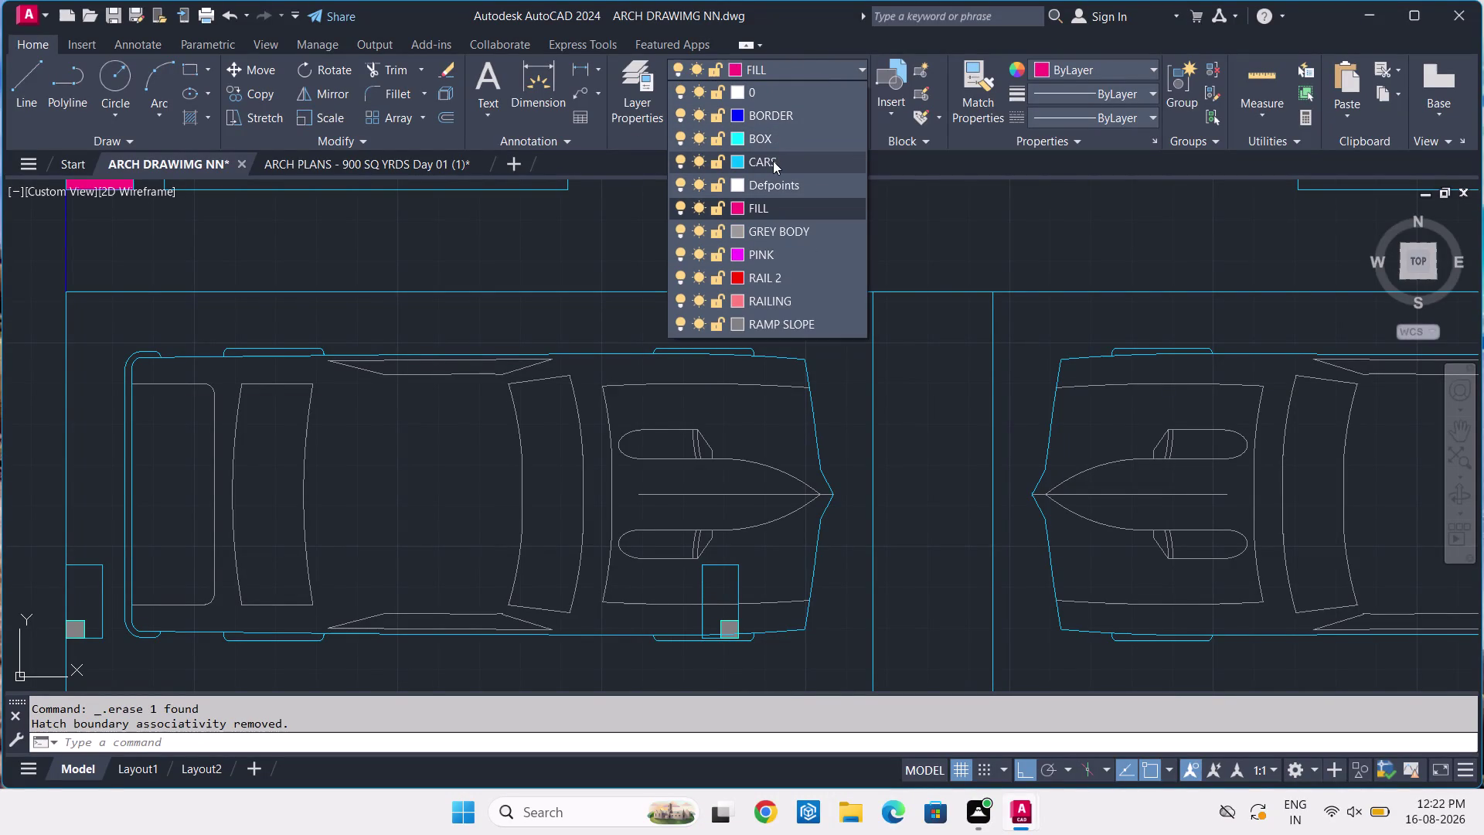
Draw a line across the parking bay on the GREY BODY layer.
click(783, 241)
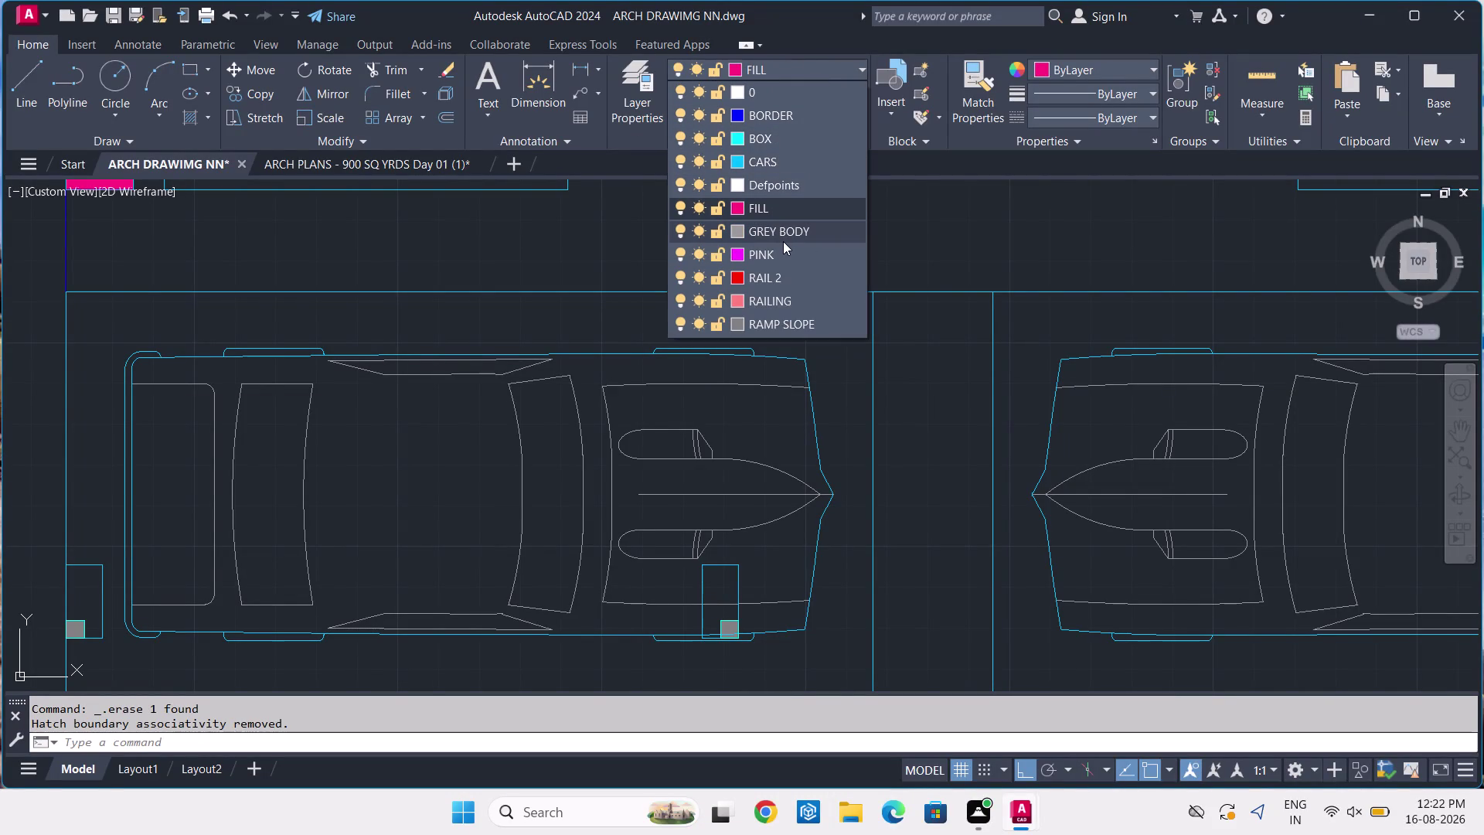
key(l)
key(space)
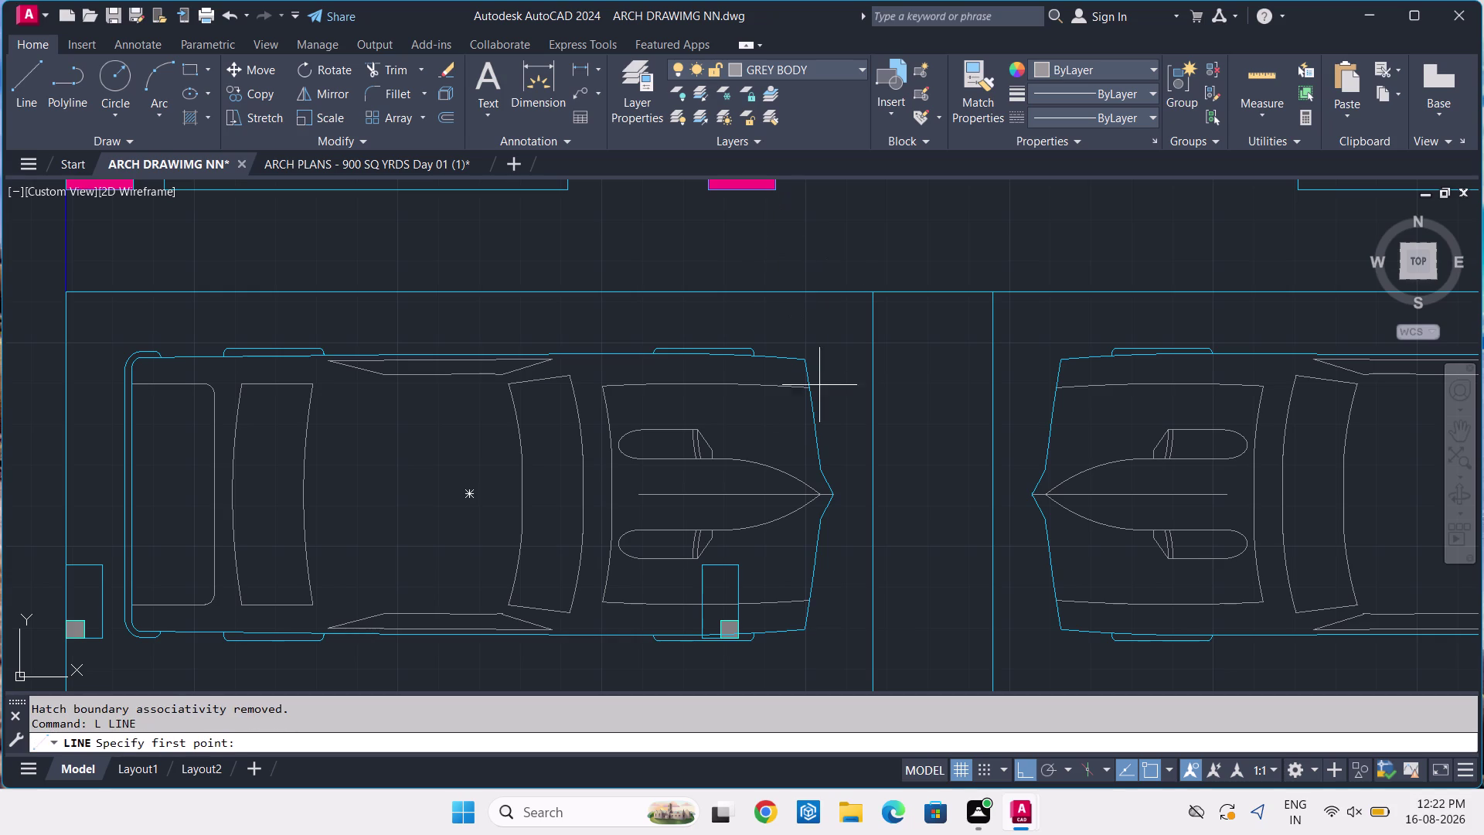
scroll(up, 3)
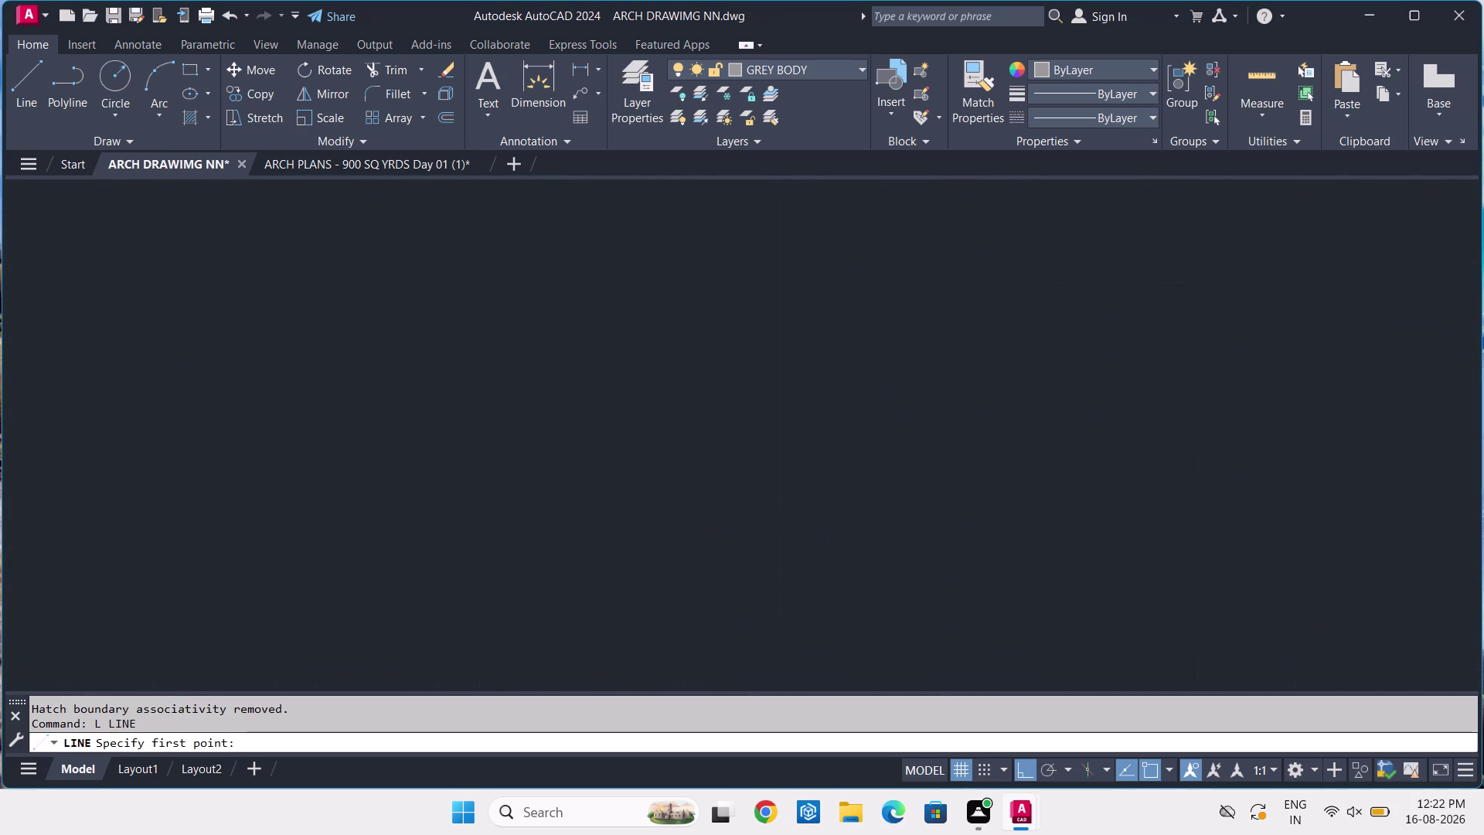
click(547, 460)
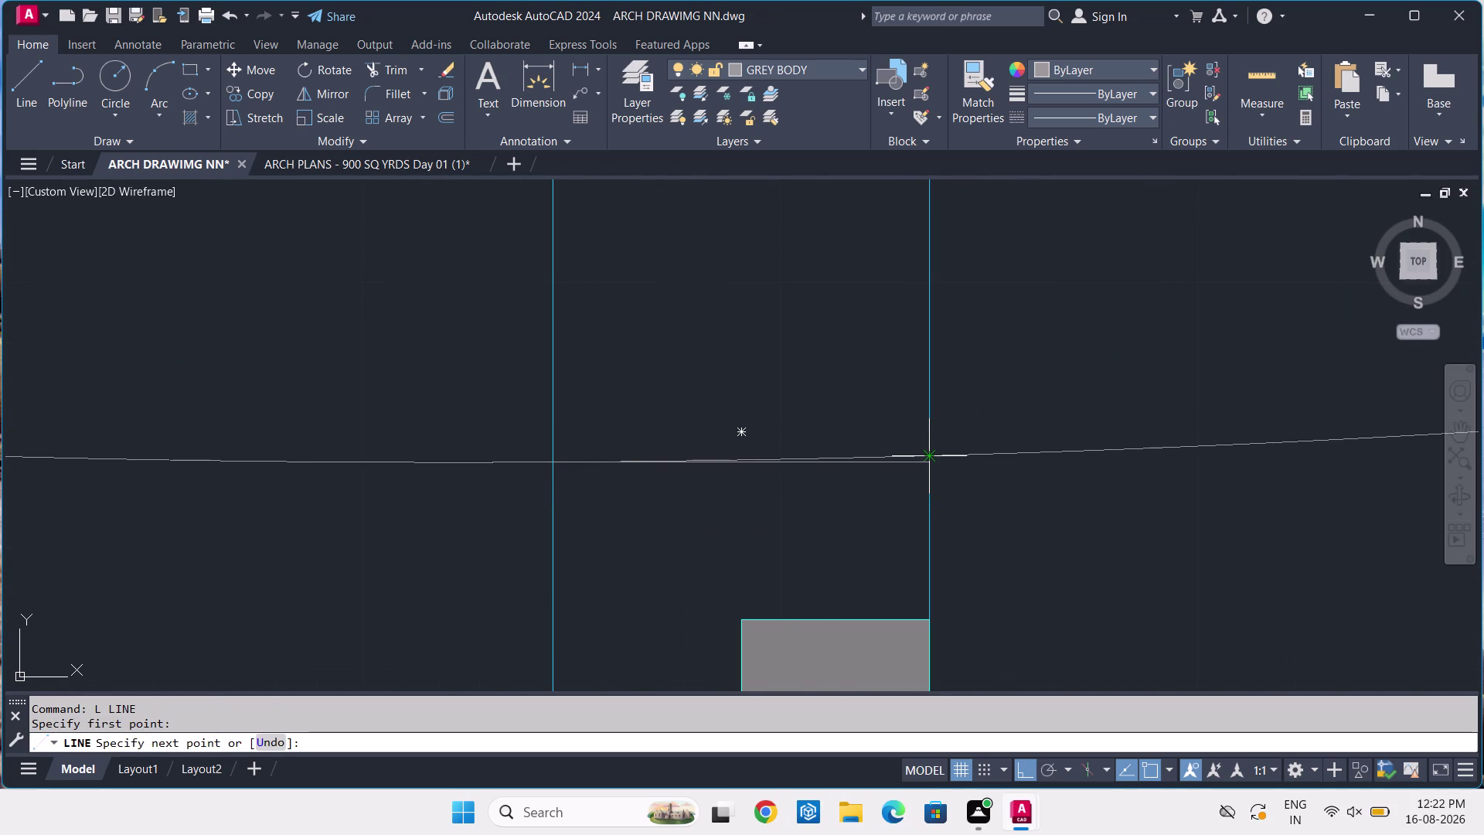
click(932, 455)
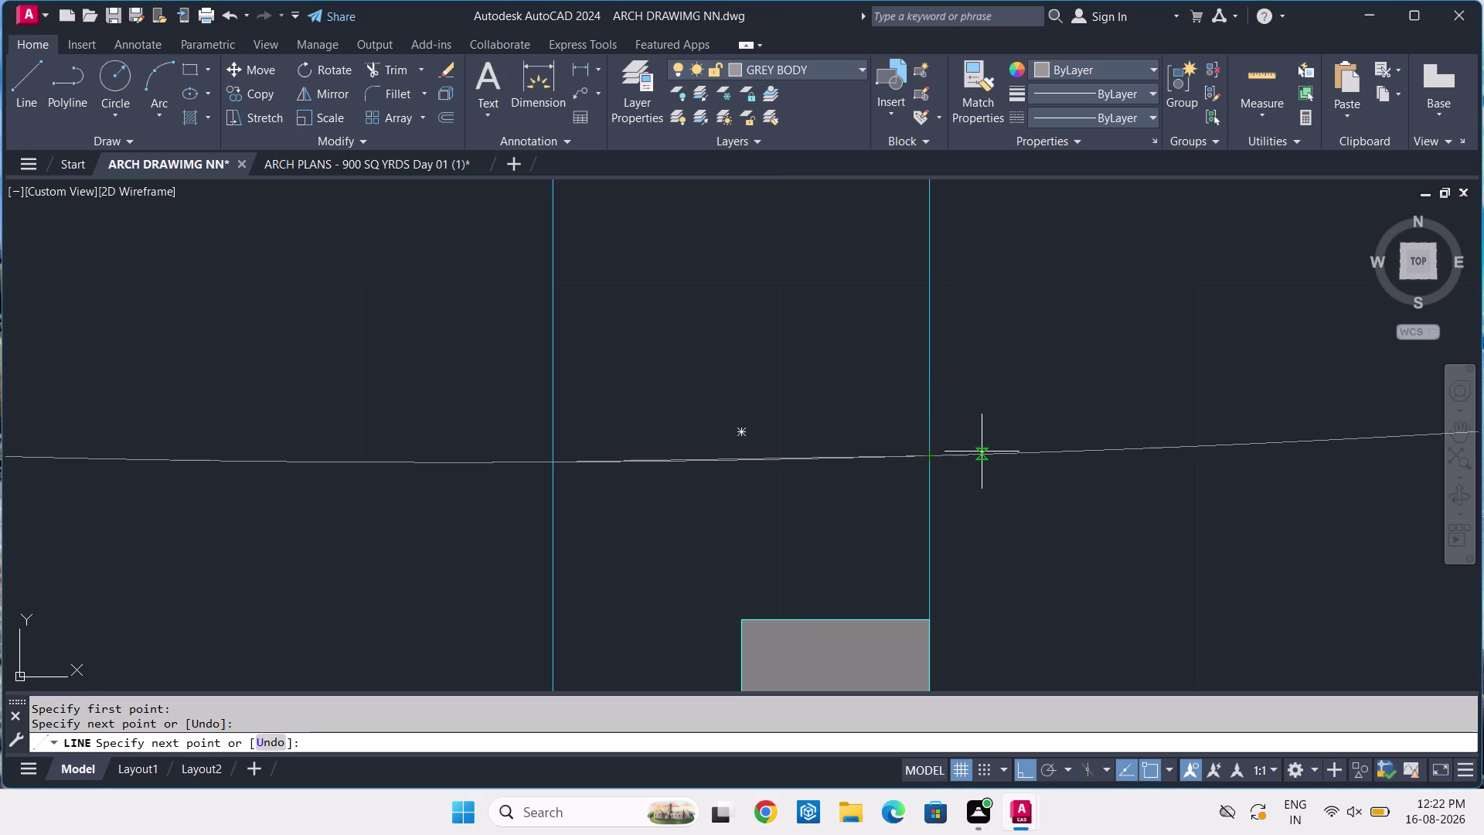
key(Escape)
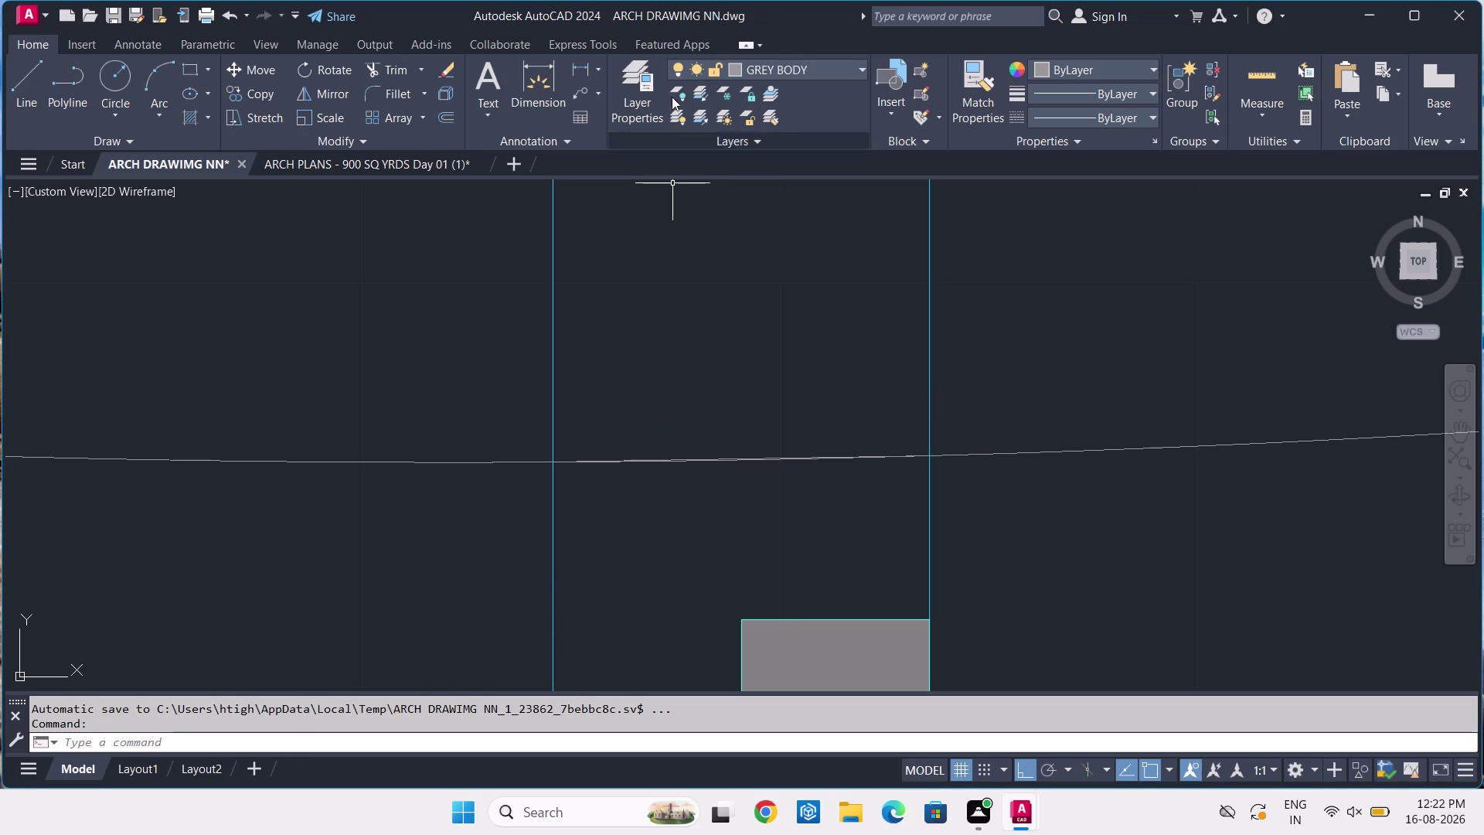
Make FILL the current layer again and start HATCH.
click(829, 59)
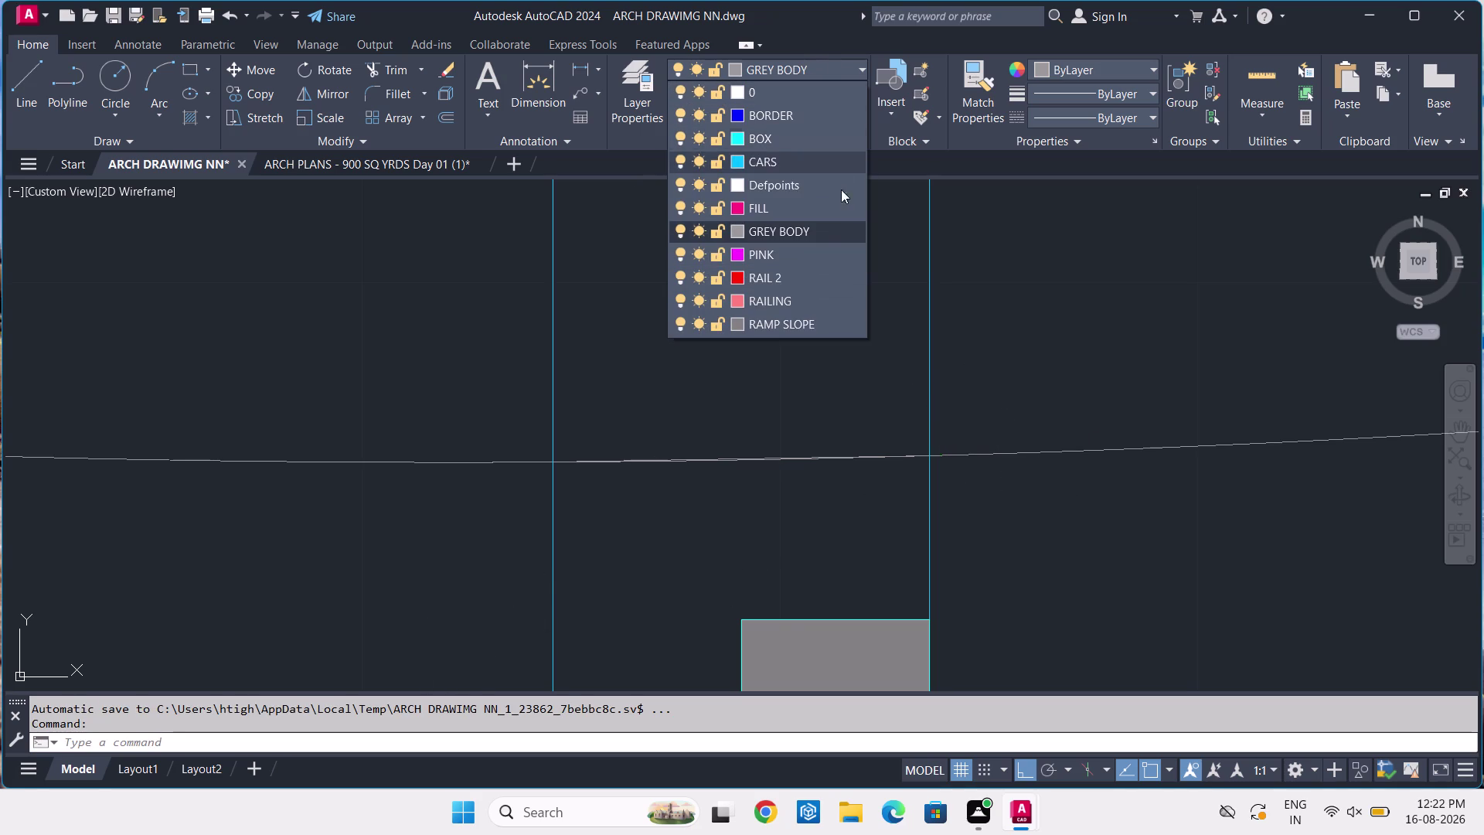
click(827, 210)
key(h)
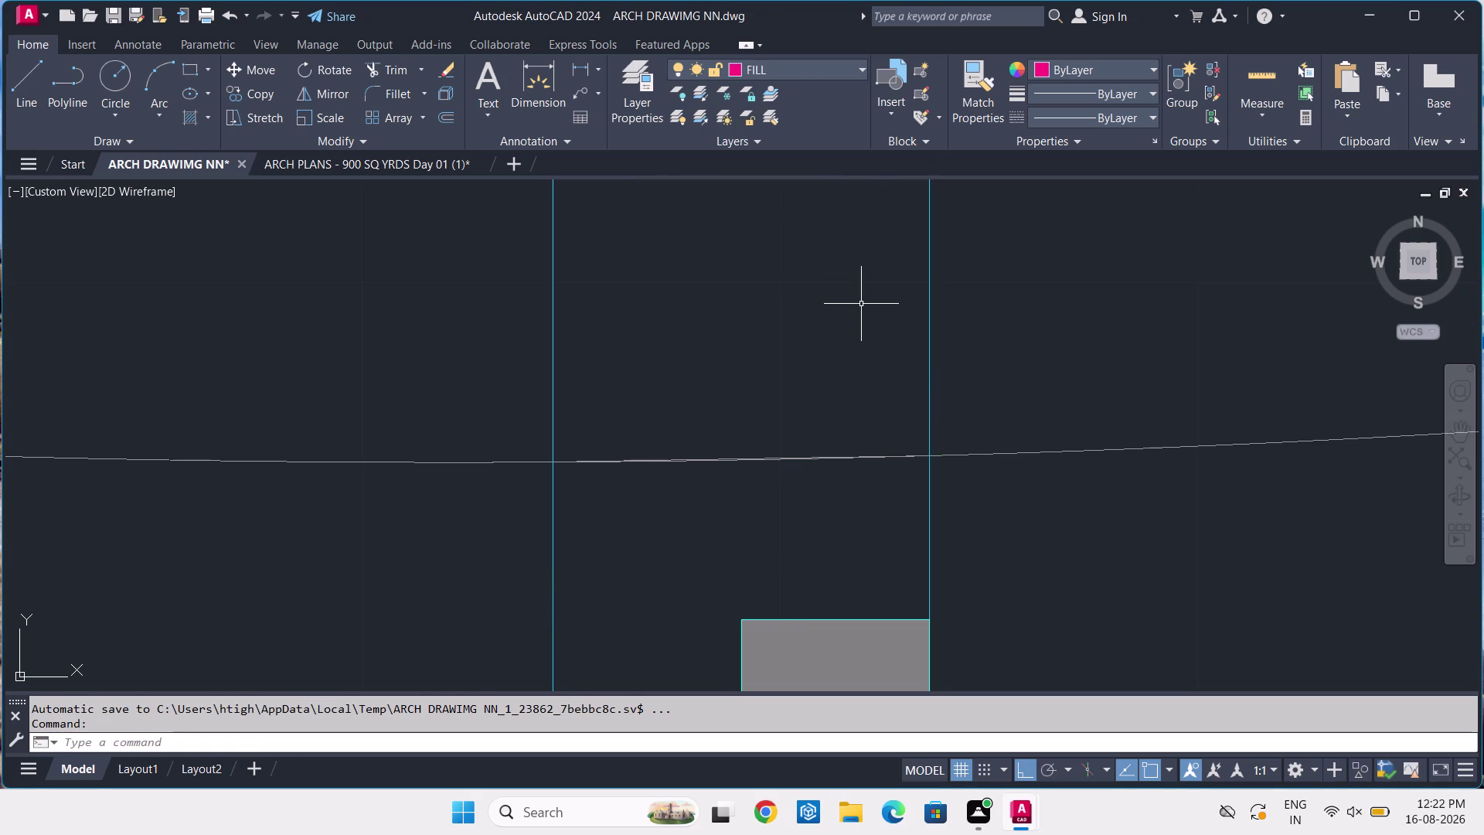
key(space)
Solid pink-fill the areas around the grey square and two more column blocks.
scroll(down, 3)
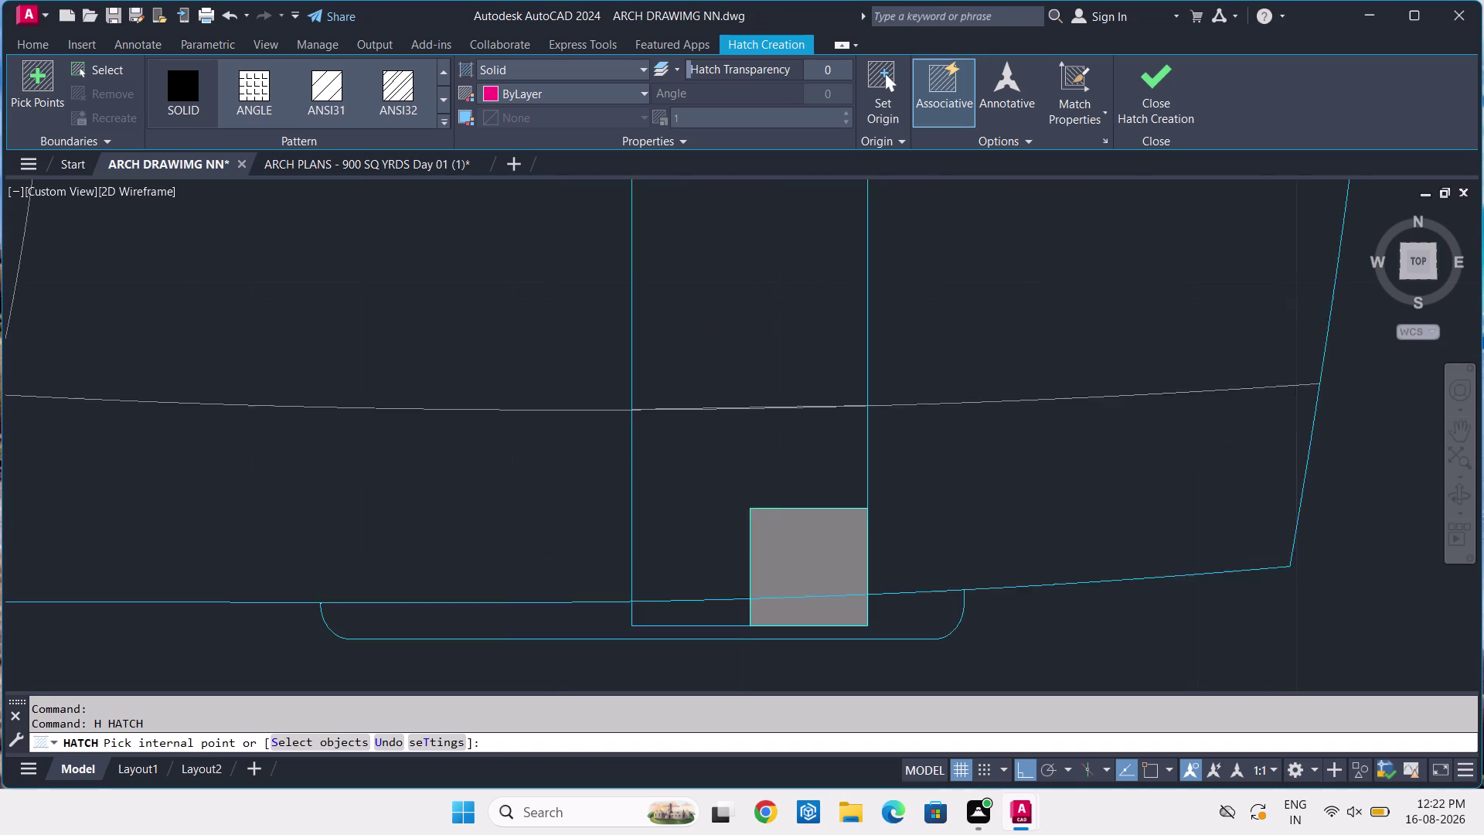
scroll(down, 3)
click(764, 320)
click(777, 390)
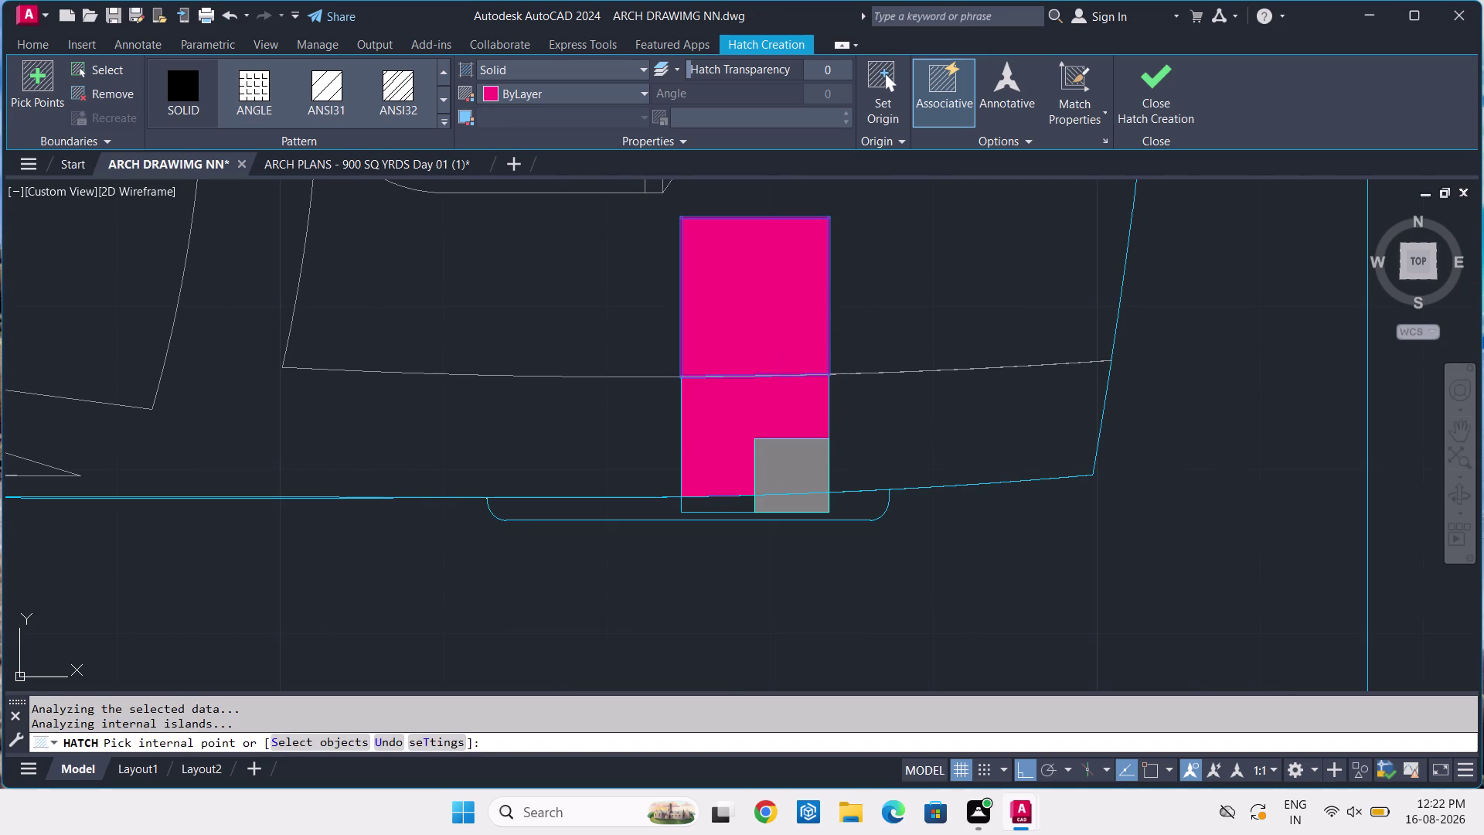
scroll(up, 3)
click(744, 545)
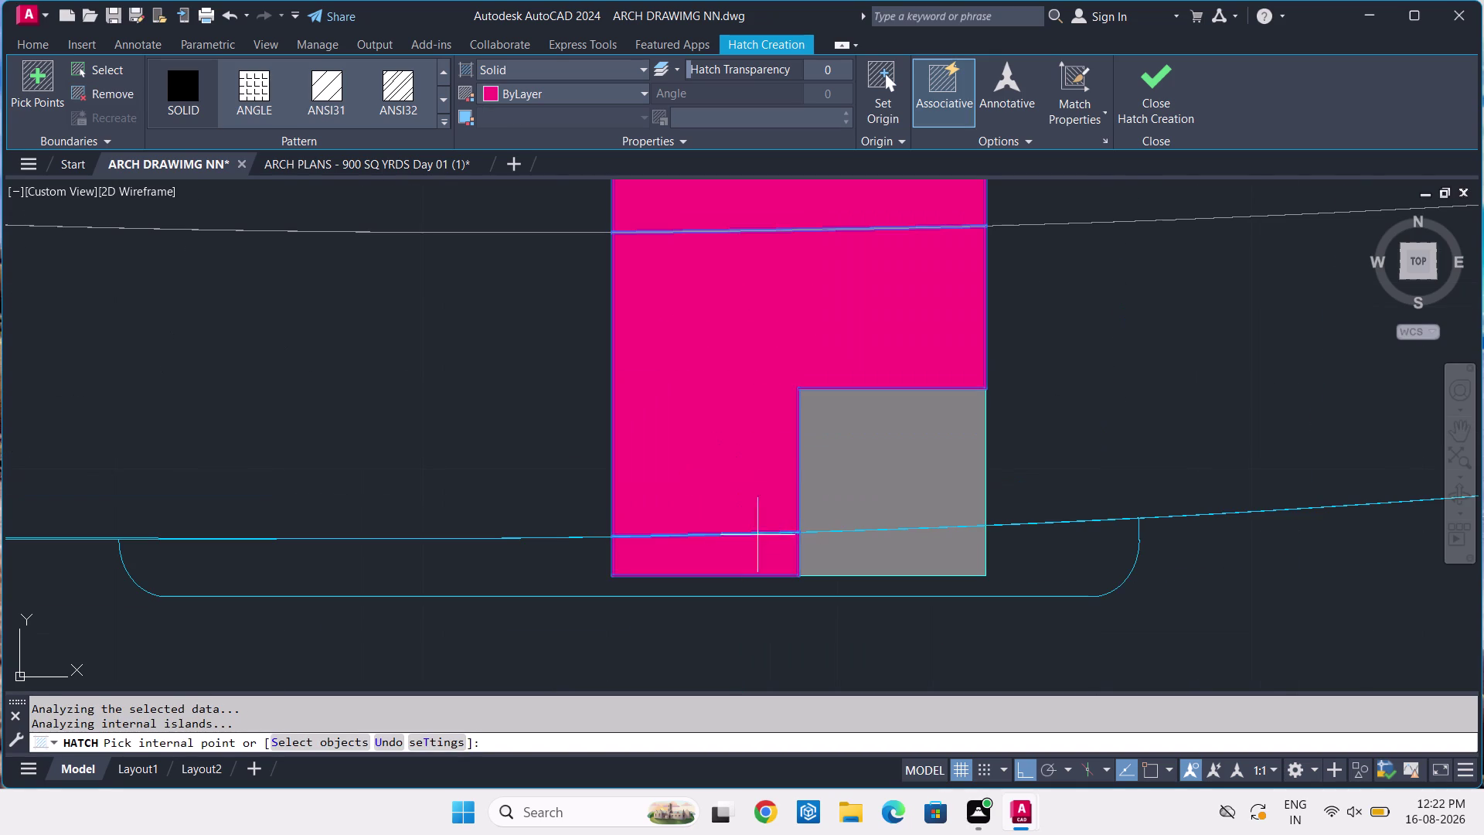
scroll(down, 3)
scroll(down, 3)
scroll(up, 3)
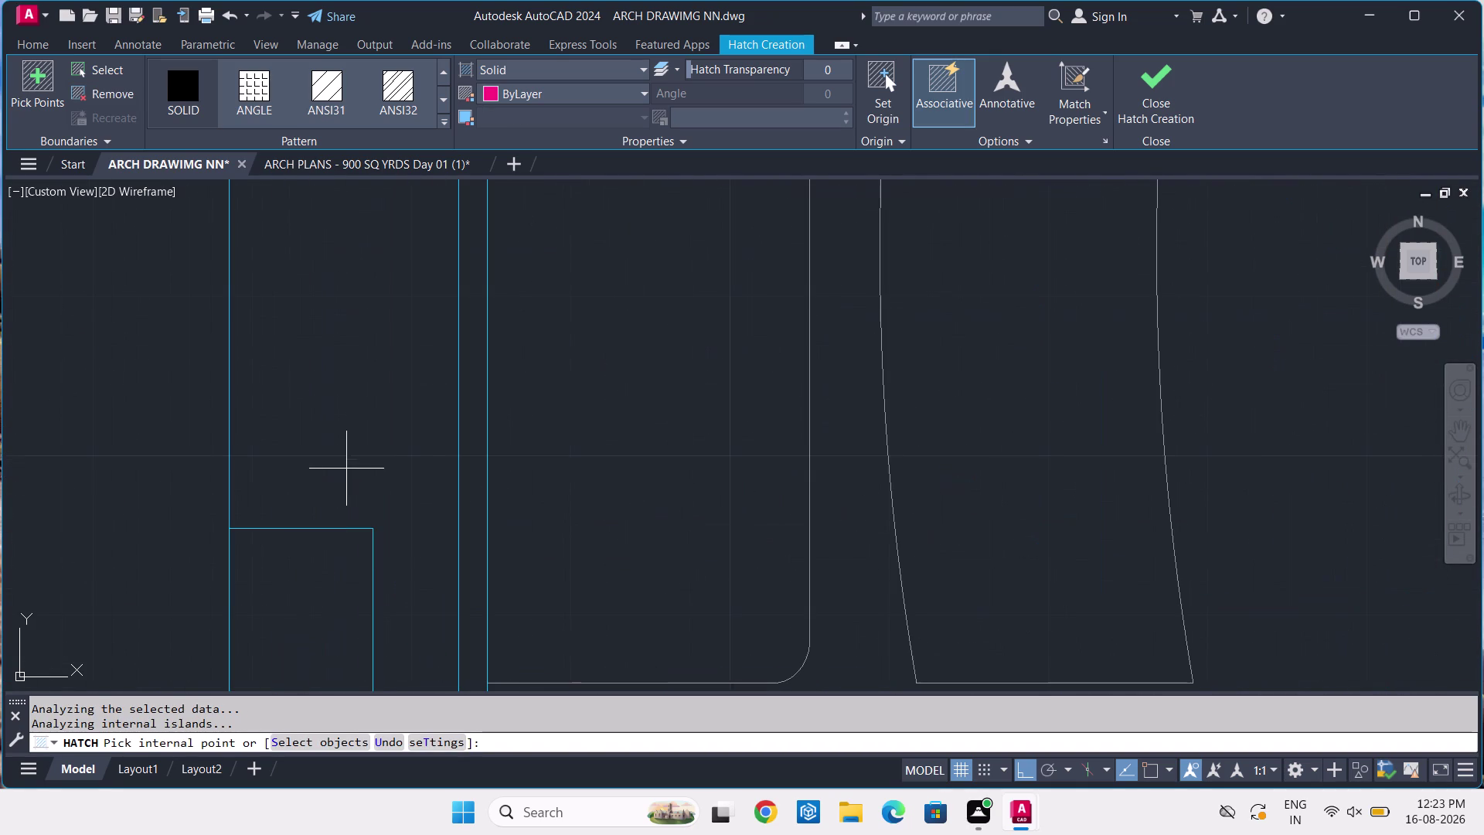
click(340, 578)
scroll(down, 3)
key(Return)
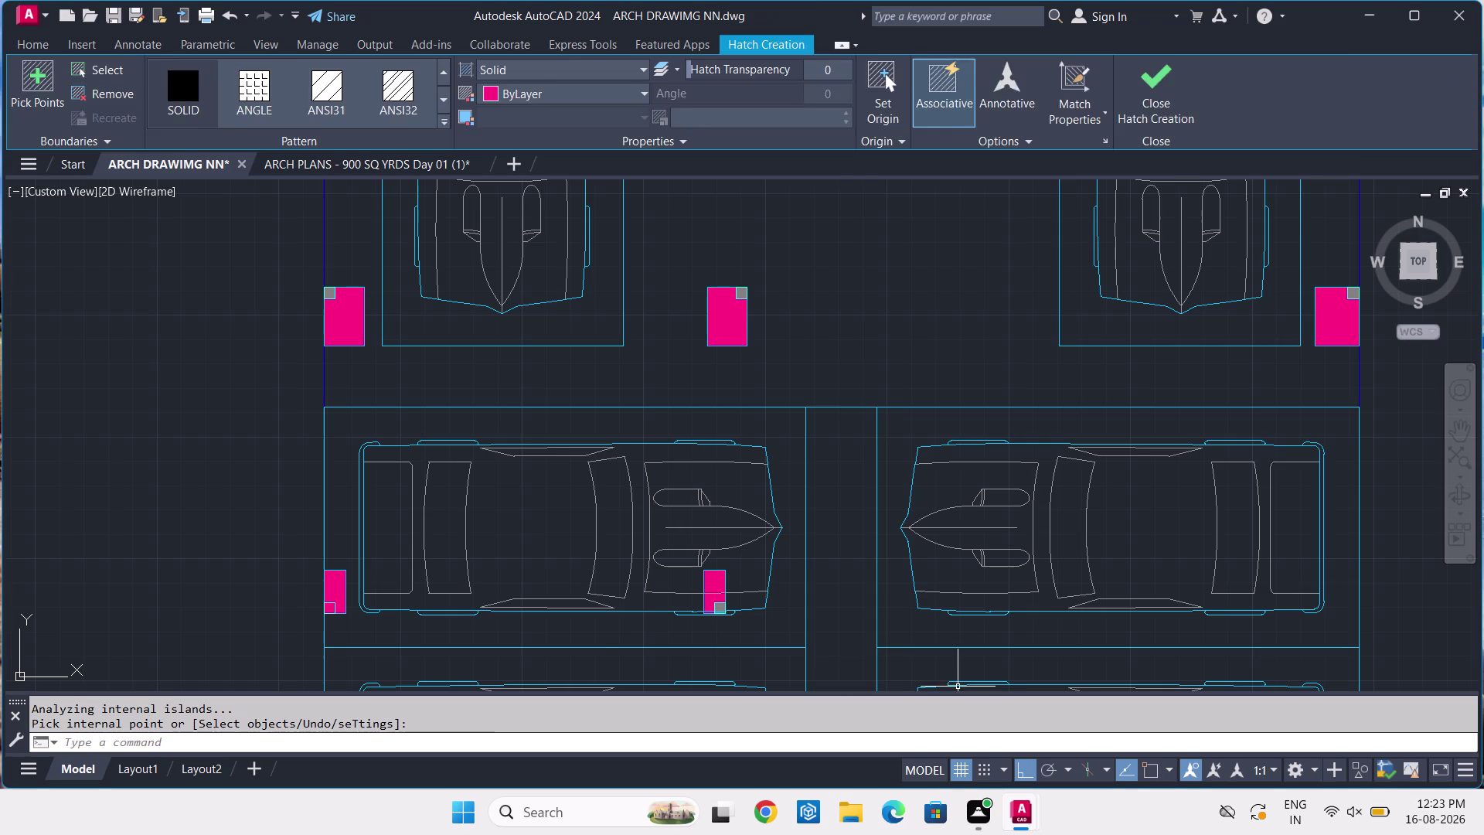
scroll(up, 3)
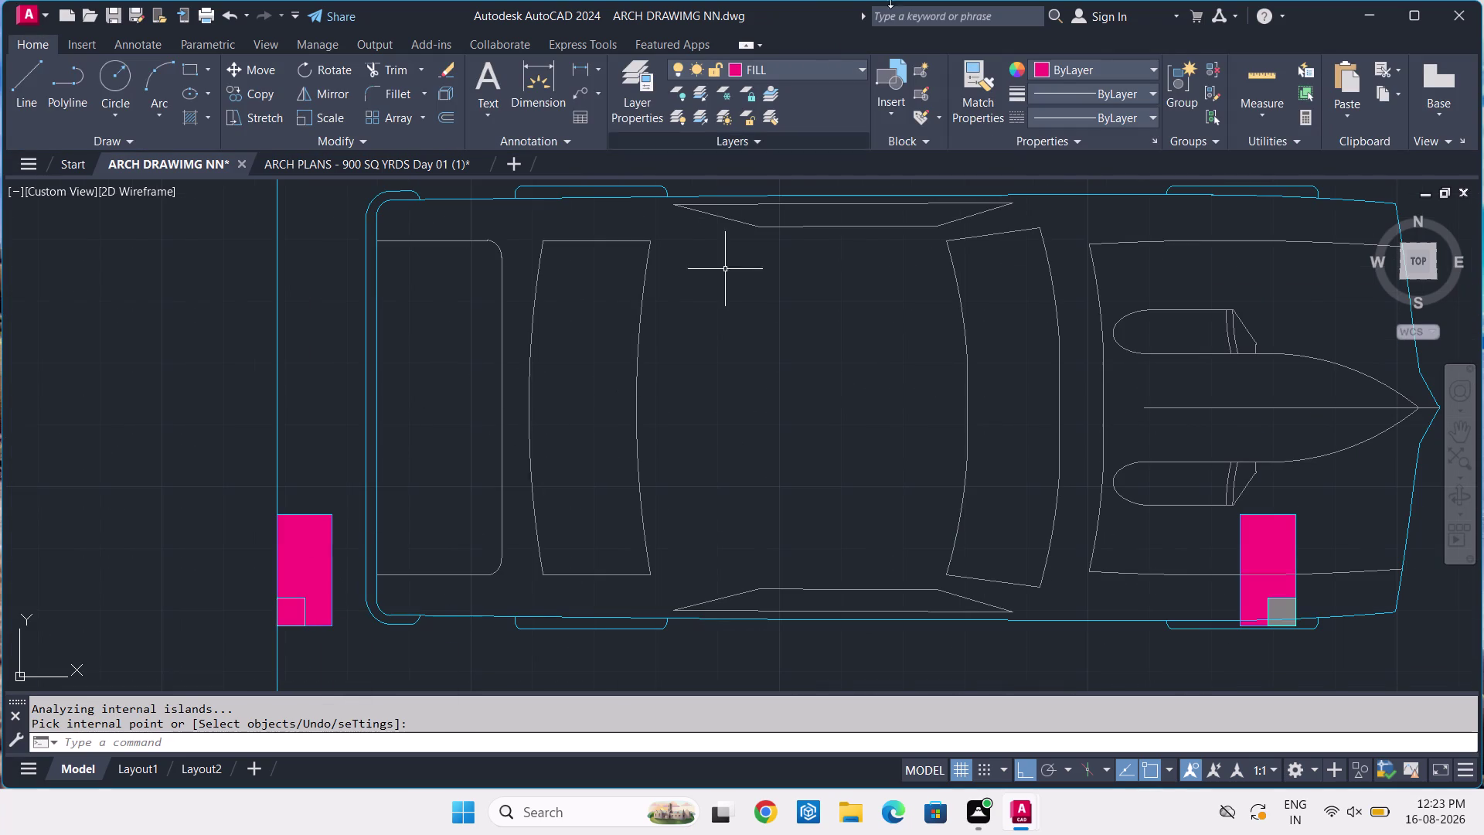
click(819, 71)
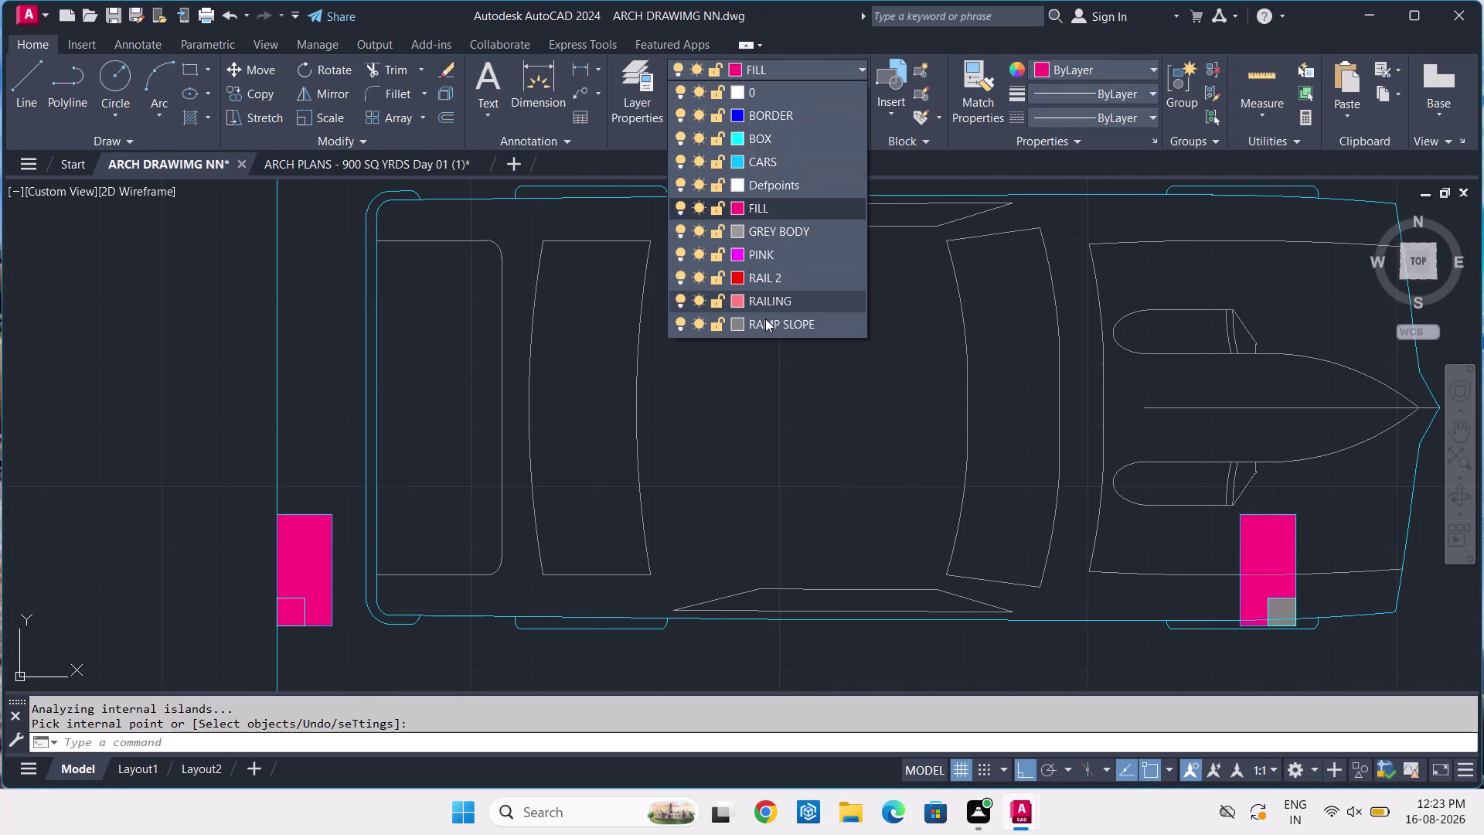
Make RAMP SLOPE the current layer and solid-fill the small corner square grey.
click(765, 318)
key(h)
key(space)
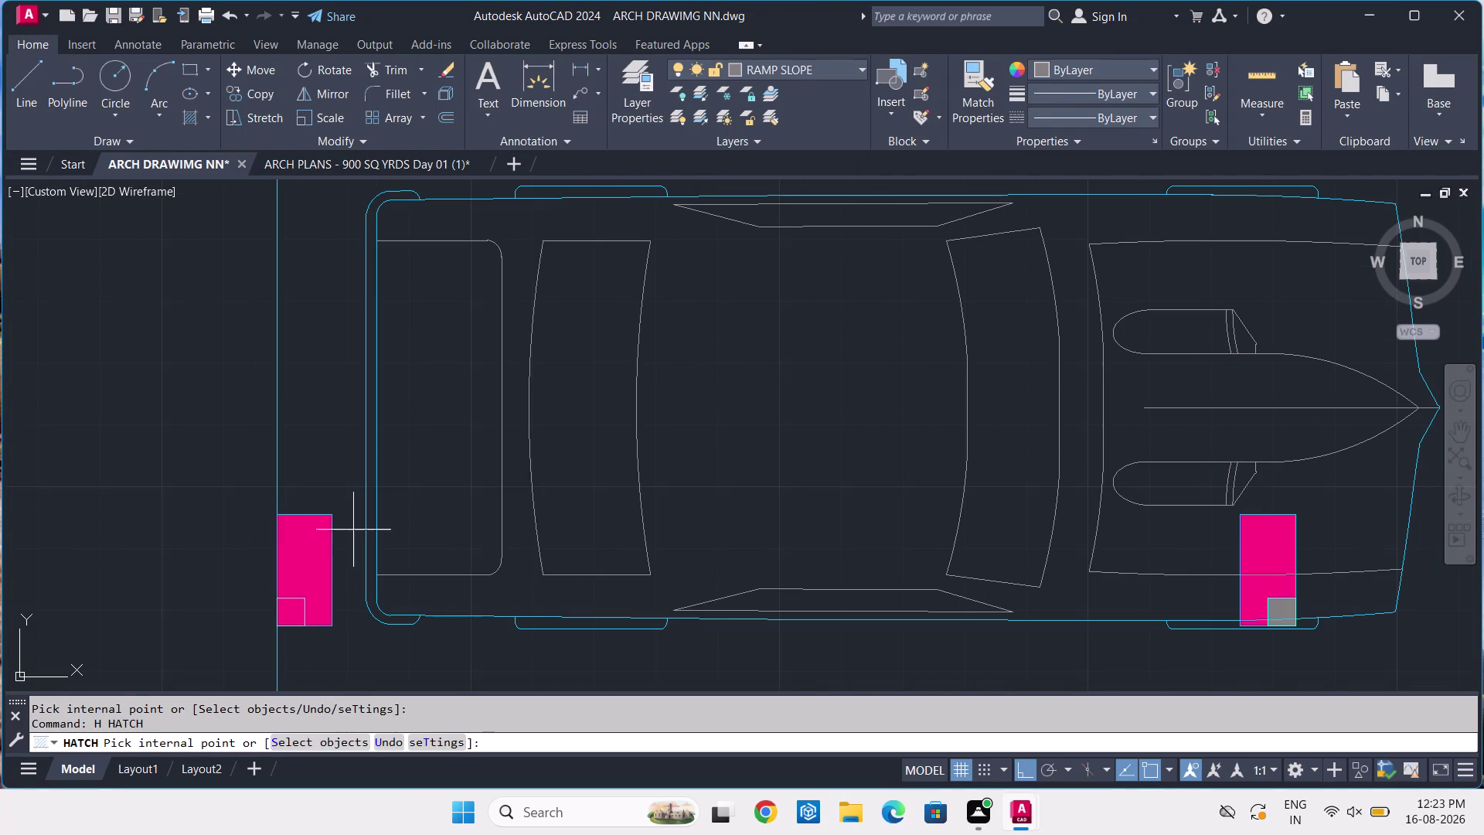
scroll(up, 3)
click(322, 453)
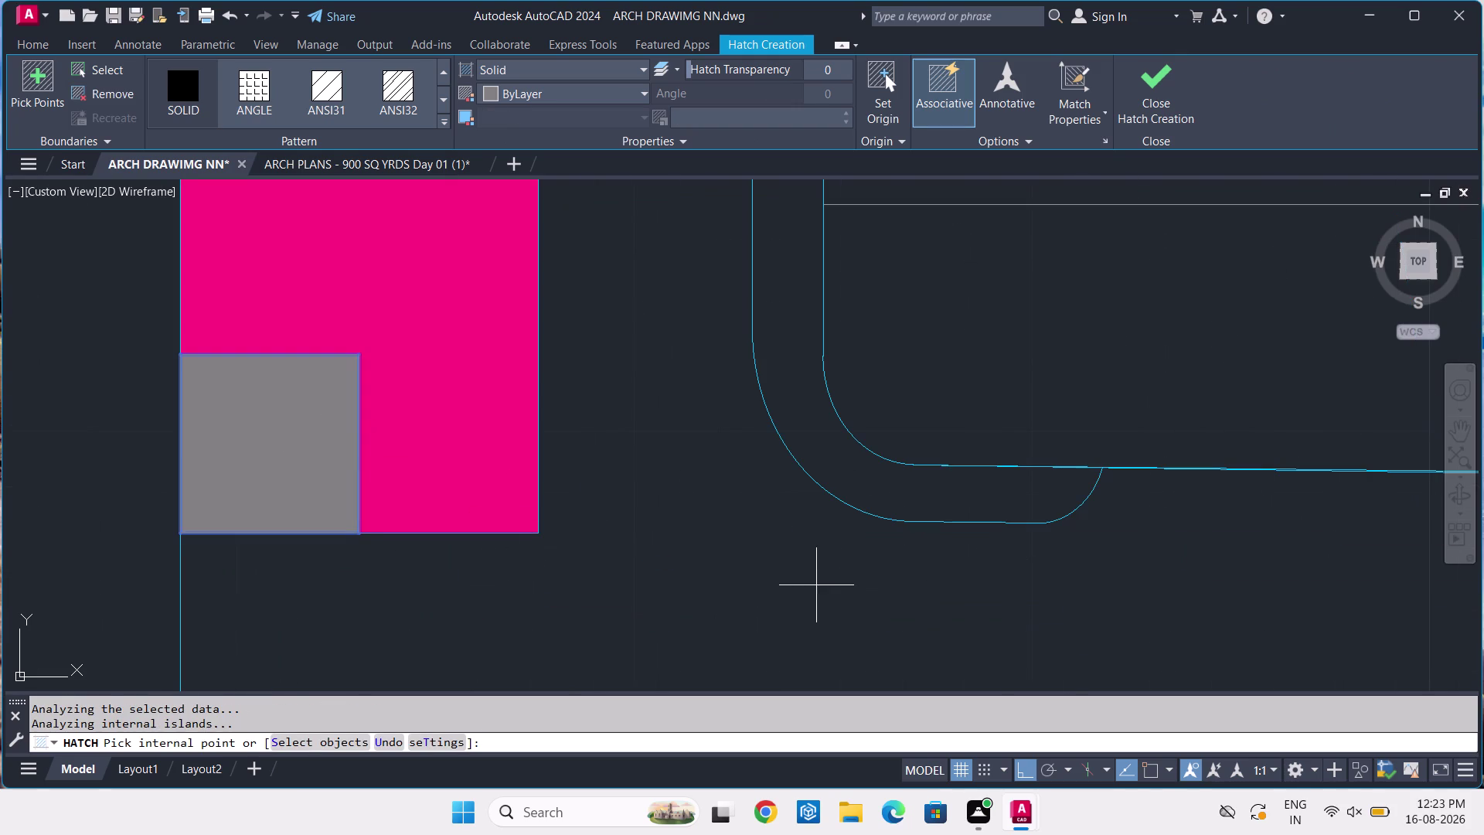
key(Return)
Restart the solid hatch and fill four columns and a small square.
scroll(down, 3)
scroll(down, 3)
scroll(down, 3)
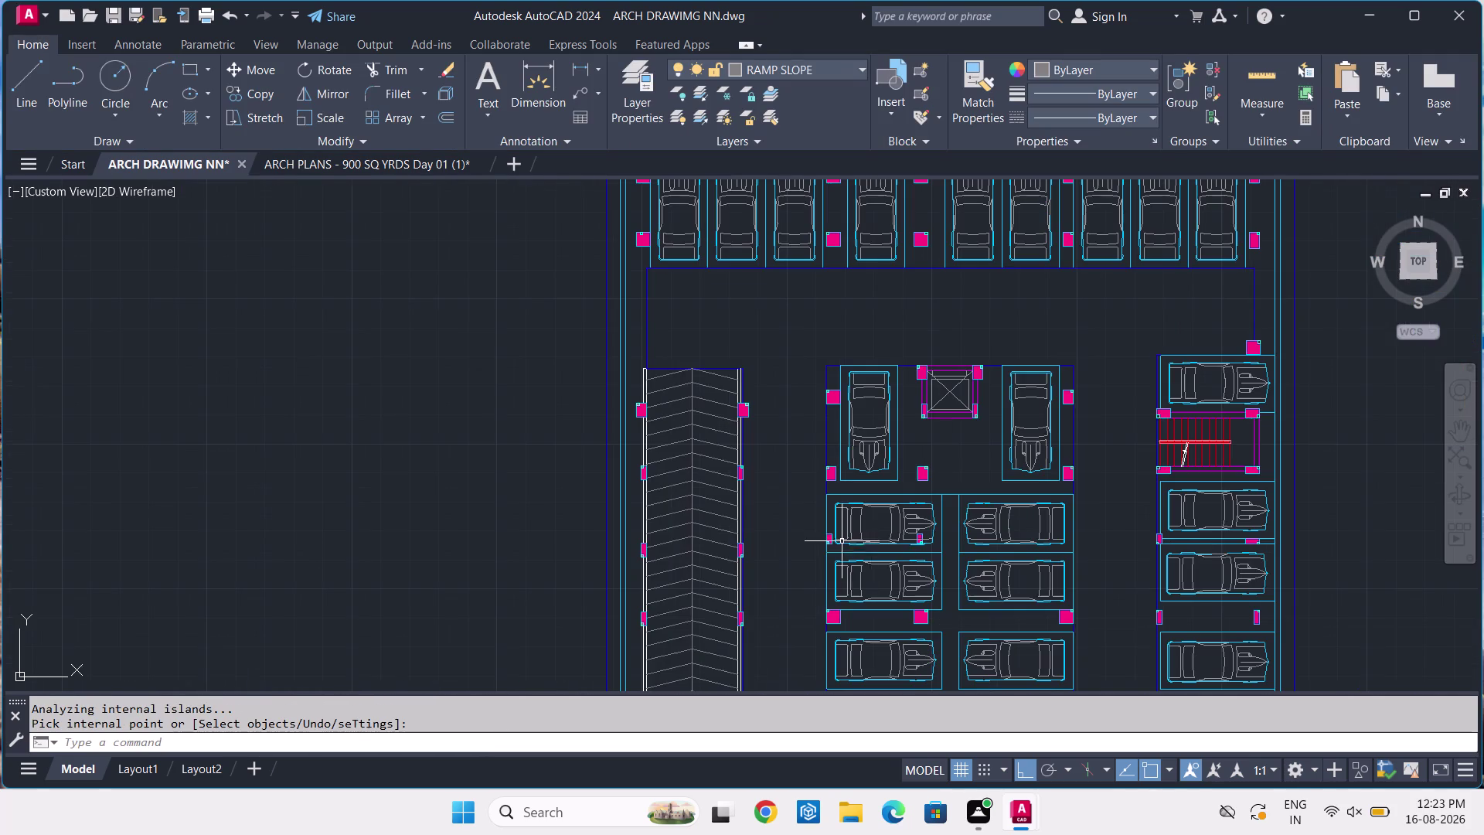
middle_drag(1058, 604, 827, 452)
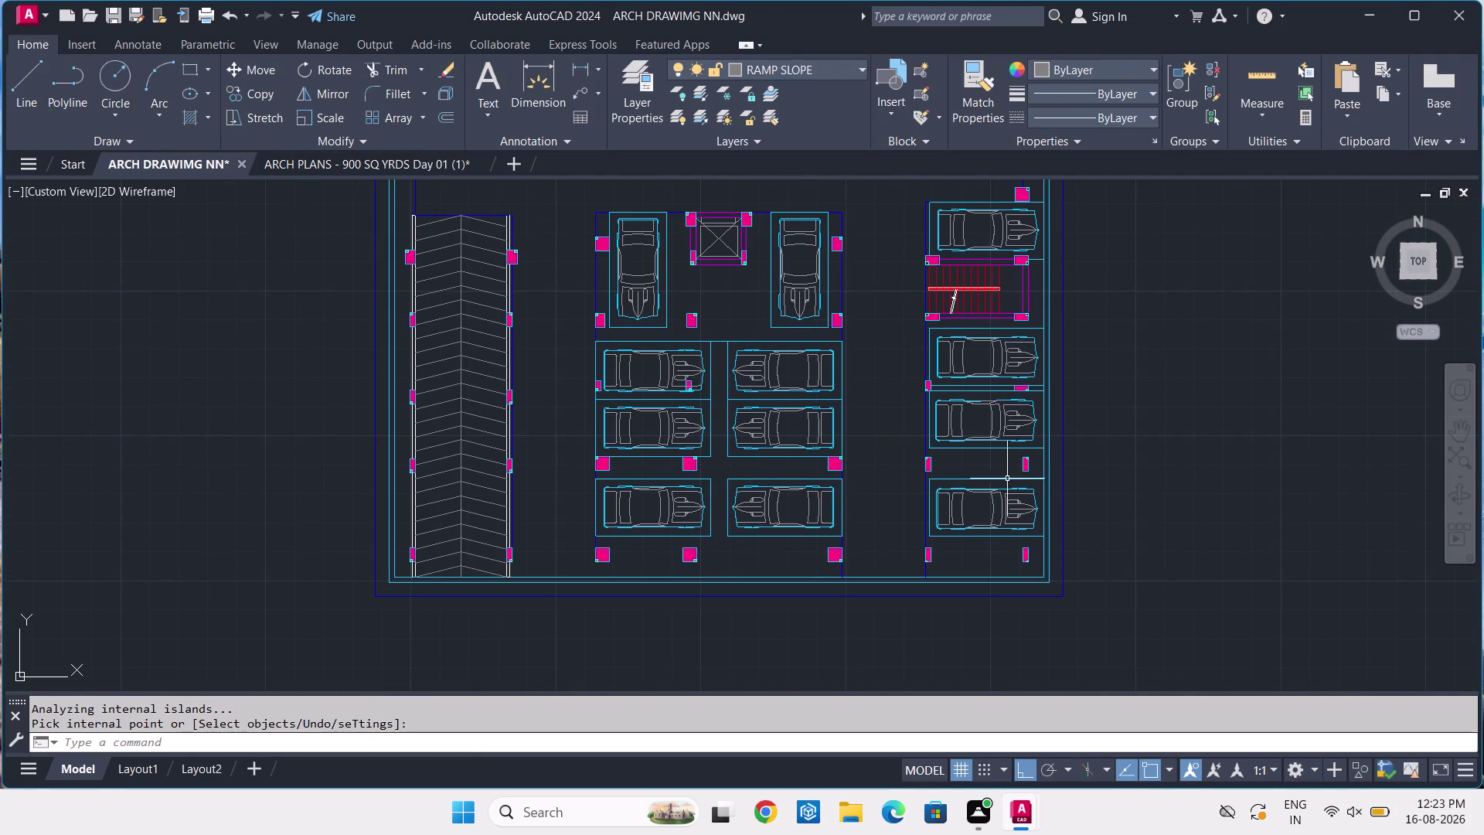
key(space)
scroll(up, 3)
scroll(up, 3)
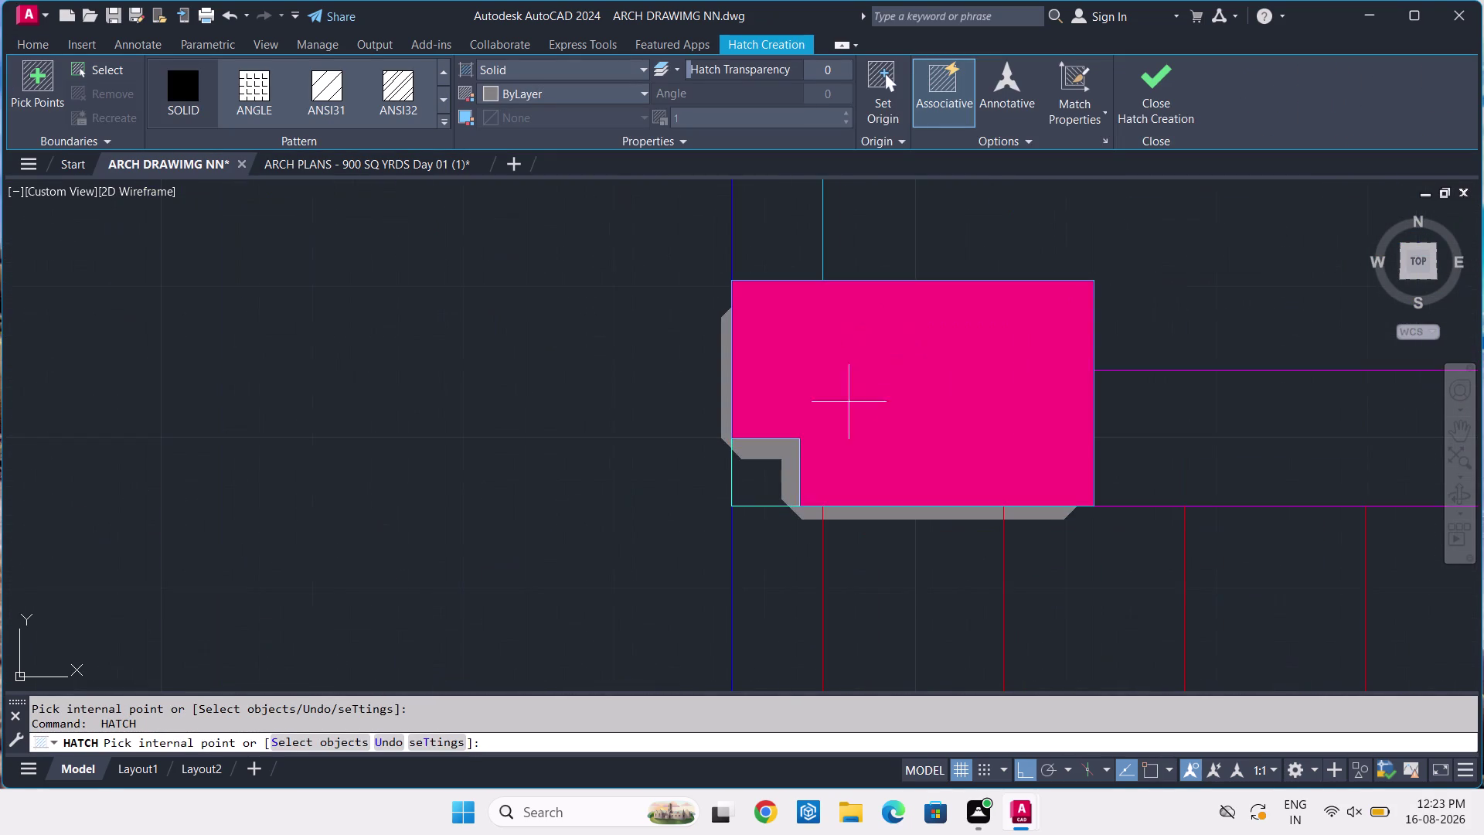
click(774, 462)
scroll(down, 3)
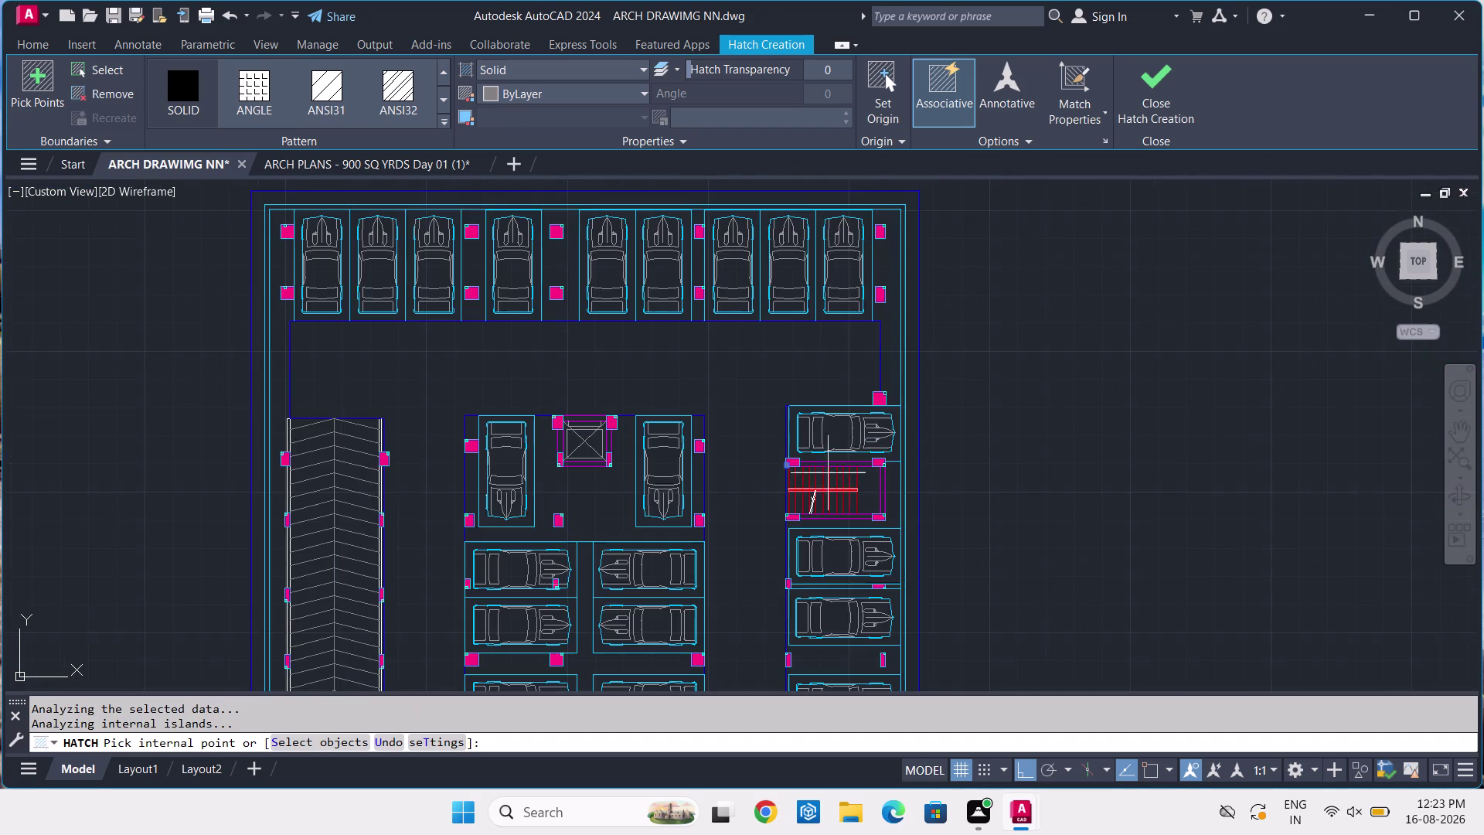
scroll(up, 3)
scroll(up, 3)
scroll(up, 3)
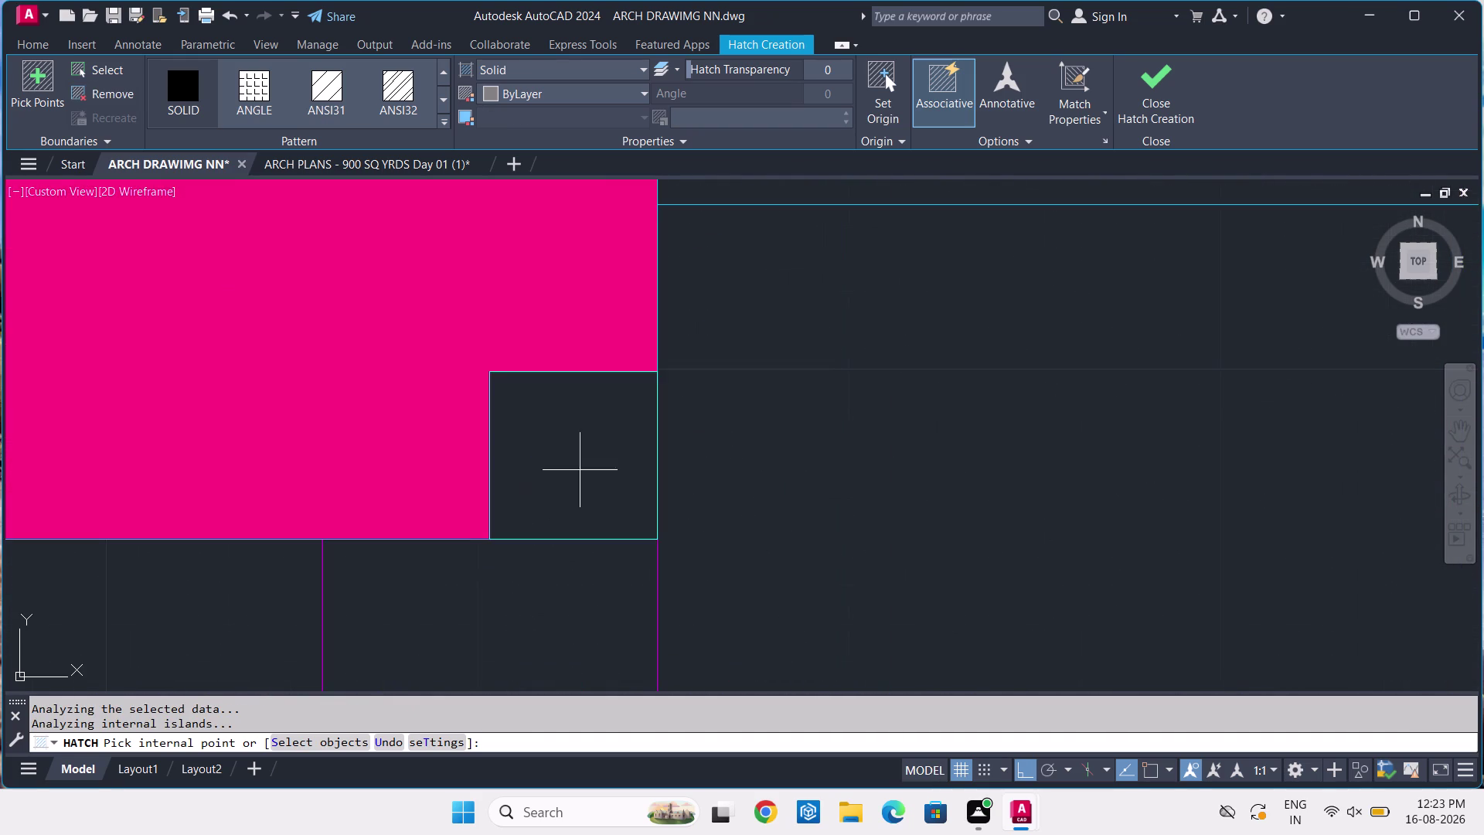
click(585, 470)
scroll(down, 3)
scroll(up, 3)
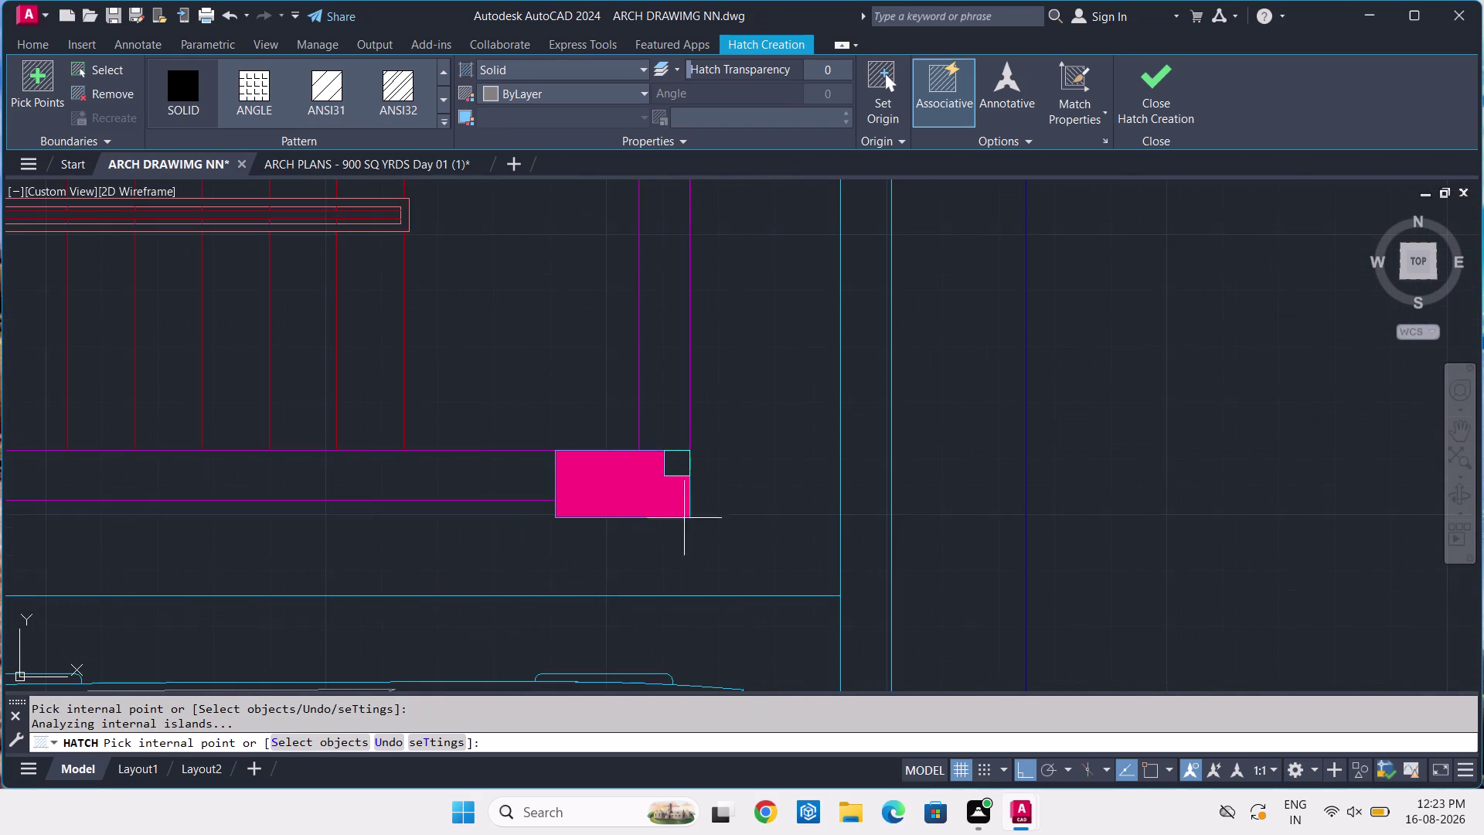
scroll(up, 3)
click(603, 343)
scroll(down, 3)
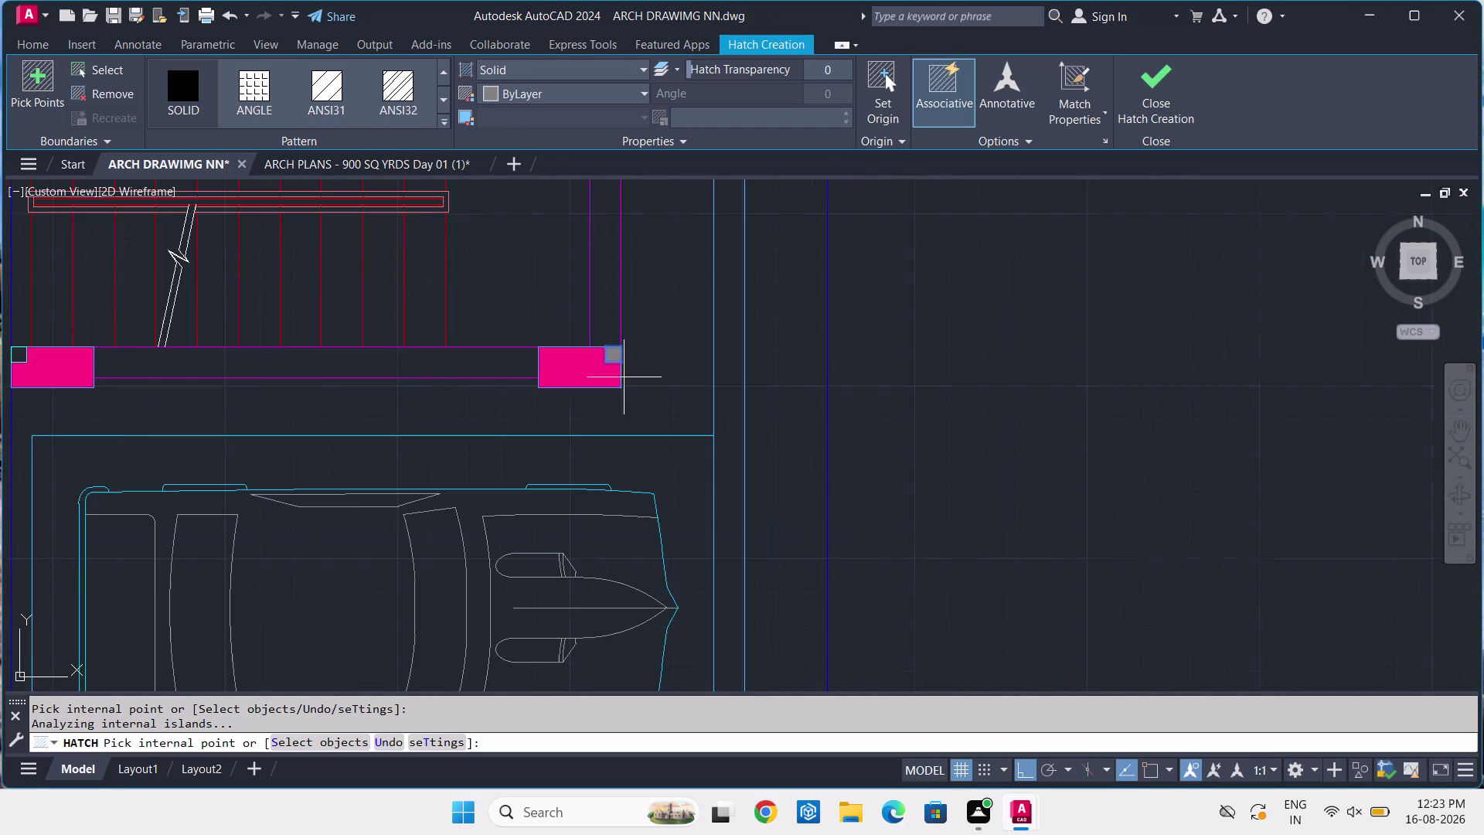
middle_drag(532, 440, 1224, 516)
scroll(up, 3)
scroll(up, 3)
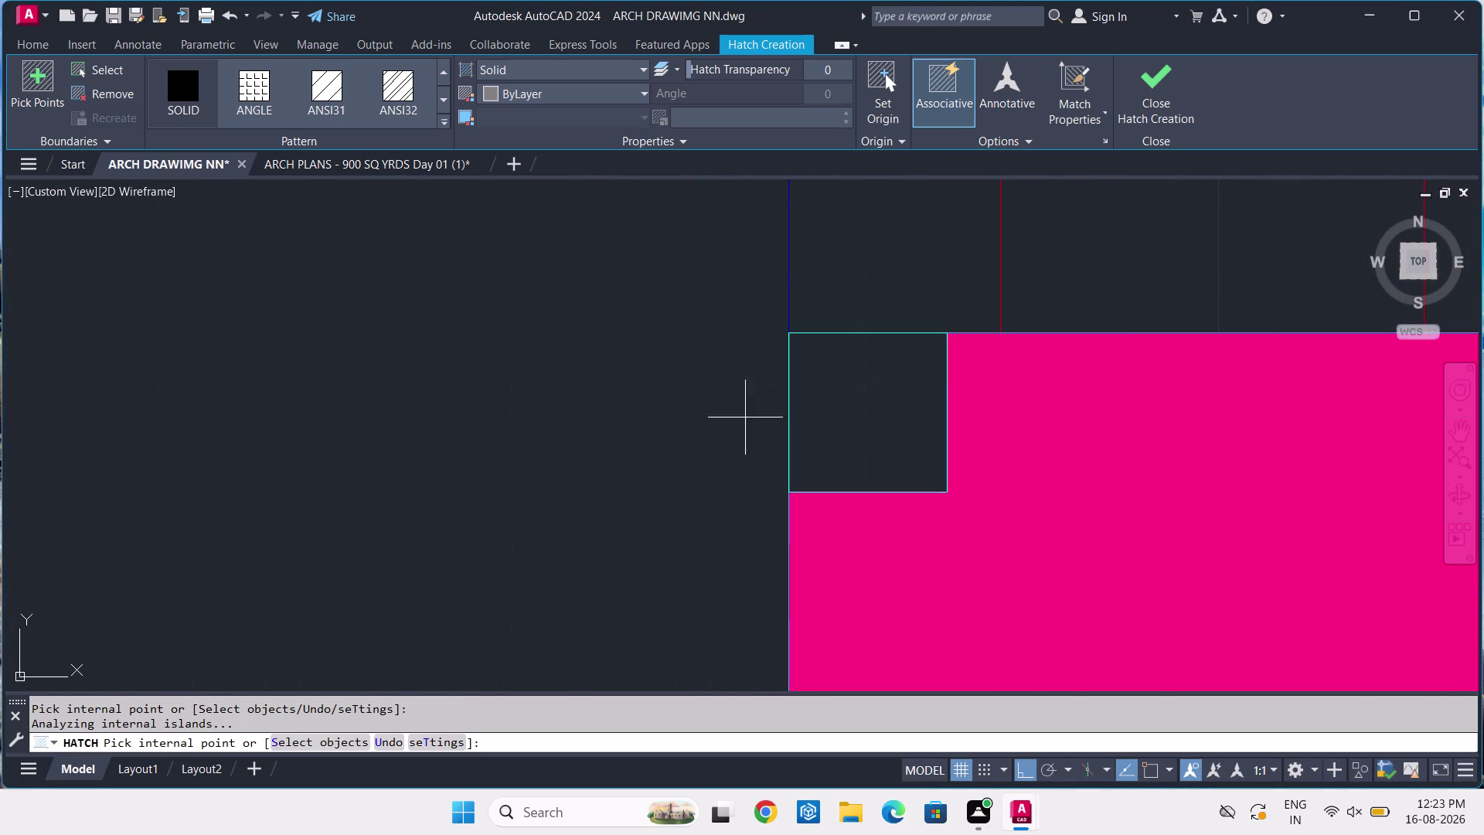
click(853, 402)
scroll(down, 3)
scroll(up, 3)
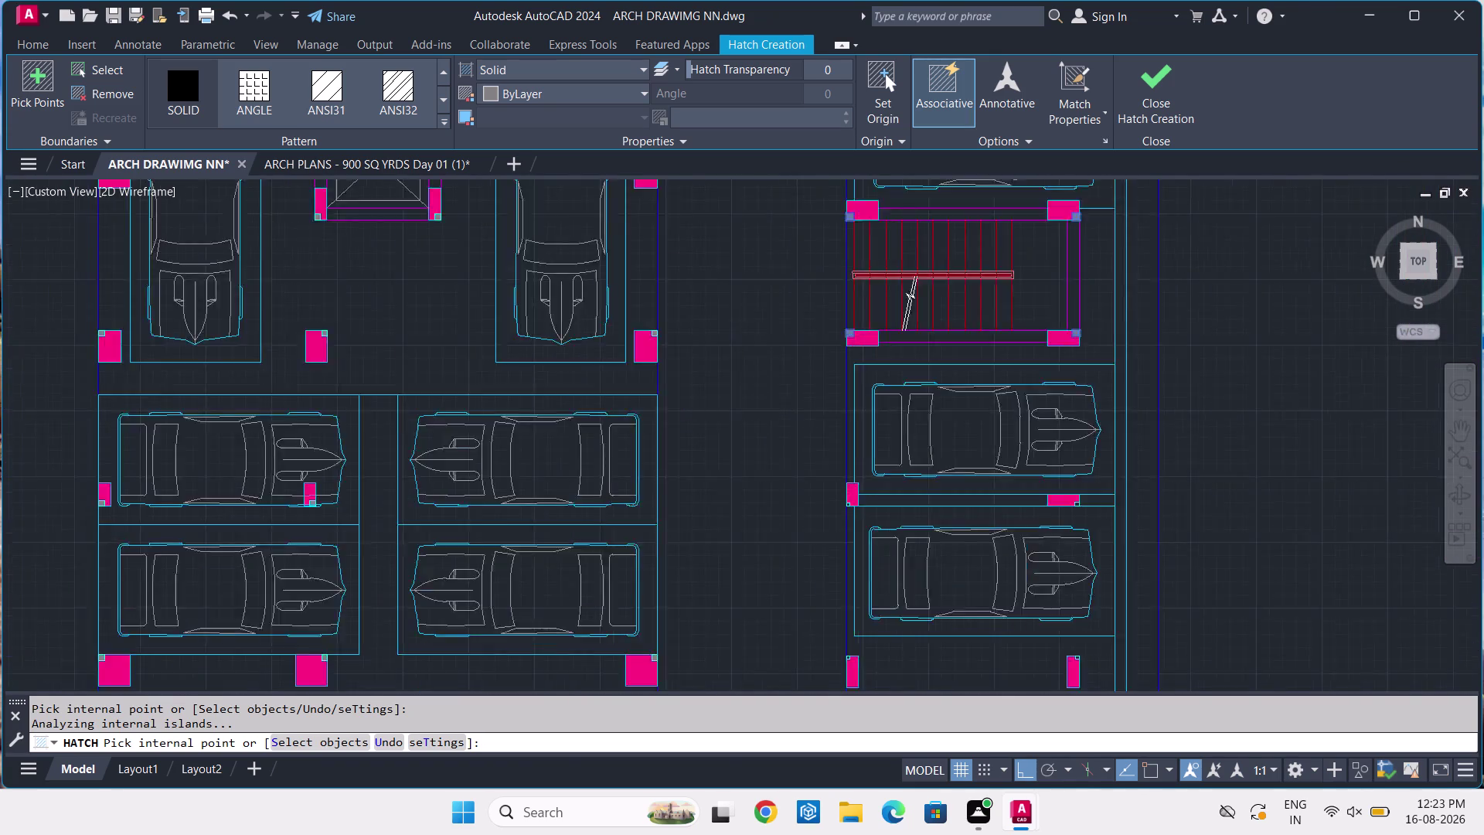
scroll(up, 3)
scroll(up, 3)
click(486, 463)
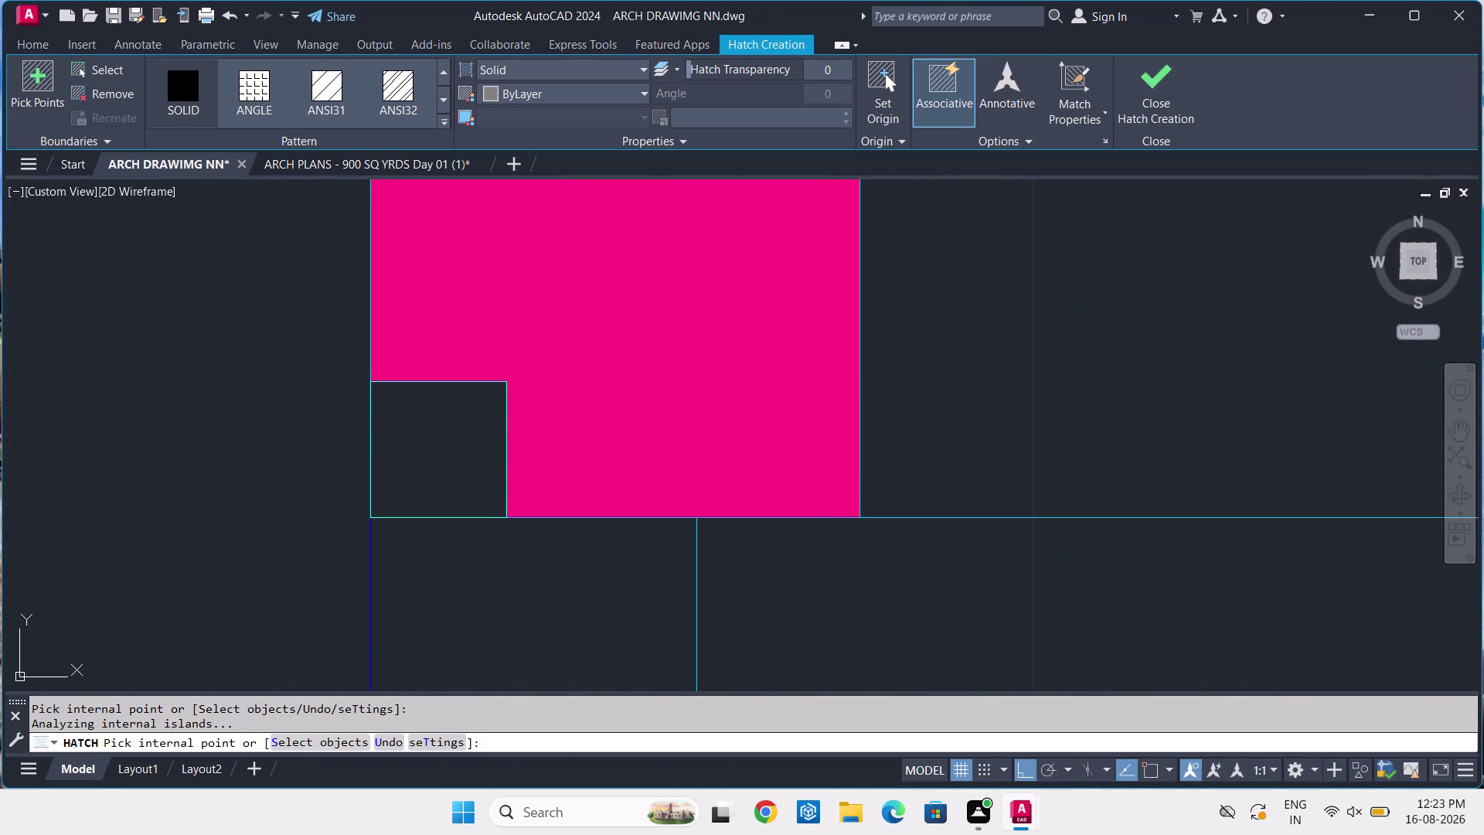
Solid-fill five more columns, including the narrow one, and finish the hatch.
scroll(down, 3)
scroll(up, 3)
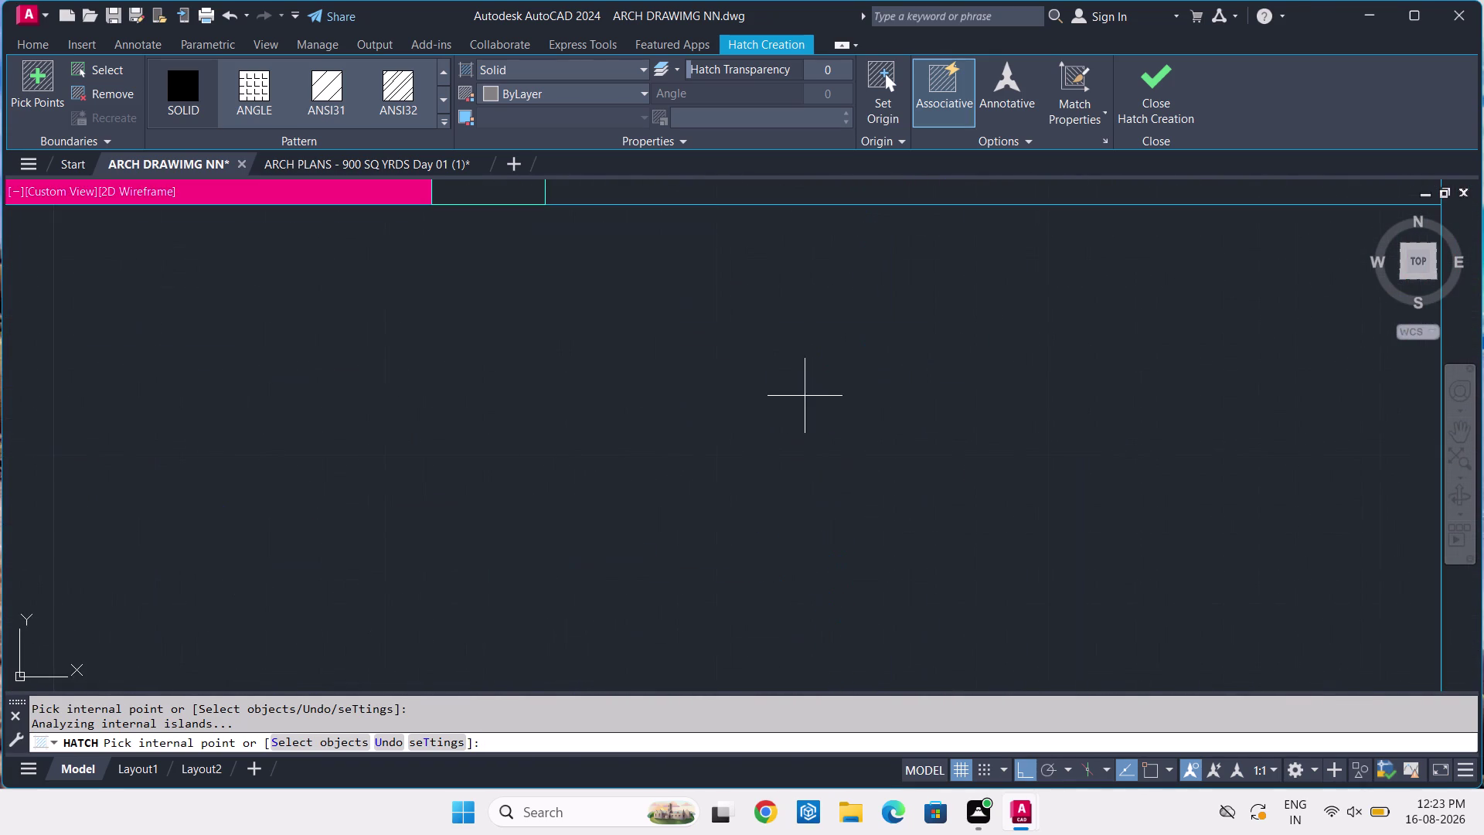
middle_drag(785, 396, 913, 834)
middle_drag(726, 622, 897, 468)
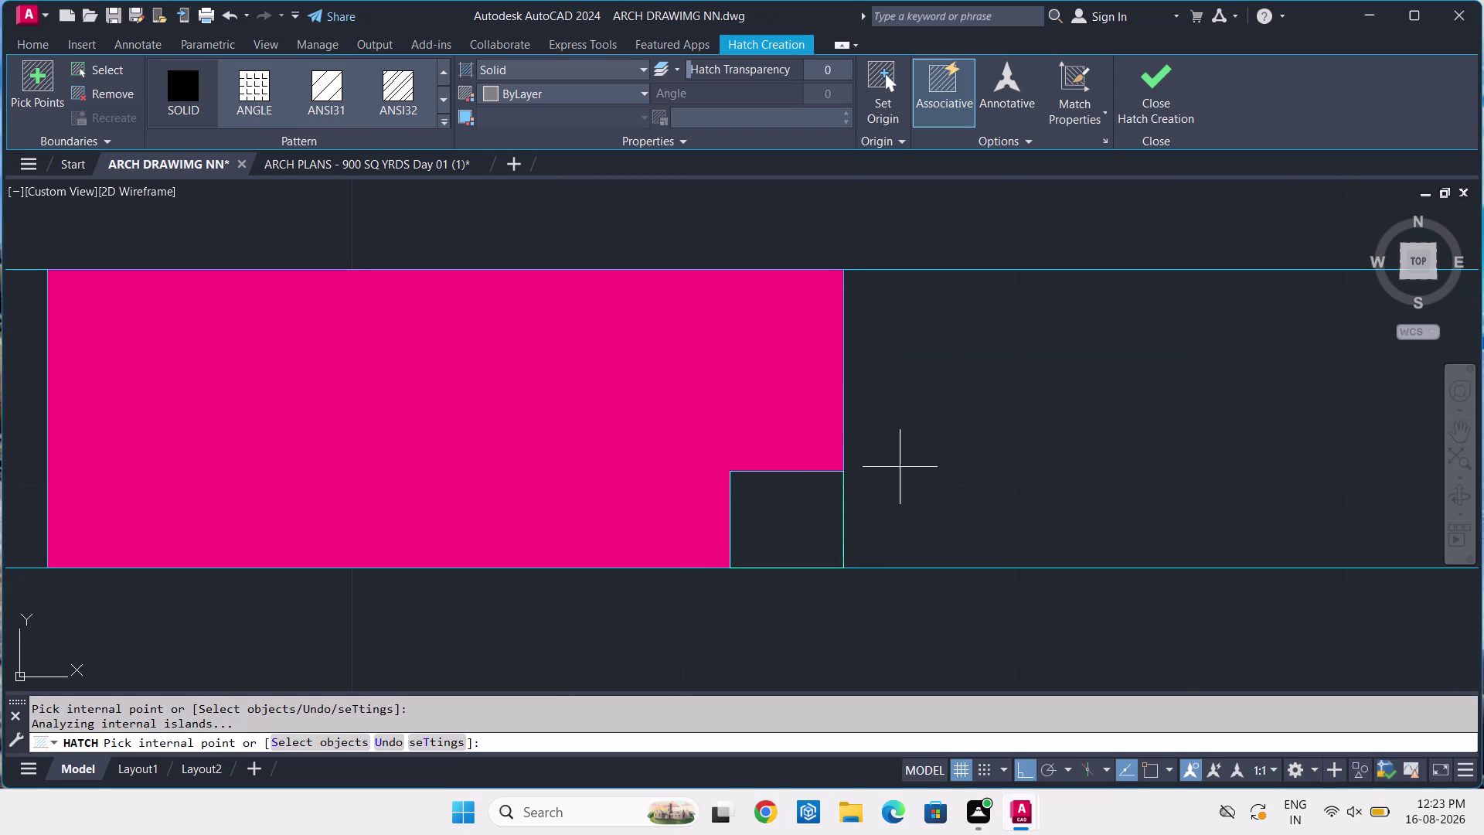
click(817, 521)
scroll(down, 3)
middle_drag(901, 595, 956, 458)
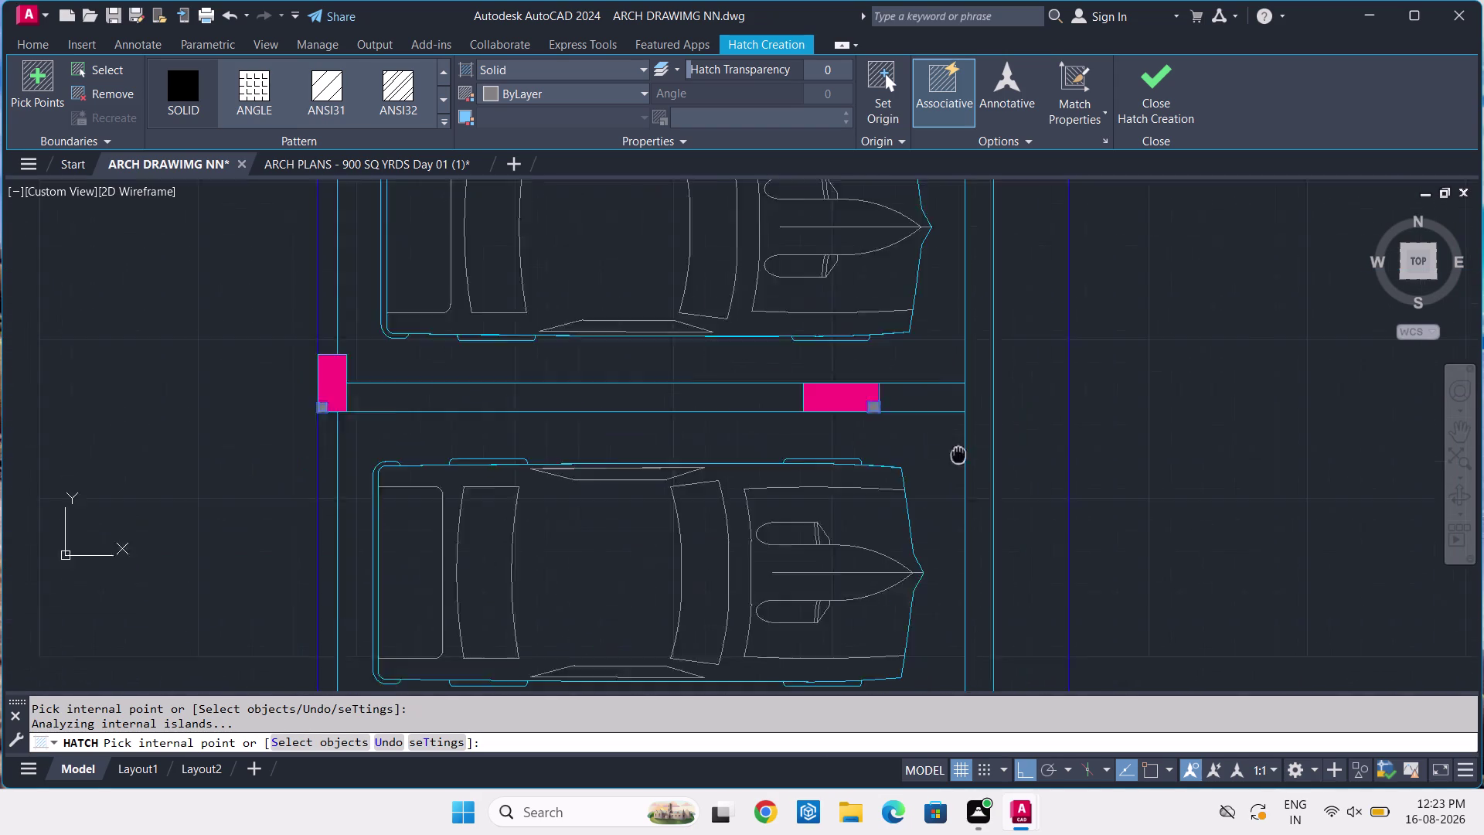
middle_drag(956, 458, 977, 425)
scroll(down, 3)
scroll(up, 3)
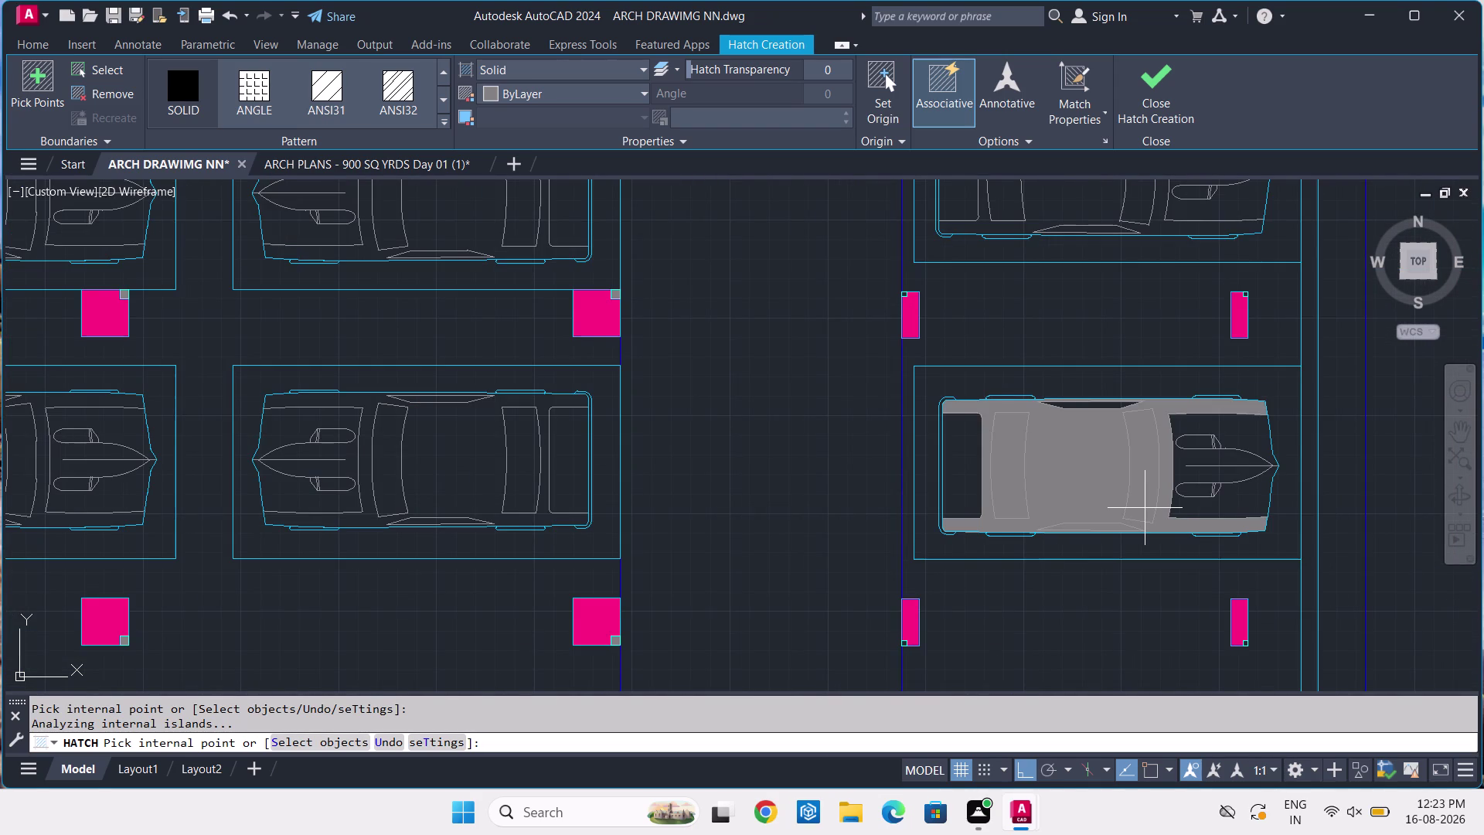
scroll(up, 3)
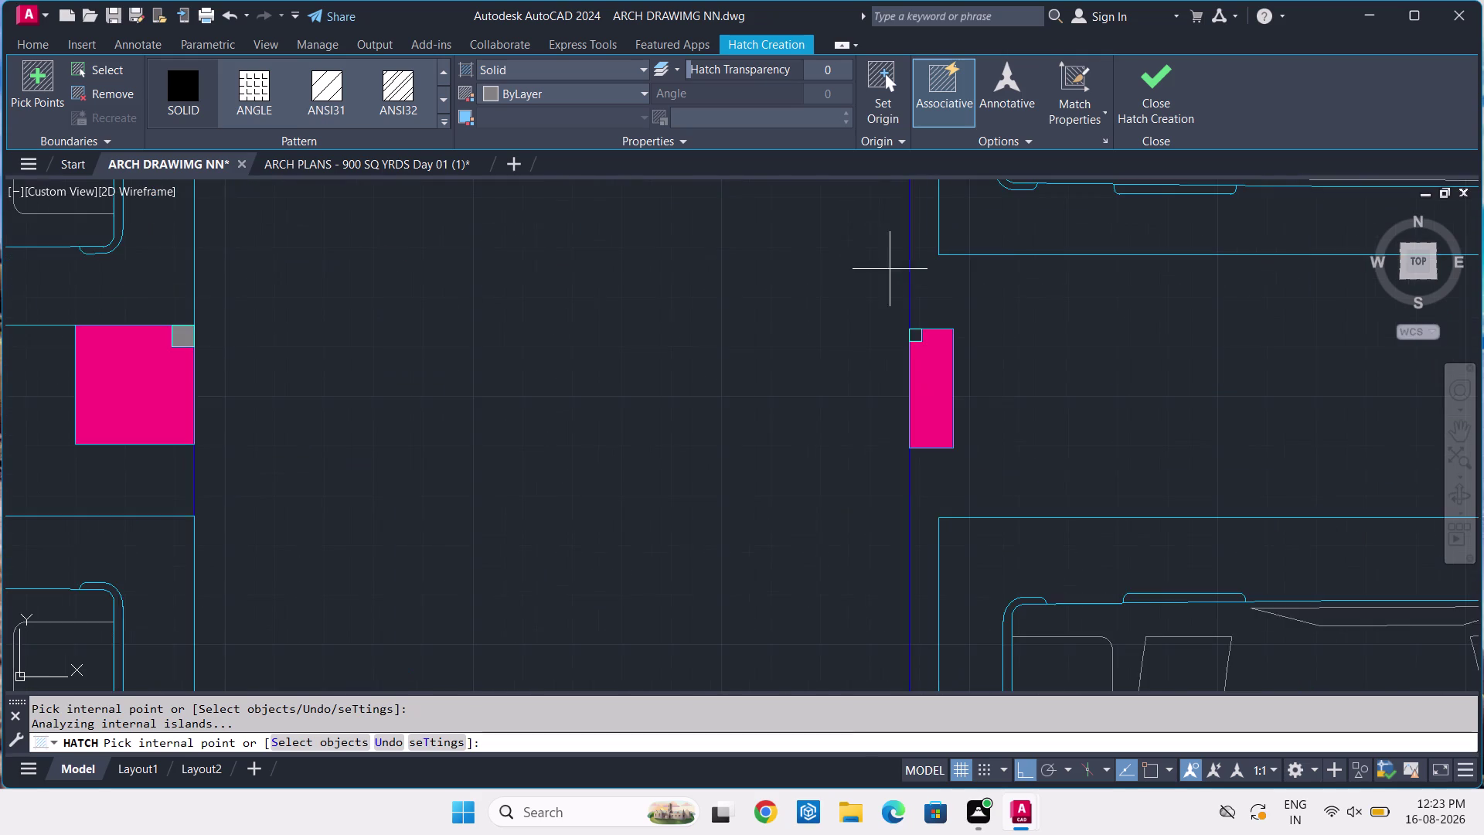
scroll(up, 3)
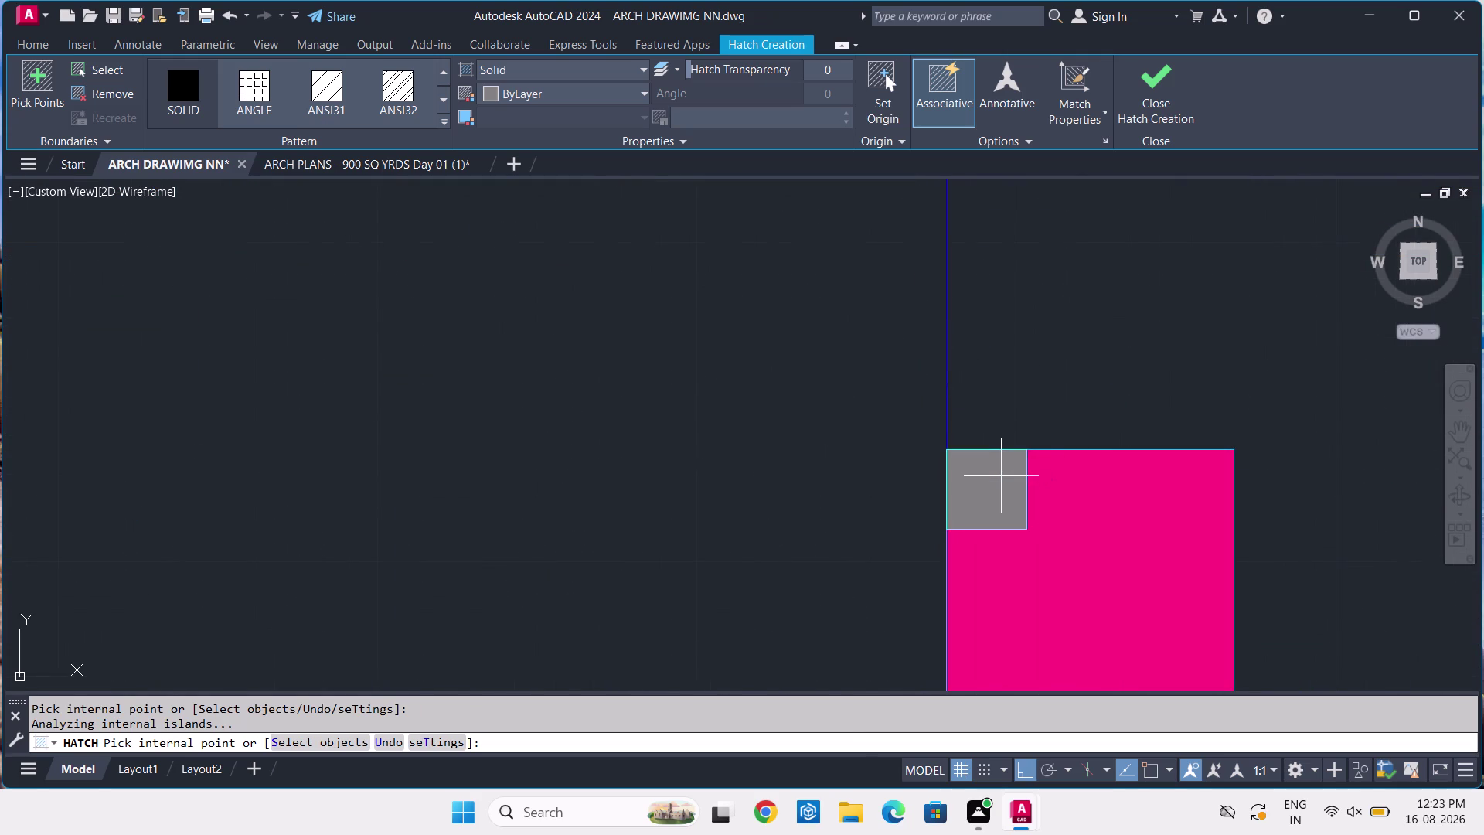
click(1001, 476)
scroll(down, 3)
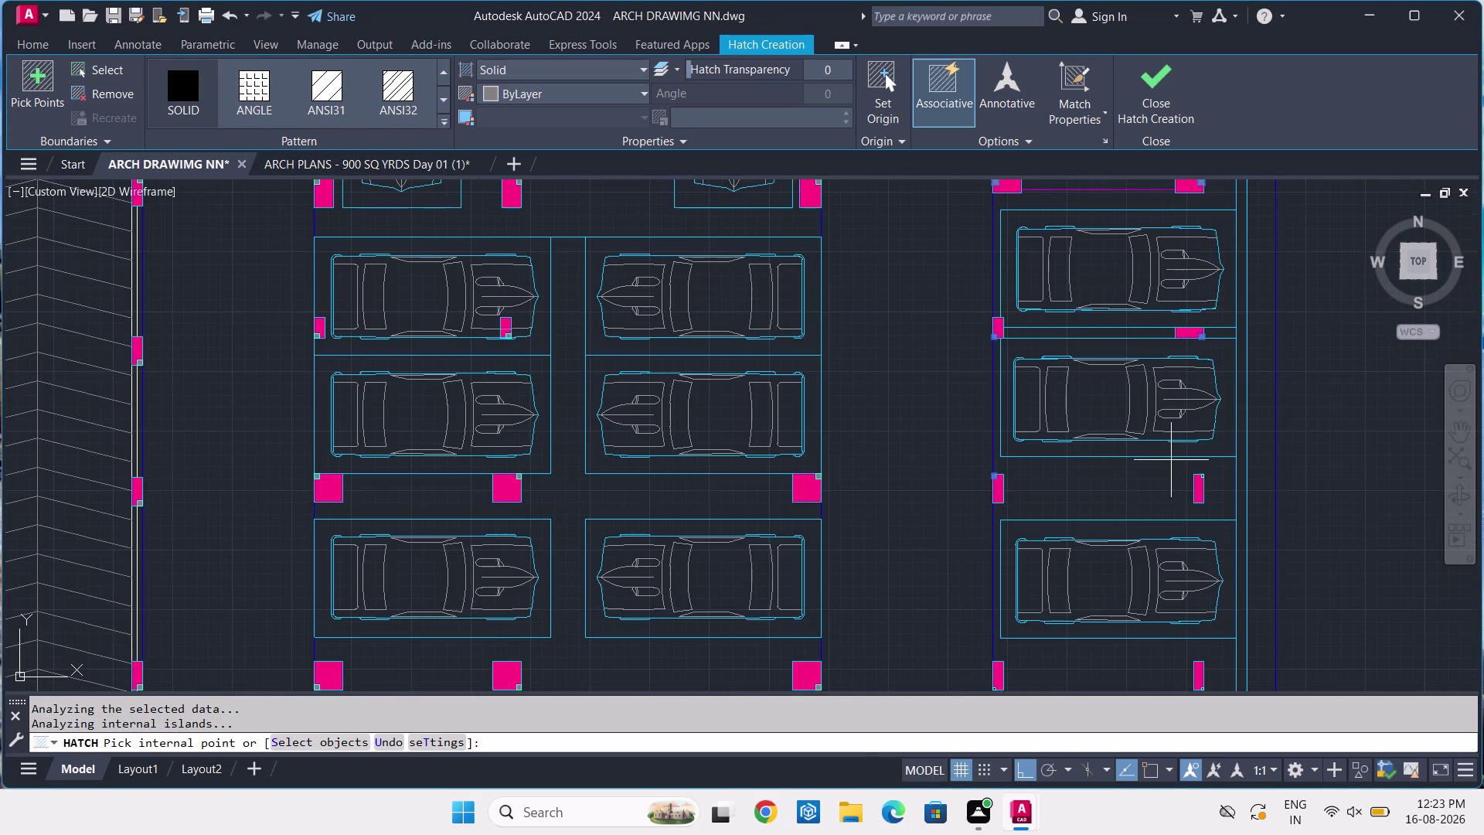
scroll(up, 3)
scroll(up, 3)
click(1079, 457)
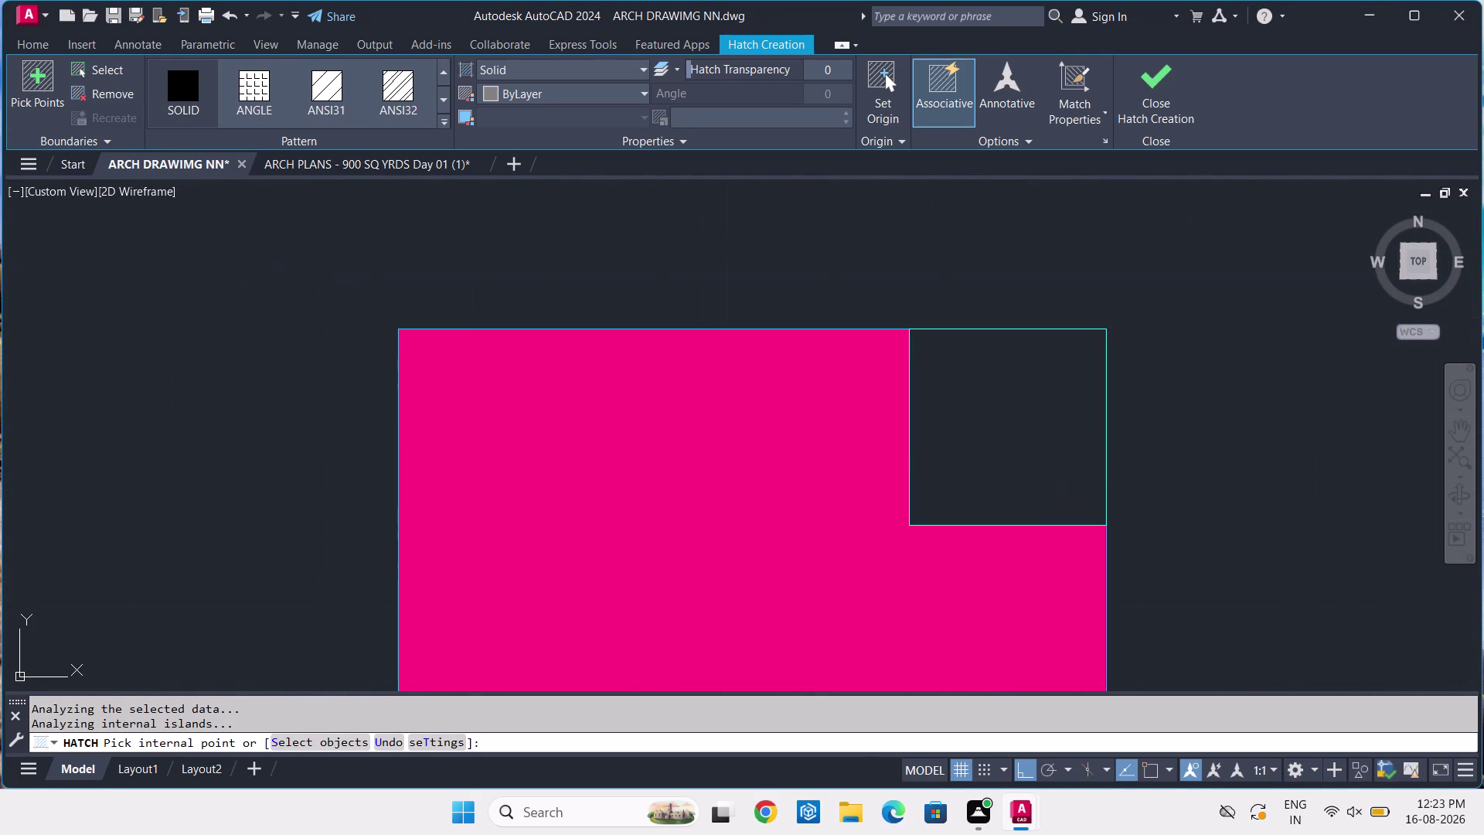
scroll(down, 3)
scroll(down, 3)
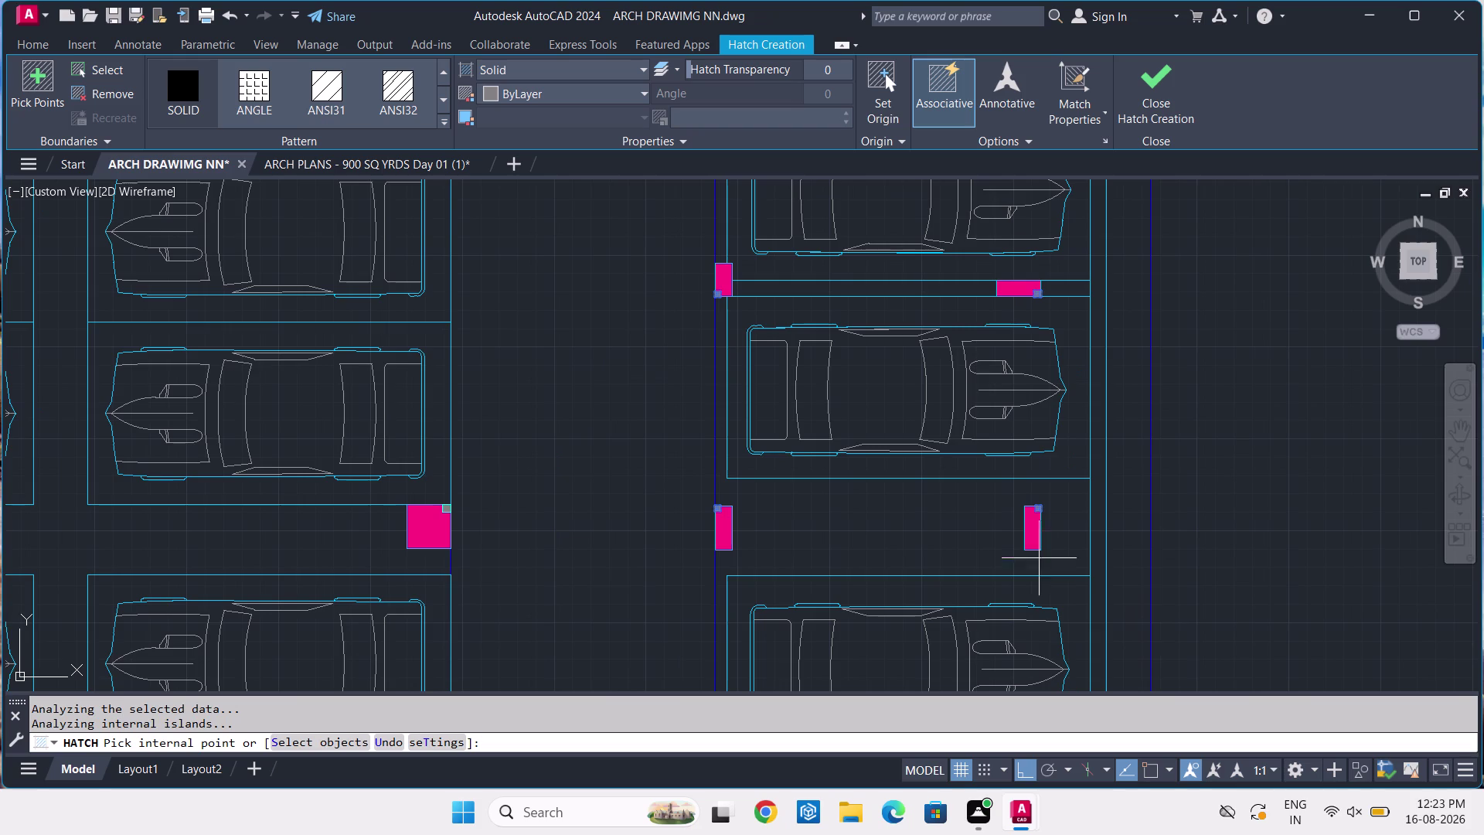
middle_drag(1042, 581, 1075, 466)
middle_drag(831, 680, 869, 519)
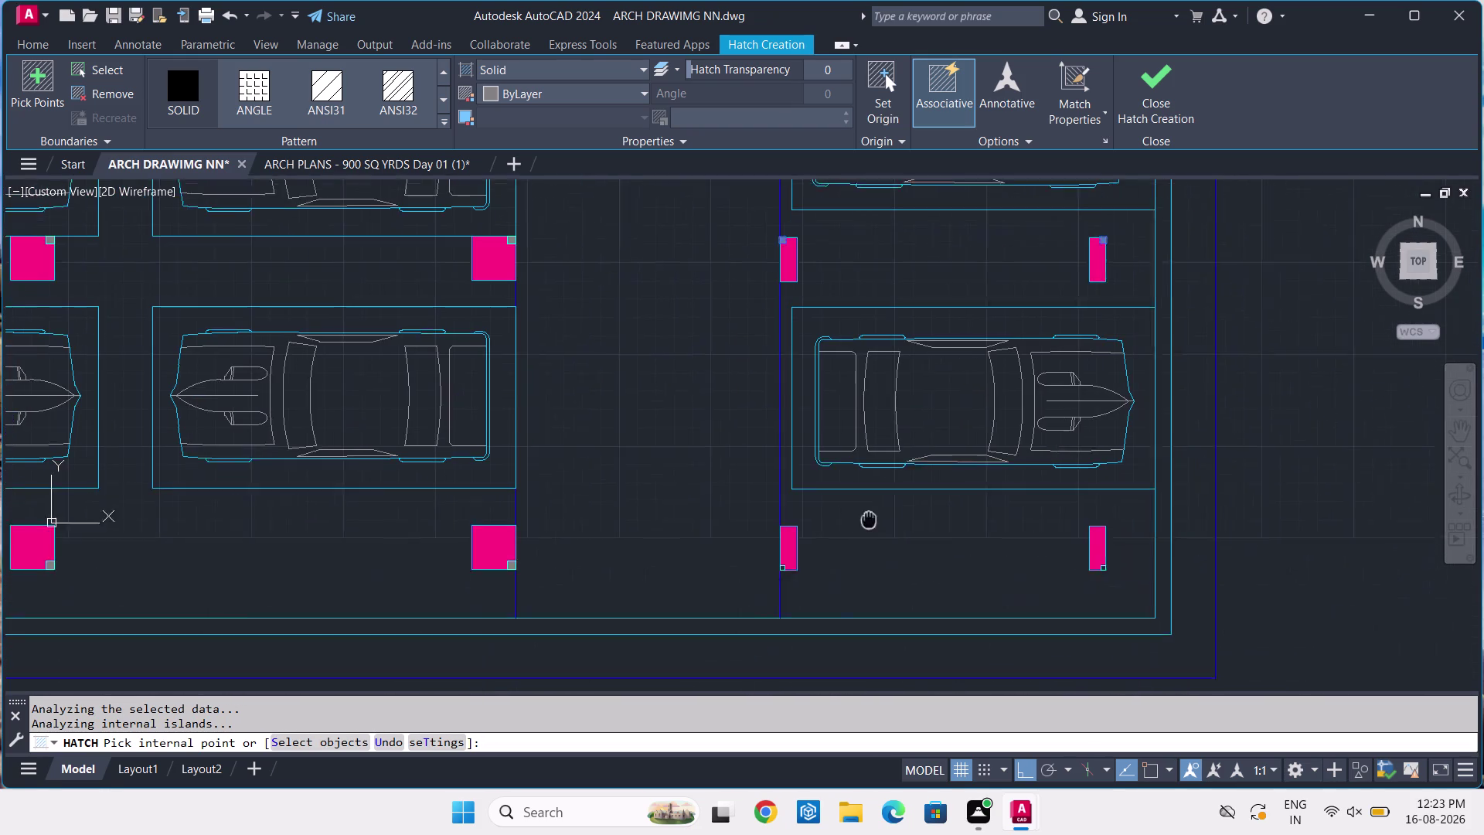
middle_drag(869, 519, 875, 513)
scroll(up, 3)
middle_drag(799, 519, 791, 660)
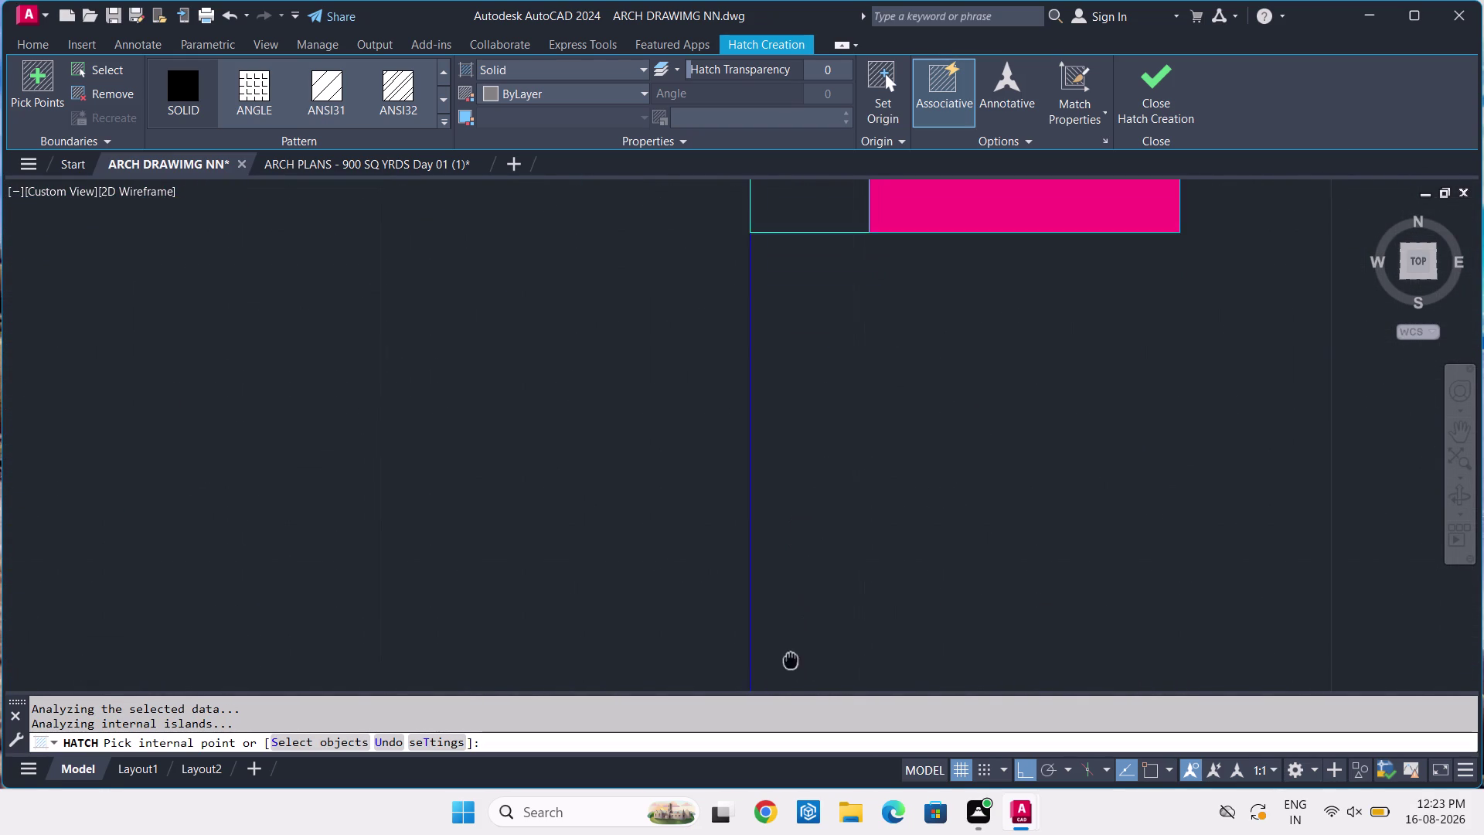
middle_drag(918, 354, 837, 597)
click(713, 372)
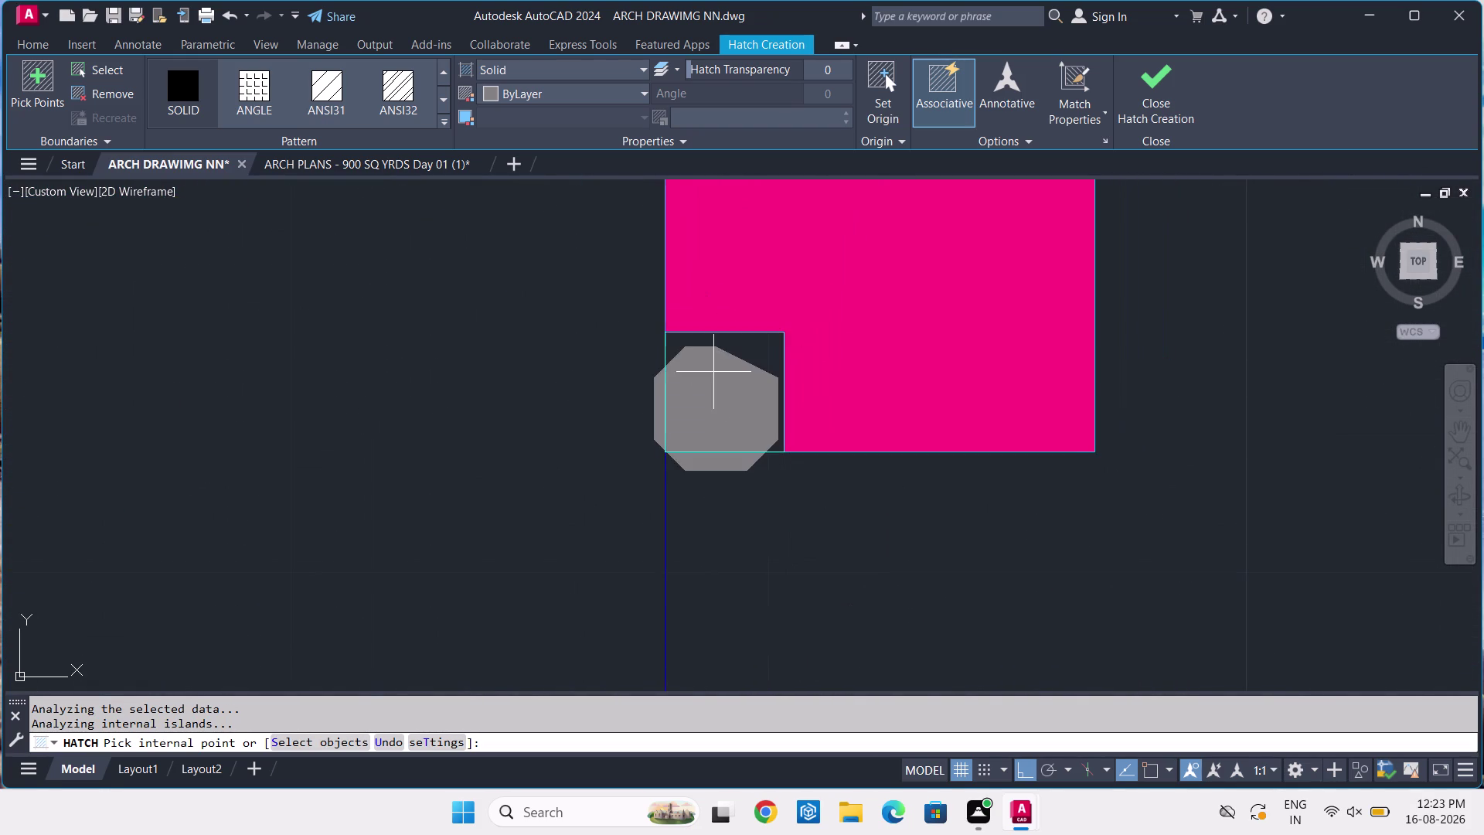
scroll(down, 3)
scroll(up, 3)
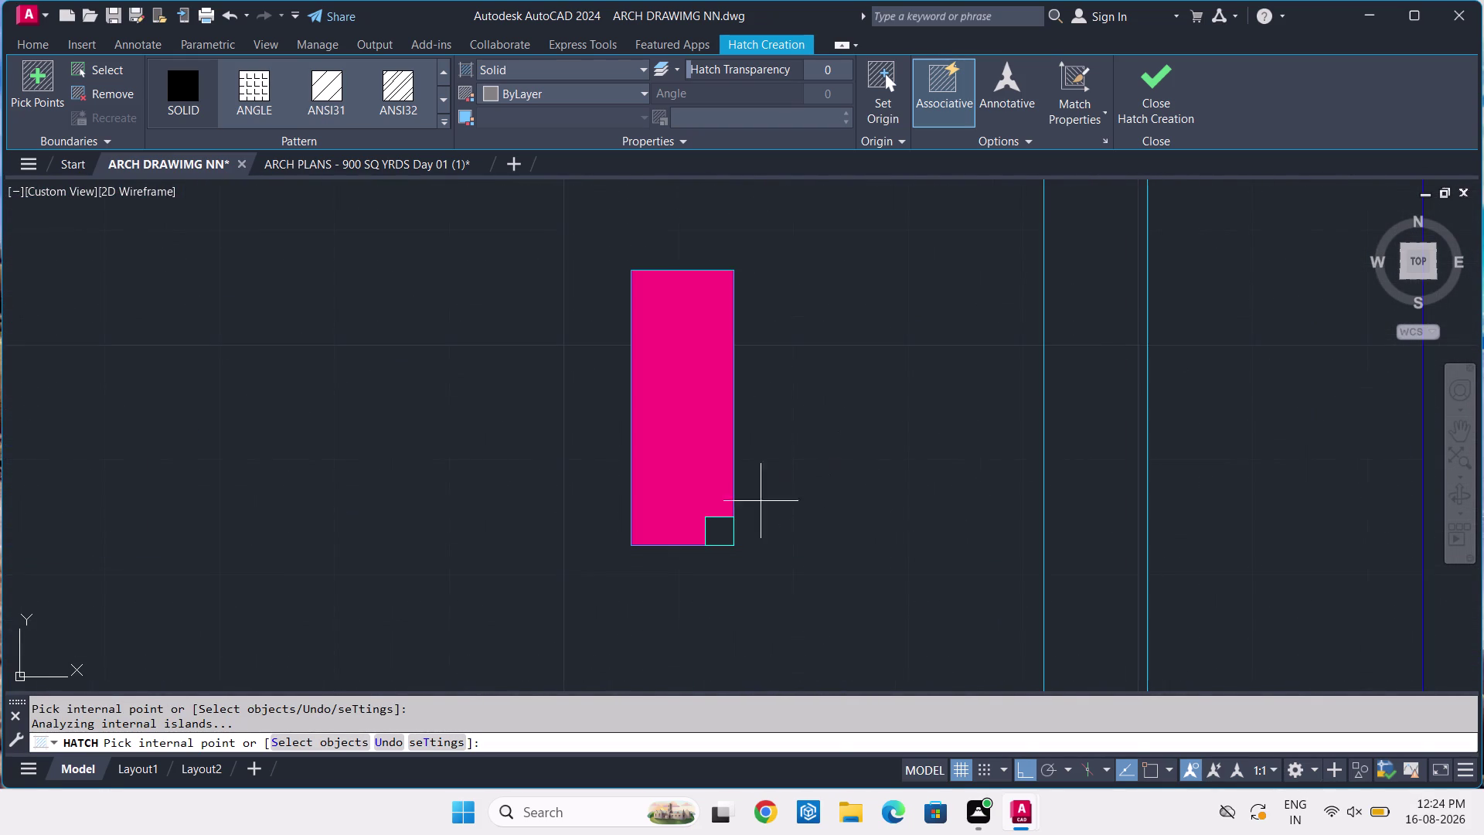
scroll(up, 3)
click(782, 353)
scroll(down, 3)
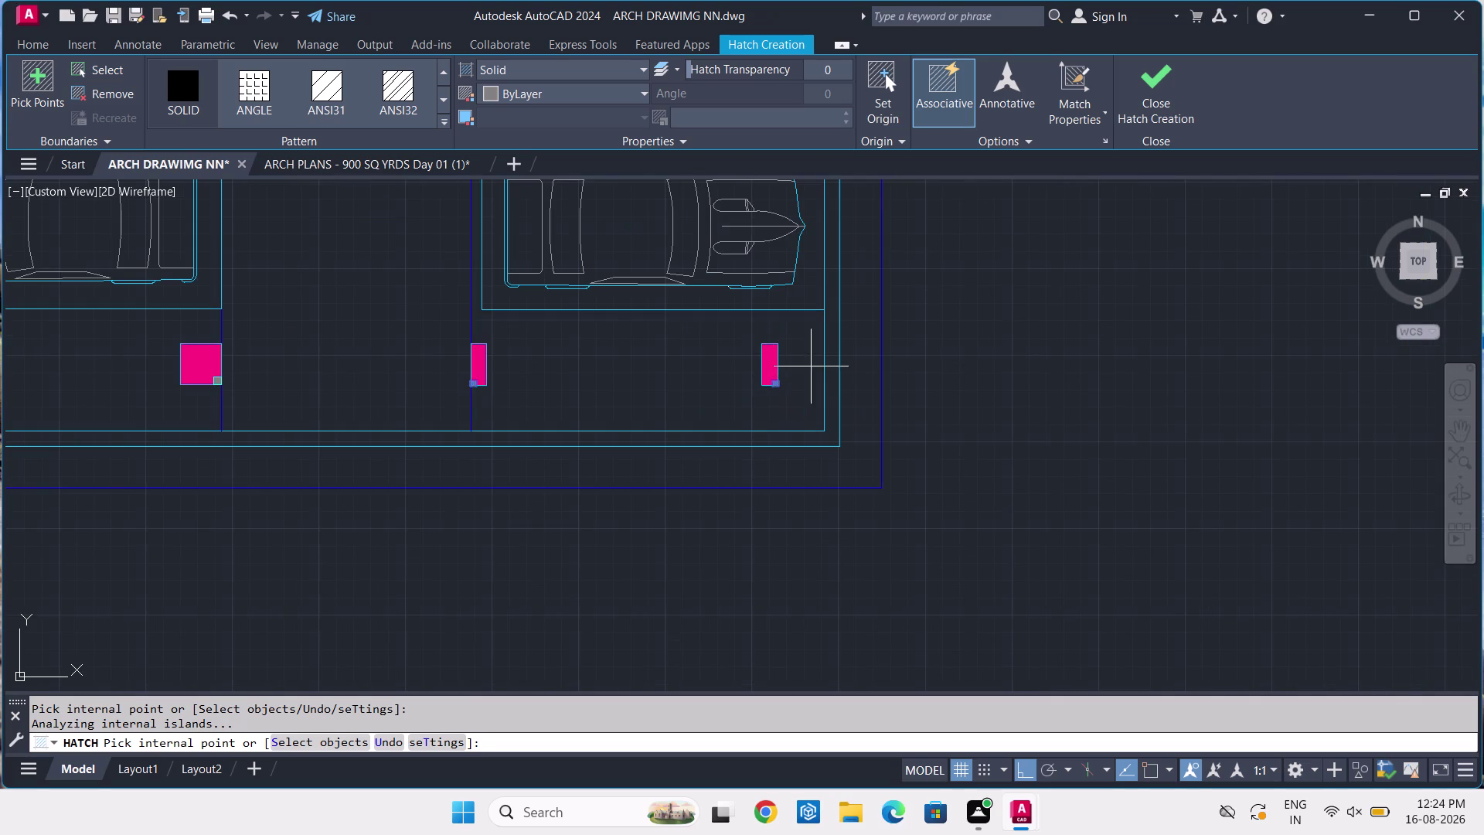
middle_drag(830, 364, 820, 658)
key(Return)
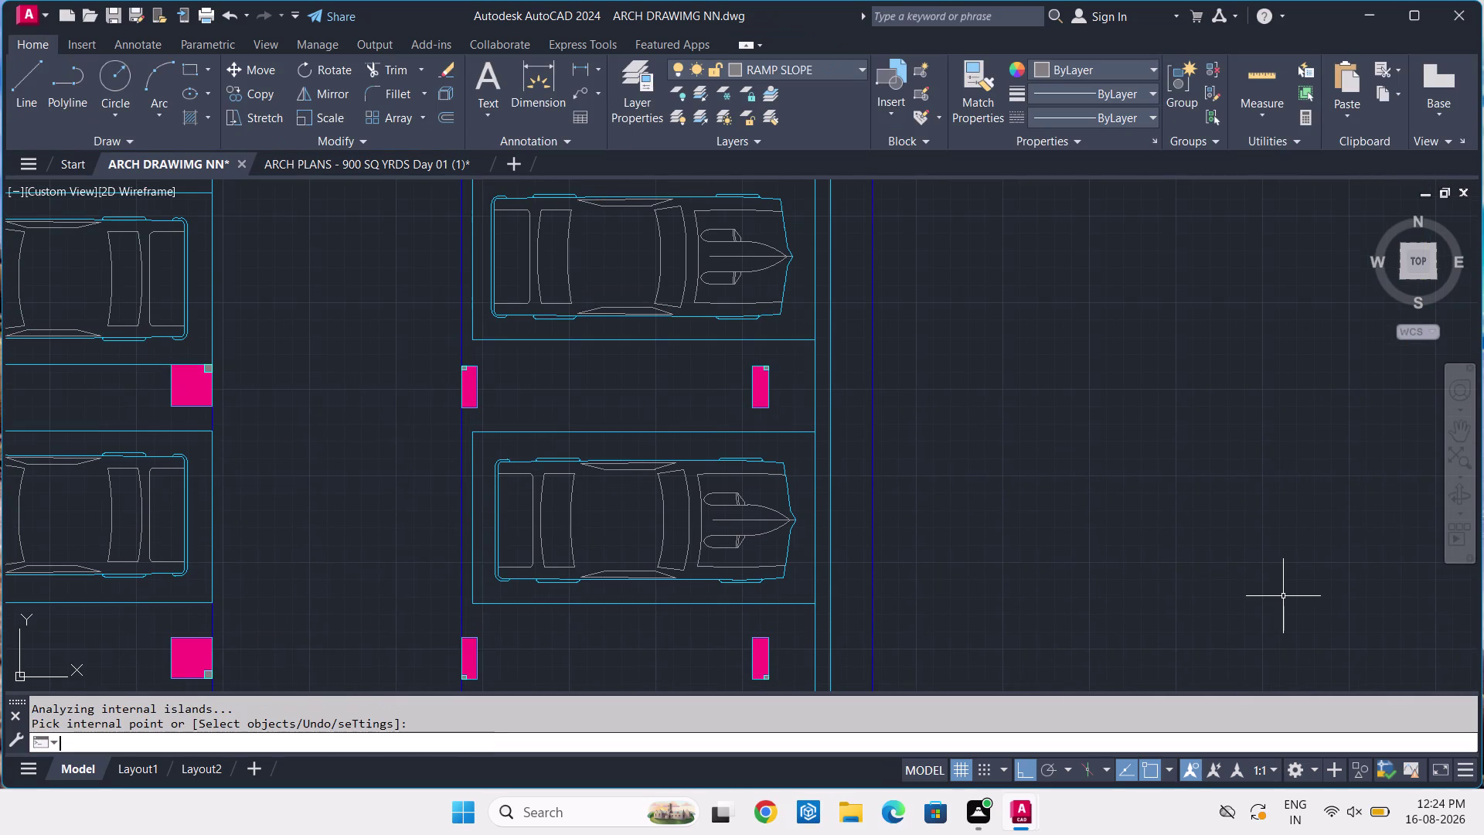
Restart the solid hatch and fill six more columns around the parking bays.
key(Return)
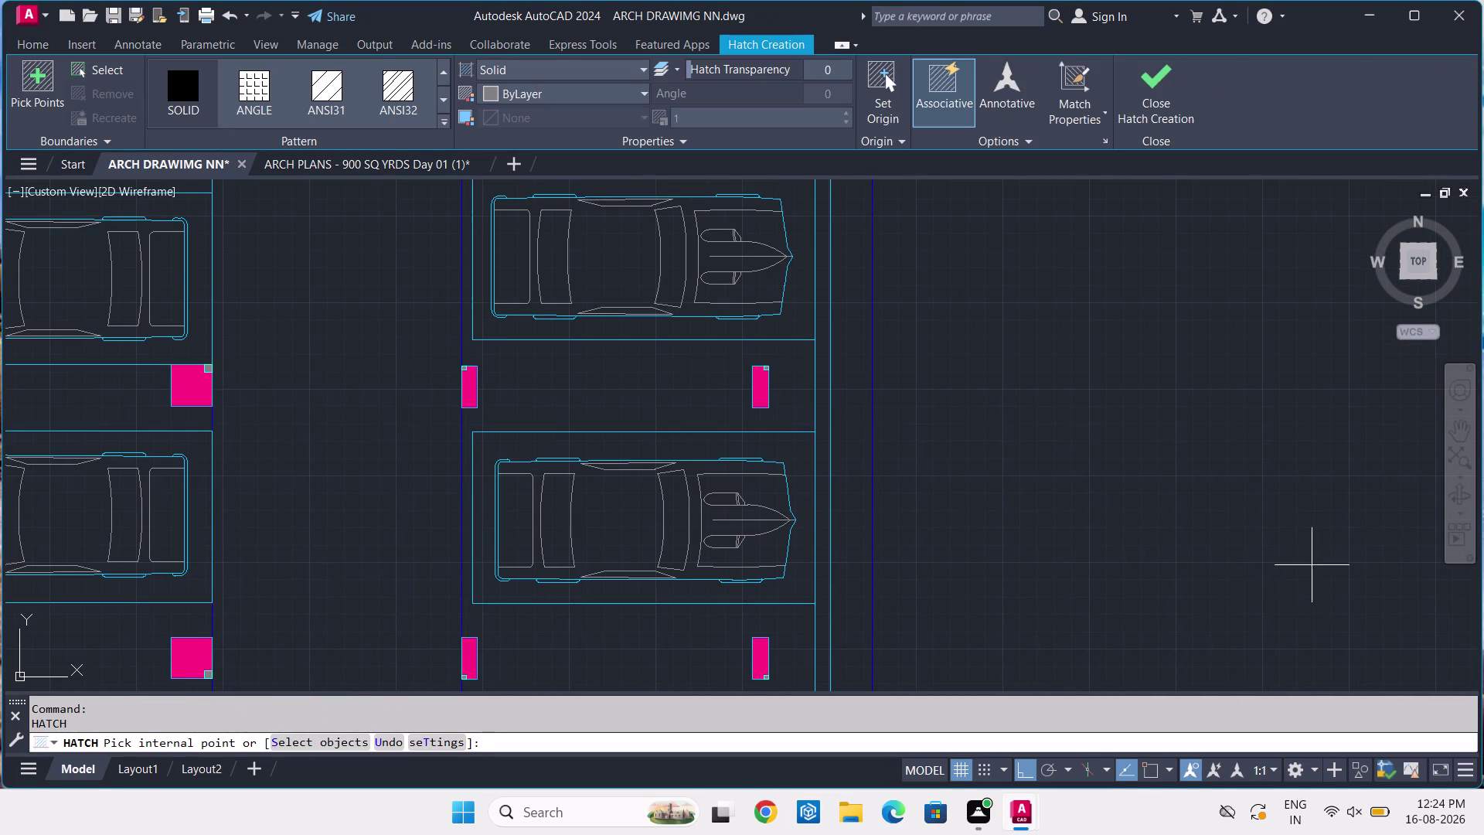
scroll(down, 3)
scroll(up, 3)
scroll(up, 3)
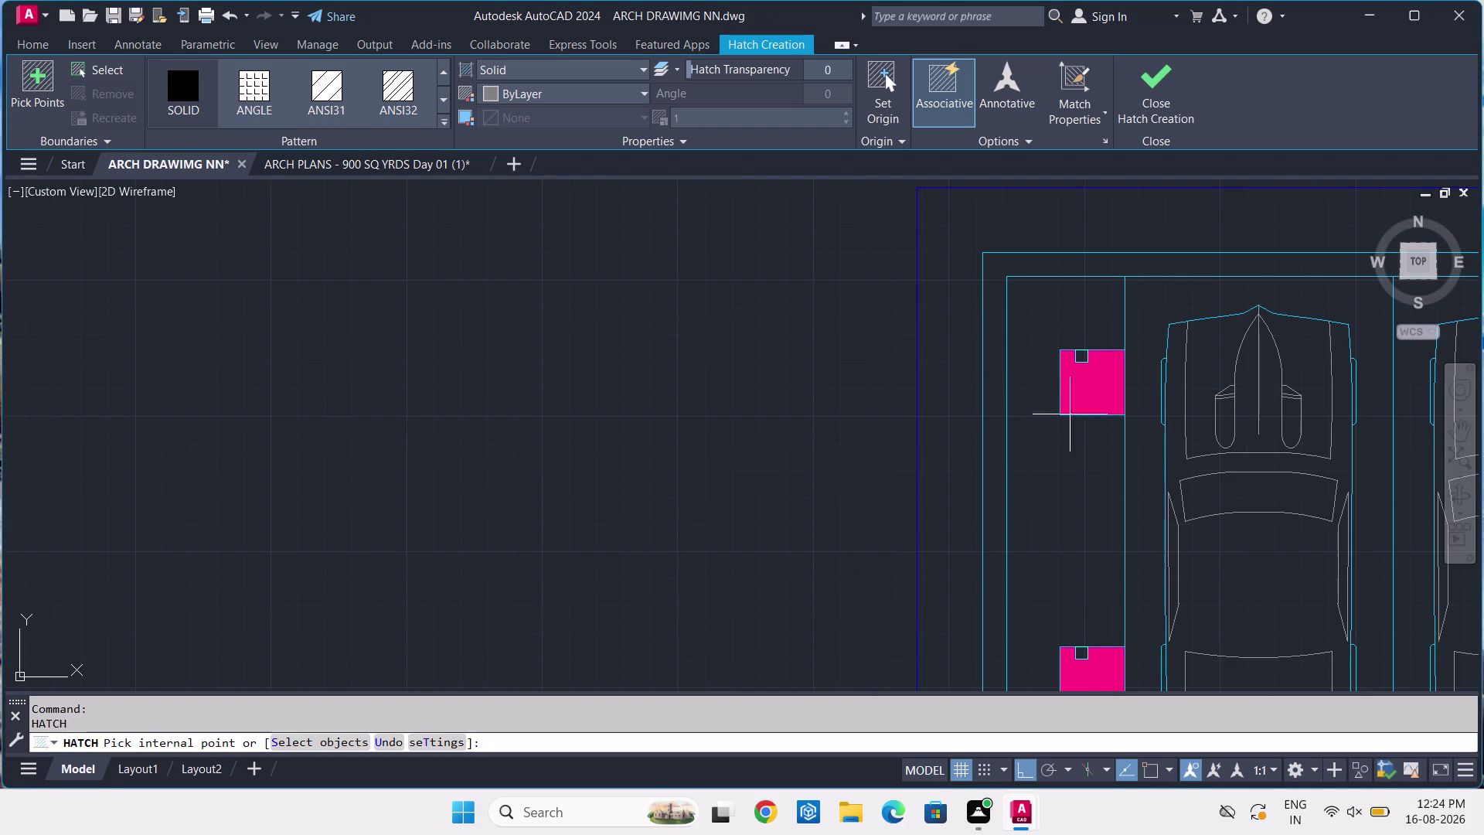
scroll(up, 3)
scroll(up, 3)
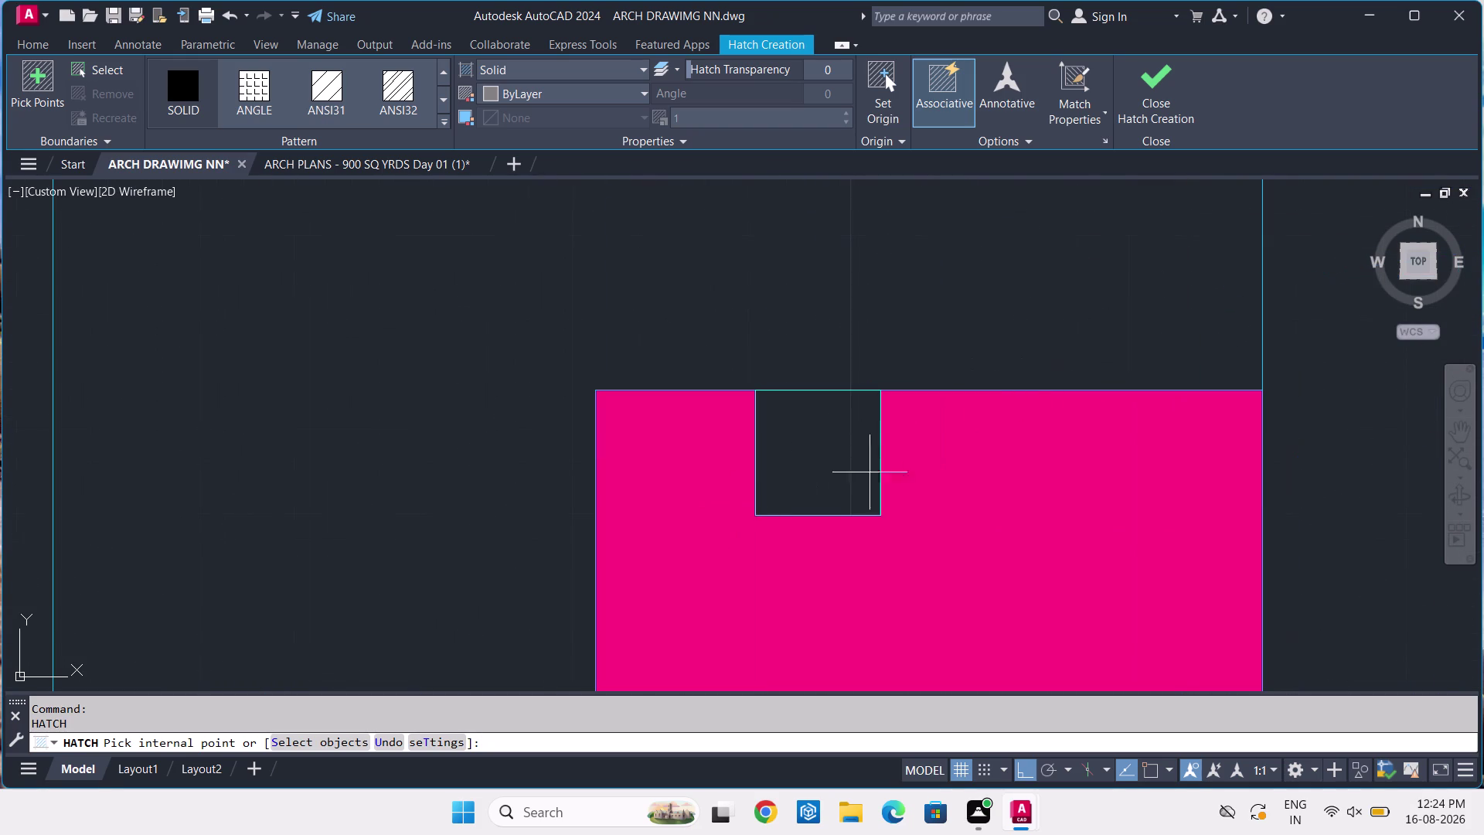
click(841, 473)
scroll(down, 3)
middle_drag(860, 597, 858, 428)
scroll(up, 3)
scroll(up, 3)
click(711, 518)
scroll(down, 3)
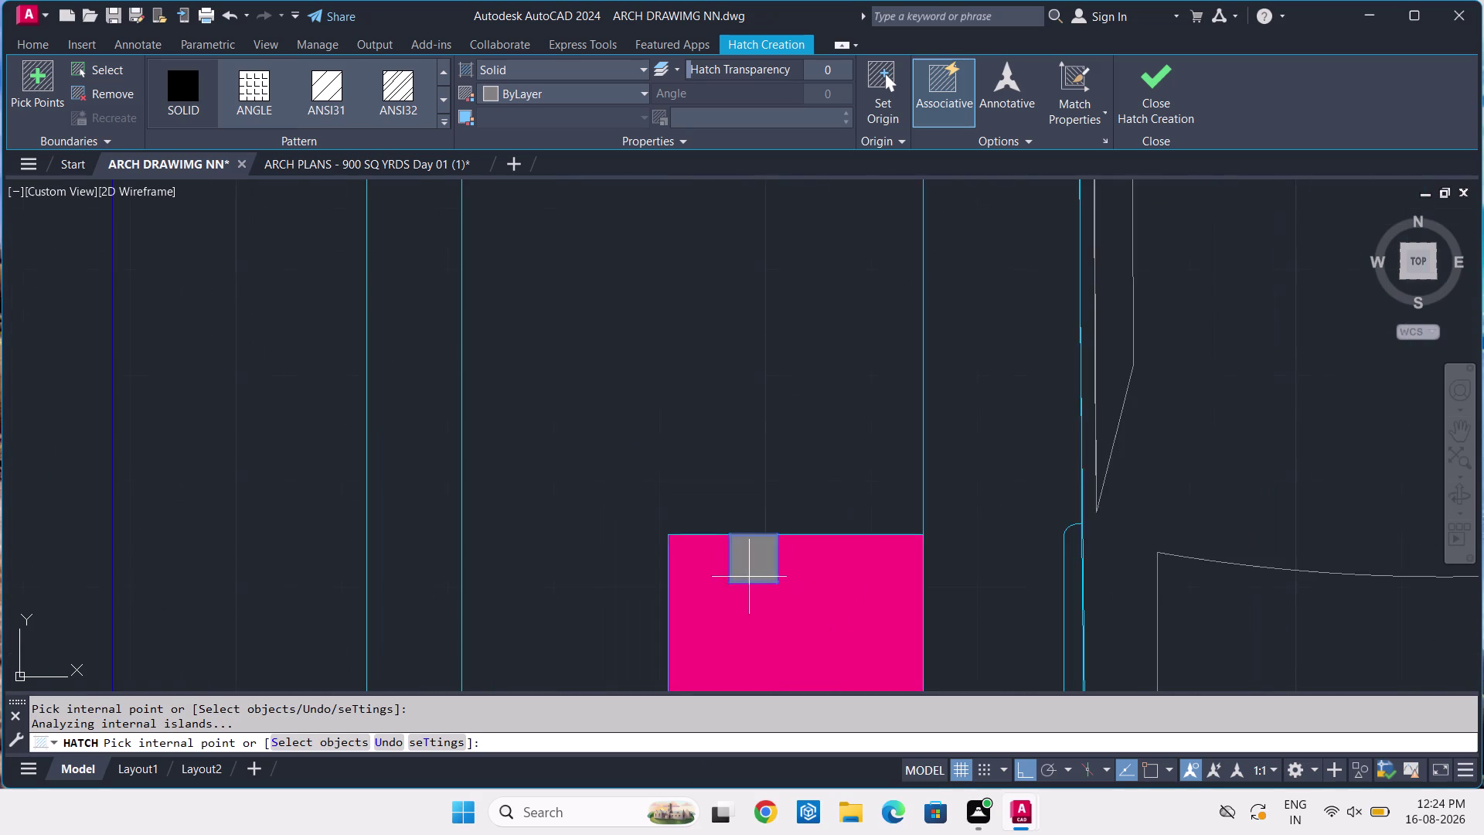
scroll(down, 3)
scroll(up, 3)
scroll(up, 3)
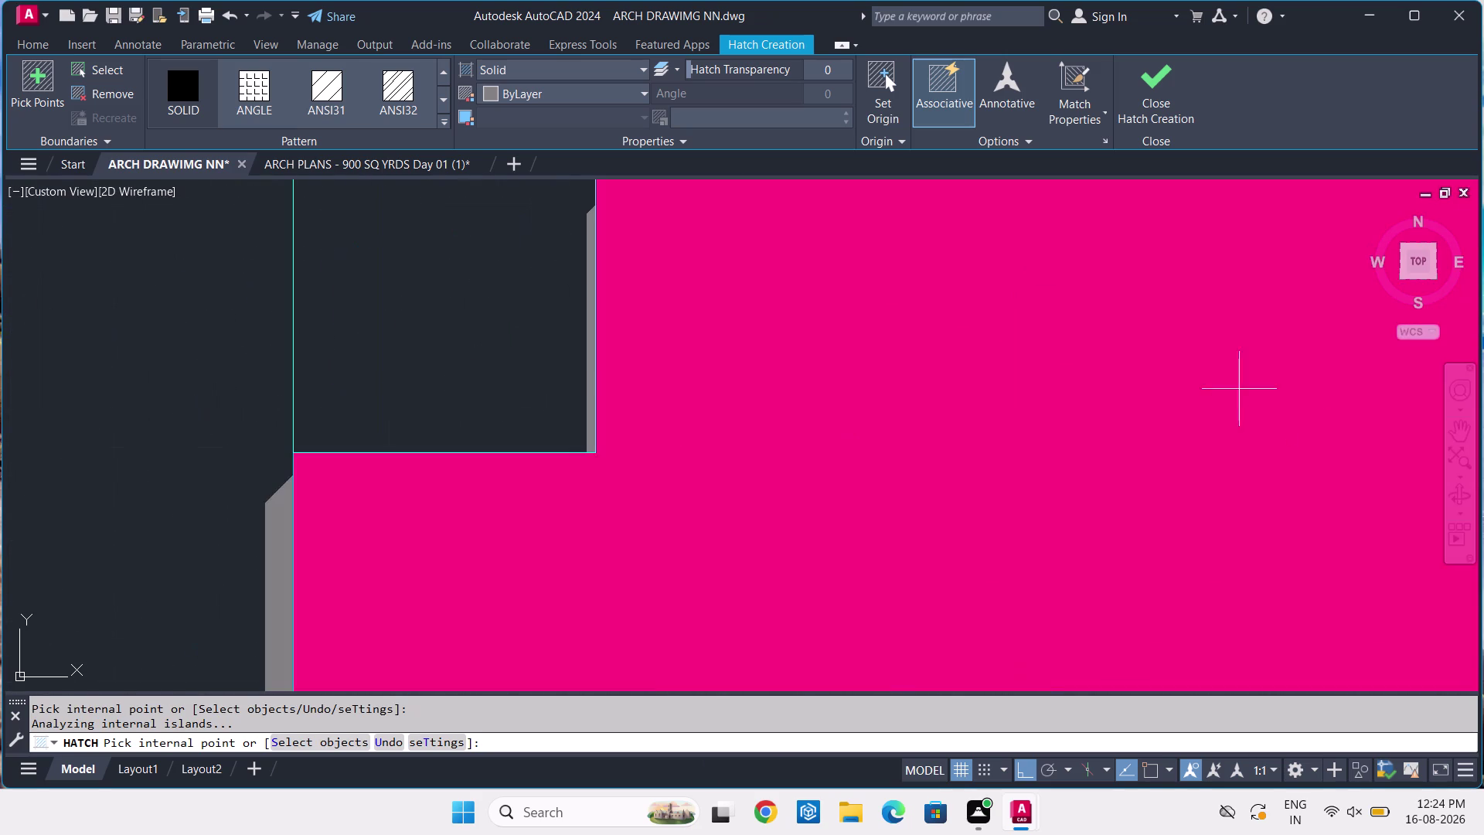
click(516, 369)
scroll(down, 3)
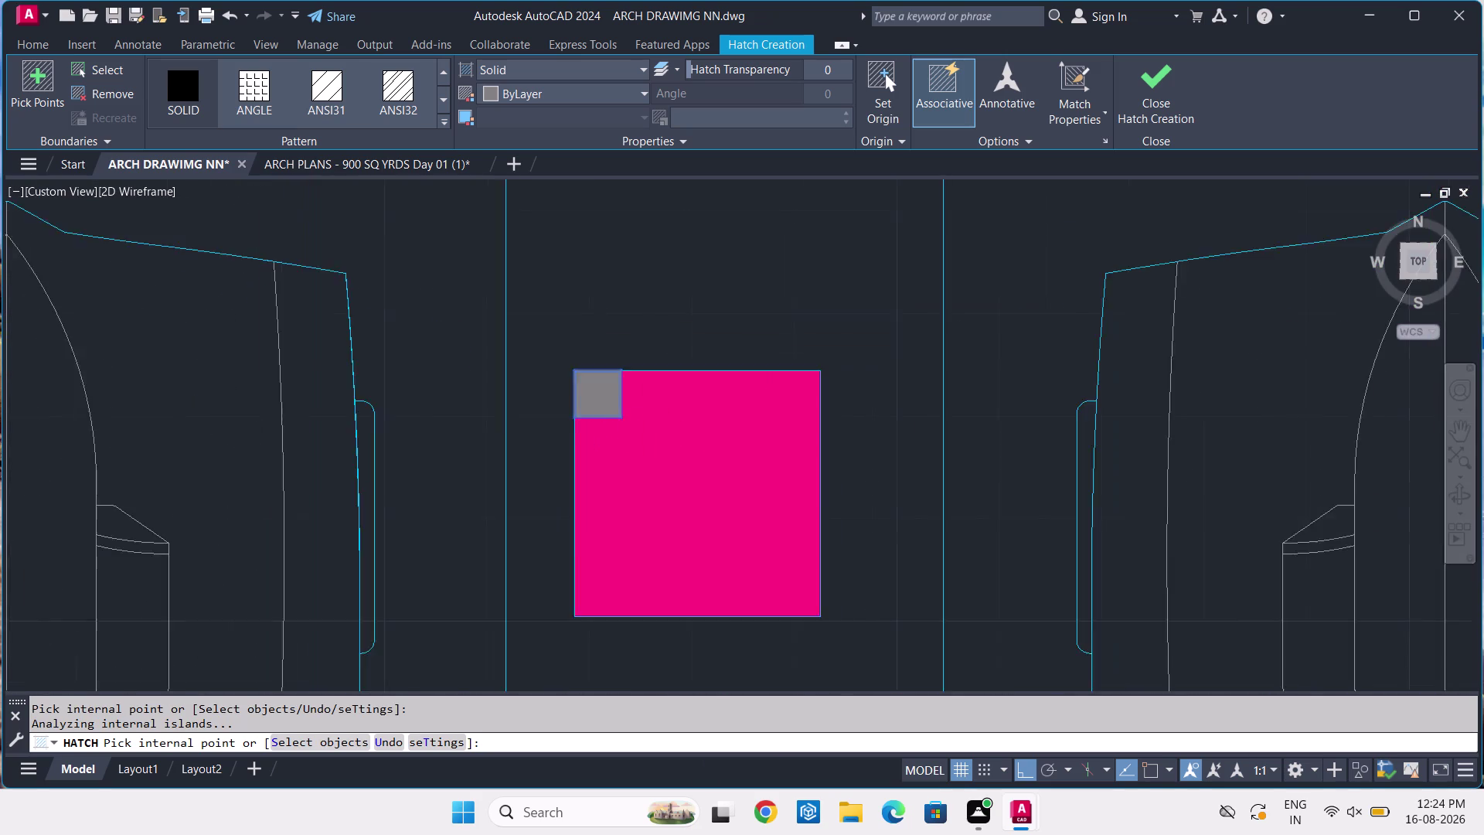
scroll(down, 3)
middle_drag(741, 676, 731, 464)
scroll(up, 3)
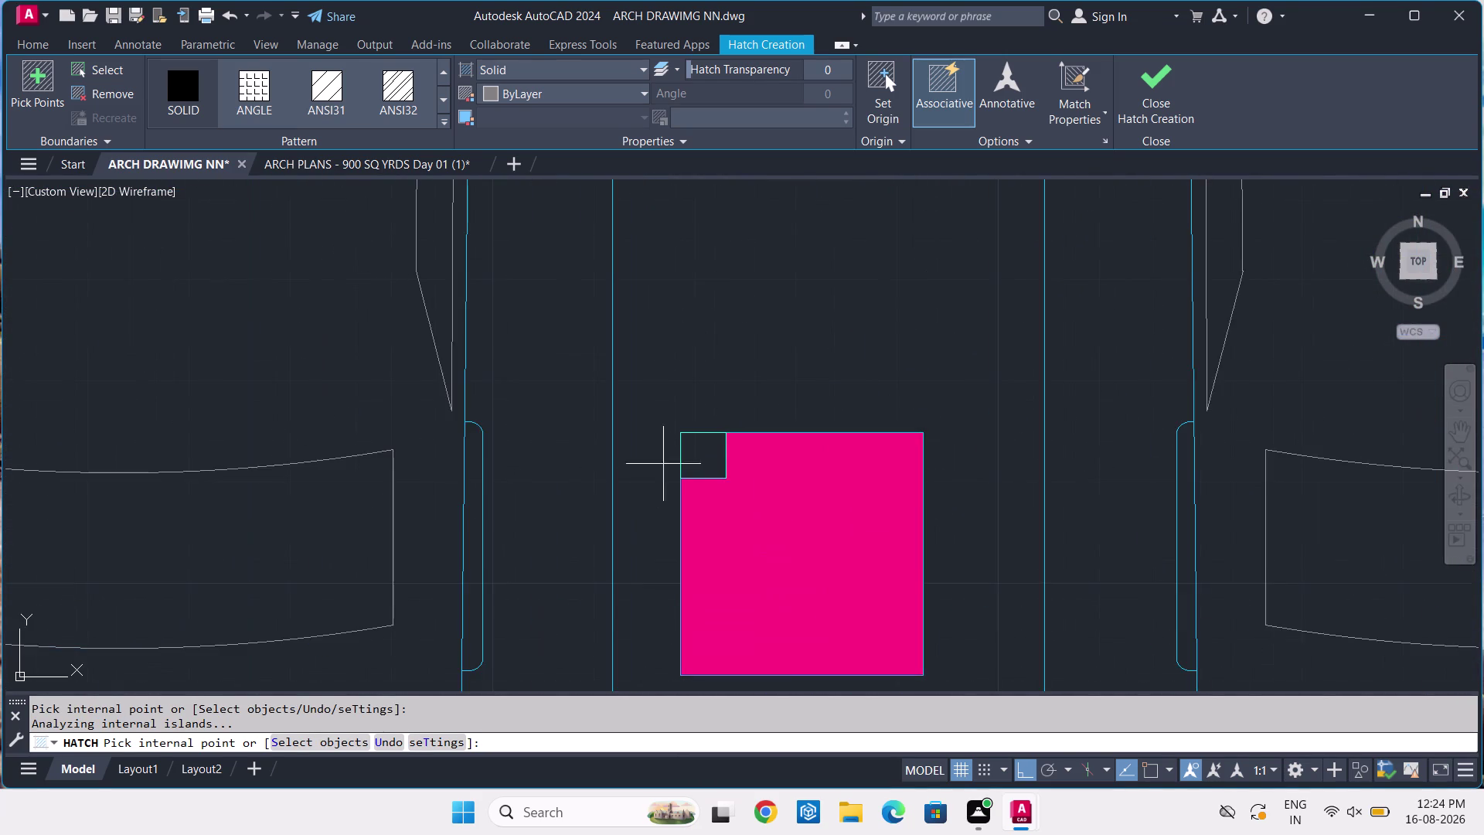
scroll(up, 3)
click(810, 452)
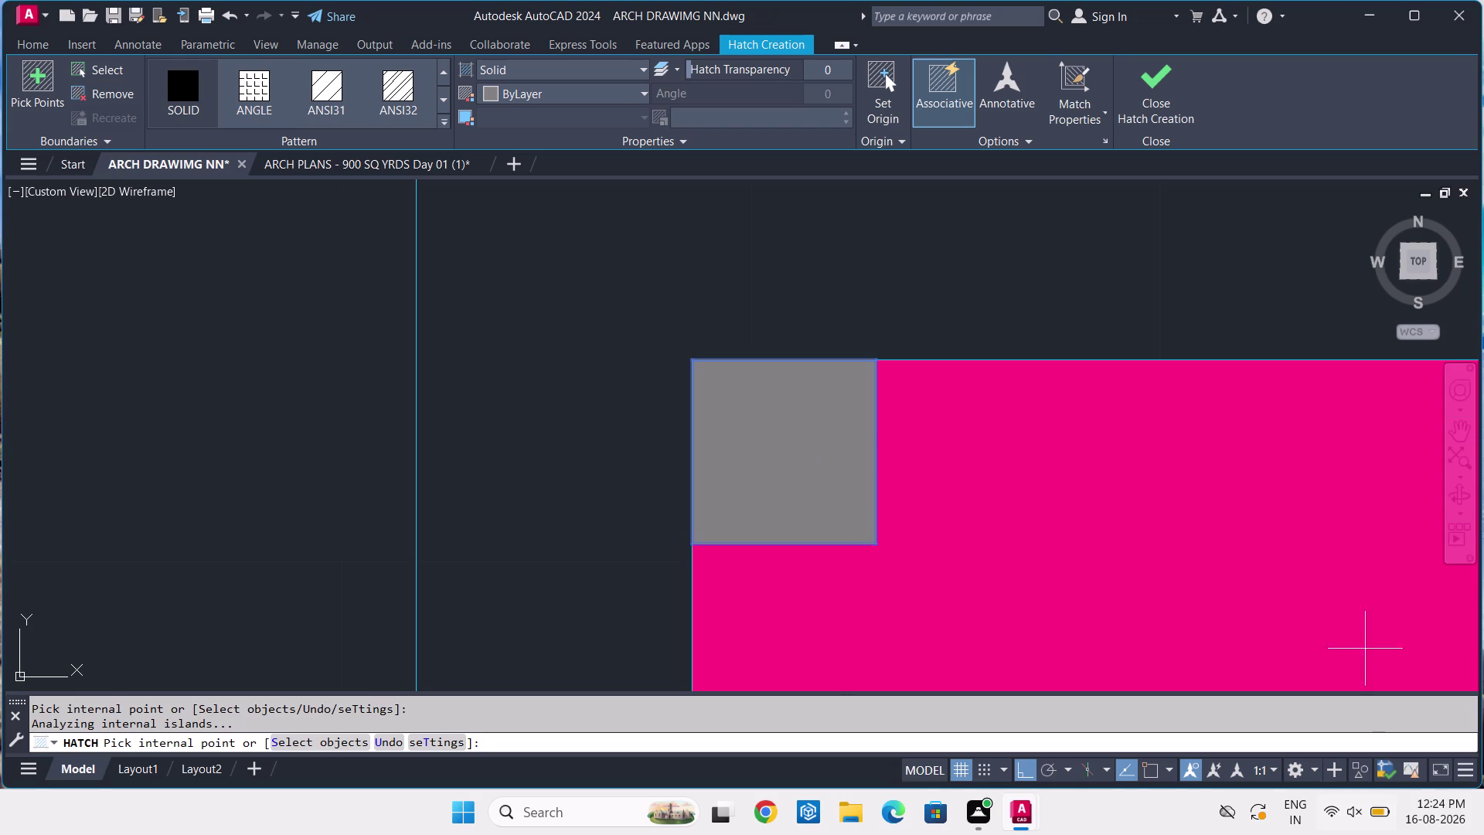
scroll(down, 3)
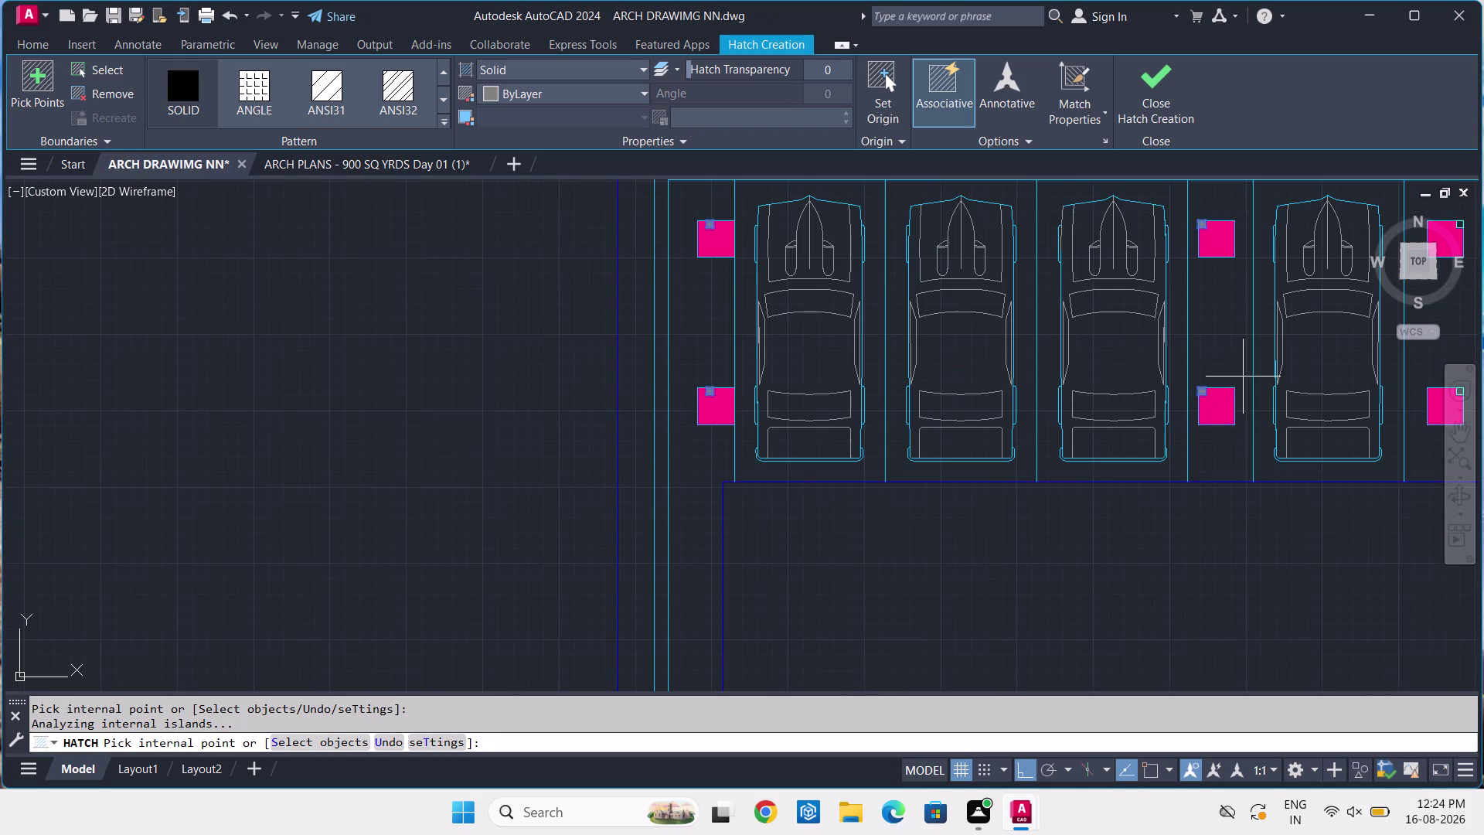
middle_drag(1251, 375, 802, 417)
scroll(up, 3)
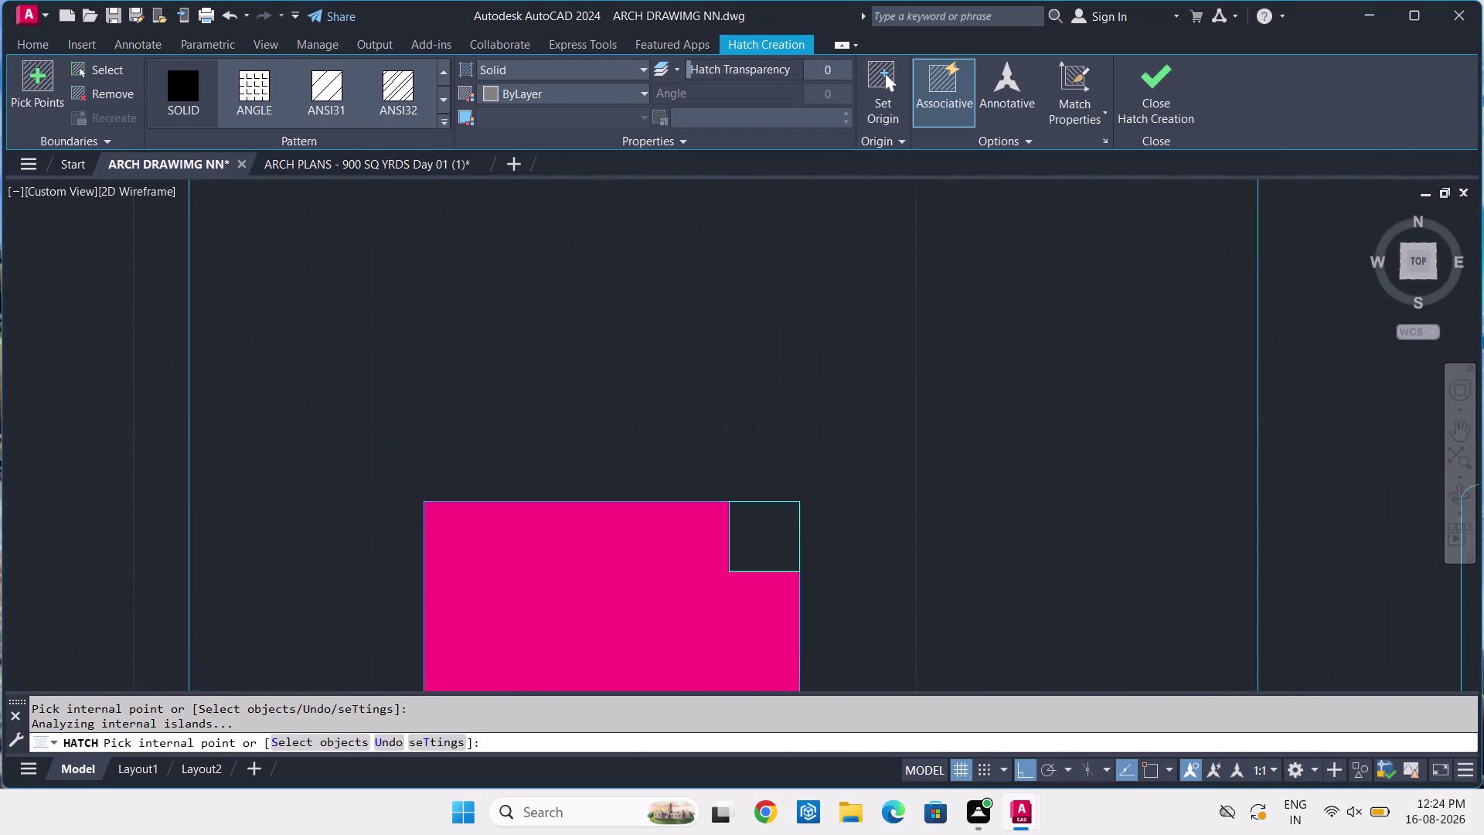
click(575, 578)
scroll(down, 3)
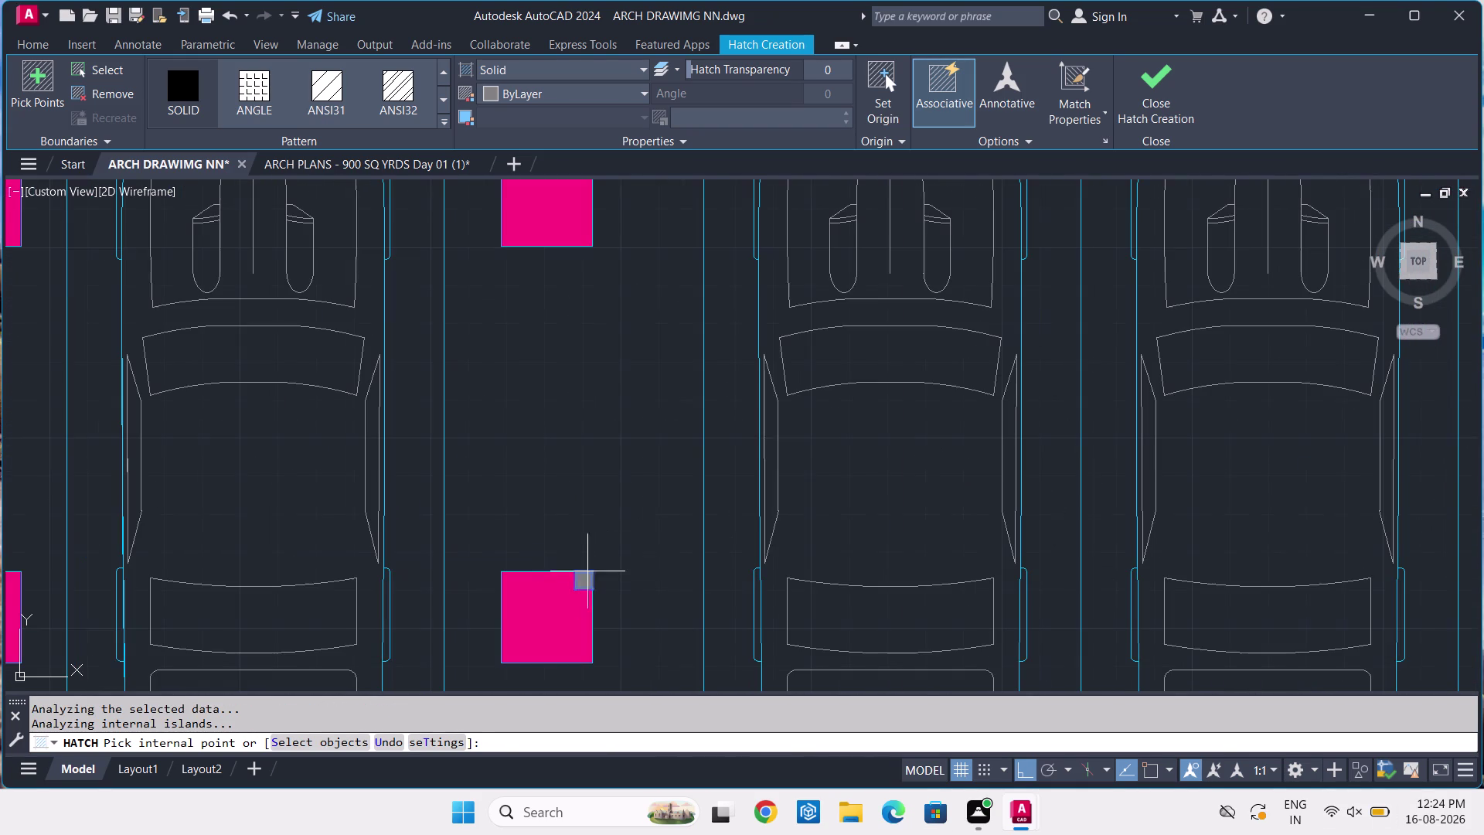
middle_drag(666, 450, 711, 647)
scroll(up, 3)
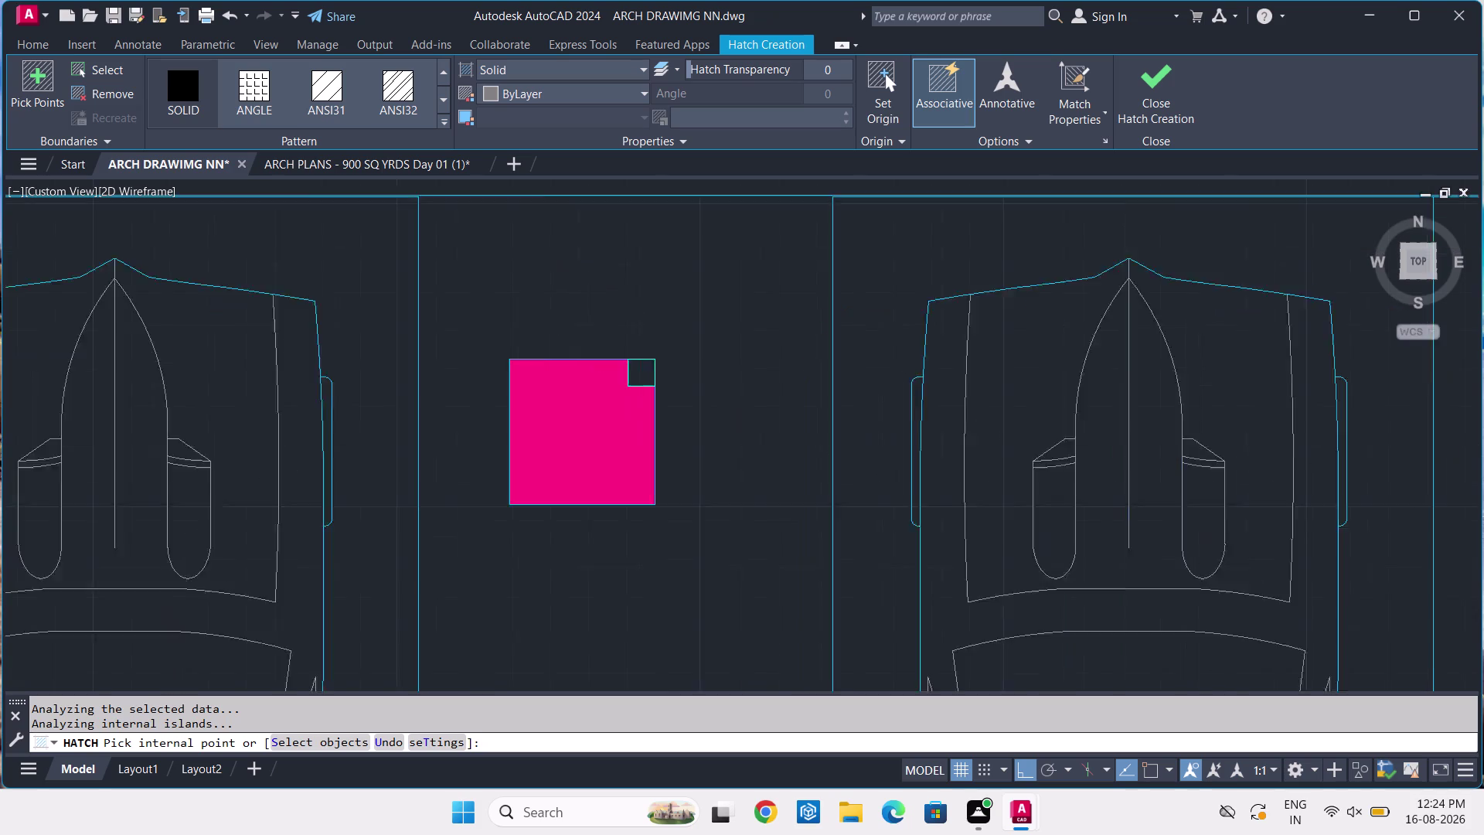
scroll(up, 3)
click(808, 461)
Solid-fill five further column areas across the bays, then end the hatch.
scroll(down, 3)
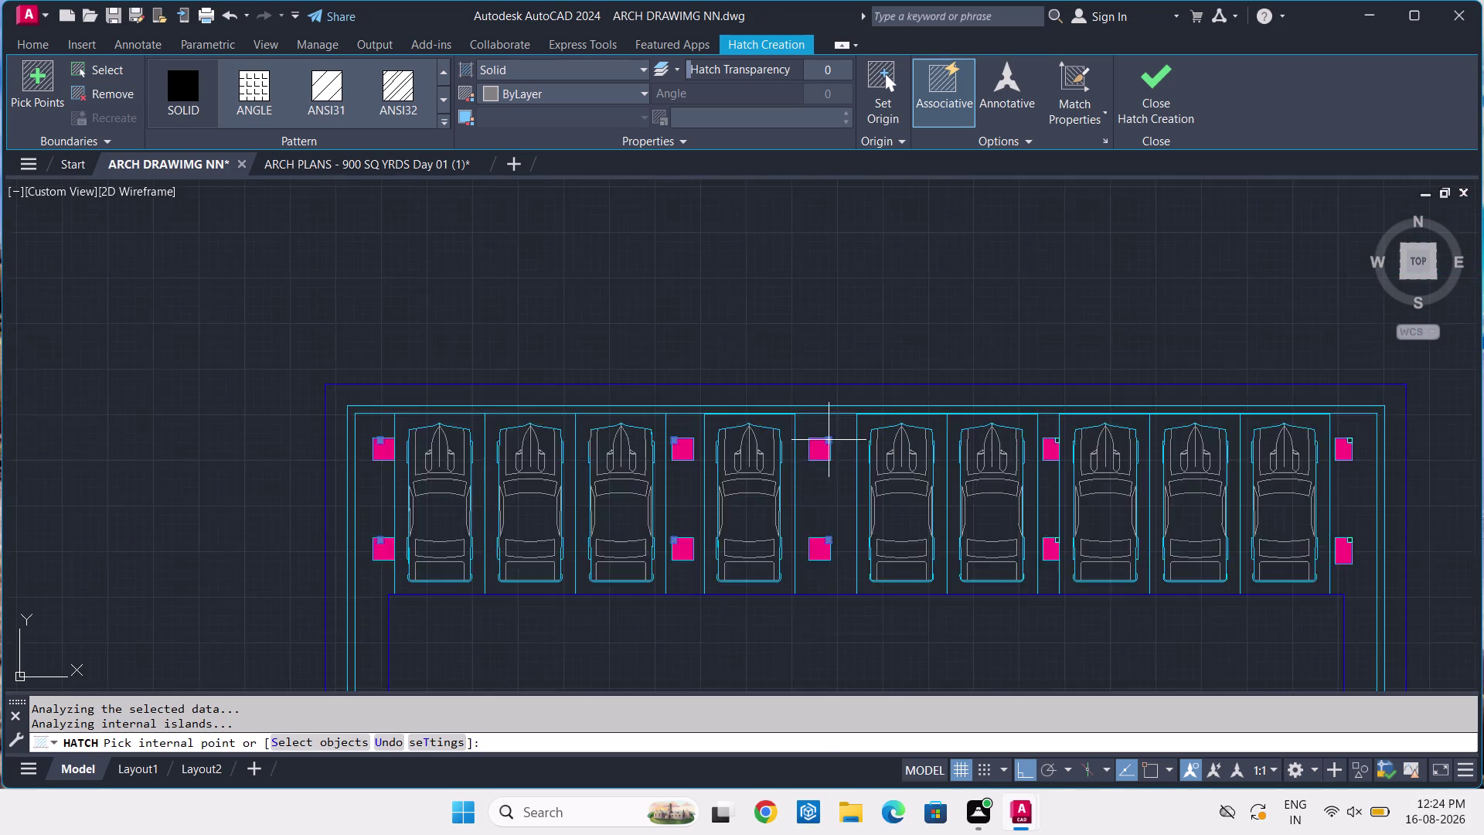
scroll(down, 3)
scroll(up, 3)
scroll(up, 3)
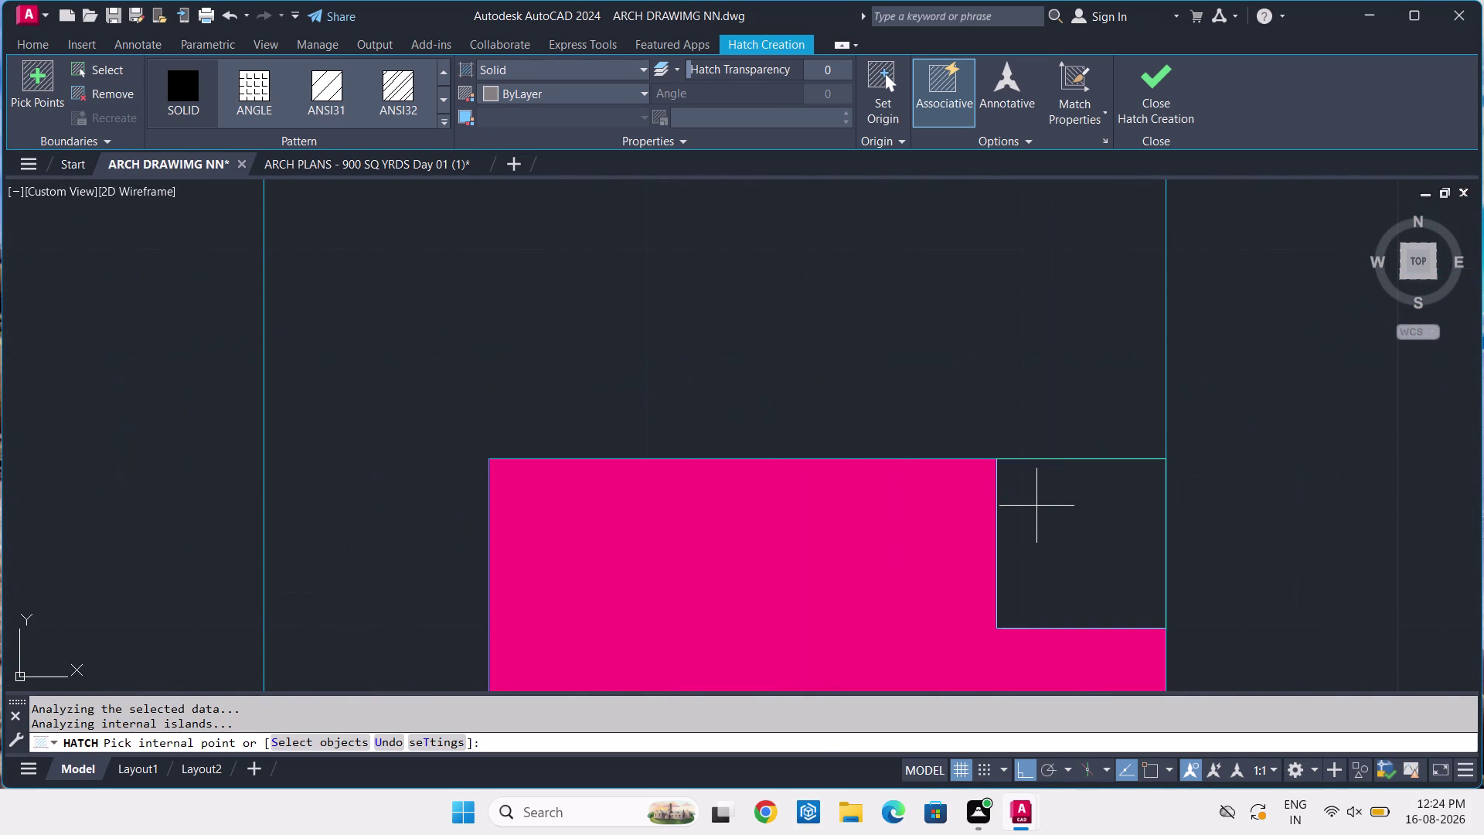
click(1042, 508)
scroll(down, 3)
middle_drag(1053, 535, 1025, 422)
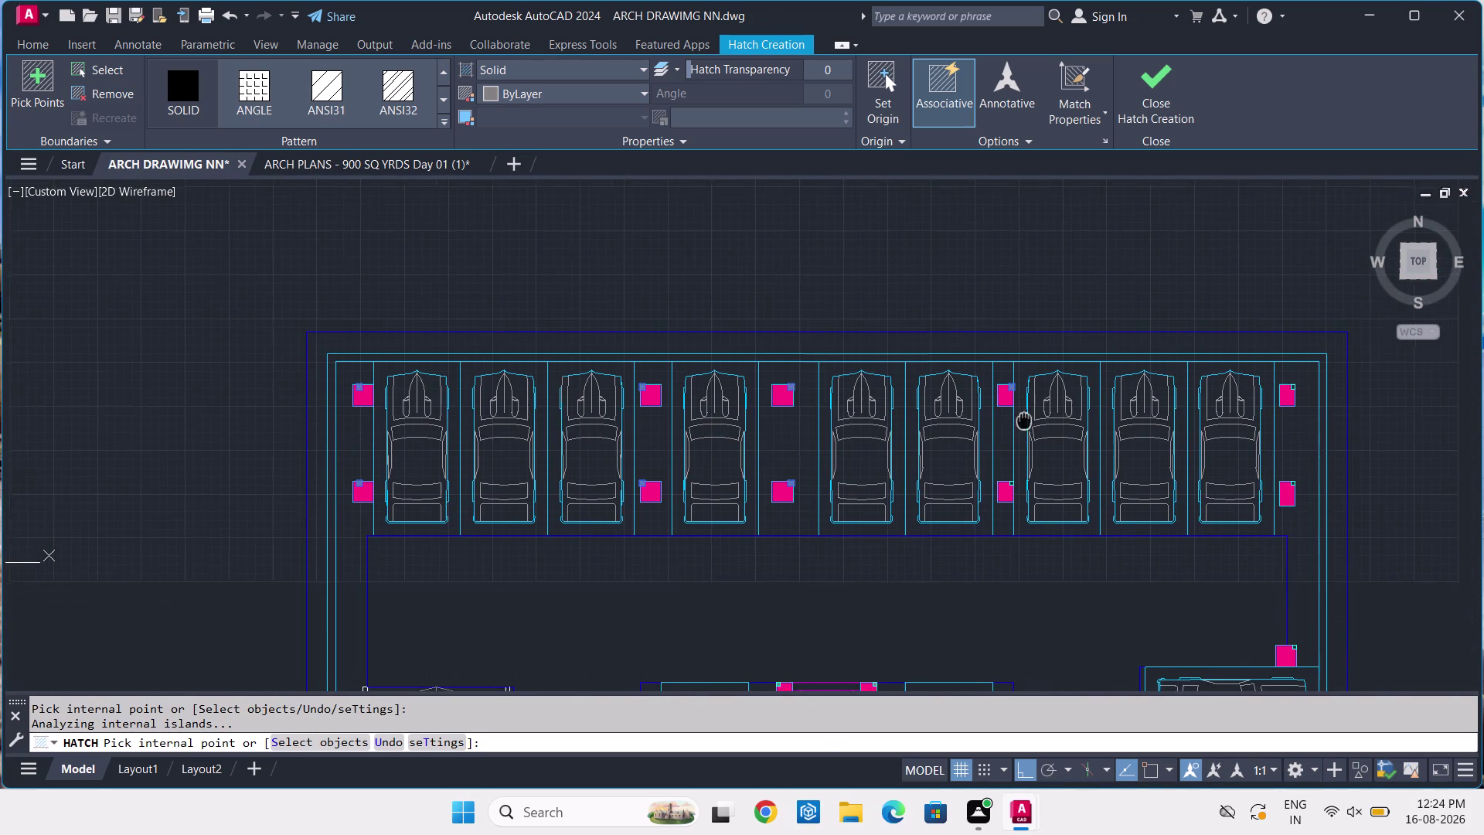
middle_drag(1025, 421, 1021, 418)
scroll(up, 3)
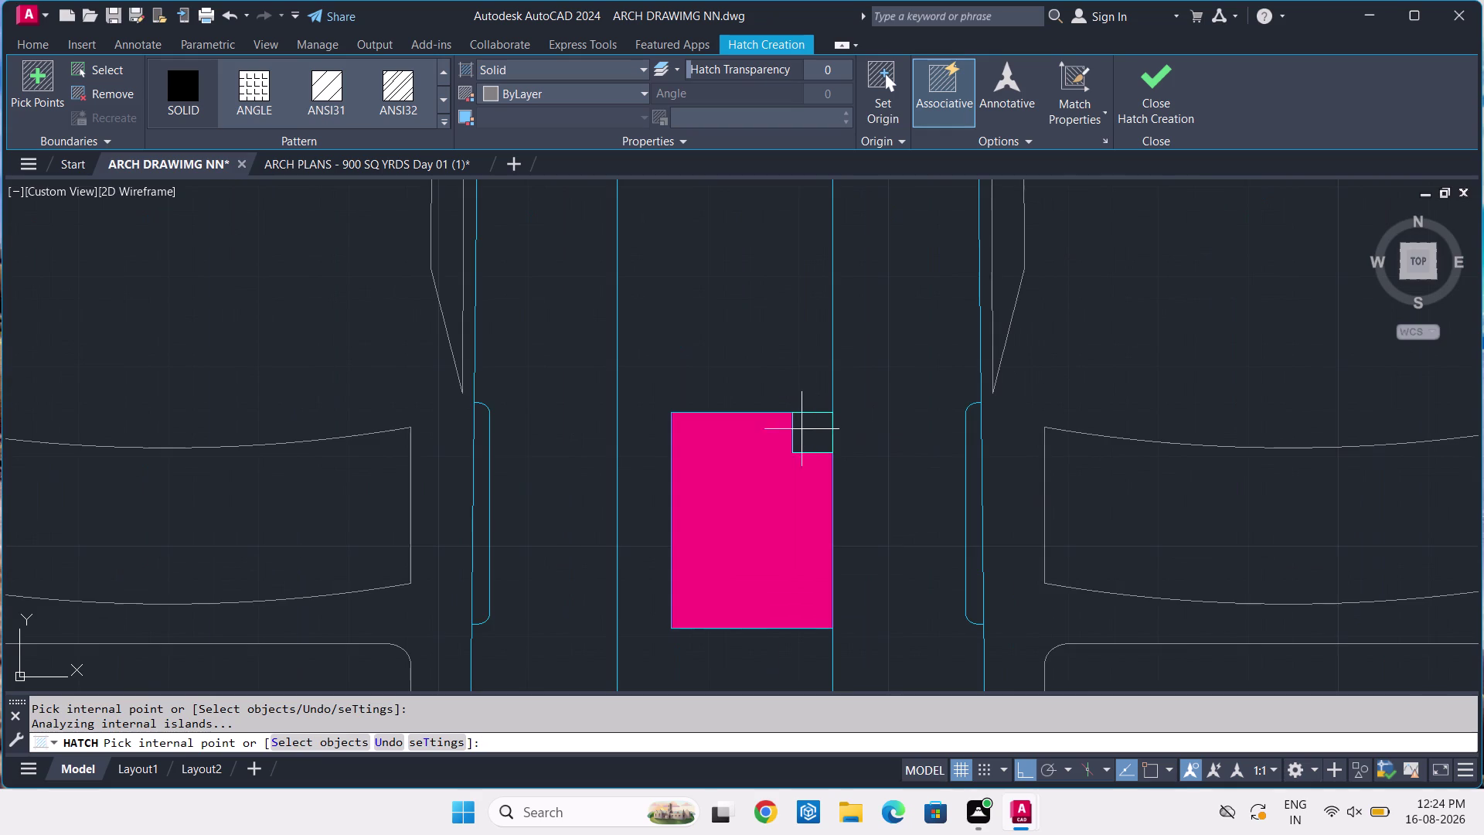
scroll(up, 3)
click(801, 428)
scroll(down, 3)
scroll(down, 3)
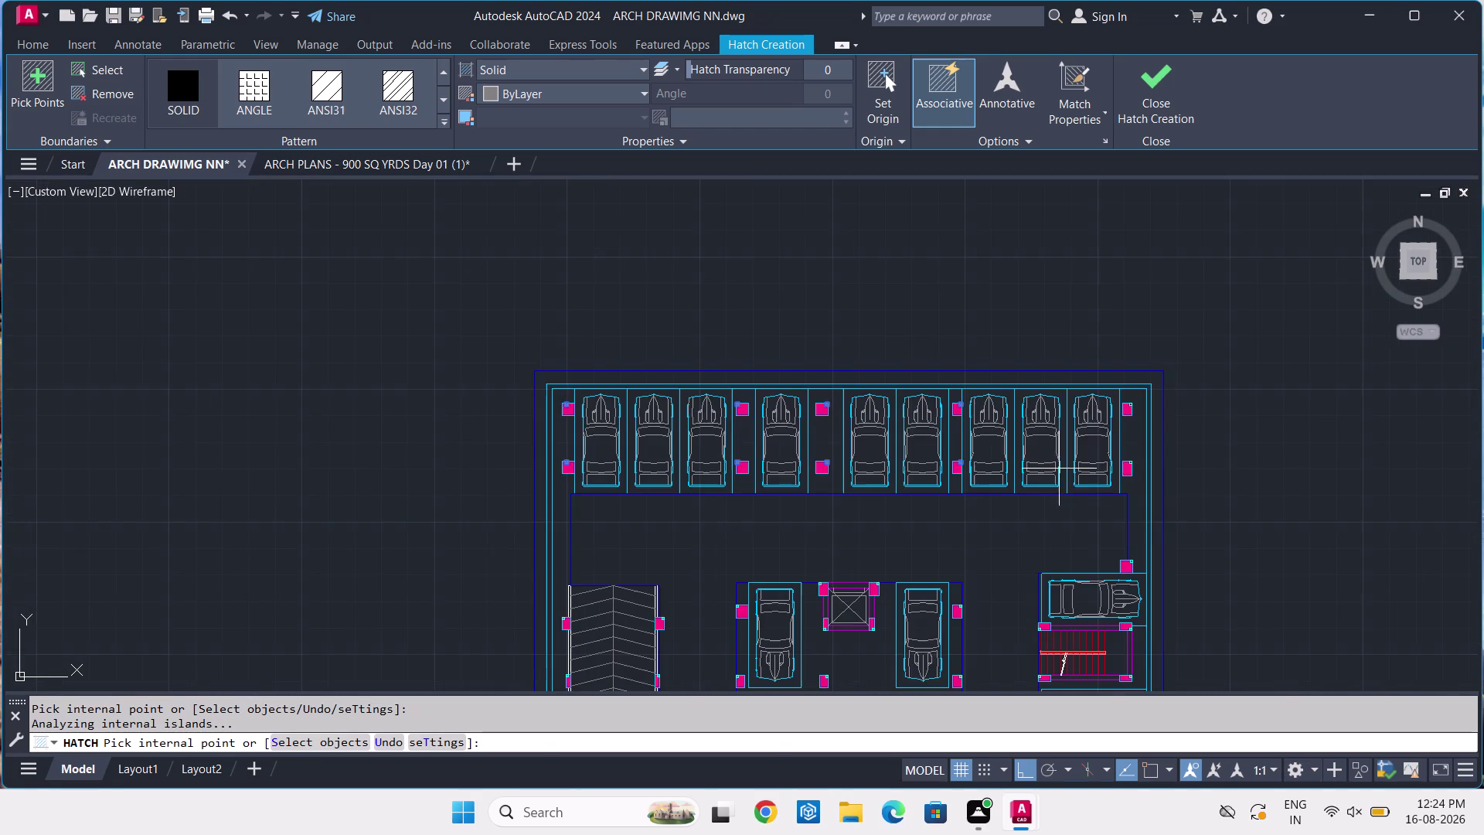
scroll(up, 3)
scroll(up, 3)
middle_drag(963, 272, 961, 575)
click(884, 440)
scroll(down, 3)
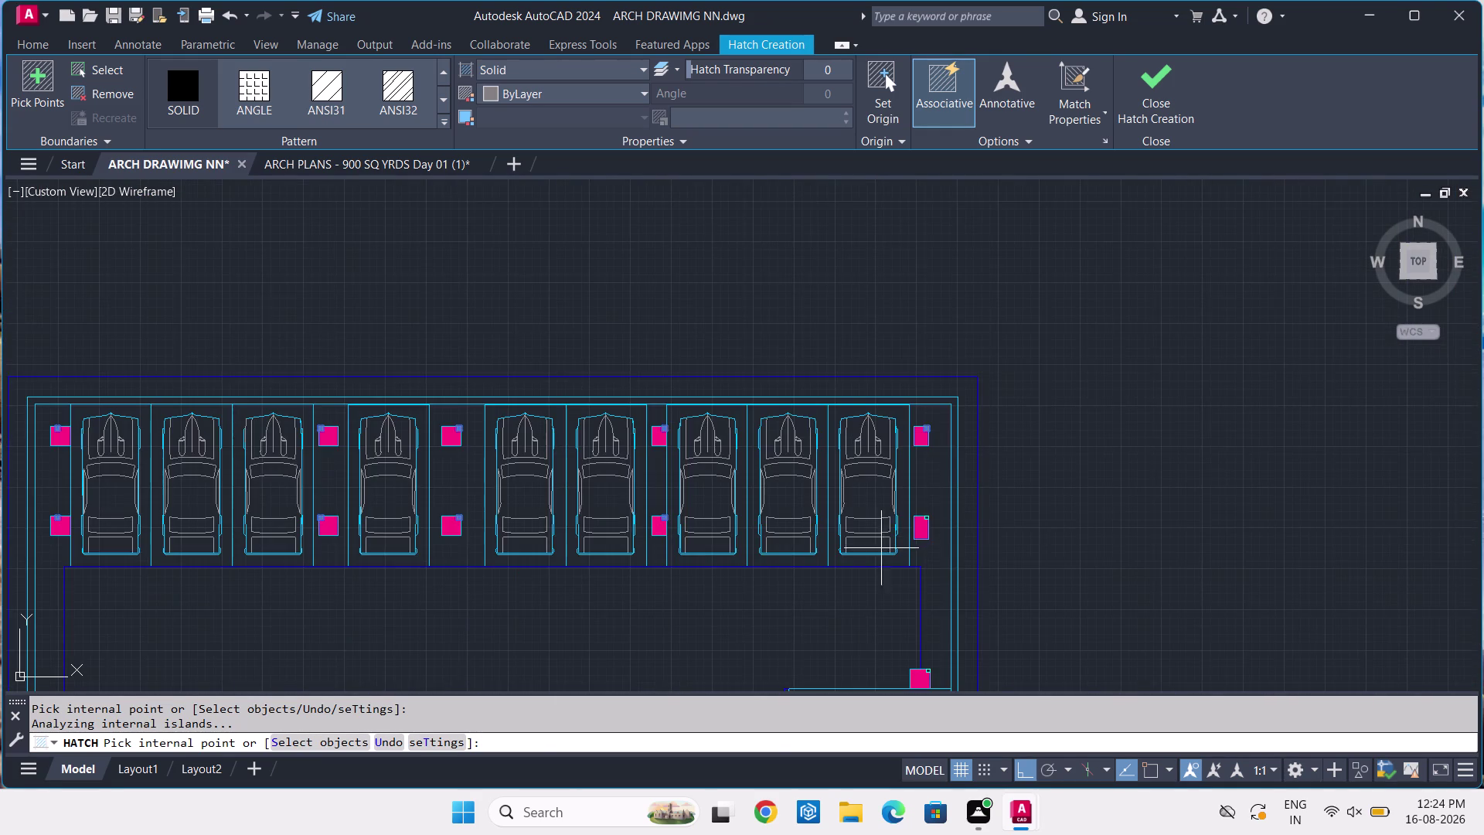
scroll(up, 3)
scroll(up, 3)
click(894, 486)
scroll(down, 3)
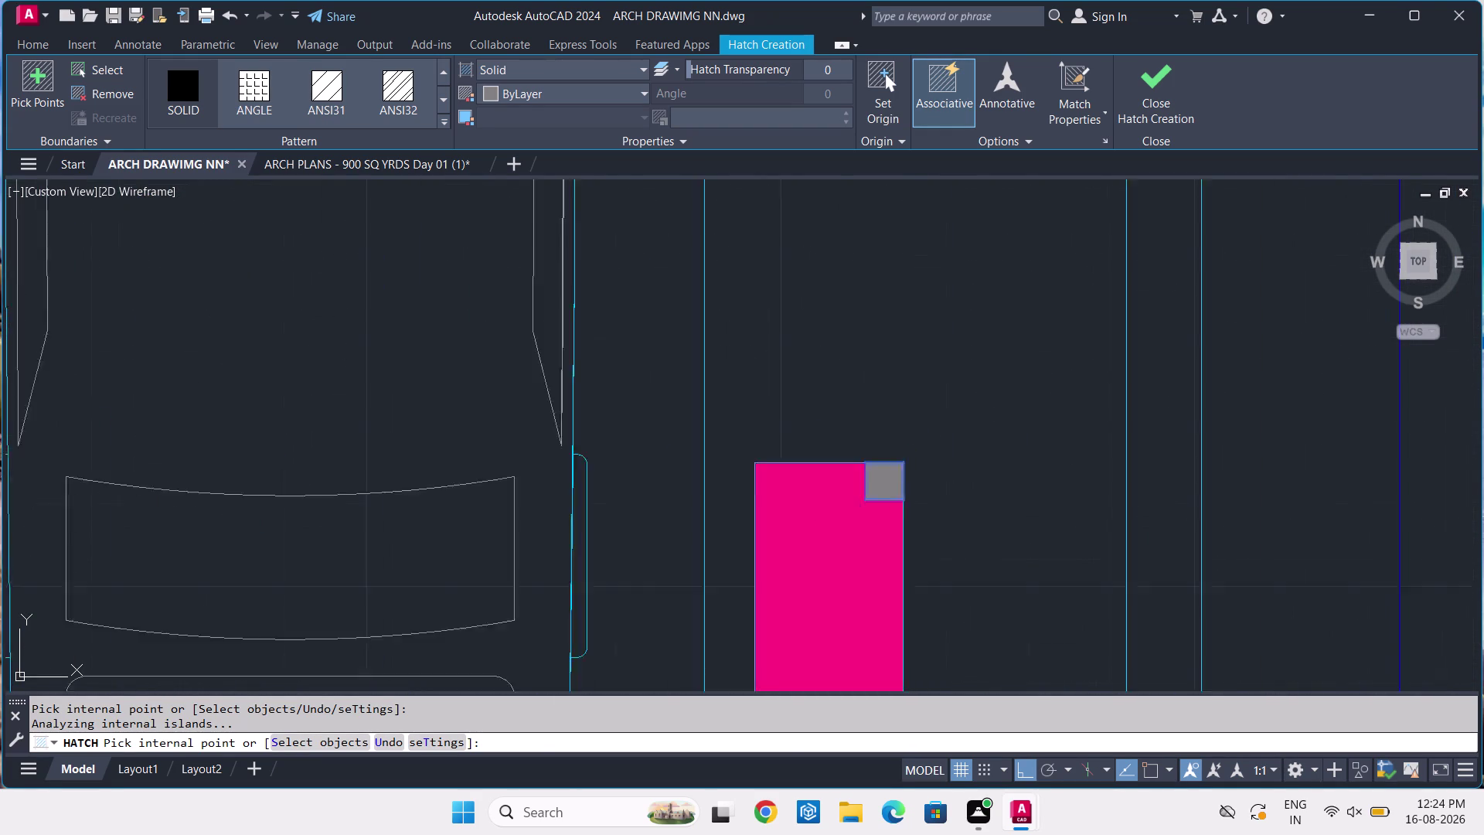
scroll(down, 3)
middle_drag(905, 548, 902, 480)
scroll(up, 3)
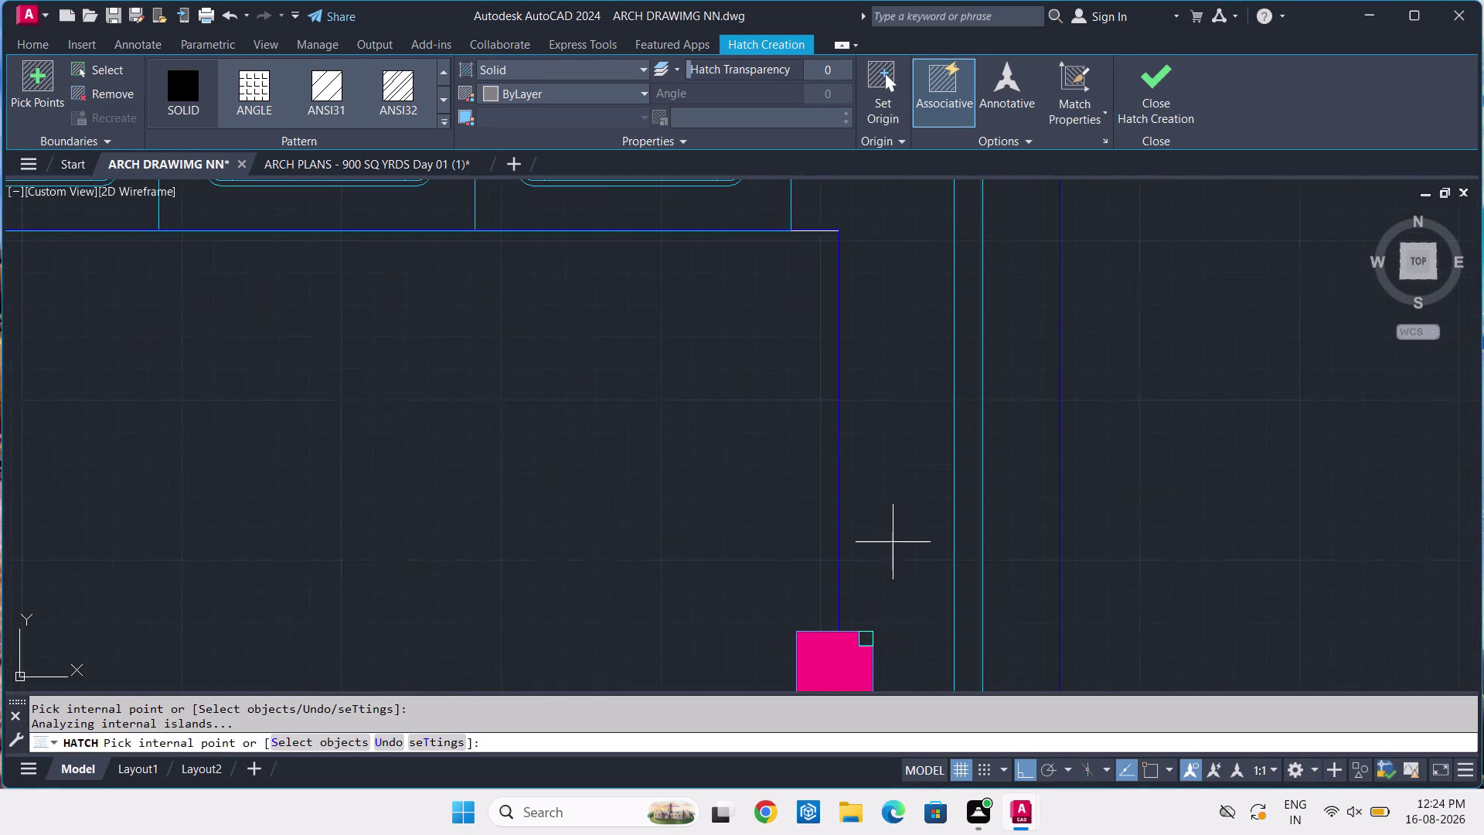
scroll(up, 3)
middle_drag(889, 555, 906, 355)
scroll(up, 3)
click(974, 494)
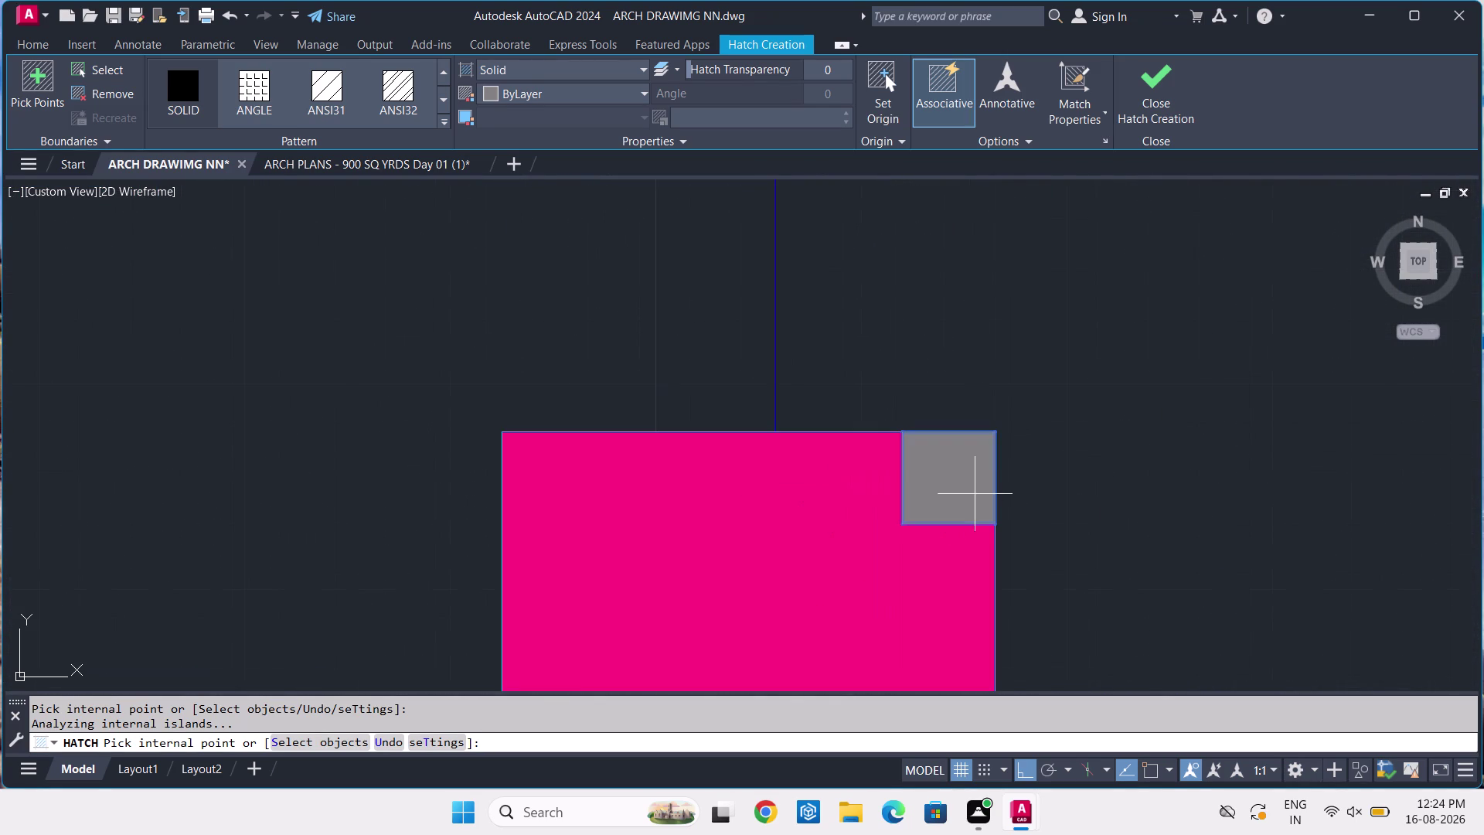
scroll(down, 3)
scroll(down, 3)
middle_drag(1010, 575, 940, 422)
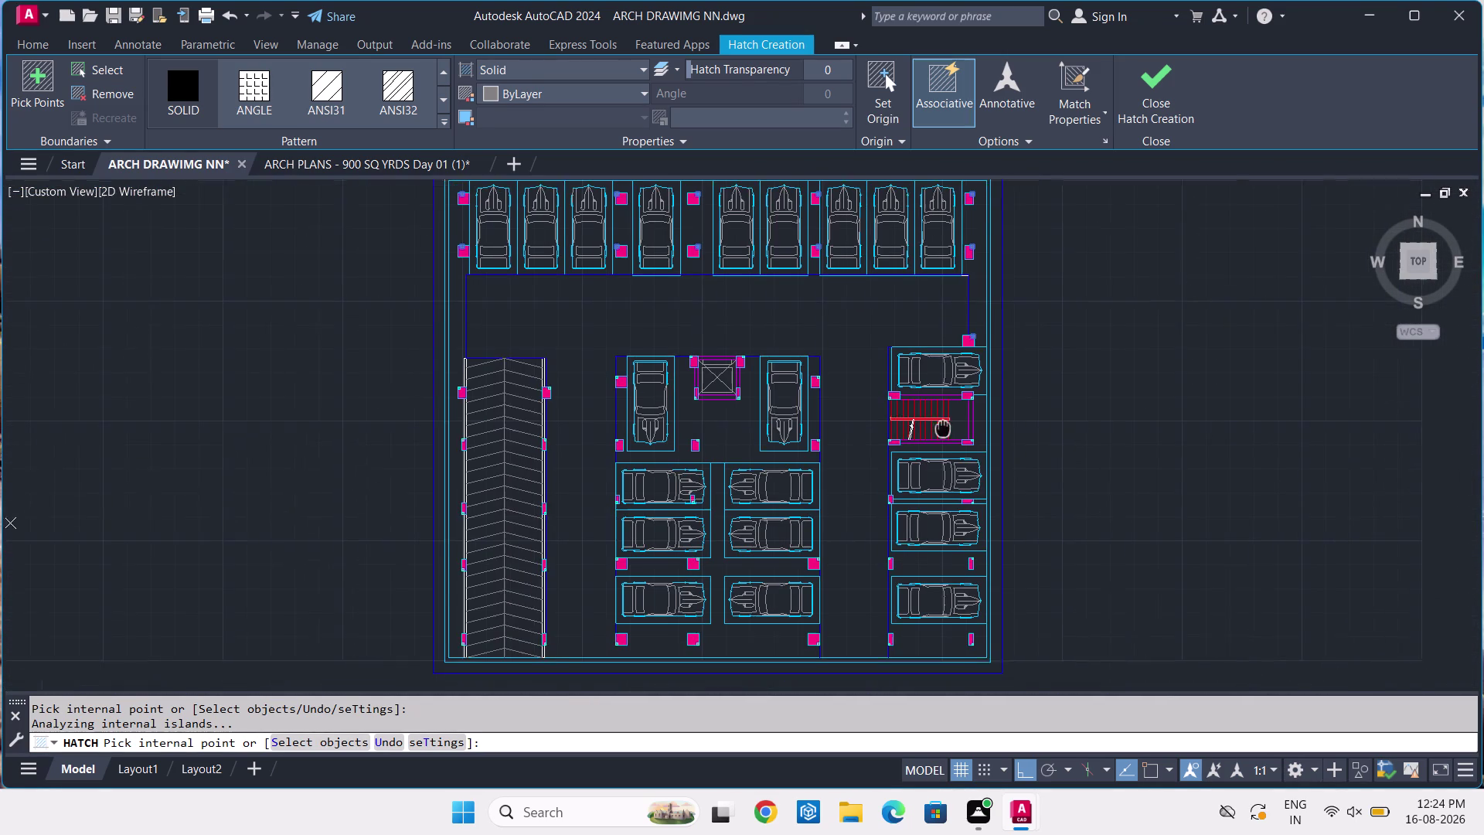
middle_drag(941, 421, 941, 420)
key(Return)
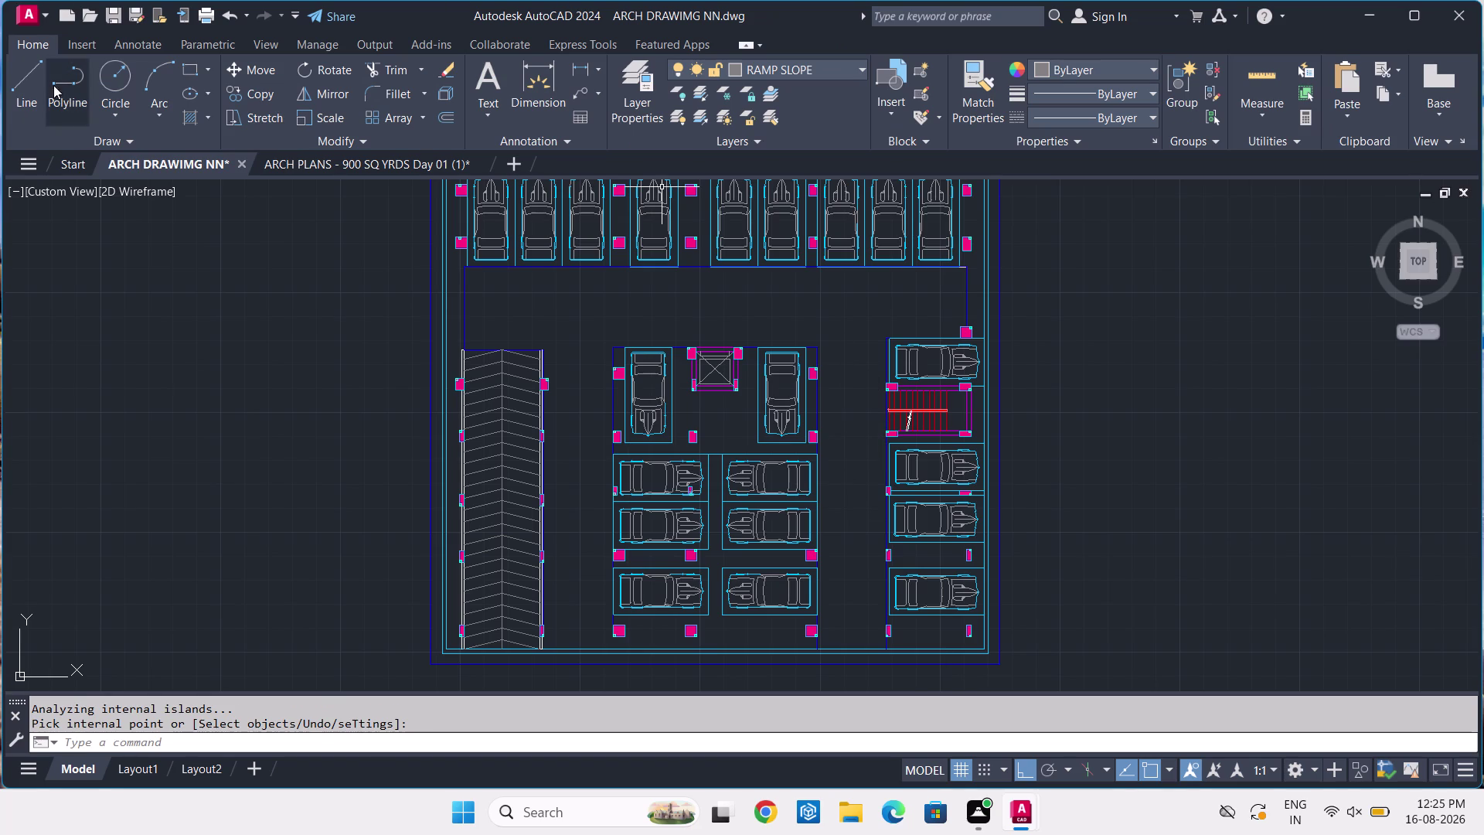
Switch to the 900 SQ YRDS drawing and pan to the ramp, briefly selecting RAMP SLOPE.
click(276, 171)
scroll(down, 3)
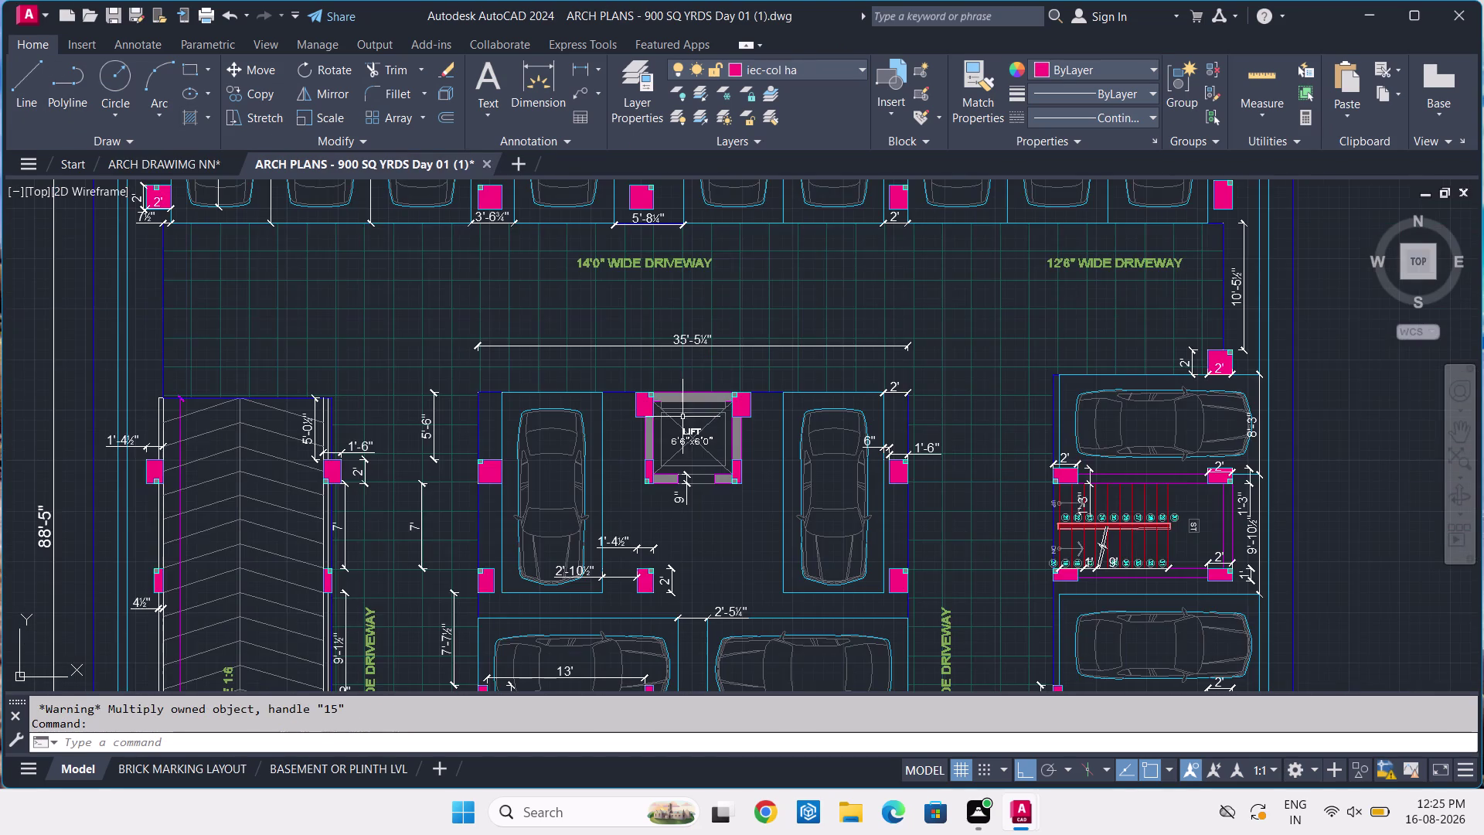
scroll(down, 3)
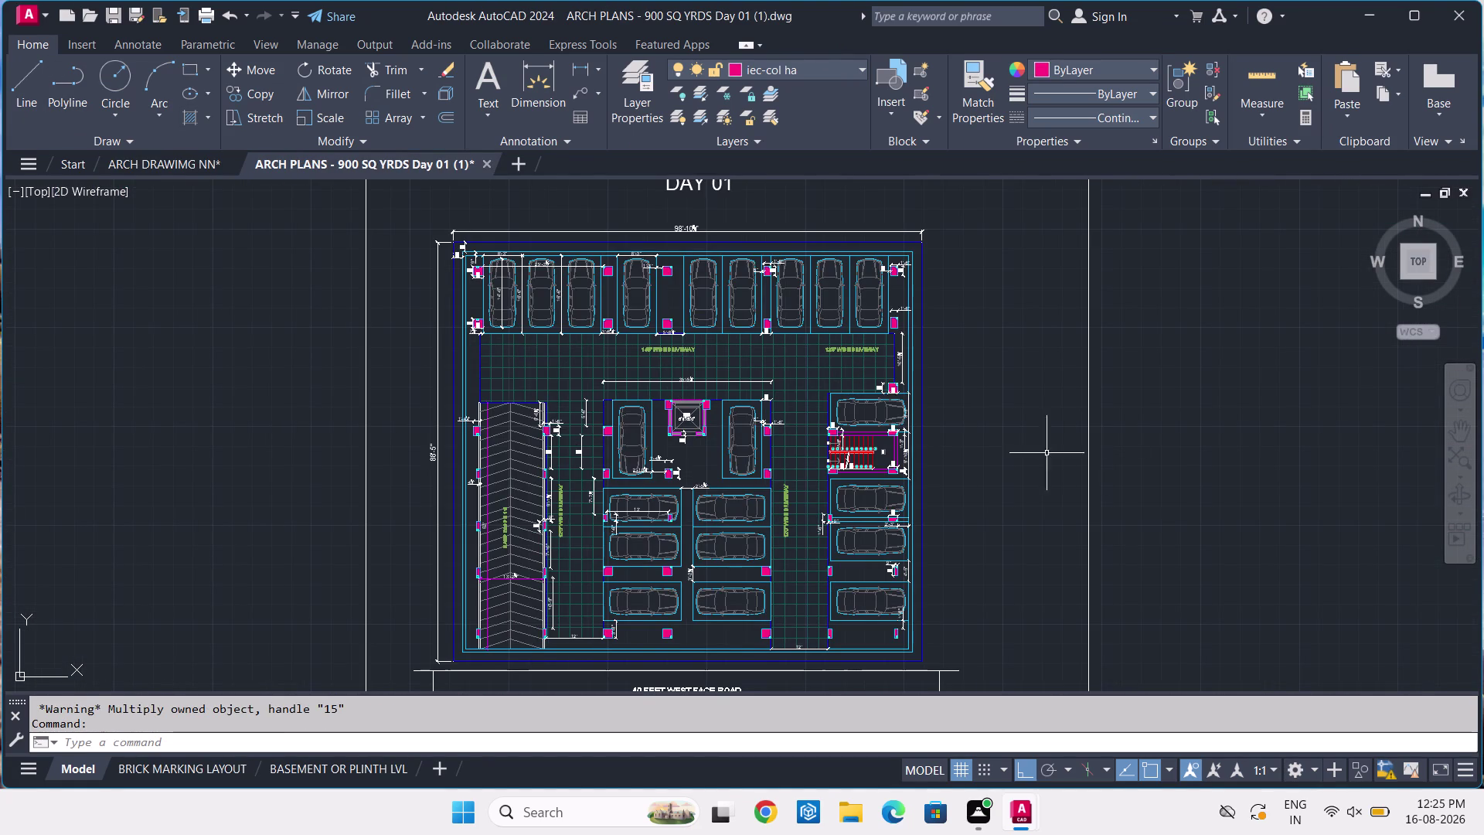
middle_drag(952, 488, 933, 270)
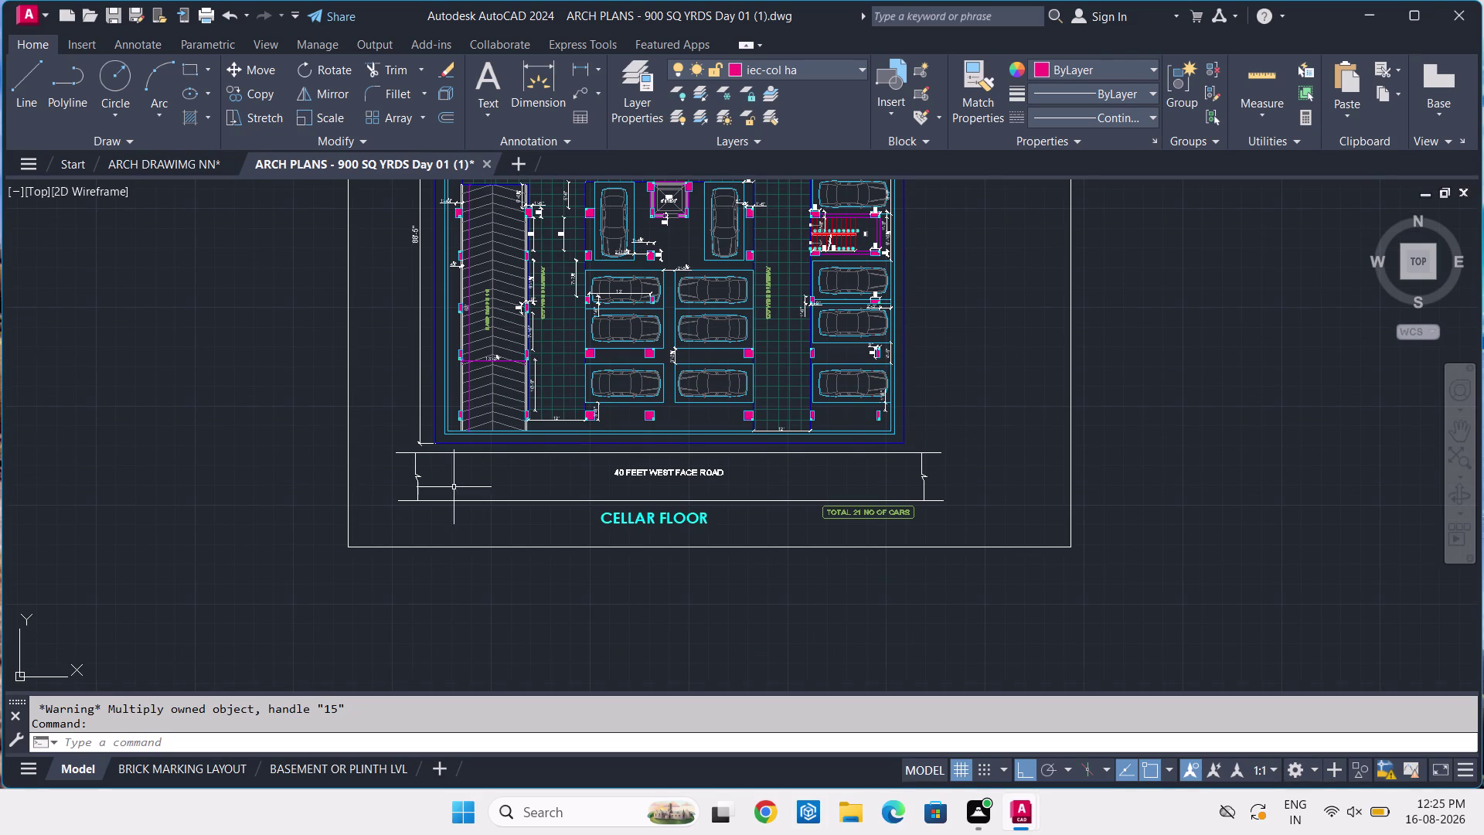
middle_drag(429, 493, 601, 401)
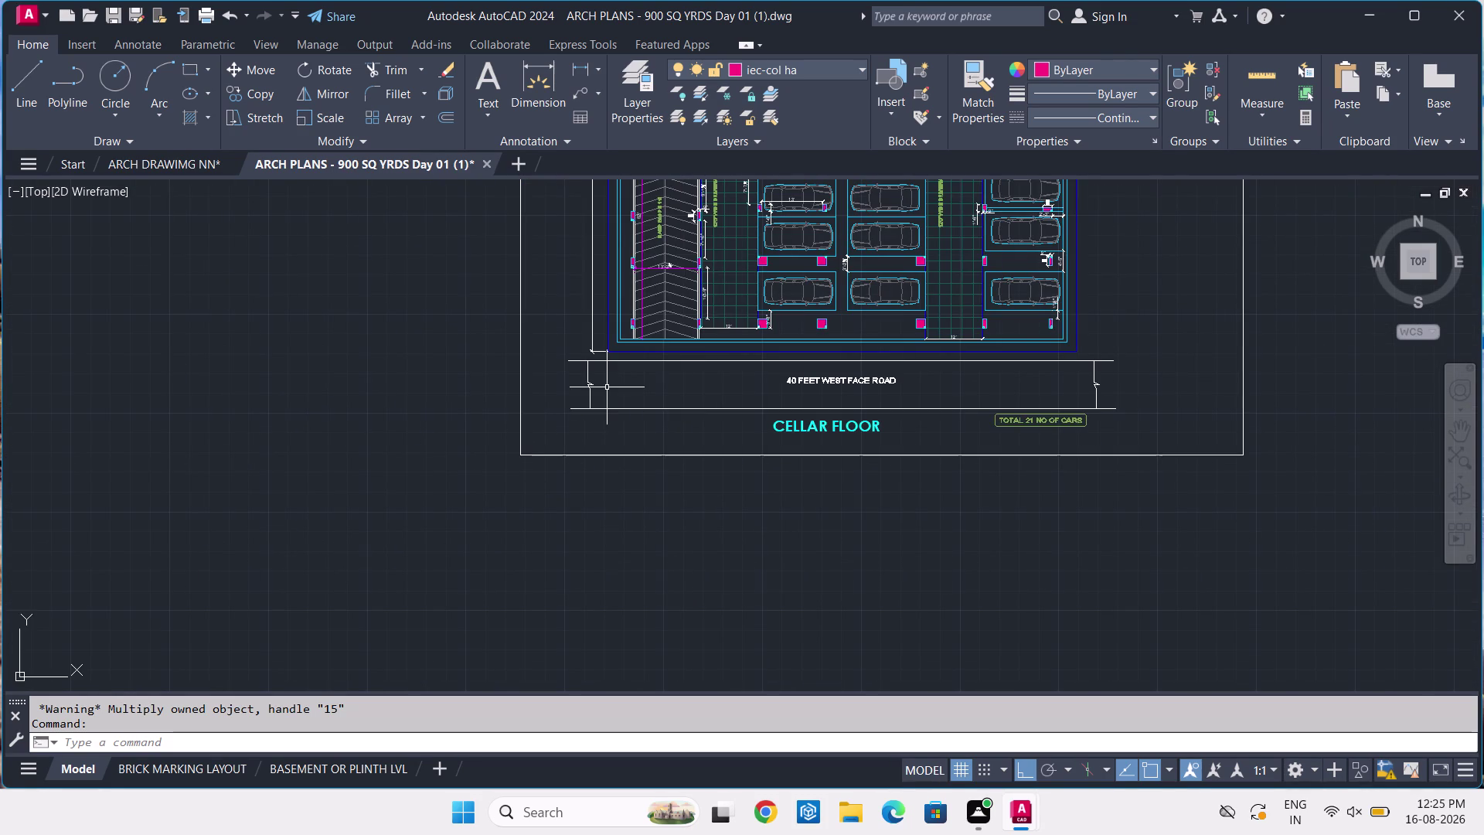
middle_drag(919, 249, 844, 472)
scroll(up, 3)
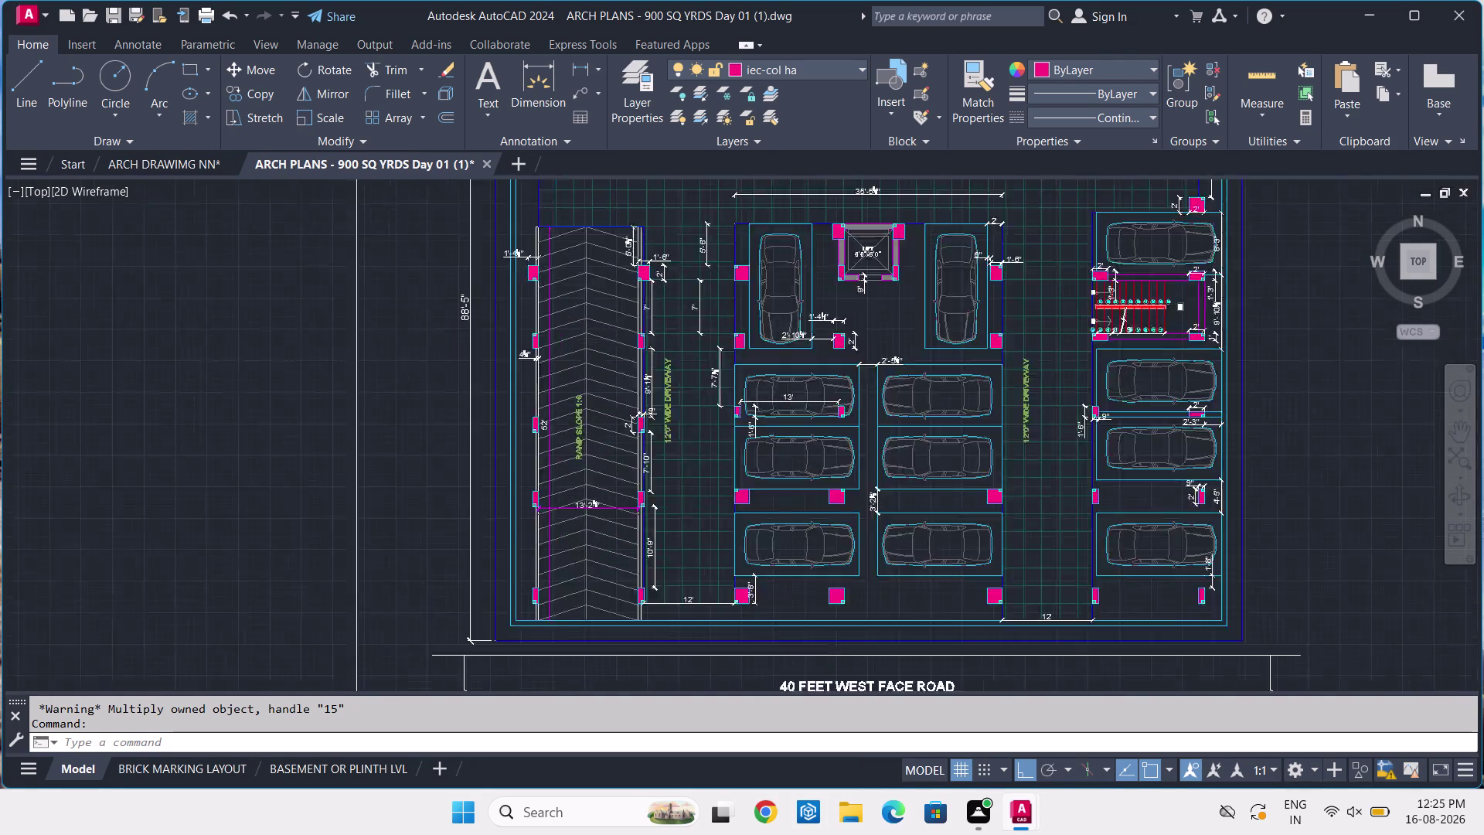
scroll(up, 3)
scroll(up, 3)
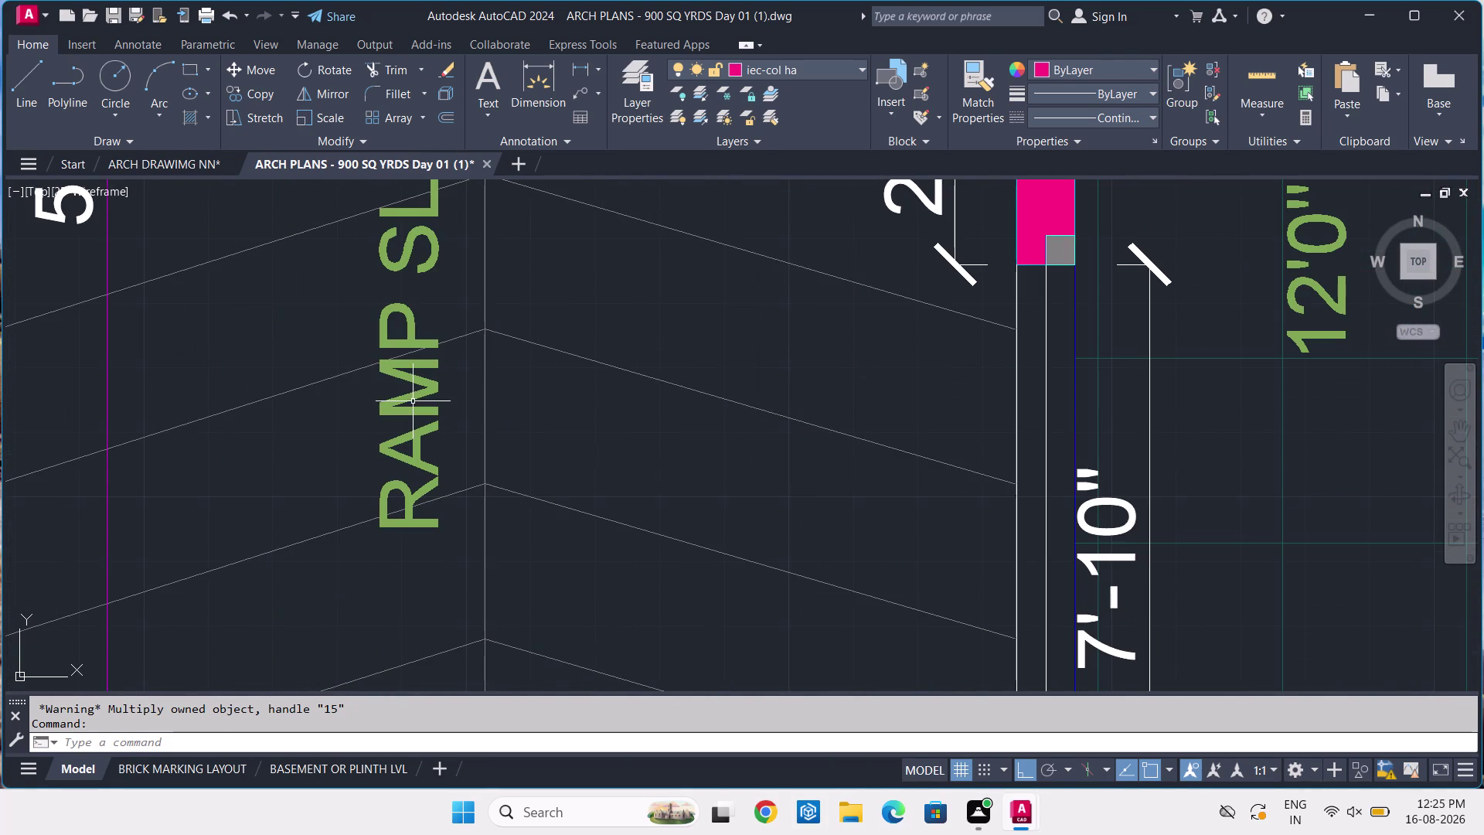
click(411, 394)
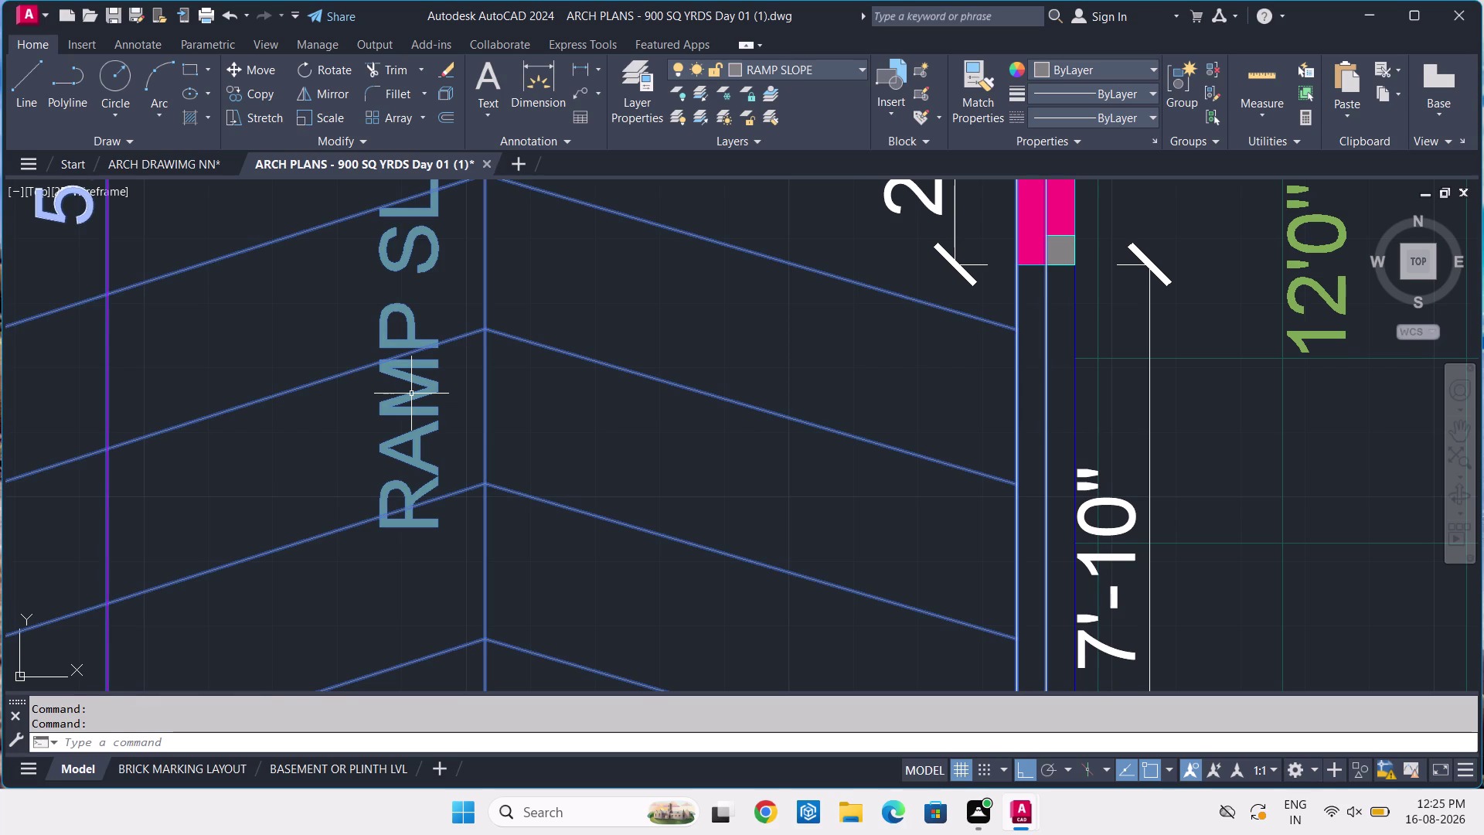
key(Escape)
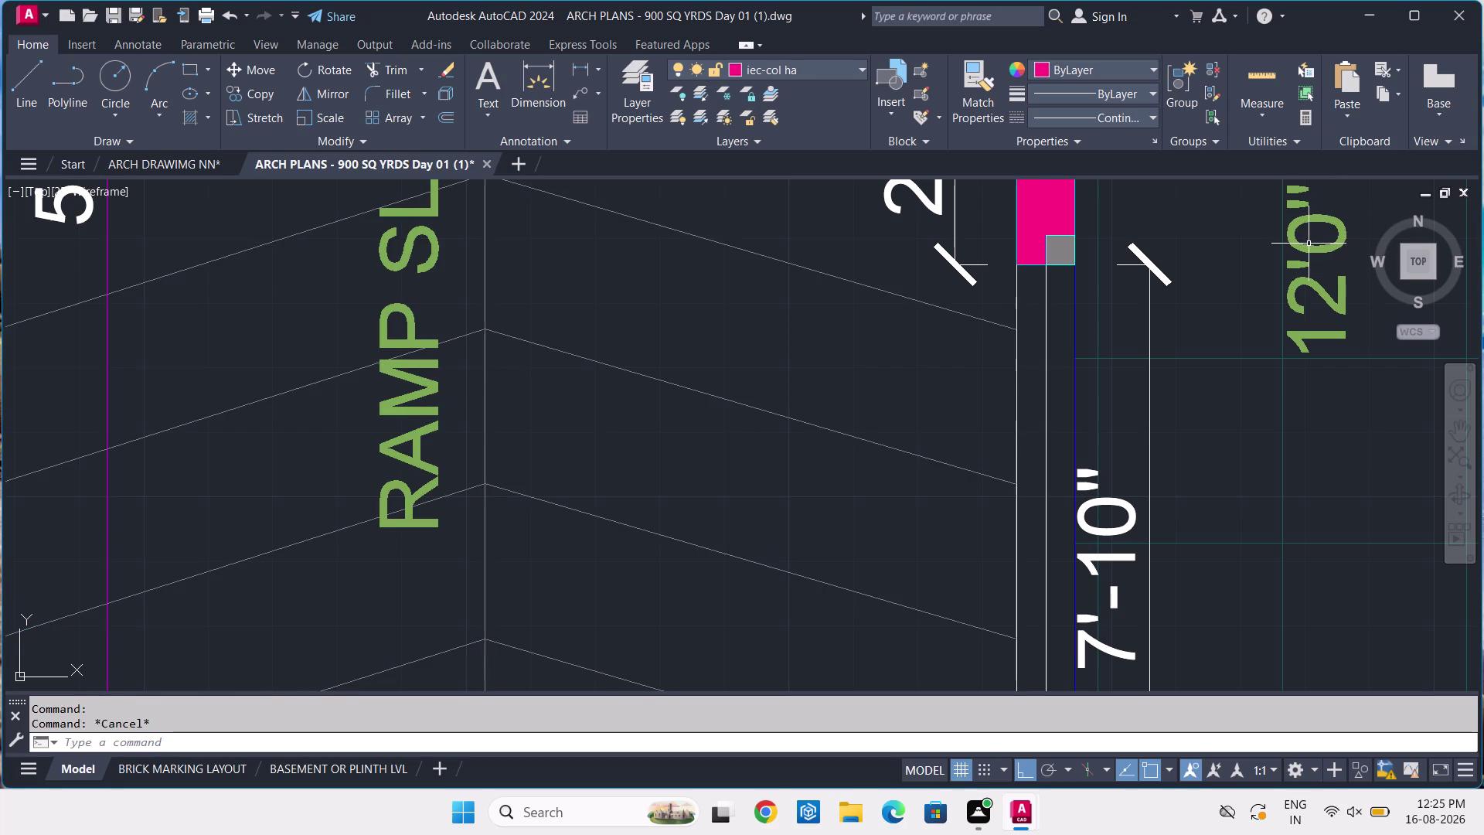
Check the 12'0" driveway text's layer, TEXT-RM NAME, and its colour 73 without changes.
click(1311, 249)
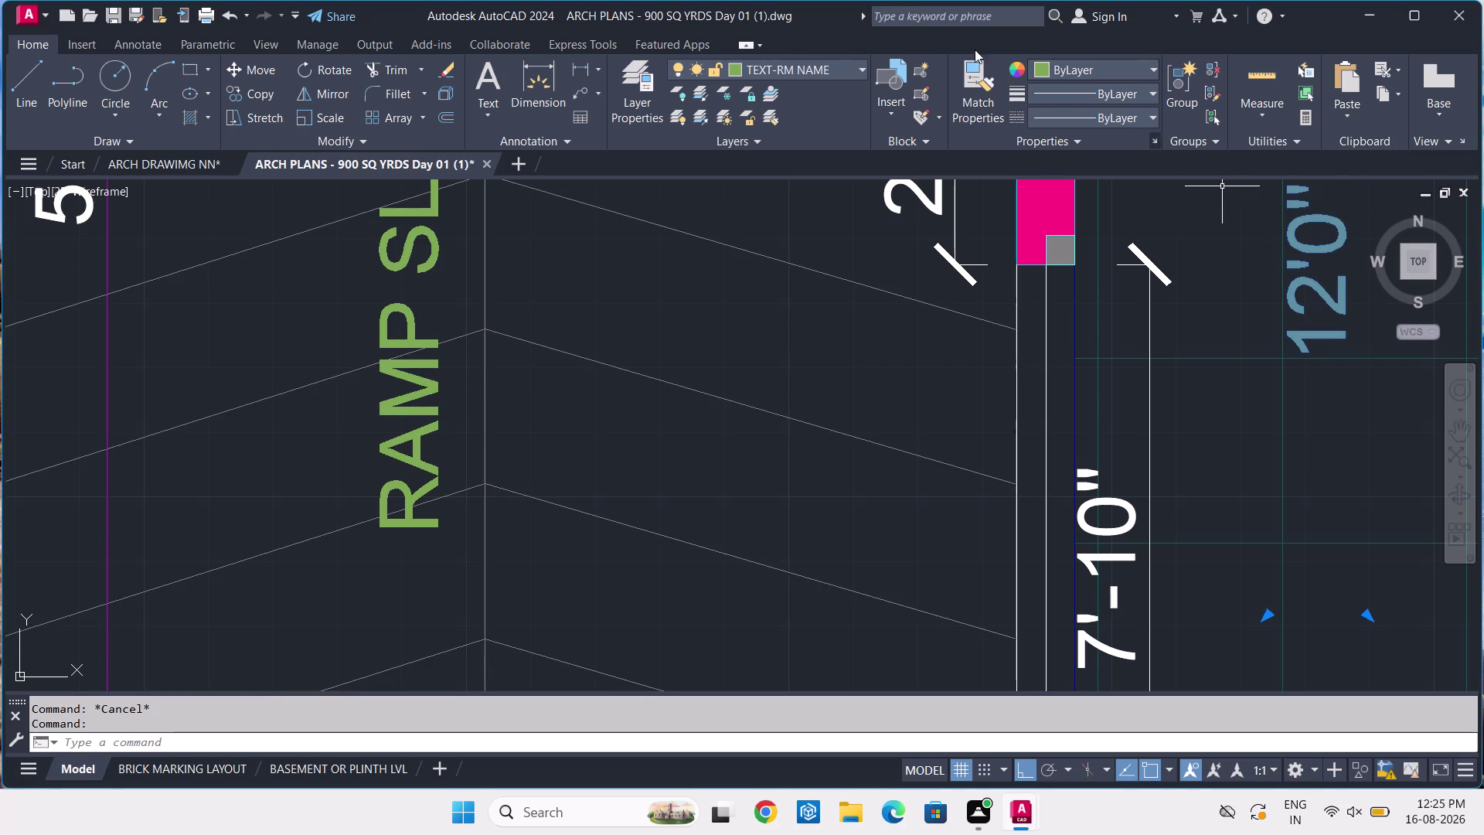
click(839, 65)
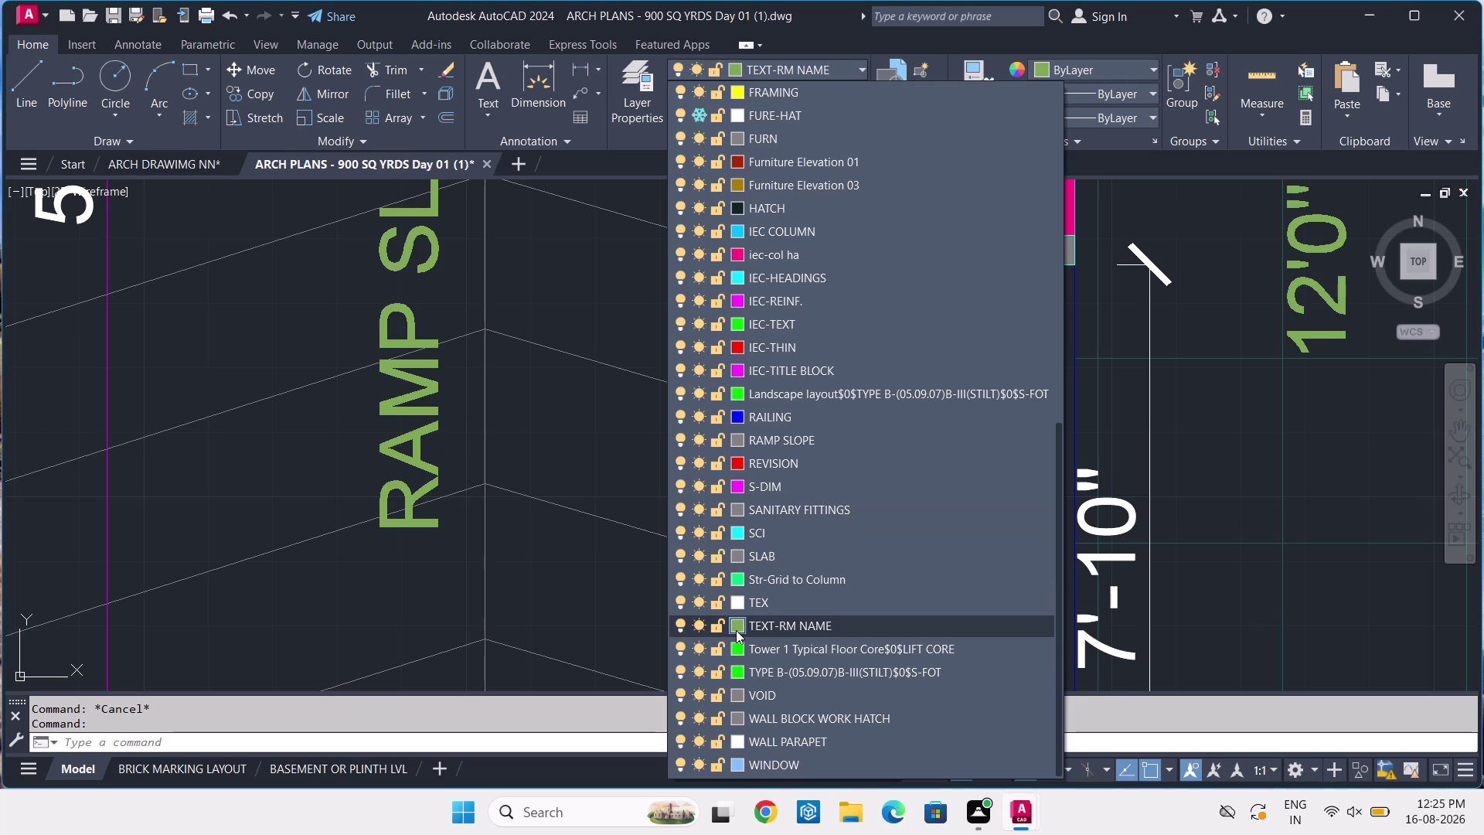
click(736, 630)
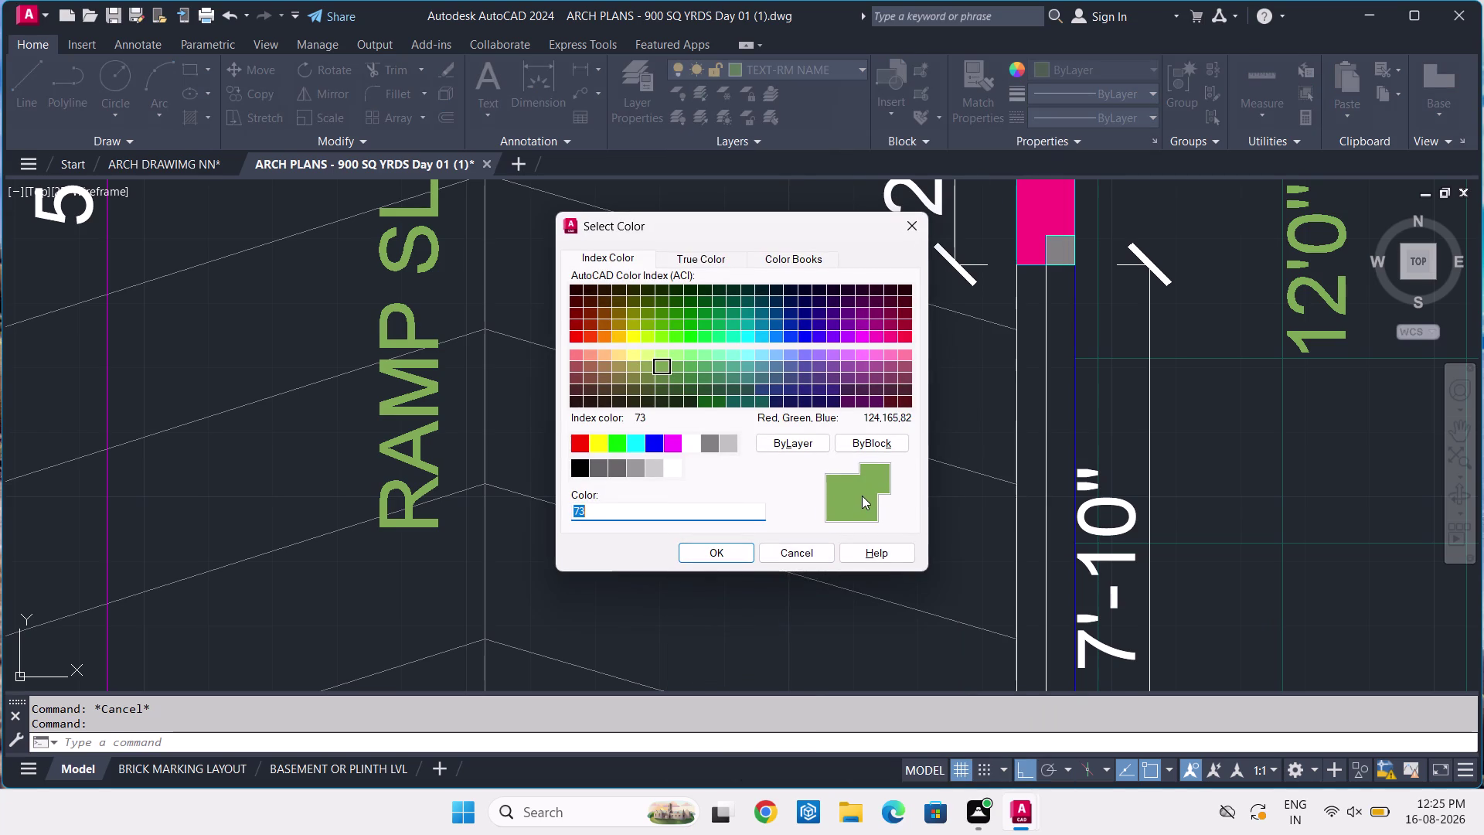
click(916, 232)
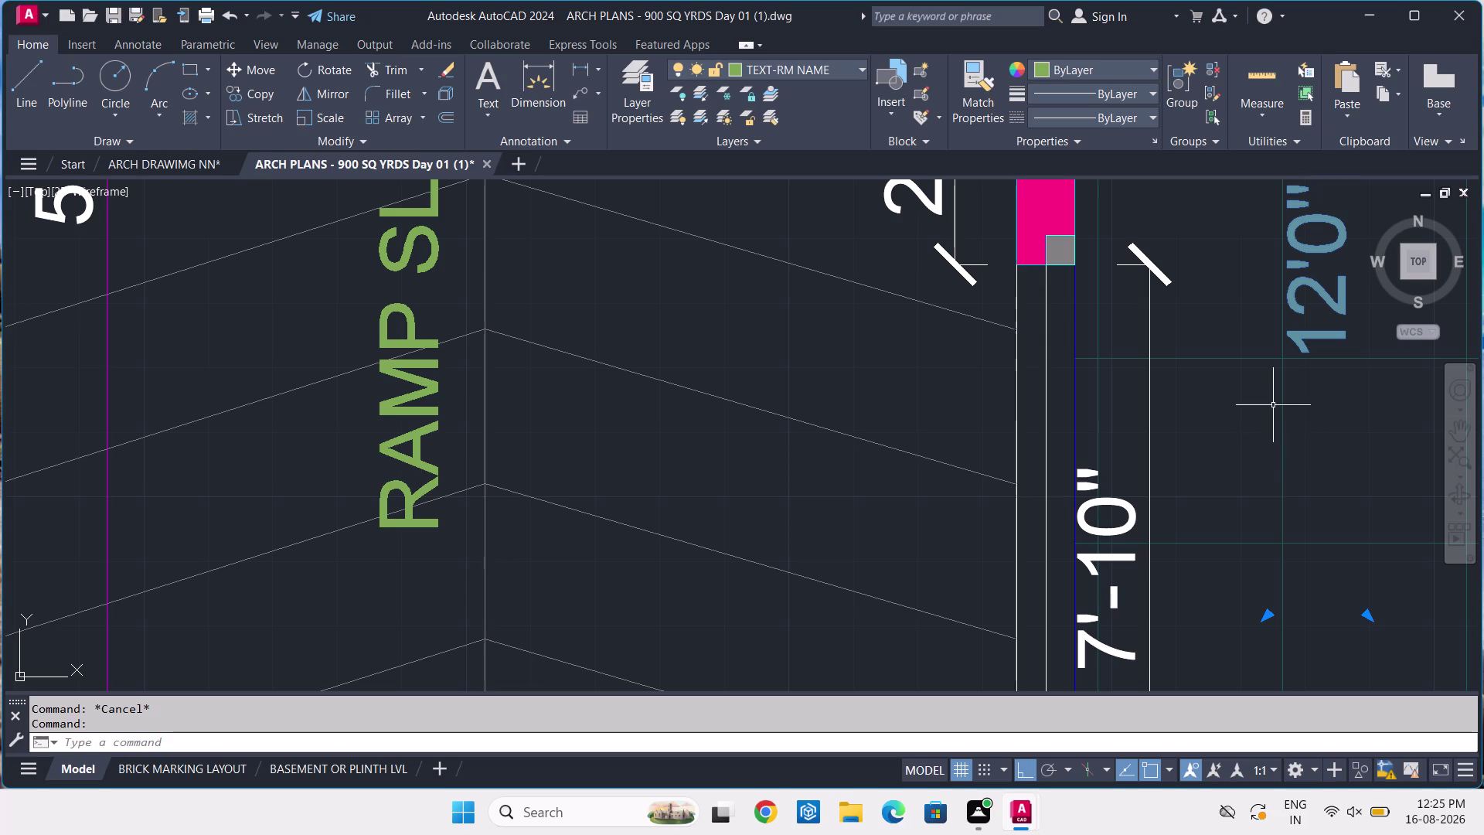
Inspect the 12'0" label's properties (ARIAL style, 9" height, 90° rotation), then deselect it.
key(p)
key(r)
key(space)
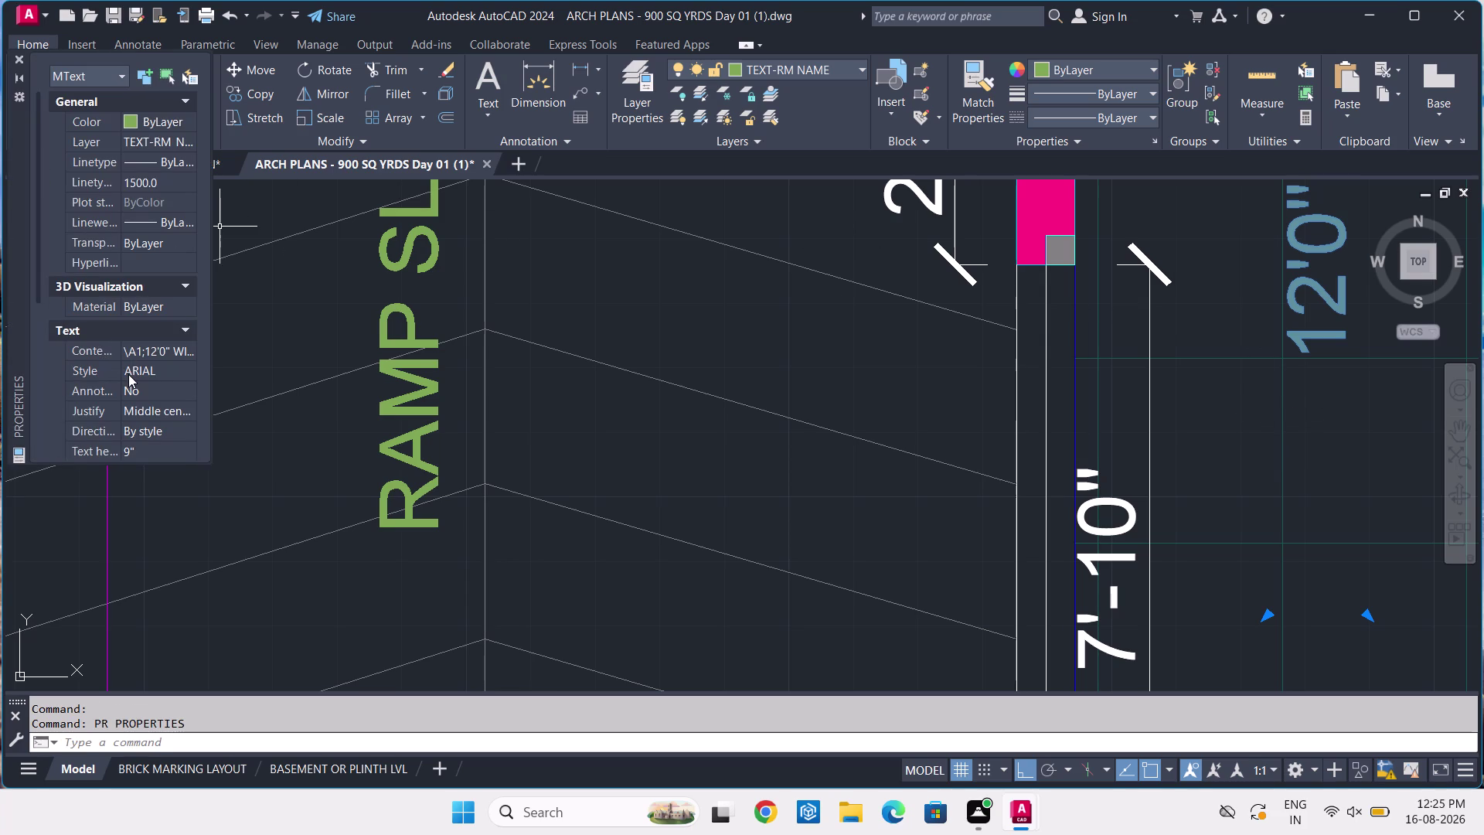
scroll(down, 3)
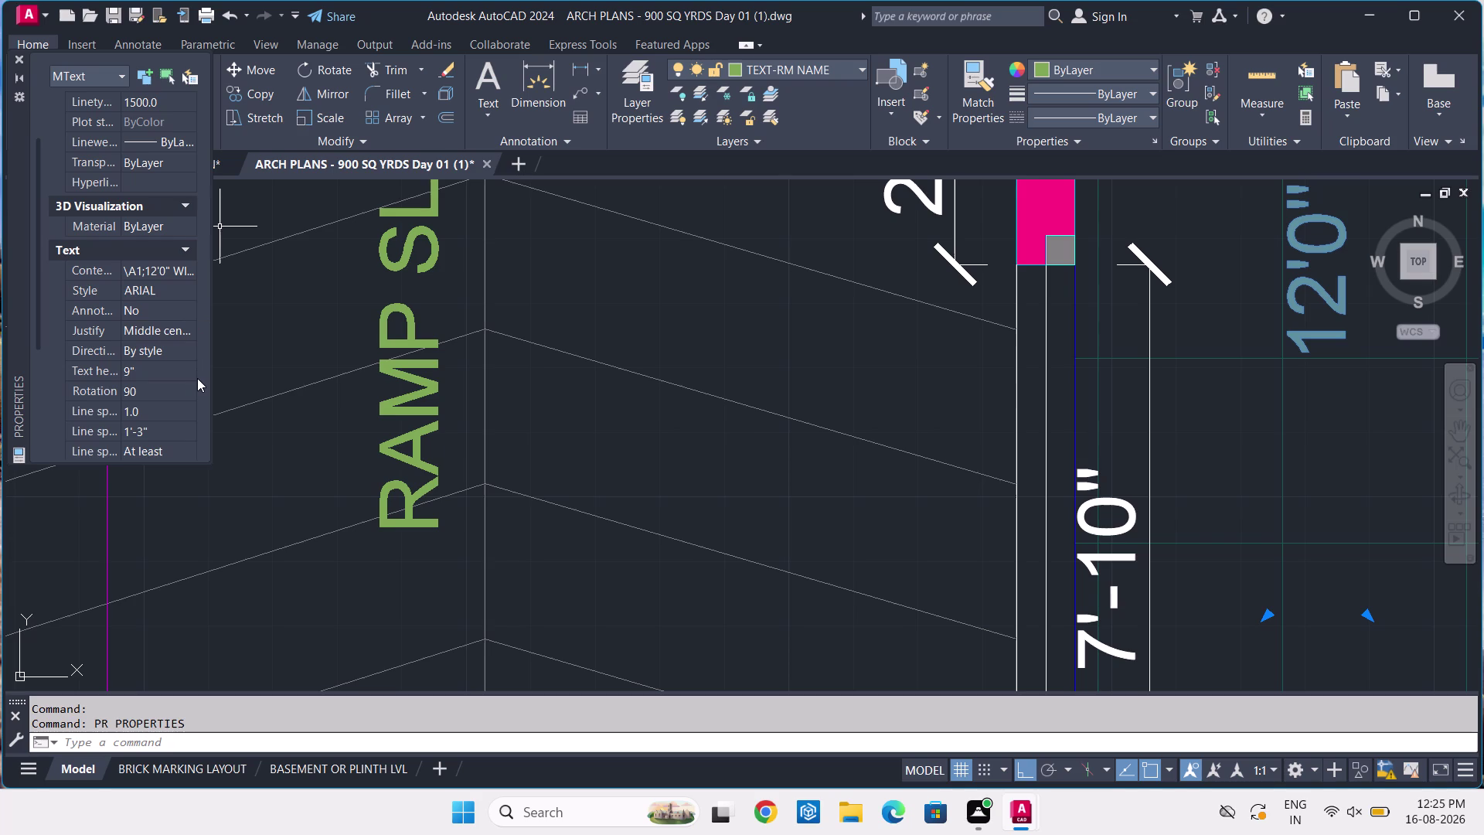
key(Escape)
key(Escape)
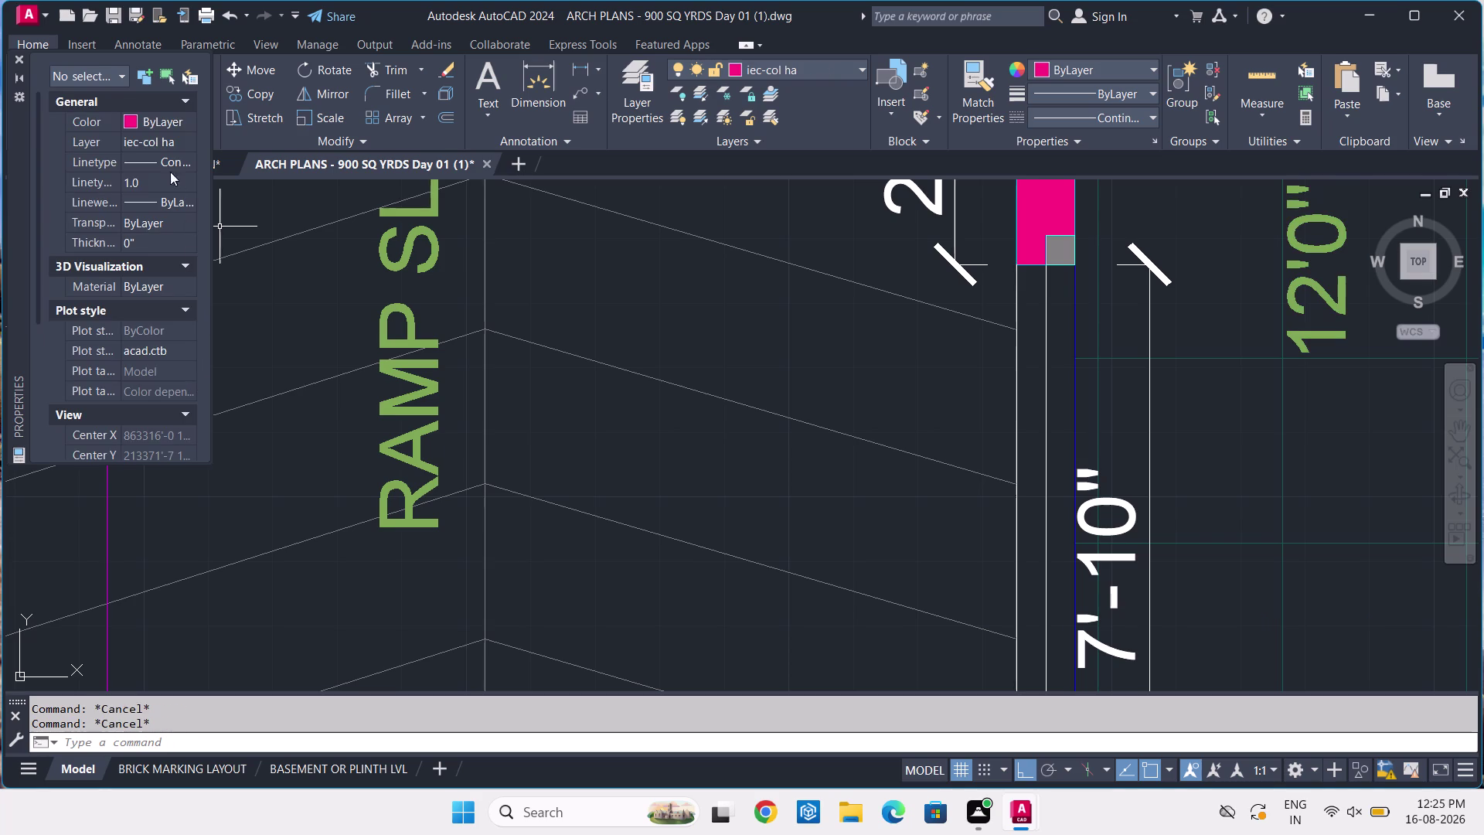
click(15, 57)
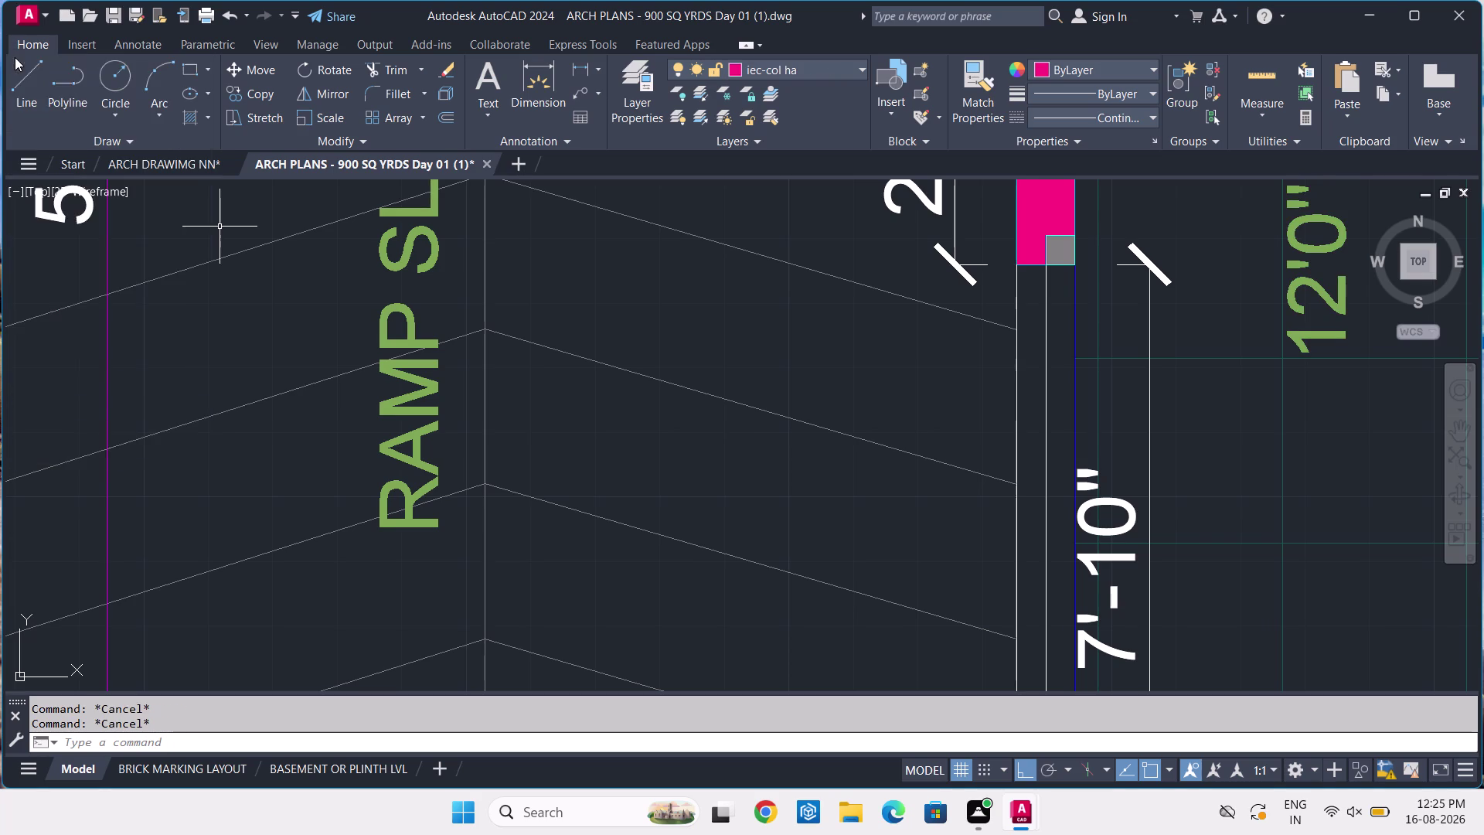
scroll(down, 3)
scroll(down, 3)
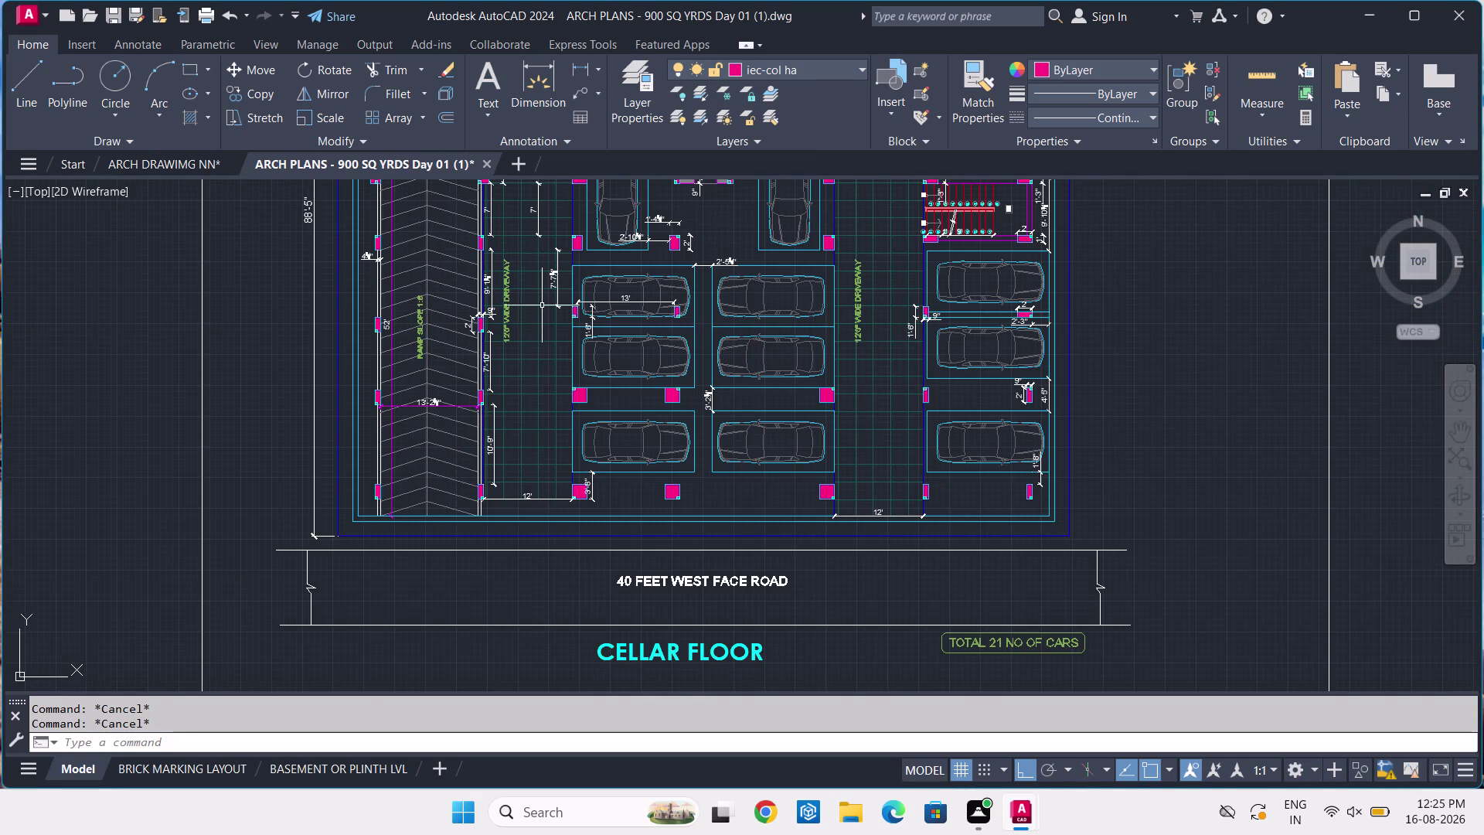
middle_drag(543, 305, 410, 532)
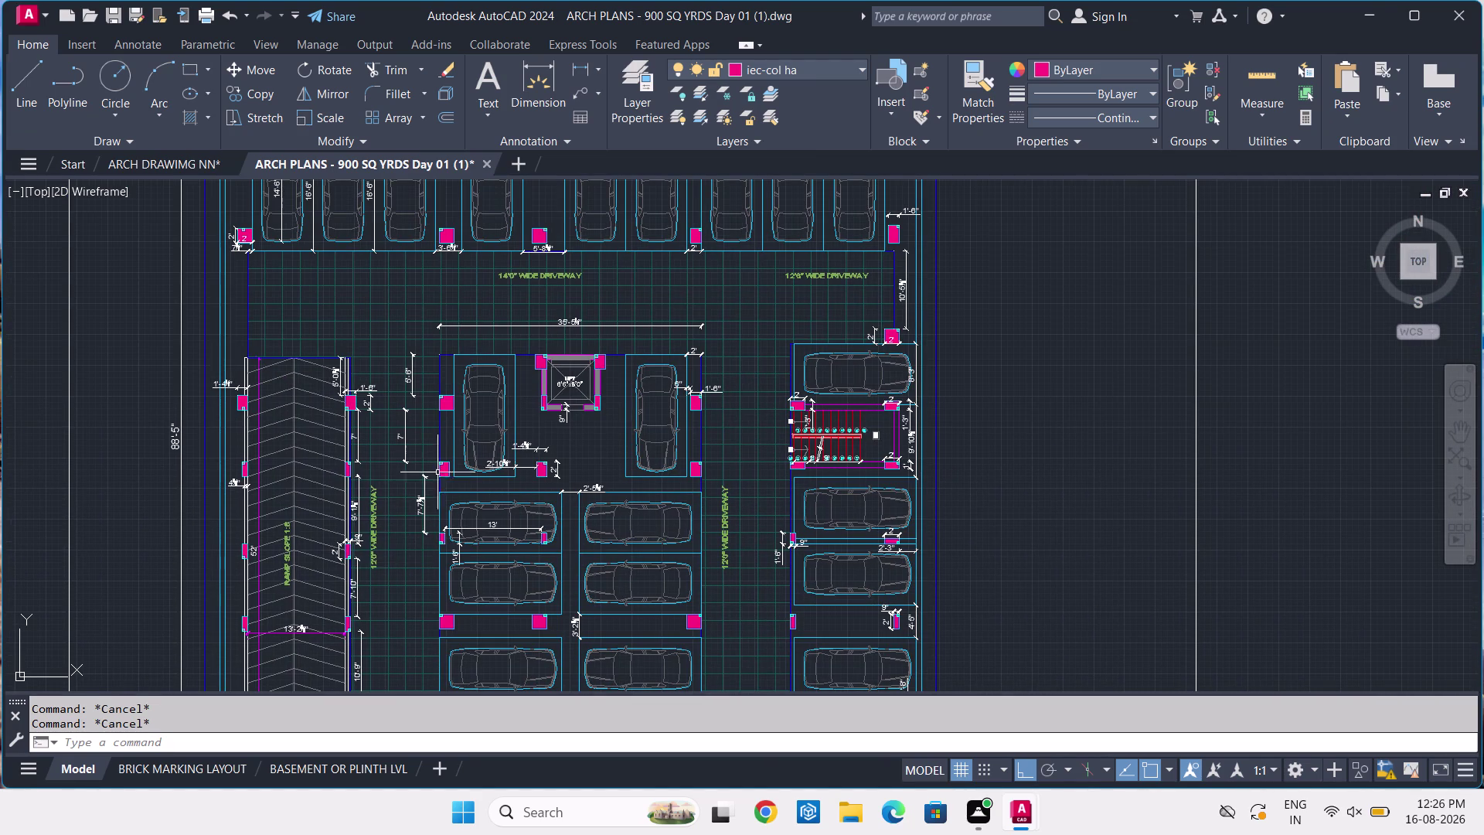
middle_drag(1131, 462, 1174, 360)
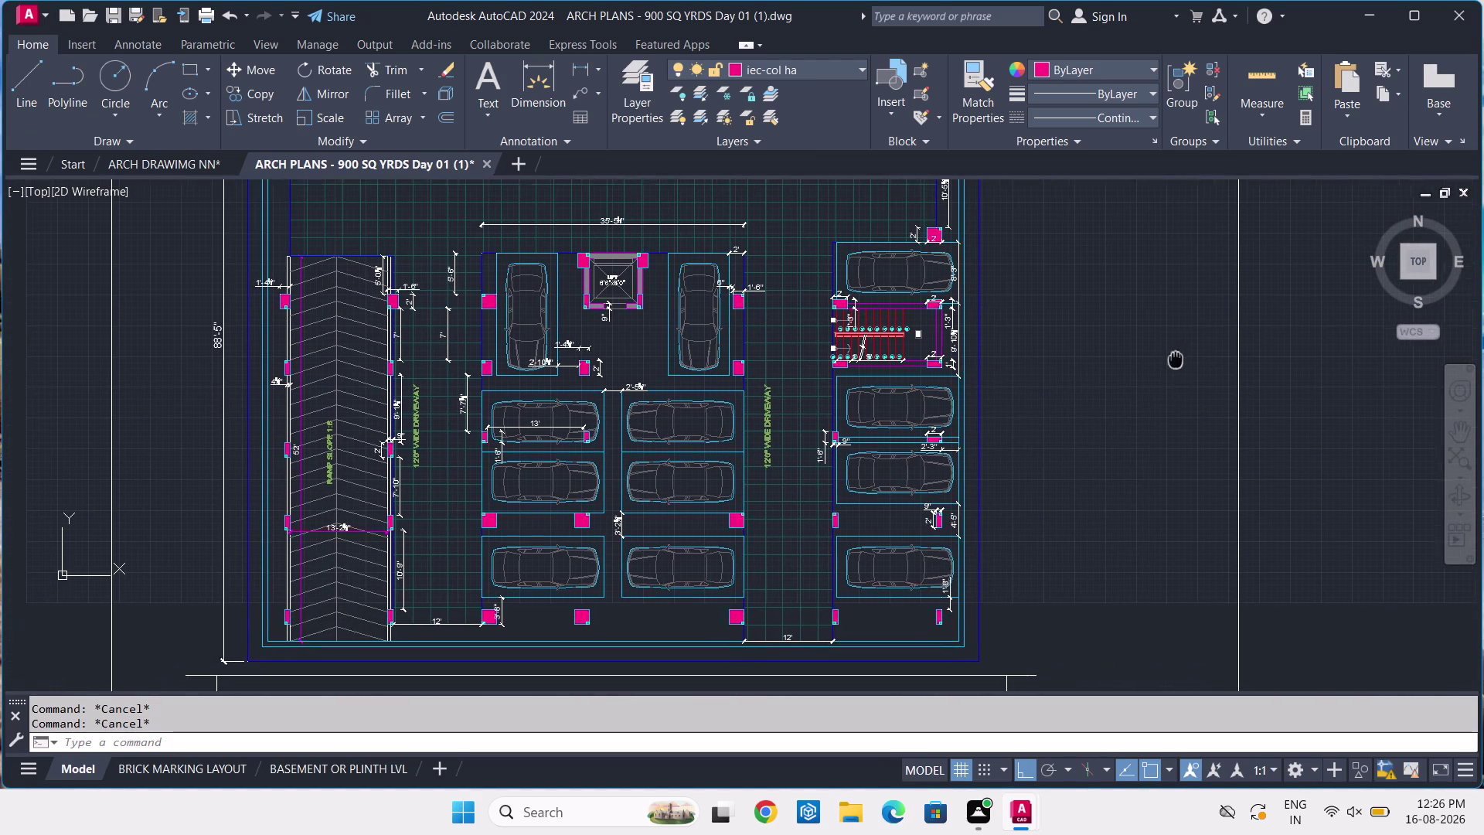
middle_drag(1174, 360, 1176, 360)
middle_drag(1134, 521, 1179, 443)
scroll(up, 3)
scroll(up, 3)
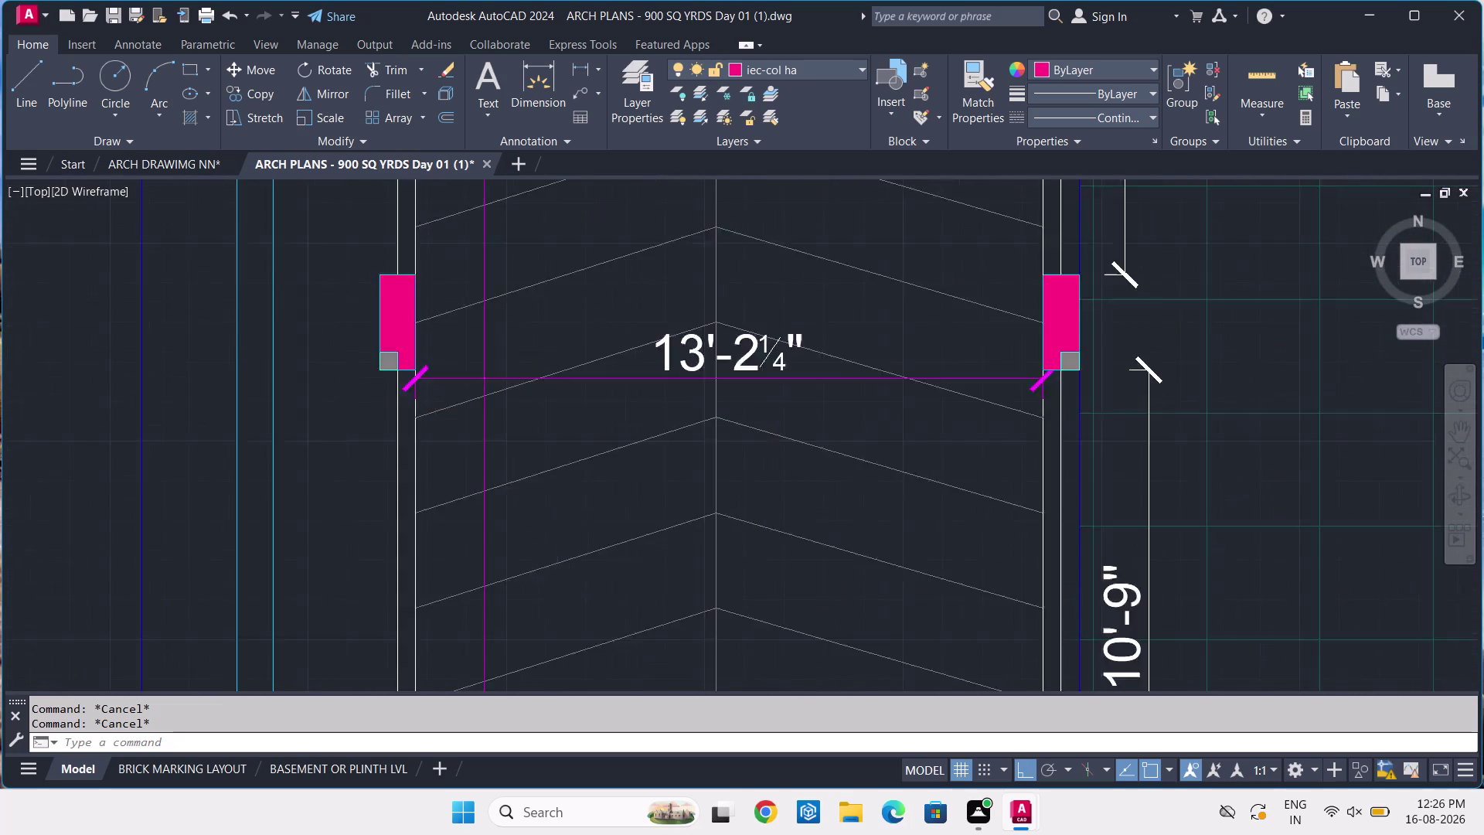
click(557, 327)
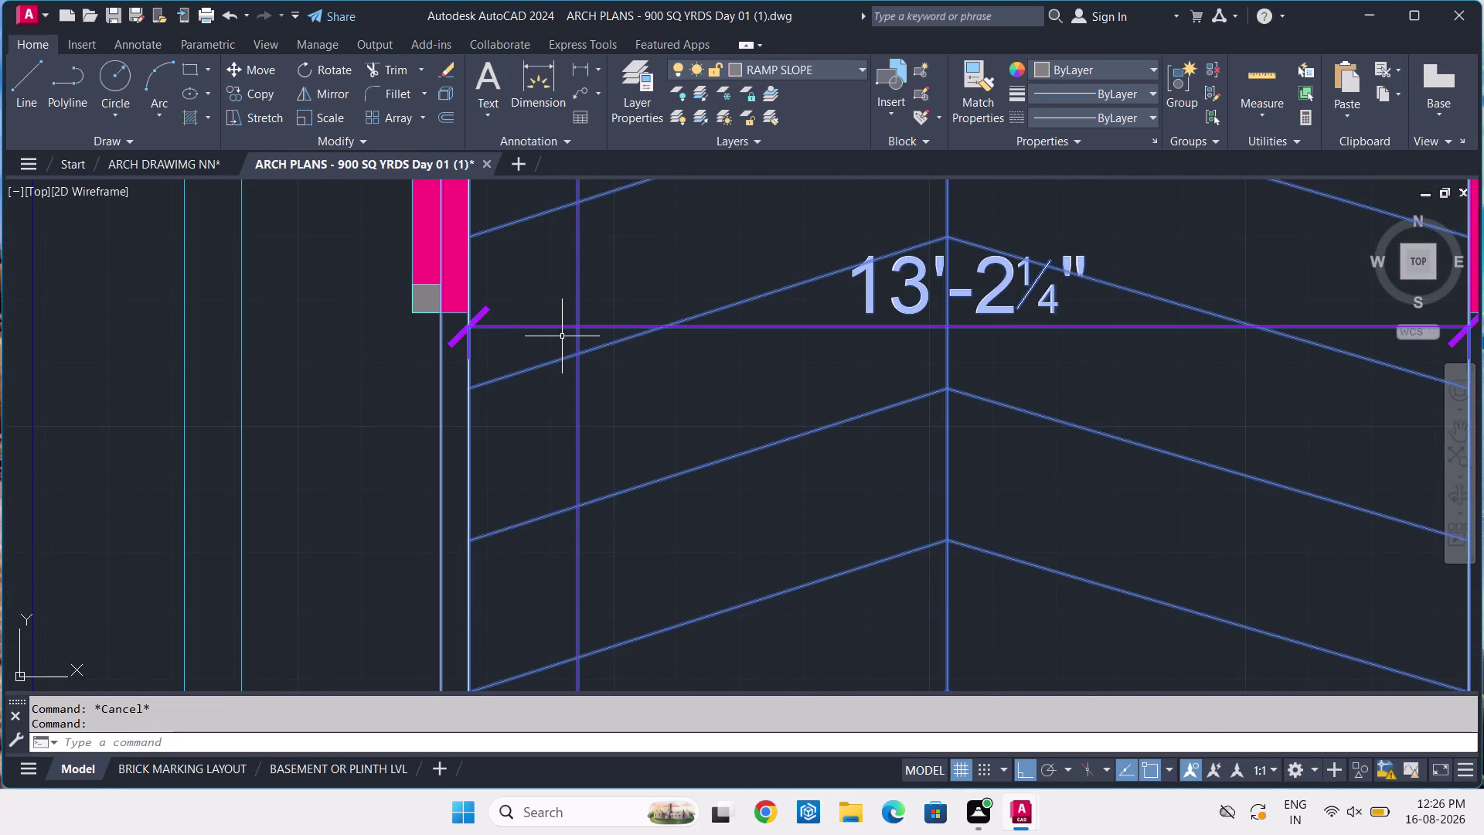
key(Escape)
scroll(down, 3)
scroll(up, 3)
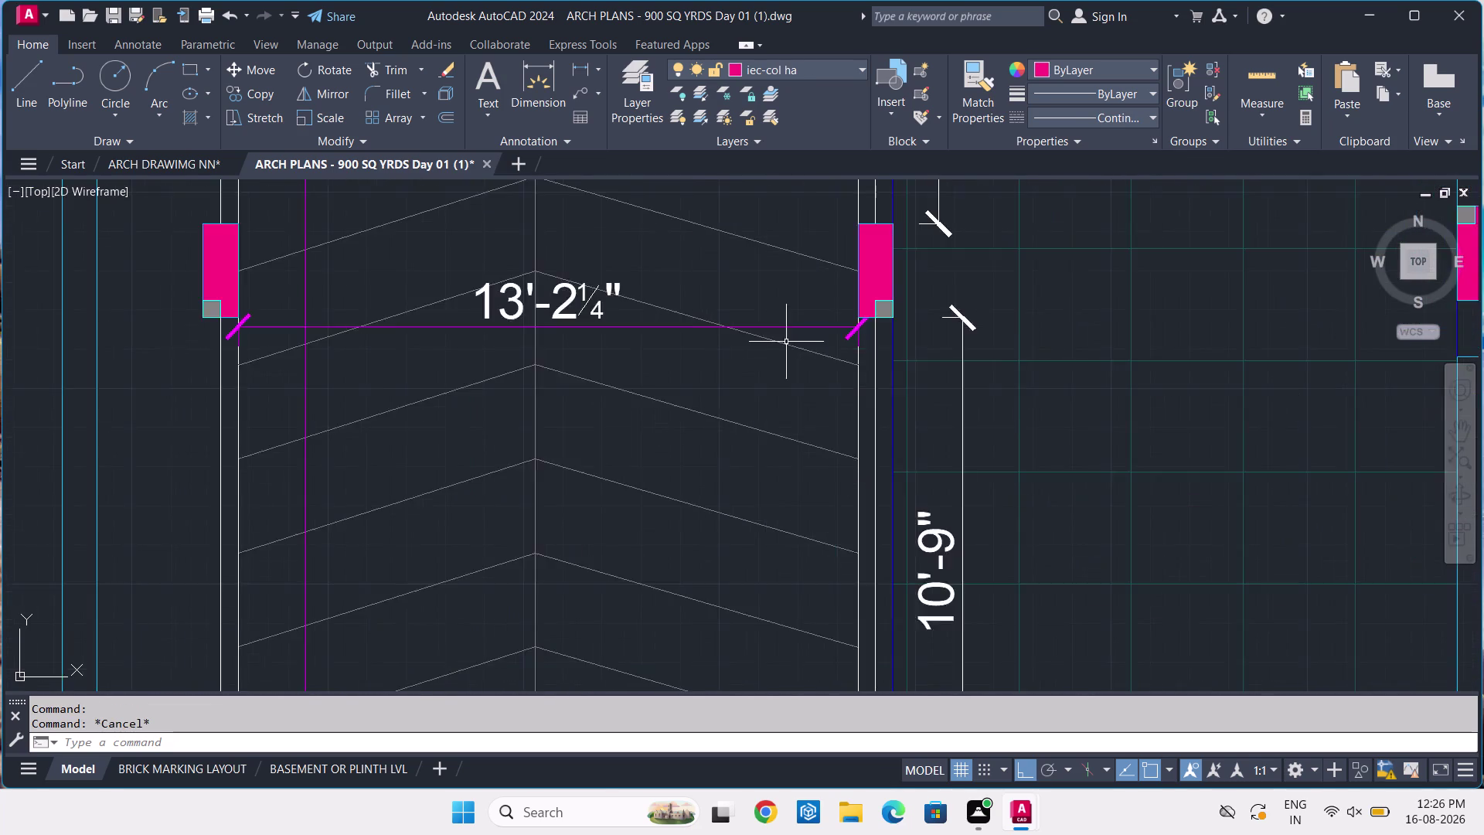
scroll(up, 3)
scroll(up, 3)
click(1044, 328)
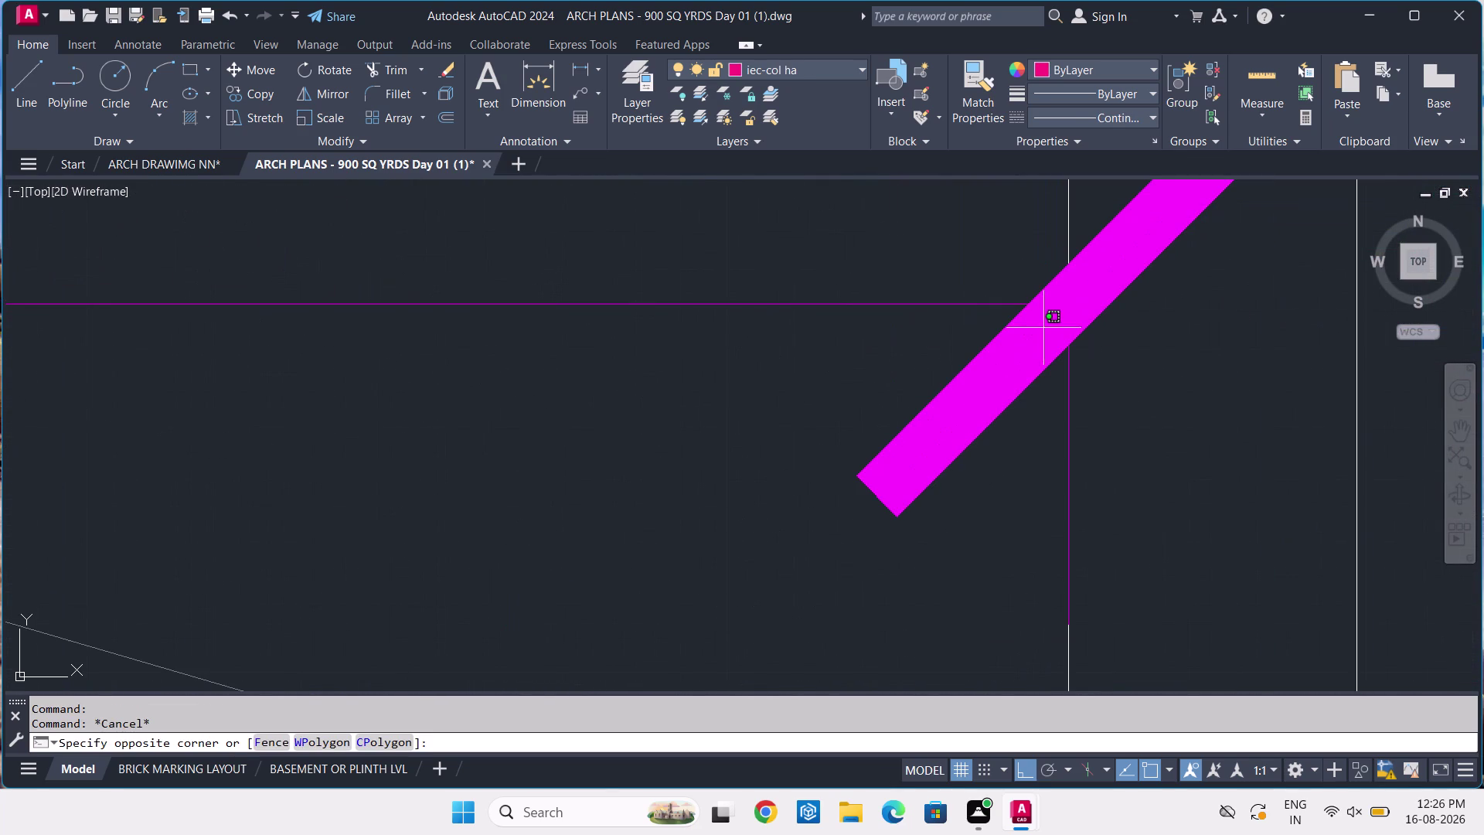
click(987, 365)
key(Escape)
triple_click(993, 366)
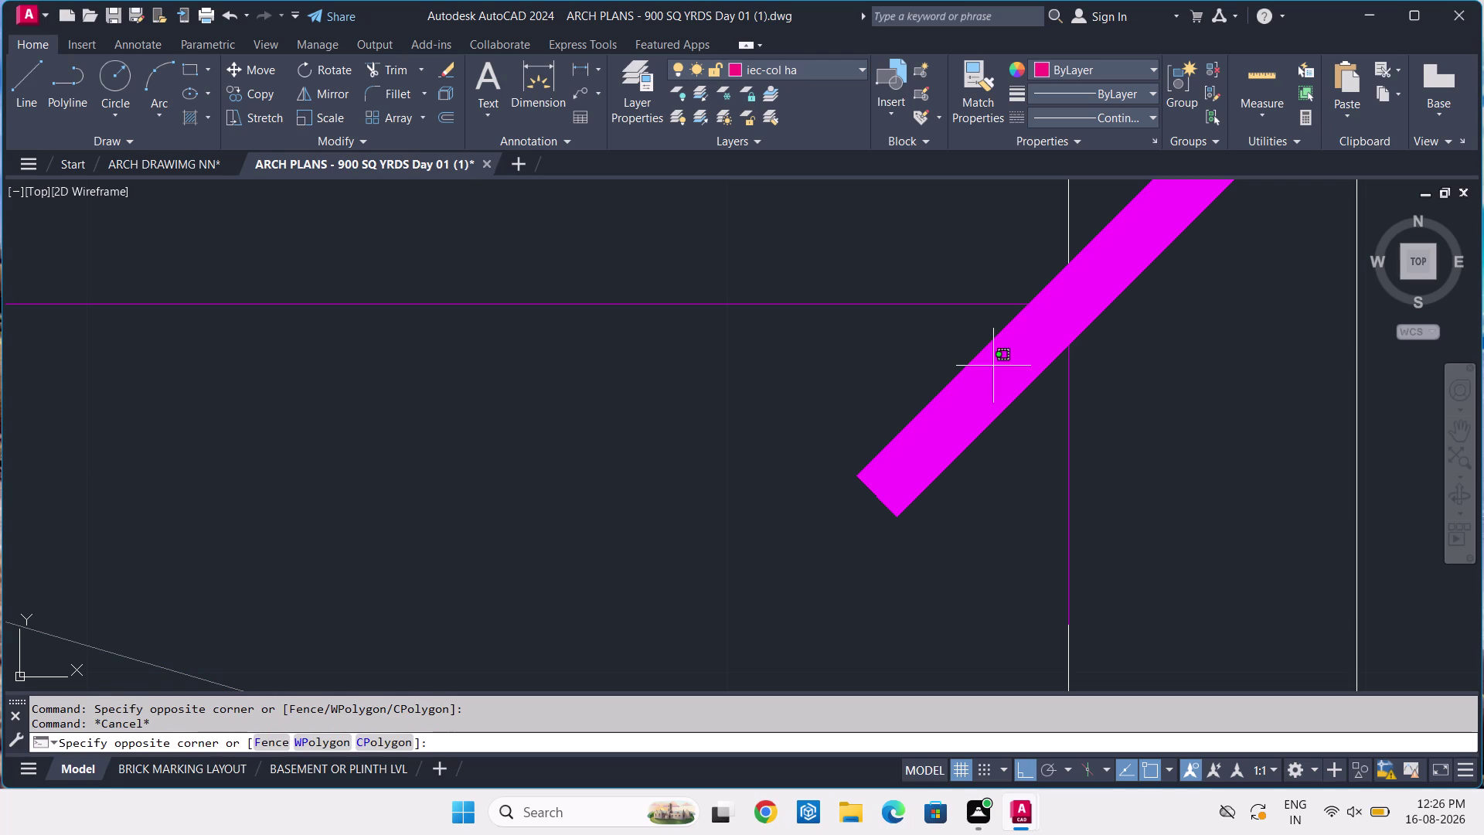
triple_click(993, 365)
key(Escape)
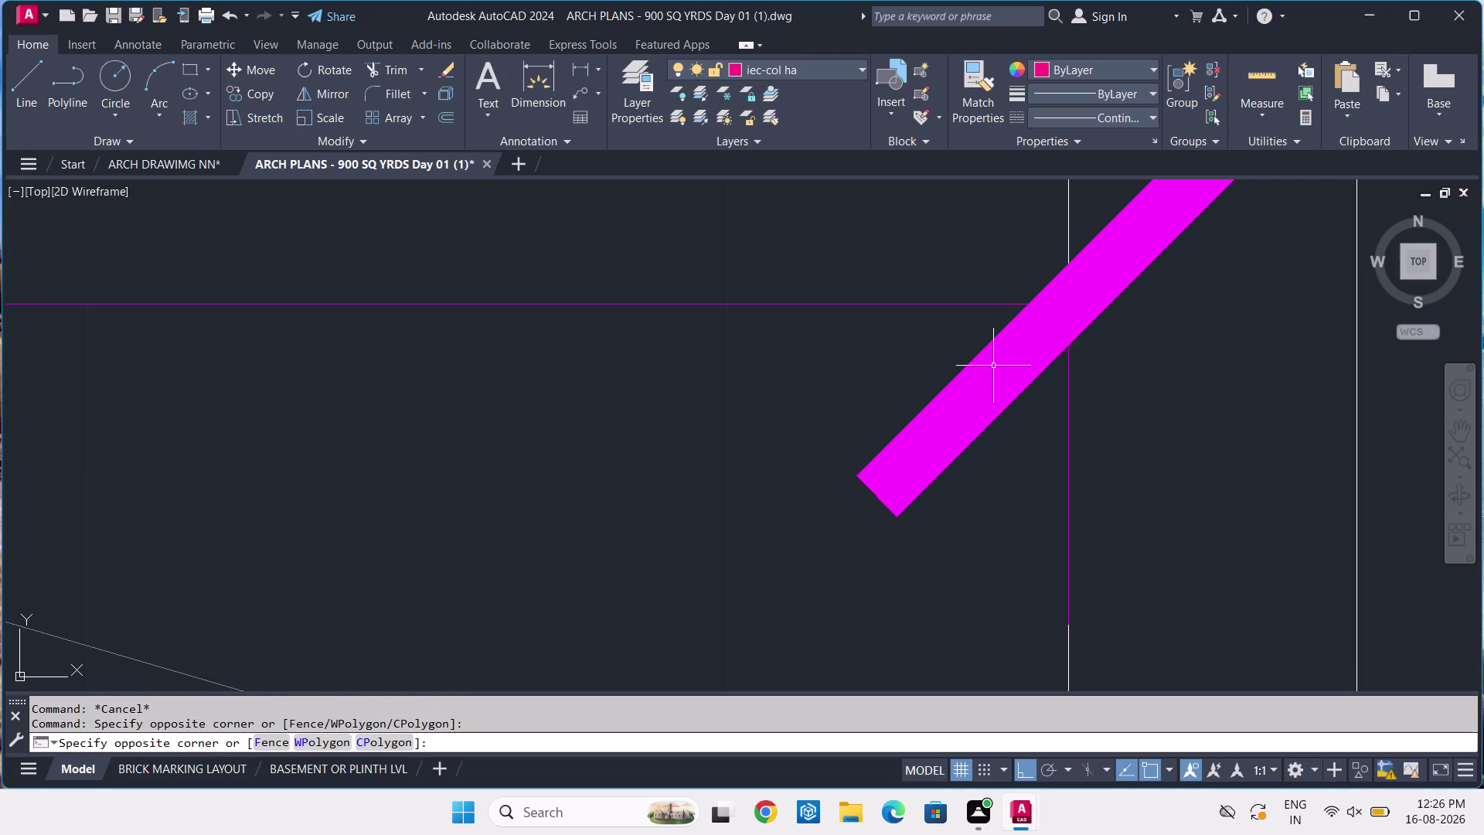
scroll(down, 3)
scroll(down, 3)
scroll(down, 3)
middle_drag(1119, 296, 1120, 296)
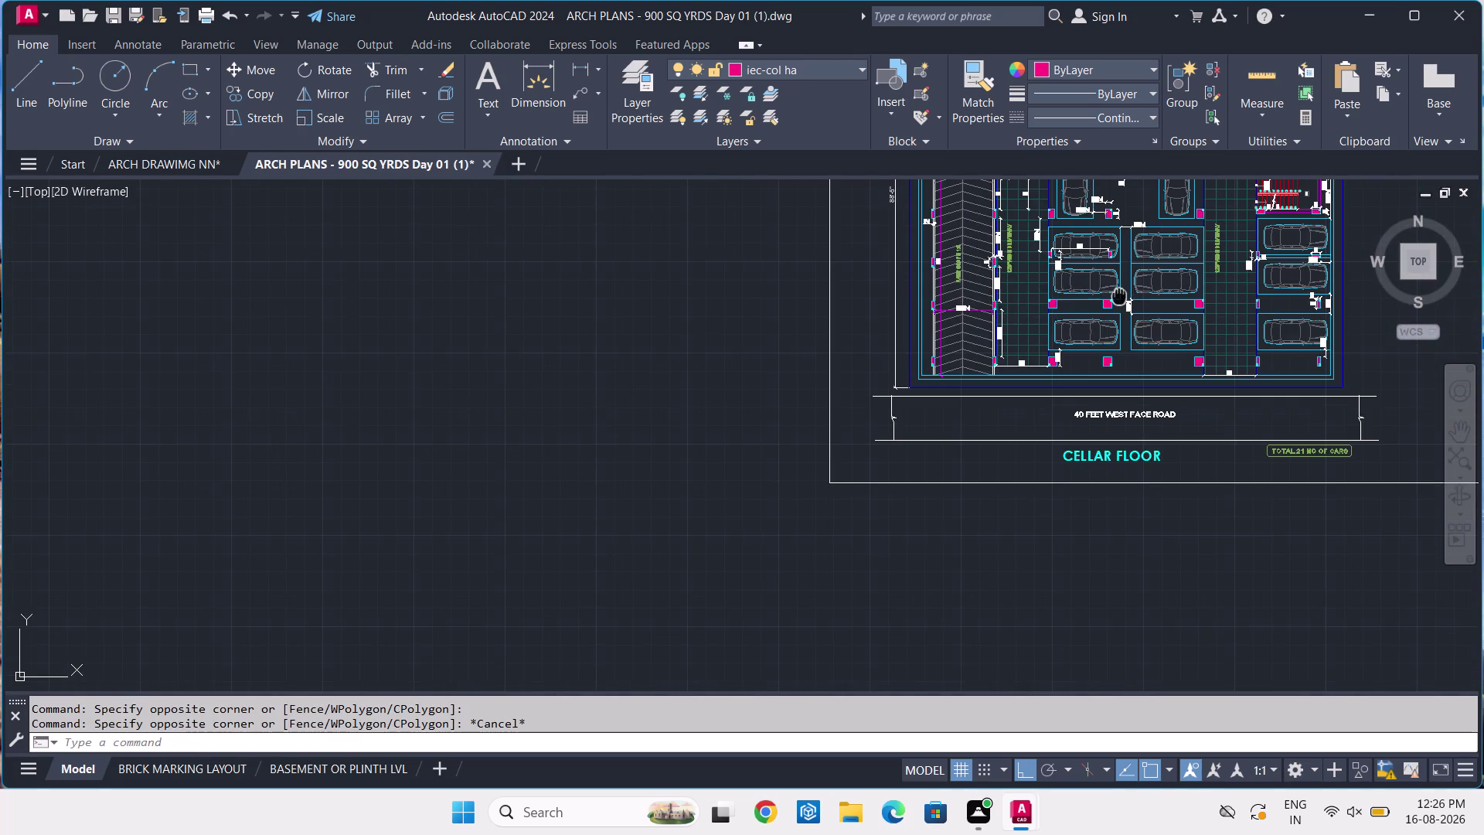
middle_drag(1119, 296, 840, 529)
scroll(up, 3)
scroll(up, 3)
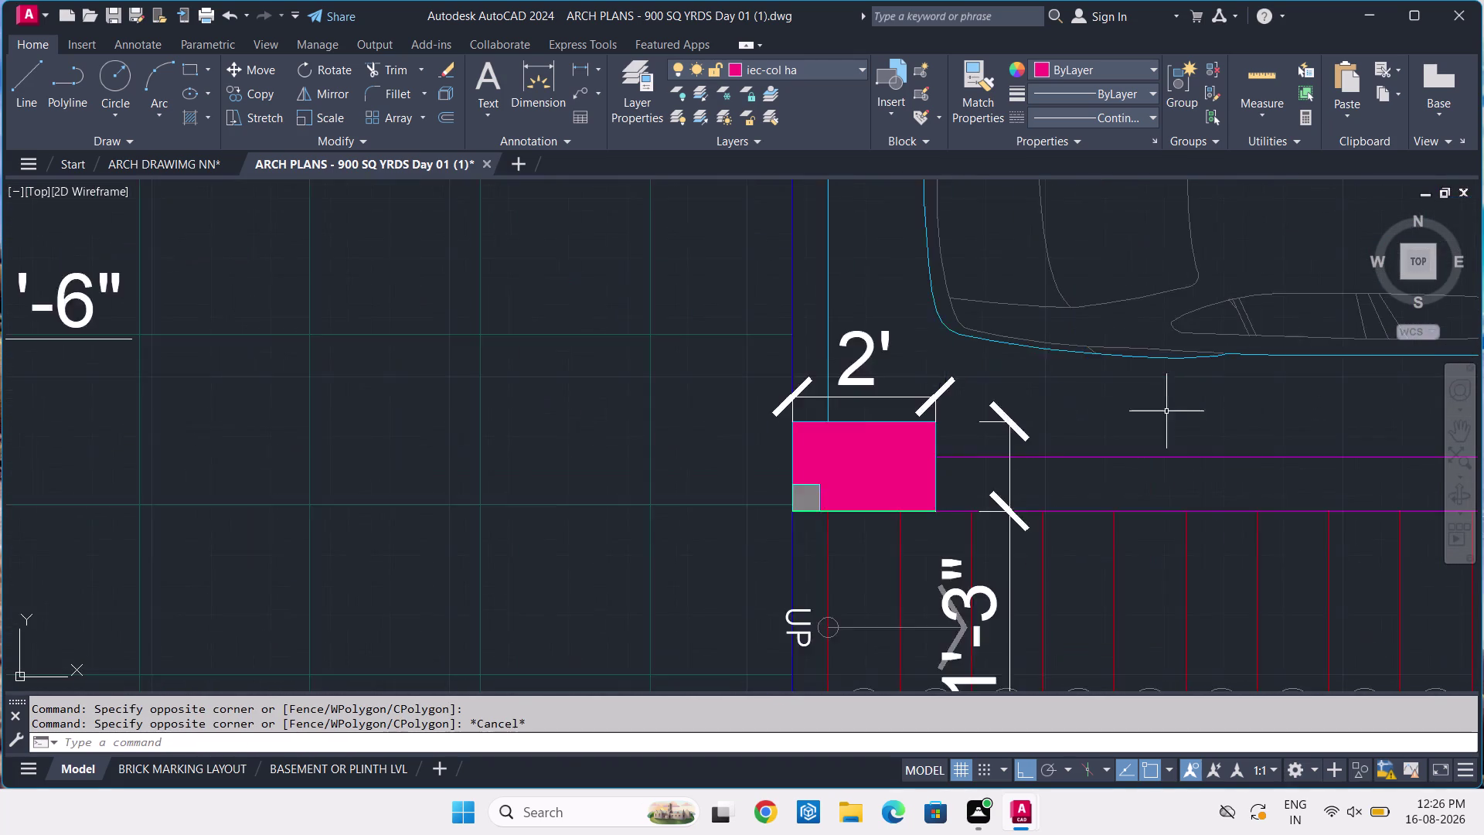
scroll(up, 3)
click(1194, 481)
click(1176, 498)
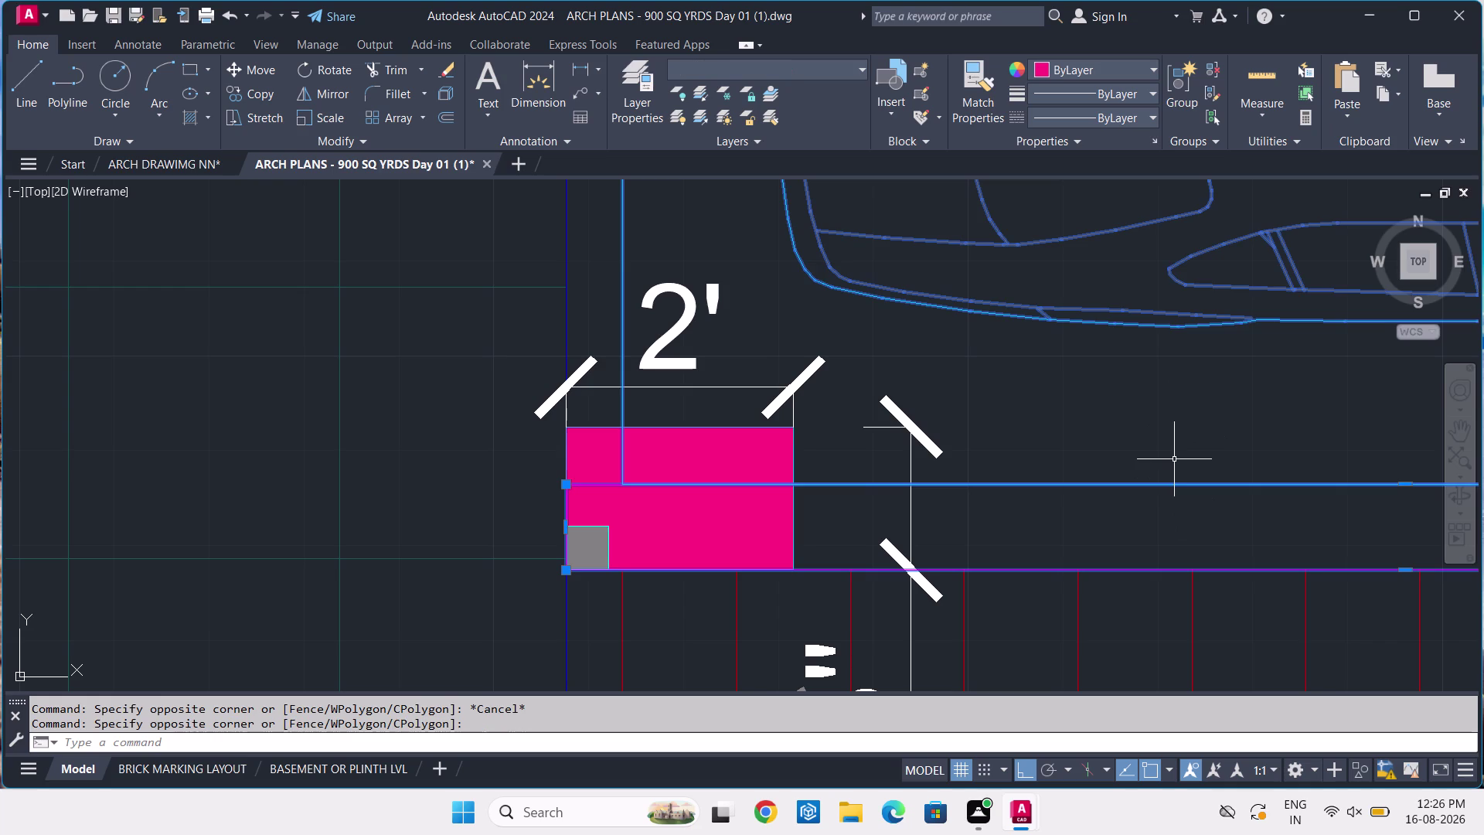
key(Escape)
click(1163, 569)
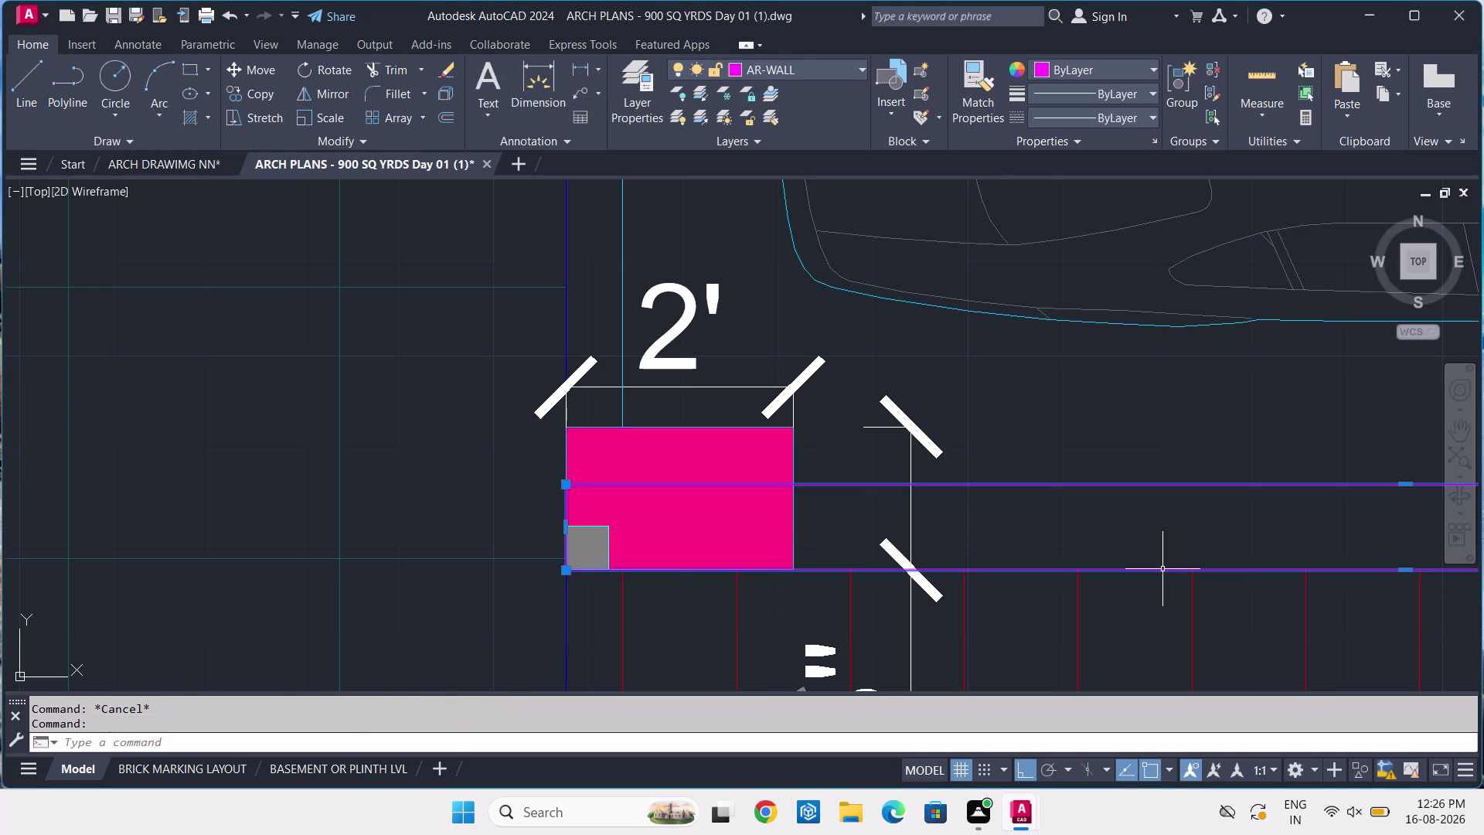
click(764, 68)
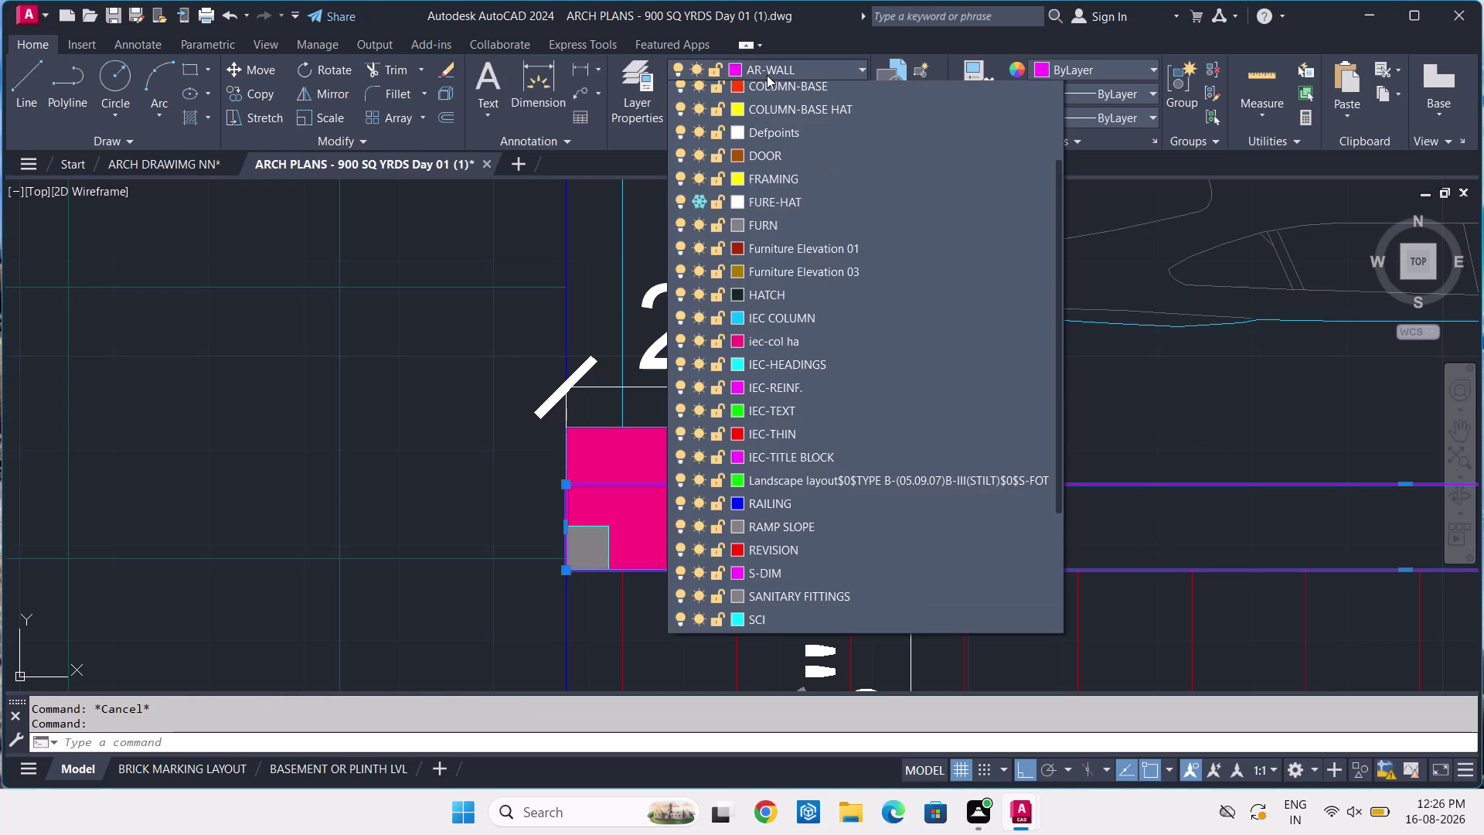
click(736, 94)
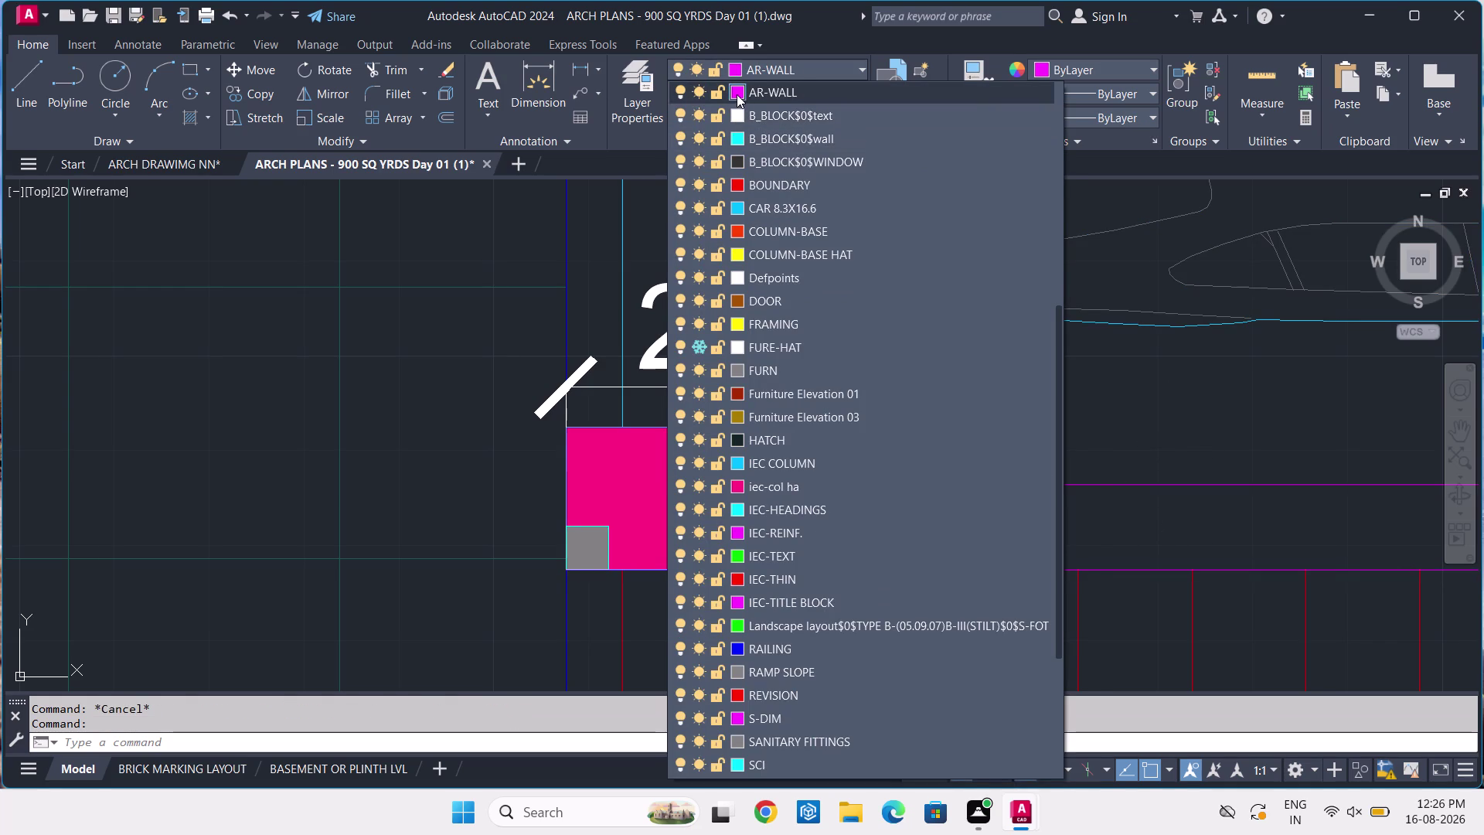
key(Escape)
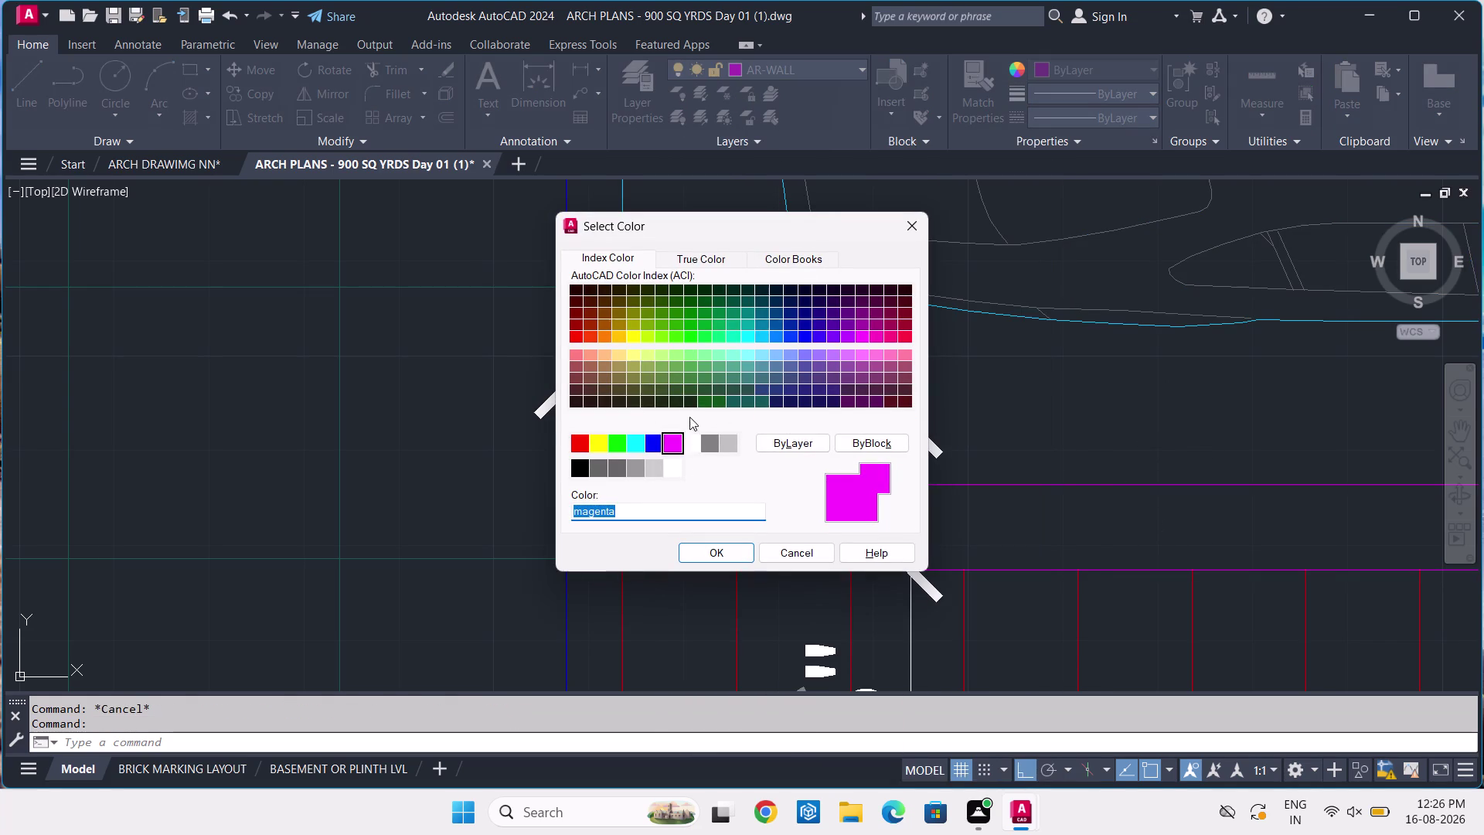
scroll(down, 3)
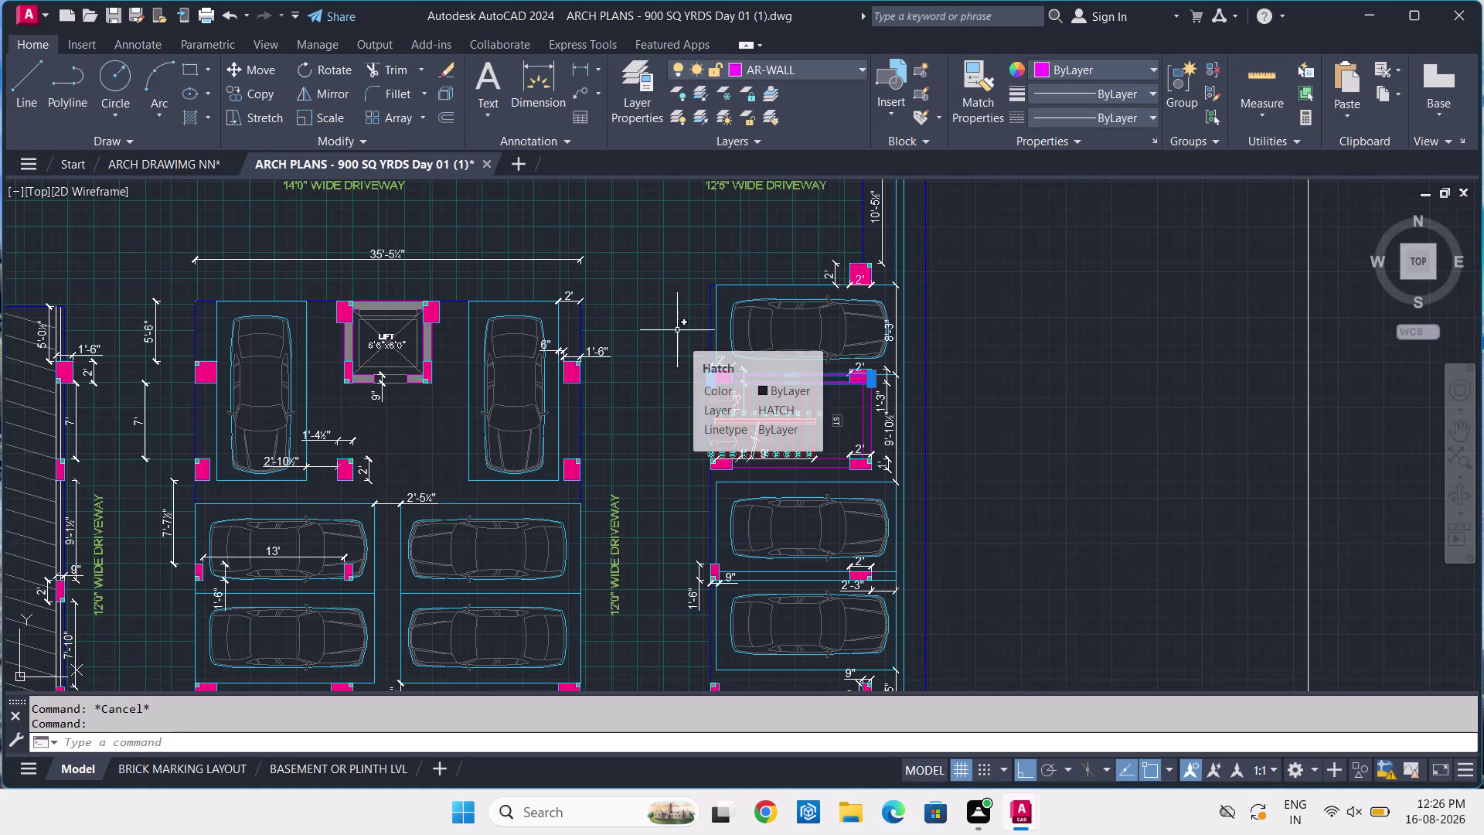
key(Escape)
scroll(down, 3)
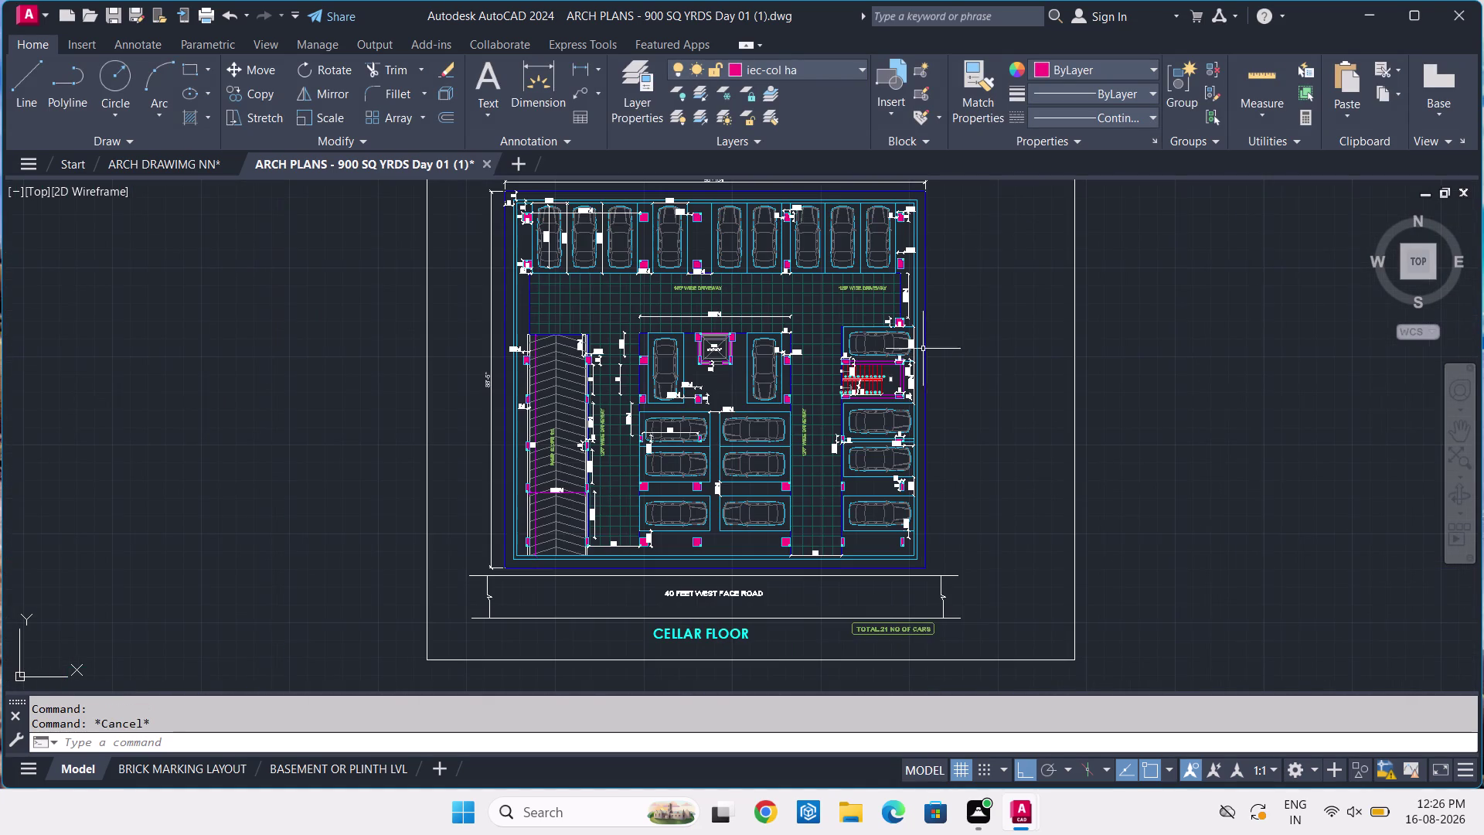
middle_drag(686, 468, 815, 384)
scroll(up, 3)
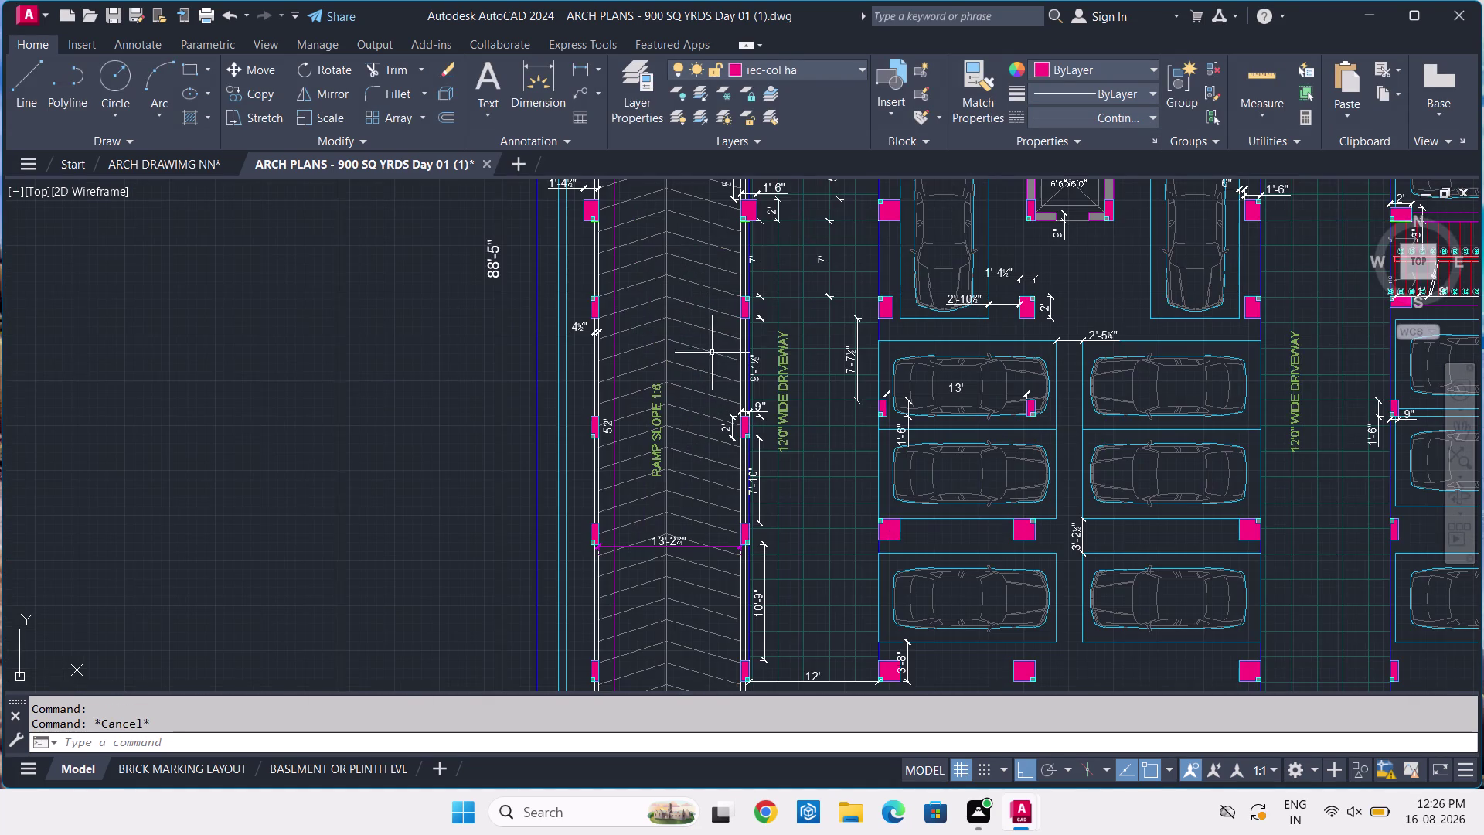
scroll(up, 3)
scroll(up, 3)
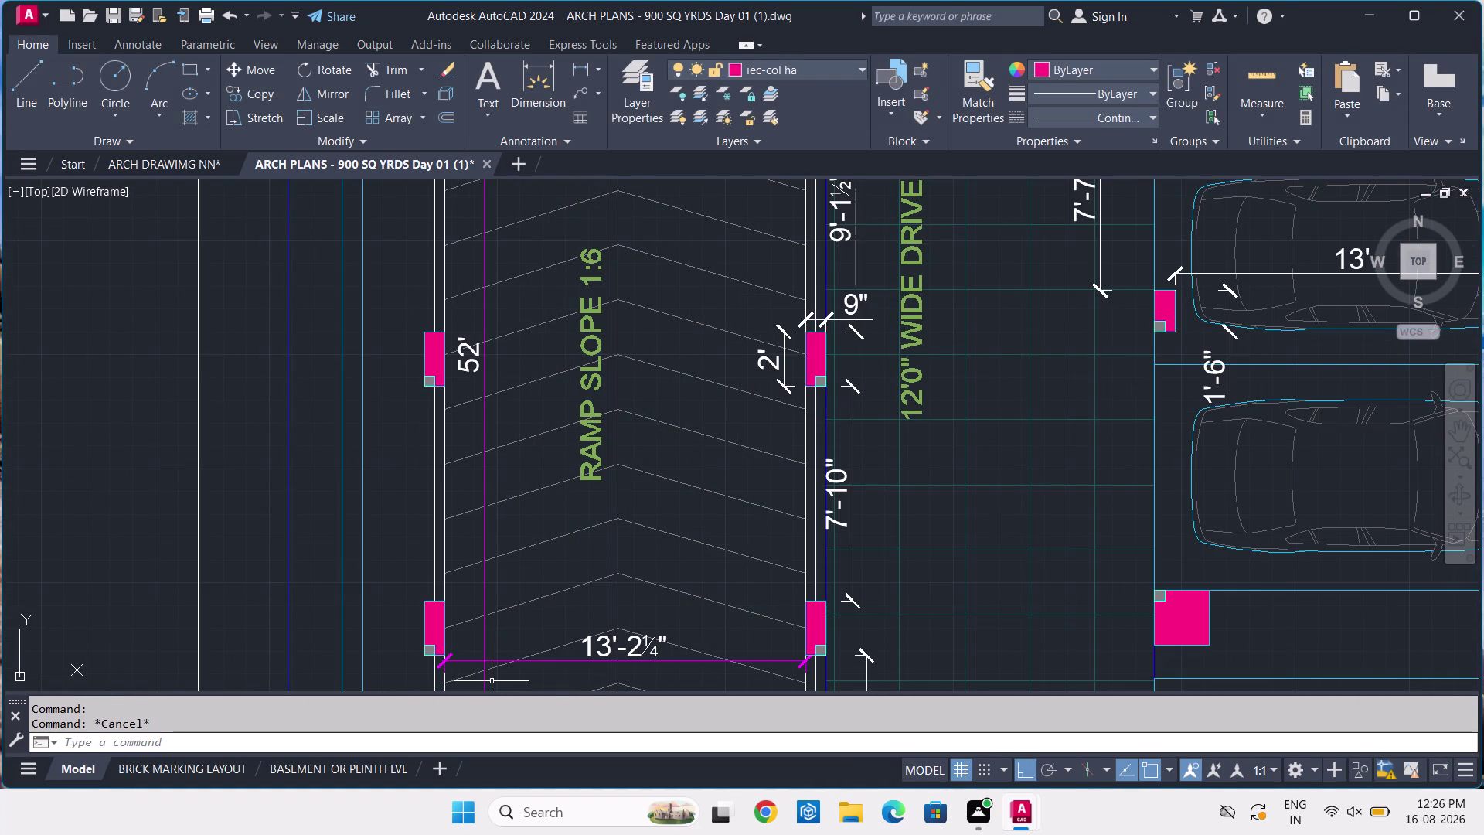
click(187, 158)
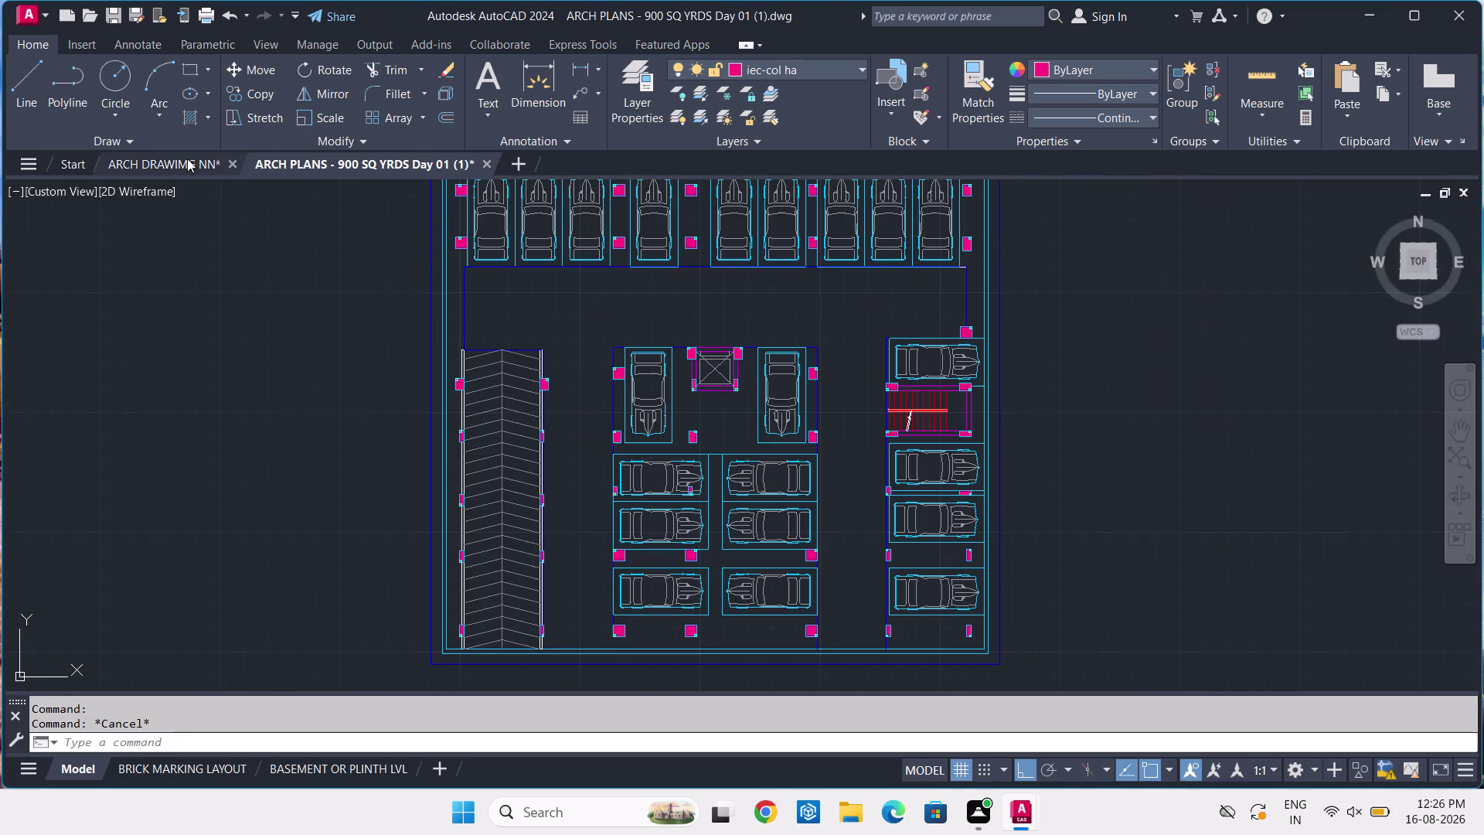
Create a new layer named TEXT in Layer Properties.
click(621, 103)
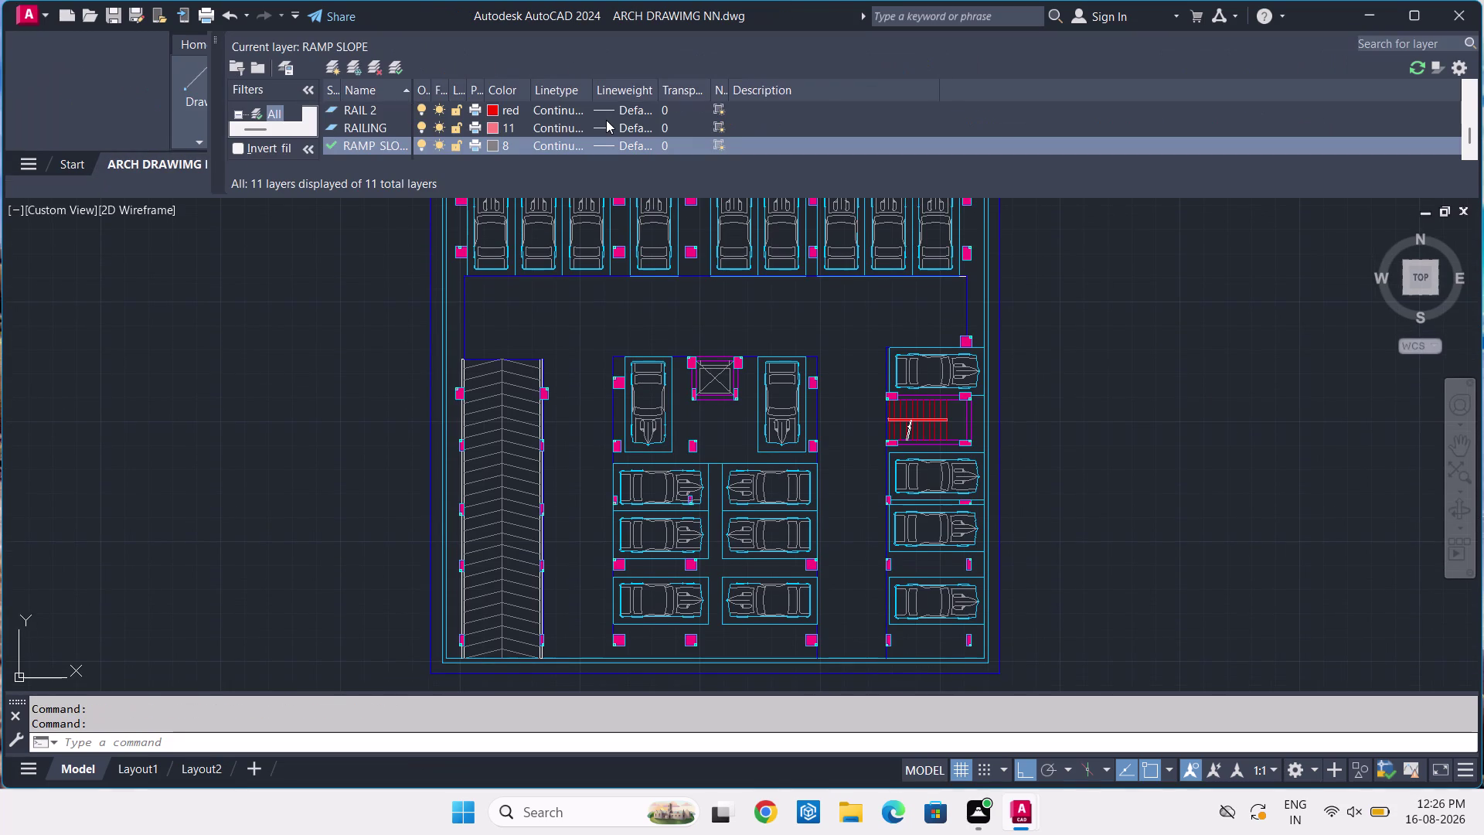
scroll(up, 3)
scroll(up, 3)
scroll(down, 3)
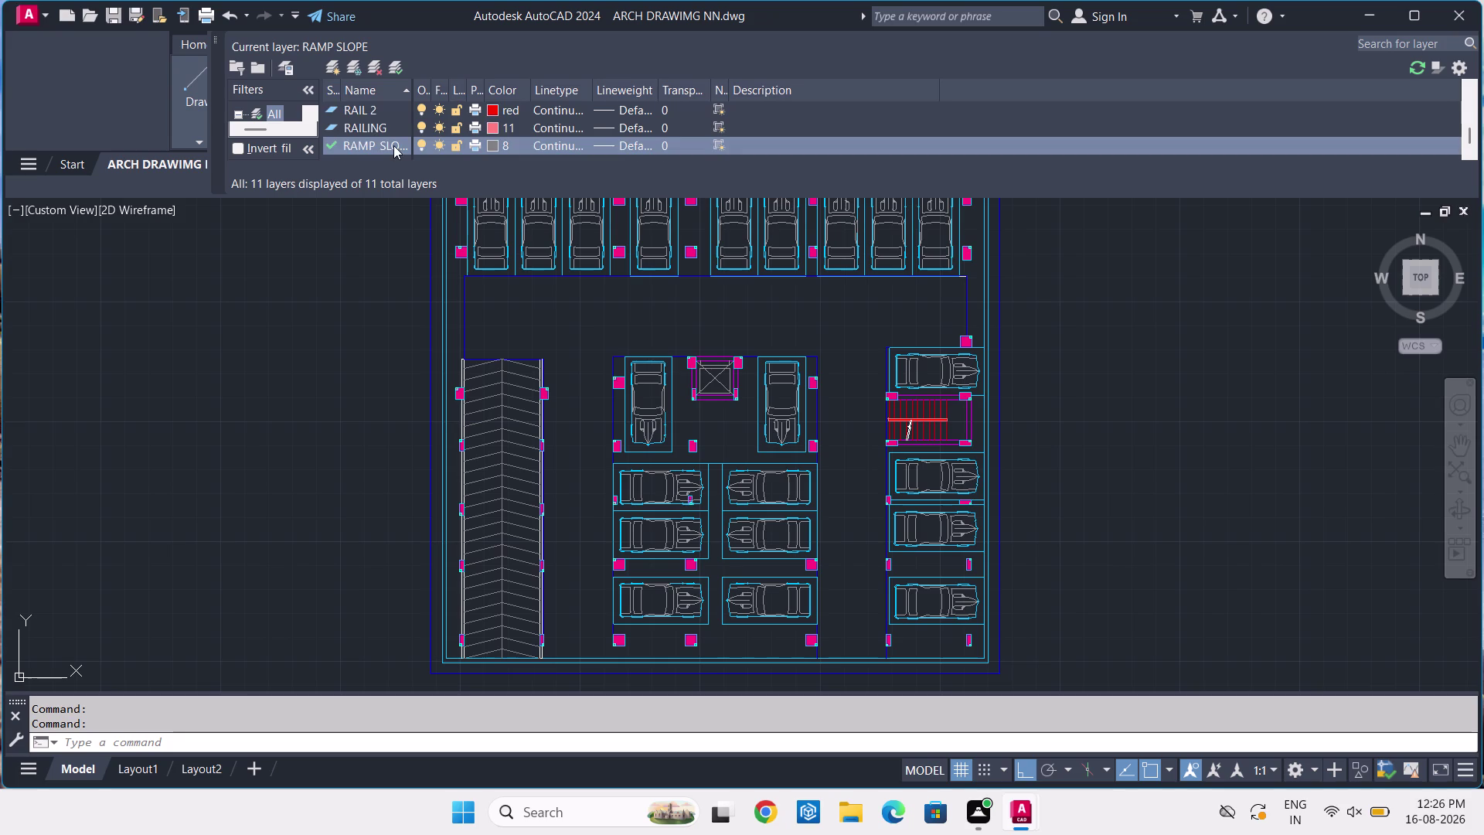
click(393, 145)
right_click(393, 145)
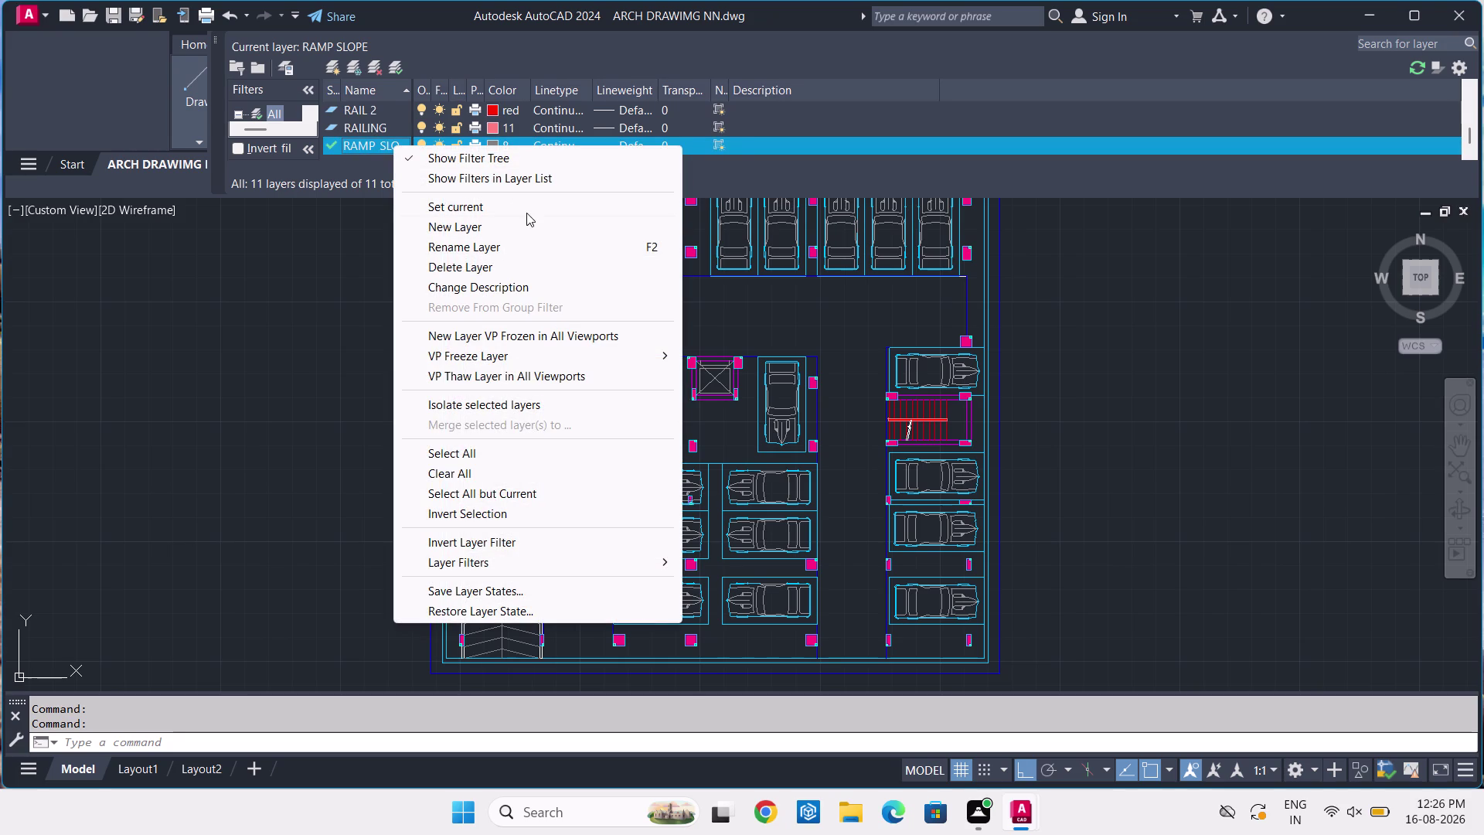
click(526, 225)
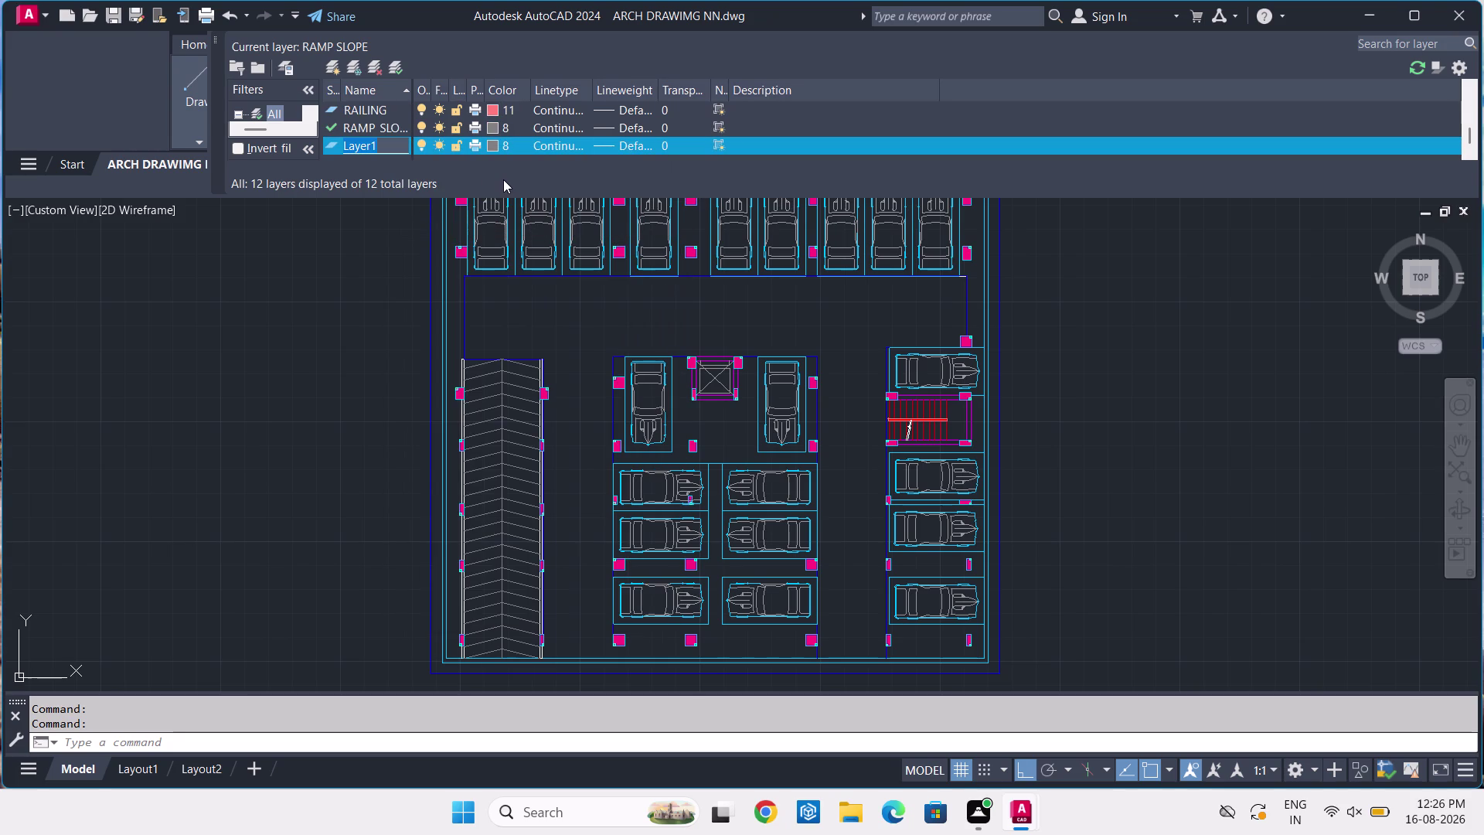
text(TEXT)
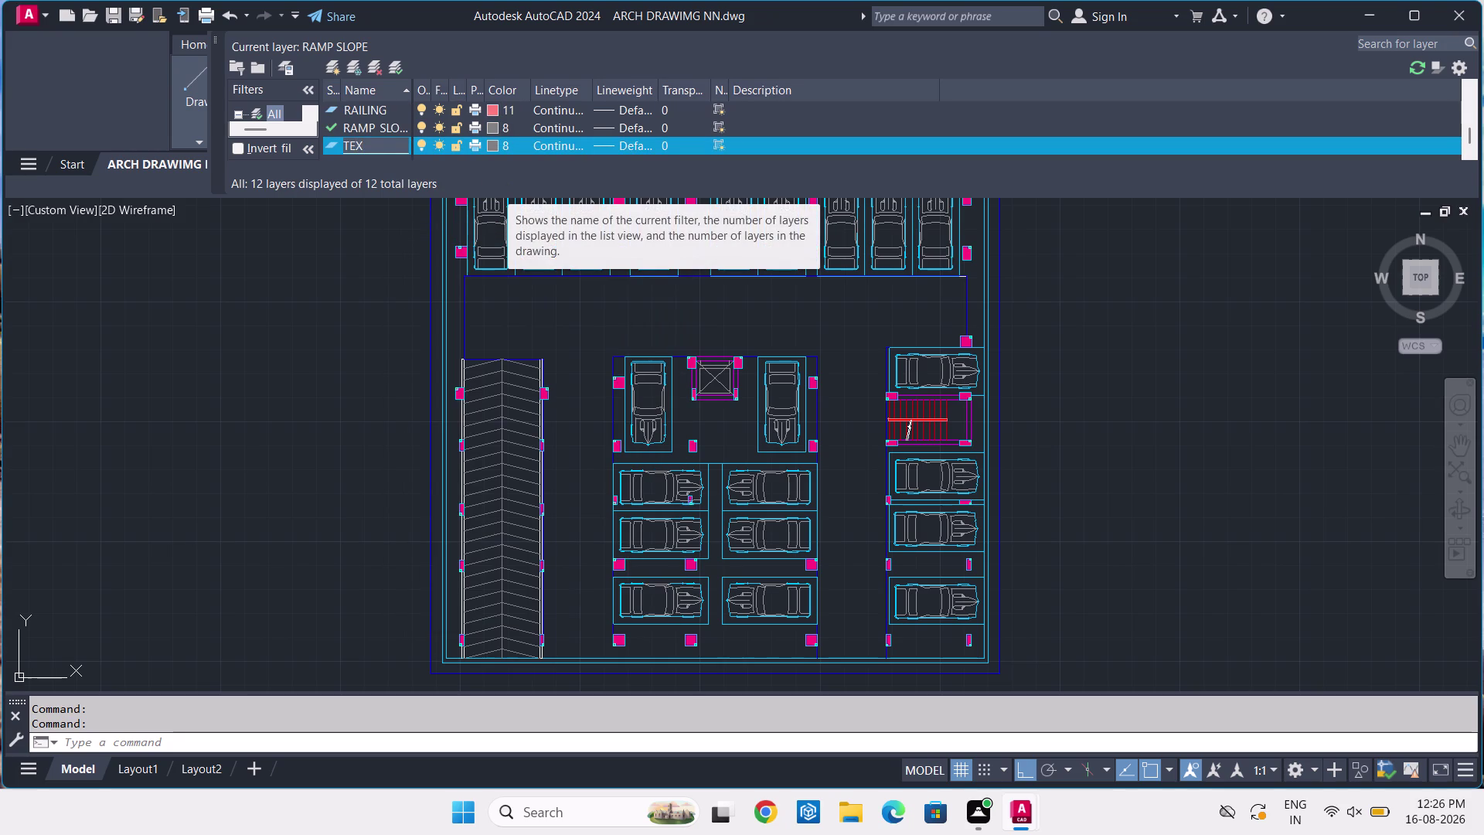
click(489, 143)
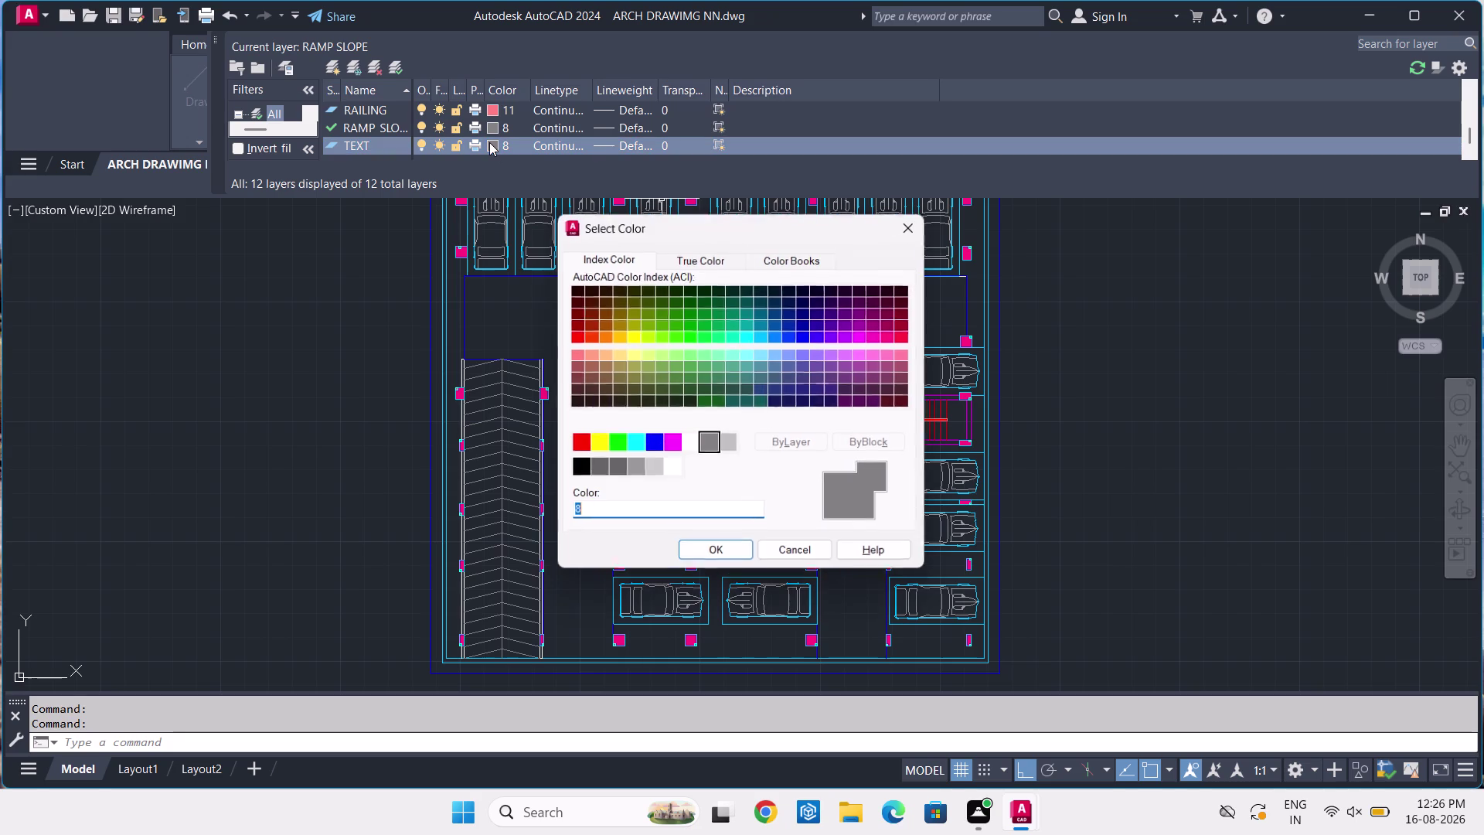
Give the TEXT layer colour 73 and close the layer palette.
click(665, 369)
click(721, 551)
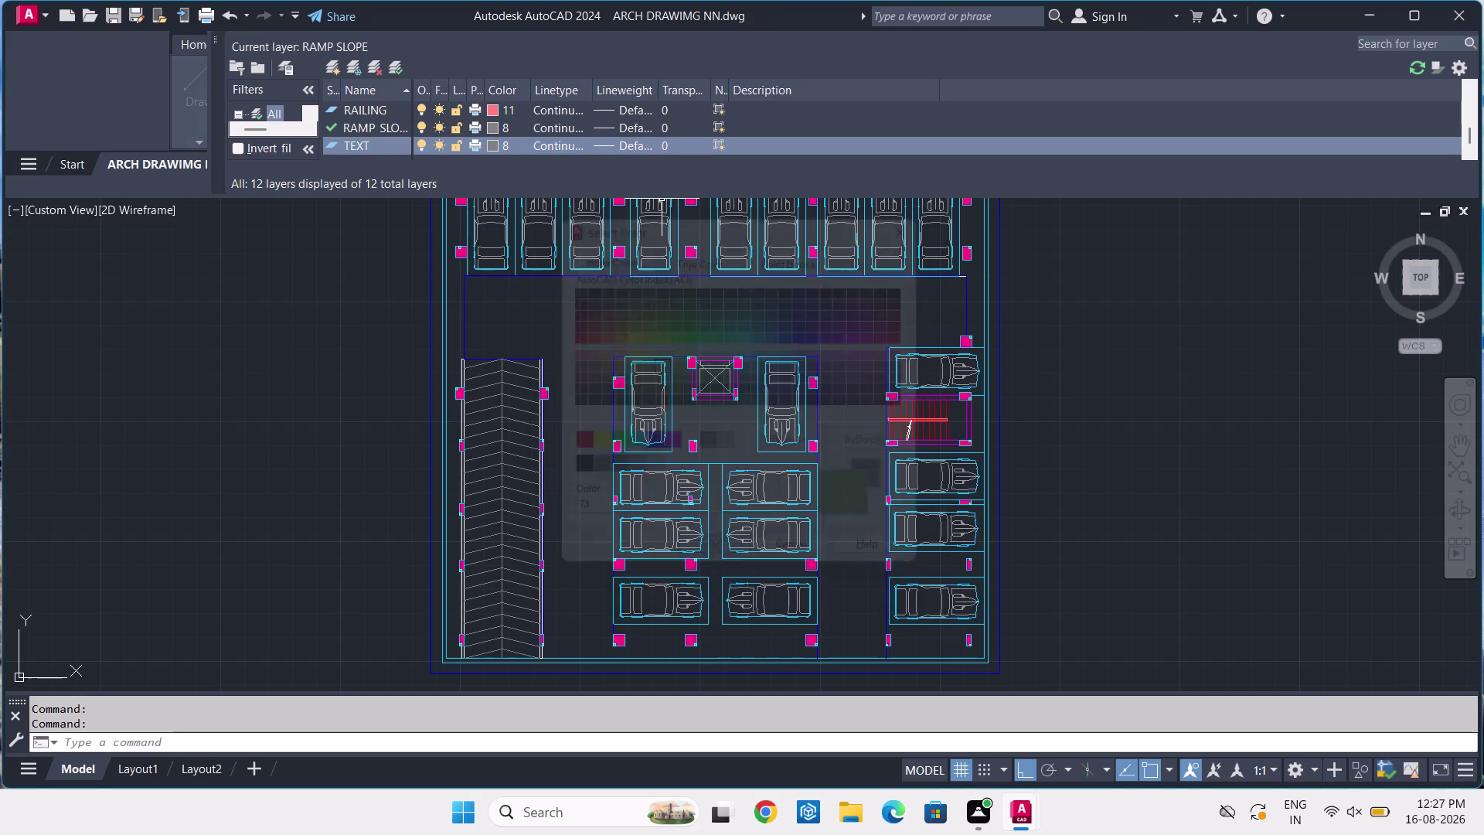
click(214, 36)
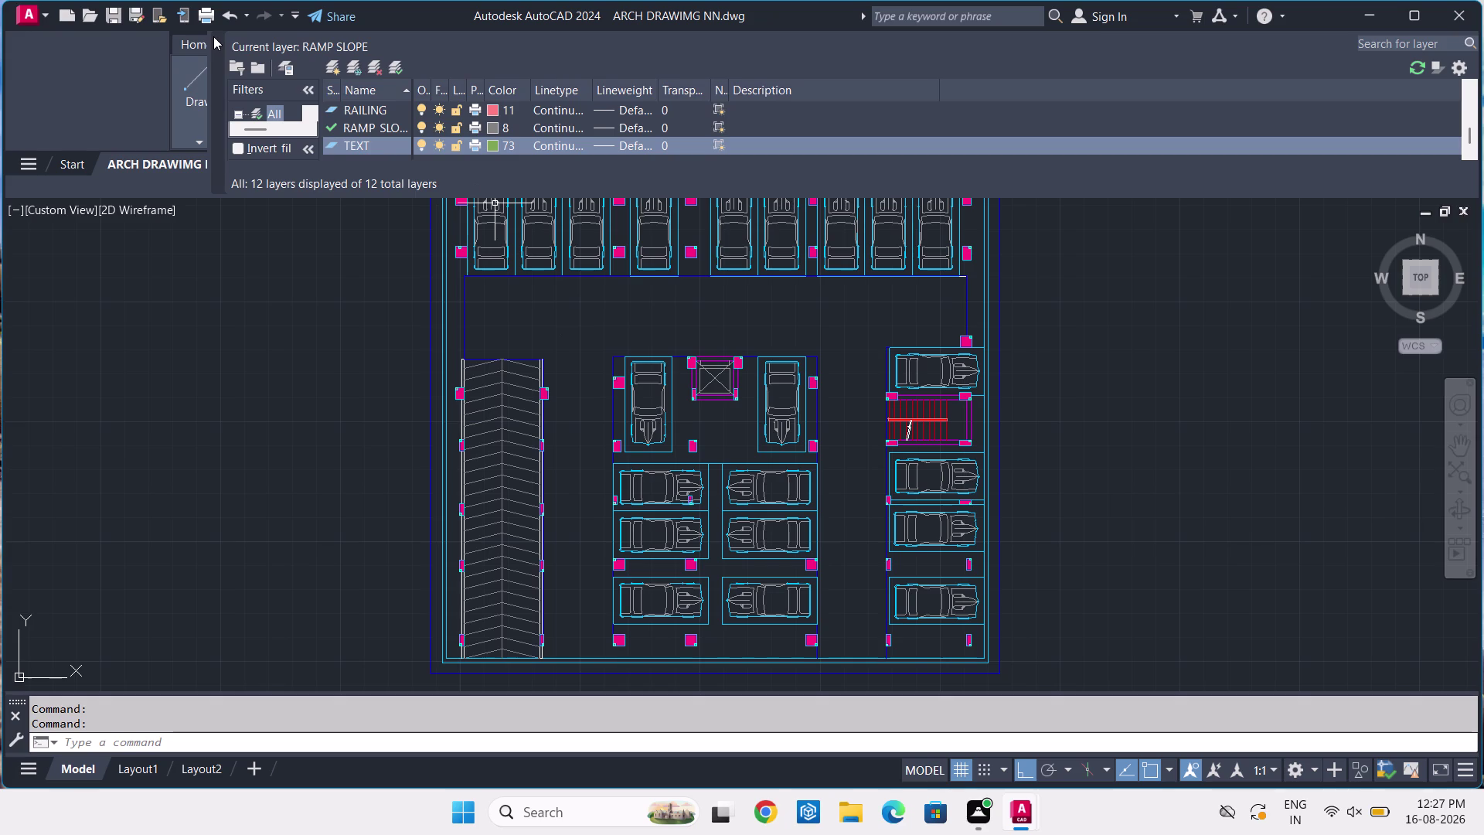
click(319, 166)
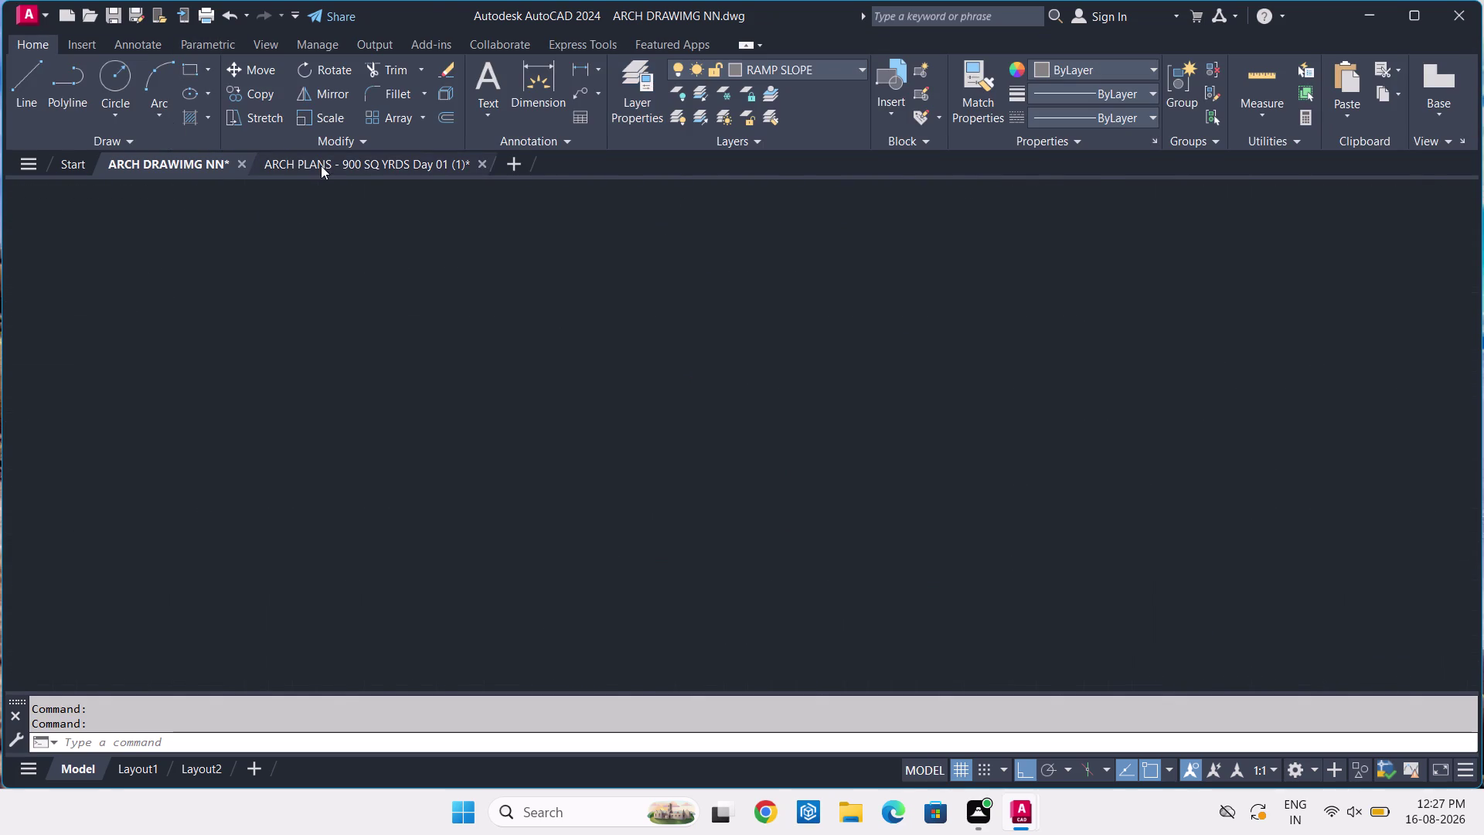
Pan to the lift and staircase and select stair number 21.
scroll(down, 3)
middle_drag(955, 459, 254, 334)
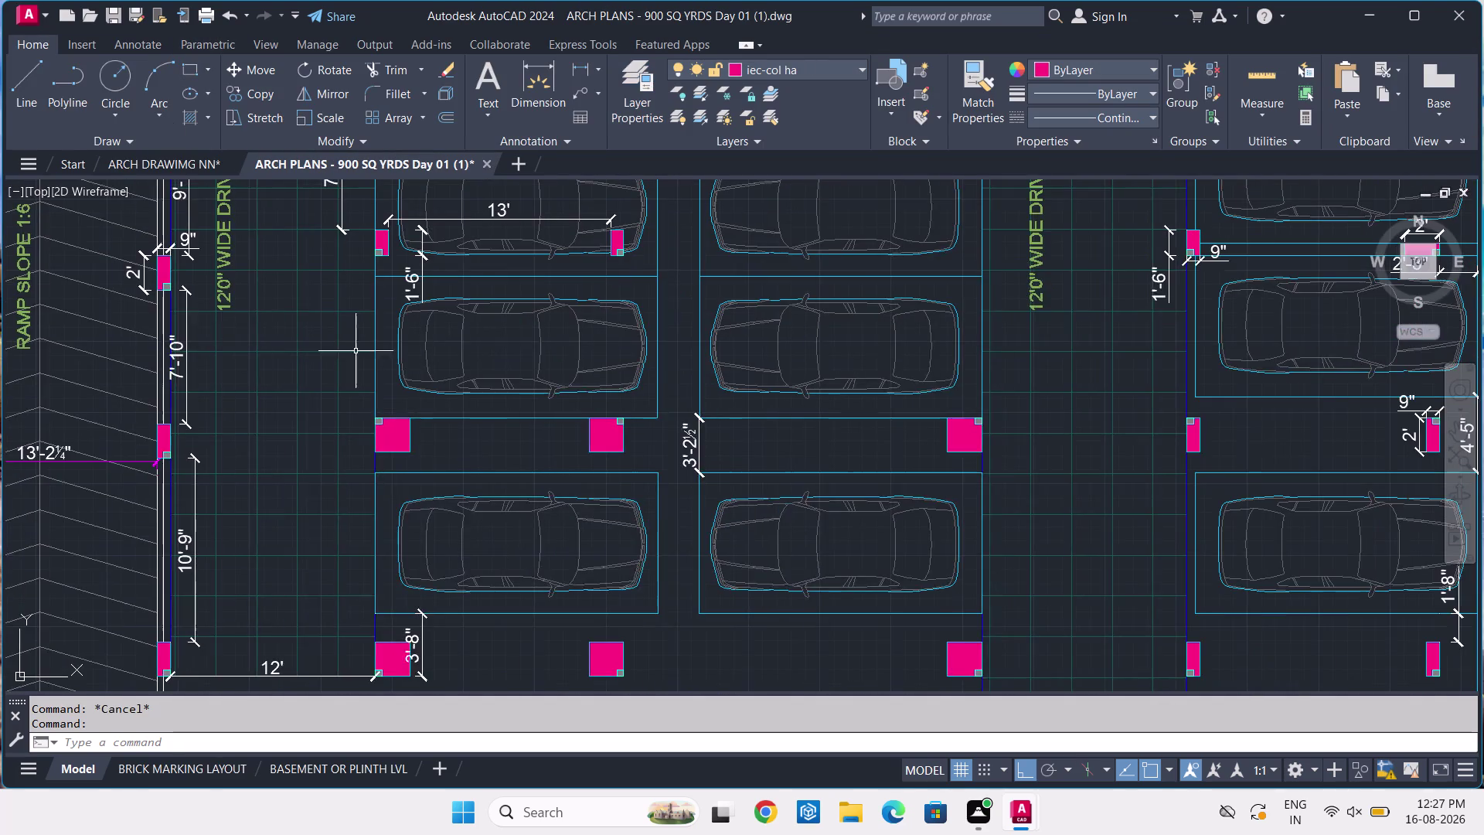
scroll(down, 3)
middle_drag(707, 345, 650, 436)
scroll(up, 3)
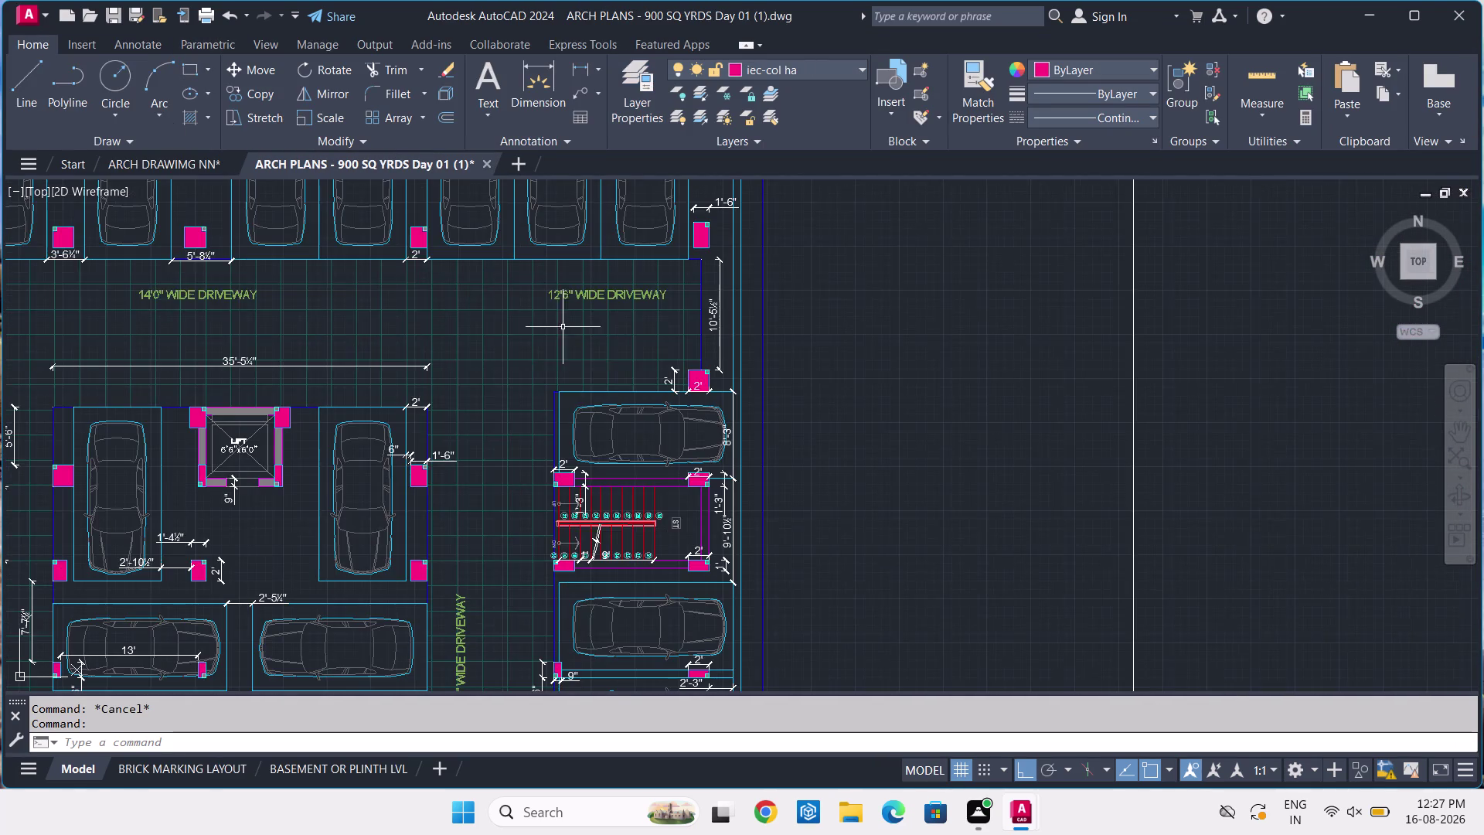
scroll(up, 3)
scroll(up, 3)
click(330, 218)
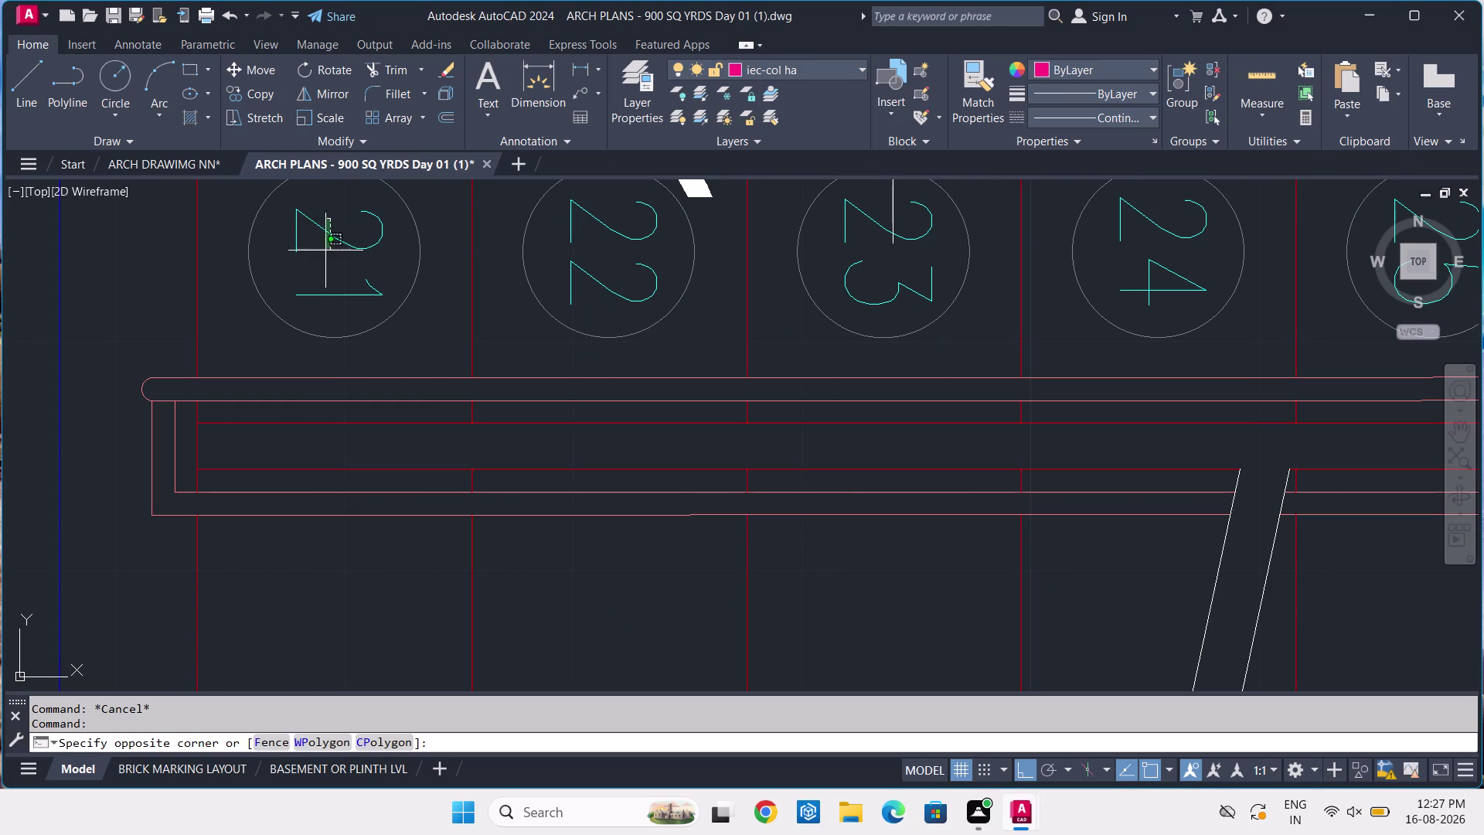
click(324, 258)
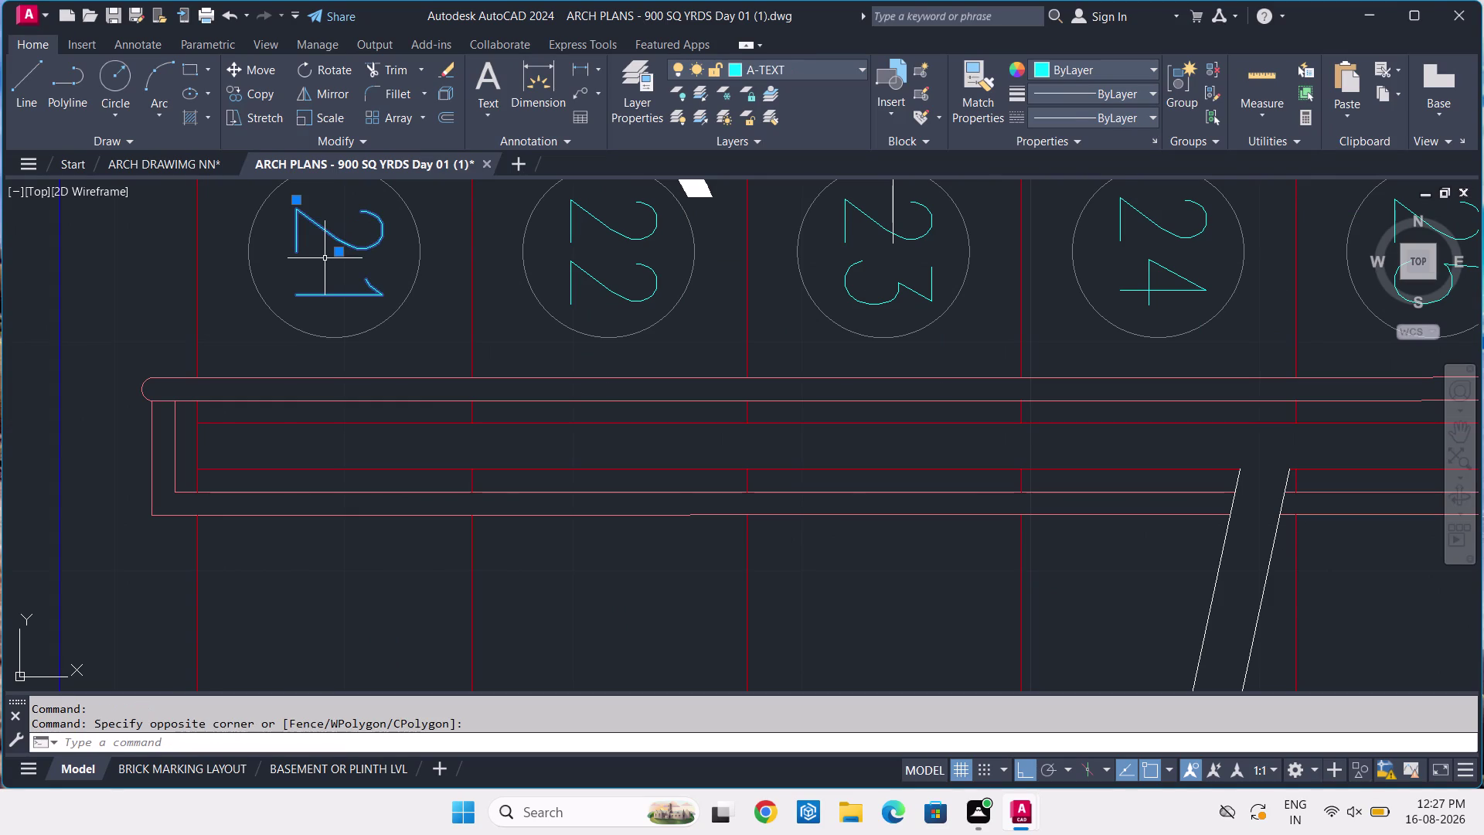
Check the A-TEXT layer and its colour for number 21 without changes.
click(813, 62)
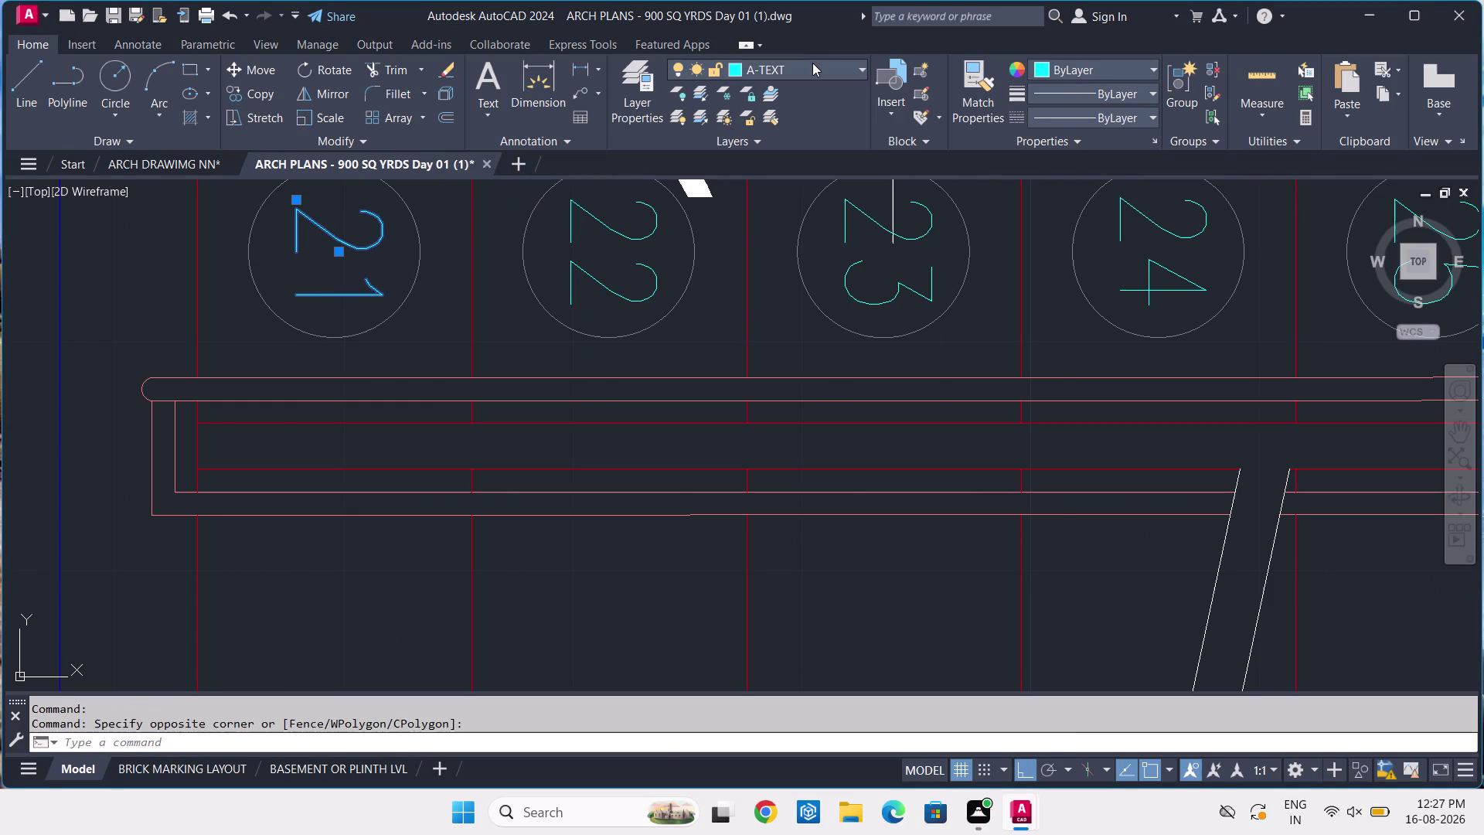
click(738, 71)
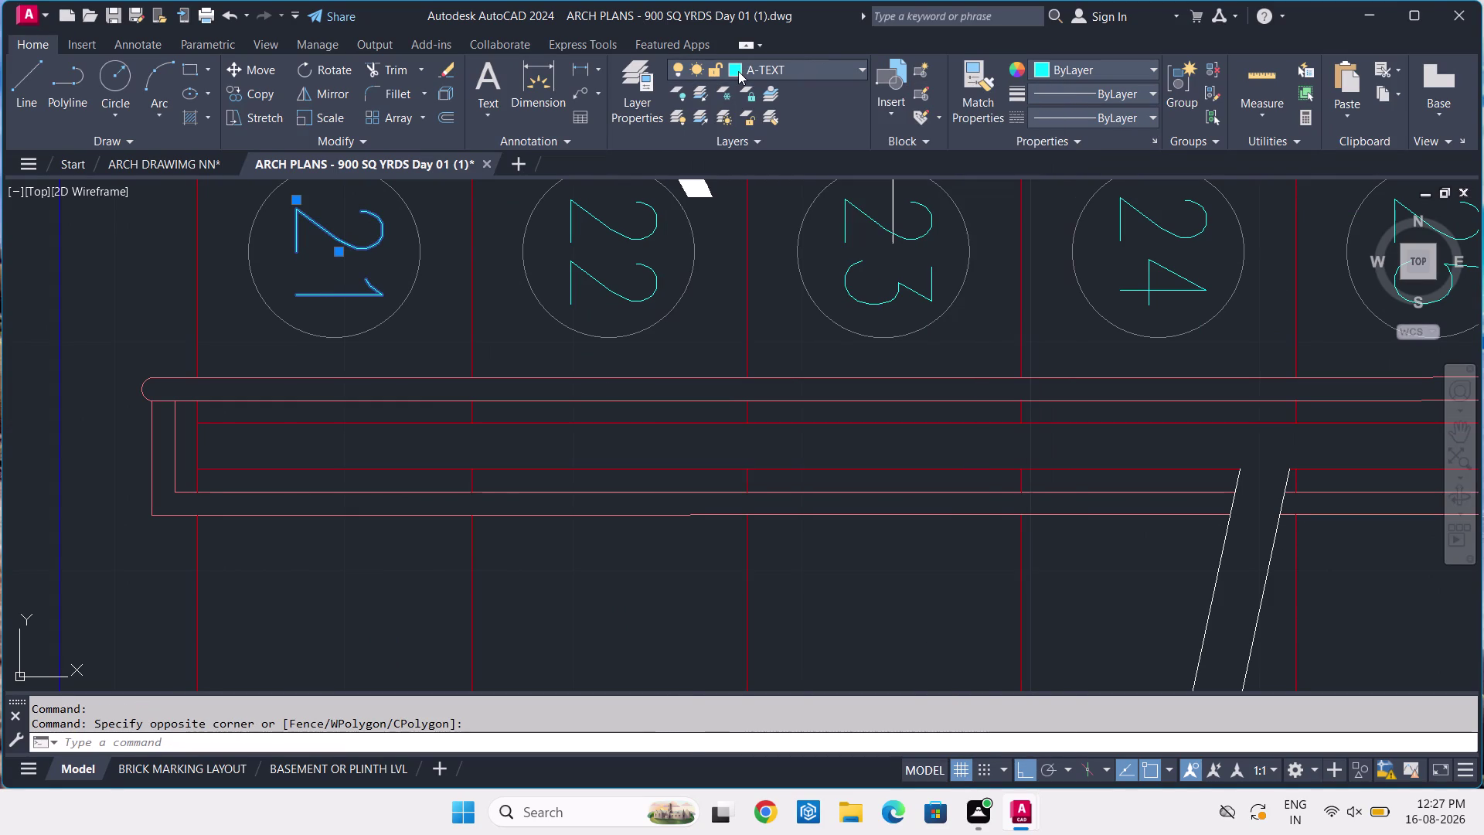
click(739, 71)
click(729, 64)
click(733, 67)
click(741, 89)
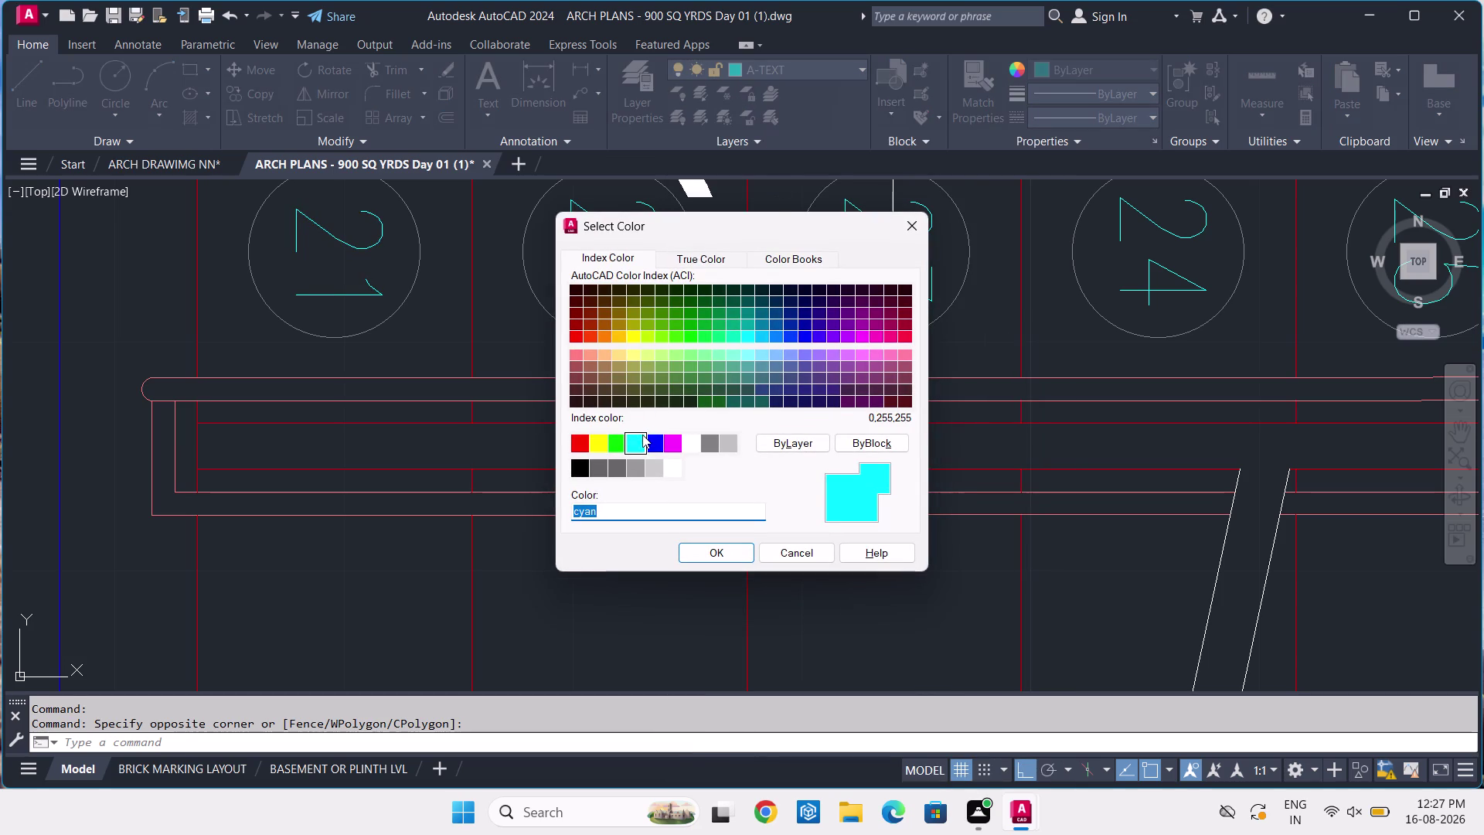
click(913, 216)
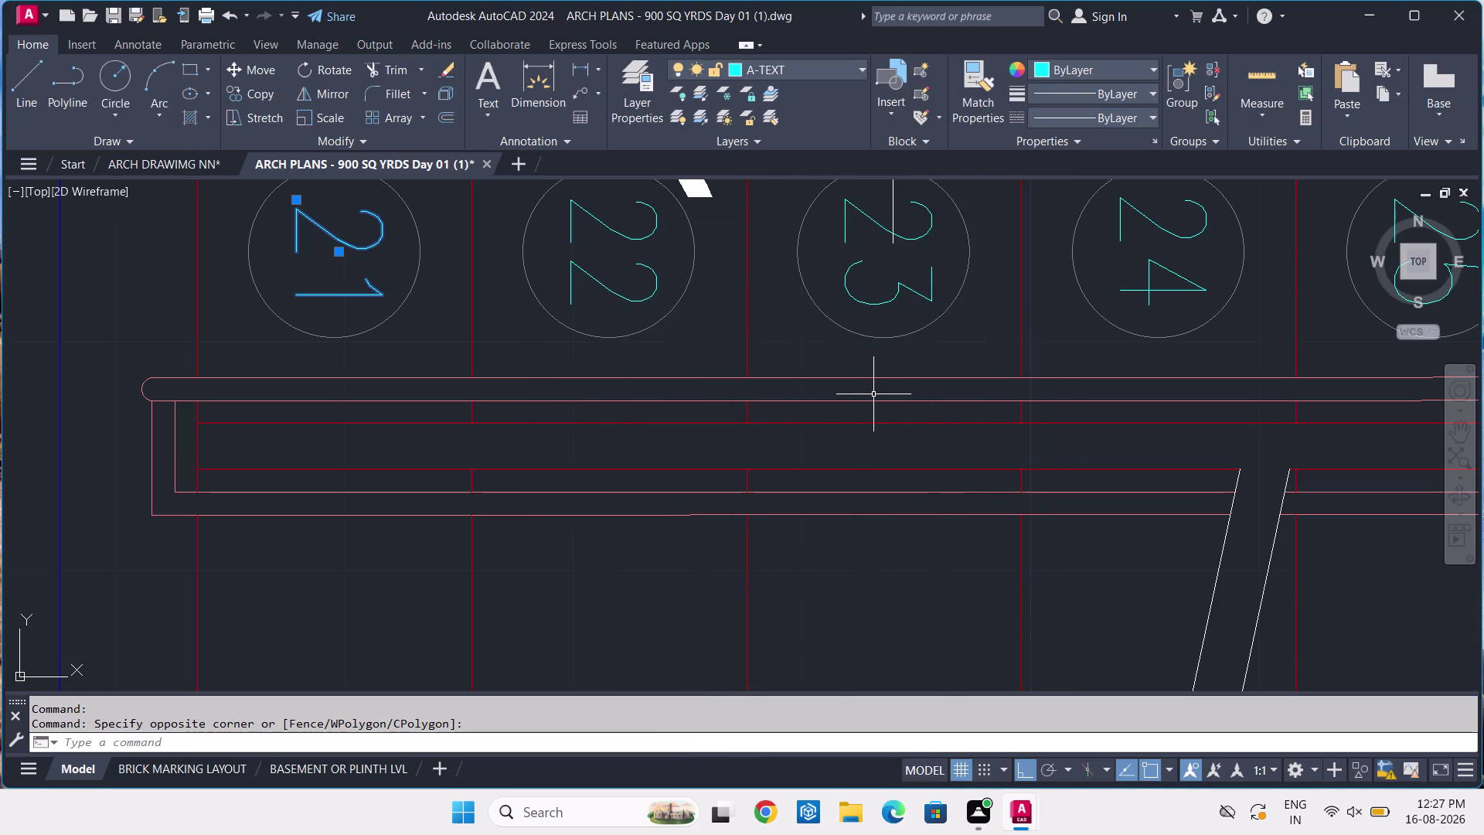
Inspect number 21's properties (ROMANS style, 4" height), then close the palette.
text(P)
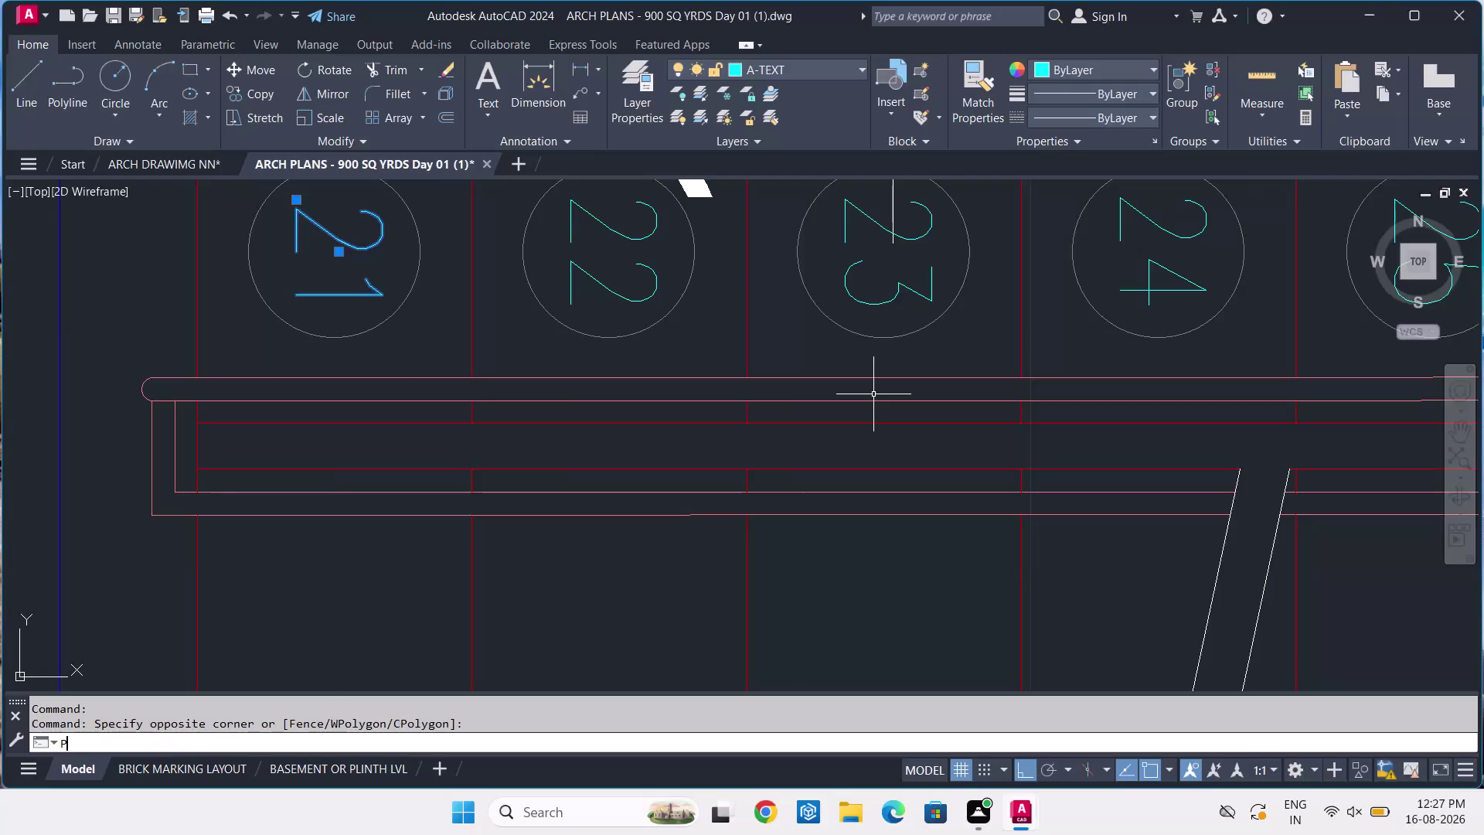
text(R)
key(space)
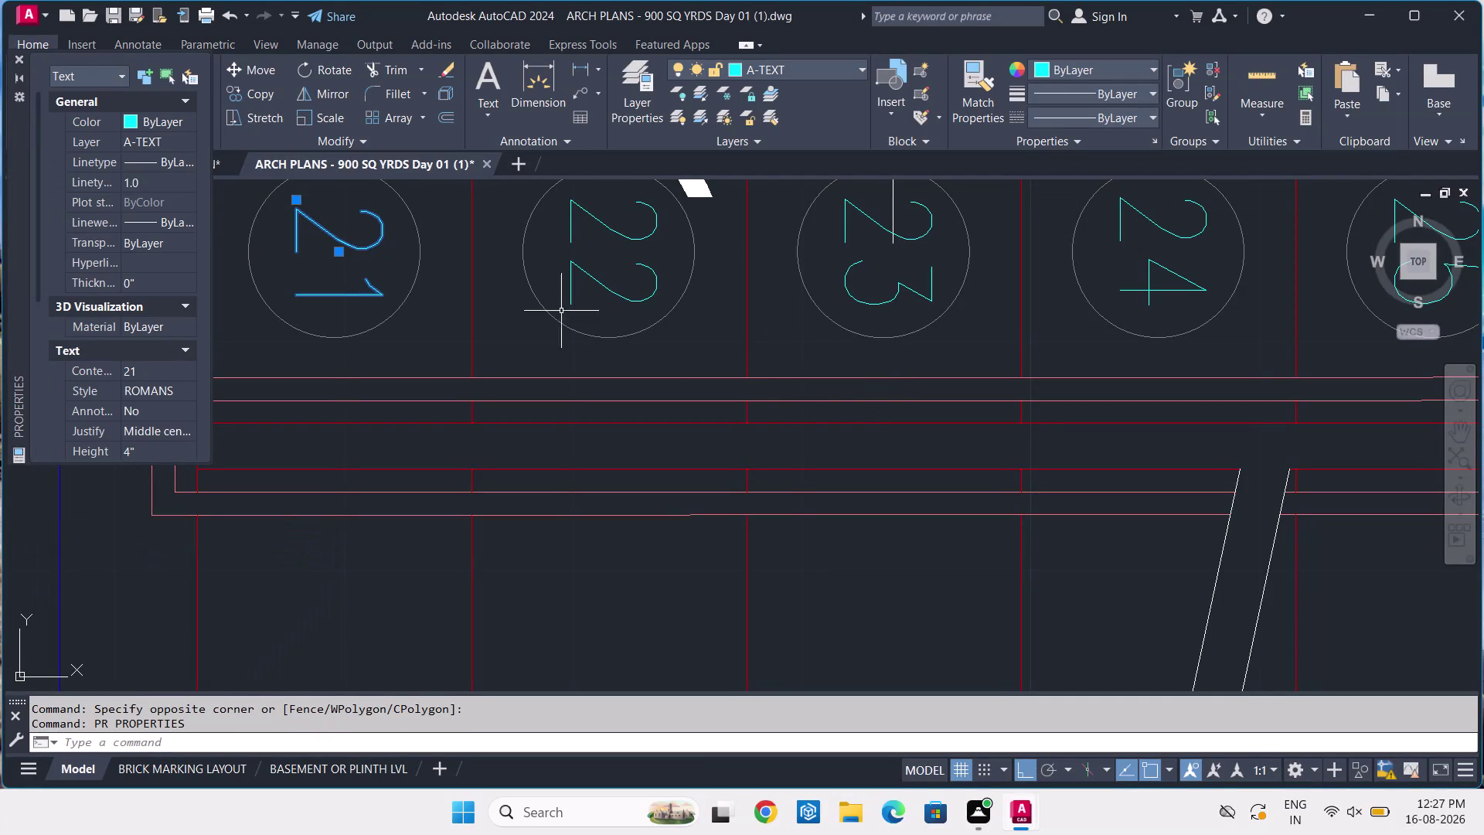
middle_drag(242, 368, 581, 360)
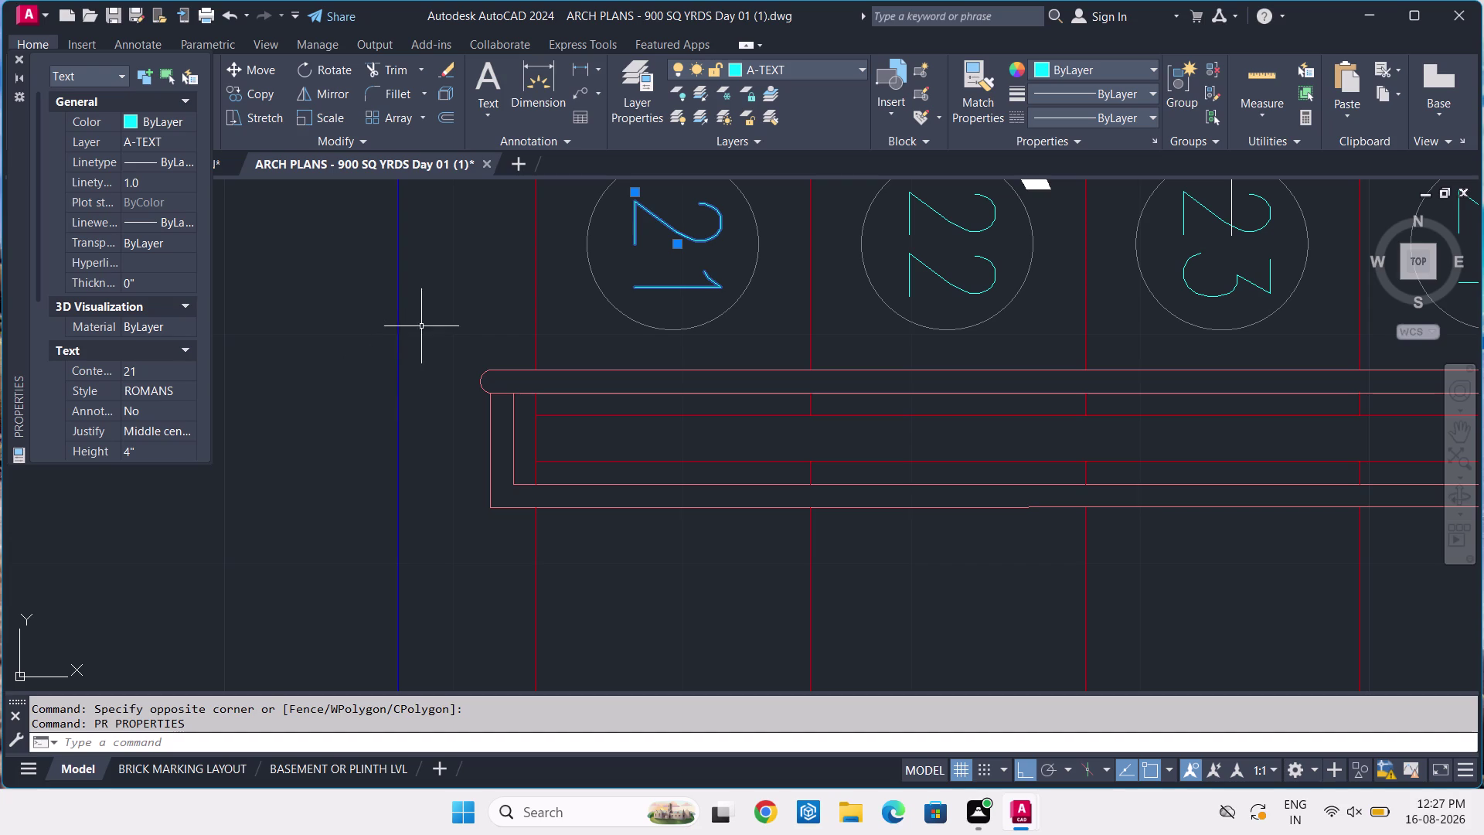
key(Escape)
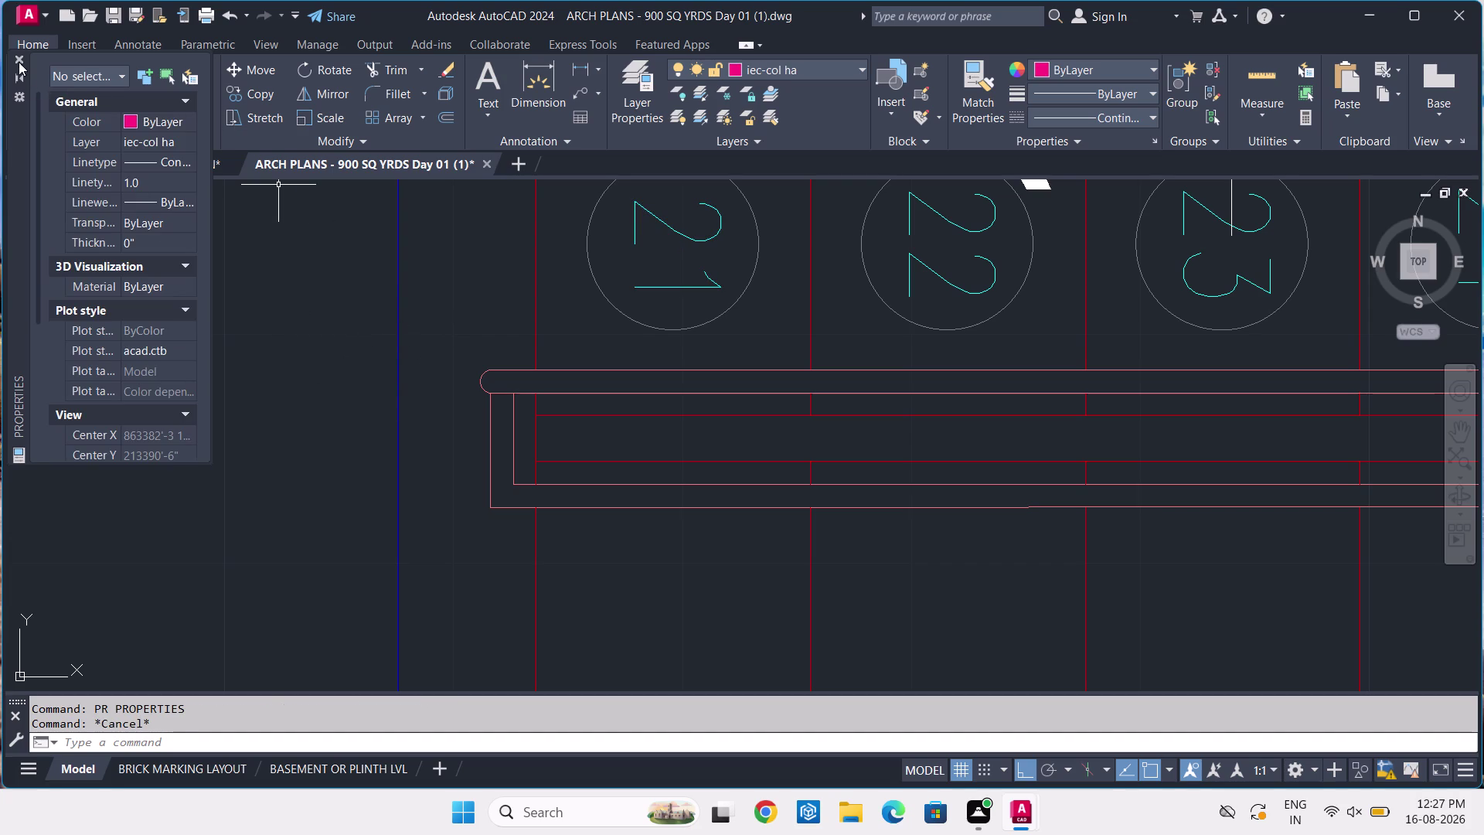
click(18, 57)
Return to the ARCH DRAWIMG NN drawing's staircase view.
scroll(down, 3)
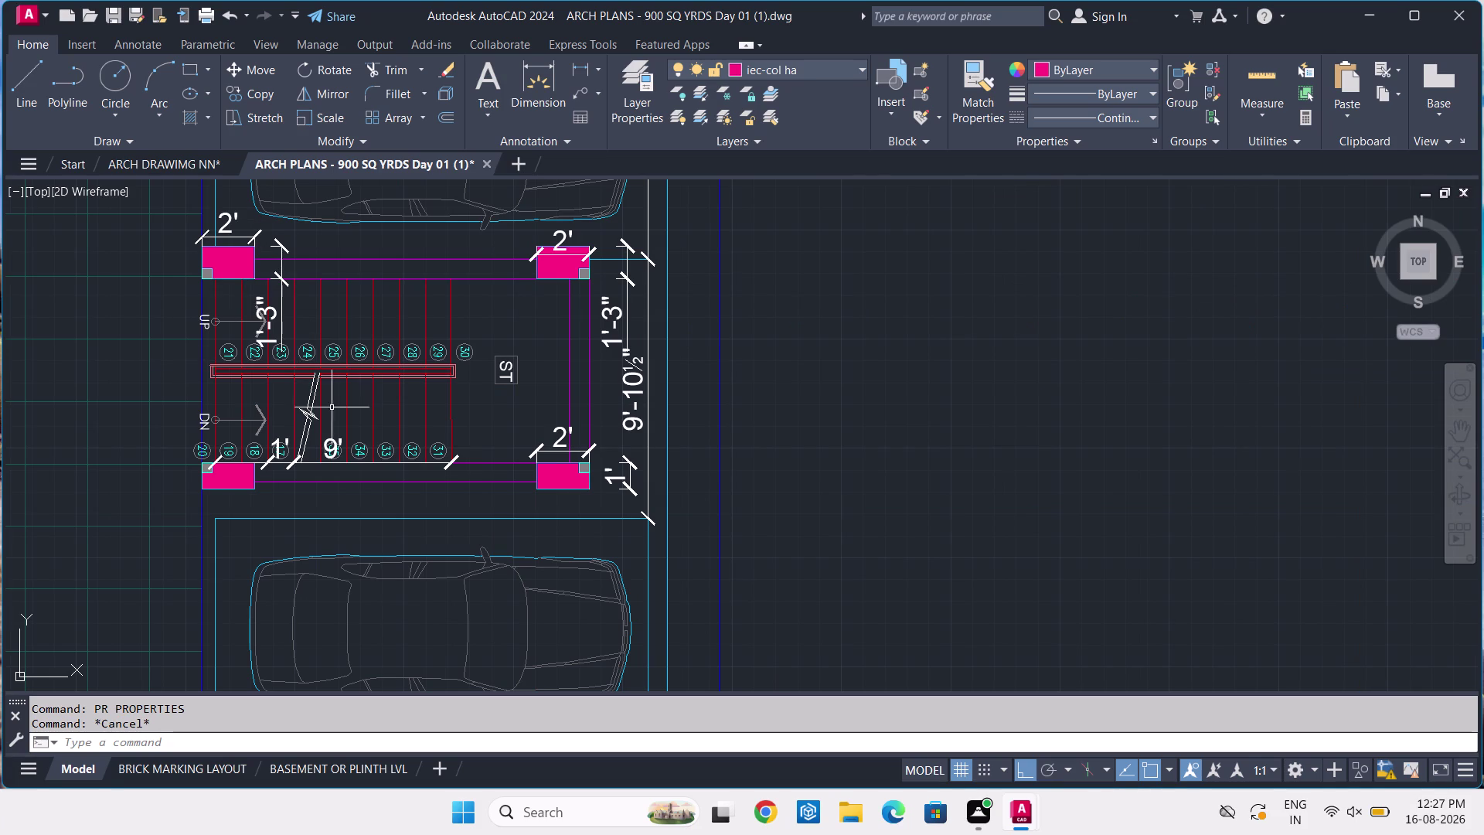
middle_drag(337, 440, 500, 441)
scroll(up, 3)
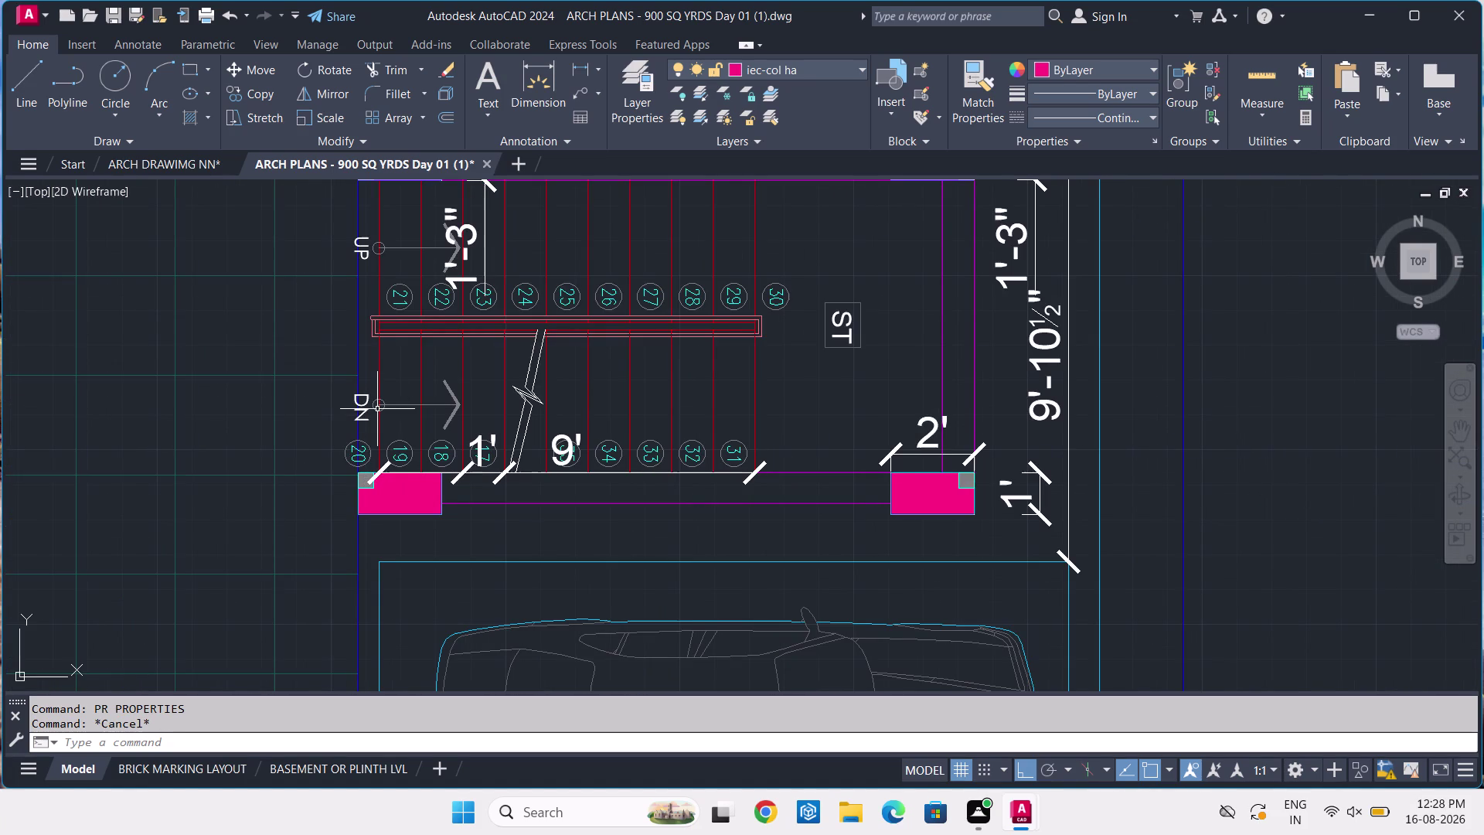
click(198, 170)
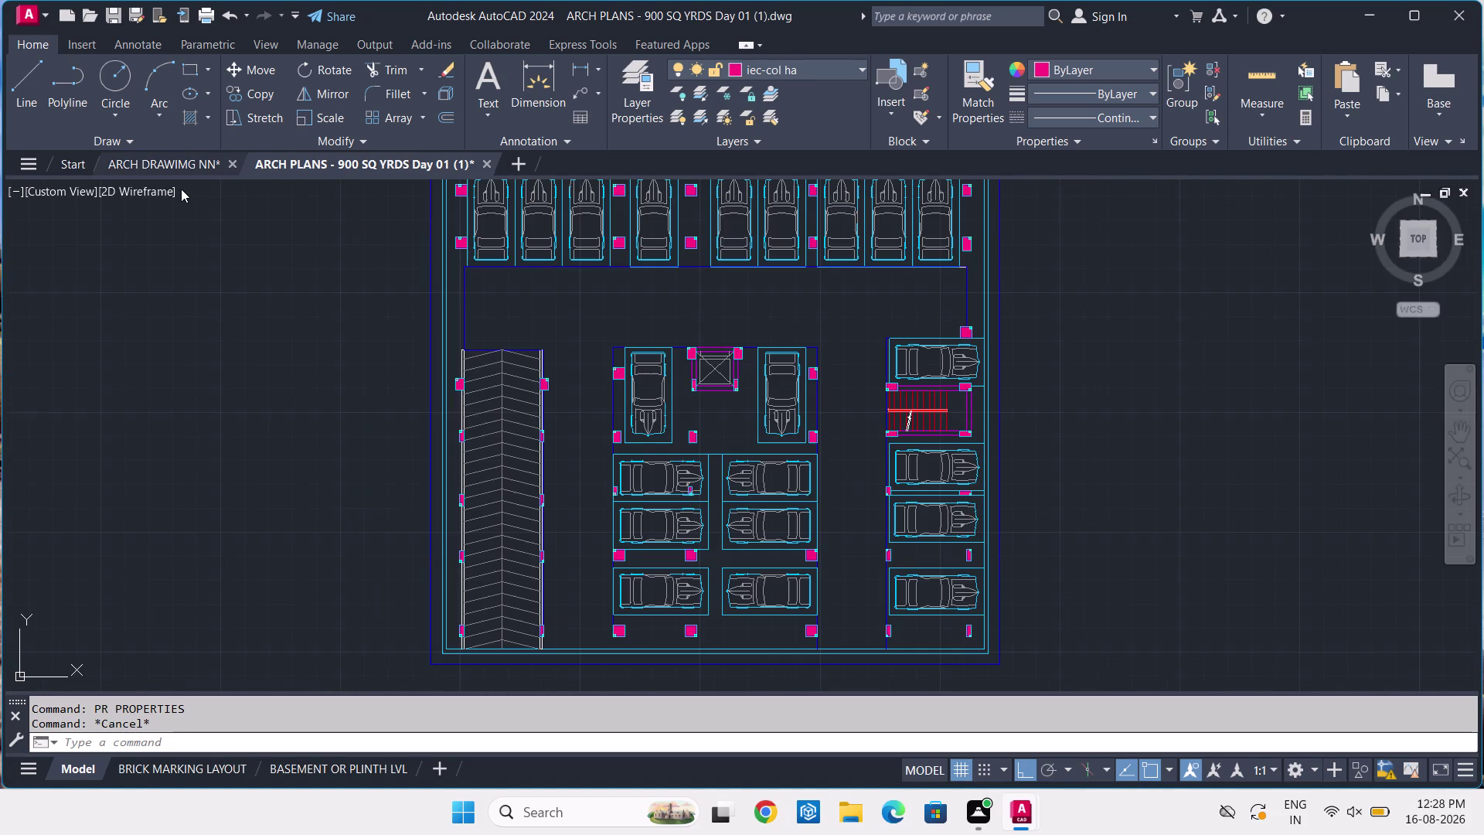
scroll(up, 3)
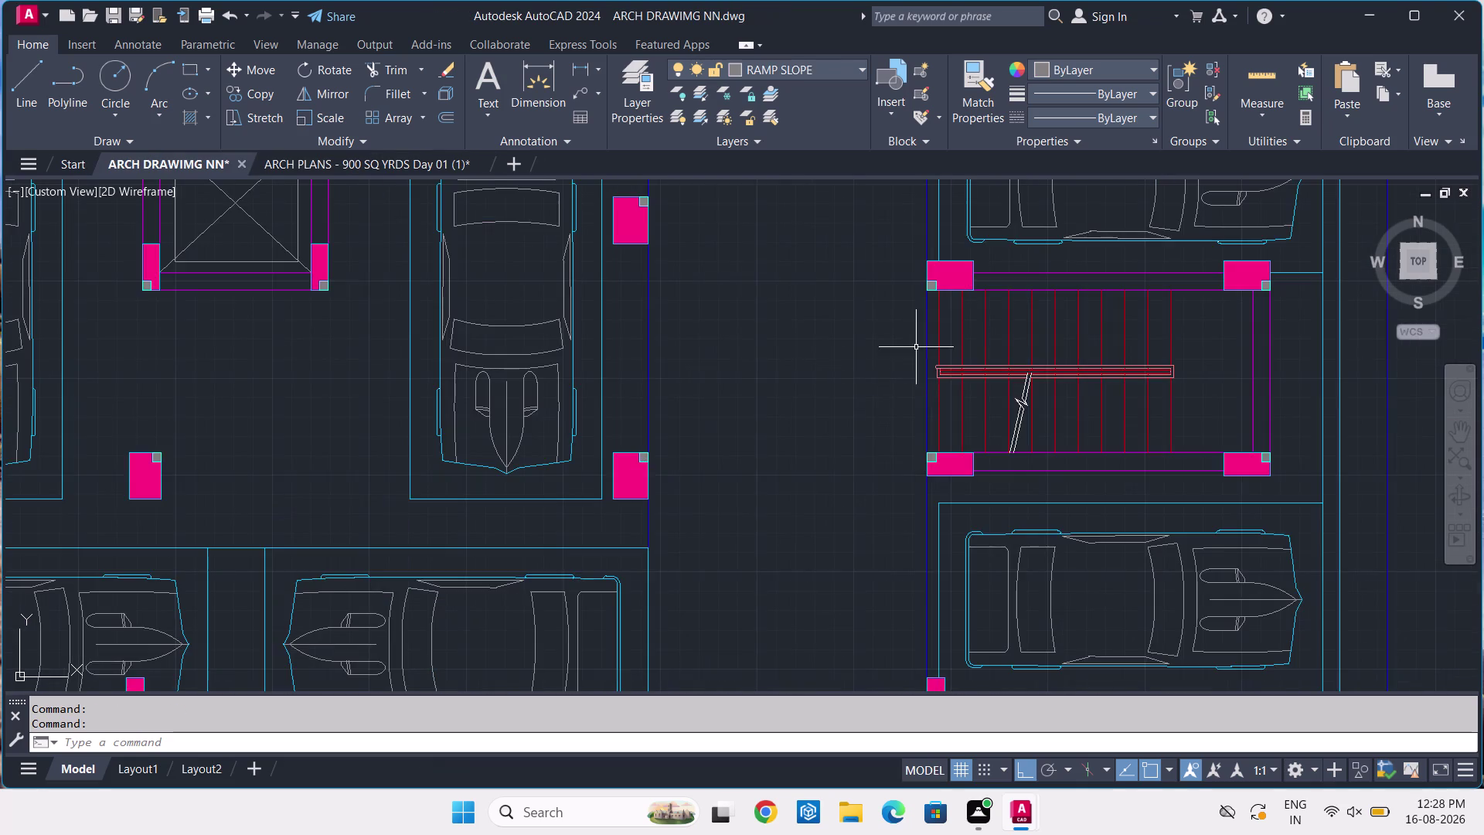
Zoom to the stair treads and start DT text with middle-centre justification.
scroll(up, 3)
middle_drag(1010, 325, 783, 474)
scroll(up, 3)
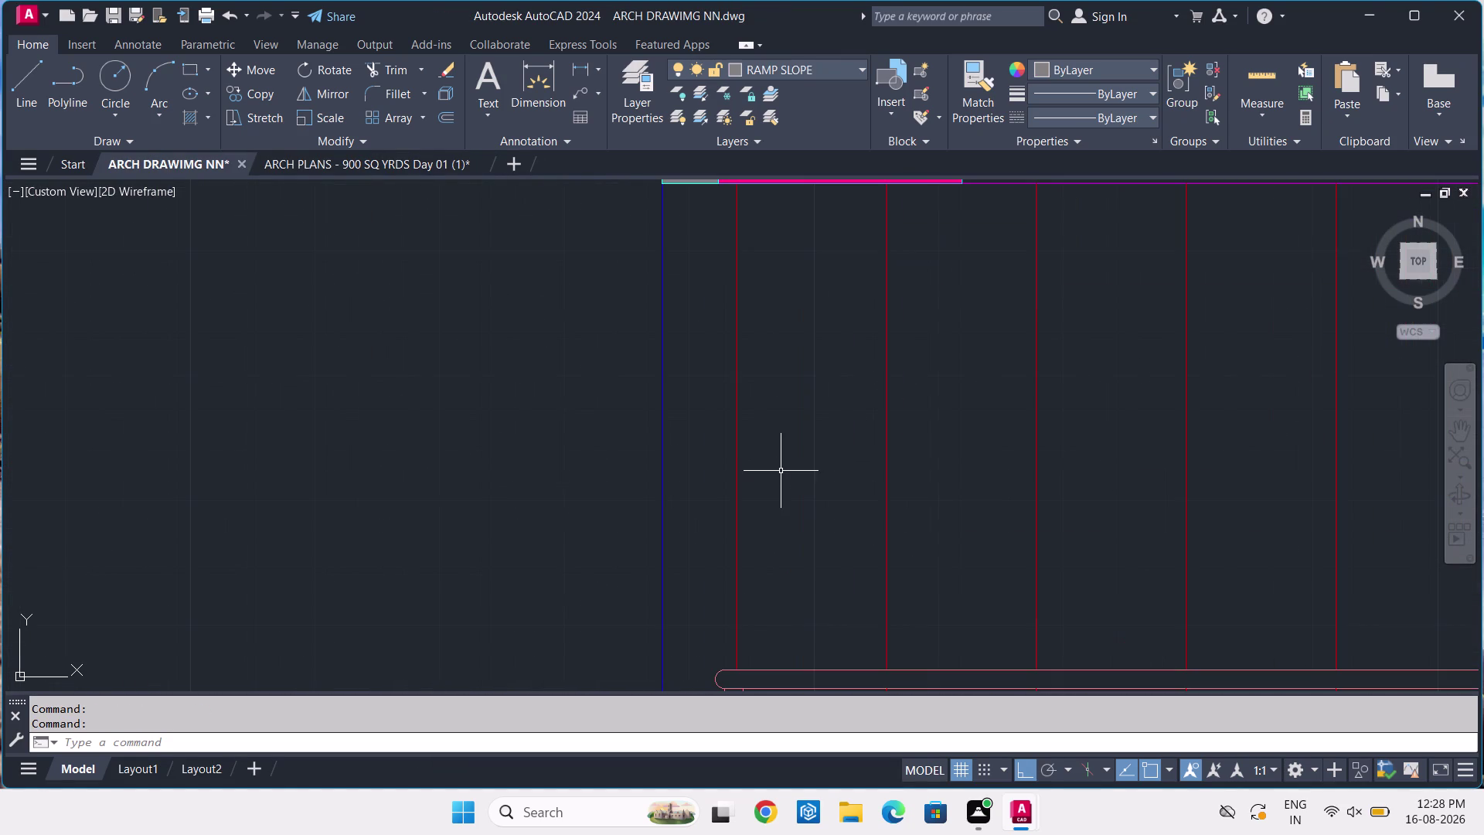
key(d)
text(T)
key(space)
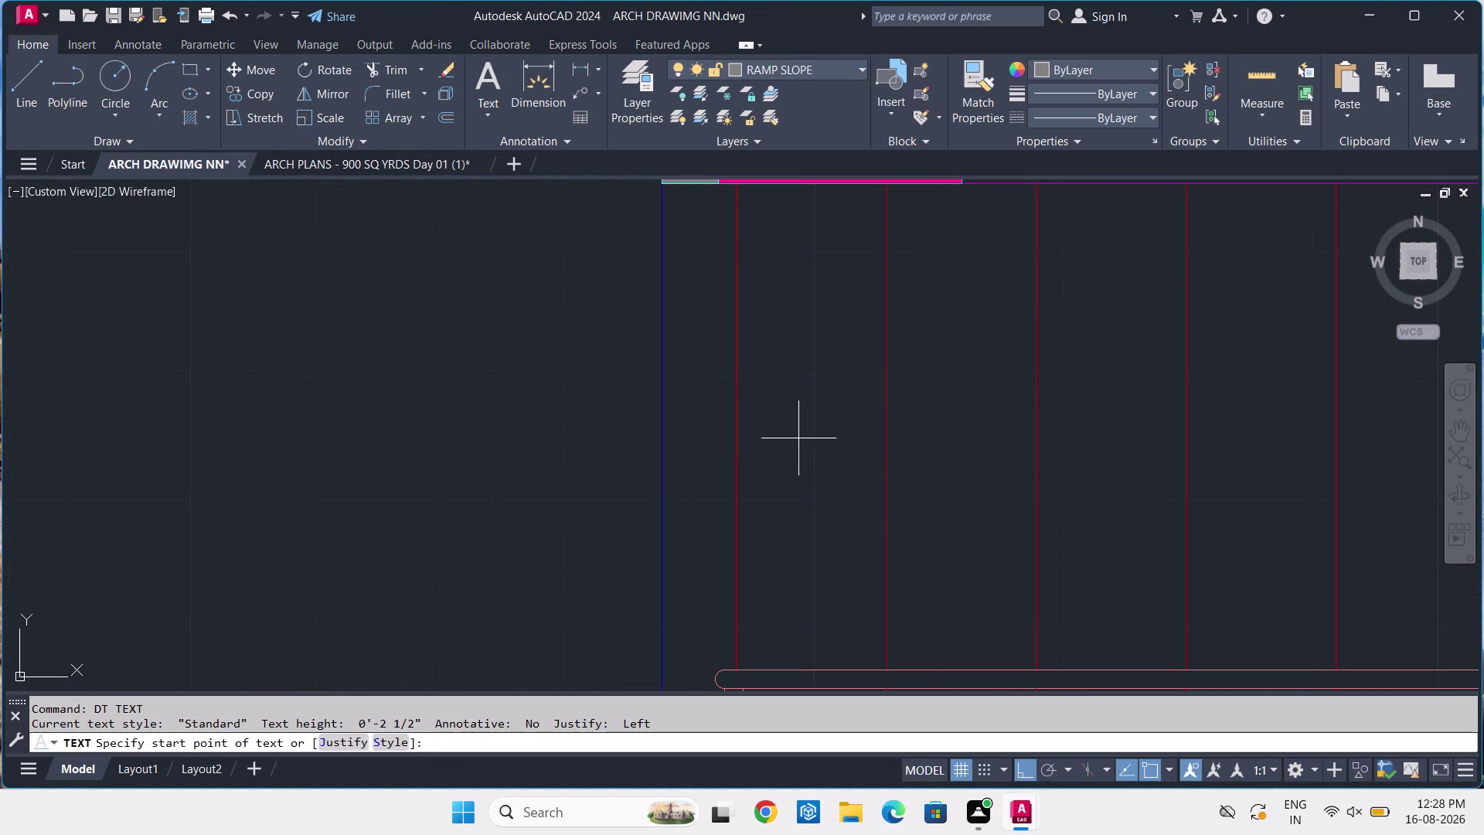
click(344, 745)
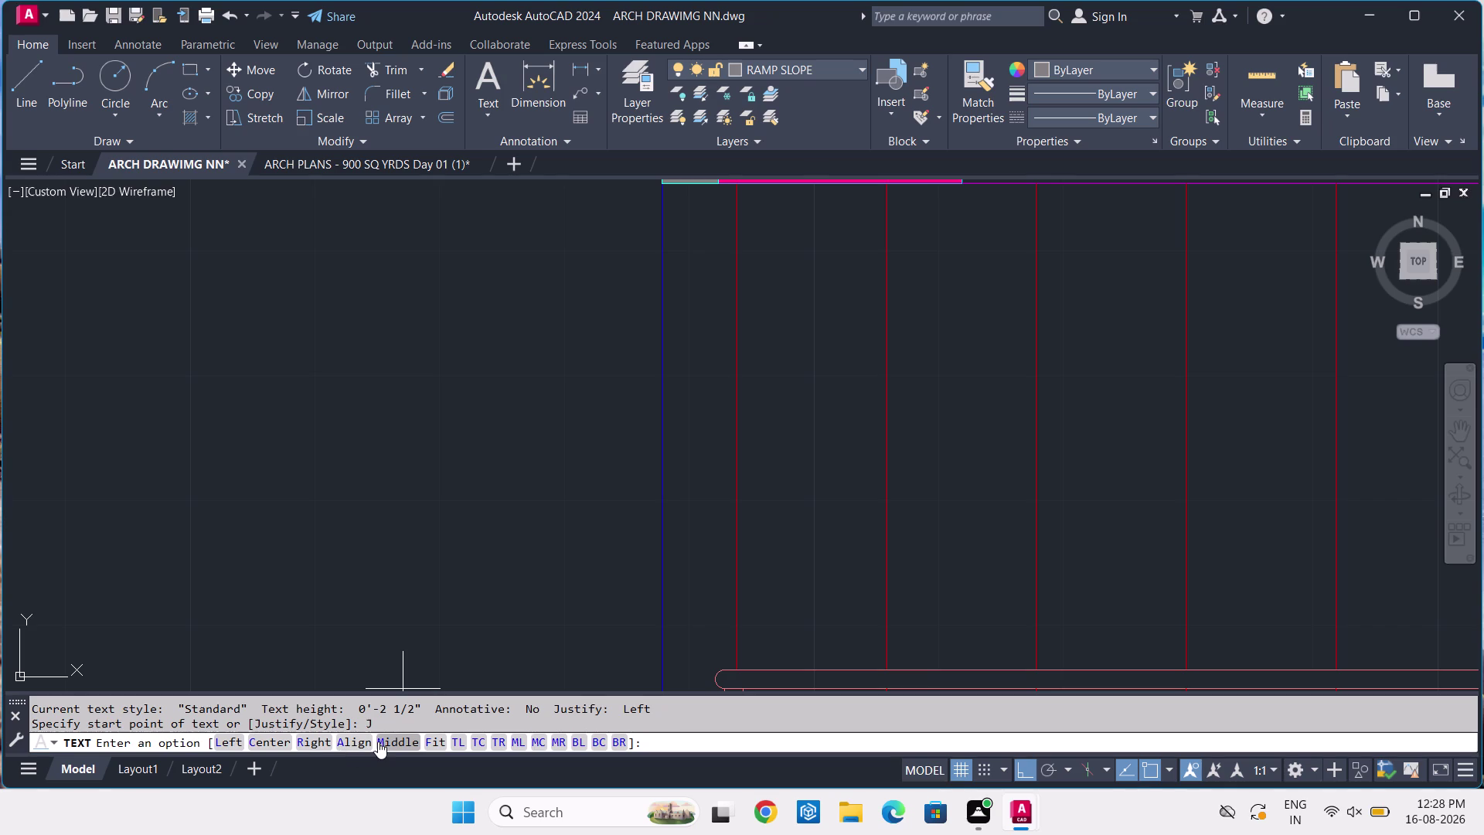
click(537, 742)
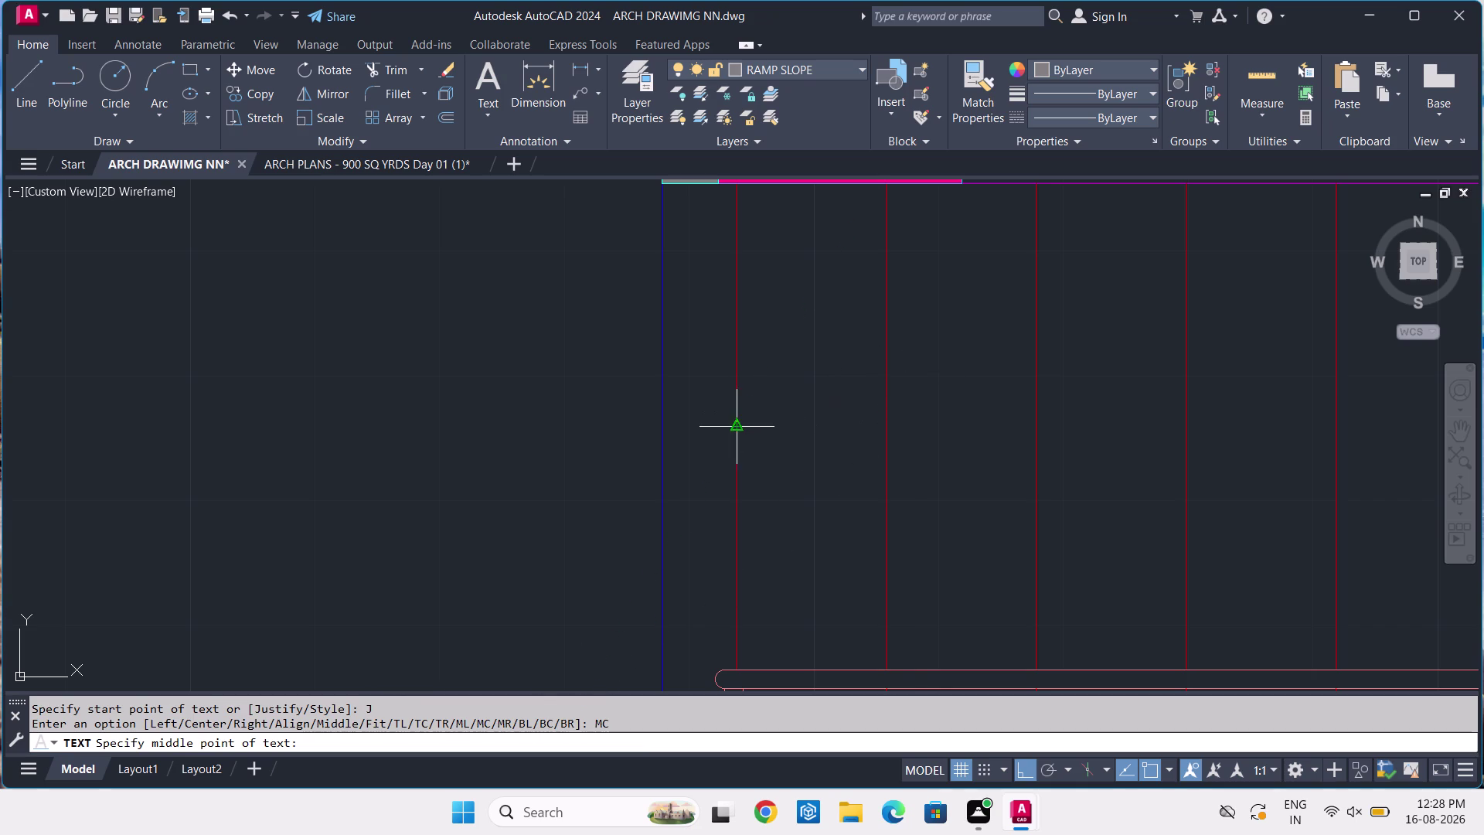
Place the letter A among the stair lines at height 4, rotation 0.
click(789, 419)
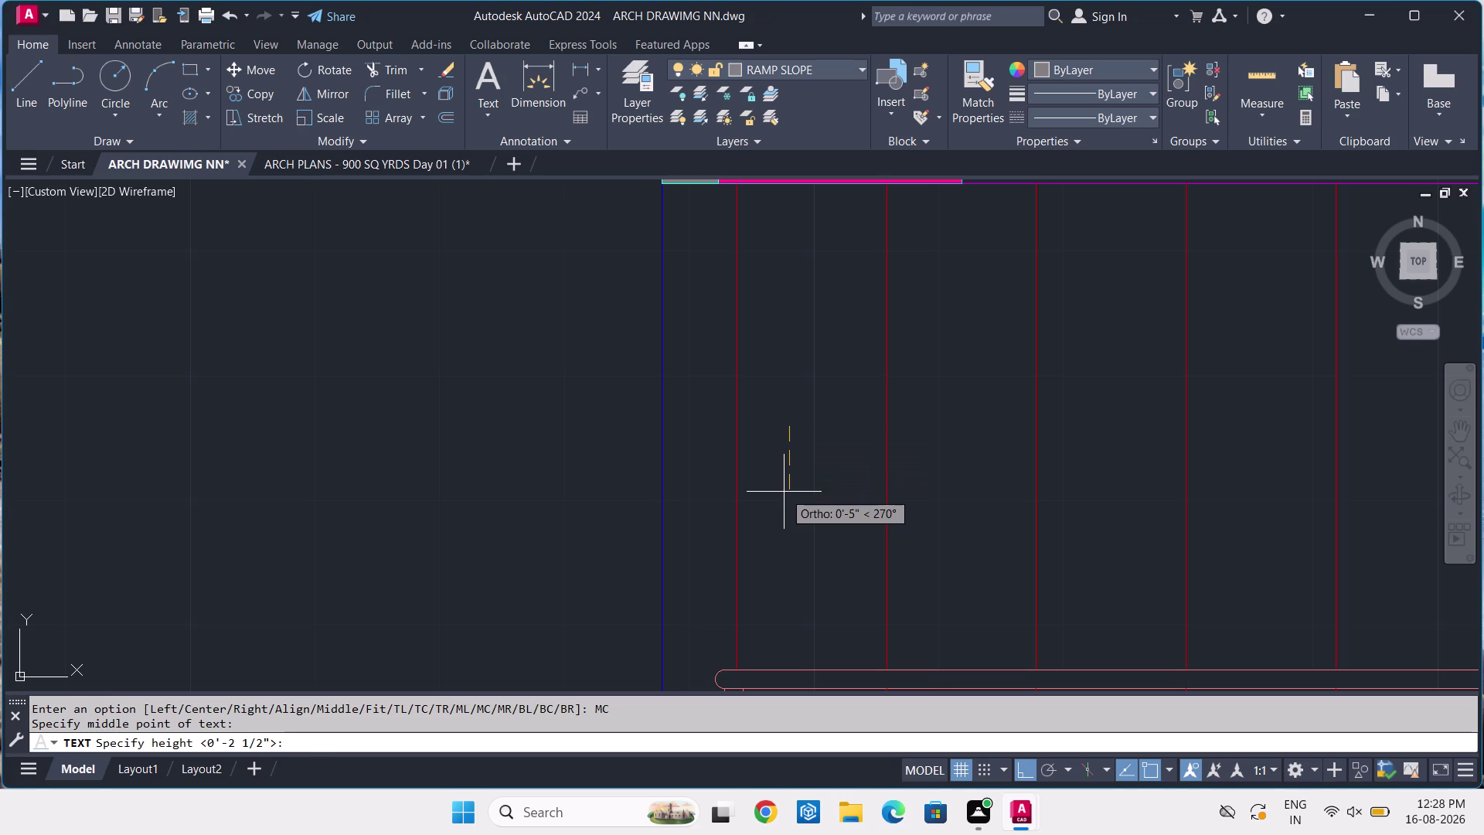
key(4)
key(Return)
key(Return)
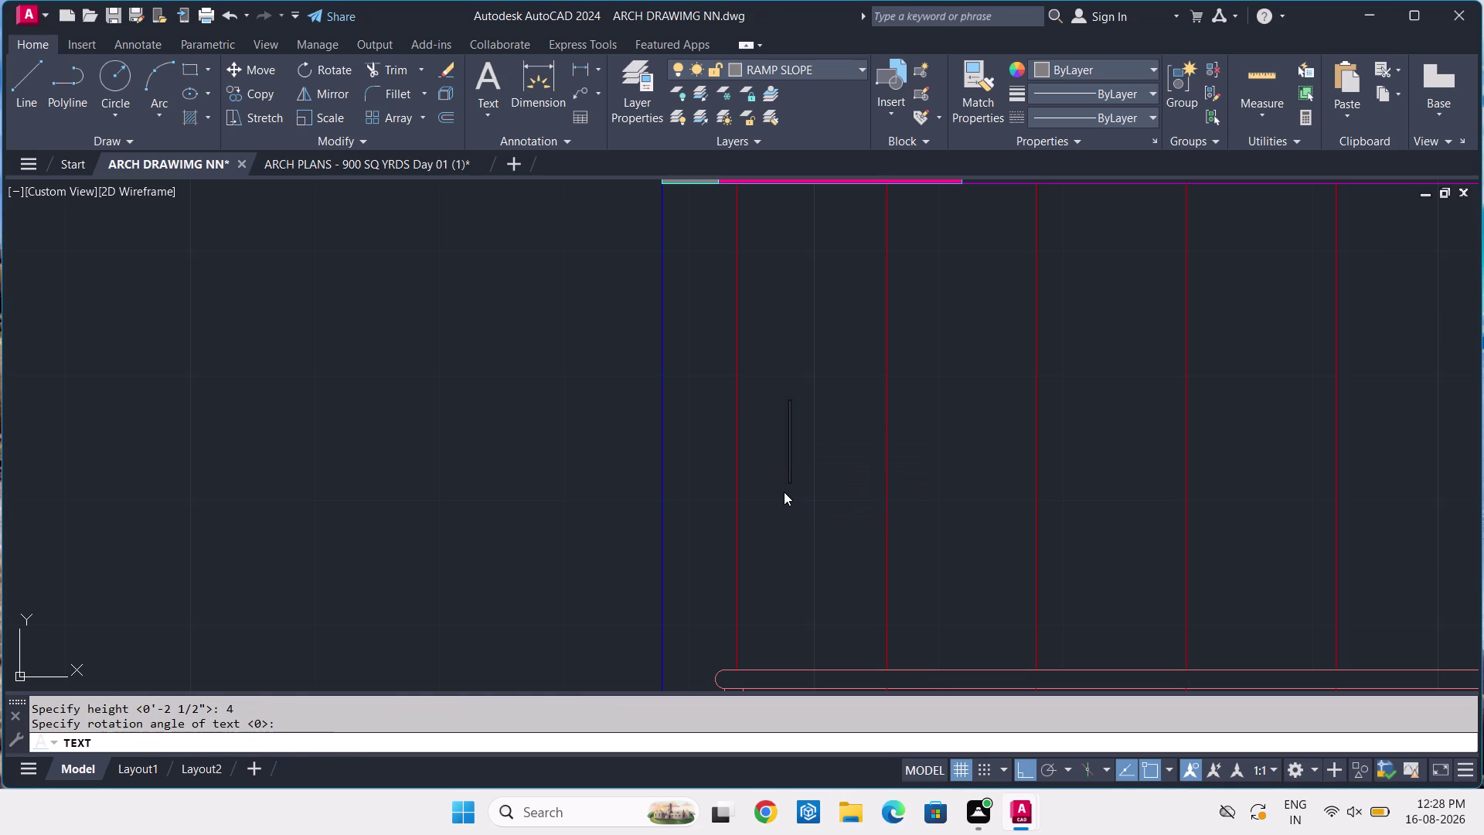
key(a)
key(Return)
key(Return)
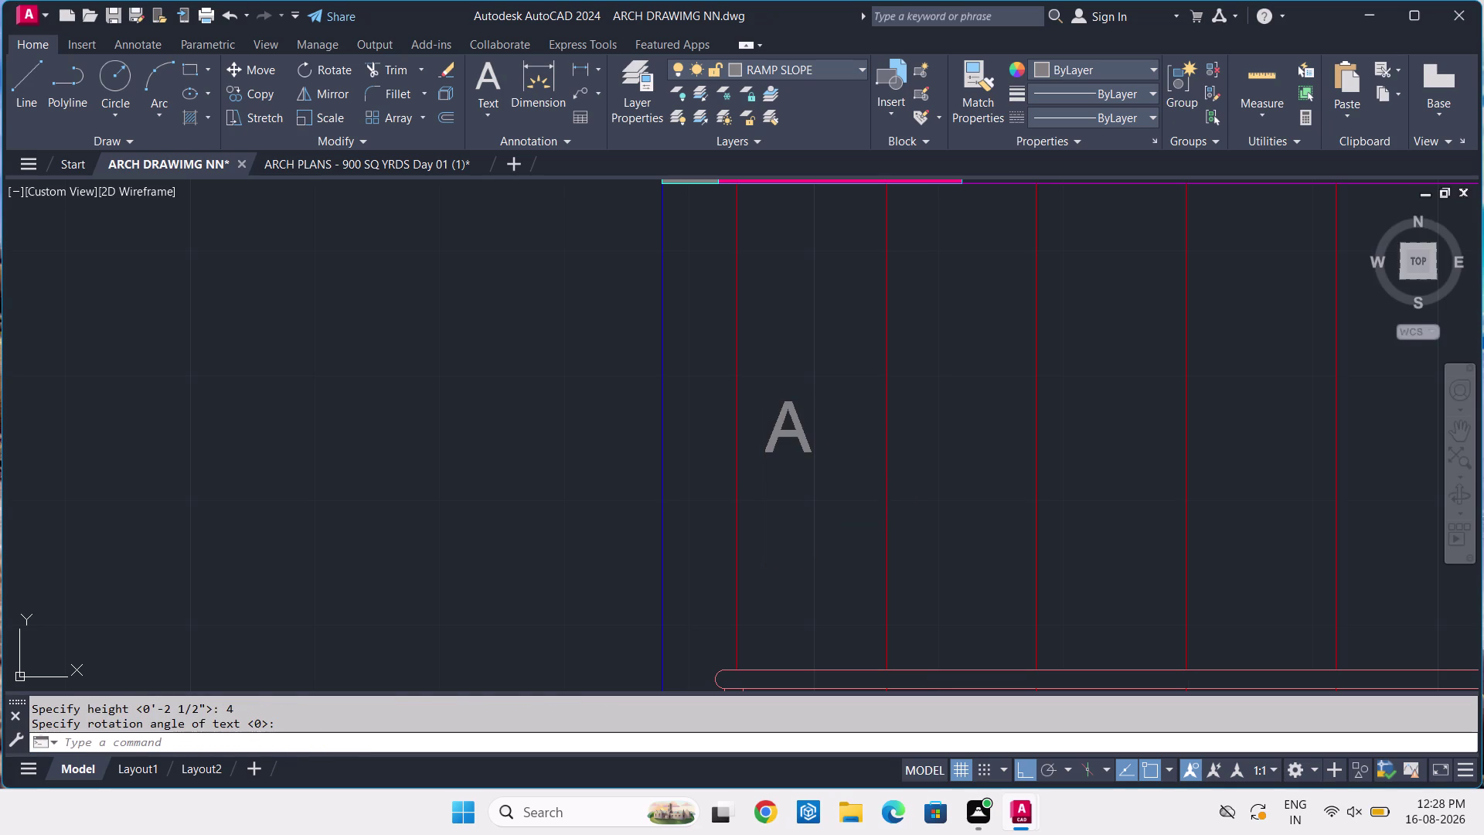
Select the new letter A for rotating with RO.
click(815, 415)
click(794, 459)
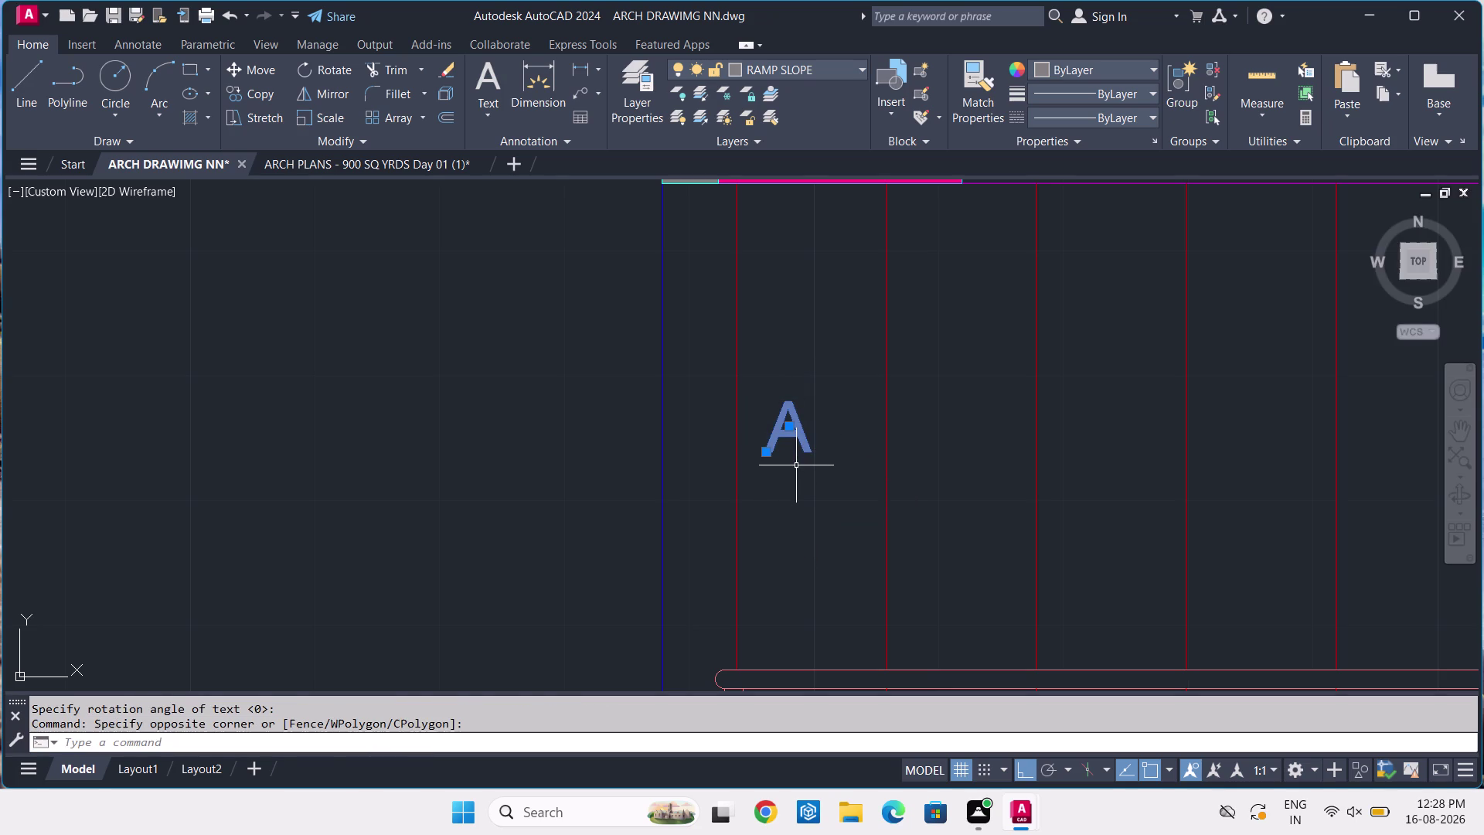
text(RO)
key(space)
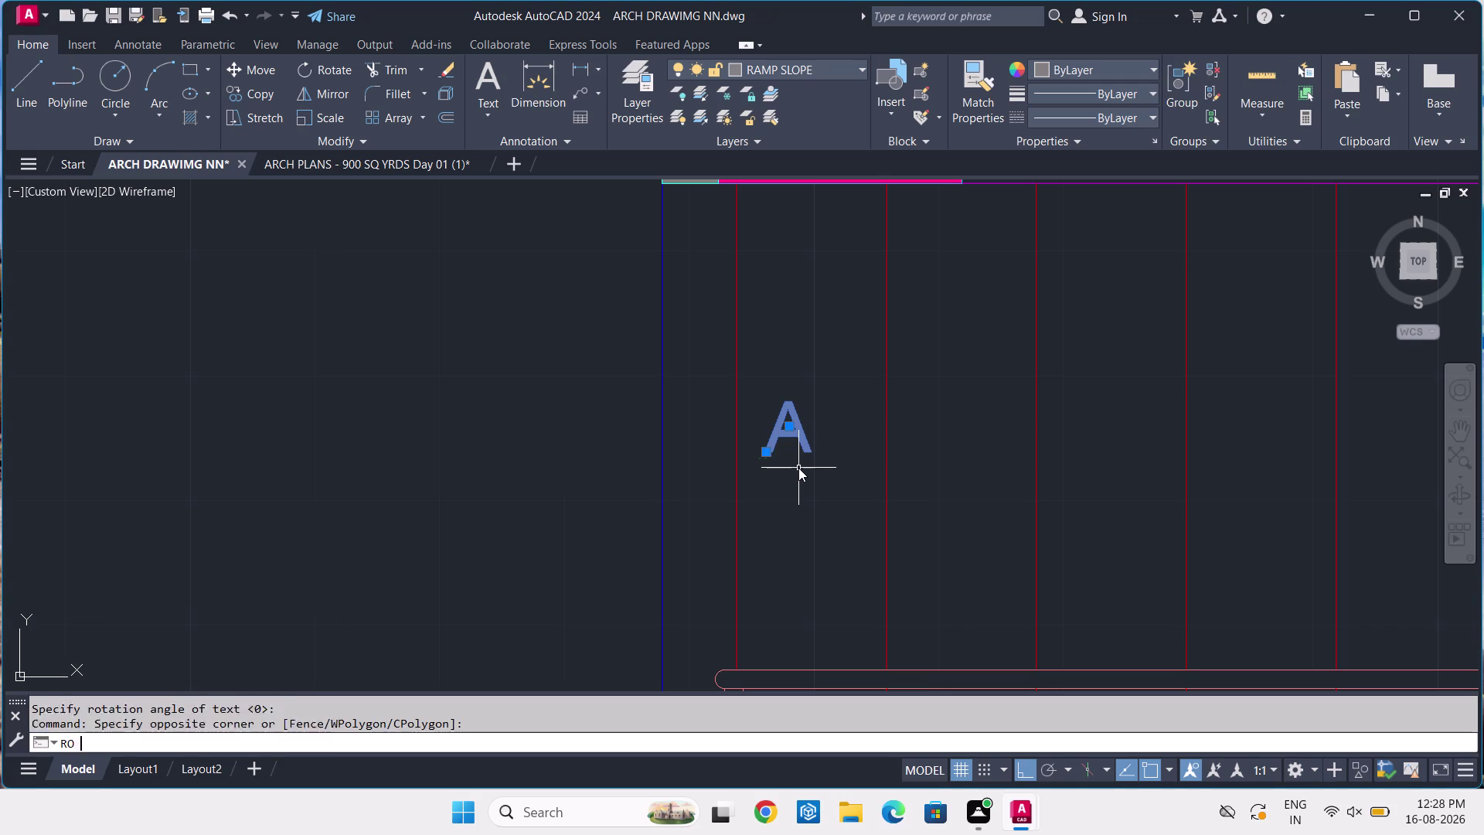
Rotate the letter A 90° and move it near the stair lines with Ortho off.
click(770, 452)
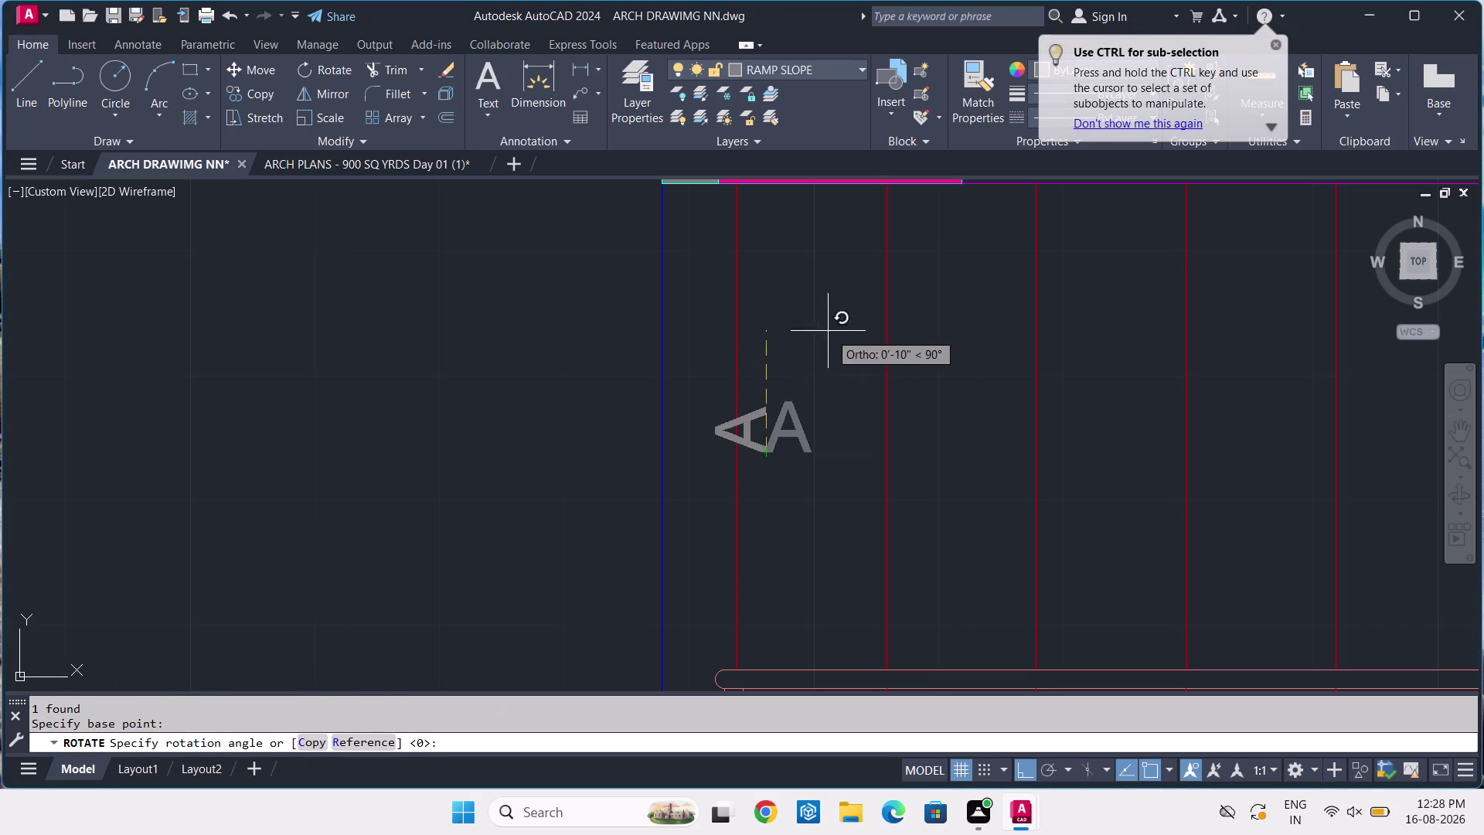
click(714, 554)
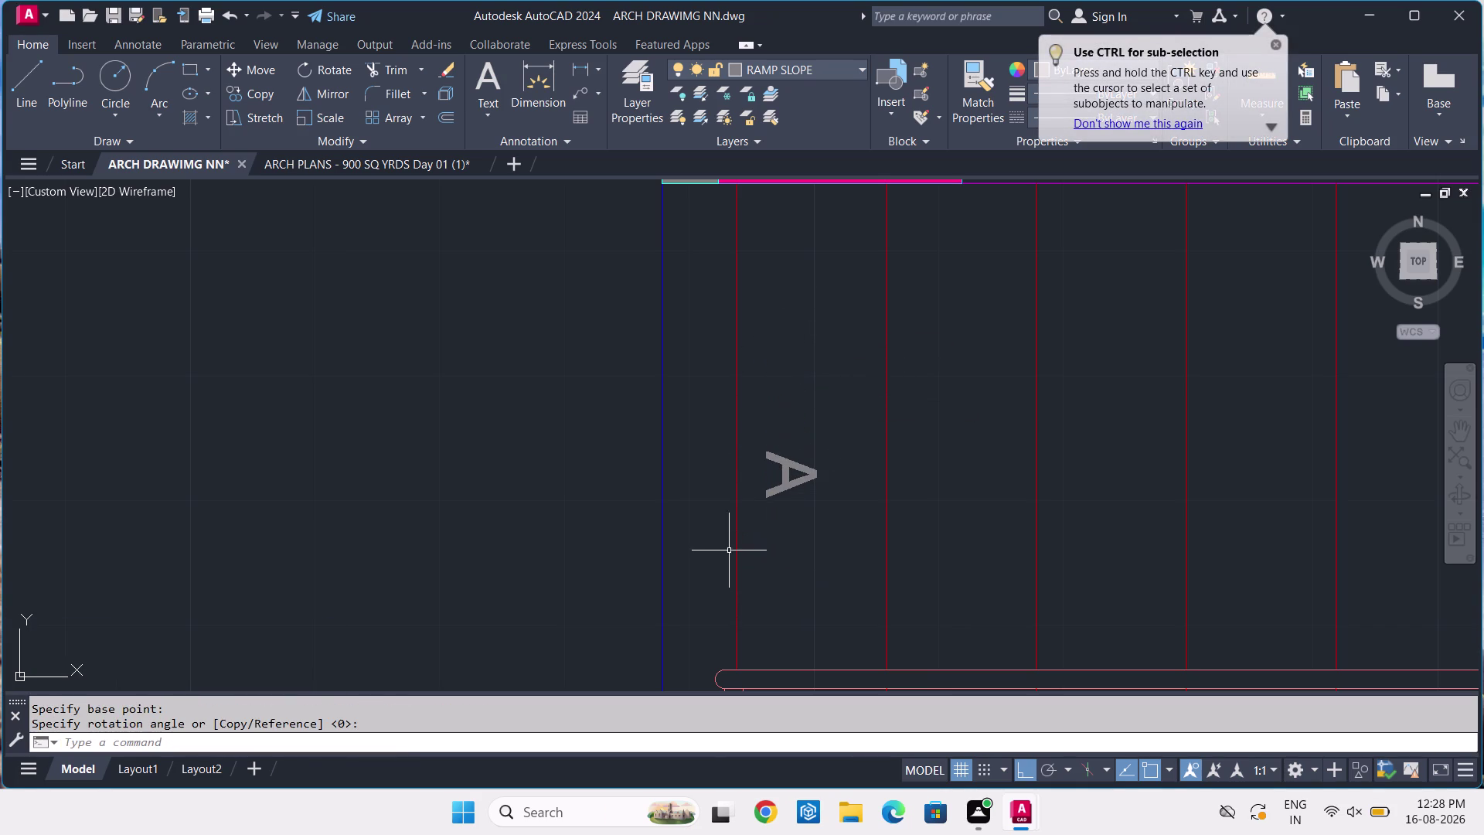
click(821, 443)
click(779, 515)
text(M)
key(space)
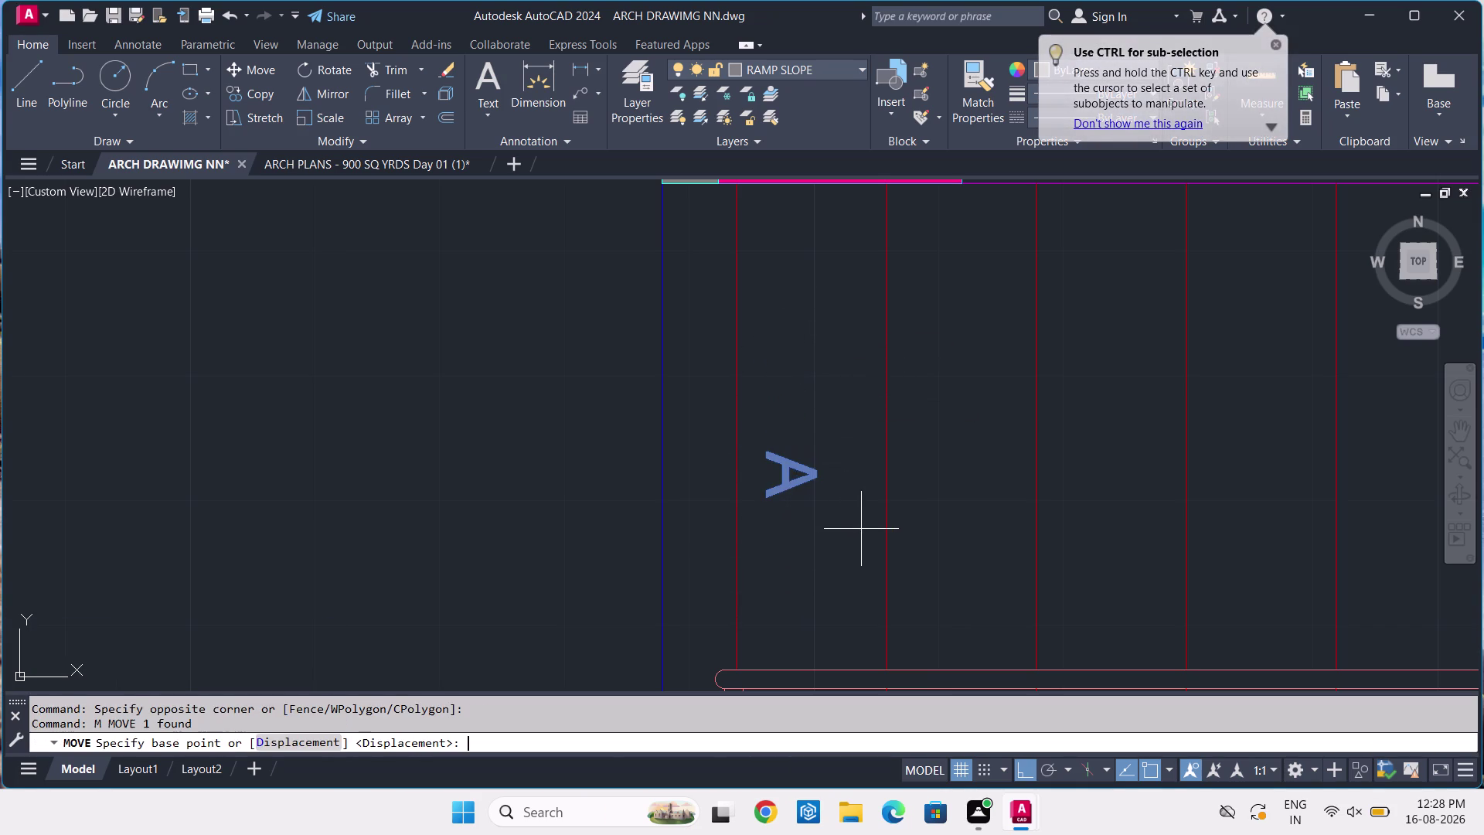
click(794, 475)
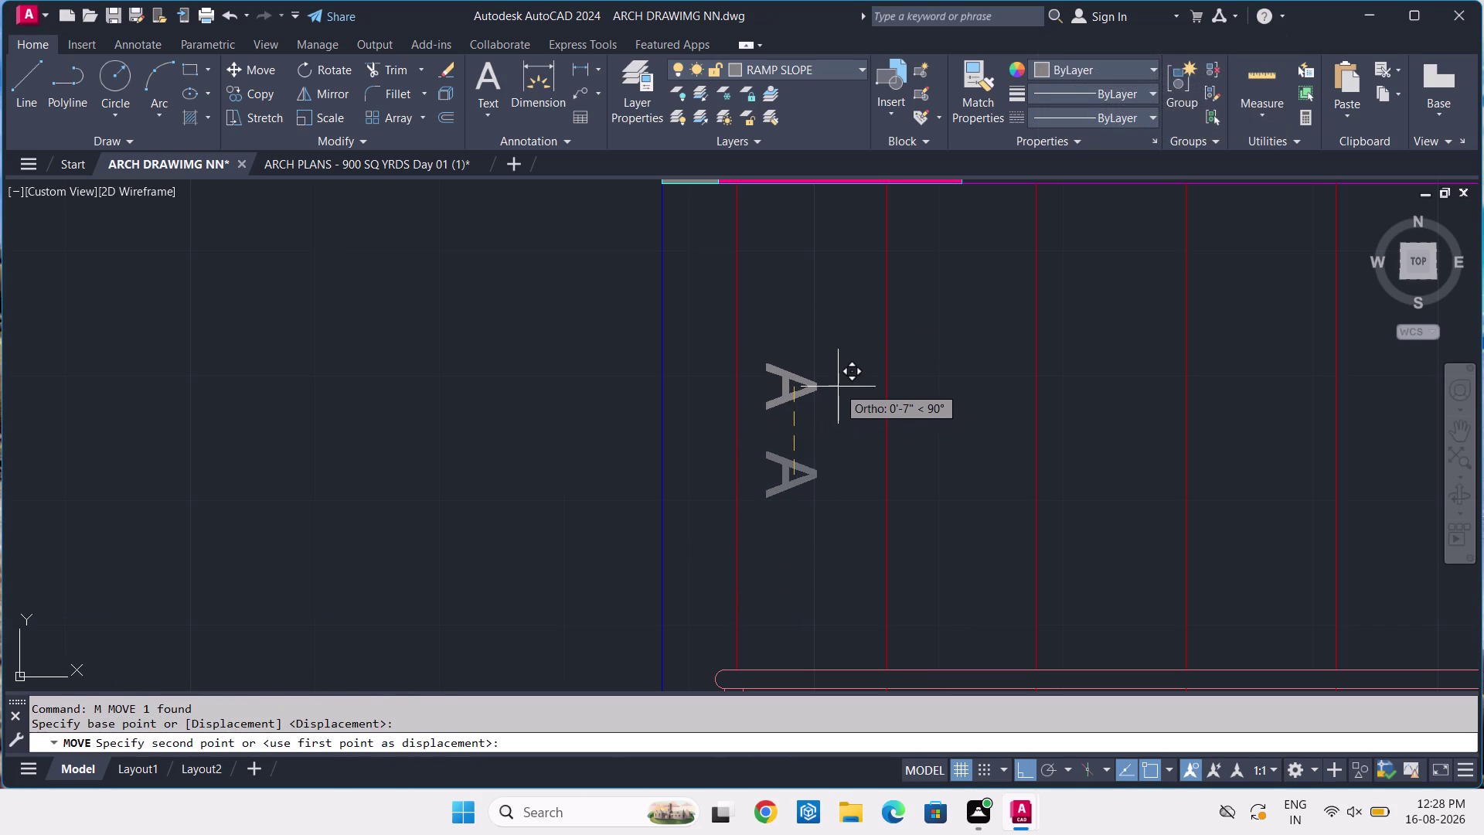
key(F8)
scroll(up, 3)
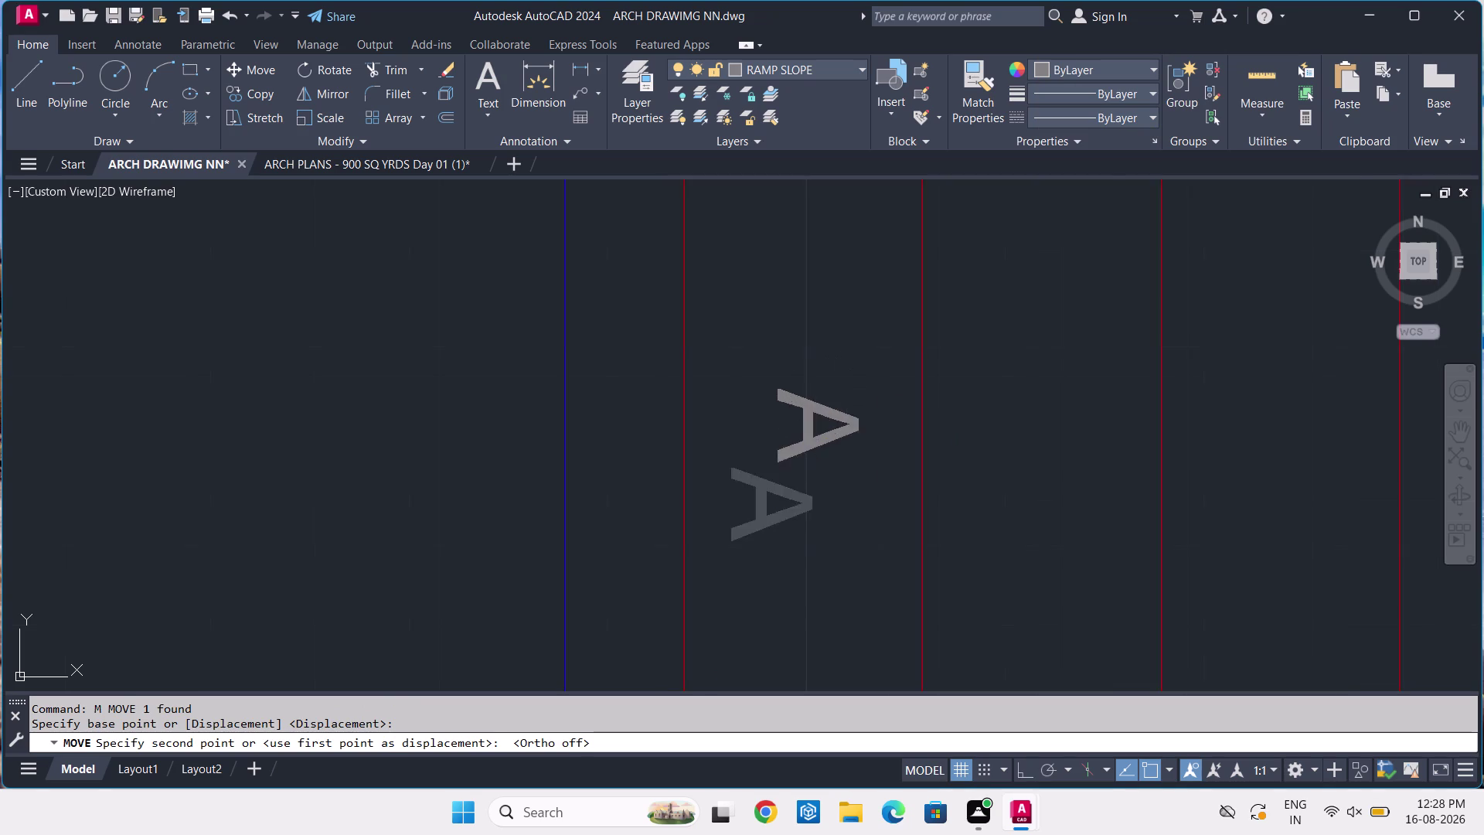
scroll(up, 3)
scroll(down, 3)
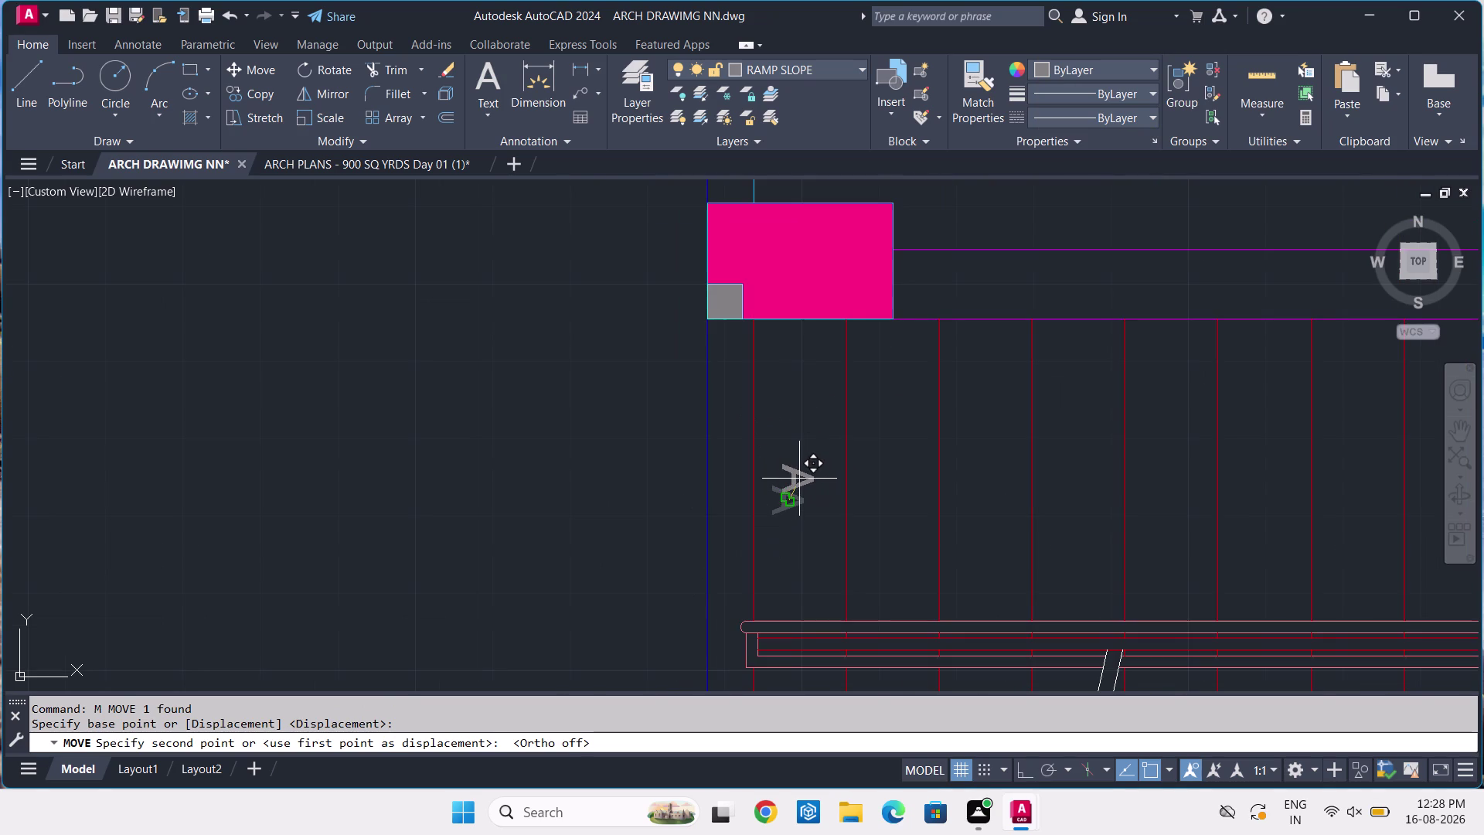
click(801, 481)
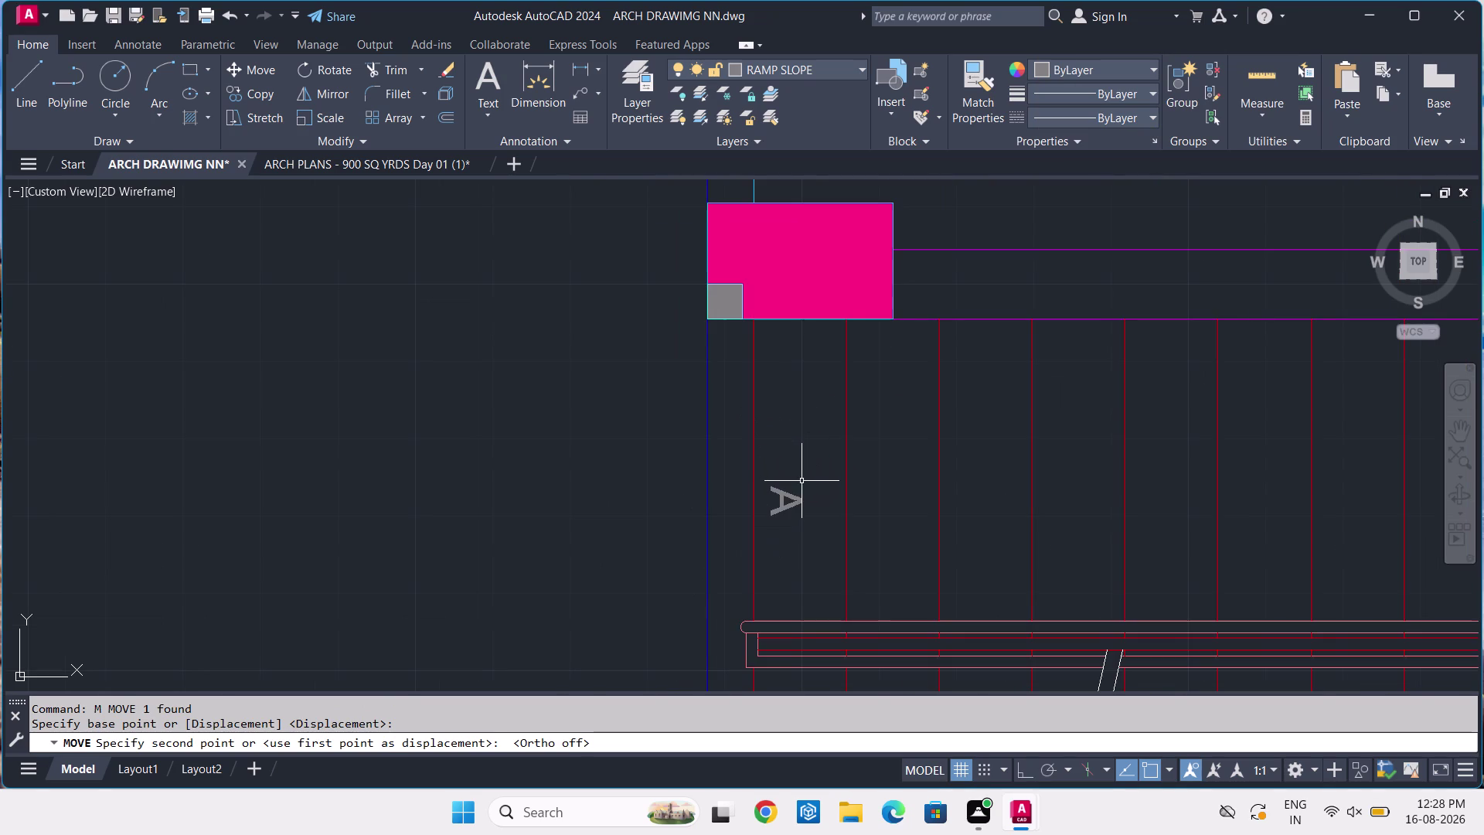
Move the letter A to its final spot between the lines and open it for editing.
click(802, 490)
click(797, 508)
text(M)
key(space)
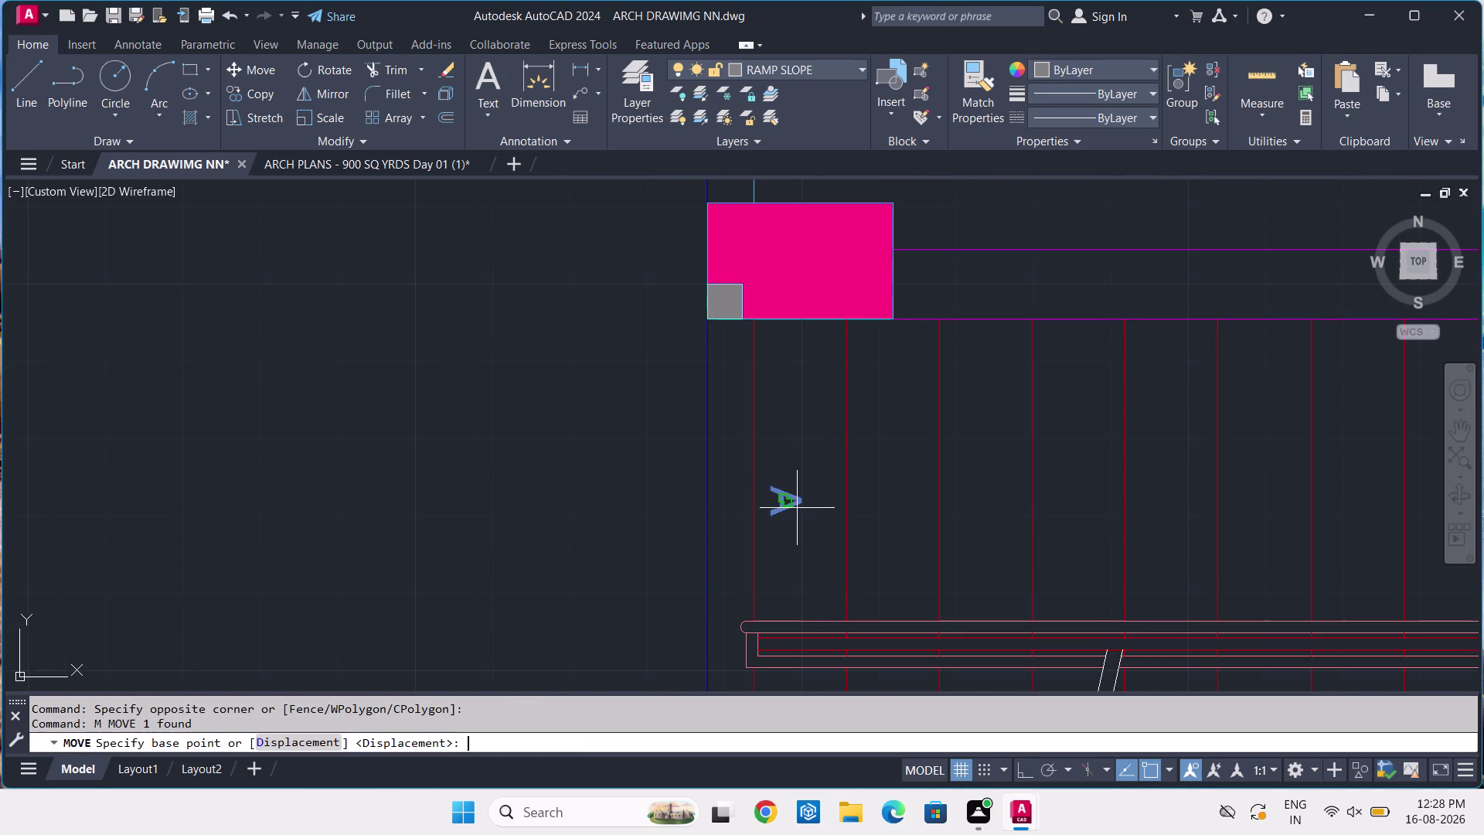
scroll(up, 3)
scroll(up, 3)
middle_drag(868, 471, 892, 549)
drag(805, 553, 820, 531)
middle_drag(974, 251, 978, 454)
scroll(down, 3)
click(975, 358)
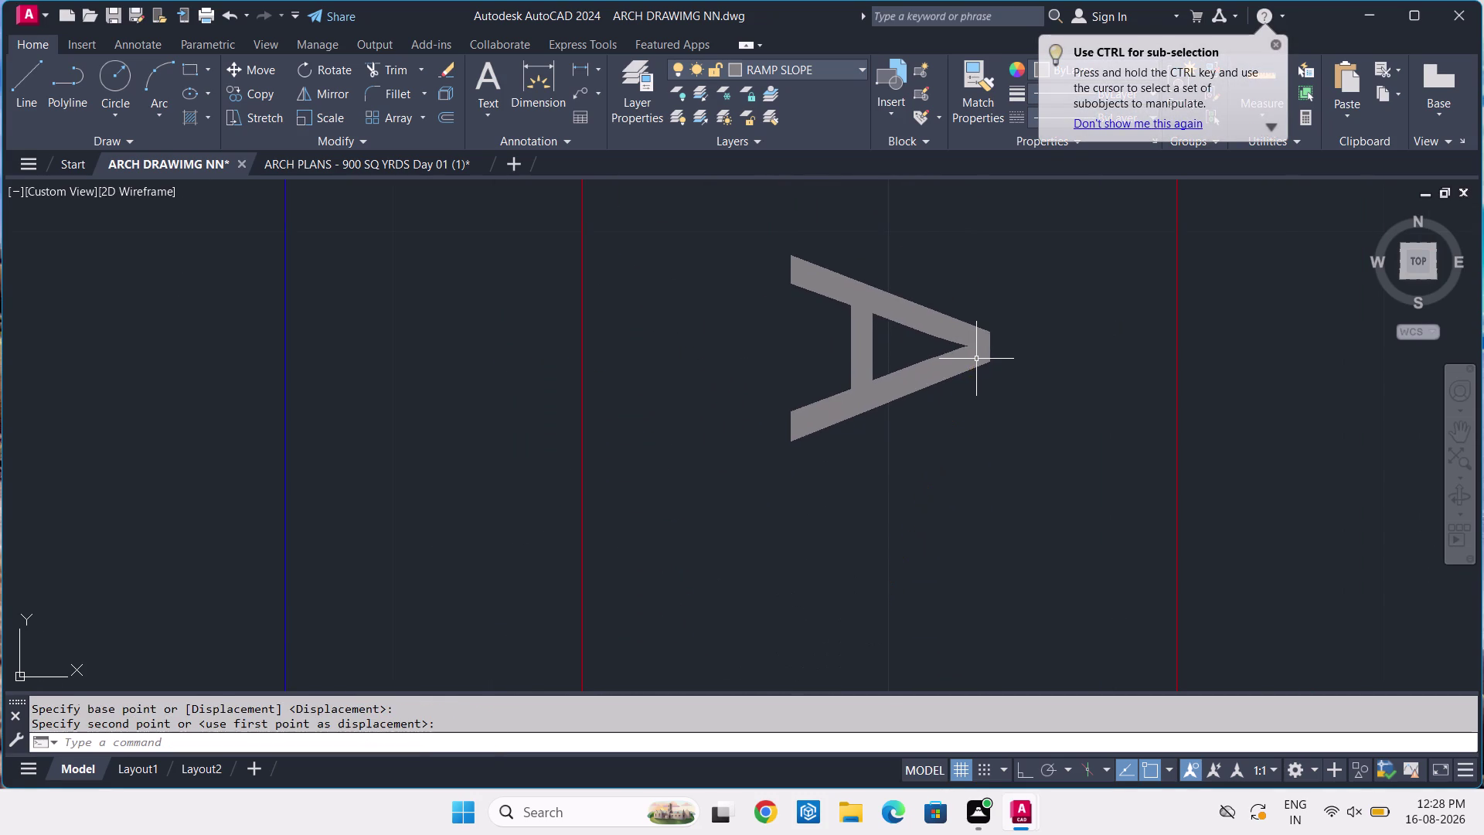
scroll(down, 3)
scroll(down, 3)
scroll(up, 3)
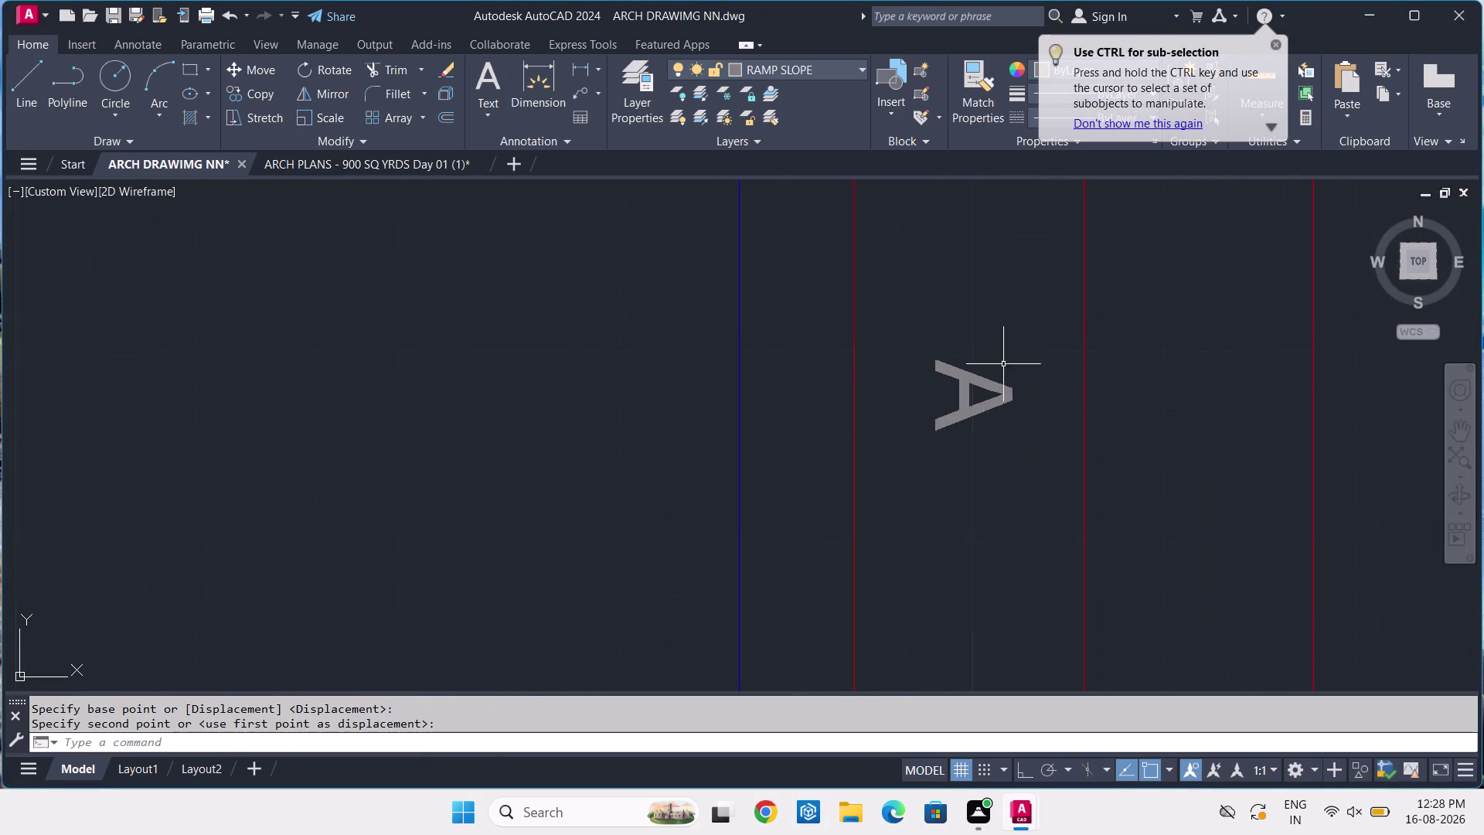
click(1011, 372)
click(973, 431)
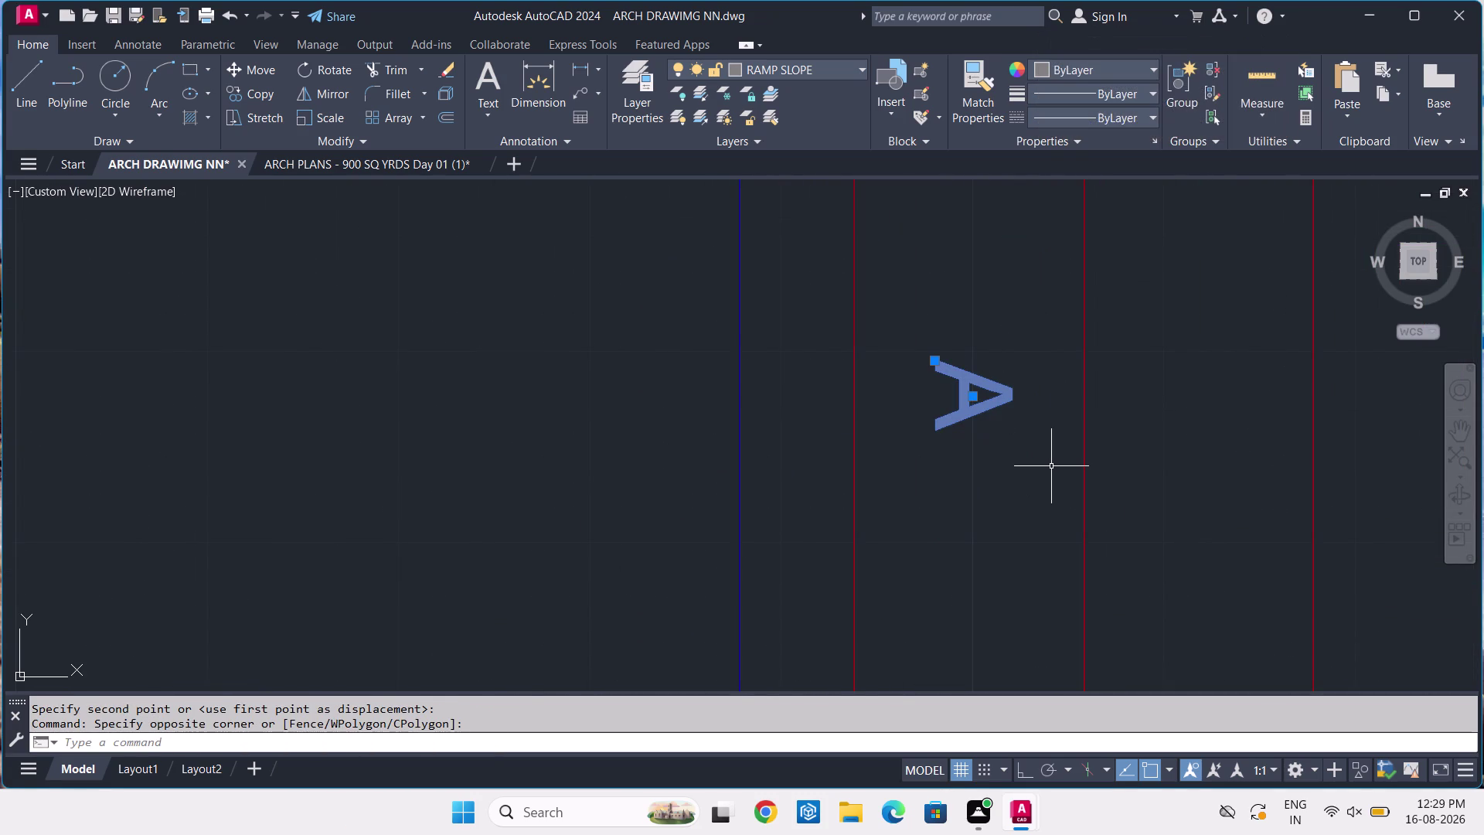
double_click(1003, 405)
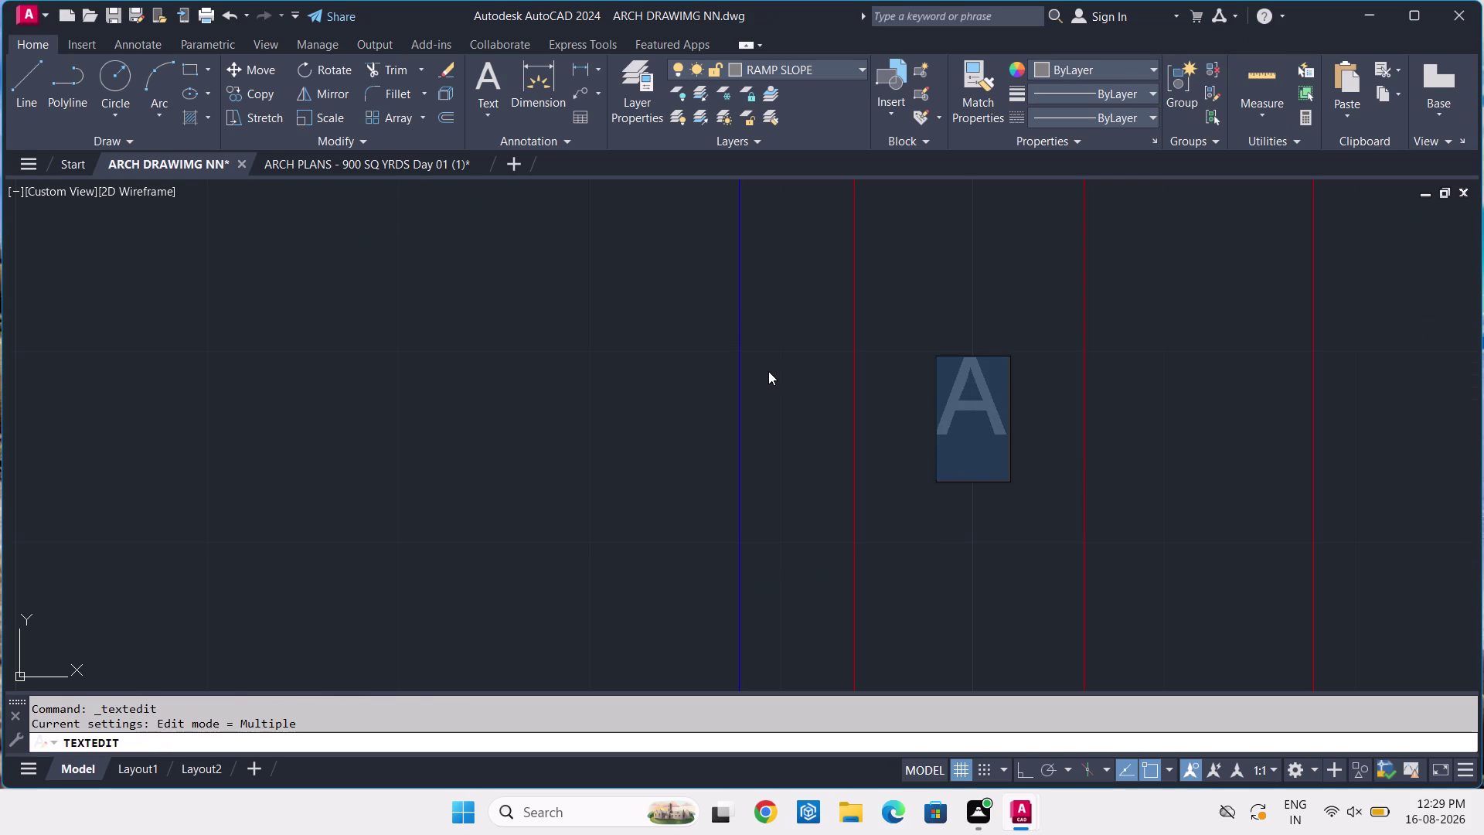
Exit text editing and show the letter A's properties.
key(Escape)
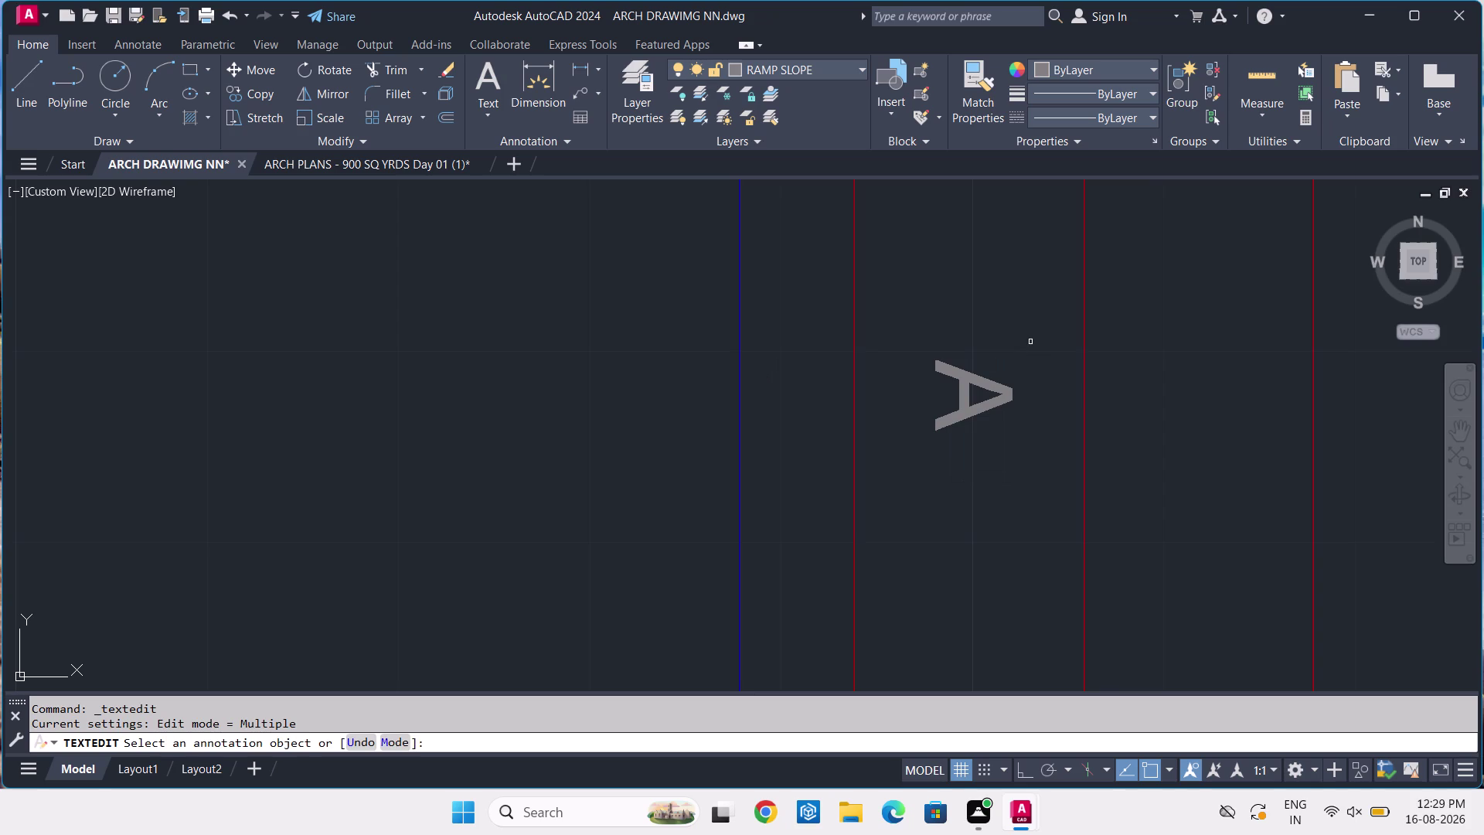
key(Escape)
click(1037, 360)
click(926, 465)
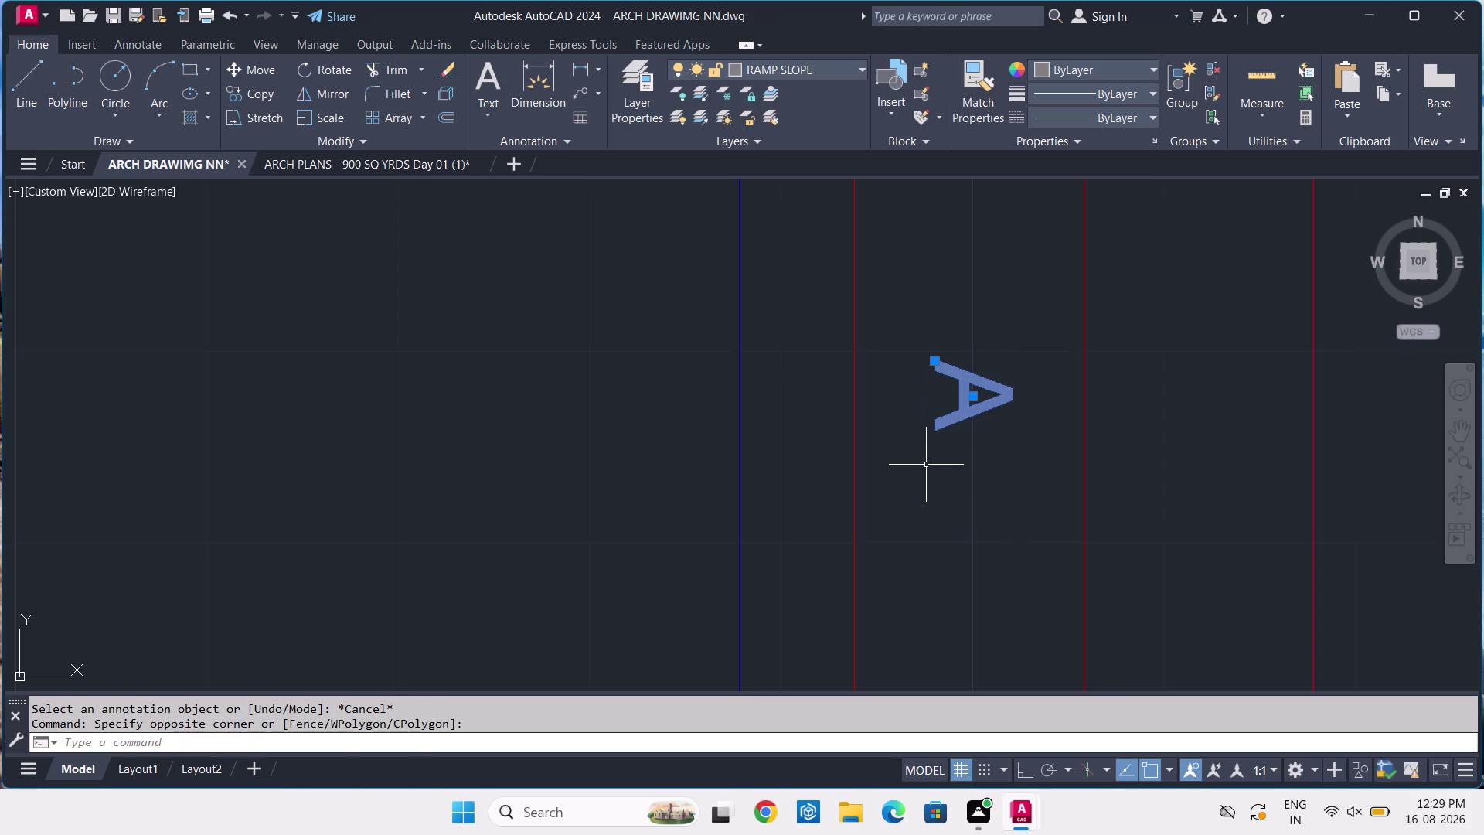
text(PR)
key(space)
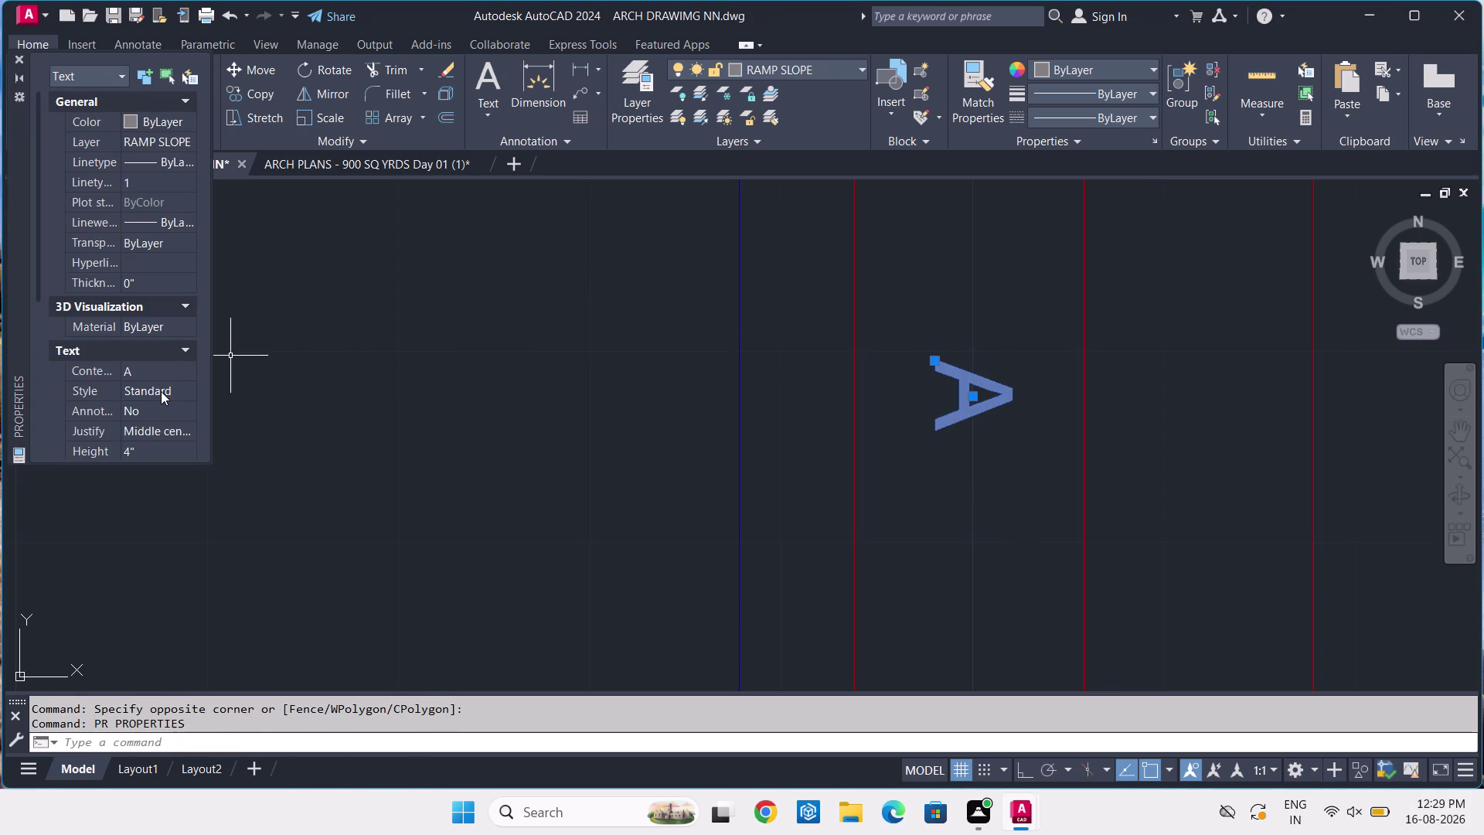
Change the letter A's text style to Standard and deselect it.
click(160, 391)
click(187, 388)
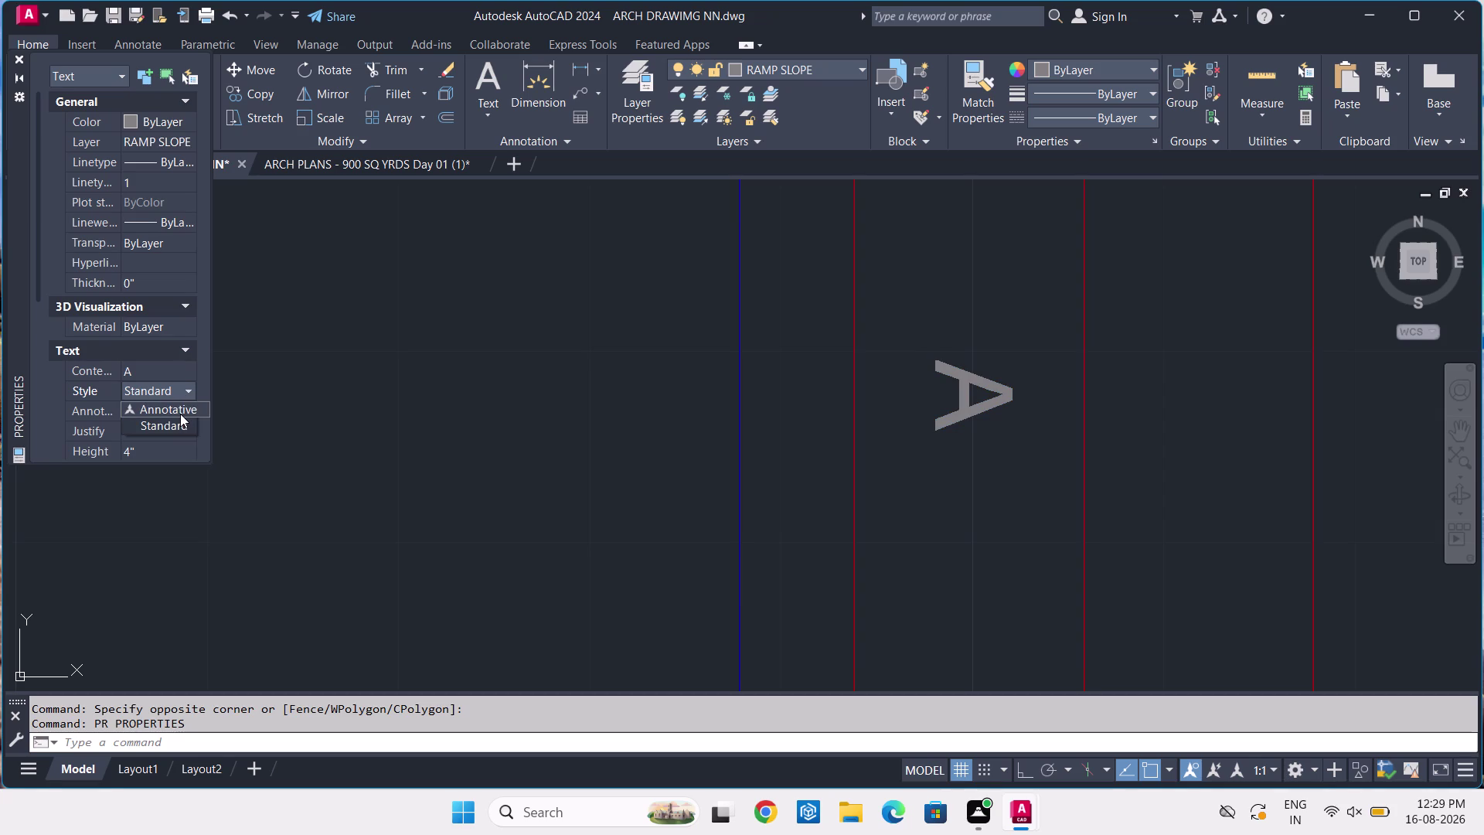
click(180, 413)
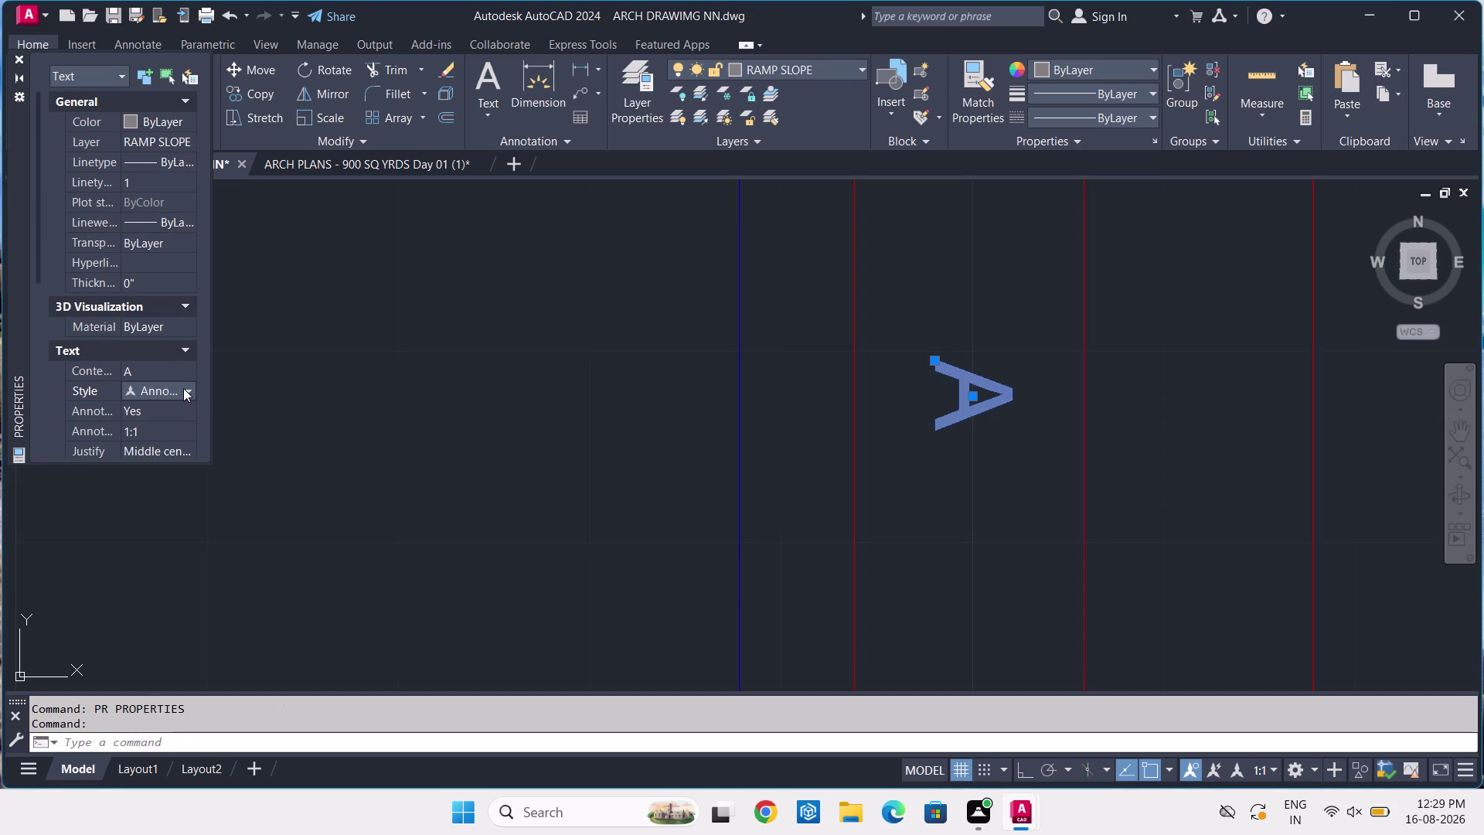
click(184, 388)
click(179, 424)
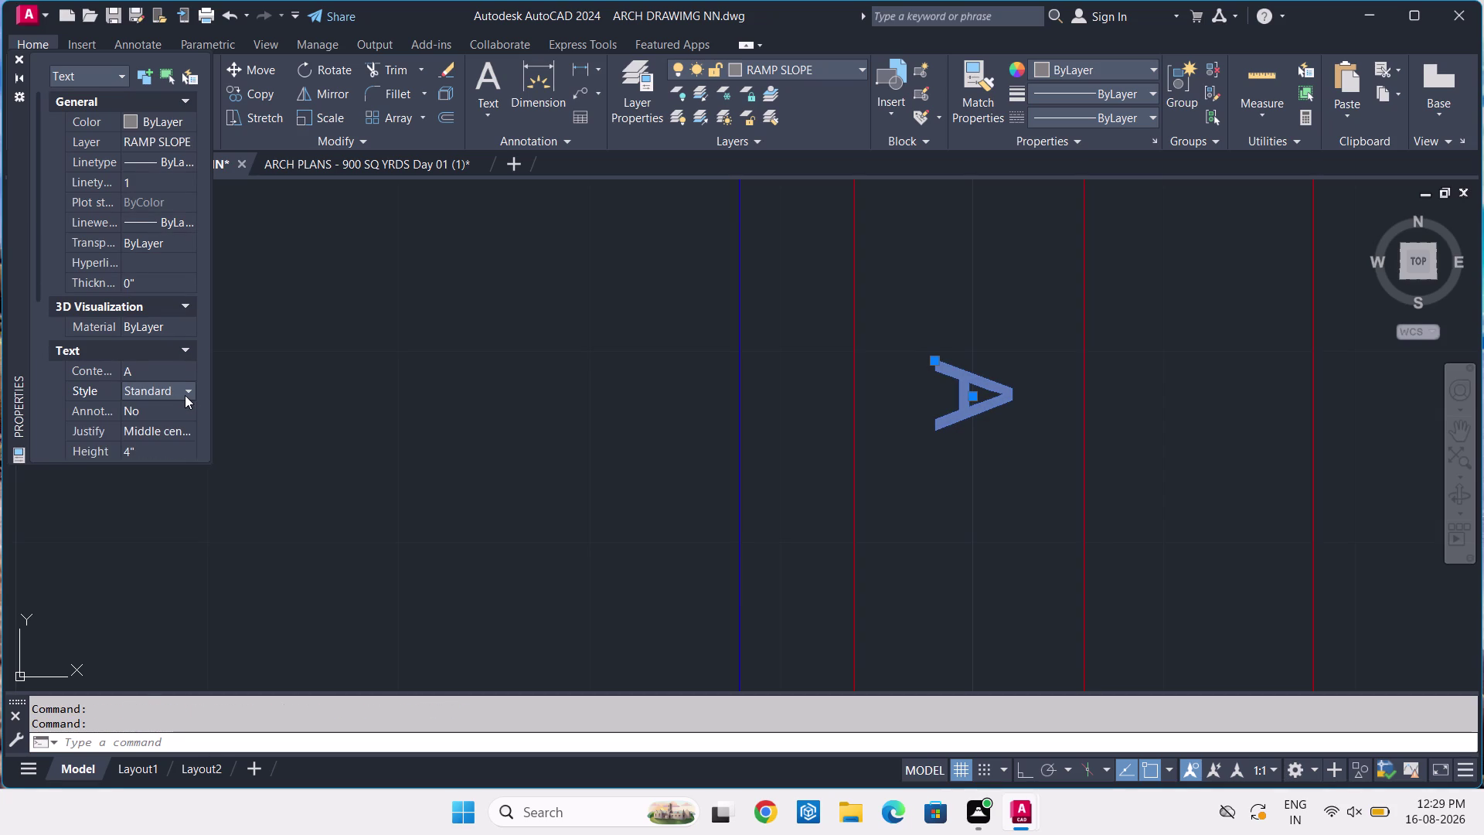
key(Escape)
key(Escape)
key(Escape)
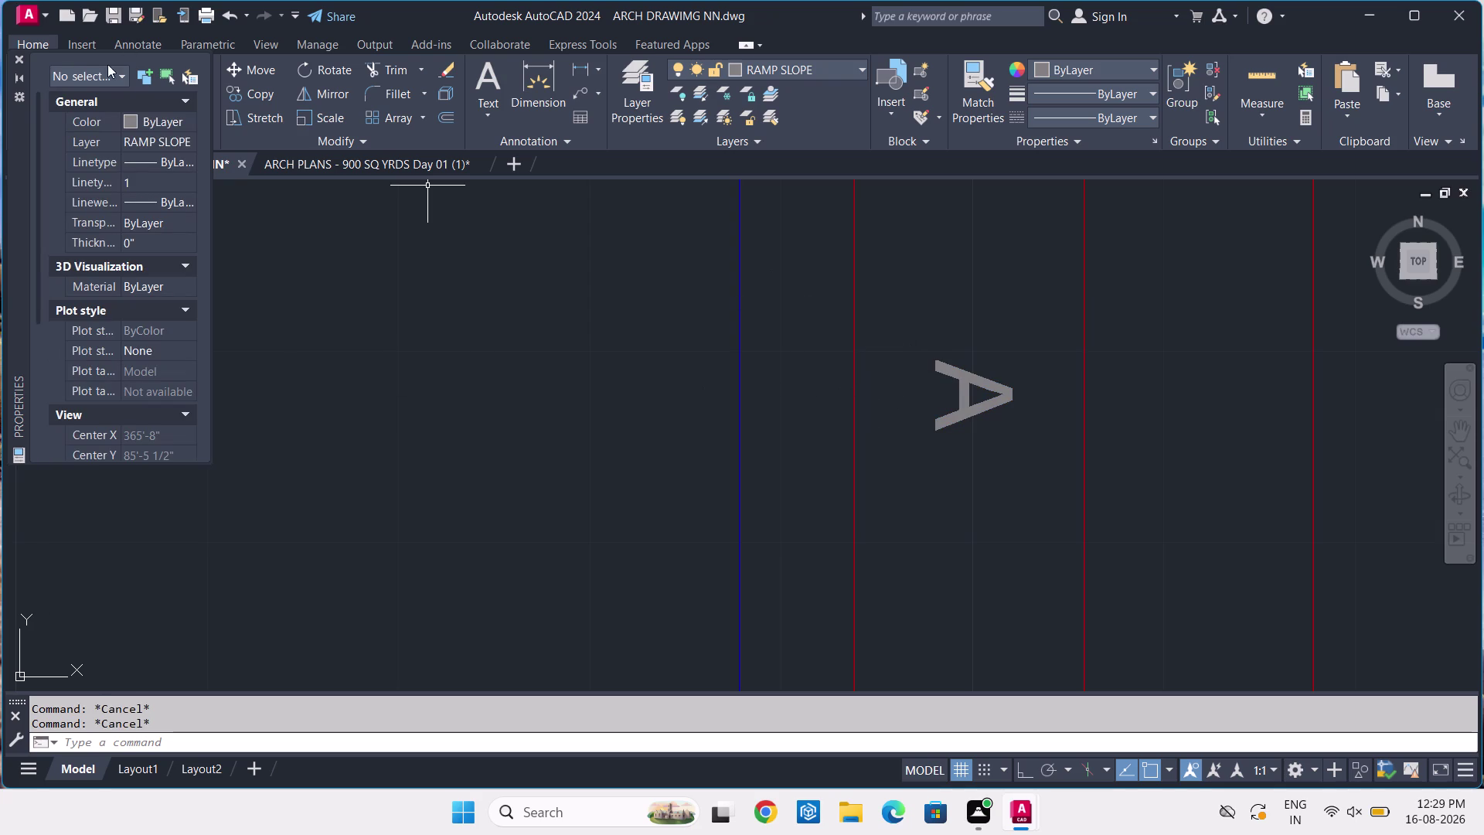
click(14, 51)
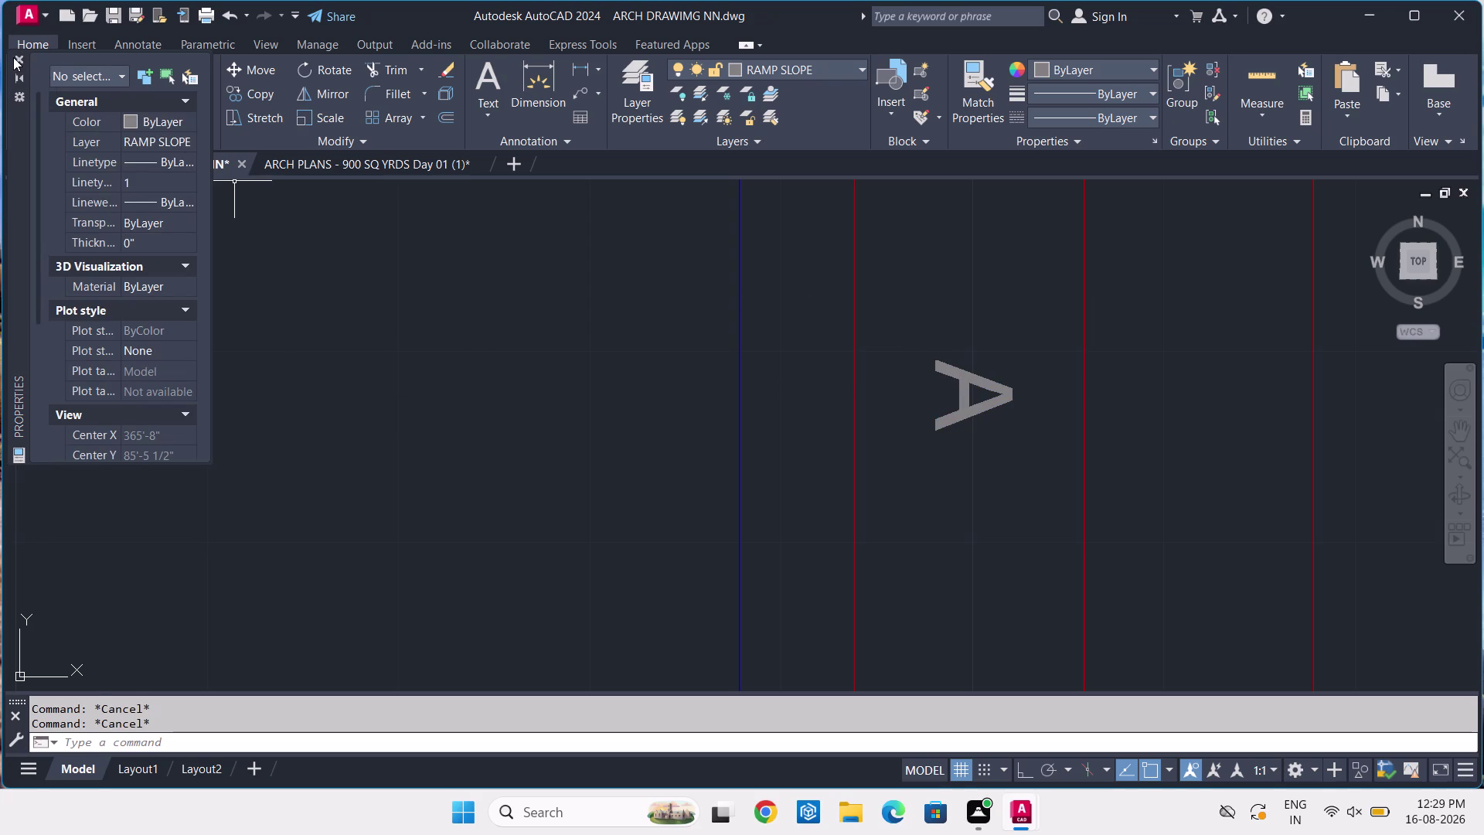
Close Properties, then window-select and delete the letter A.
click(13, 57)
scroll(up, 3)
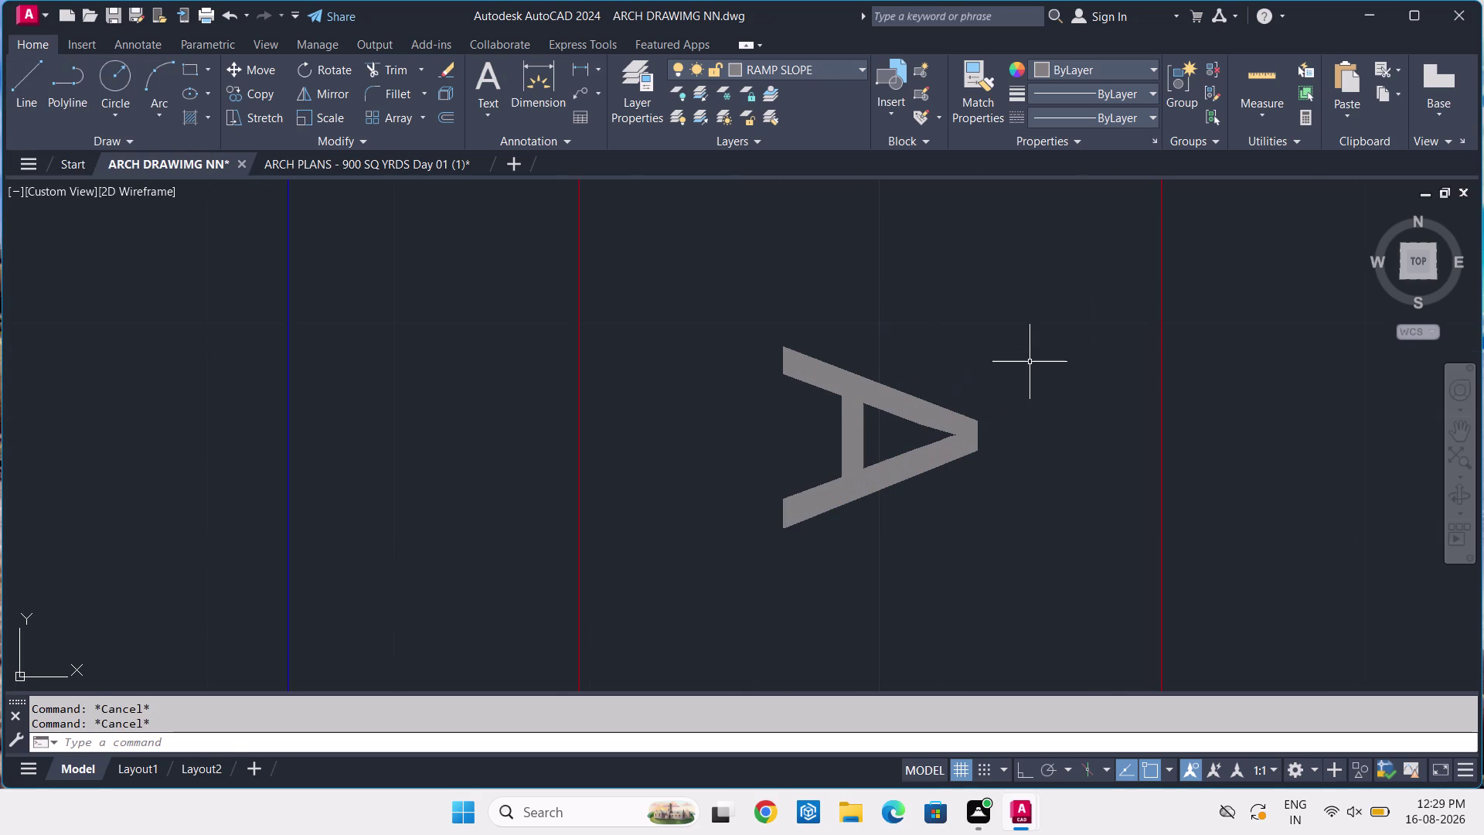
click(1030, 362)
click(740, 497)
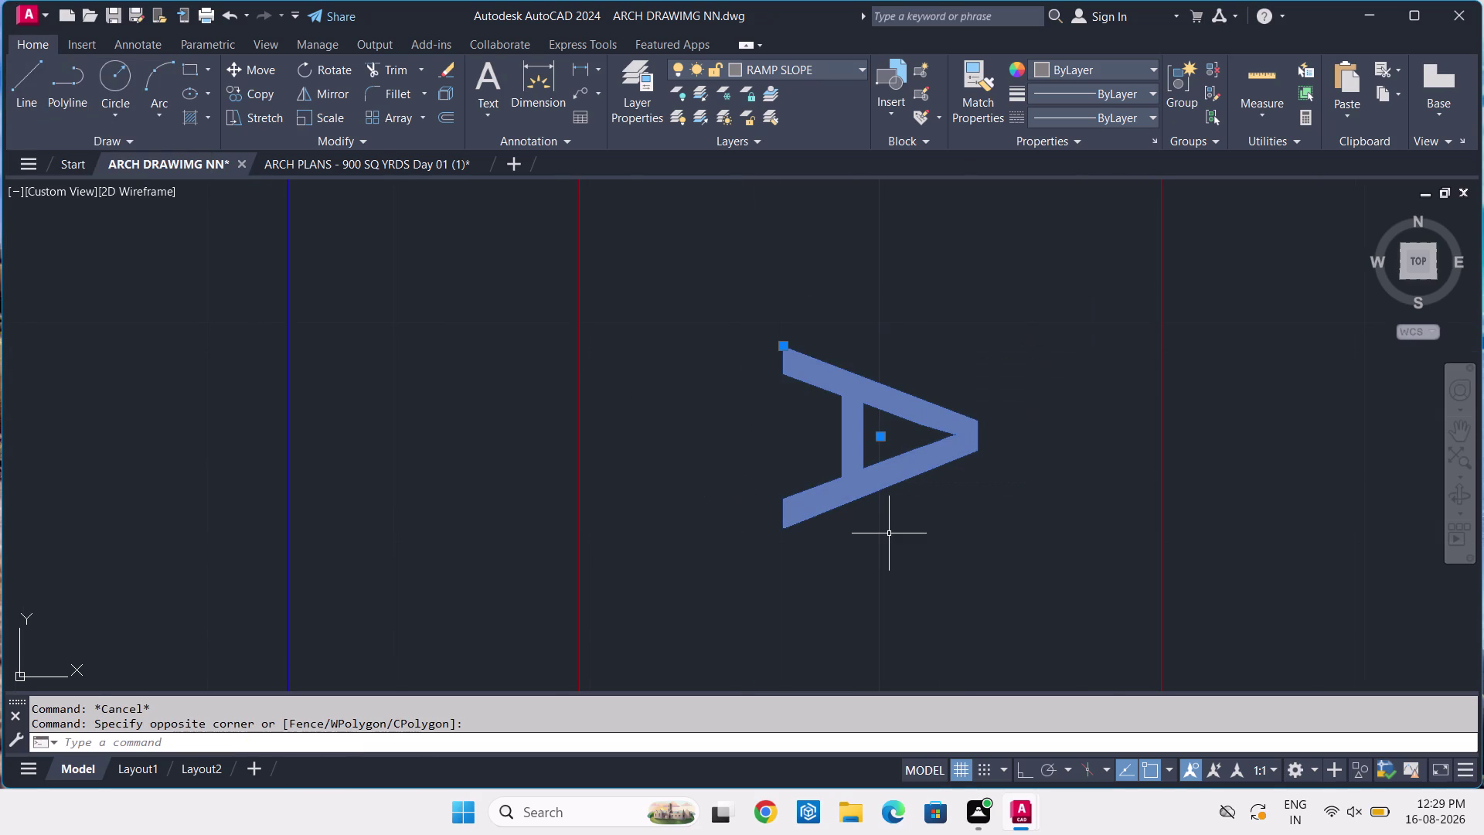
text(DE)
key(Escape)
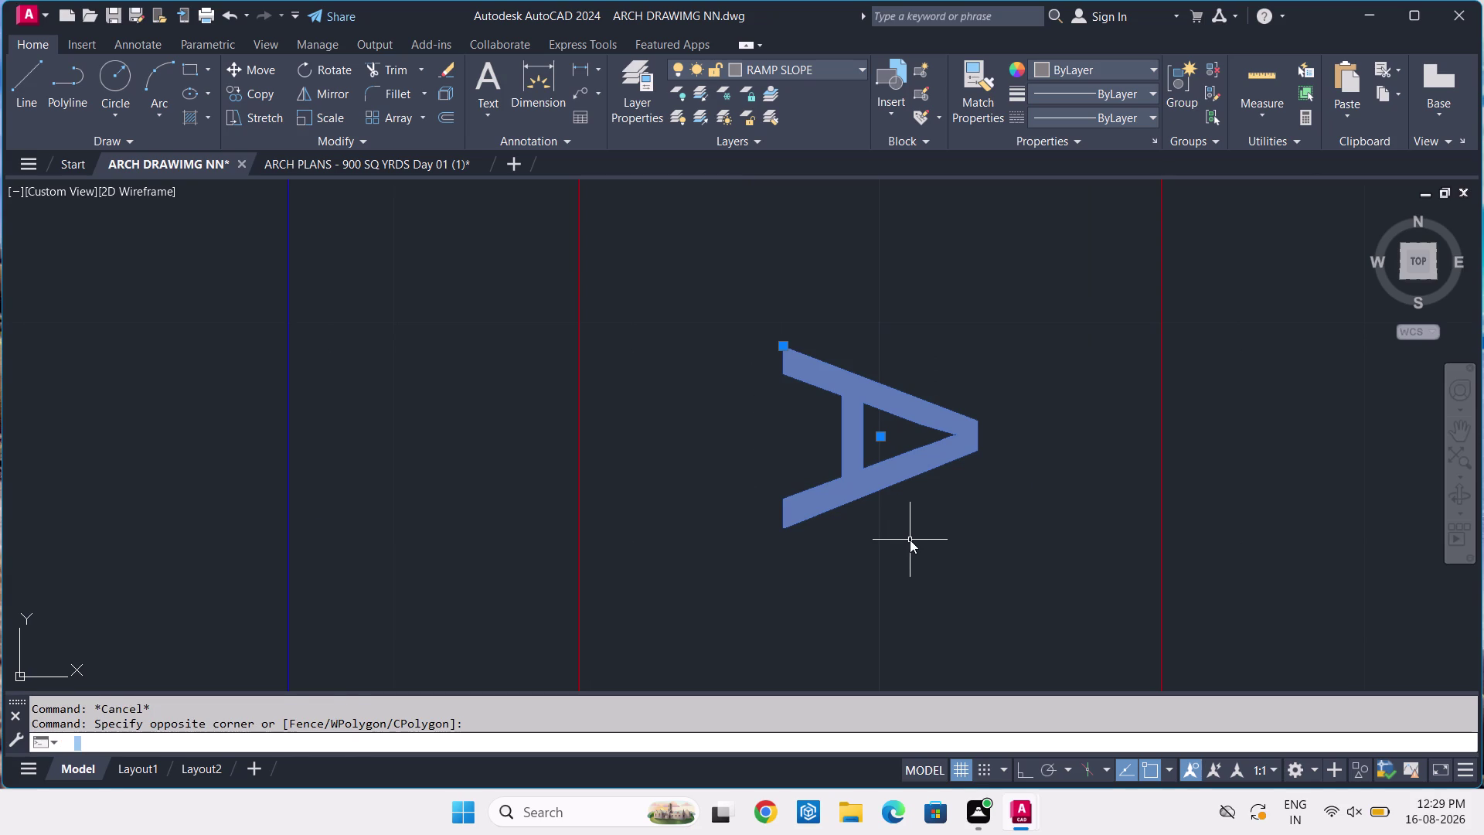
key(Delete)
key(Delete)
key(Delete)
key(Delete)
Pan over to the pink-filled columns in the plan.
scroll(down, 3)
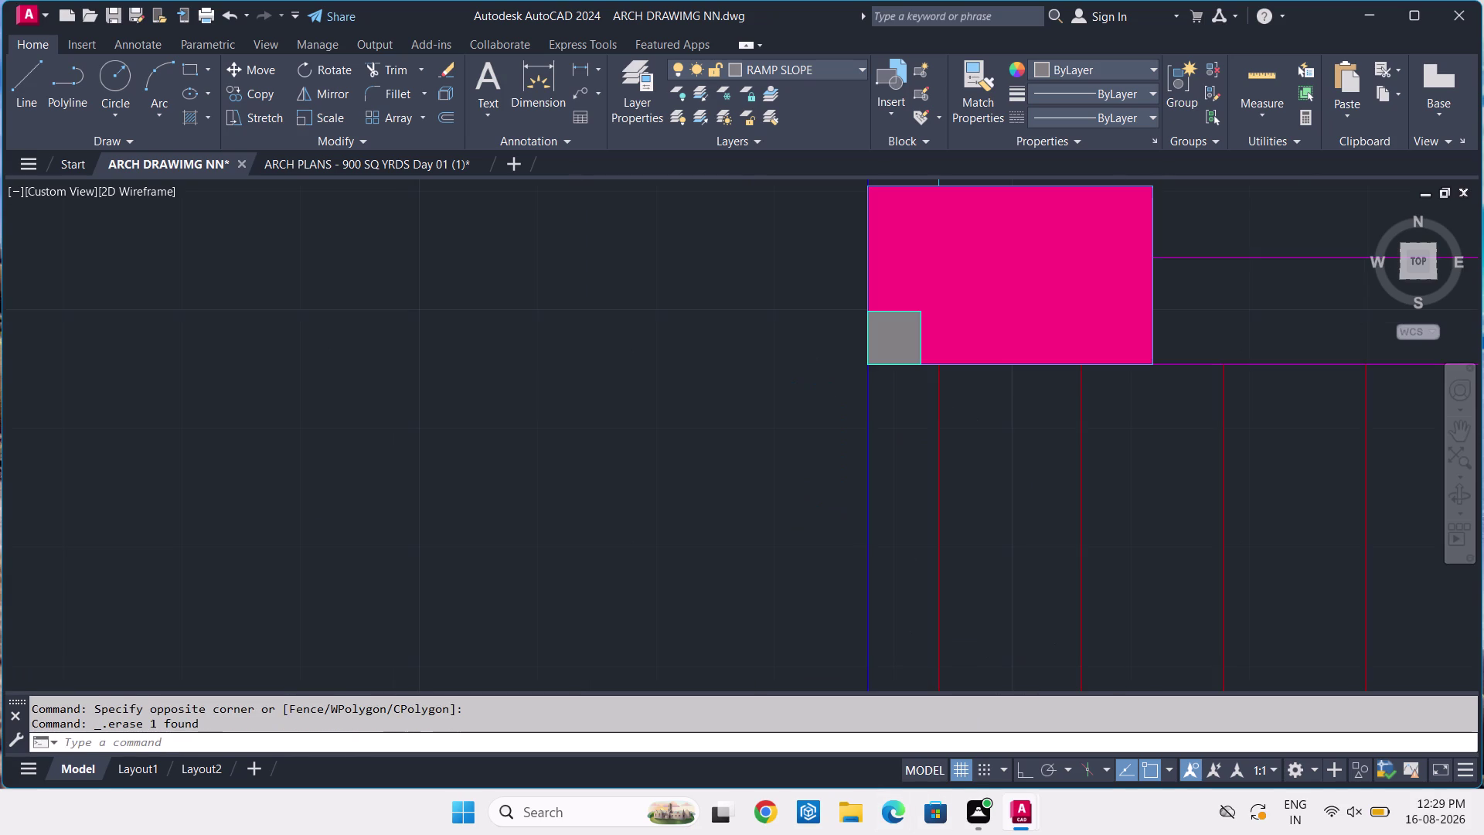
middle_drag(1054, 620, 963, 478)
key(d)
text(T)
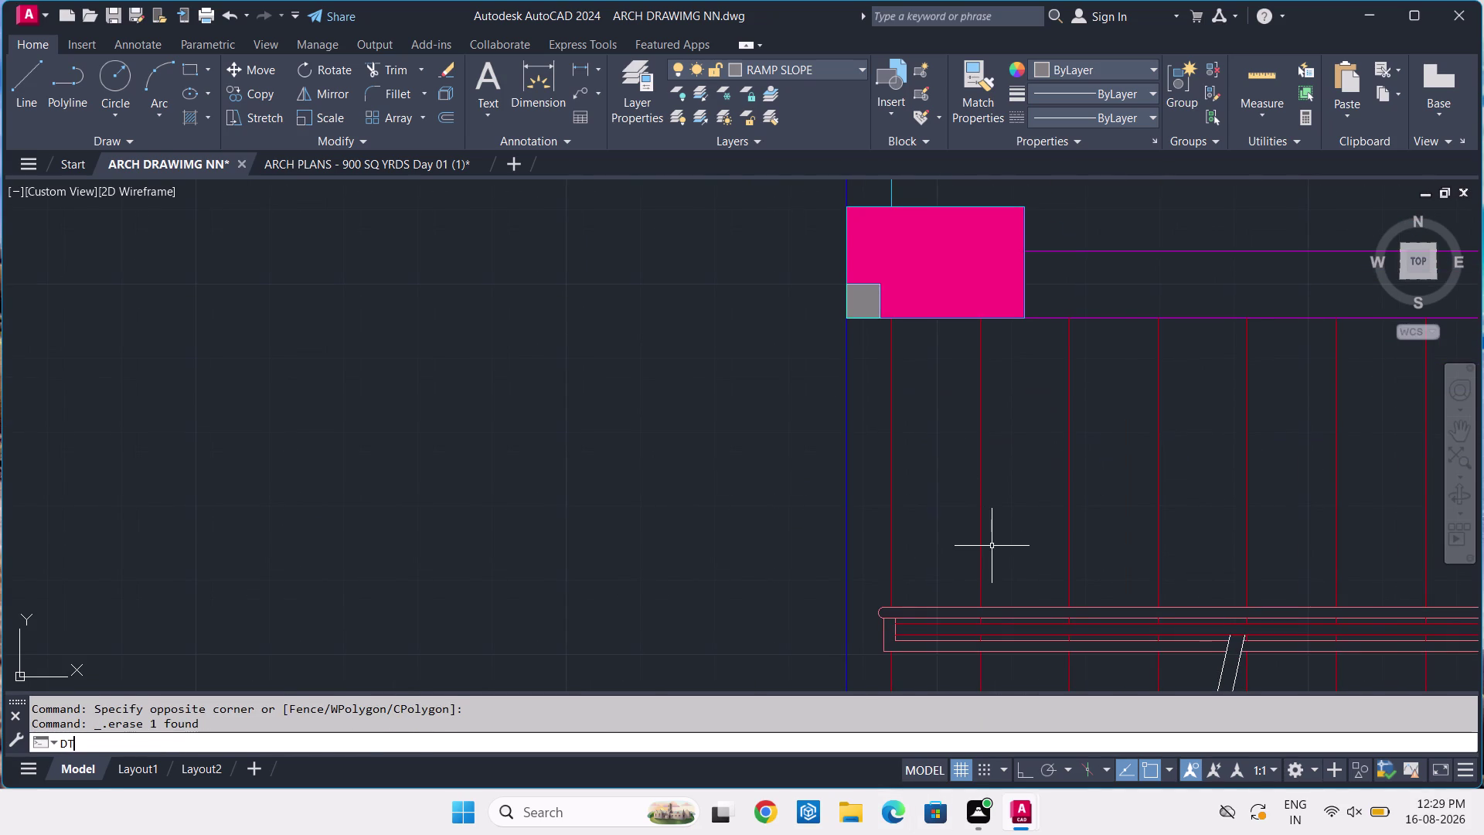
key(space)
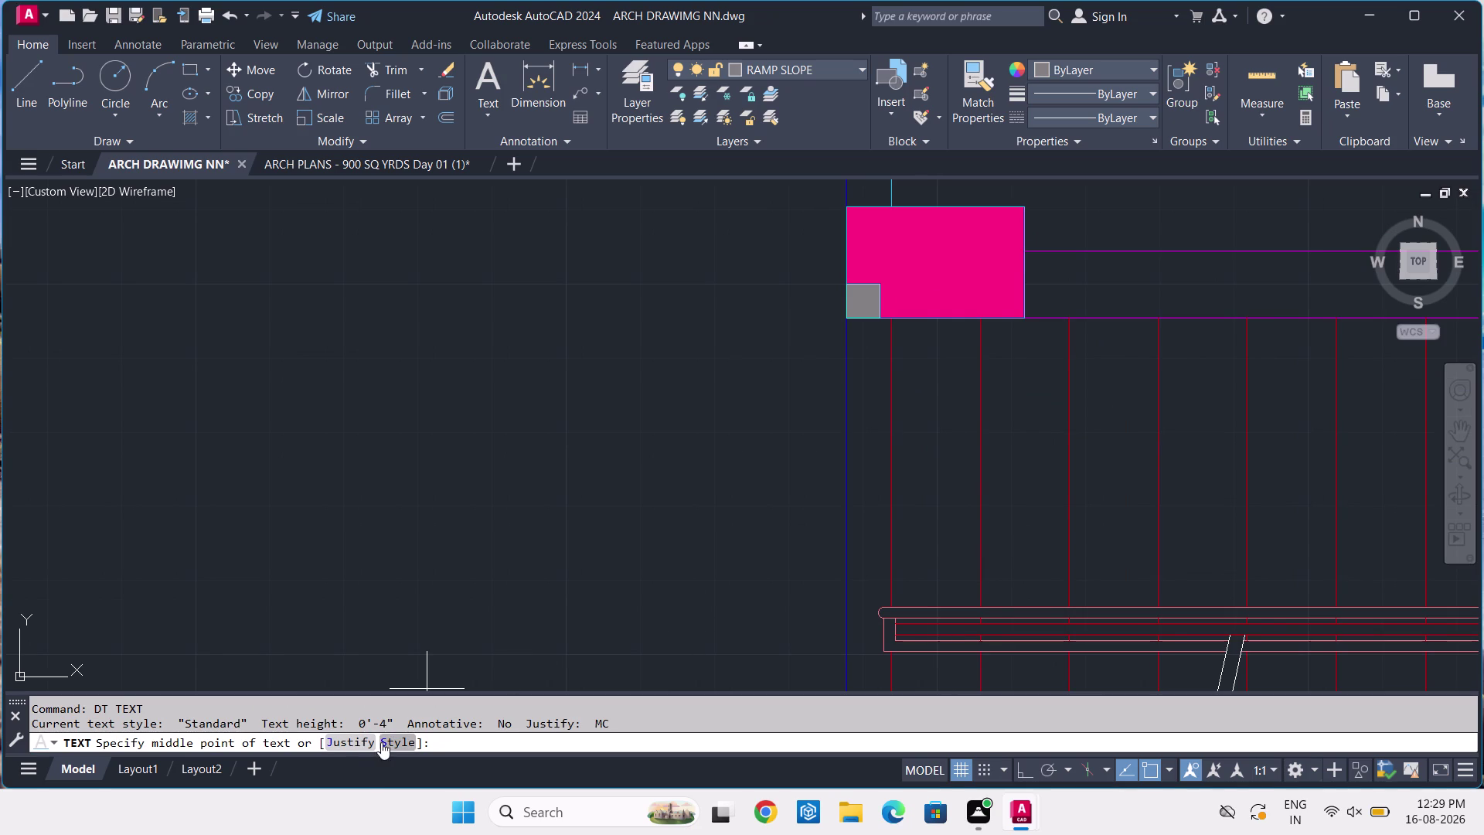
click(381, 742)
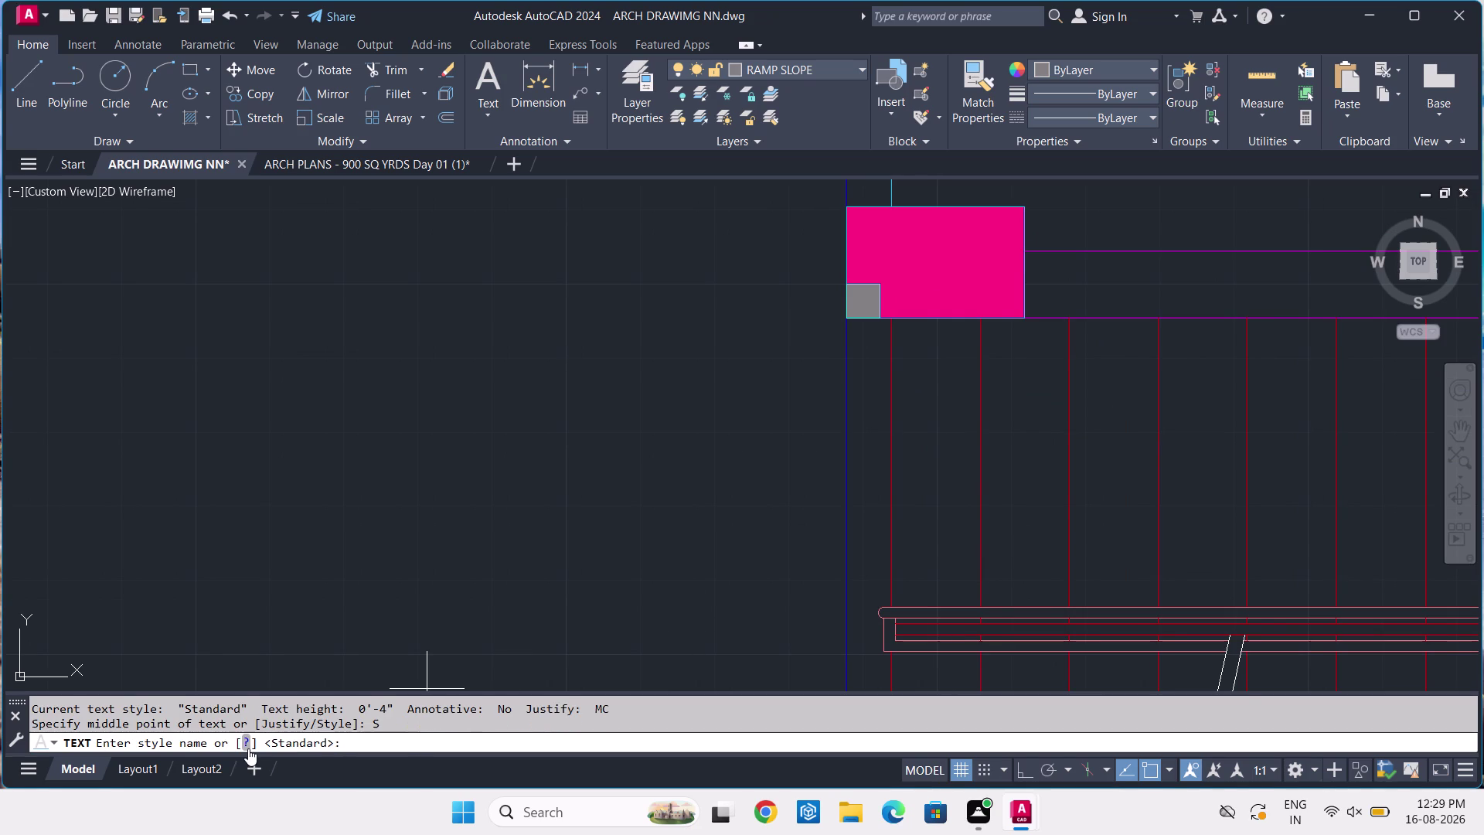
click(247, 747)
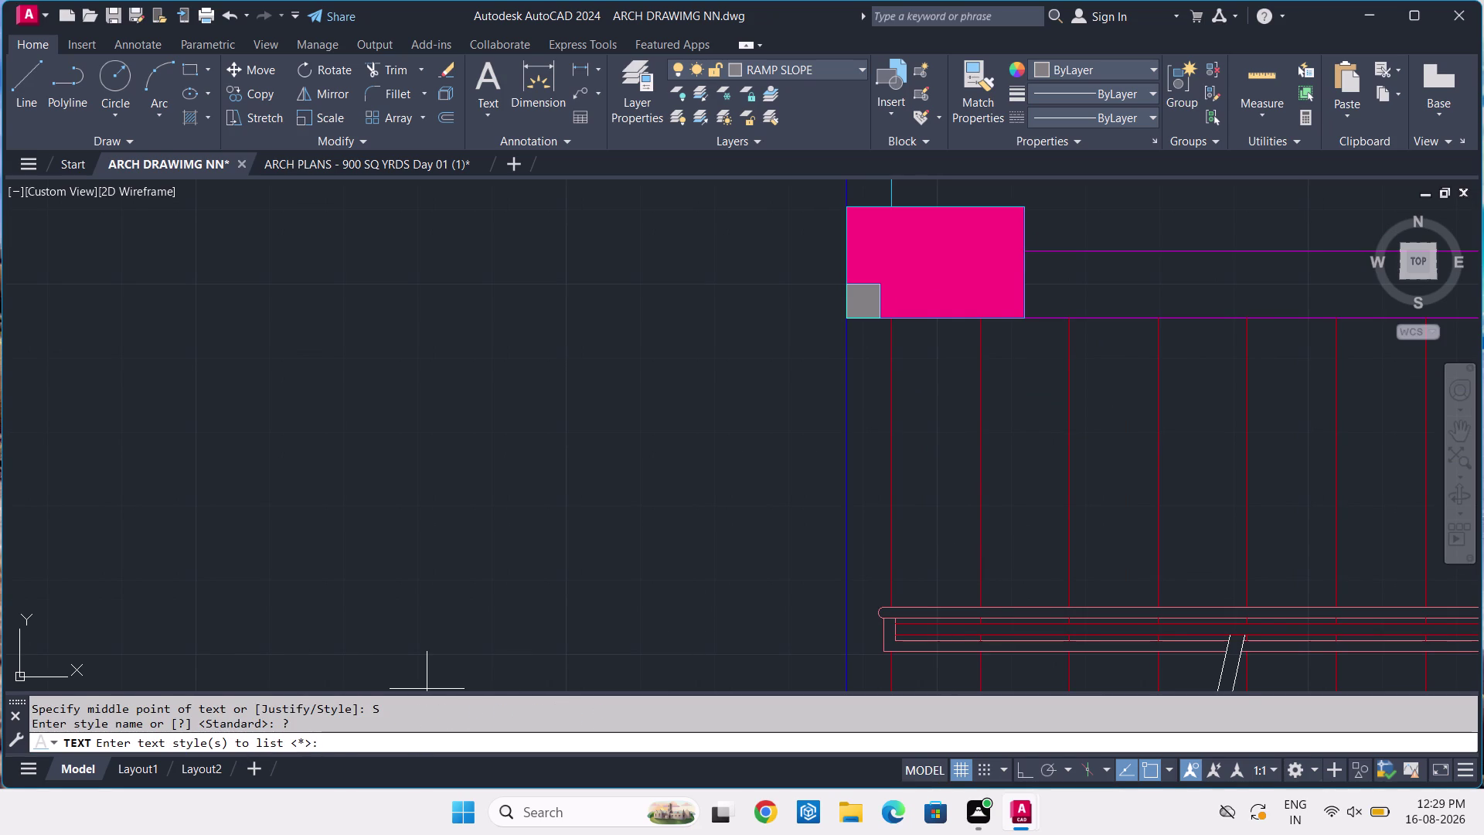
key(Escape)
text(T)
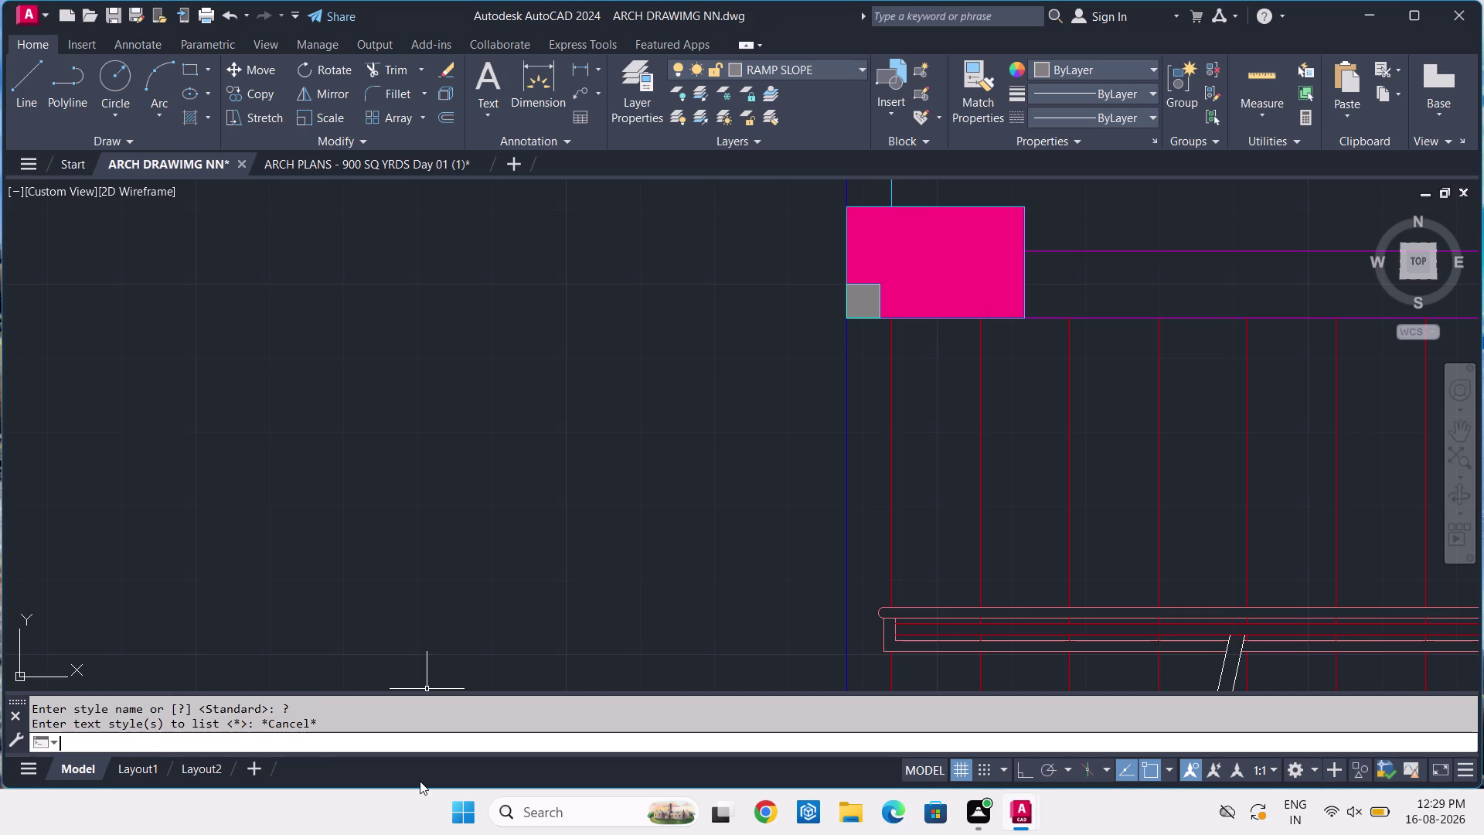
text(EX)
key(t)
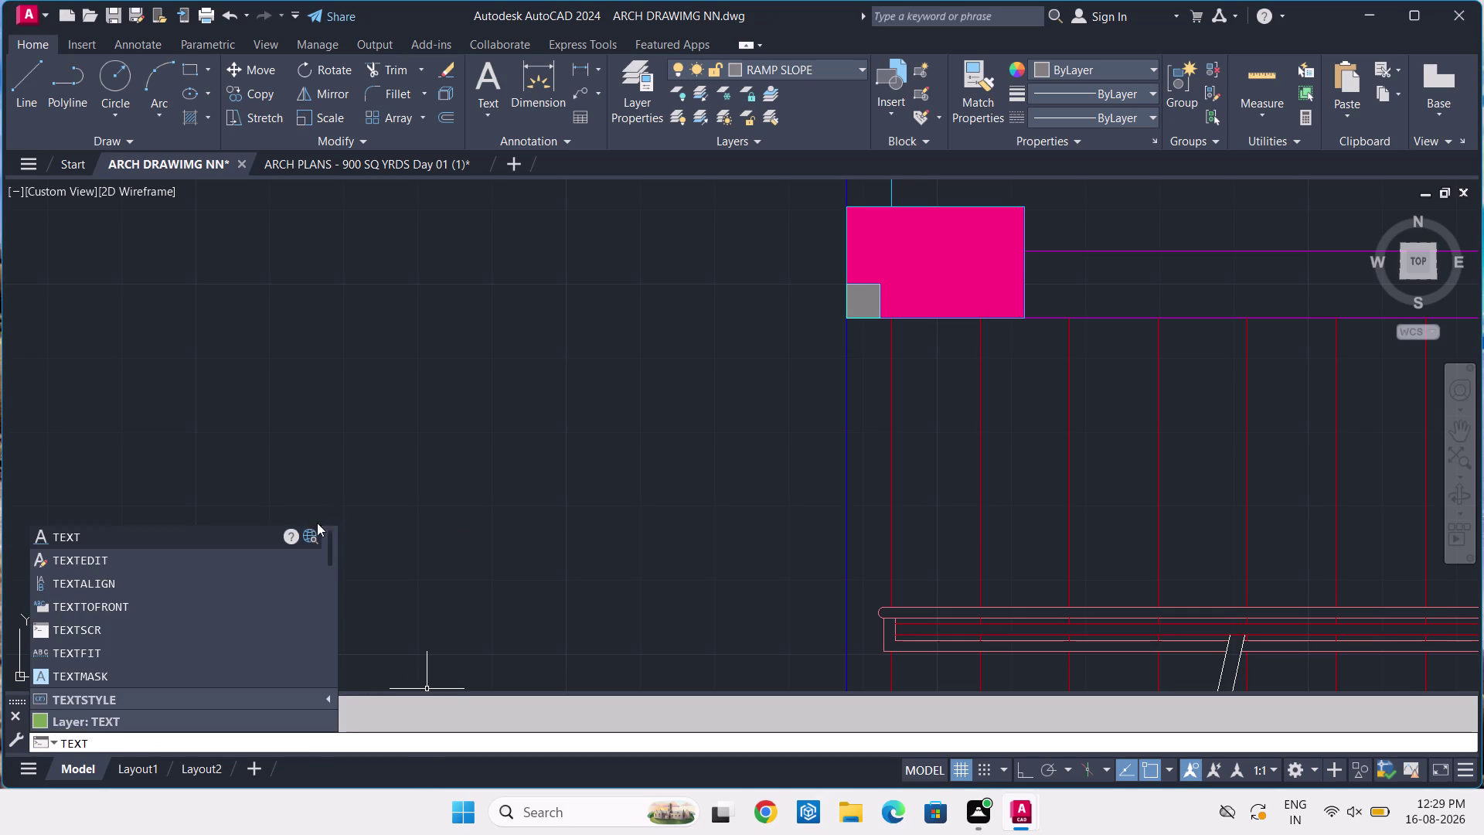
click(206, 699)
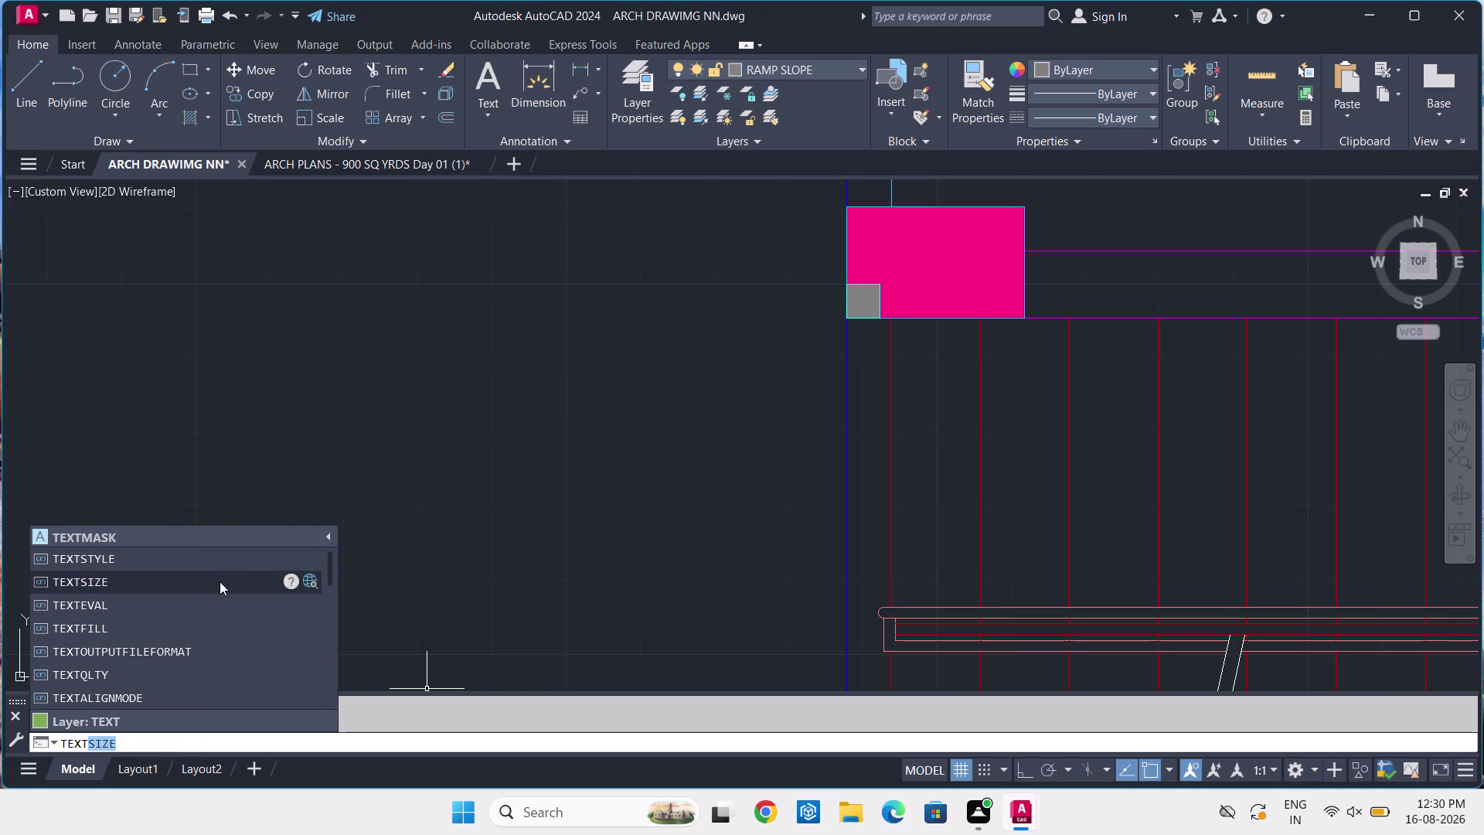
click(229, 556)
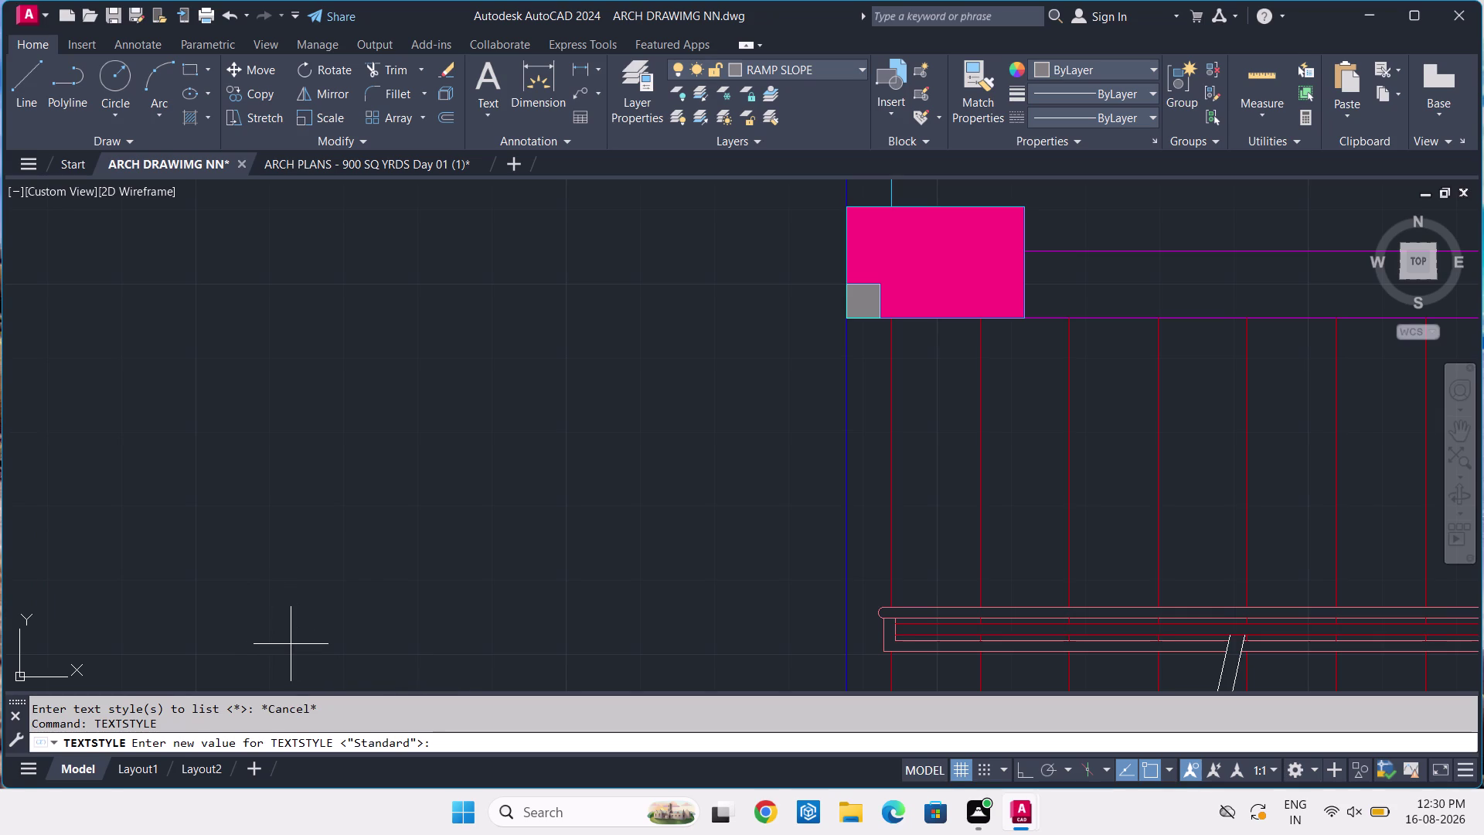
key(Escape)
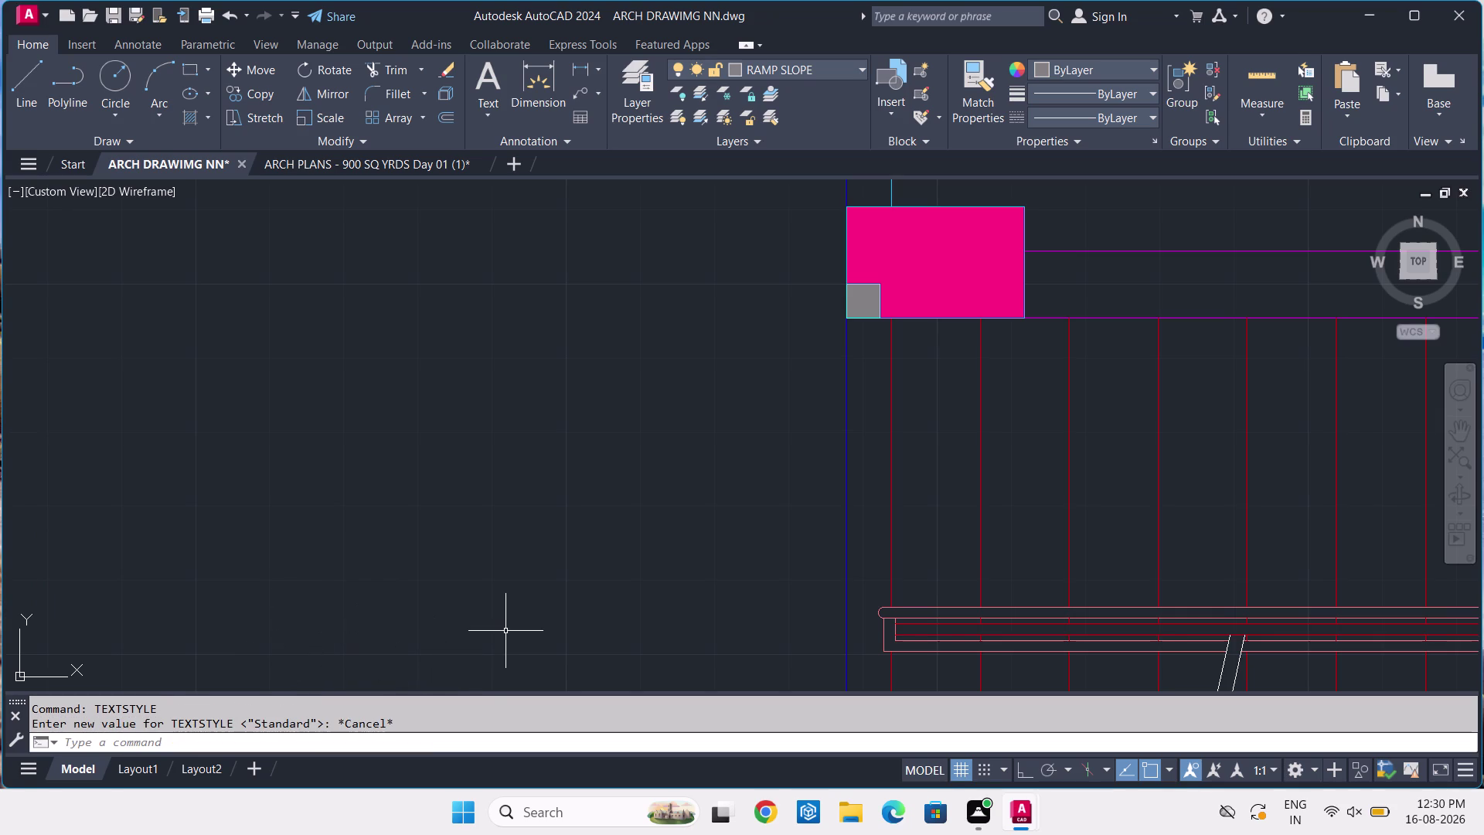
click(485, 110)
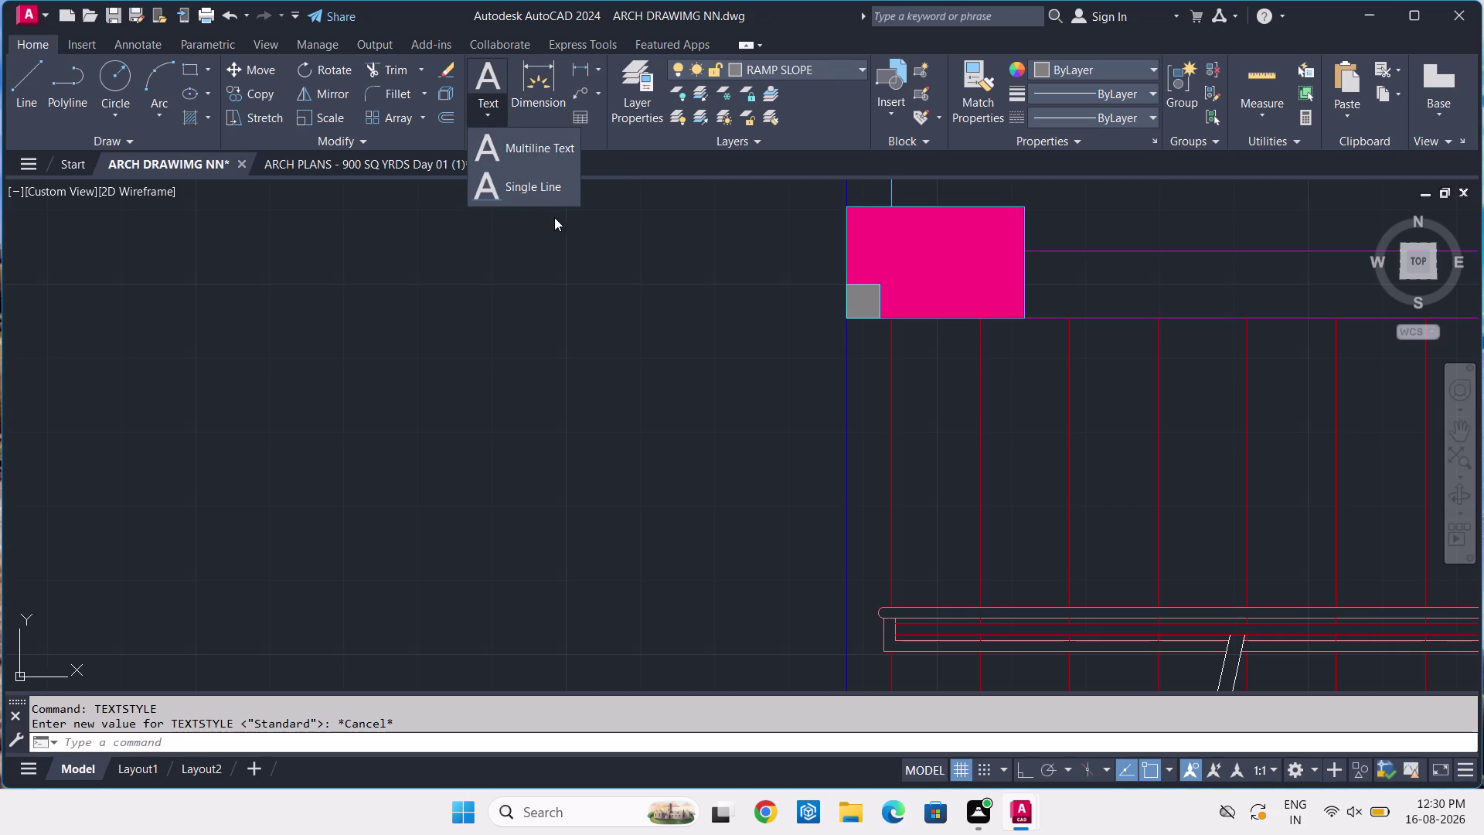
key(Escape)
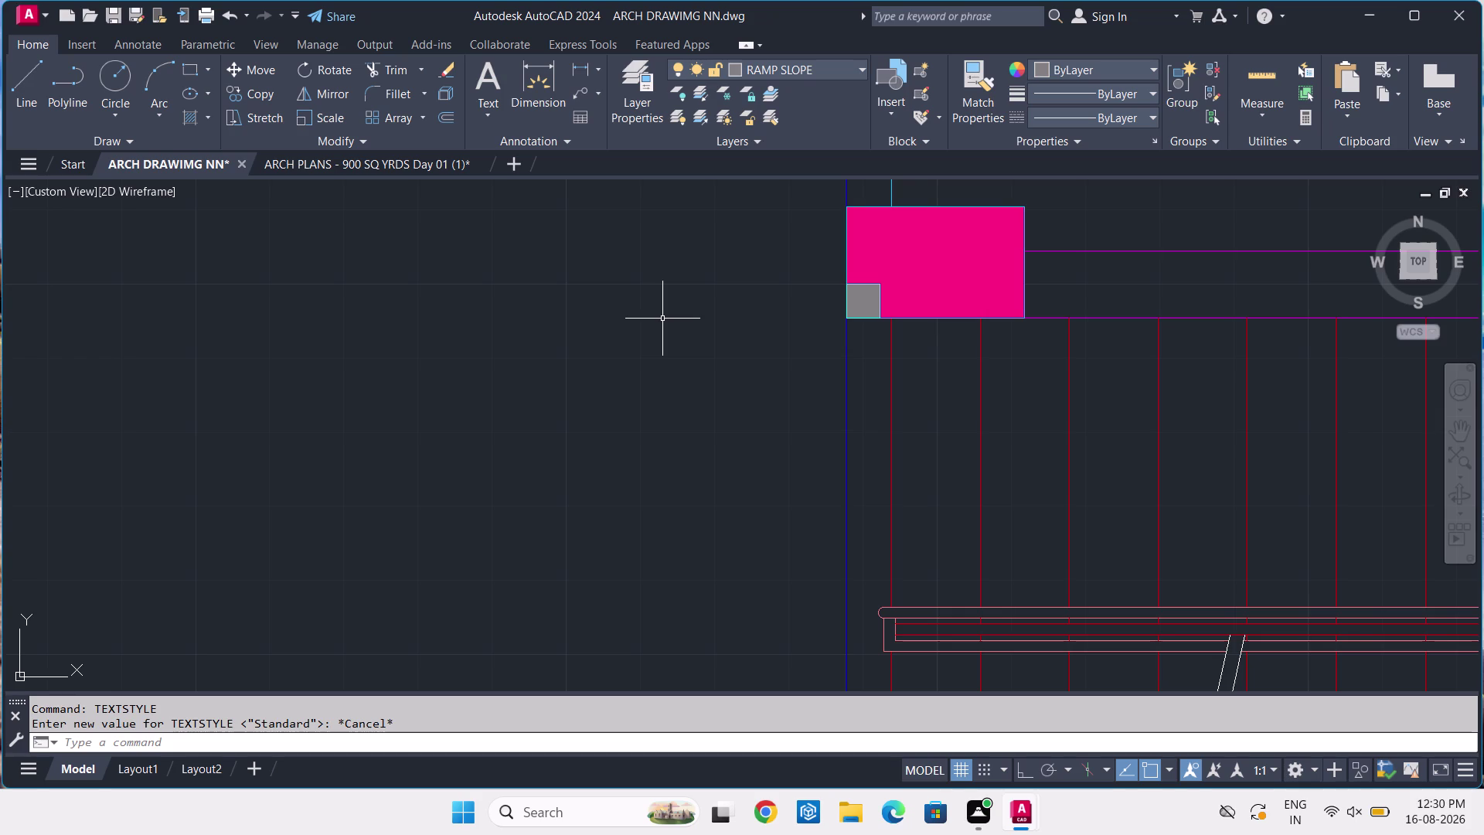
text(ST)
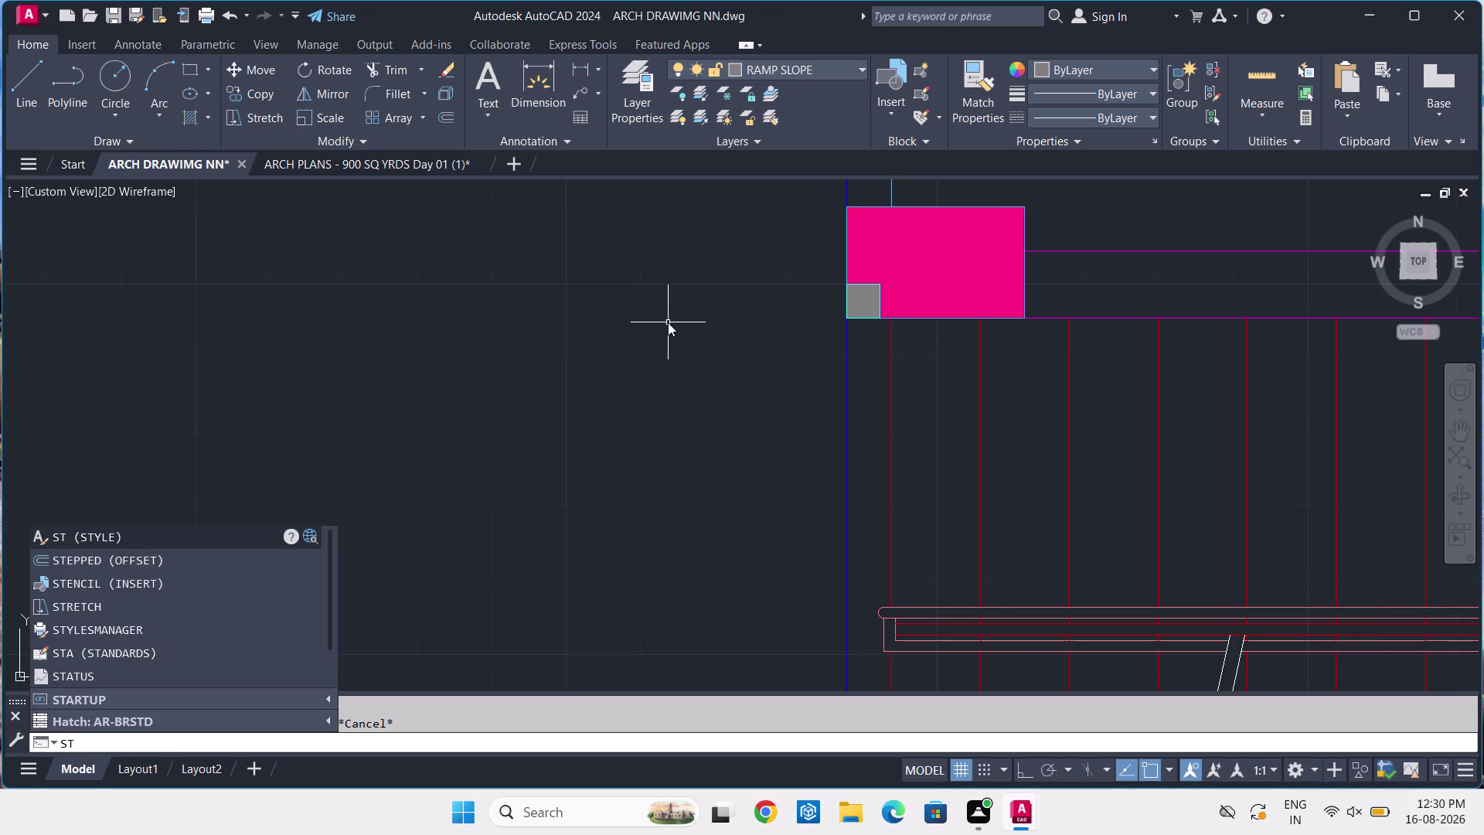
Browse the Standard style's font list with ST, keeping Arial as the font.
key(space)
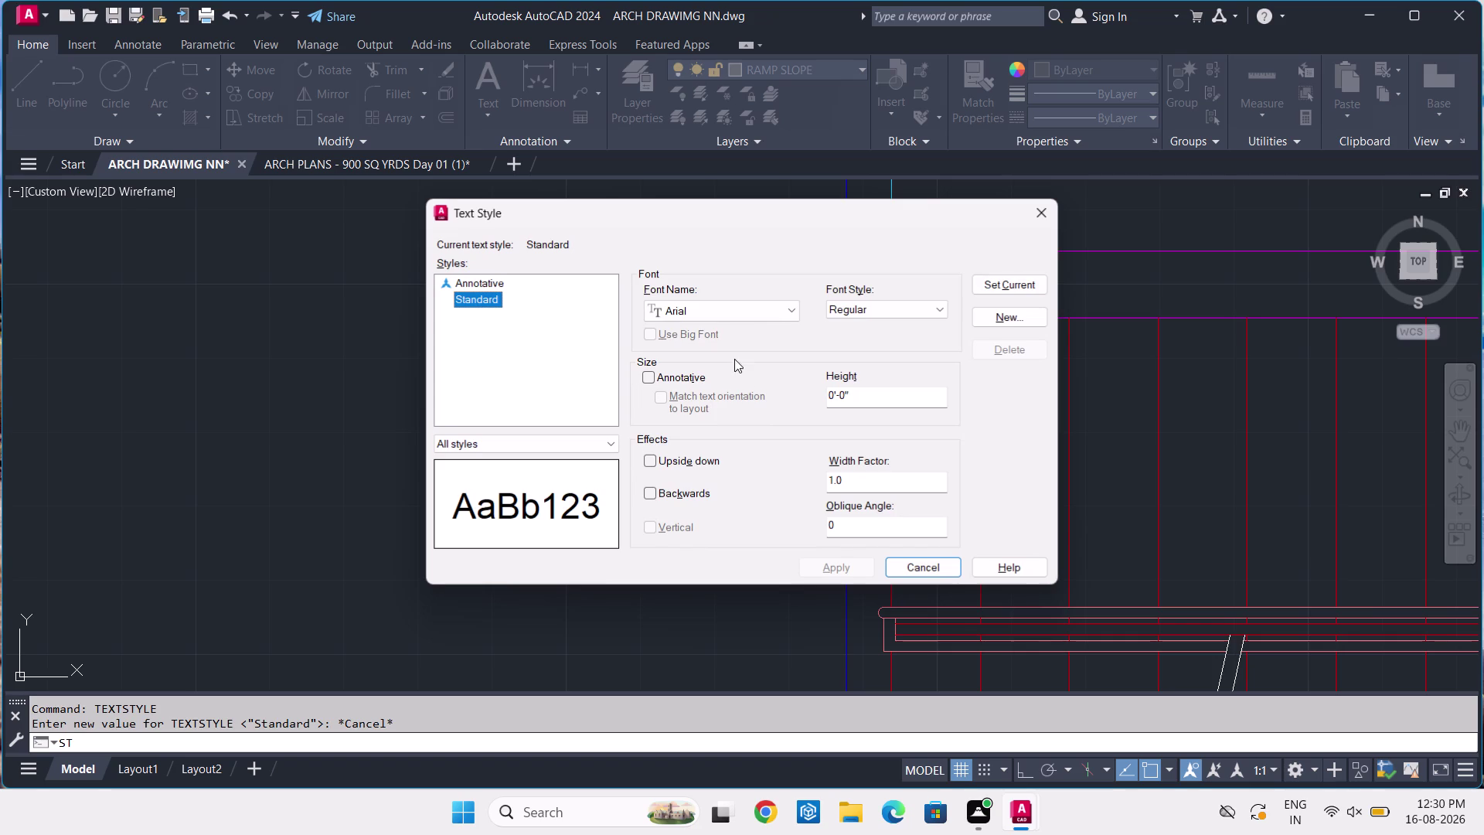
click(712, 311)
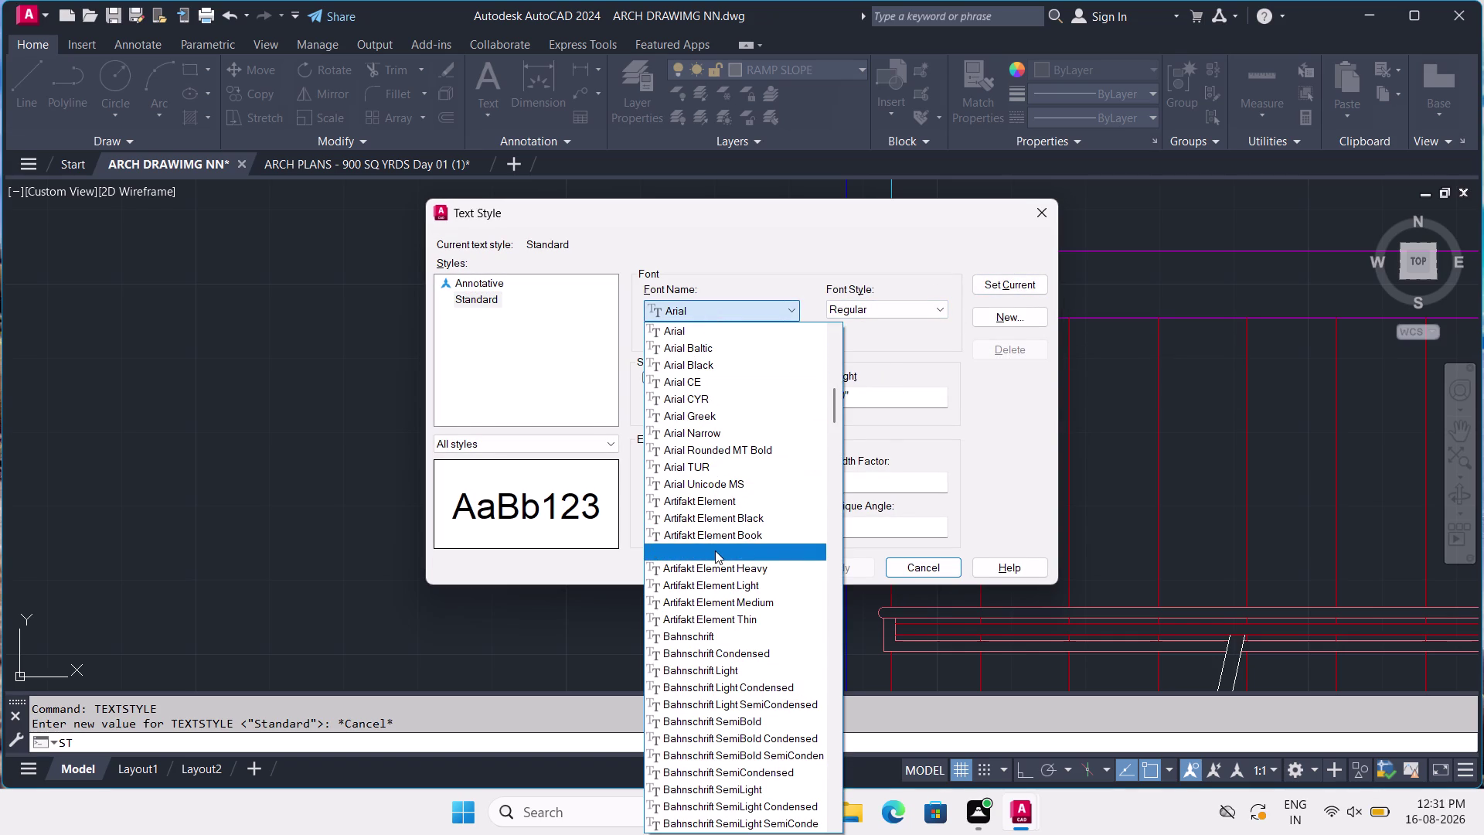
scroll(down, 3)
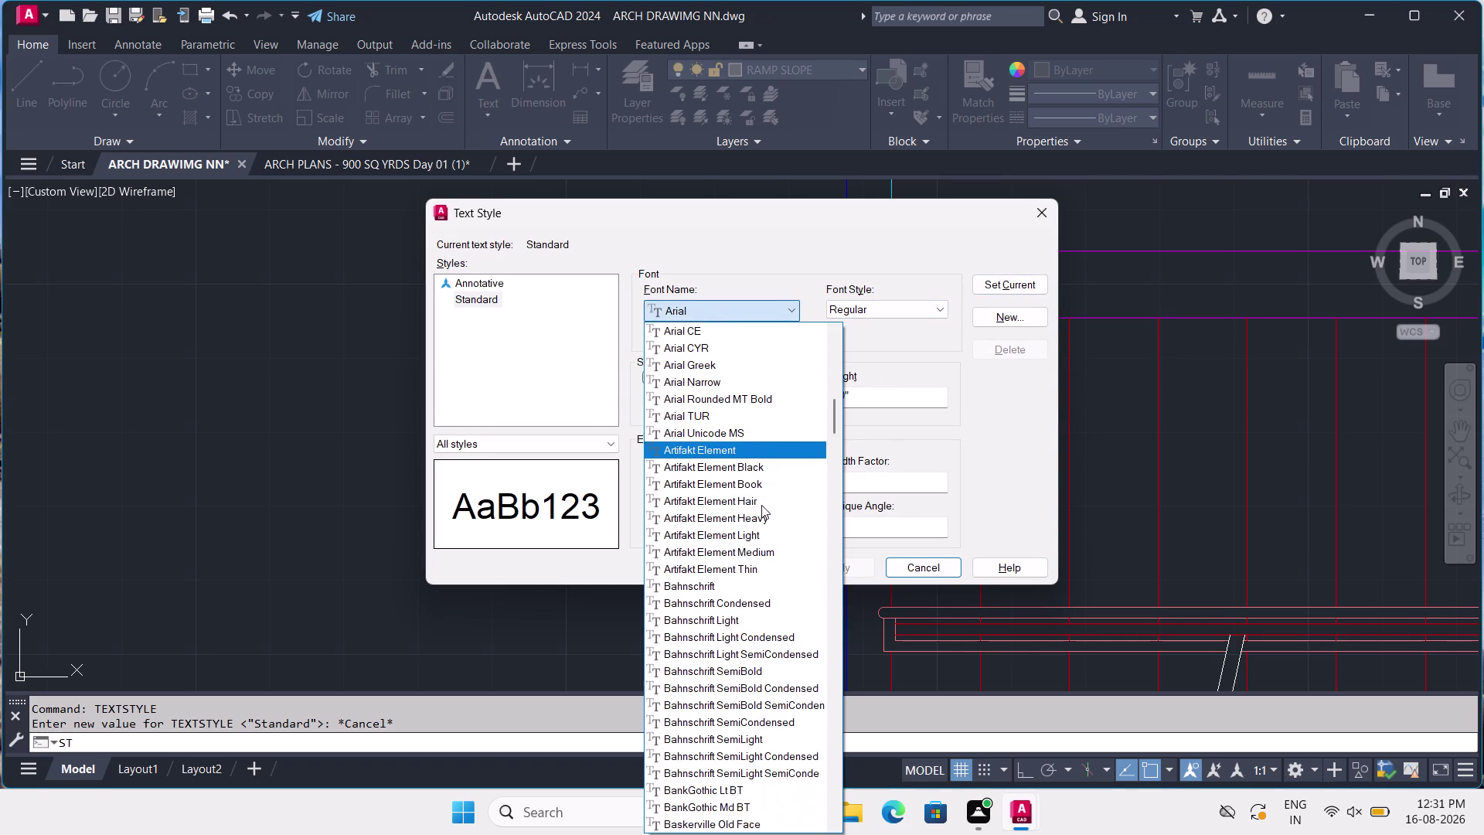
scroll(down, 3)
scroll(down, 3)
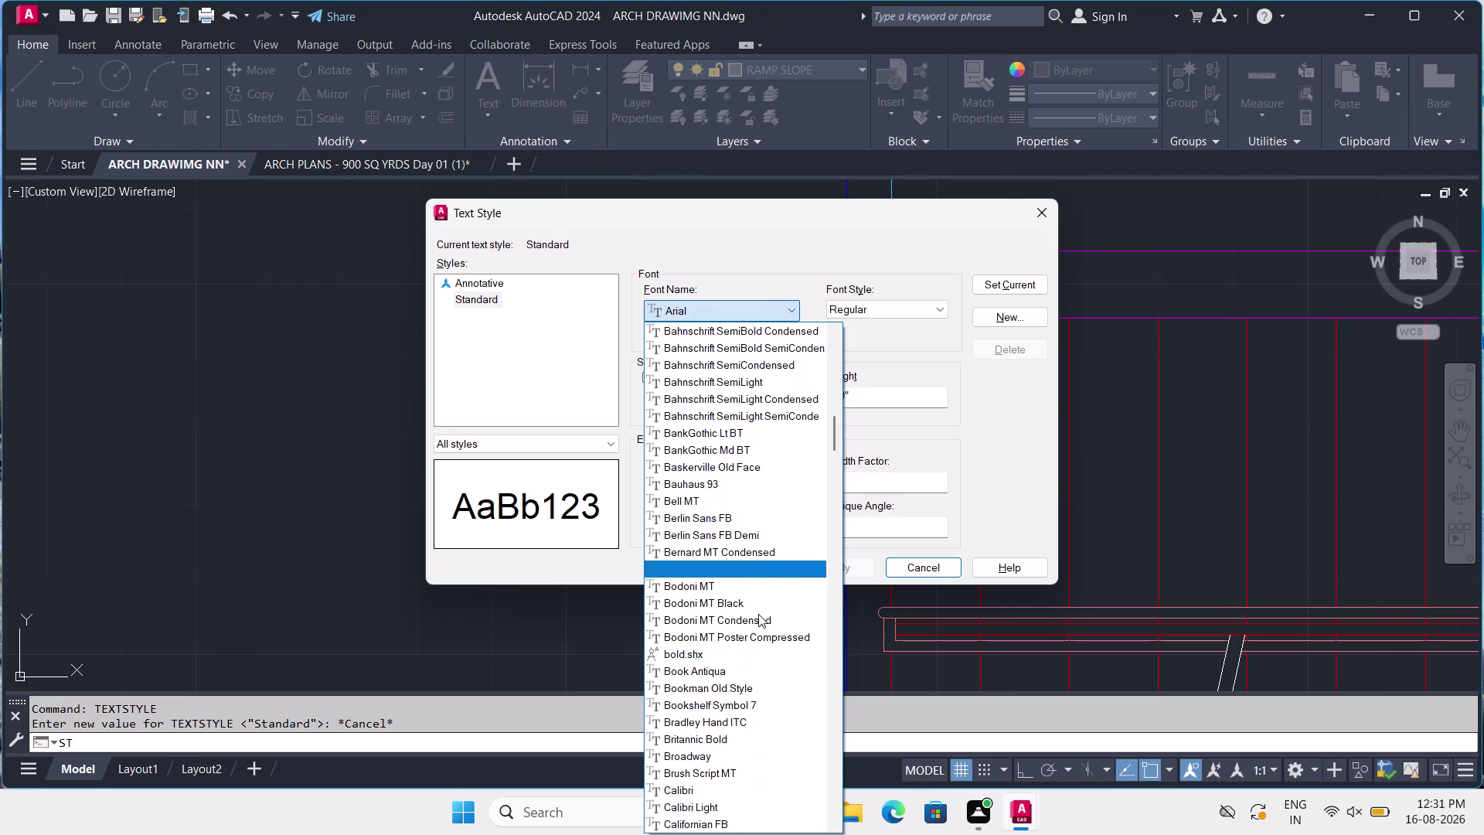
scroll(down, 3)
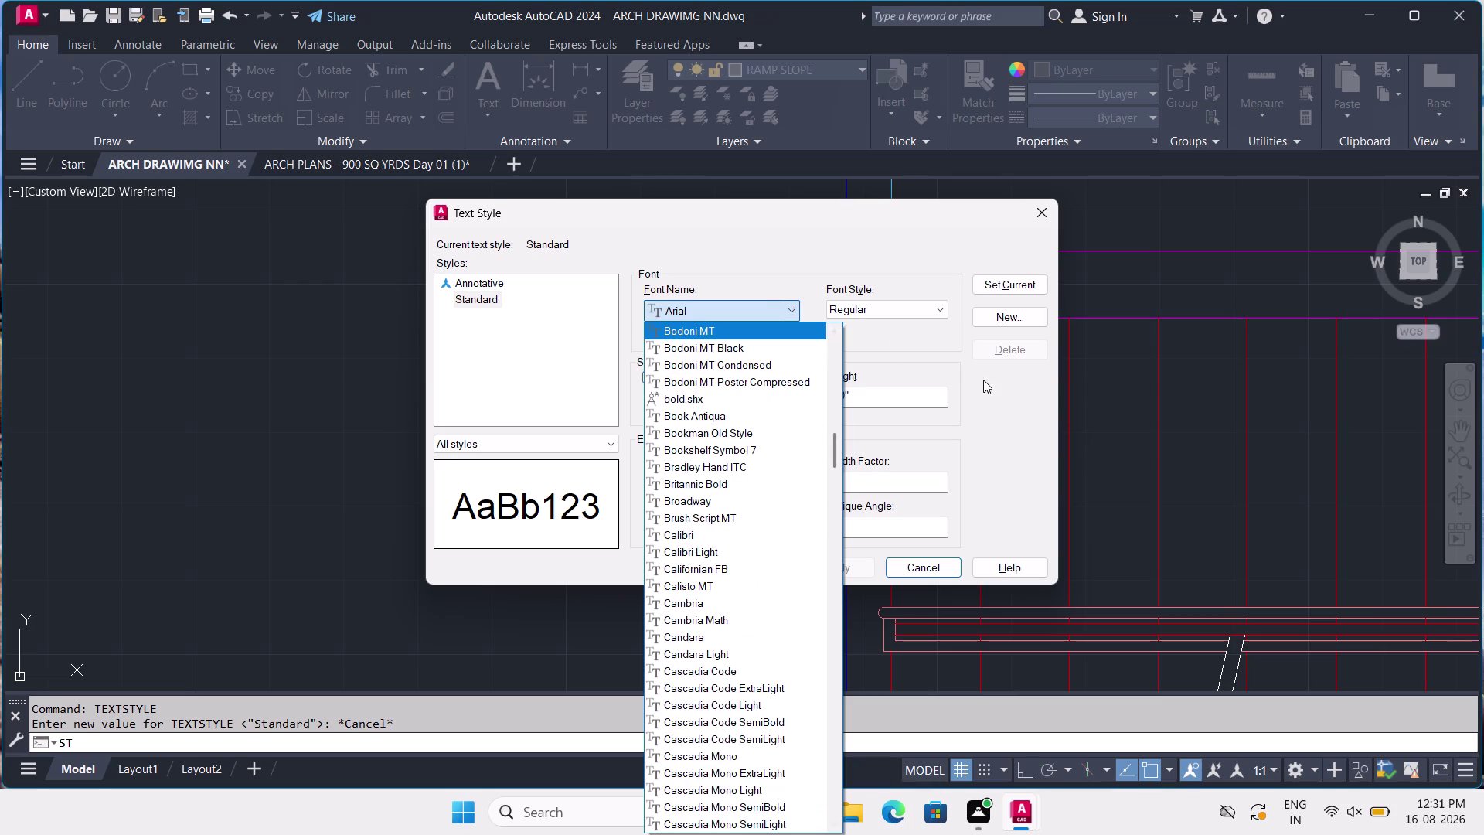
click(1000, 384)
Try Italic, revert Standard to Arial Regular, cancel, and return to ARCH PLANS.
click(907, 307)
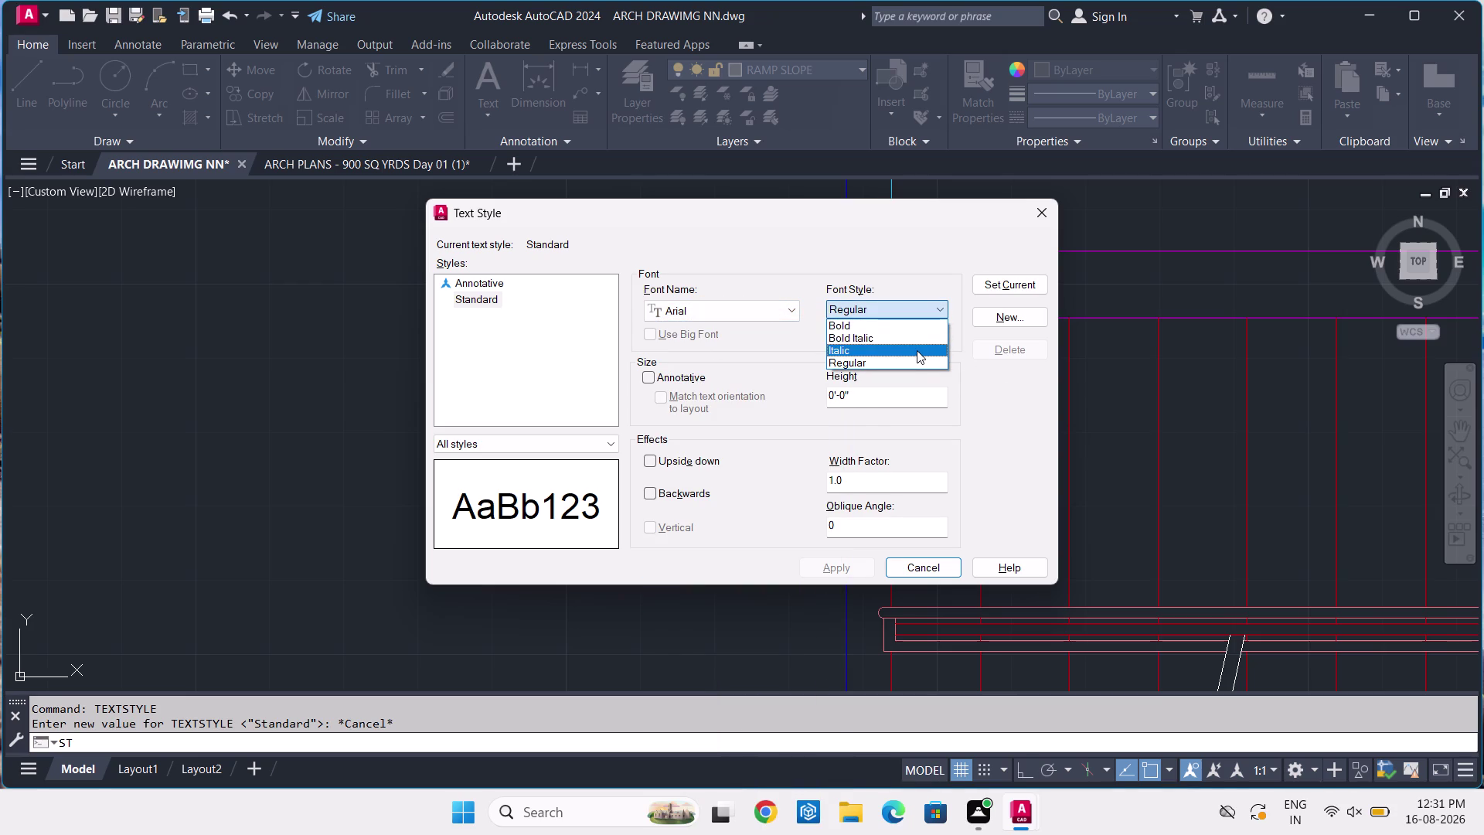
click(916, 350)
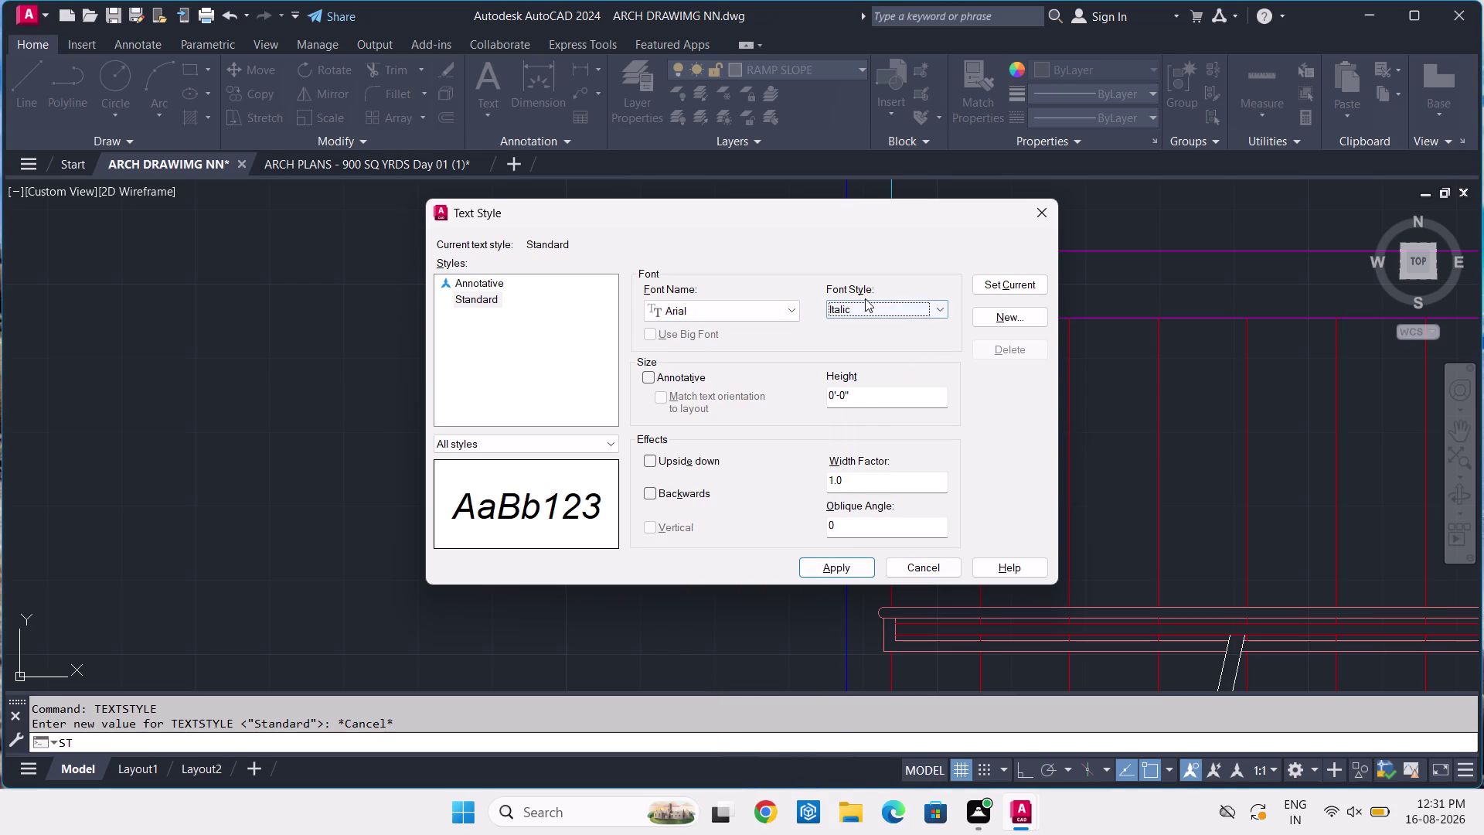
click(867, 302)
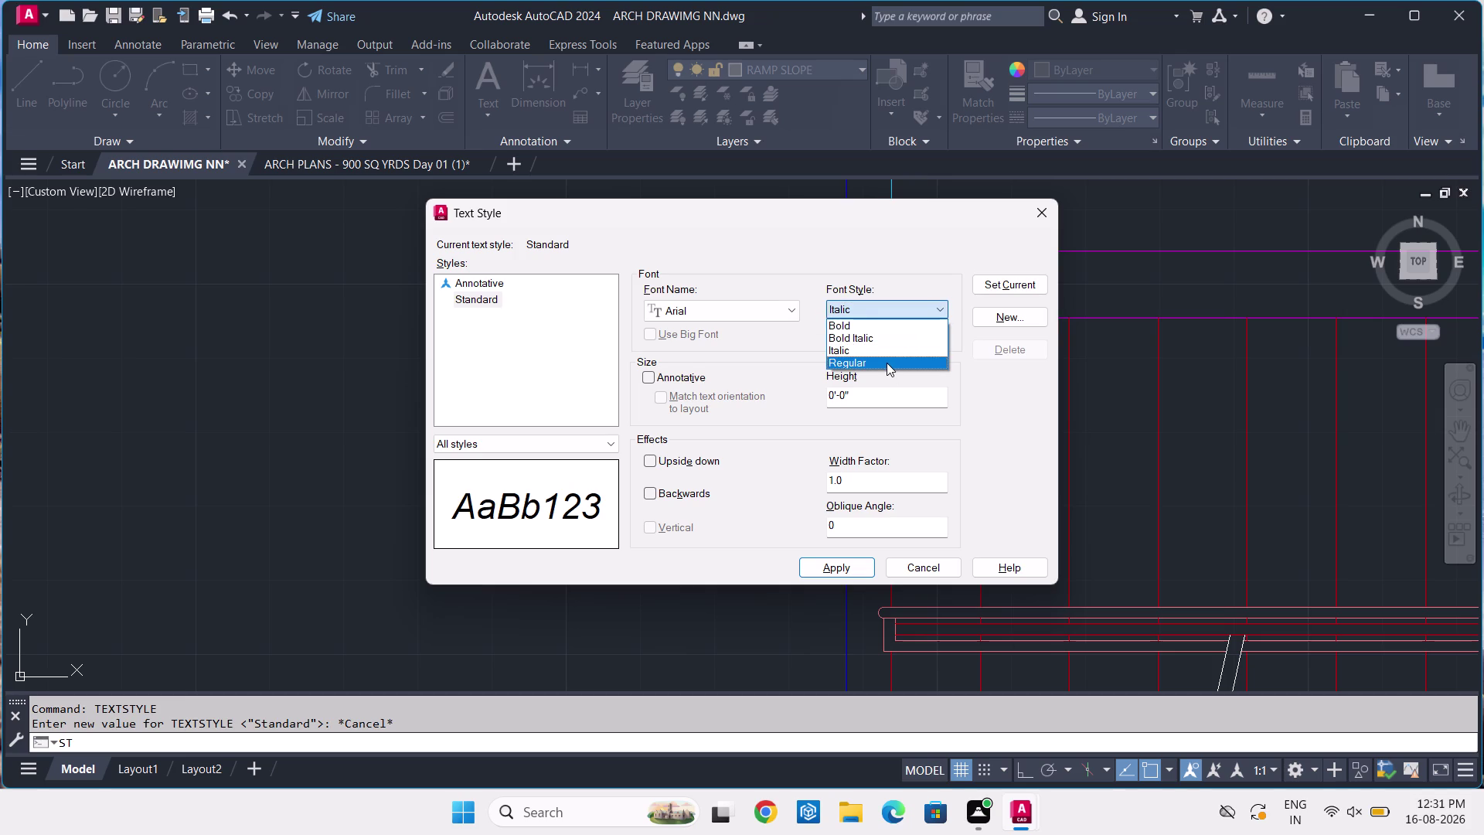
click(879, 358)
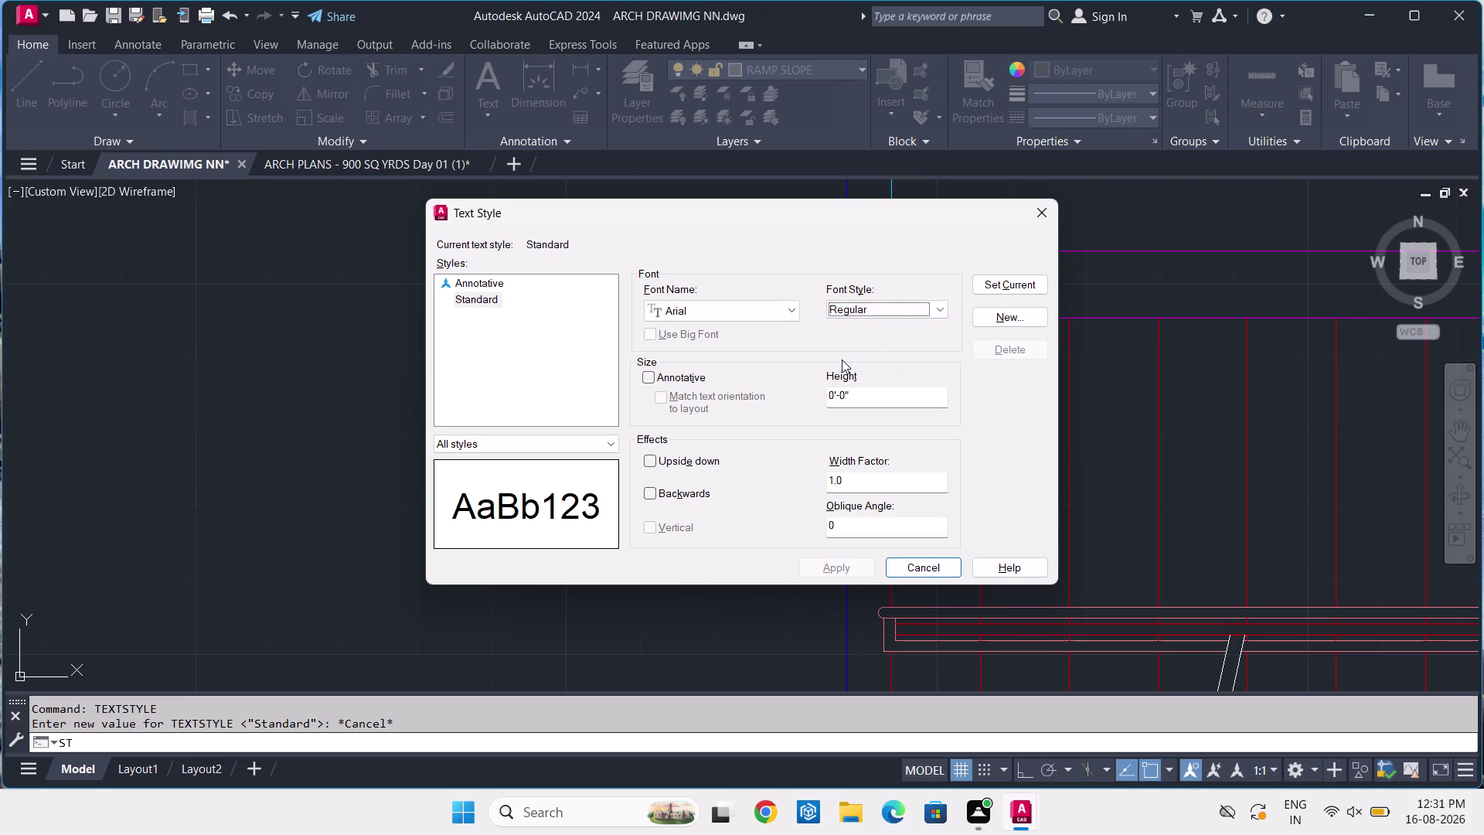
click(724, 313)
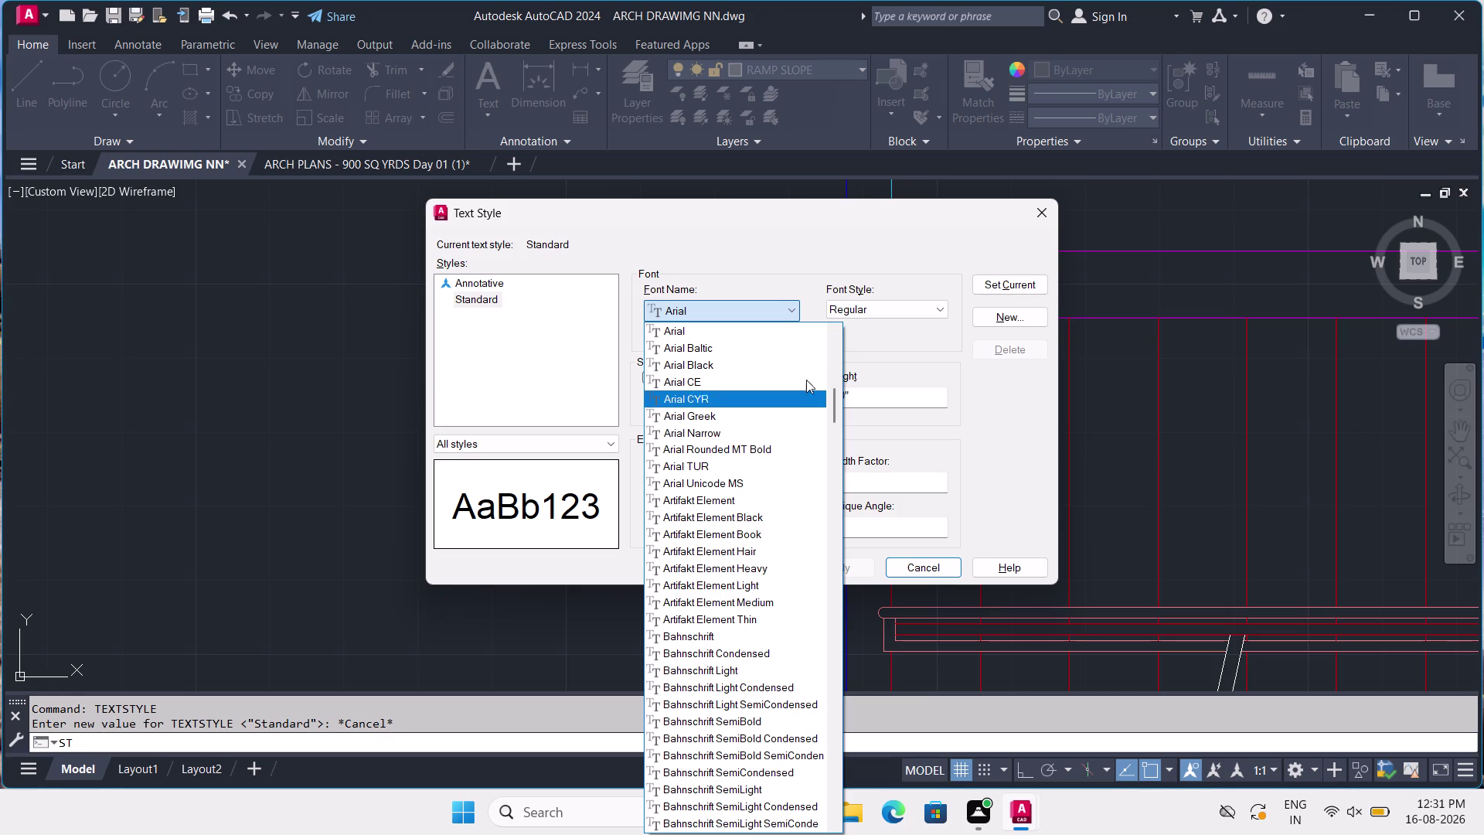
click(1047, 213)
click(1042, 215)
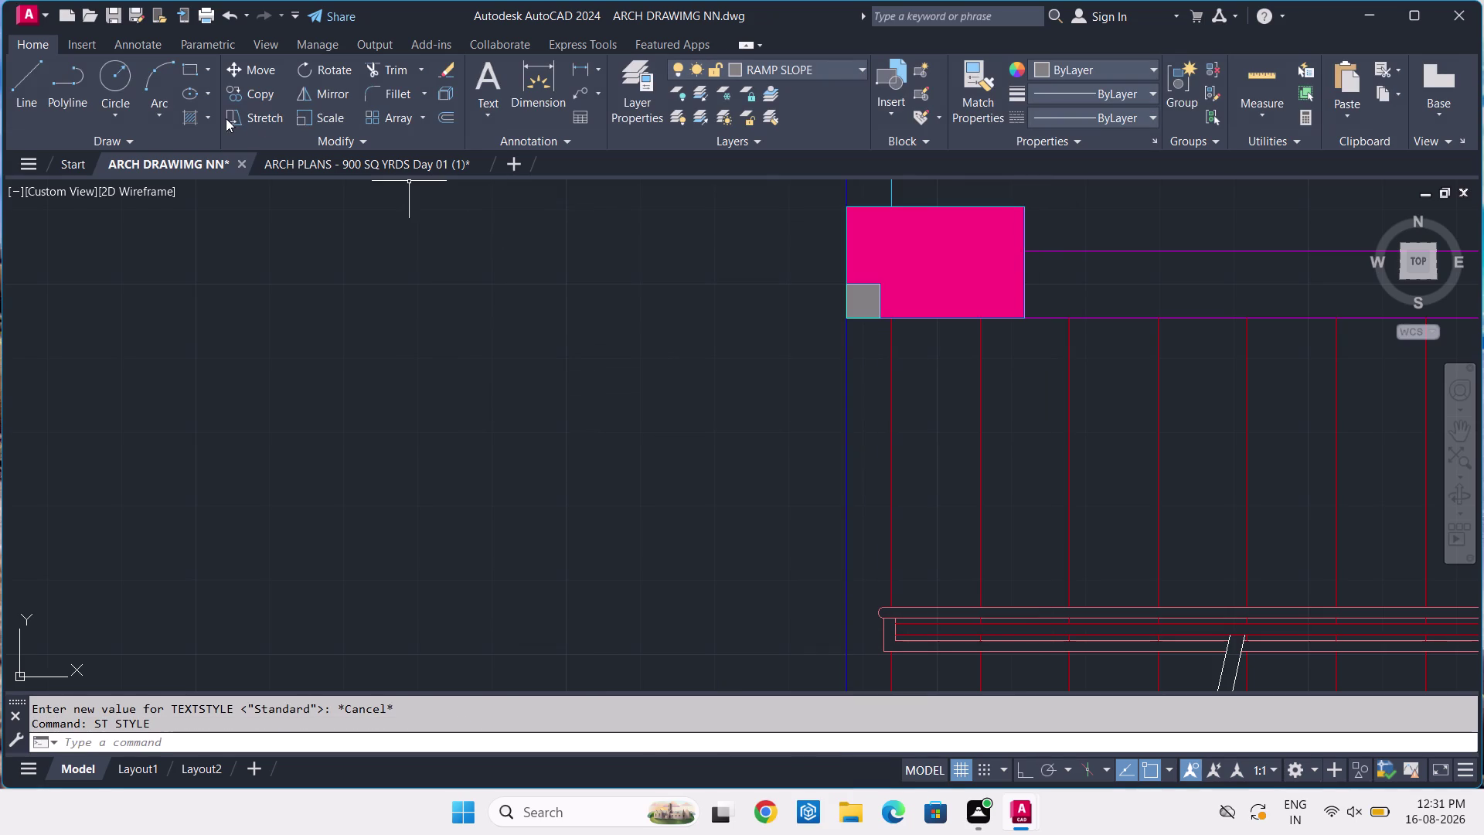
click(368, 163)
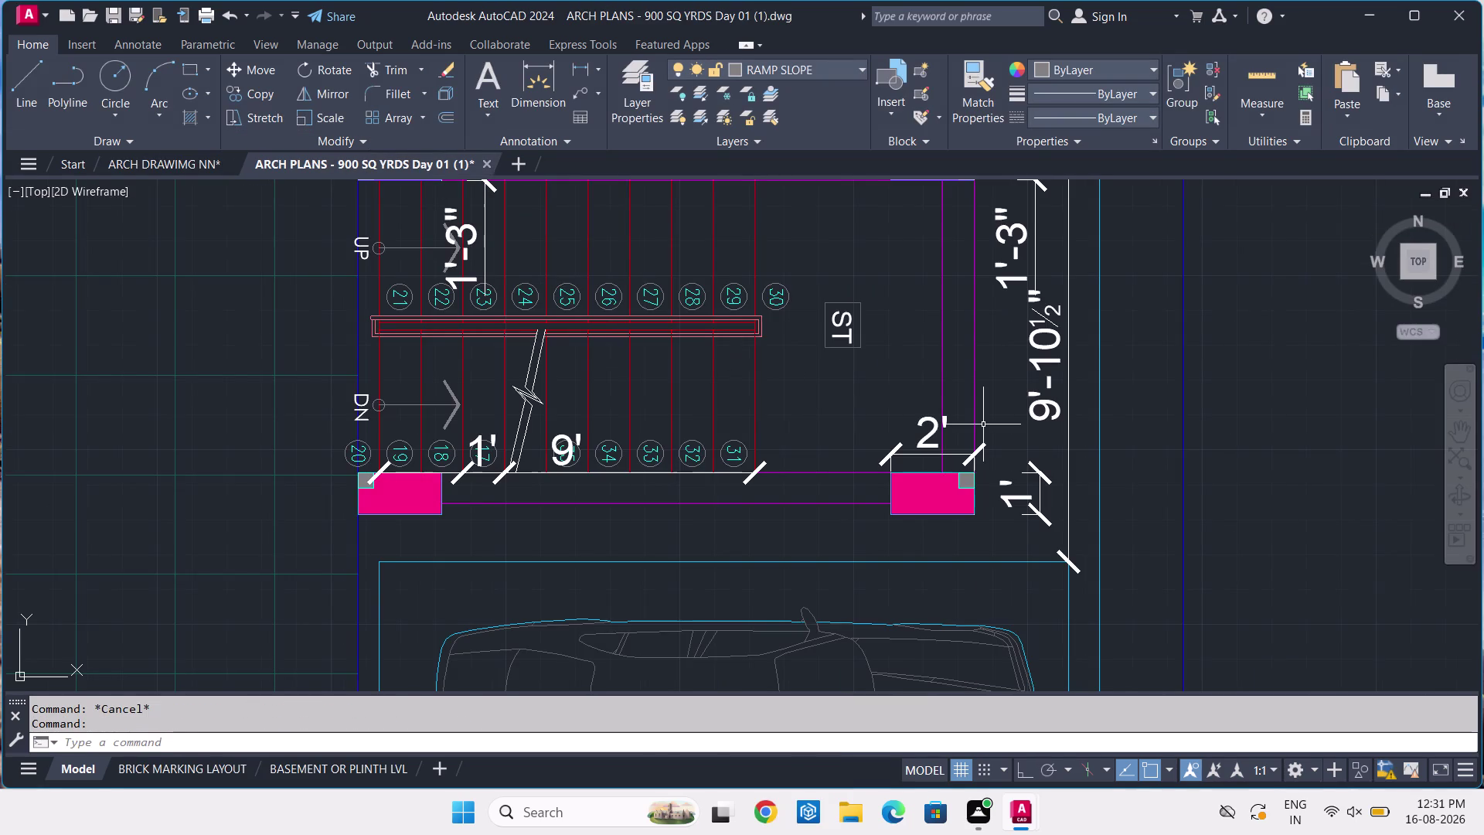
Set the ROMAN text style's font to romanc.shx, abandoning an unneeded new style.
text(ST)
key(space)
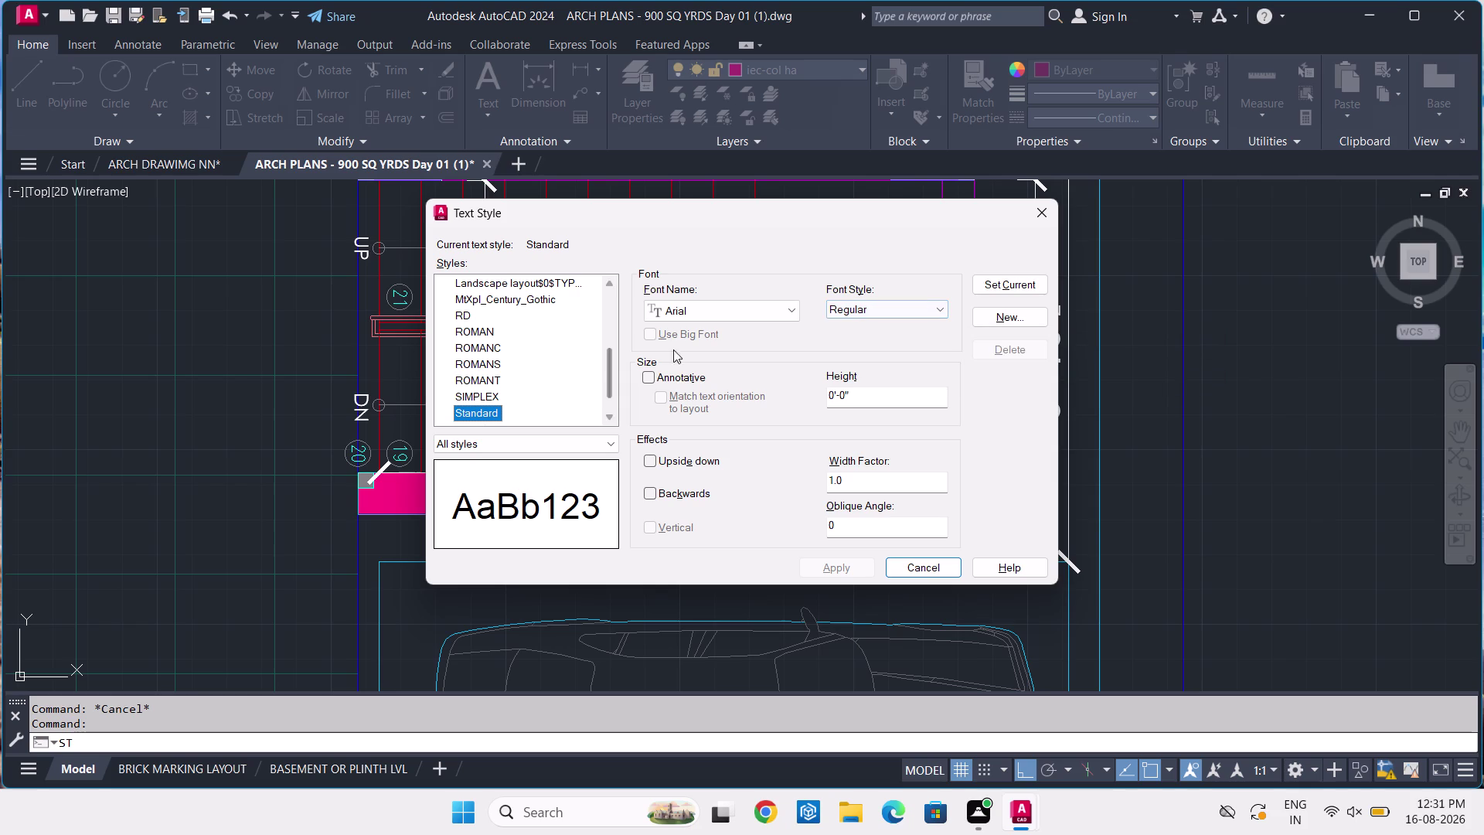
click(1023, 321)
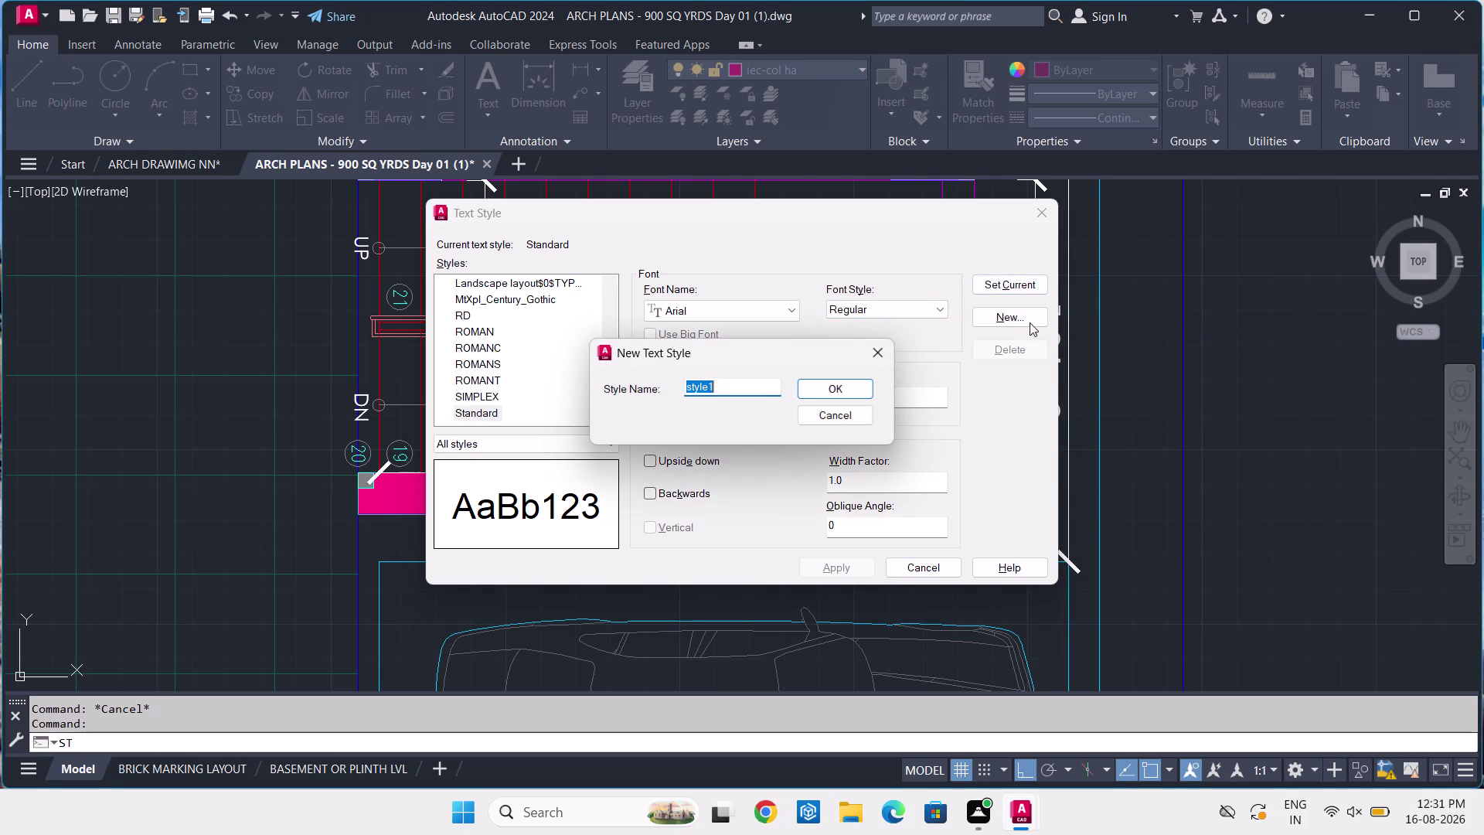
click(882, 347)
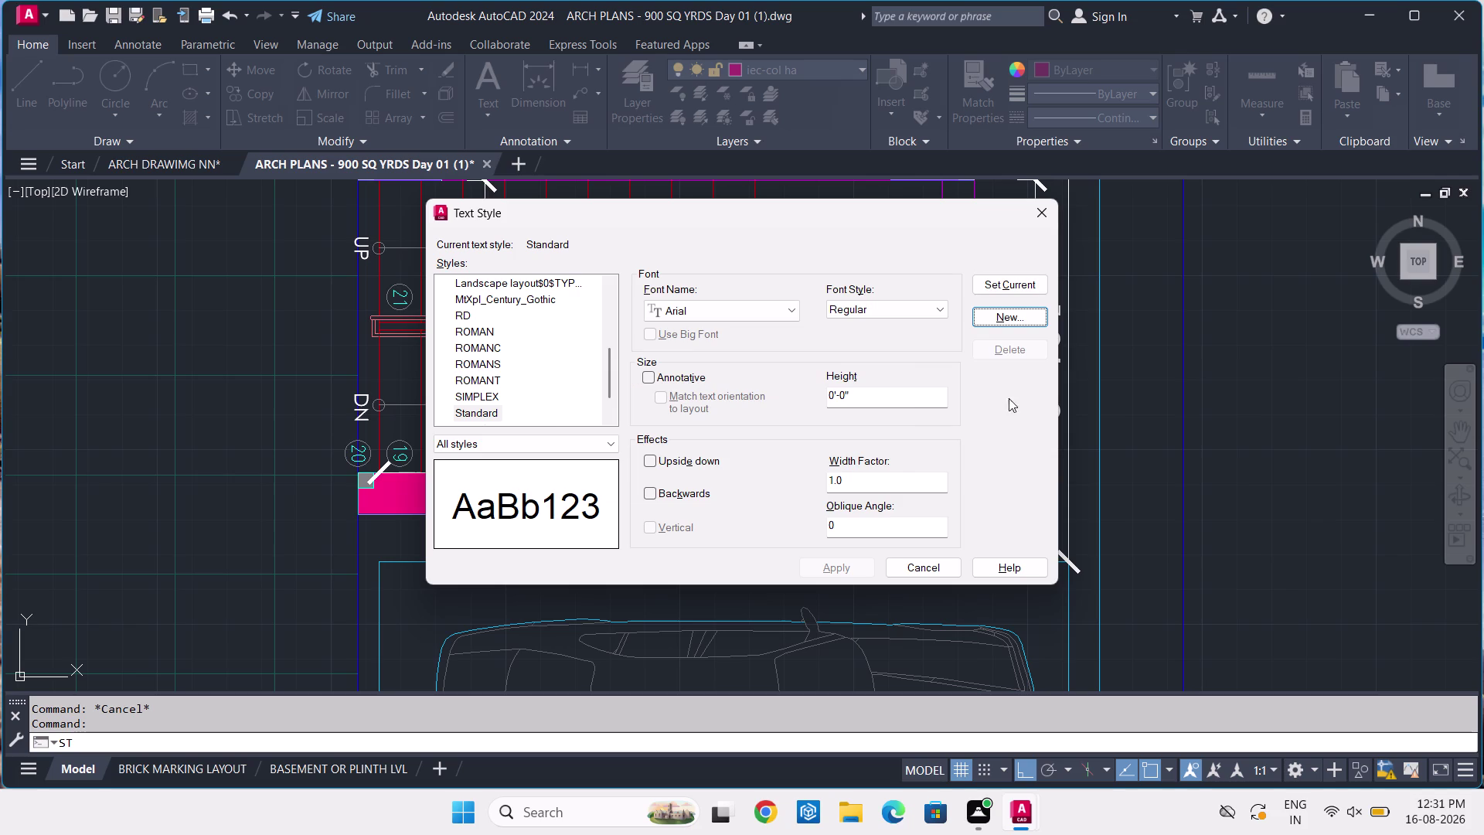
click(479, 327)
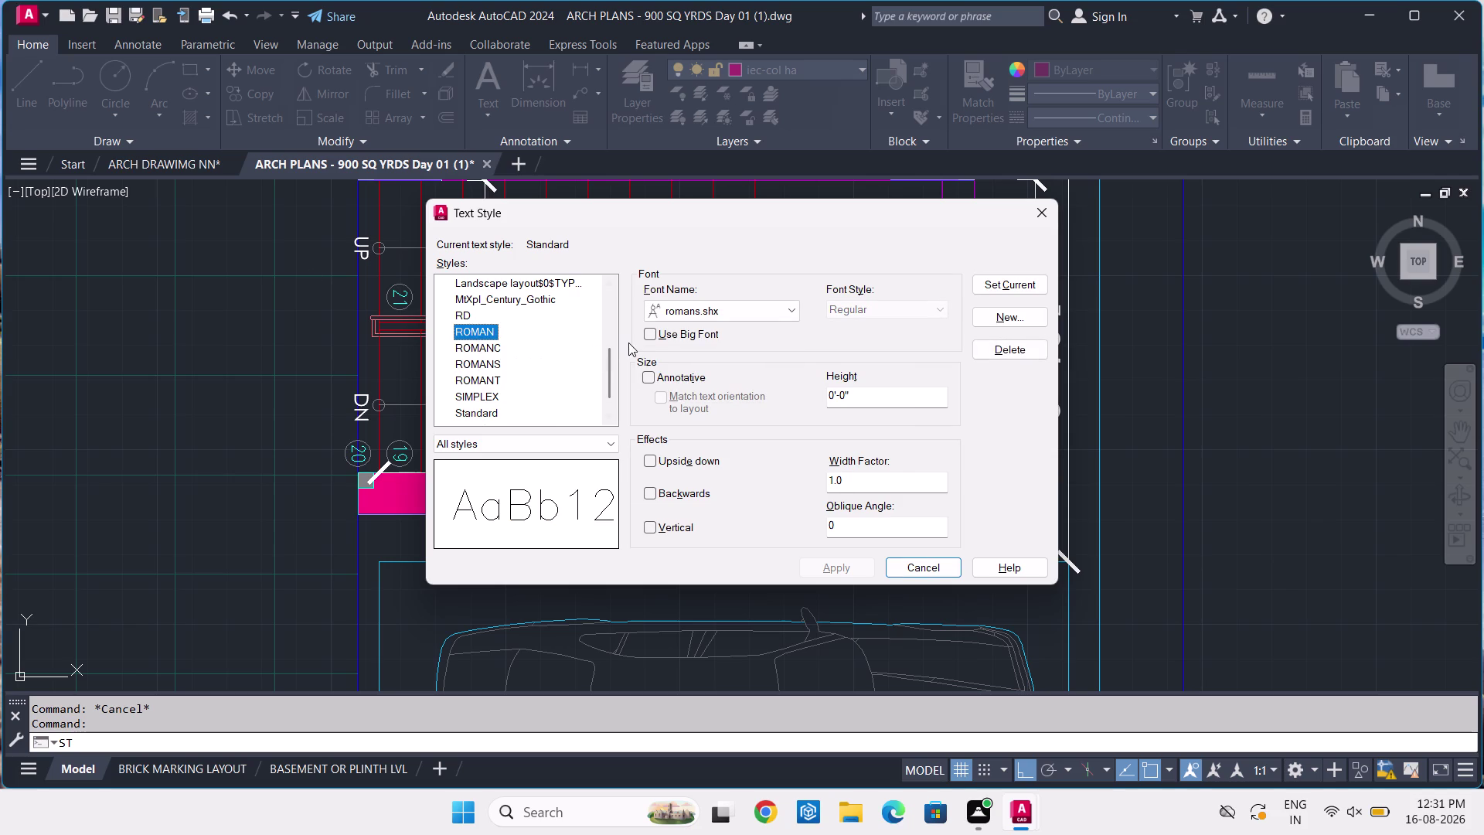
scroll(up, 3)
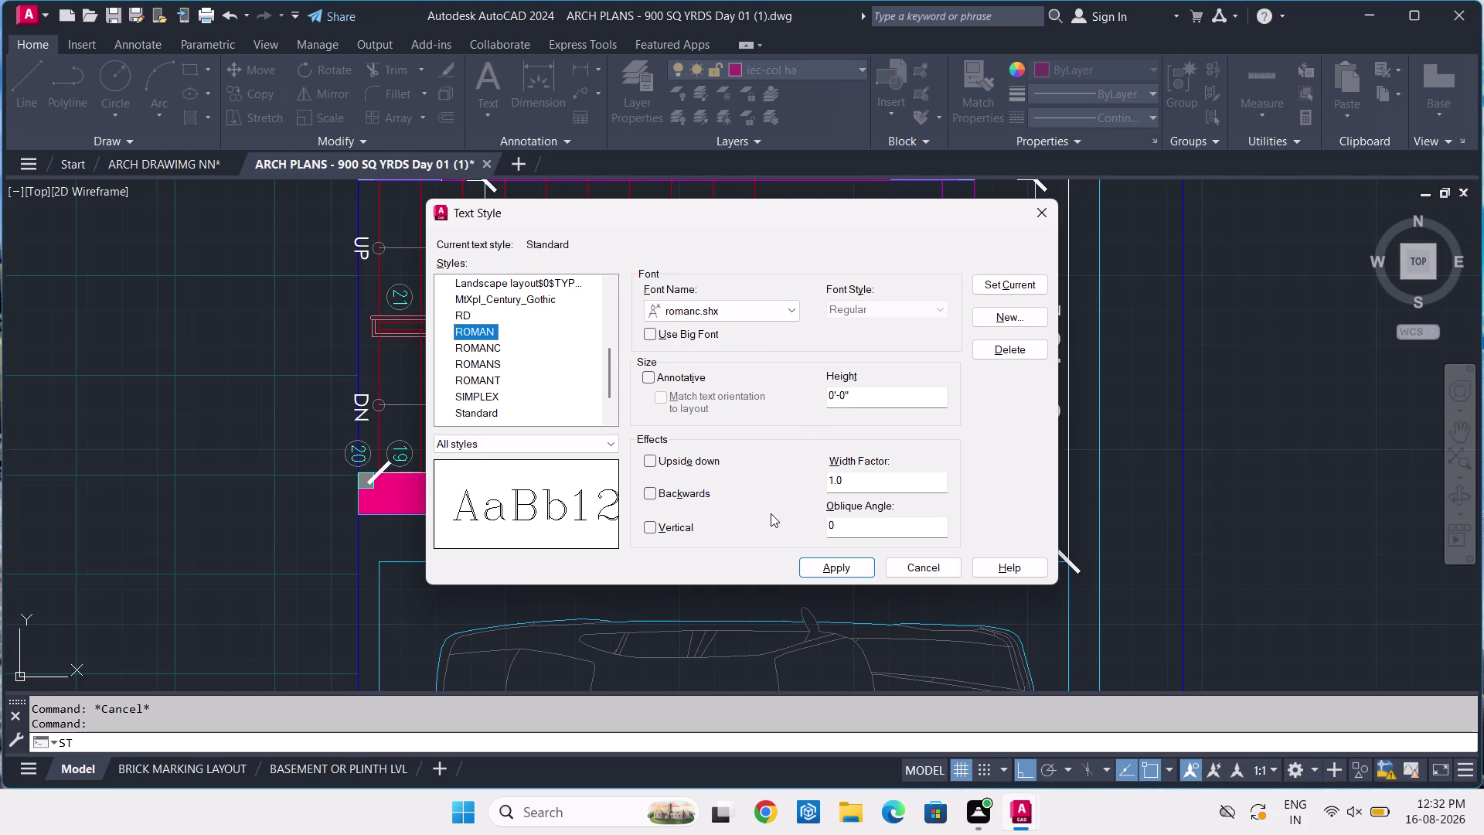
click(1024, 215)
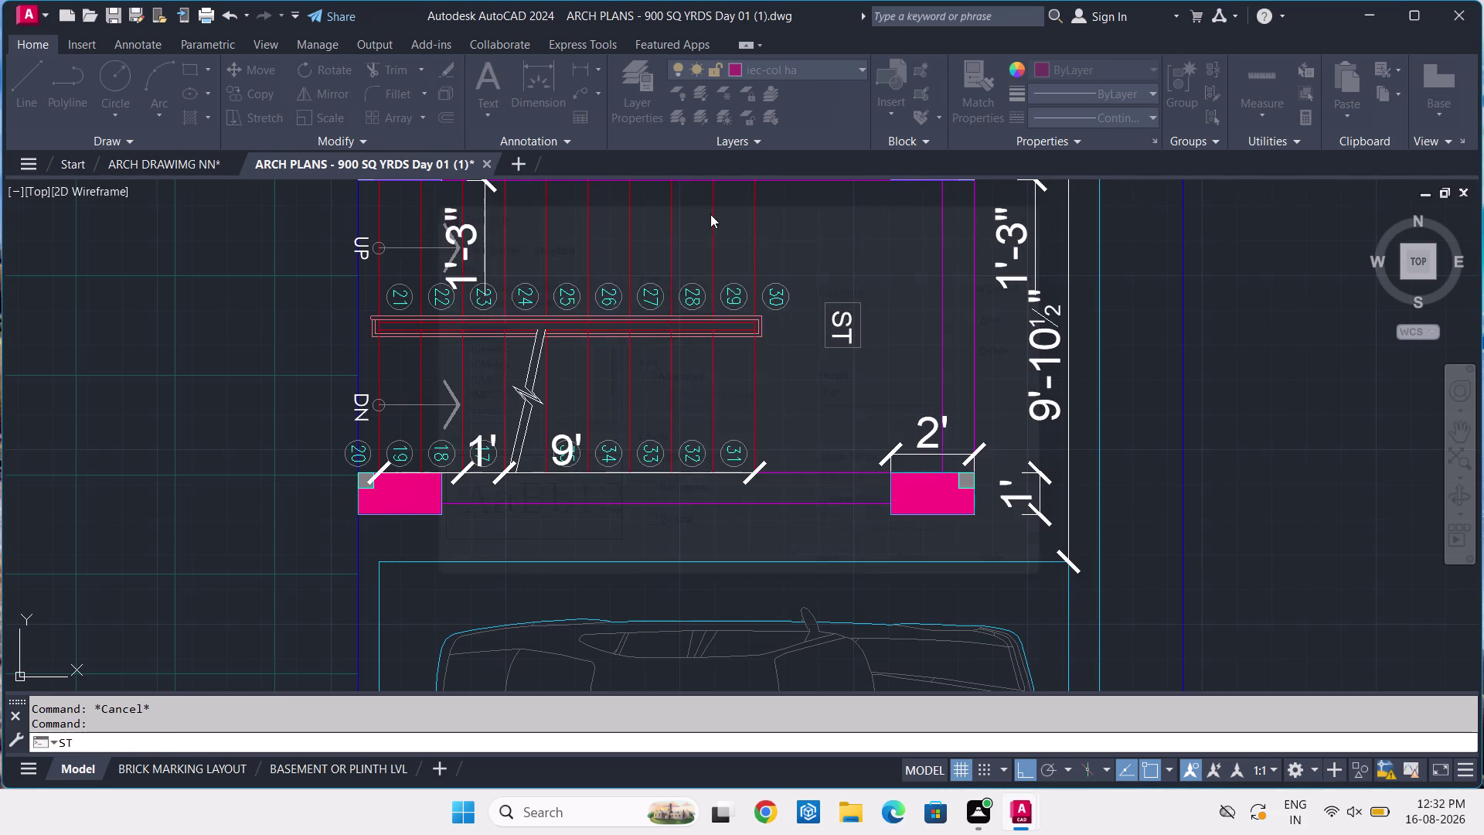
click(209, 167)
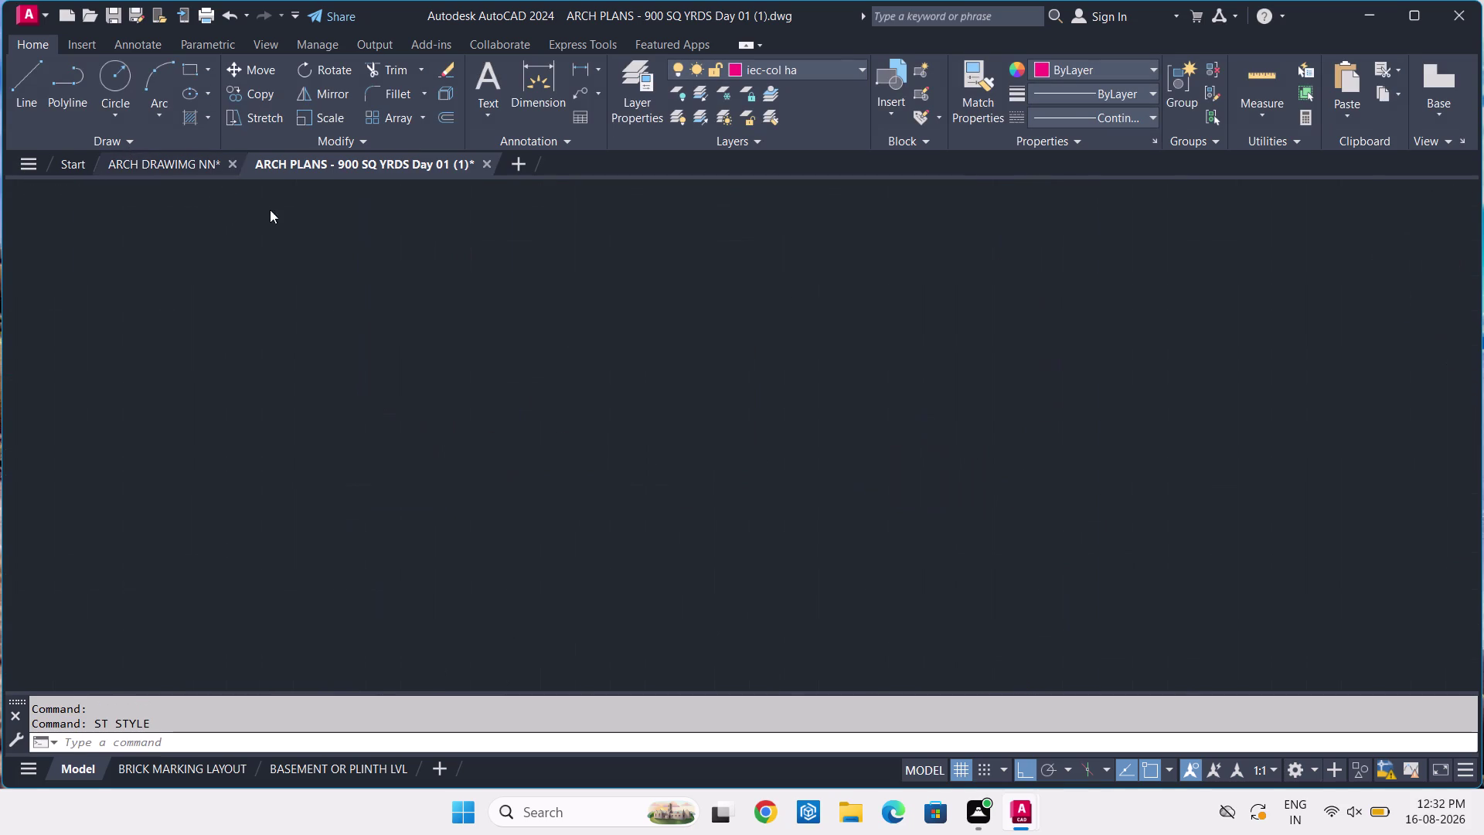
Scroll through the fonts for ARCH DRAWIMG NN's Standard style, which is still Arial.
text(ST)
key(space)
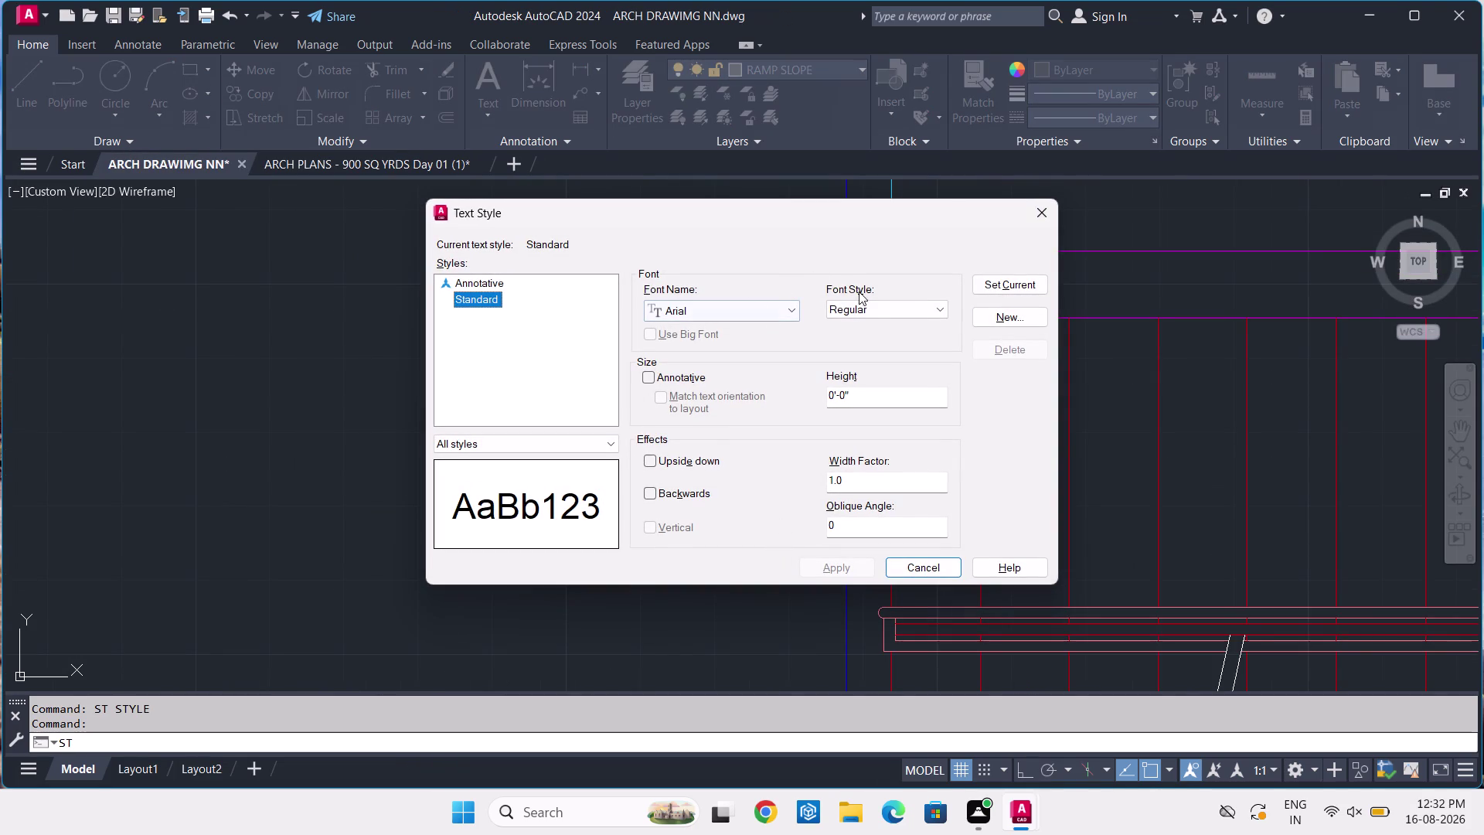
click(751, 311)
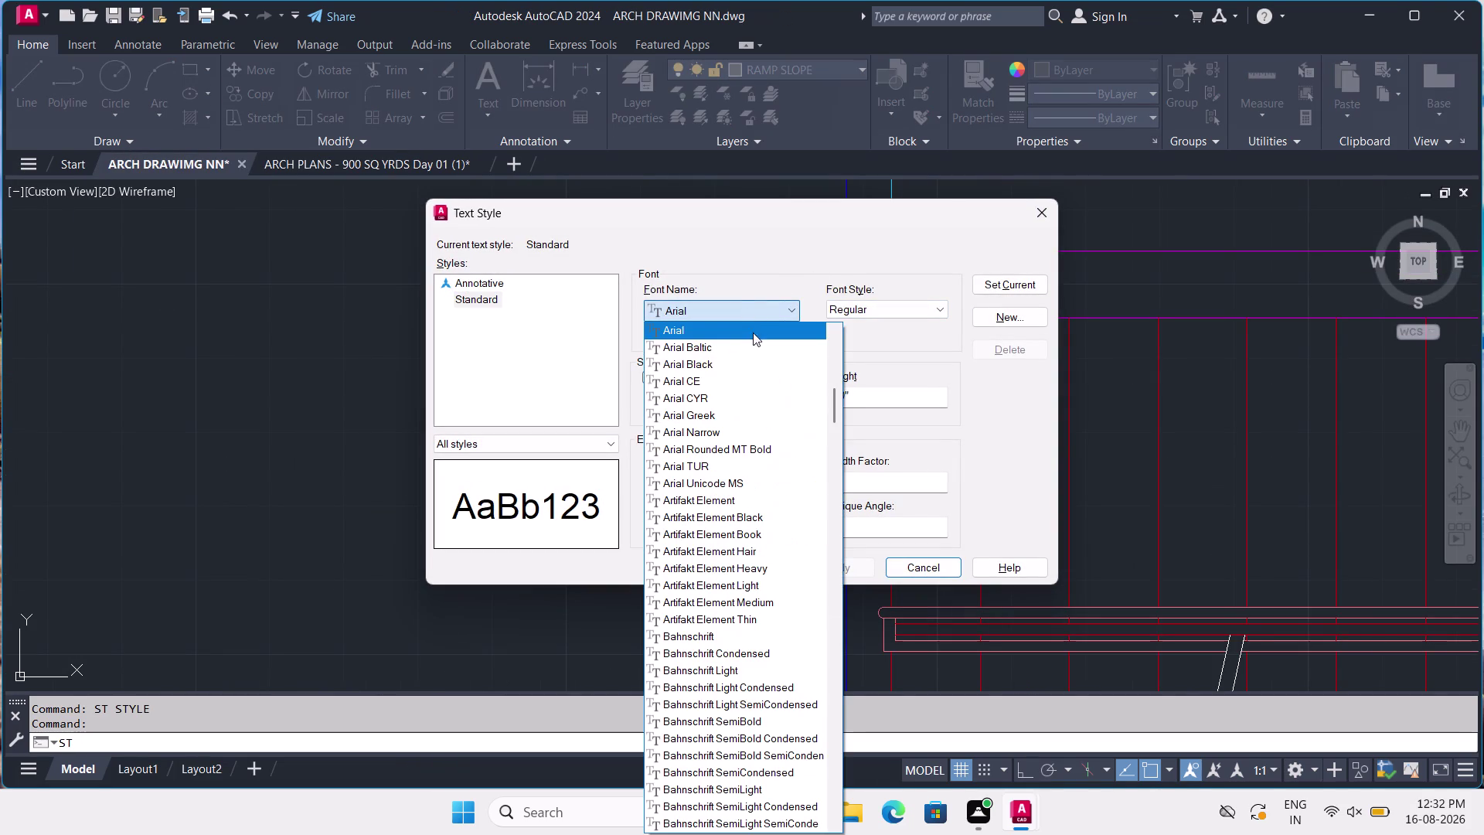
scroll(down, 3)
scroll(down, 3)
scroll(down, 3)
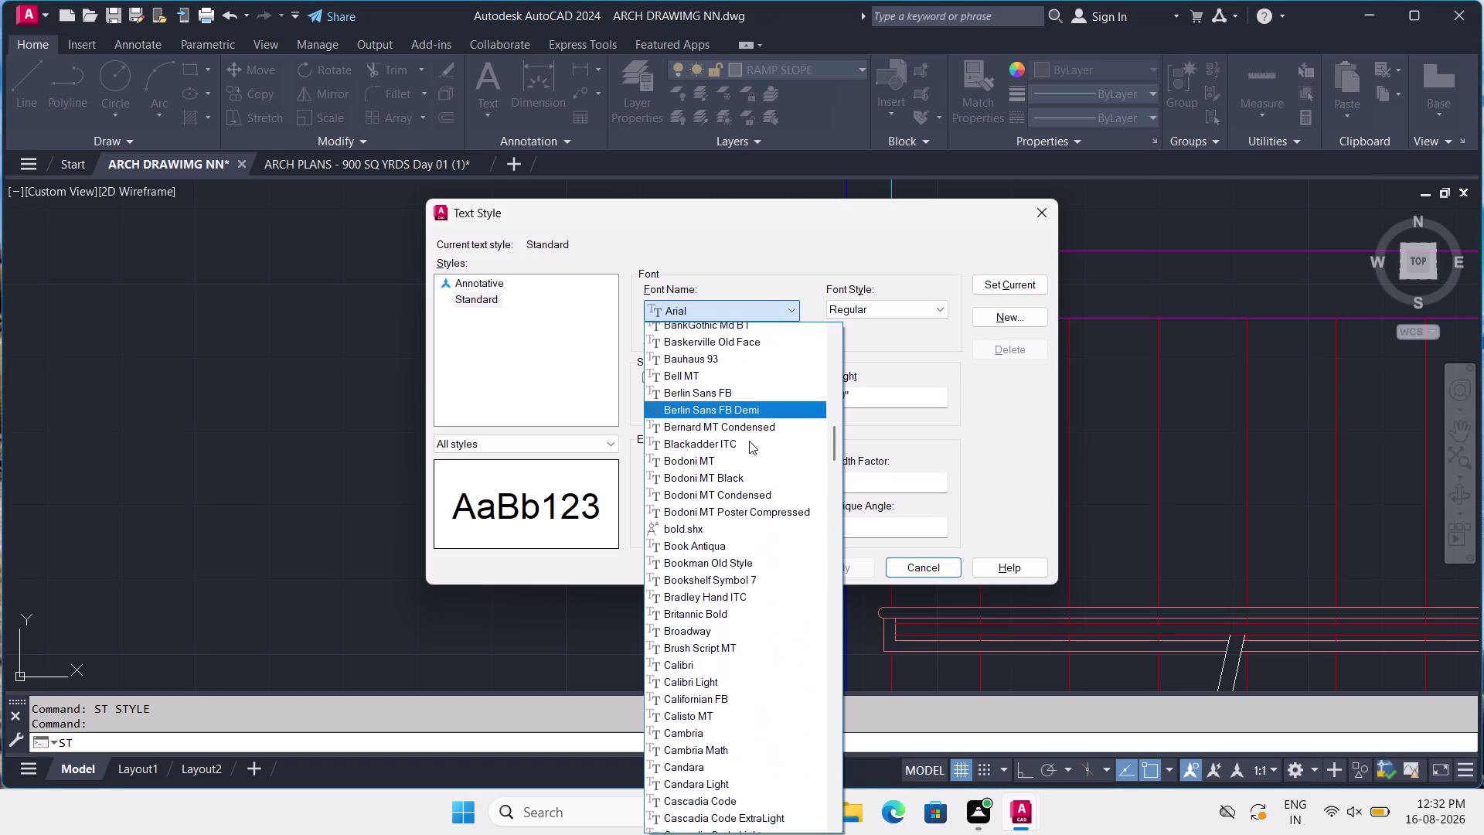
scroll(down, 3)
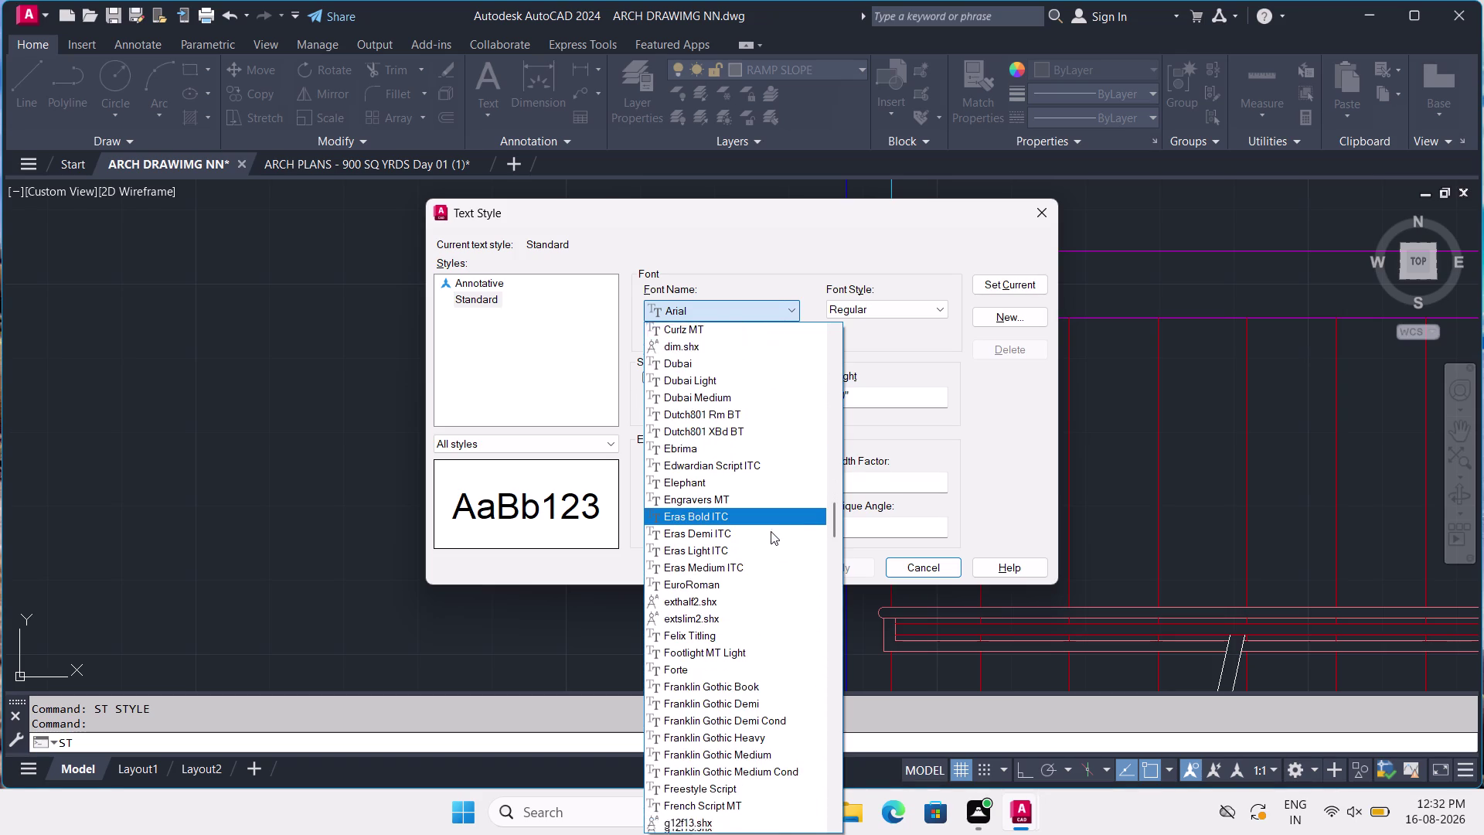
scroll(down, 3)
scroll(down, 3)
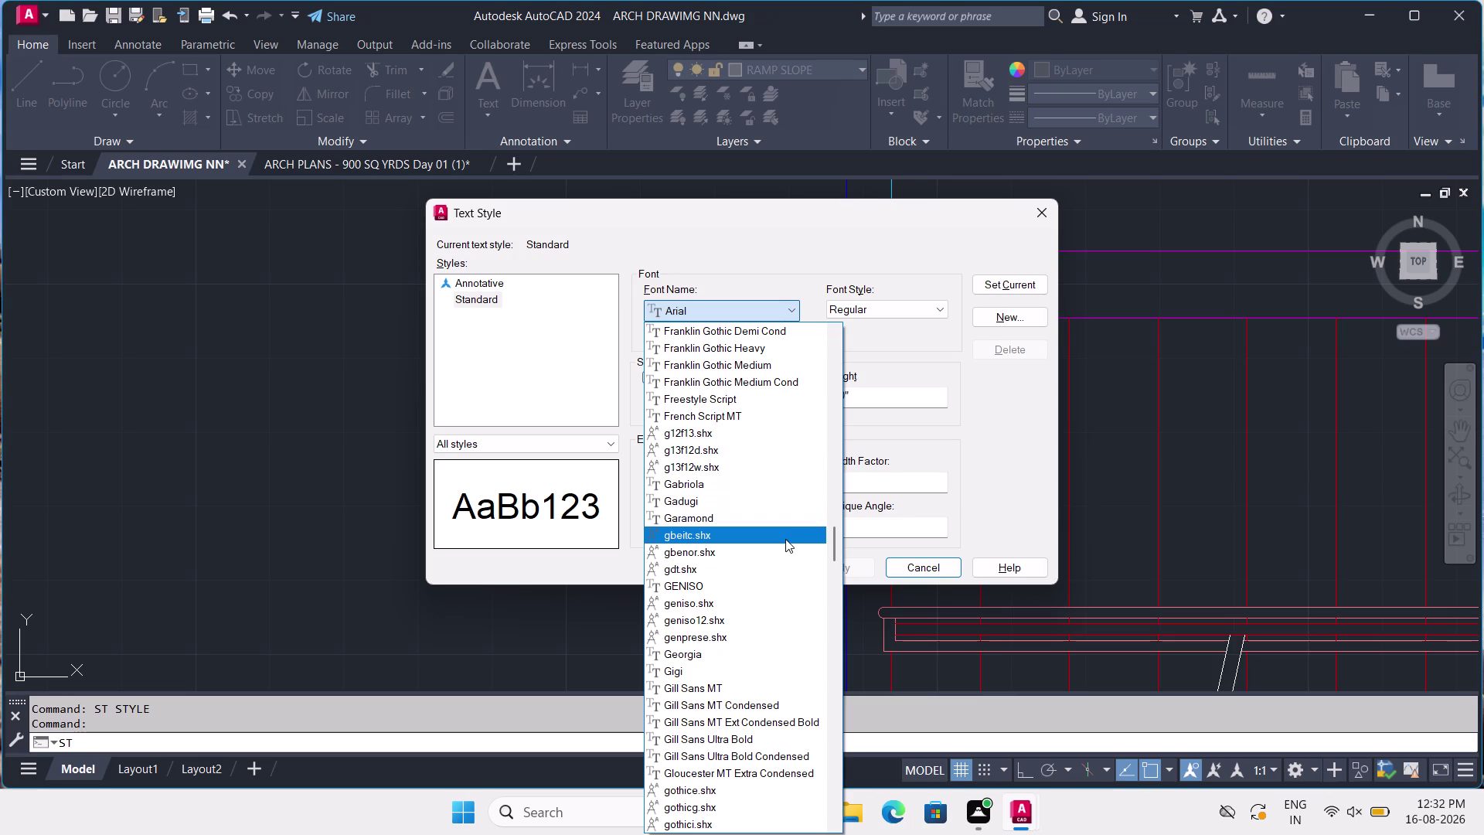
scroll(down, 3)
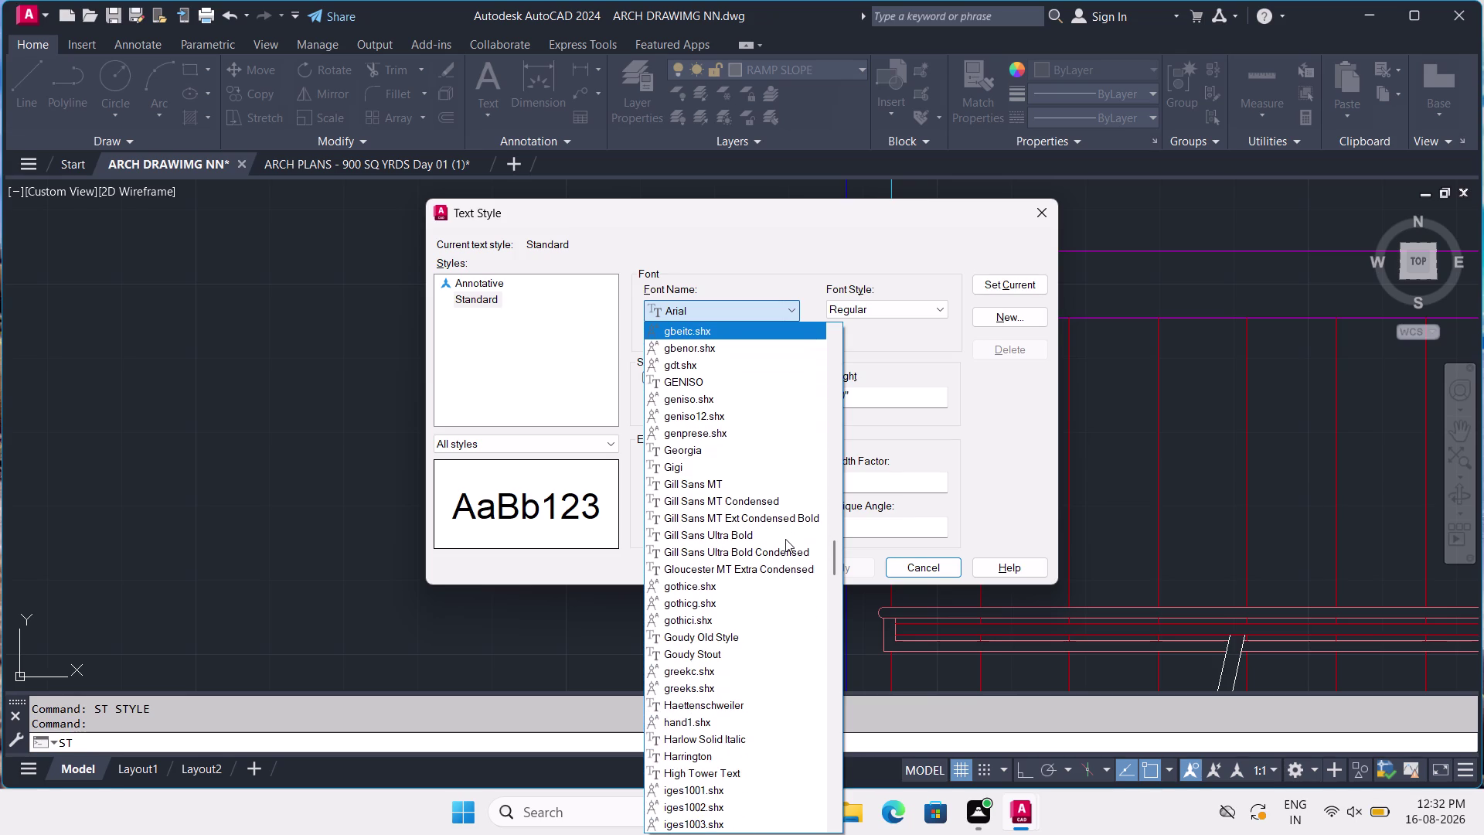
scroll(down, 3)
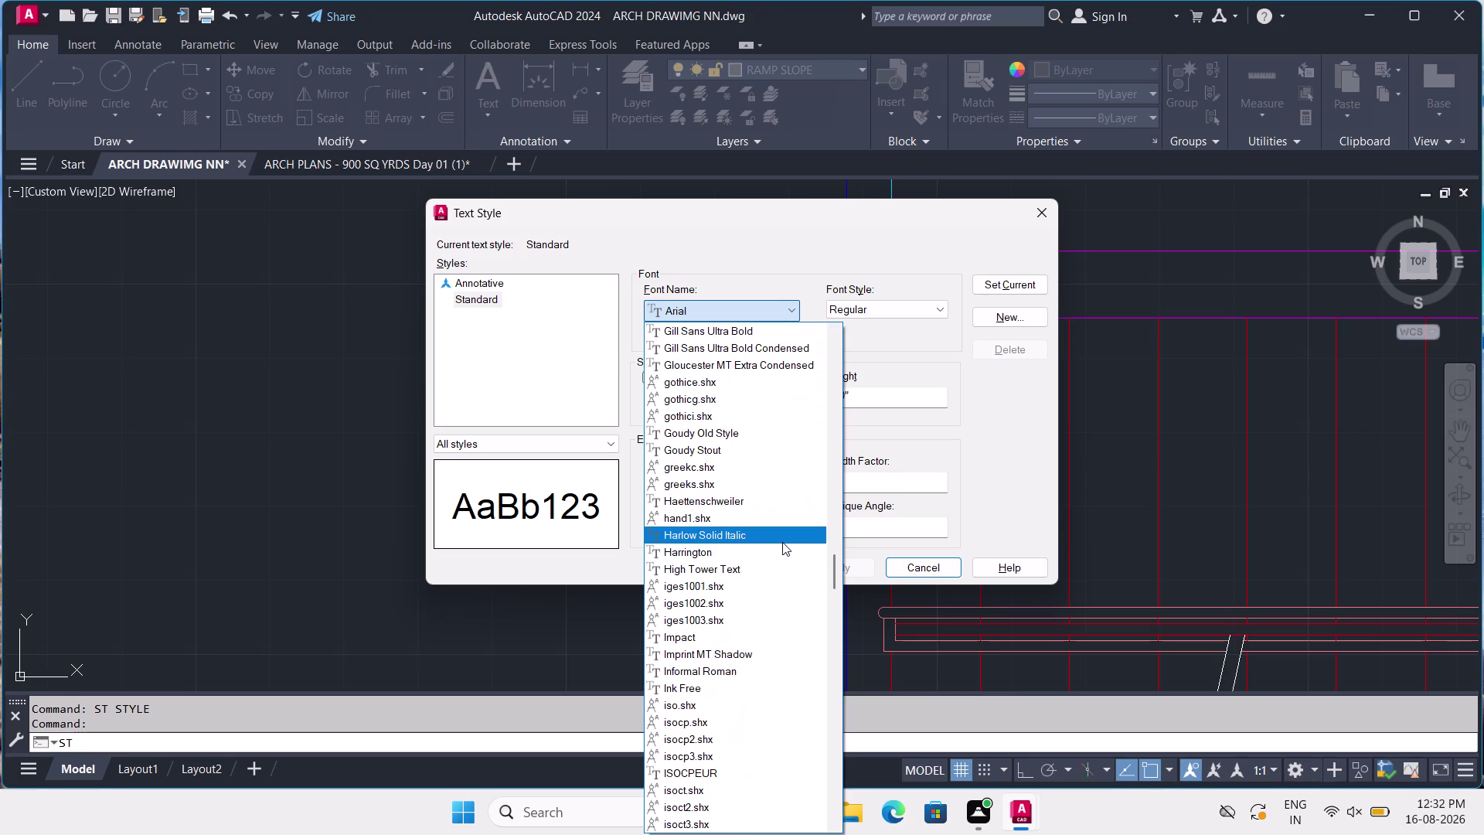